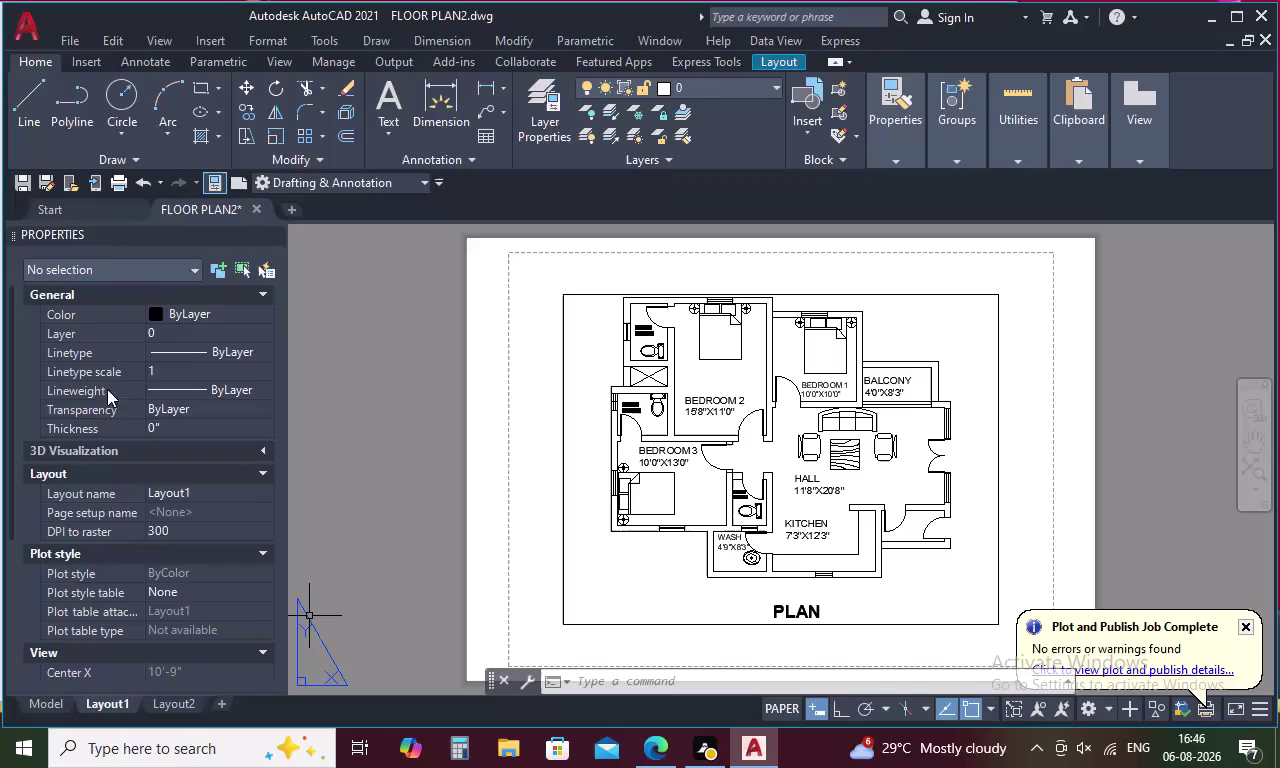
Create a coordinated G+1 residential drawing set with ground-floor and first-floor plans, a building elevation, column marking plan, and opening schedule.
Save and close FLOOR PLAN2, start a new blank drawing, and close the Properties palette.
click(256, 203)
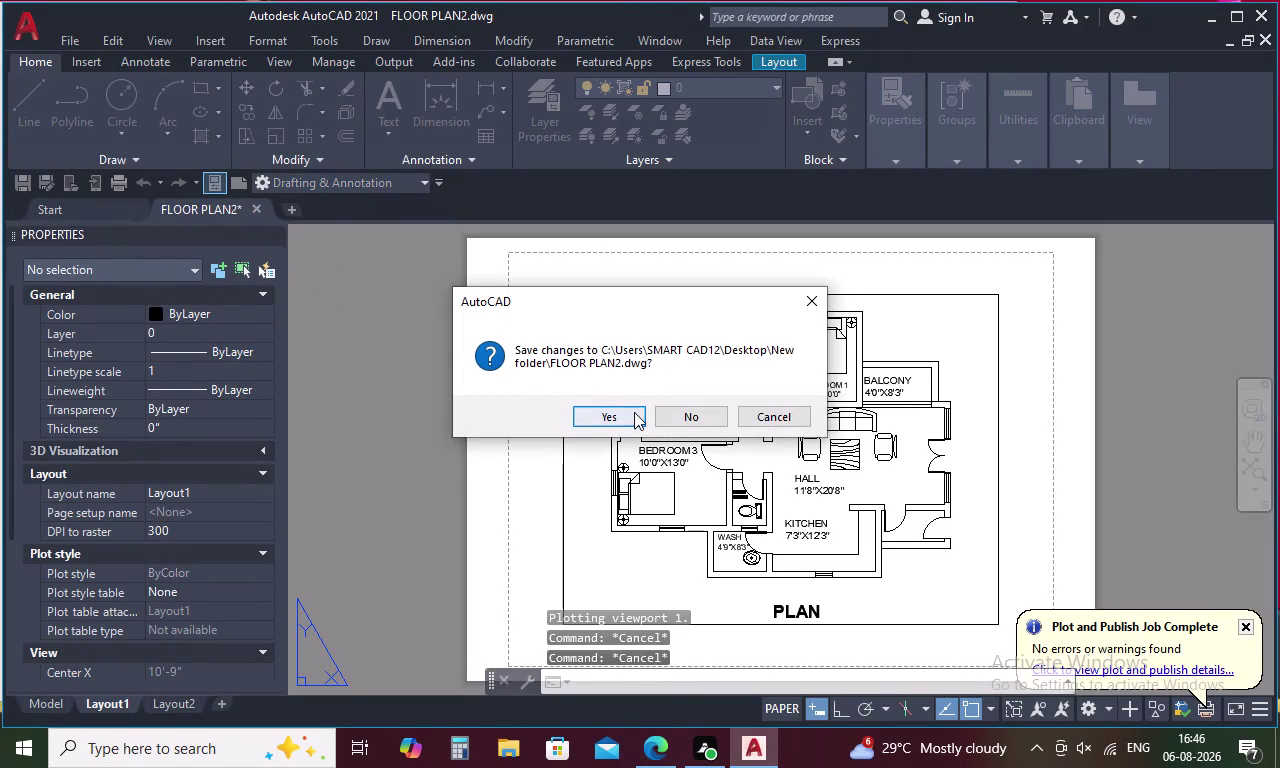
click(631, 414)
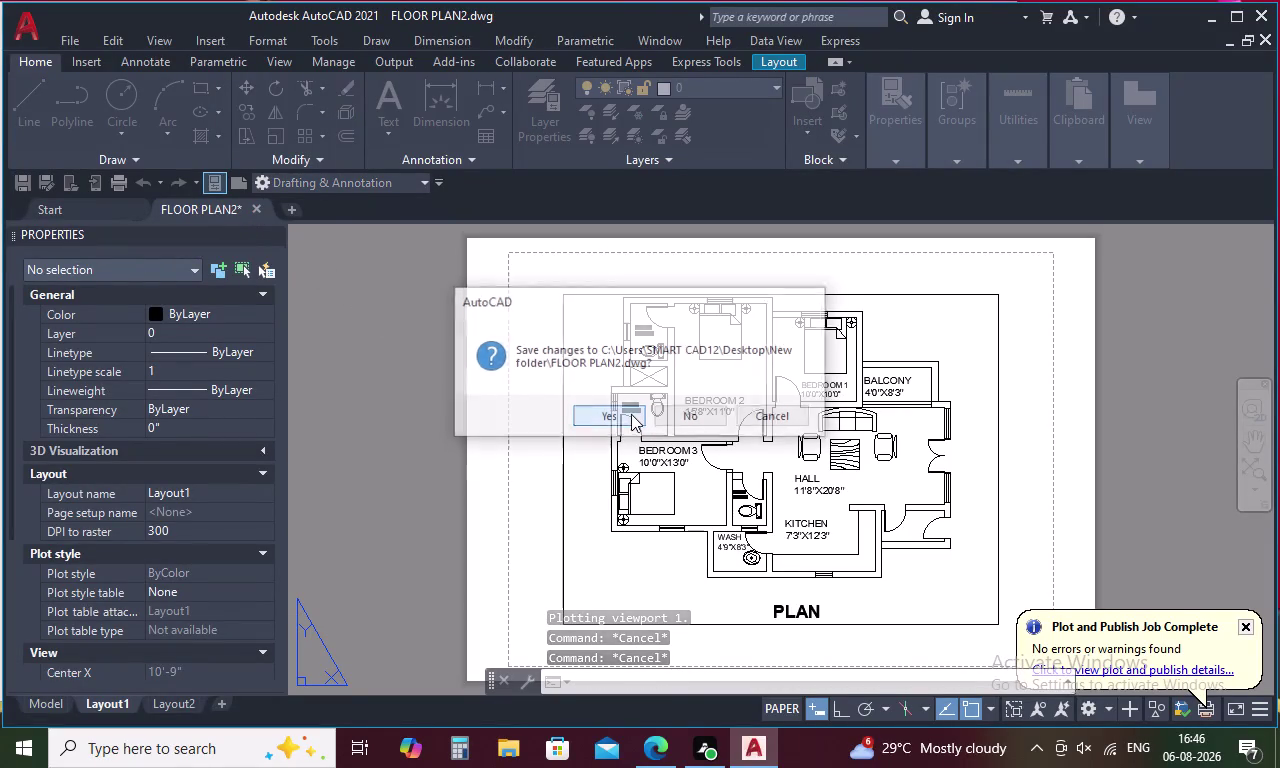
double_click(232, 458)
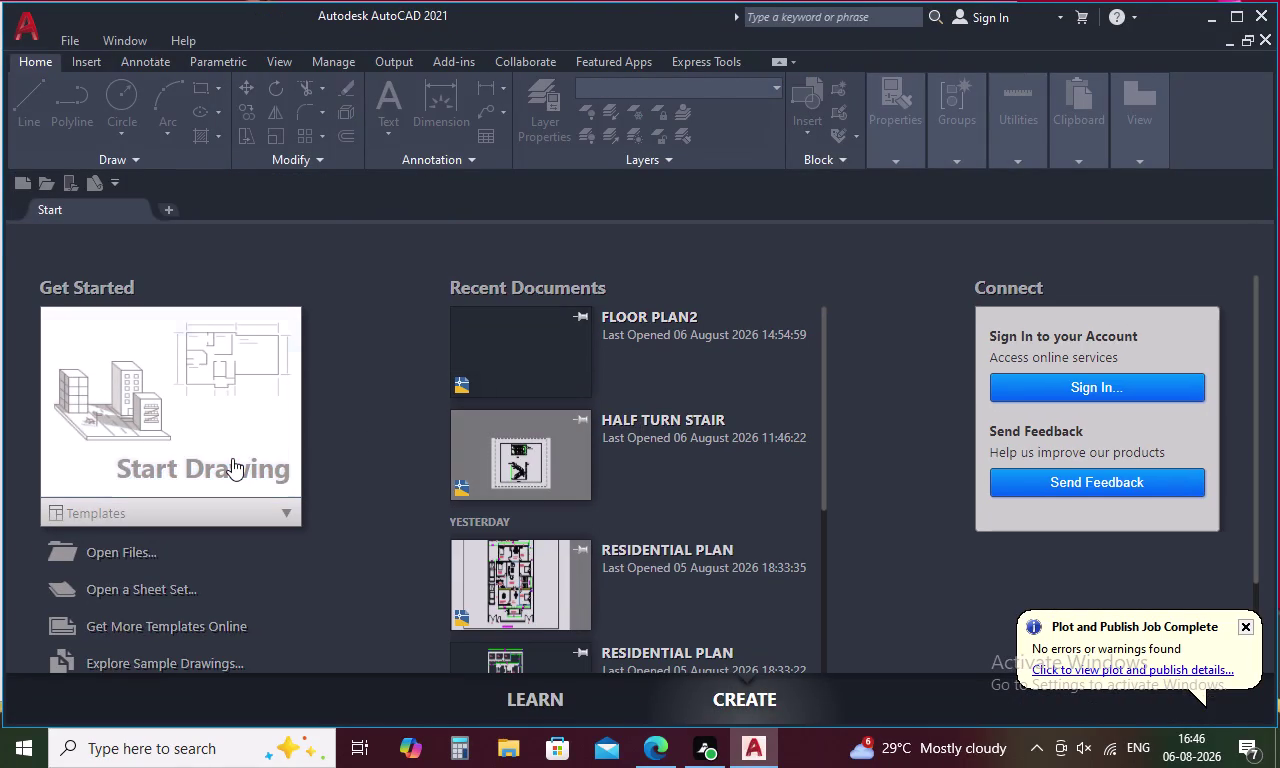
double_click(239, 457)
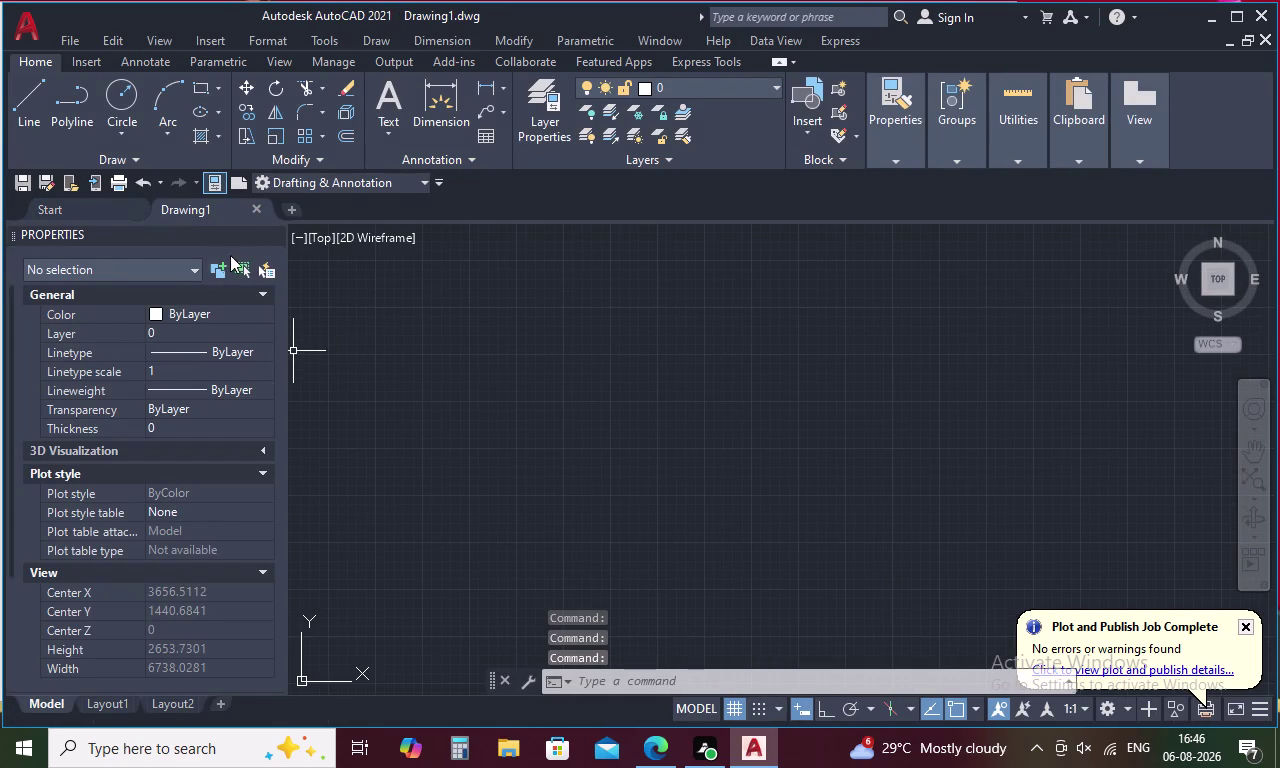
click(276, 231)
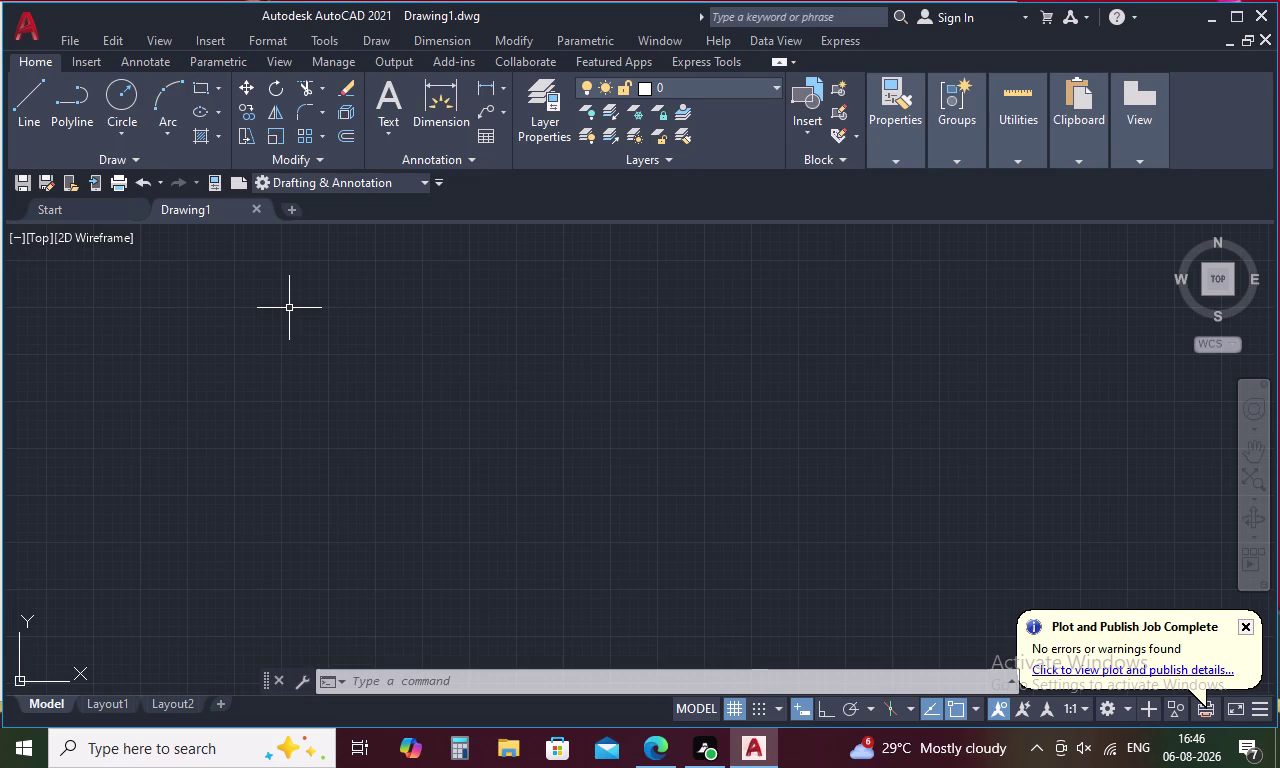
Turn off the background grid in the new drawing, toggling Clean Screen around it.
key(ctrl+0)
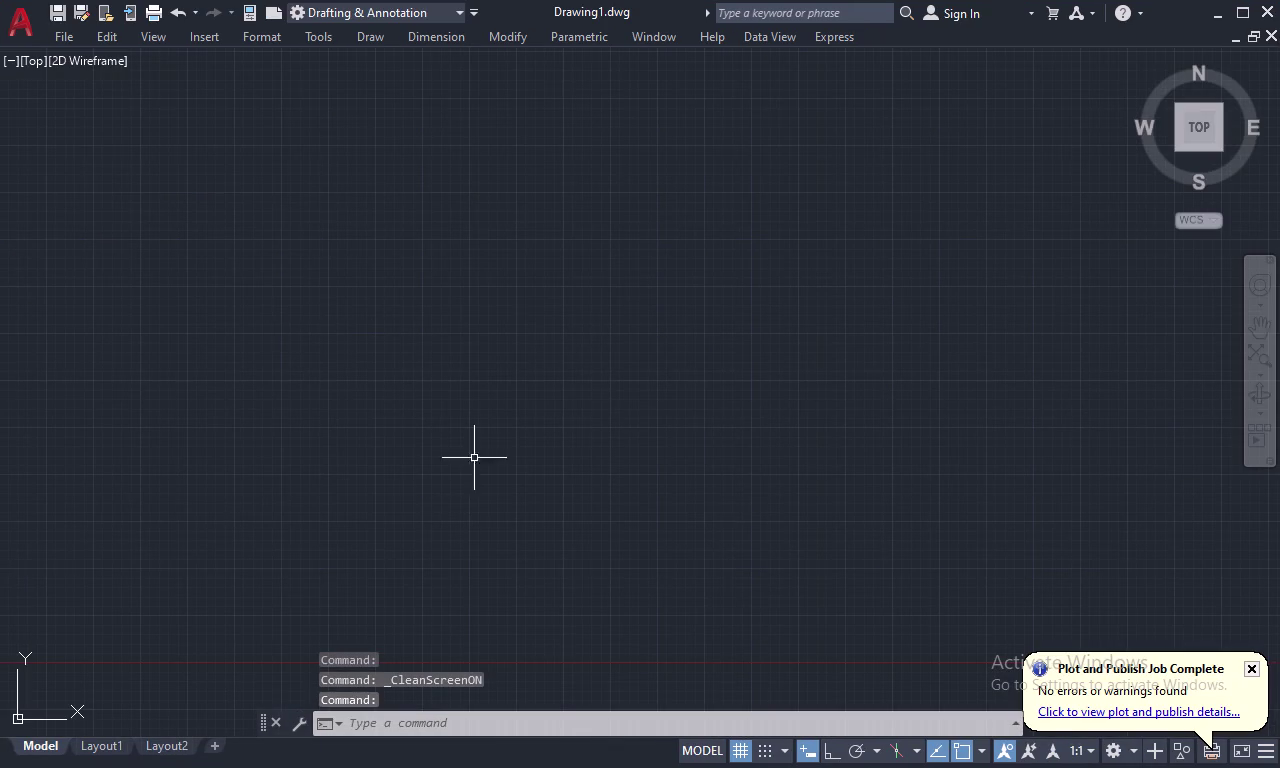
click(738, 751)
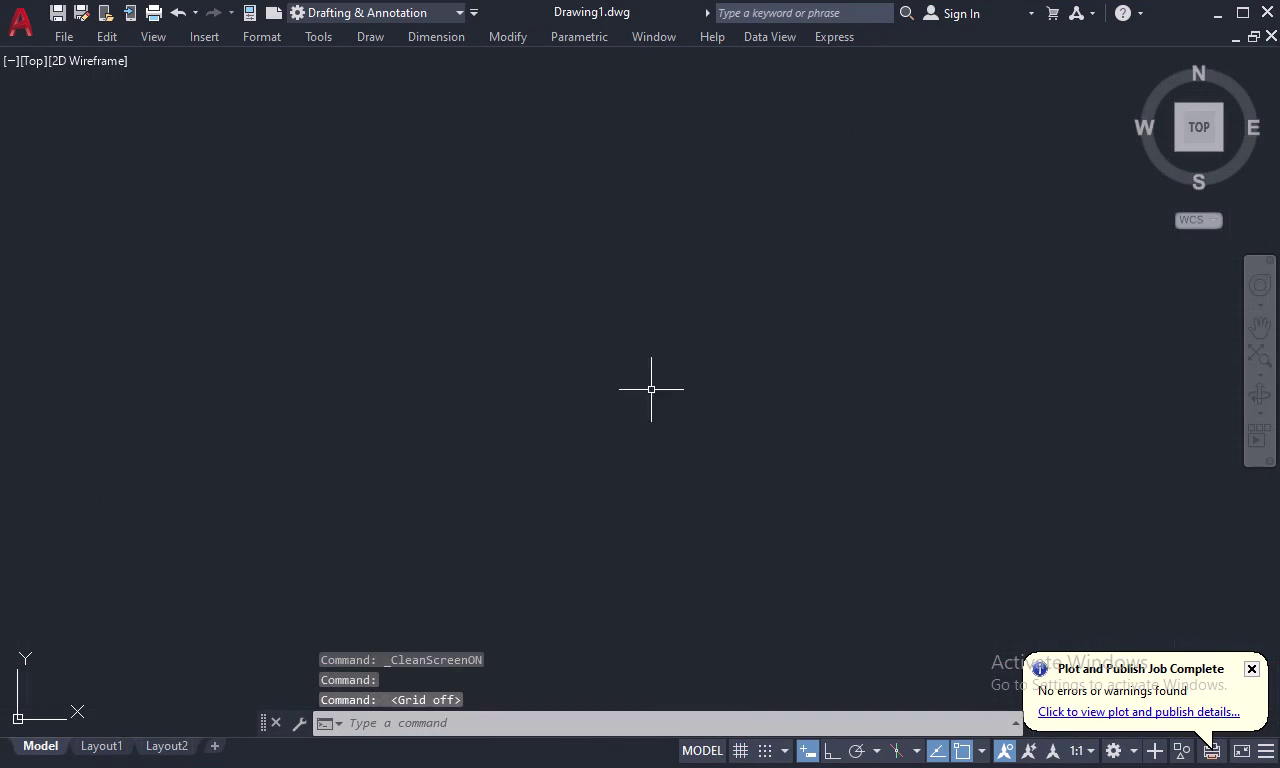
scroll(down, 3)
scroll(down, 3)
scroll(up, 3)
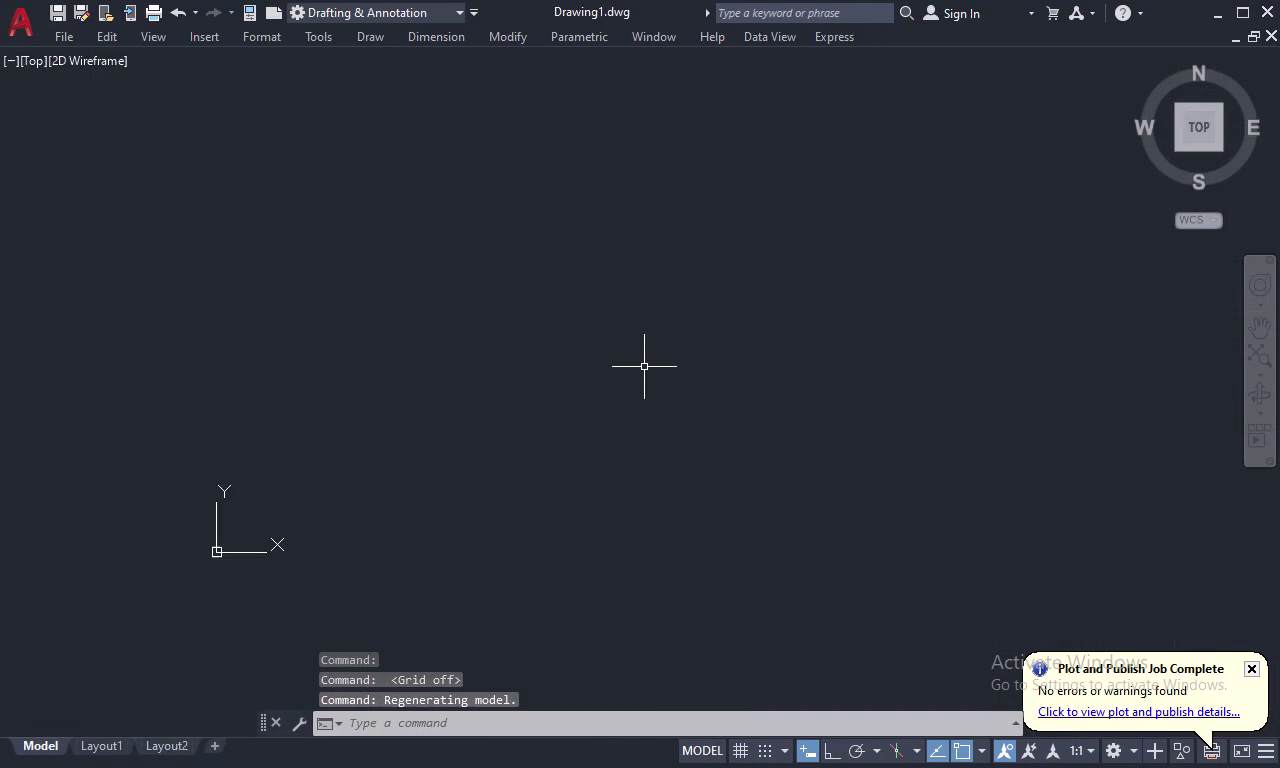
scroll(down, 3)
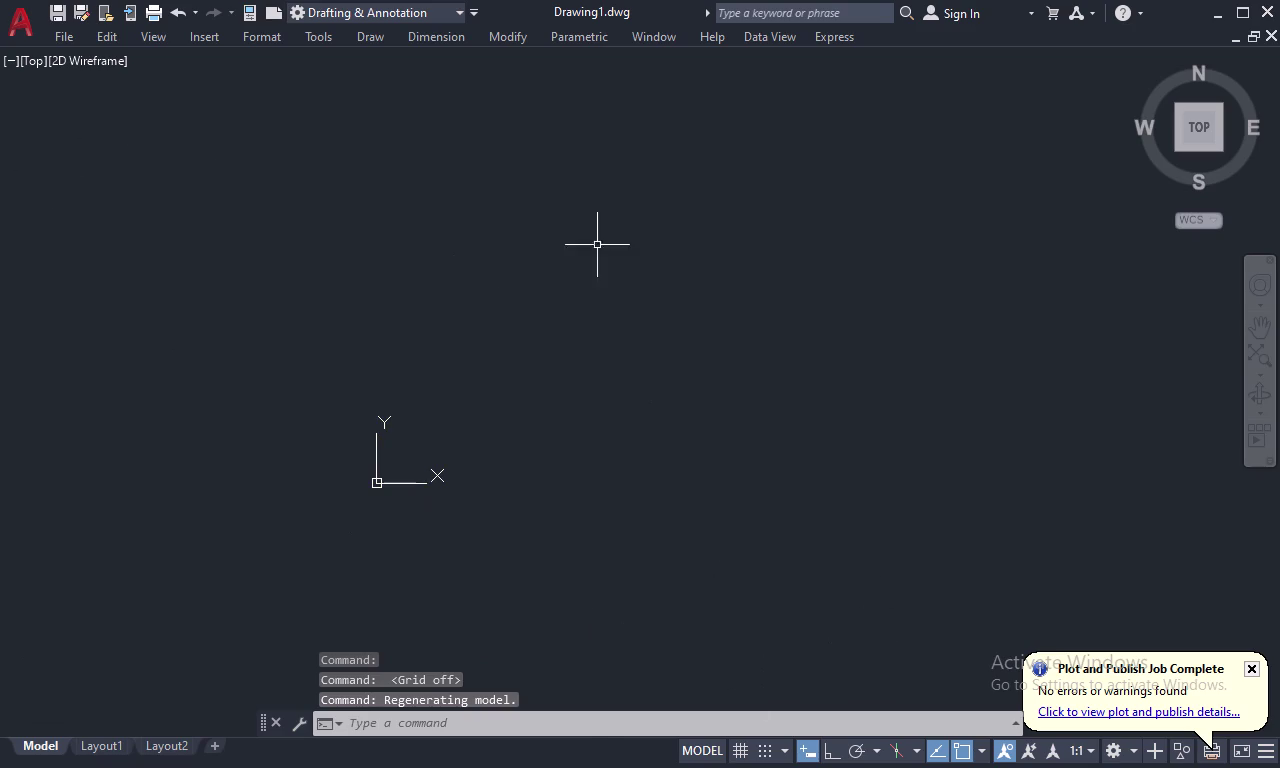
key(l)
key(Return)
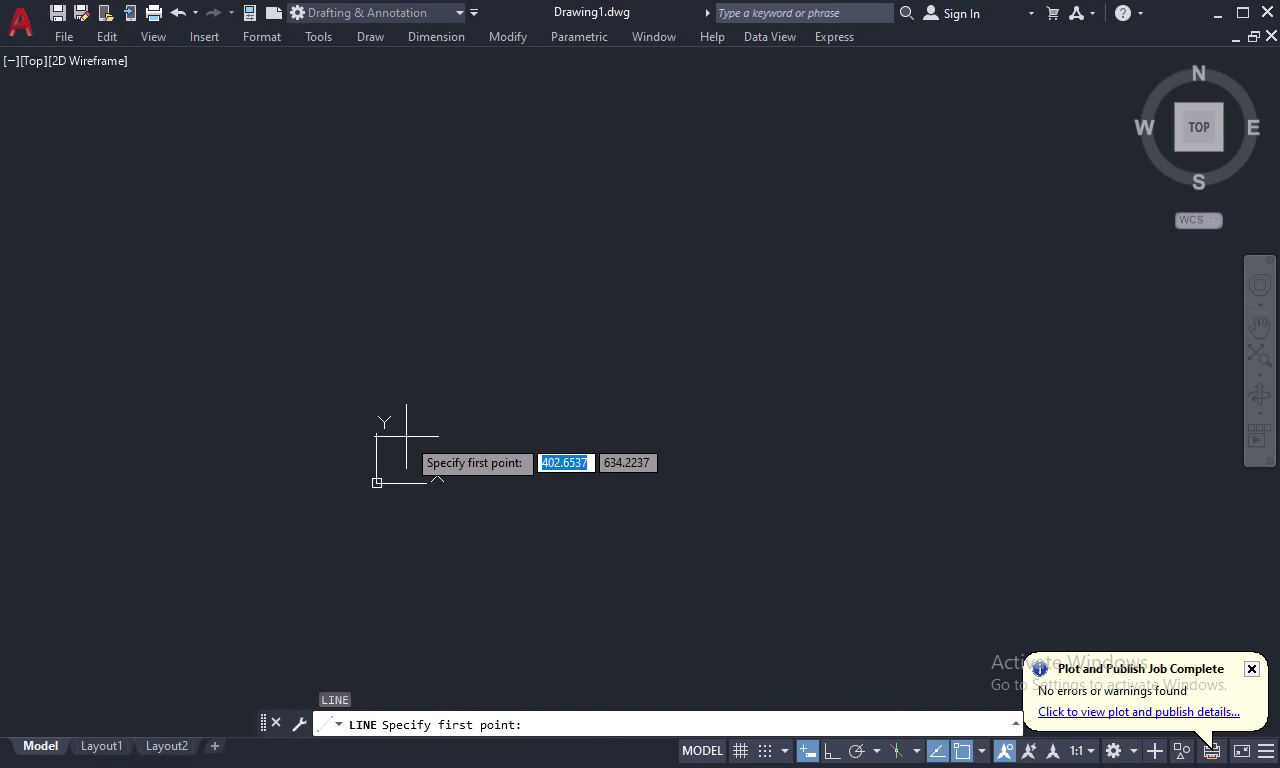
key(Escape)
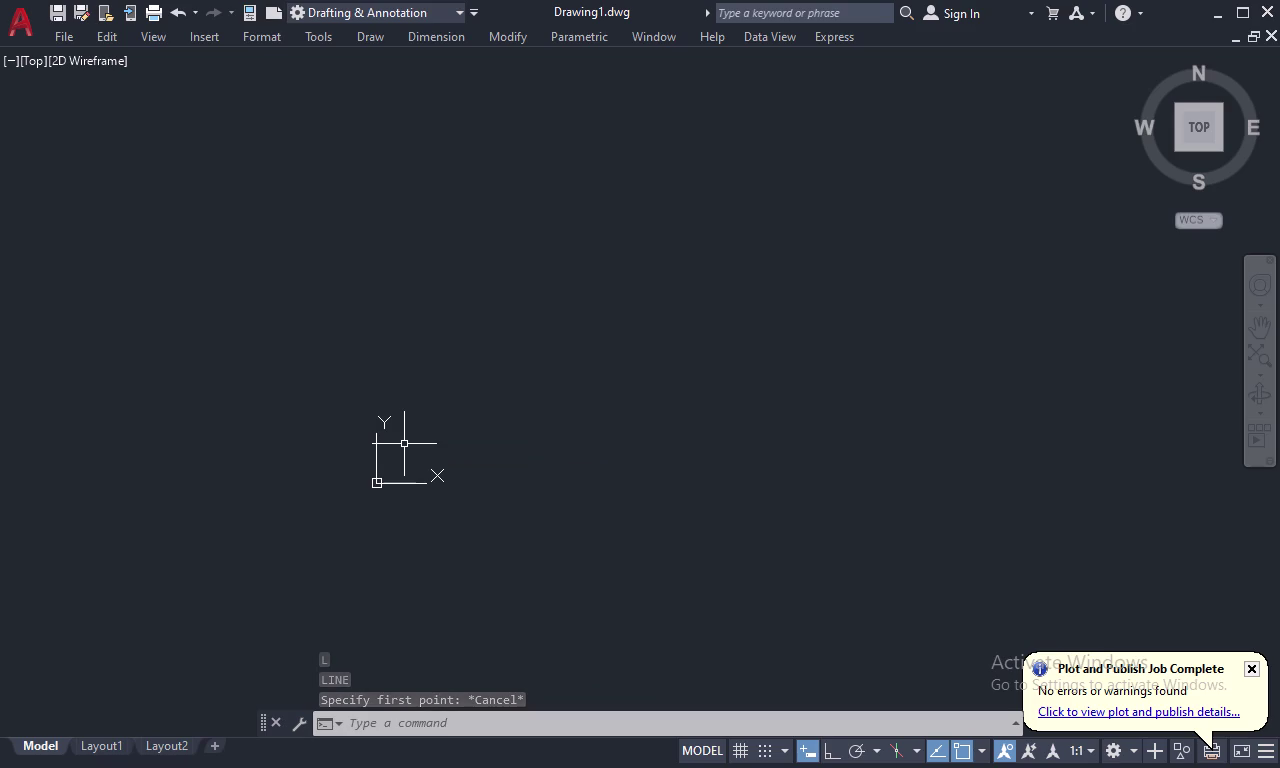
key(ctrl+0)
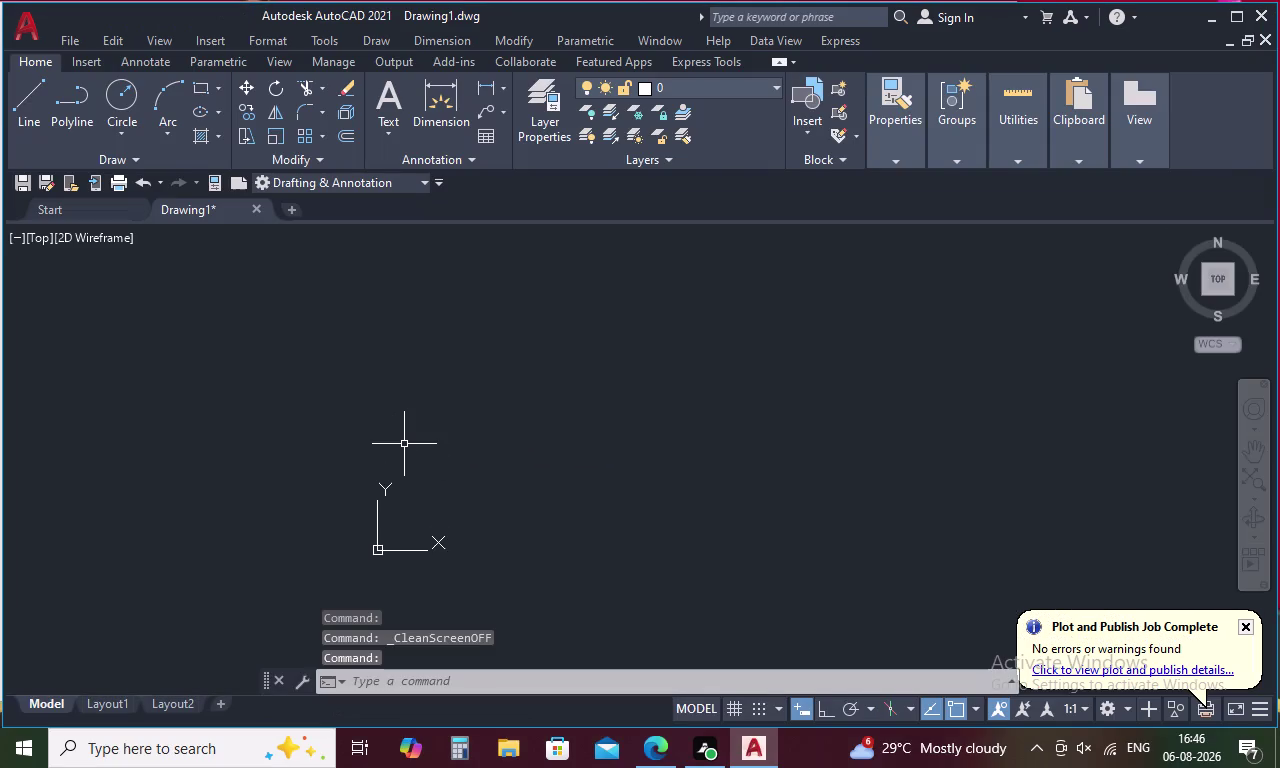
key(ctrl+0)
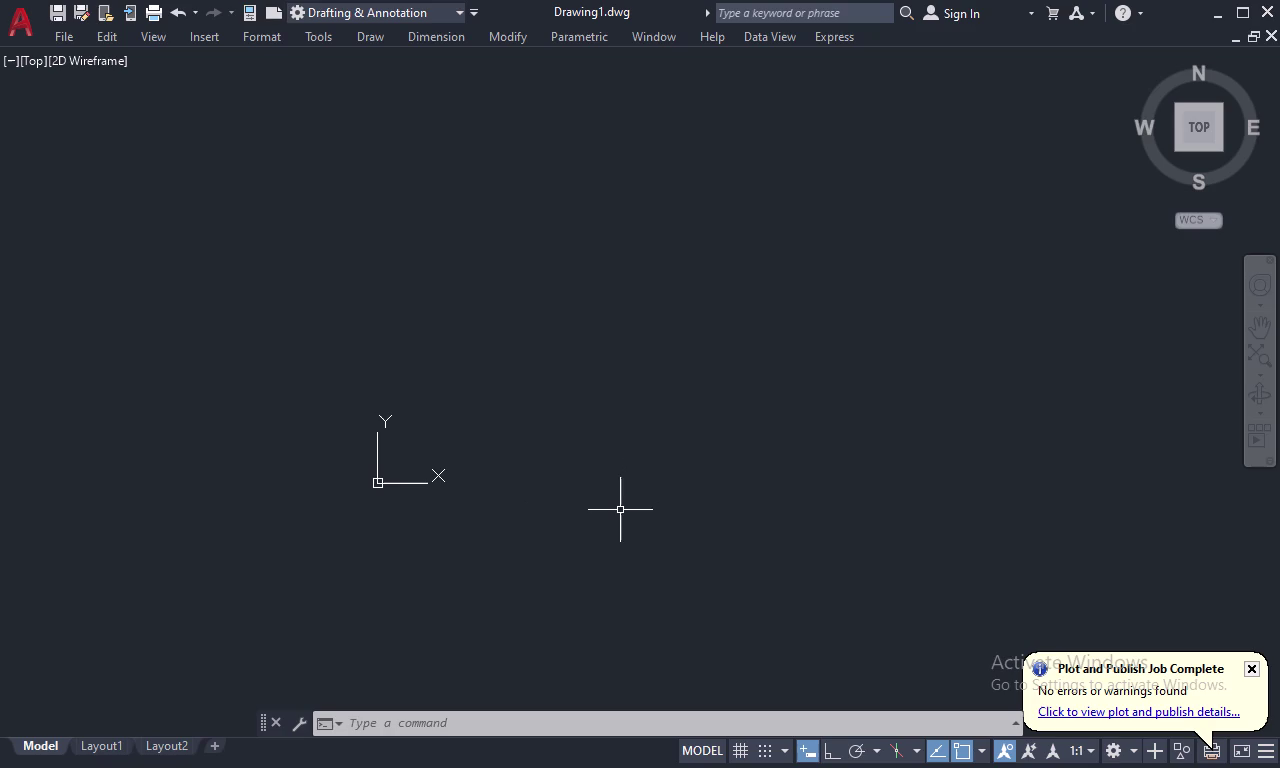
Set the UCS icon to Noorigin so it stays in the corner.
text(L)
key(space)
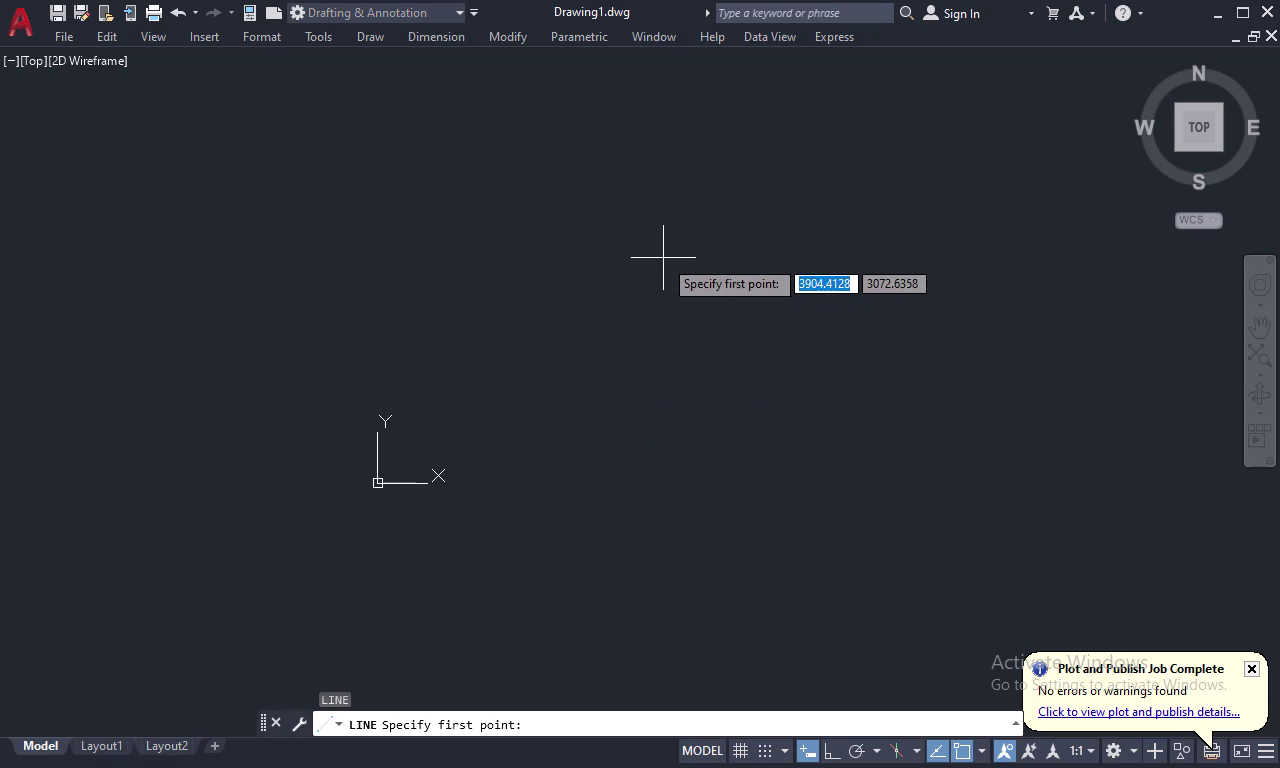
key(Escape)
key(u)
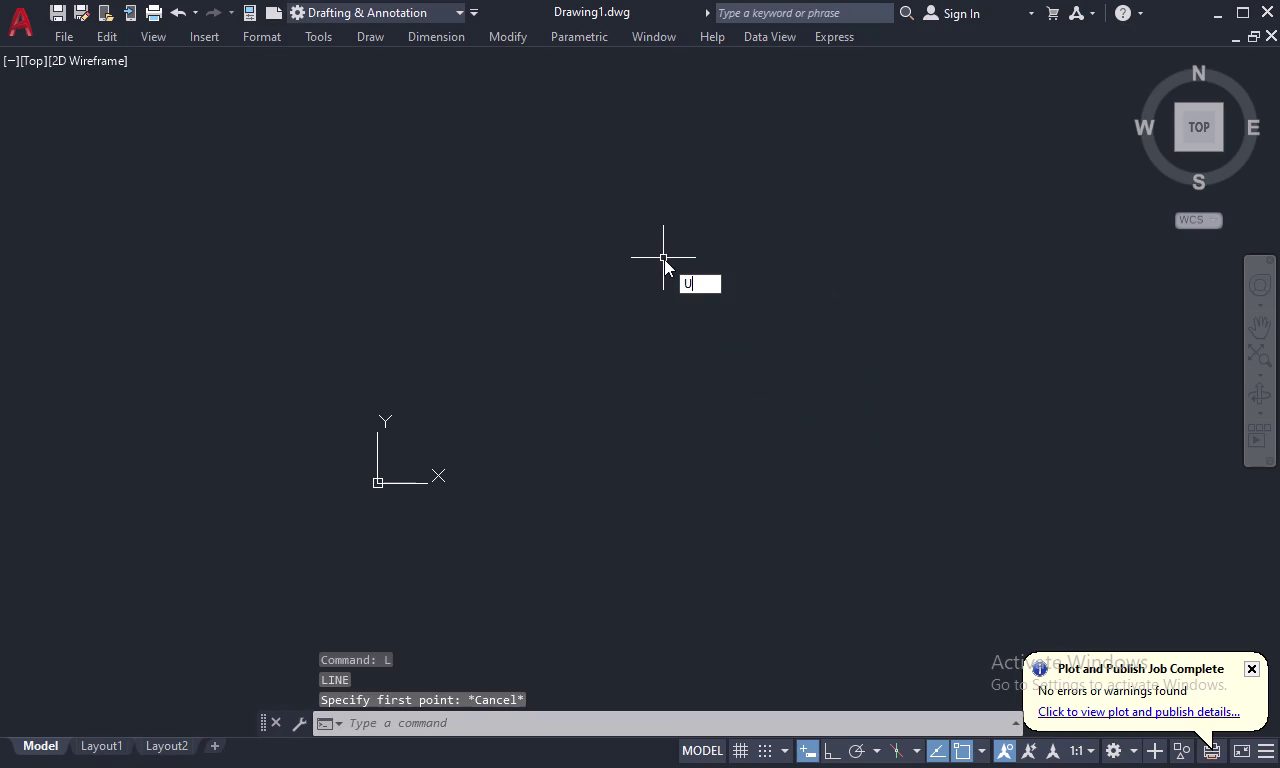
text(CSI)
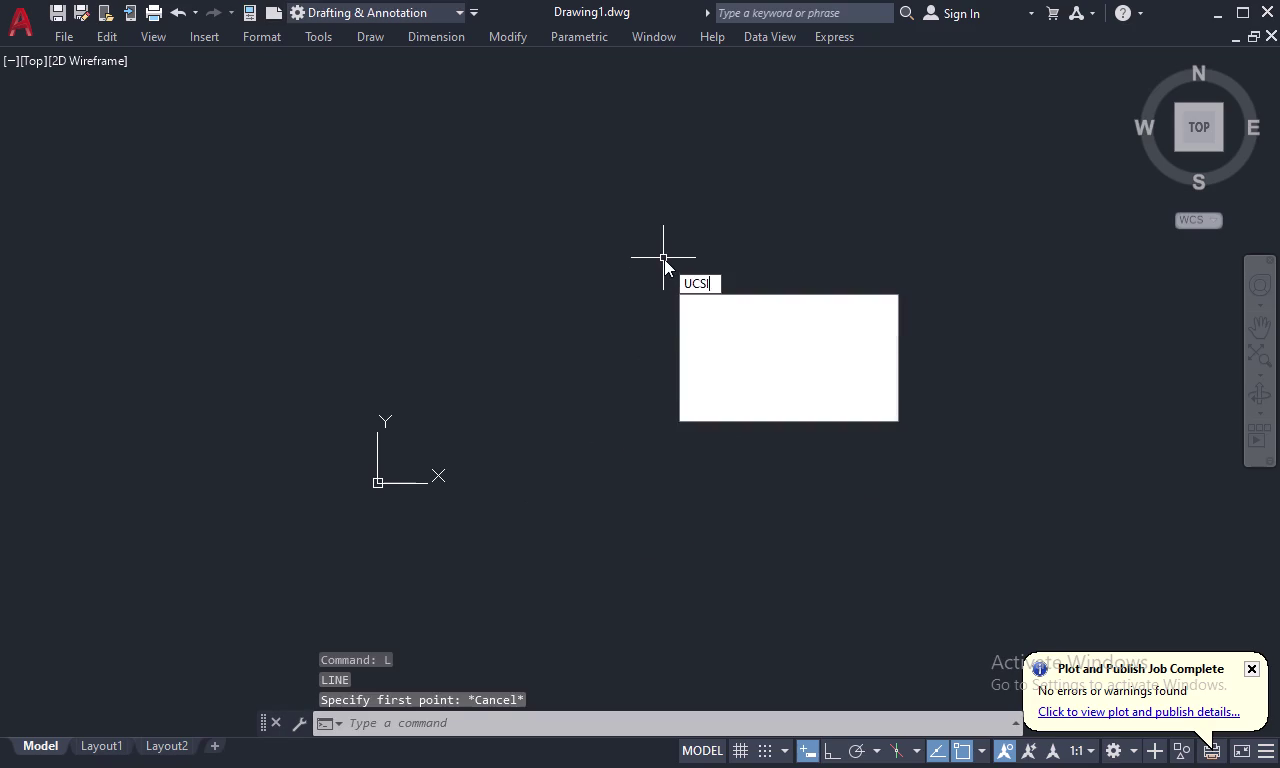
text(C)
key(o)
text(N)
key(space)
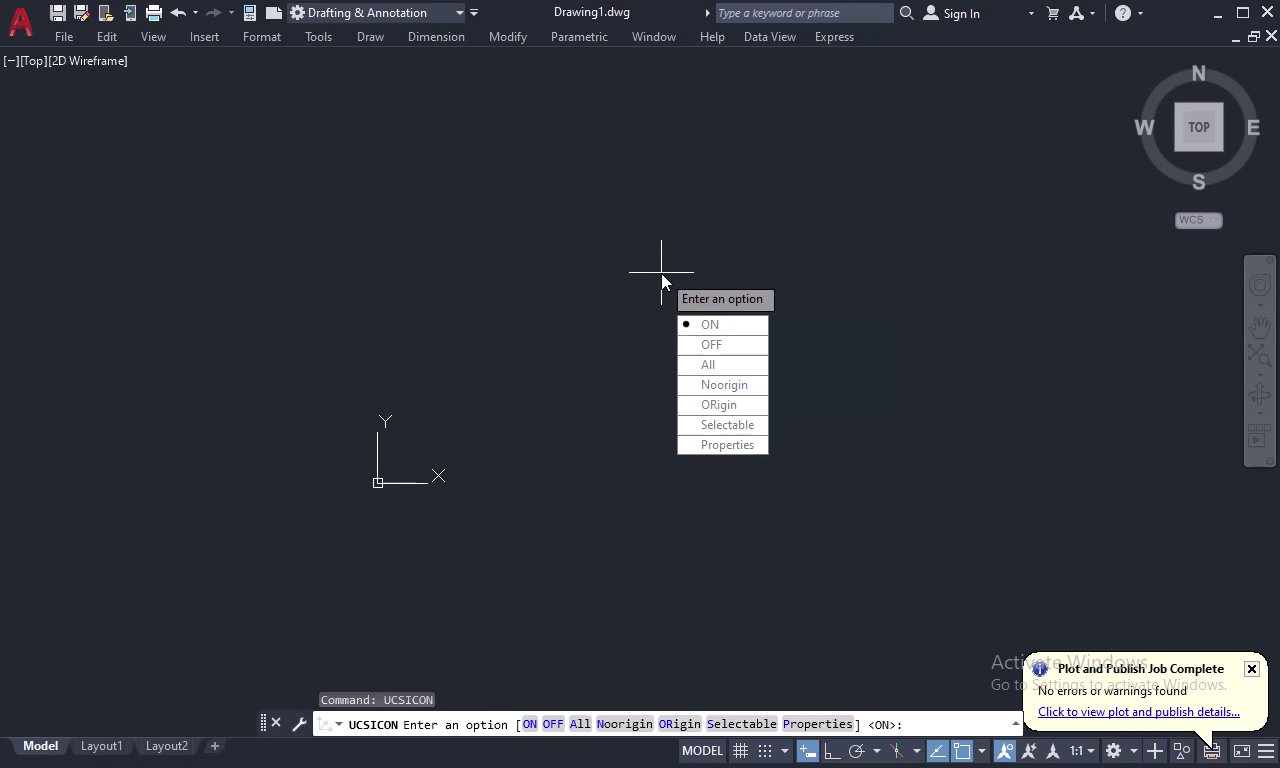
text(NO)
key(space)
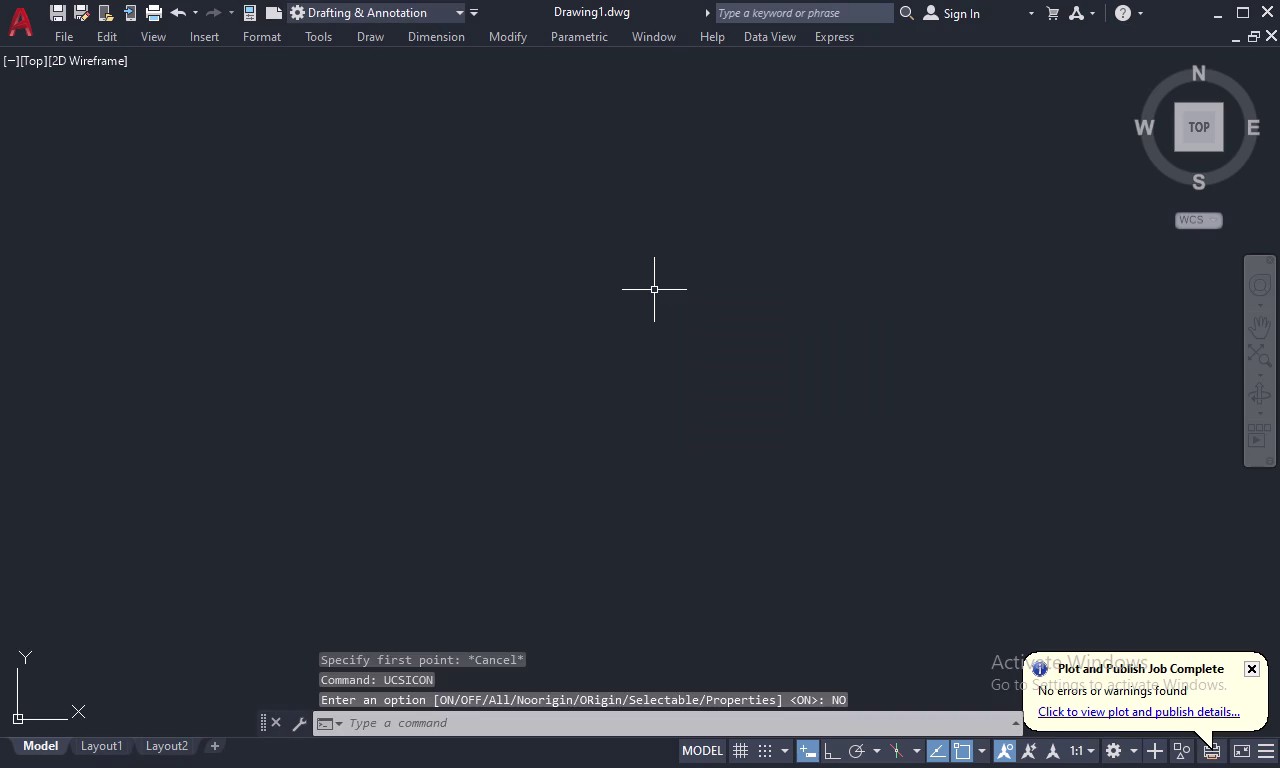
Set drawing units to Engineering length type with Inches insertion scale.
key(l)
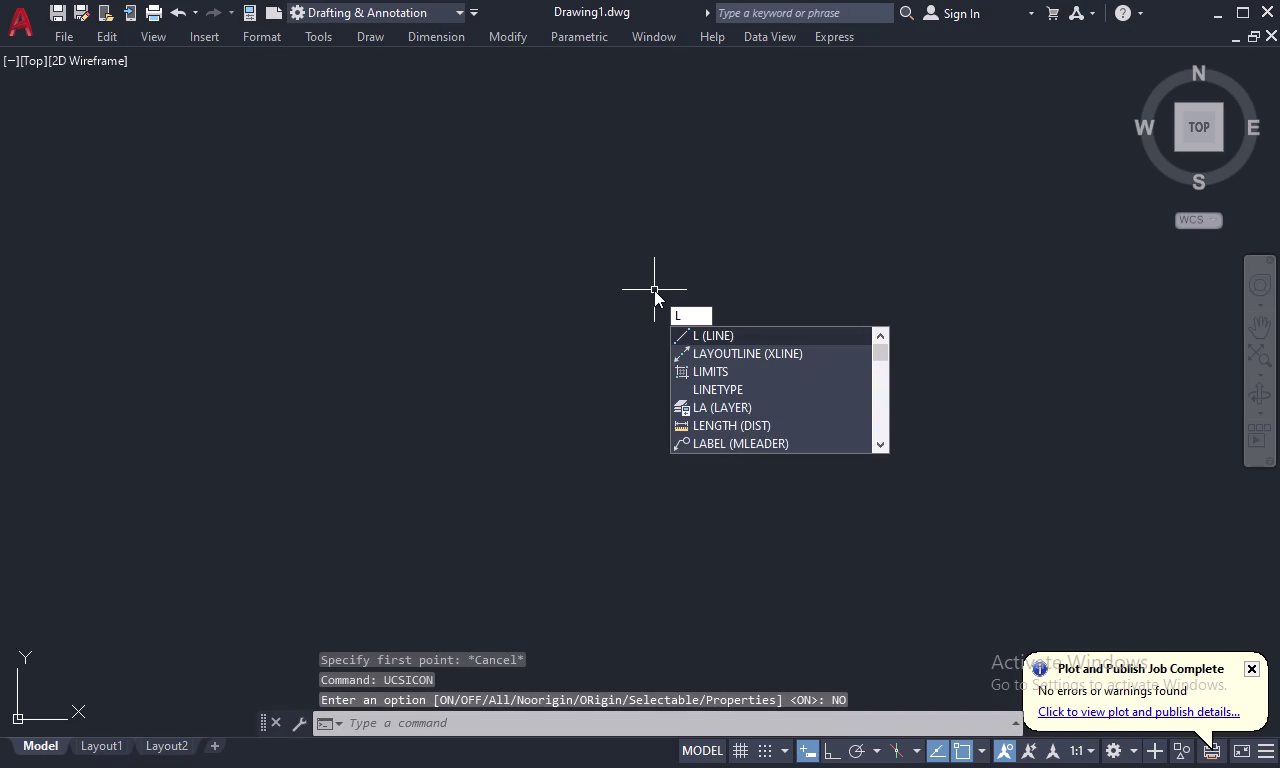
key(Escape)
text(UN)
key(space)
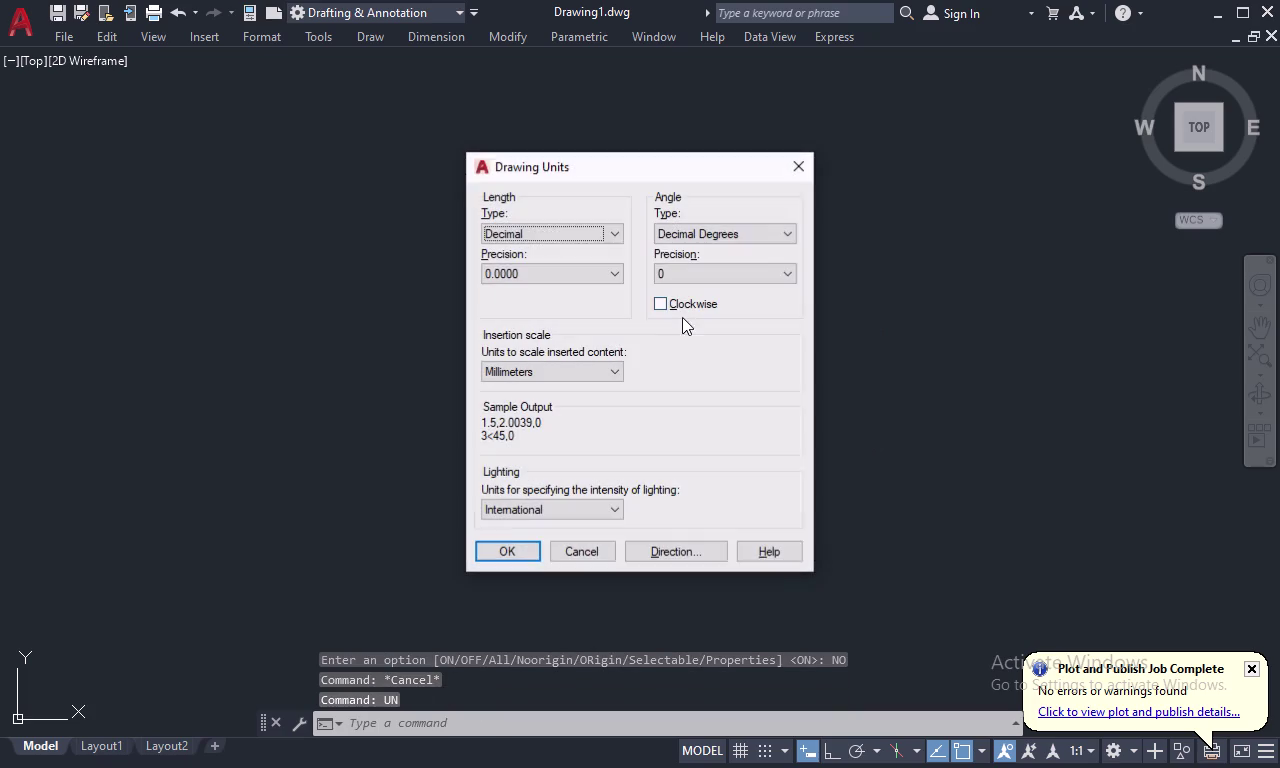
click(611, 234)
click(601, 277)
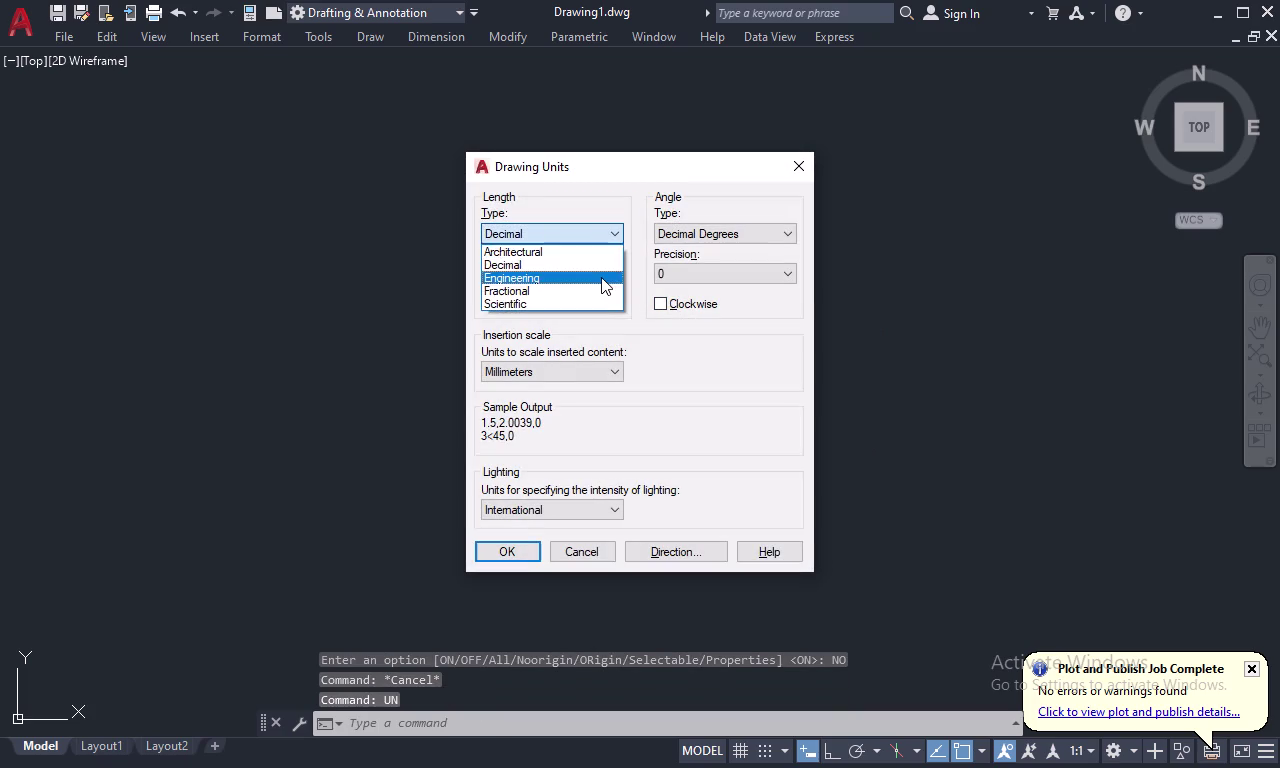
click(615, 270)
click(578, 305)
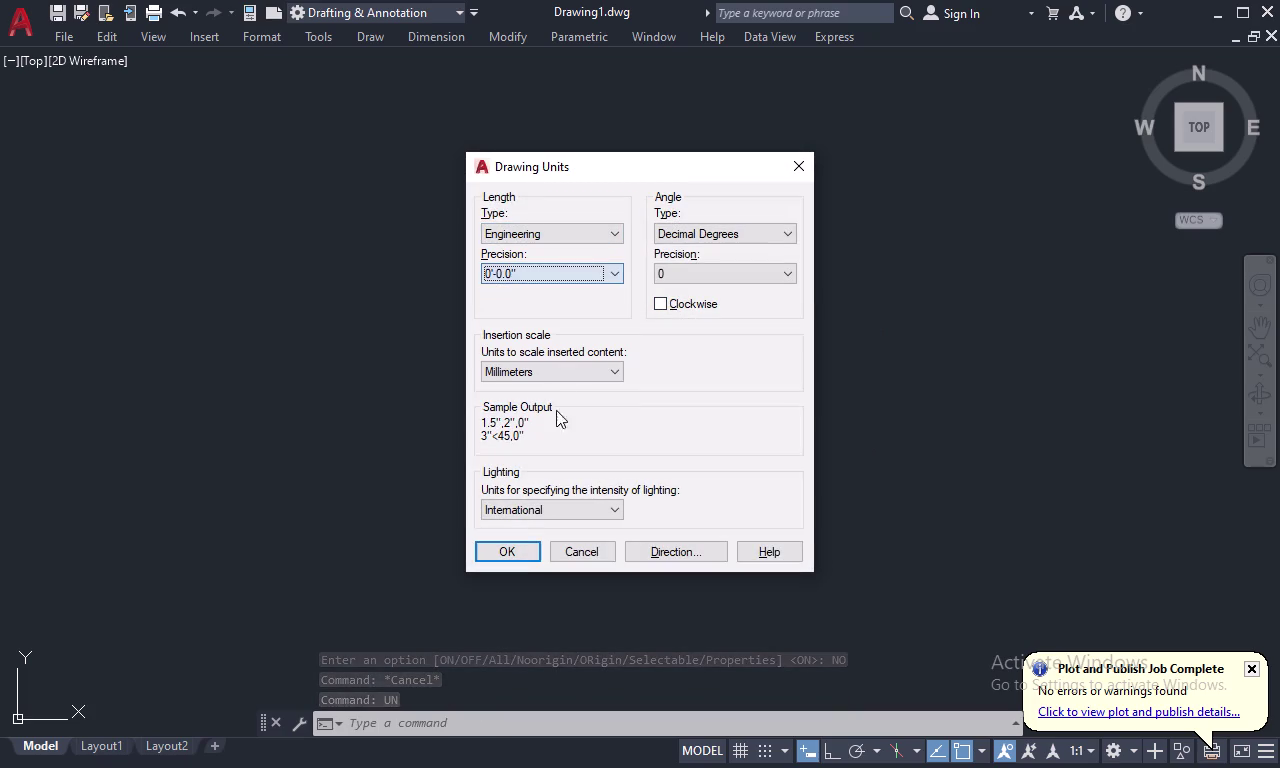
click(577, 368)
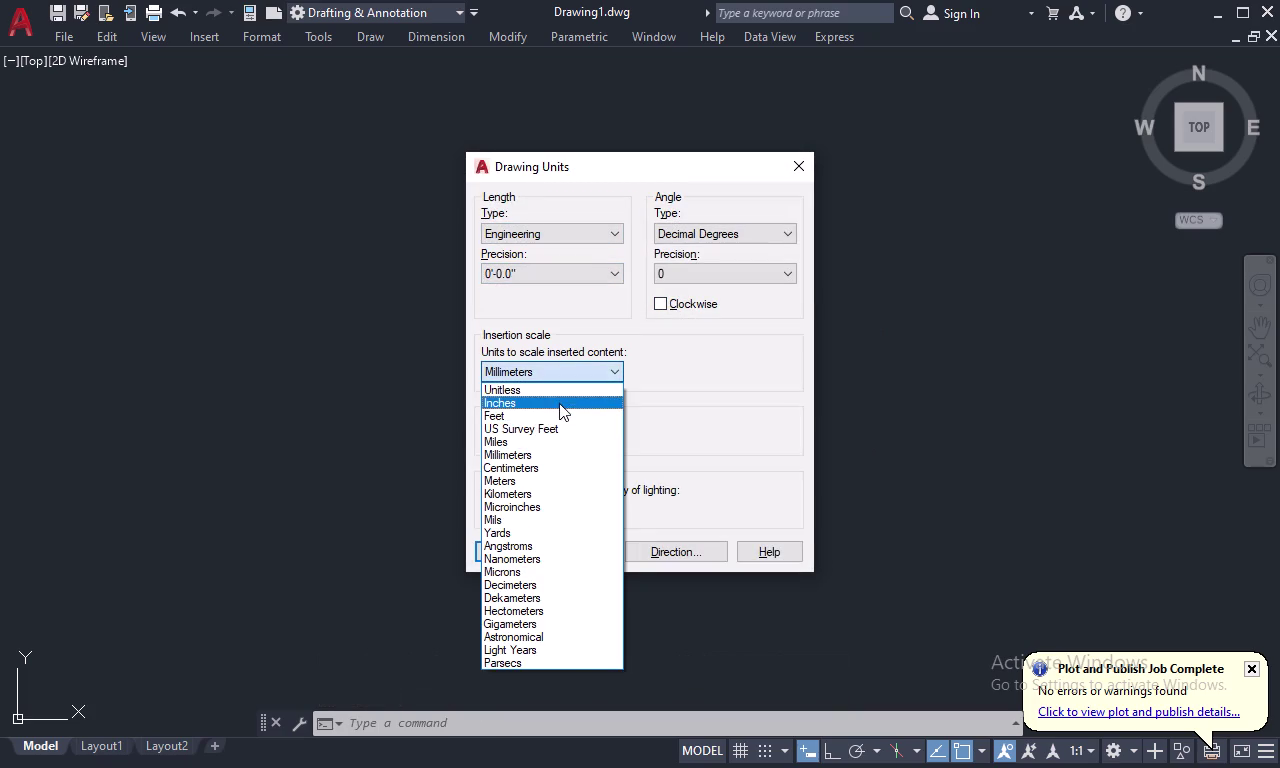
click(559, 403)
click(515, 549)
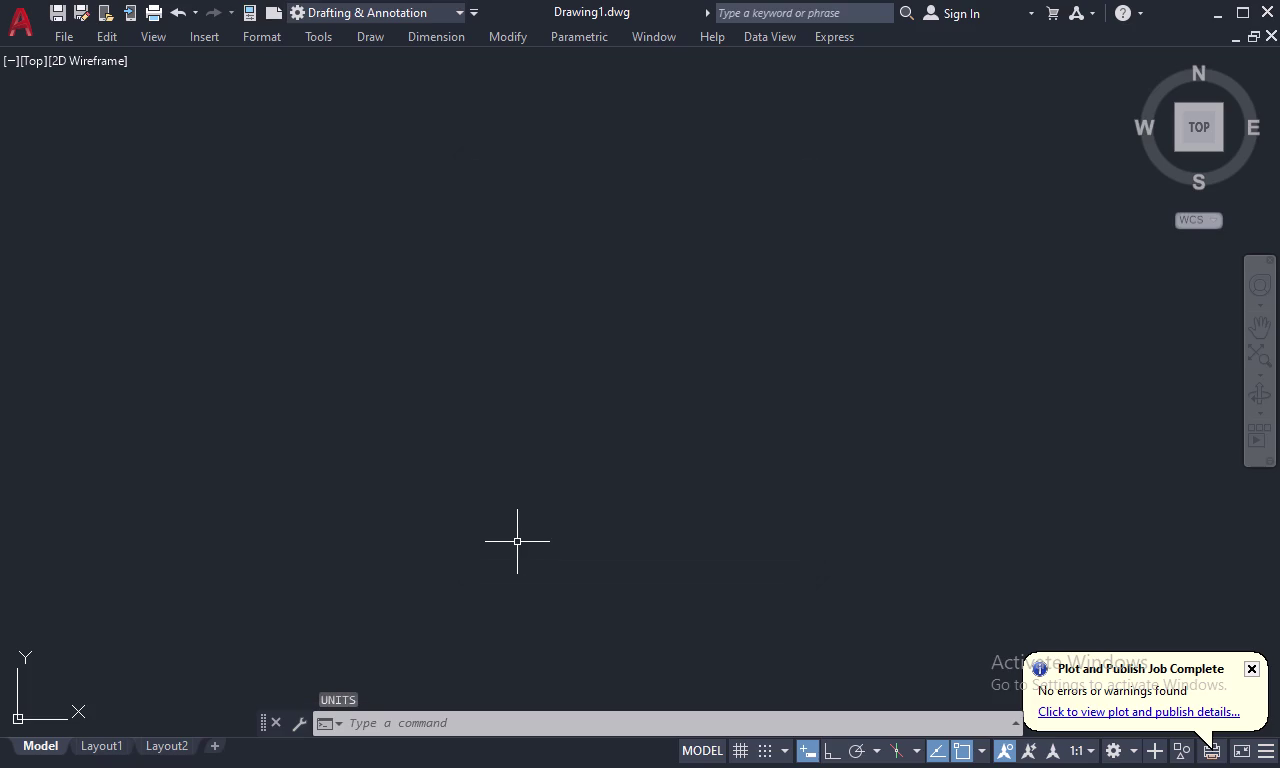
key(l)
key(Return)
Turn on Ortho mode after a false start and restart the Line command.
click(526, 291)
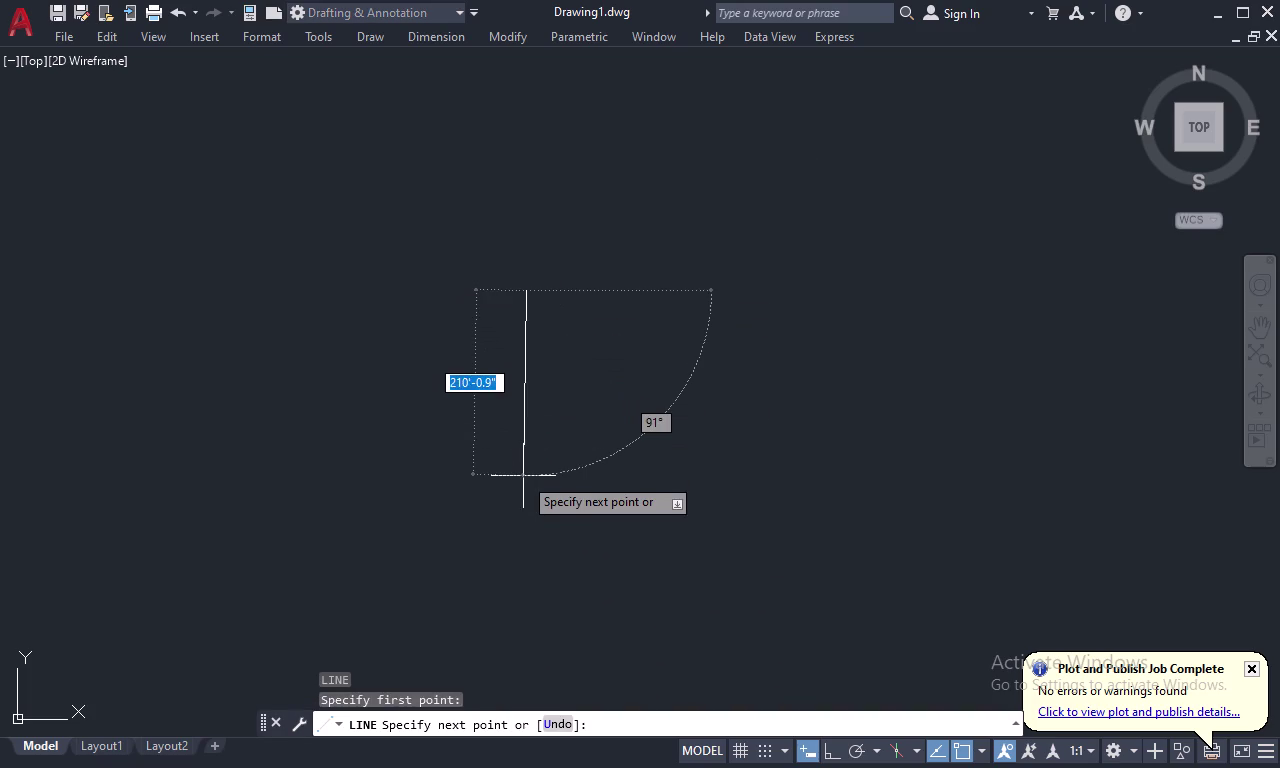
key(F8)
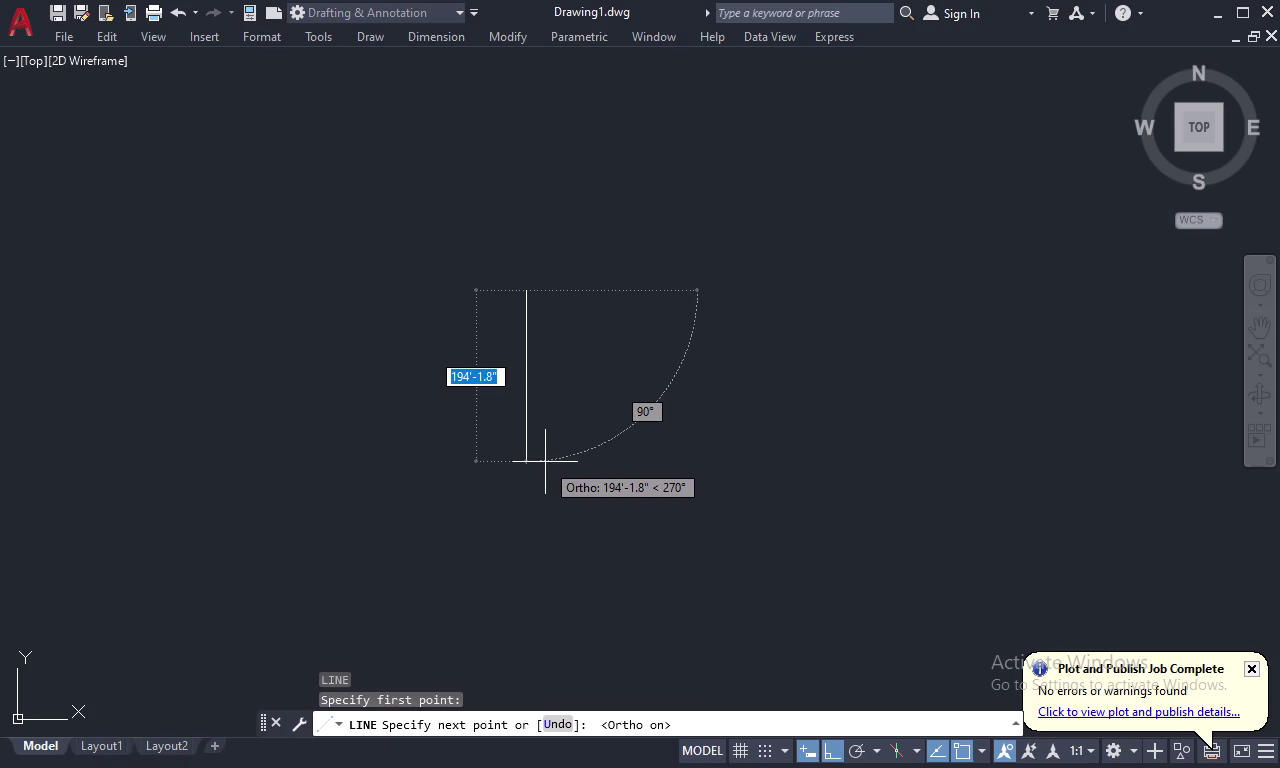
key(Escape)
text(L)
key(space)
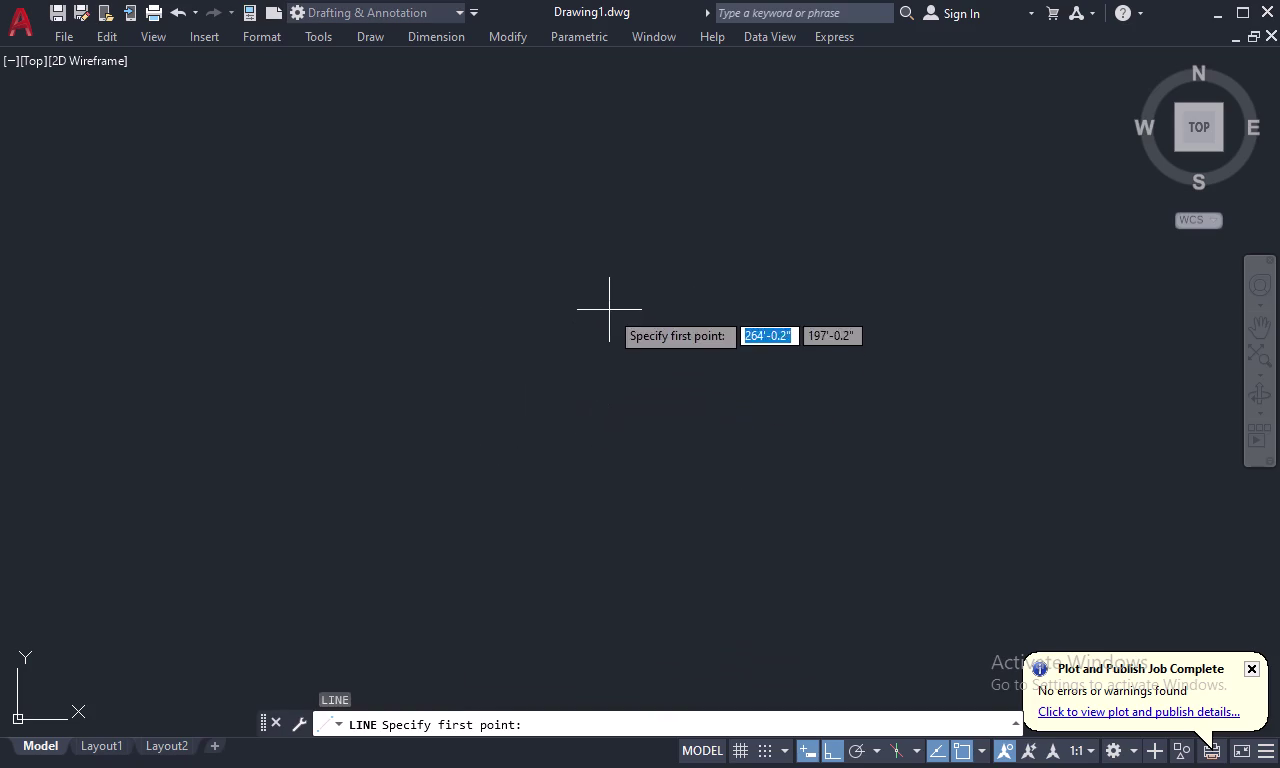
Draw a vertical wall line 10'8" long.
click(609, 310)
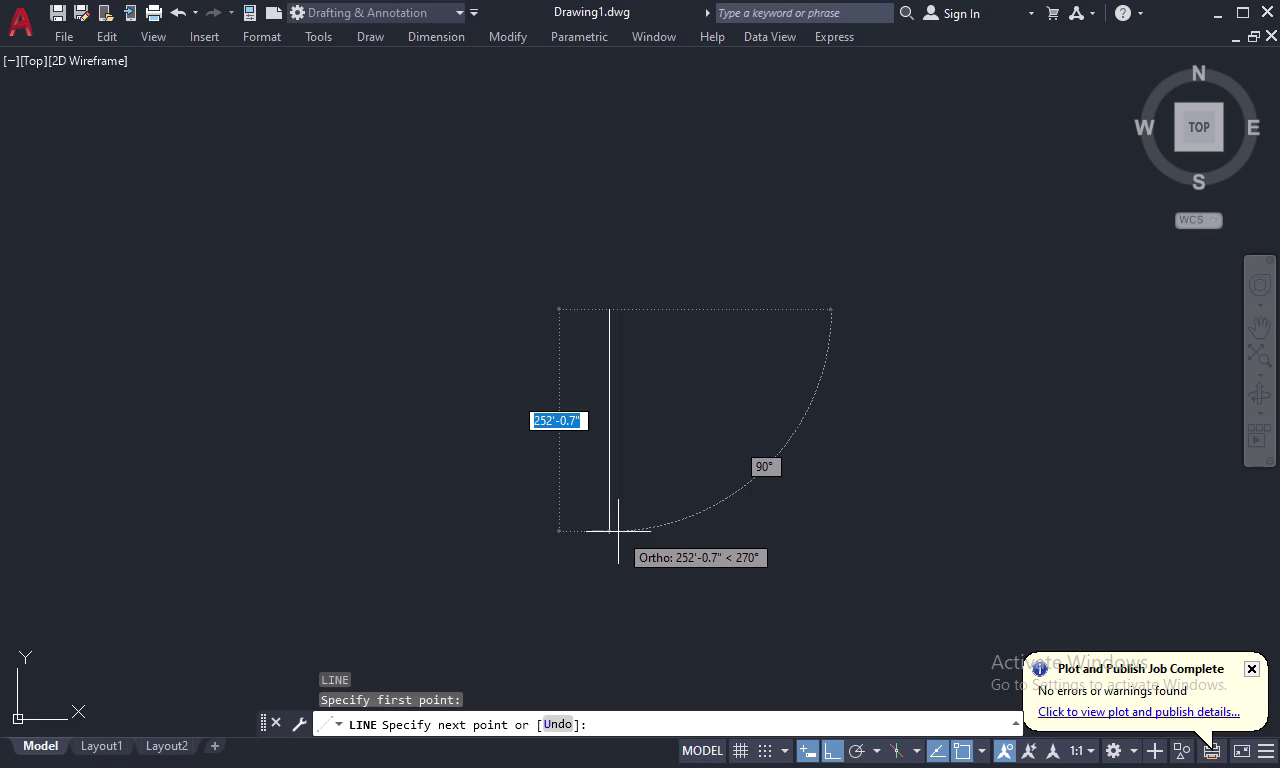
text(10')
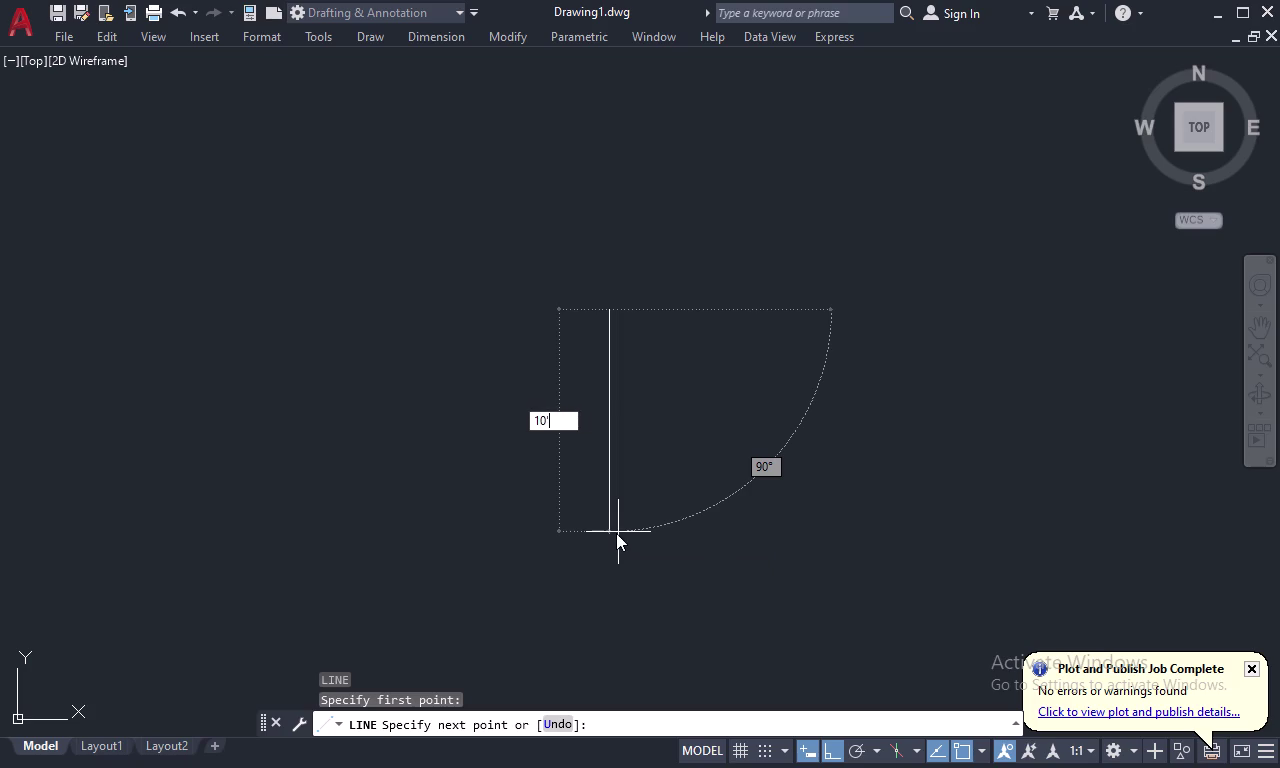
text(8")
key(Return)
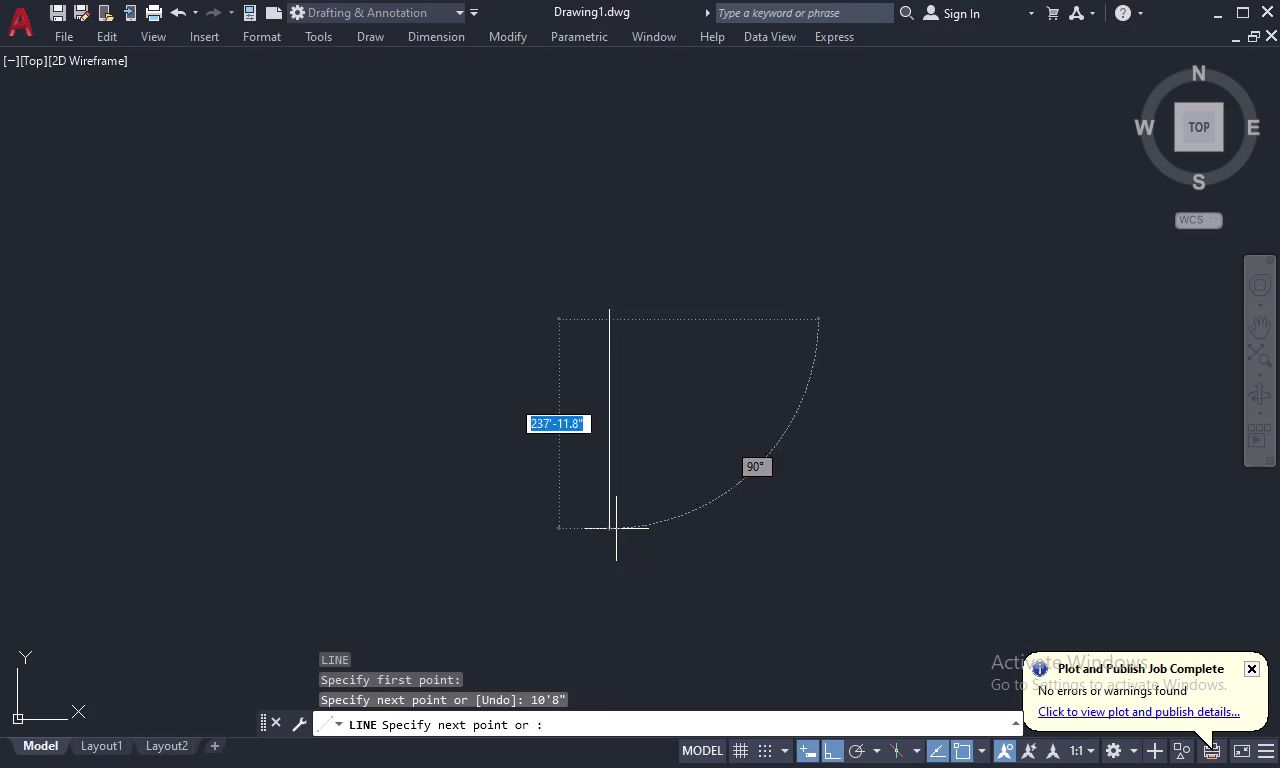
key(Escape)
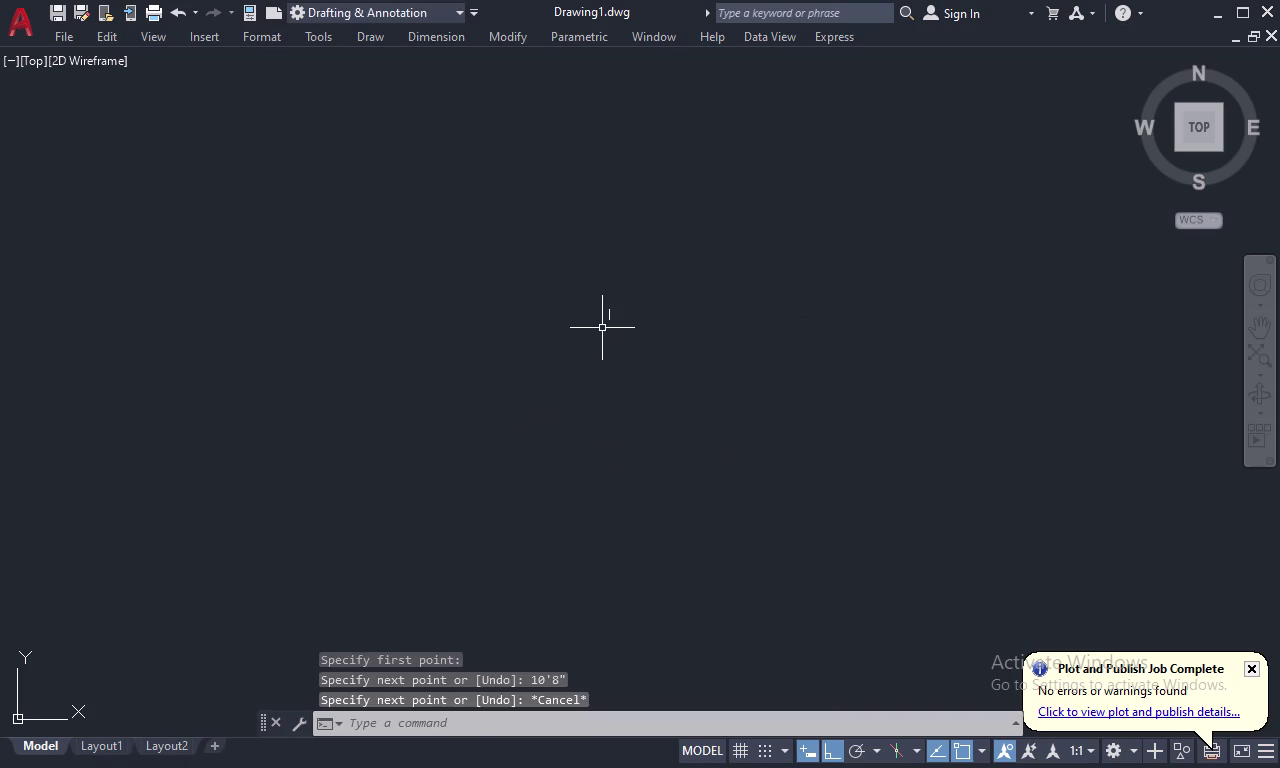
scroll(up, 3)
scroll(up, 3)
key(Escape)
key(0)
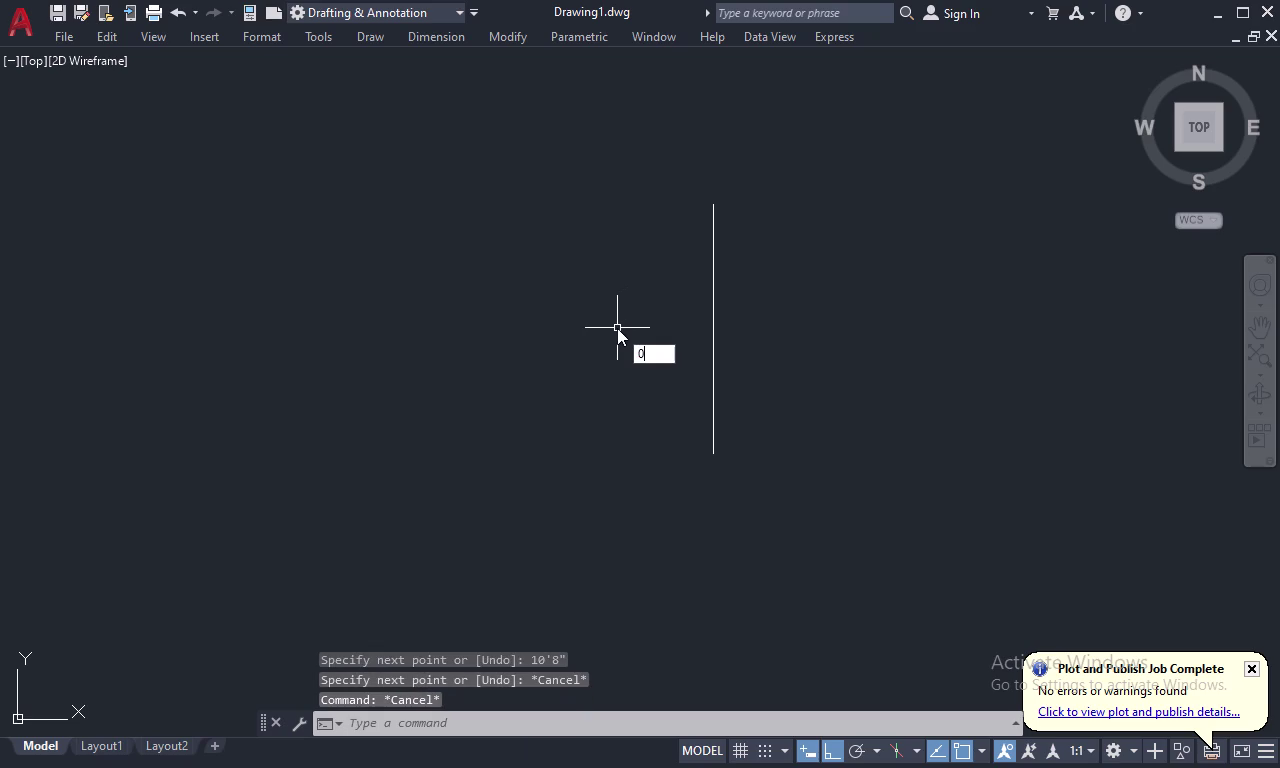
Offset the vertical wall line 12' to the left.
key(BackSpace)
text(O)
key(space)
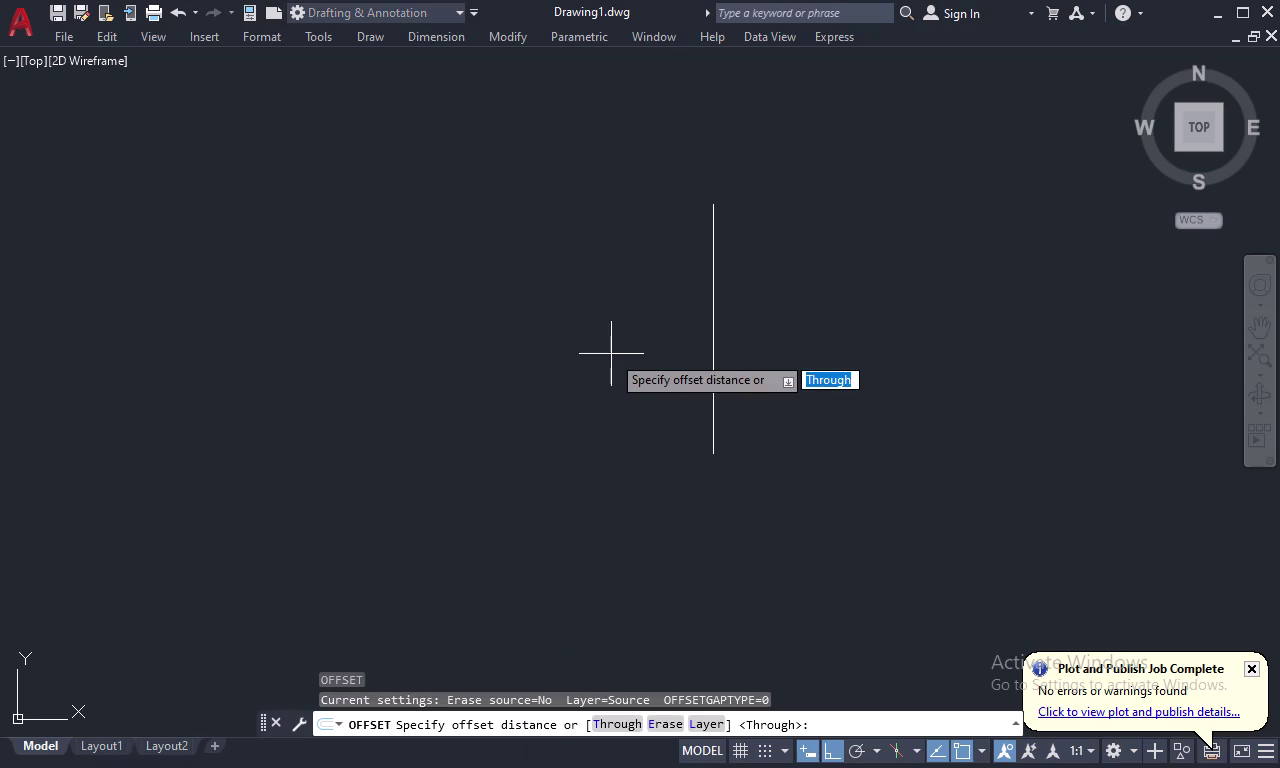
text(12)
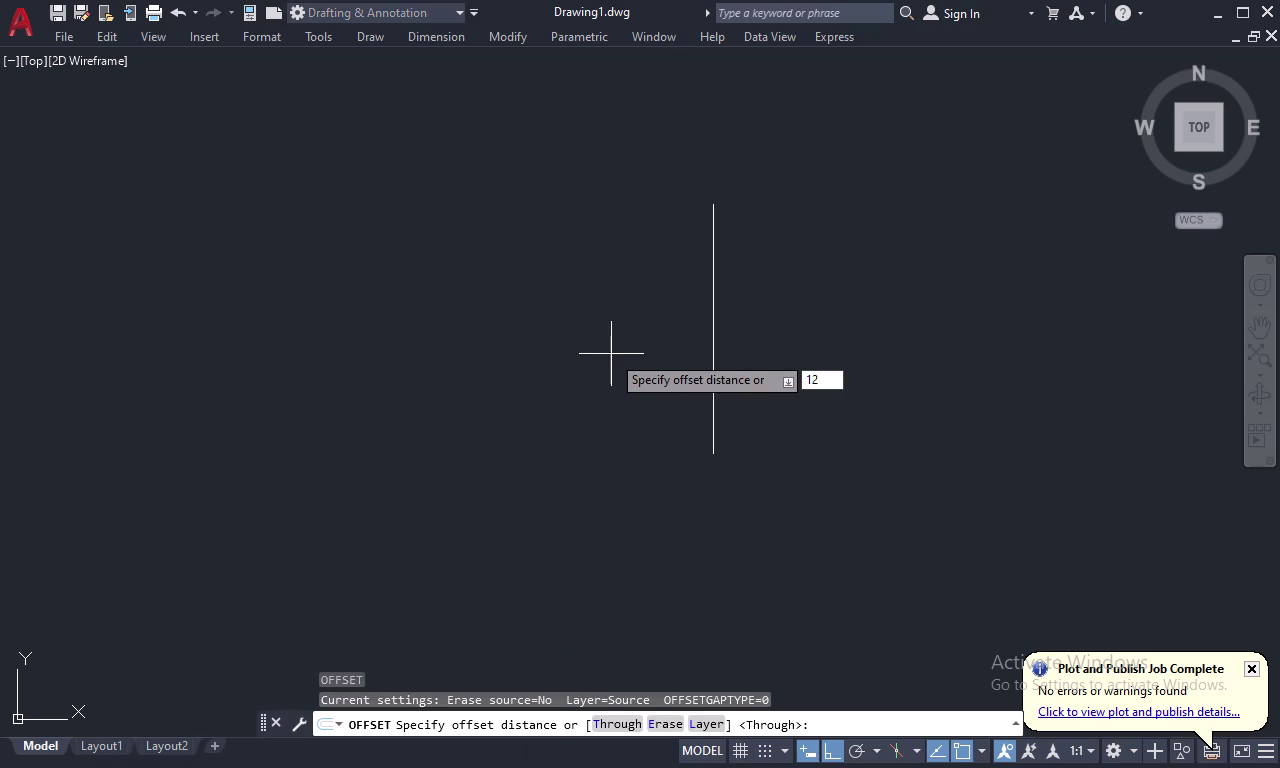
text(')
key(space)
click(712, 315)
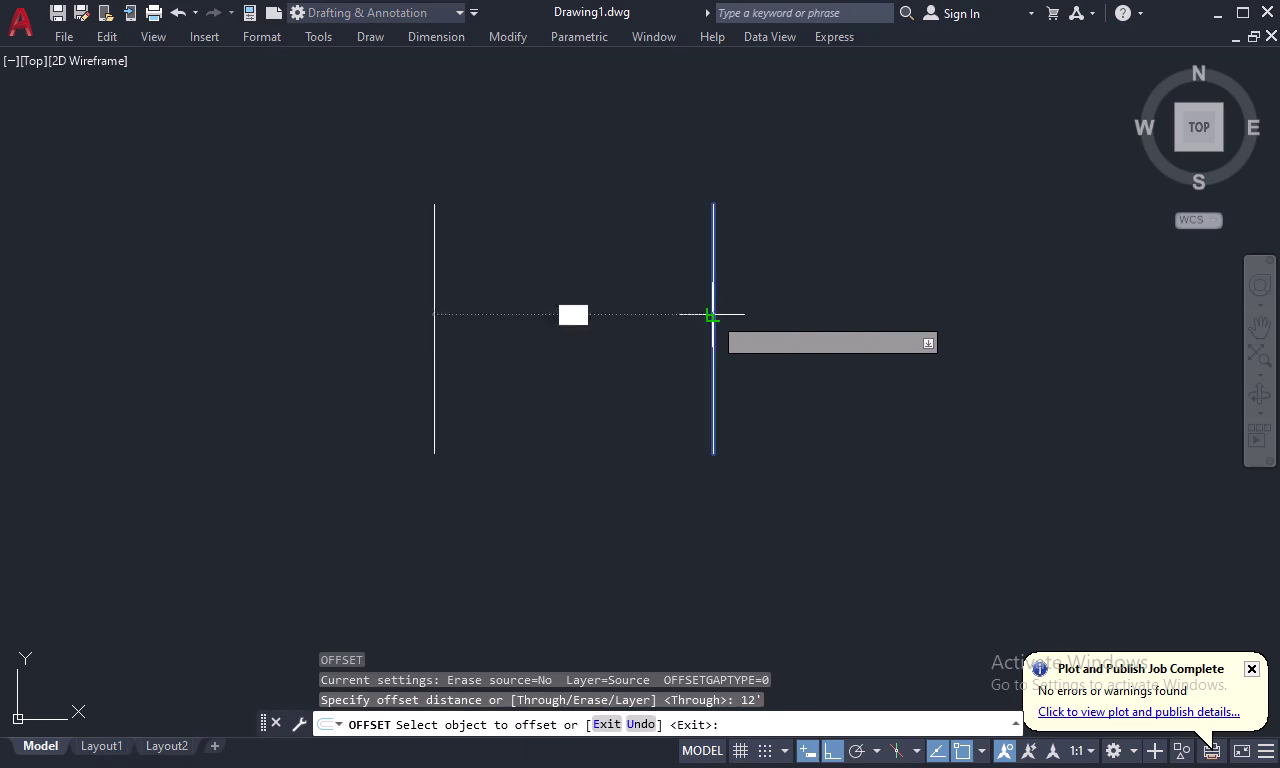
click(639, 327)
key(Escape)
Draw top and bottom lines joining the ends of the two vertical lines.
text(L)
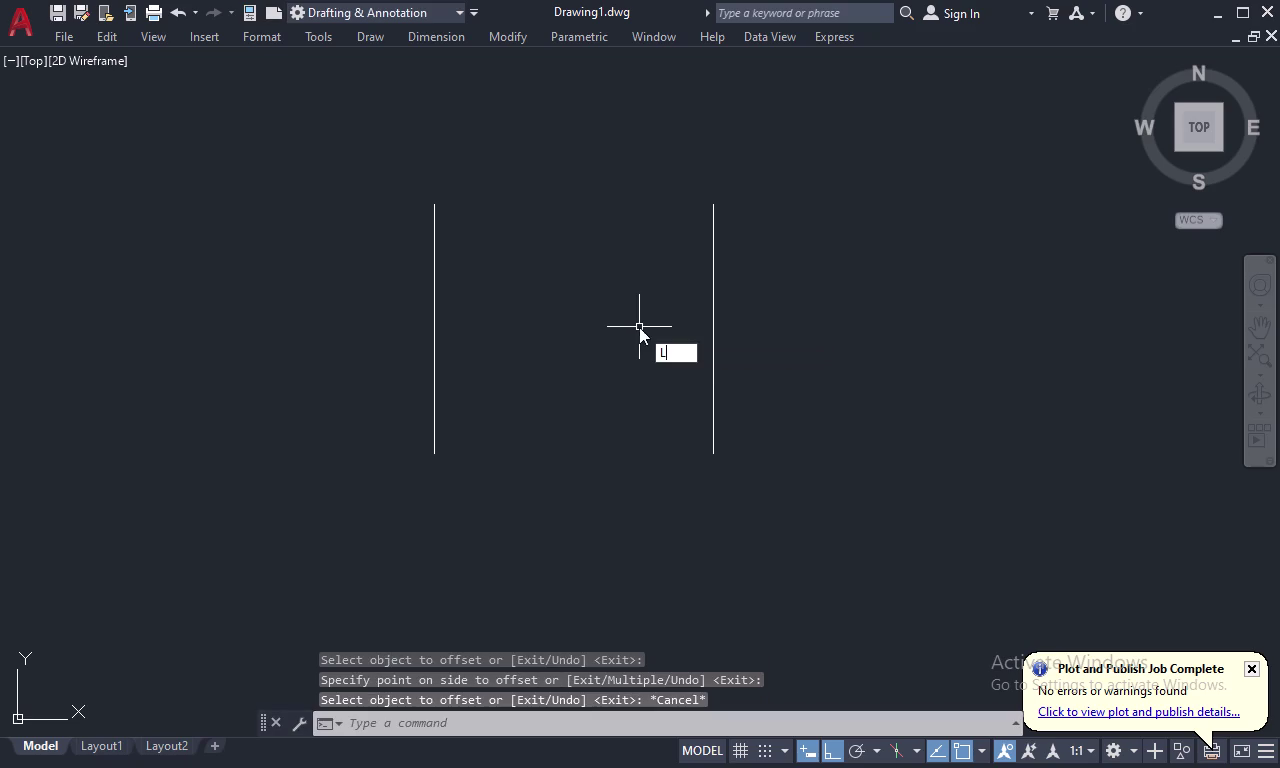
key(space)
click(435, 201)
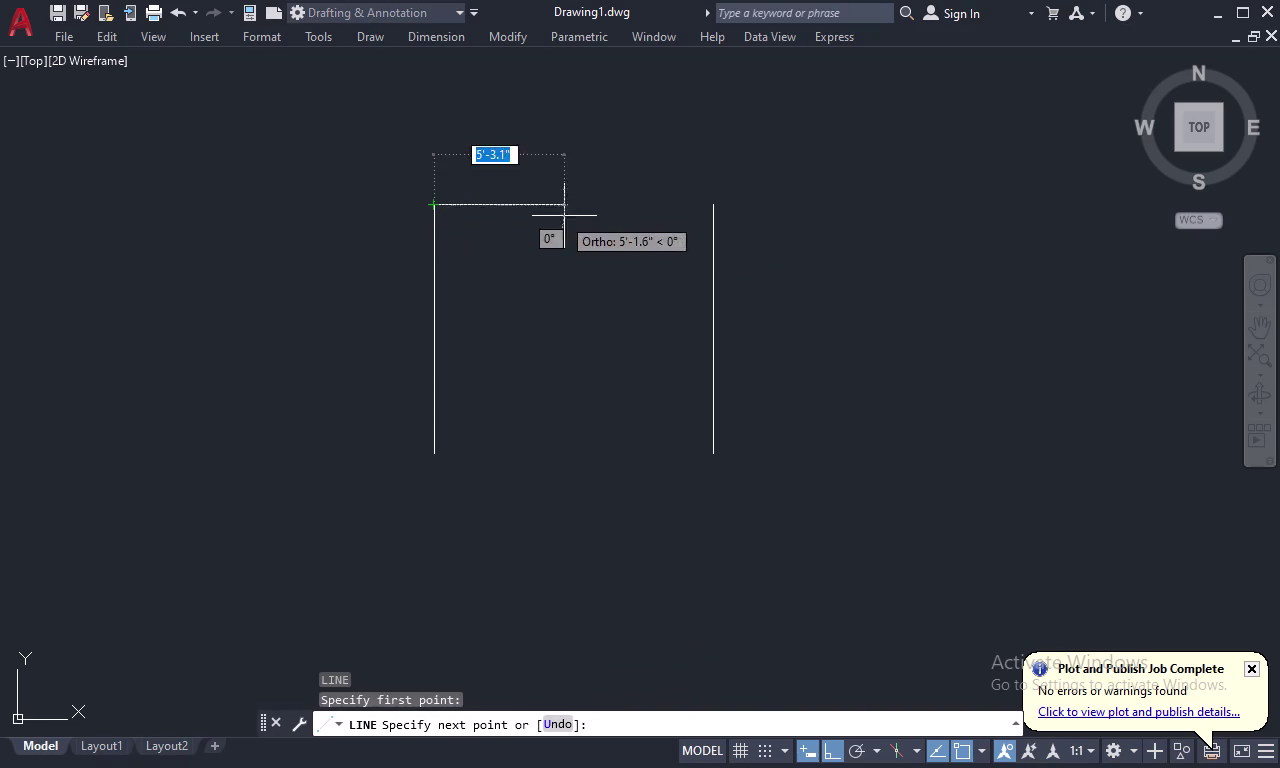
click(709, 207)
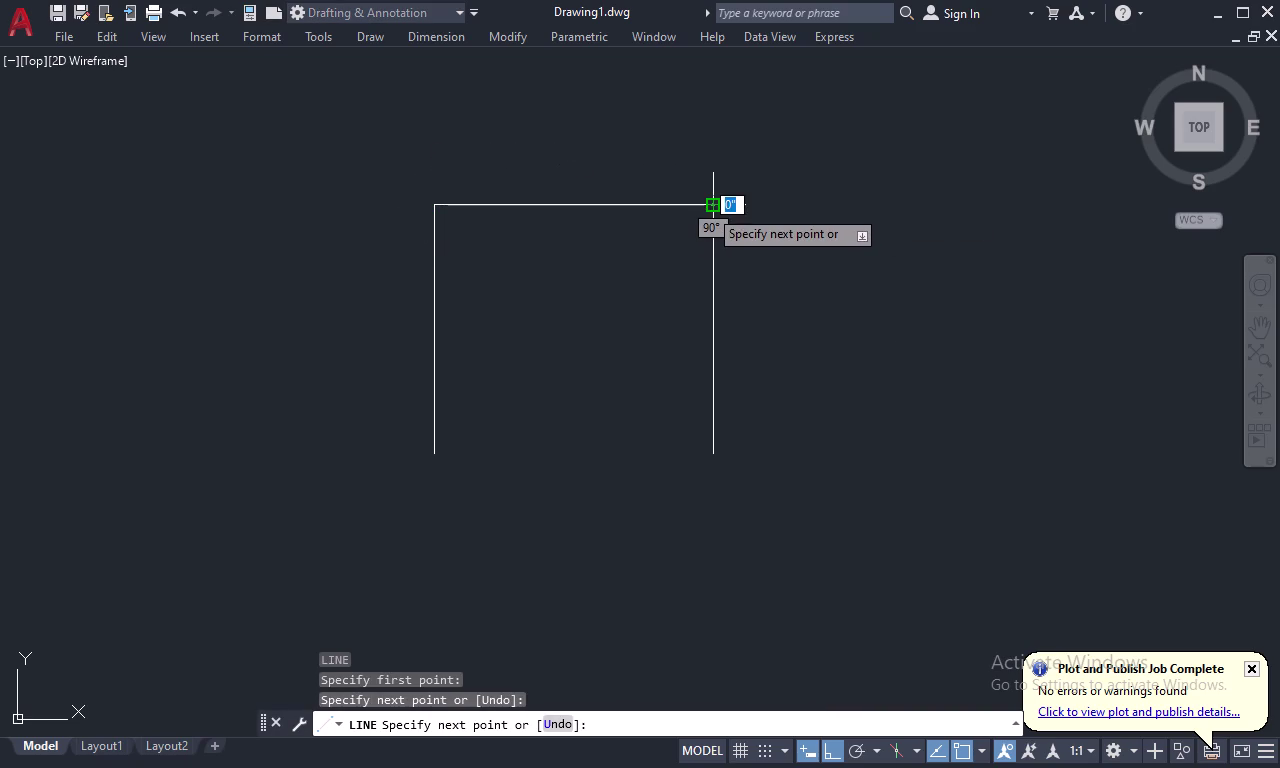
key(space)
key(space)
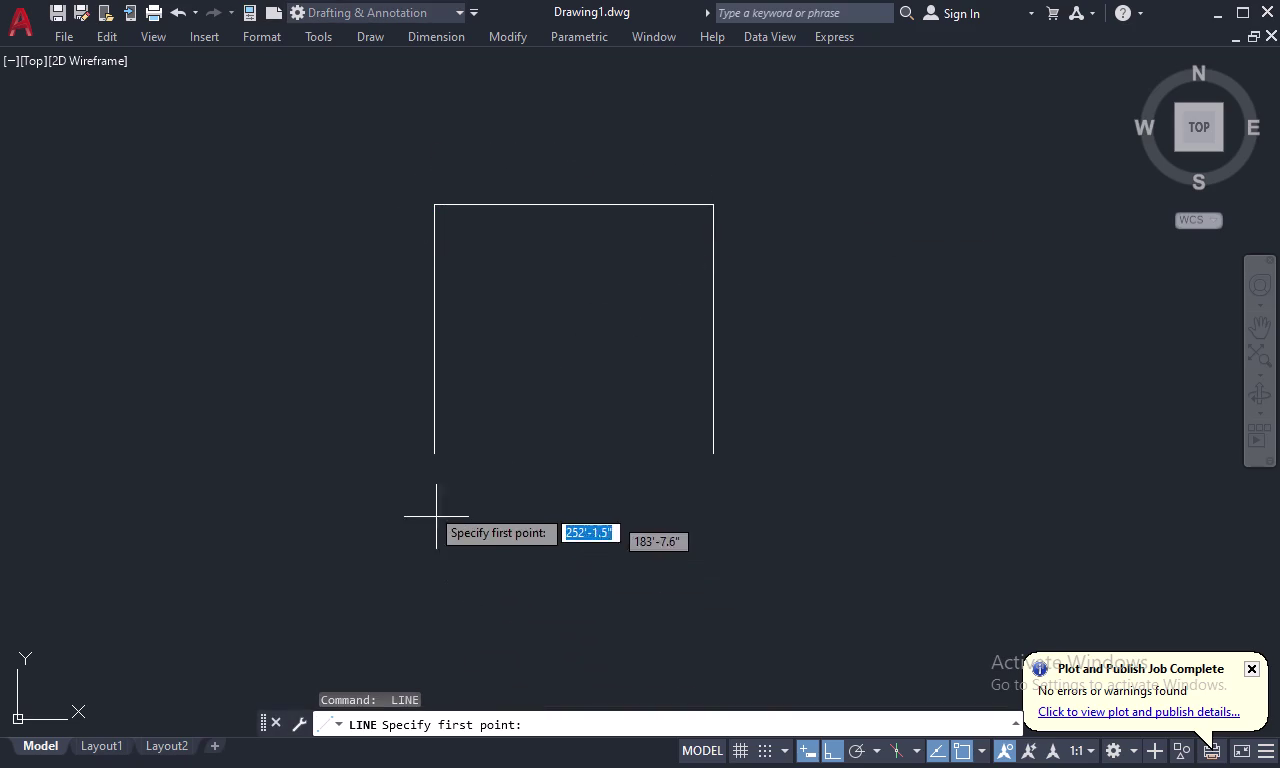
click(432, 450)
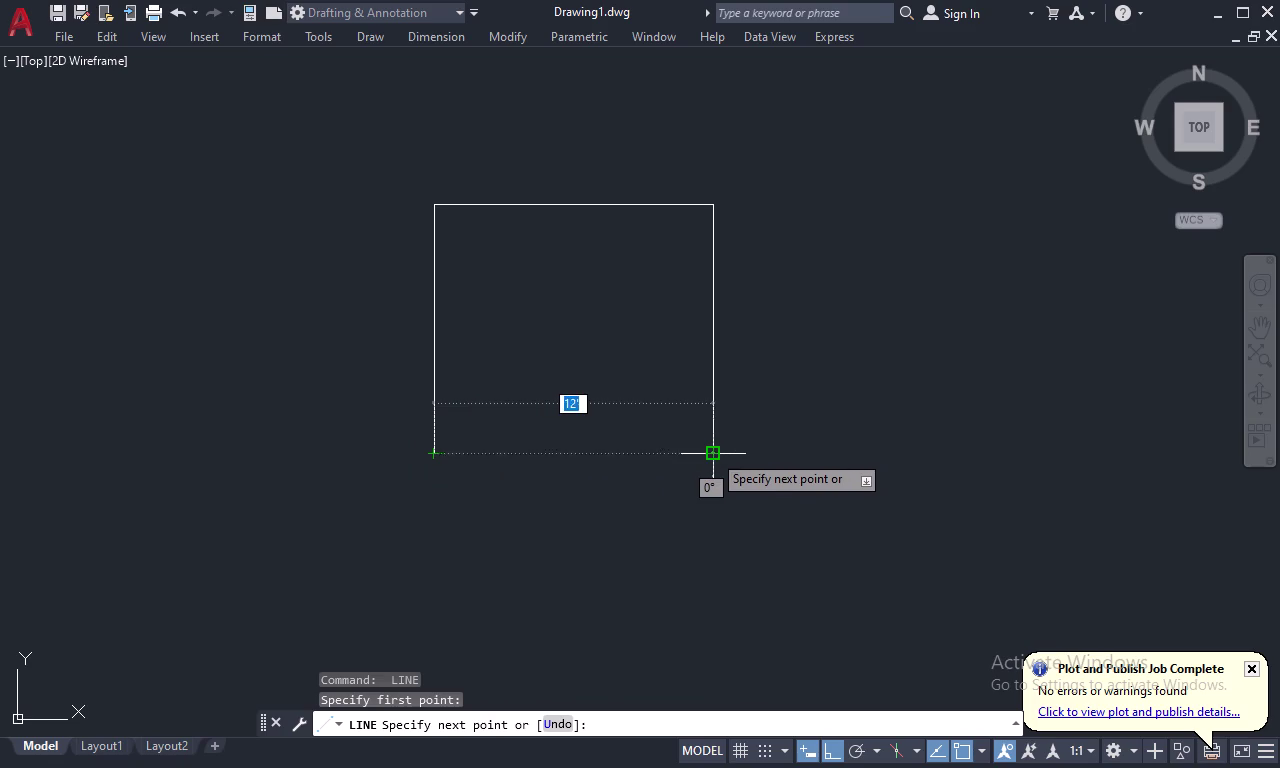
click(712, 453)
key(Escape)
Offset the right and top sides 9" outward.
key(o)
key(space)
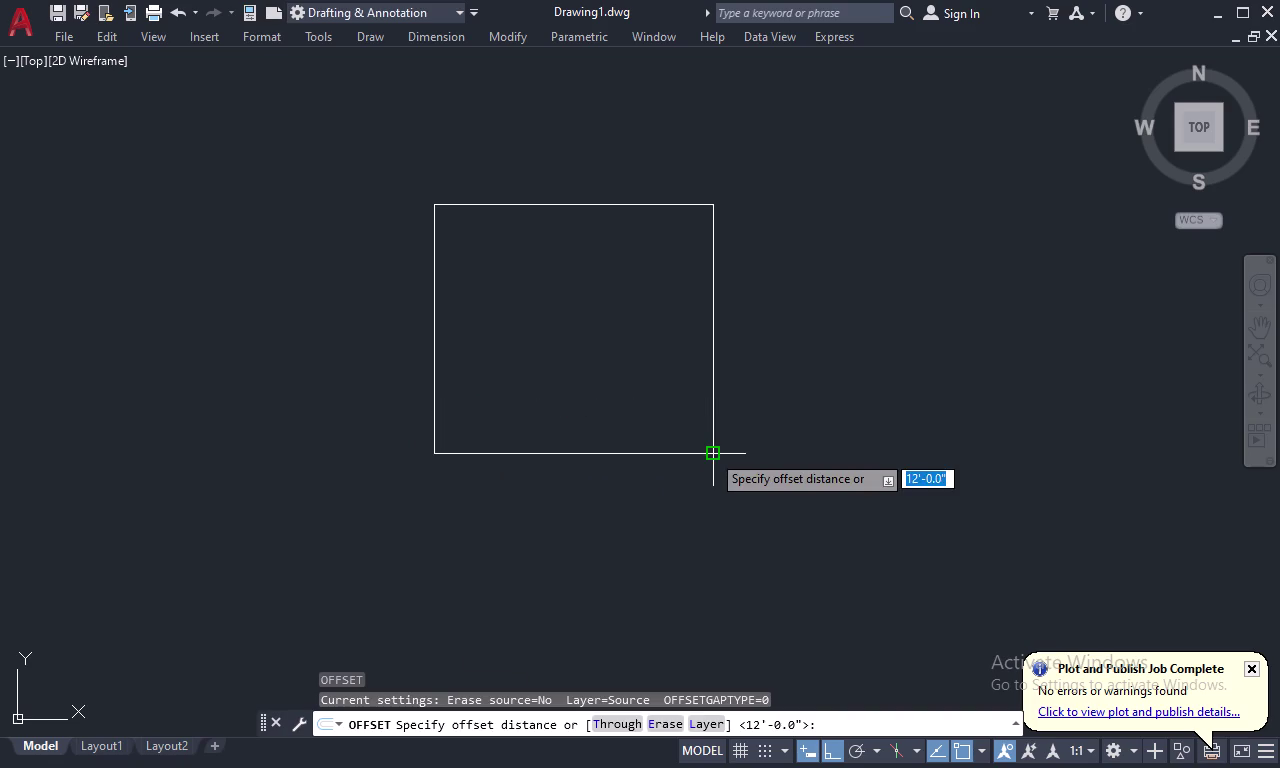
text(9)
key(space)
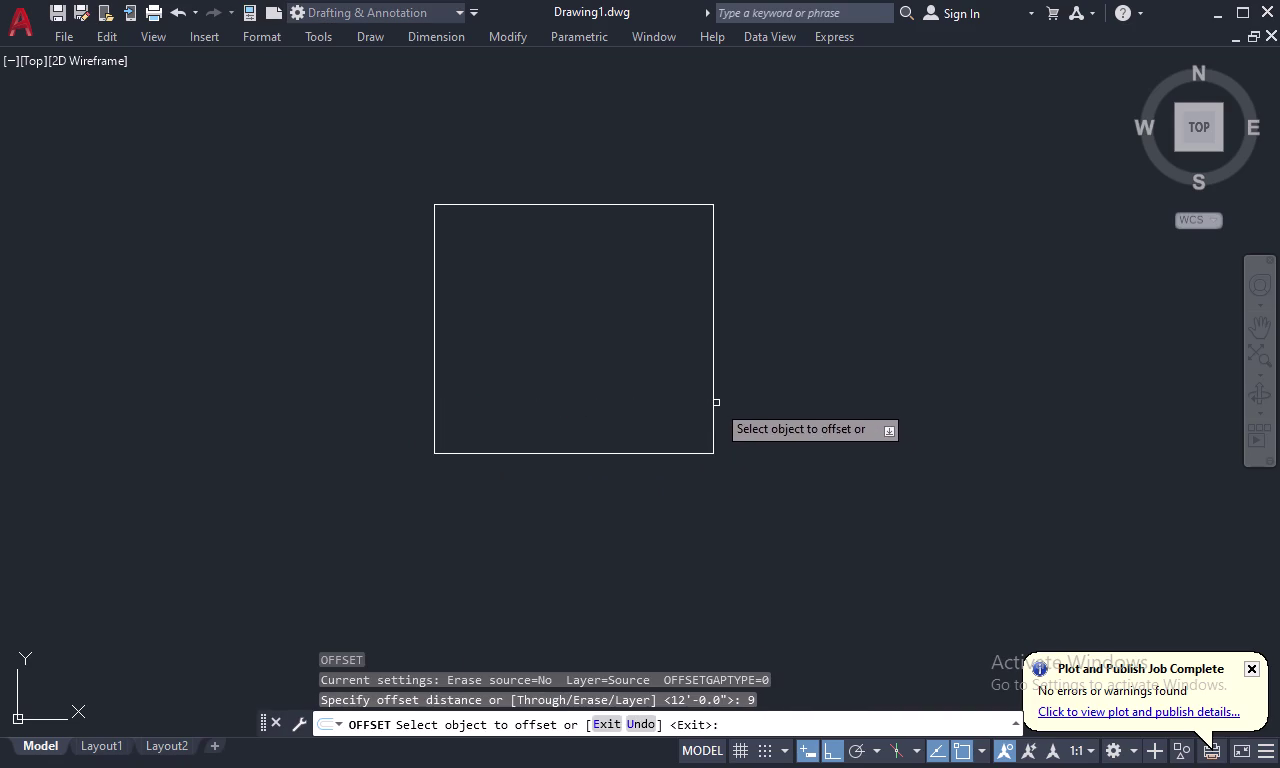
click(711, 376)
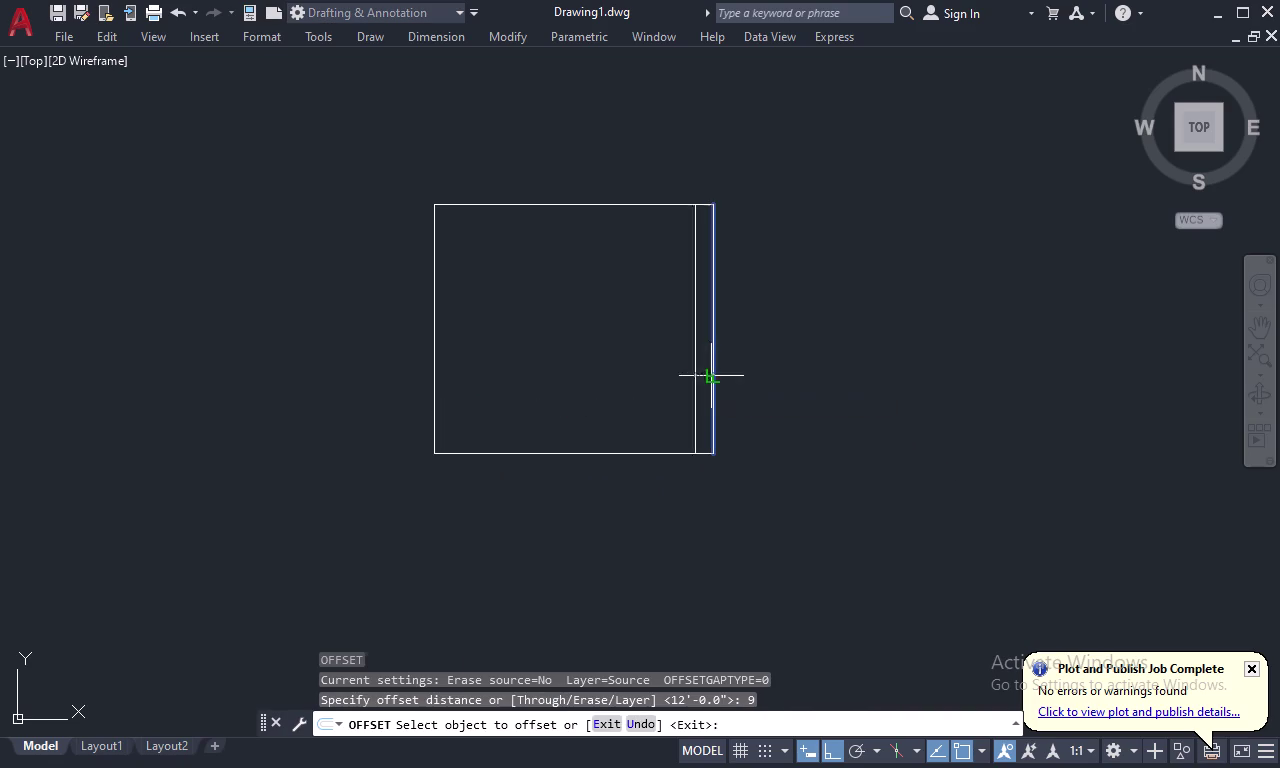
click(763, 374)
click(623, 203)
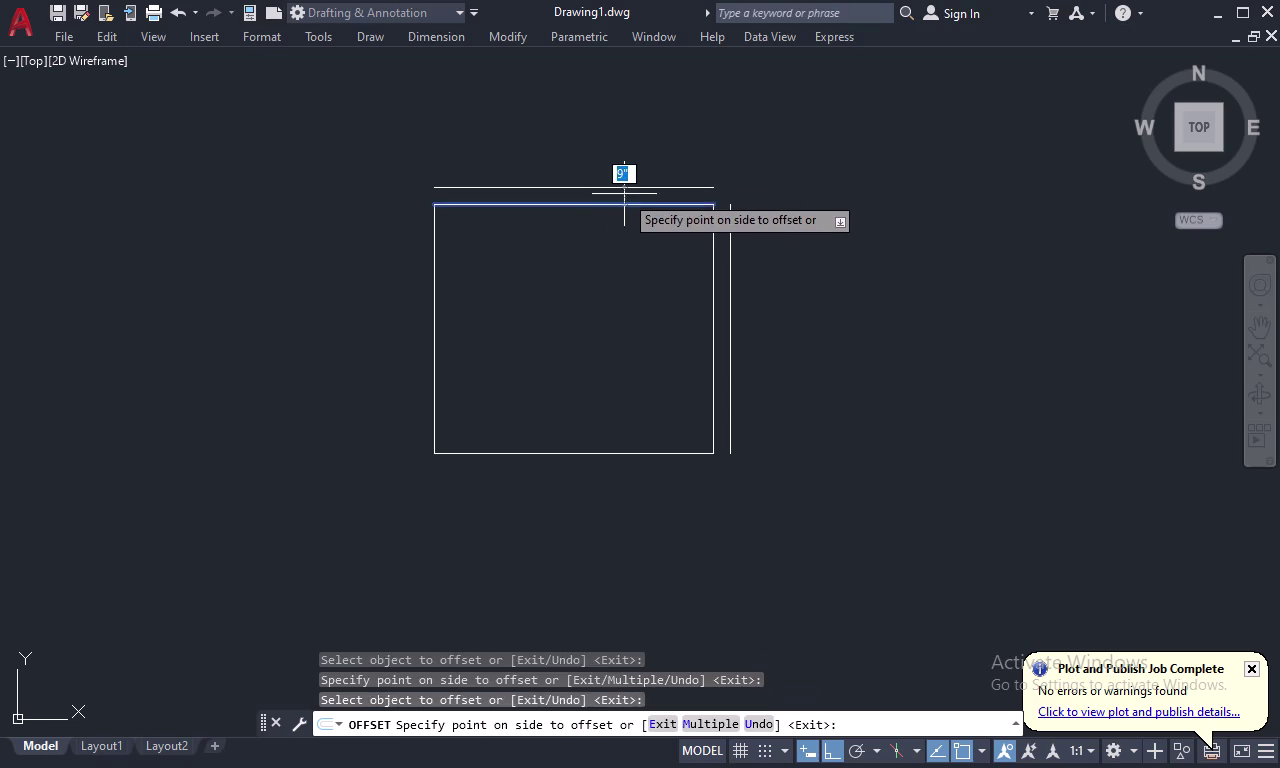
click(626, 188)
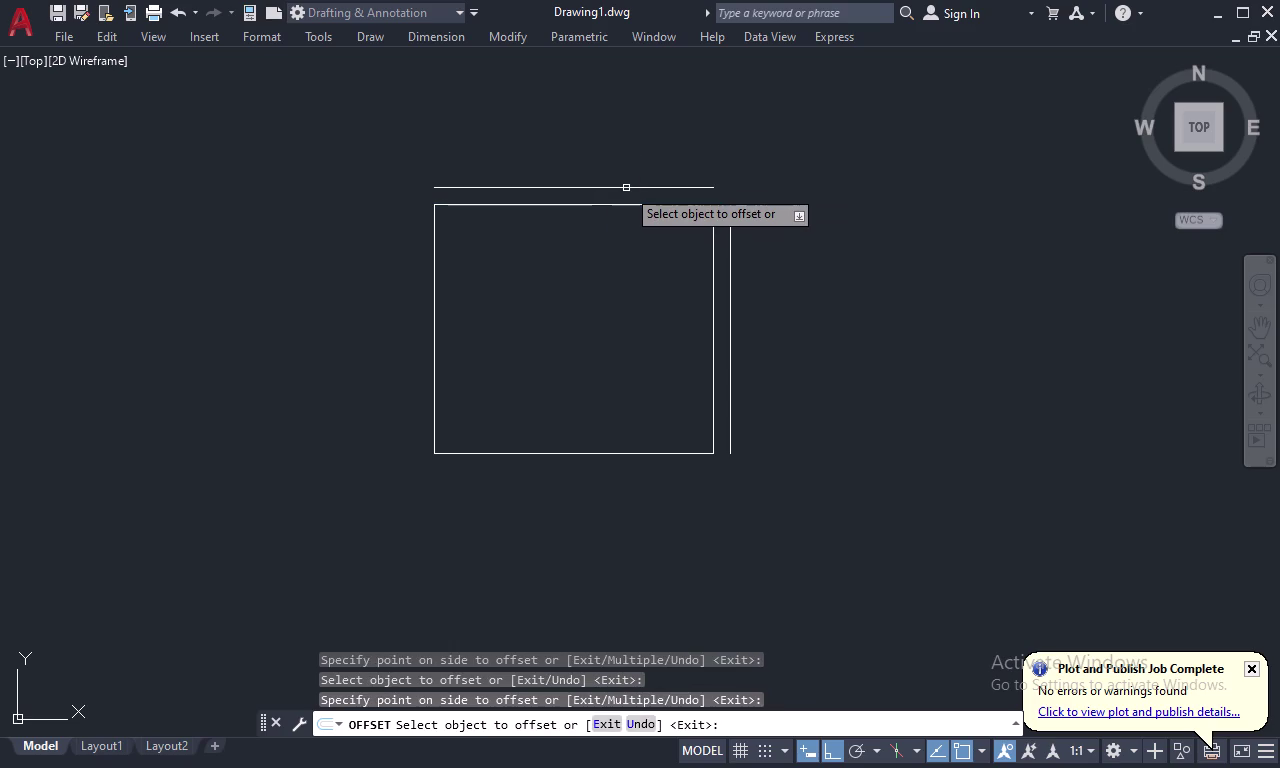
key(space)
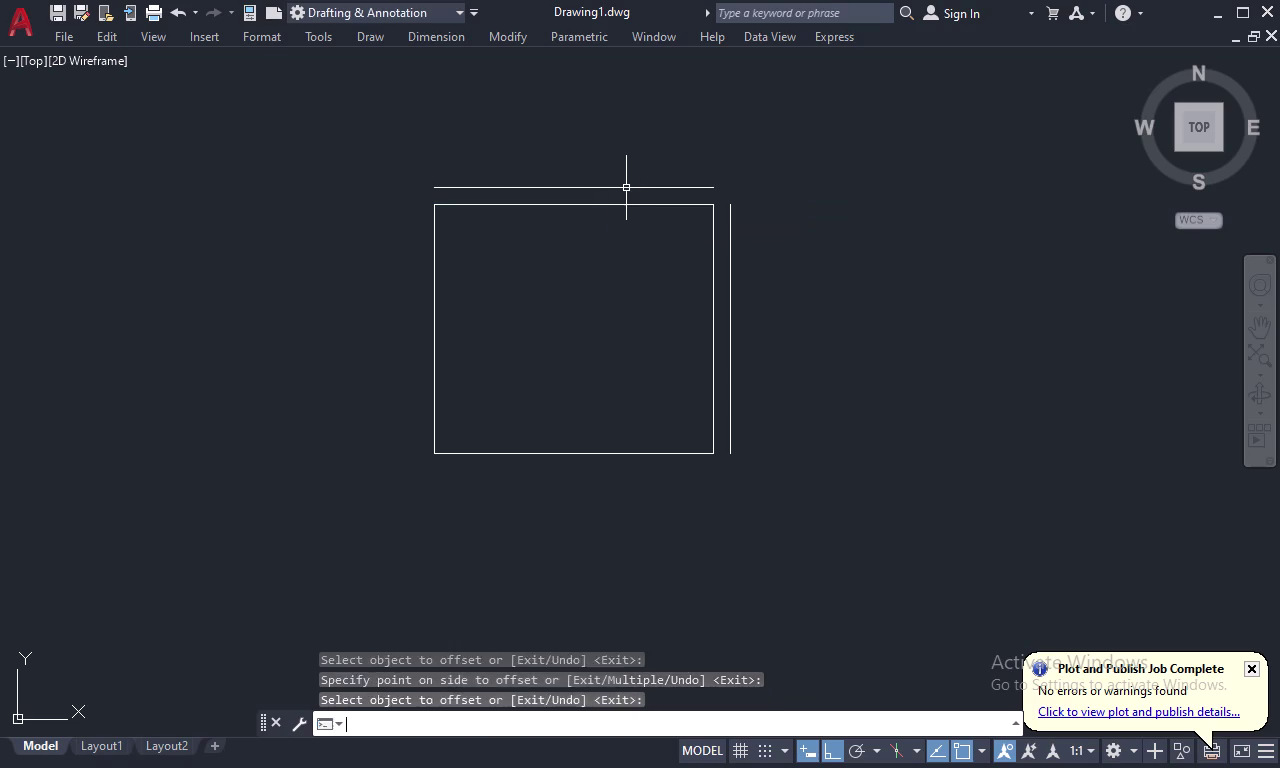
Offset the left and bottom sides 4" outward.
key(space)
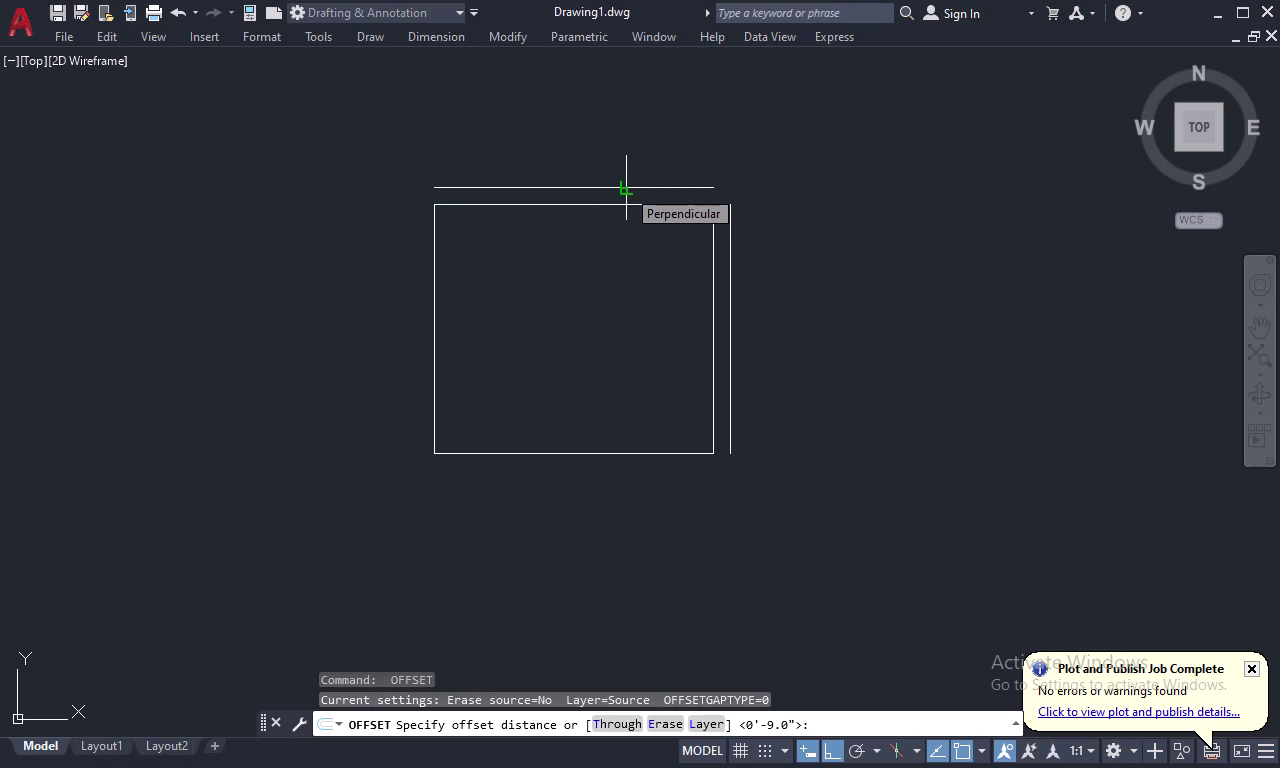
text(4)
key(space)
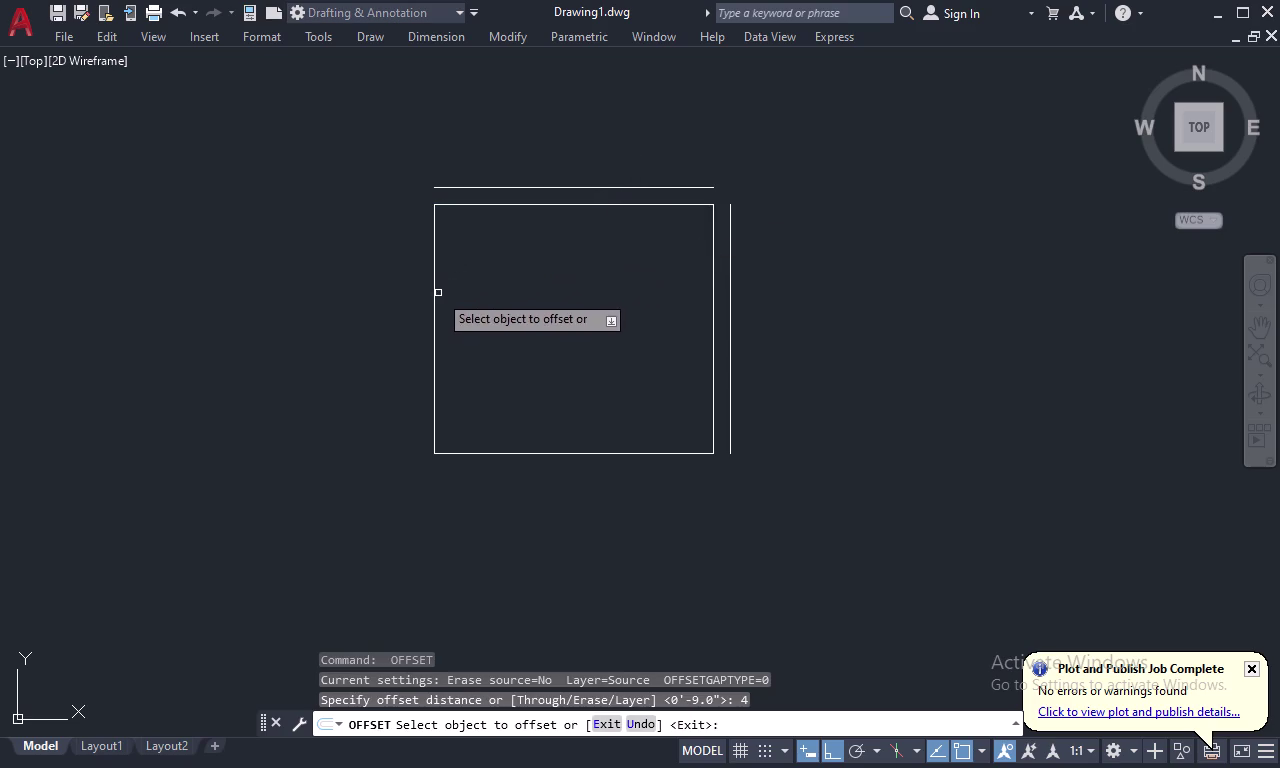
click(432, 296)
click(402, 305)
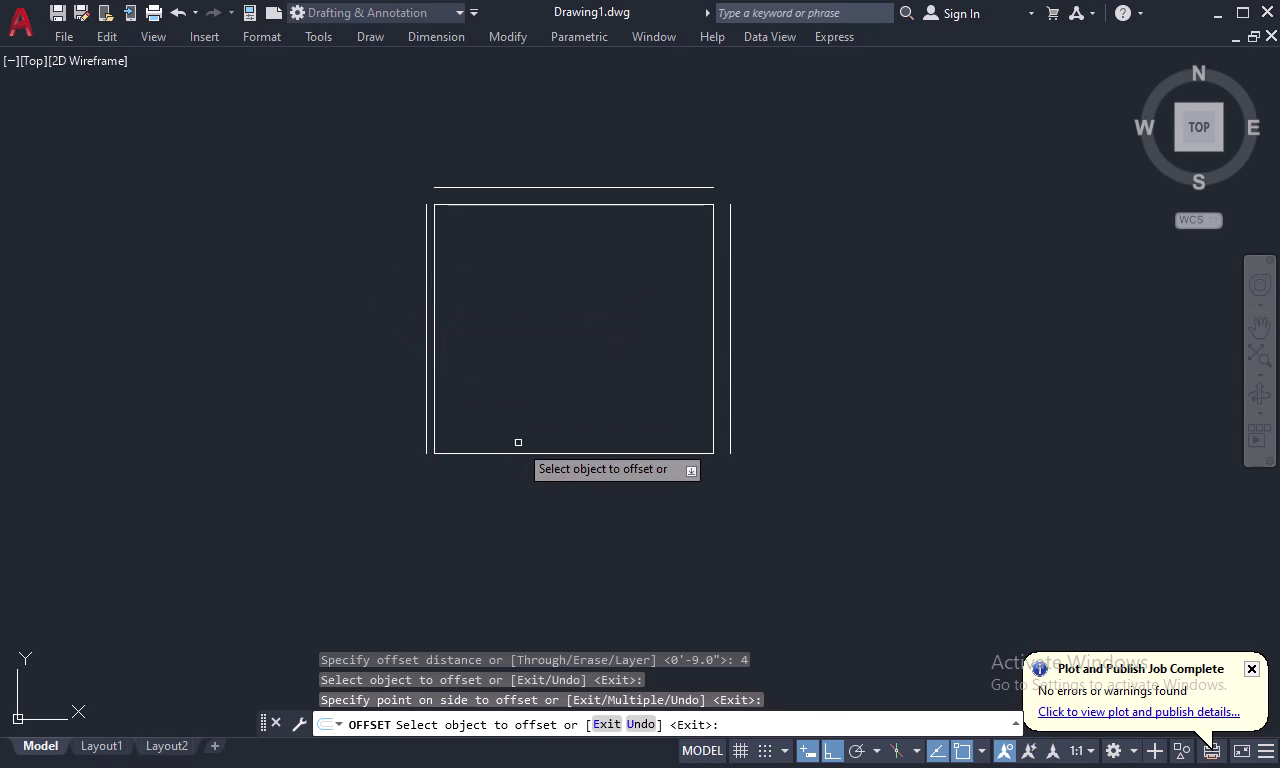
click(534, 452)
click(542, 500)
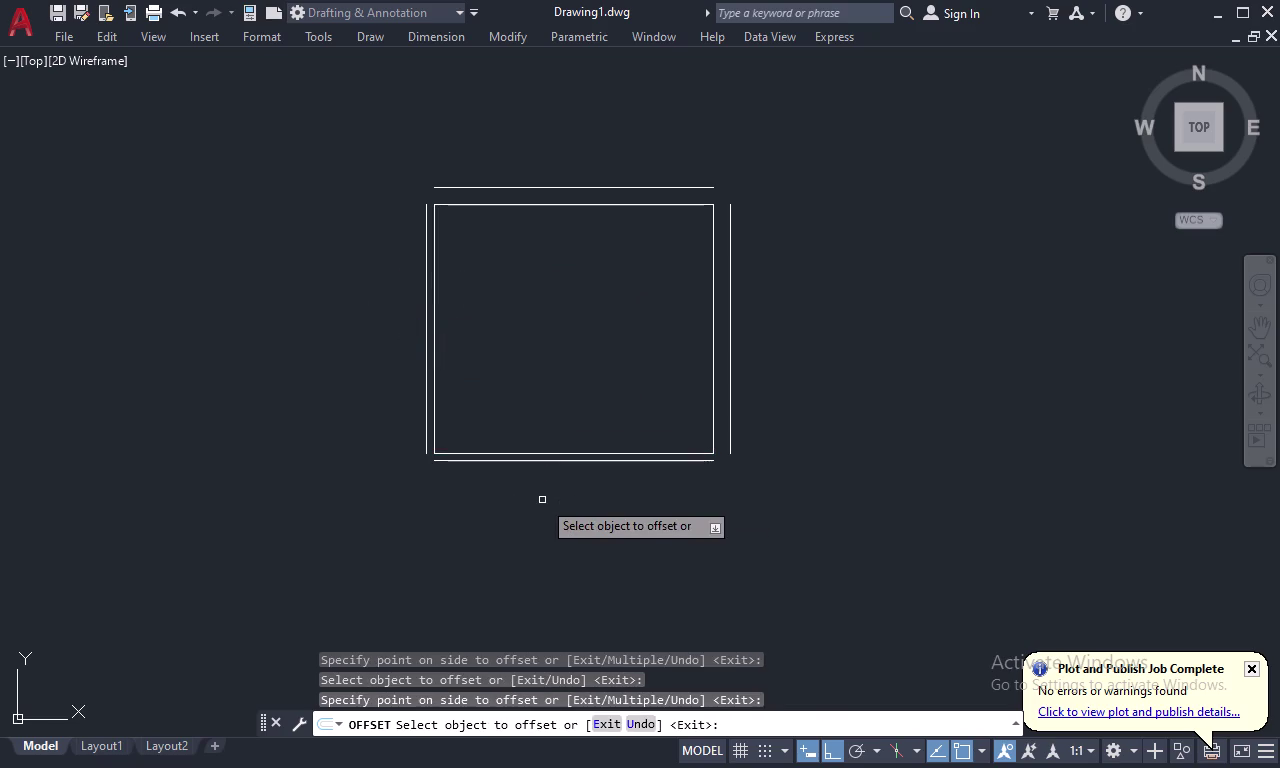
key(Escape)
Fillet the top-left, top-right and bottom-right outer wall corners.
text(F)
key(space)
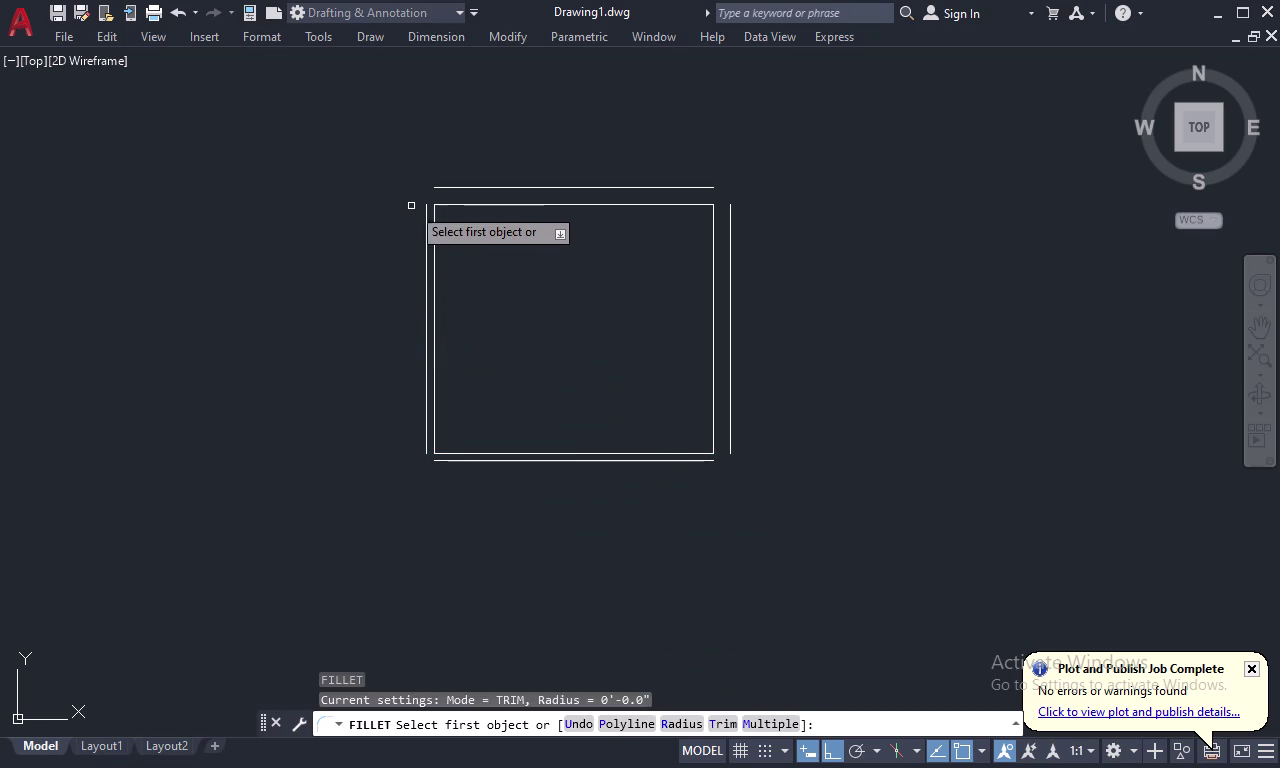
click(426, 204)
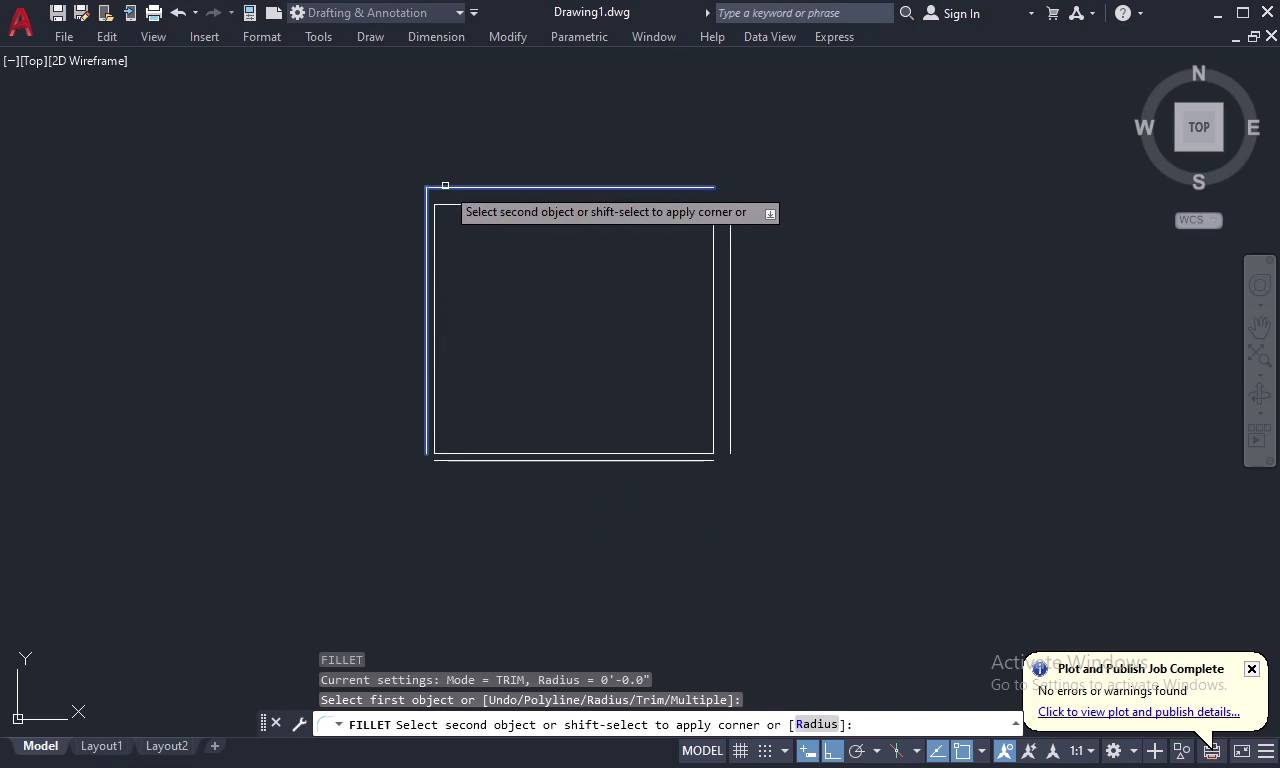
click(445, 186)
key(space)
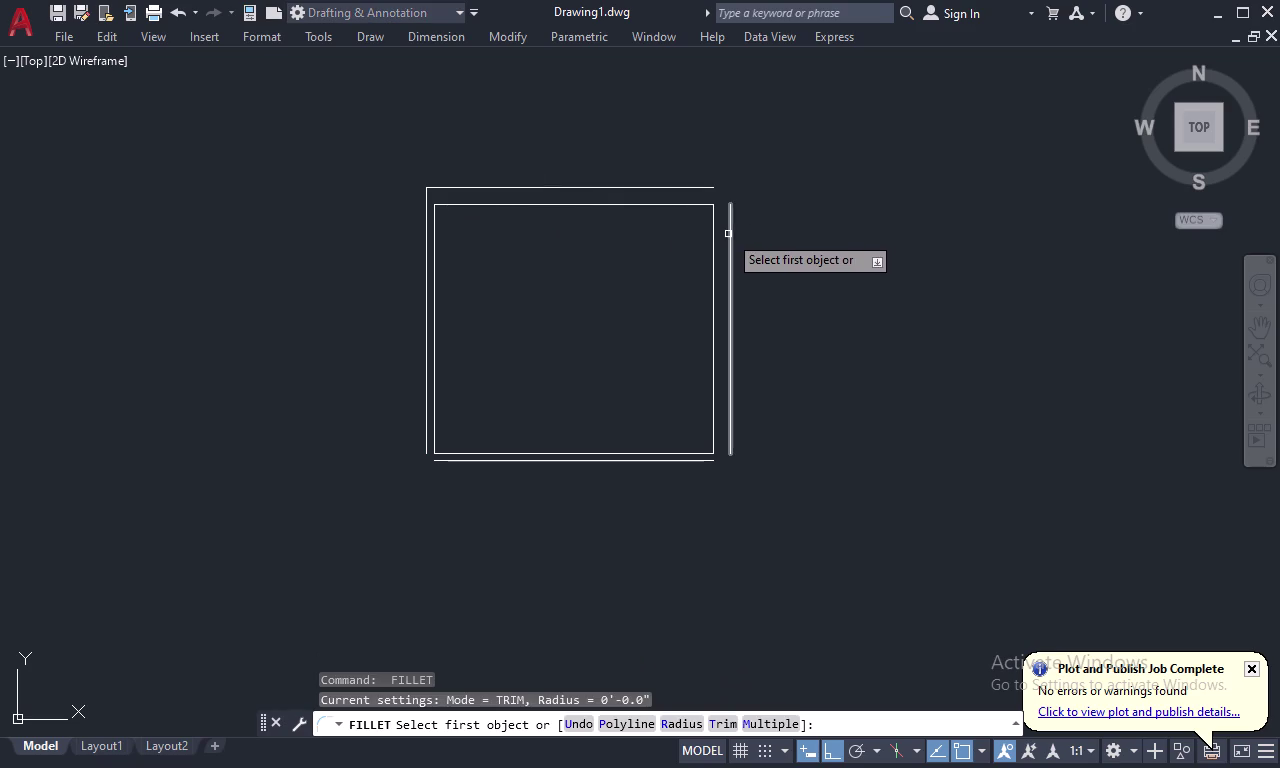
click(728, 234)
click(703, 186)
key(space)
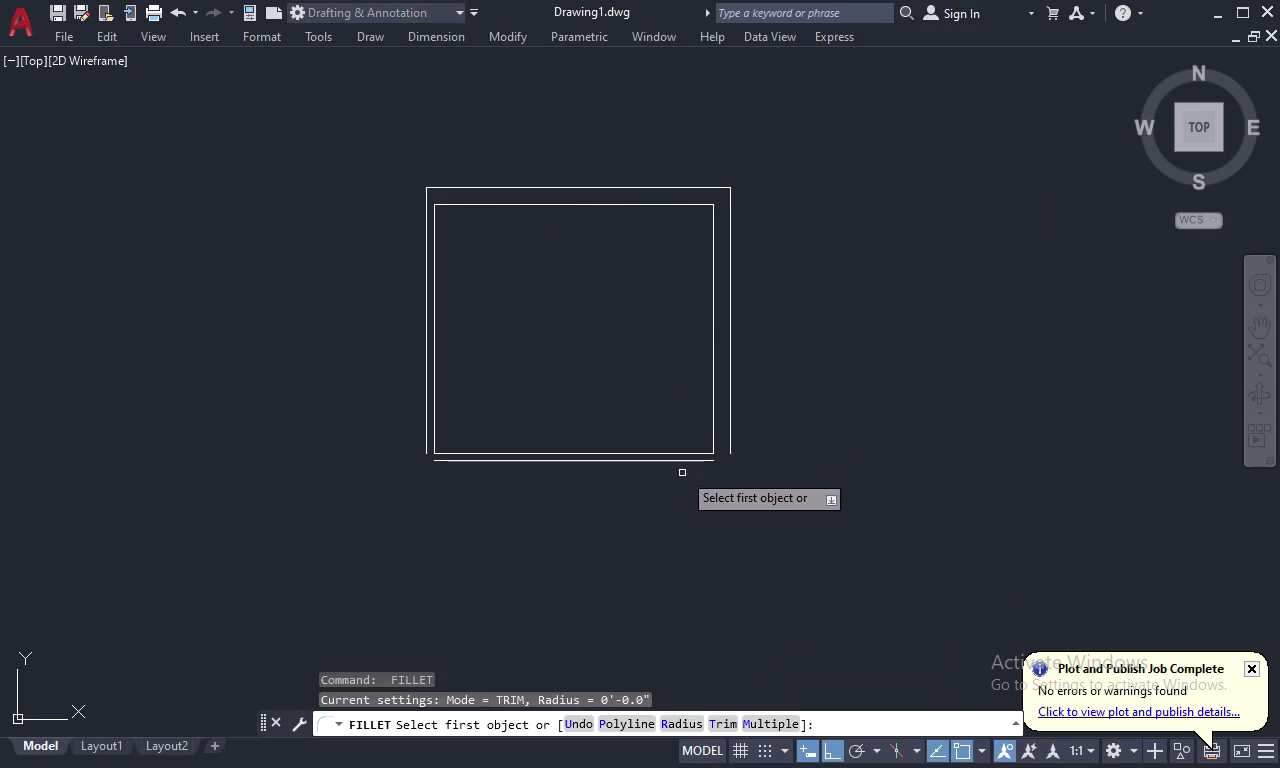
click(686, 460)
click(732, 414)
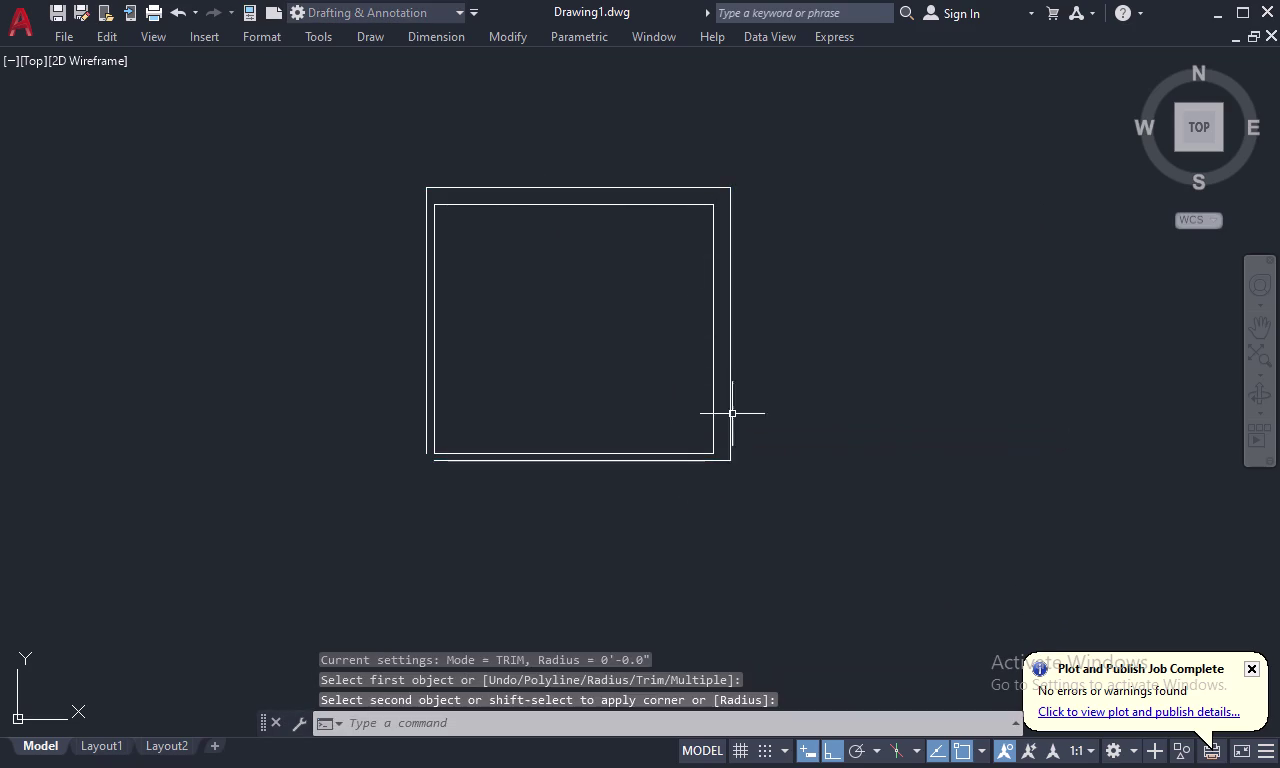
Fillet the bottom-left outer corner to close the wall outline.
key(space)
click(453, 459)
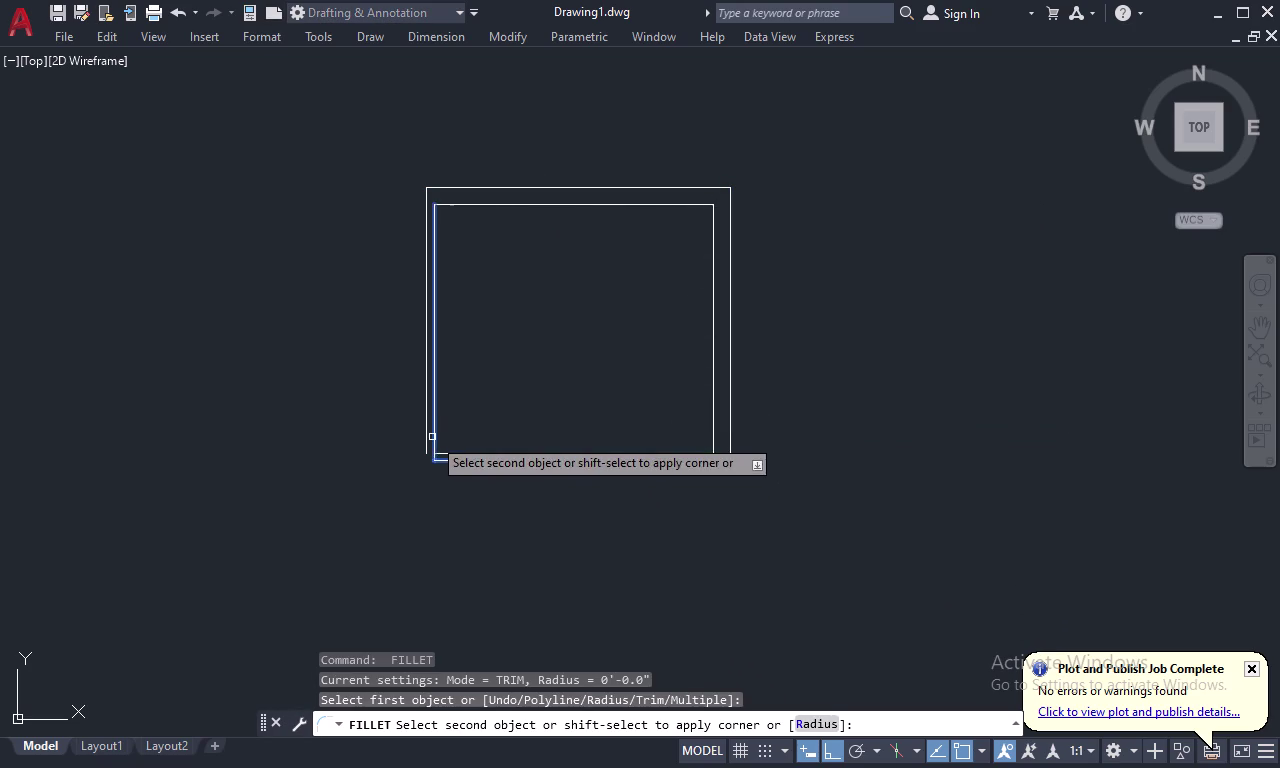
click(422, 417)
click(429, 411)
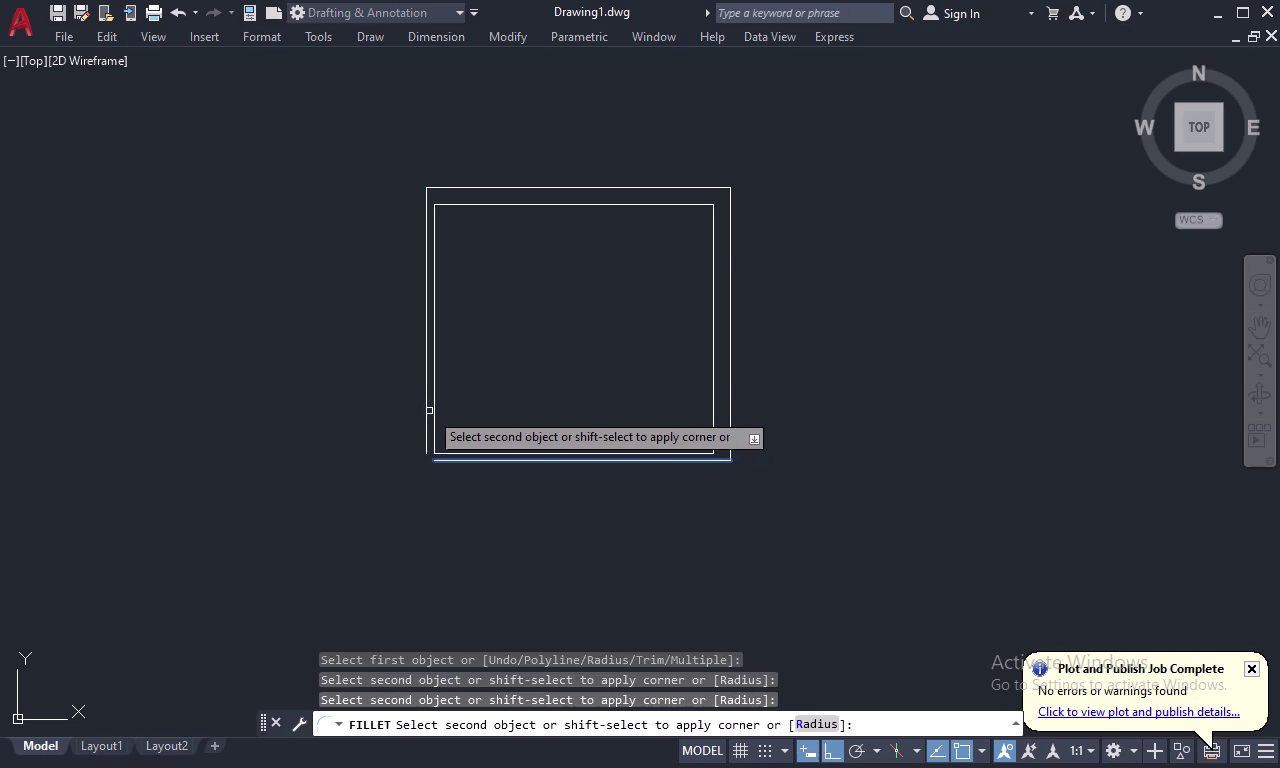
click(428, 417)
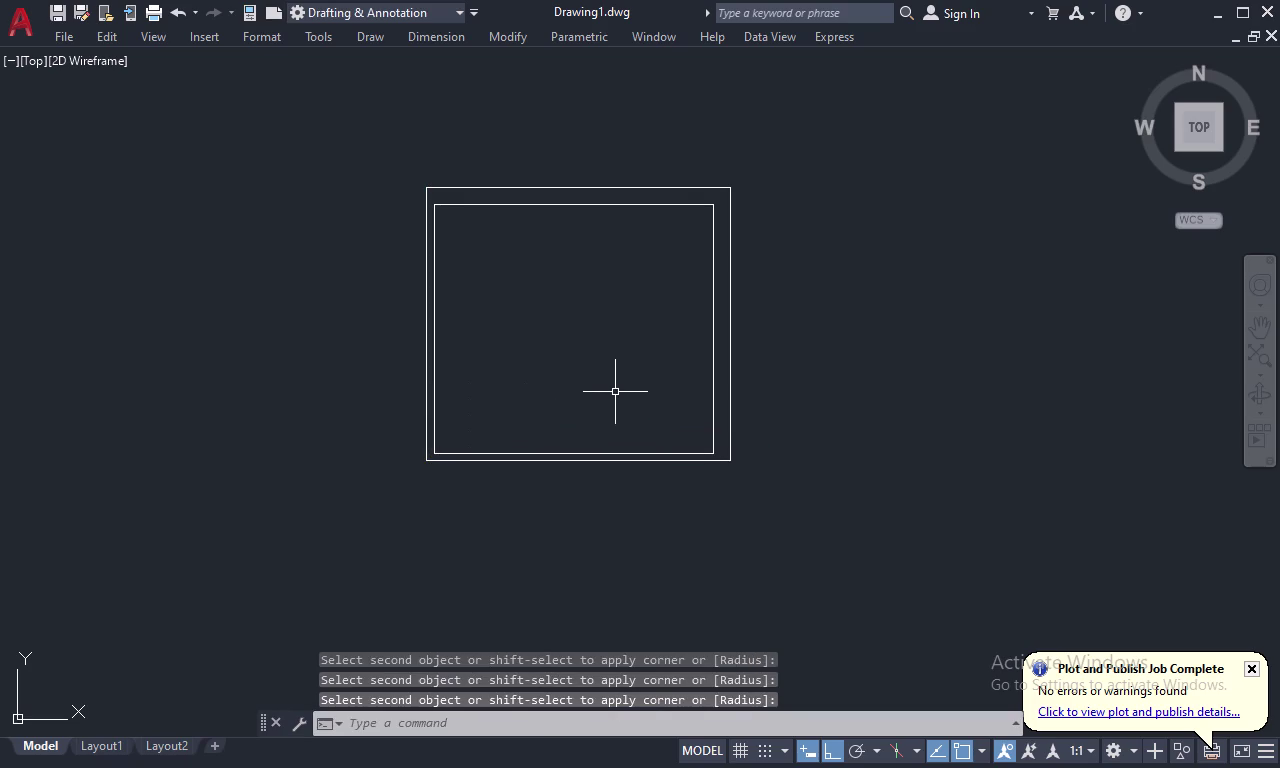
key(Escape)
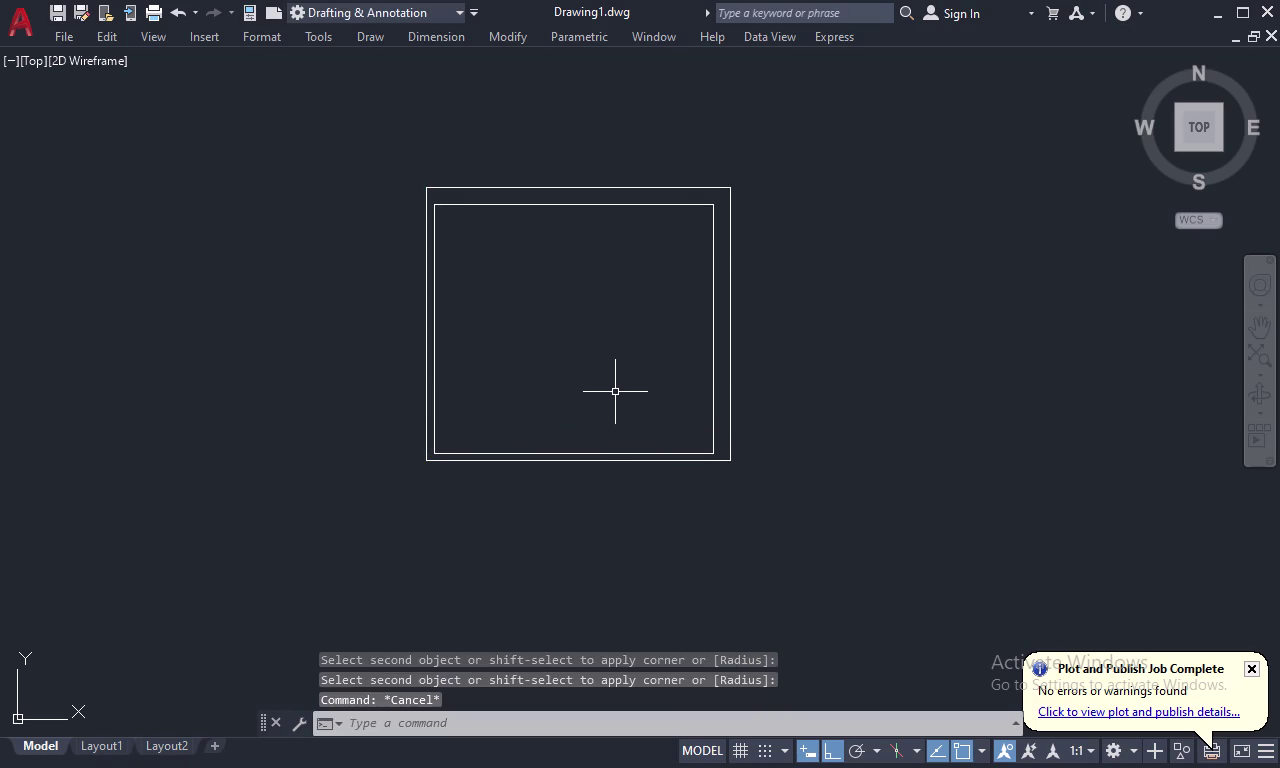
key(o)
key(space)
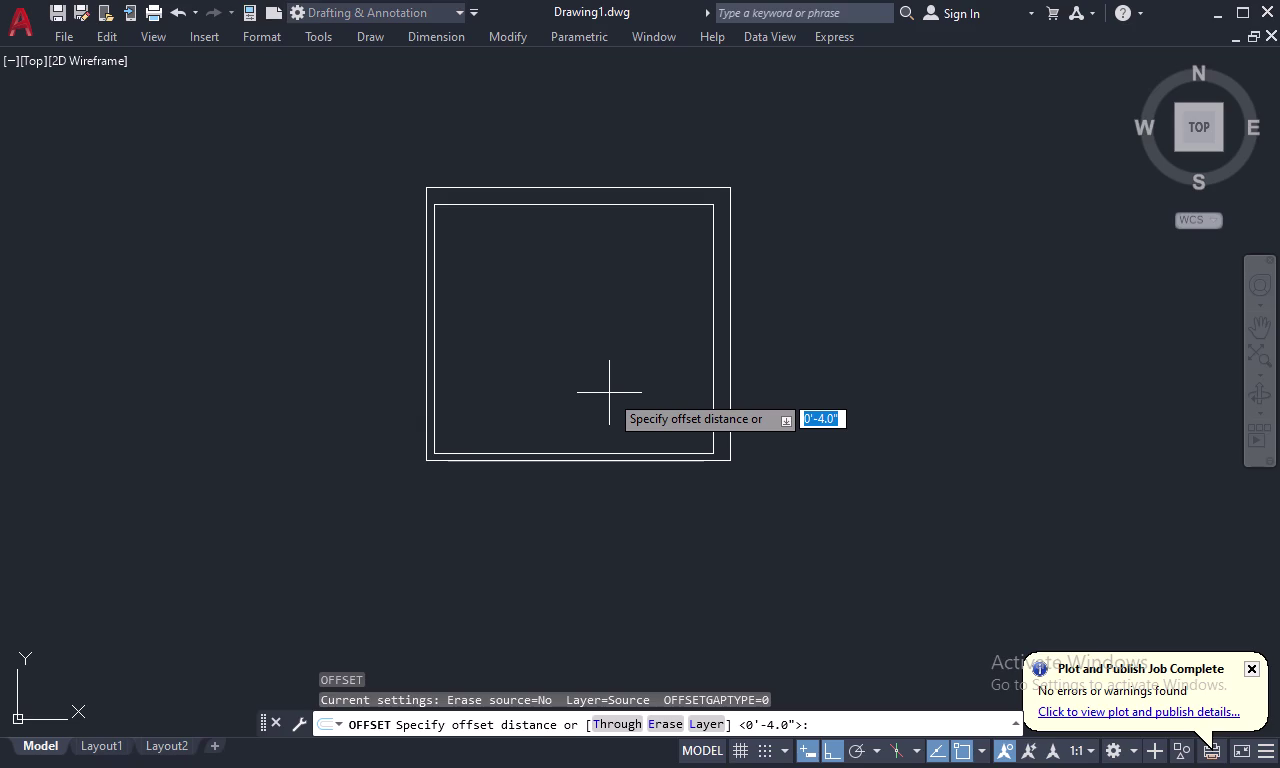
Offset the bottom wall line 14'4" below the room.
key(1)
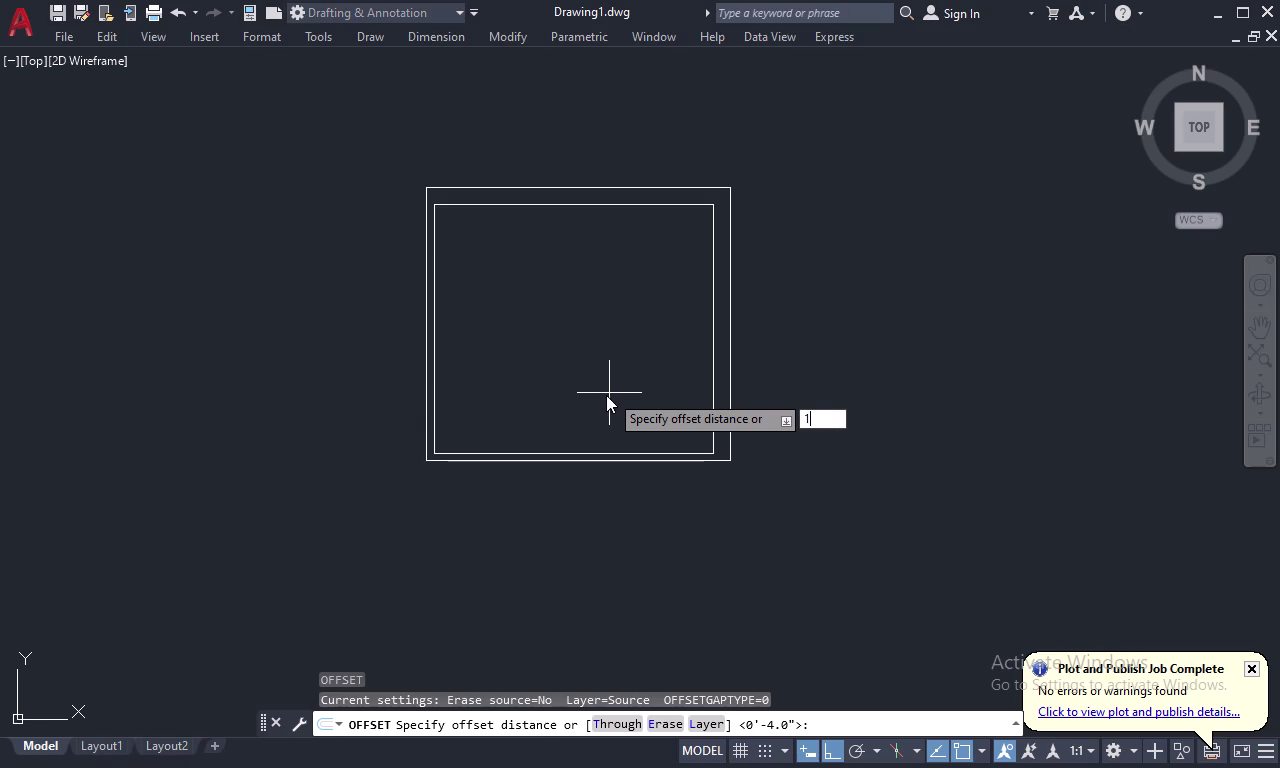
key(4)
text(')
text(4")
key(Return)
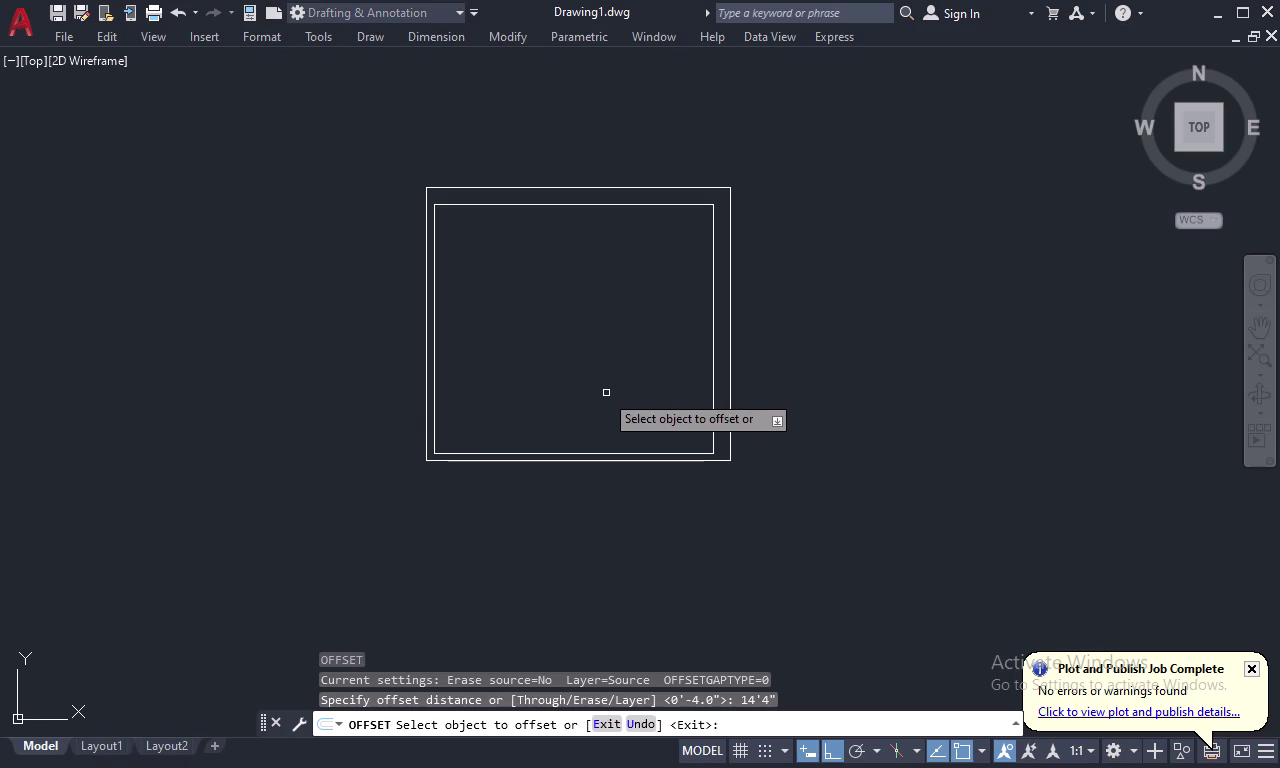
click(603, 462)
click(612, 508)
scroll(down, 3)
middle_drag(612, 508, 636, 355)
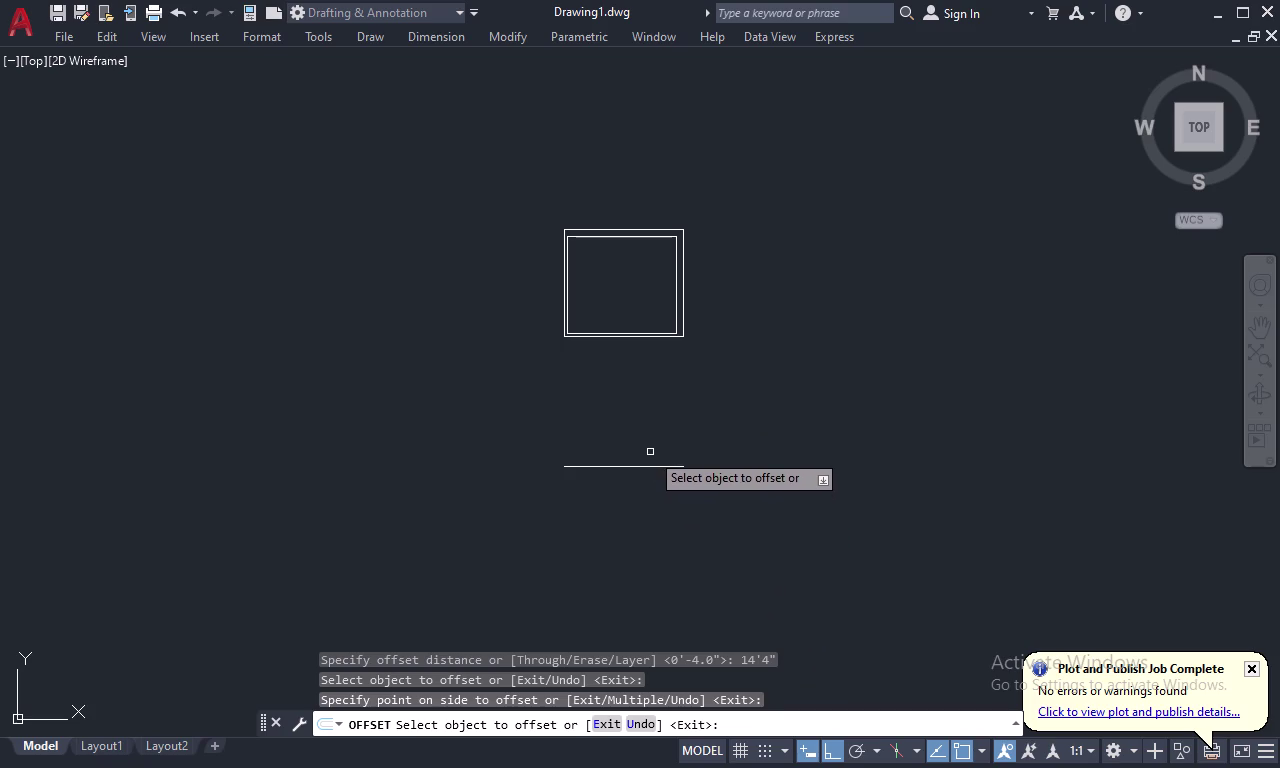
key(space)
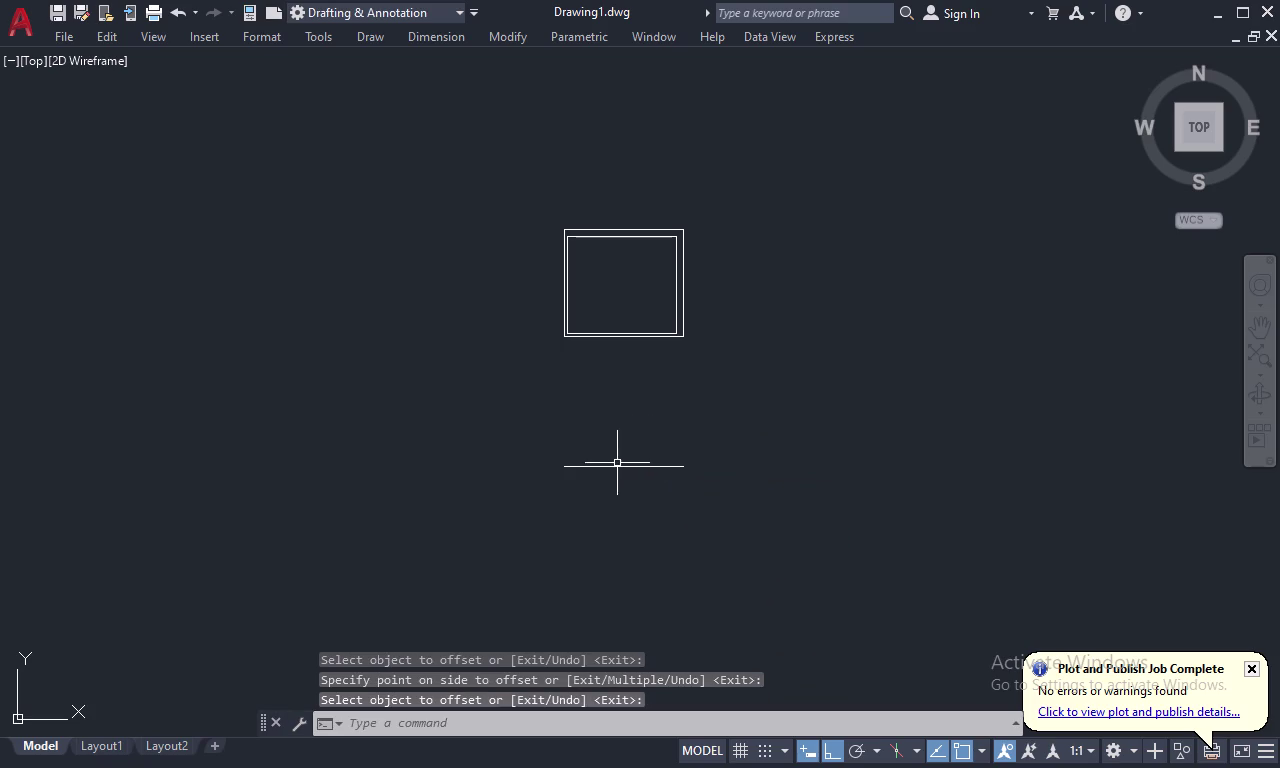
Cancel a repeated Offset and start the Line command with L.
scroll(up, 3)
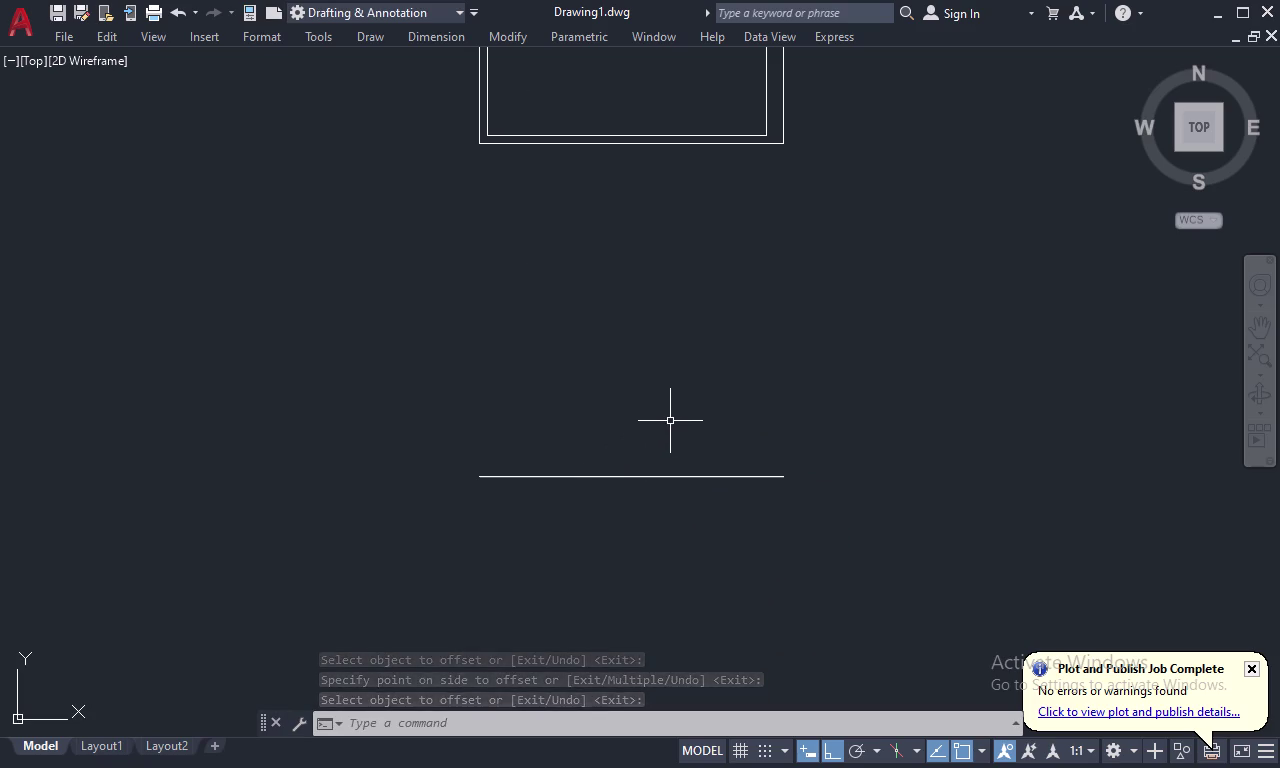
key(space)
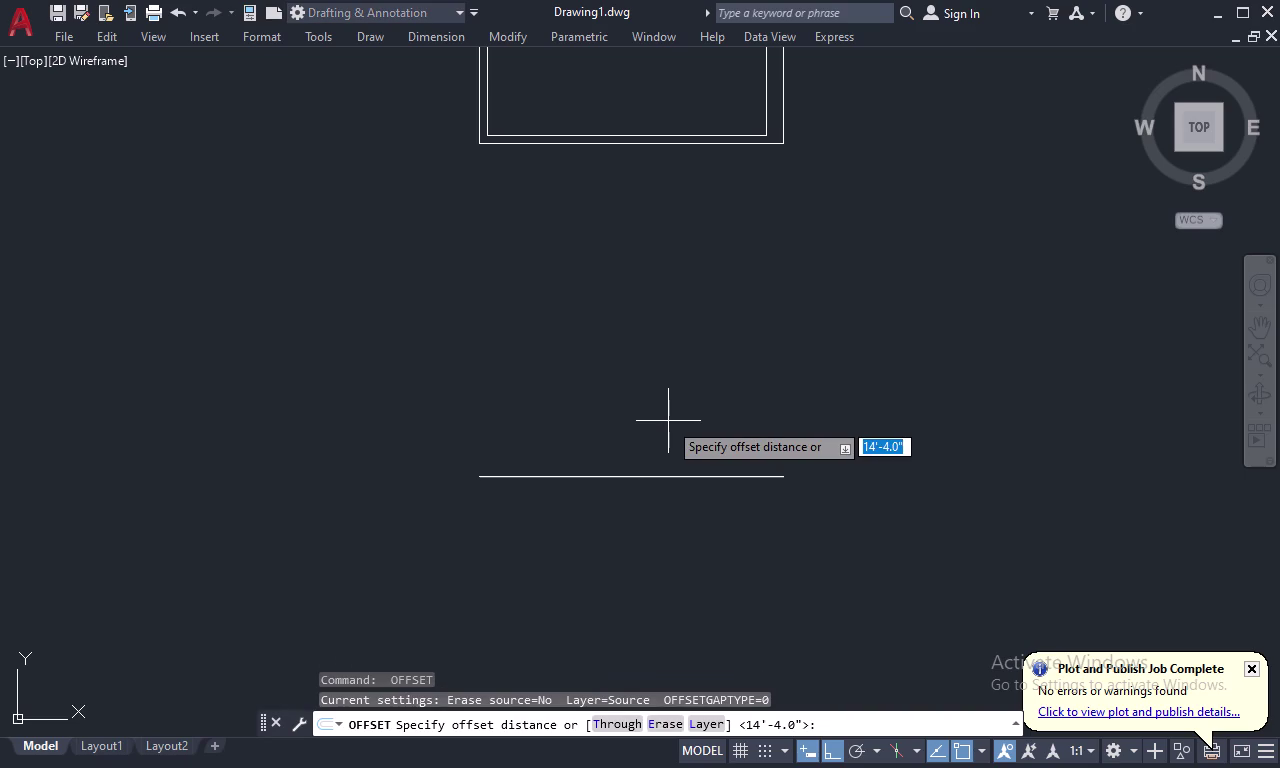
key(Escape)
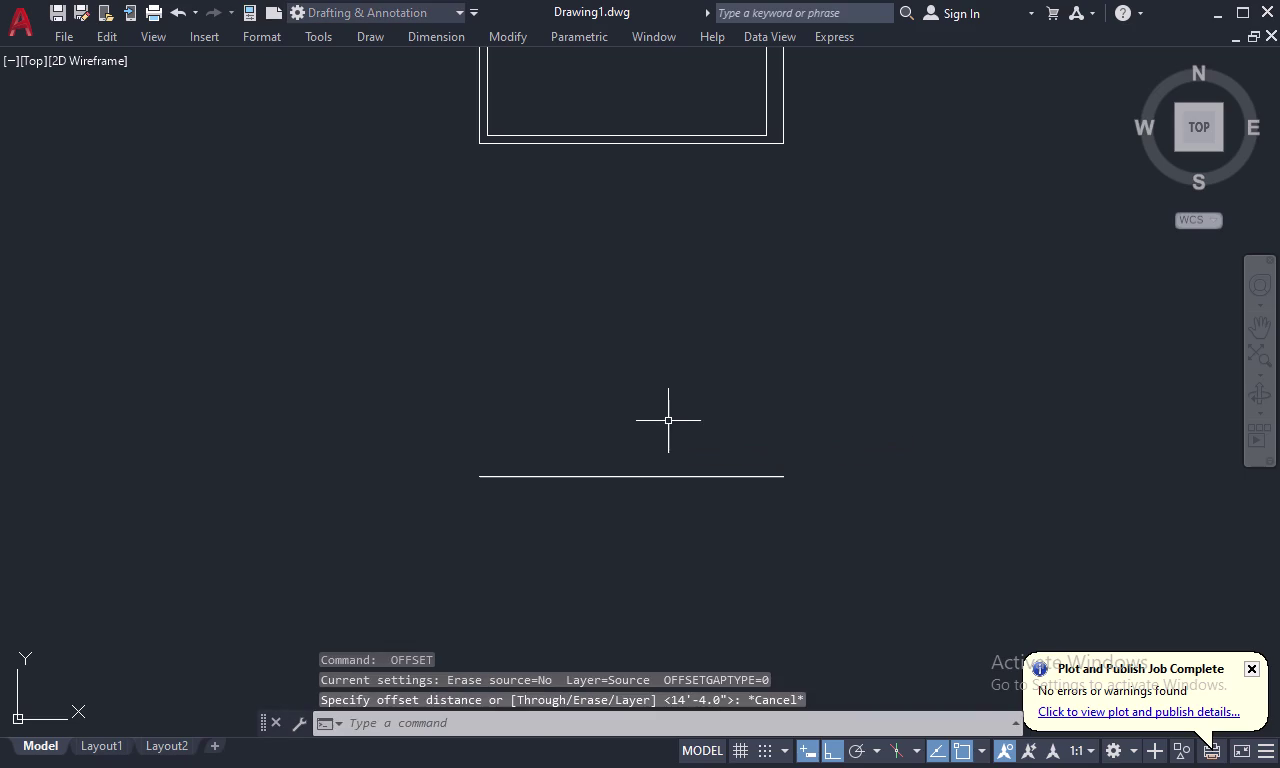
text(L)
key(space)
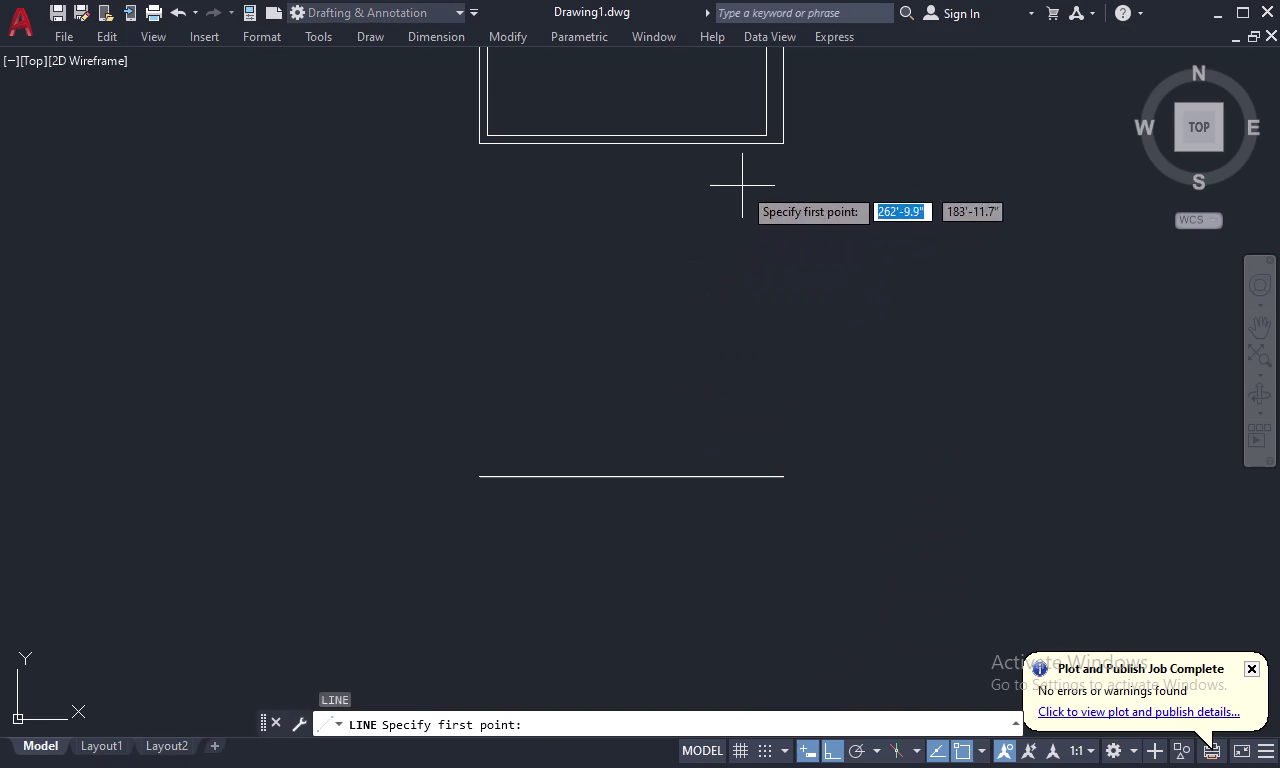
Draw a vertical line from the room's inner lower-right corner down to the lower line.
click(761, 131)
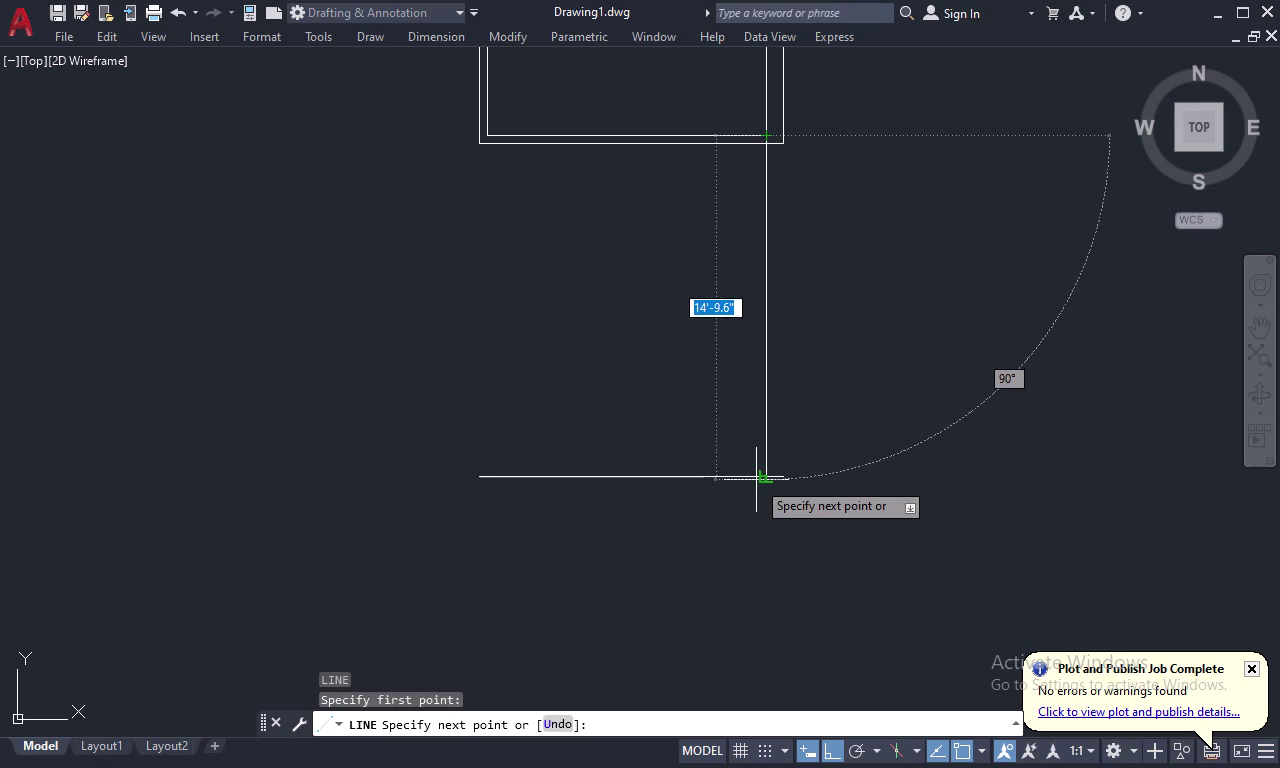
click(764, 481)
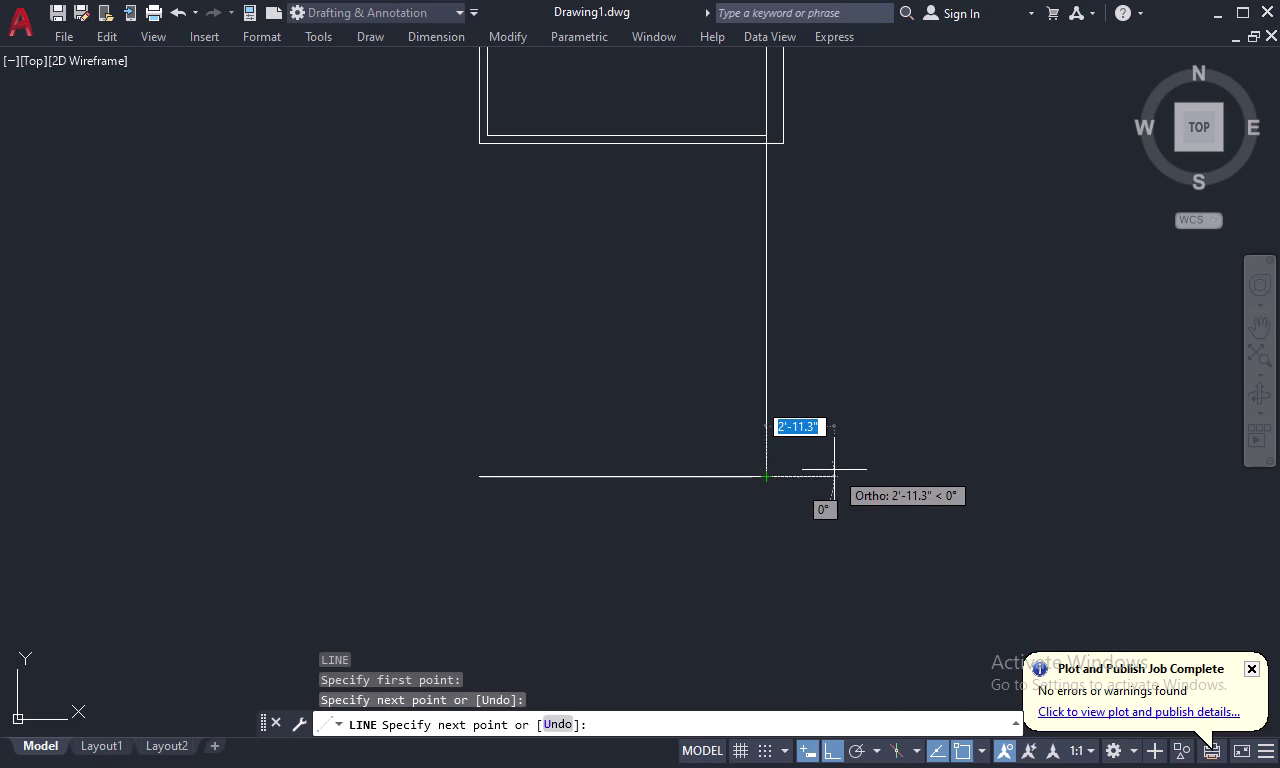
key(space)
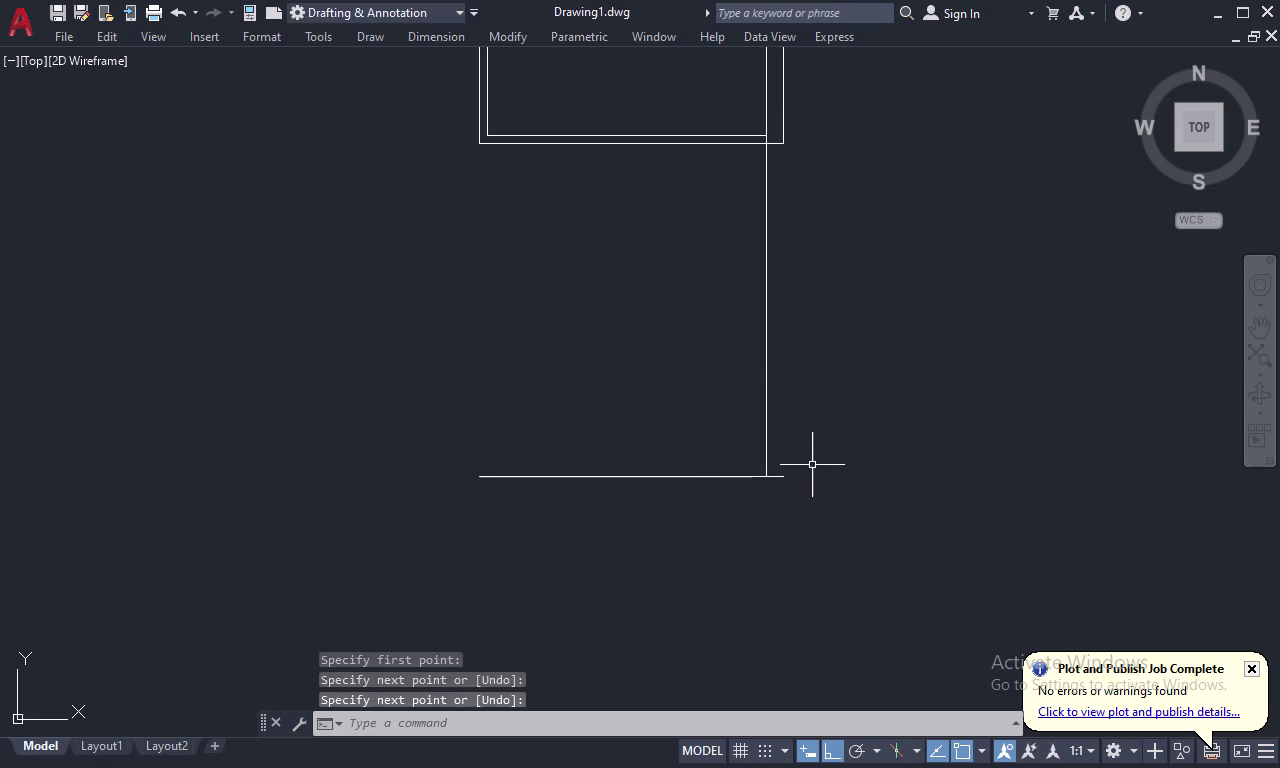
text(O)
key(space)
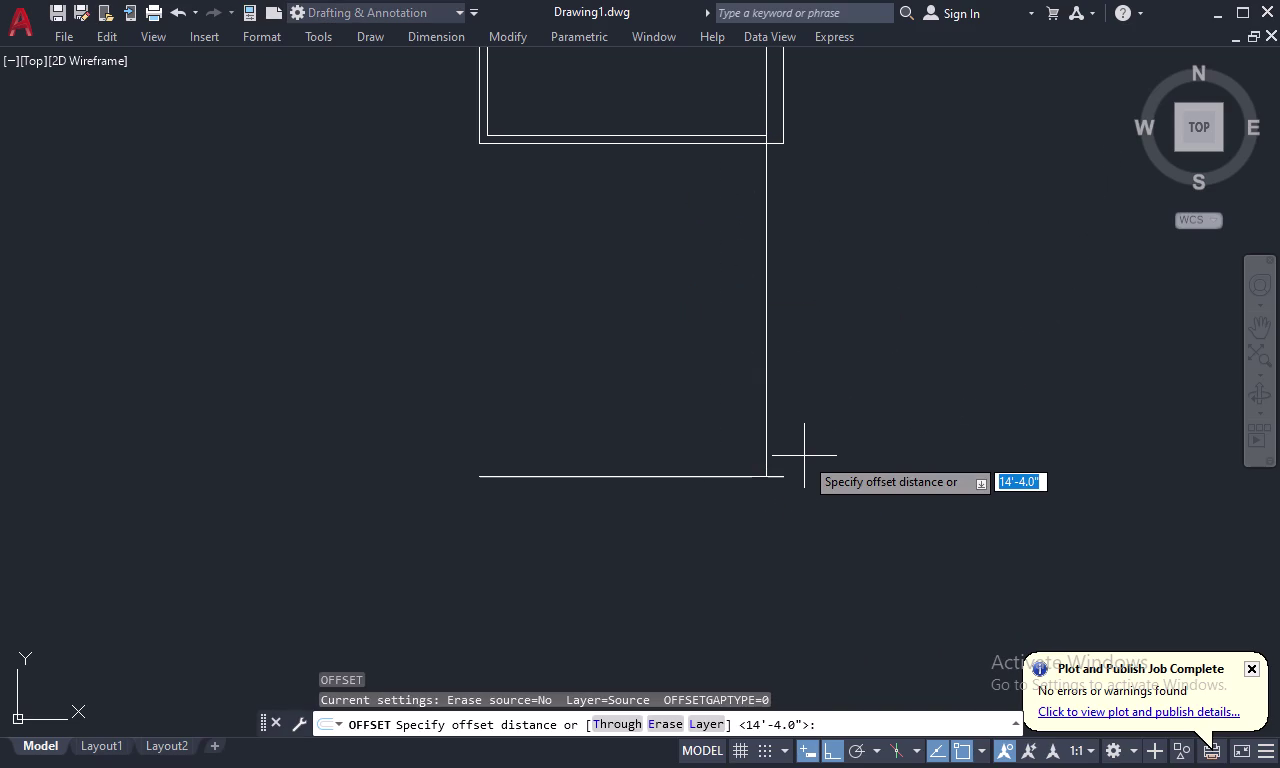
Offset the new vertical line 12' to the left.
text(1)
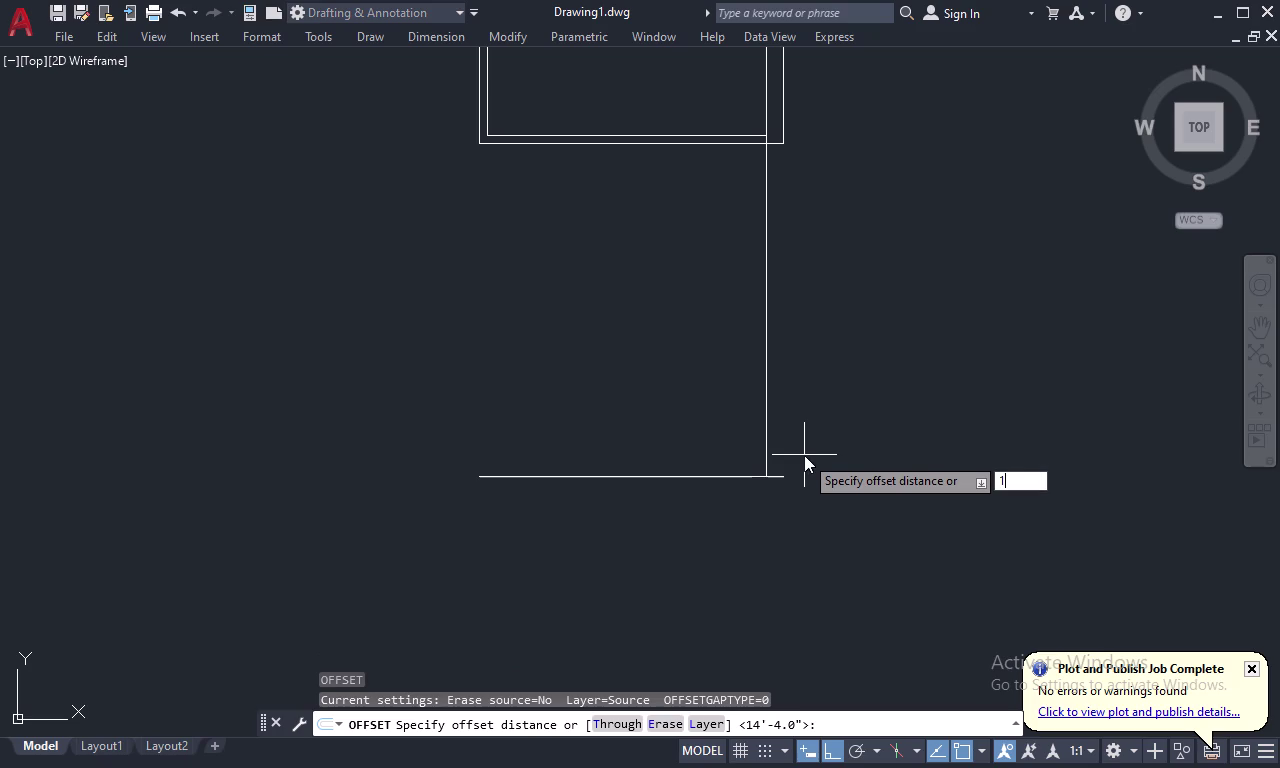
text(2')
key(space)
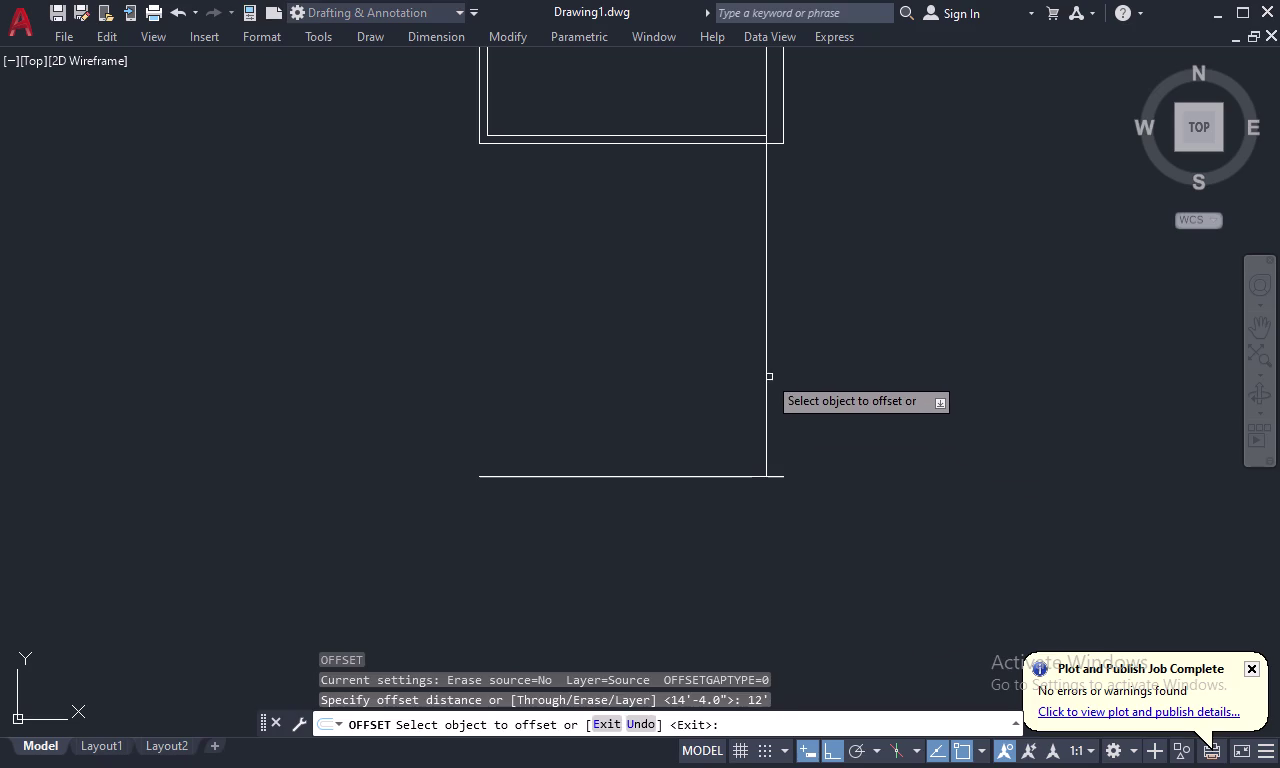
click(764, 352)
click(712, 355)
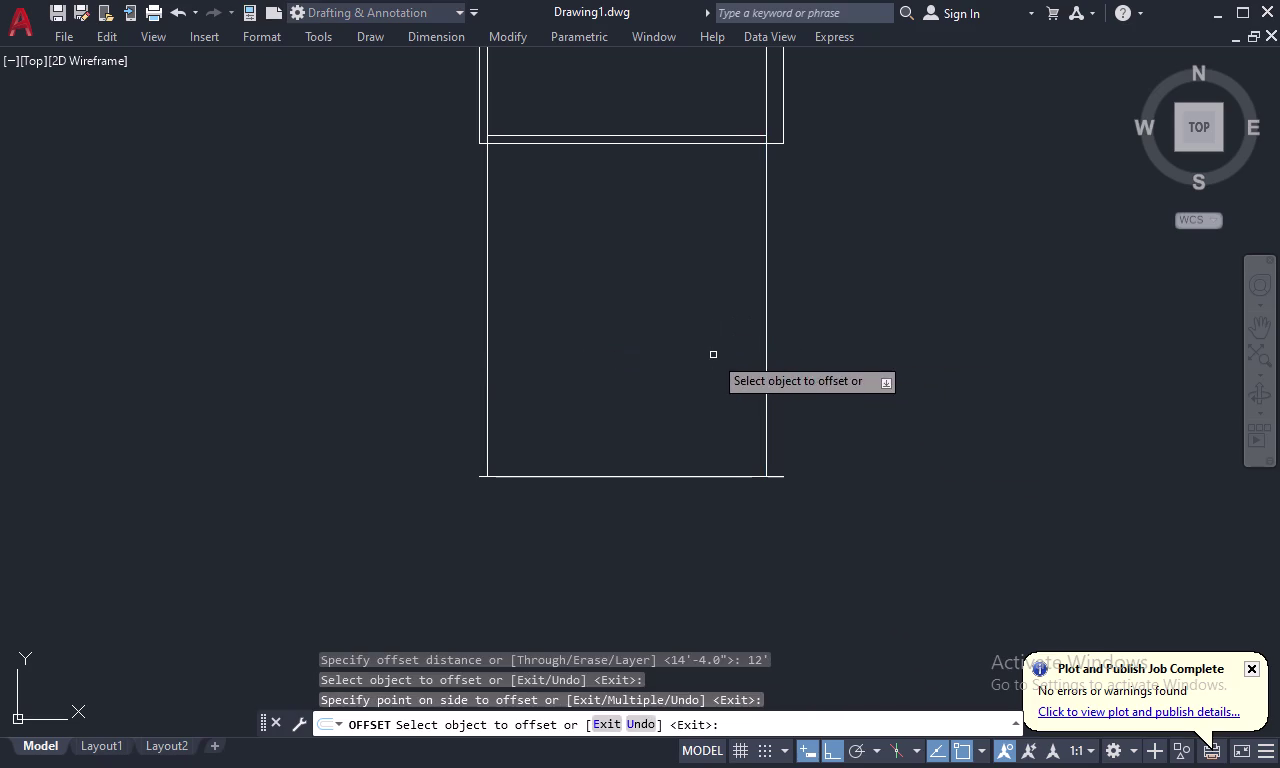
key(Escape)
Offset the right and bottom wall lines 9 inches outward.
key(o)
key(space)
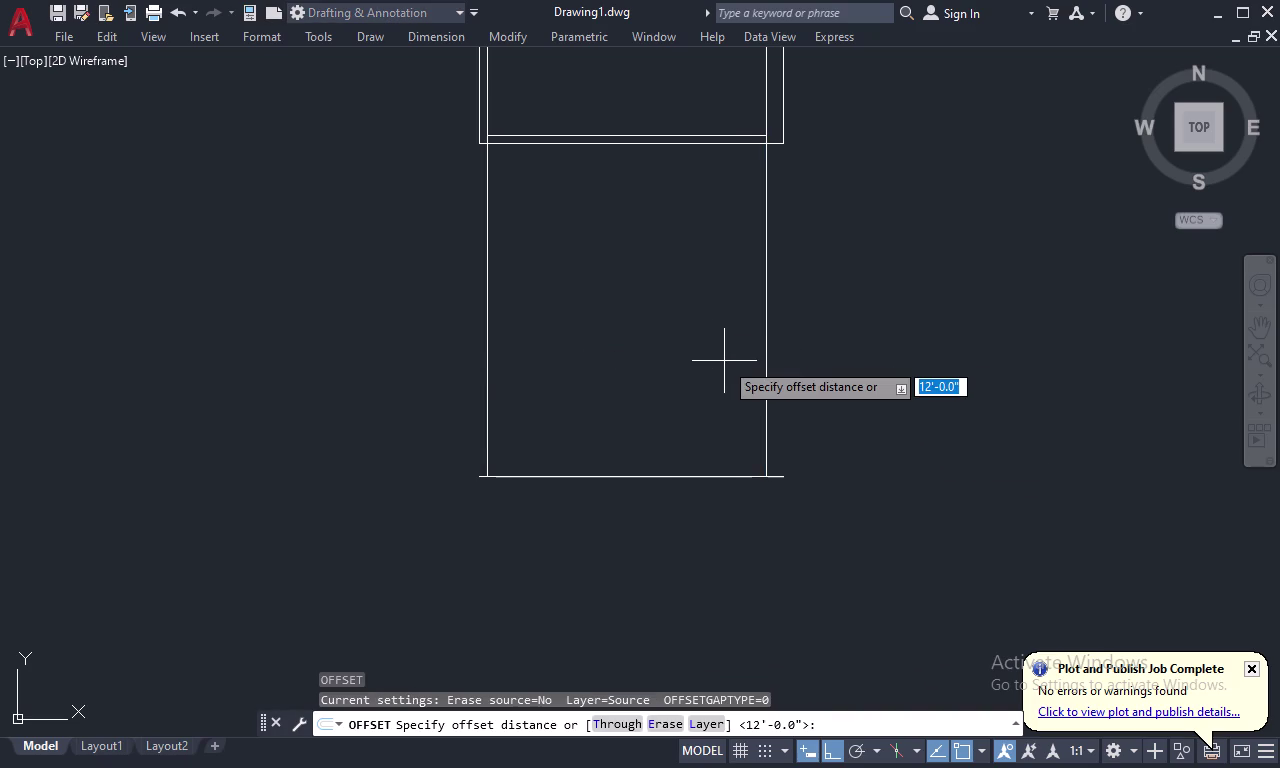
text(9)
key(space)
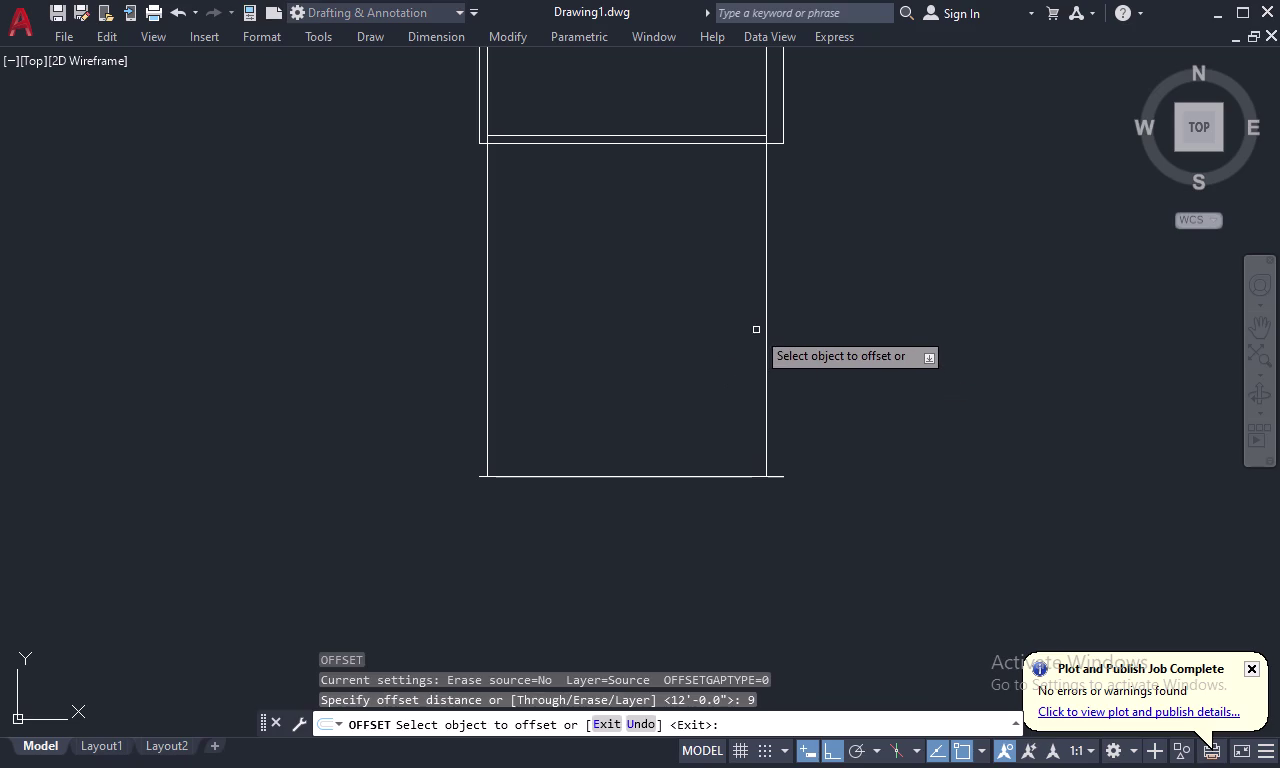
click(765, 318)
click(795, 317)
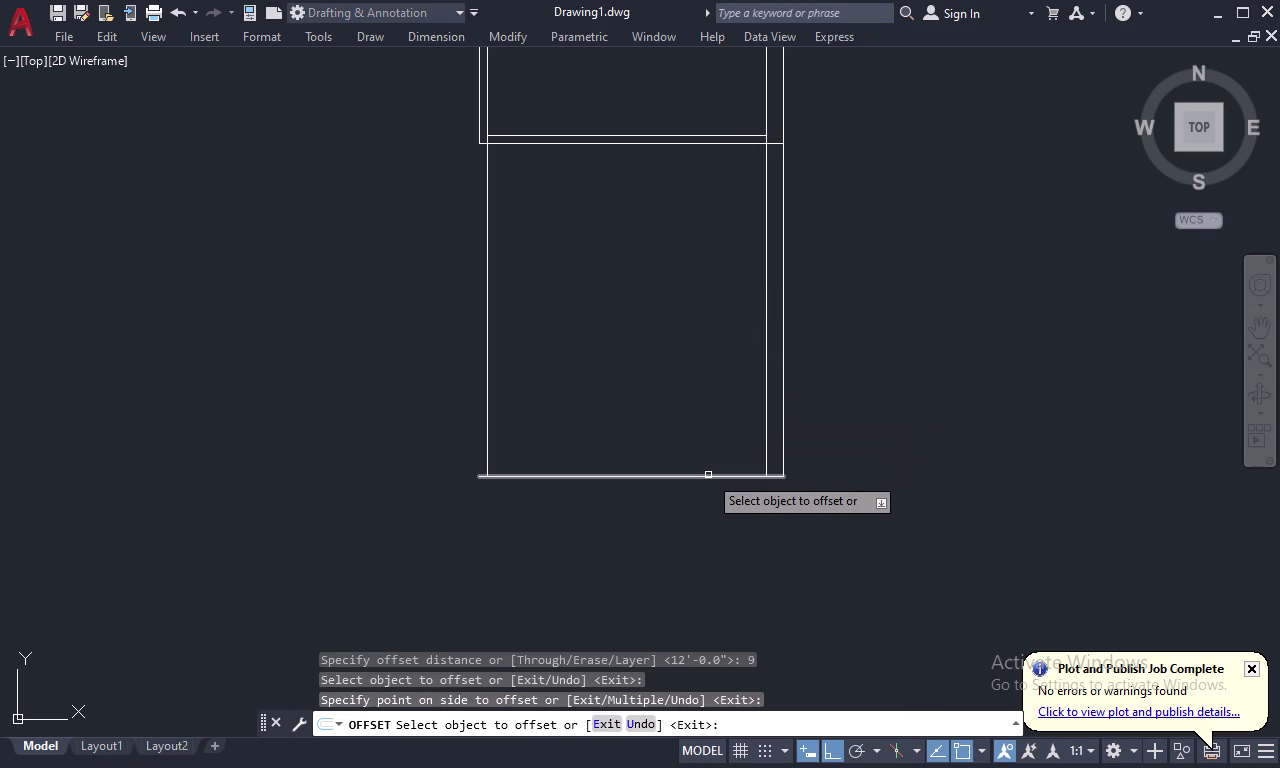
click(708, 475)
click(715, 498)
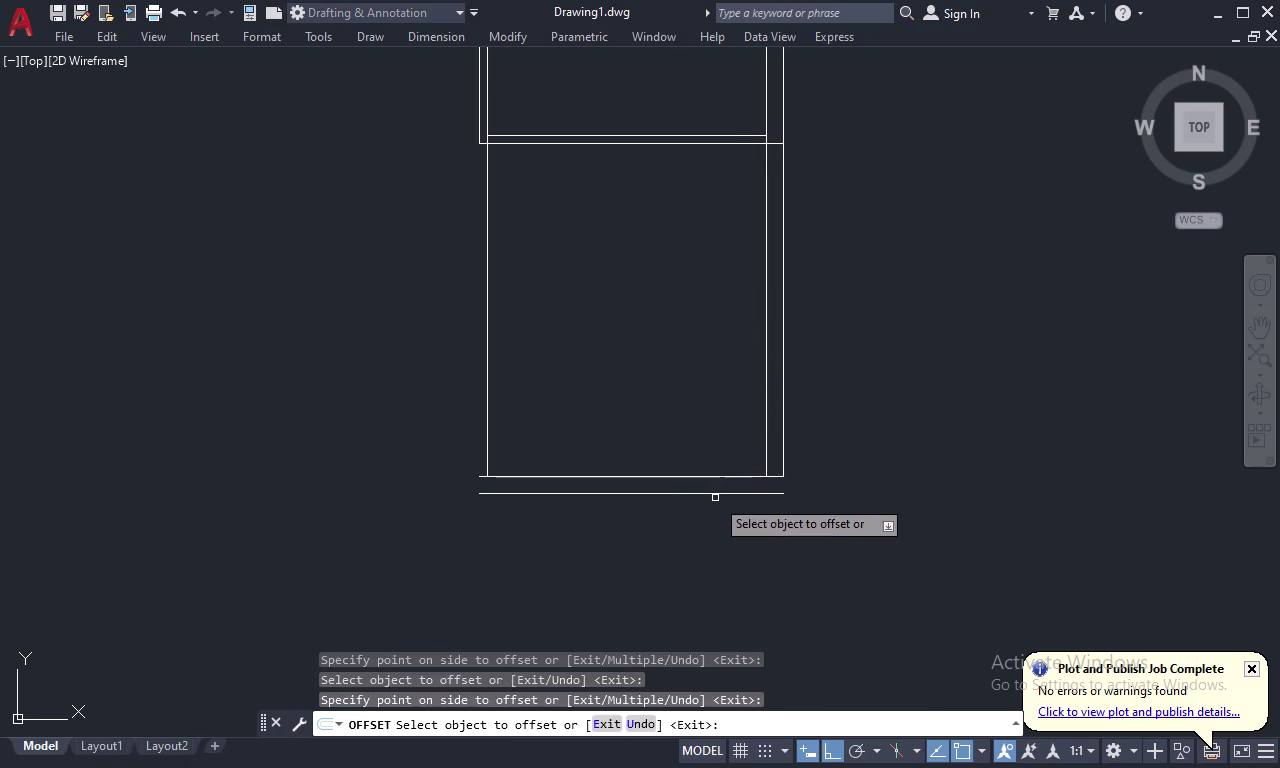
key(space)
Offset the left wall line 4 inches outward.
key(space)
text(4)
key(space)
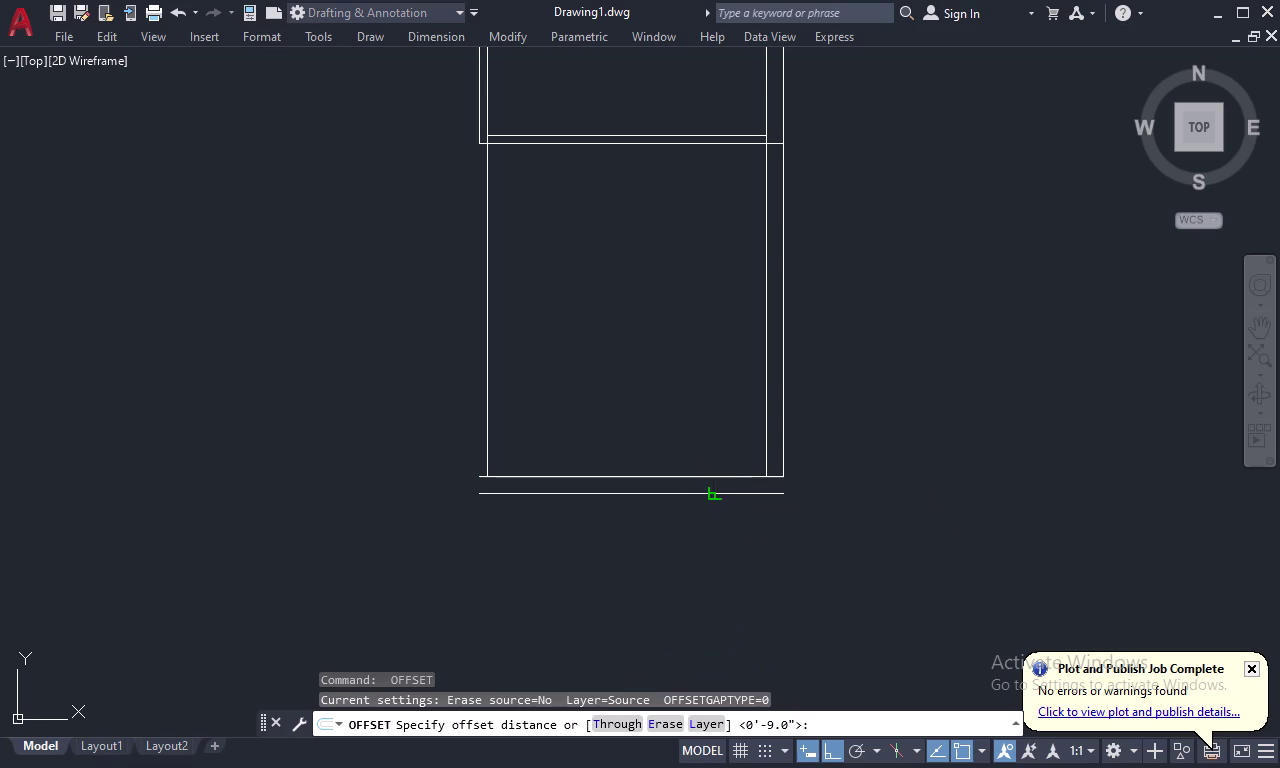
click(489, 347)
click(440, 352)
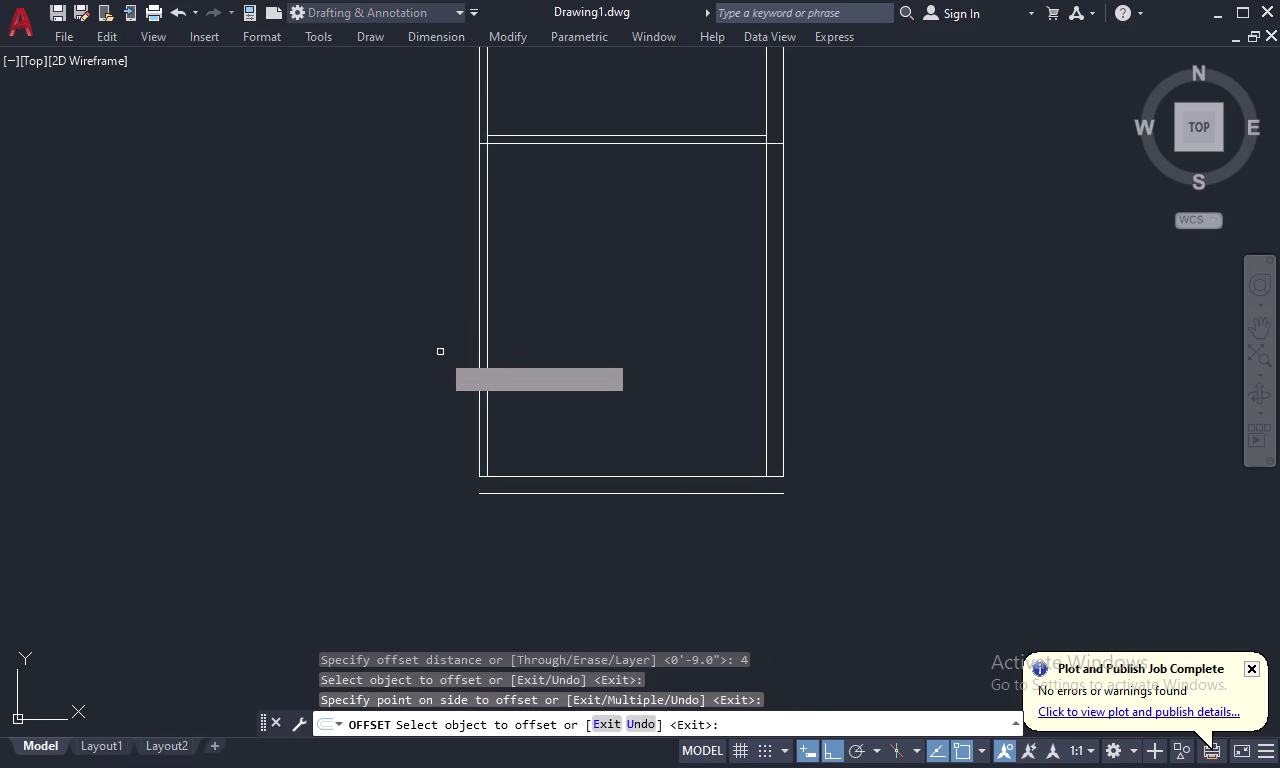
key(Escape)
Fillet the outer bottom wall line to the left and right lines, closing both corners.
text(TR)
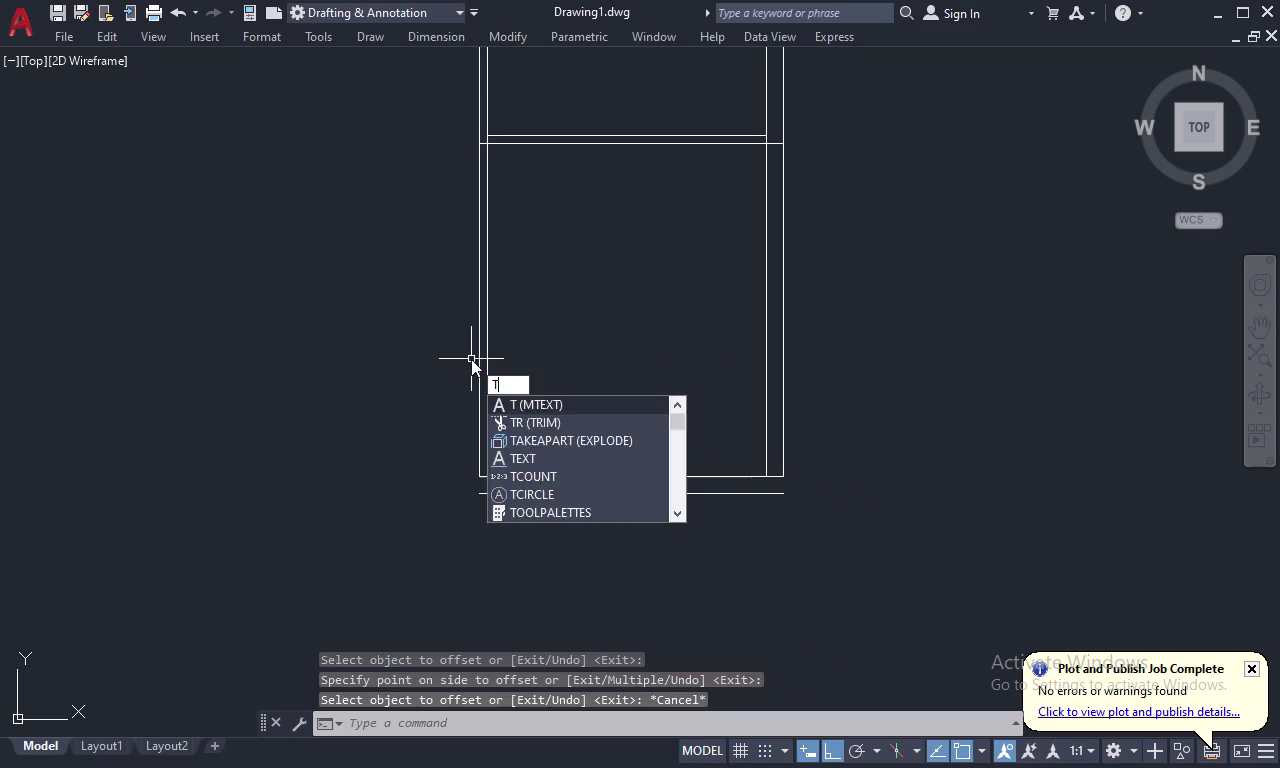
key(Escape)
text(F)
key(space)
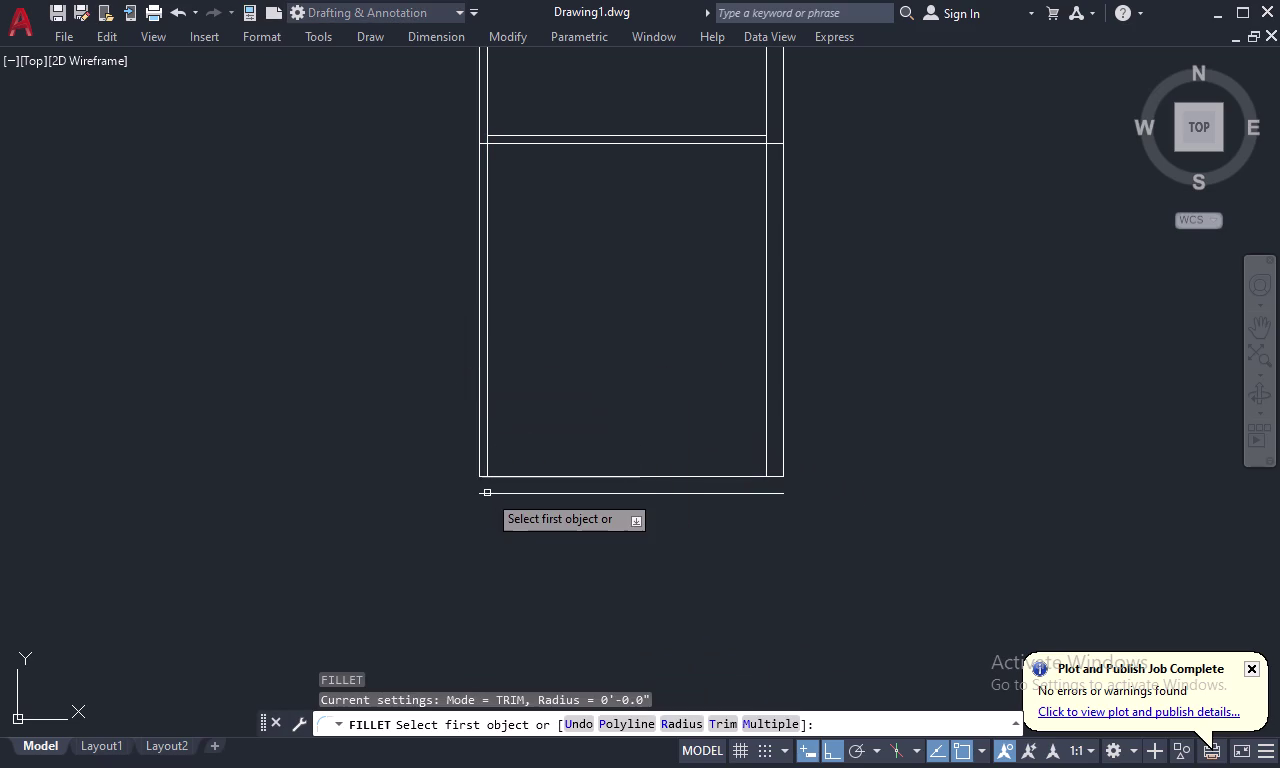
click(499, 497)
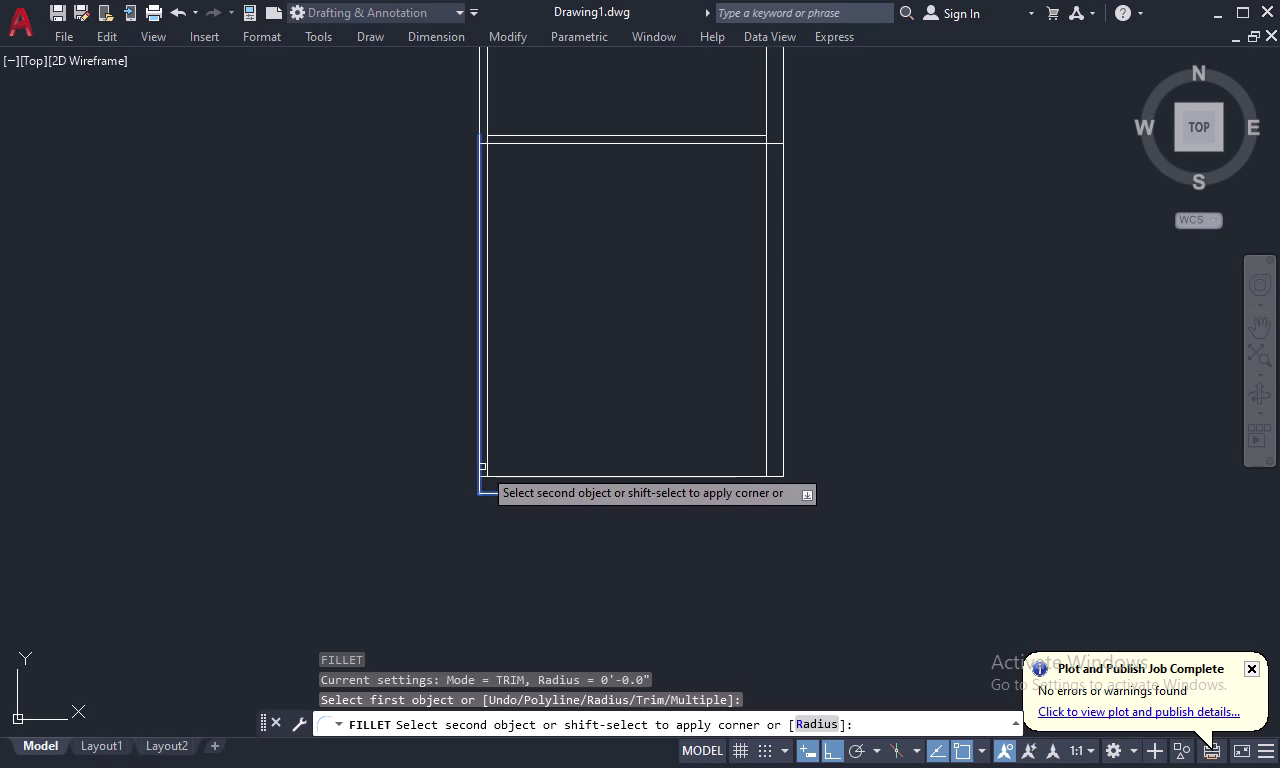
click(481, 461)
key(space)
click(770, 492)
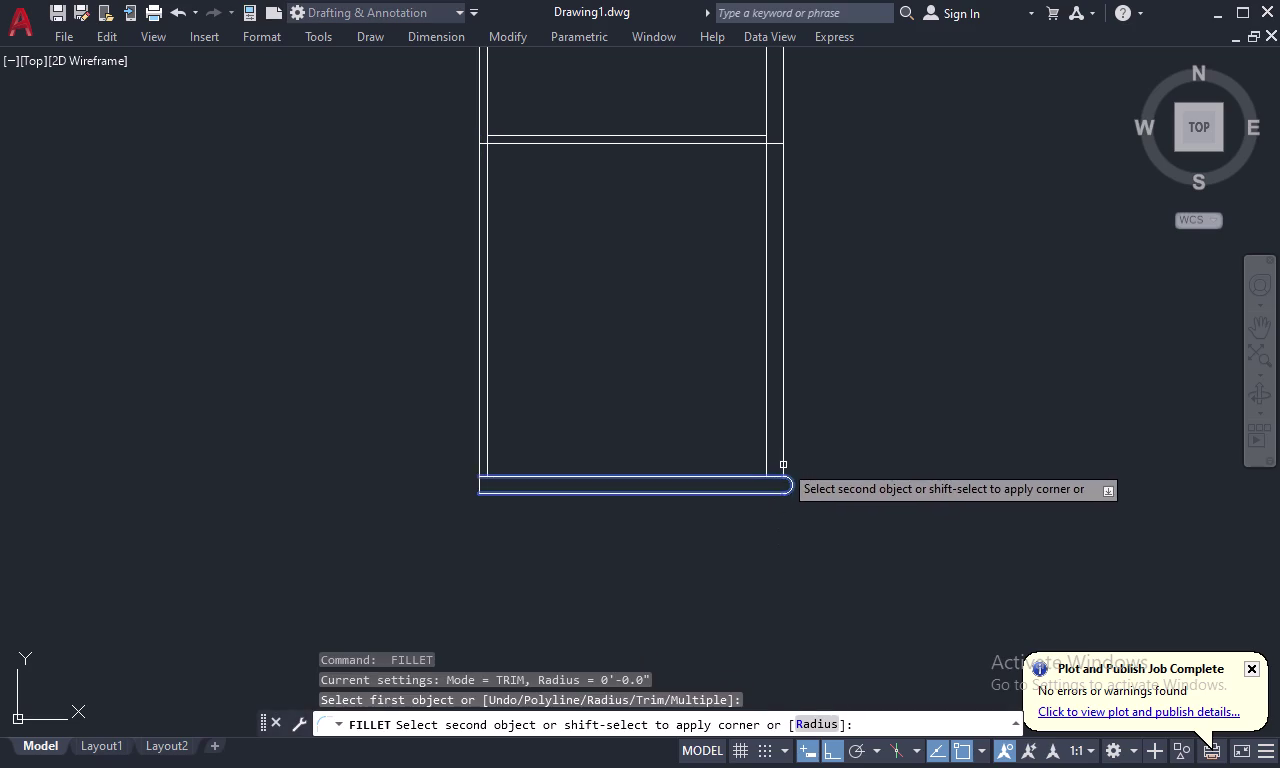
click(784, 454)
key(Escape)
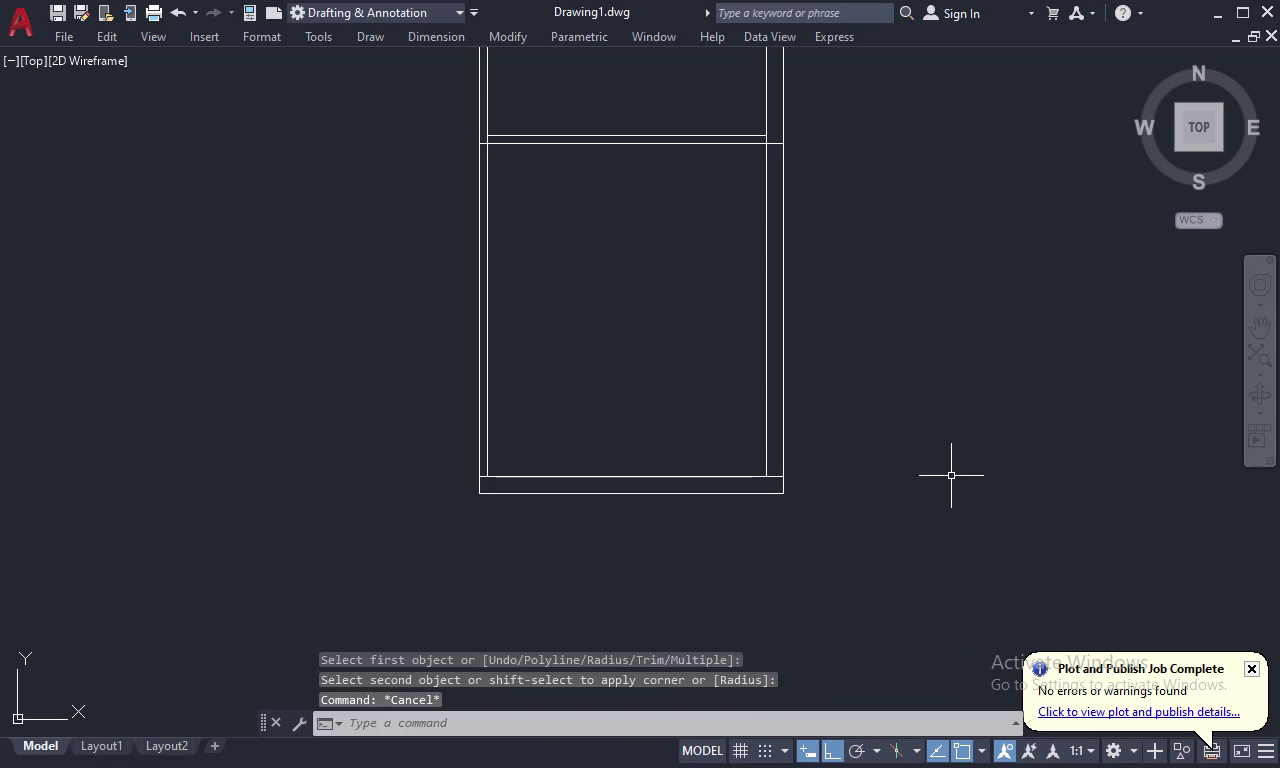
Trim the crossing wall lines at the left and right junctions between the rooms.
text(TR)
key(space)
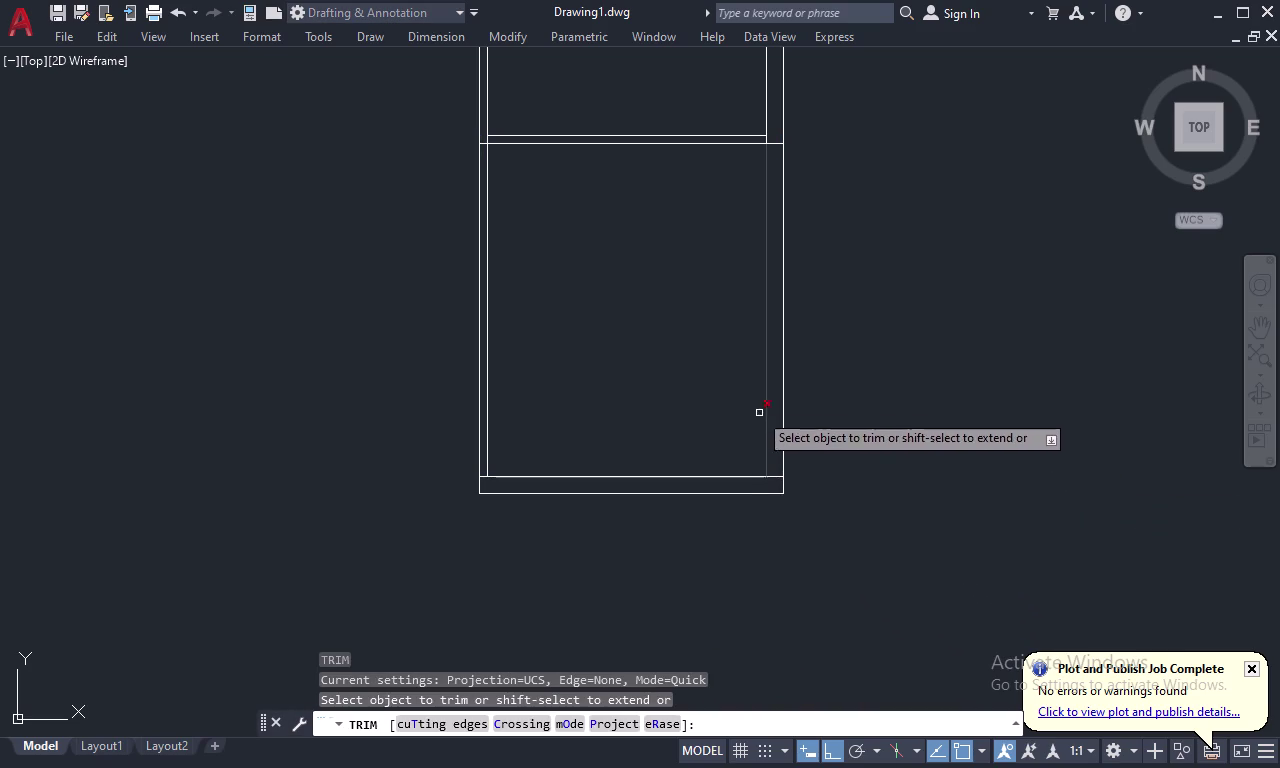
middle_drag(748, 400, 777, 568)
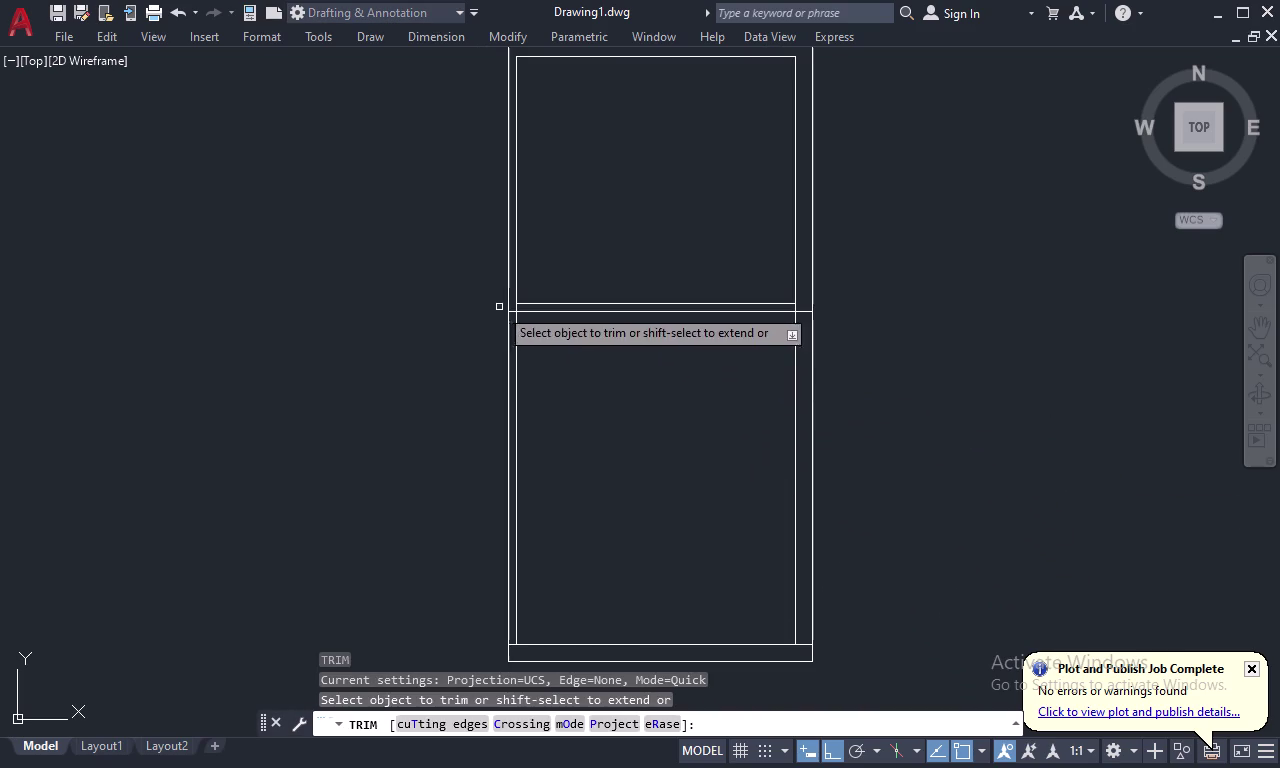
scroll(up, 3)
drag(618, 310, 578, 330)
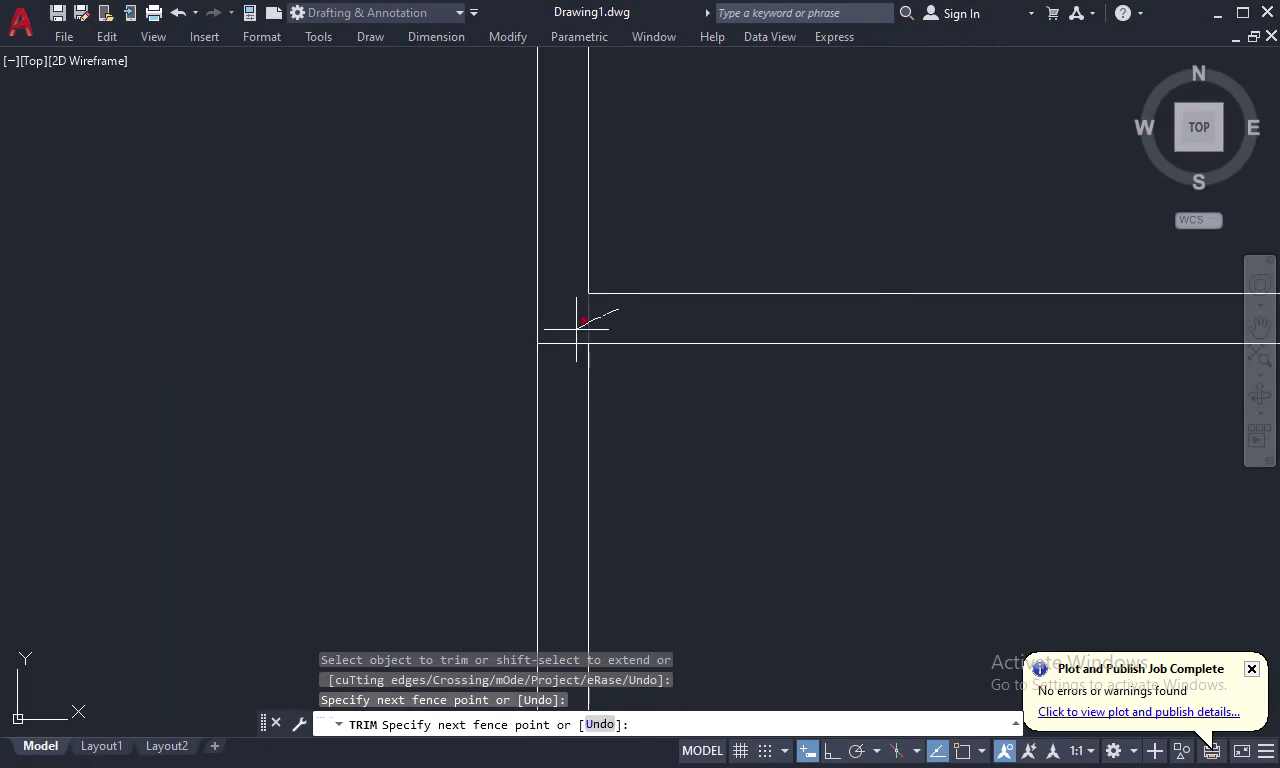
drag(578, 330, 568, 342)
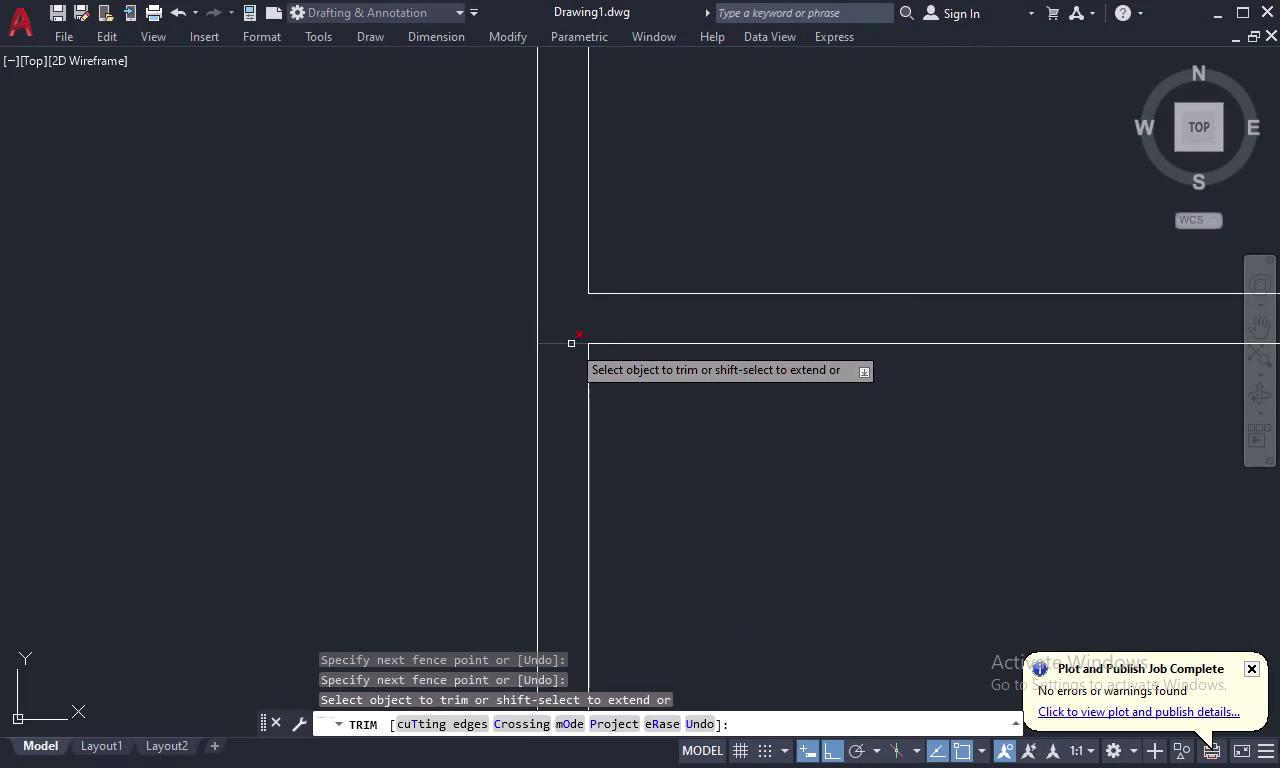
click(571, 344)
scroll(down, 3)
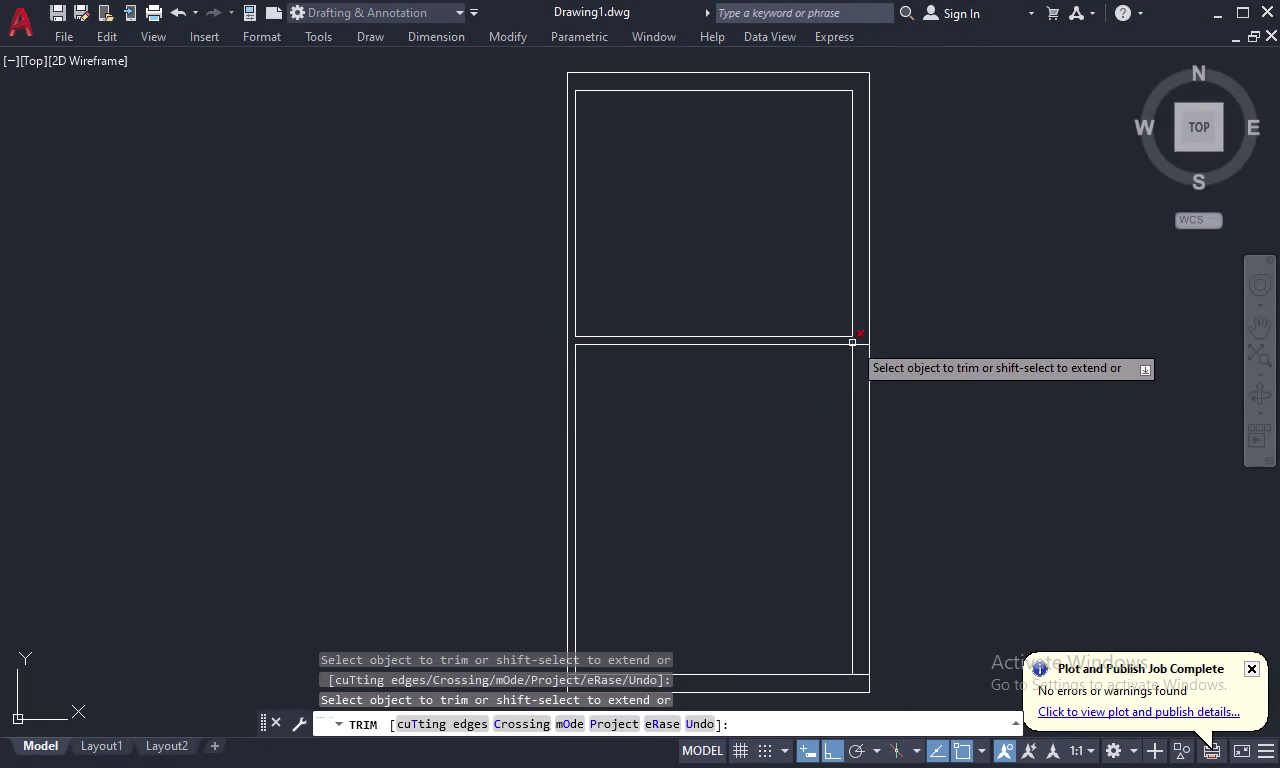
scroll(up, 3)
drag(837, 343, 877, 370)
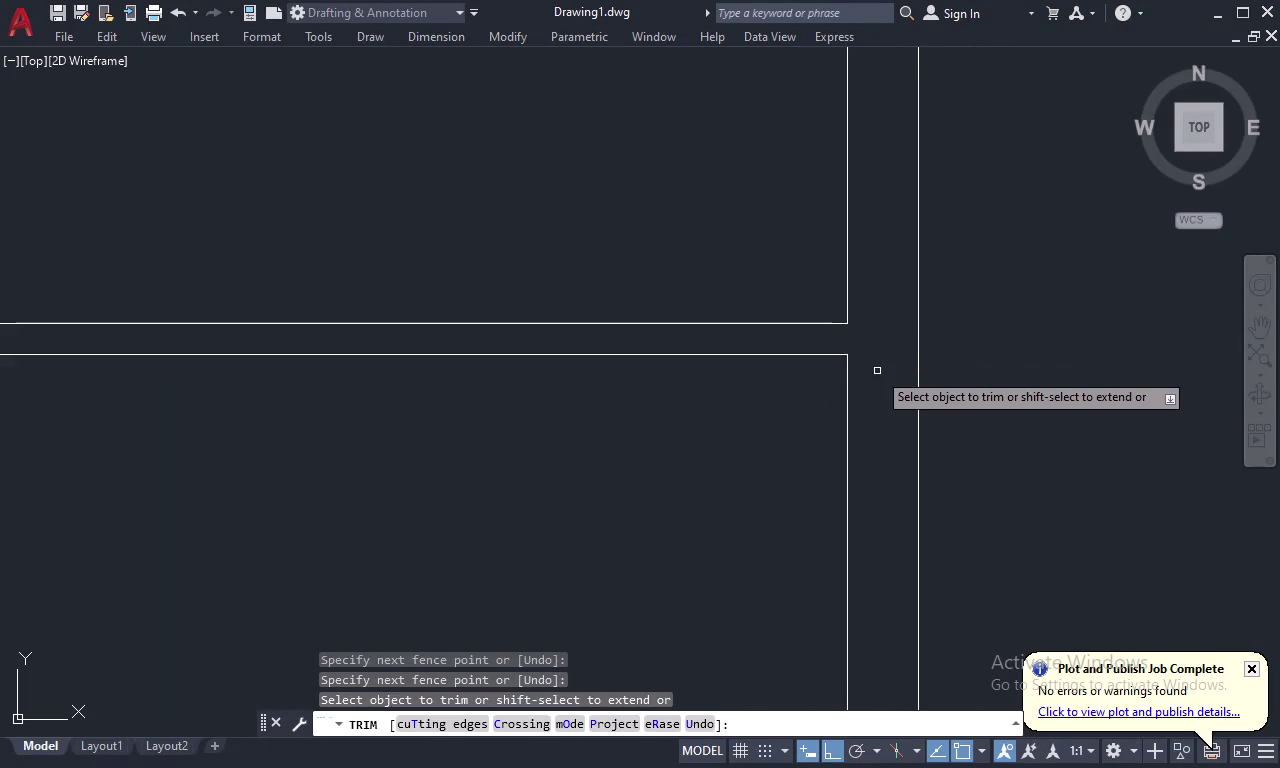
scroll(down, 3)
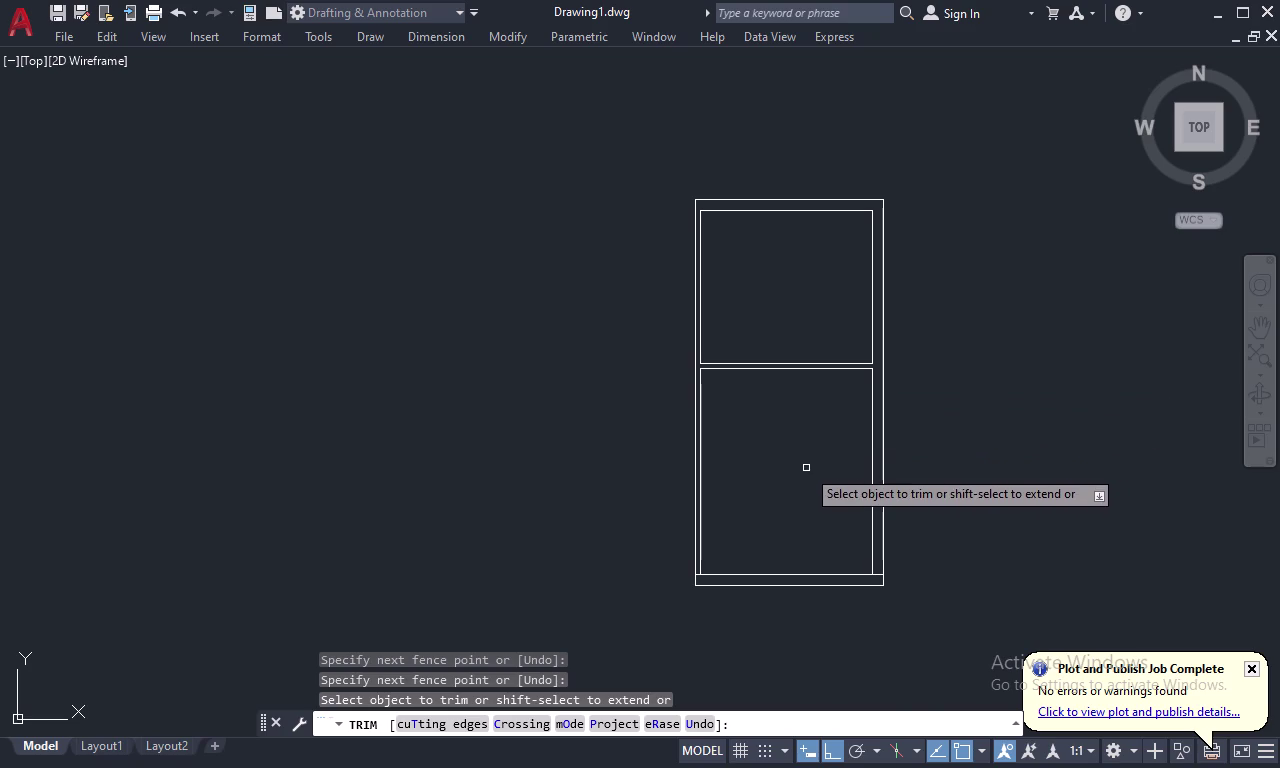
Trim the remaining overhanging wall ends near the bottom corner and view the full plan.
middle_drag(806, 468, 778, 375)
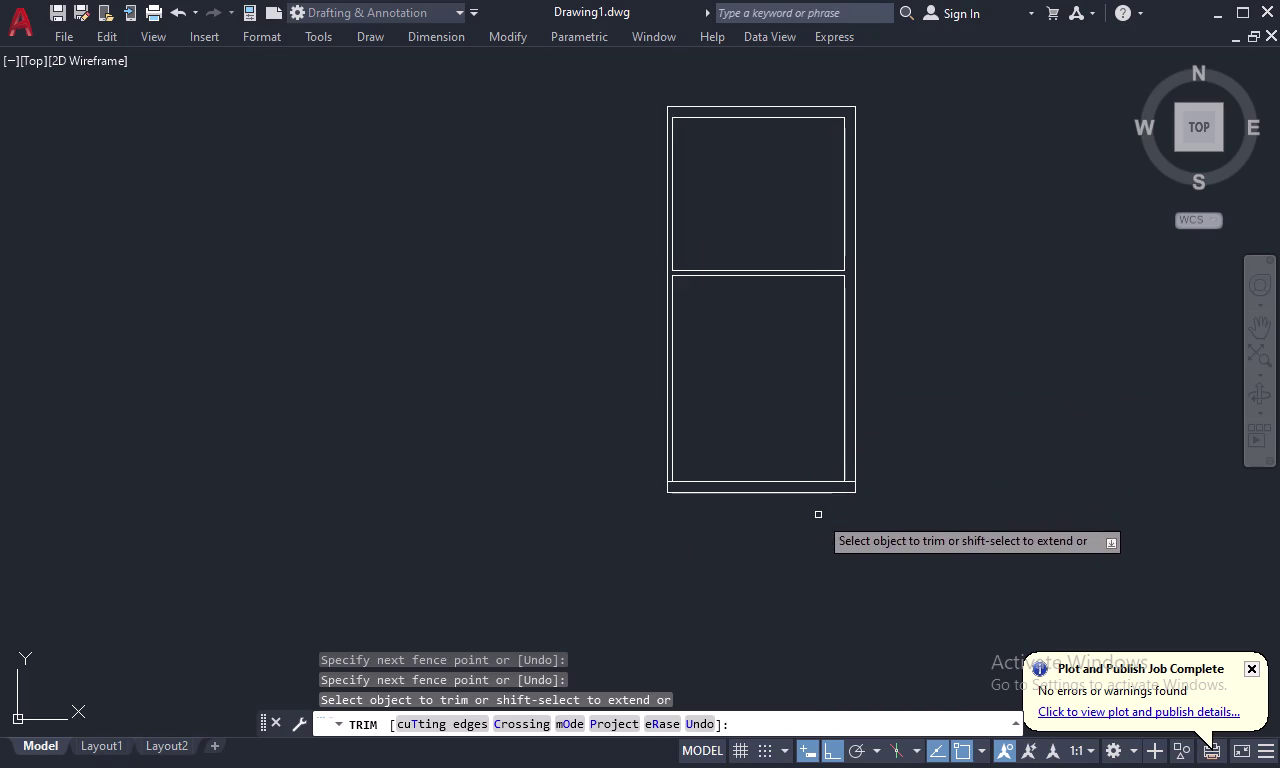
scroll(up, 3)
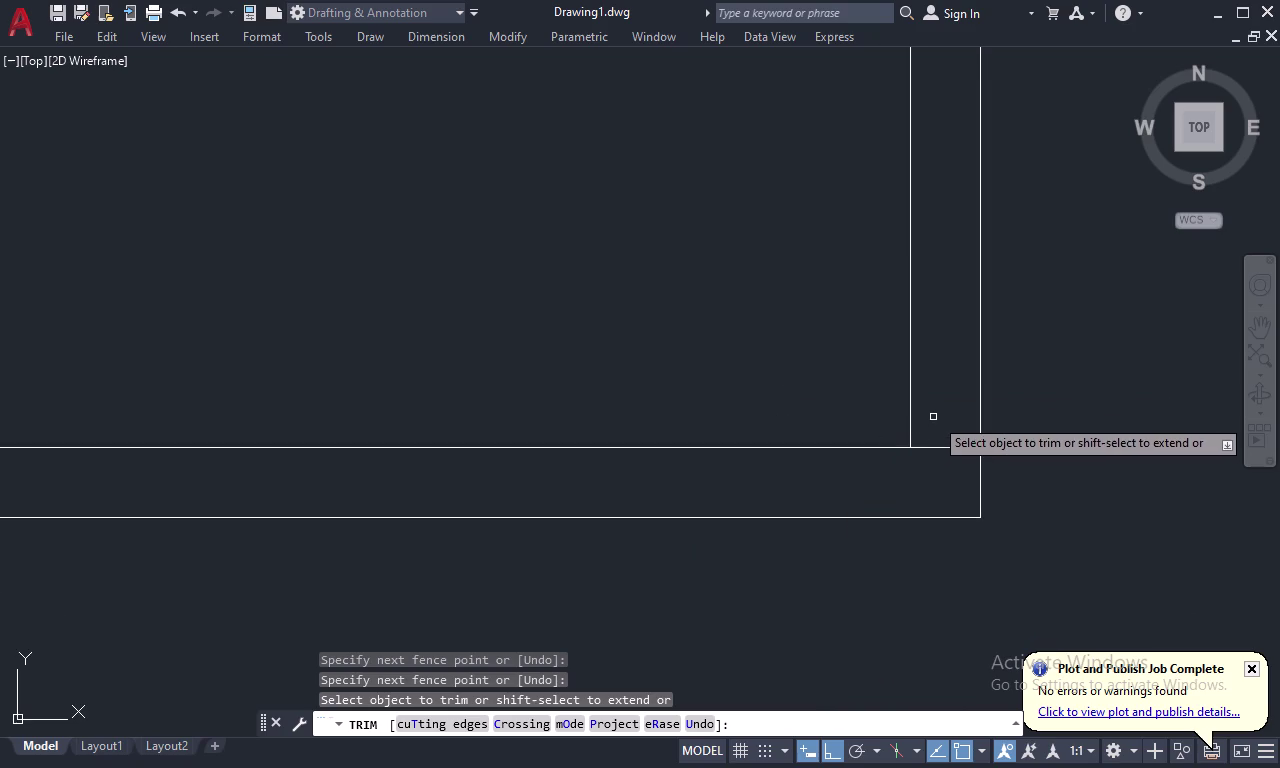
drag(937, 417, 942, 459)
scroll(down, 3)
scroll(up, 3)
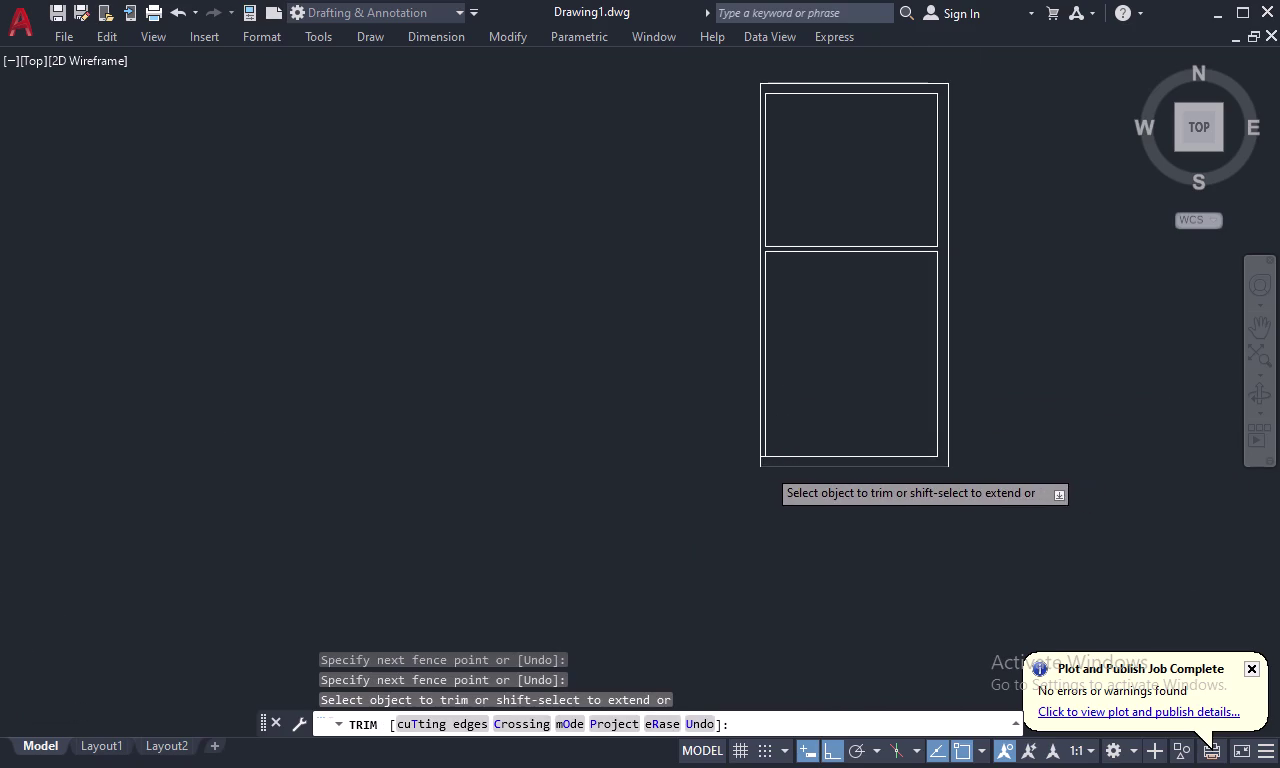
scroll(up, 3)
click(745, 415)
scroll(down, 3)
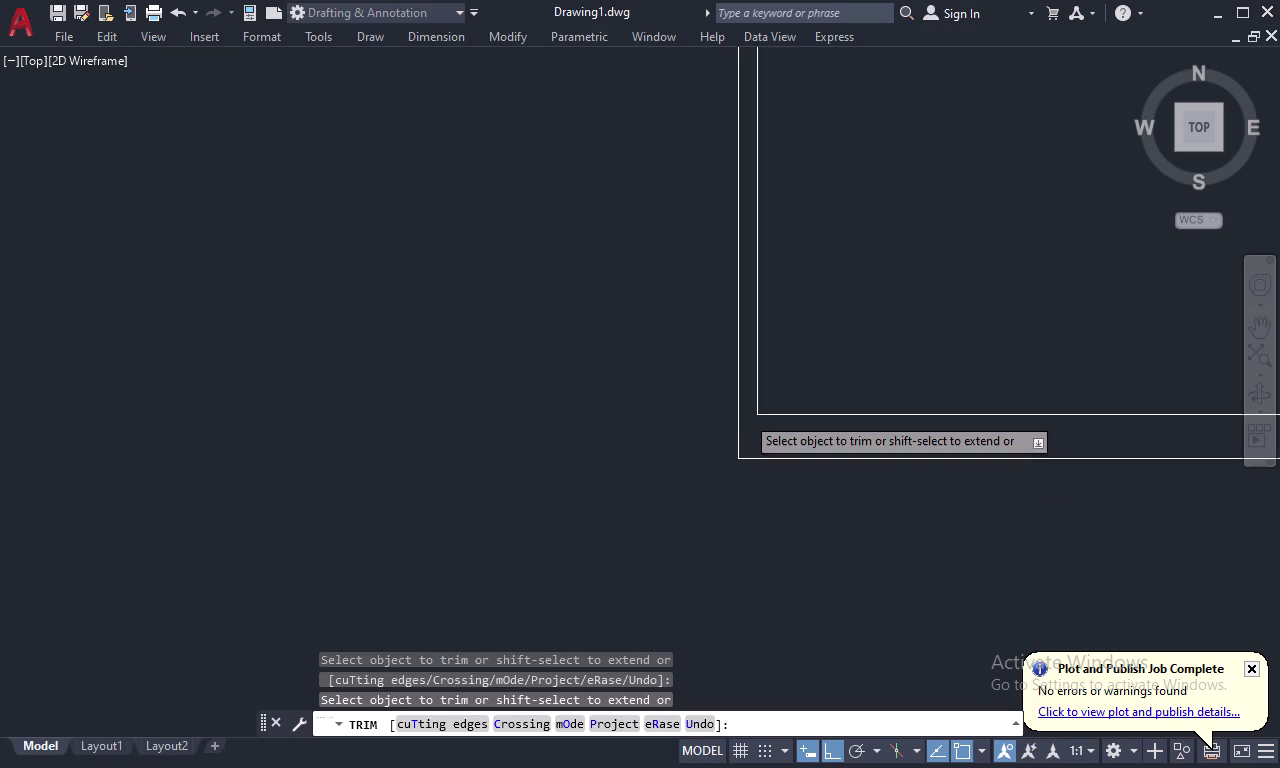
scroll(down, 3)
middle_drag(783, 350, 813, 502)
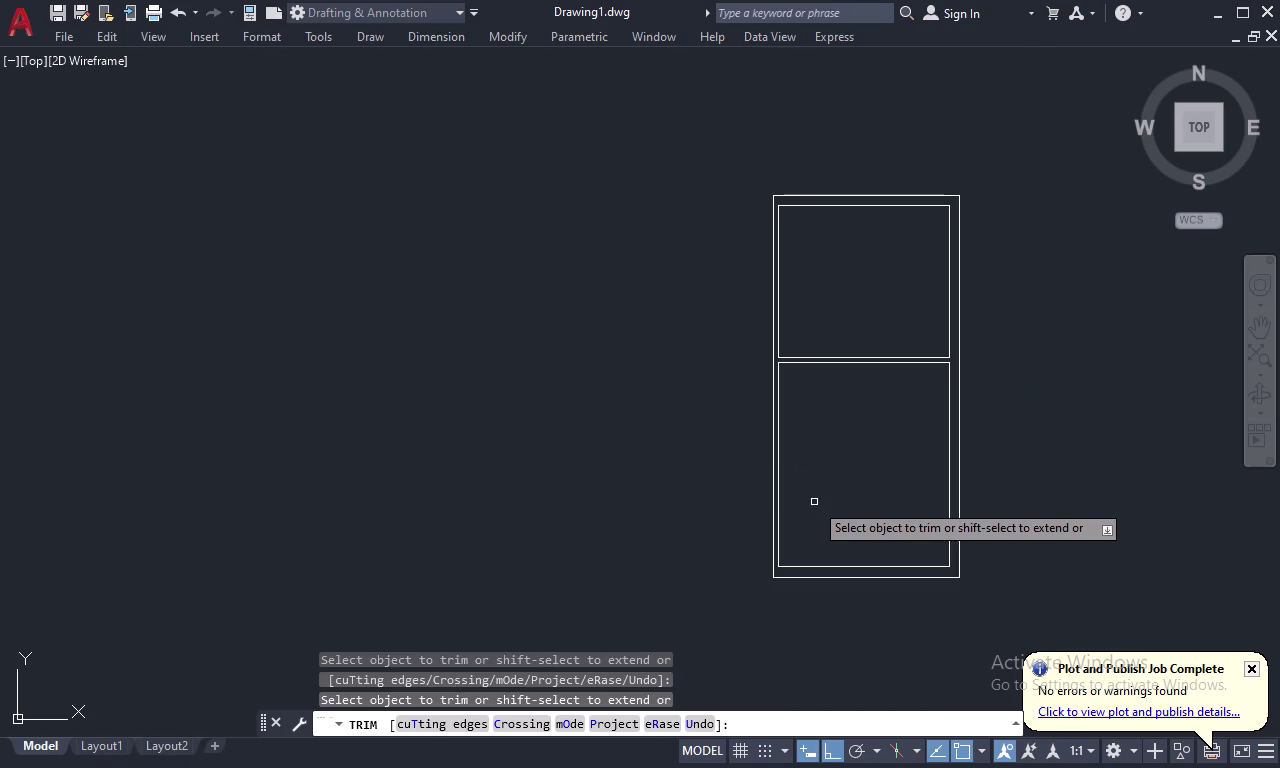
key(Escape)
text(O)
key(space)
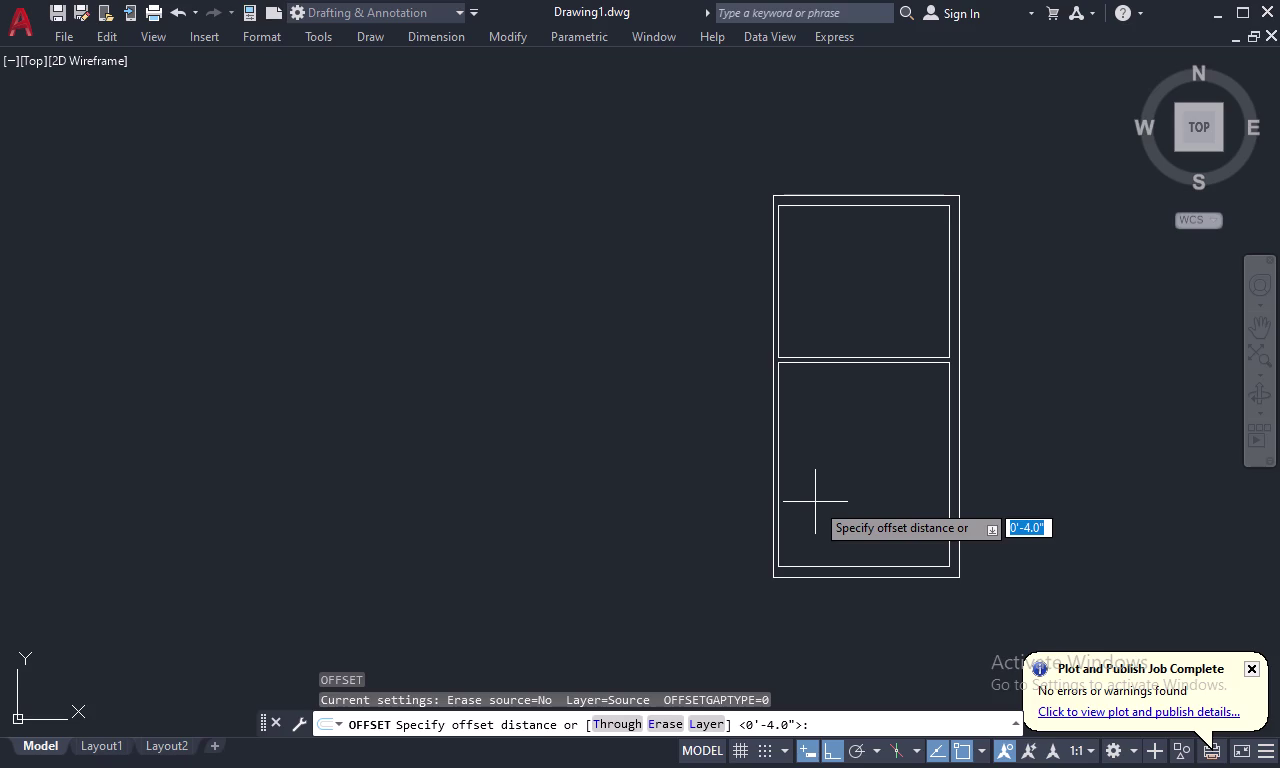
Draw a 9'4" line left from the building's top-left corner.
key(Escape)
text(L)
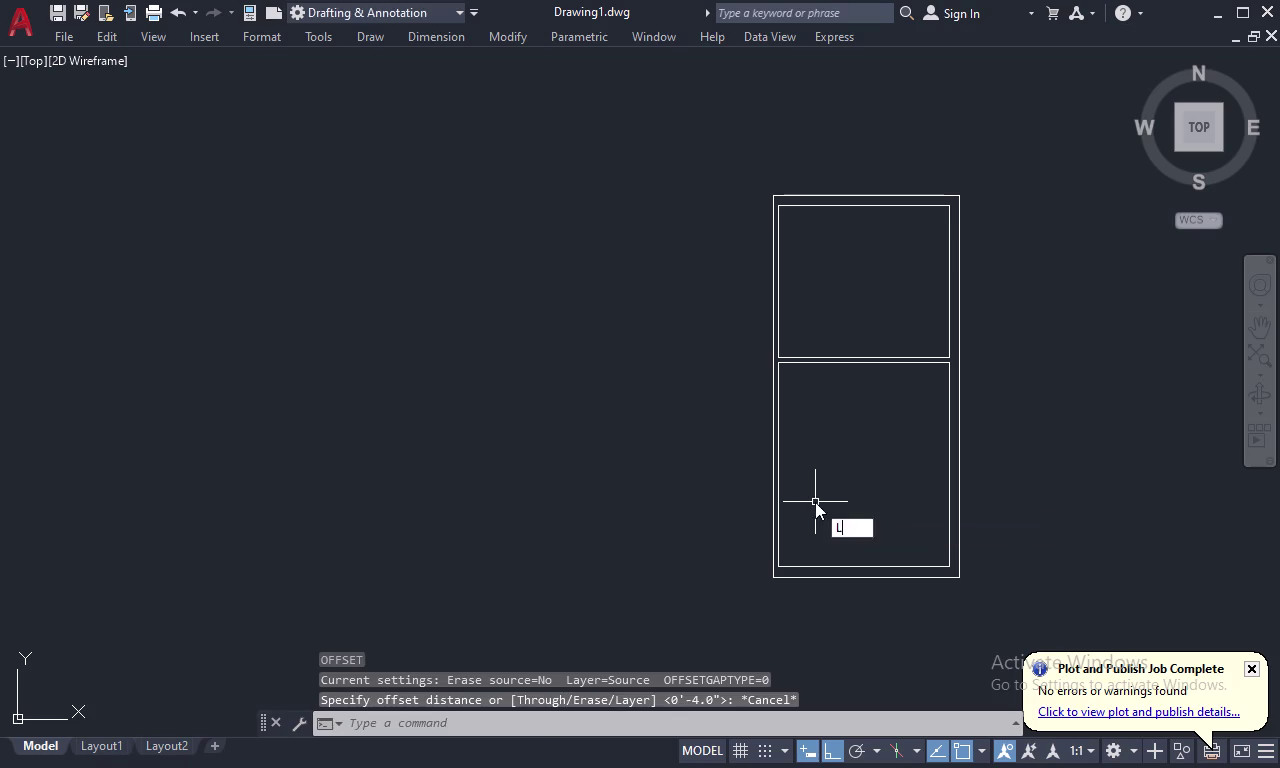
key(space)
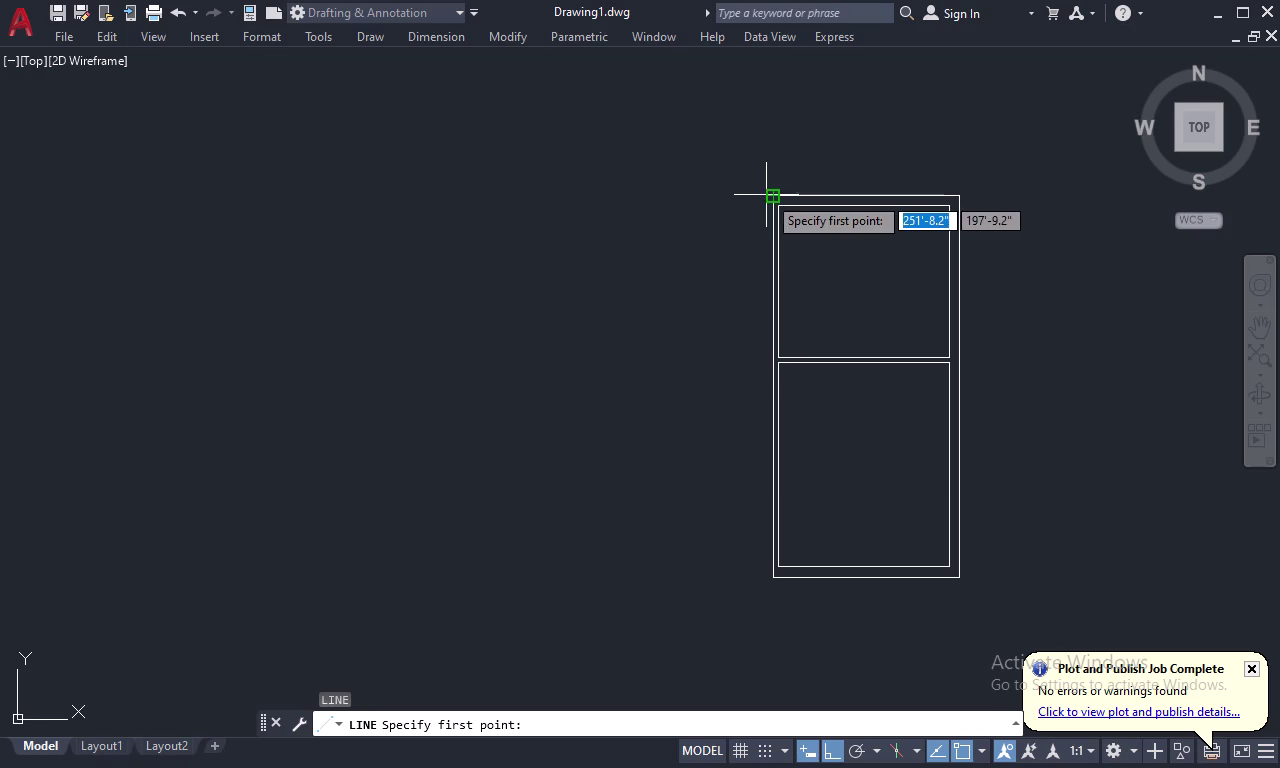
click(772, 194)
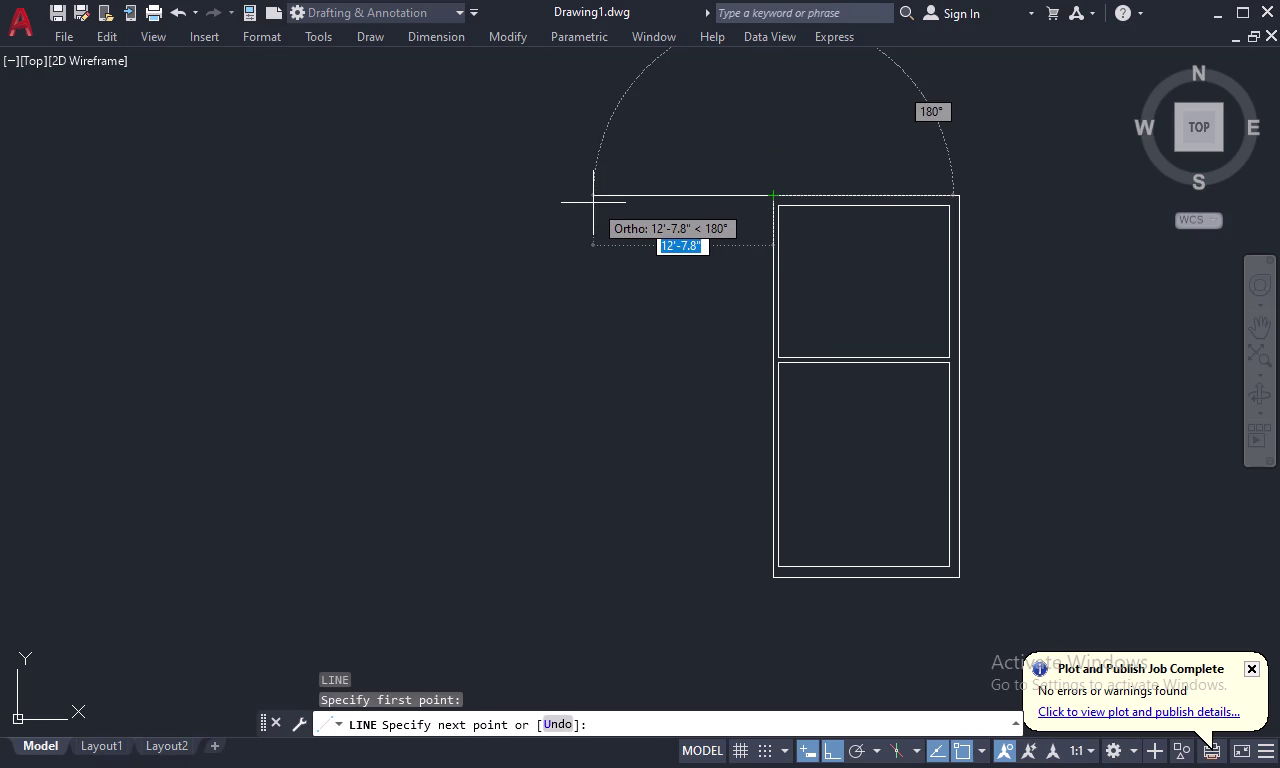
text(9'4)
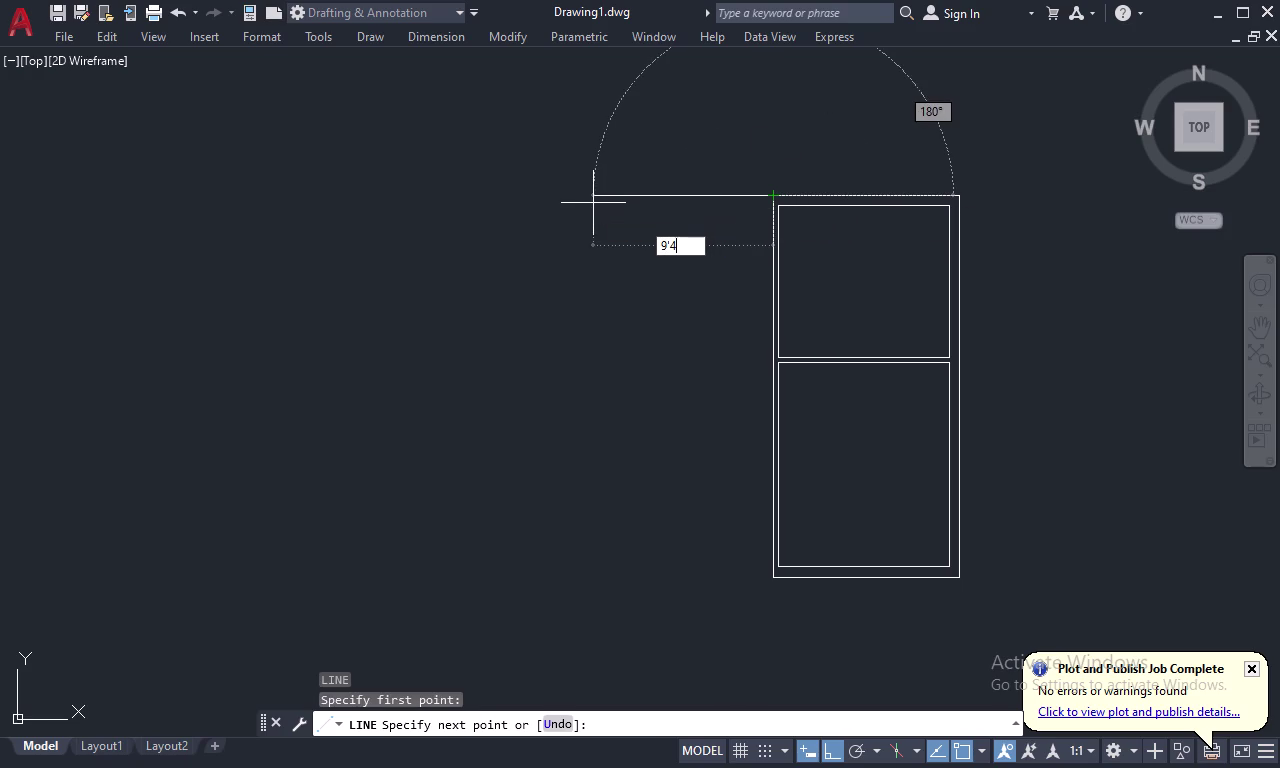
key(shift+quotedbl)
key(Return)
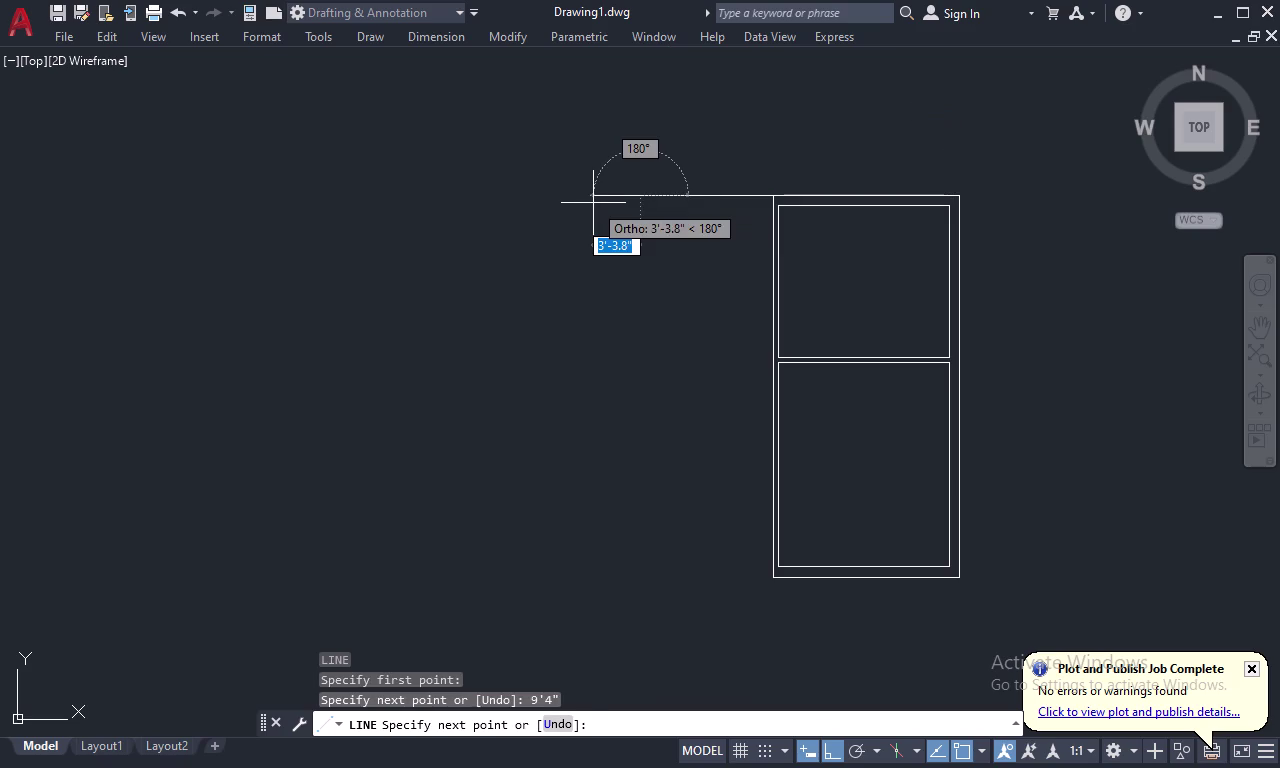
key(Escape)
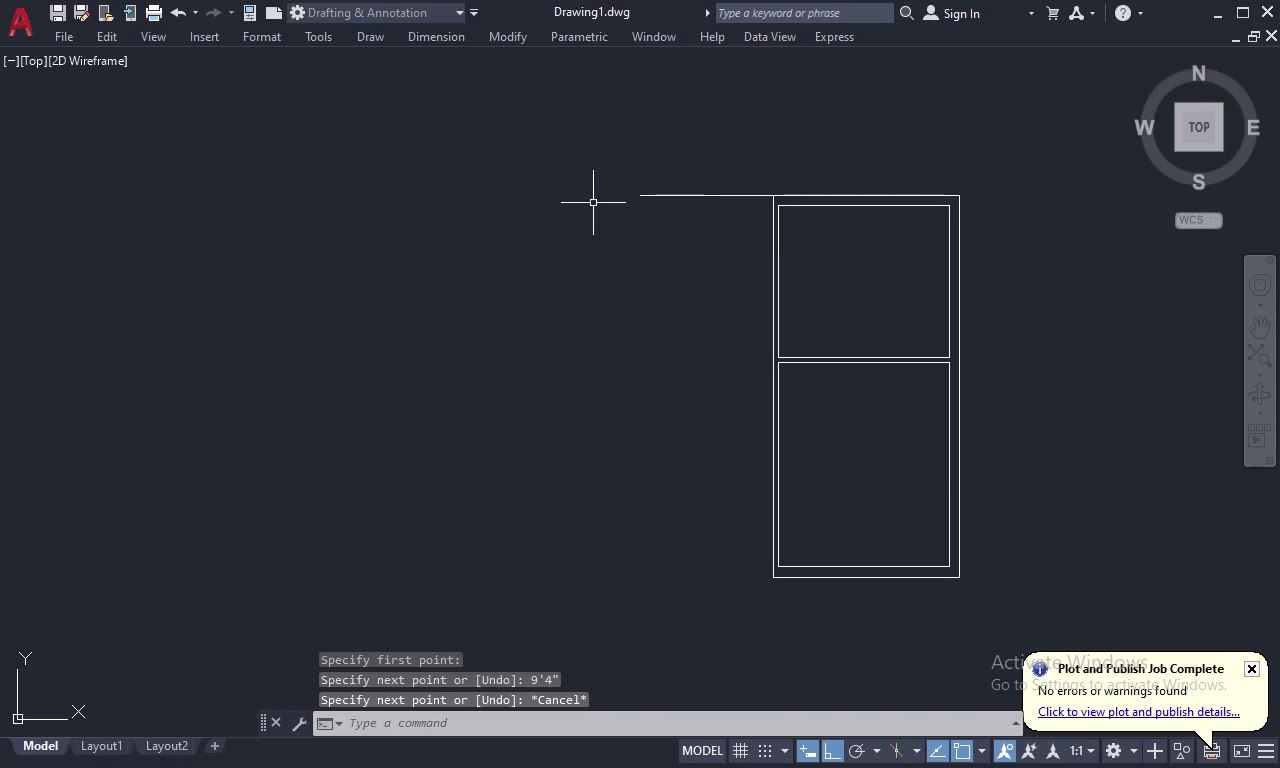
Offset the 9'4" line 9 inches downward to form the double-line wall.
text(O 9)
key(space)
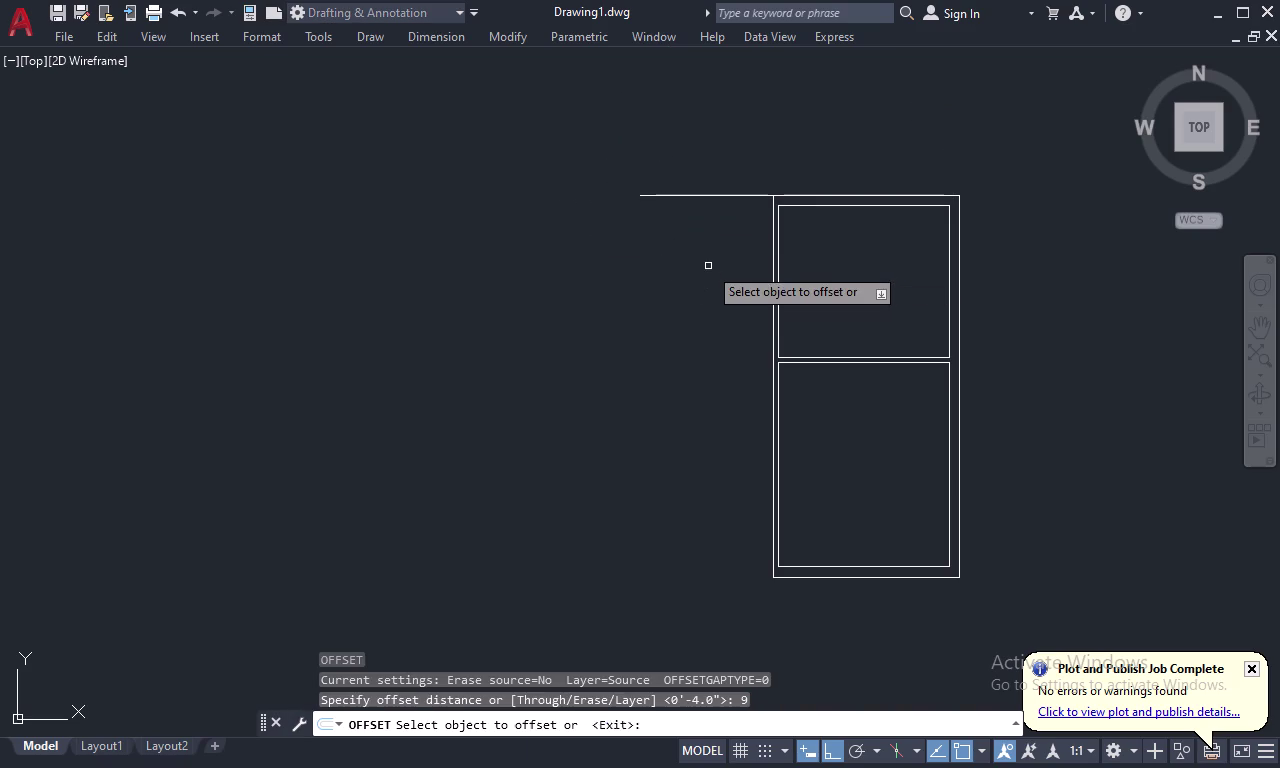
click(721, 194)
click(719, 249)
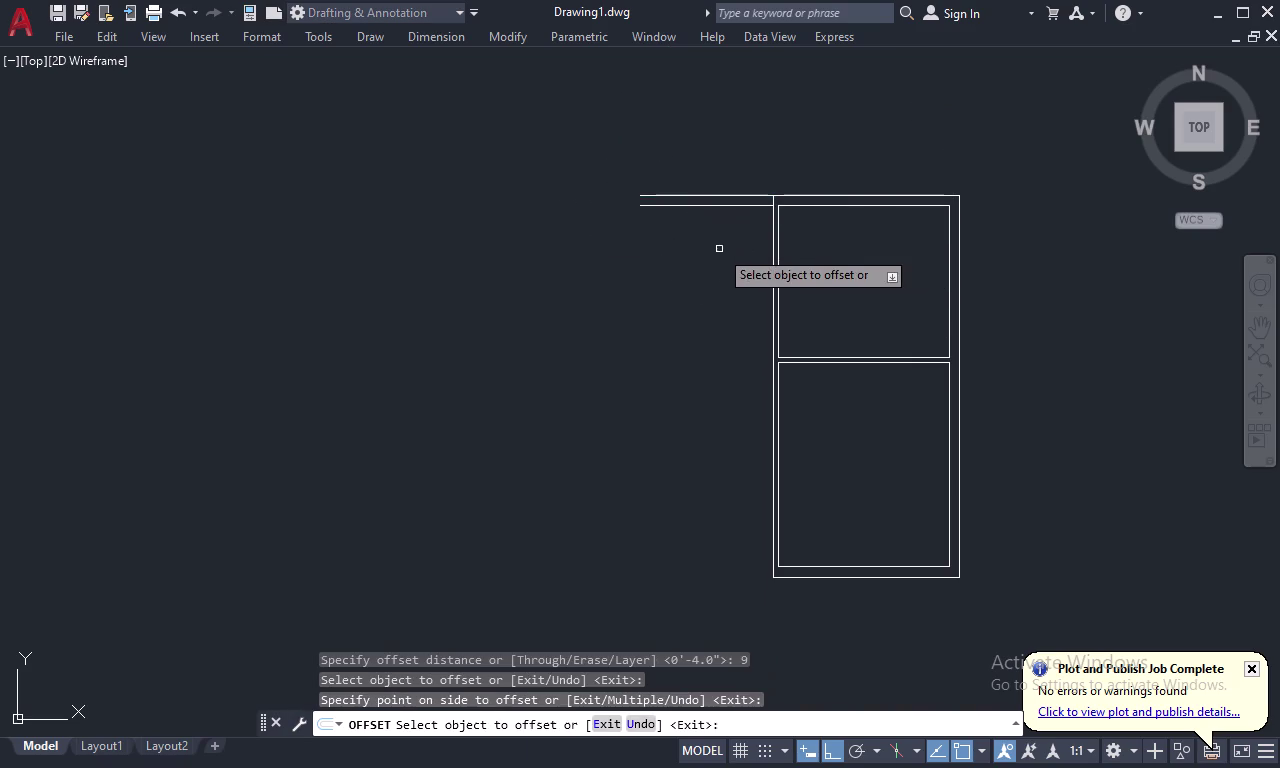
key(Escape)
key(l)
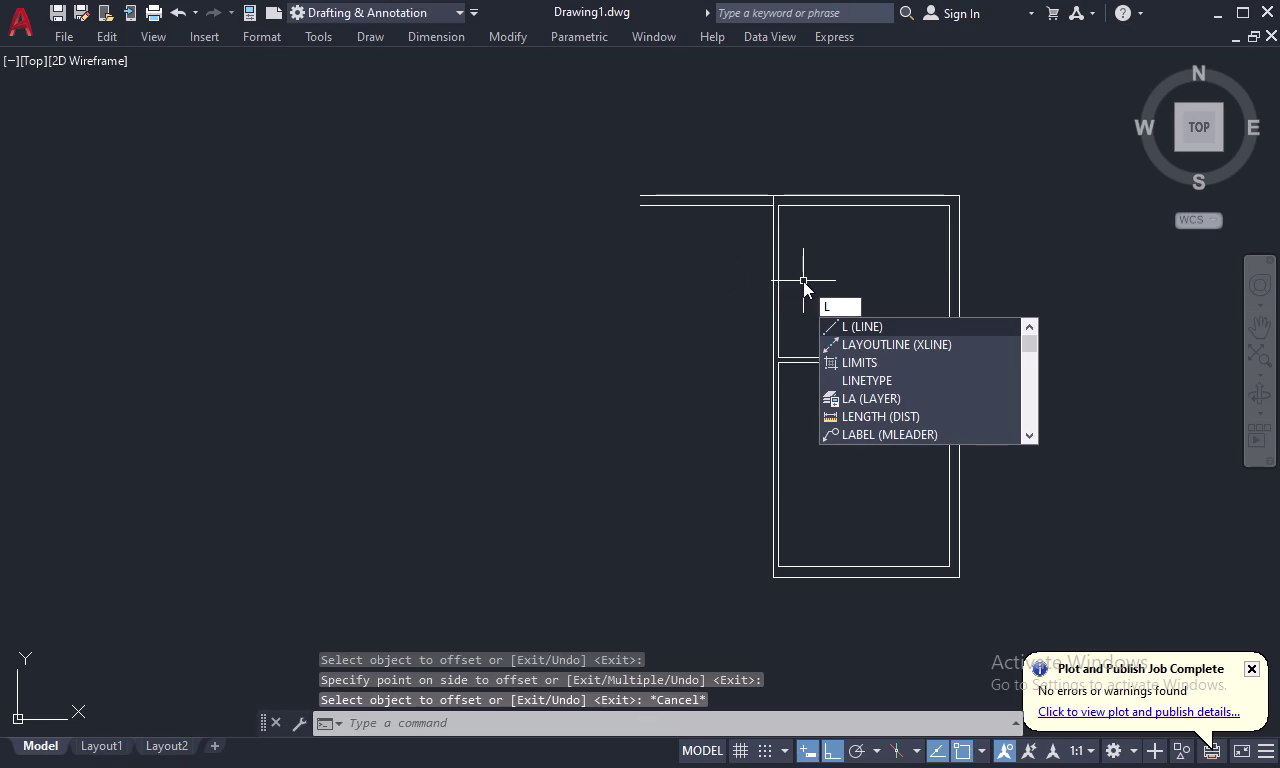
key(space)
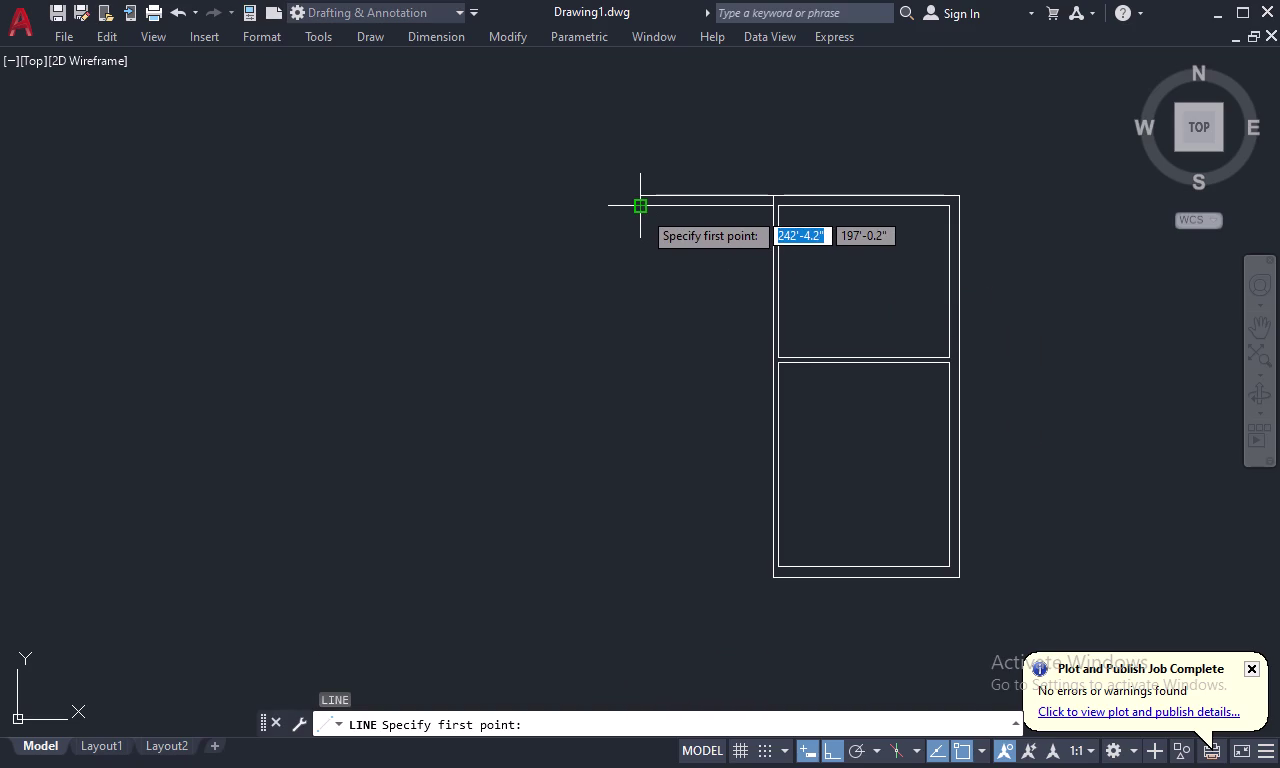
key(Escape)
key(o)
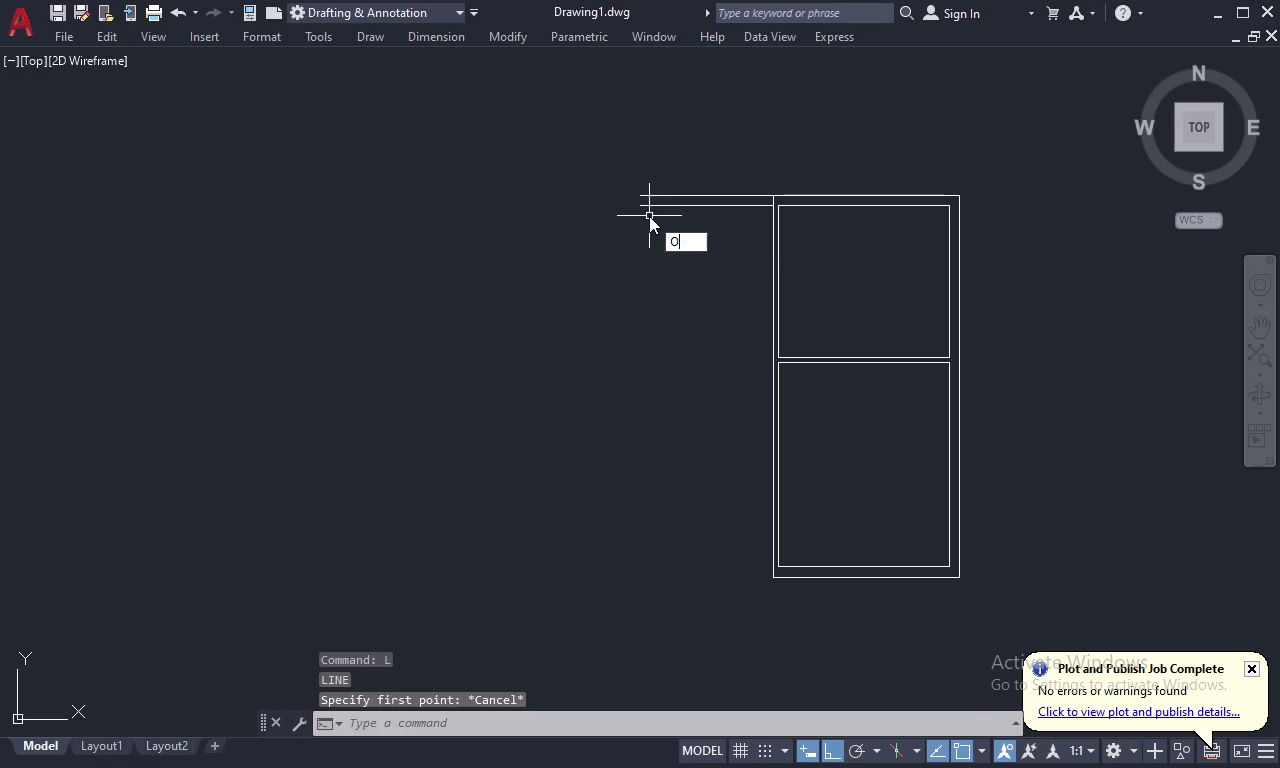
key(space)
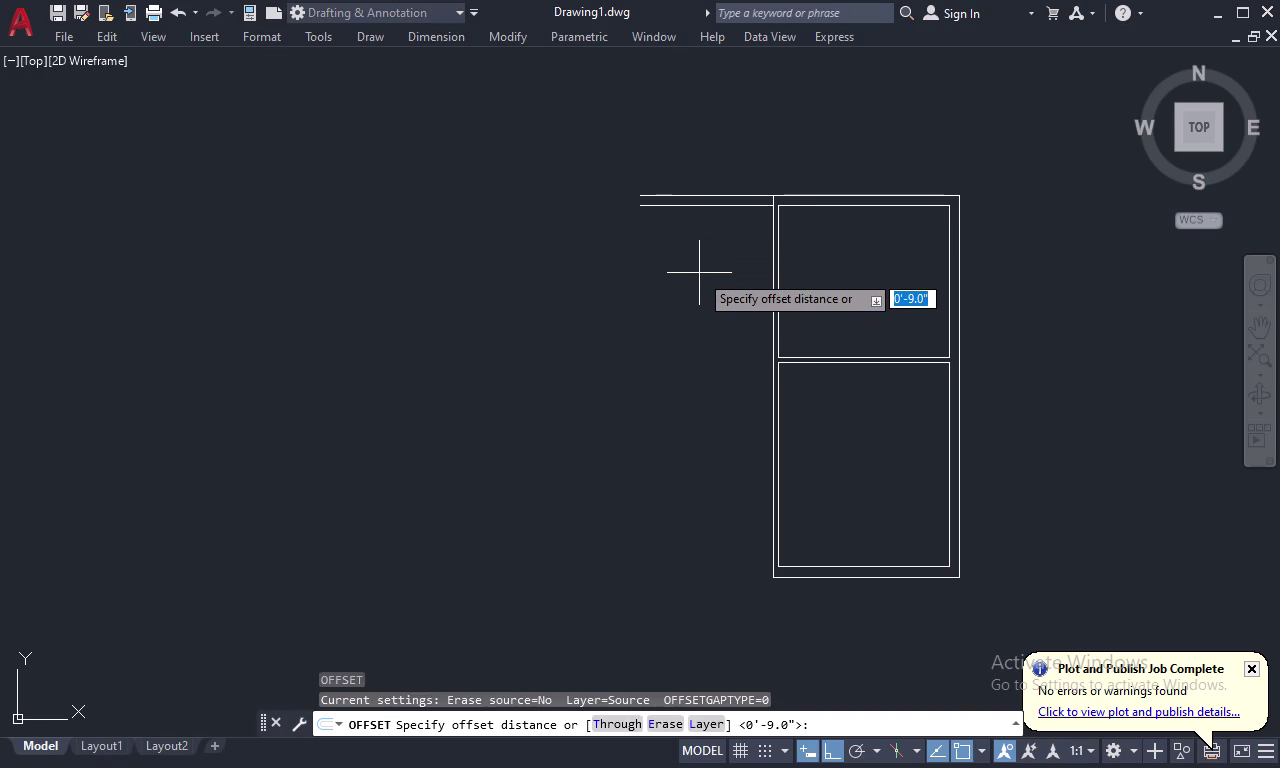
text(15)
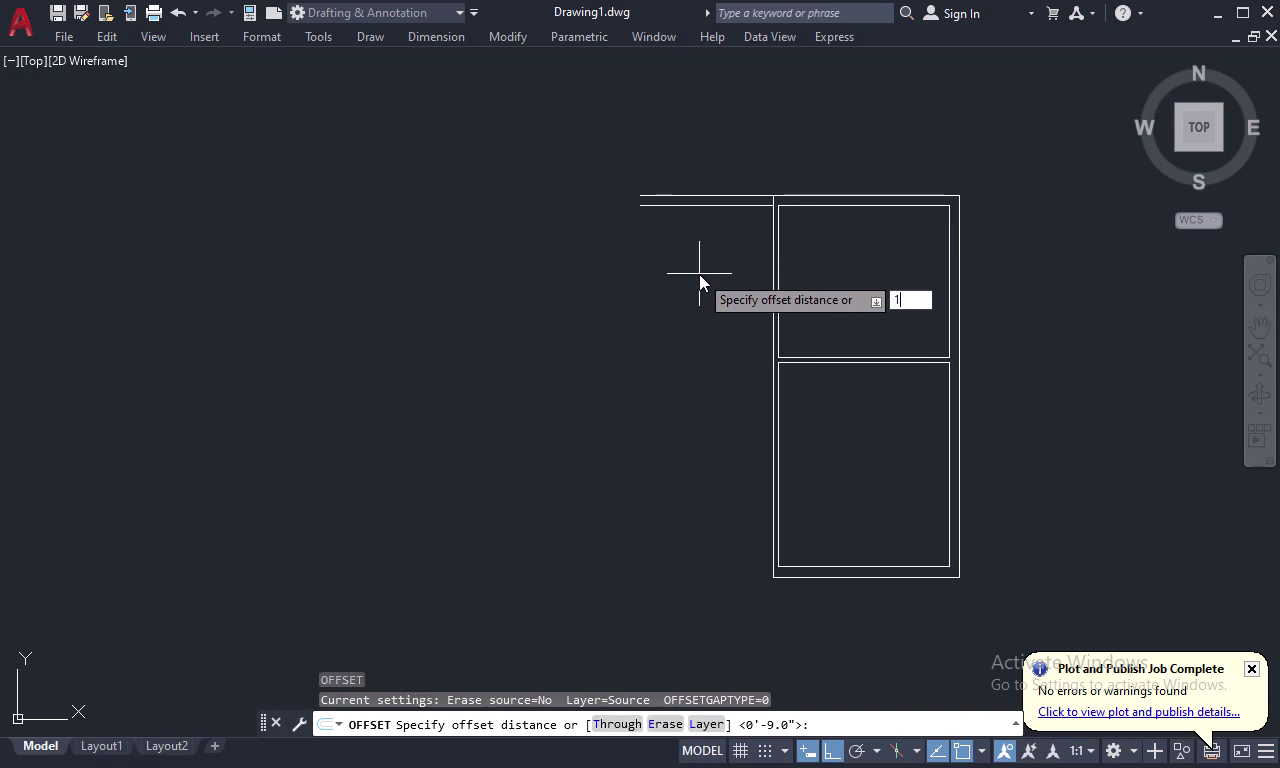
text(')
key(1)
key(shift+quotedbl)
key(Return)
click(718, 208)
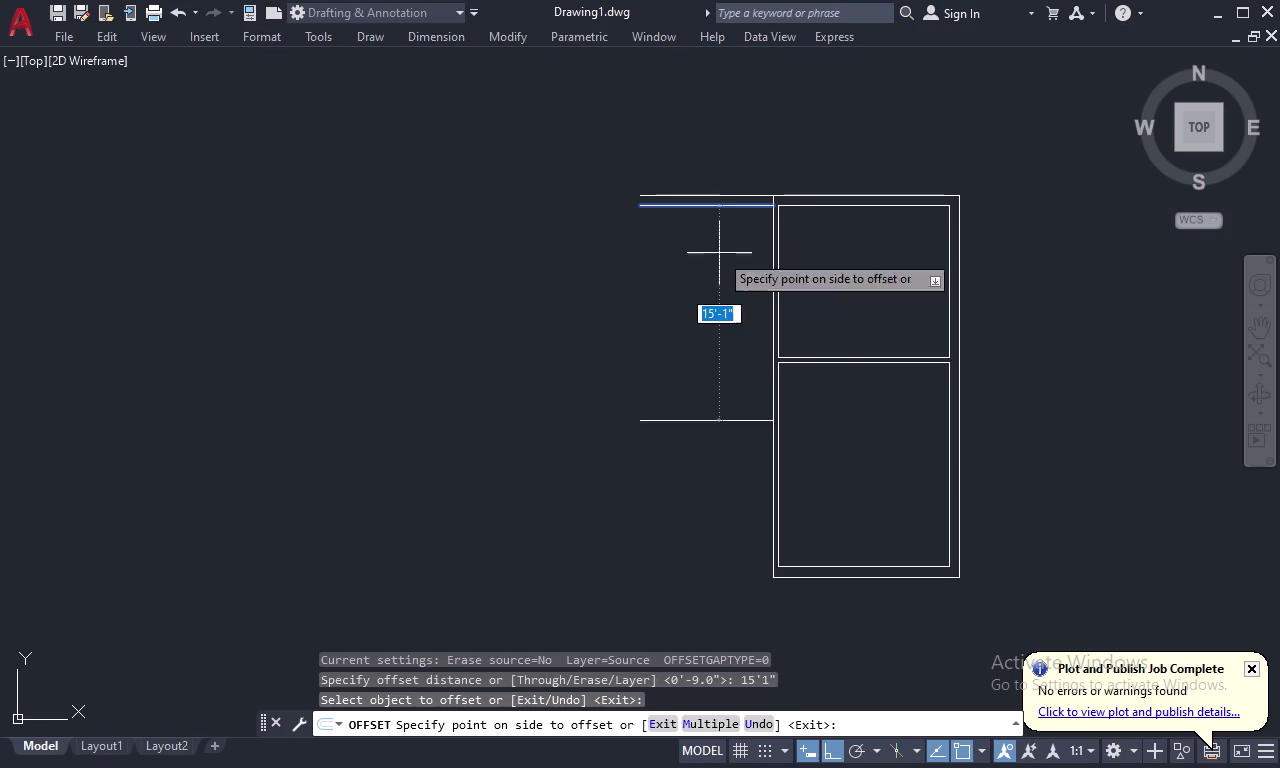
click(719, 294)
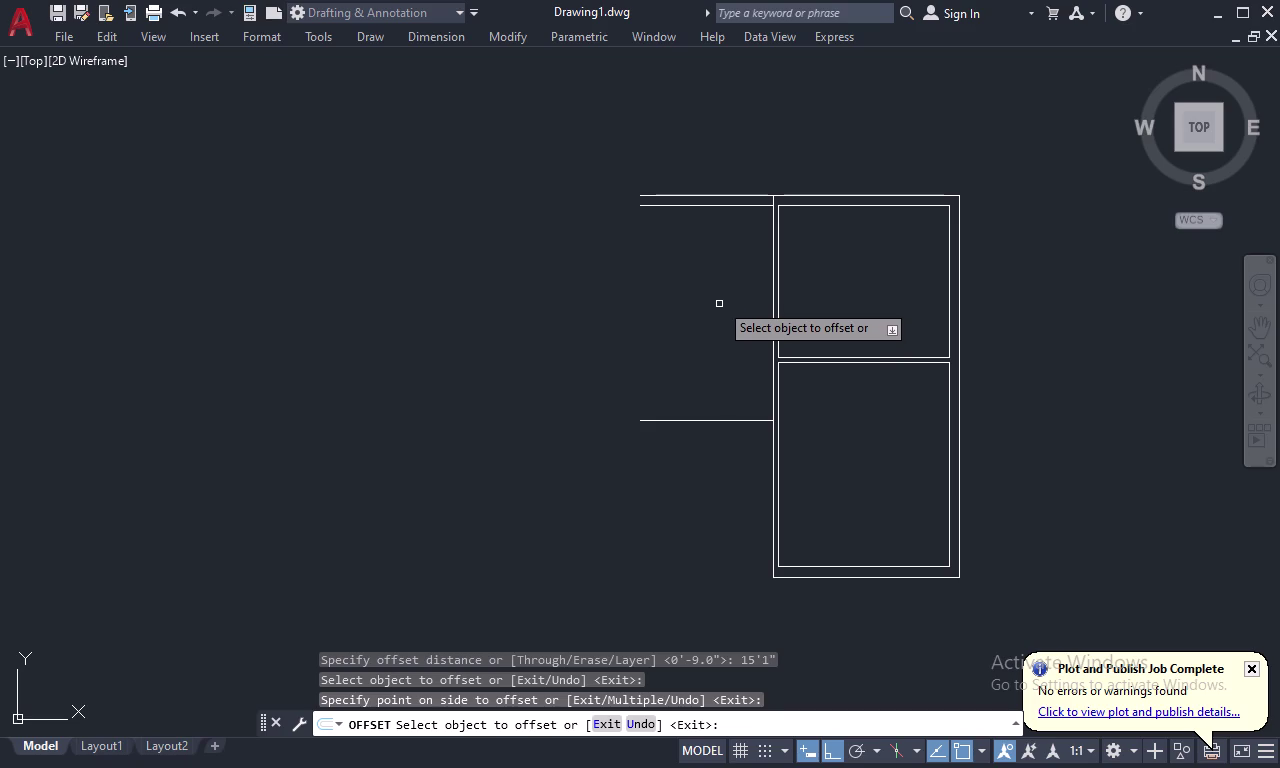
key(Escape)
drag(700, 406, 705, 467)
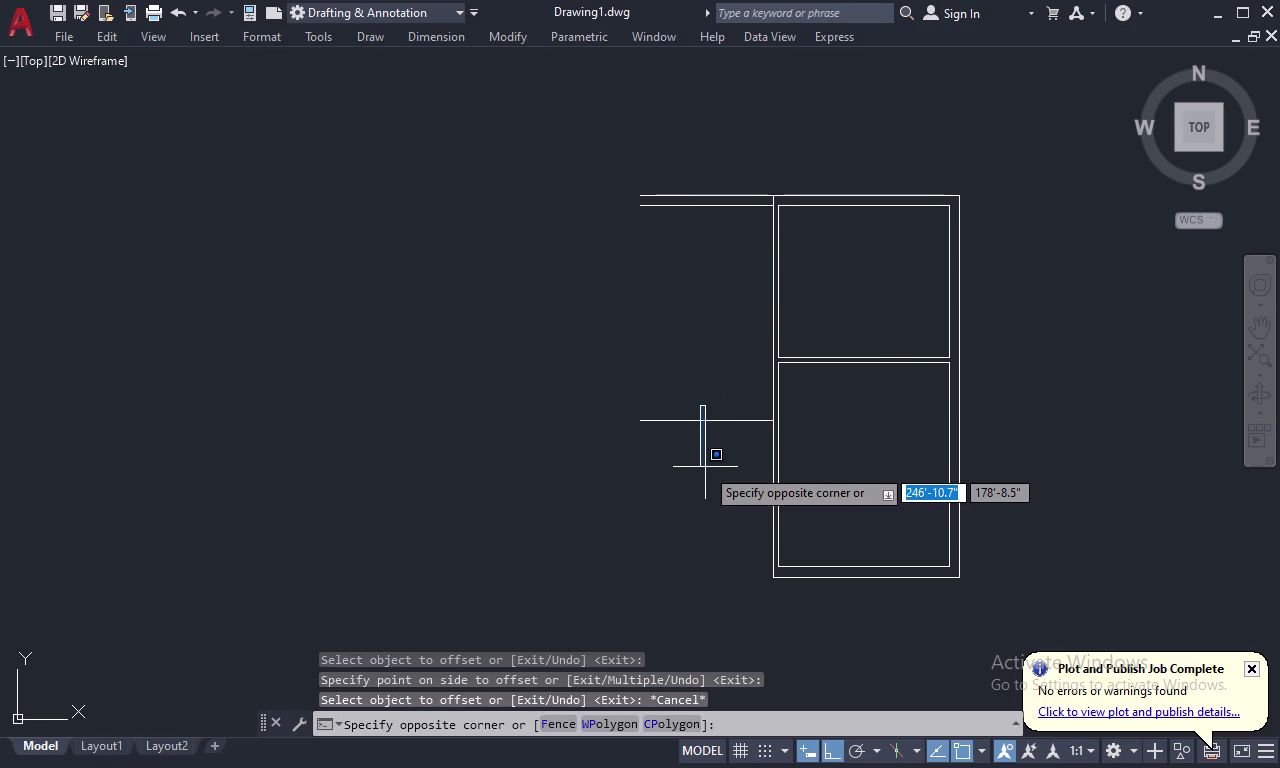
click(698, 425)
key(Delete)
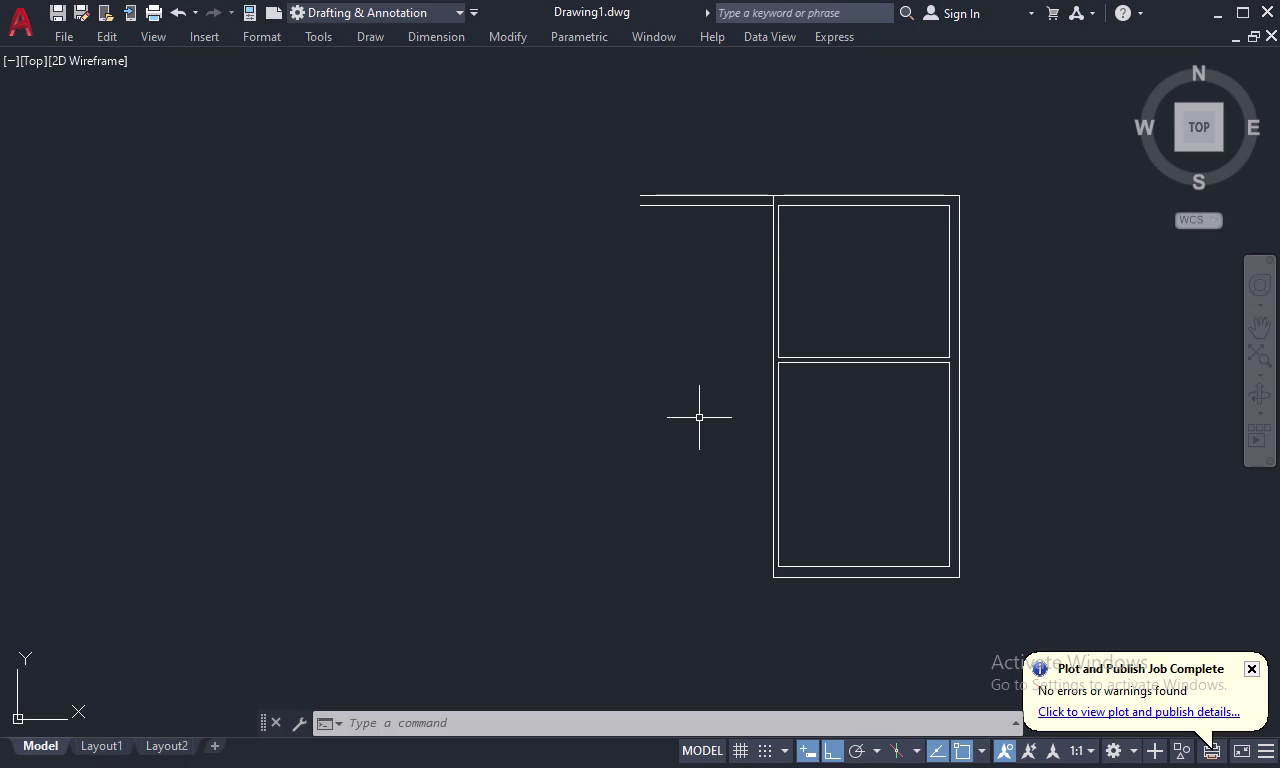
Offset the lower wall line 15'1" downward.
key(space)
key(space)
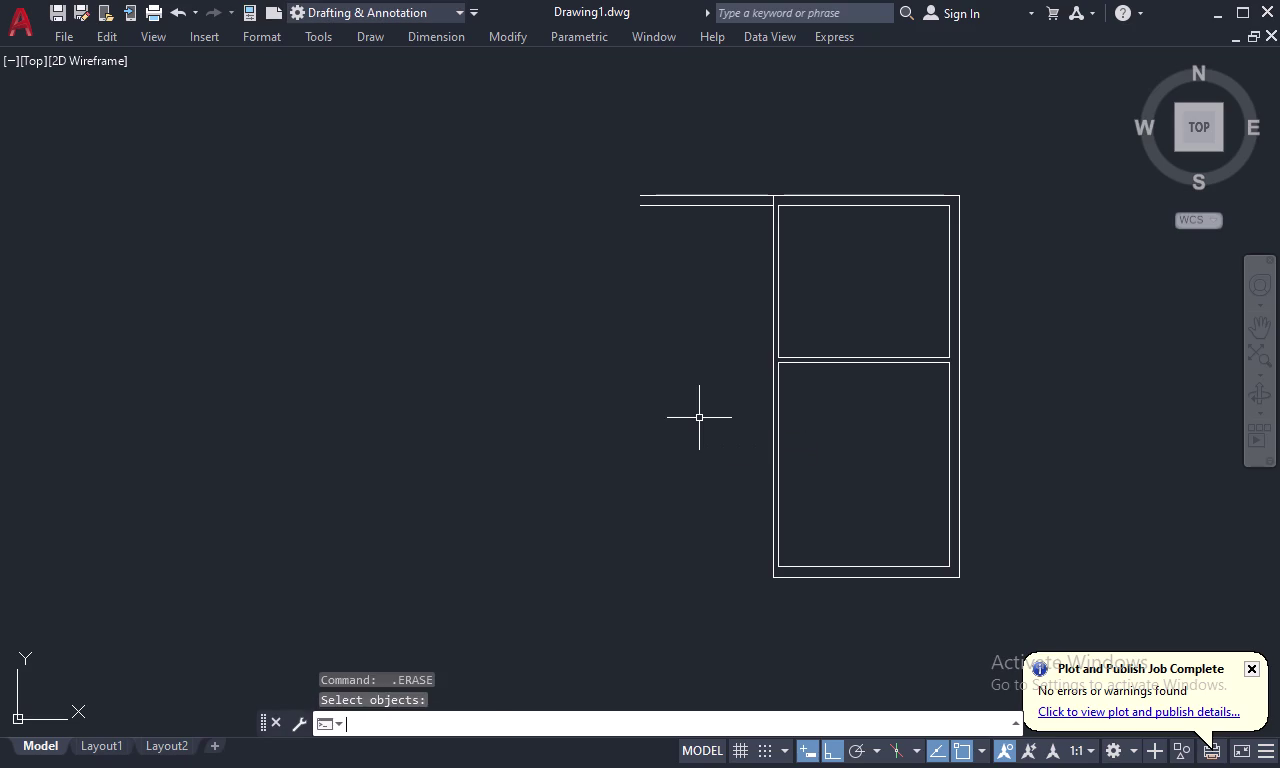
key(space)
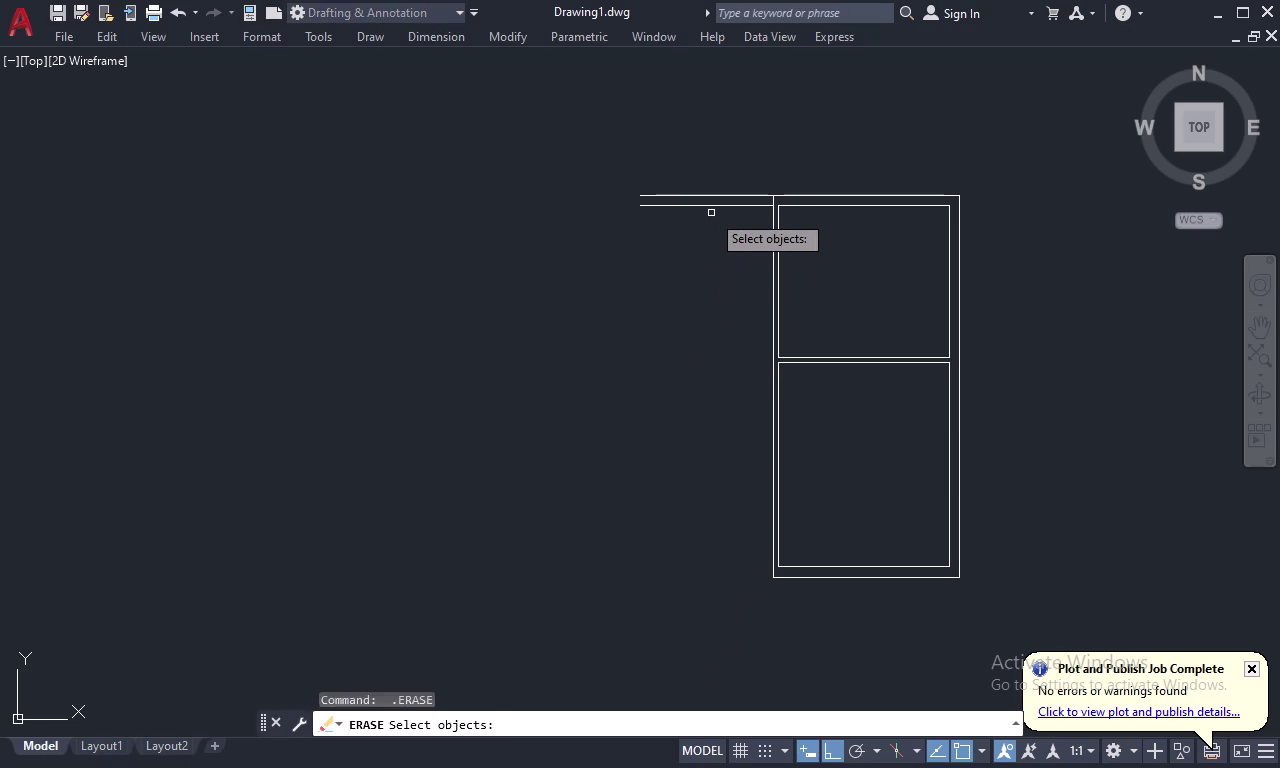
key(Escape)
key(o)
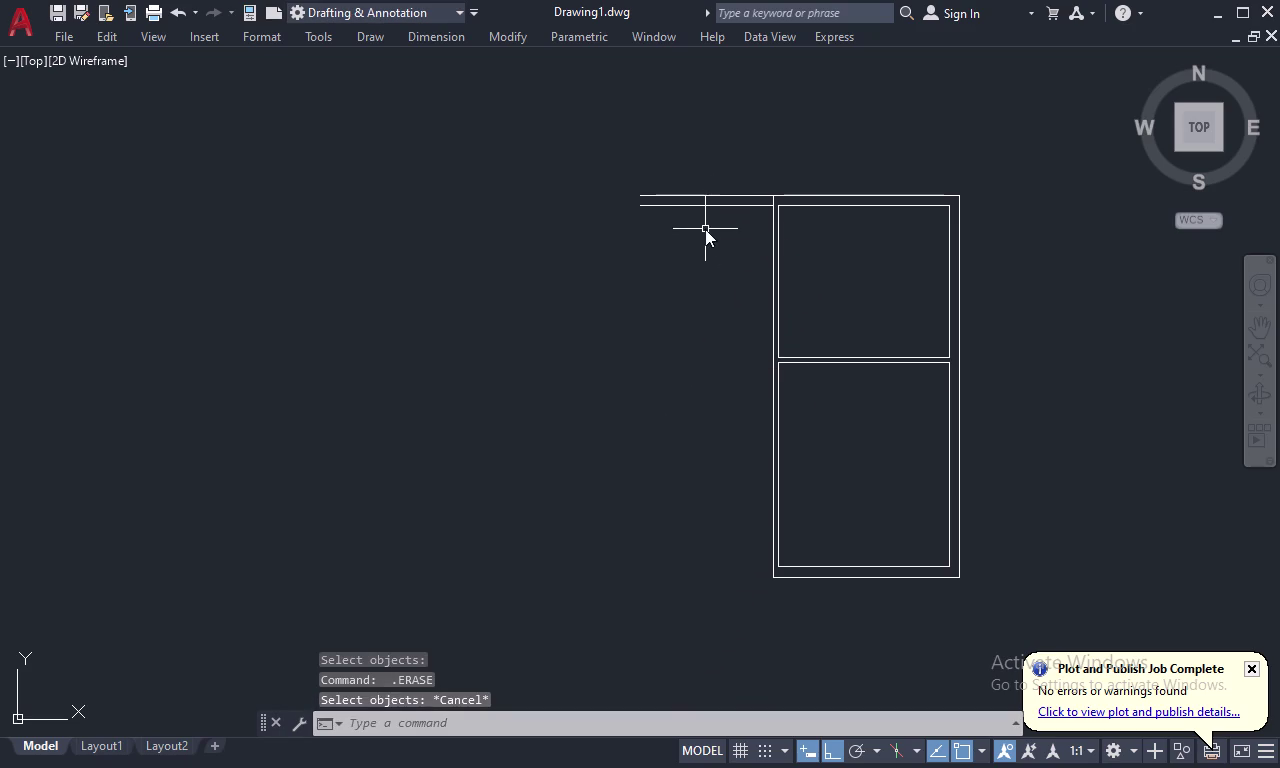
key(space)
text(15)
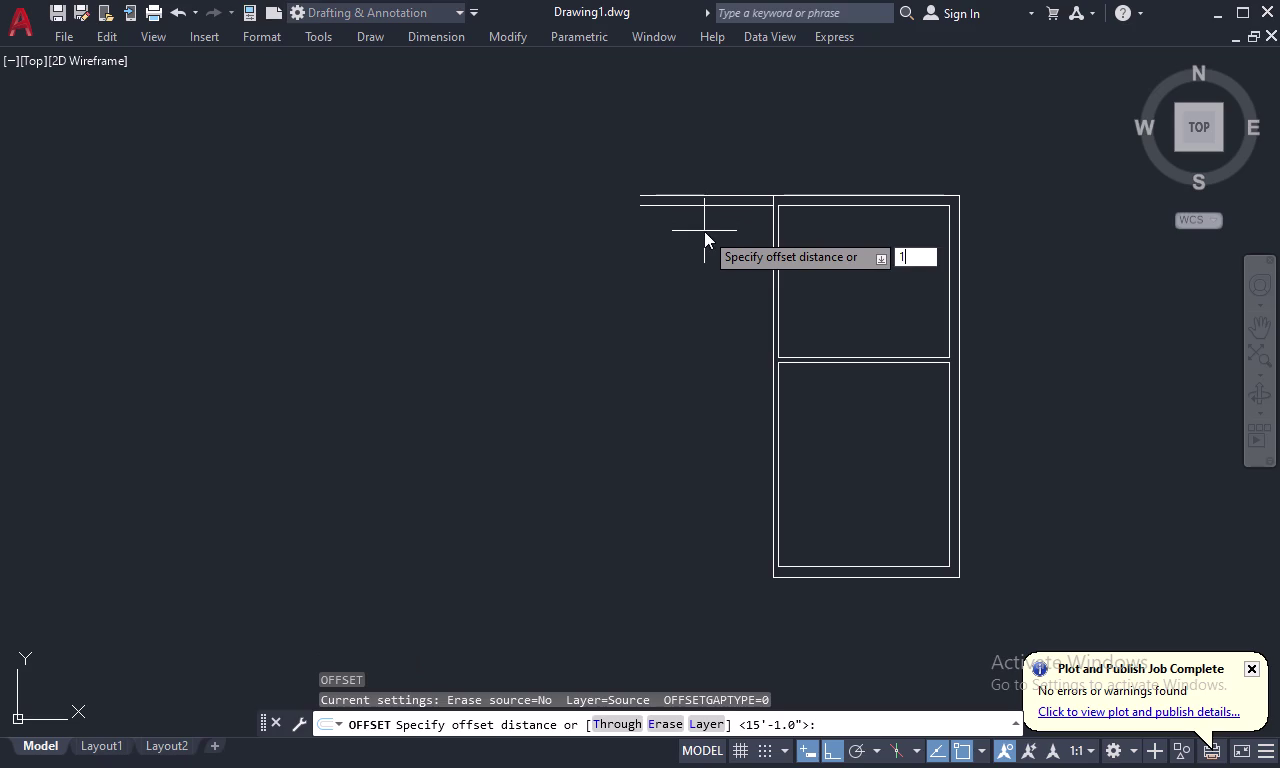
key(apostrophe)
key(1)
key(shift+quotedbl)
key(Return)
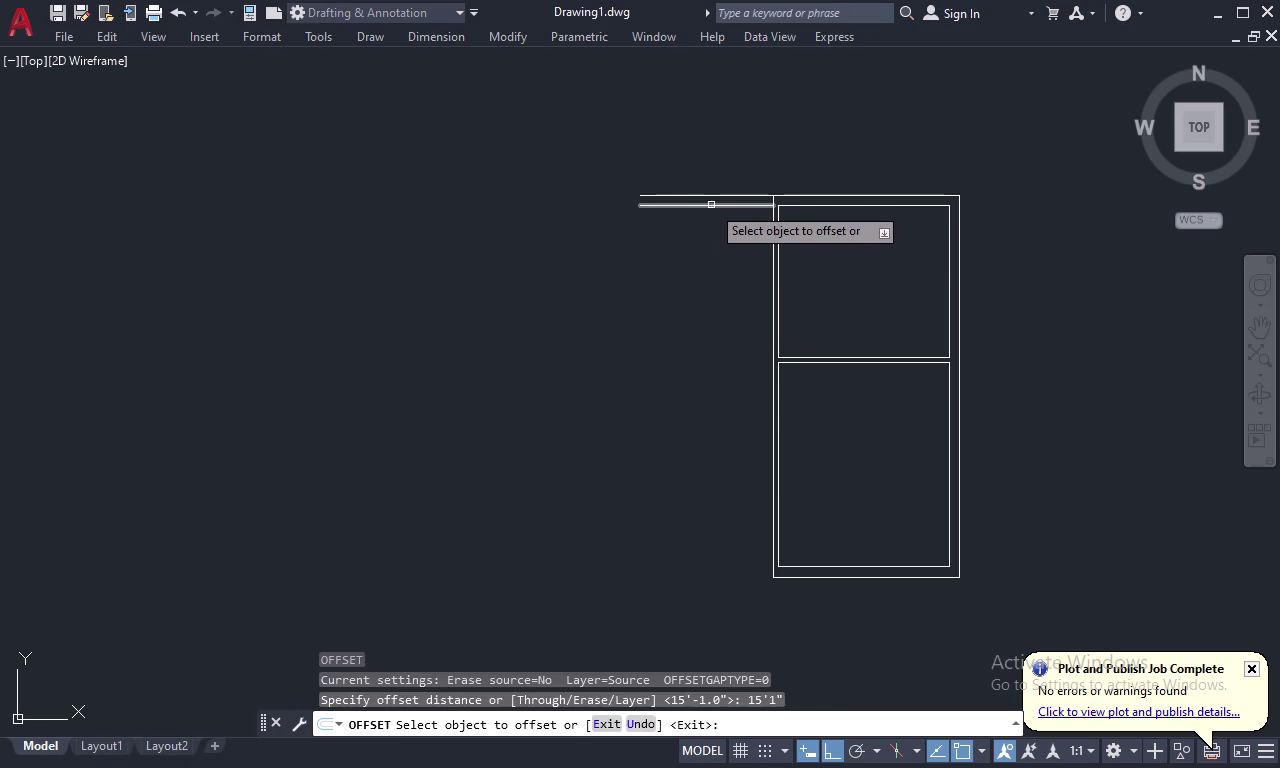
click(711, 205)
click(711, 317)
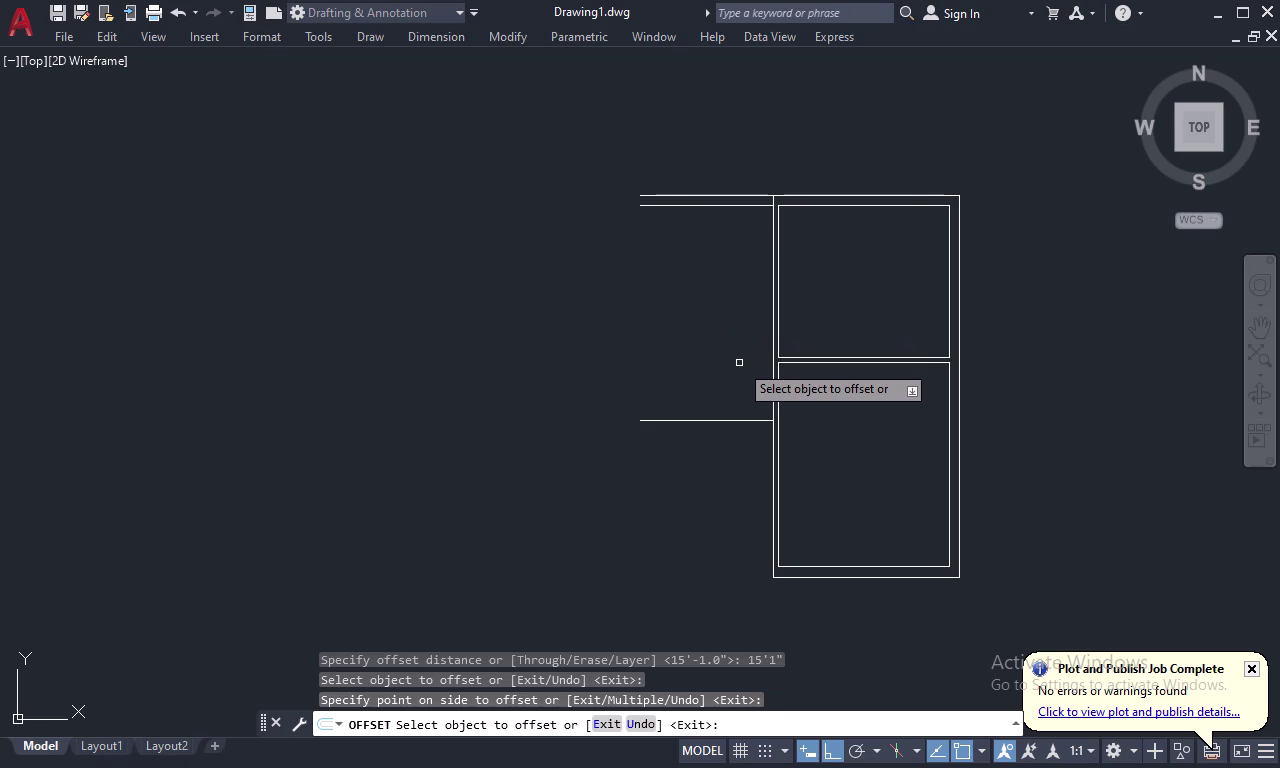
key(space)
Offset that new line 4 inches down to form the second wall.
key(space)
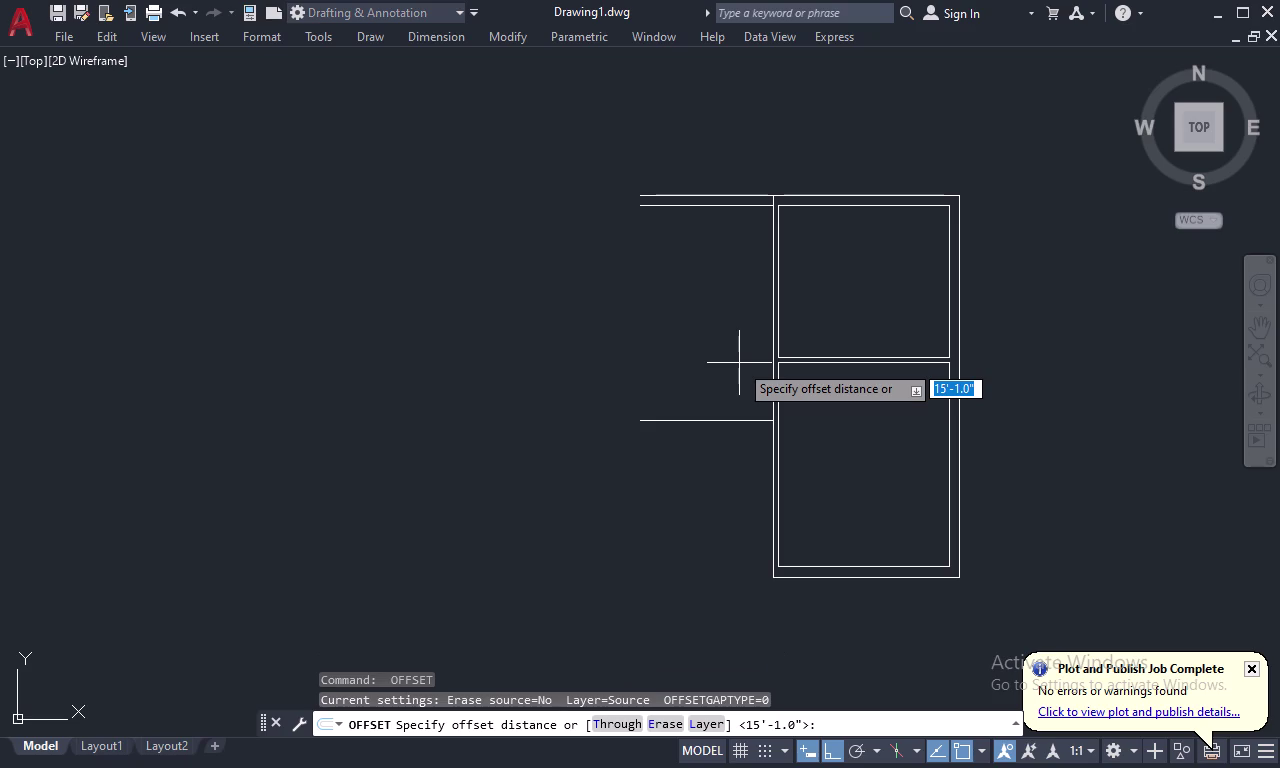
text(4)
key(space)
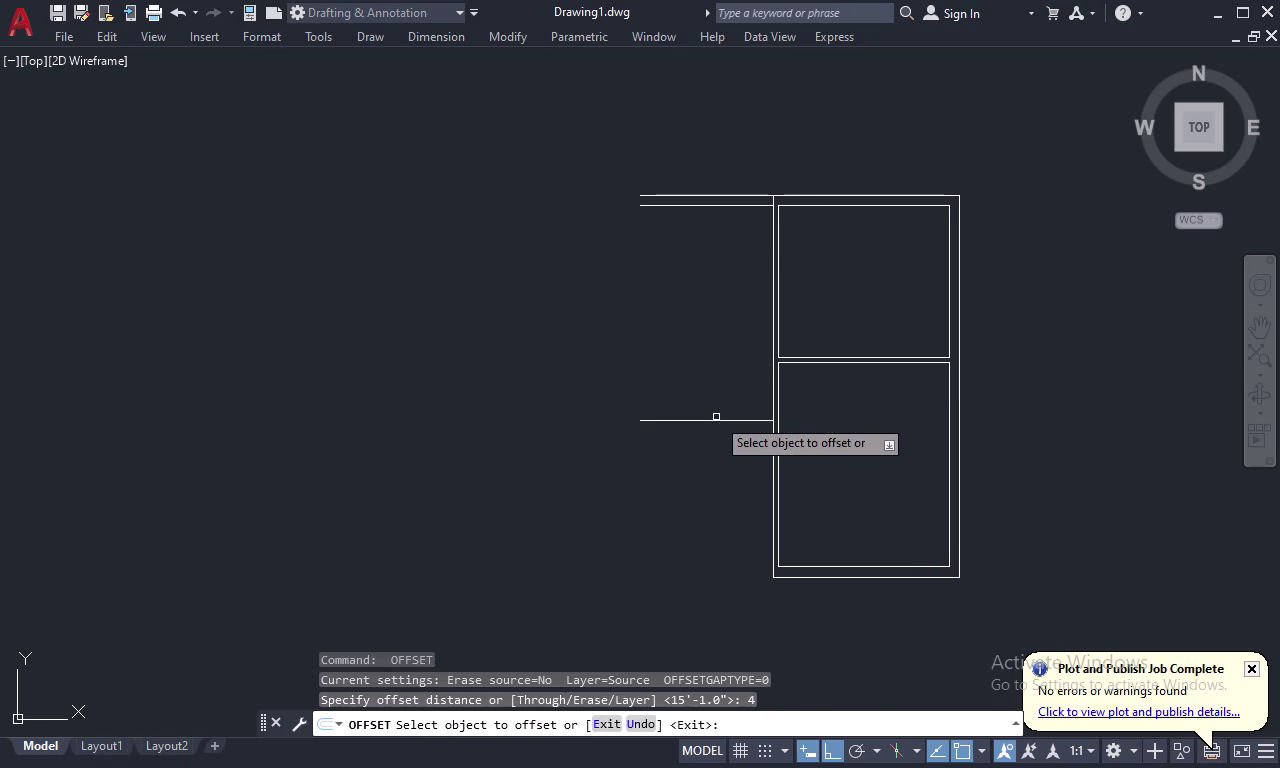
click(723, 419)
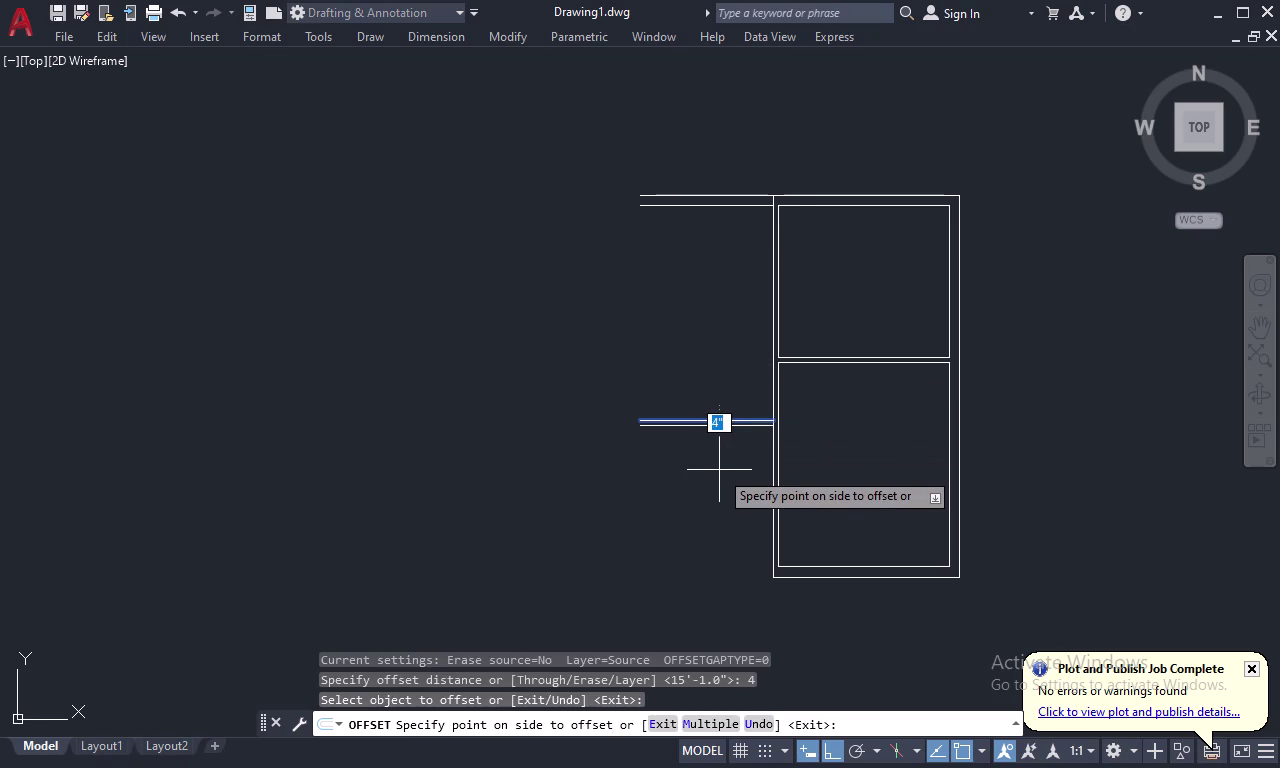
click(719, 470)
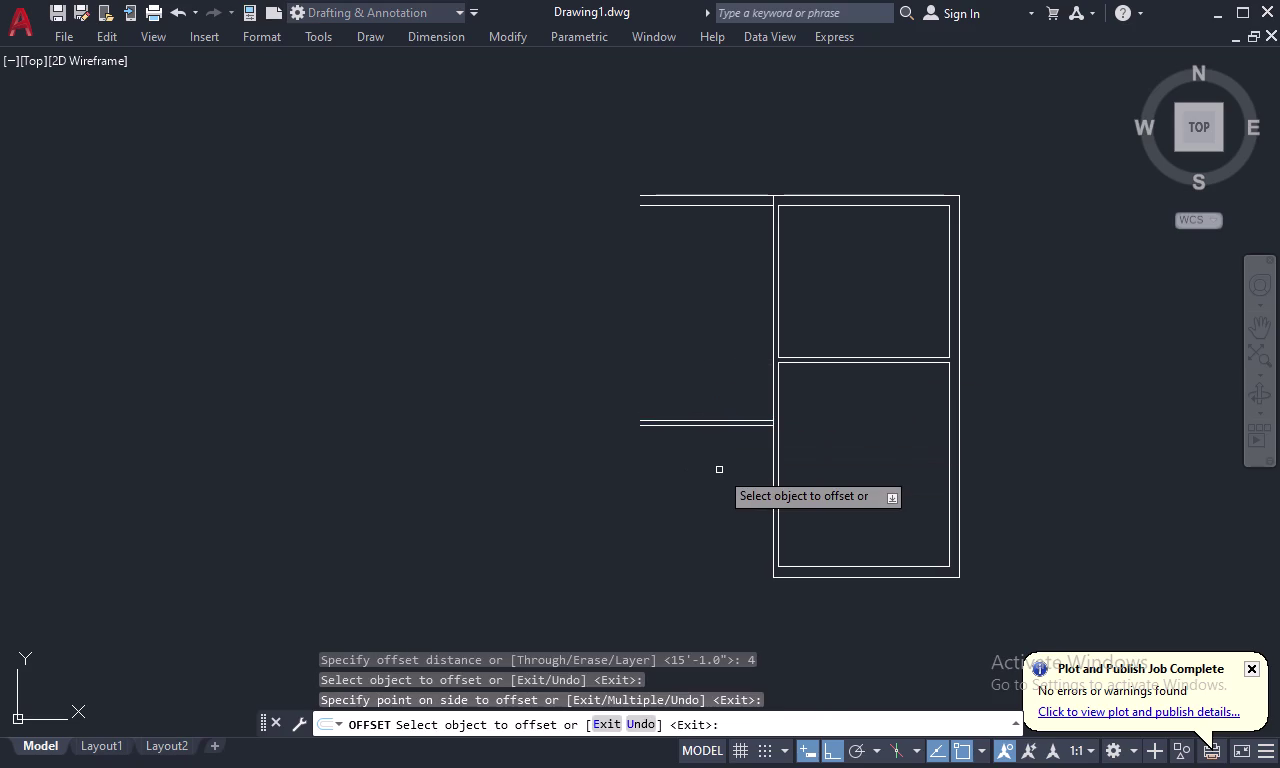
key(Escape)
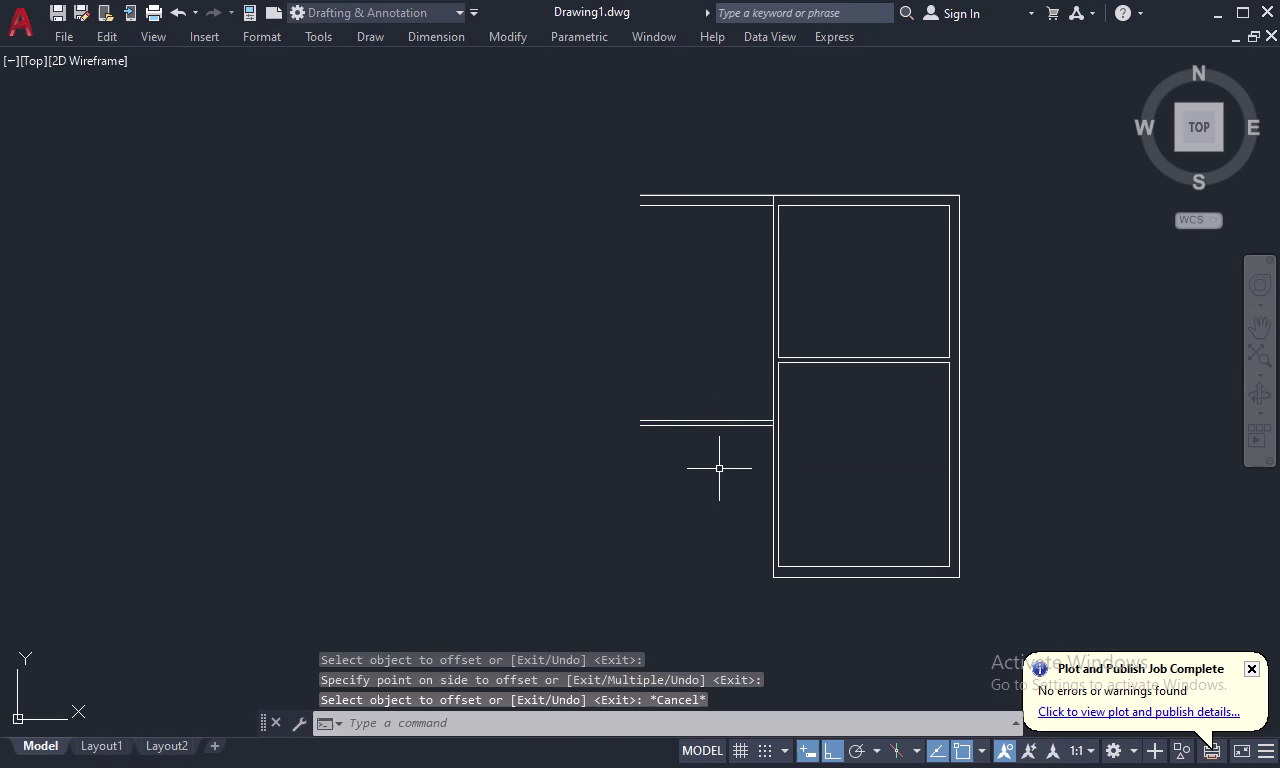
Draw a 7'4" bottom wall line left from the bottom wall corner.
text(L)
key(space)
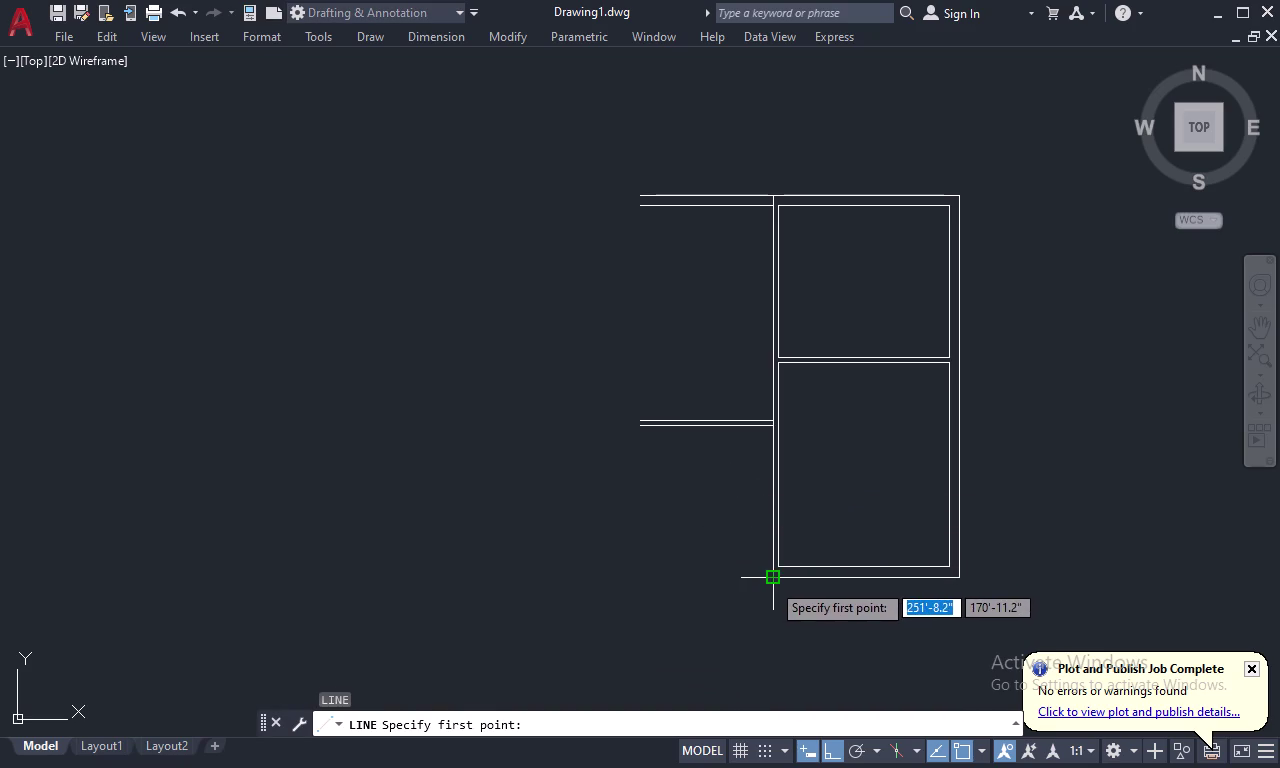
click(771, 582)
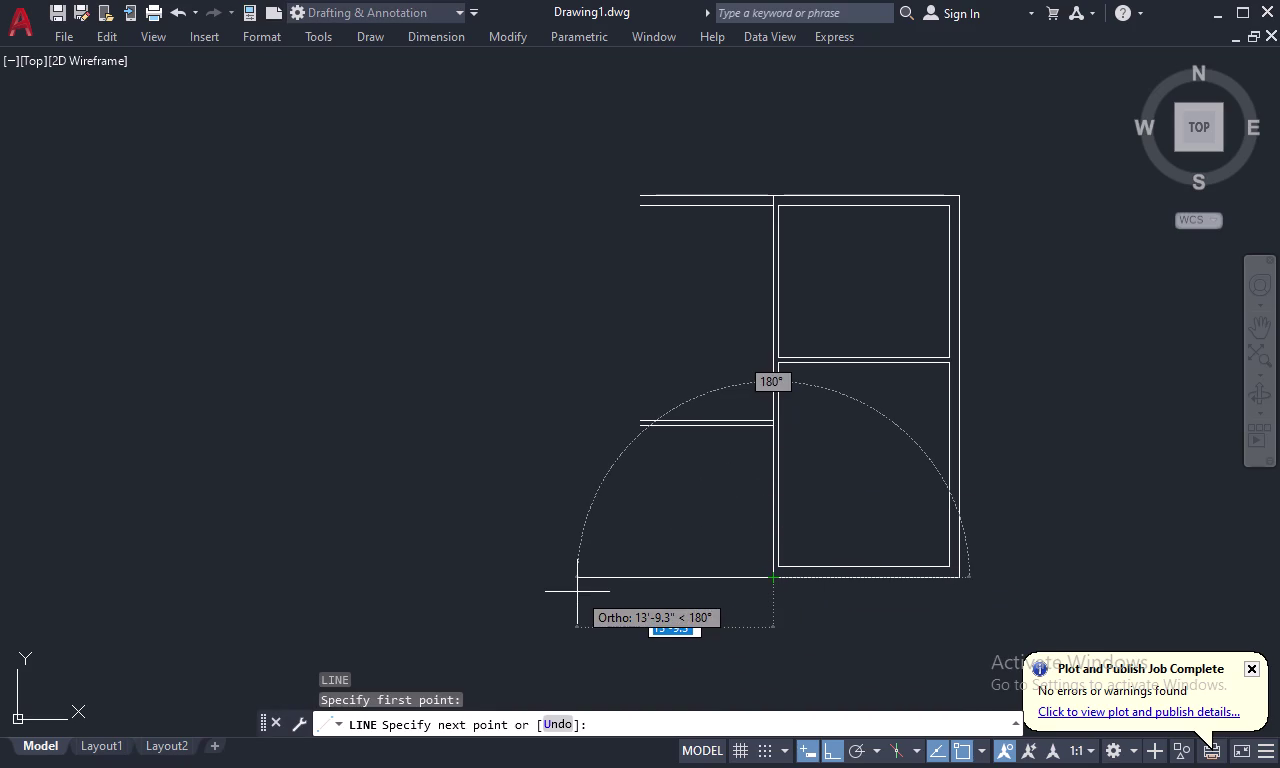
key(7)
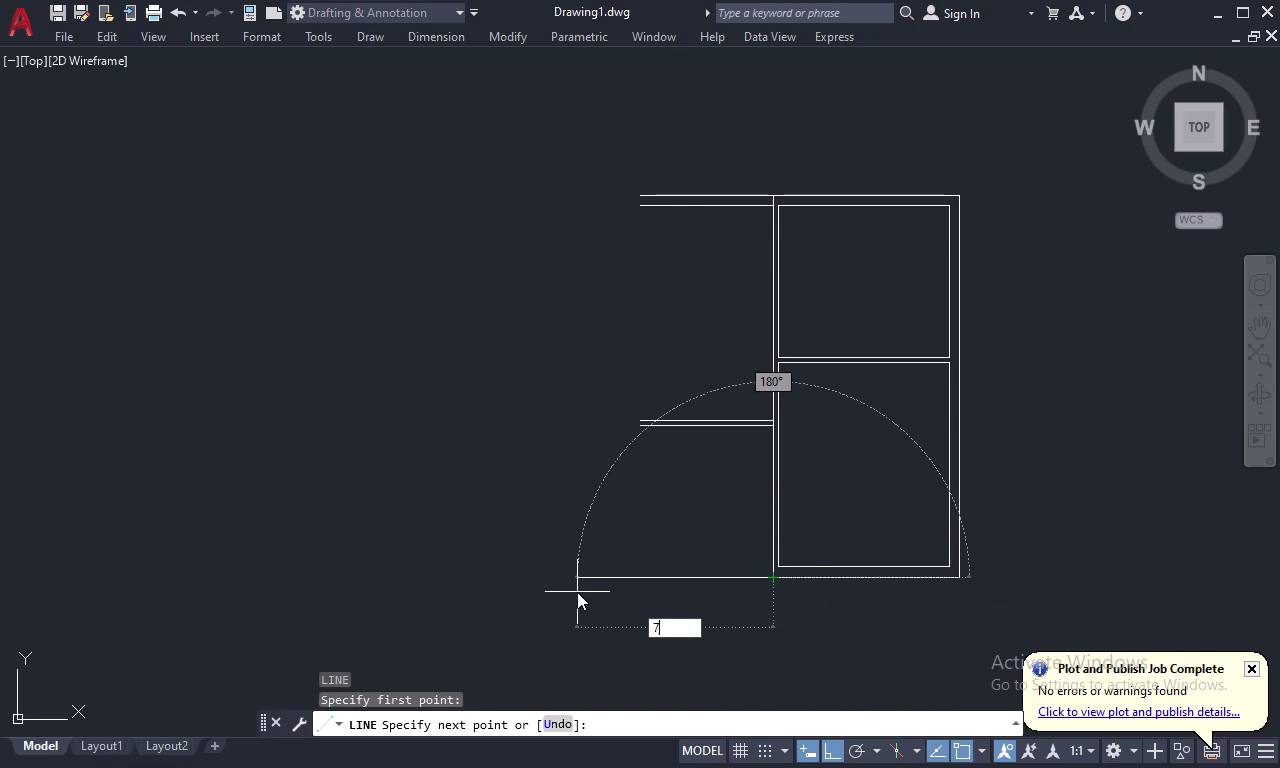
key(apostrophe)
key(4)
key(shift+quotedbl)
key(Return)
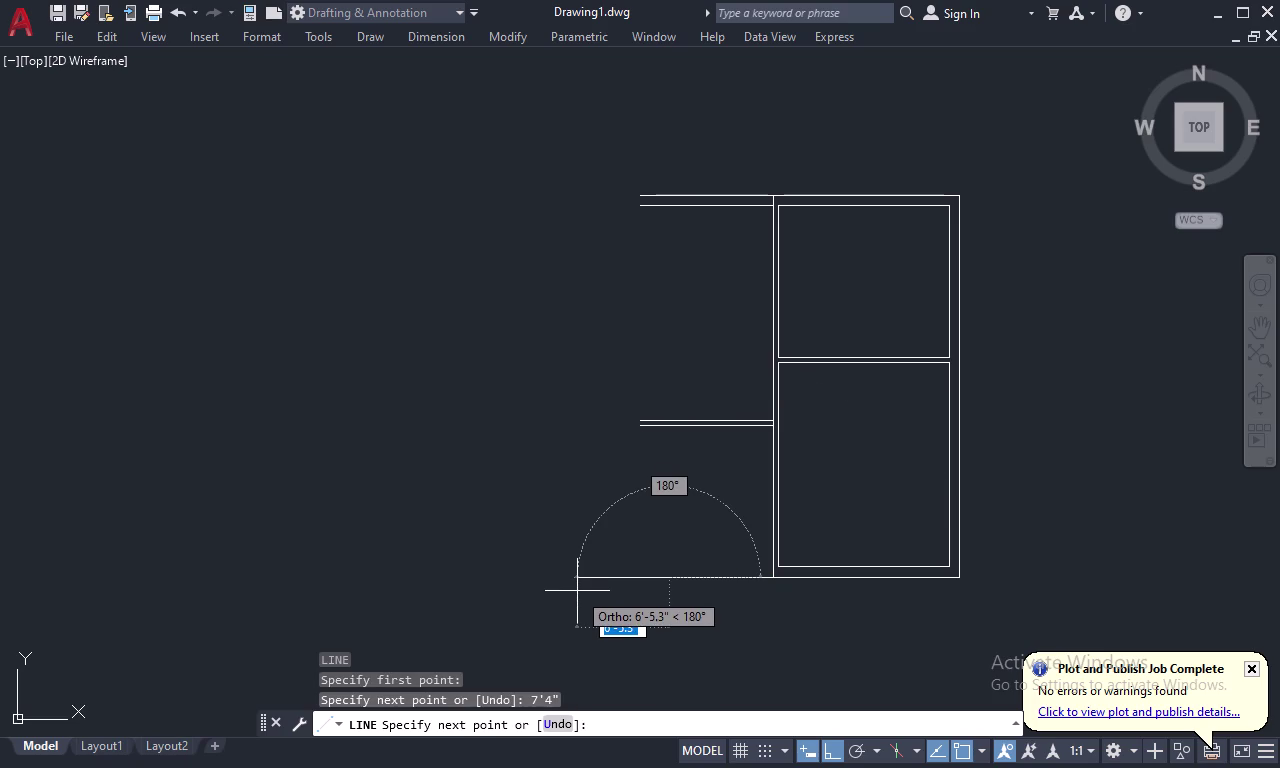
key(Escape)
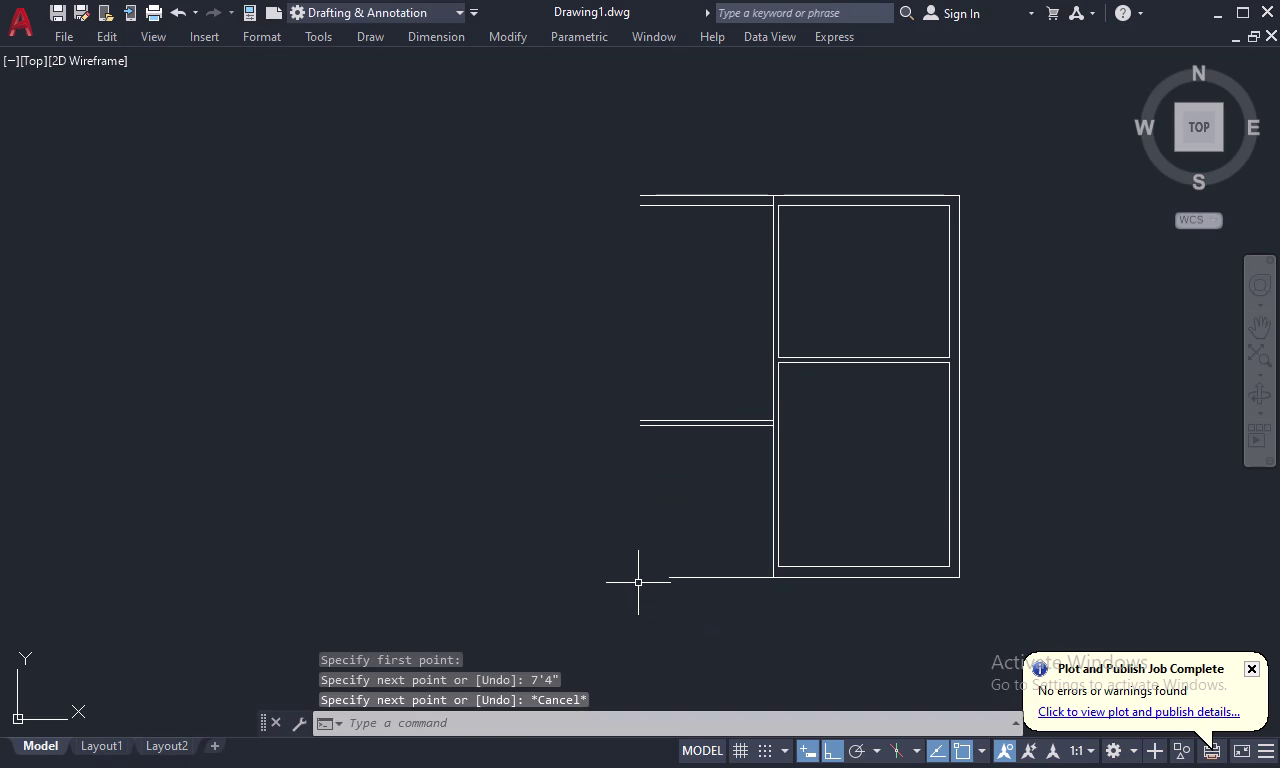
Offset the 7'4" line 9 inches upward as the inner wall line.
text(O)
key(space)
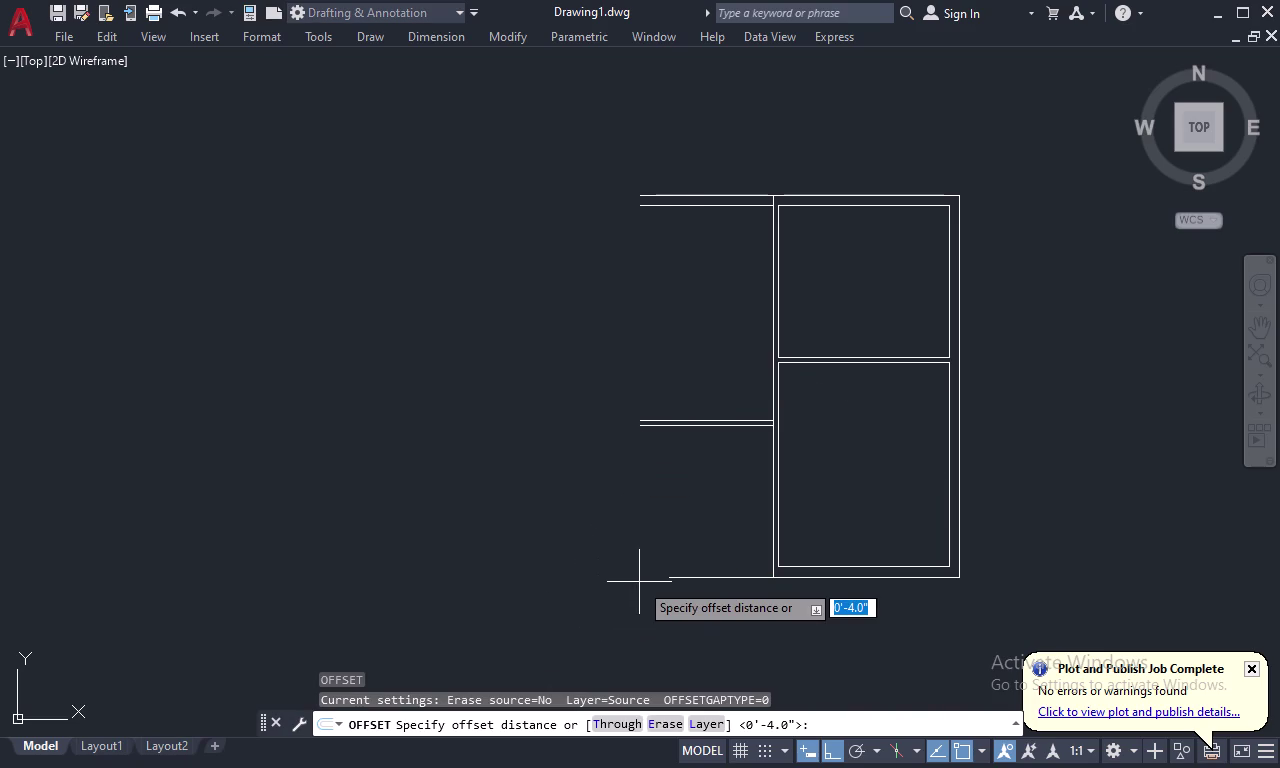
text(9)
key(space)
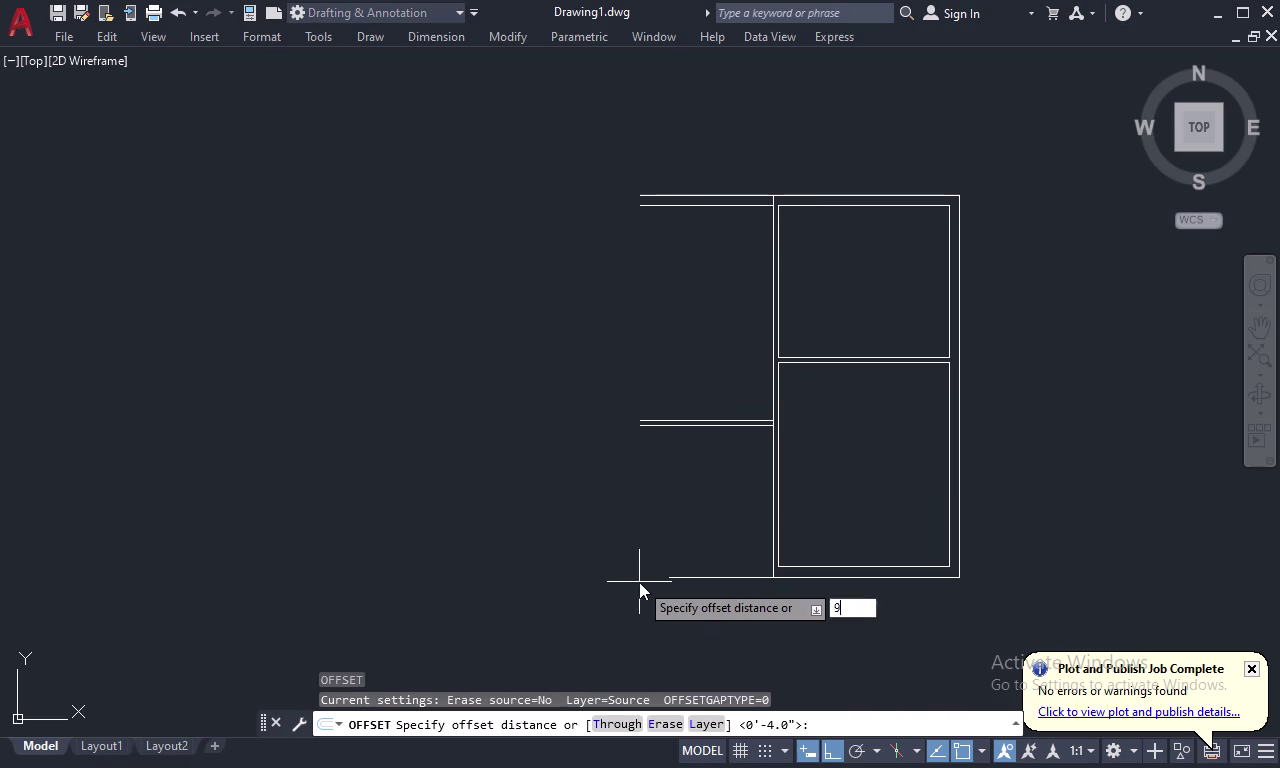
click(714, 578)
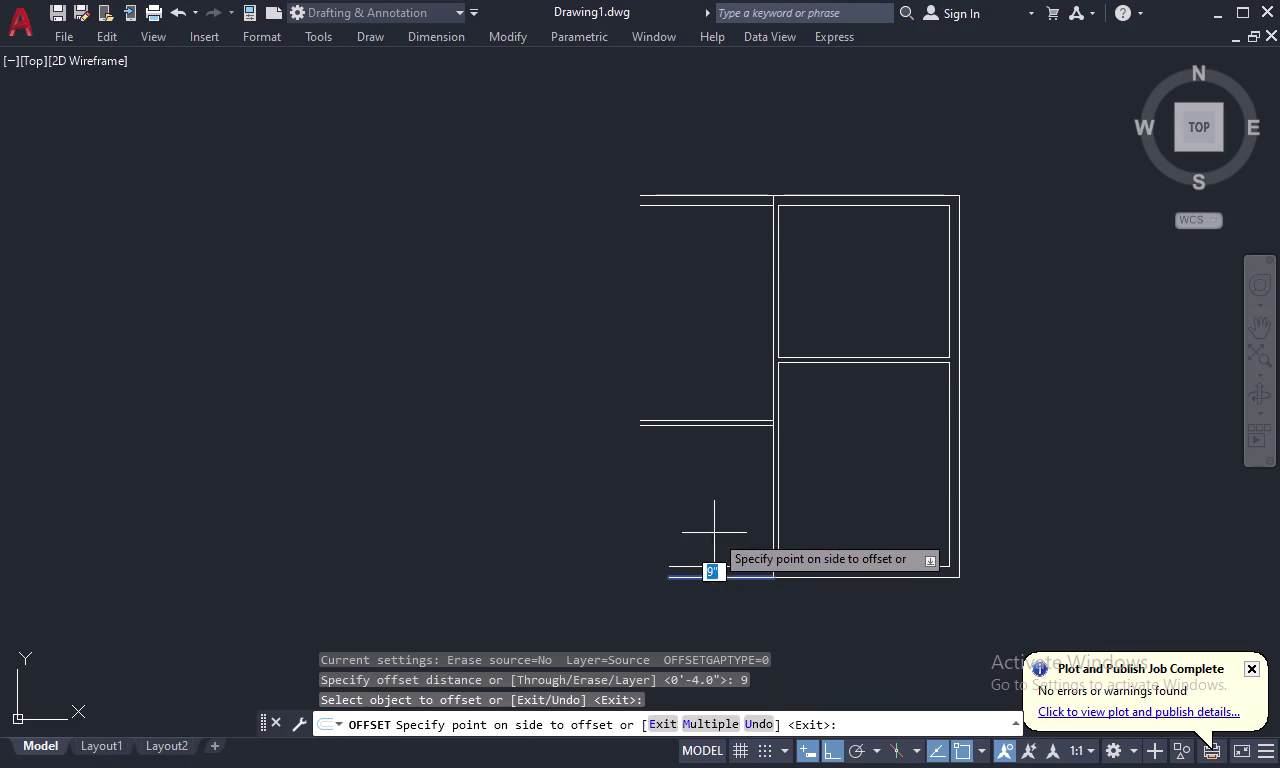
click(714, 533)
key(Escape)
Draw the room's left side line between the upper and bottom walls.
key(l)
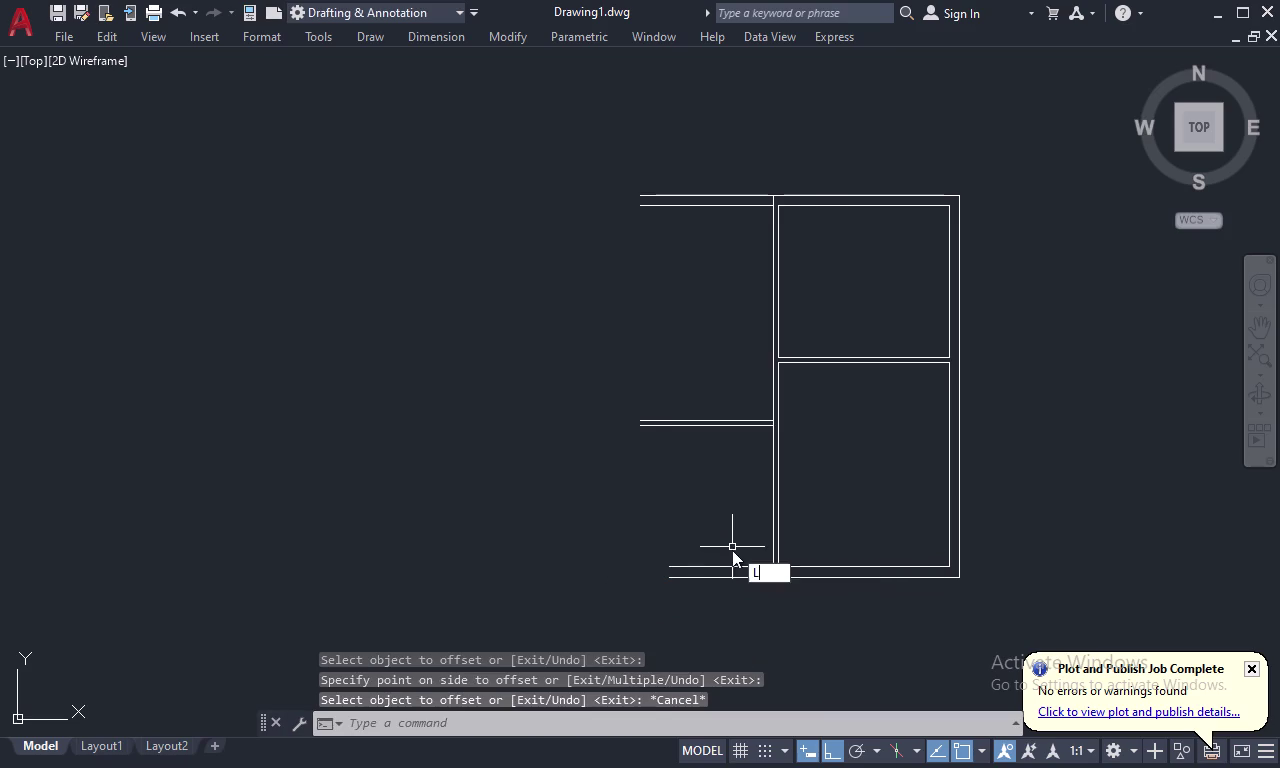
key(space)
click(673, 570)
click(667, 427)
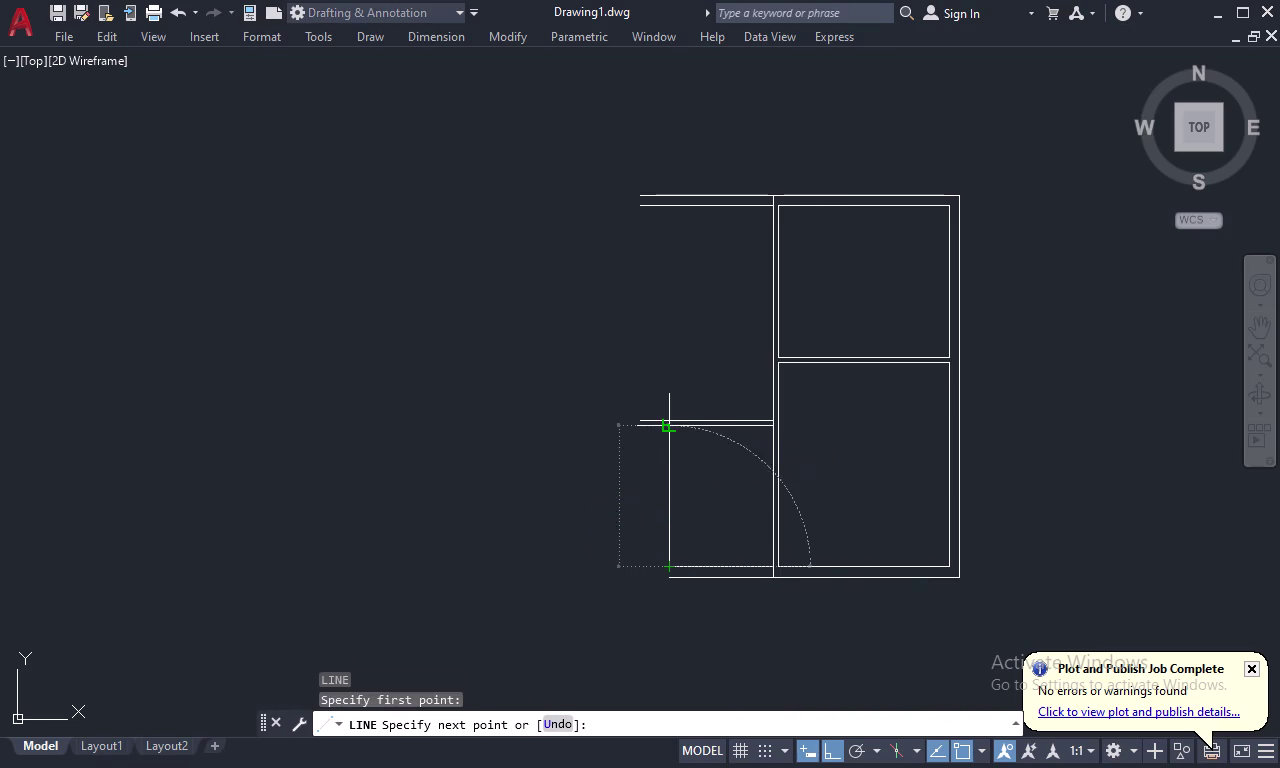
key(Escape)
Offset the left side line 9 inches outward as the outer wall.
key(o)
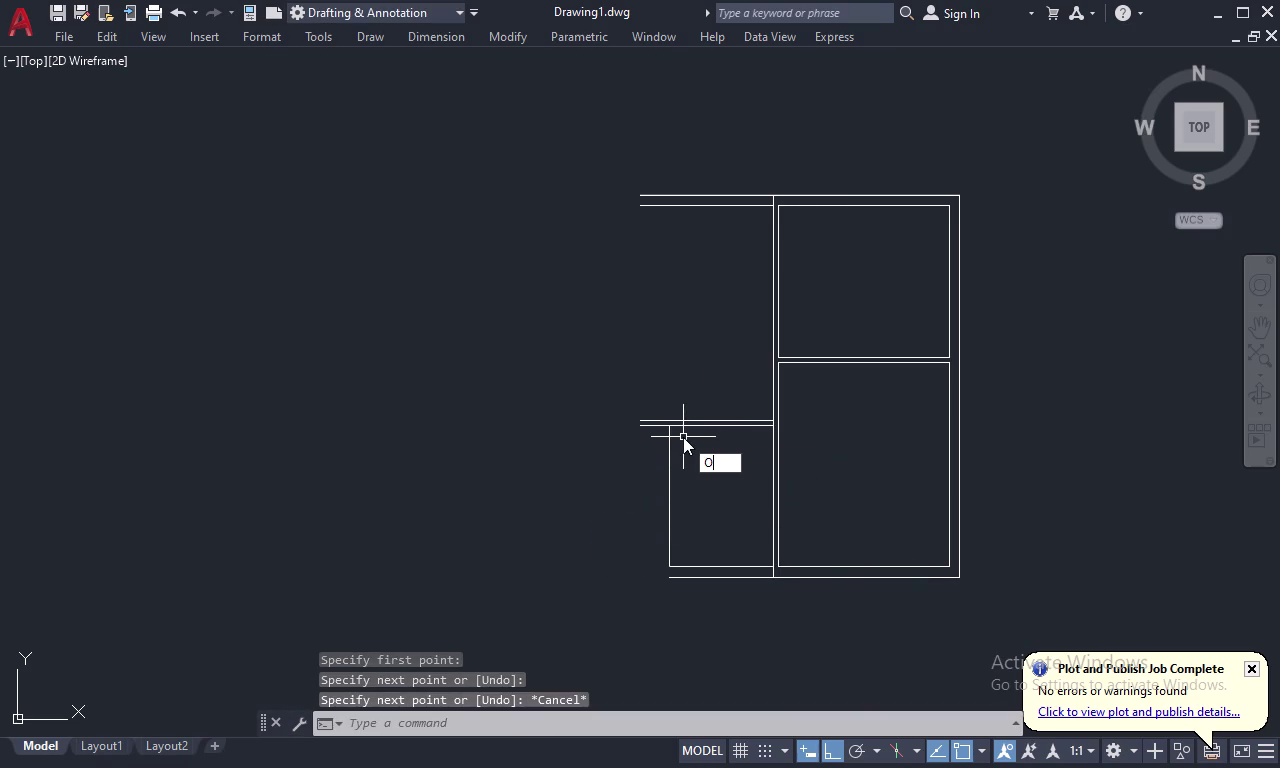
key(space)
text(9)
key(space)
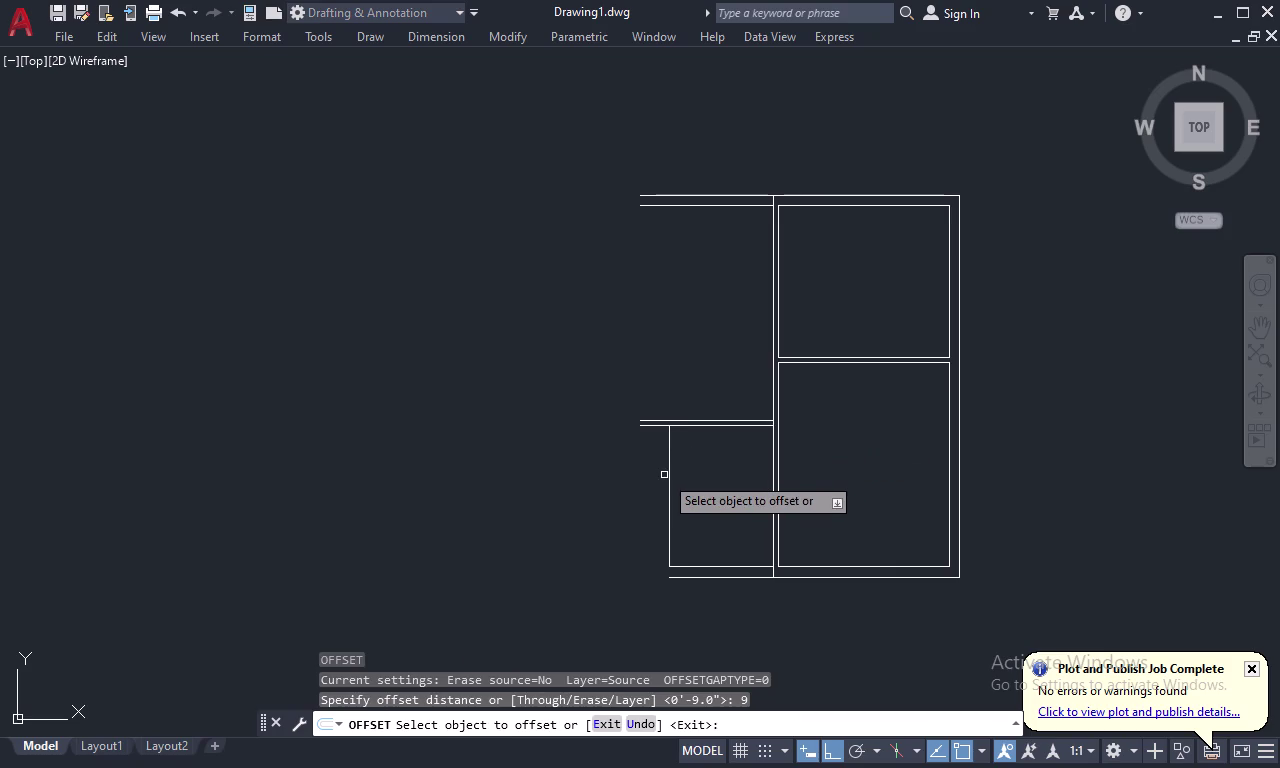
click(668, 471)
click(658, 472)
key(Escape)
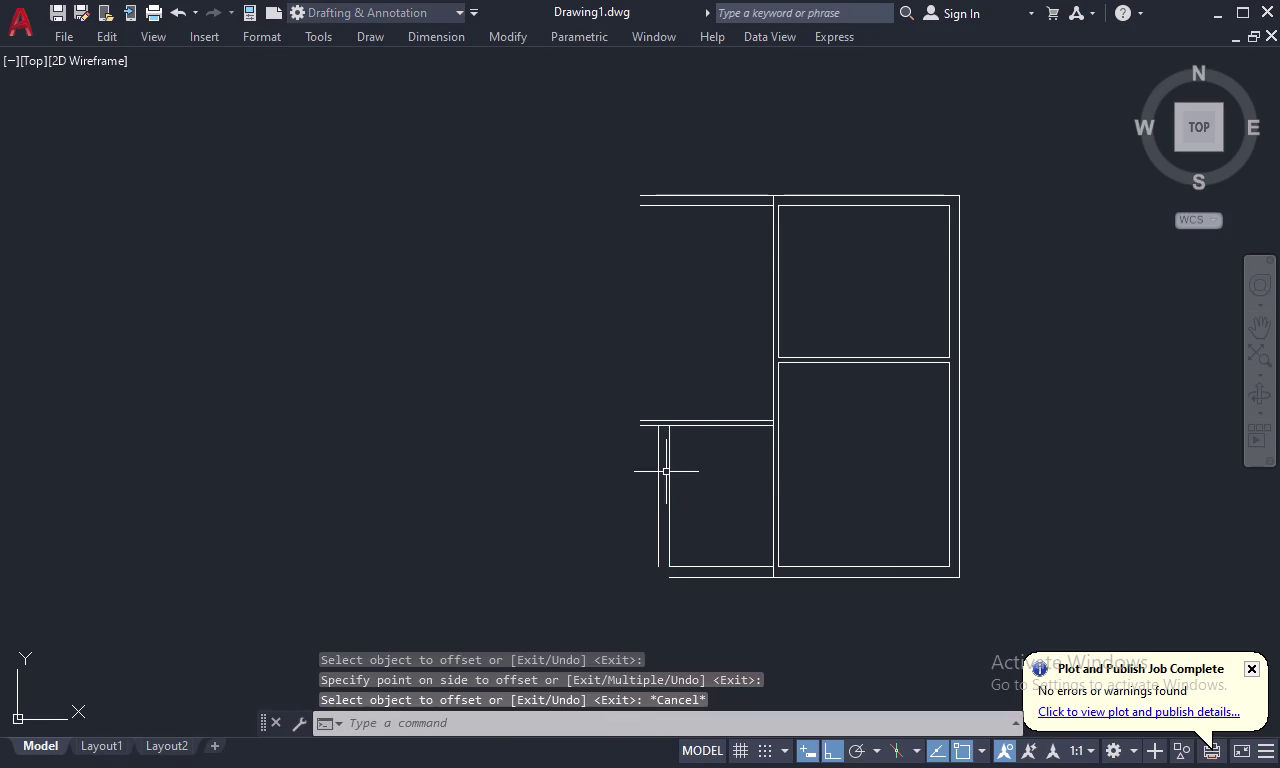
text(F)
key(space)
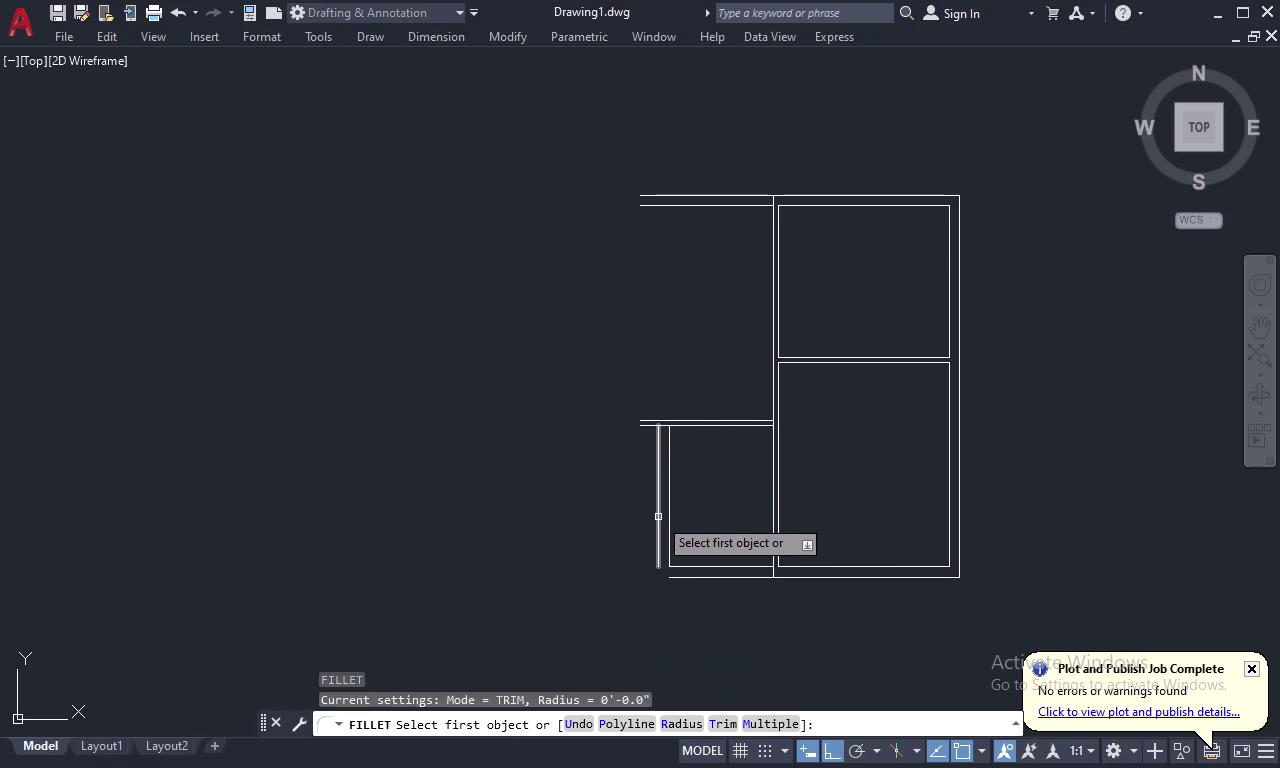
Fillet the lower-left room's outer left and bottom wall lines into a closed corner.
click(659, 514)
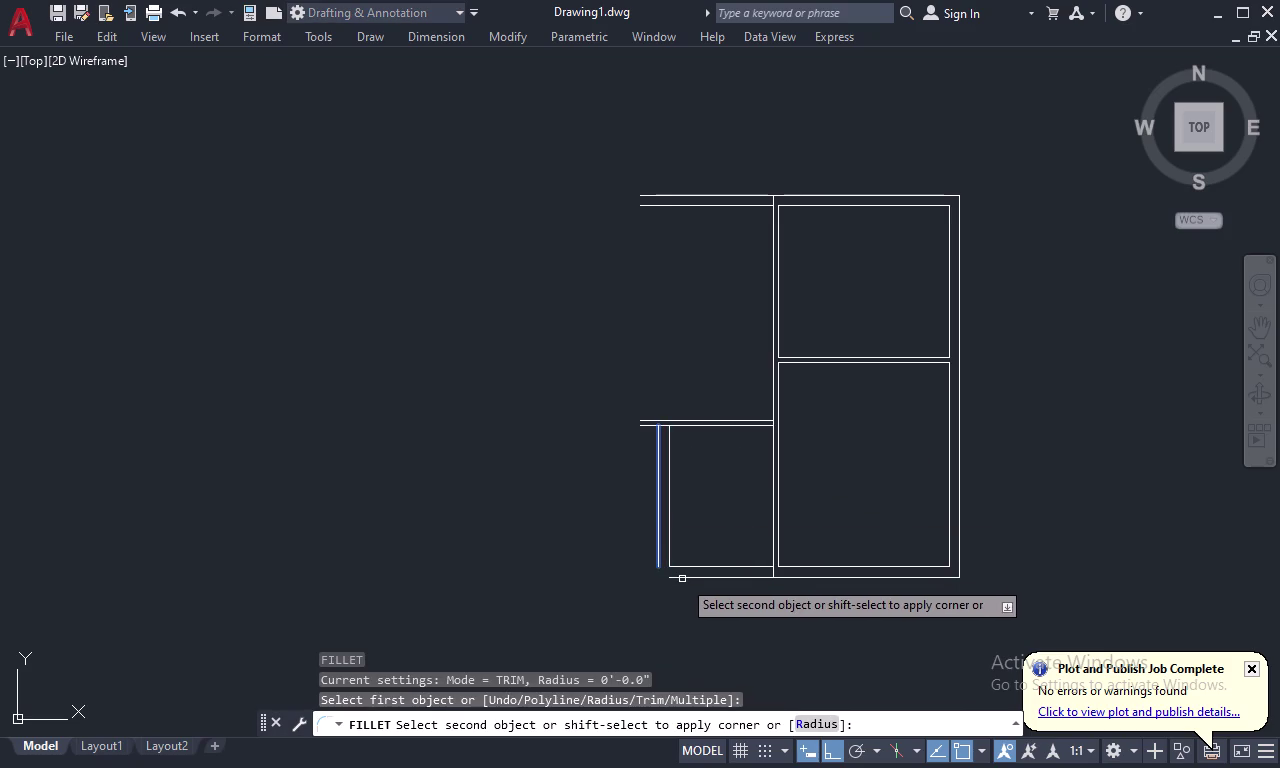
click(682, 579)
key(Escape)
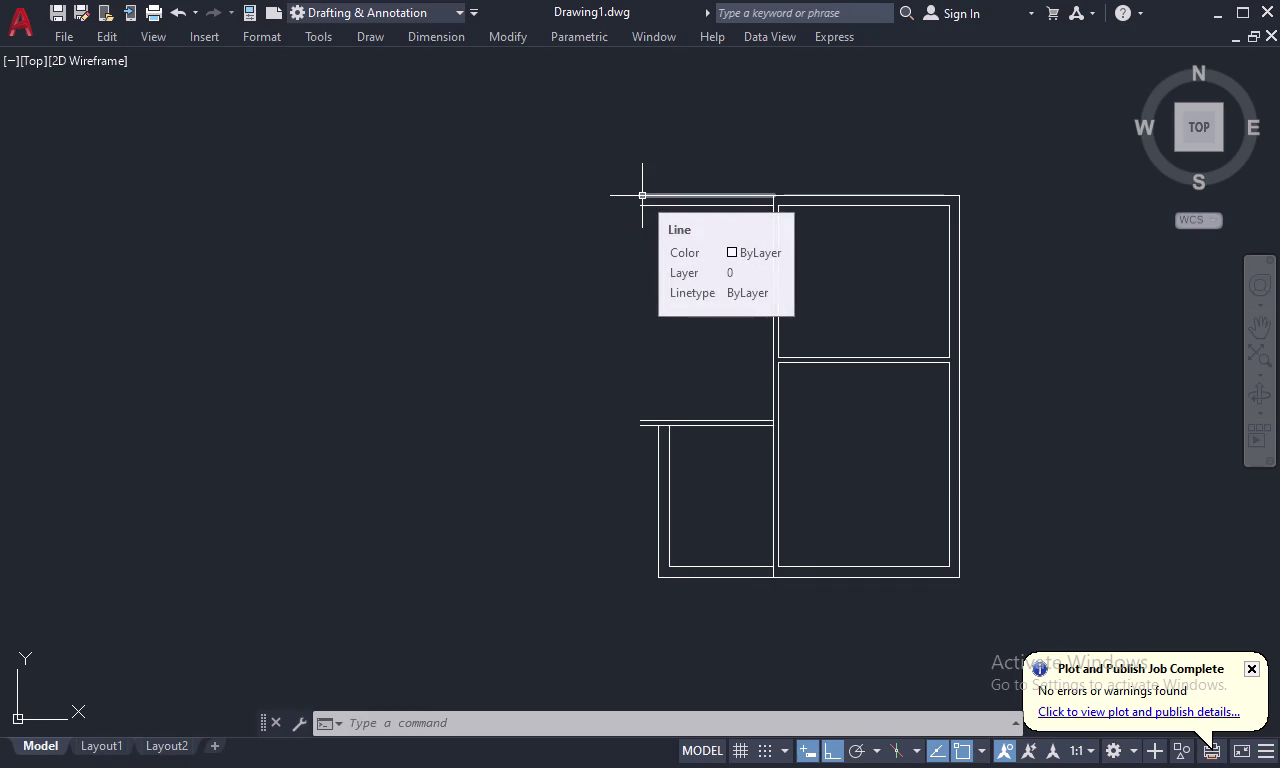
key(l)
key(space)
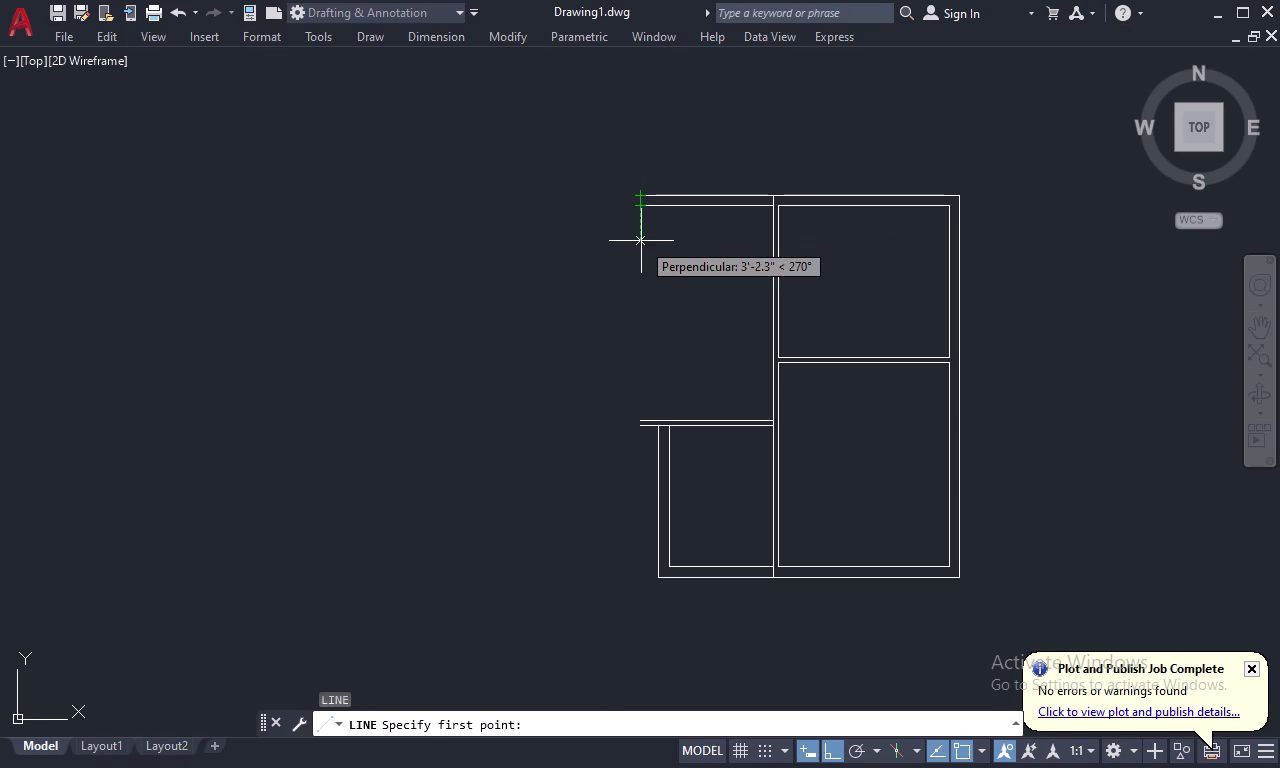
key(Escape)
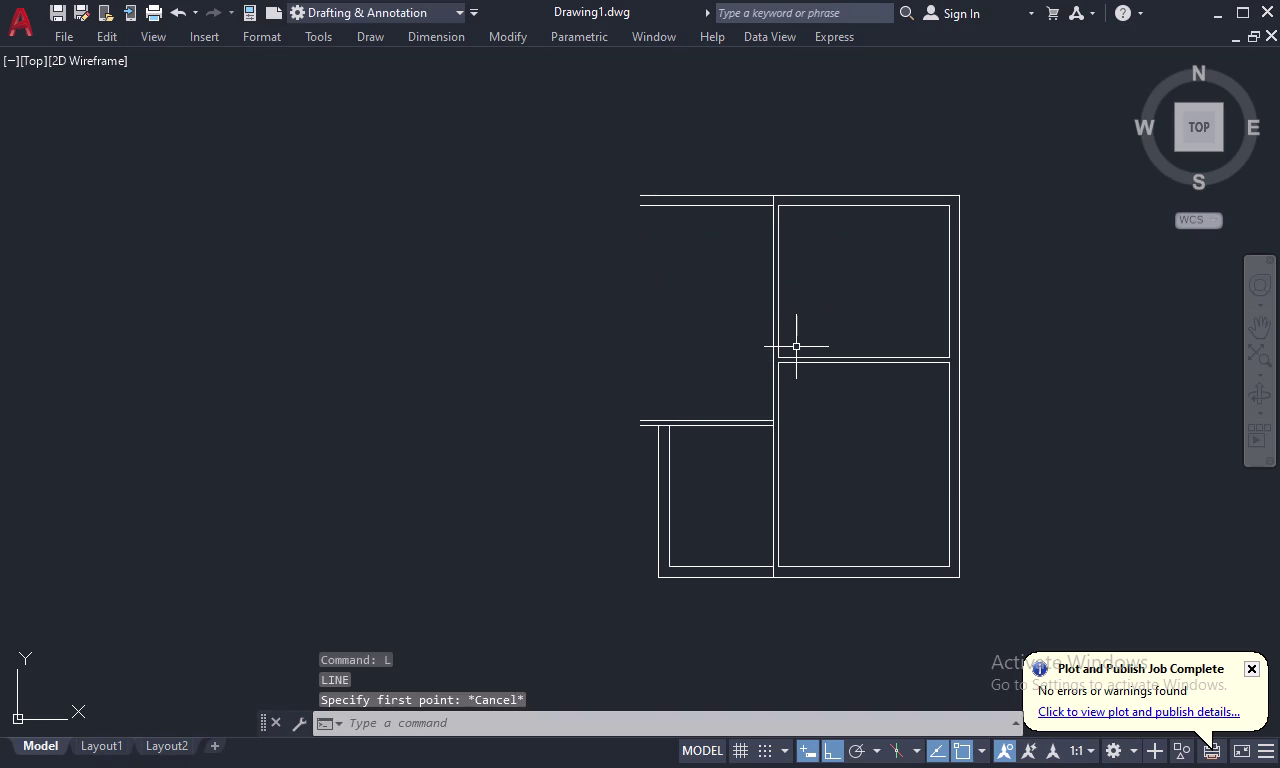
text(O)
key(space)
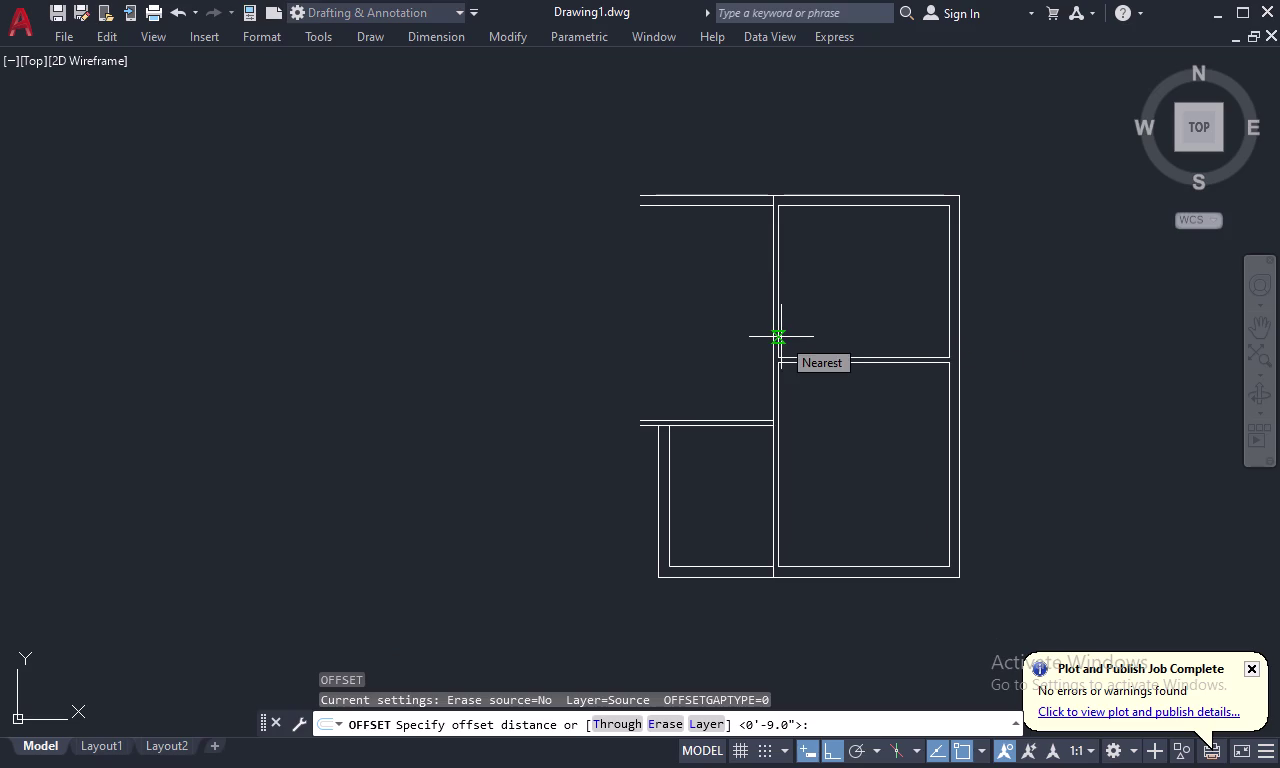
key(Escape)
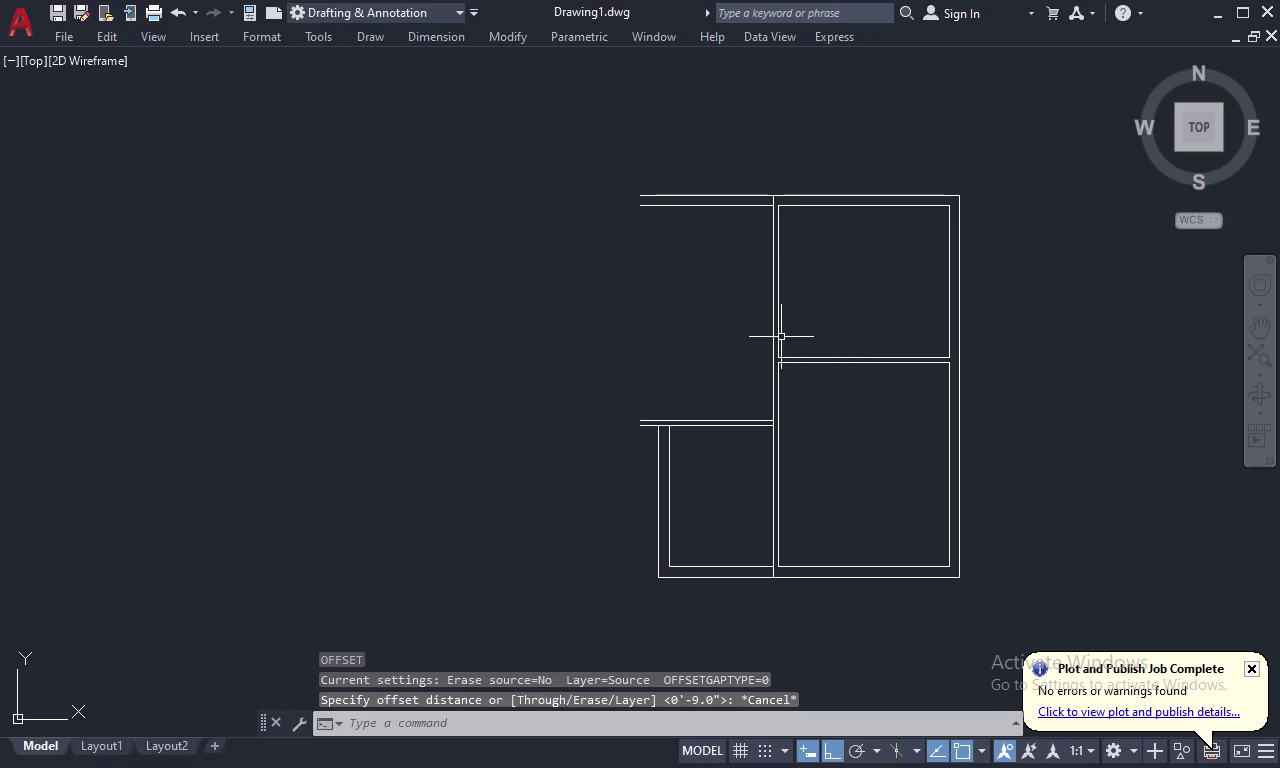
key(l)
key(space)
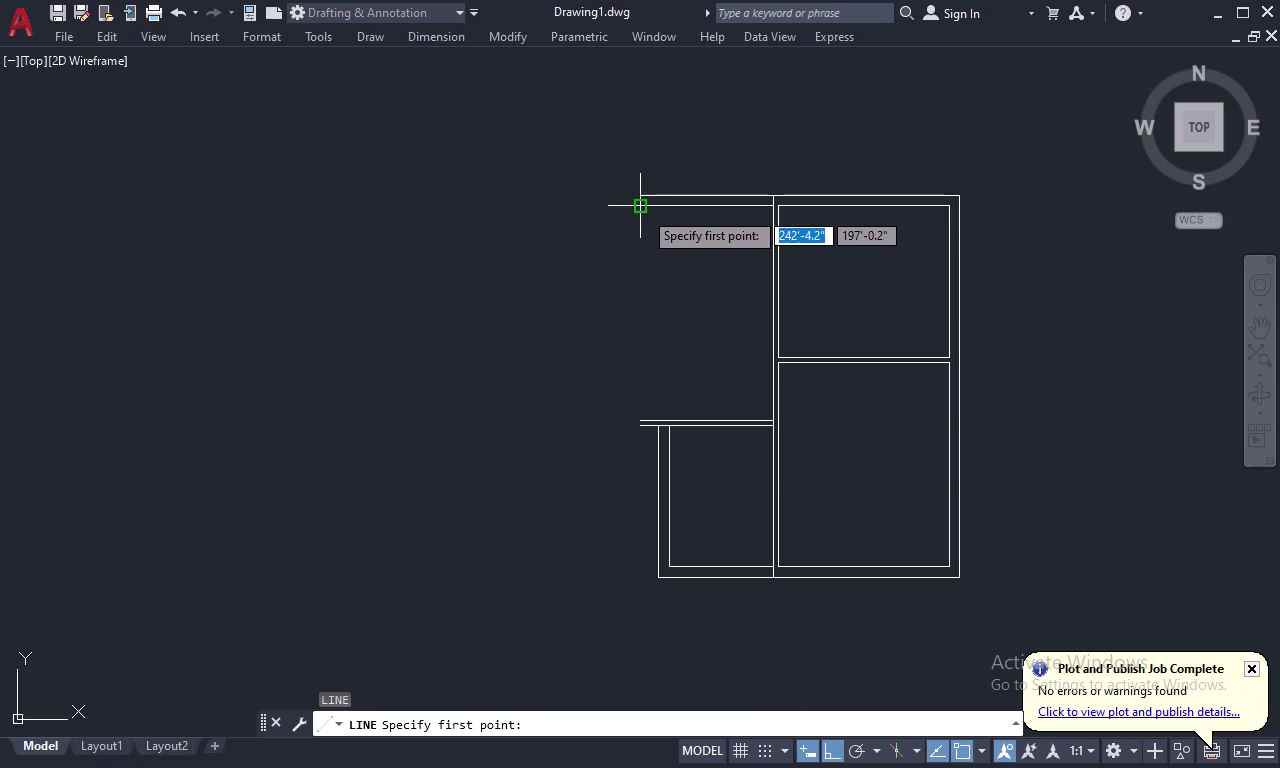
Draw a short vertical wall line down from the top wall's left end.
click(643, 210)
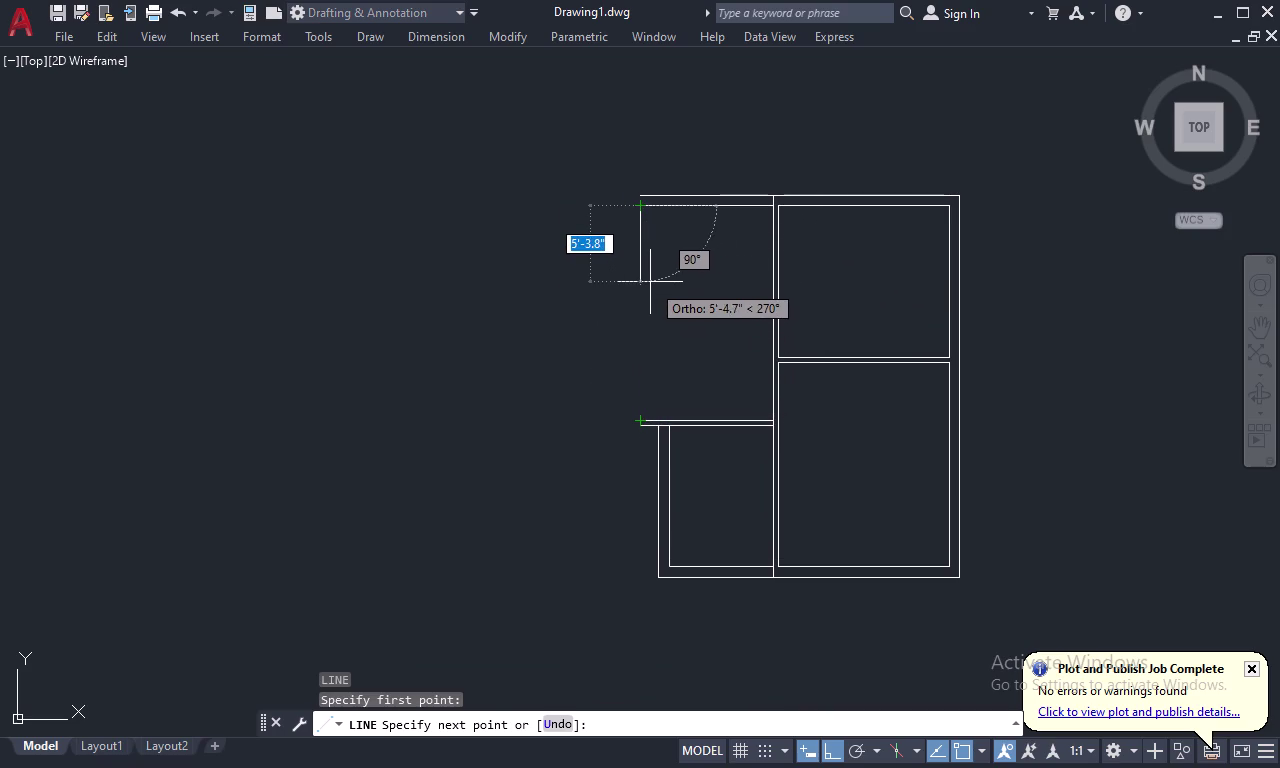
click(649, 246)
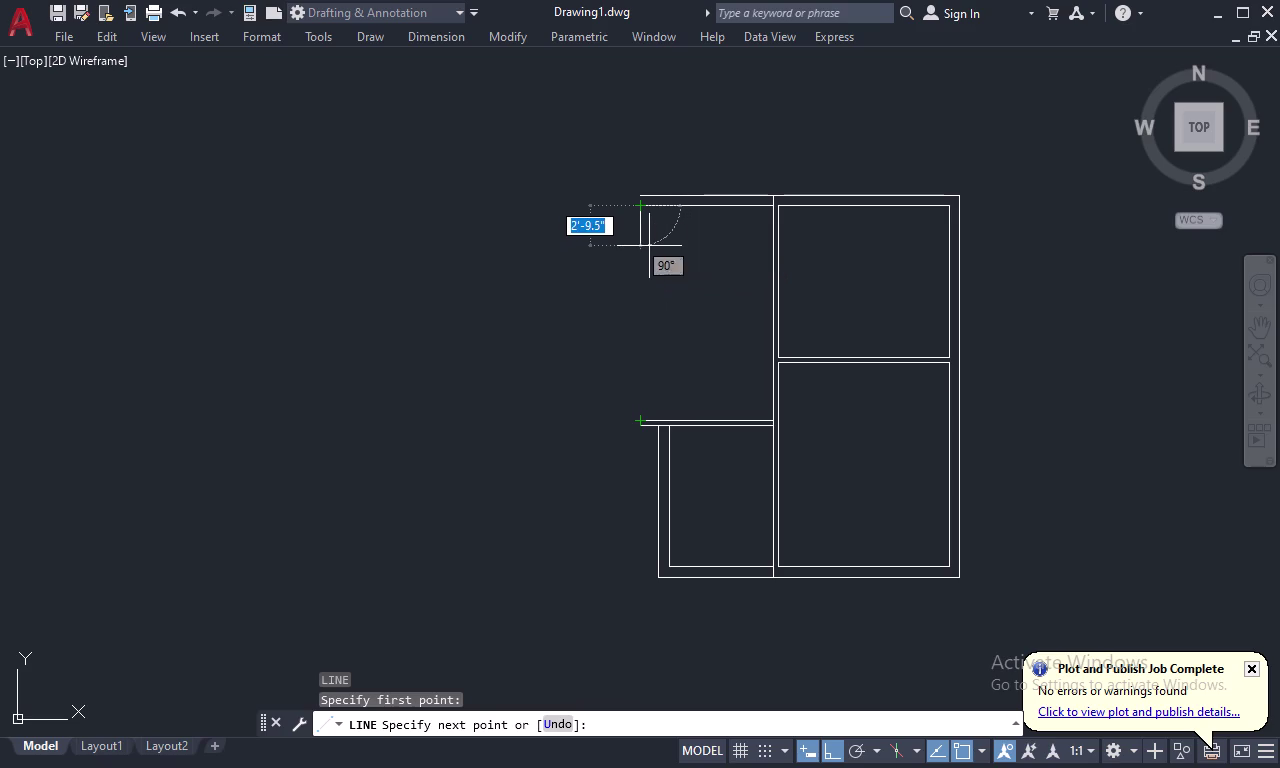
key(Escape)
Offset the short line 9 inches to the left, then erase that misplaced copy.
text(O)
key(space)
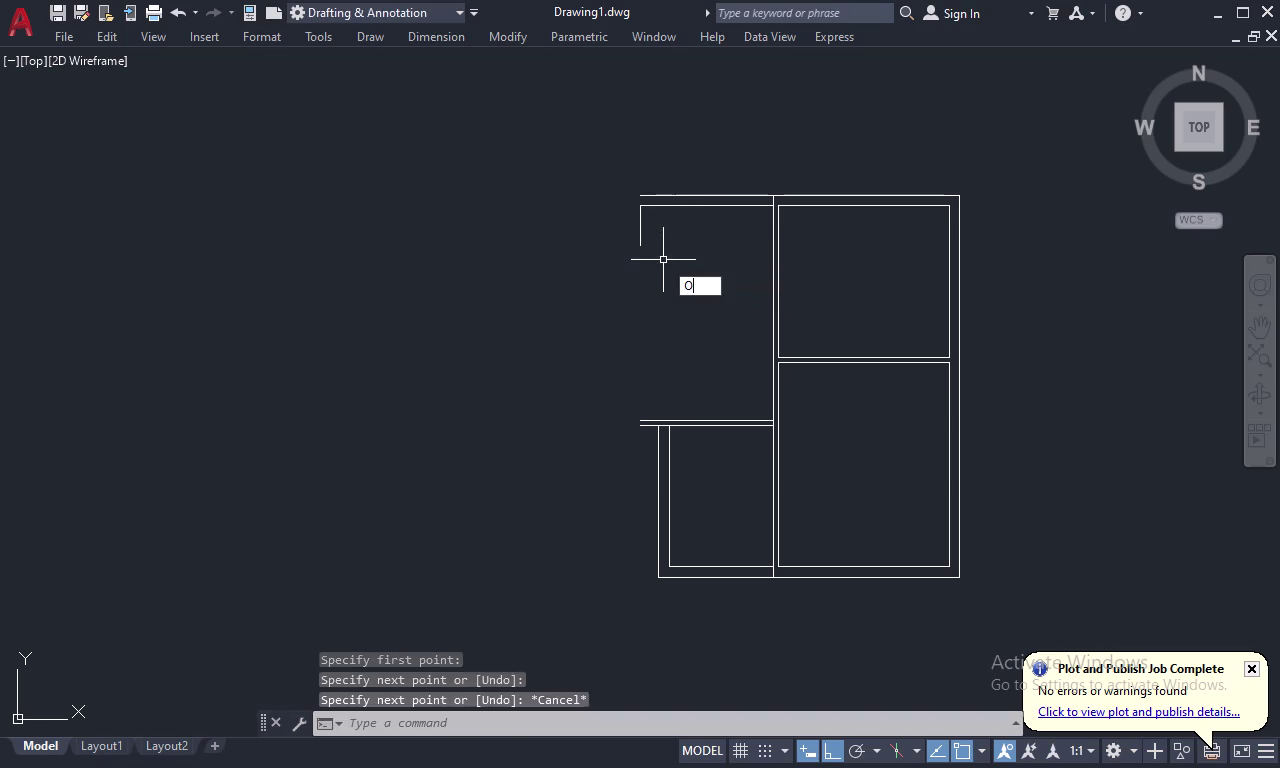
text(9)
key(space)
click(640, 233)
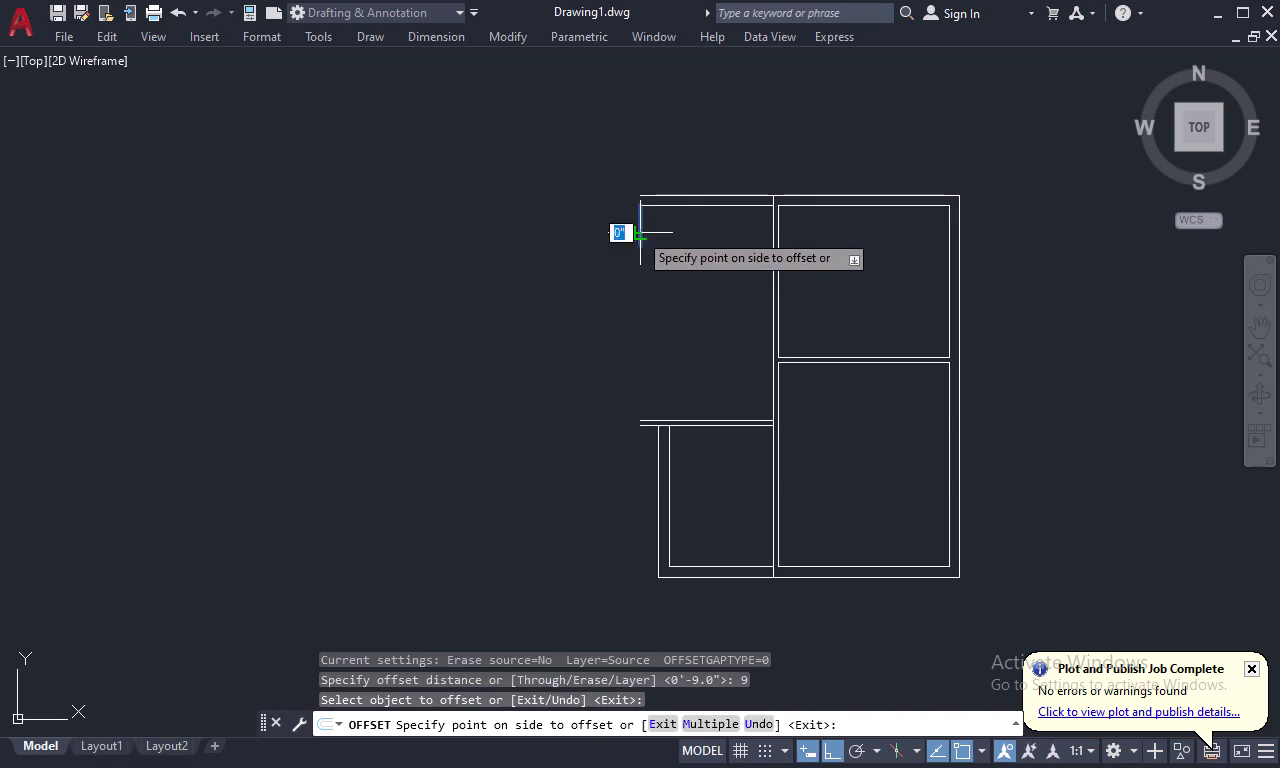
click(620, 229)
key(Escape)
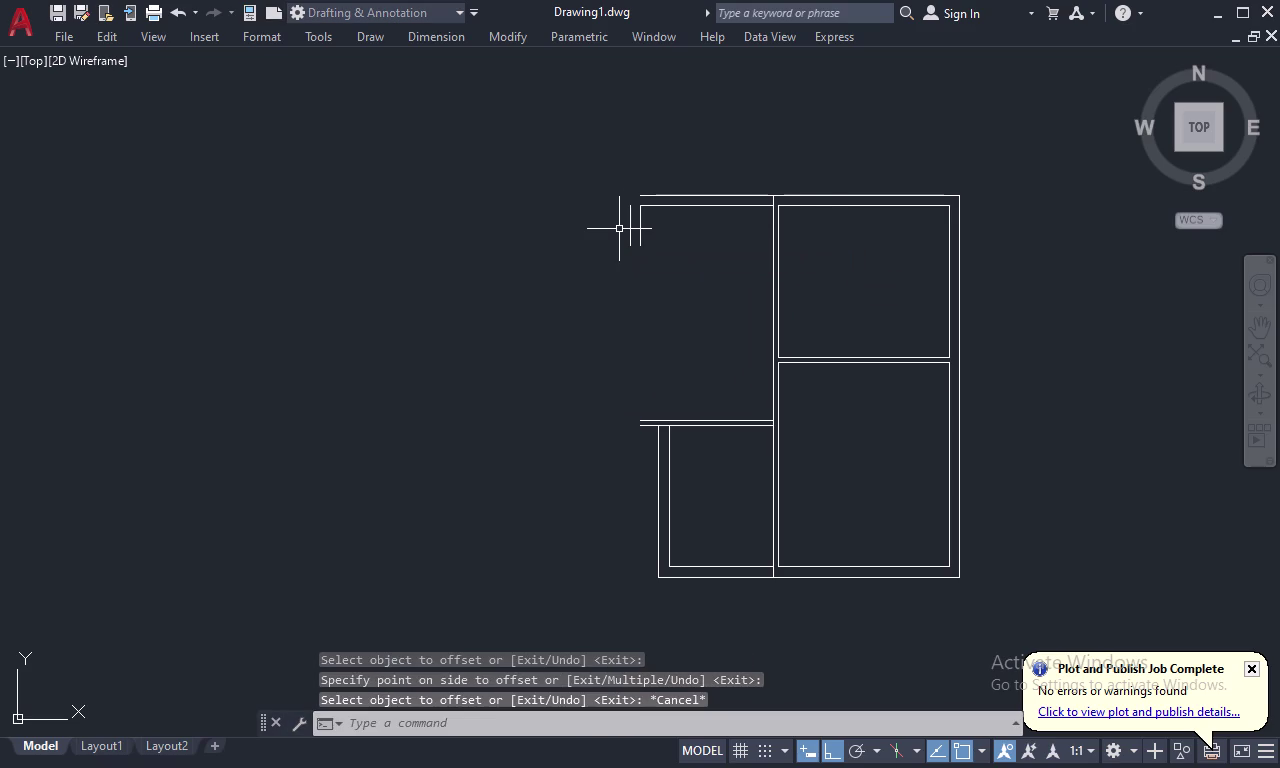
click(631, 232)
key(BackSpace)
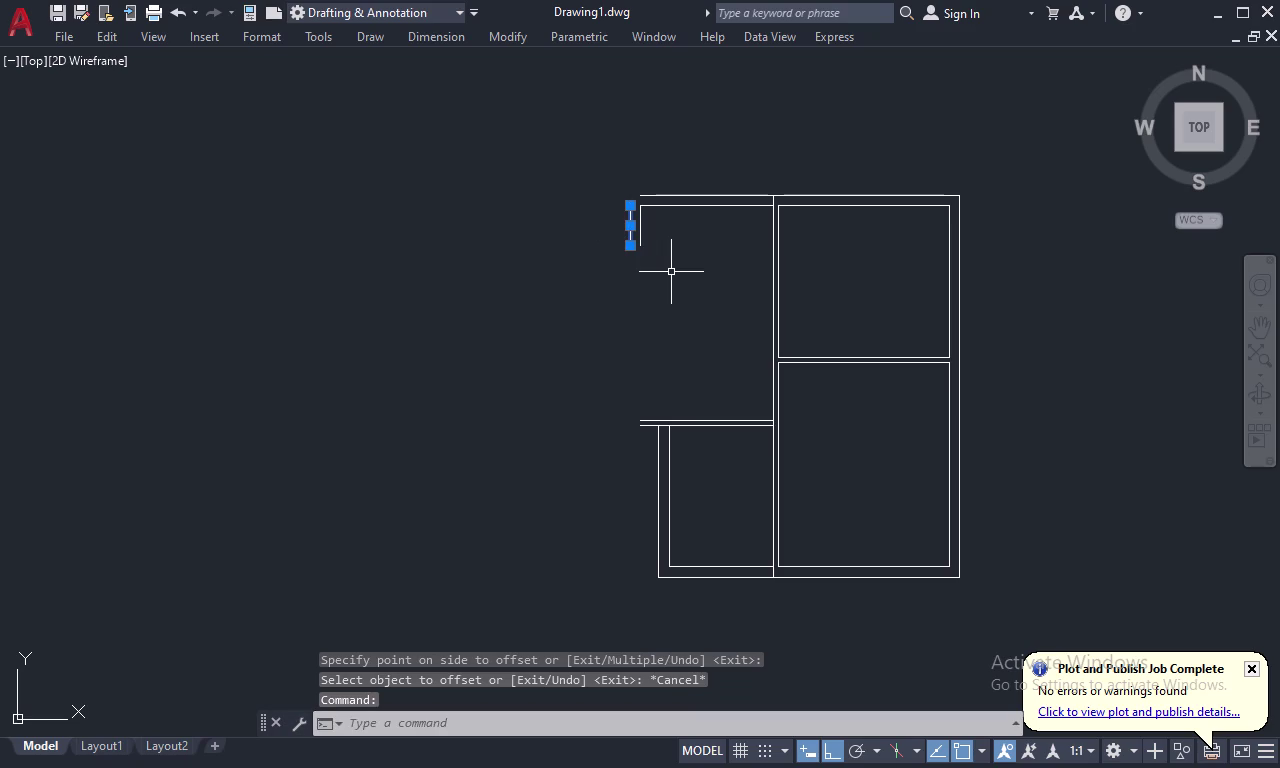
key(Delete)
Offset the short wall line 4 inches left to form a double-line stub.
text(O)
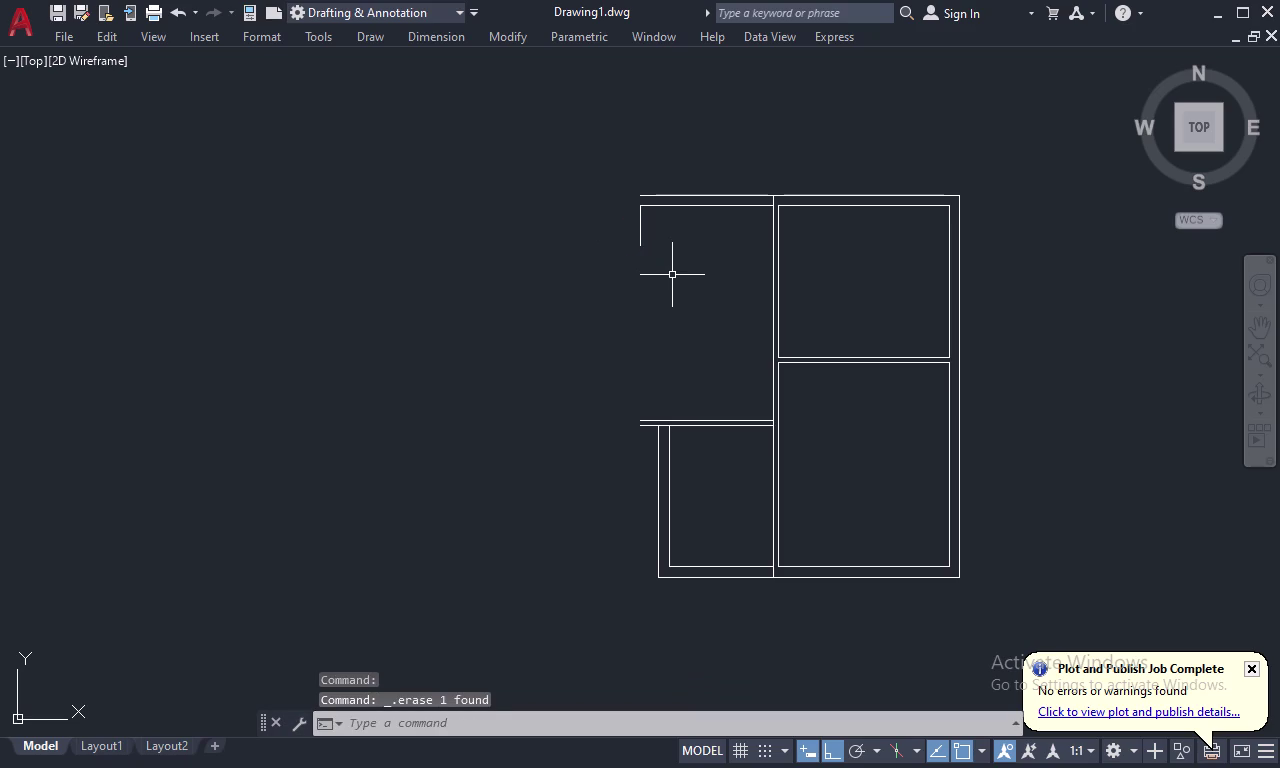
key(space)
text(4)
key(space)
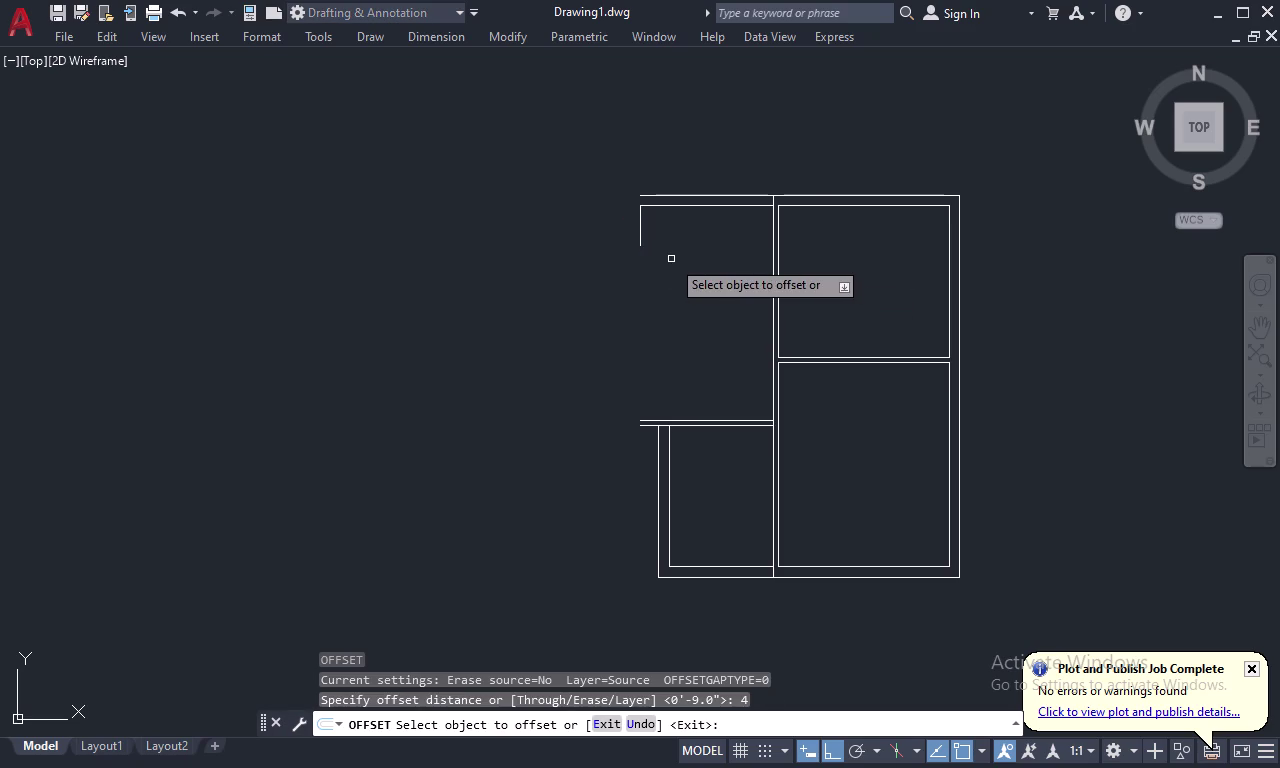
click(642, 233)
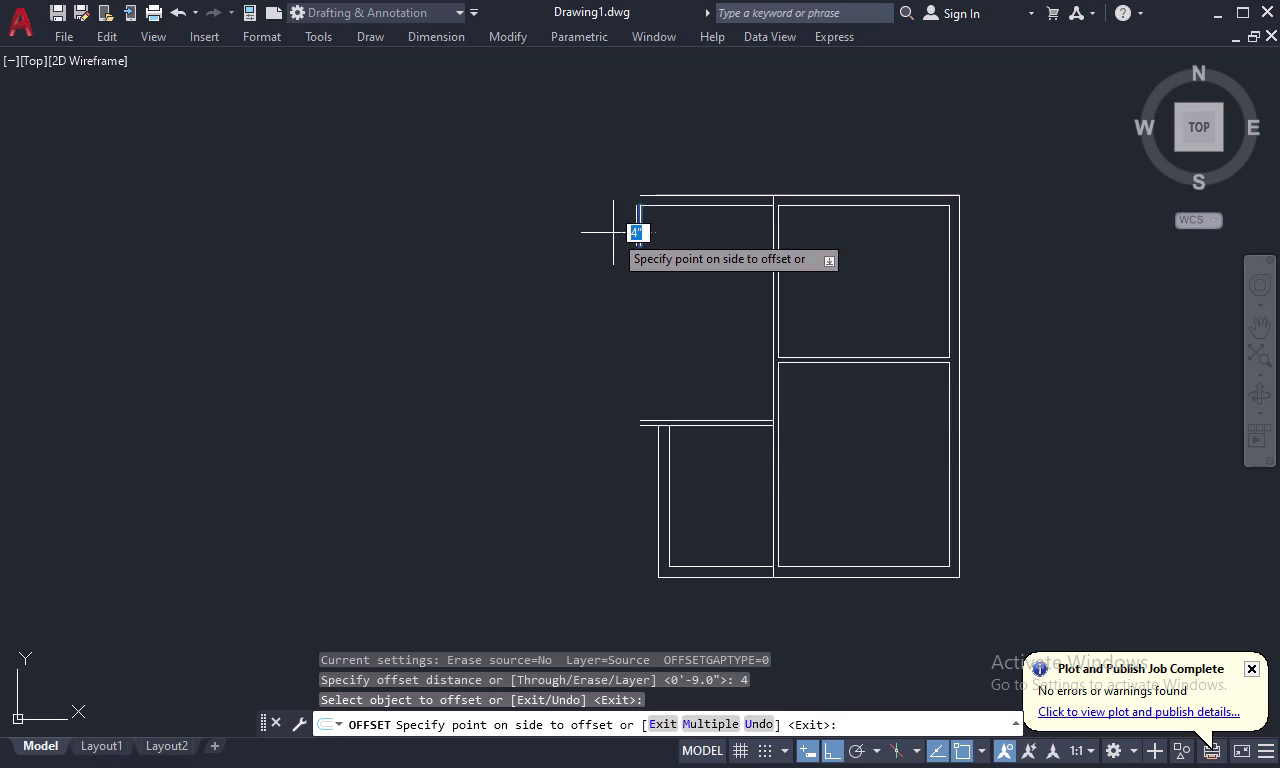
click(613, 233)
key(Escape)
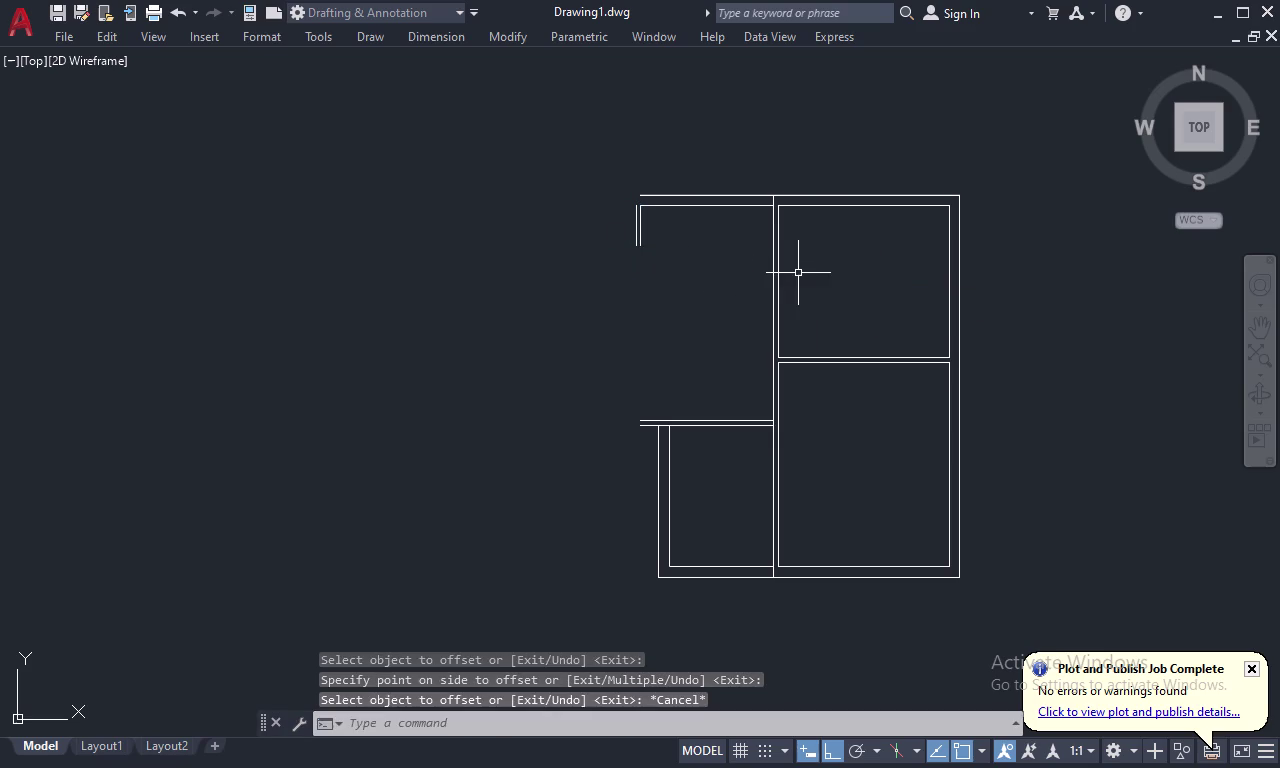
Fillet the stub's outer line with the top wall line to join the corner.
text(F M)
key(space)
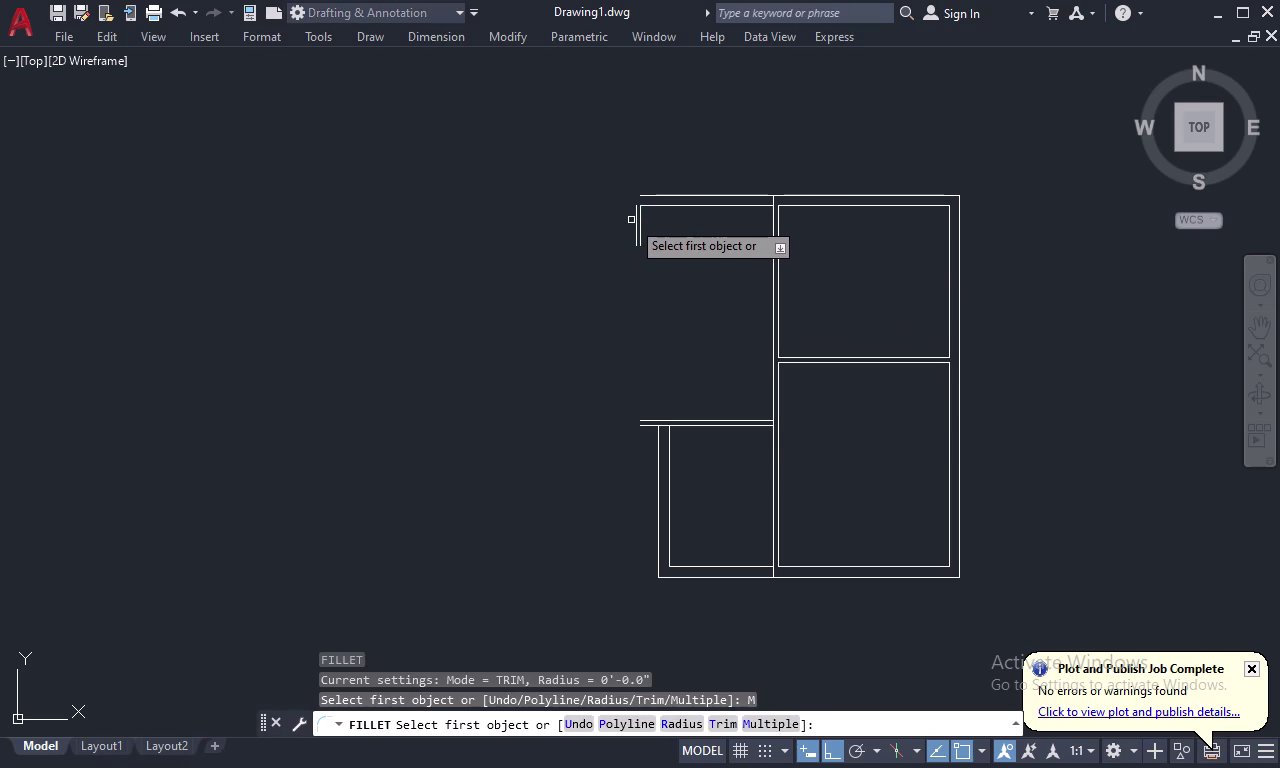
click(635, 215)
click(647, 195)
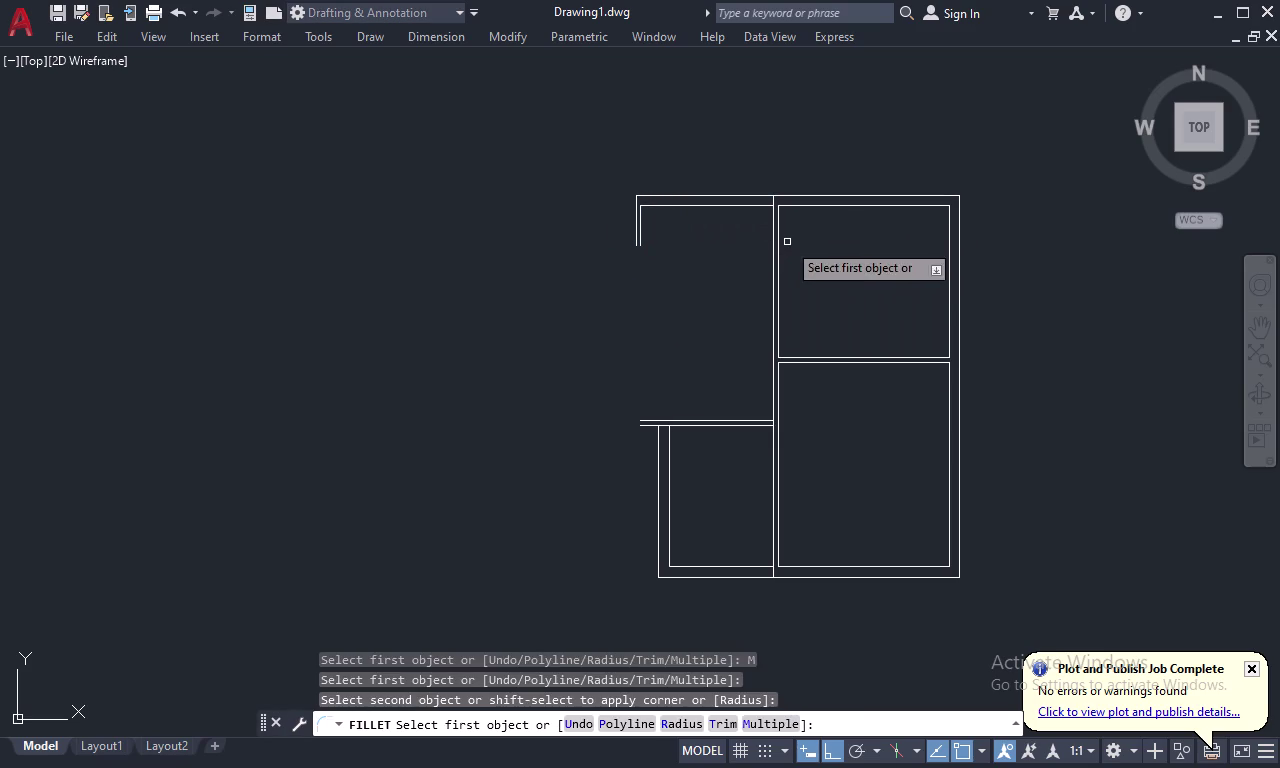
key(Escape)
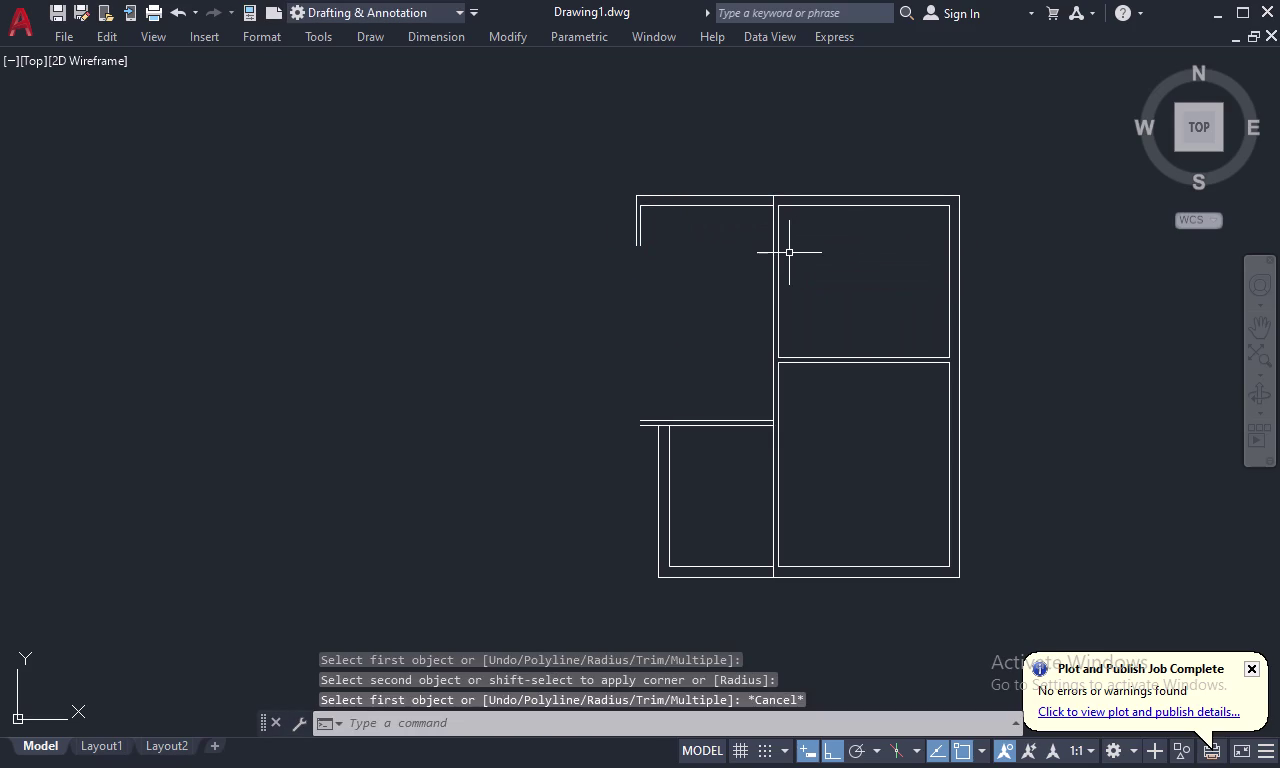
key(l)
key(space)
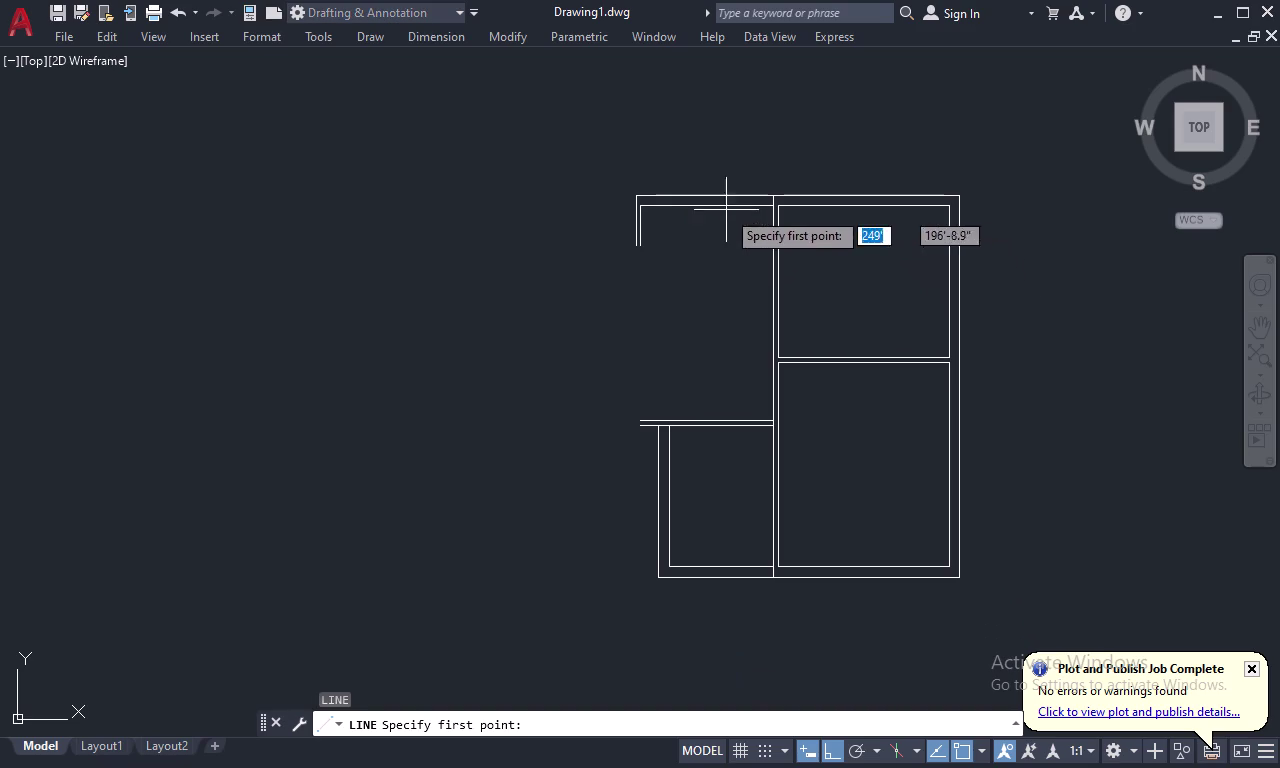
Draw a 7-foot line extending left from the top wall's end.
click(635, 198)
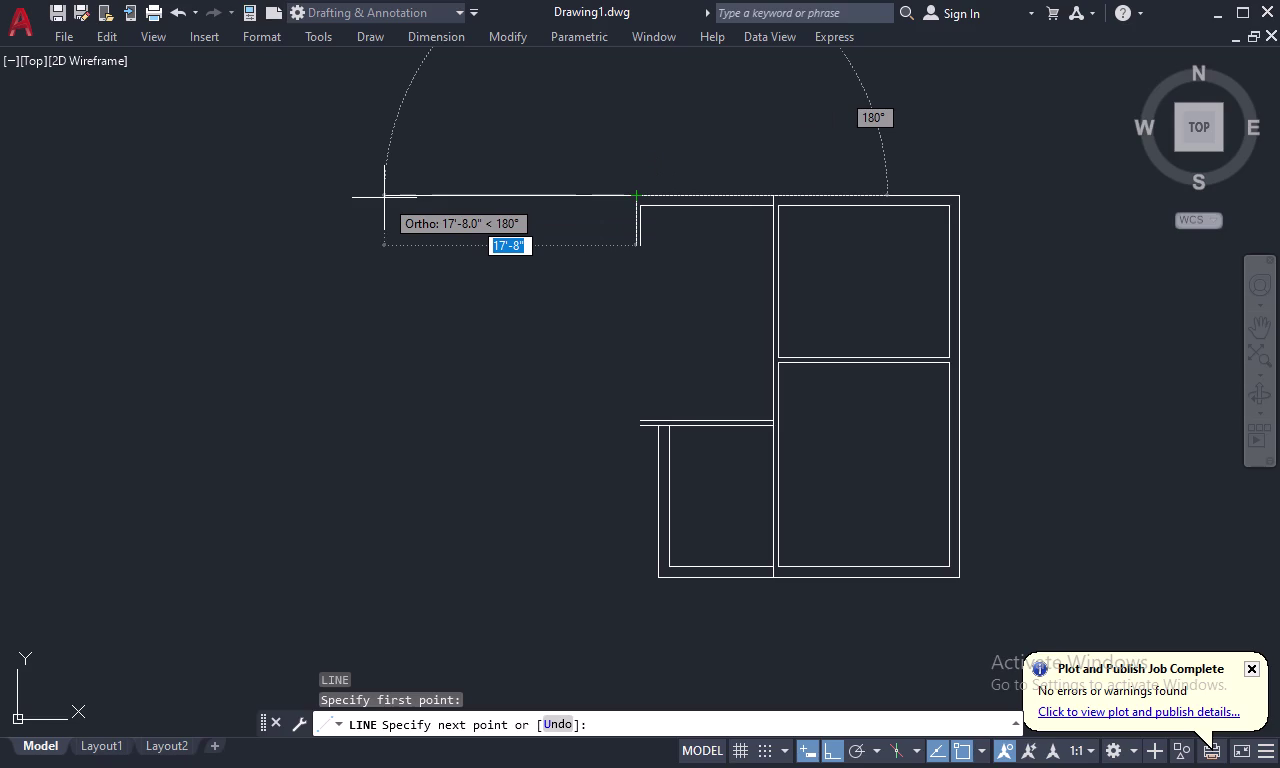
key(7)
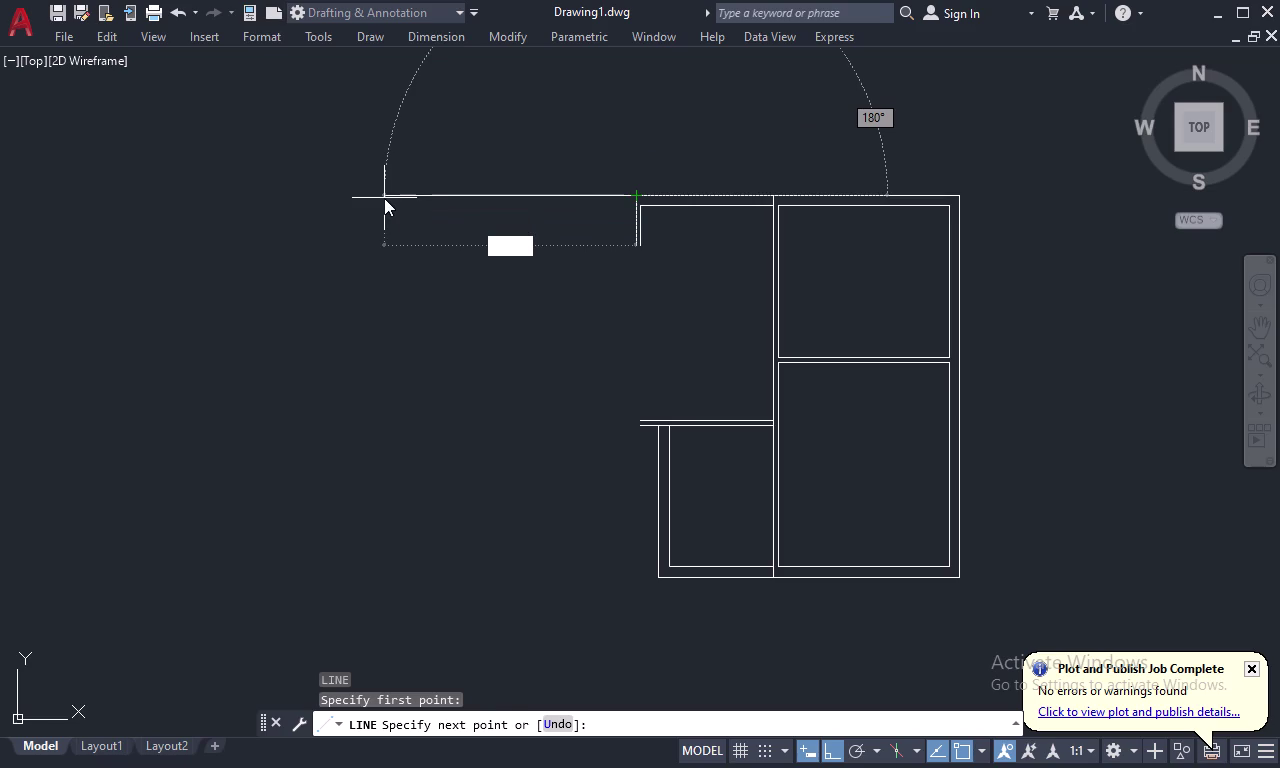
key(apostrophe)
key(space)
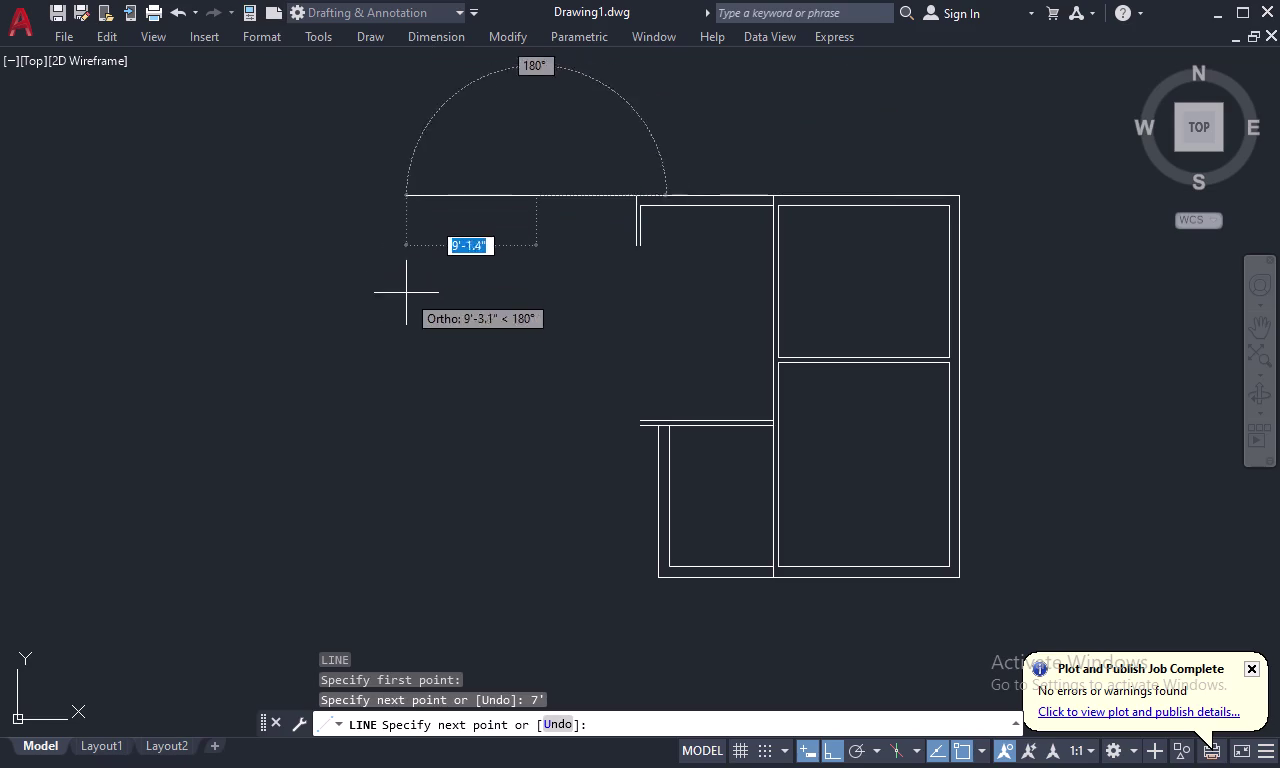
key(Escape)
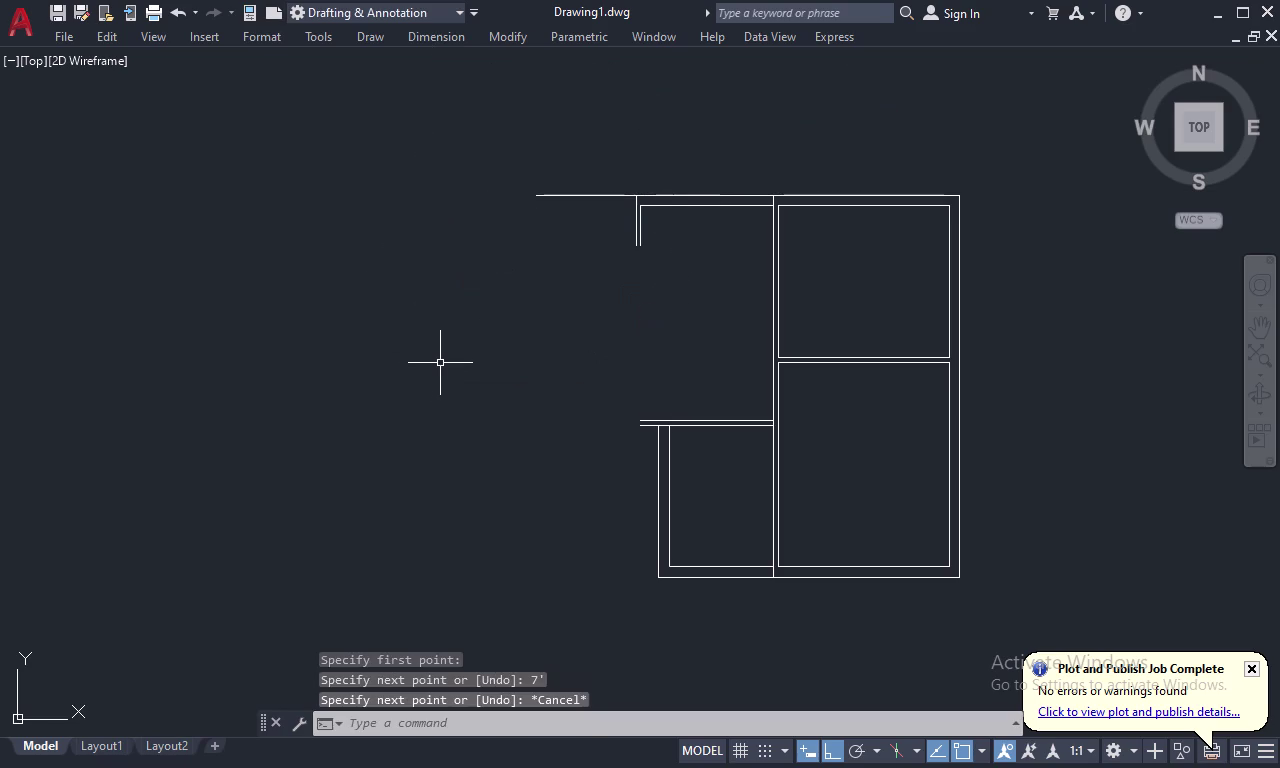
Offset the new 7-foot line 9 inches downward to make it a double wall.
text(O 9)
key(space)
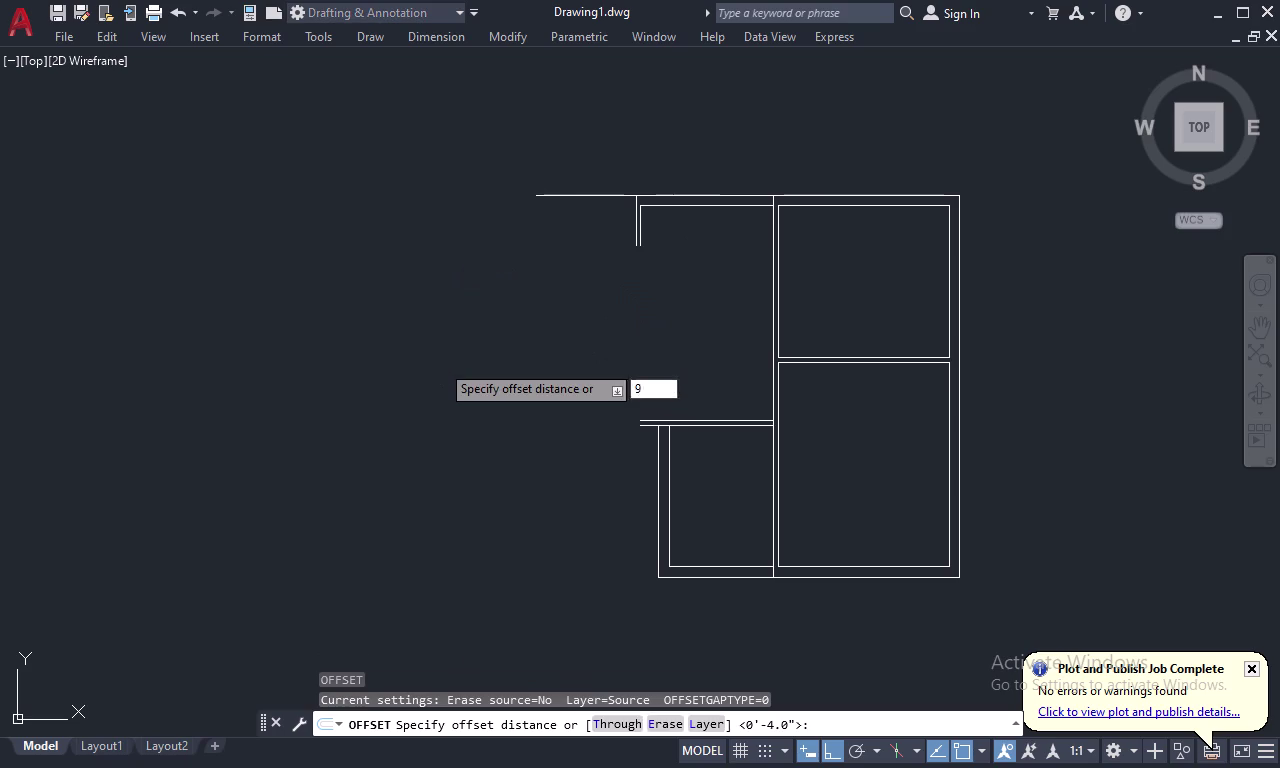
click(591, 197)
click(594, 229)
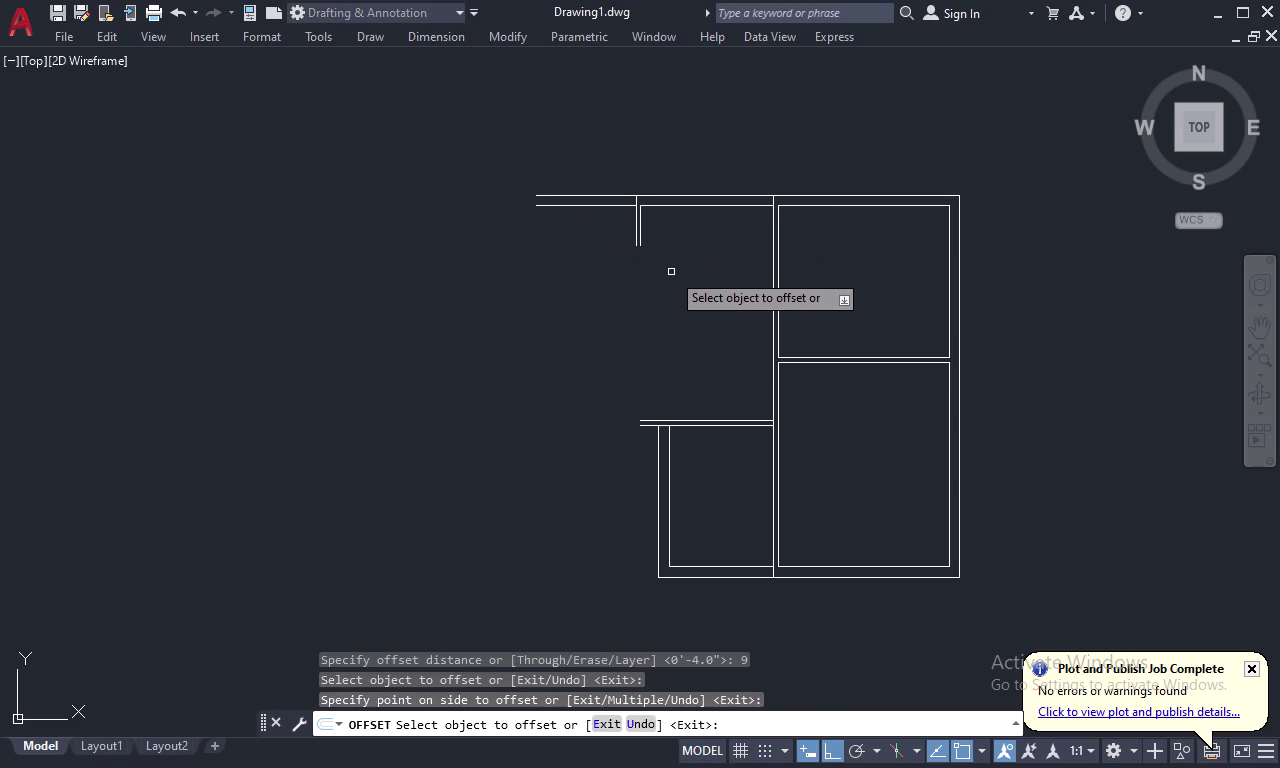
key(Escape)
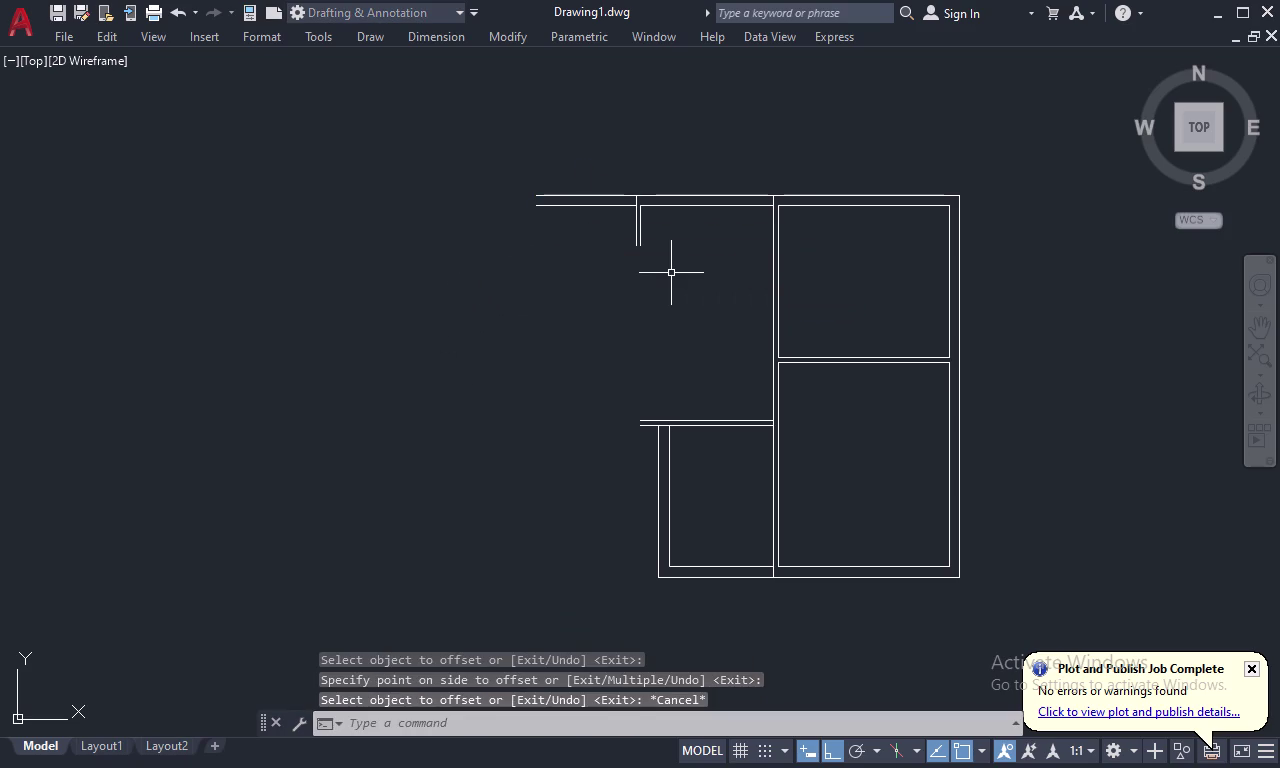
text(L)
key(space)
click(535, 213)
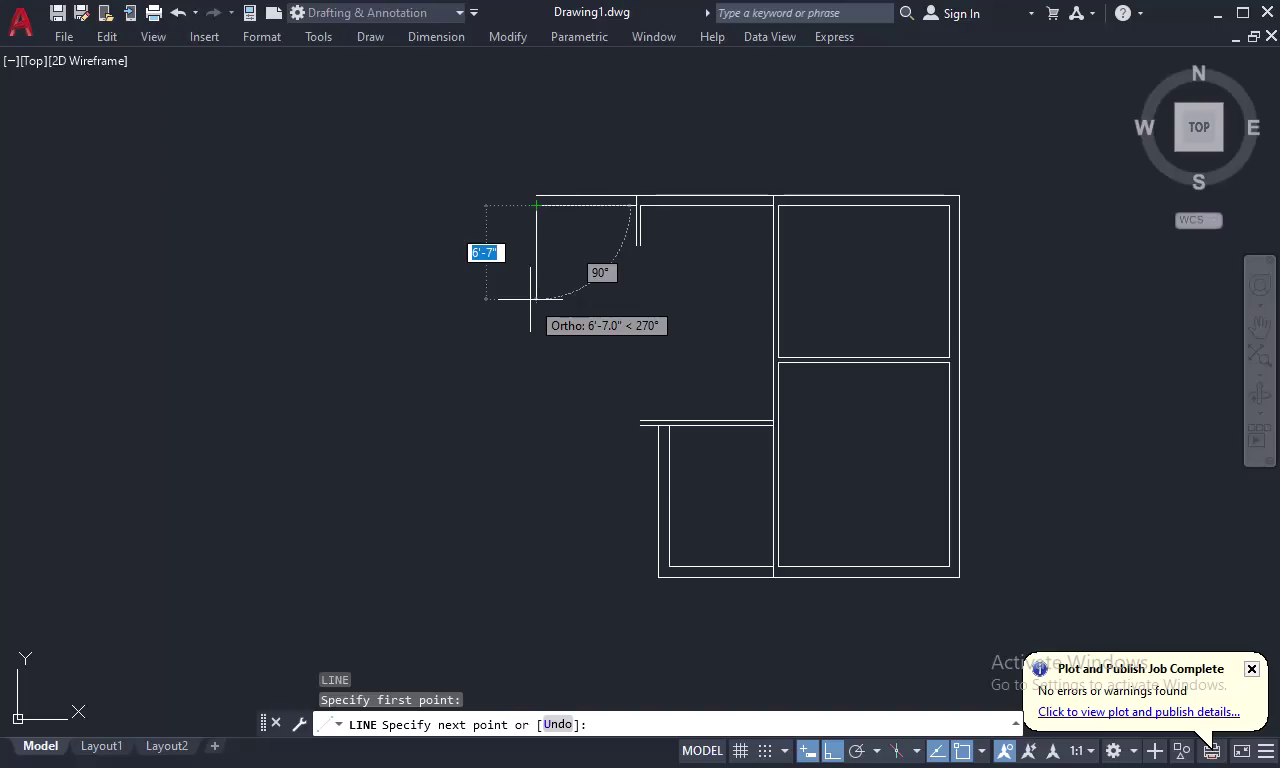
Draw a 6'3" wall line straight down from the top extension's left end.
text(6')
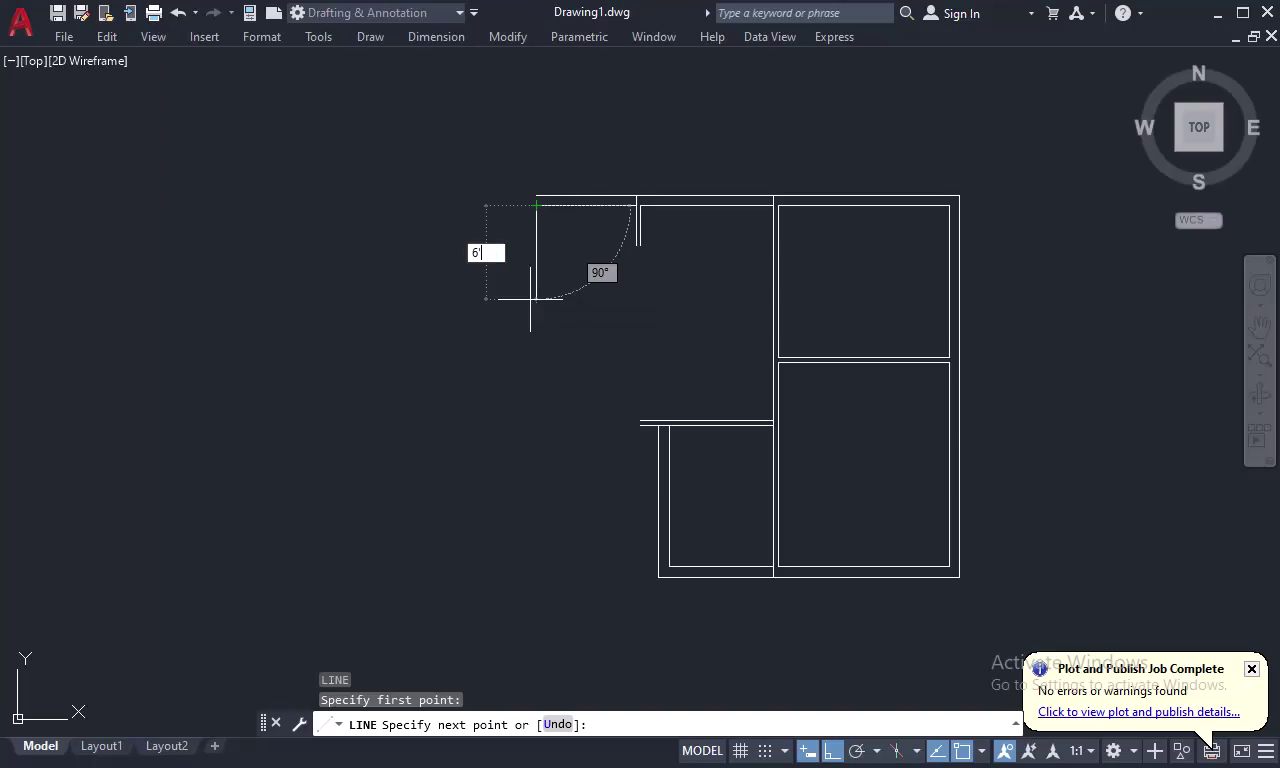
key(3)
key(shift+quotedbl)
key(Return)
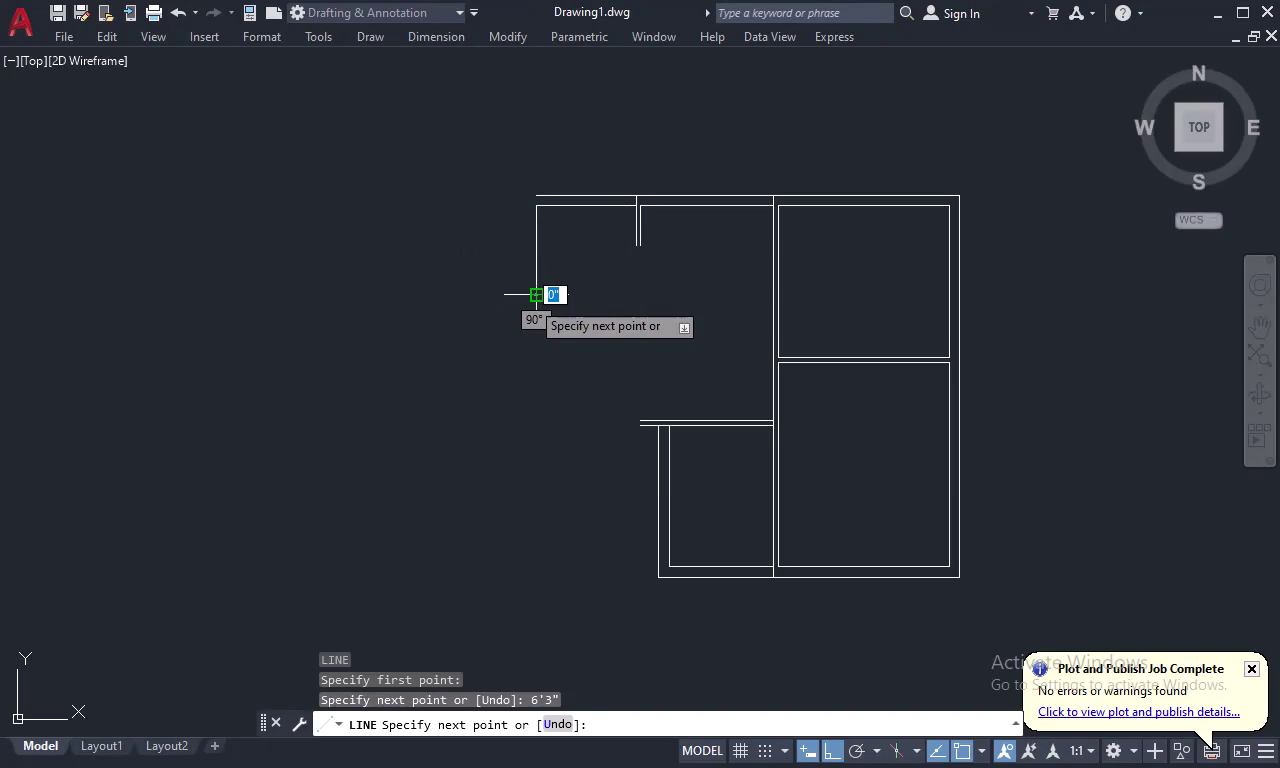
key(Escape)
Offset the 6'3" line 9 inches to the left for the outer wall face.
text(O)
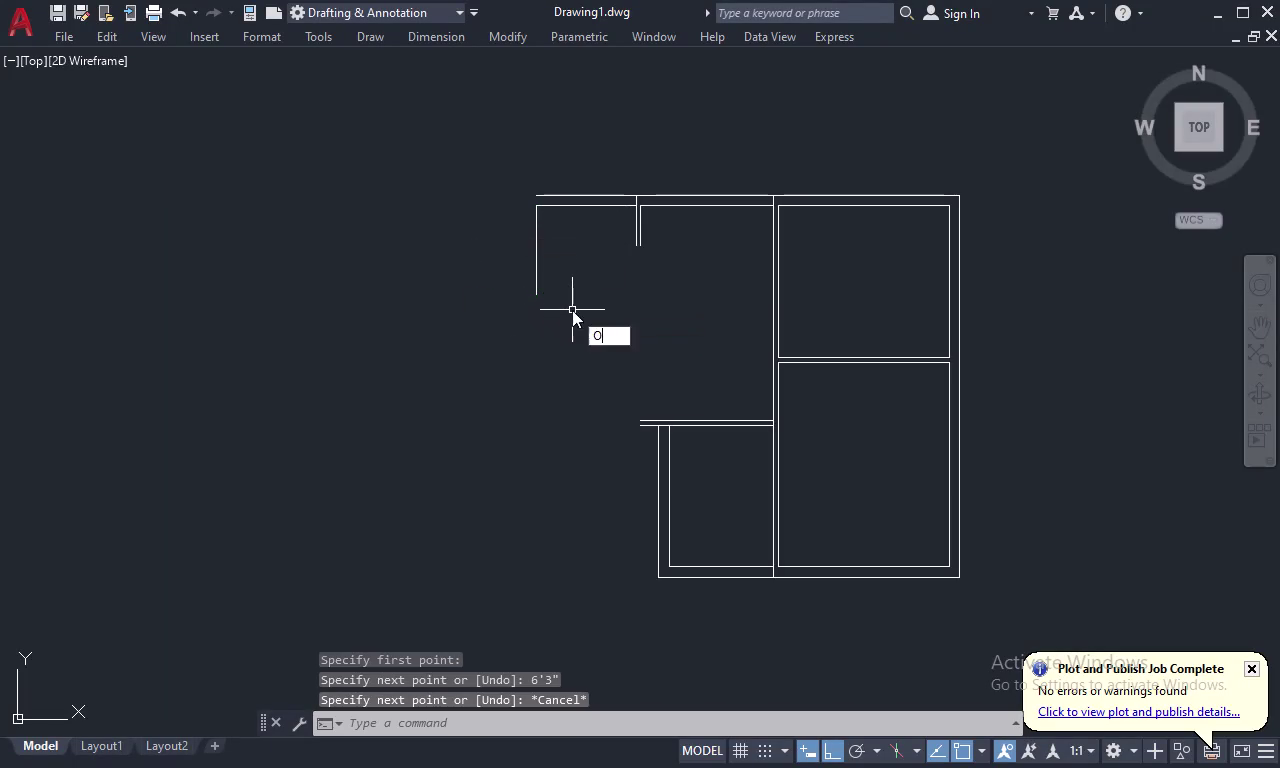
key(space)
text(9)
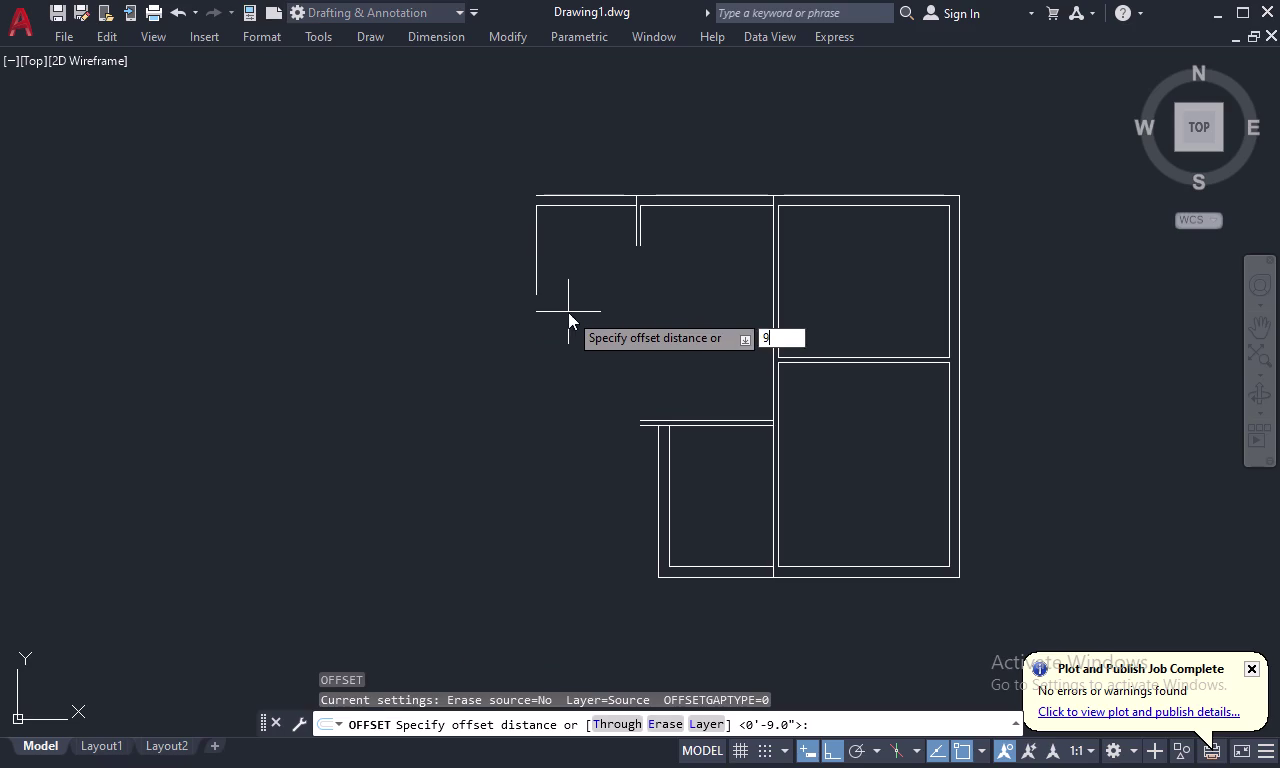
key(space)
click(535, 259)
click(515, 260)
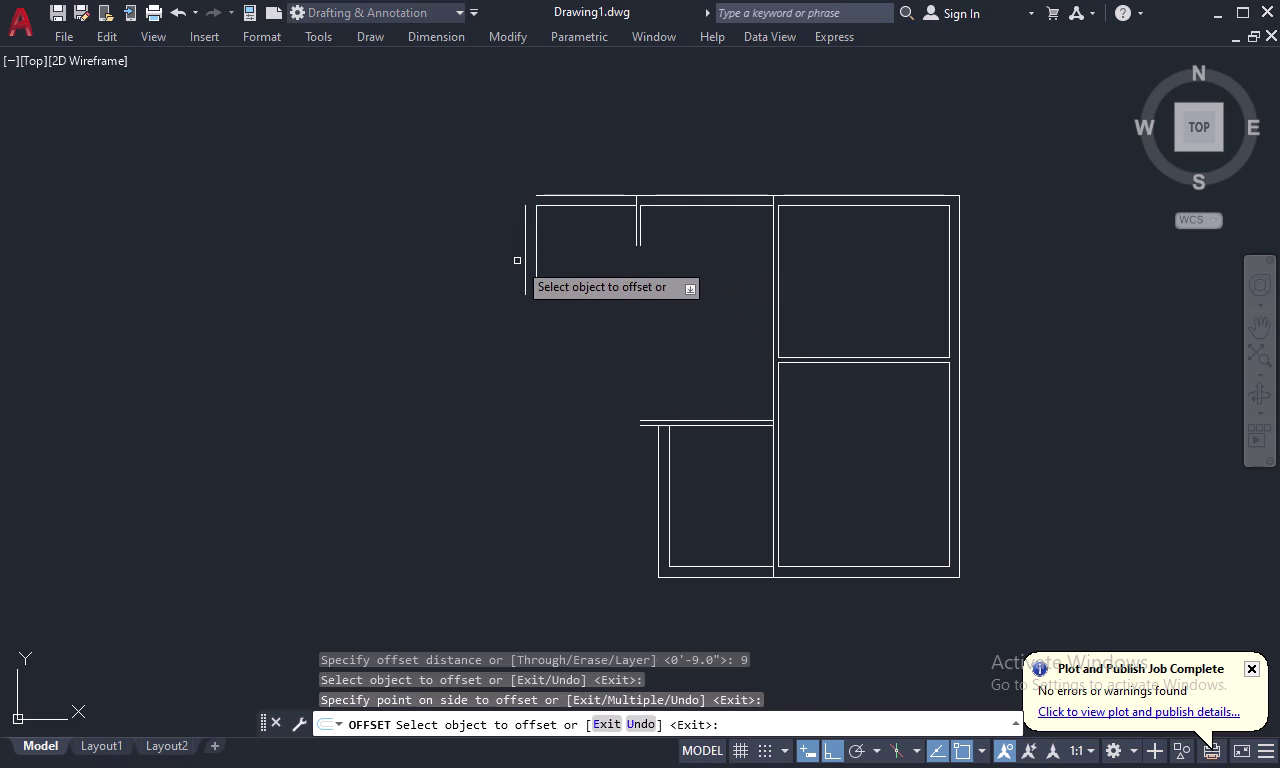
key(Escape)
Fillet the outer left and outer top wall lines into a joined corner.
text(F M)
key(space)
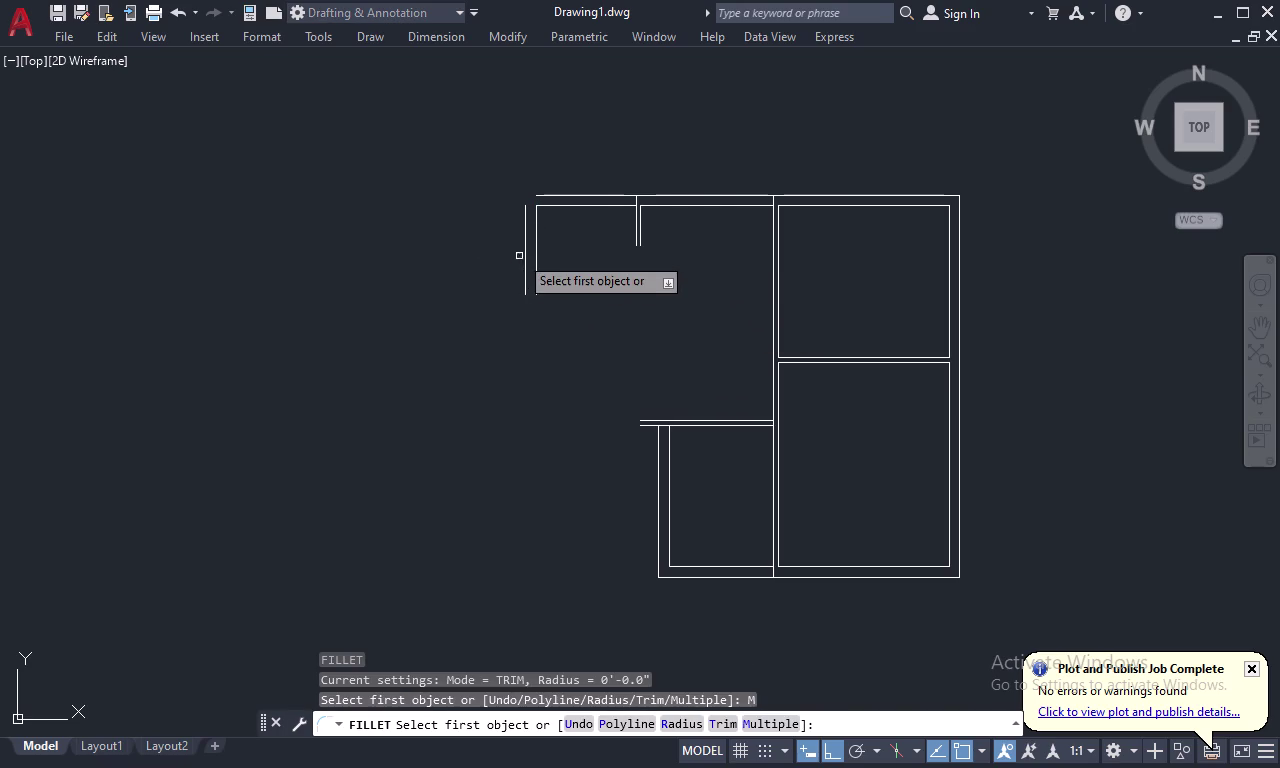
click(525, 247)
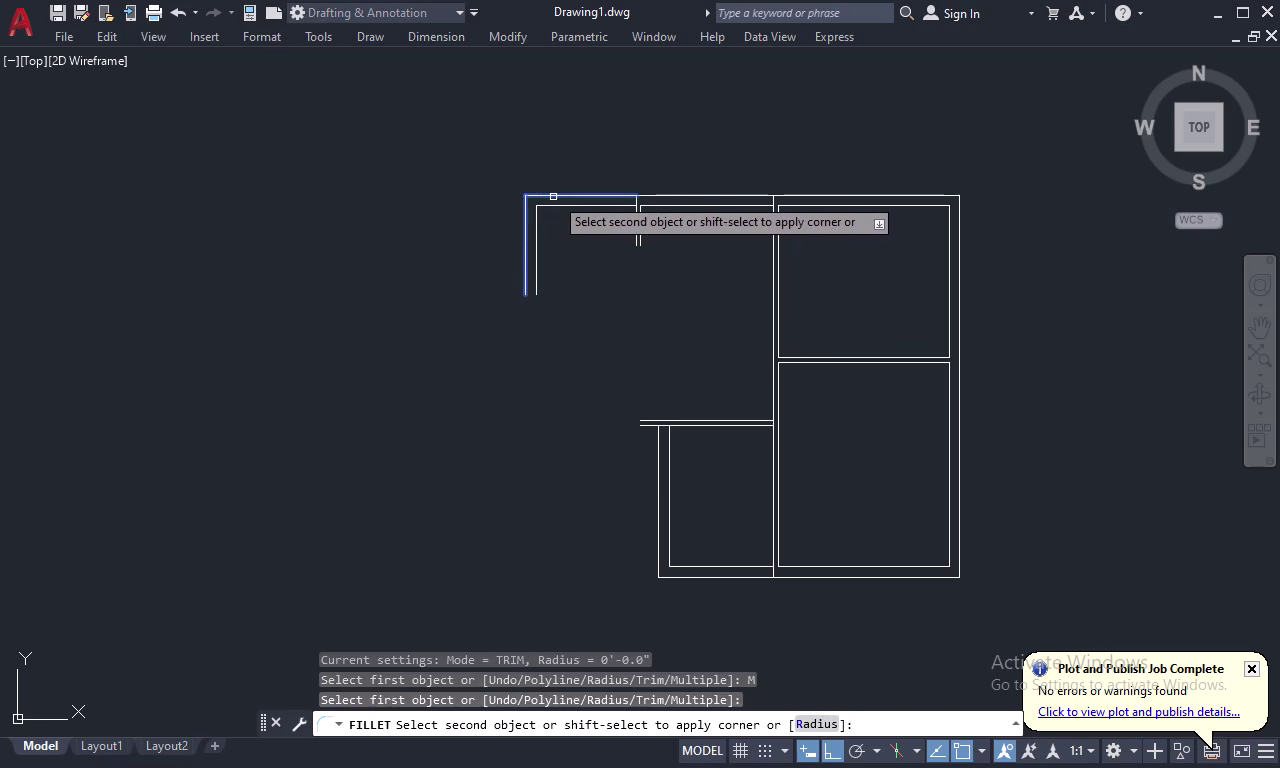
click(554, 196)
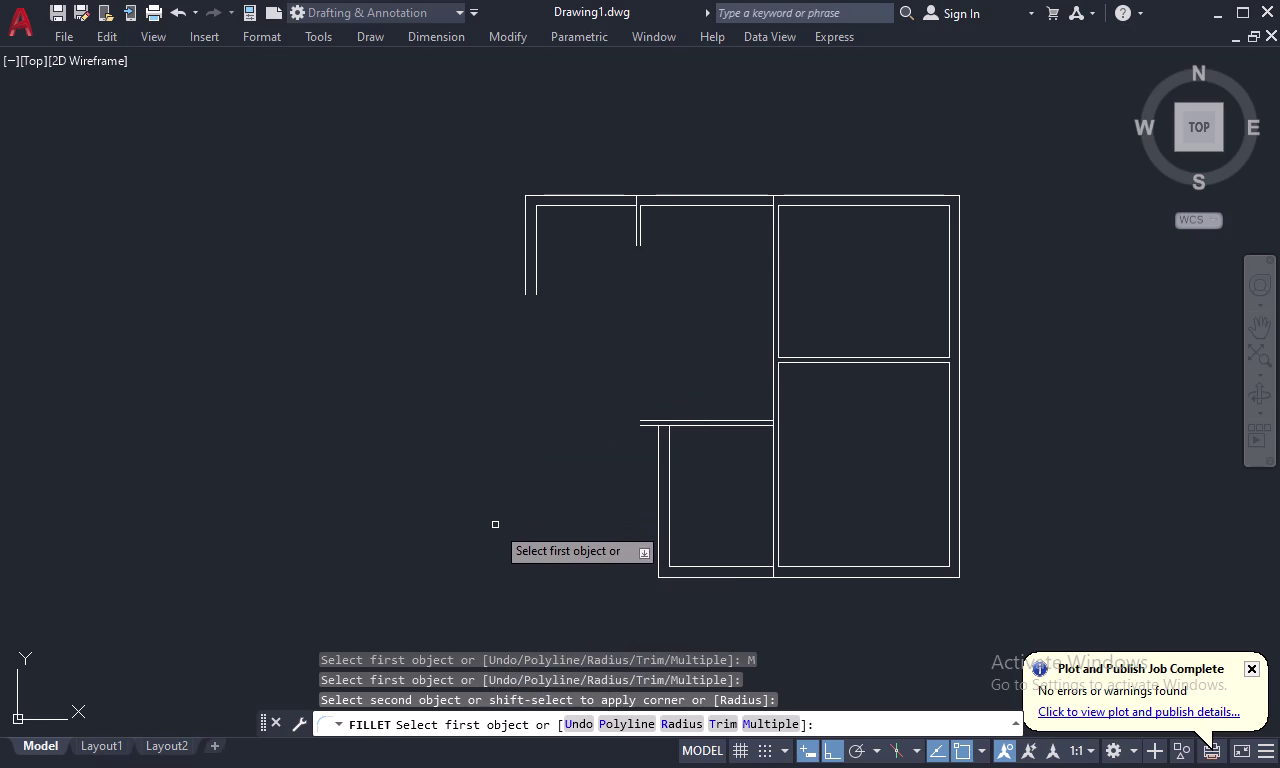
key(Escape)
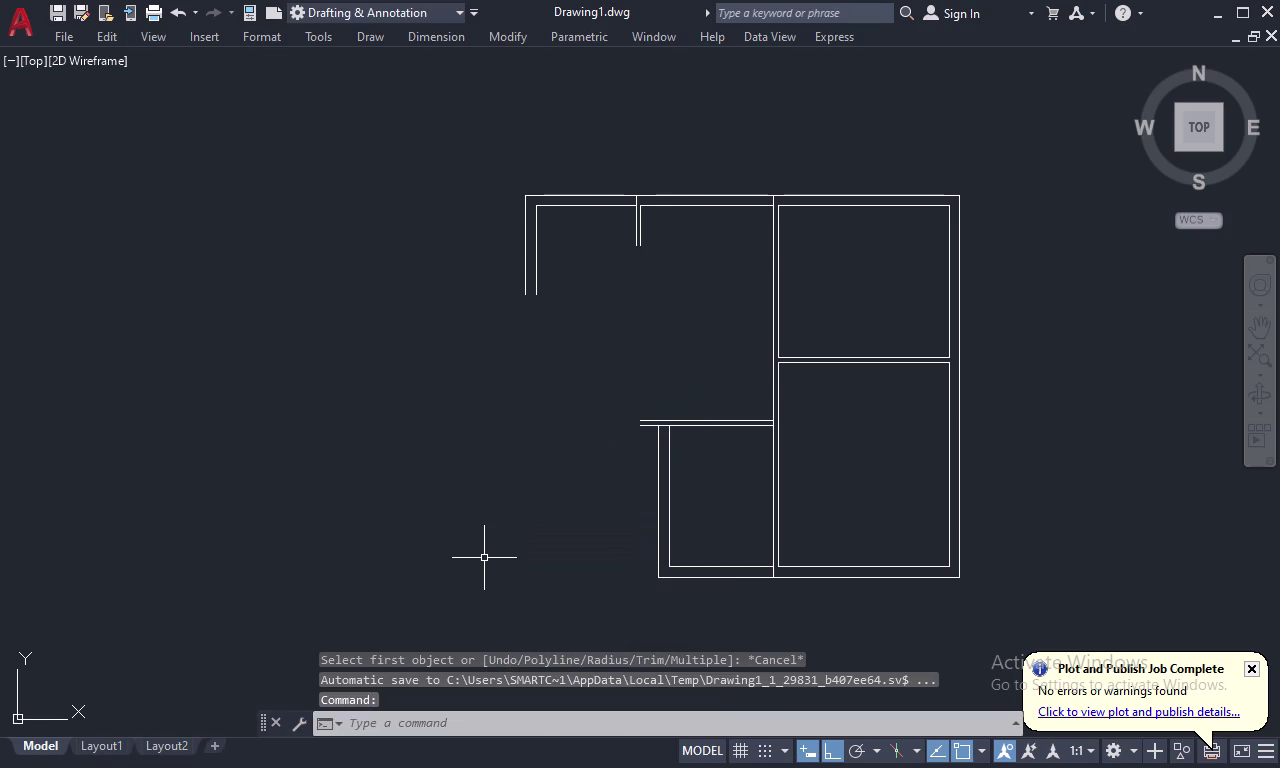
Draw a bottom wall line from the lower room's corner out to the far left.
key(l)
key(space)
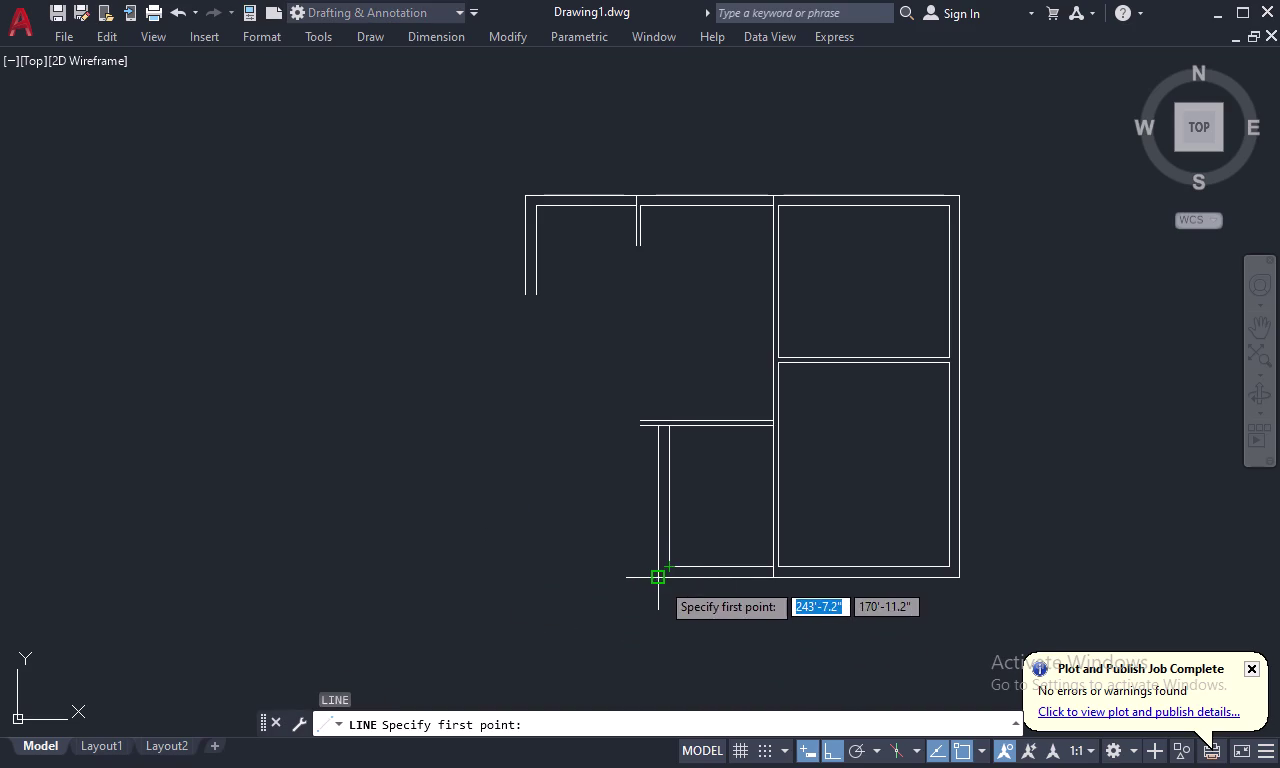
click(660, 581)
click(351, 578)
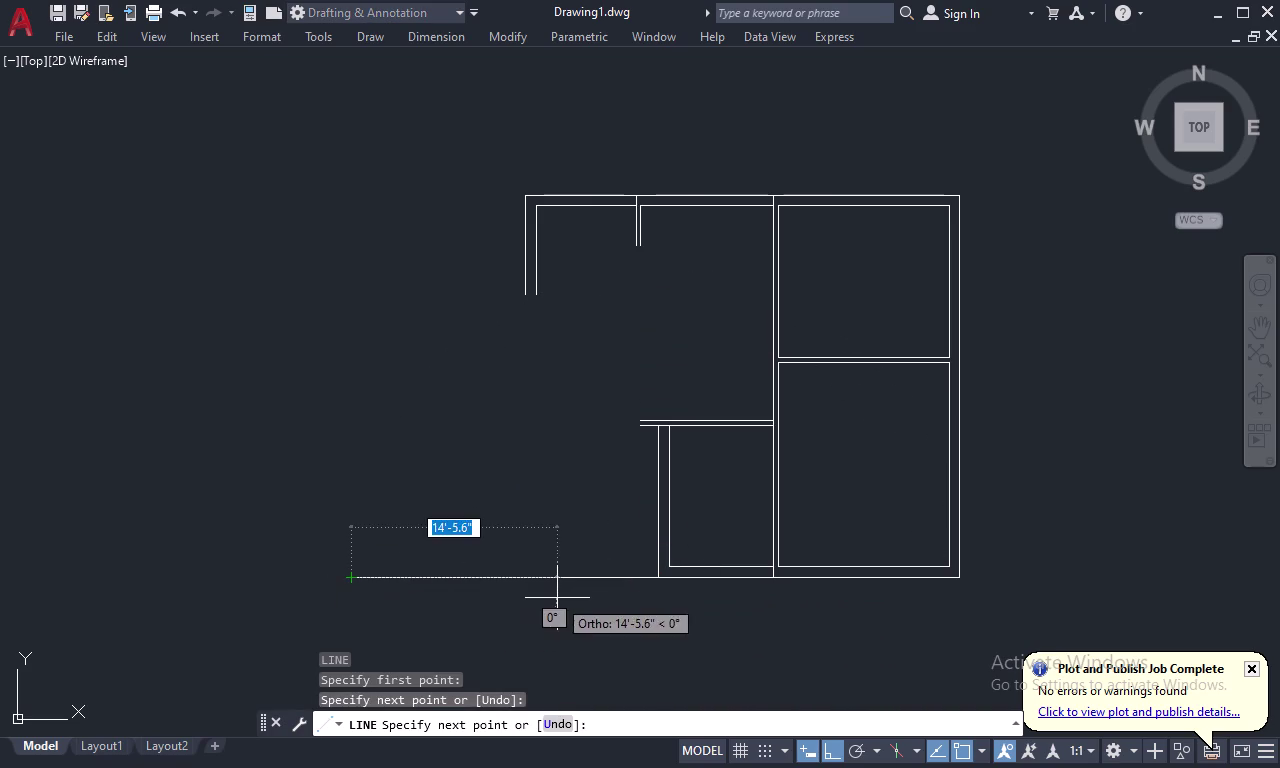
key(Escape)
Extend both left wall lines down to the new bottom line.
key(e)
text(X)
key(space)
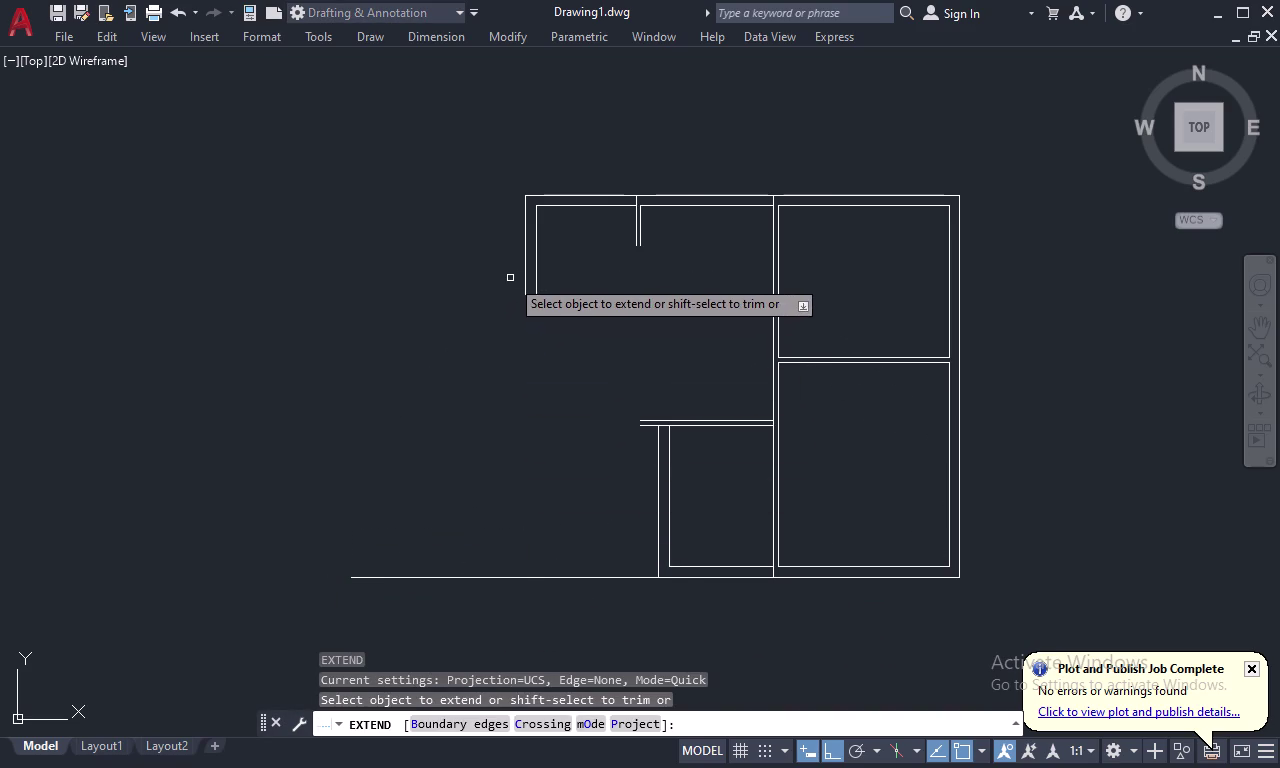
click(525, 267)
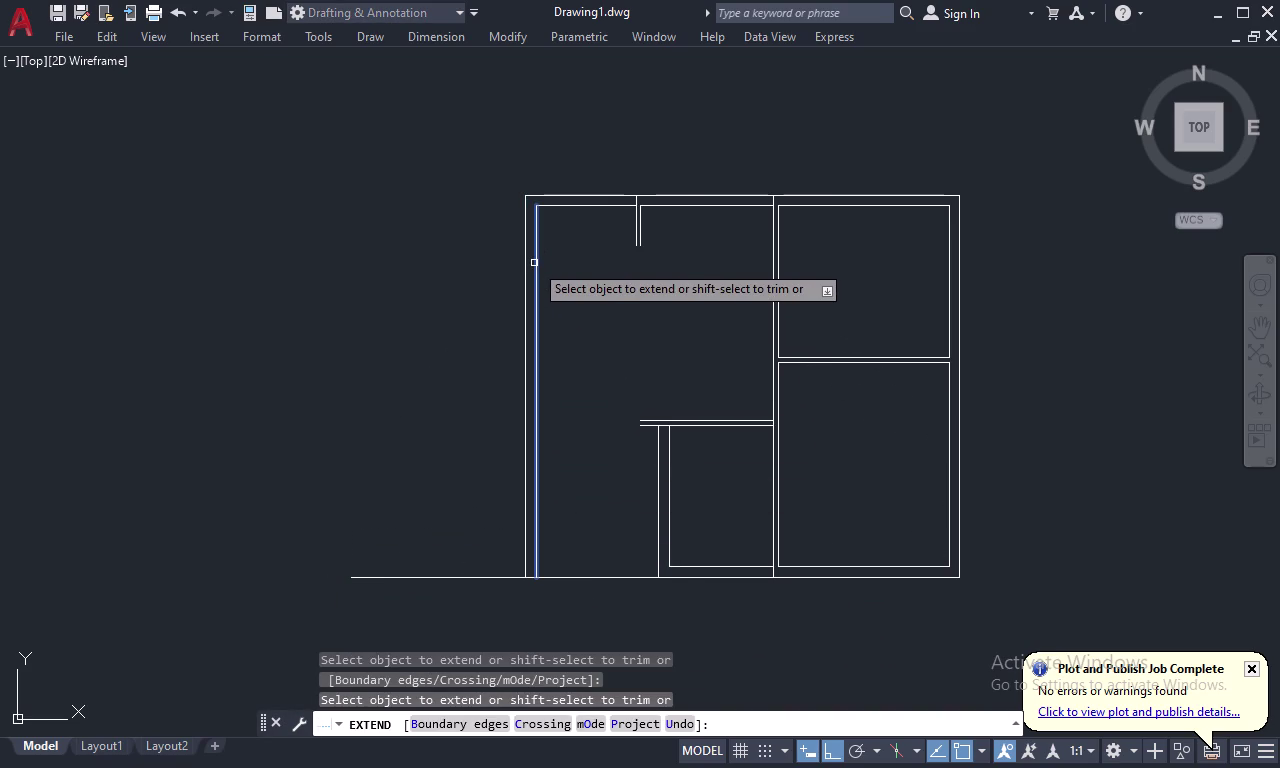
click(534, 263)
key(Escape)
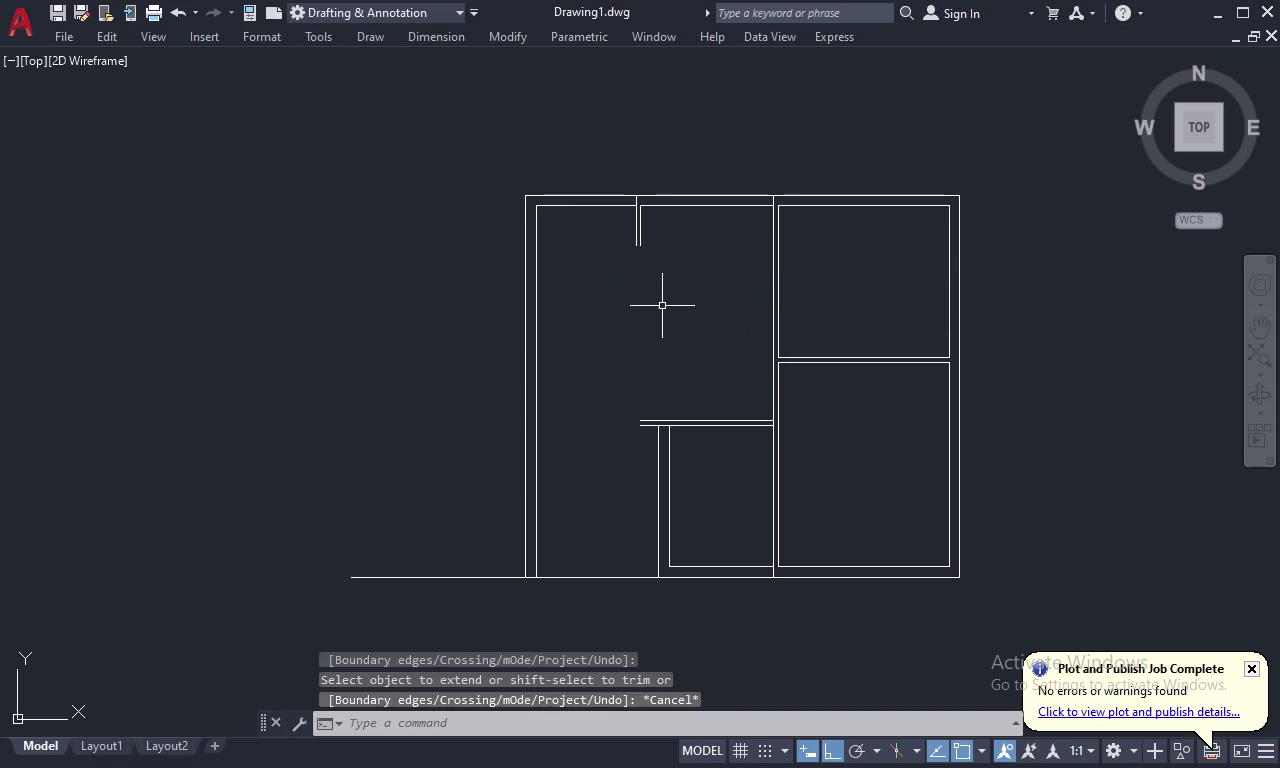
Offset the bottom wall line 4 inches upward.
key(o)
key(space)
key(9)
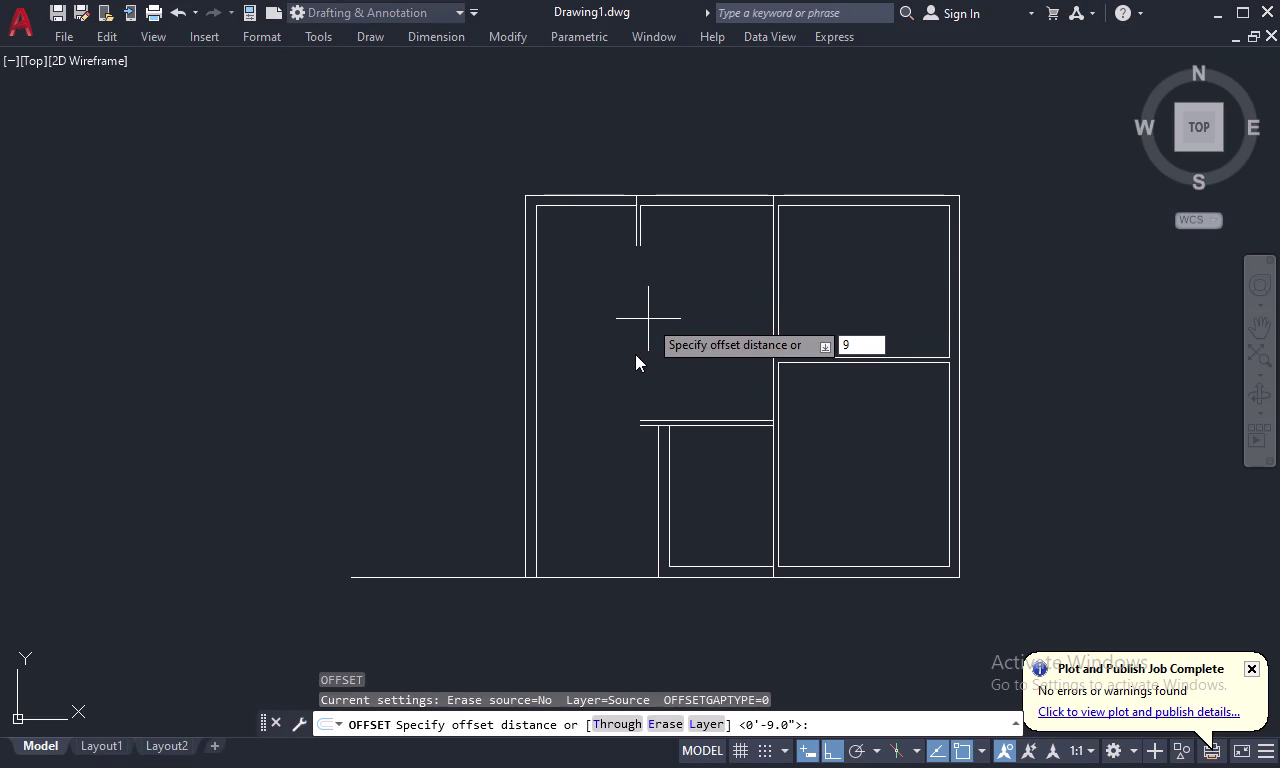
key(BackSpace)
text(4)
key(space)
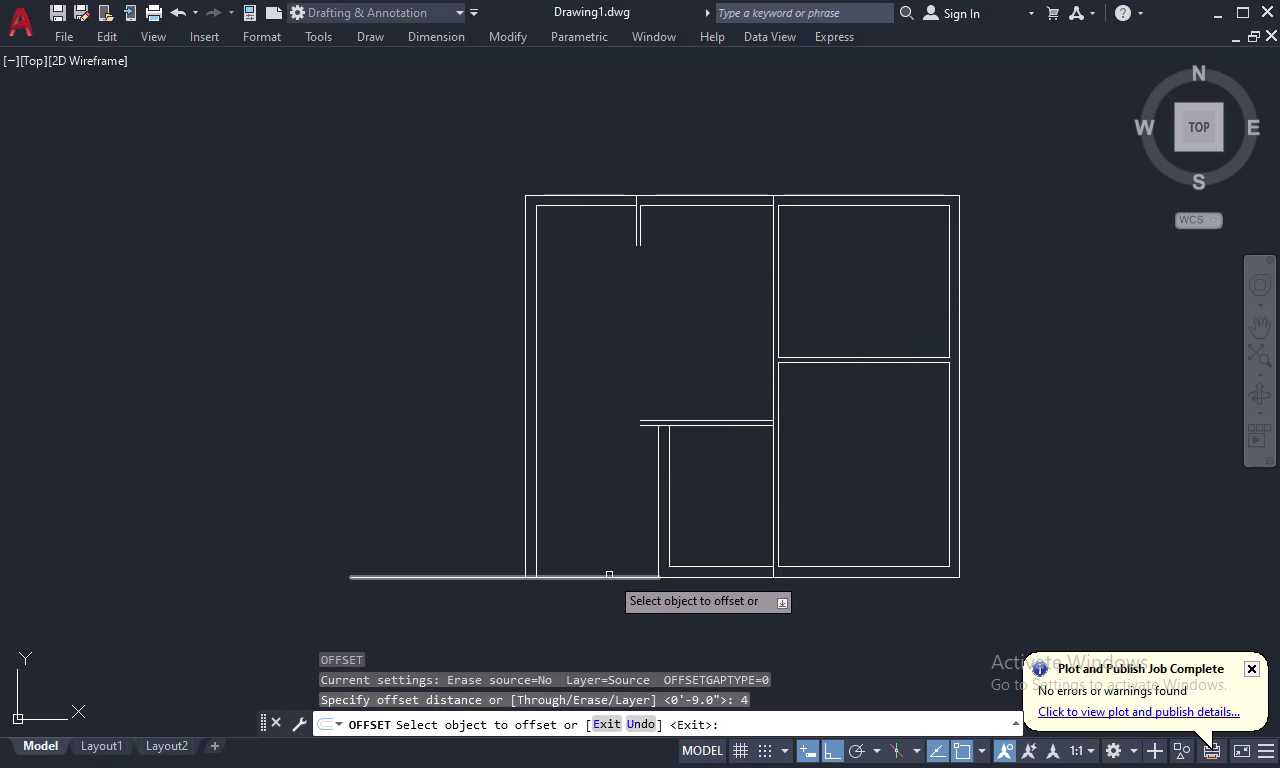
click(609, 575)
click(608, 550)
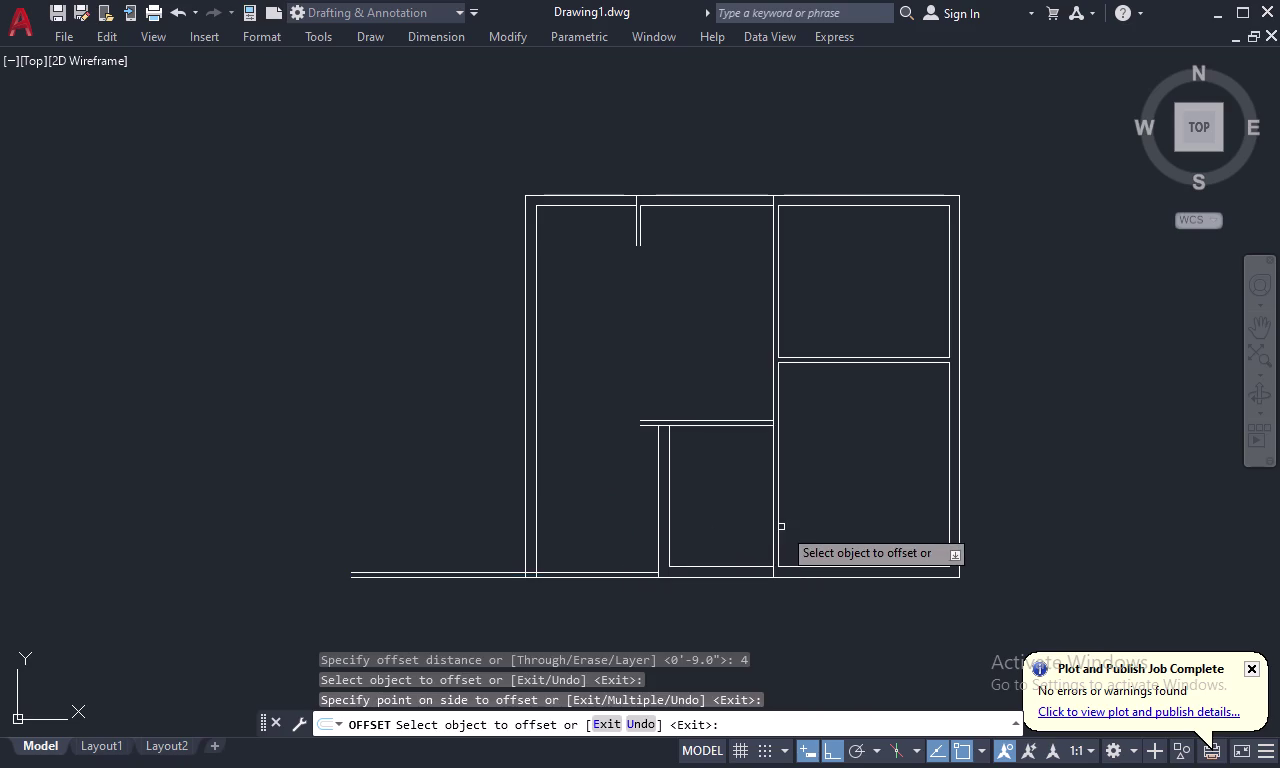
key(Escape)
Trim the bottom lines overhanging past the left wall and the corner leftovers.
text(TR)
key(space)
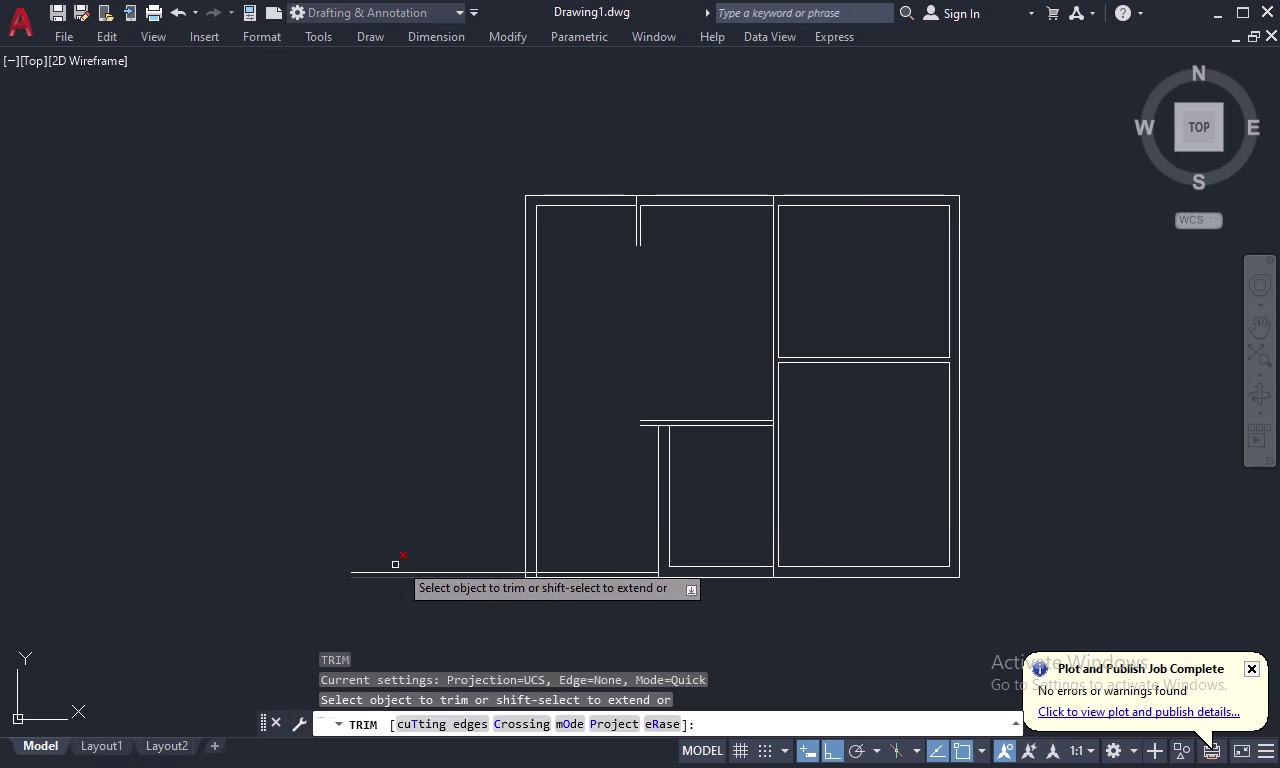
drag(427, 518, 429, 653)
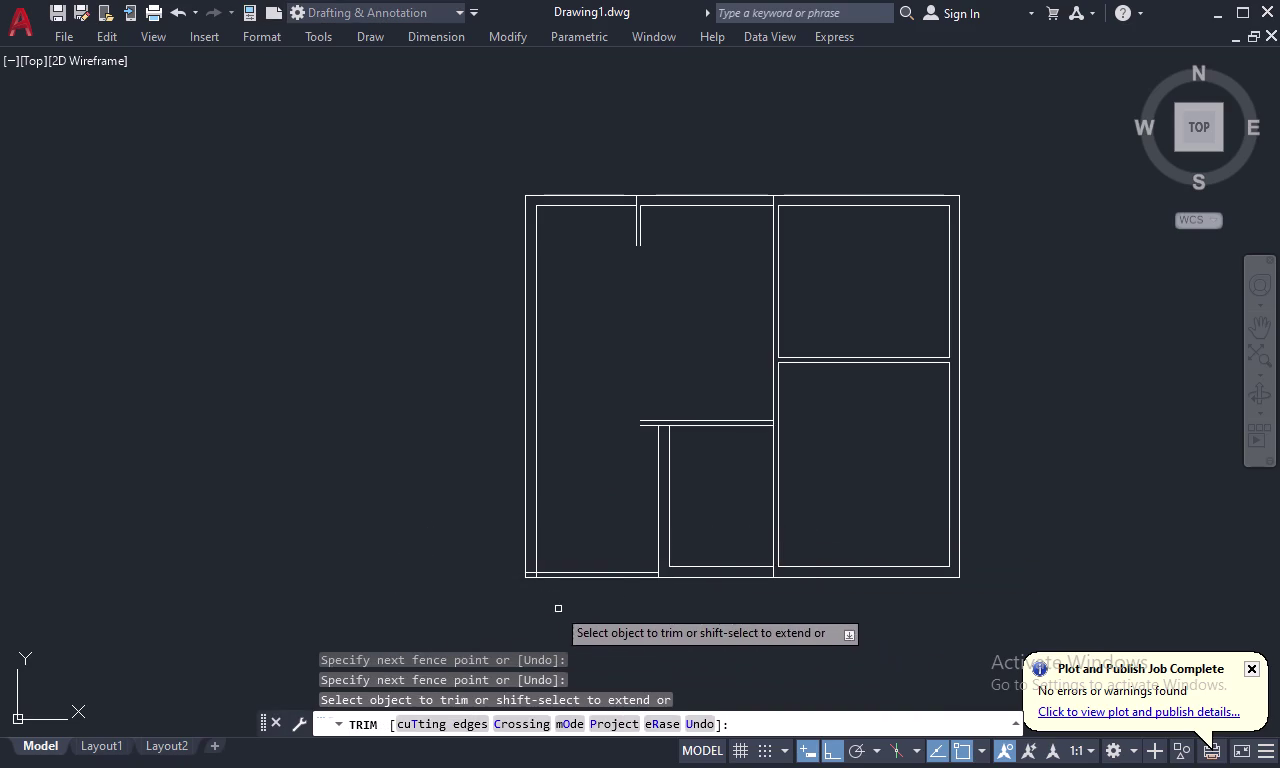
scroll(up, 3)
click(580, 601)
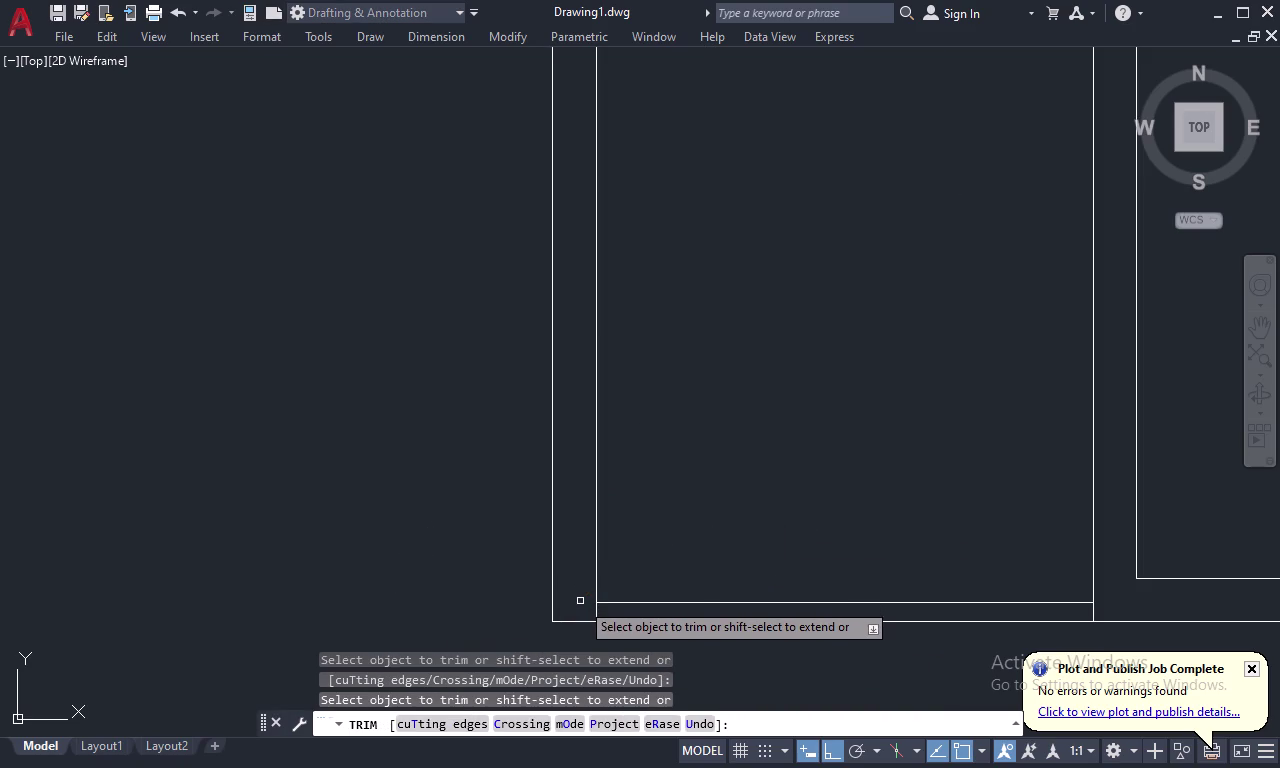
click(596, 613)
scroll(down, 3)
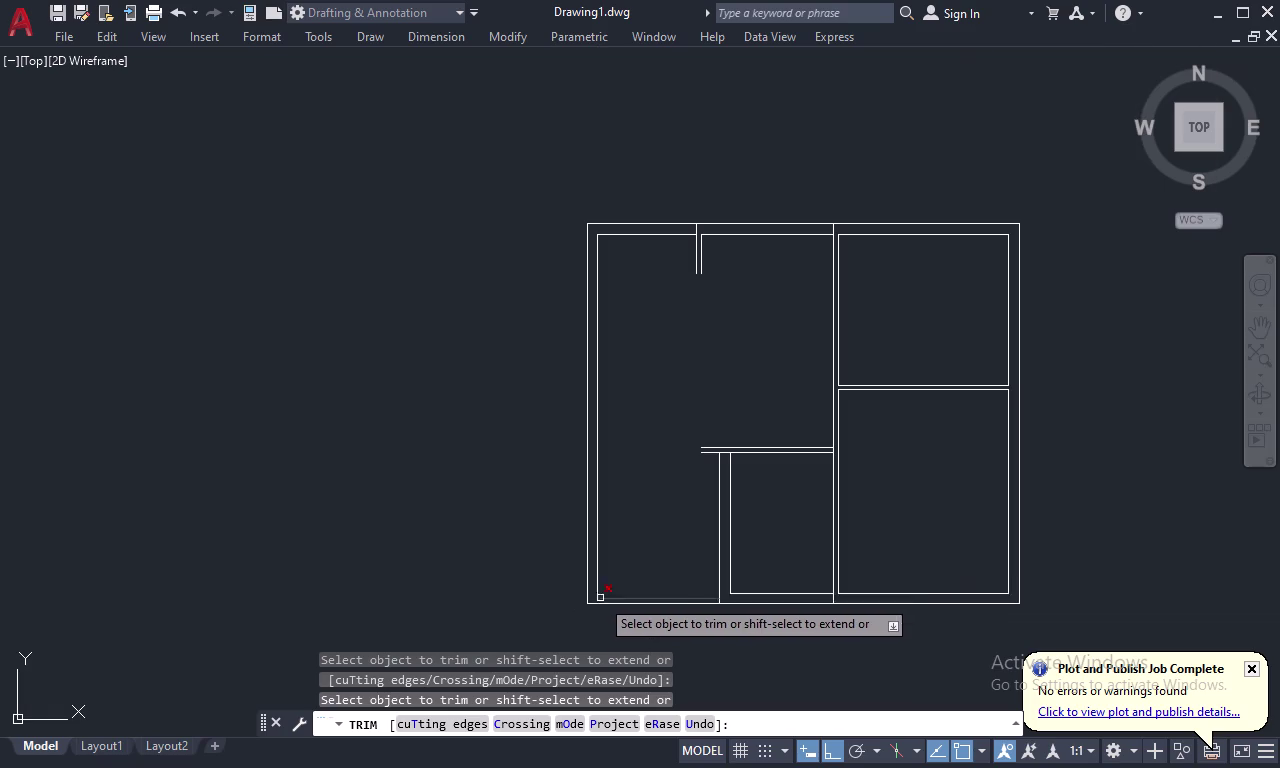
key(Escape)
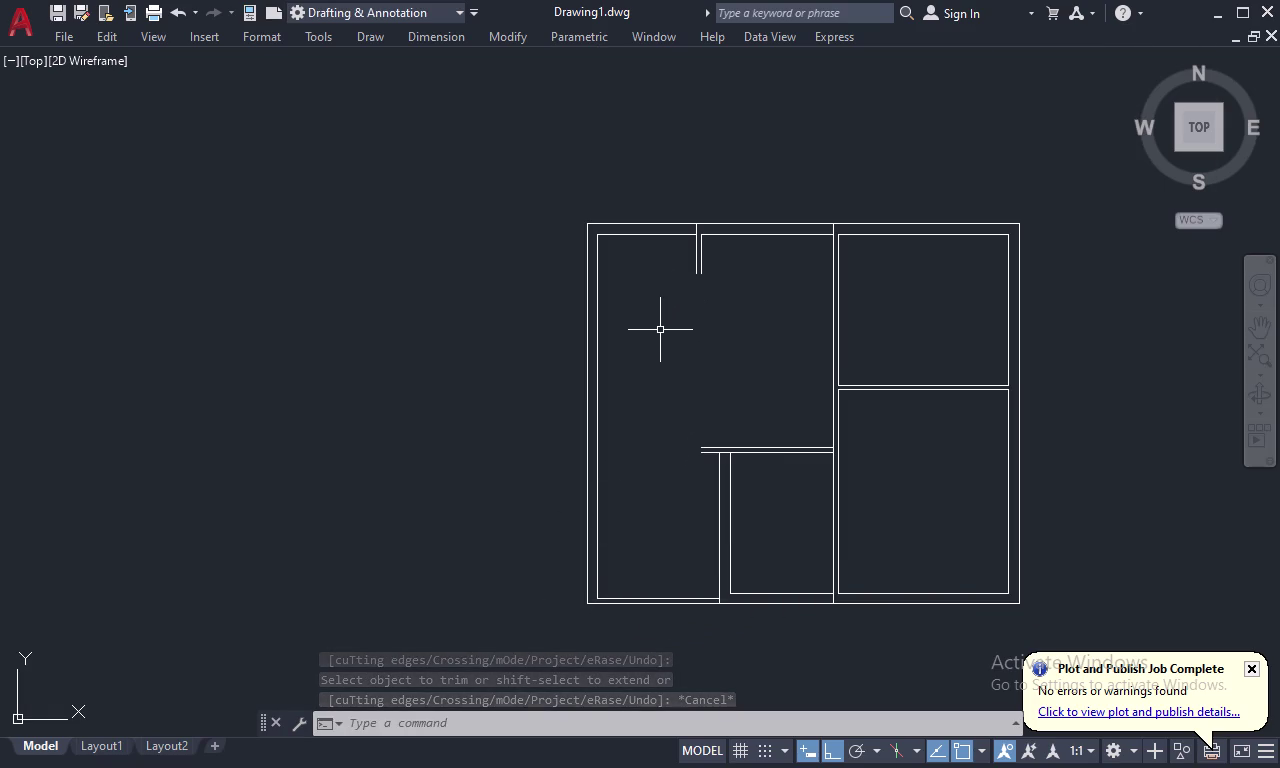
Offset the top inner wall line 6'3" down, then 4 inches, forming the first partition.
key(o)
key(Return)
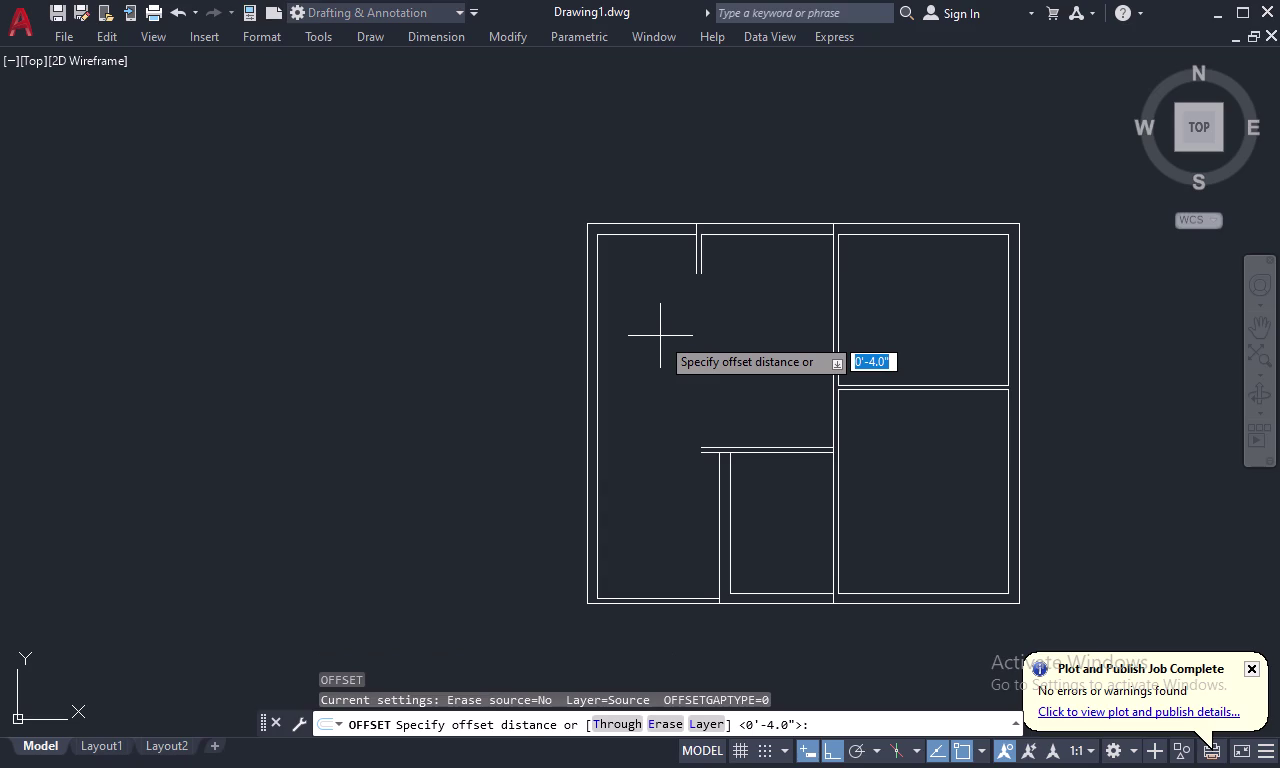
key(6)
key(apostrophe)
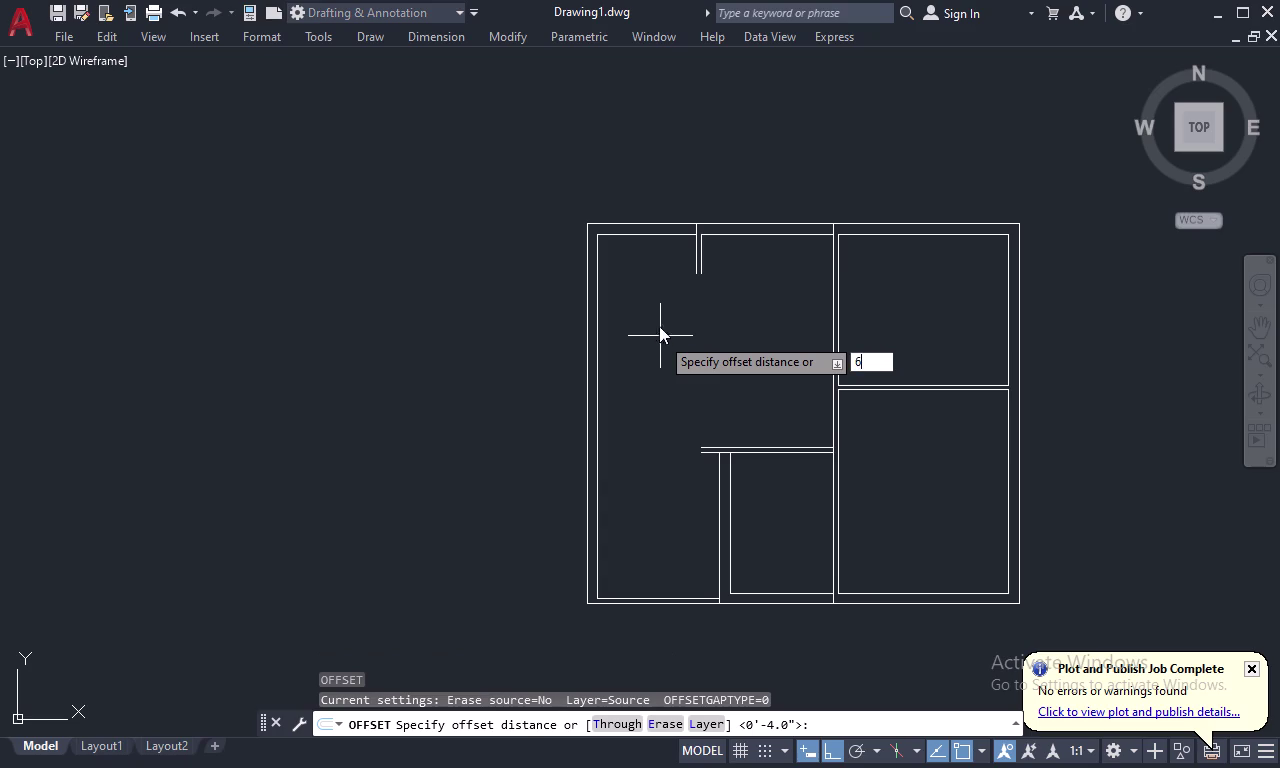
text(3")
key(Return)
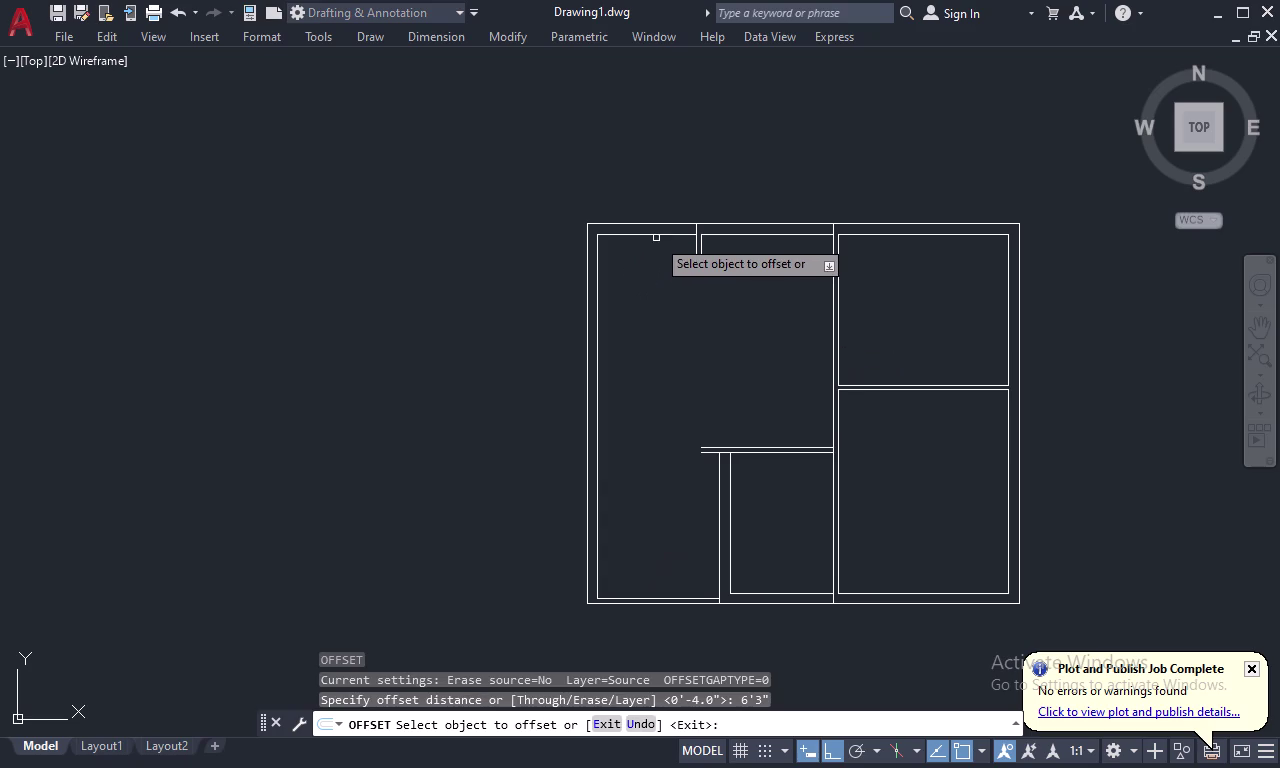
click(660, 236)
click(661, 267)
key(space)
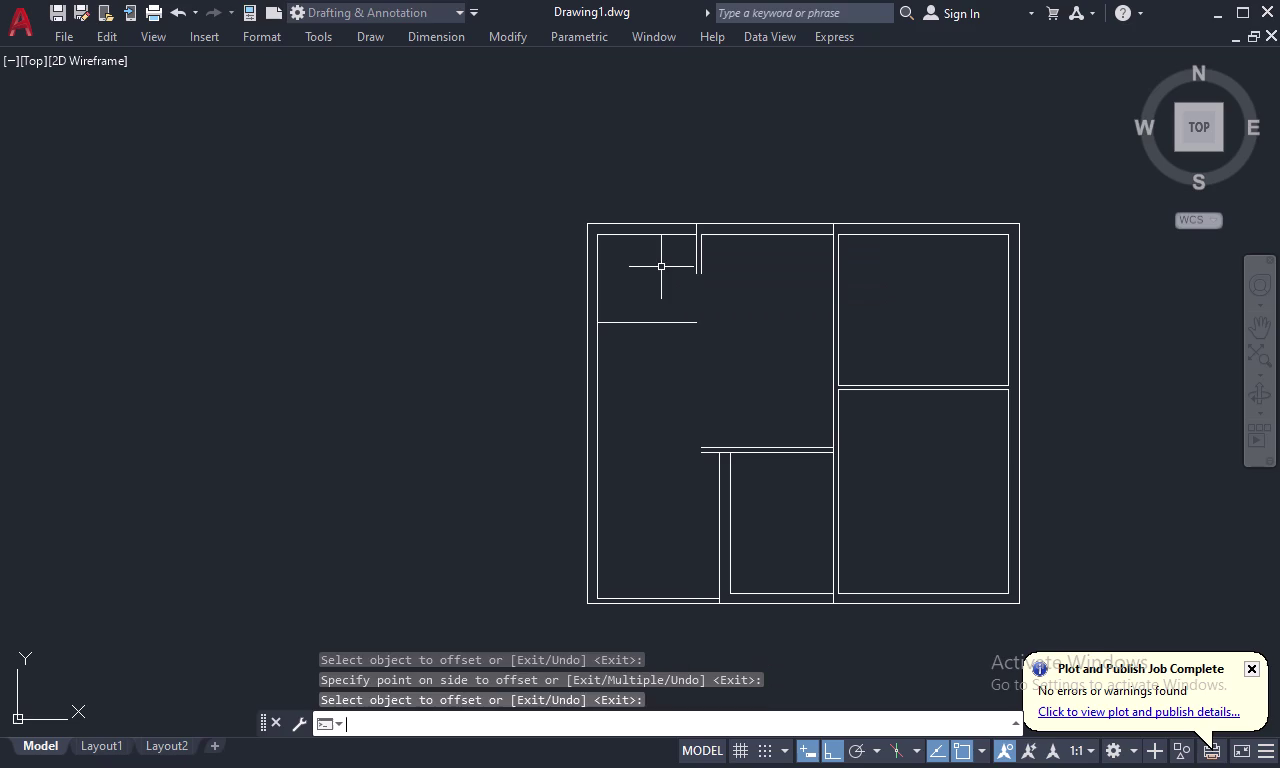
key(space)
text(4)
key(space)
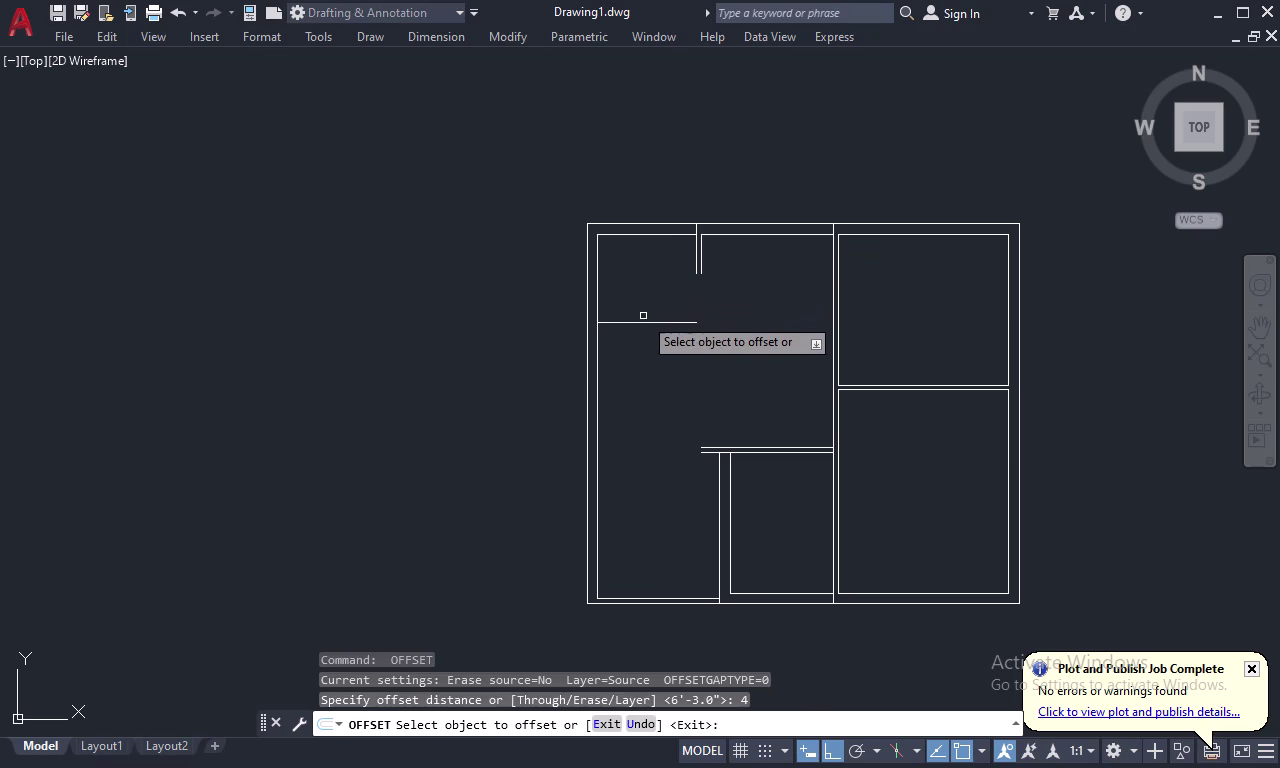
click(652, 321)
click(652, 353)
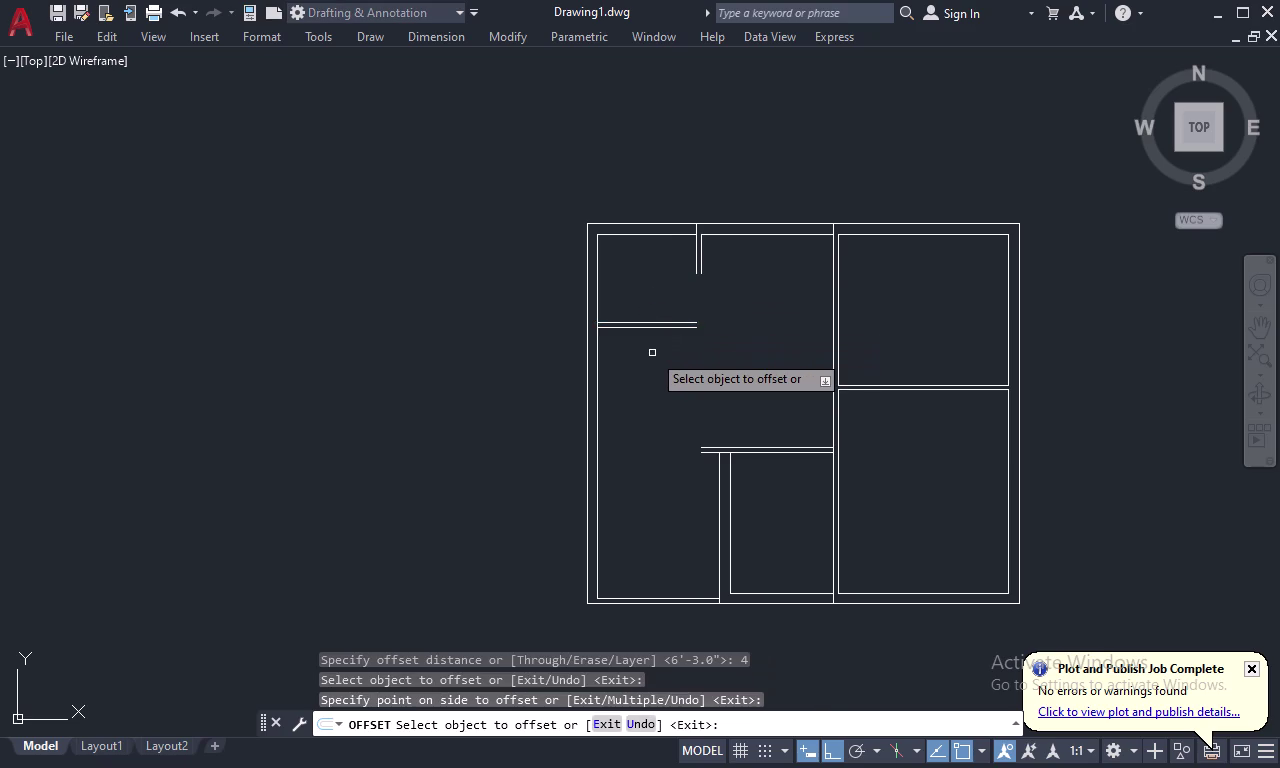
key(space)
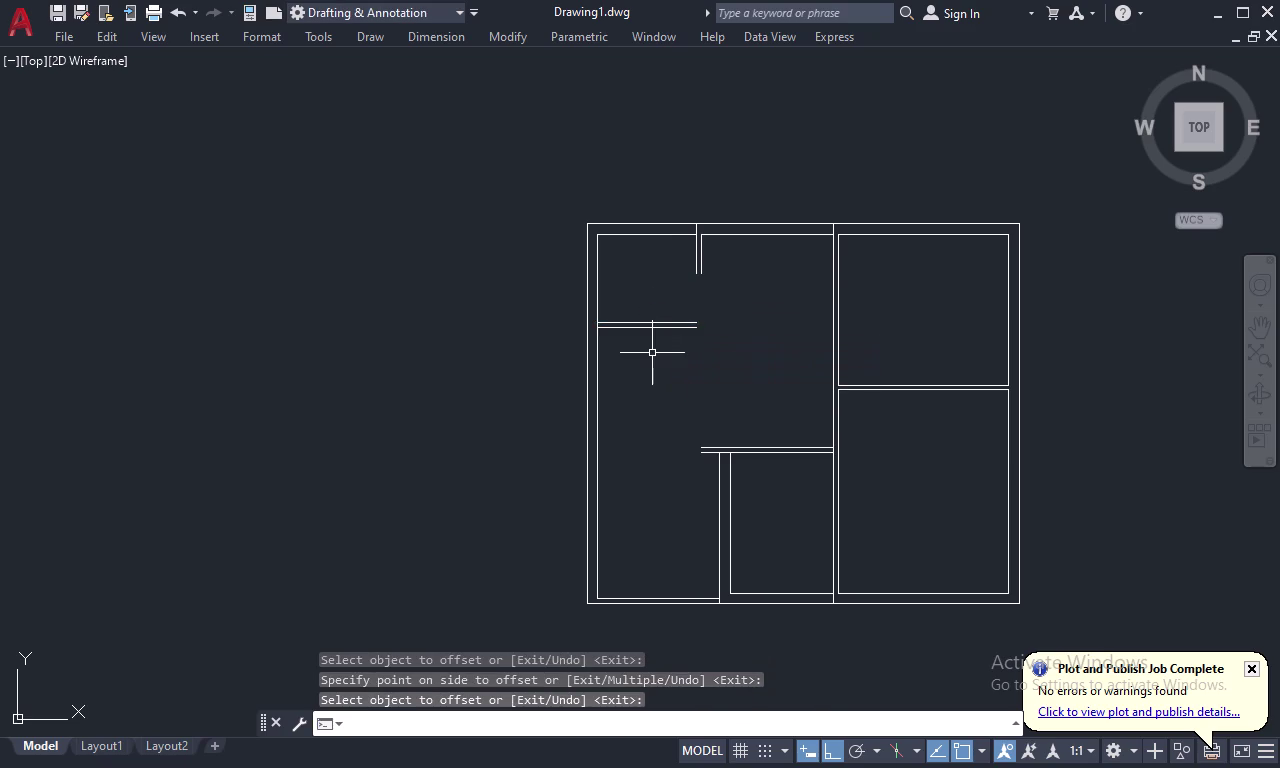
Offset the partition's lower line 4 feet down, then 4 inches, forming the second partition.
key(space)
key(4)
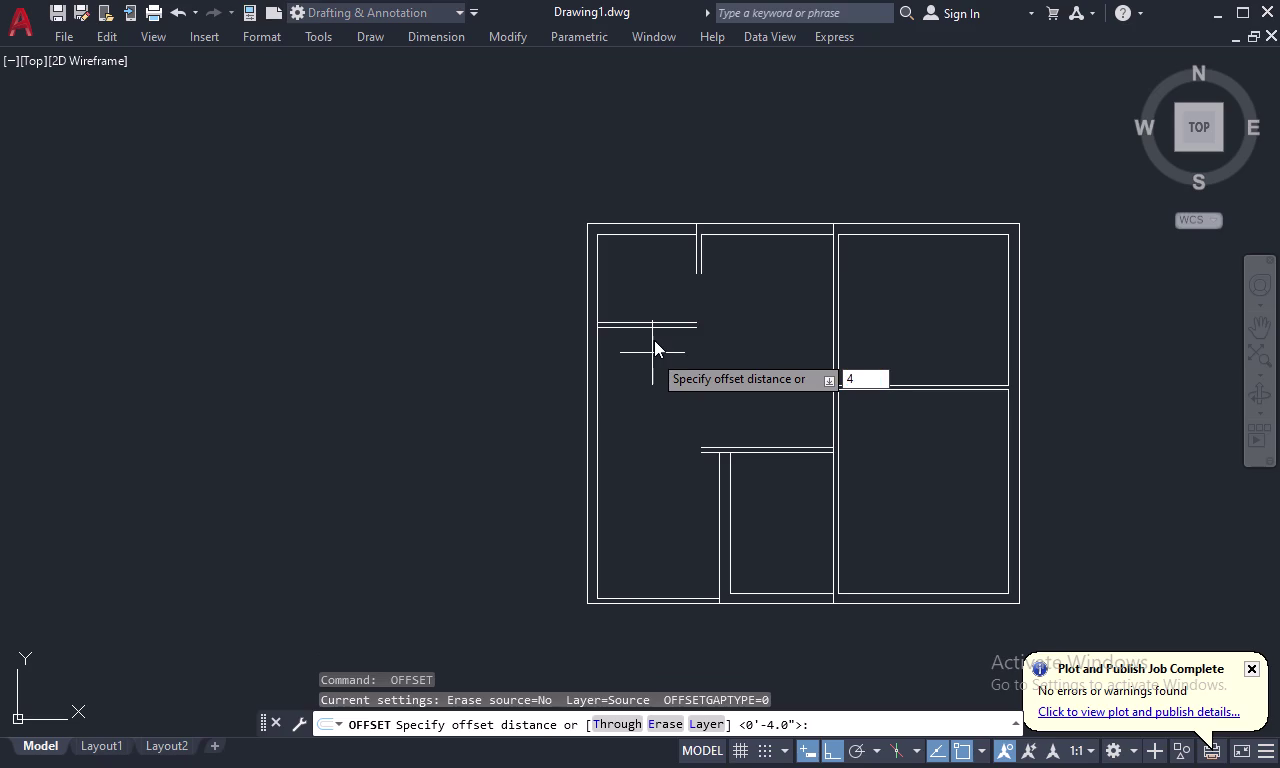
text(')
key(space)
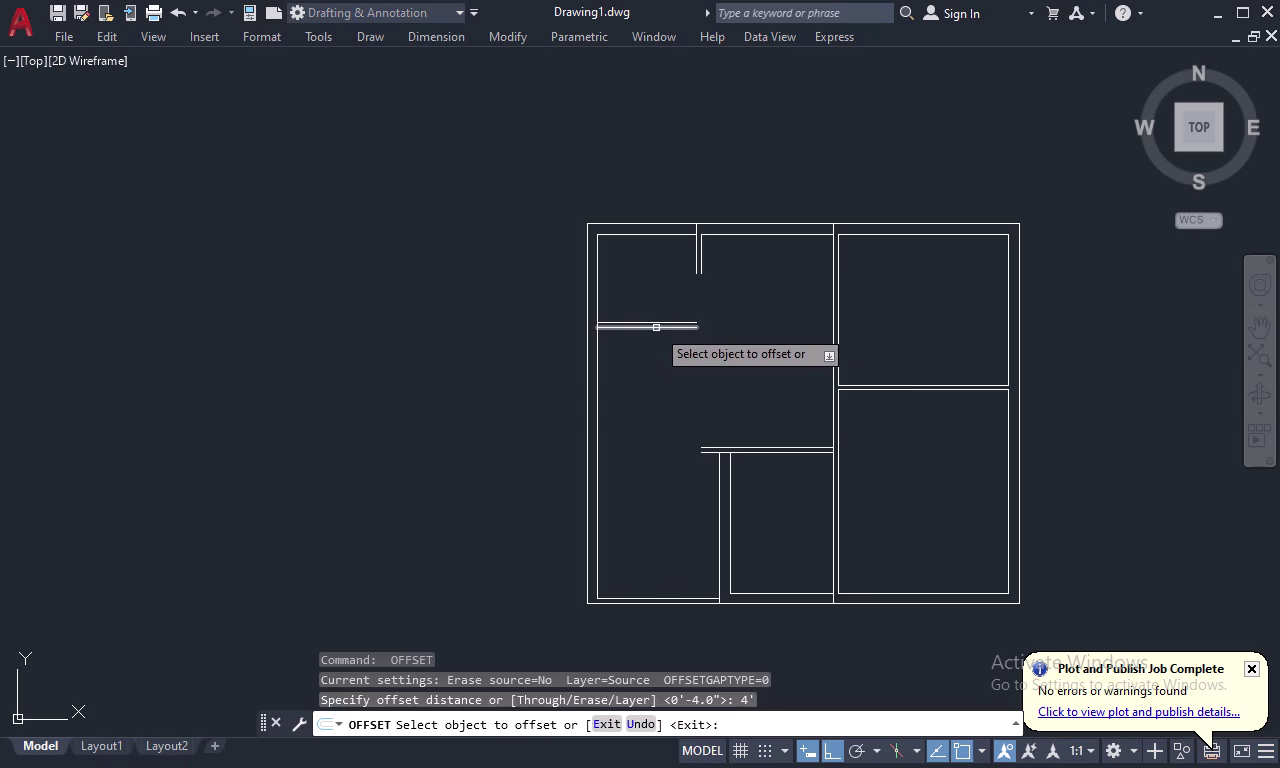
click(657, 327)
click(653, 371)
key(space)
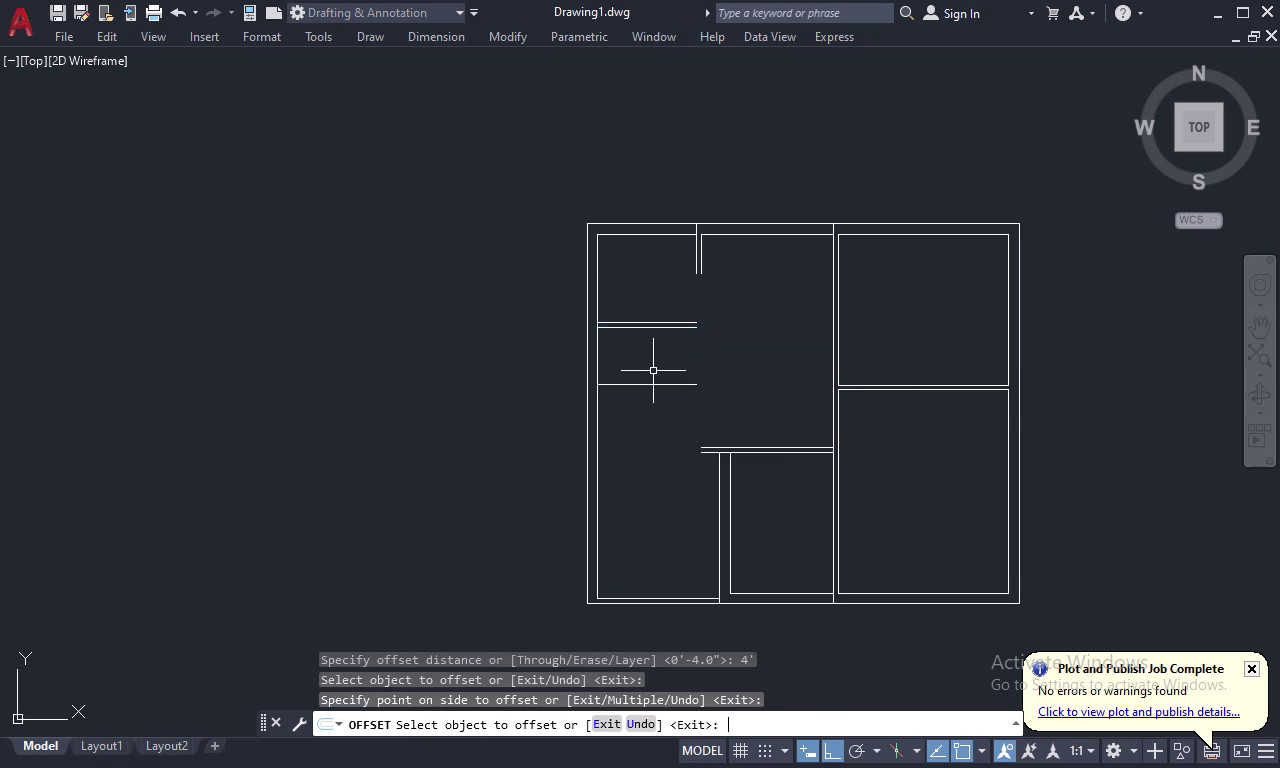
key(space)
text(4)
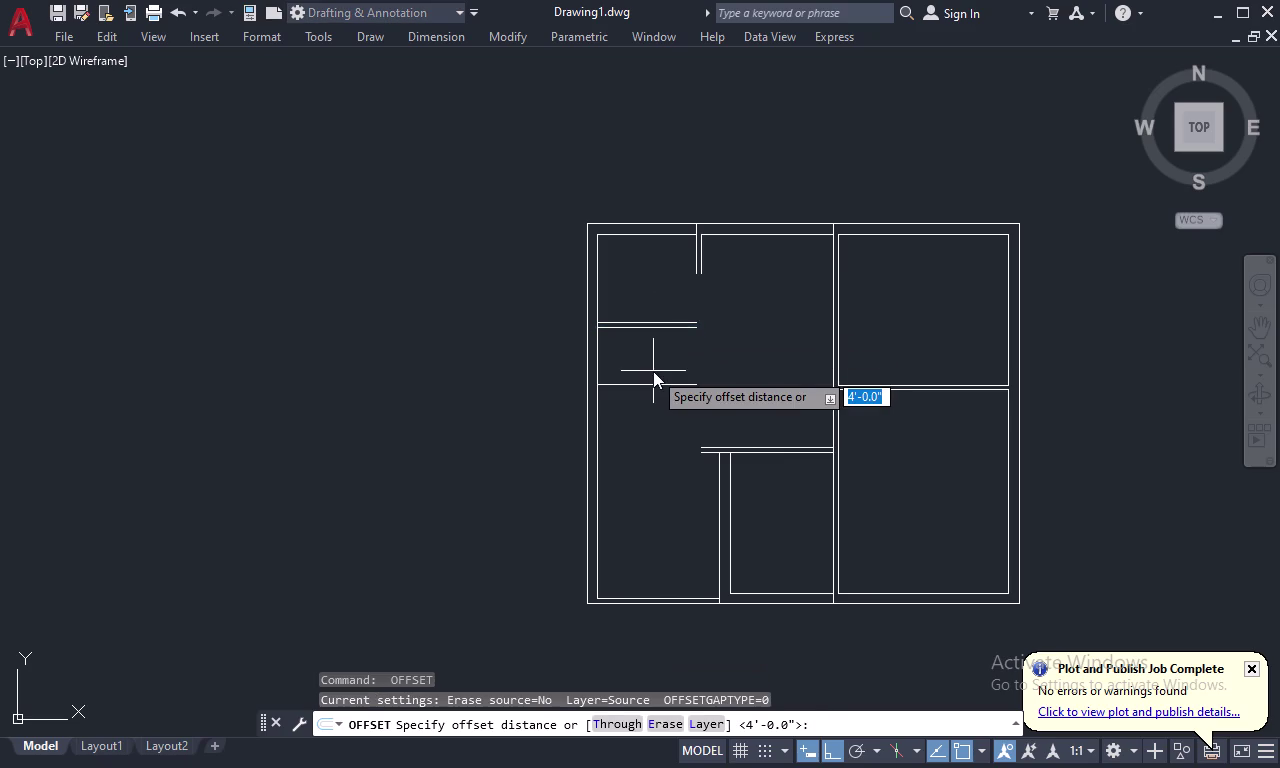
key(space)
click(647, 382)
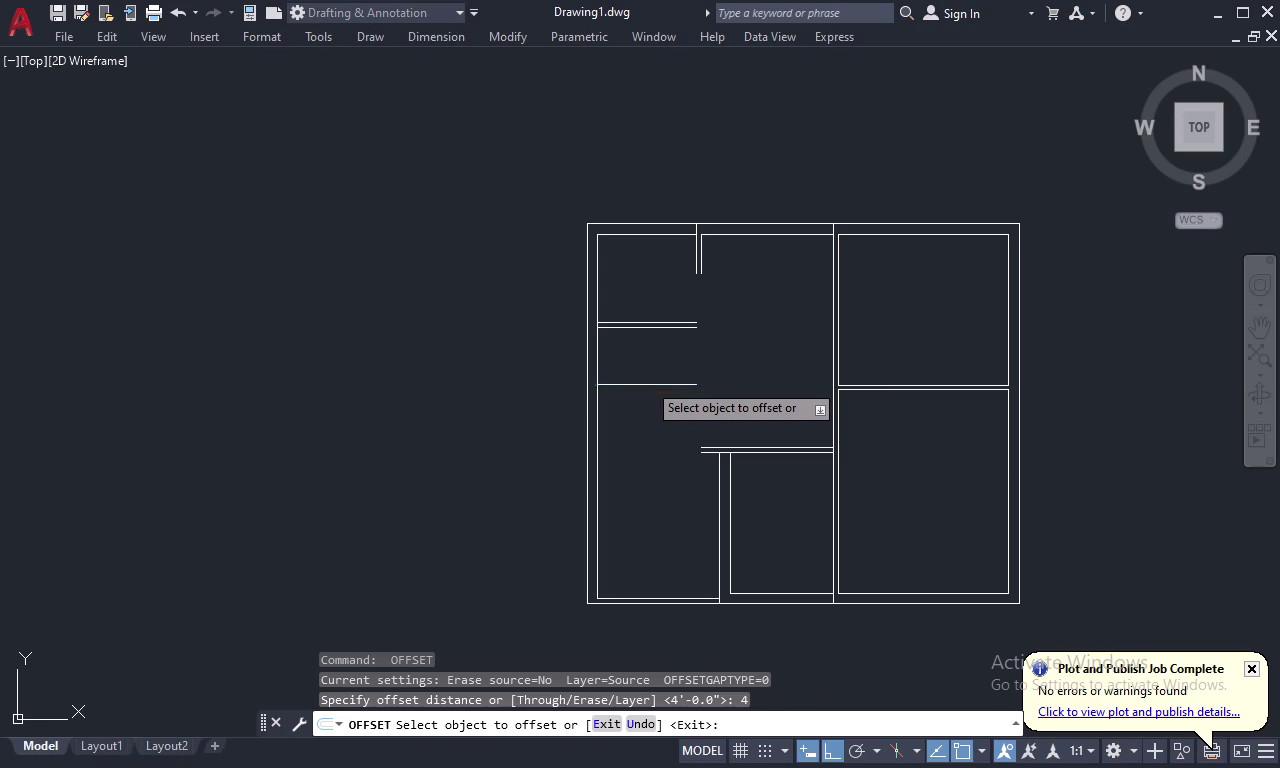
click(647, 433)
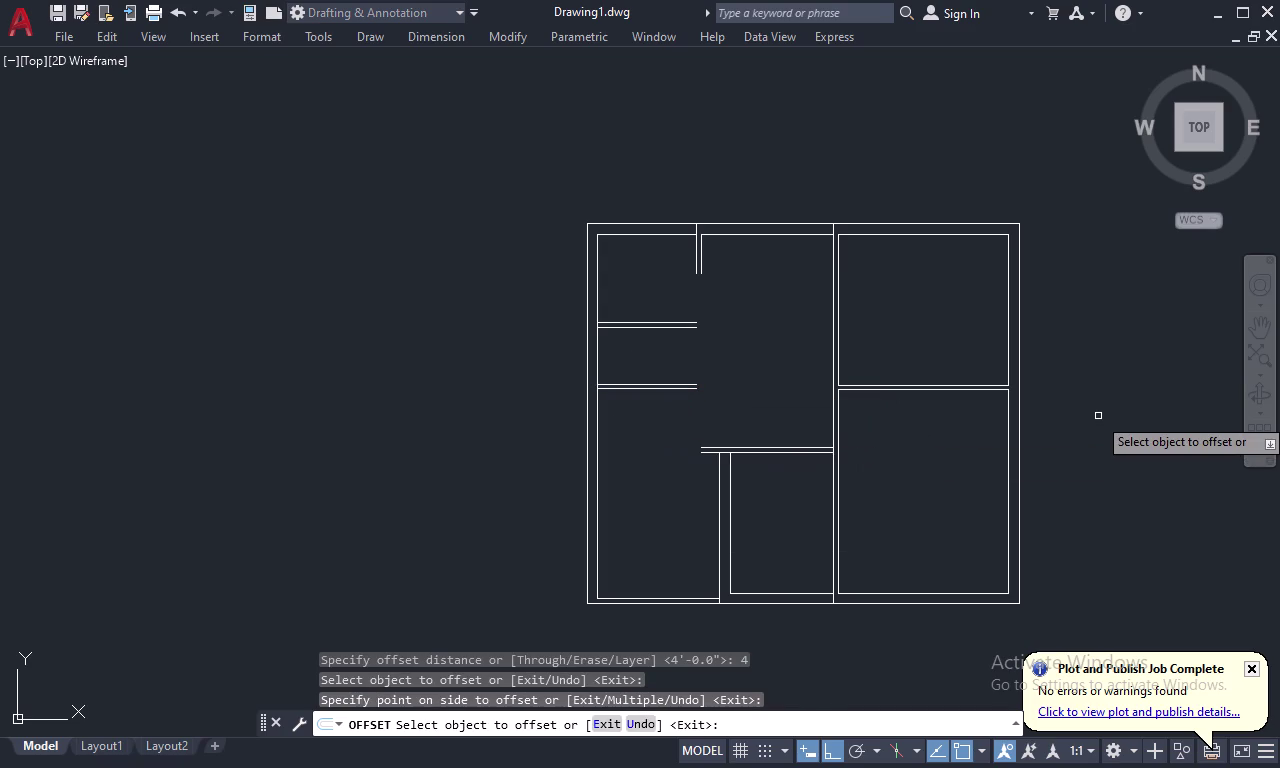
key(Escape)
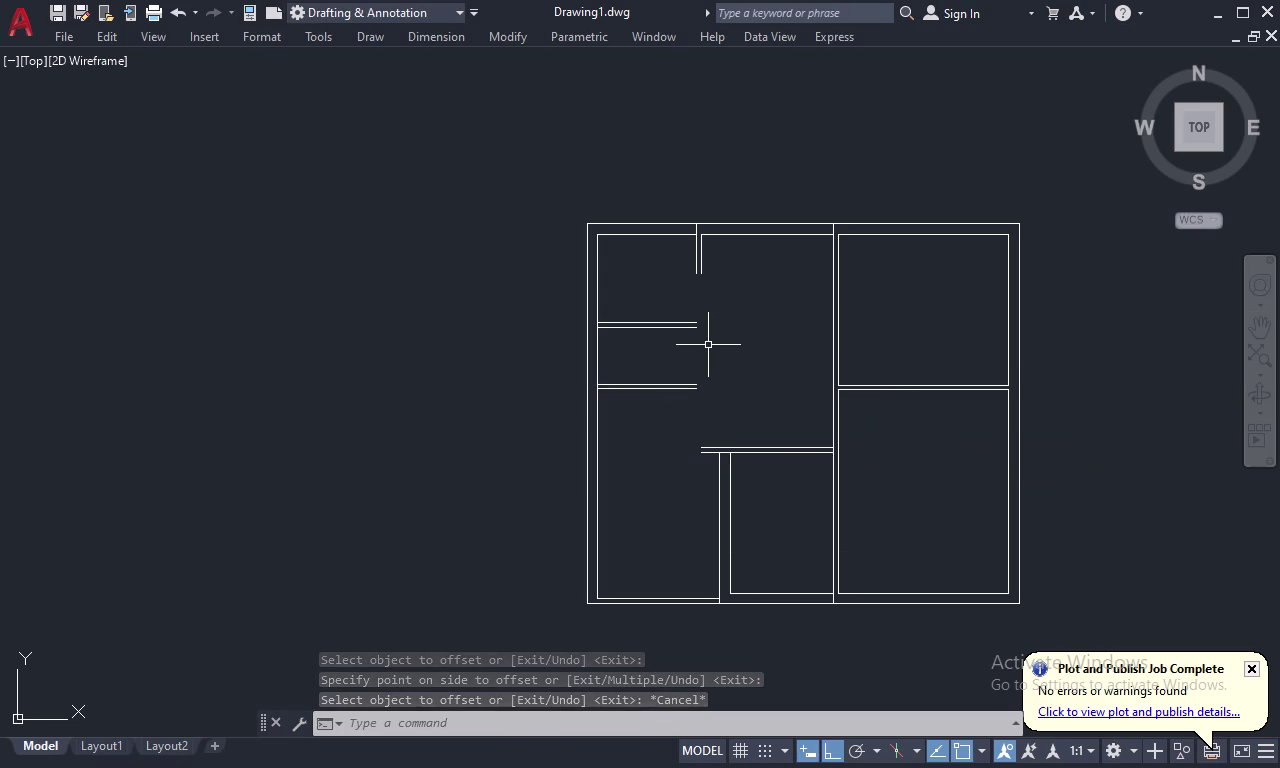
Draw a vertical line connecting the ends of the two partition walls.
text(L)
key(space)
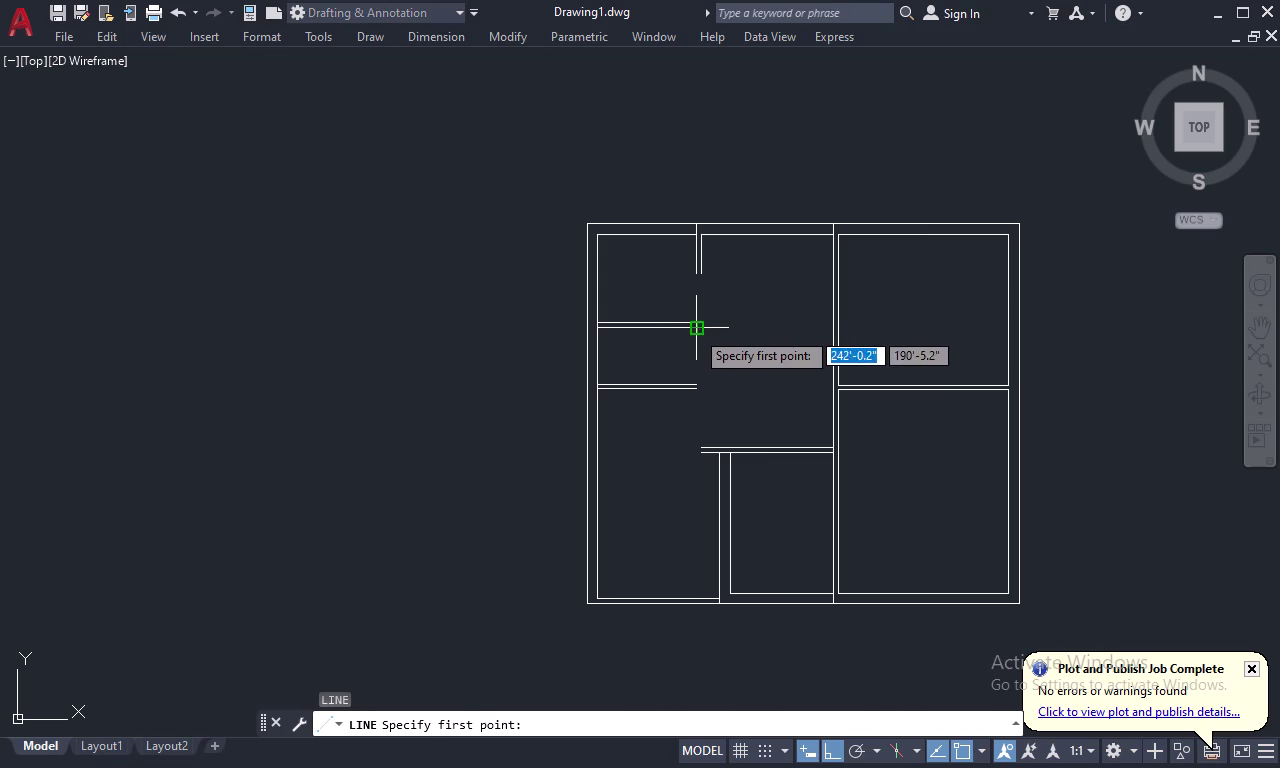
click(695, 330)
click(701, 387)
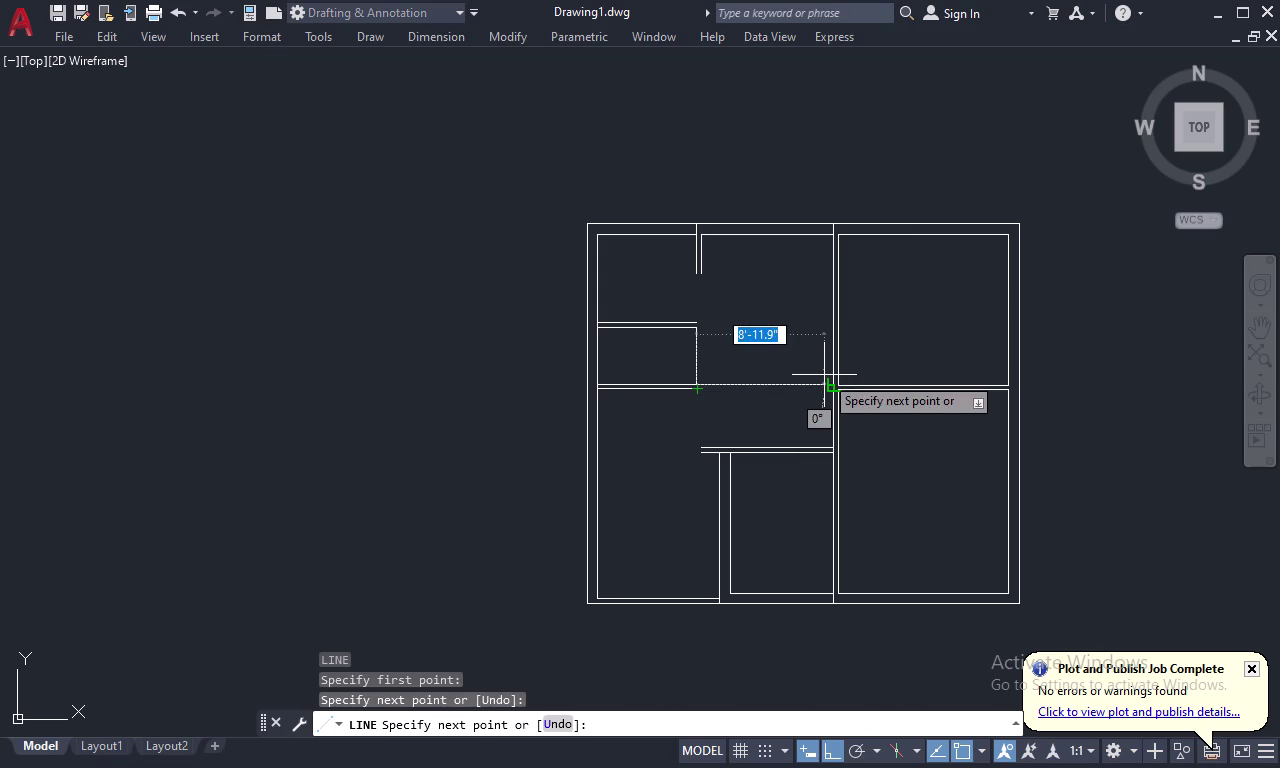
key(Escape)
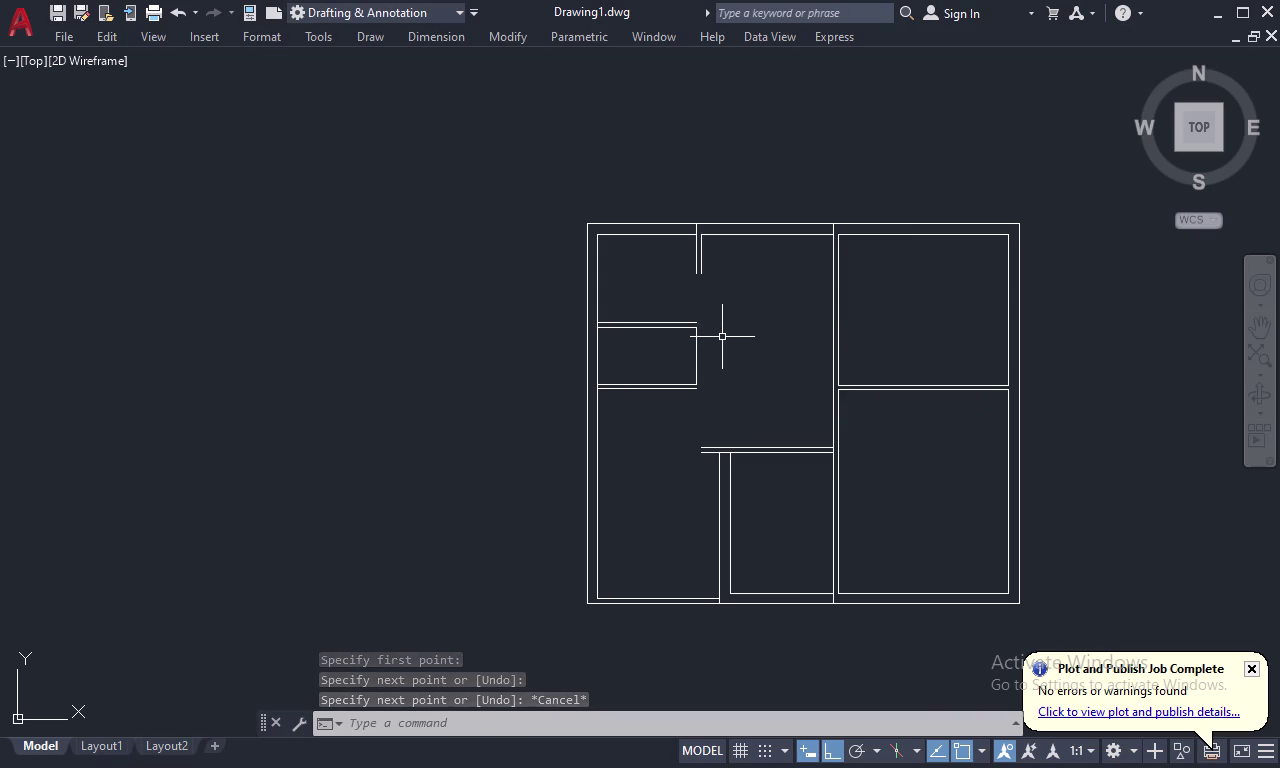
Offset the vertical line 4 inches to the right to form a double-line wall.
text(O)
key(space)
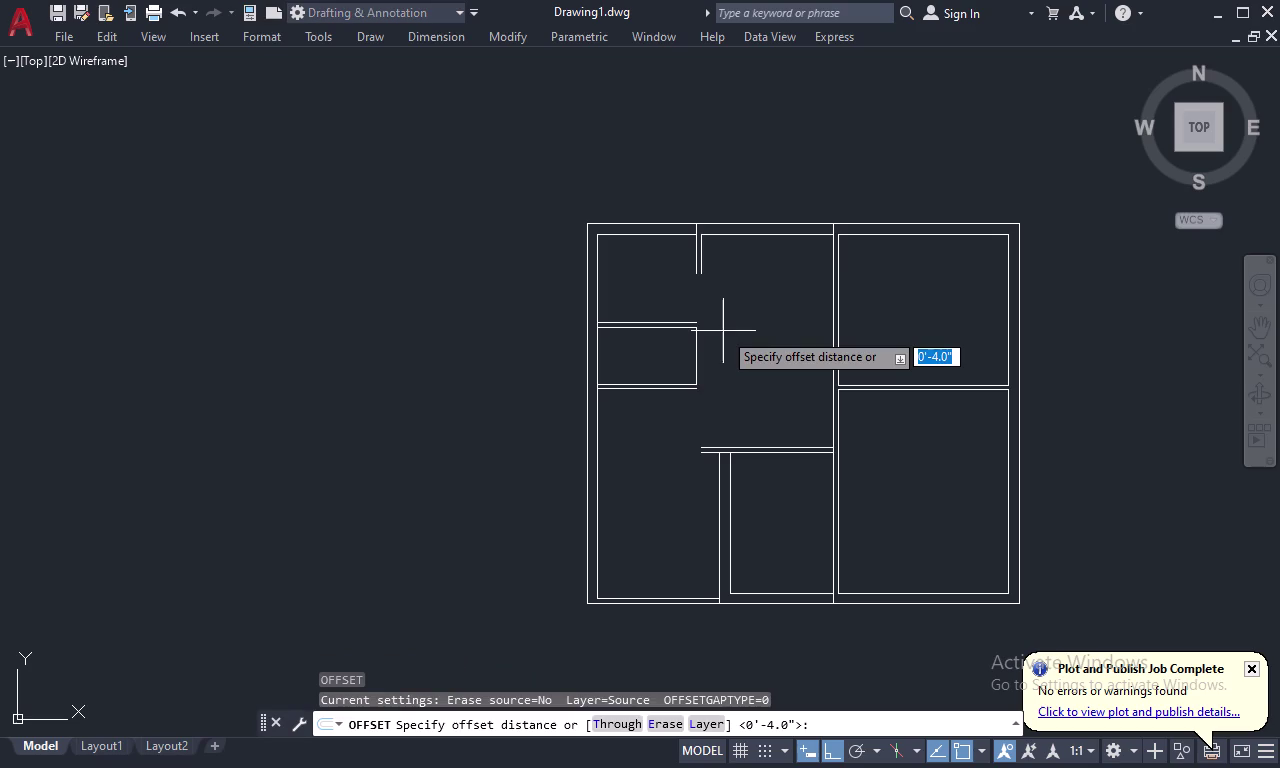
text(4)
key(space)
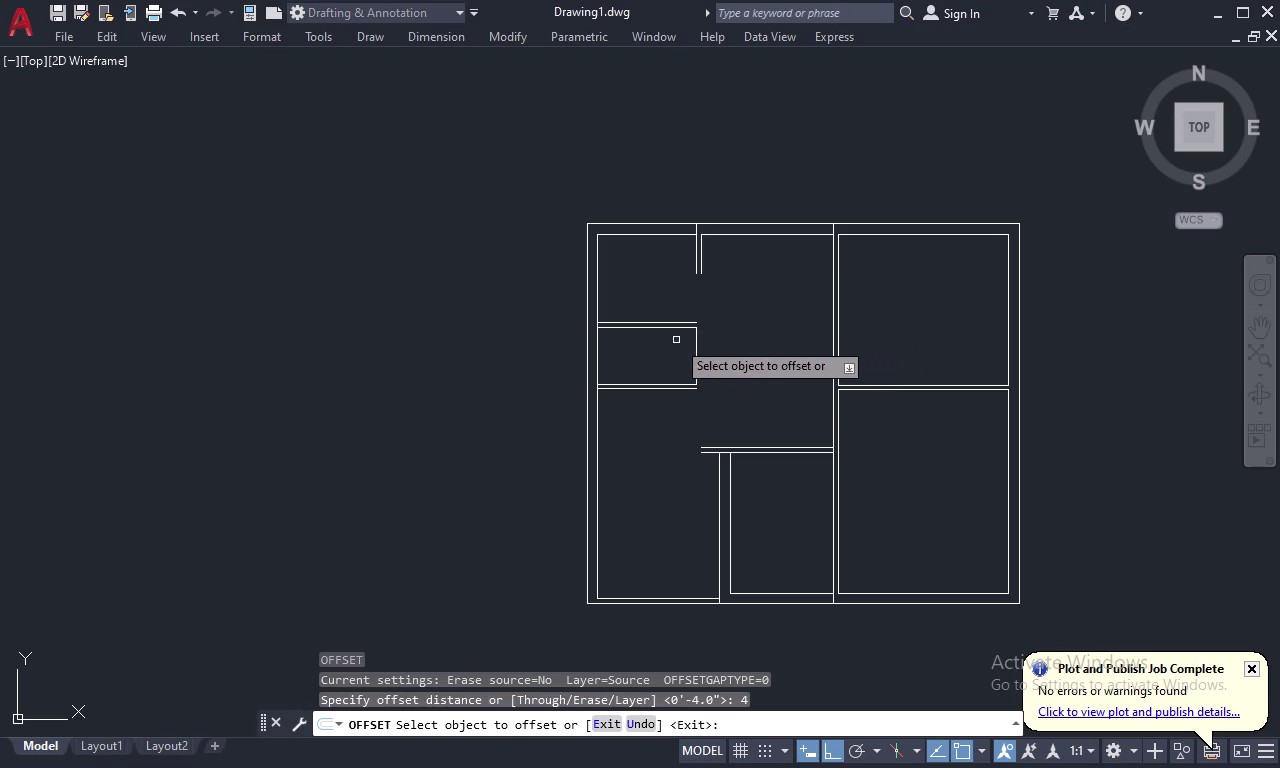
click(697, 355)
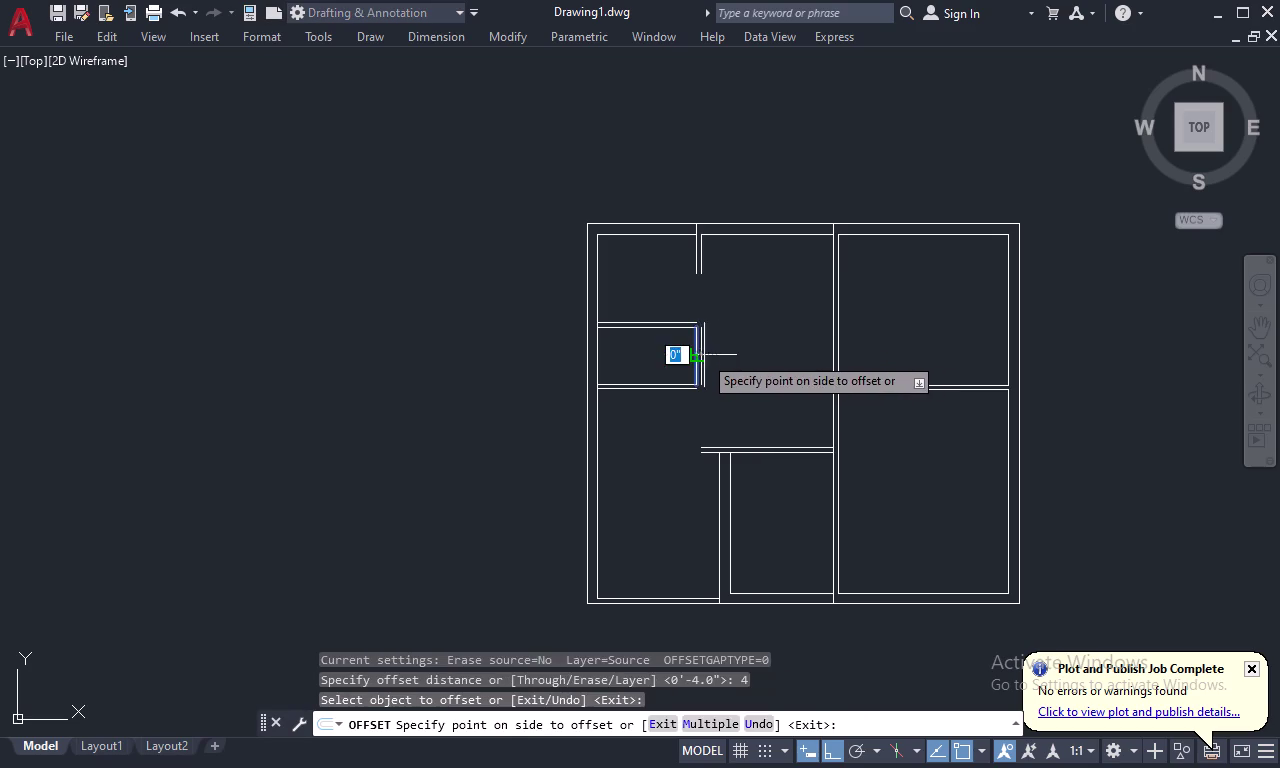
click(720, 355)
key(Escape)
text(F)
key(space)
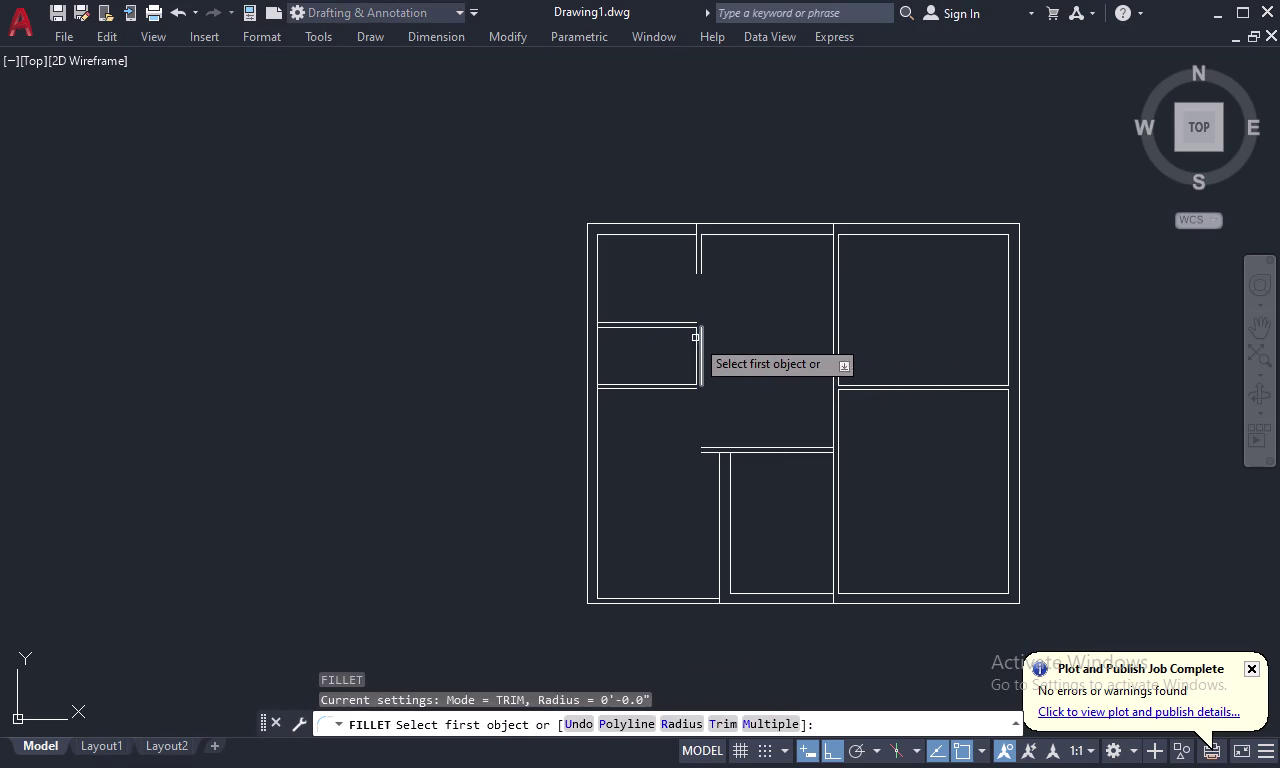
Fillet the upper and lower horizontal wall lines into the outer vertical wall line.
scroll(up, 3)
click(702, 300)
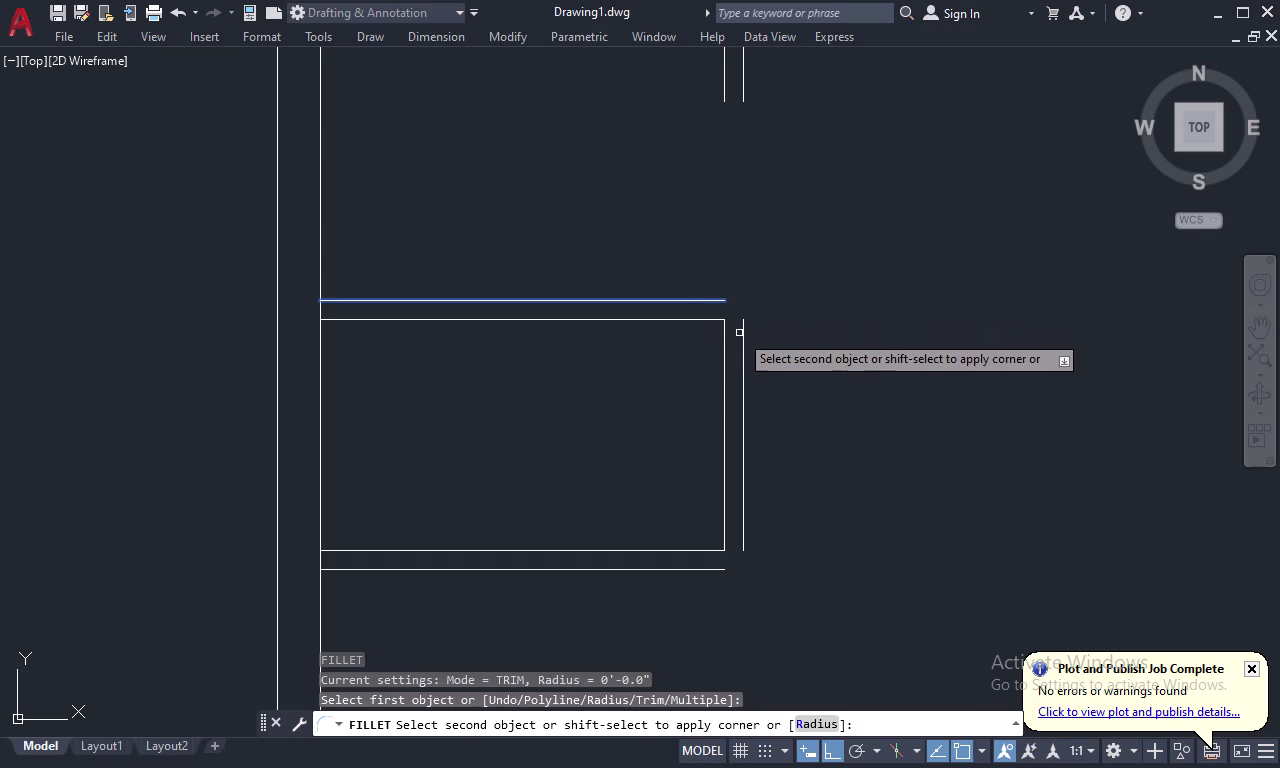
click(741, 333)
key(space)
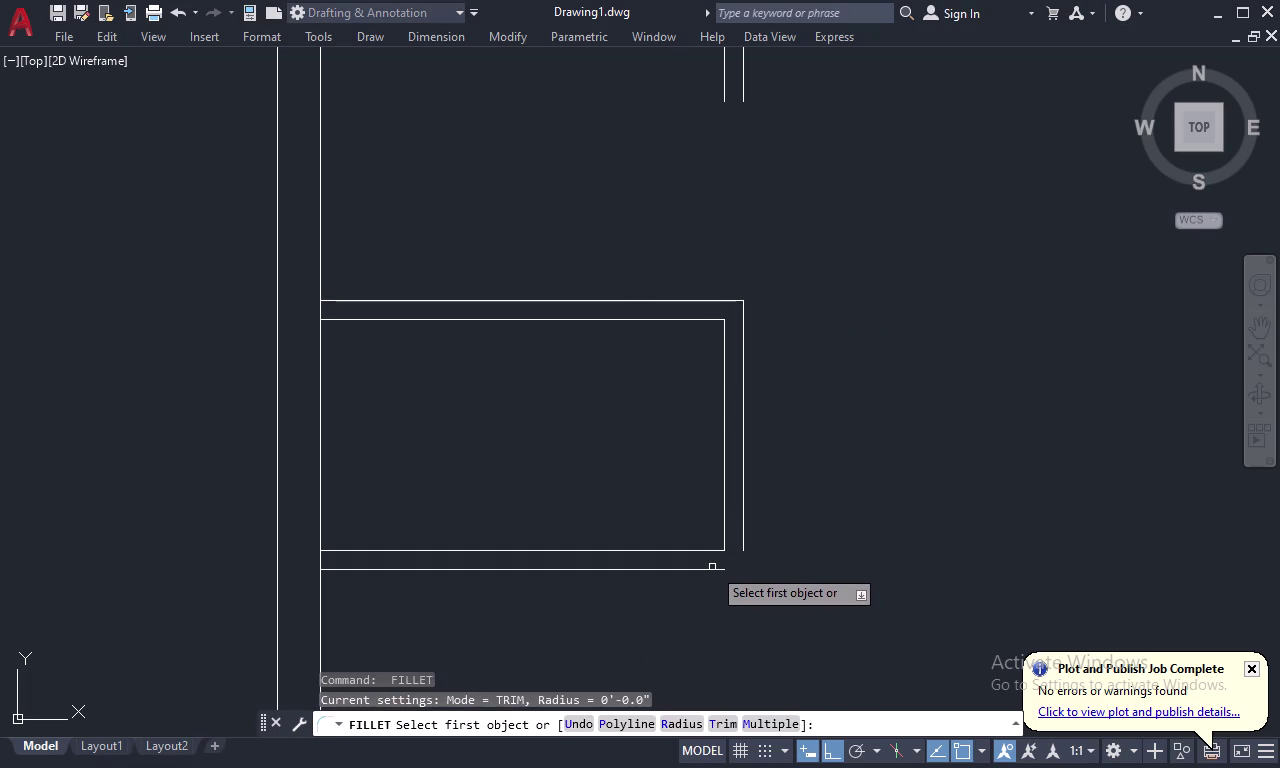
click(712, 571)
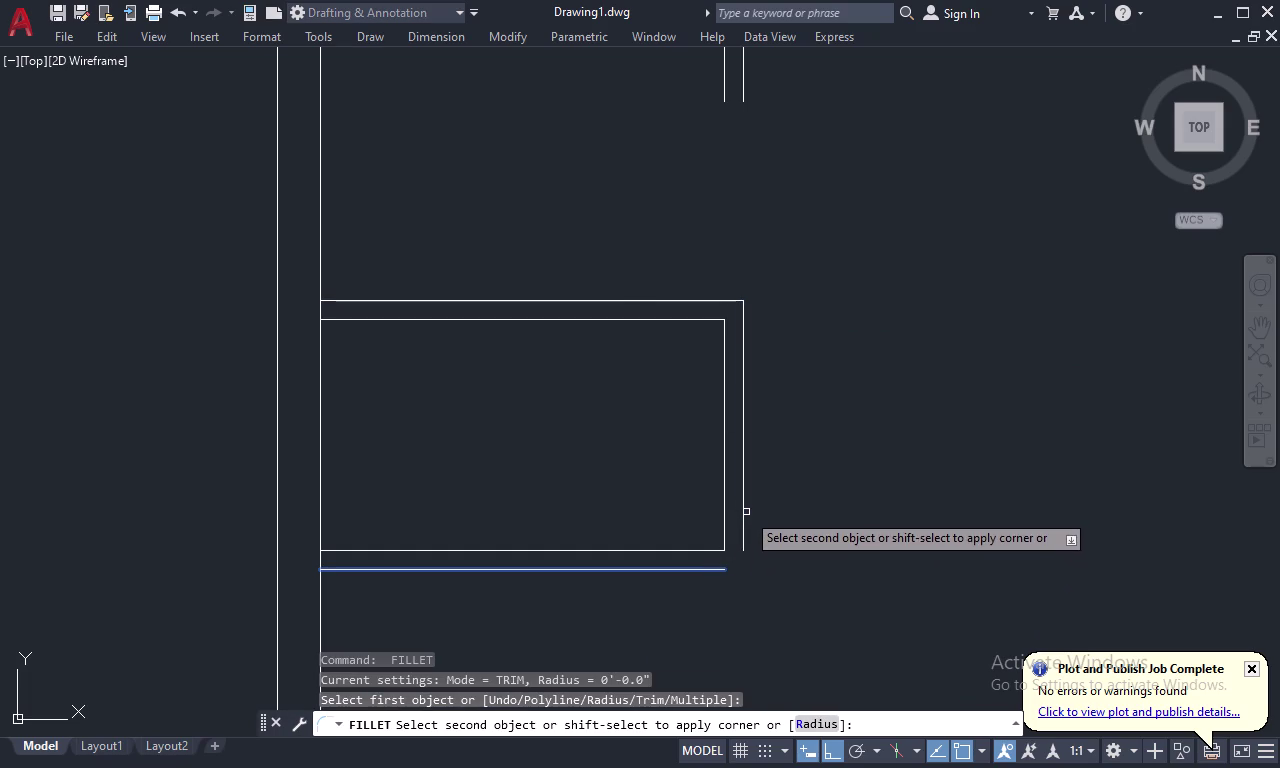
click(744, 520)
scroll(down, 3)
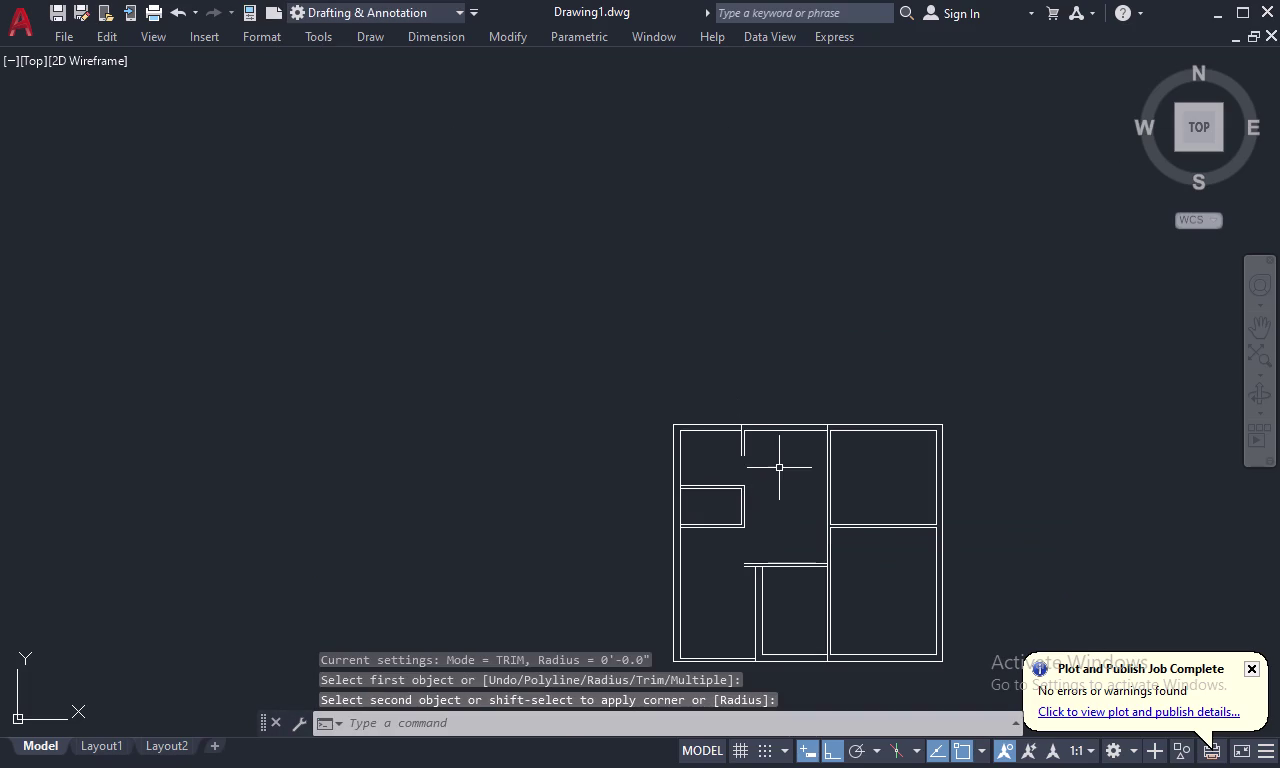
Fillet the top wall stub and inner vertical wall lines so they meet the walls.
key(Escape)
text(F)
key(space)
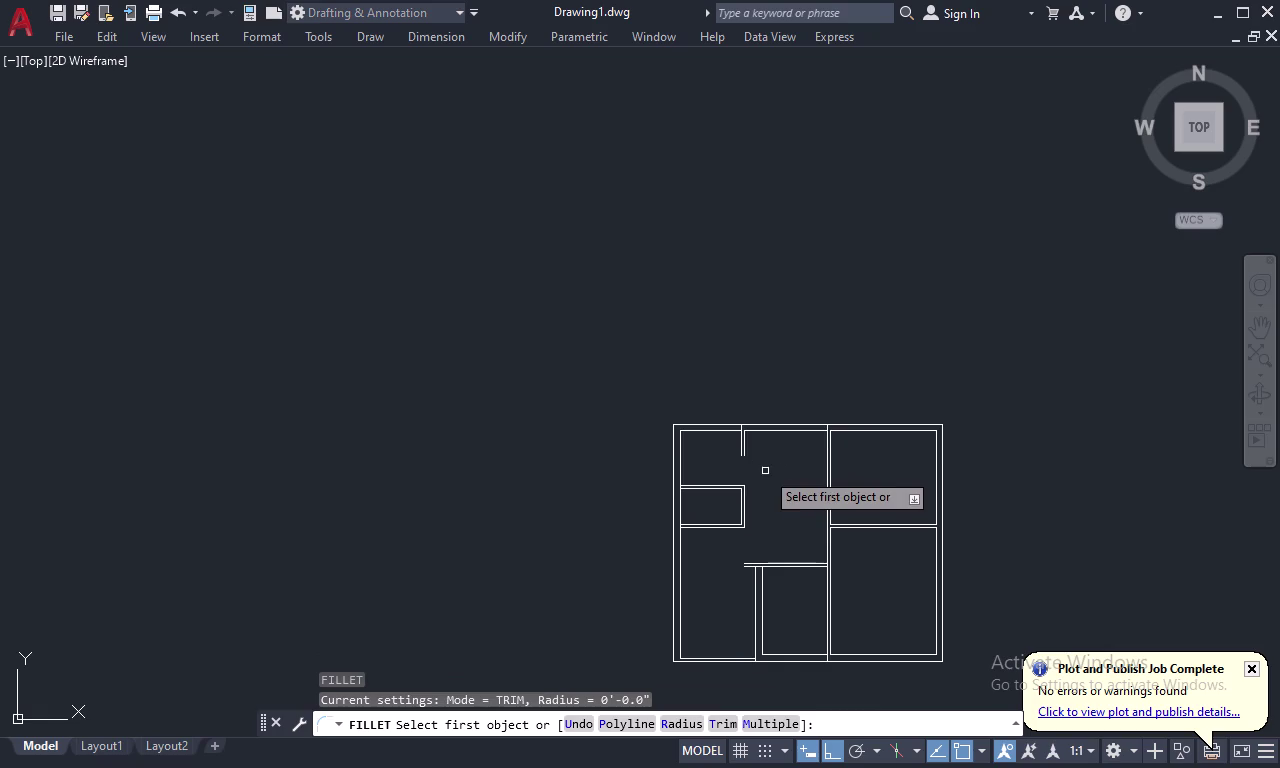
scroll(up, 3)
click(719, 446)
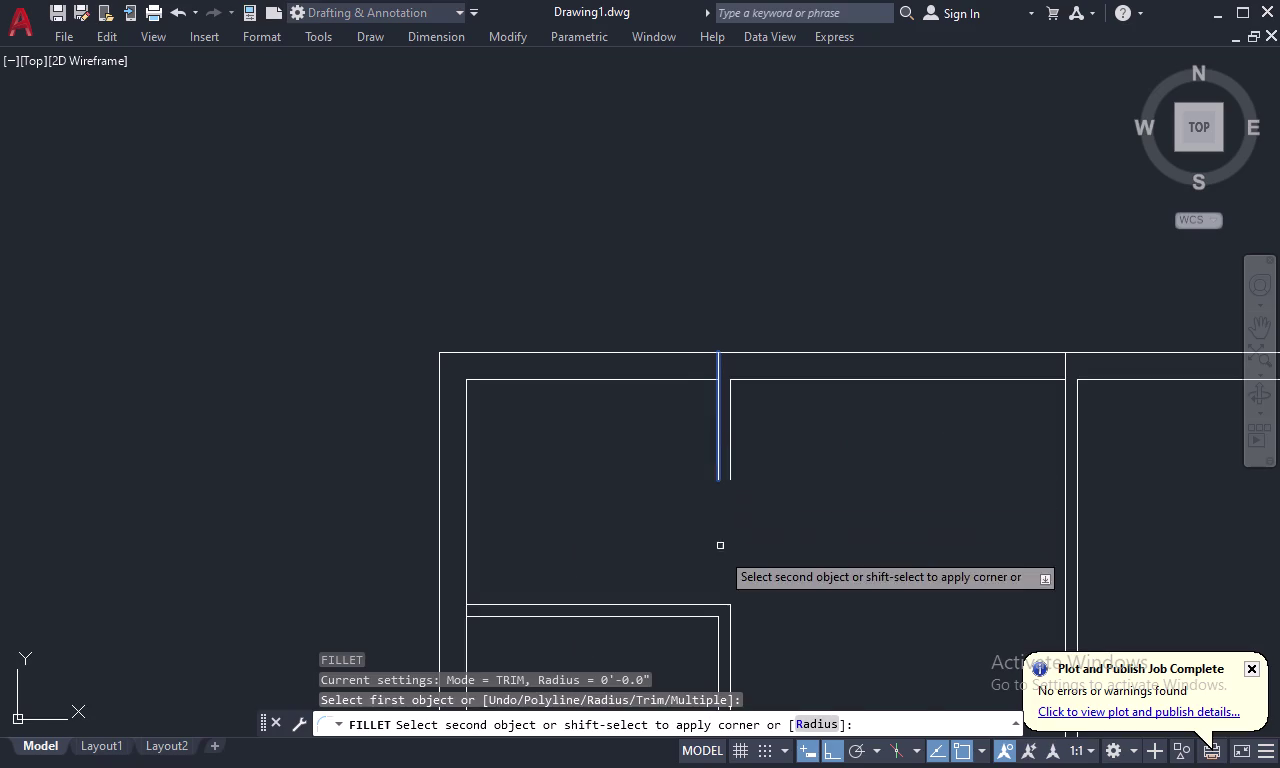
click(714, 616)
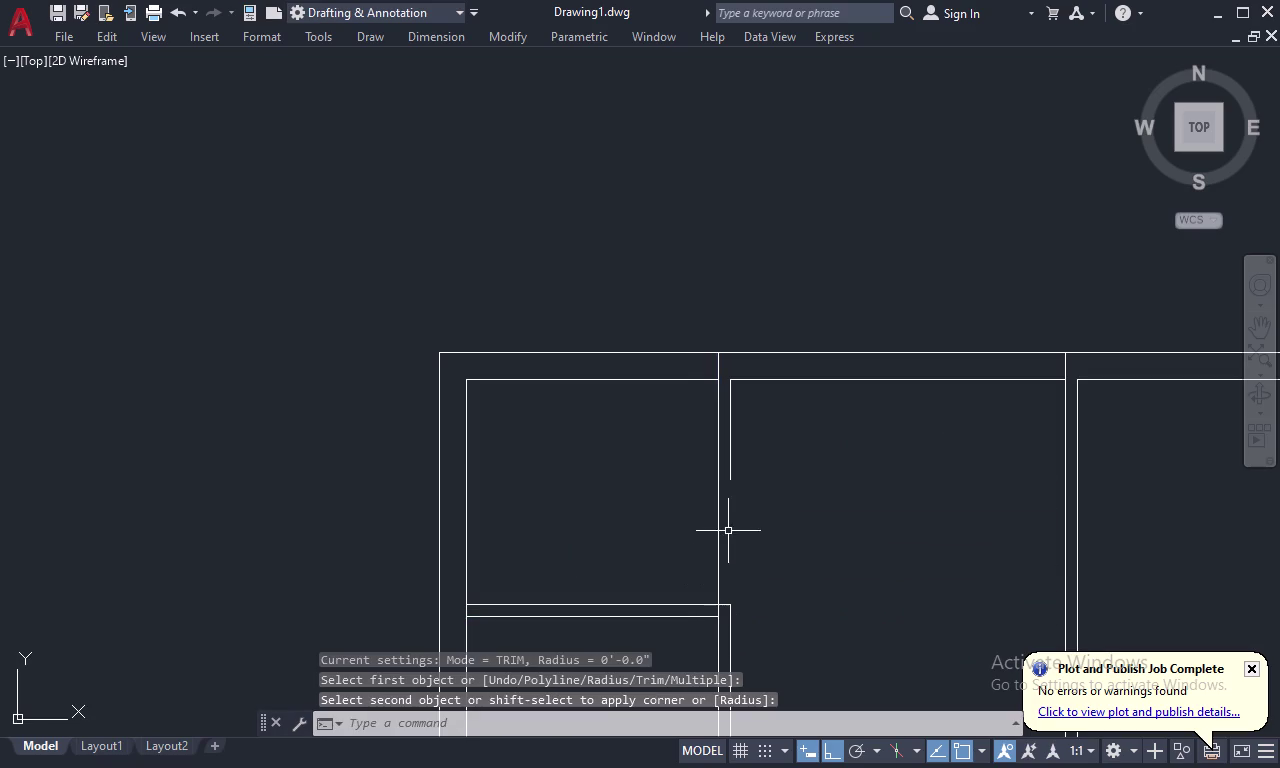
key(space)
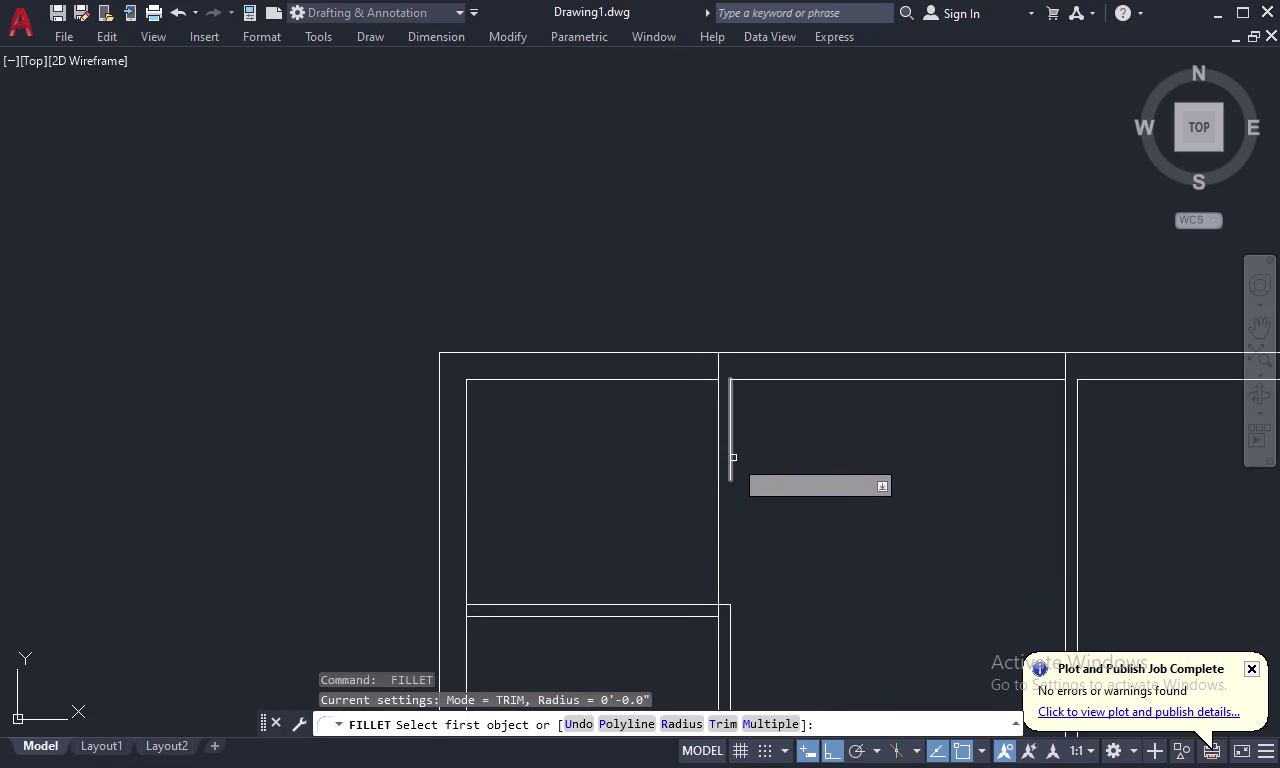
click(733, 458)
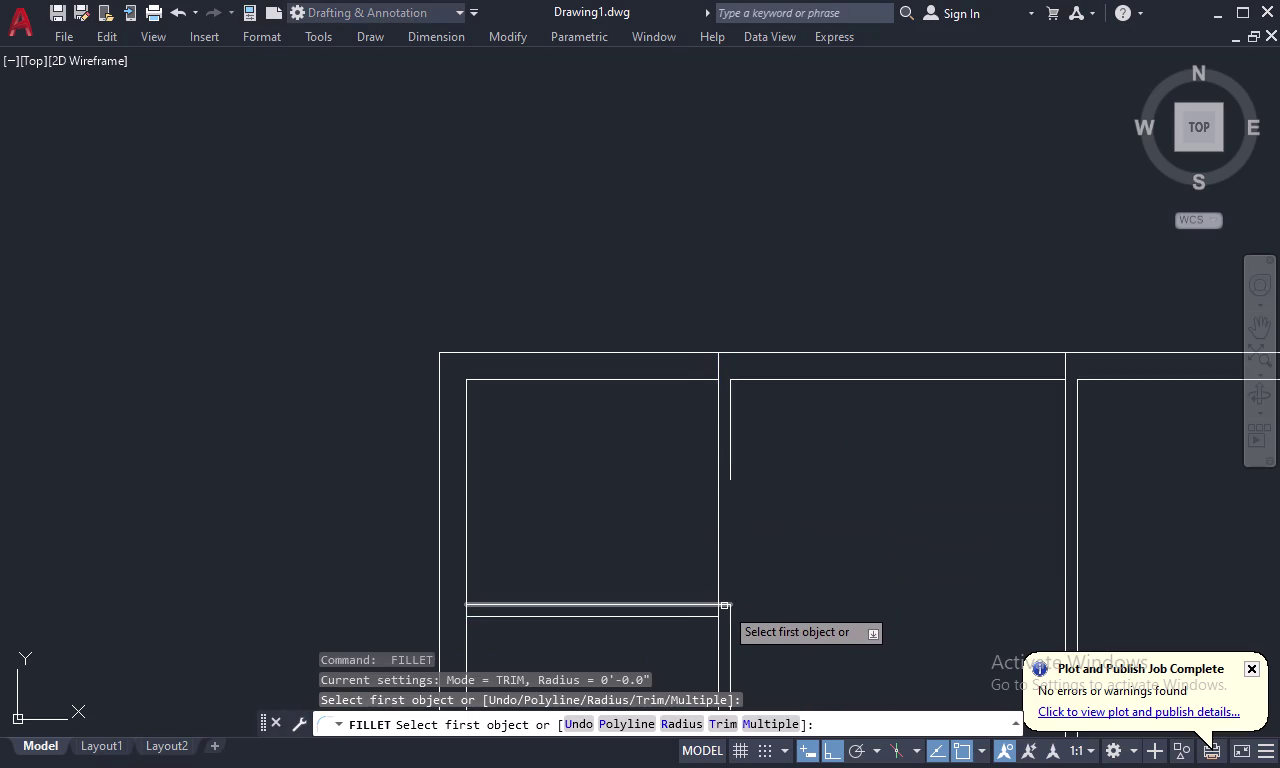
click(724, 606)
click(732, 469)
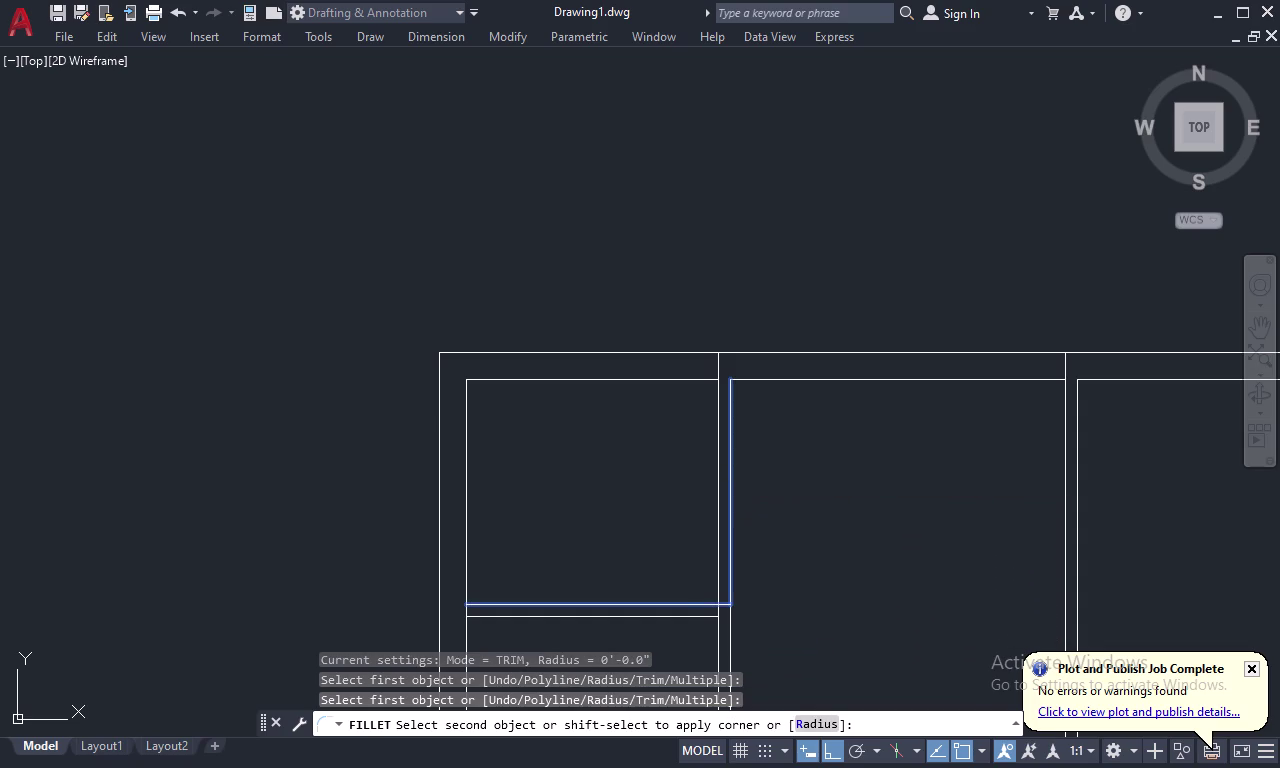
key(Escape)
Start the TRIM command with TR.
key(t)
key(r)
key(space)
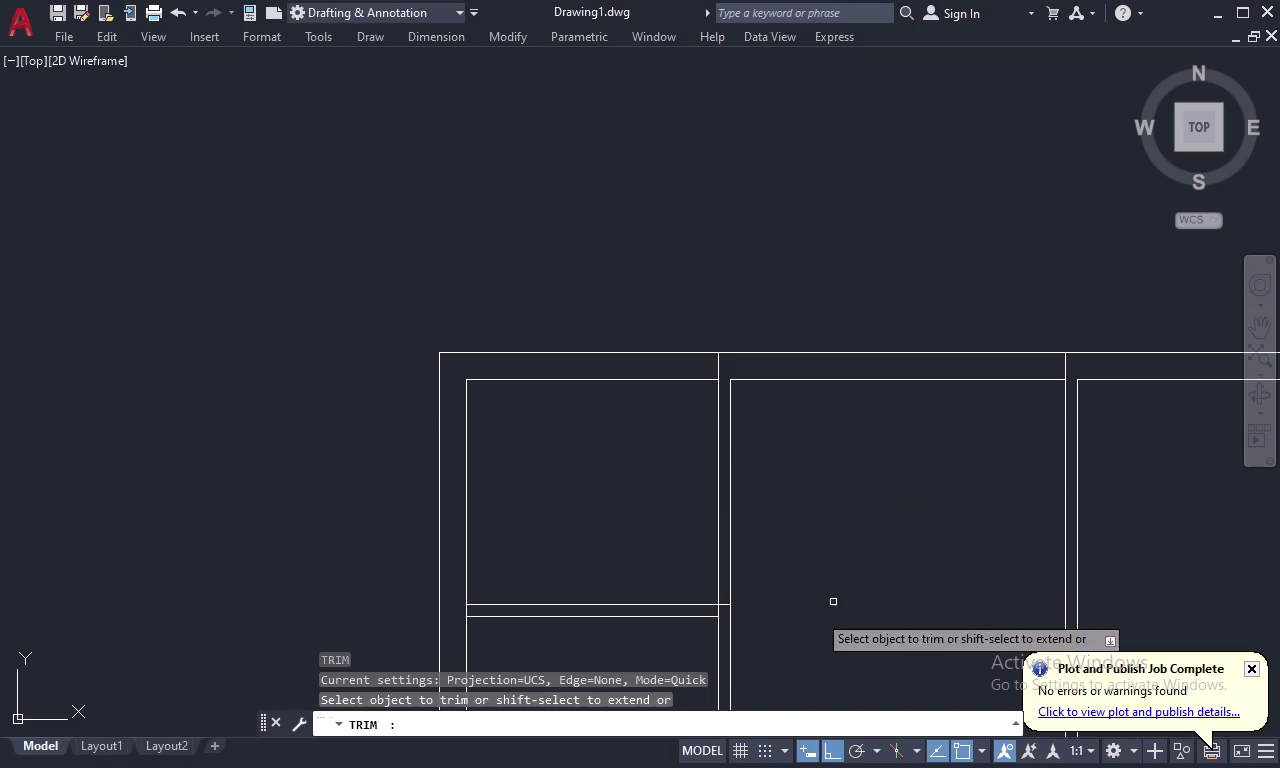
Fence-trim the overlapping wall line ends at the nearby junctions.
scroll(up, 3)
drag(732, 526, 719, 575)
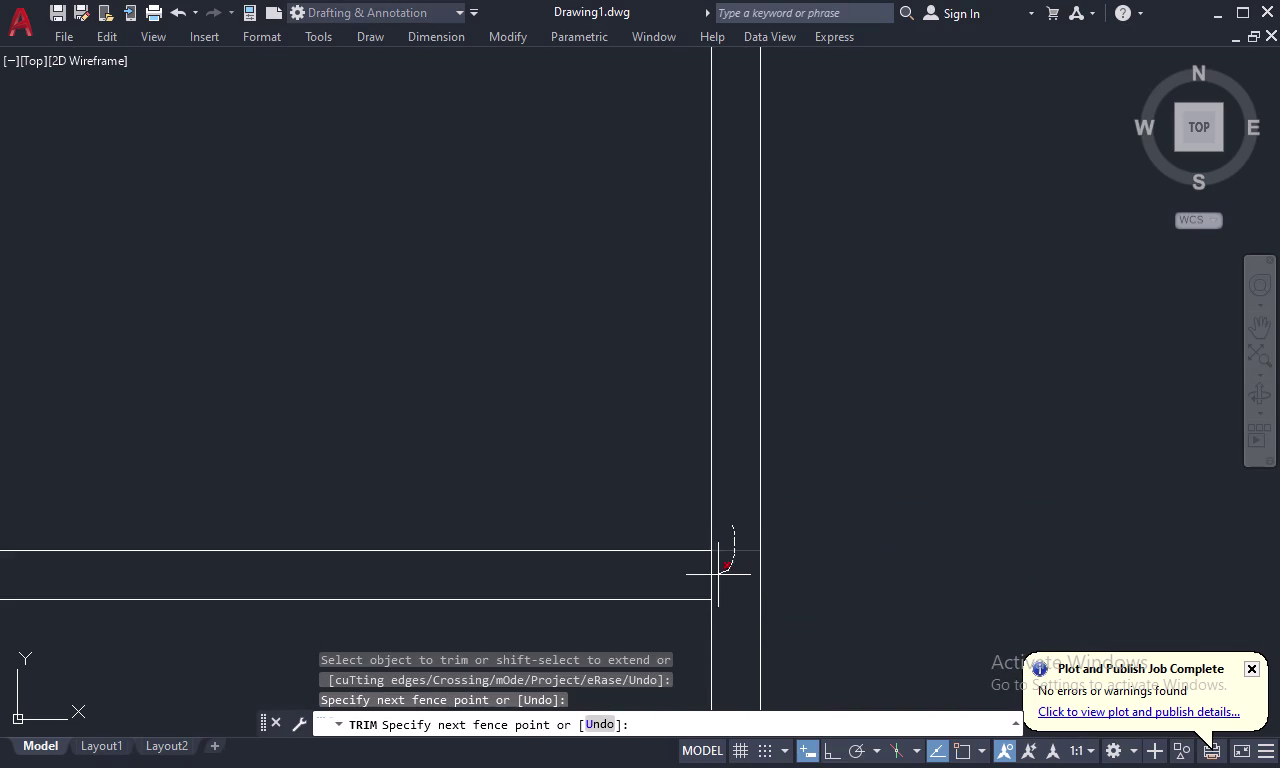
drag(719, 575, 706, 575)
scroll(down, 3)
scroll(up, 3)
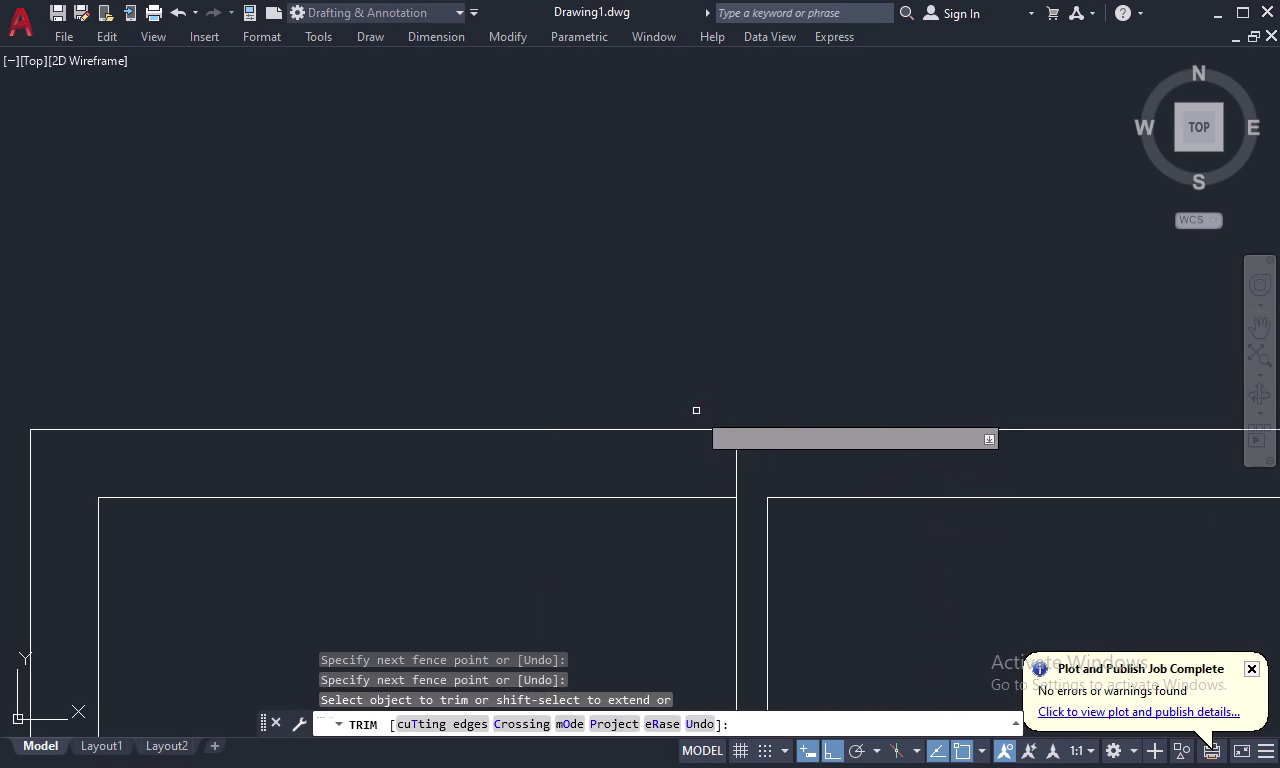
drag(705, 468, 769, 460)
scroll(down, 3)
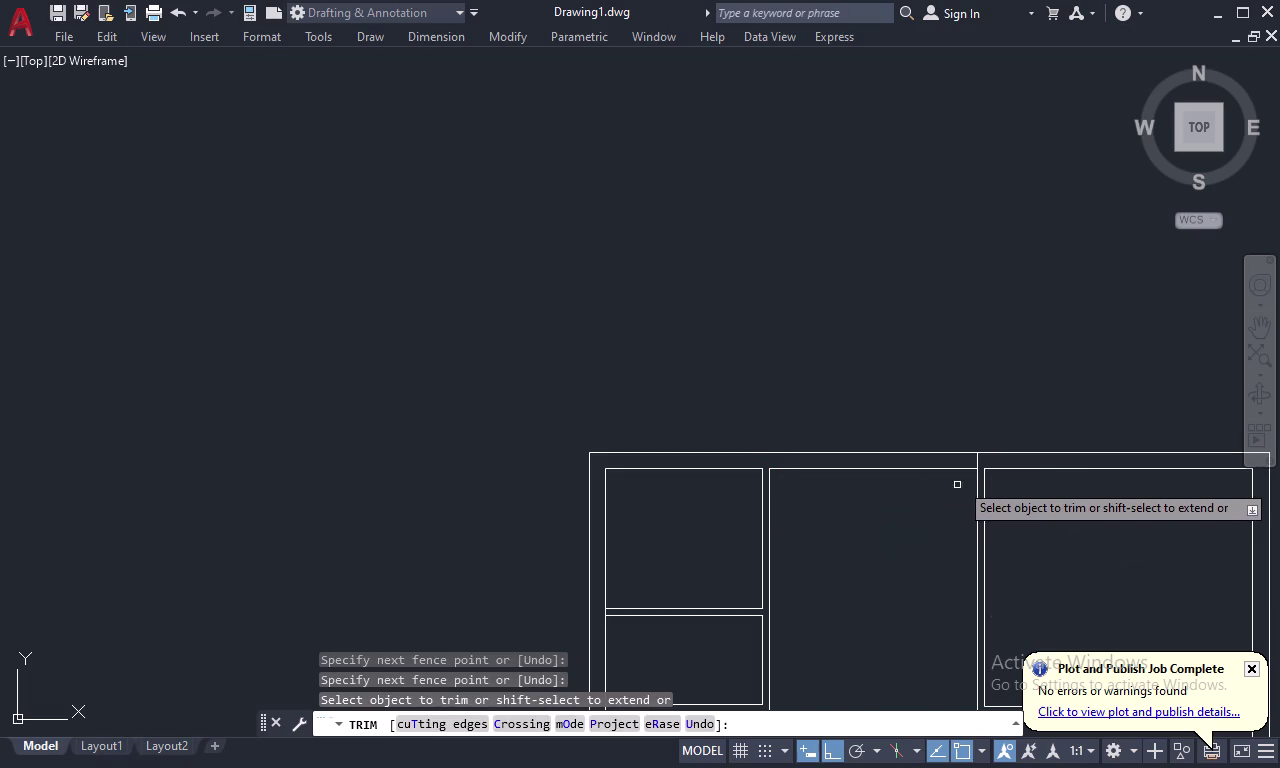
scroll(up, 3)
drag(984, 465, 965, 477)
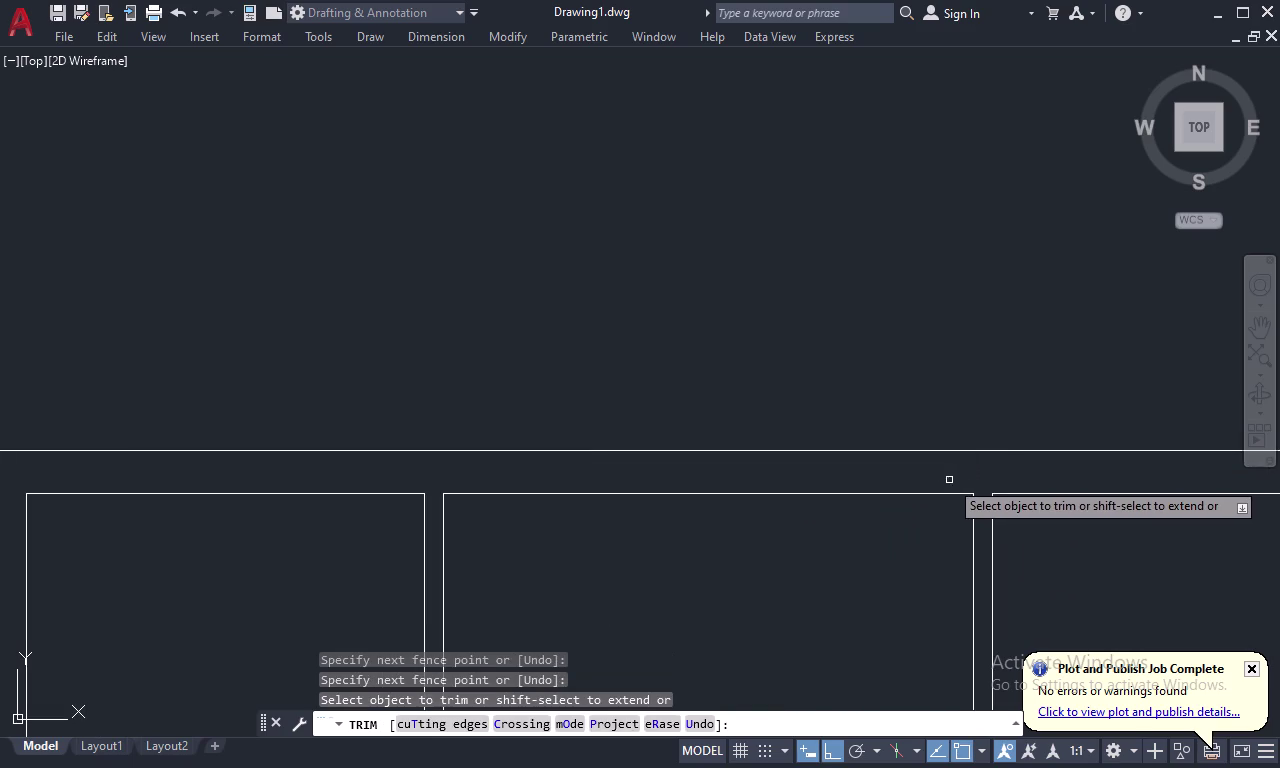
scroll(down, 3)
Pan across the plan and trim the stray wall segment at the bottom corner.
middle_drag(921, 520, 834, 386)
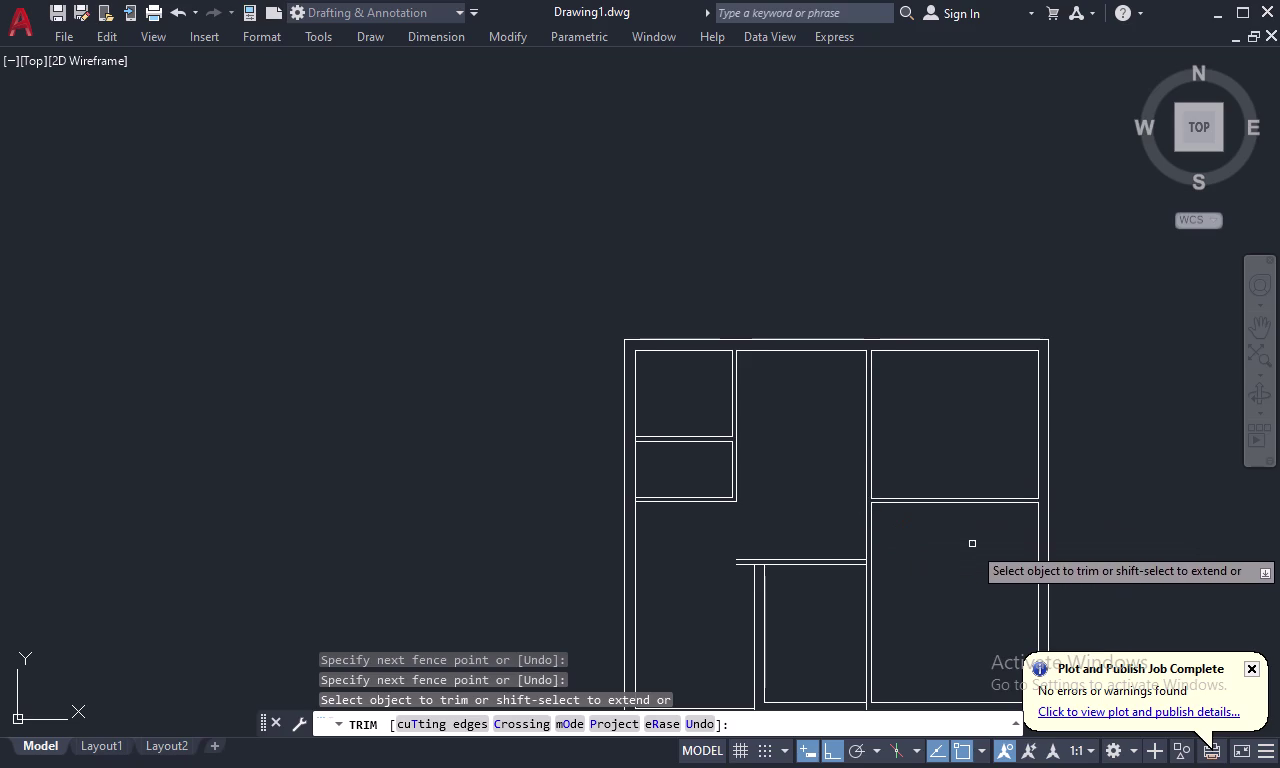
middle_drag(957, 574, 914, 448)
scroll(up, 3)
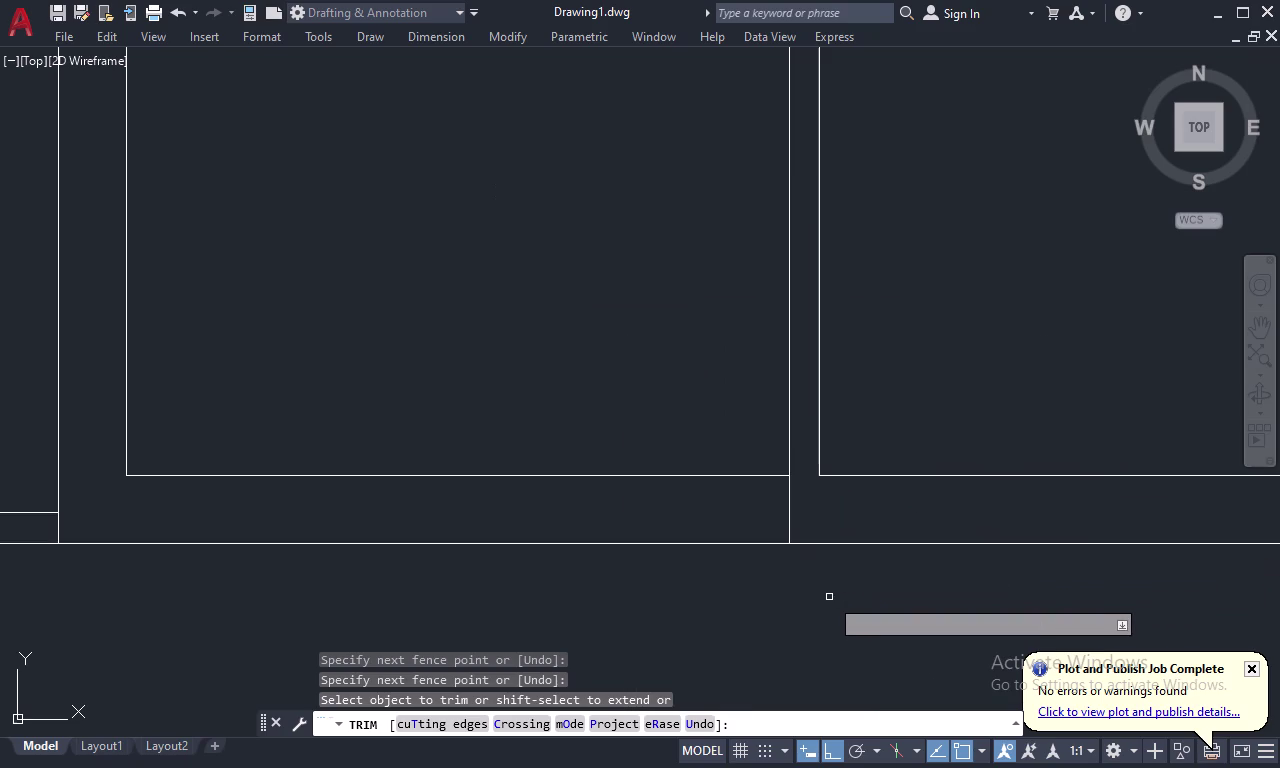
drag(826, 507, 777, 506)
scroll(down, 3)
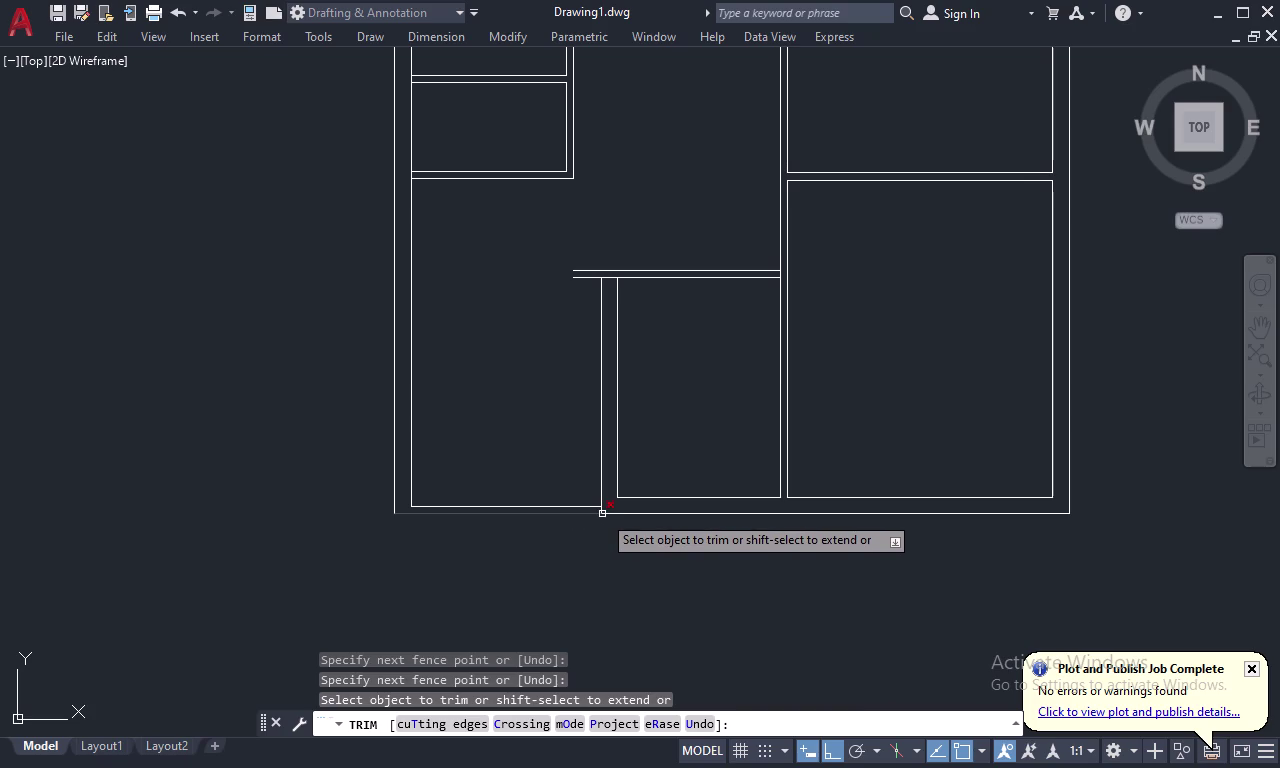
scroll(up, 3)
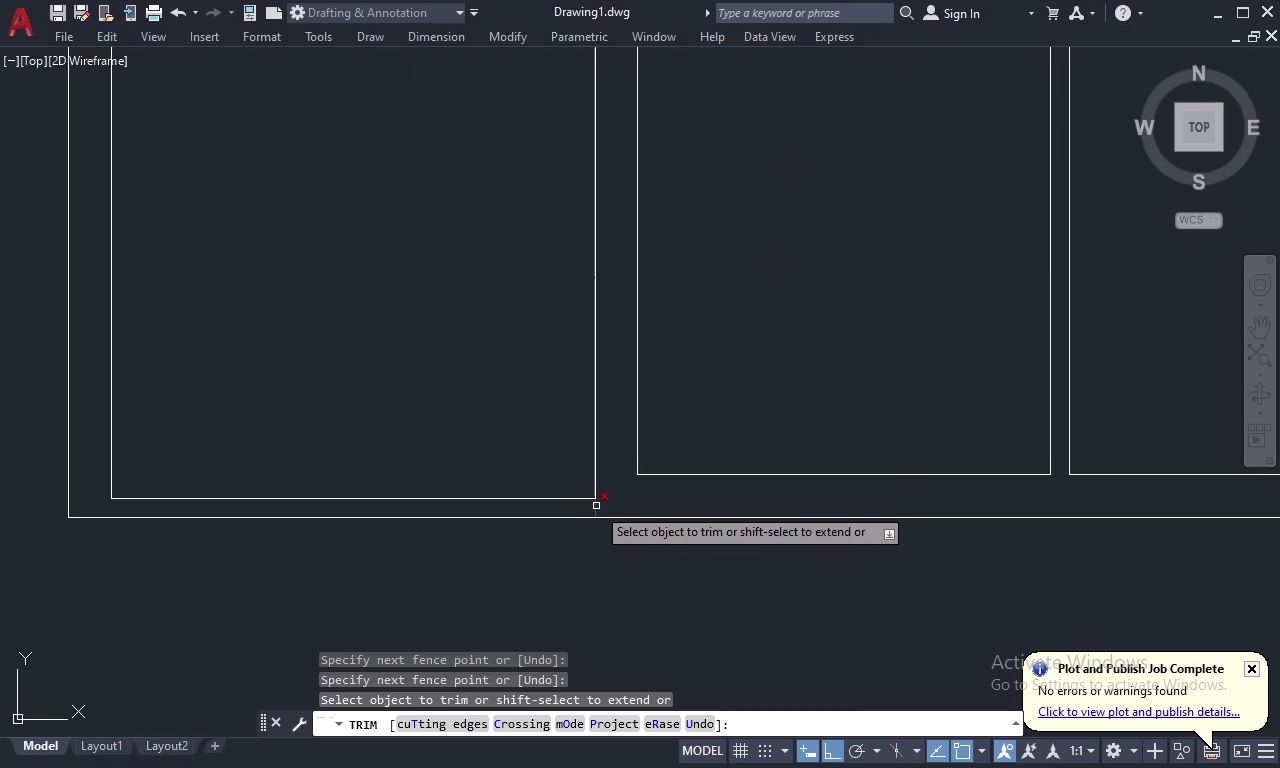
click(596, 506)
scroll(down, 3)
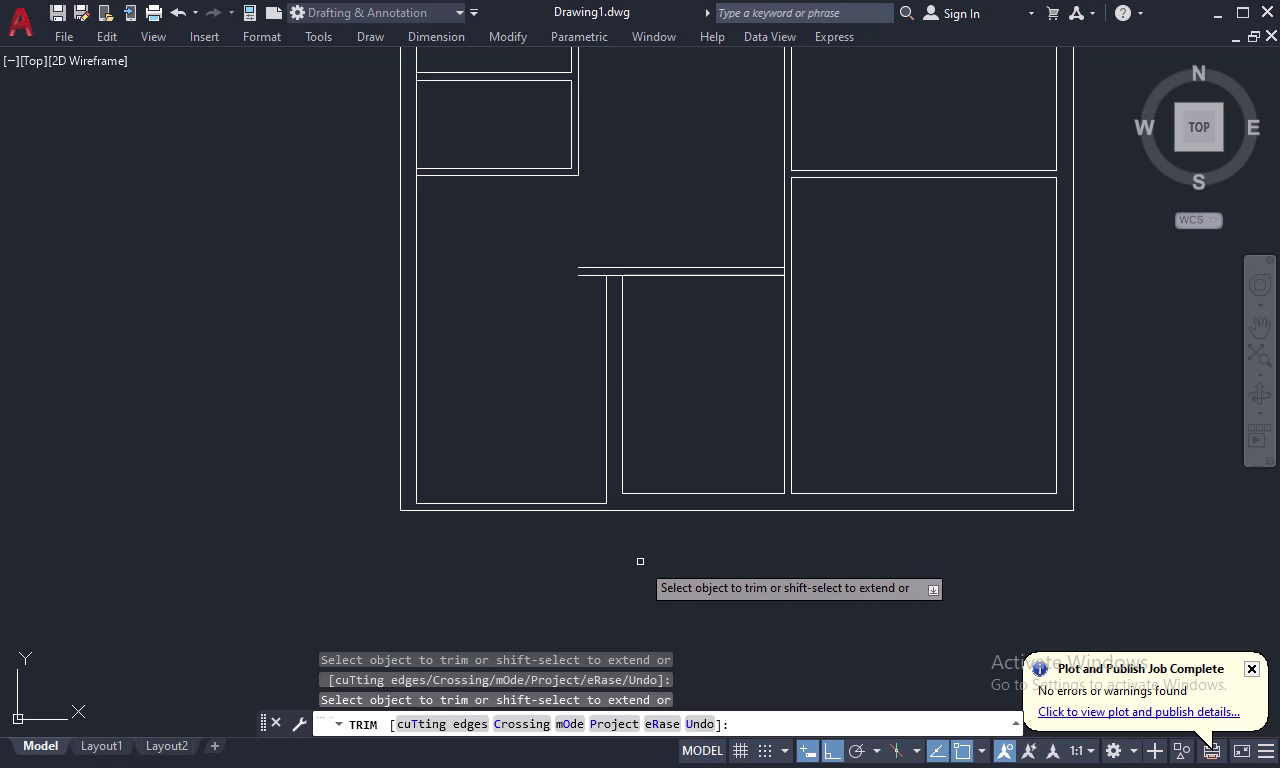
key(Escape)
text(L)
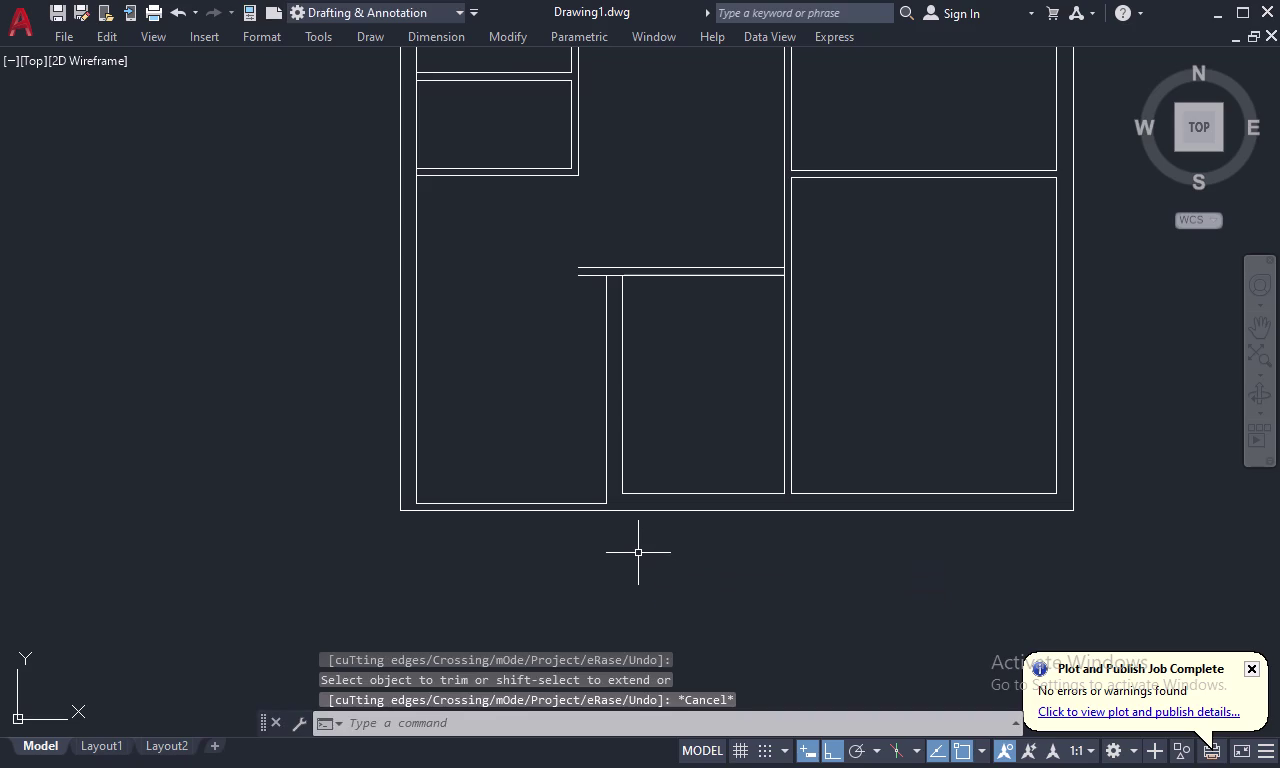
key(space)
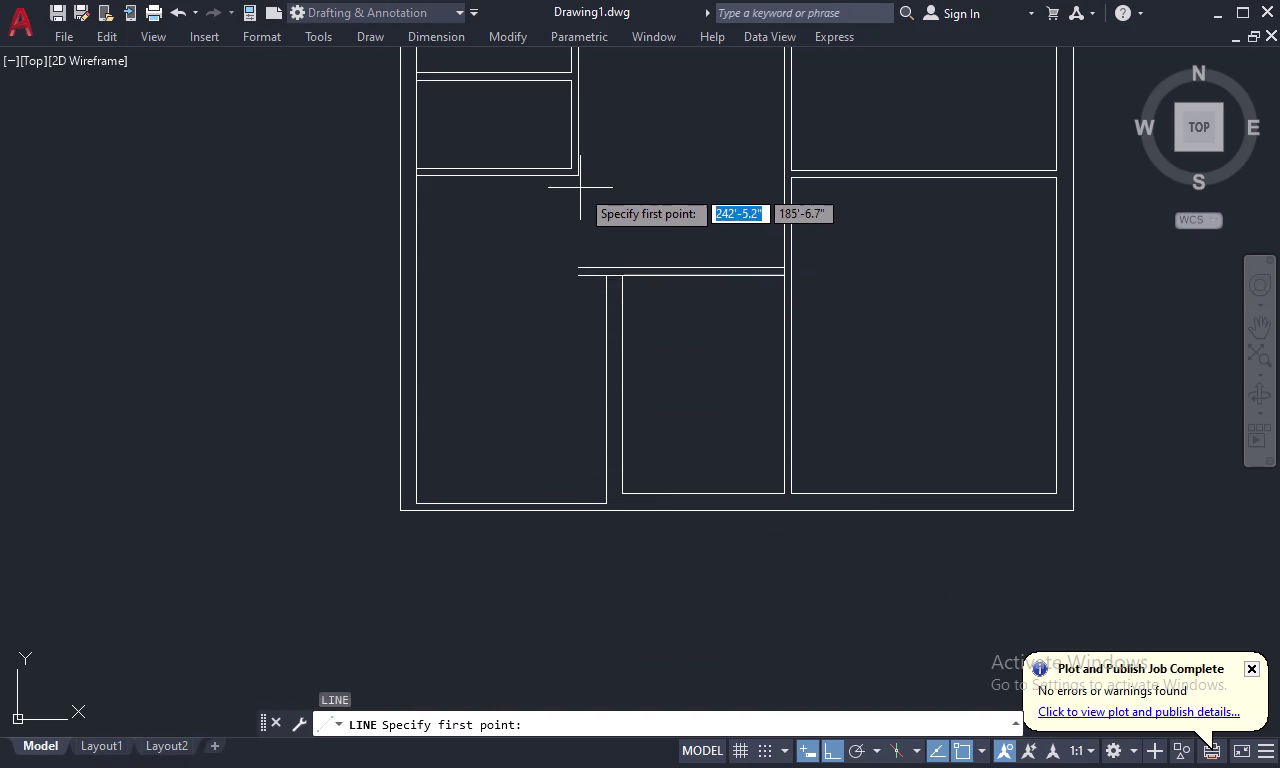
key(Escape)
text(D)
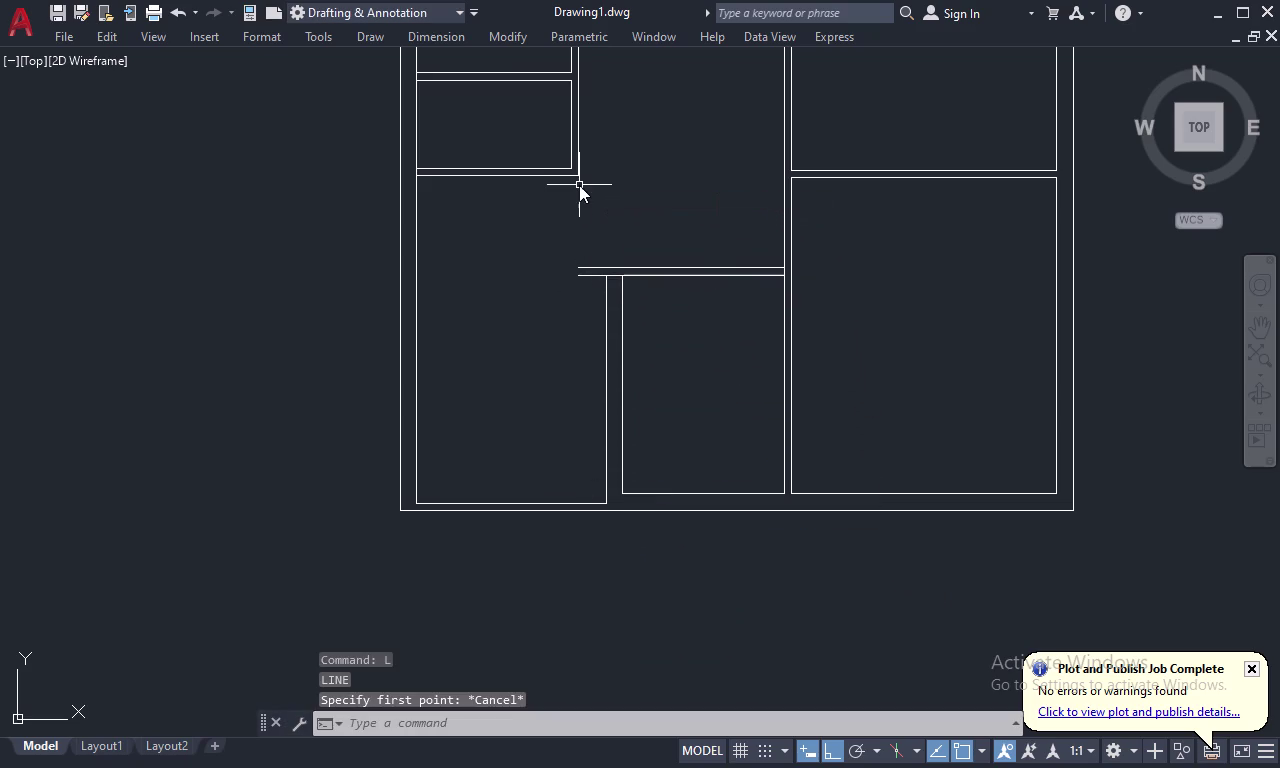
text(I)
key(space)
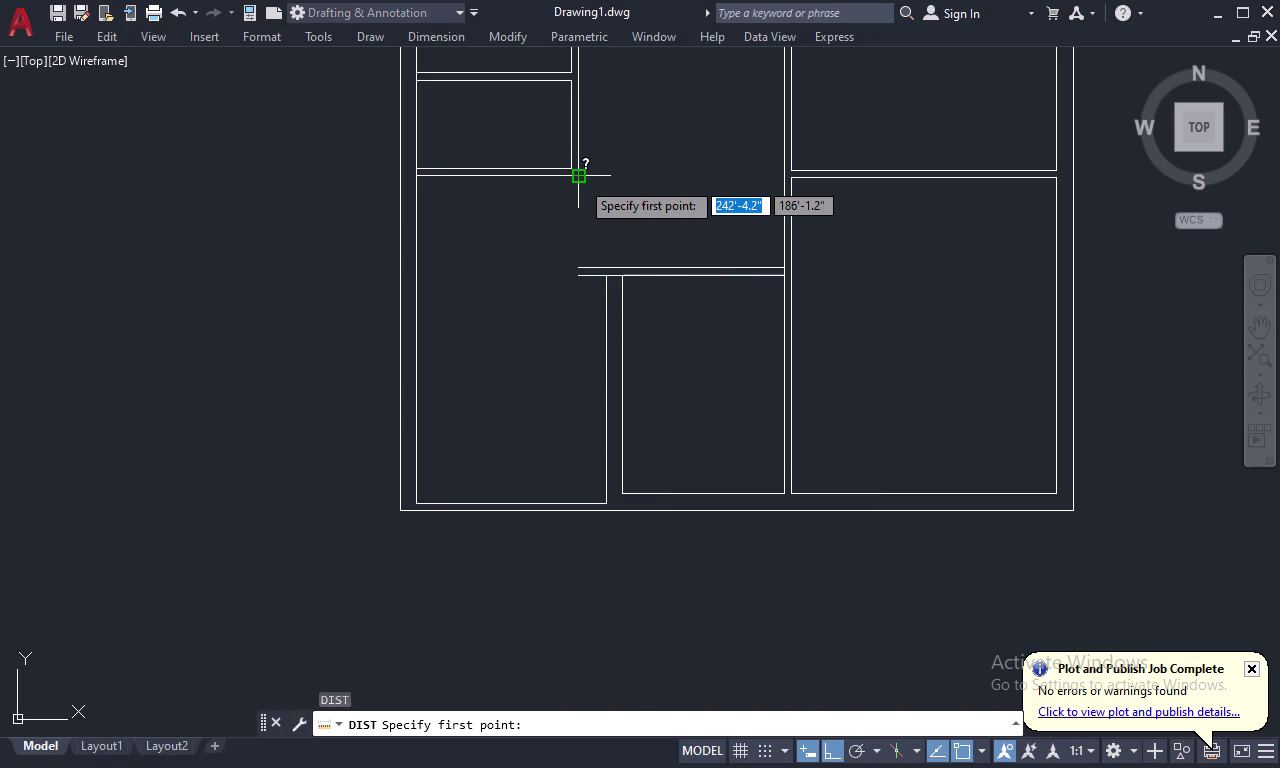
click(580, 180)
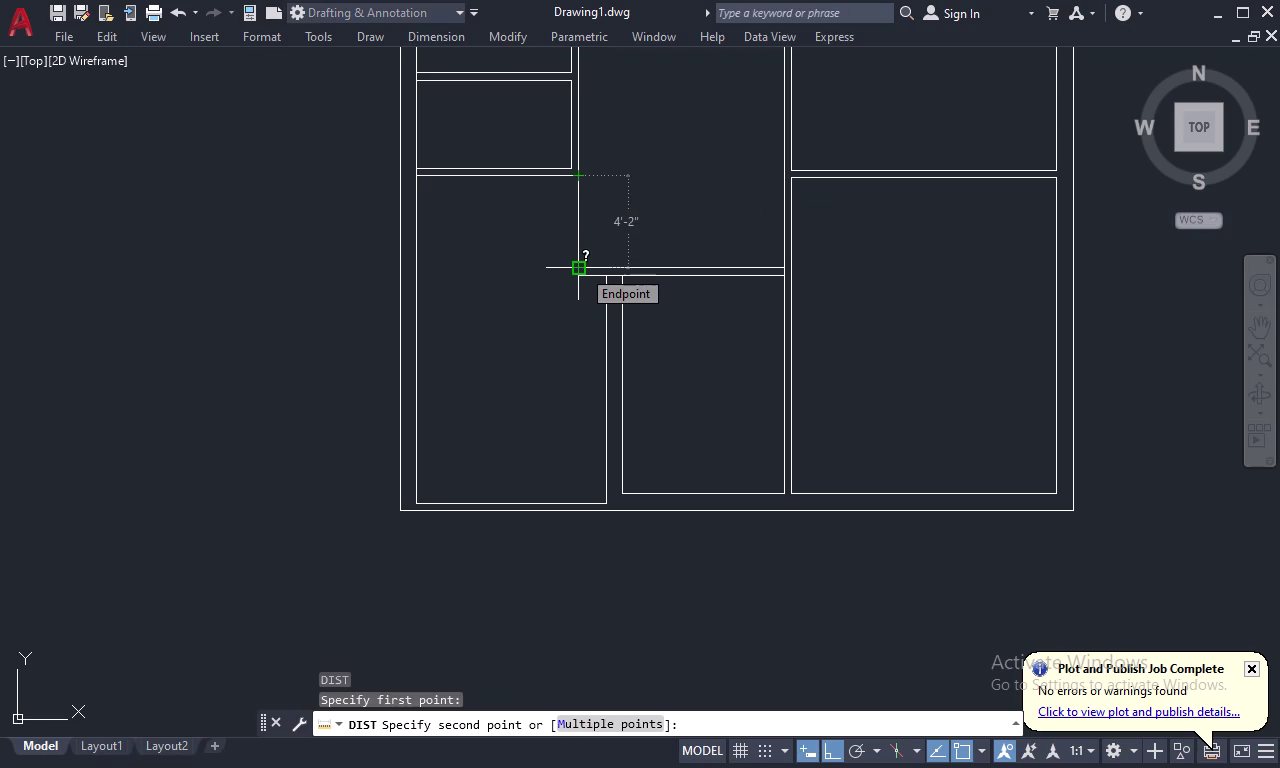
key(Escape)
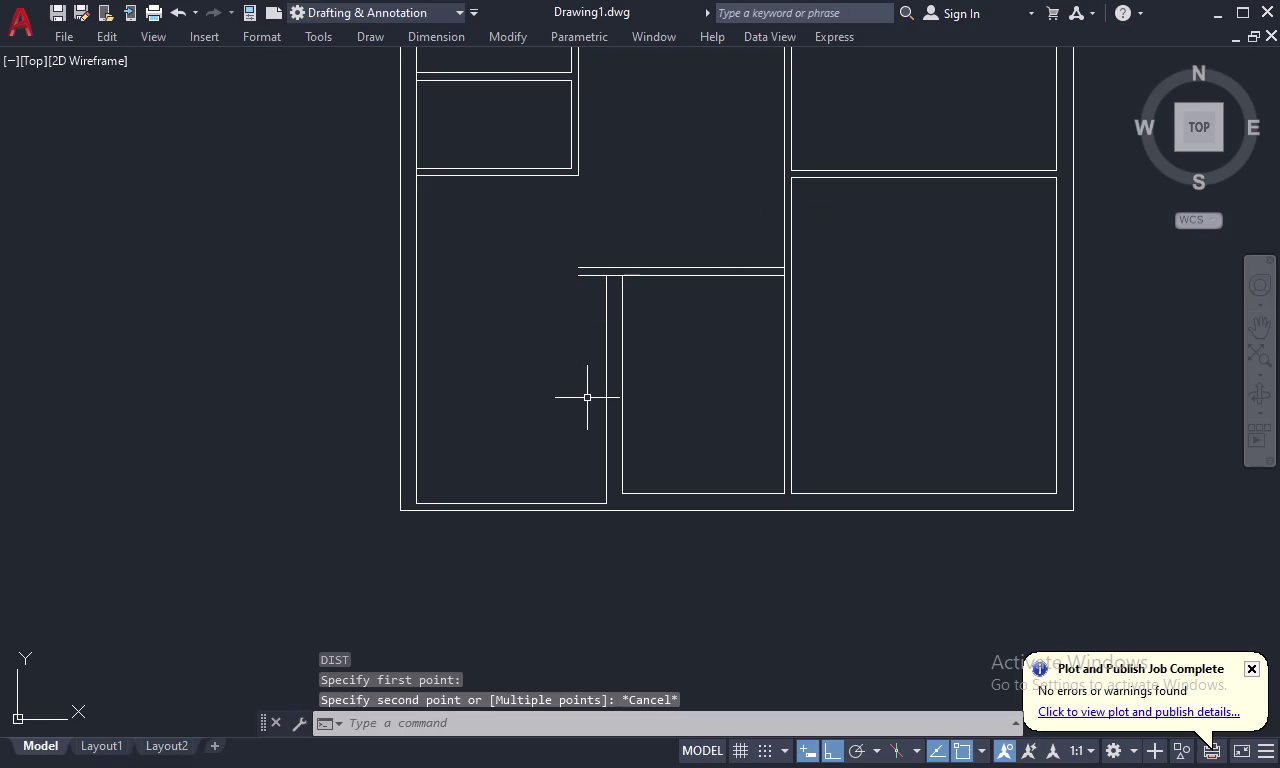
text(O)
Enter a mistaken offset distance of 4,4" and cancel it.
key(space)
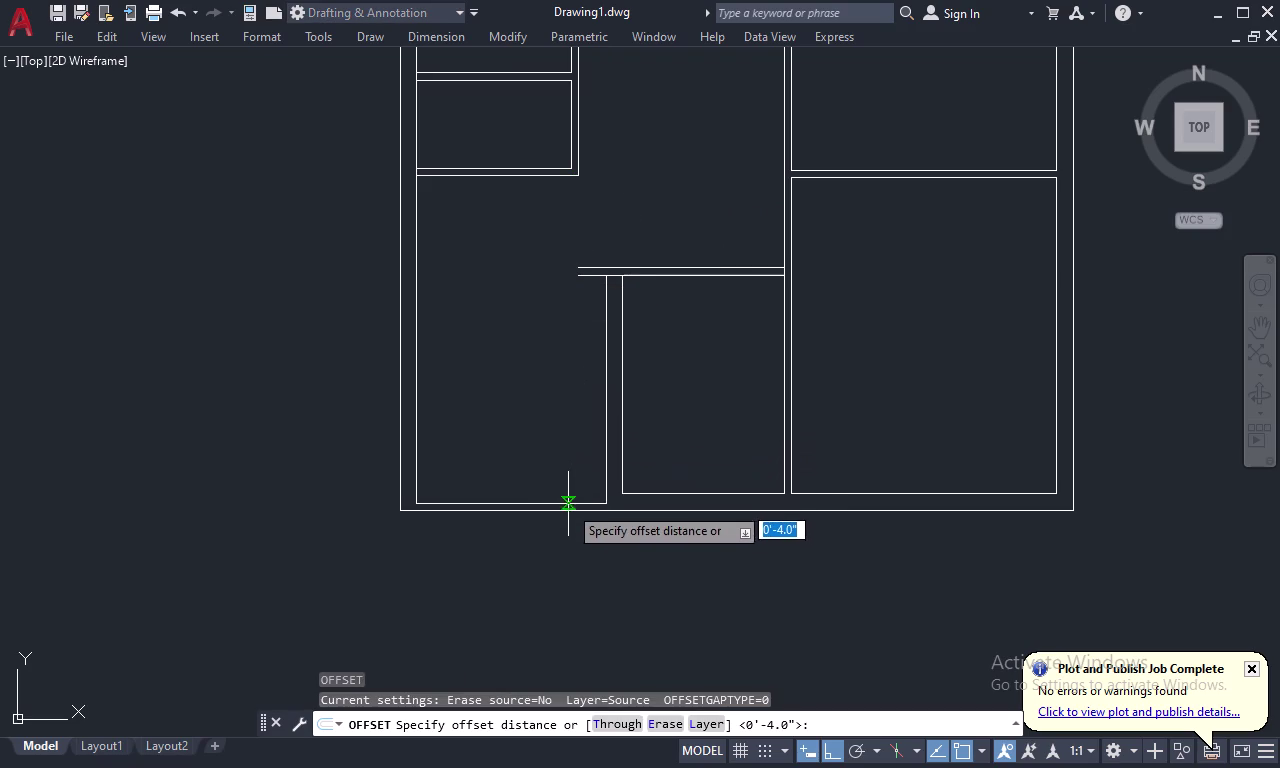
key(4)
text(,)
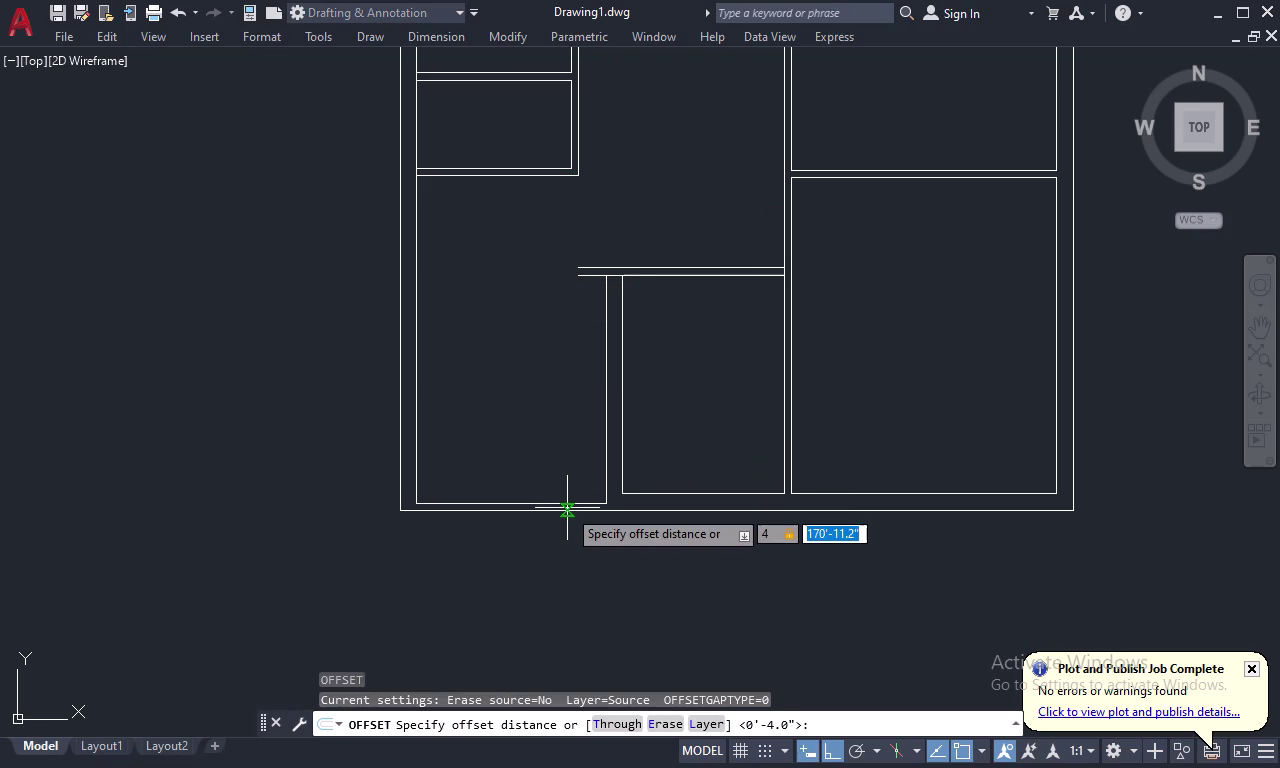
text(4)
key(shift+quotedbl)
key(Return)
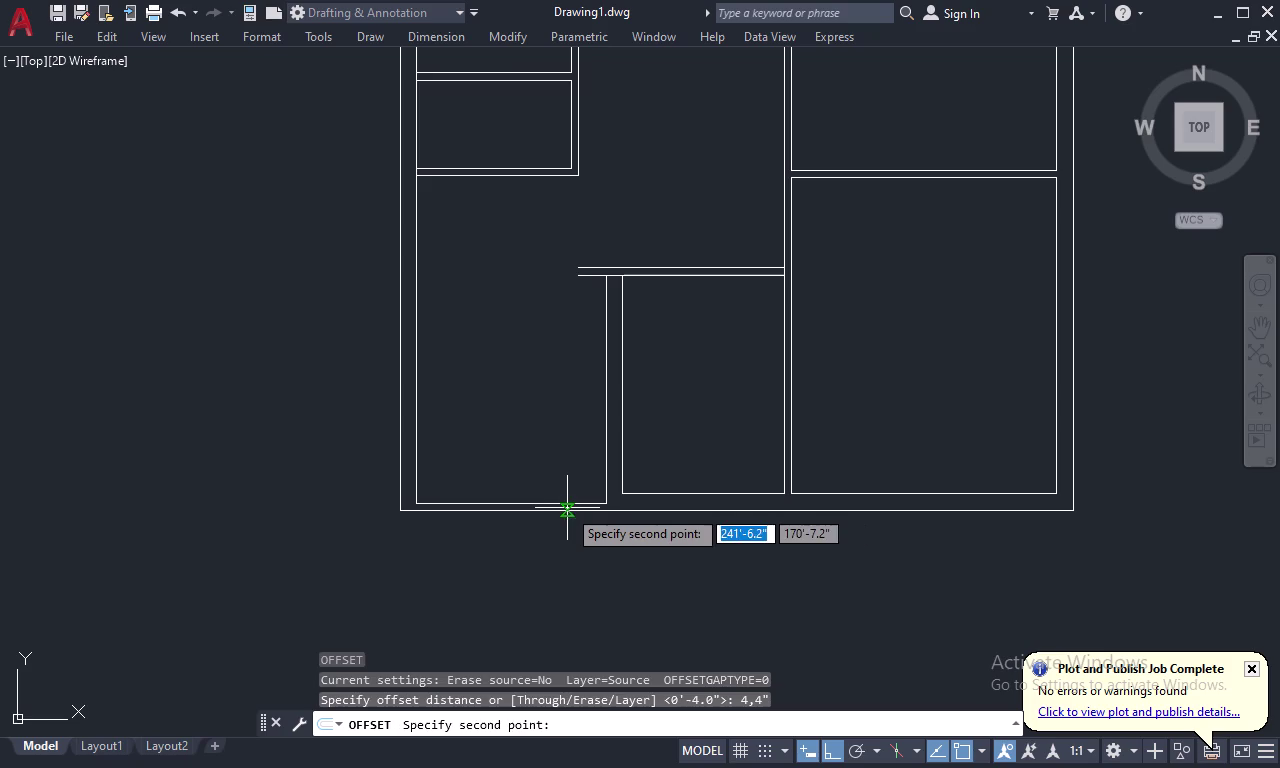
key(Escape)
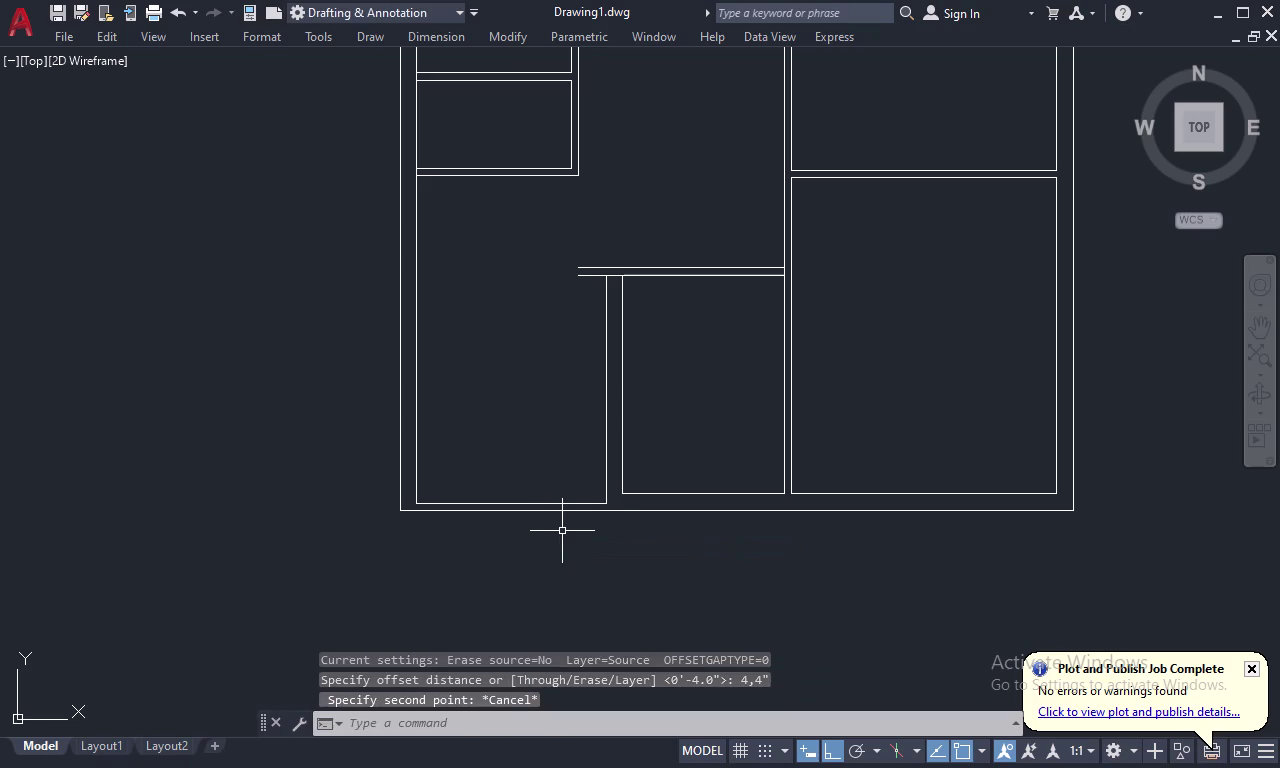
key(Escape)
Offset the left room's bottom wall line 4'-4" down, below the floor plan.
text(O)
key(space)
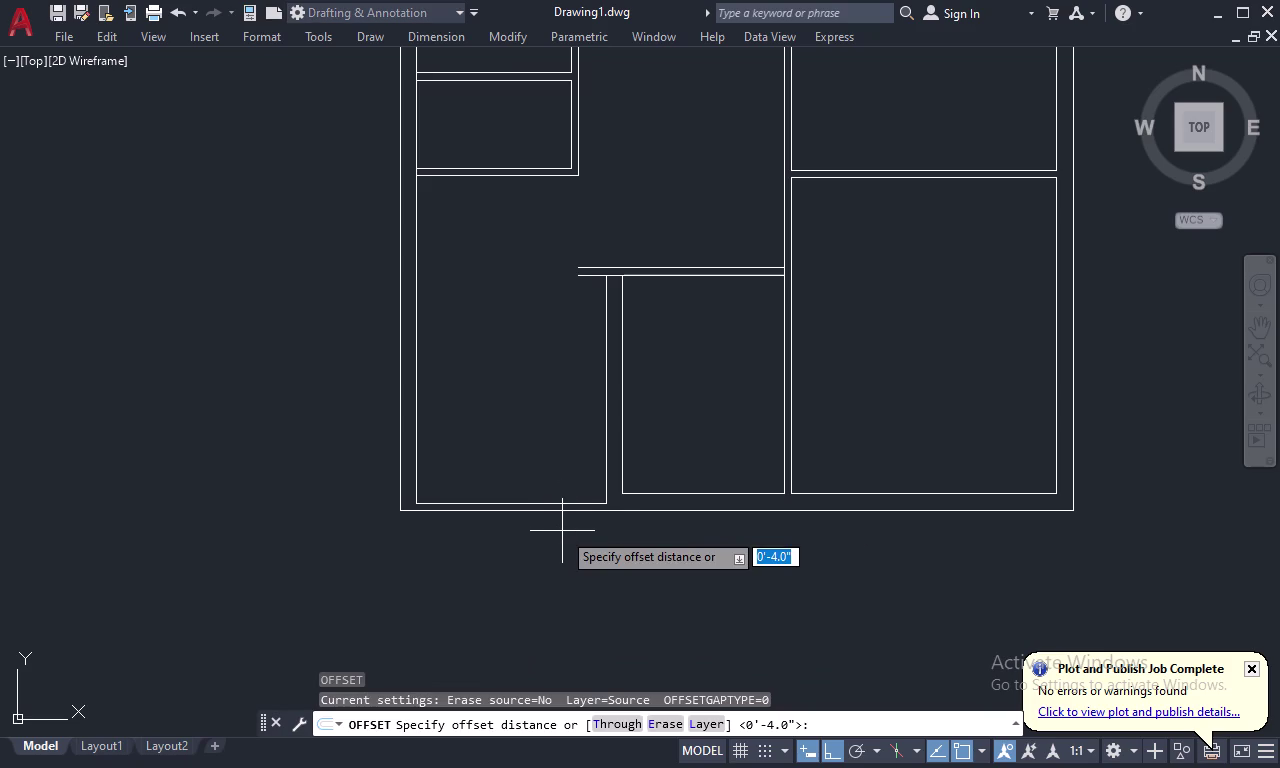
key(4)
key(apostrophe)
text(4)
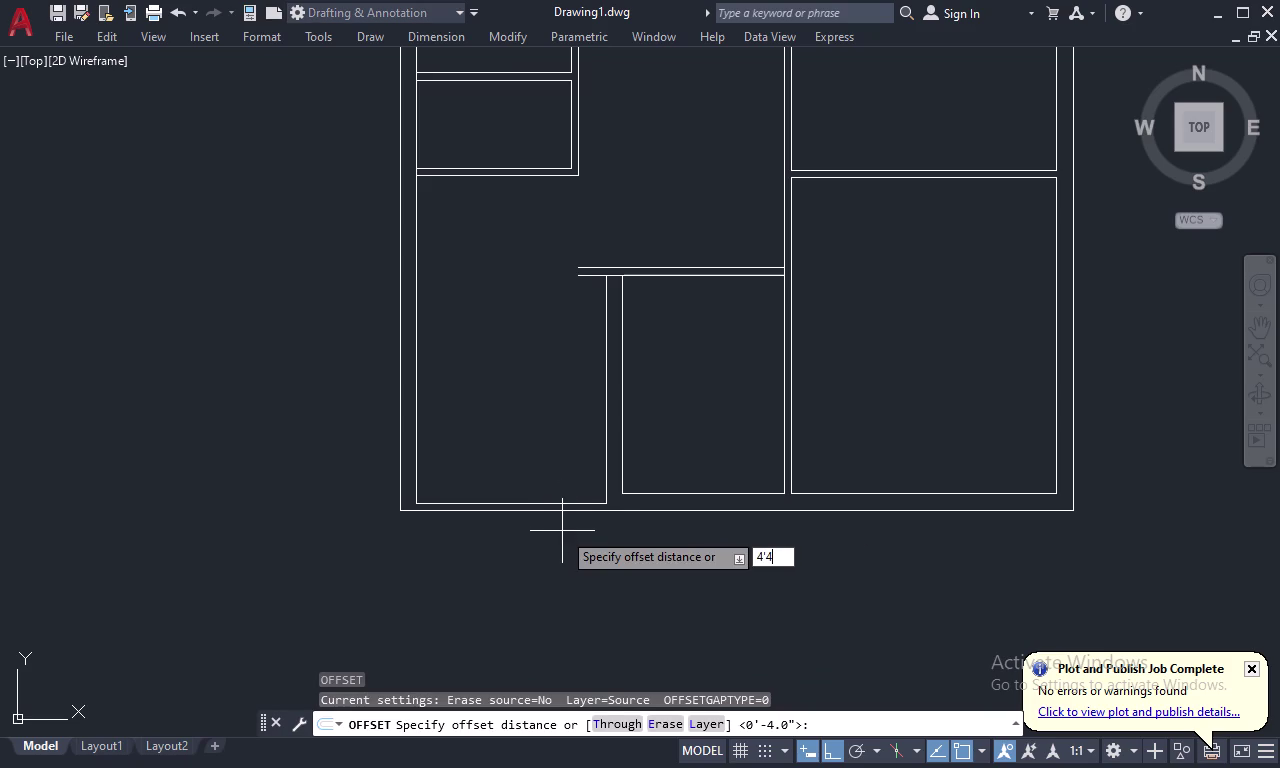
text(")
key(Return)
click(555, 503)
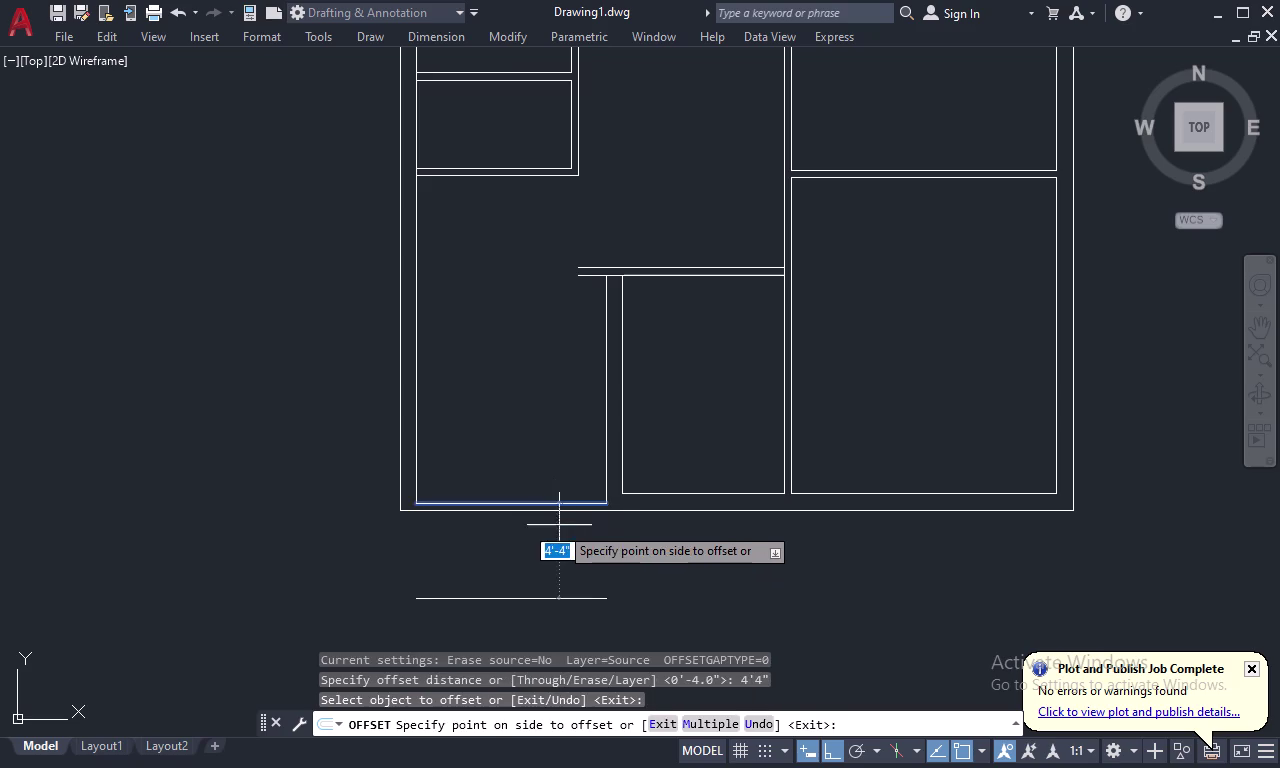
click(559, 532)
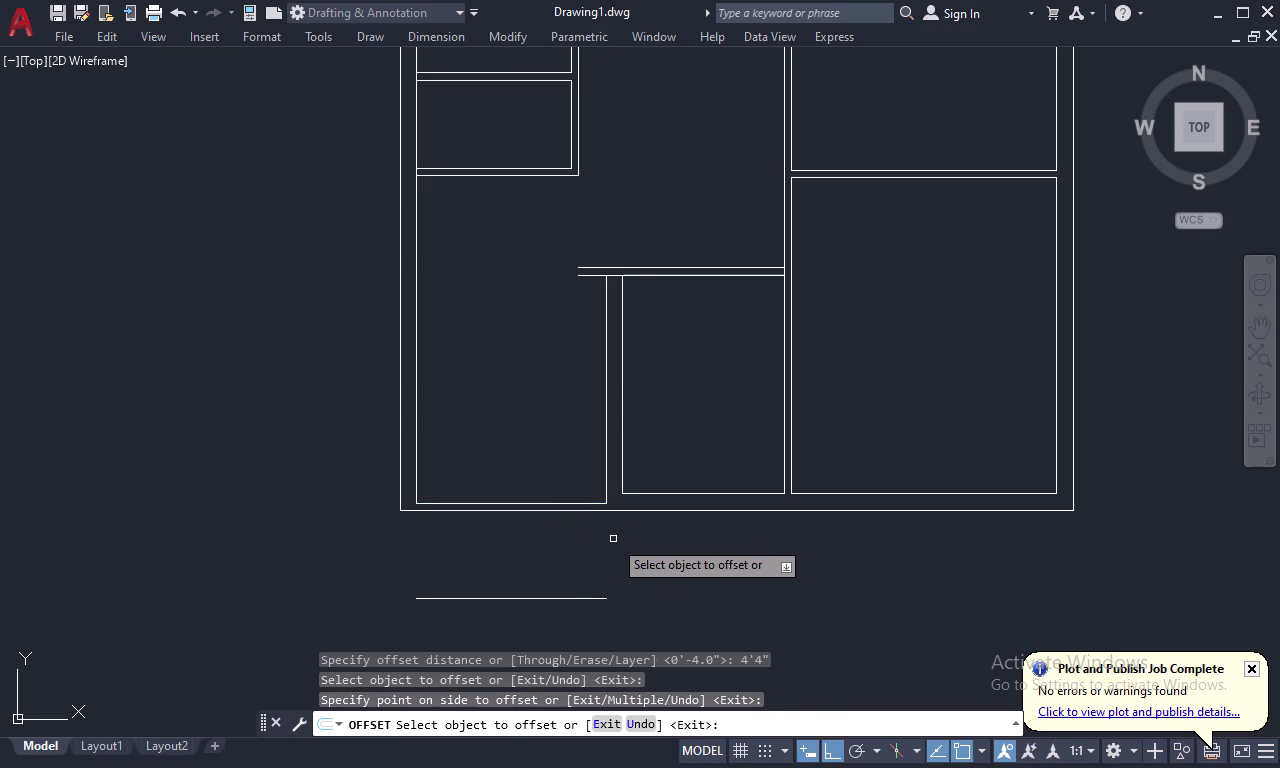
key(Escape)
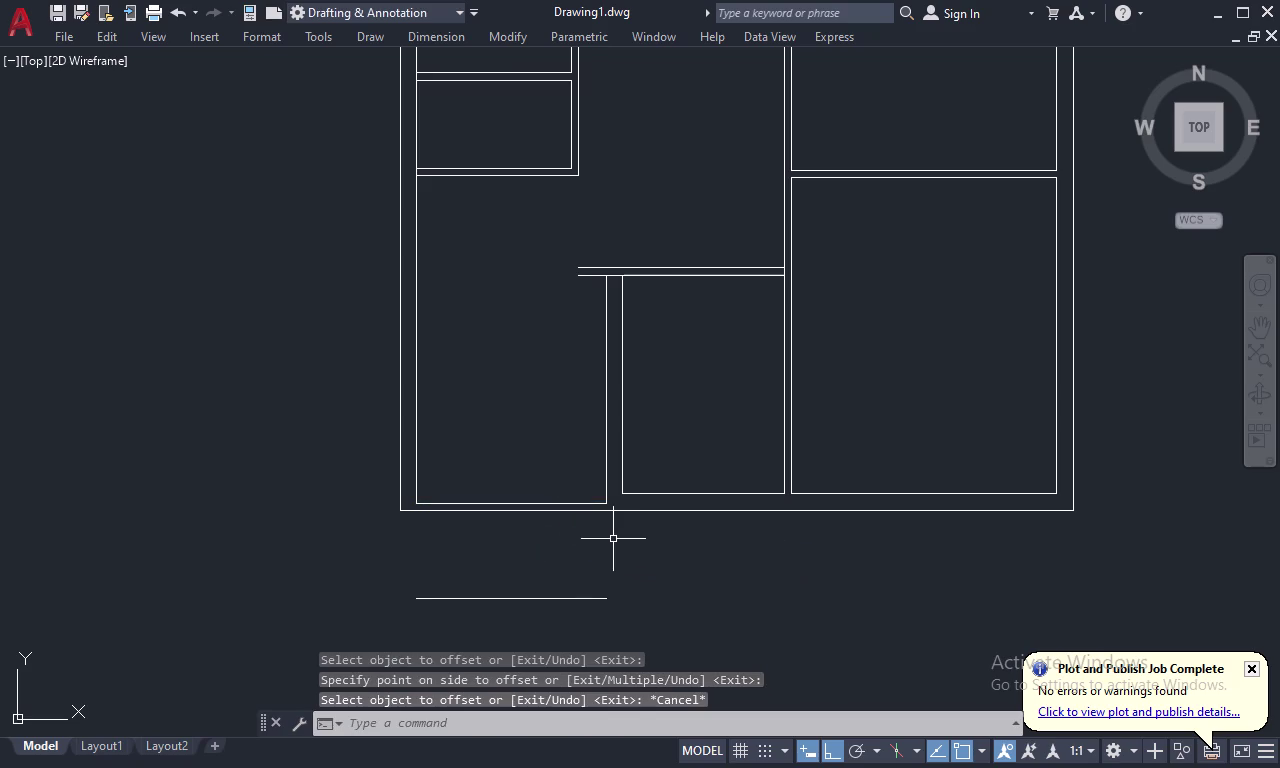
middle_drag(613, 539, 673, 524)
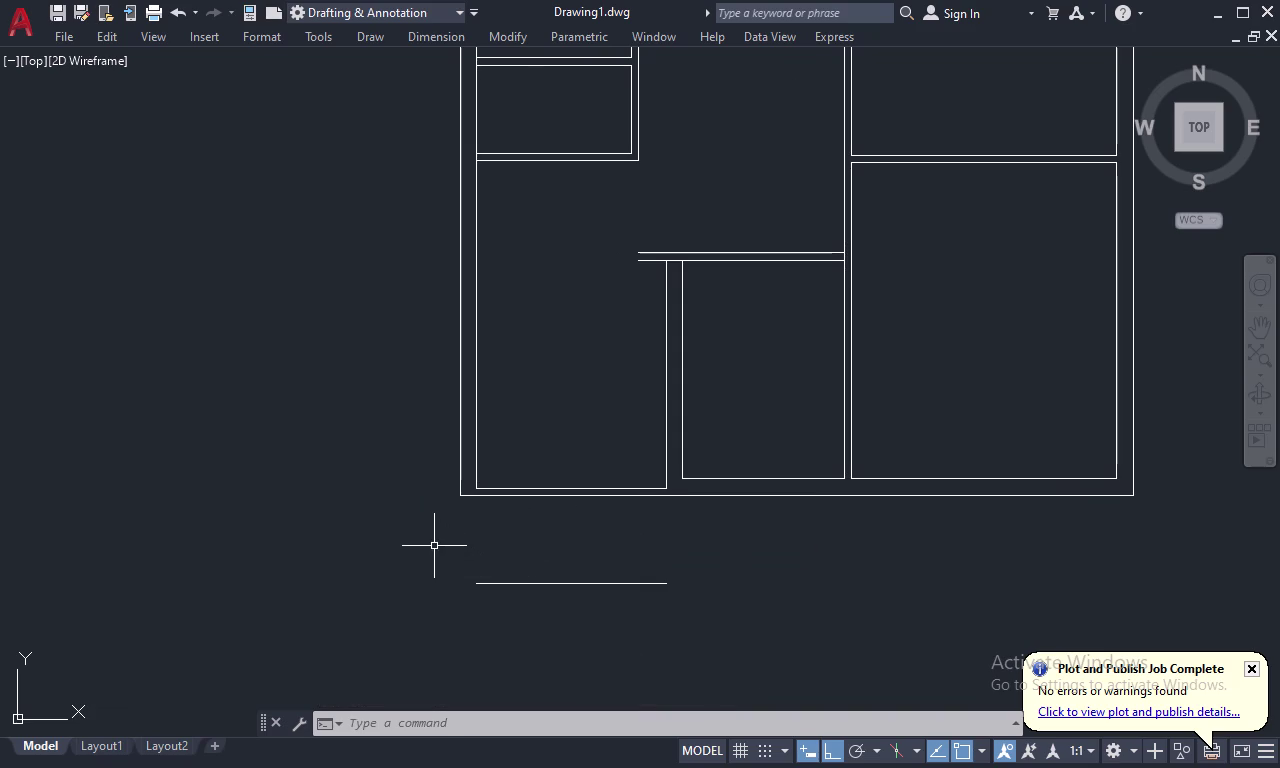
Offset the copied line below the plan by 4 inches.
key(o)
key(space)
key(4)
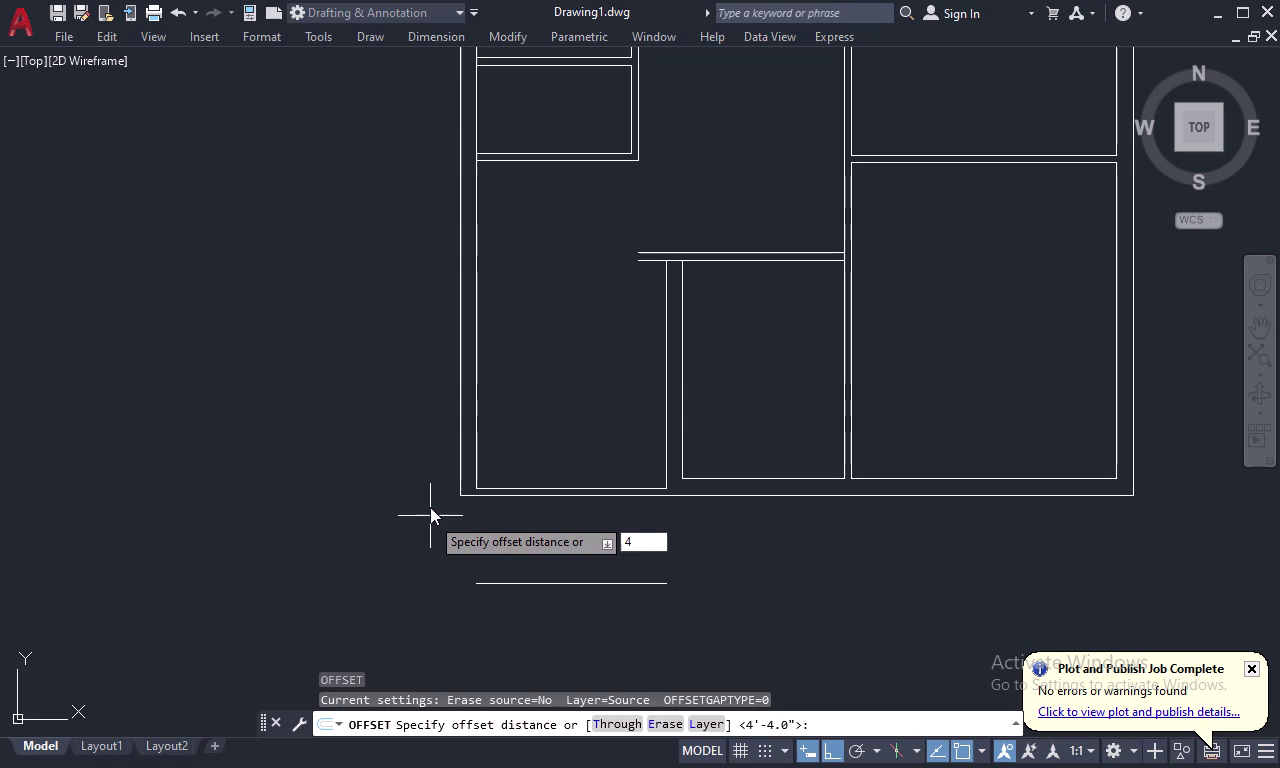
key(space)
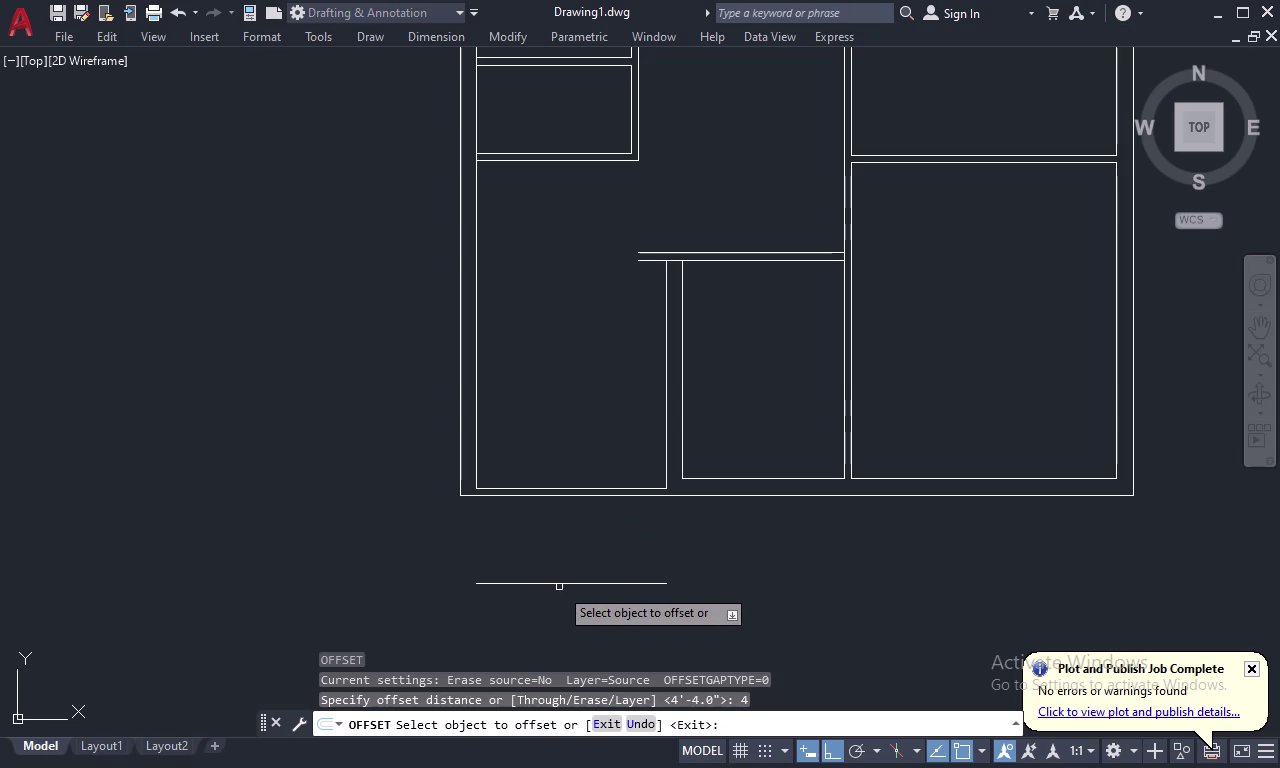
click(565, 581)
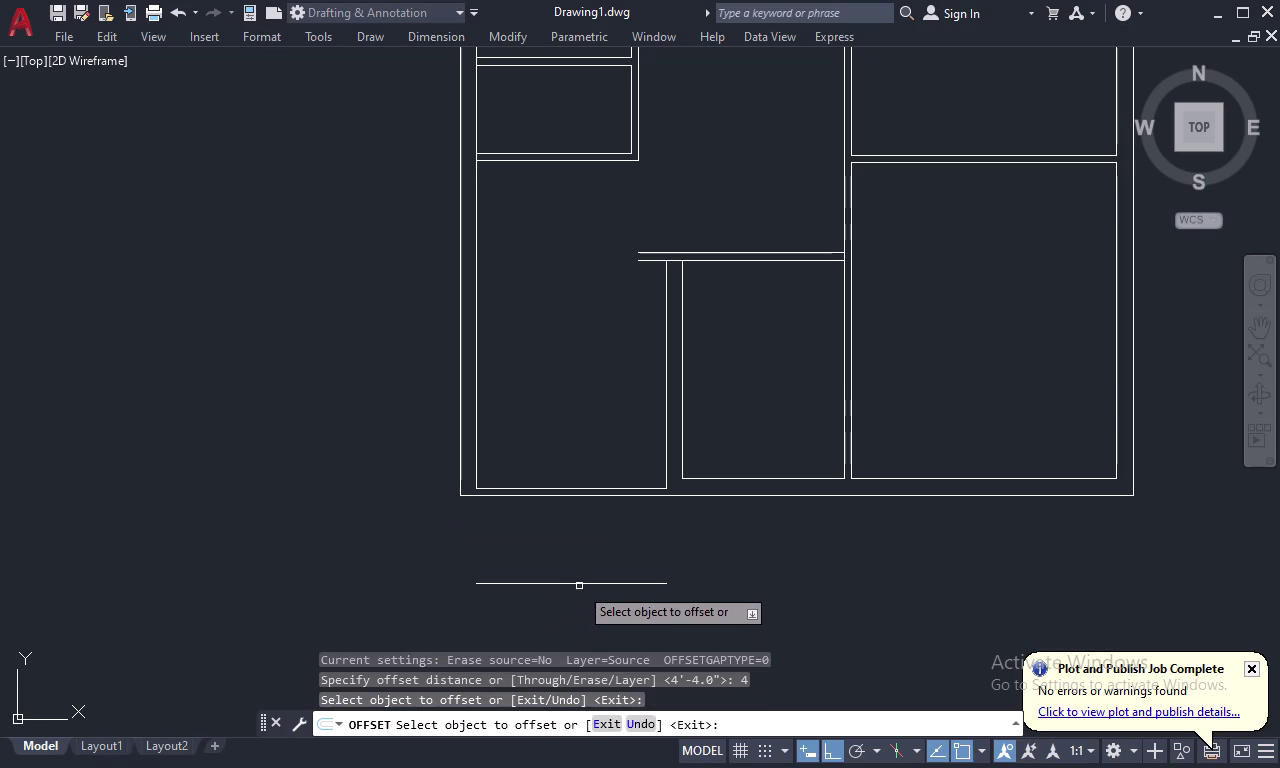
click(580, 584)
click(582, 602)
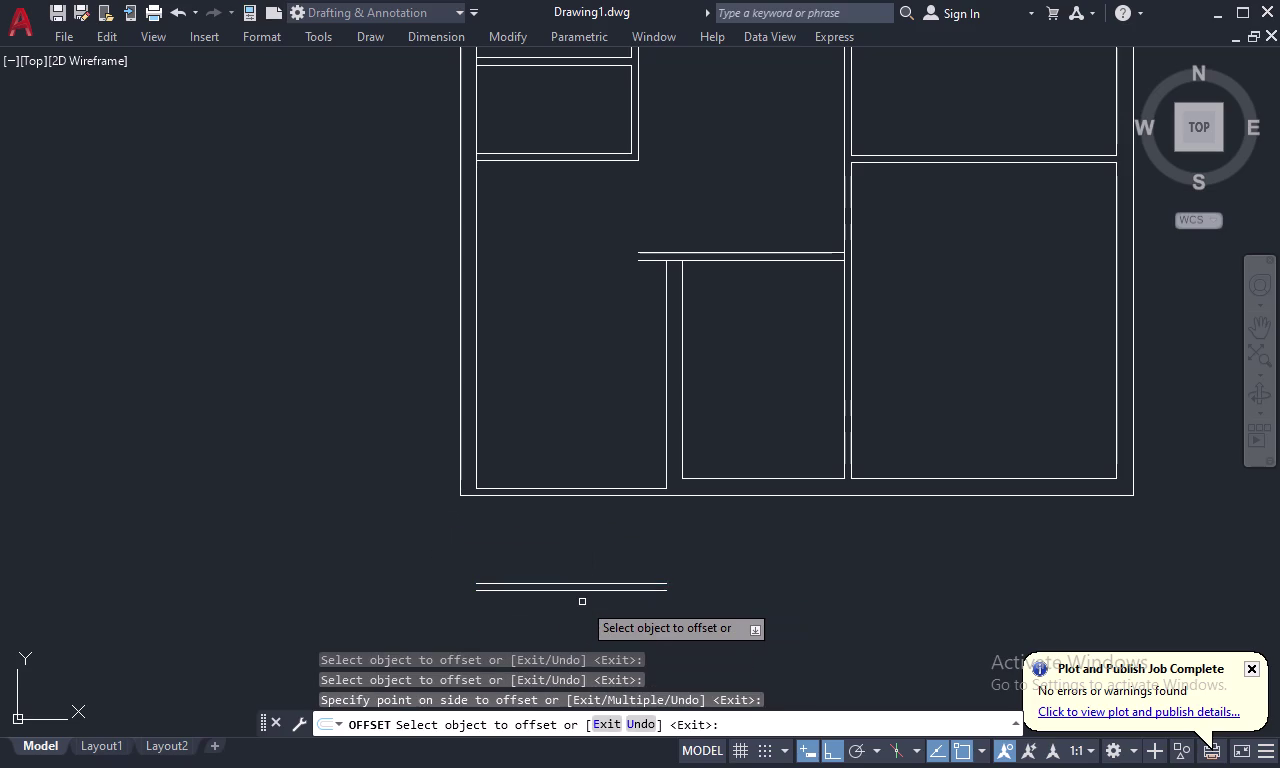
key(Escape)
Draw the small room's right and left wall lines up to the plan's outer wall.
text(L)
key(space)
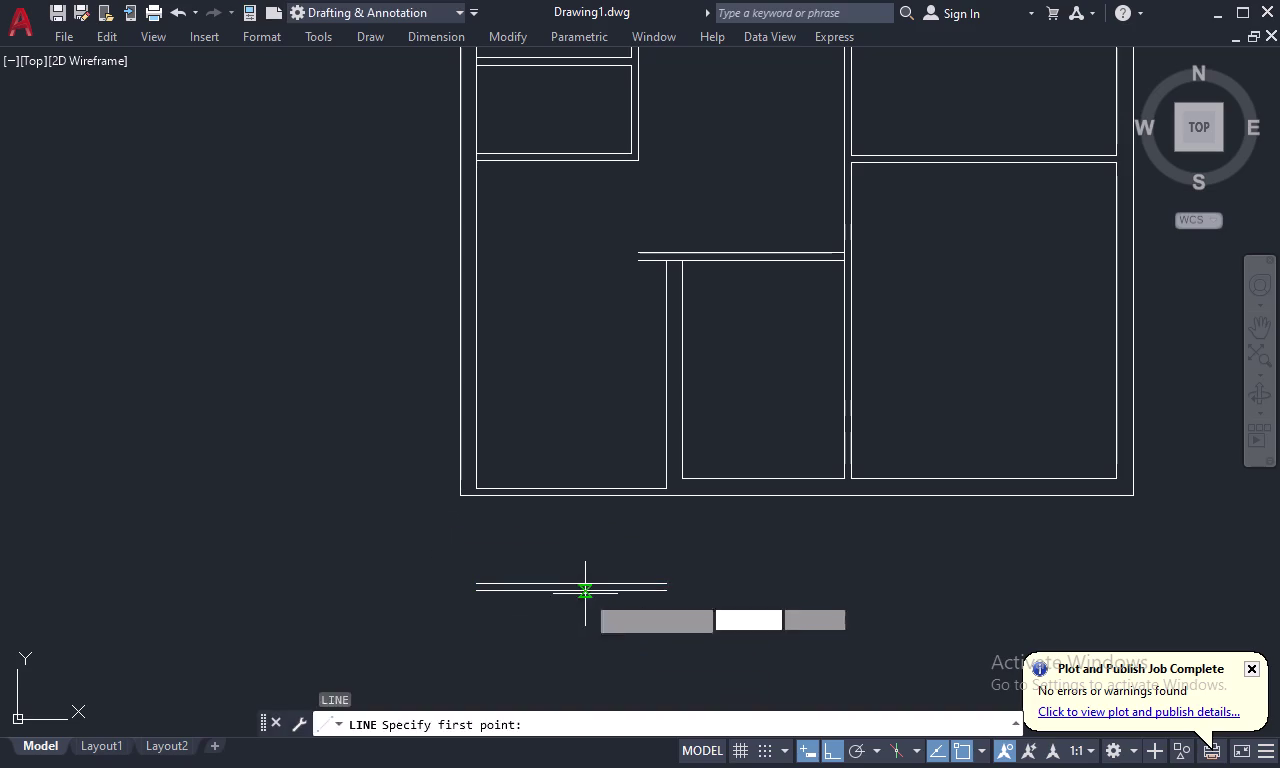
click(669, 584)
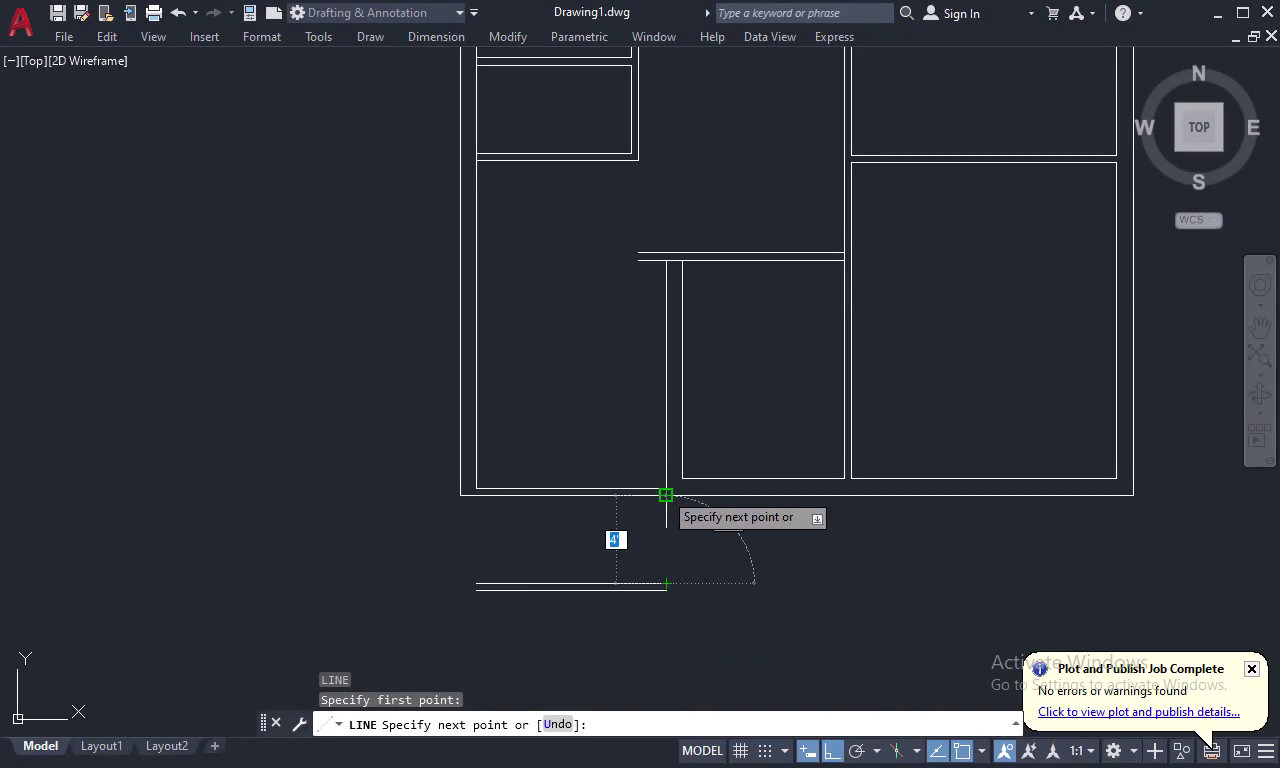
click(663, 491)
key(Escape)
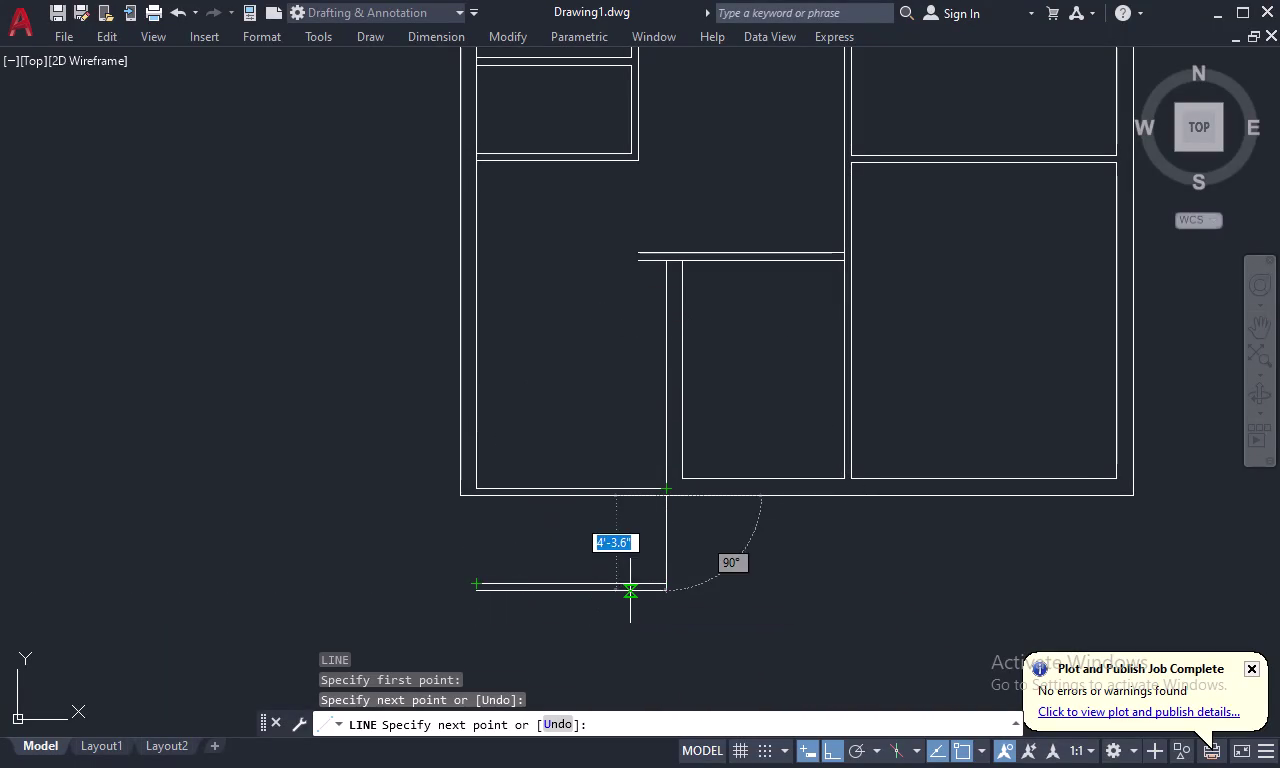
key(space)
click(481, 585)
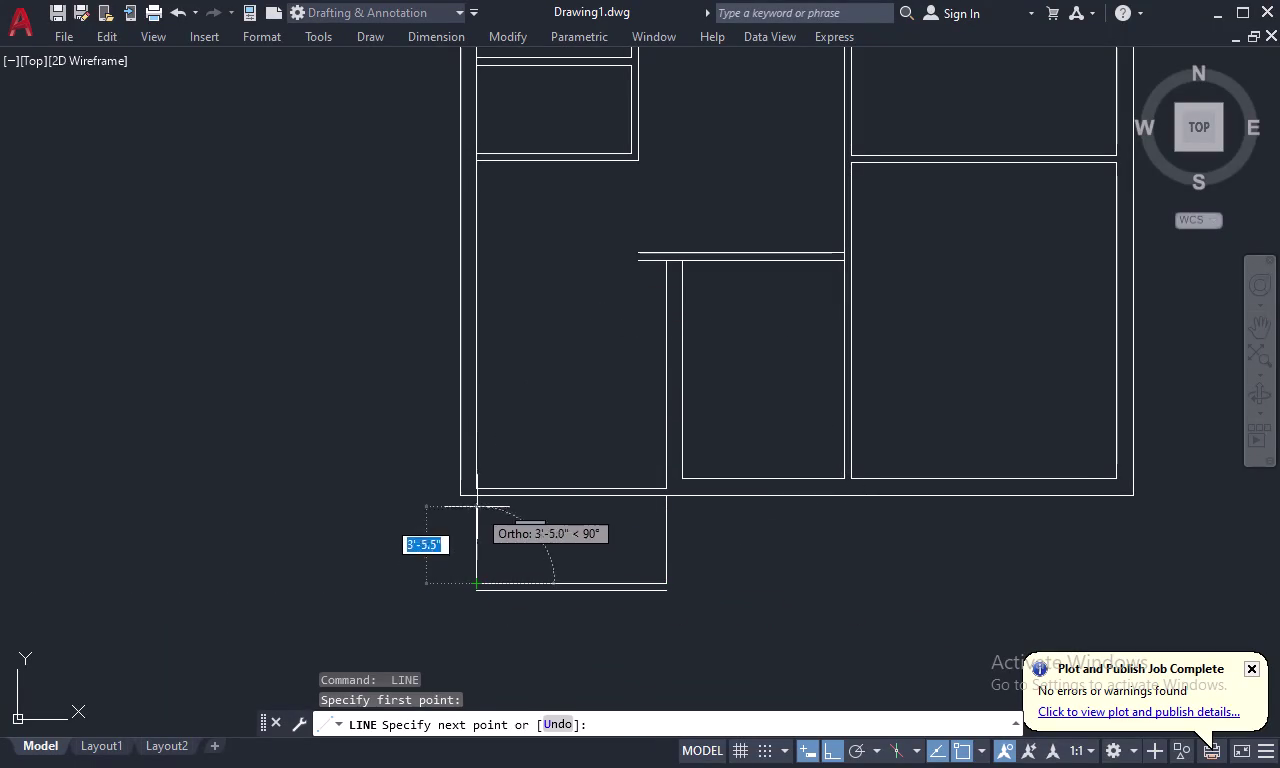
click(477, 492)
text(O)
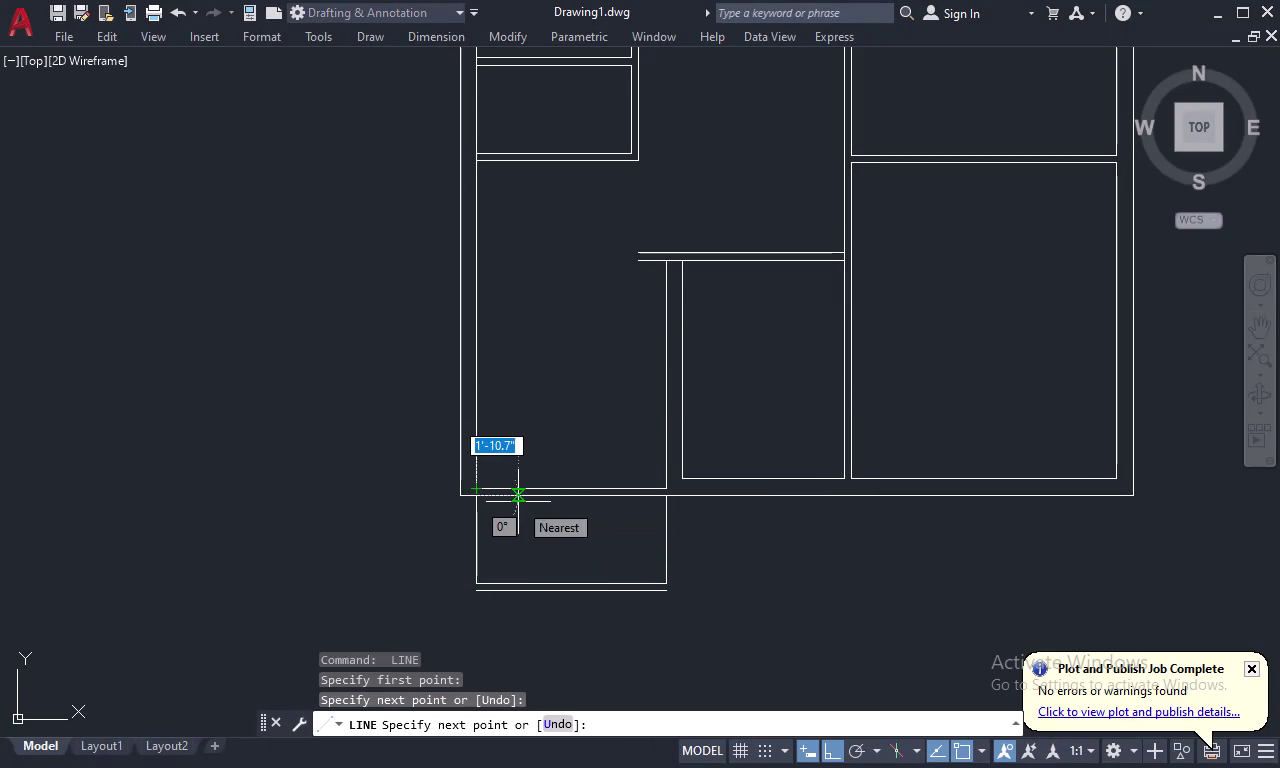
key(space)
text(4)
key(space)
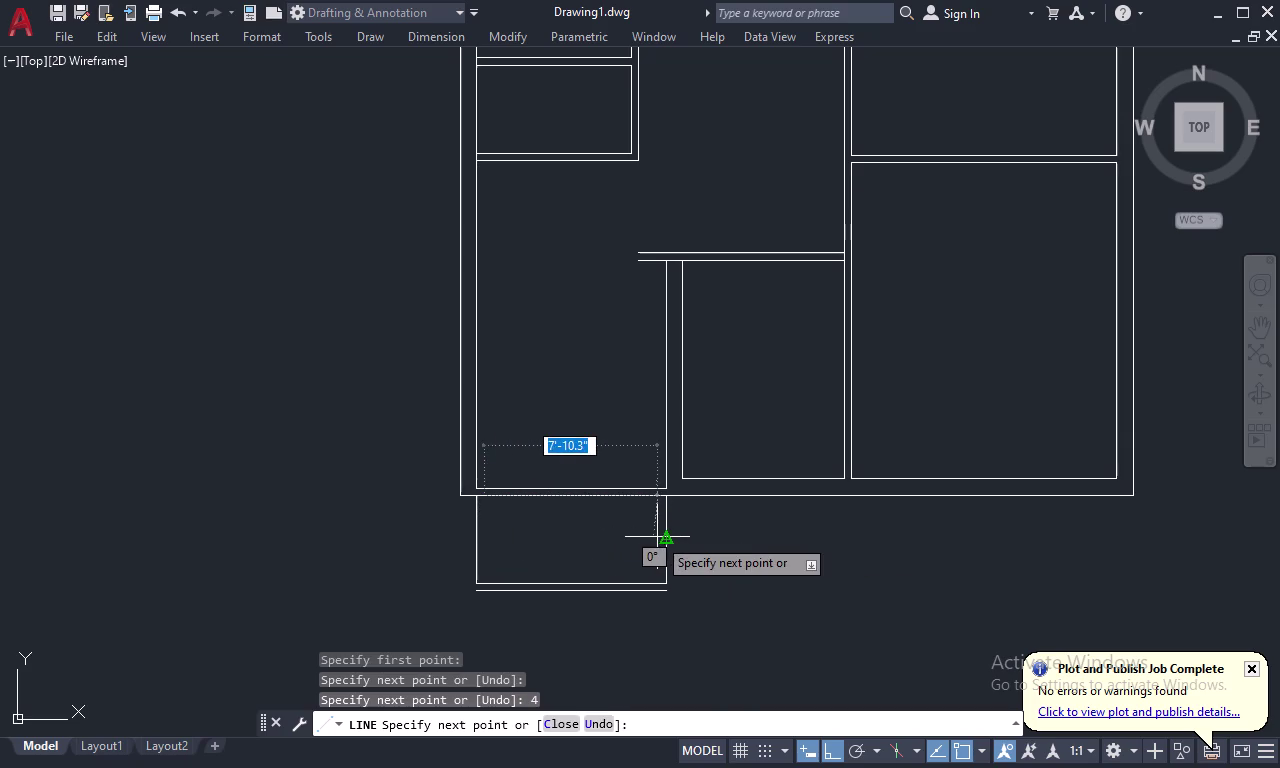
key(Escape)
Offset the room's right and left wall lines 4 inches outward.
key(o)
key(space)
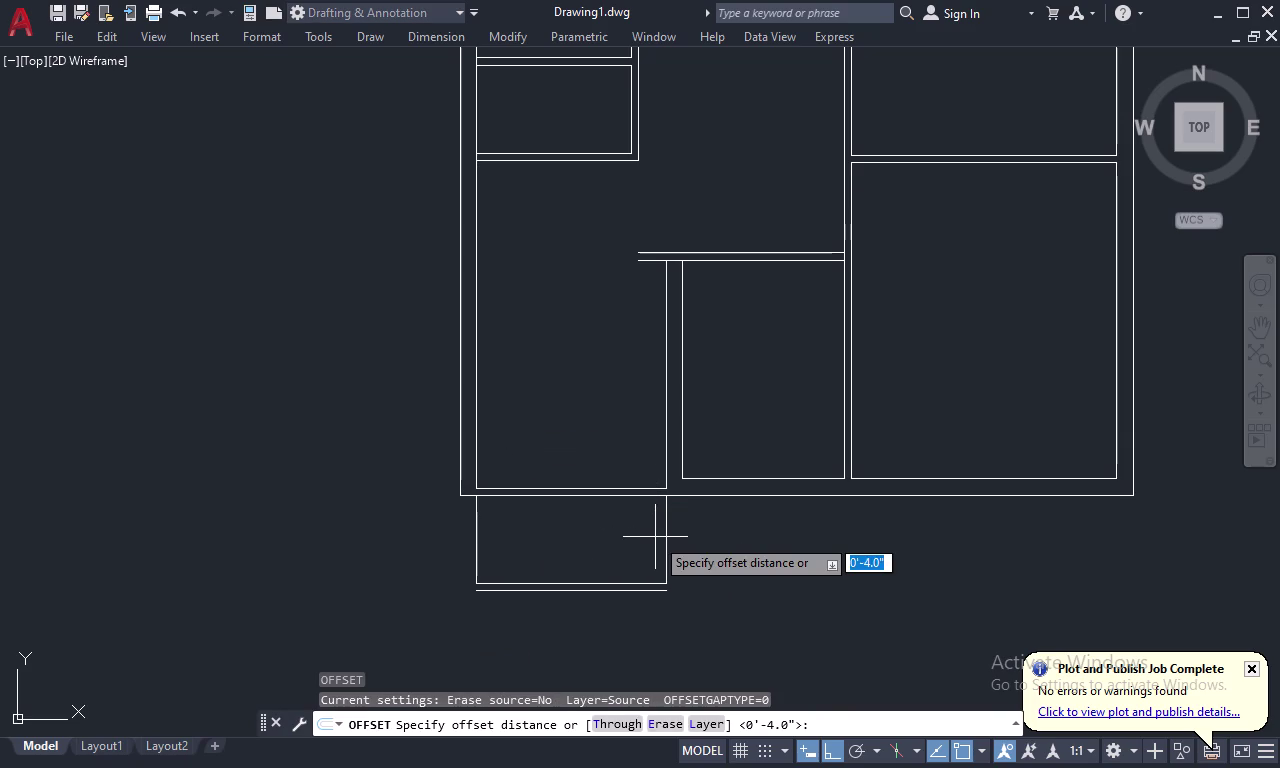
text(4)
key(space)
click(667, 525)
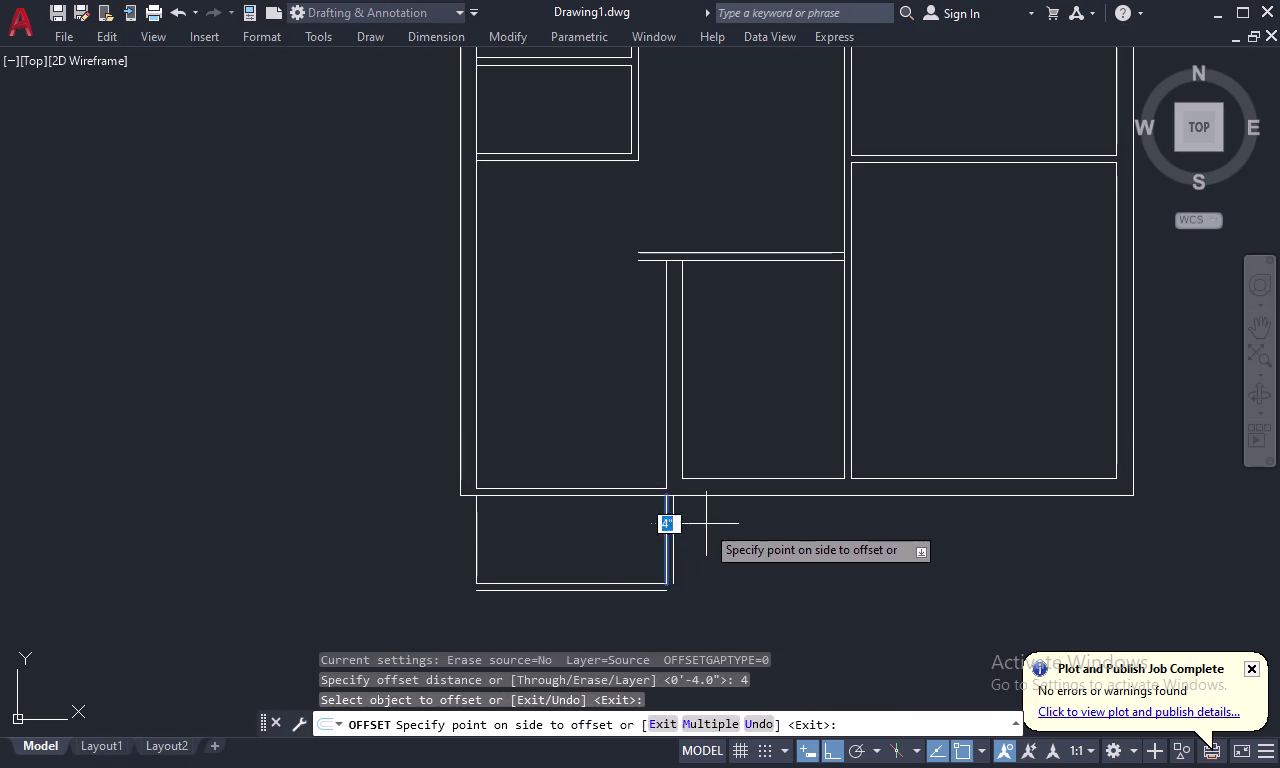
click(706, 524)
click(475, 529)
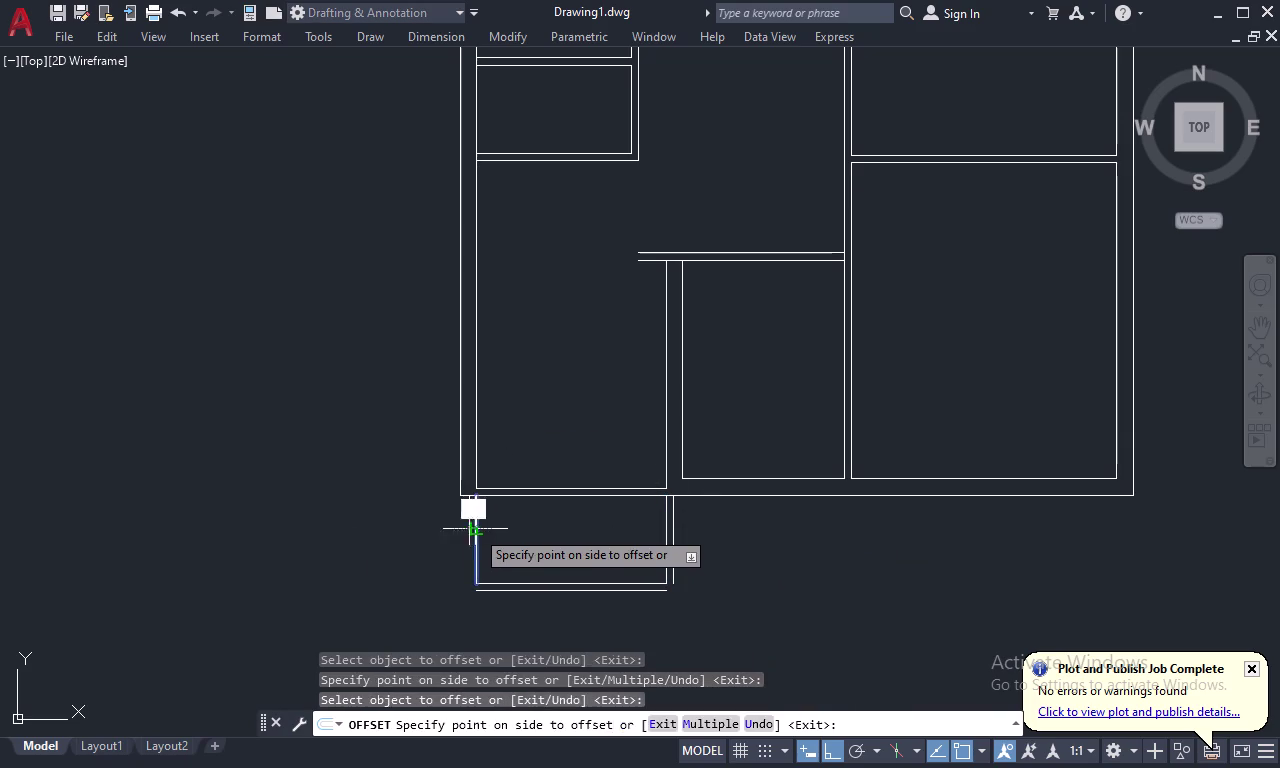
click(467, 531)
key(Escape)
Start FILLET and pick the small room's left outer wall line.
text(F)
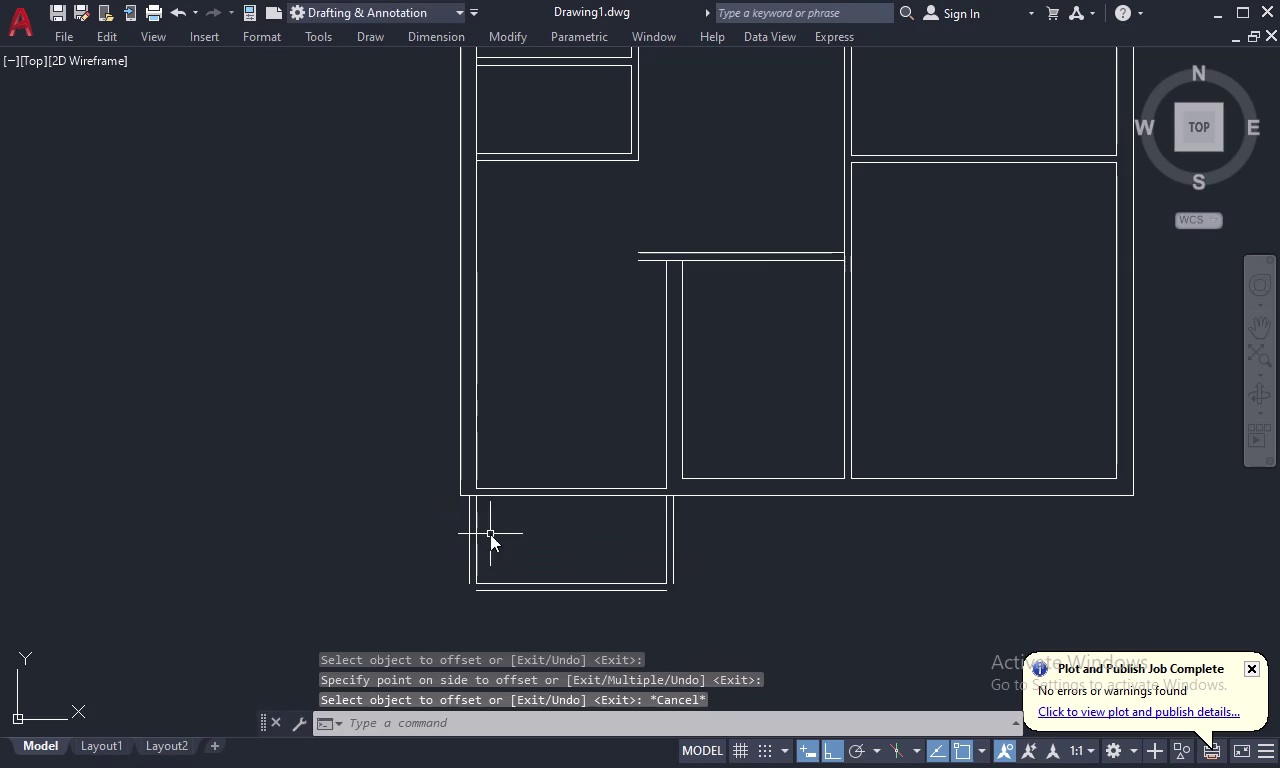
key(space)
click(469, 579)
Fillet the bottom outer line into the left and right outer walls, closing both corners.
click(479, 590)
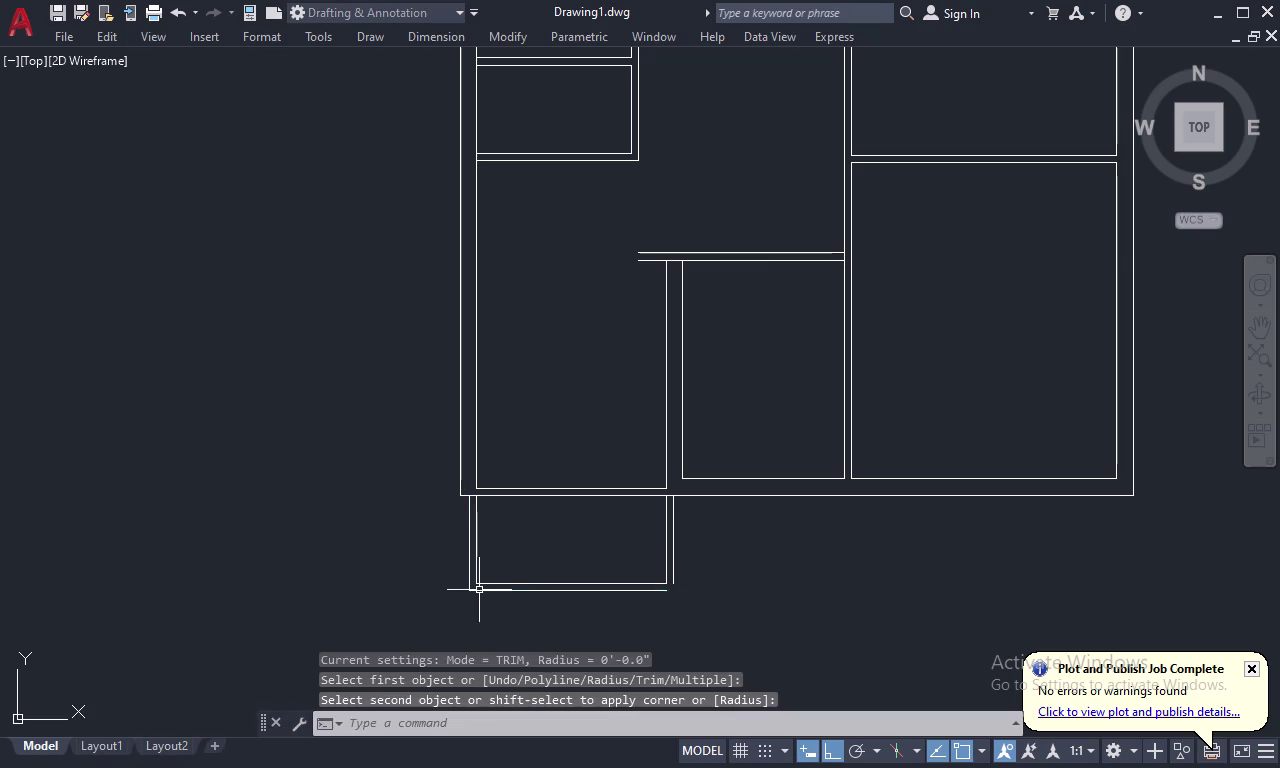
key(space)
click(655, 591)
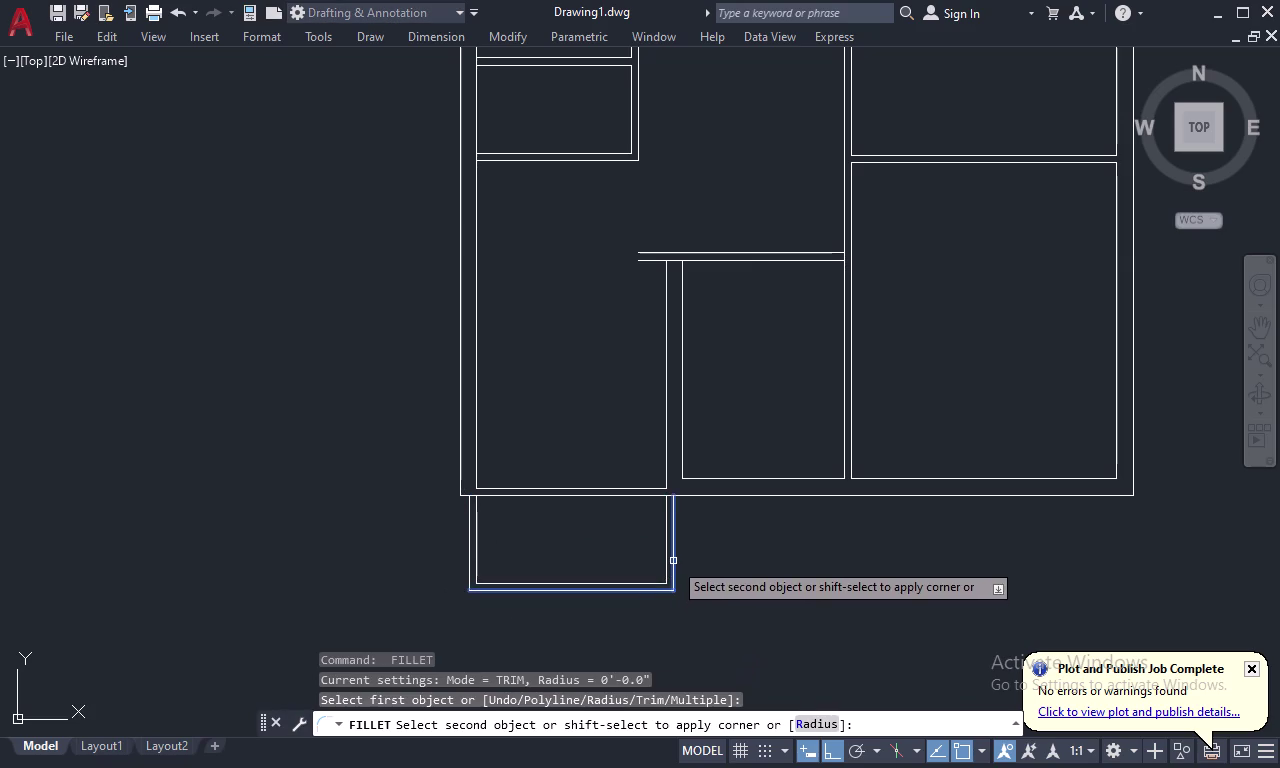
click(673, 561)
key(Escape)
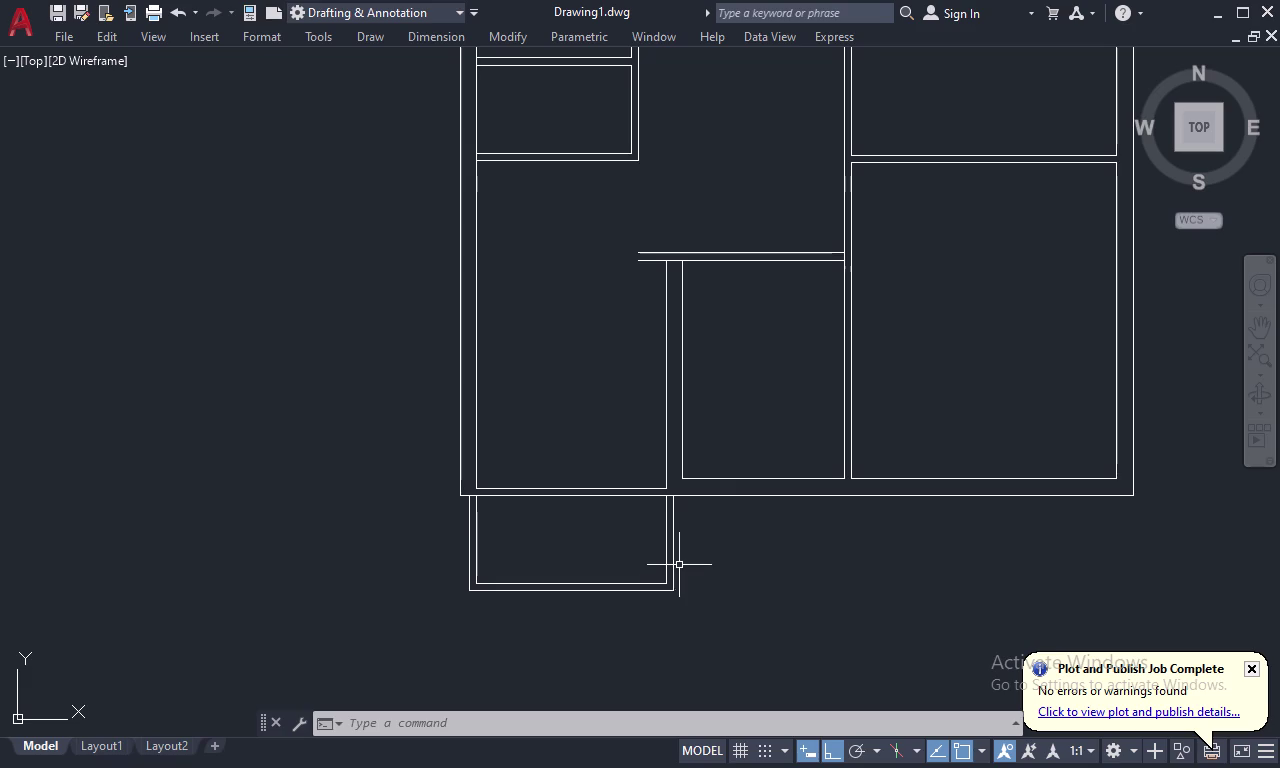
scroll(down, 3)
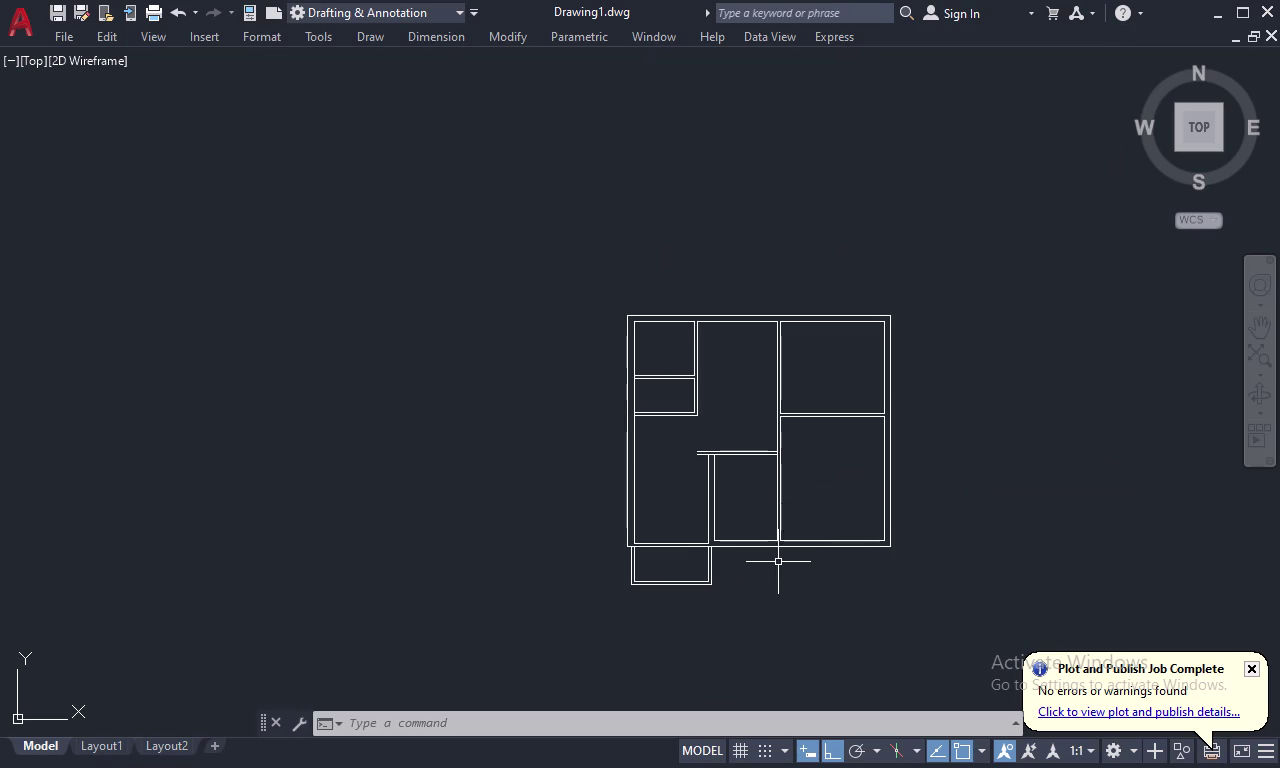
Extend the hallway wall line up to the horizontal wall.
text(T)
text(R)
key(space)
scroll(up, 3)
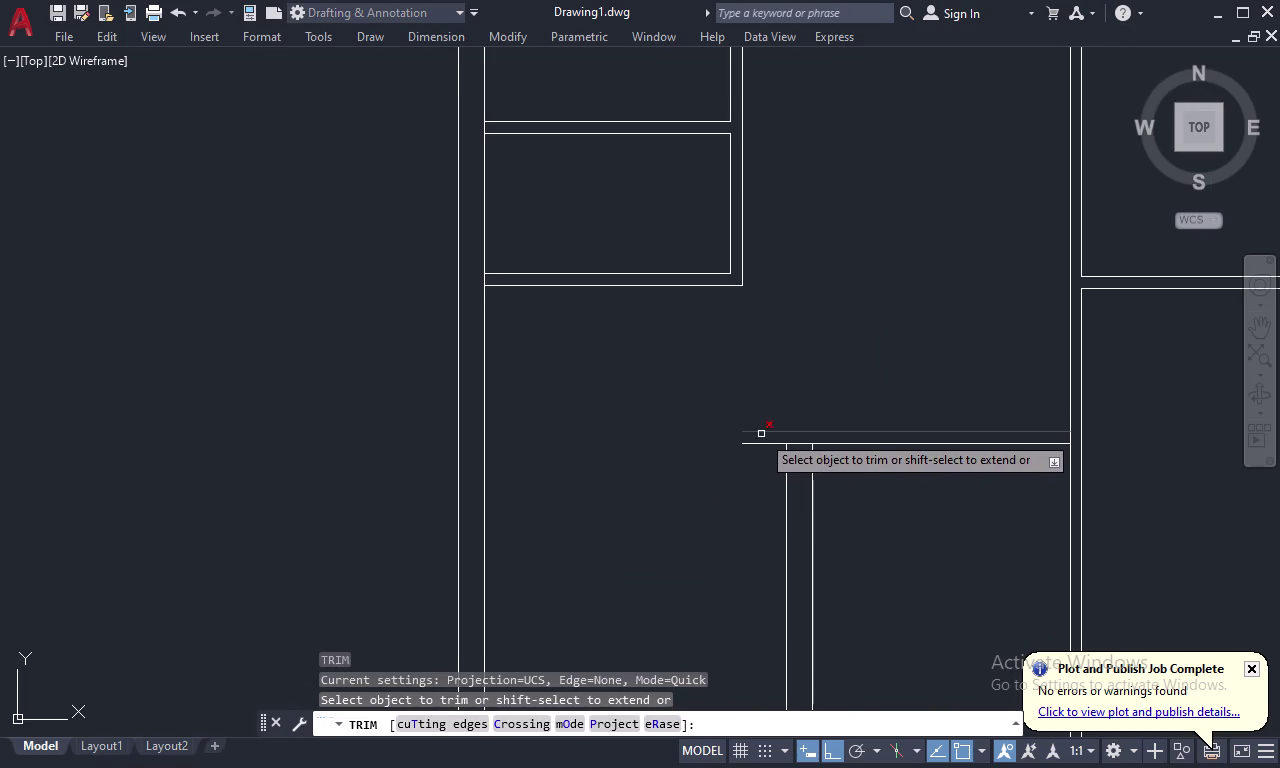
key(Escape)
text(EX)
key(space)
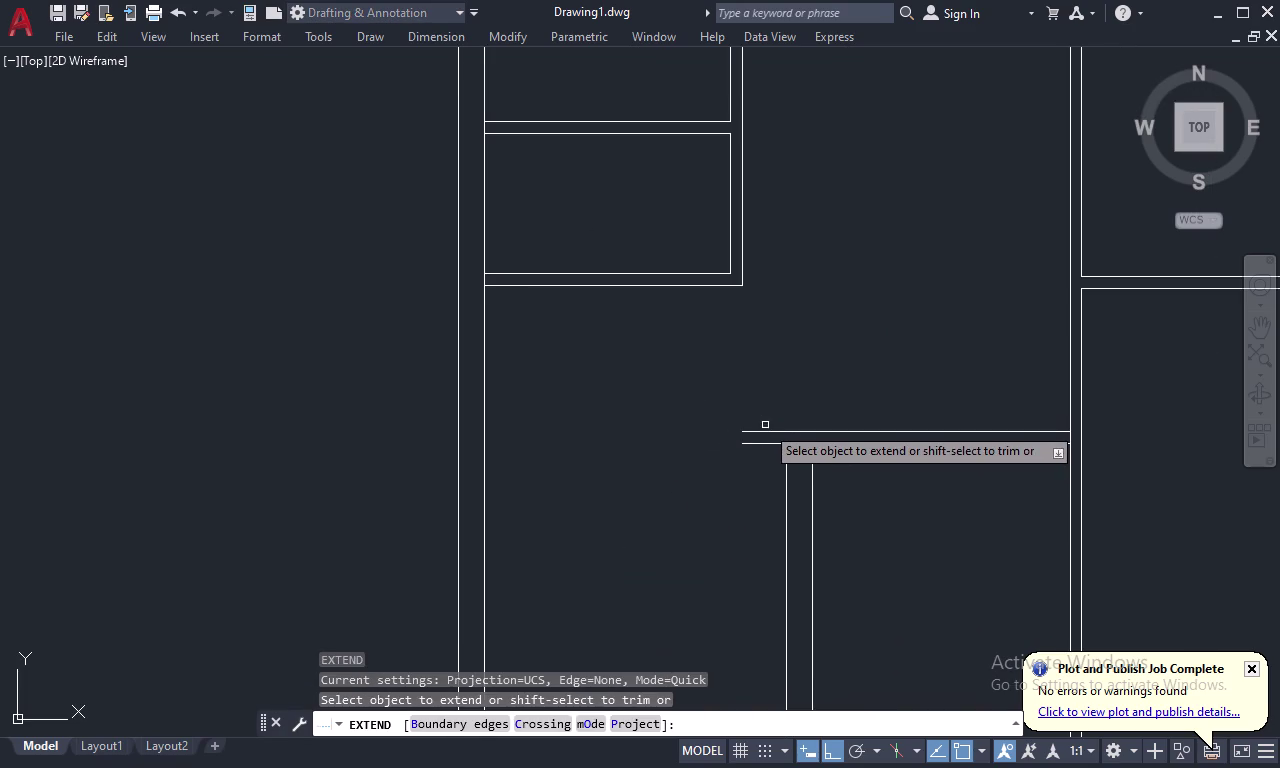
click(787, 456)
key(grave)
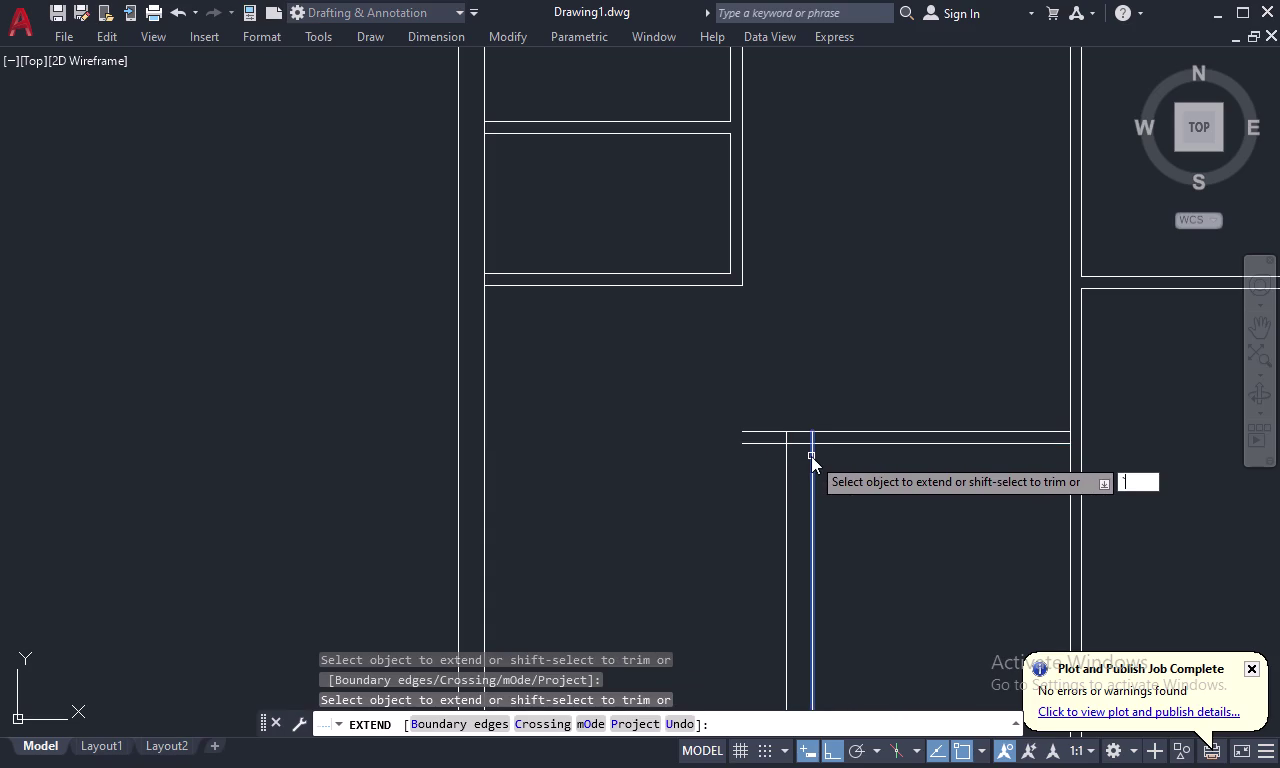
key(Escape)
Fence-trim the overlapping wall ends at the central junction.
text(TR)
key(space)
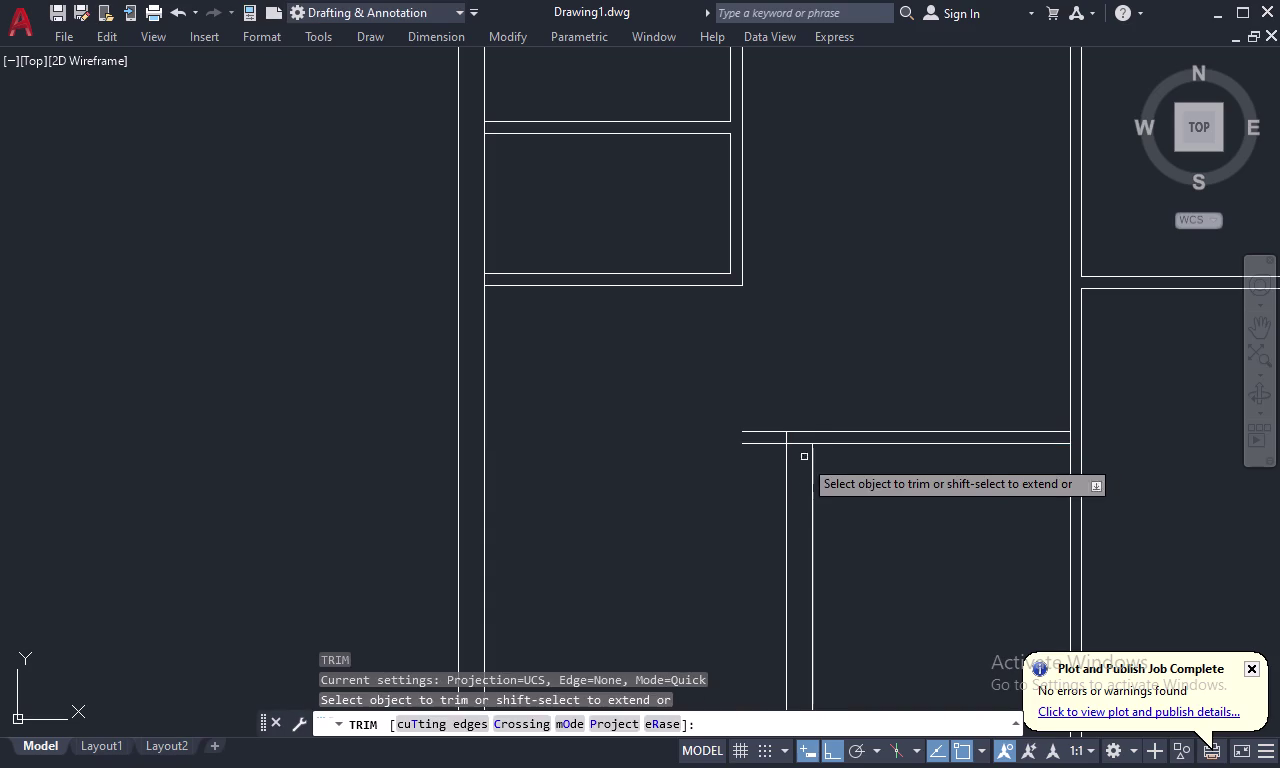
drag(769, 412, 760, 458)
scroll(down, 3)
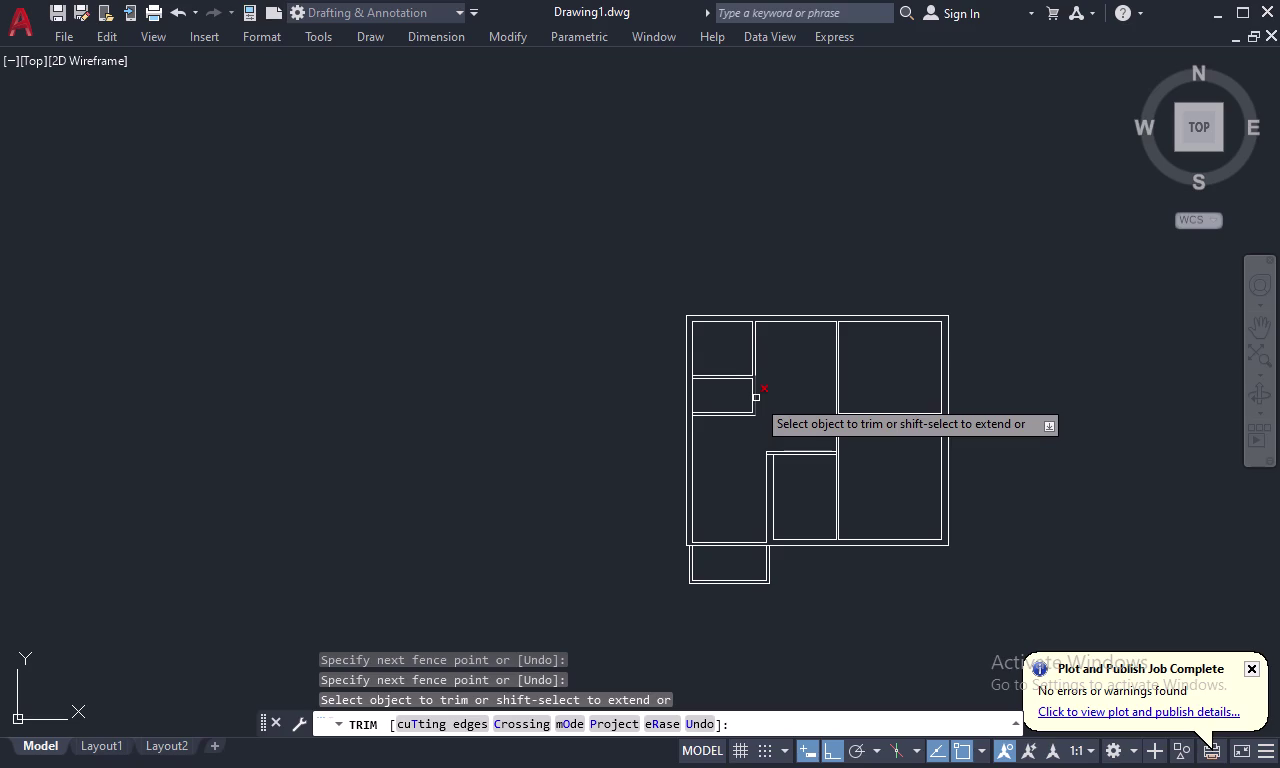
key(Escape)
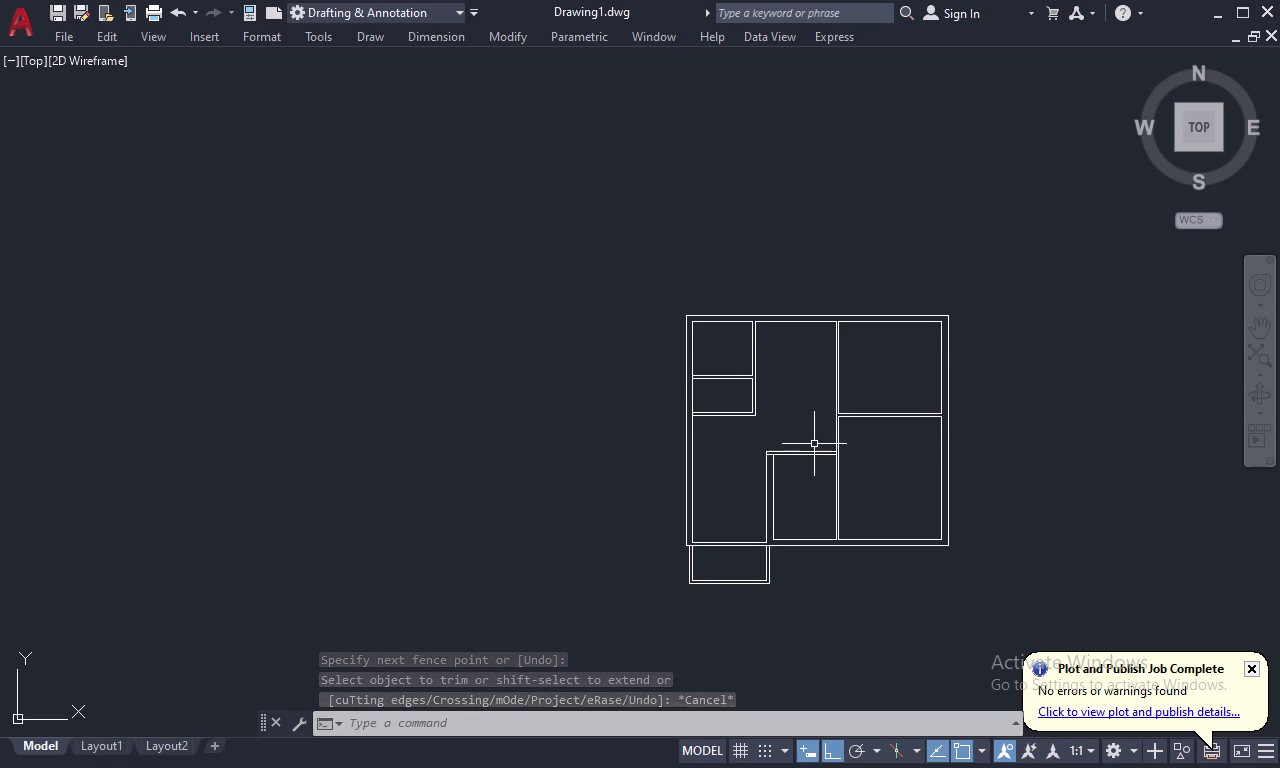
Select and delete the small middle room's left and top double wall lines.
drag(817, 439, 753, 506)
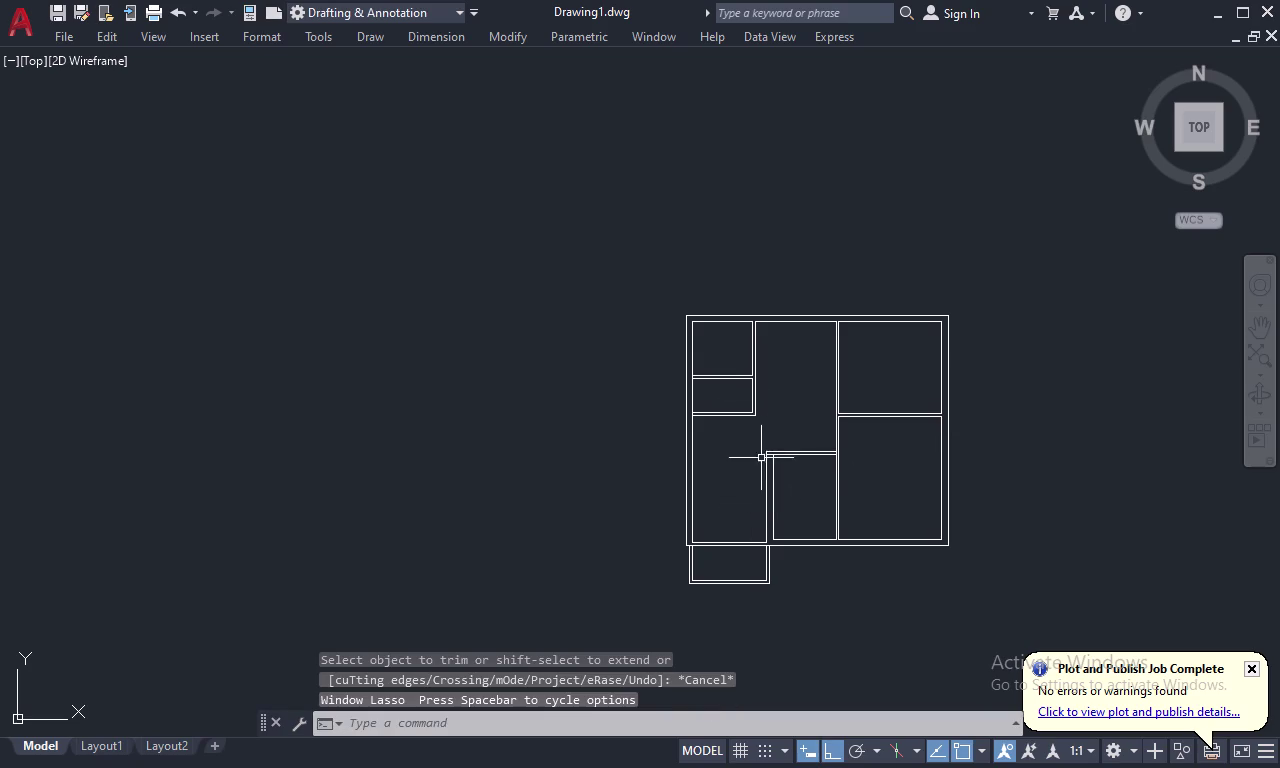
drag(786, 436, 753, 532)
drag(741, 436, 745, 436)
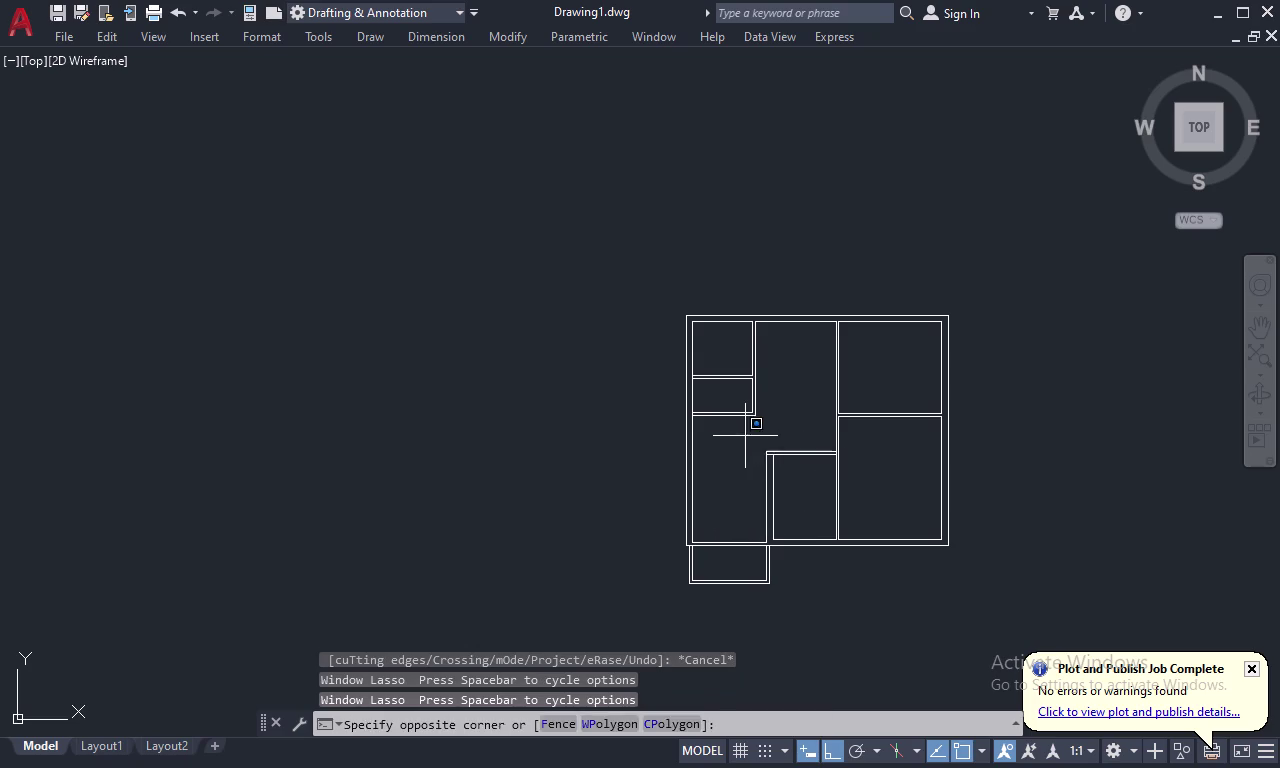
drag(745, 436, 761, 609)
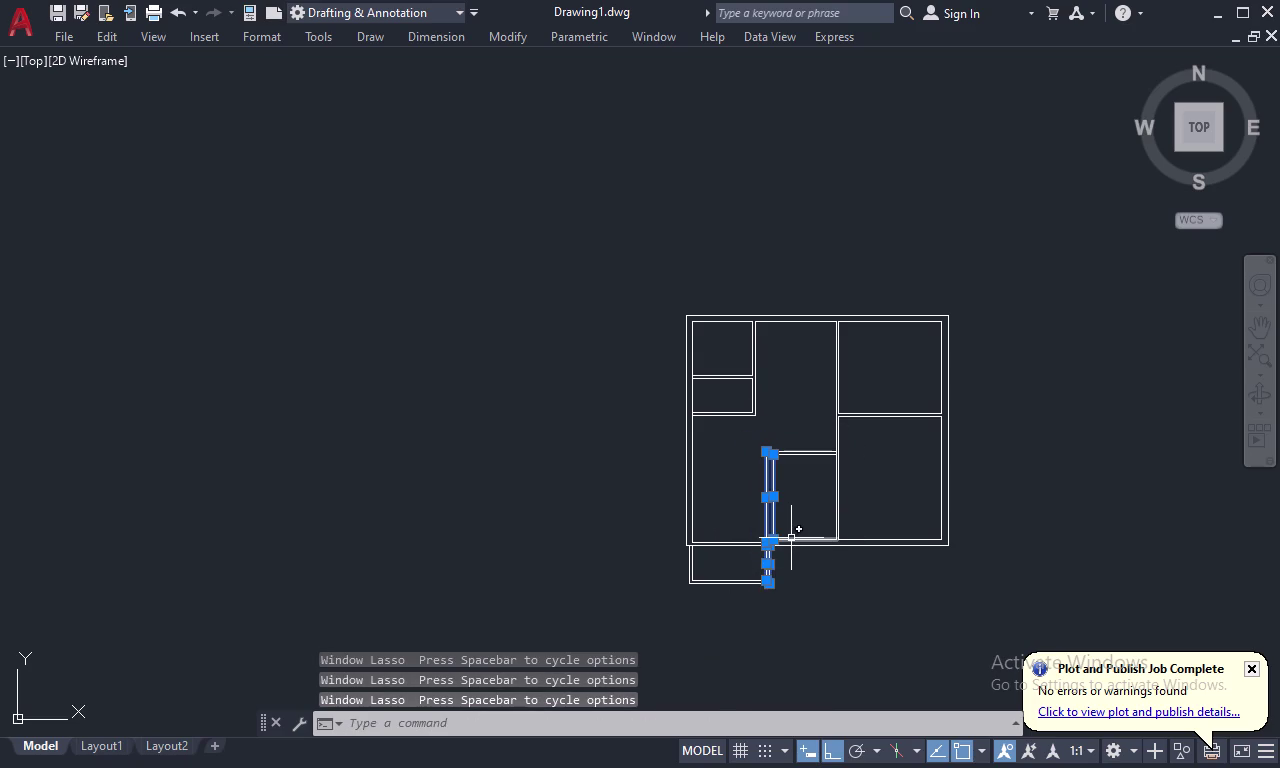
key(Escape)
drag(799, 428, 751, 520)
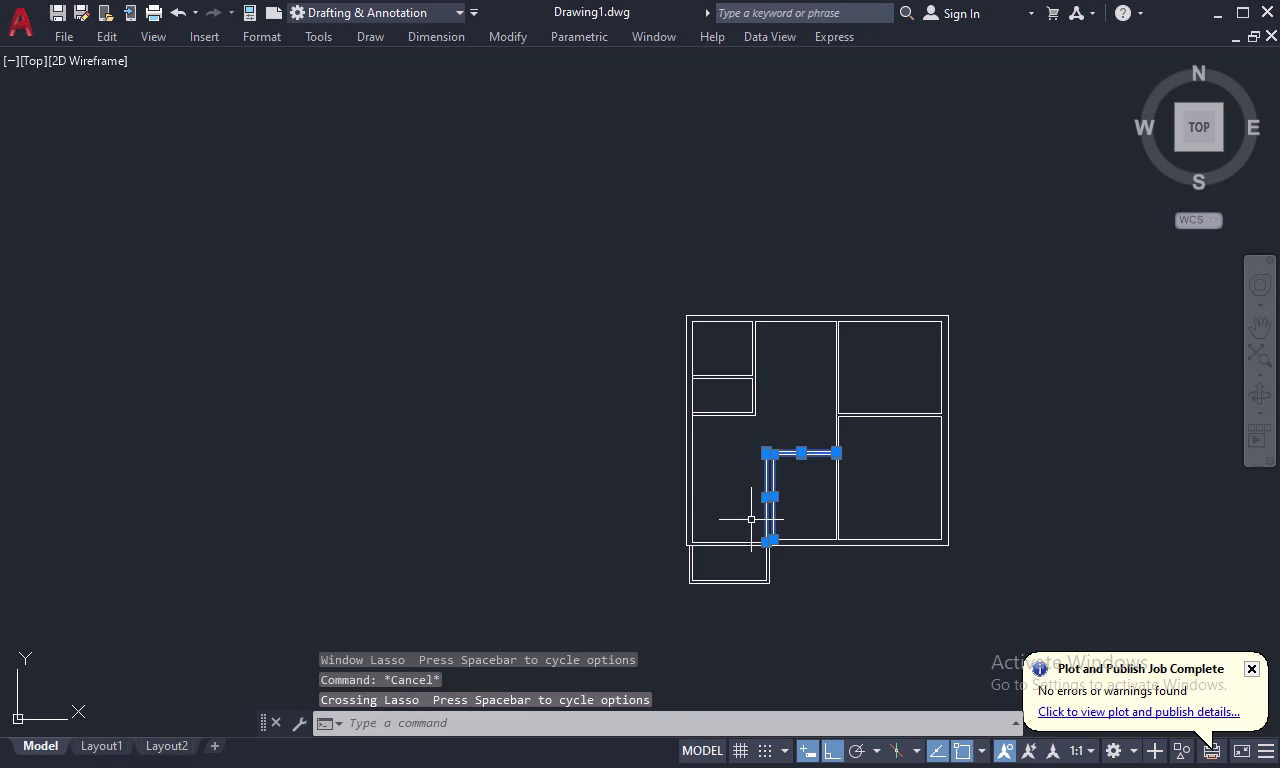
key(Delete)
key(o)
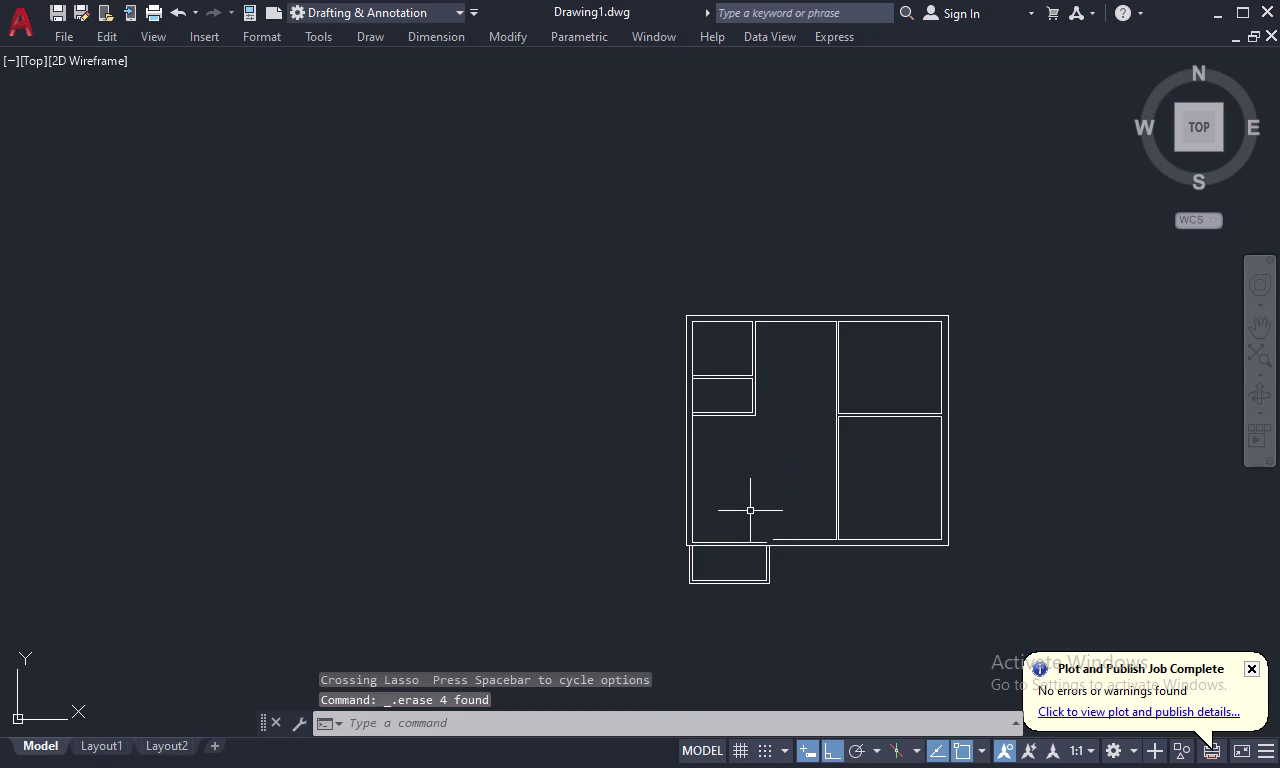
key(Return)
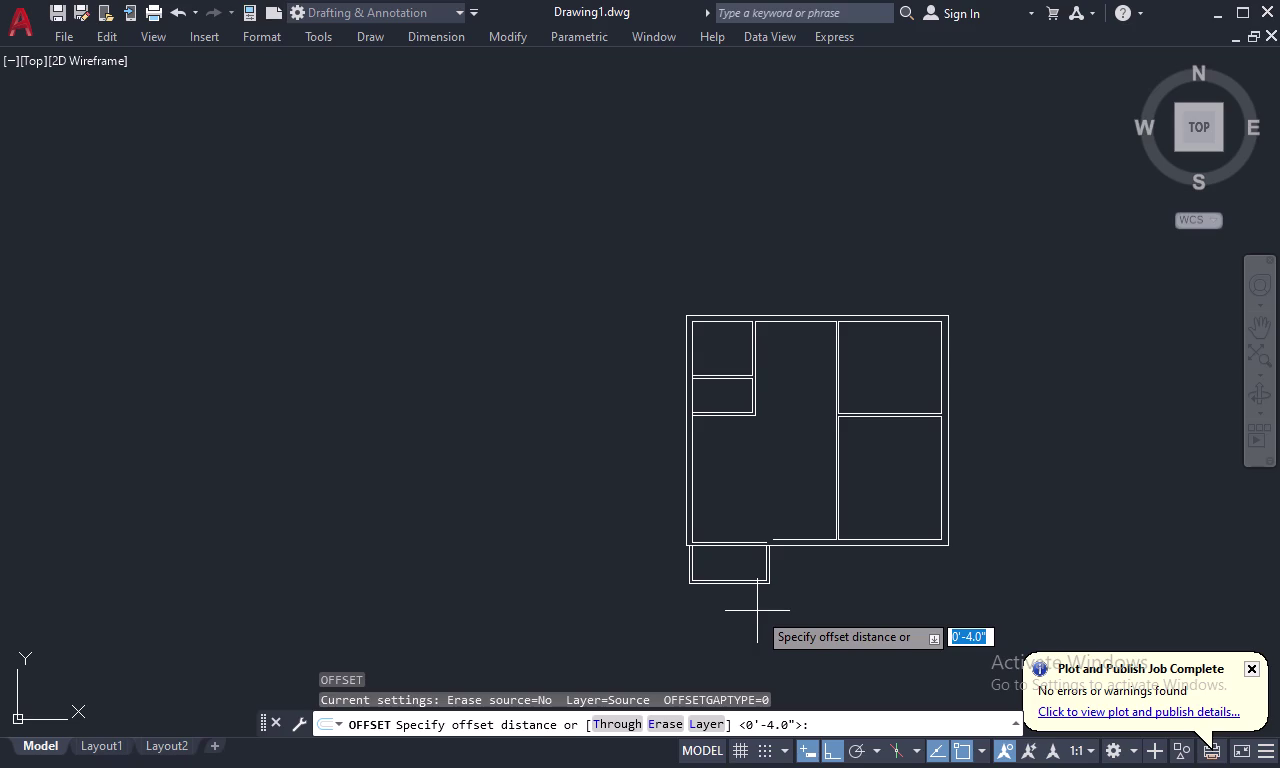
Offset the bottom inner wall line 7'1" upward into the room.
key(7)
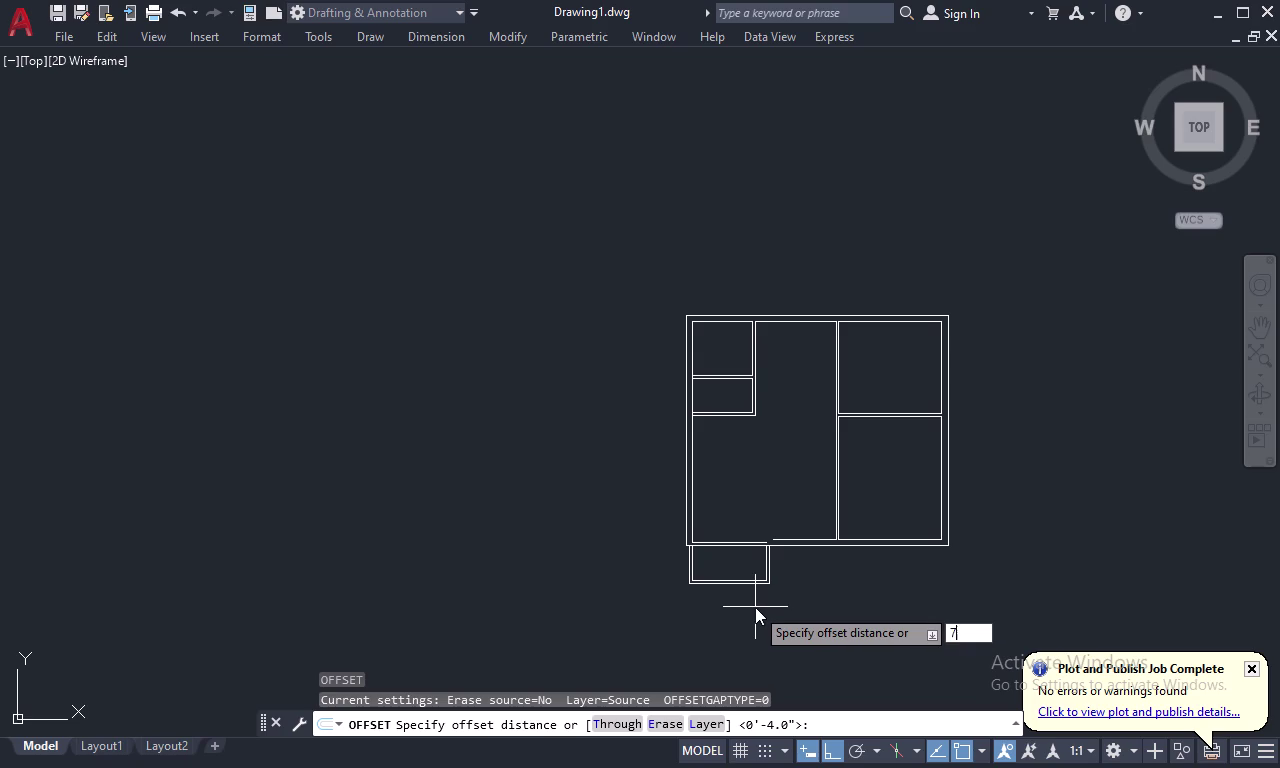
text('1)
key(shift+quotedbl)
key(Return)
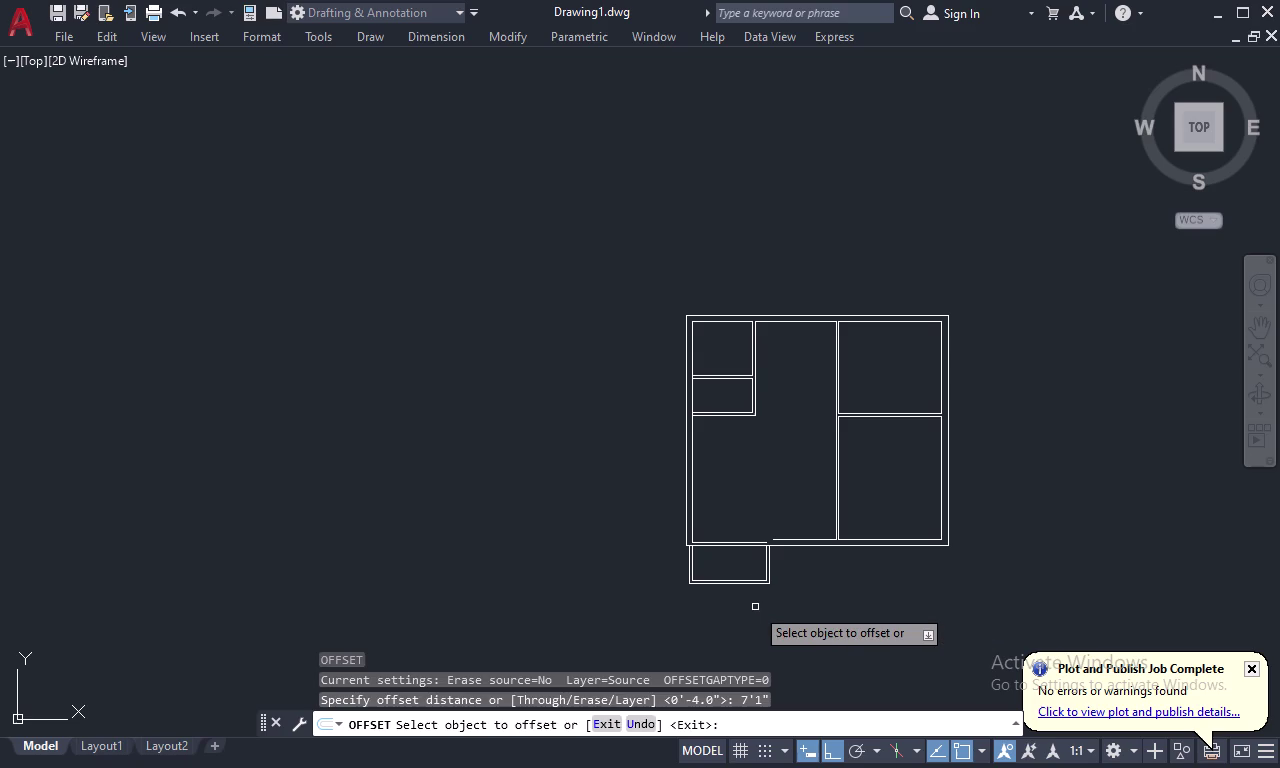
click(792, 538)
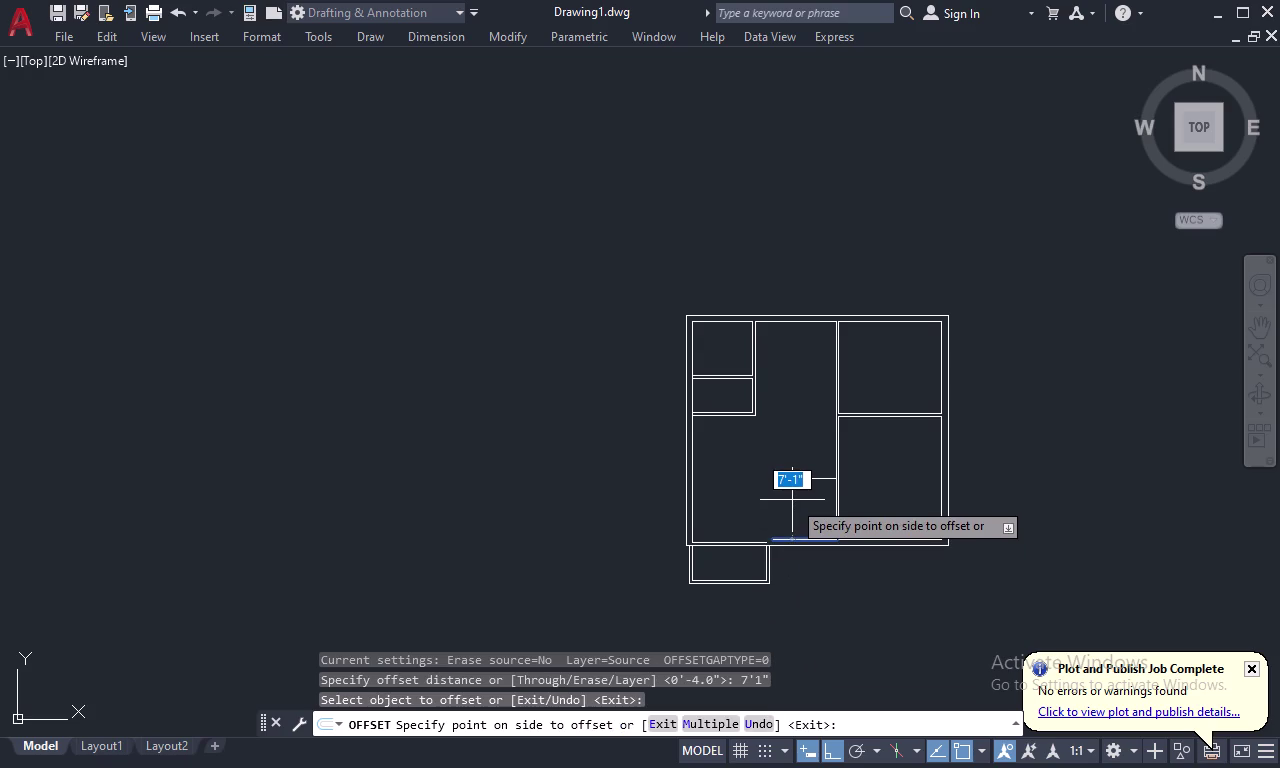
click(792, 500)
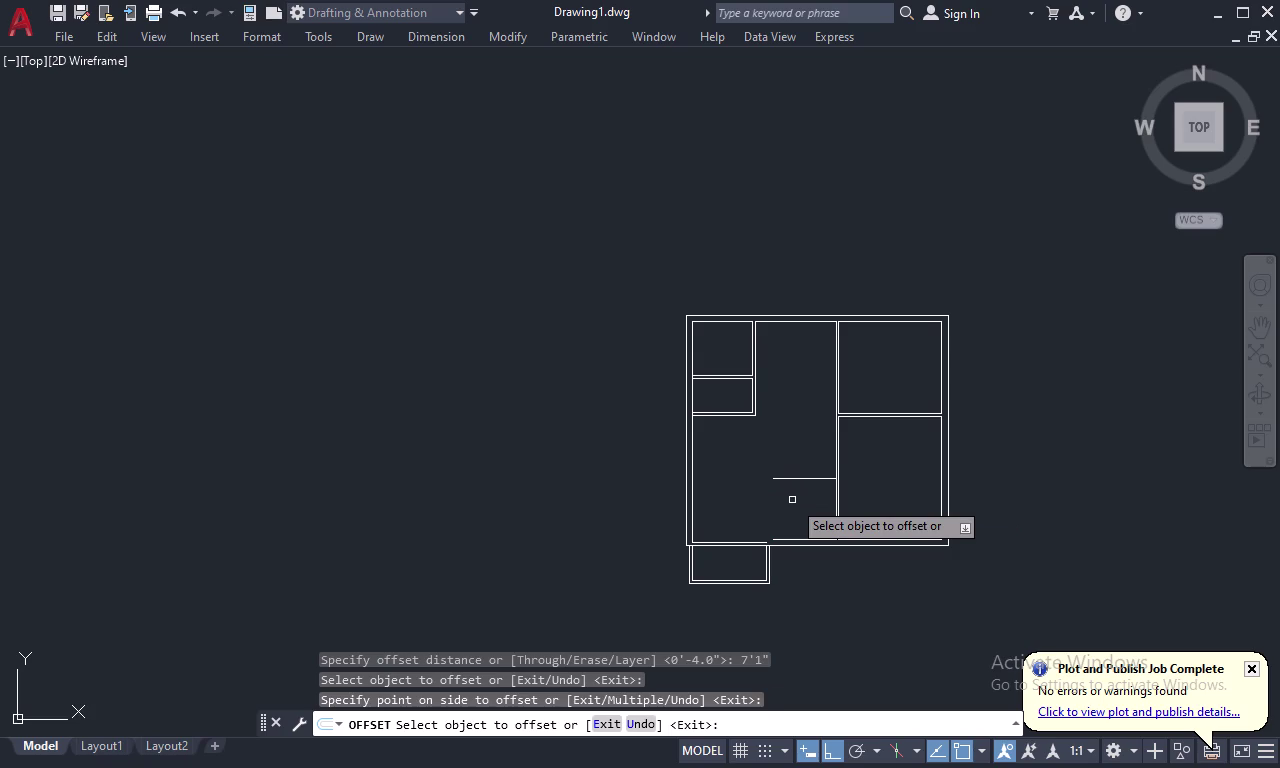
key(space)
Offset the new horizontal line 4" above it to form a double wall.
key(space)
text(4)
key(space)
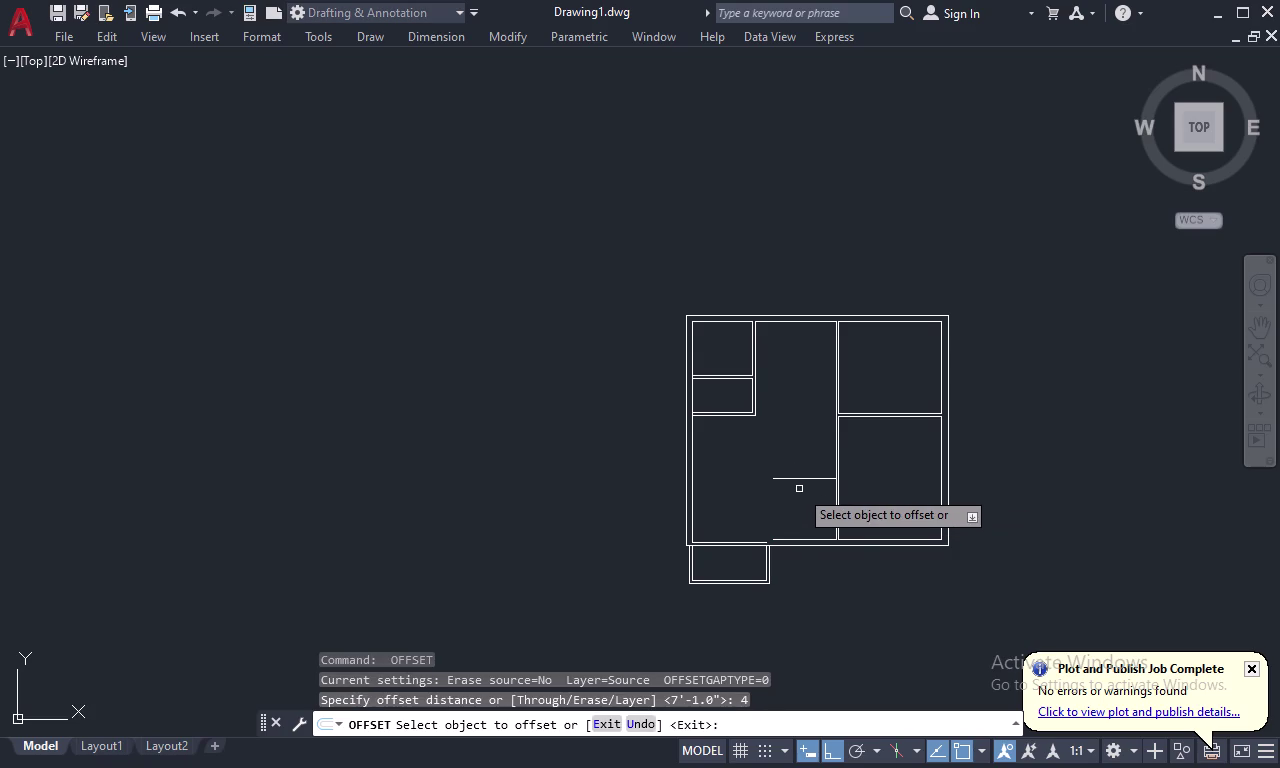
click(804, 479)
click(804, 462)
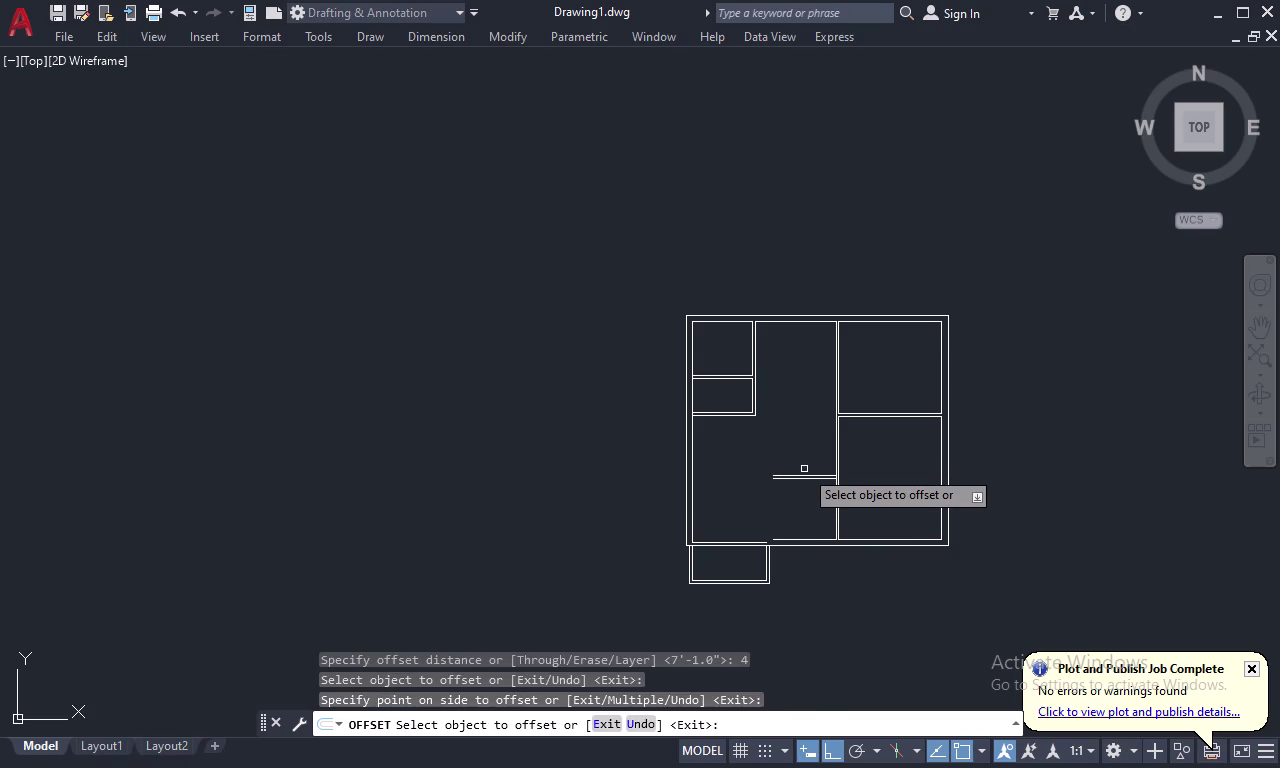
key(Escape)
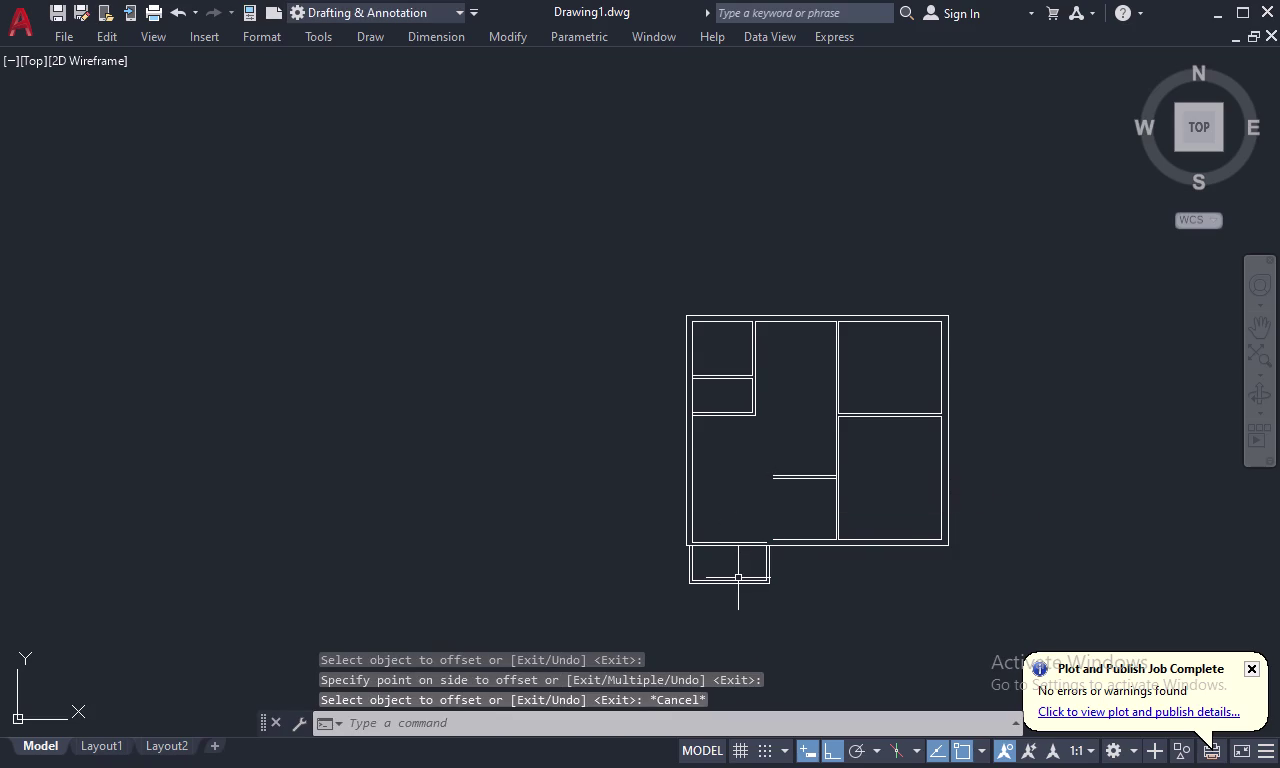
Trim the vertical wall line at the junction between the two horizontal lines.
scroll(up, 3)
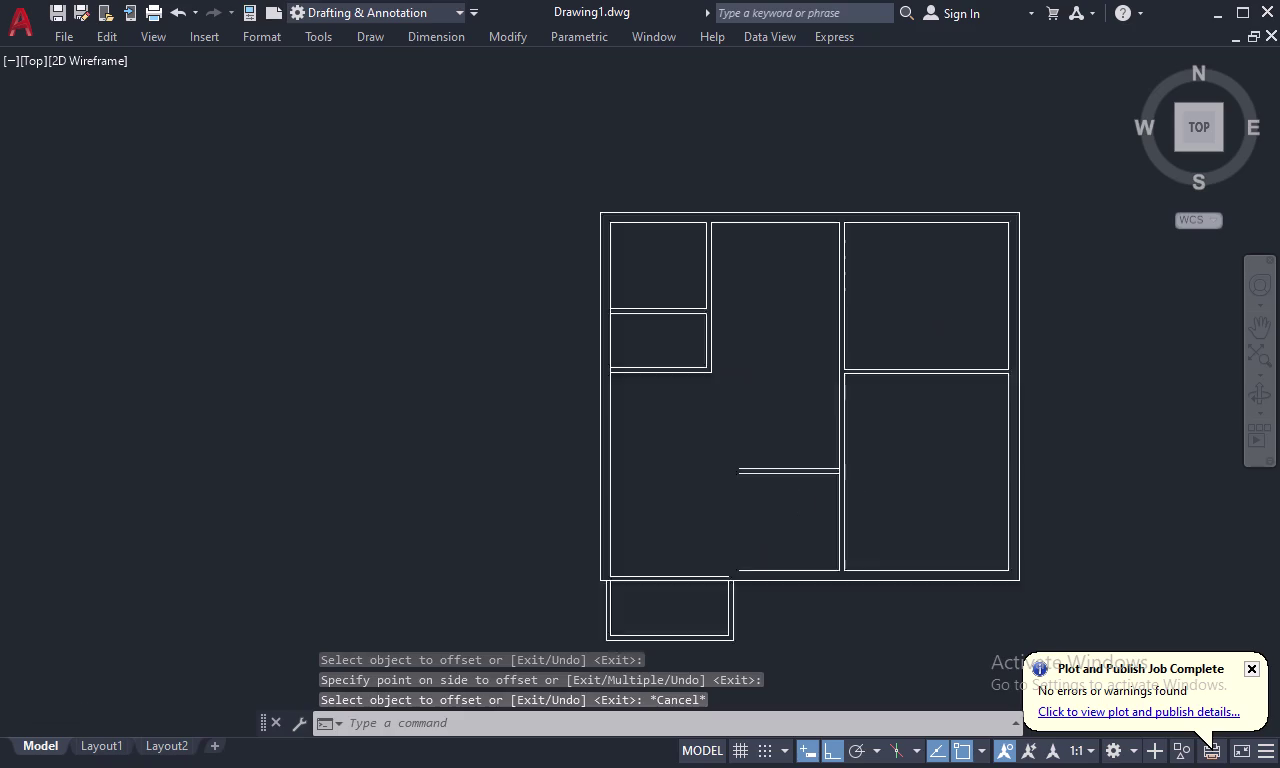
scroll(up, 3)
key(Escape)
text(TR)
key(space)
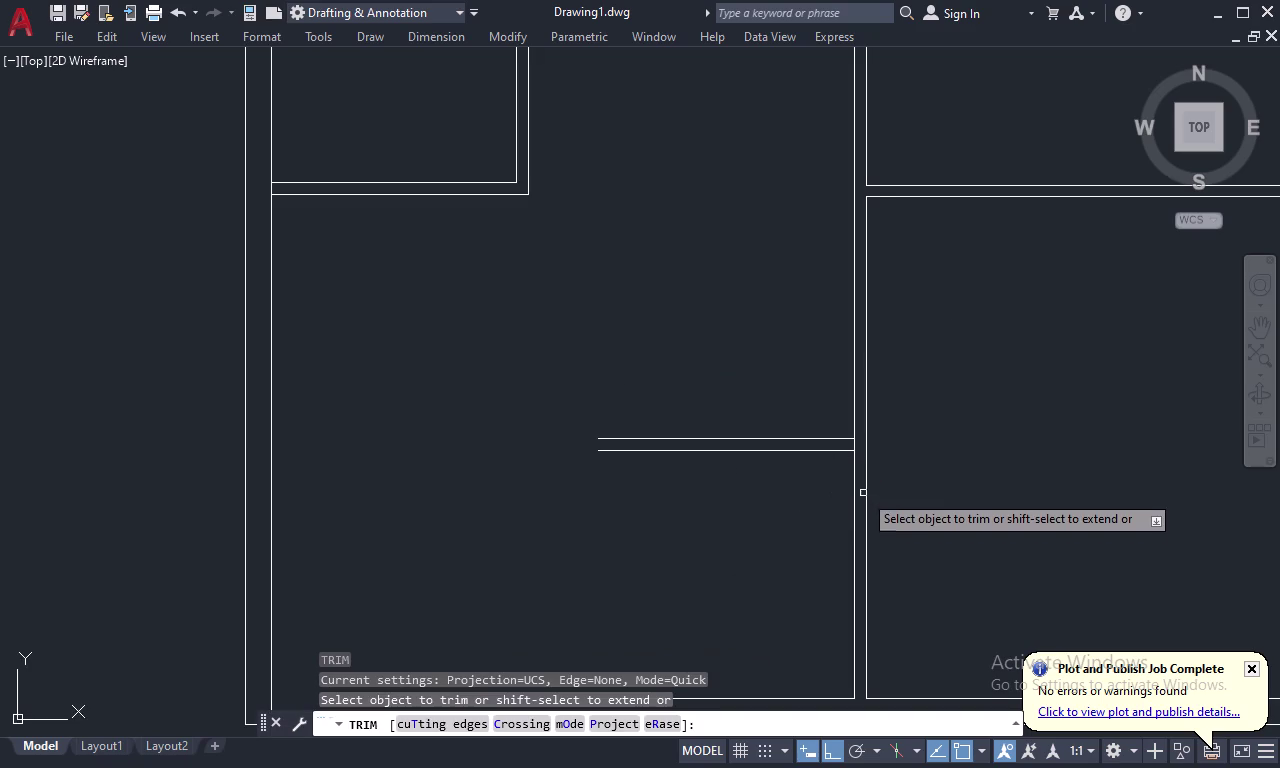
click(853, 444)
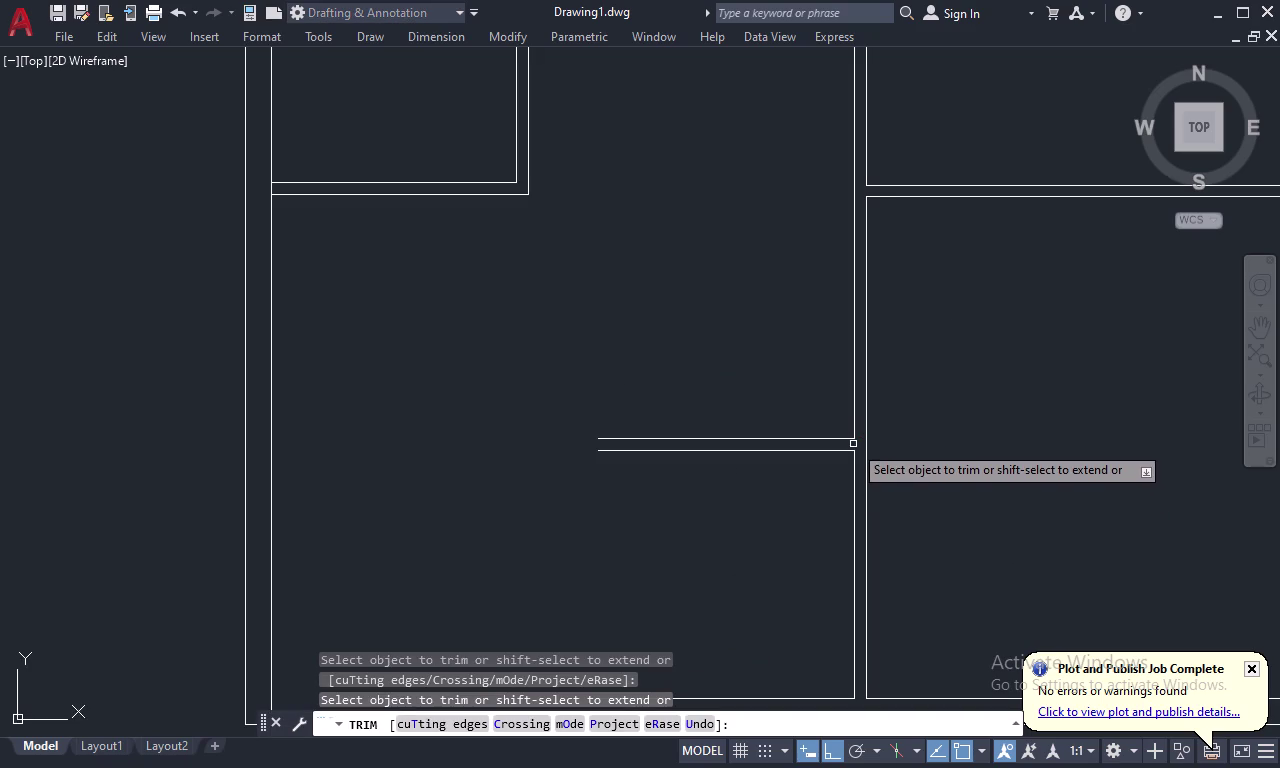
key(Escape)
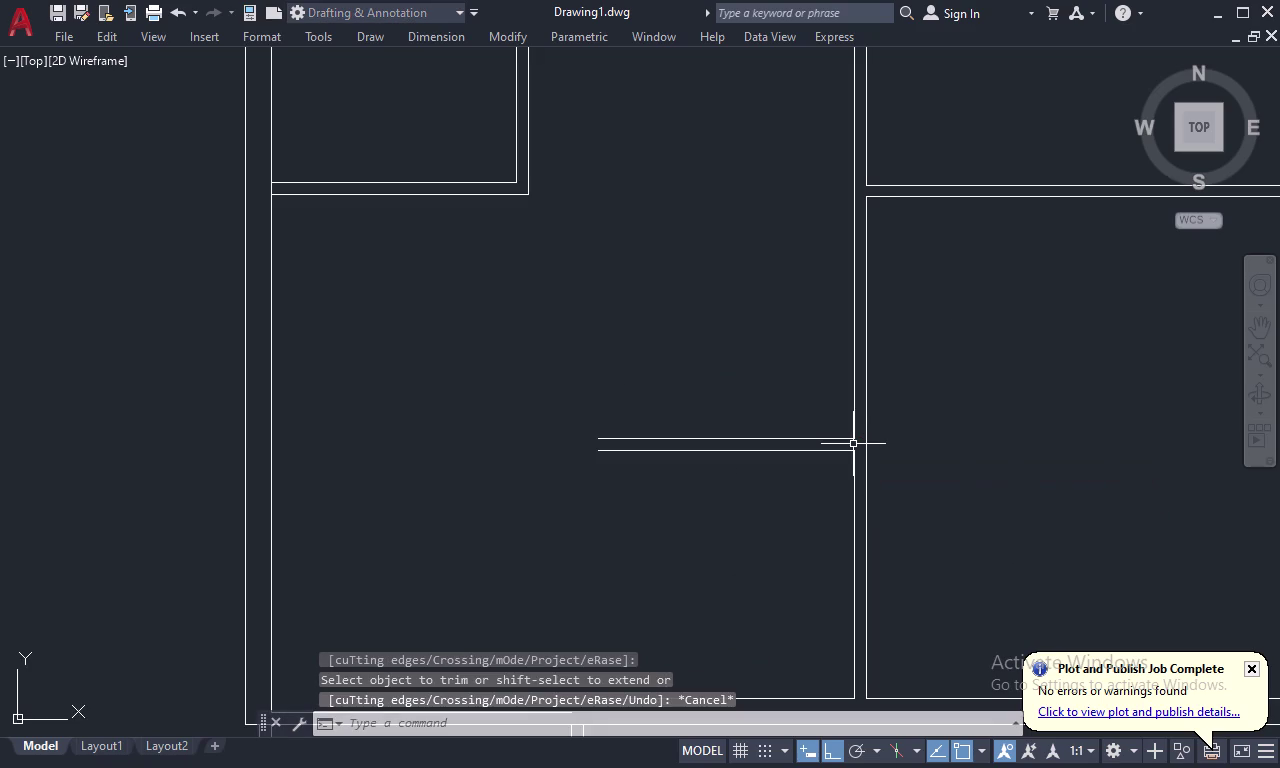
Offset the small room's right wall line 9'4" to the left as a partition line.
key(o)
key(space)
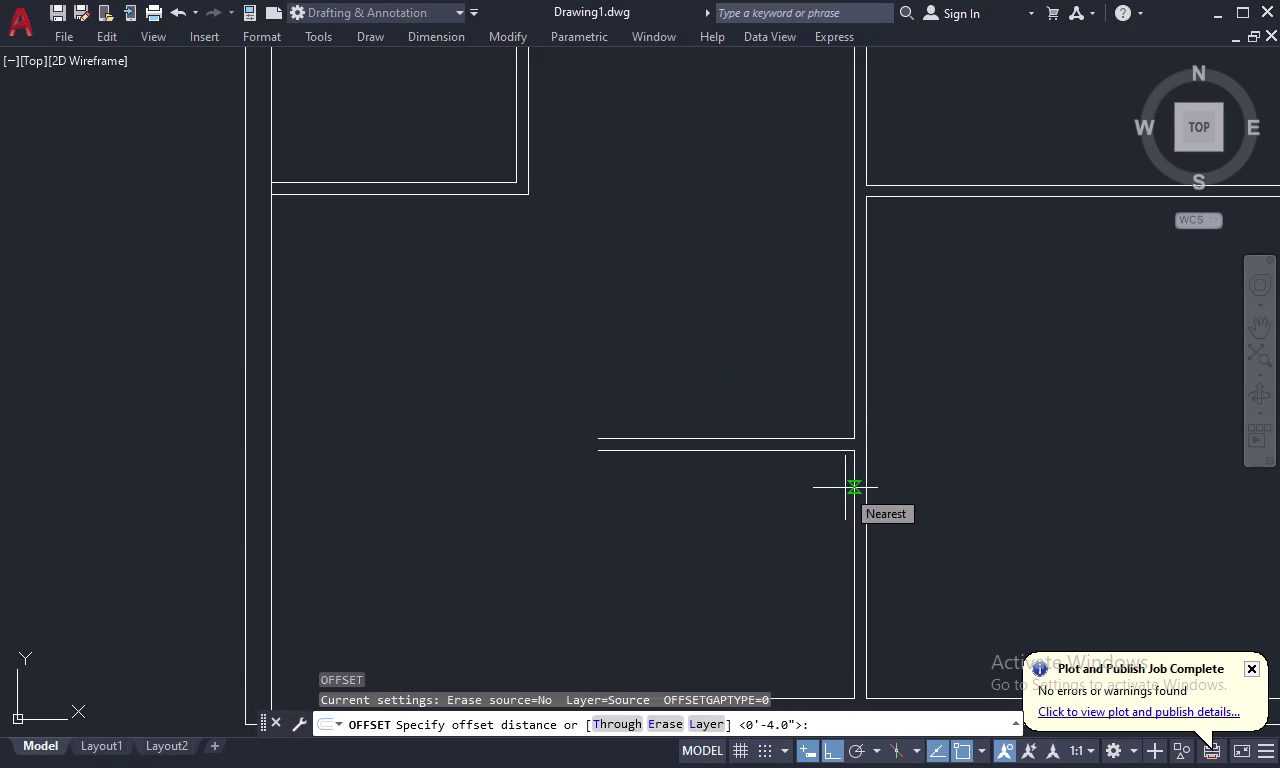
scroll(down, 3)
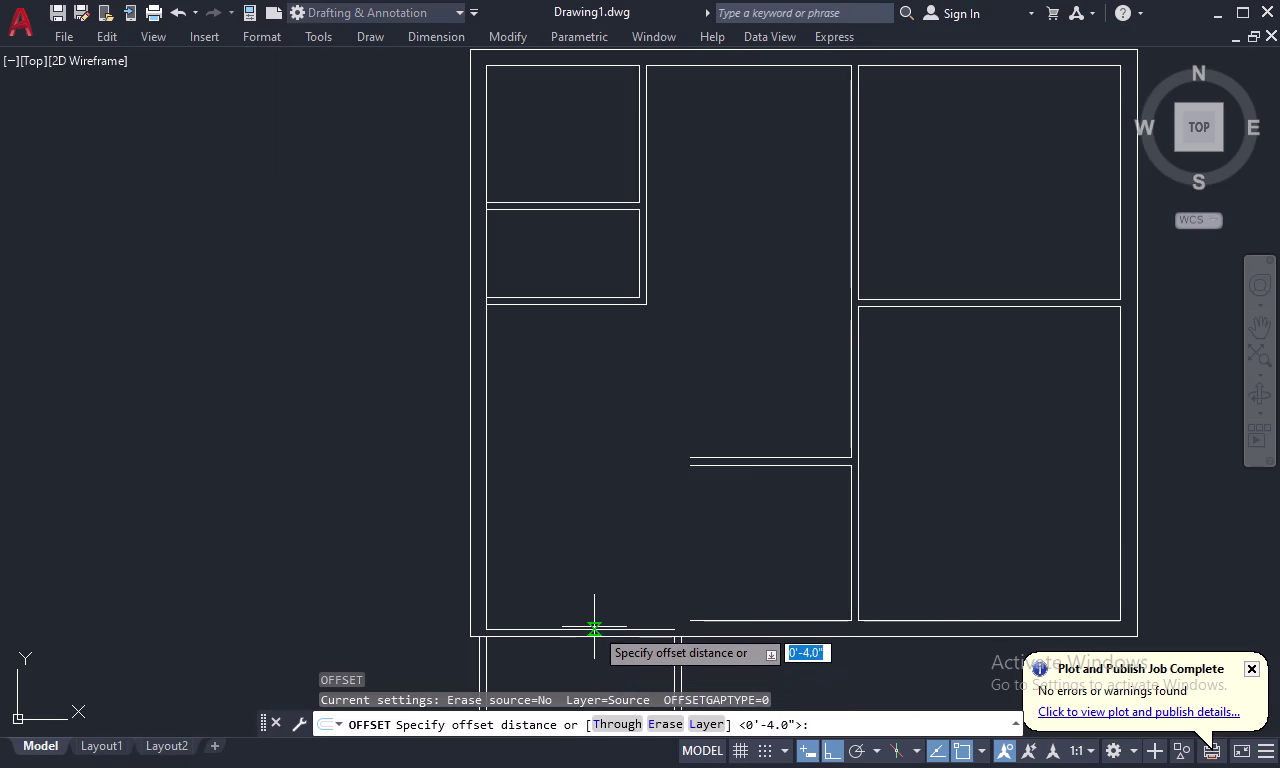
text(9')
key(4)
key(shift+quotedbl)
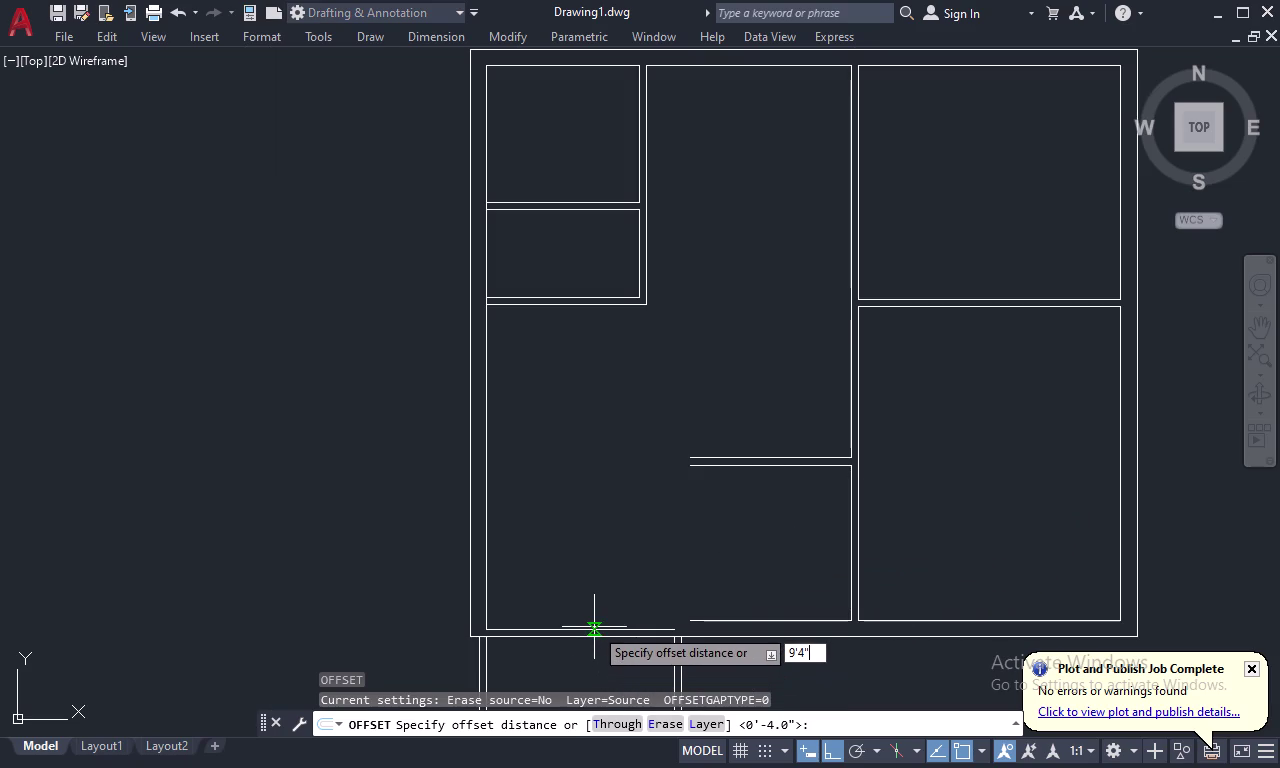
key(Return)
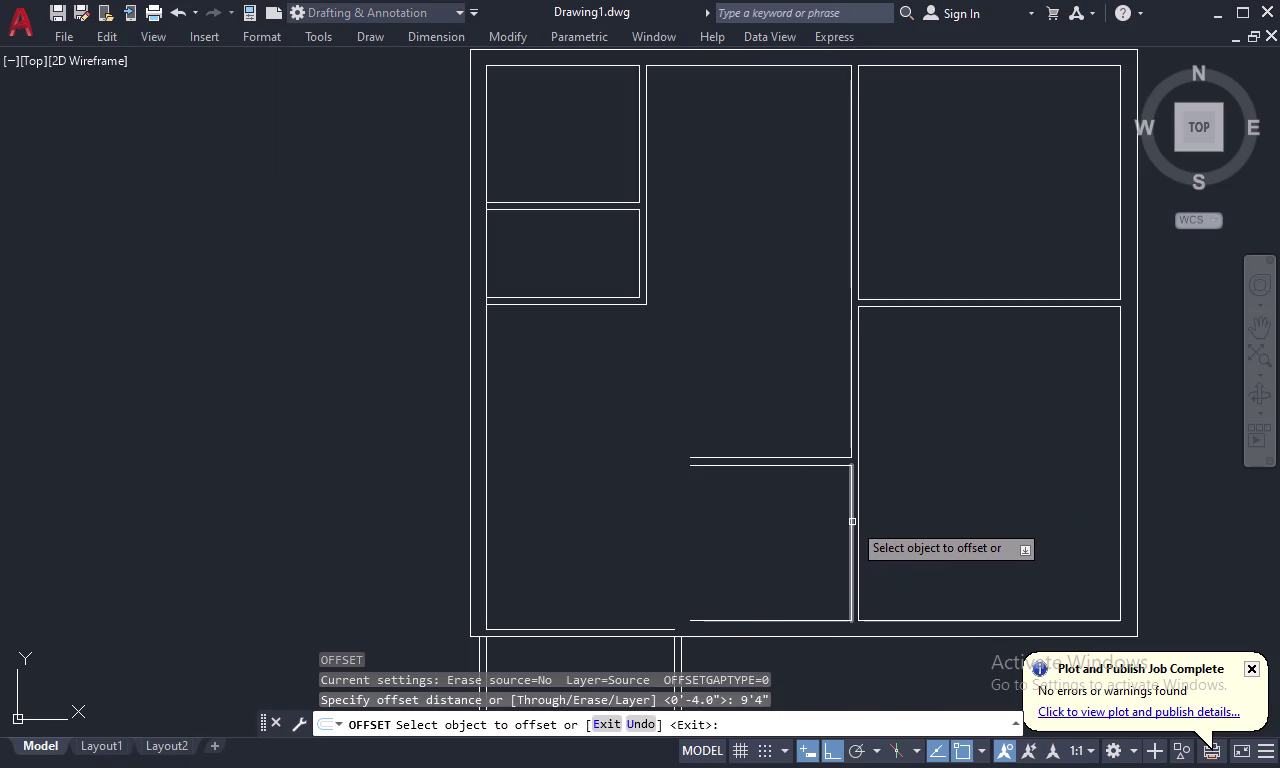
click(849, 525)
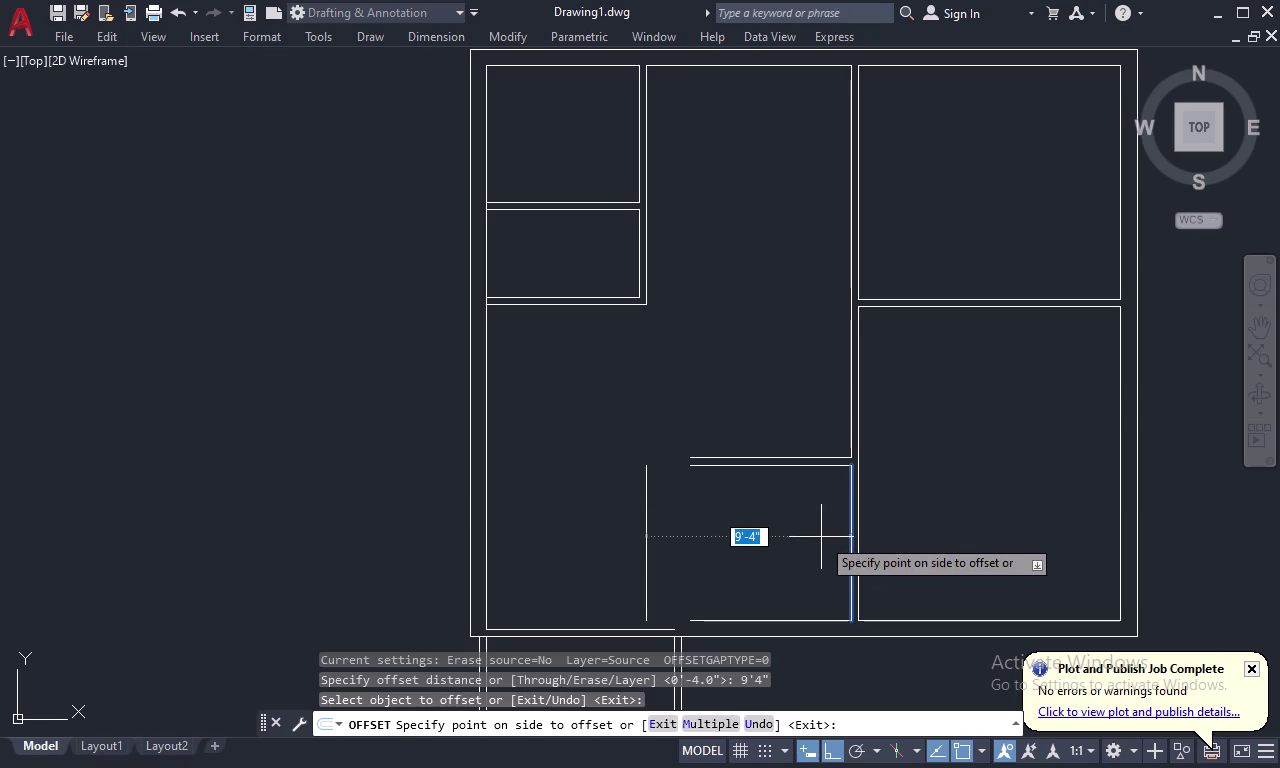
click(821, 537)
scroll(down, 3)
middle_drag(733, 597, 762, 520)
key(Escape)
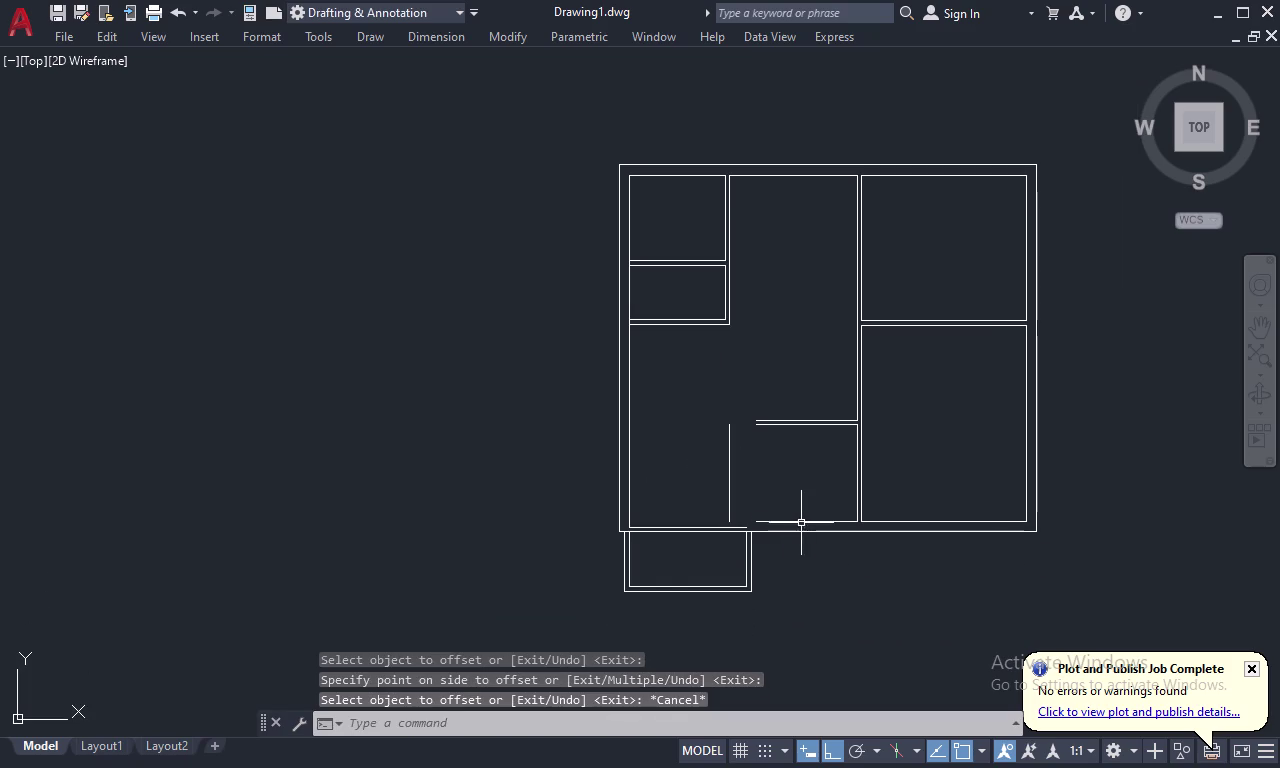
Add the partition's second line 4" away, after cancelling a 9" offset attempt.
text(O)
key(space)
text(9)
key(space)
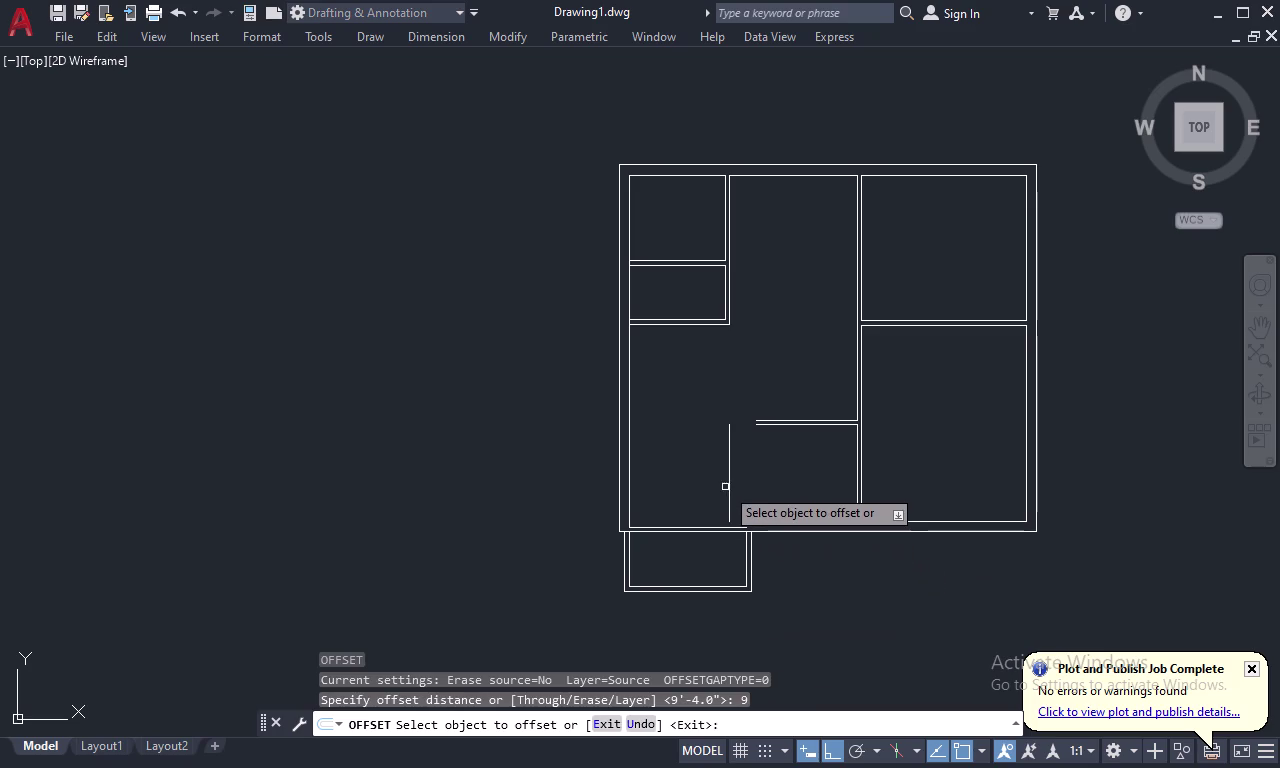
click(730, 482)
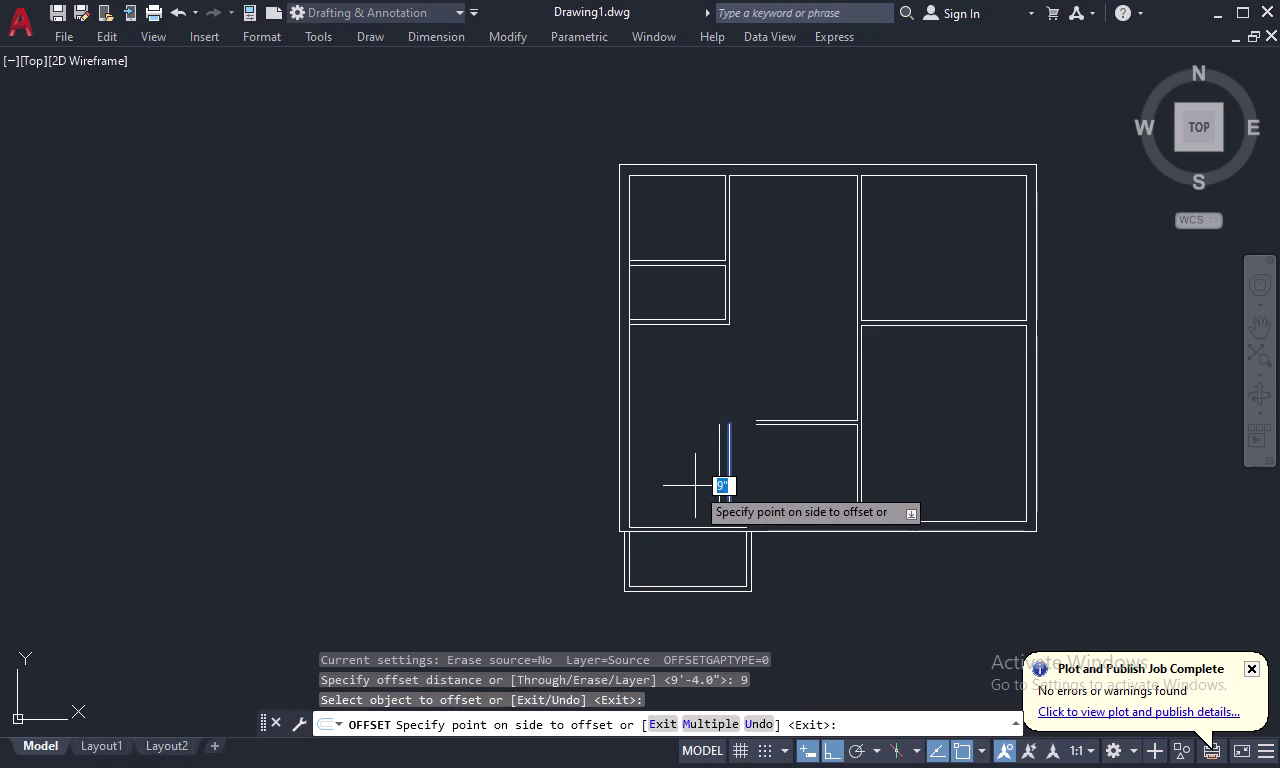
key(Escape)
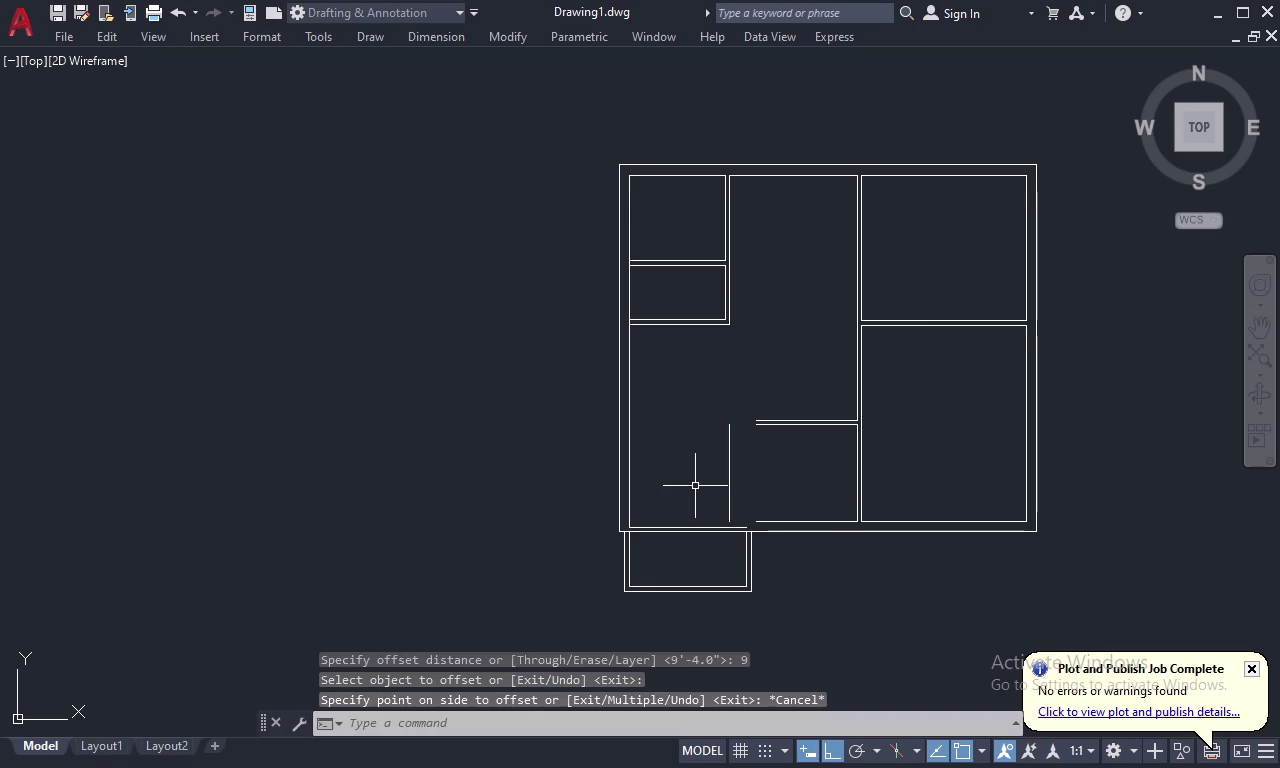
text(O 4)
key(space)
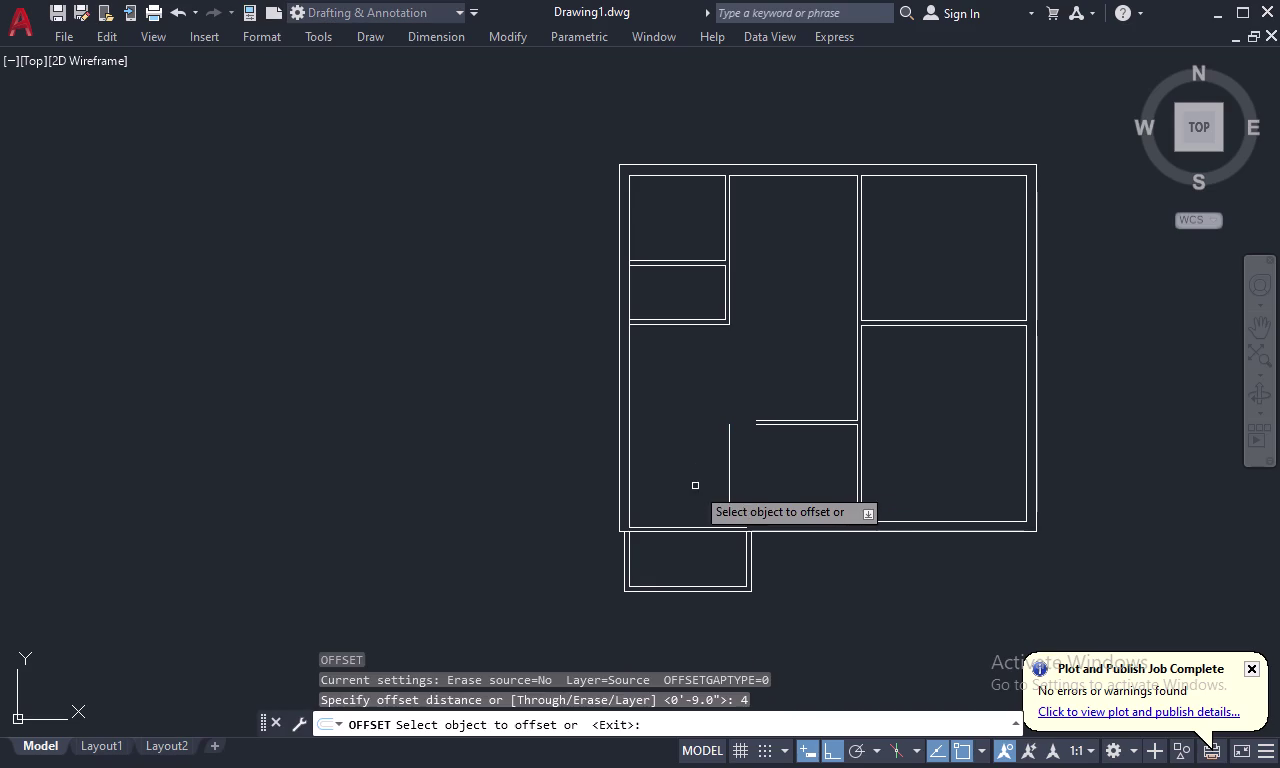
click(731, 464)
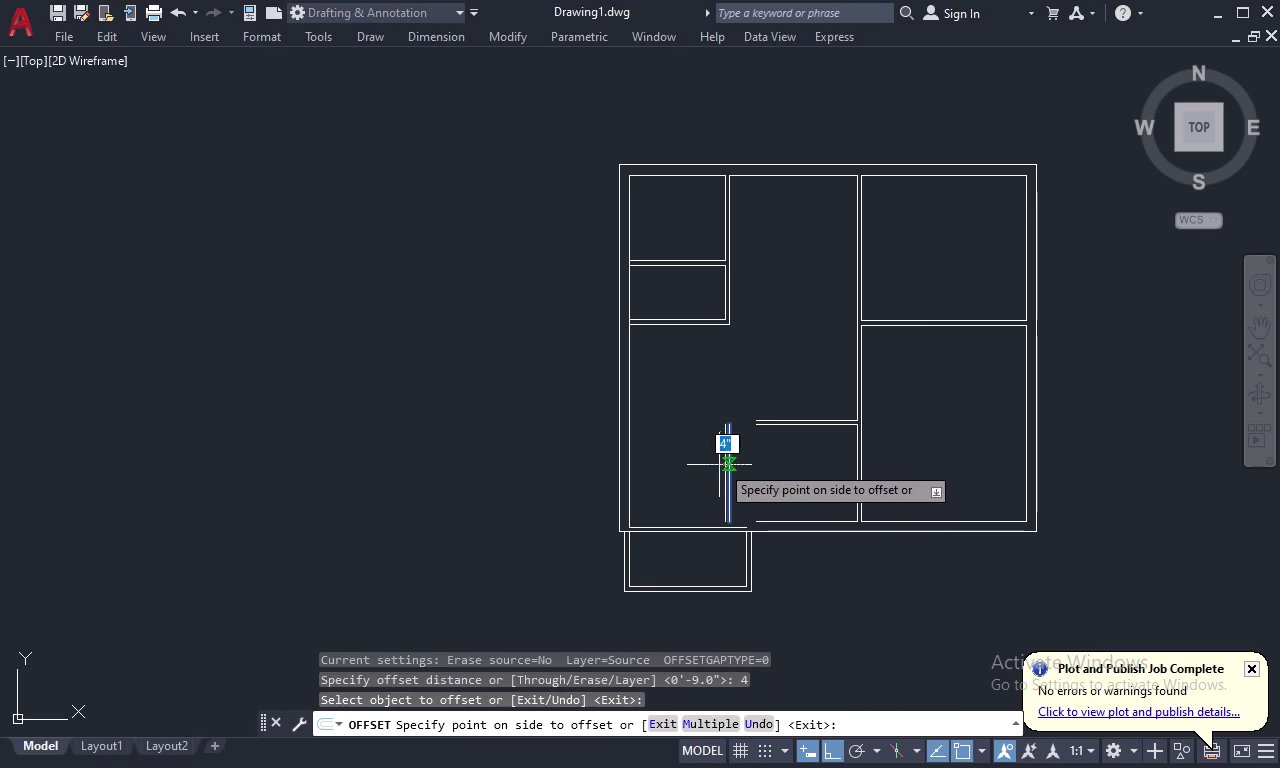
click(718, 465)
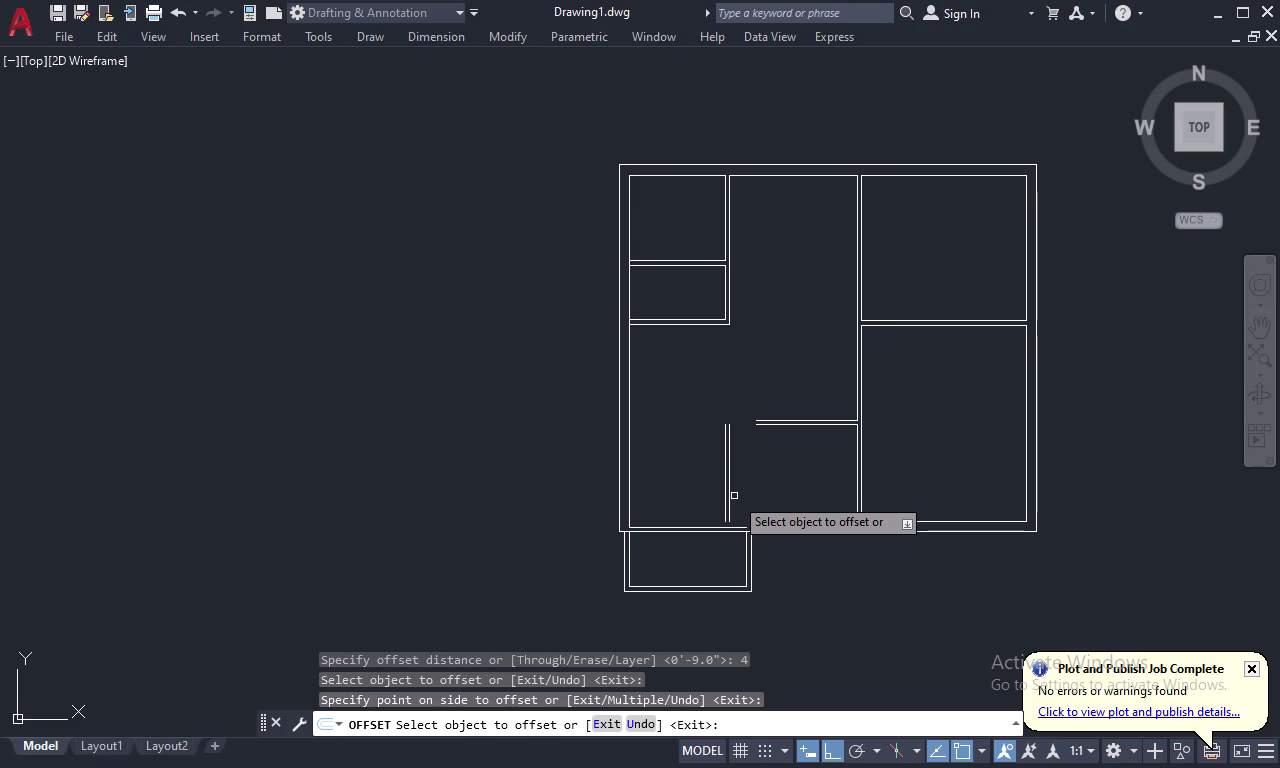
key(Escape)
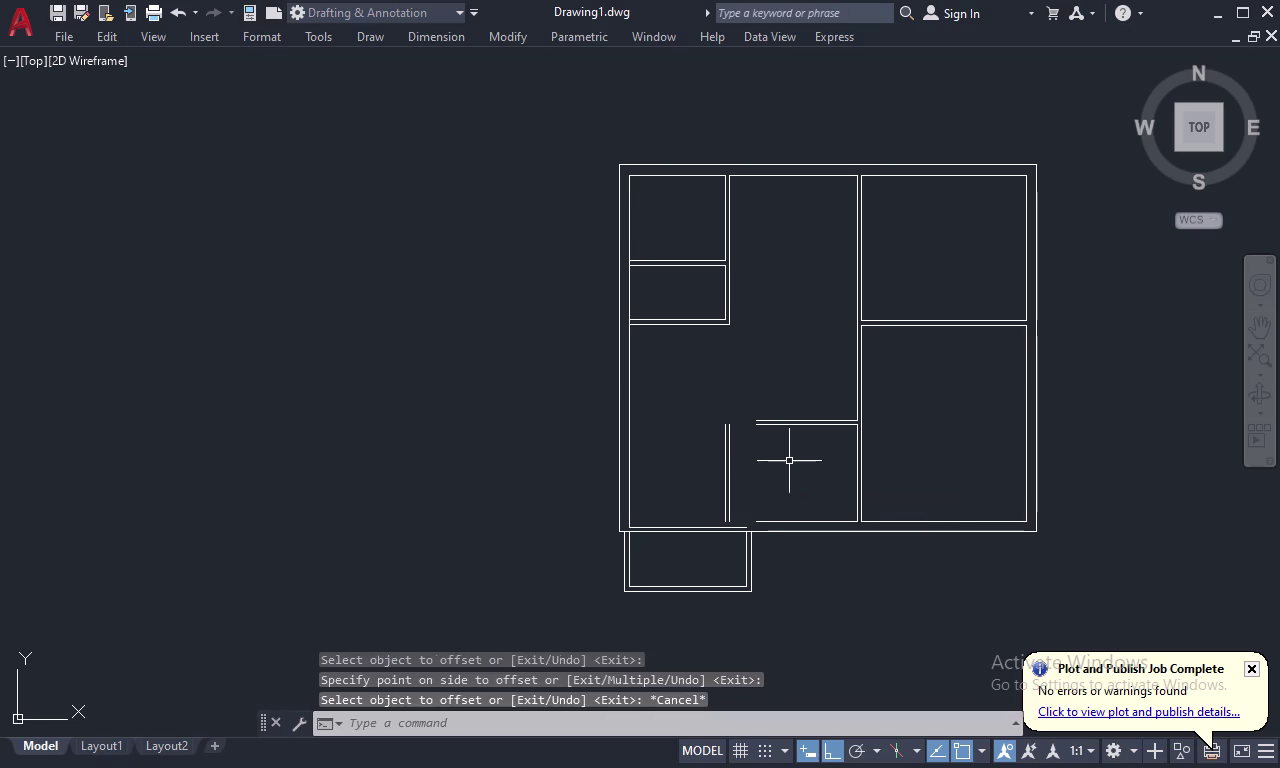
Fillet the outer and inner partition lines to the small room's top wall lines.
key(f)
key(space)
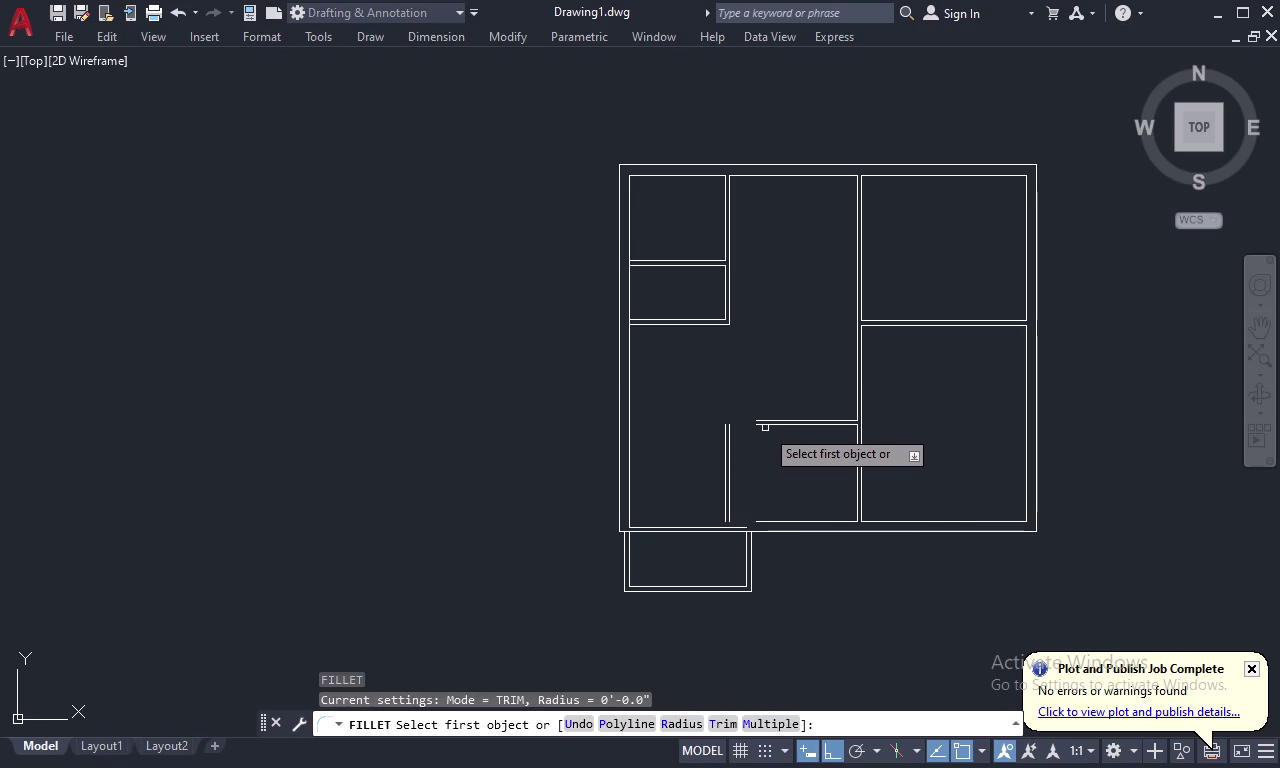
click(768, 425)
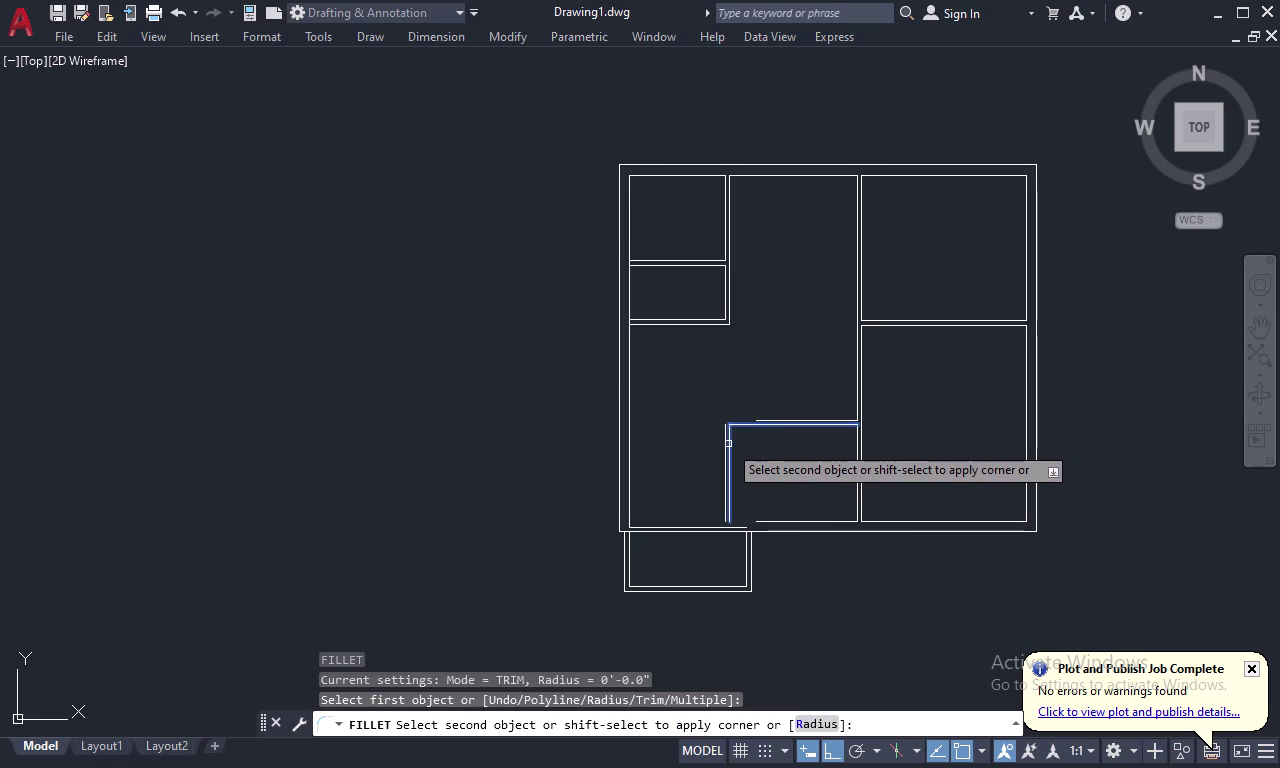
click(728, 444)
key(space)
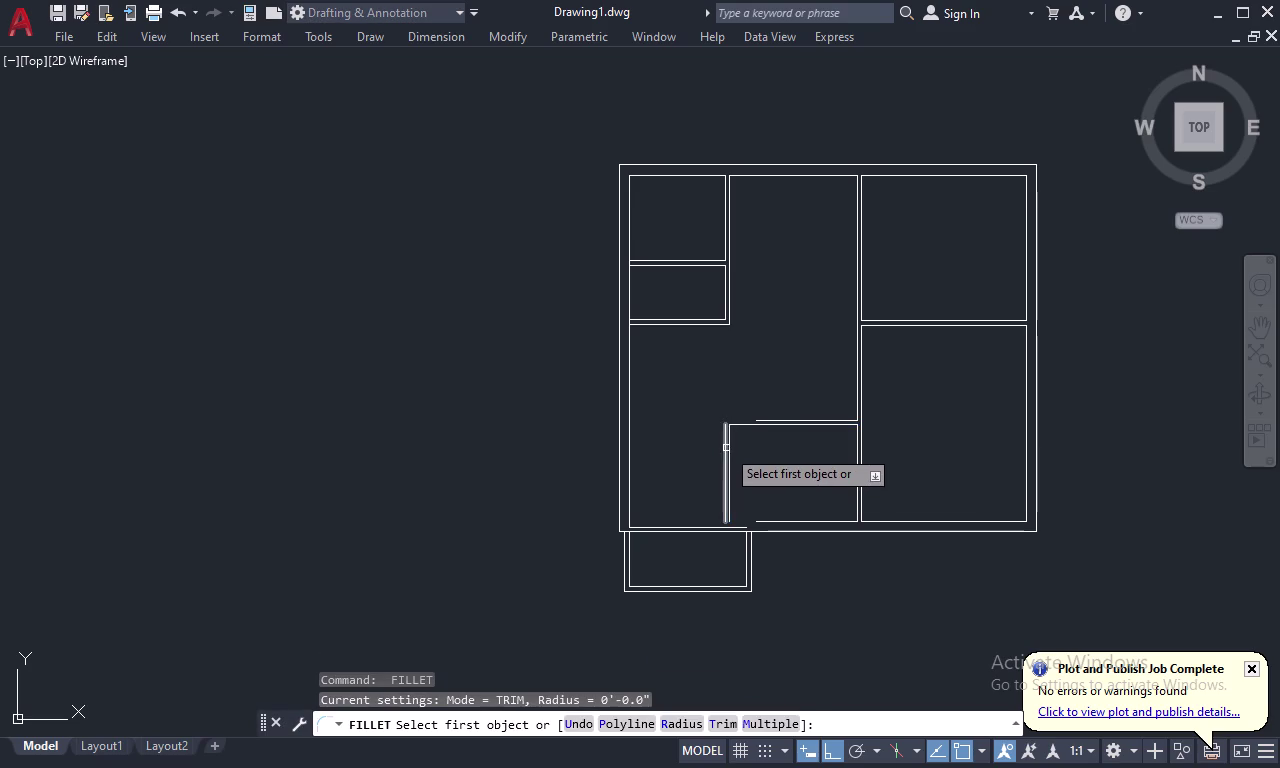
click(726, 448)
click(756, 419)
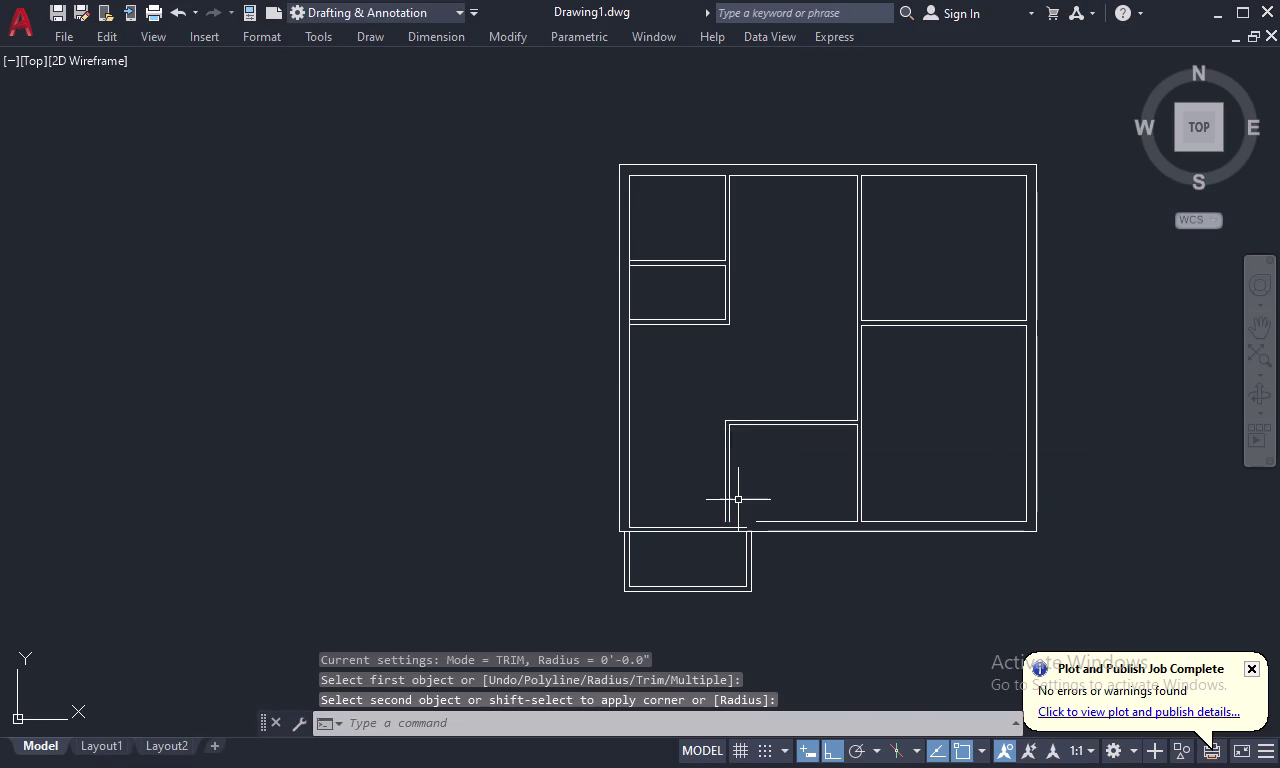
key(Escape)
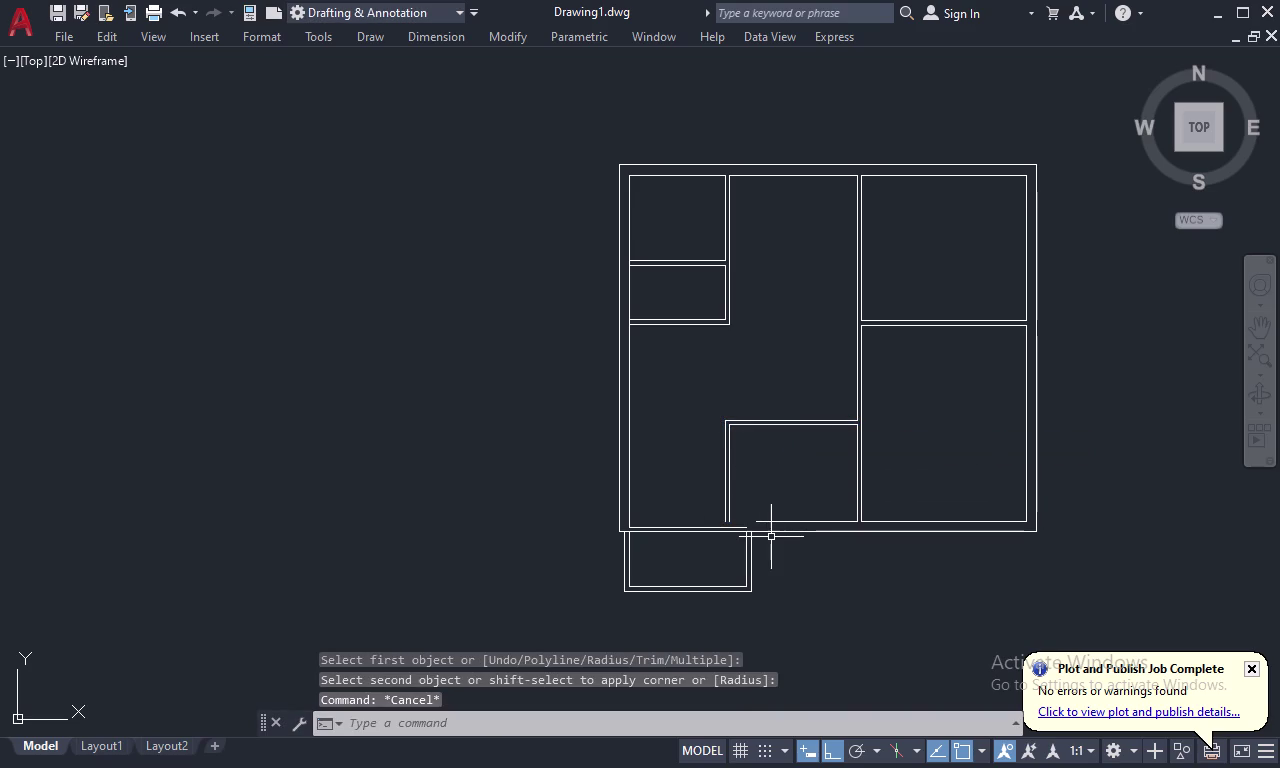
Extend the small room's bottom line and an adjacent wall line to their boundaries.
text(EX)
key(space)
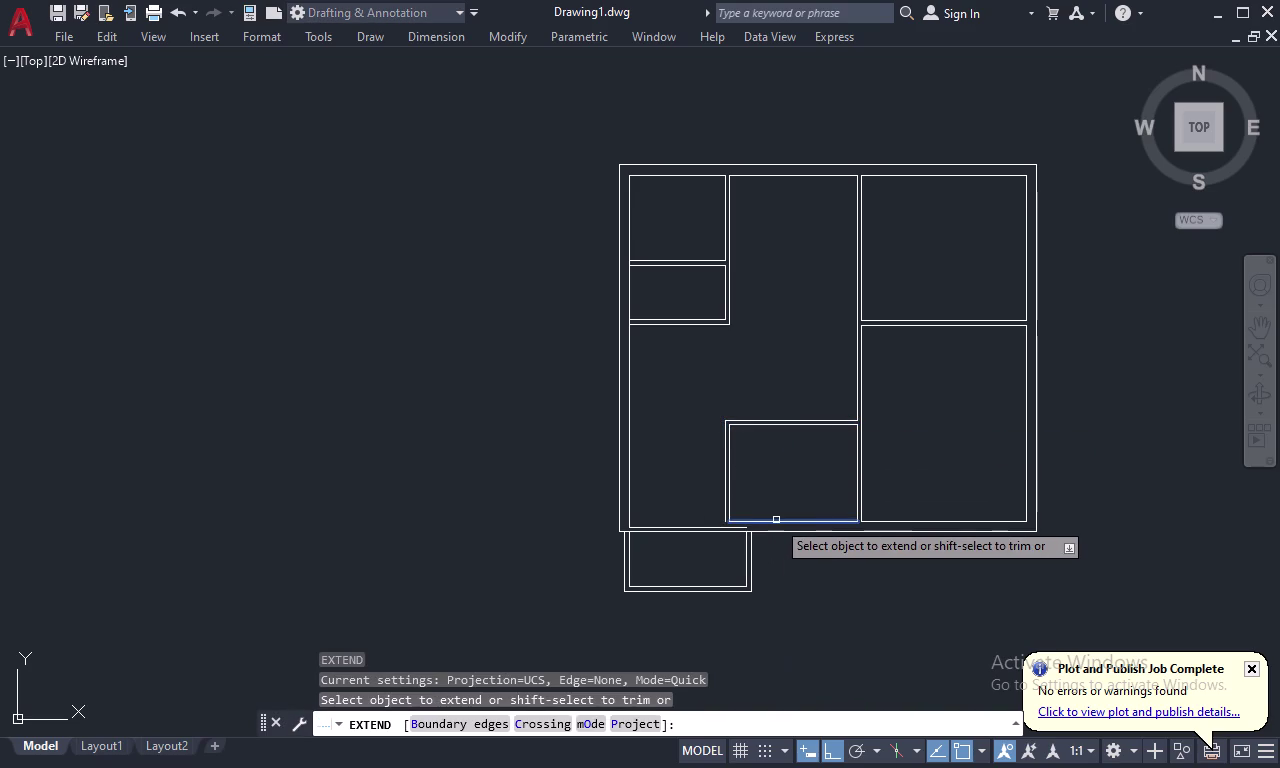
click(776, 520)
click(756, 523)
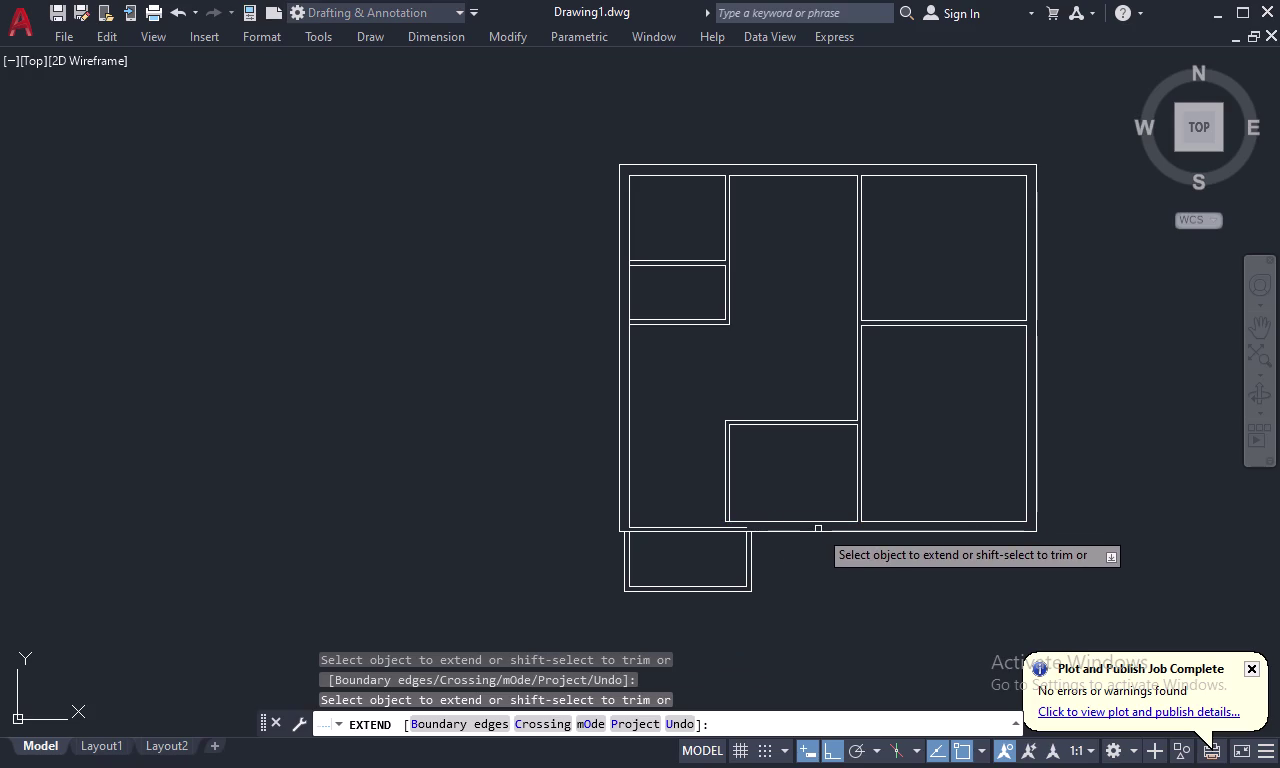
key(Escape)
Extend the partition lines and inner bottom wall line to meet the bottom wall.
text(EX)
key(space)
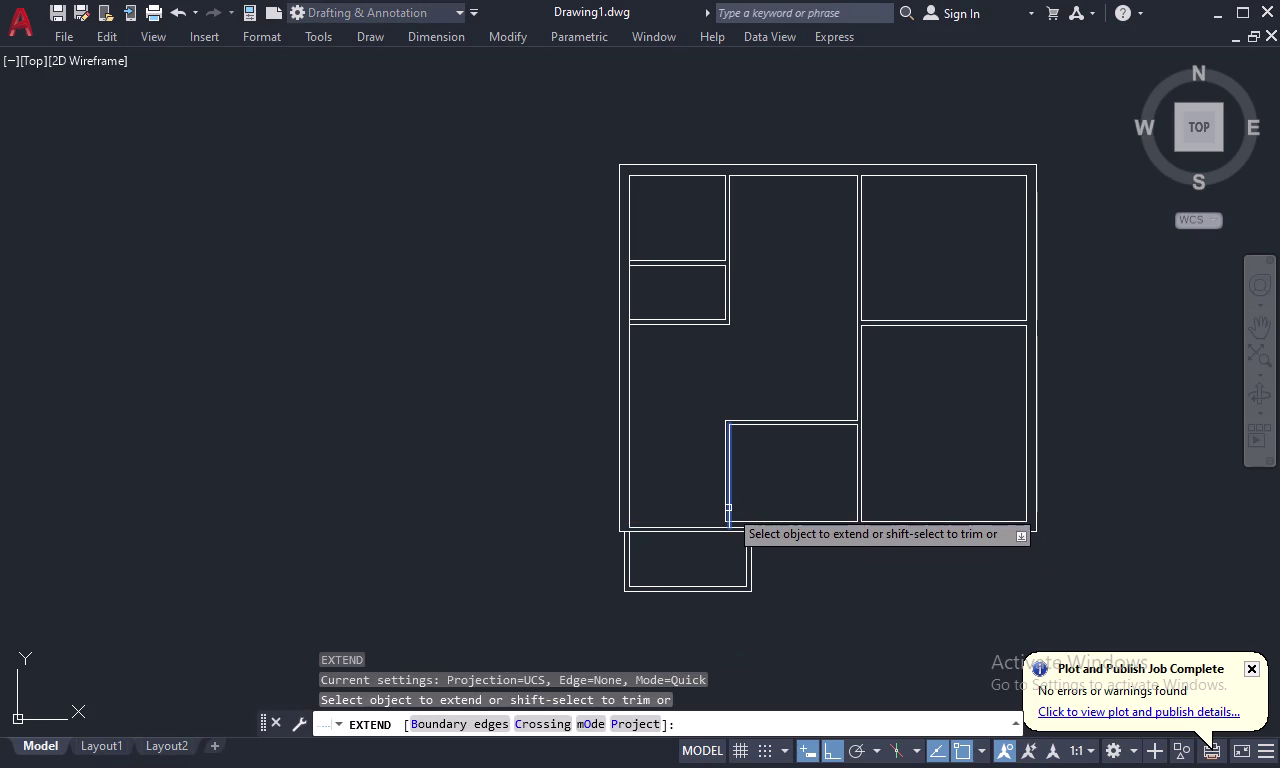
click(728, 508)
click(723, 508)
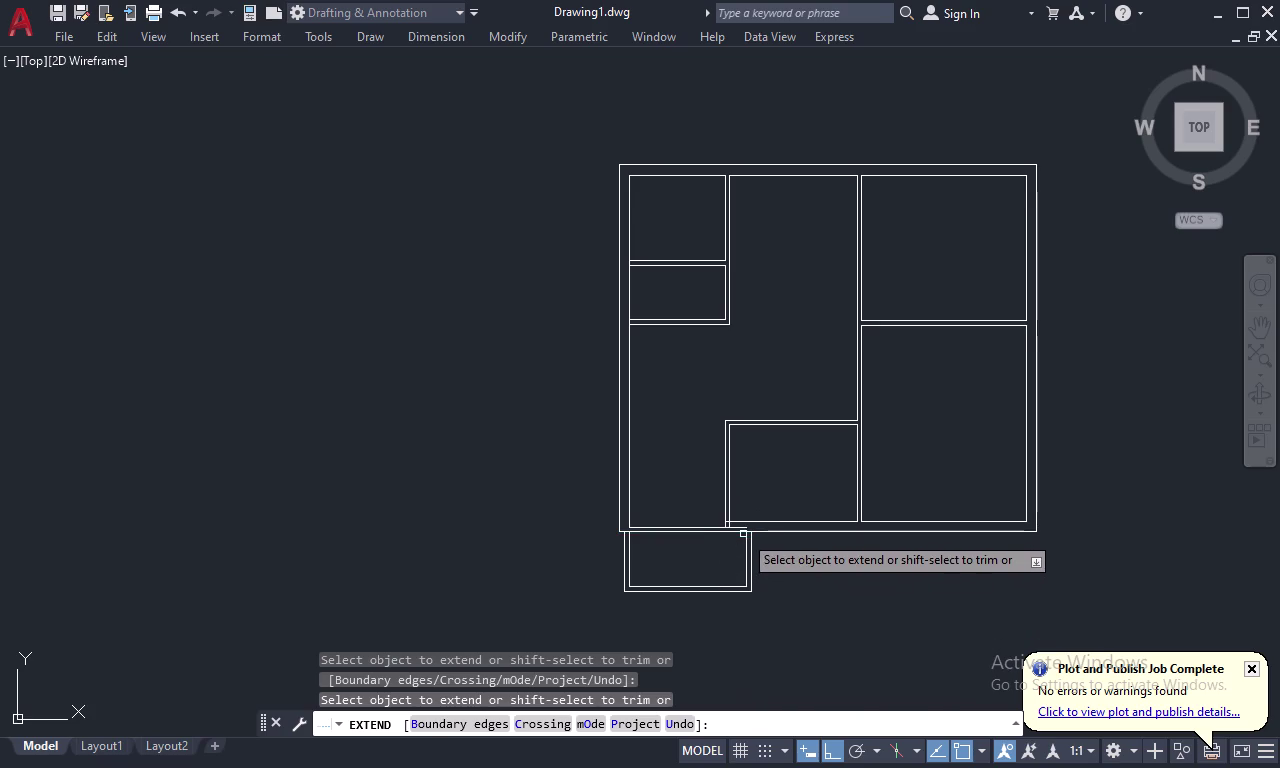
scroll(up, 3)
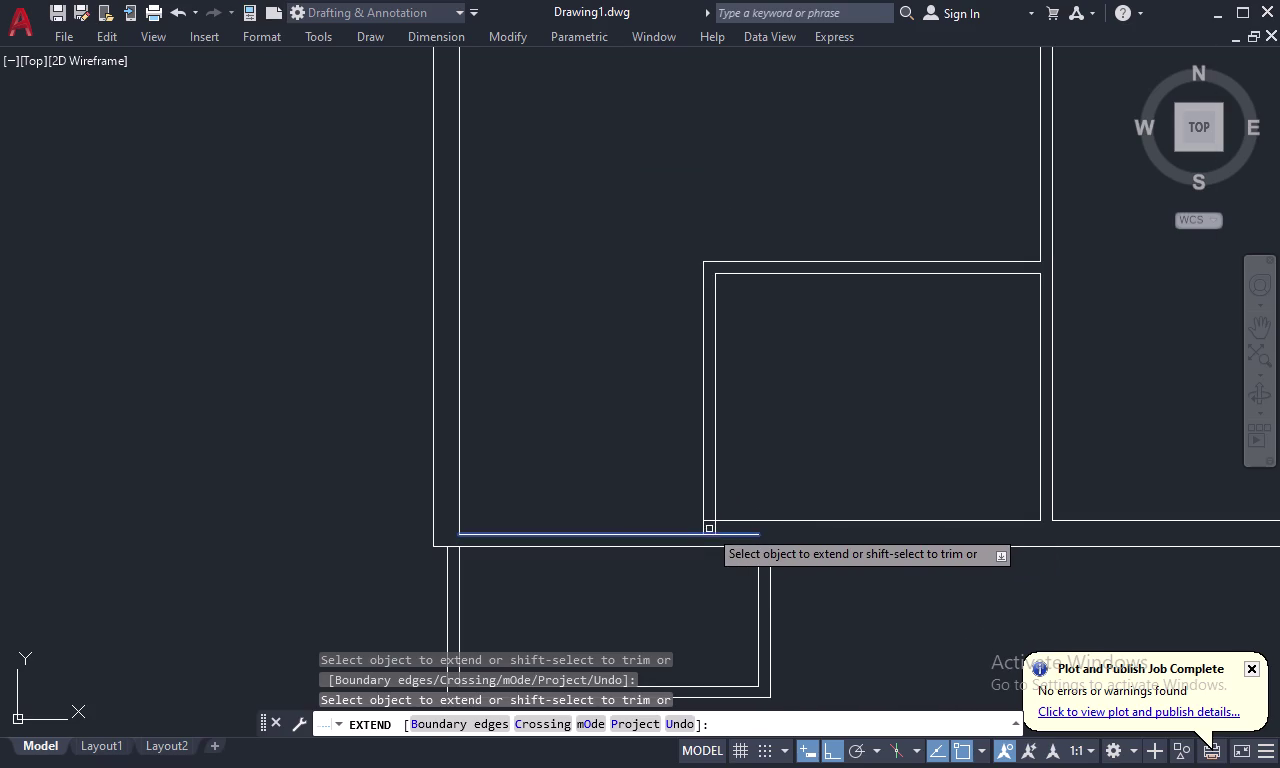
click(706, 499)
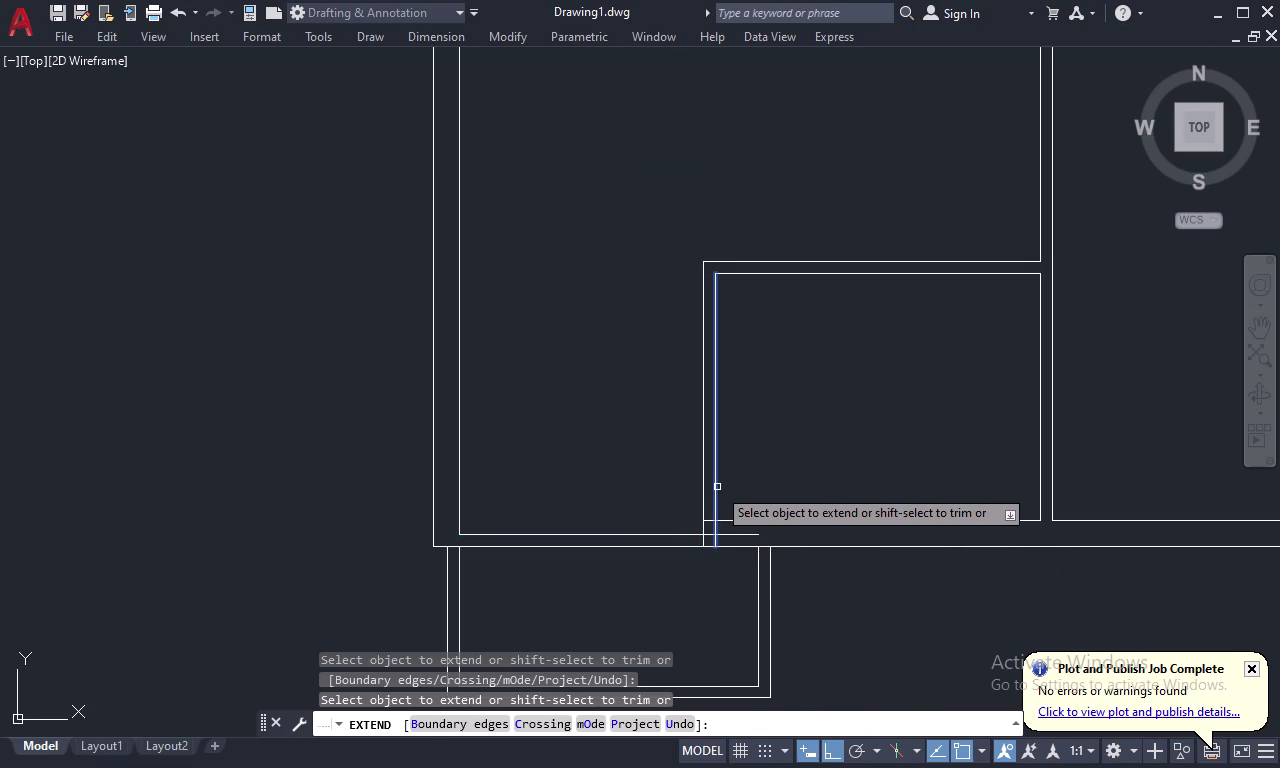
click(717, 487)
key(Escape)
Trim the partition lines and stray segments crossing the bottom wall corner.
text(TR)
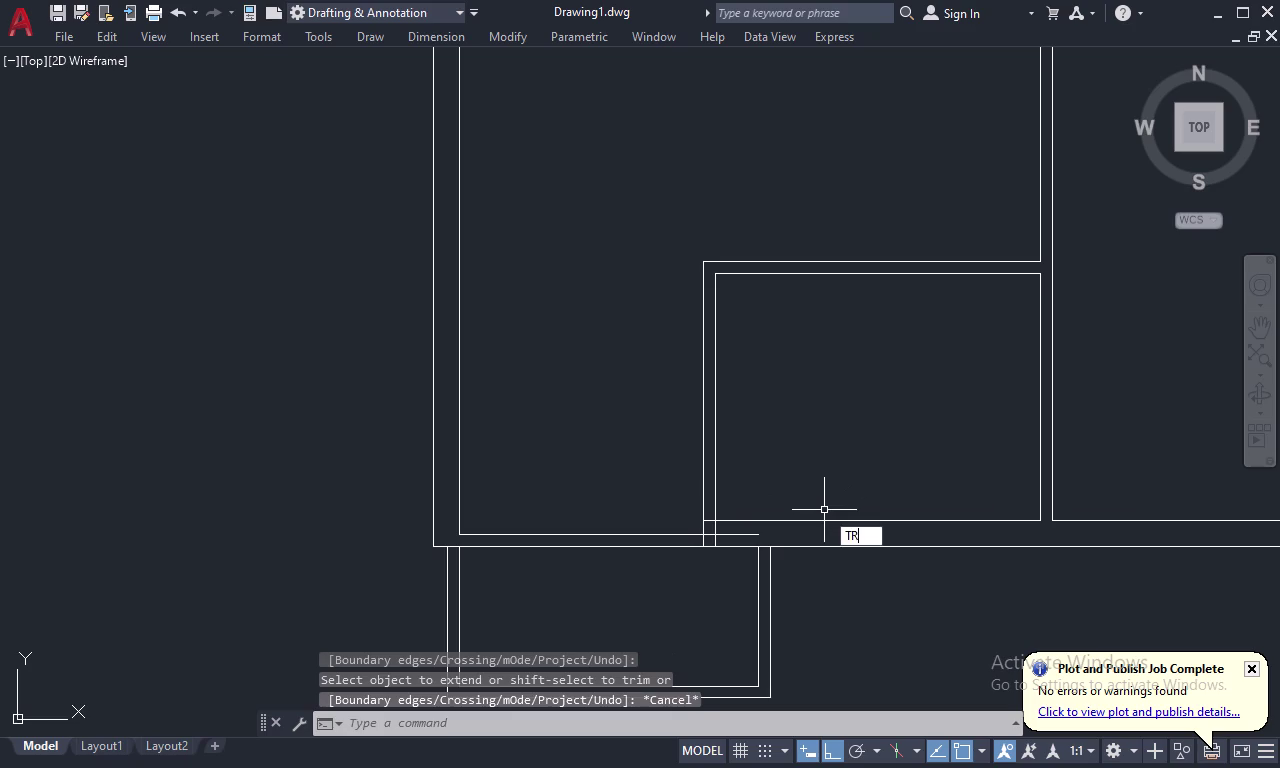
key(space)
click(736, 531)
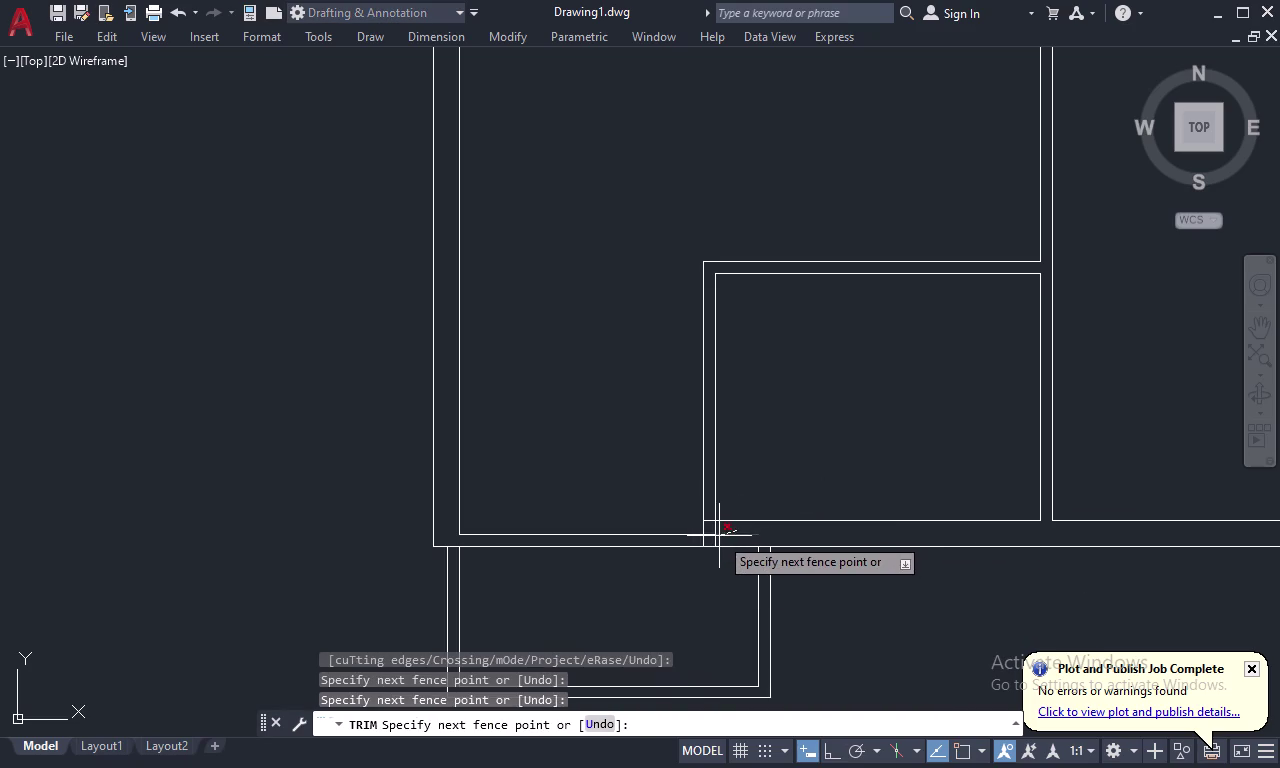
click(718, 536)
click(716, 526)
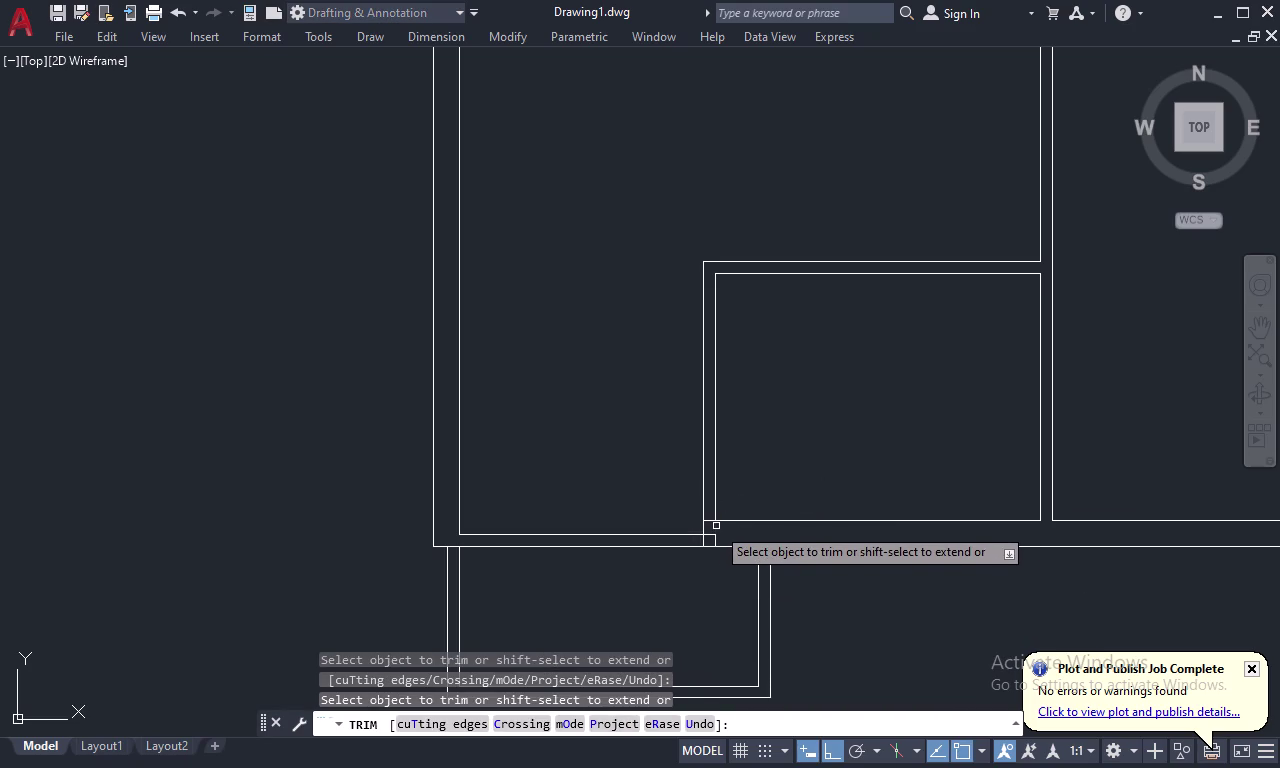
click(714, 536)
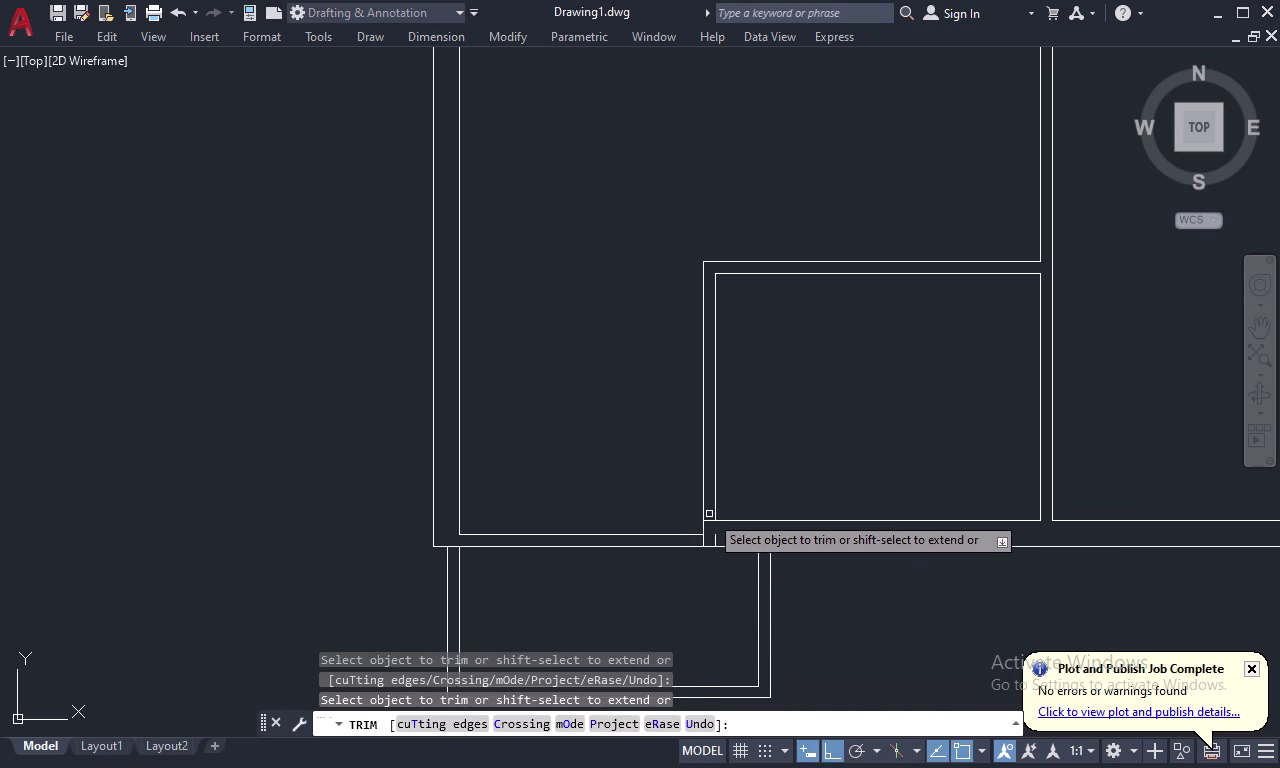
click(709, 520)
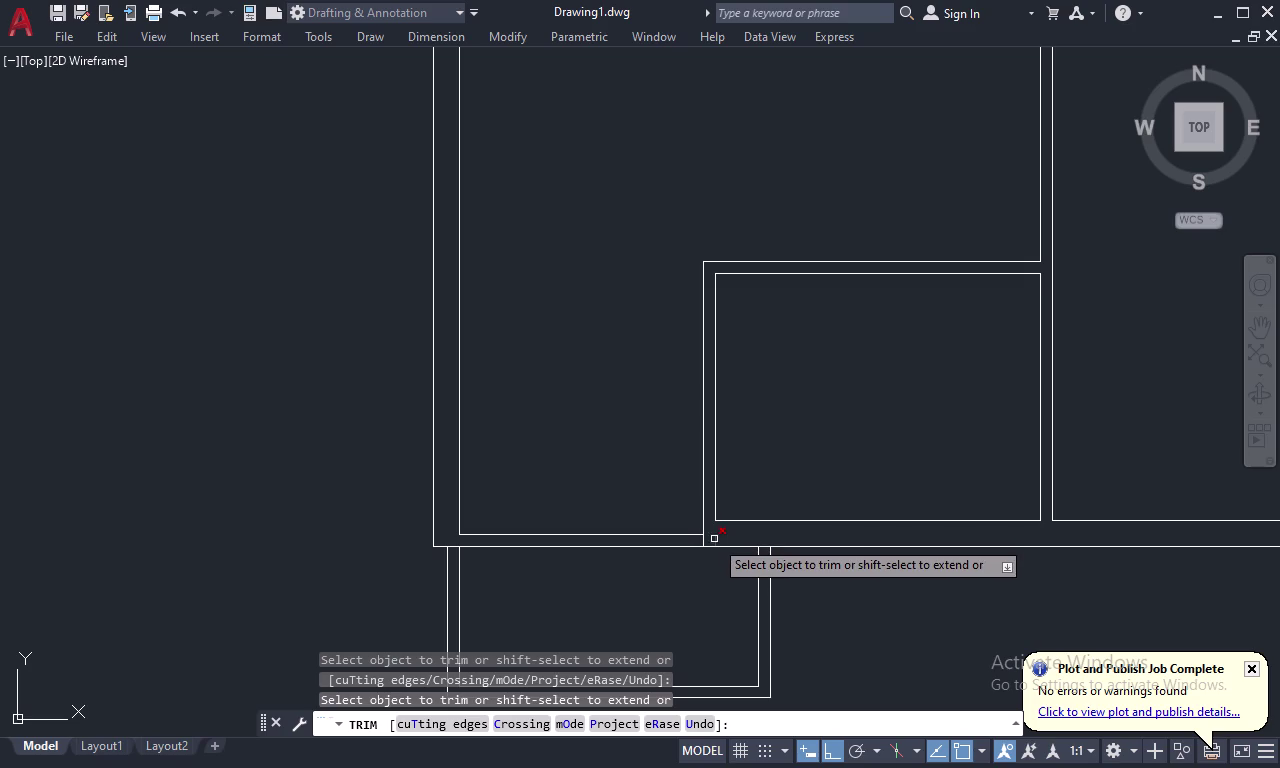
click(715, 540)
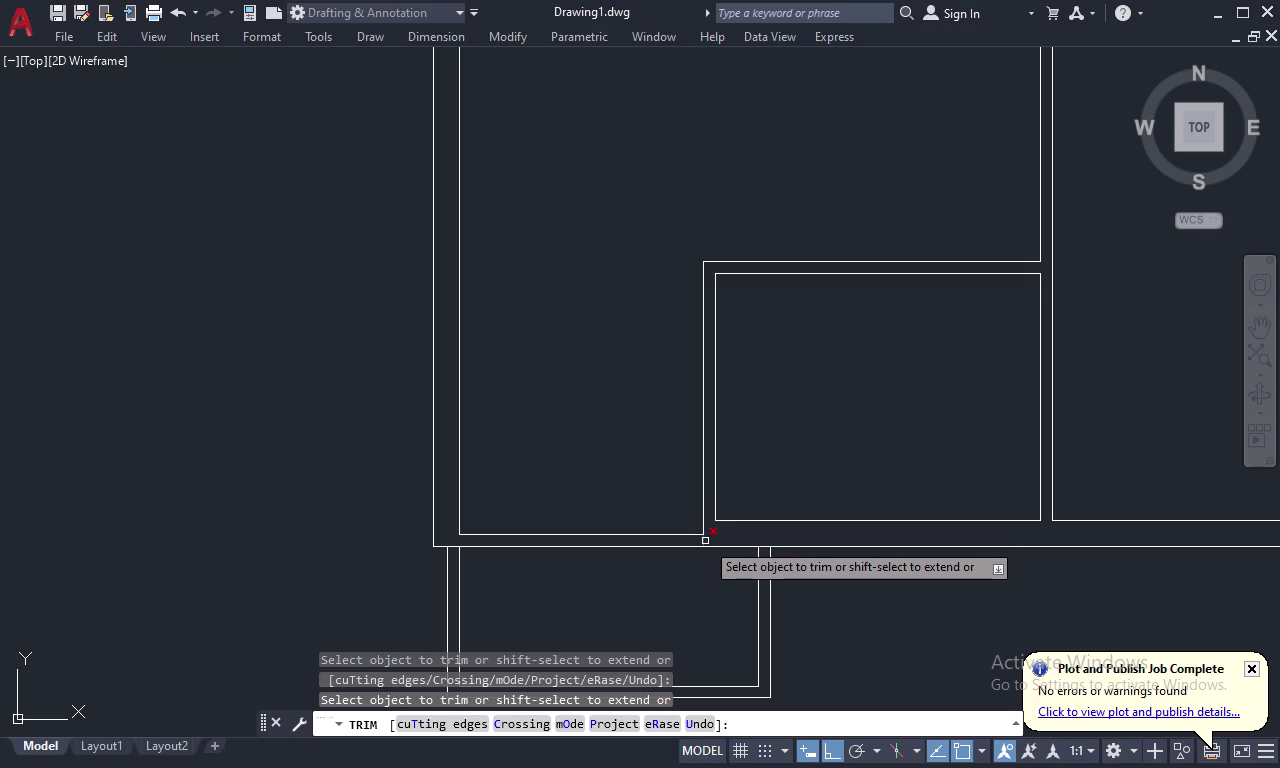
click(705, 541)
key(Escape)
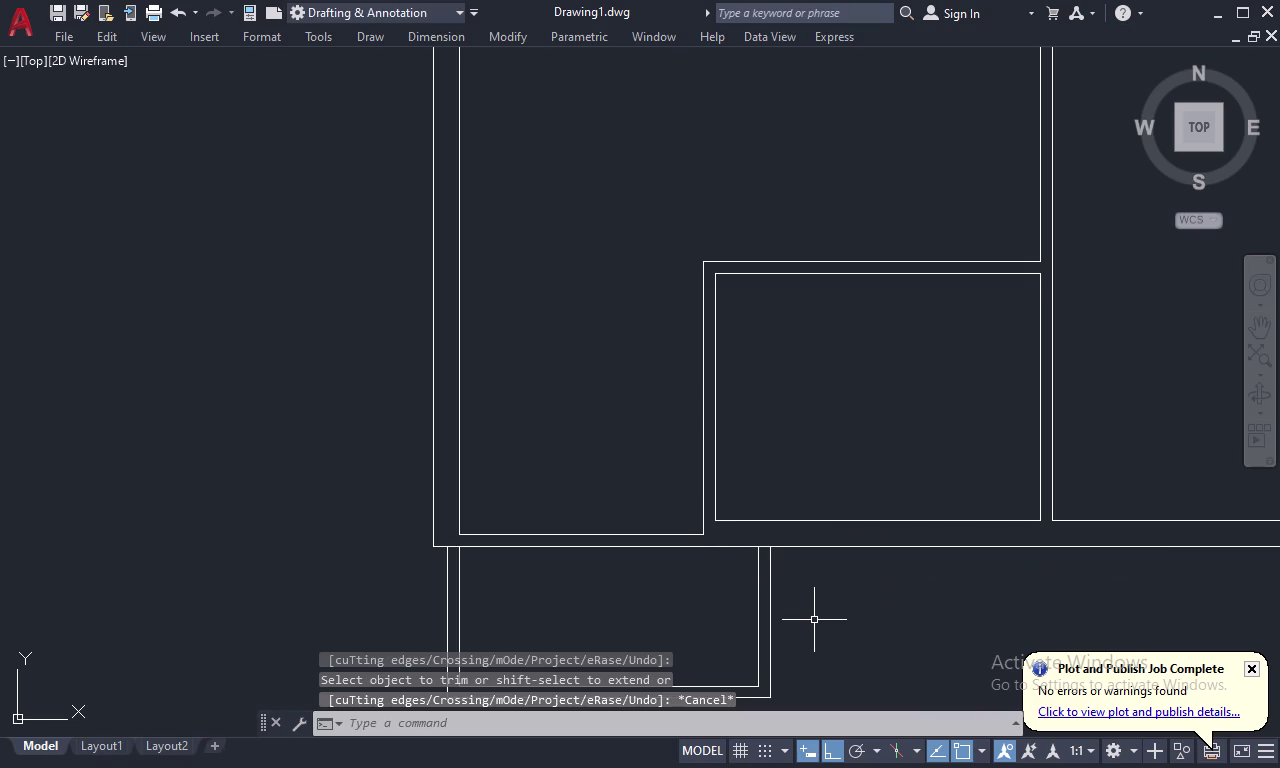
Erase the two vertical lines of the lower room's right wall.
key(Escape)
drag(824, 590, 732, 624)
key(Delete)
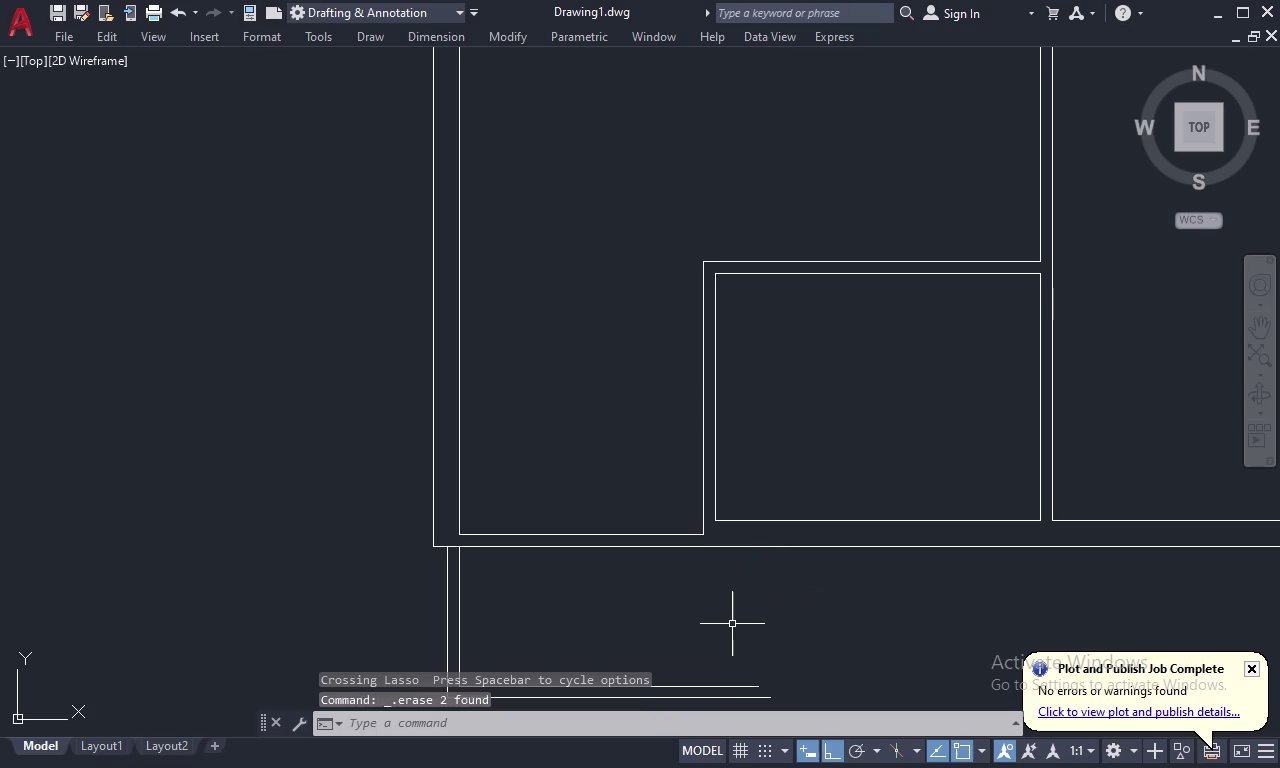
Draw a vertical line from the inner wall corner down to the lower room's bottom wall.
key(l)
key(space)
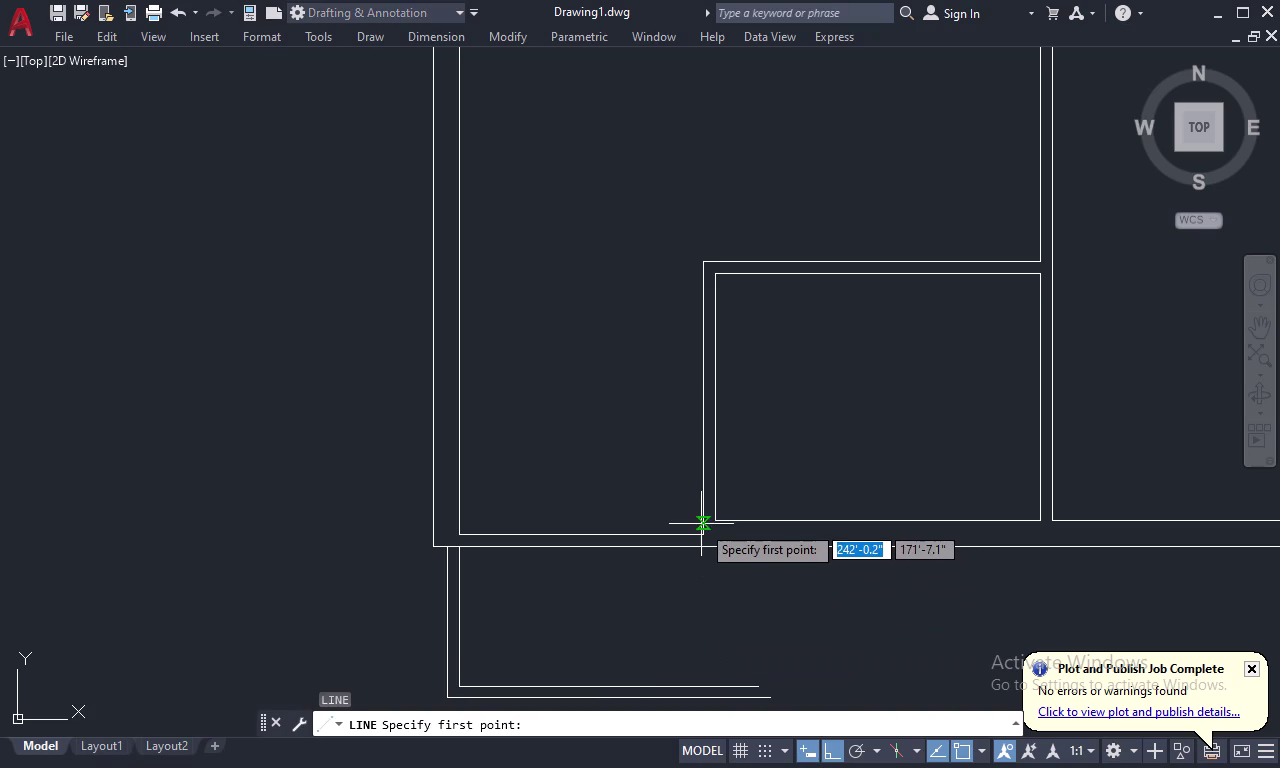
click(712, 516)
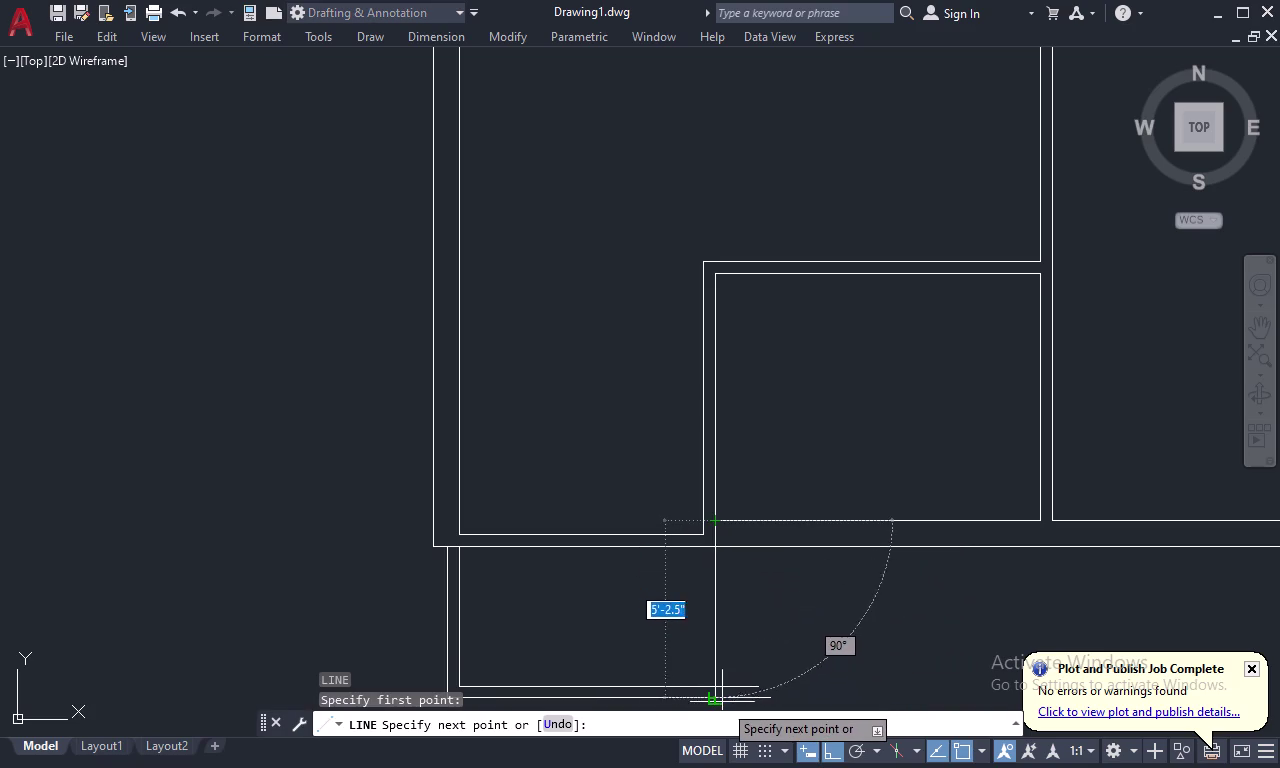
click(713, 700)
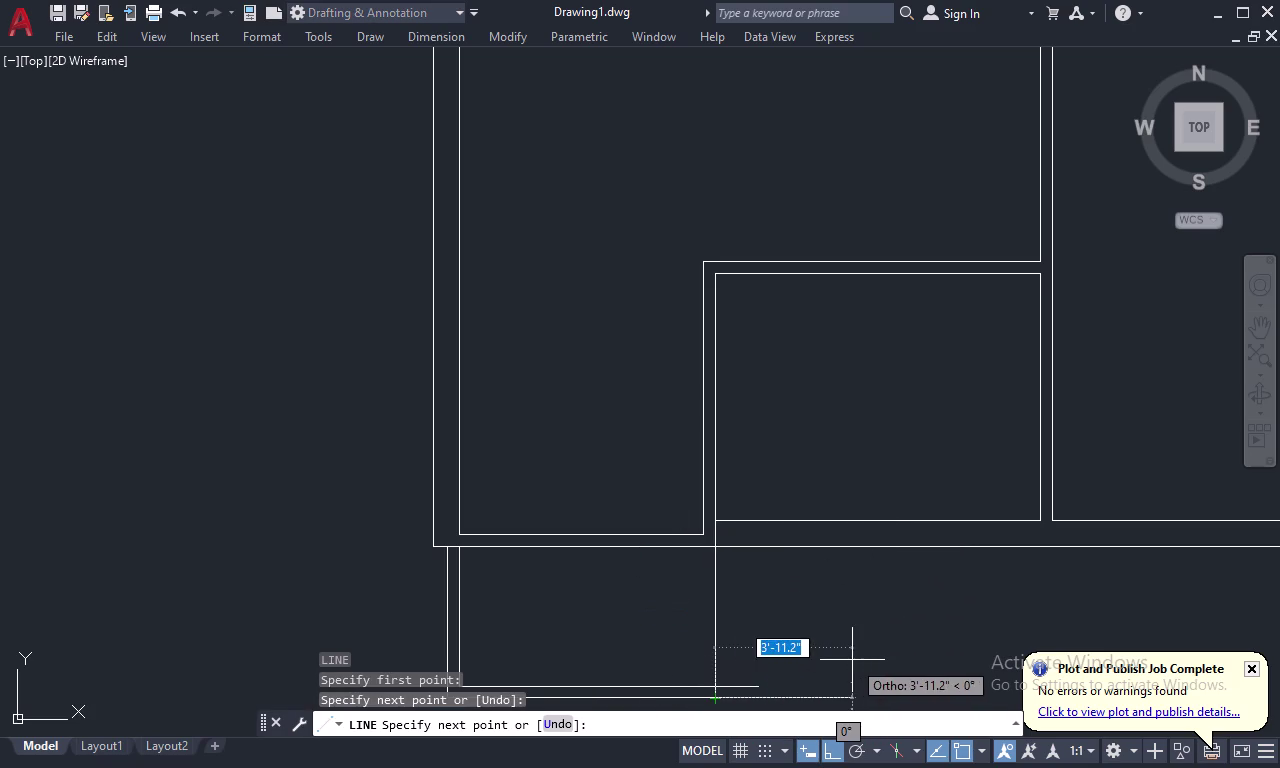
key(Escape)
Draw a second vertical line from the outer wall corner down to the bottom wall.
text(L)
key(space)
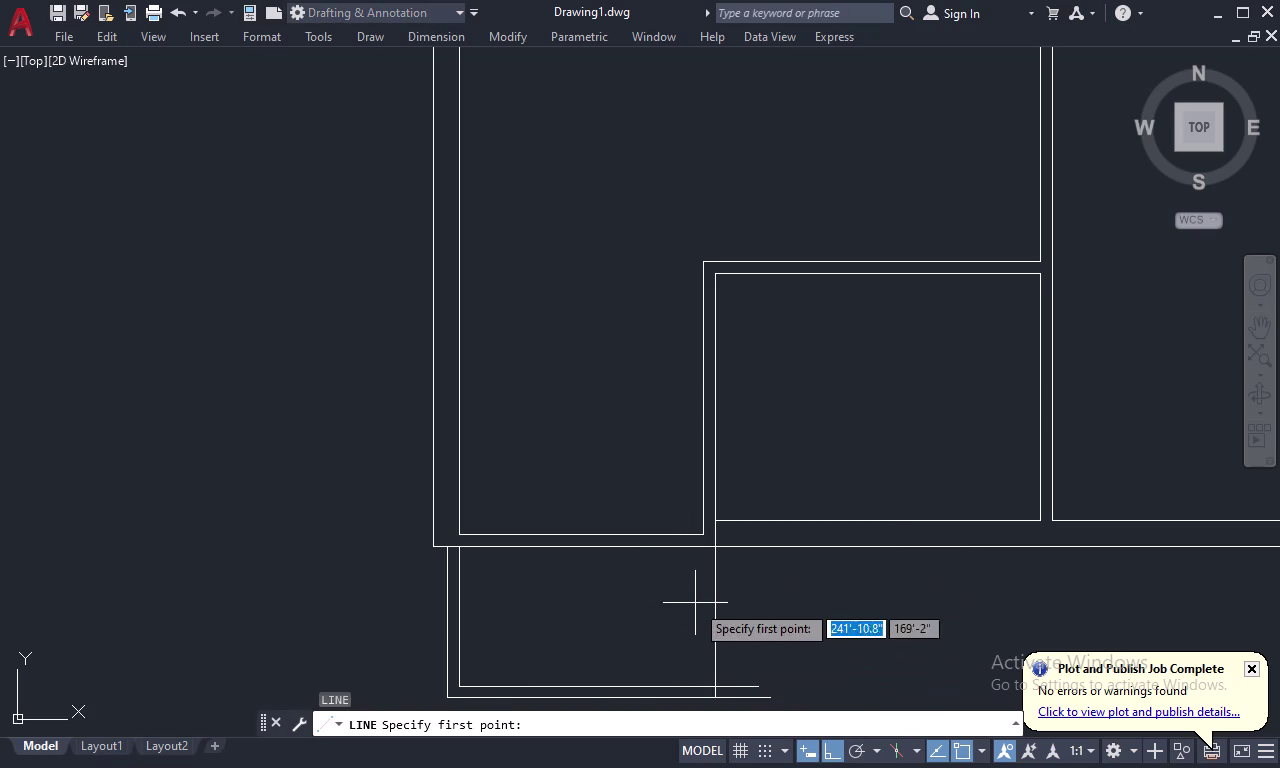
click(697, 530)
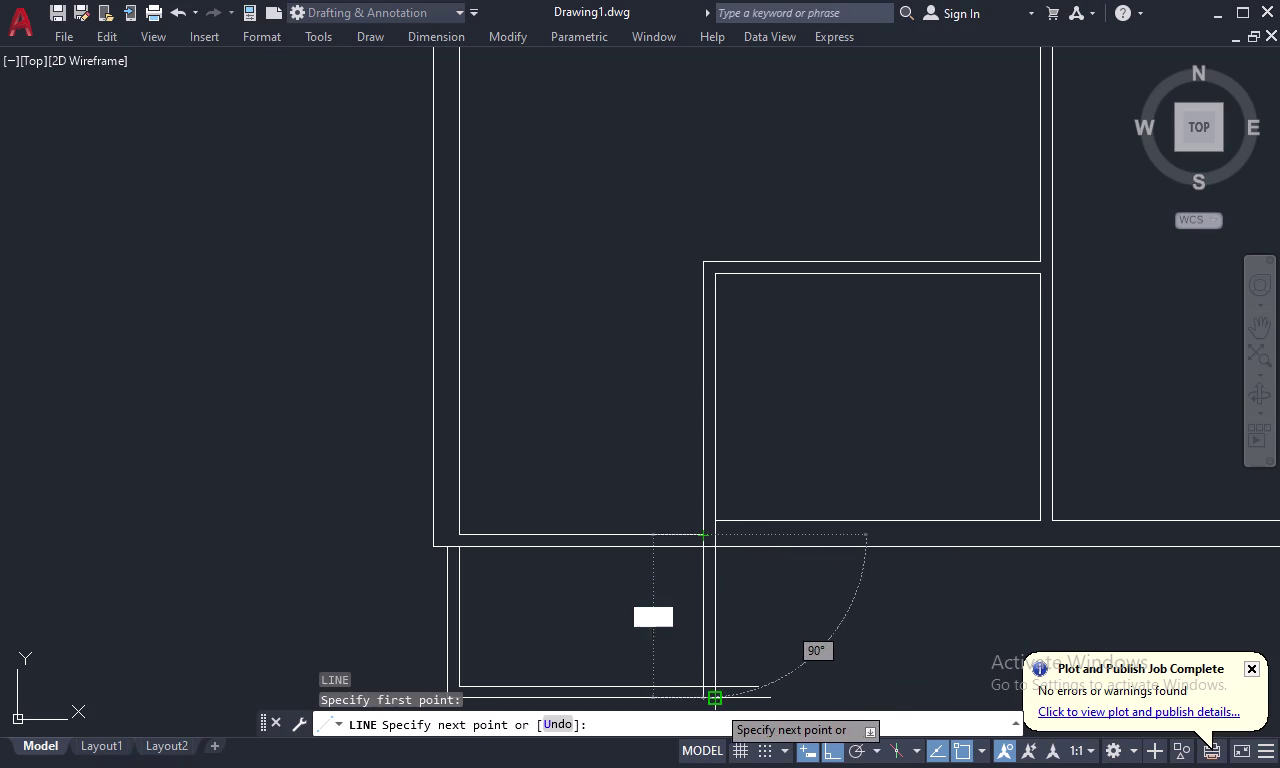
click(704, 697)
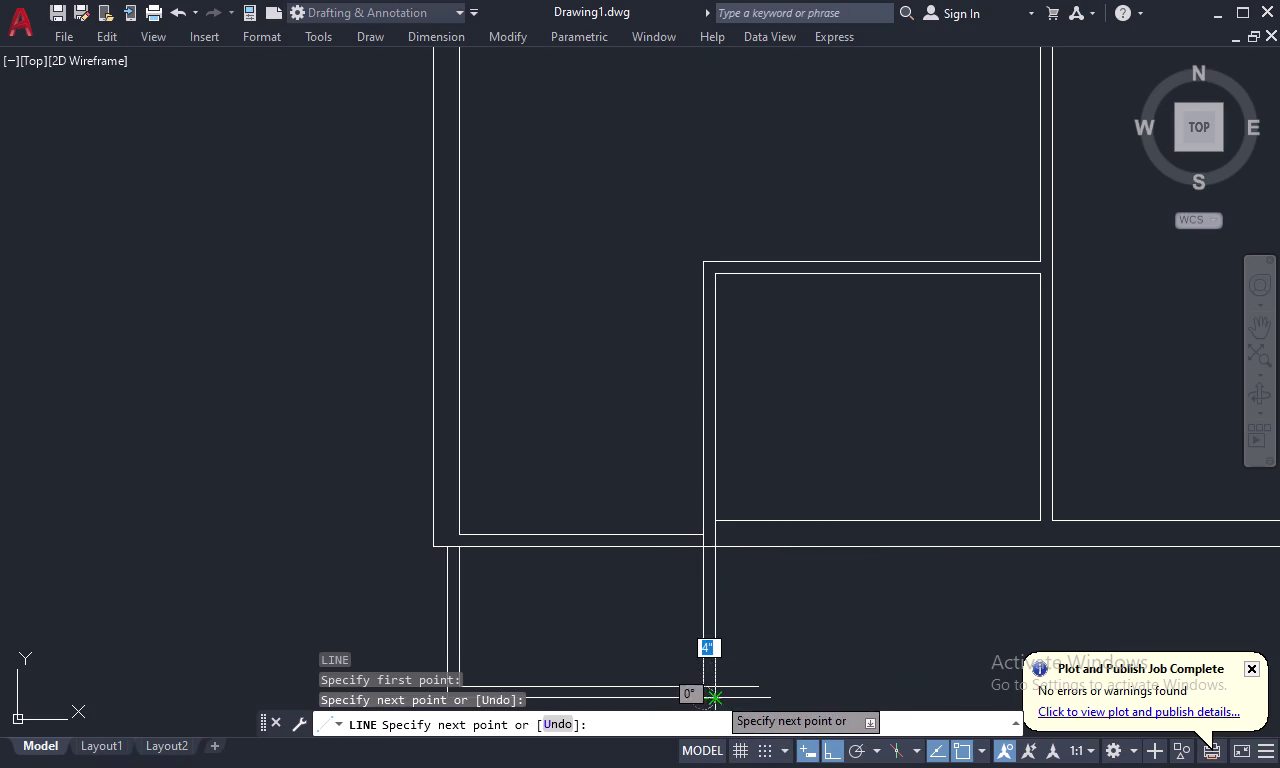
key(Escape)
text(TR)
key(space)
middle_drag(715, 695, 718, 591)
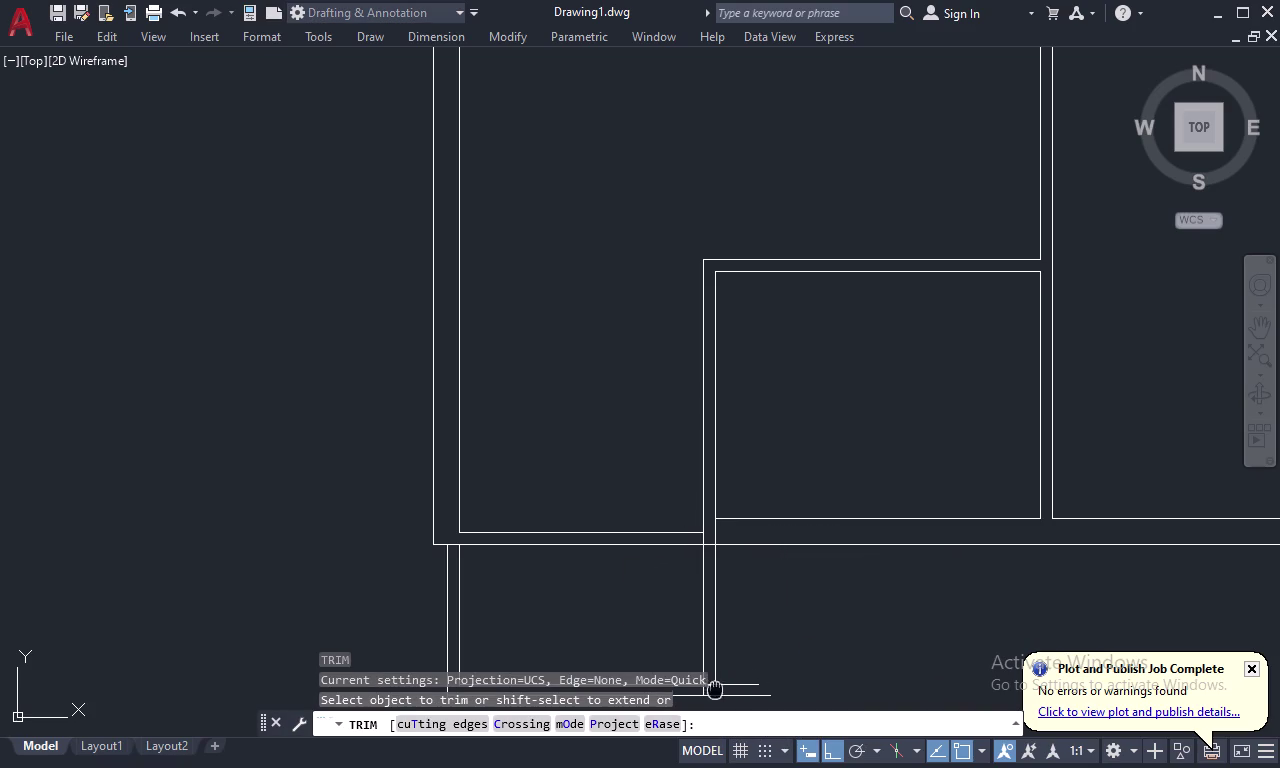
Fence-trim the overshooting lines where the new right wall meets the bottom wall.
middle_drag(718, 591, 724, 555)
scroll(up, 3)
drag(782, 495, 784, 622)
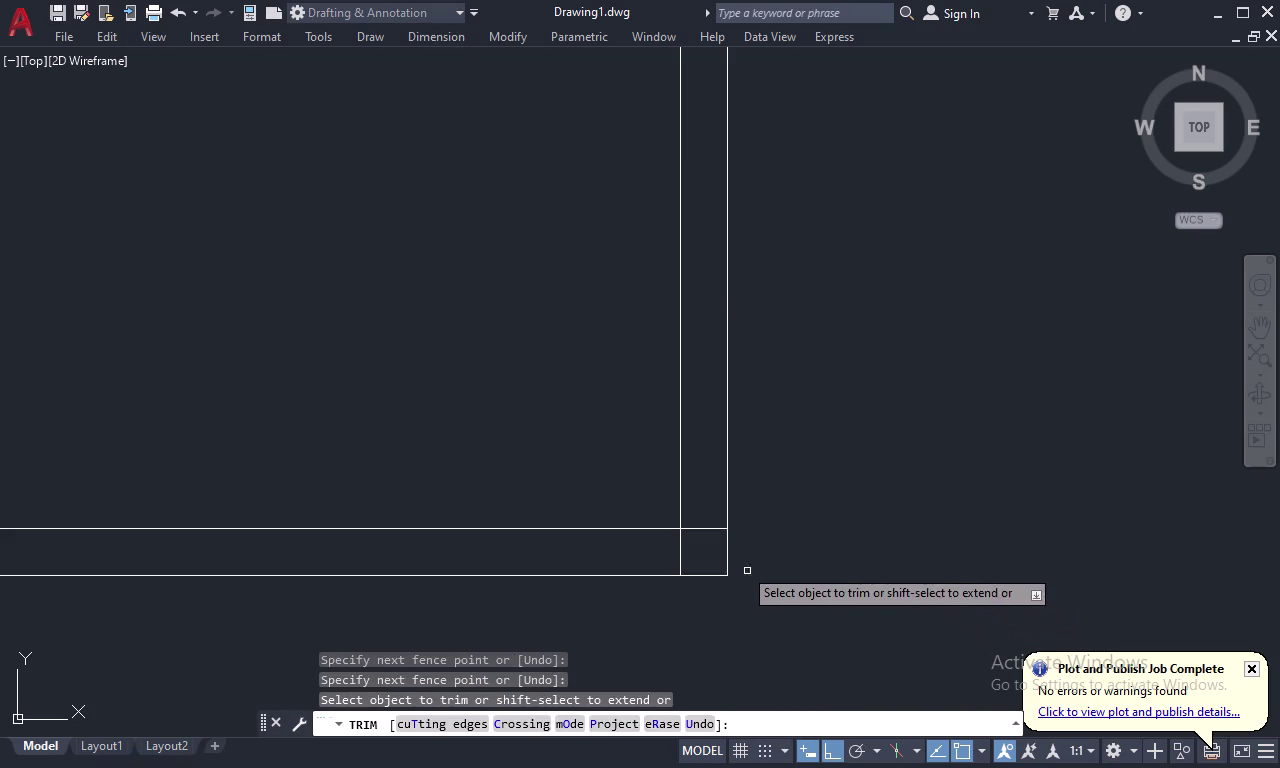
drag(711, 516, 676, 551)
scroll(down, 3)
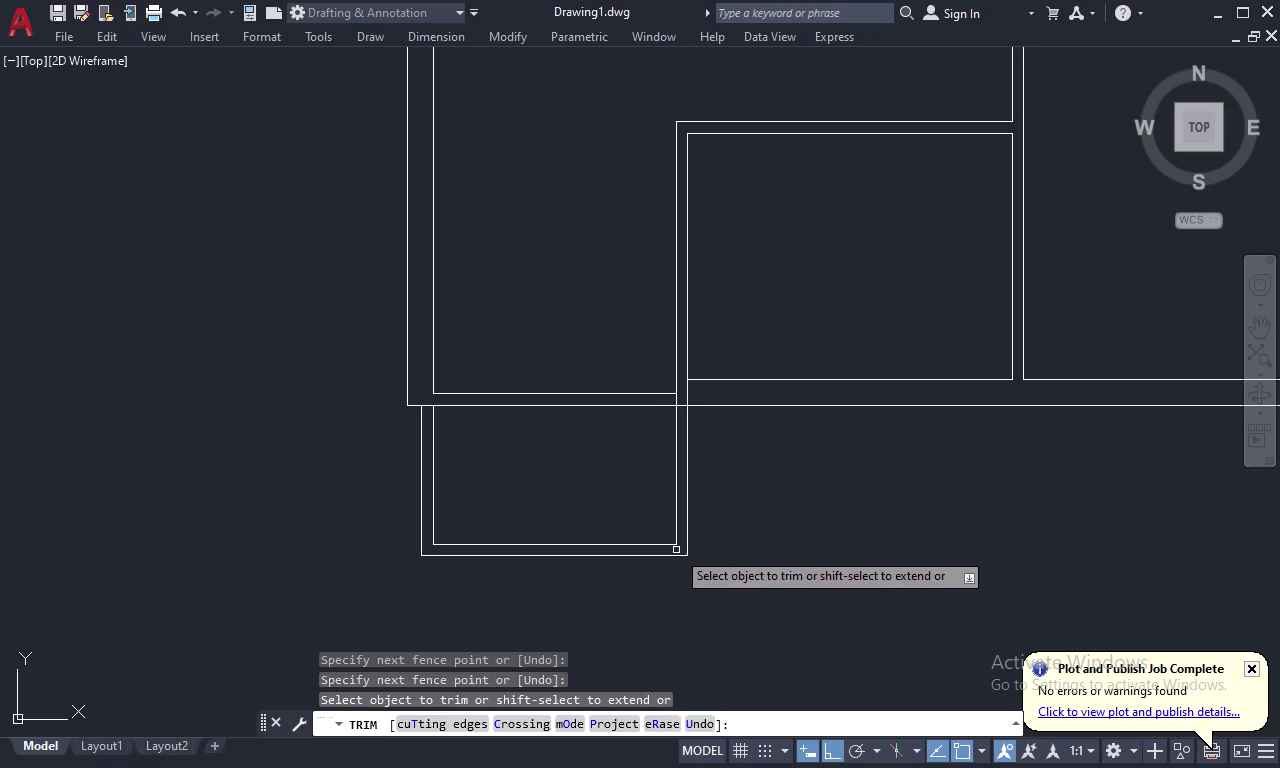
scroll(up, 3)
Trim the wall lines across the room opening and an overhanging bottom segment.
drag(684, 401, 676, 491)
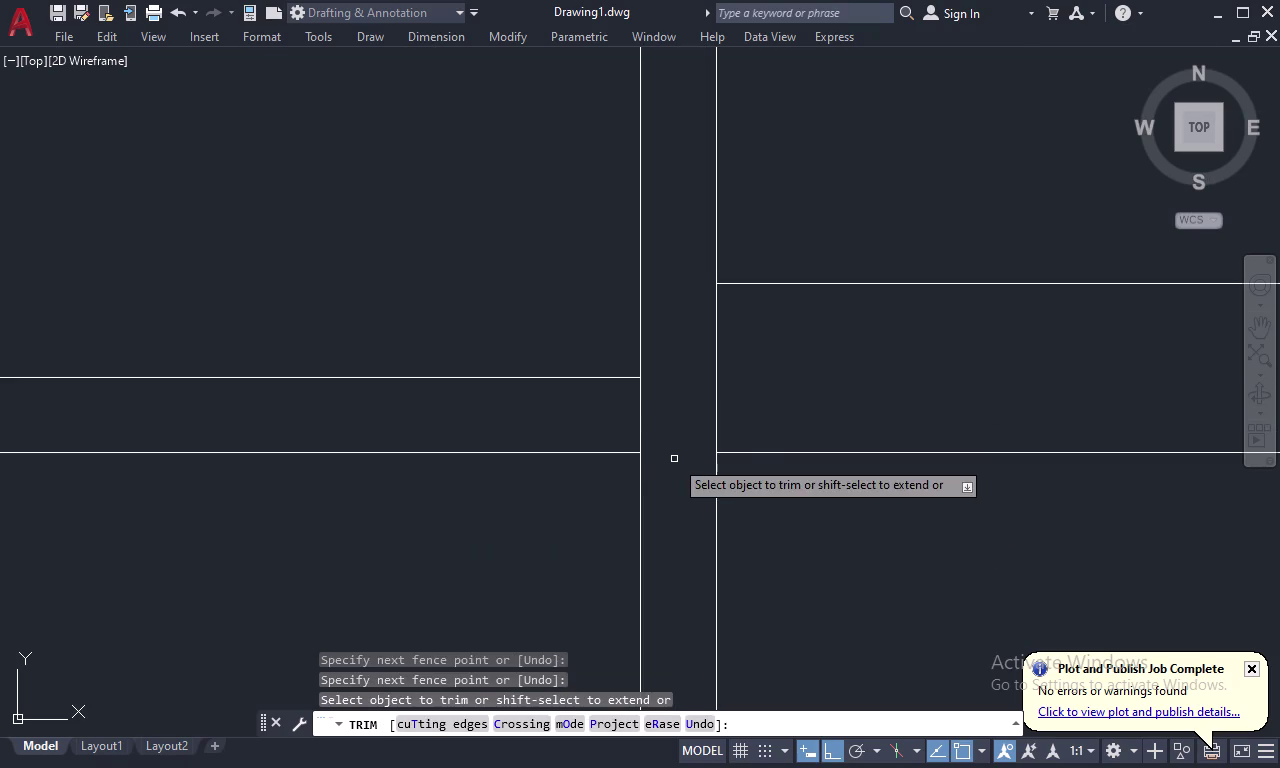
drag(614, 420, 646, 424)
scroll(down, 3)
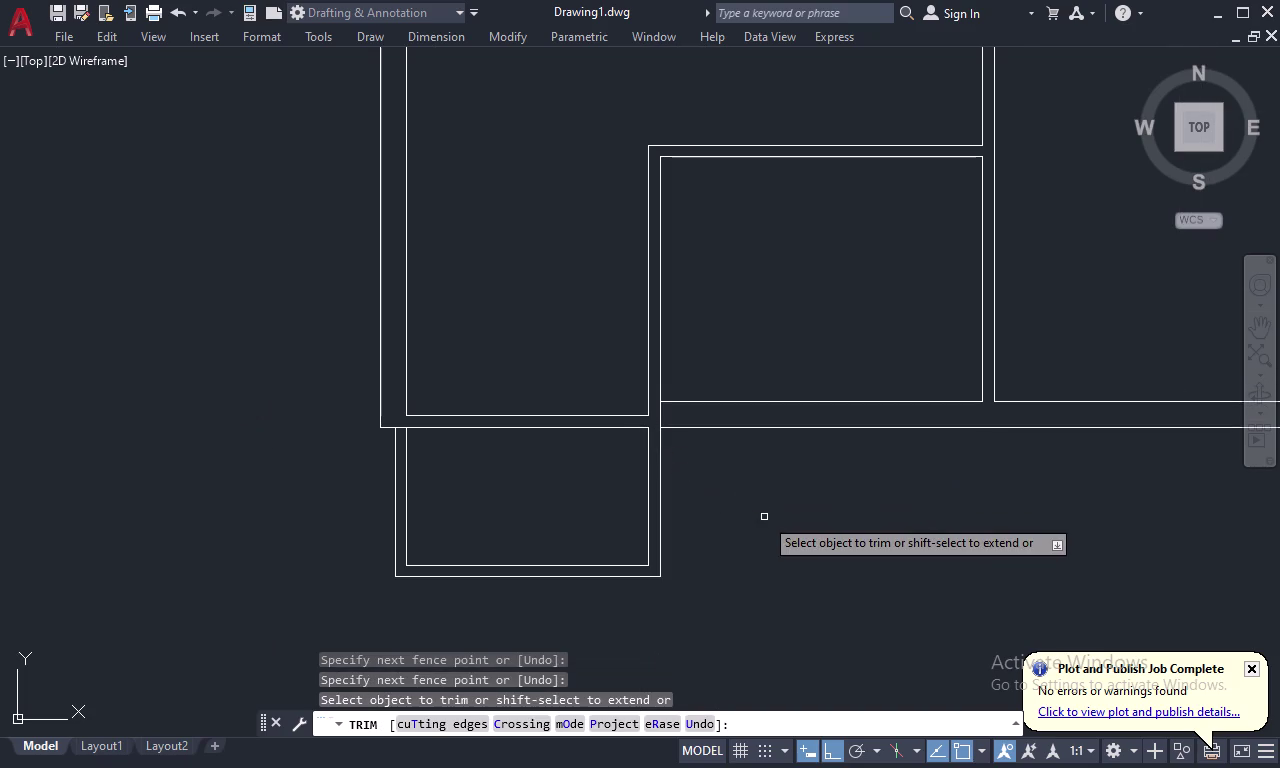
click(659, 417)
scroll(down, 3)
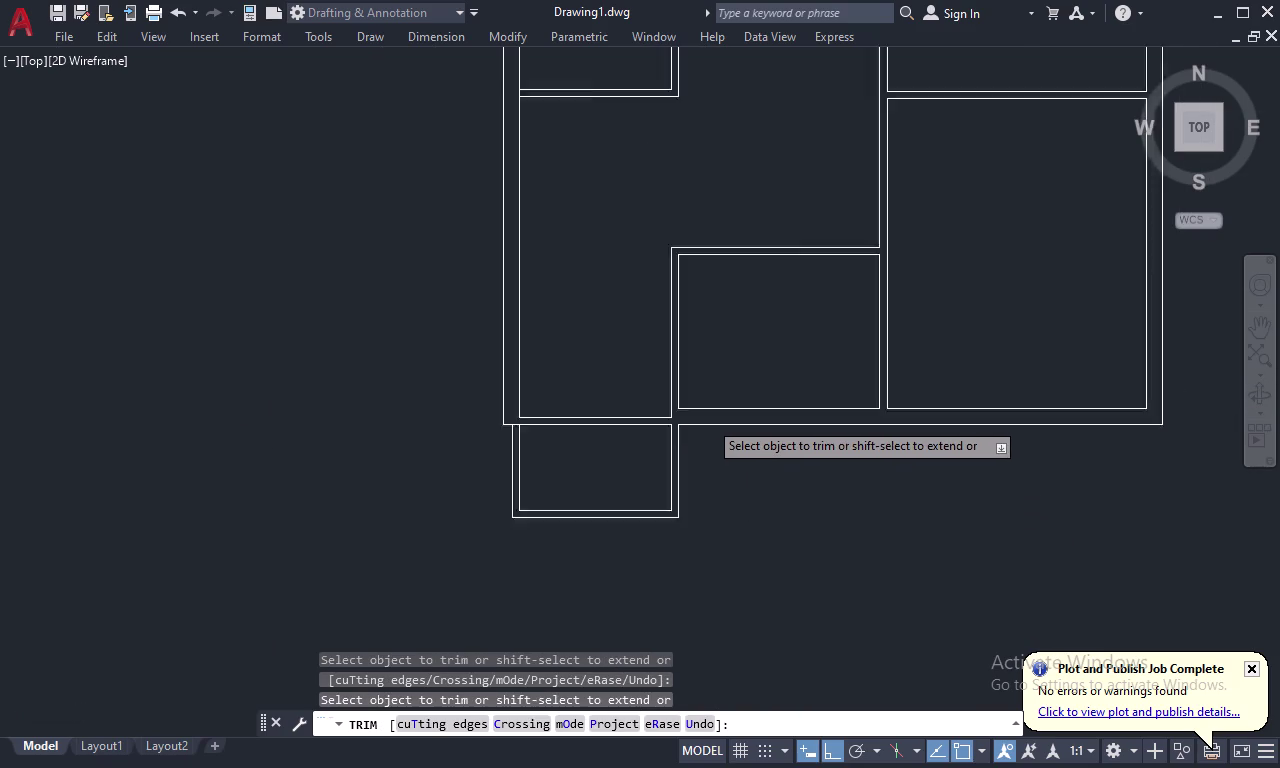
scroll(down, 3)
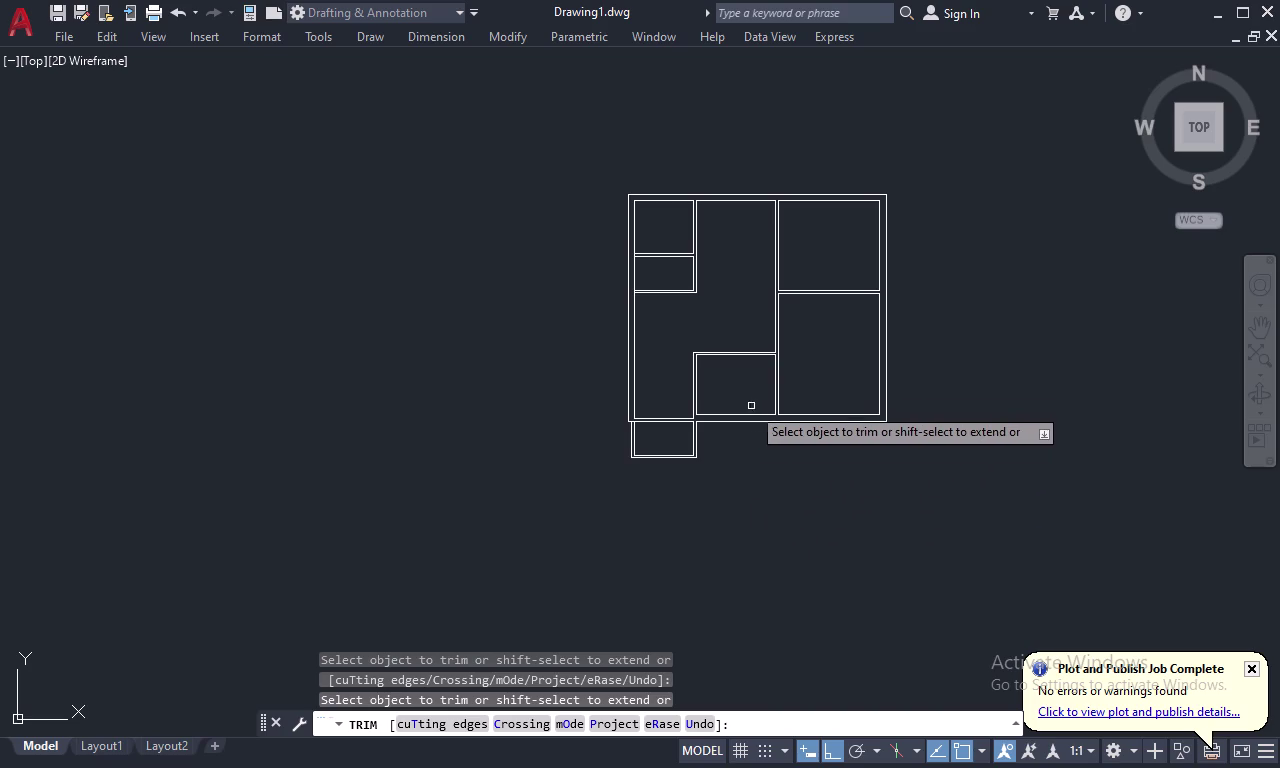
key(Escape)
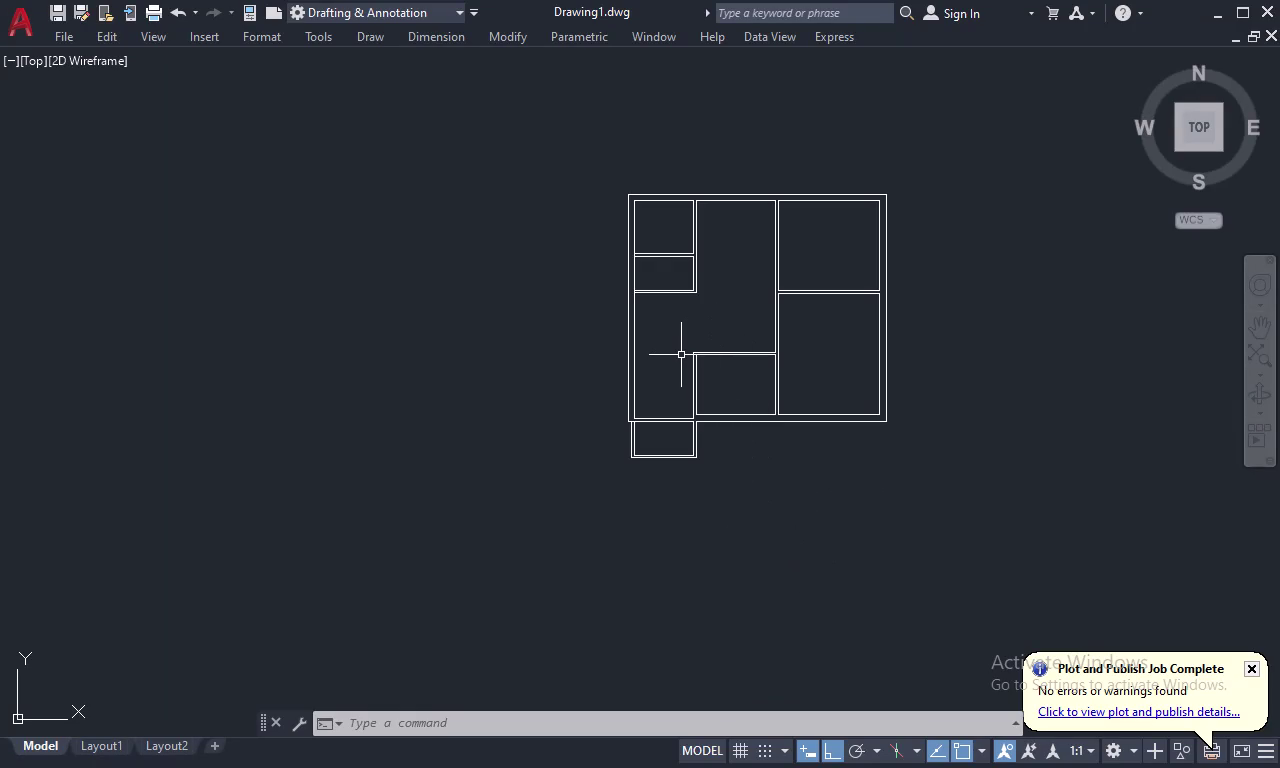
Offset the middle room's left wall line 3' to the left.
key(o)
key(space)
text(3)
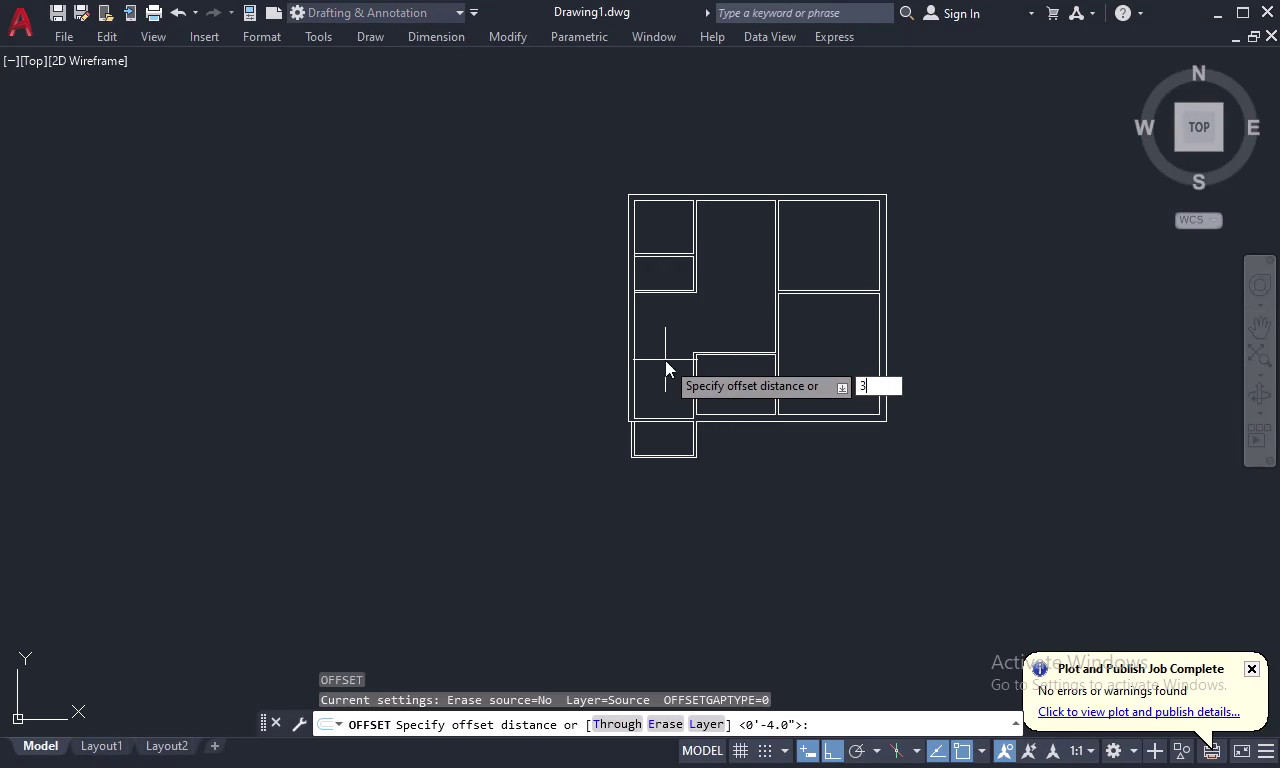
key(apostrophe)
key(space)
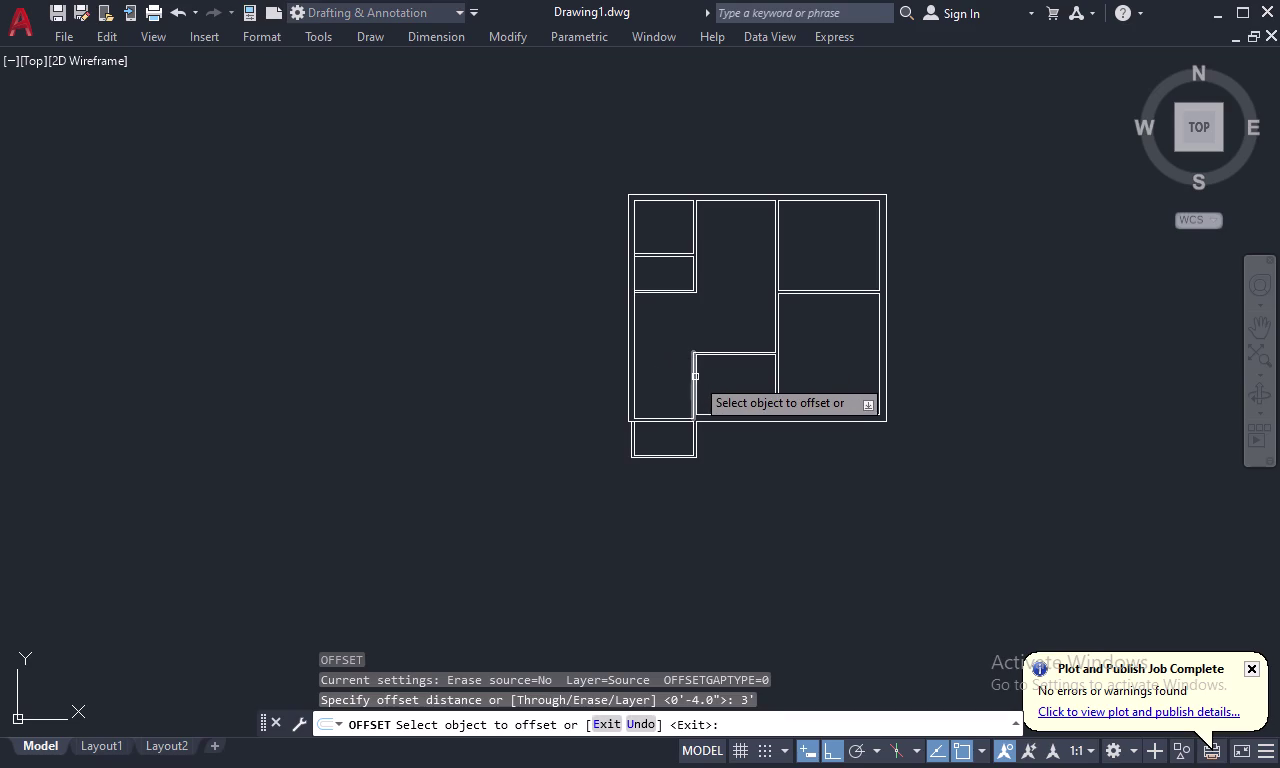
scroll(up, 3)
click(694, 377)
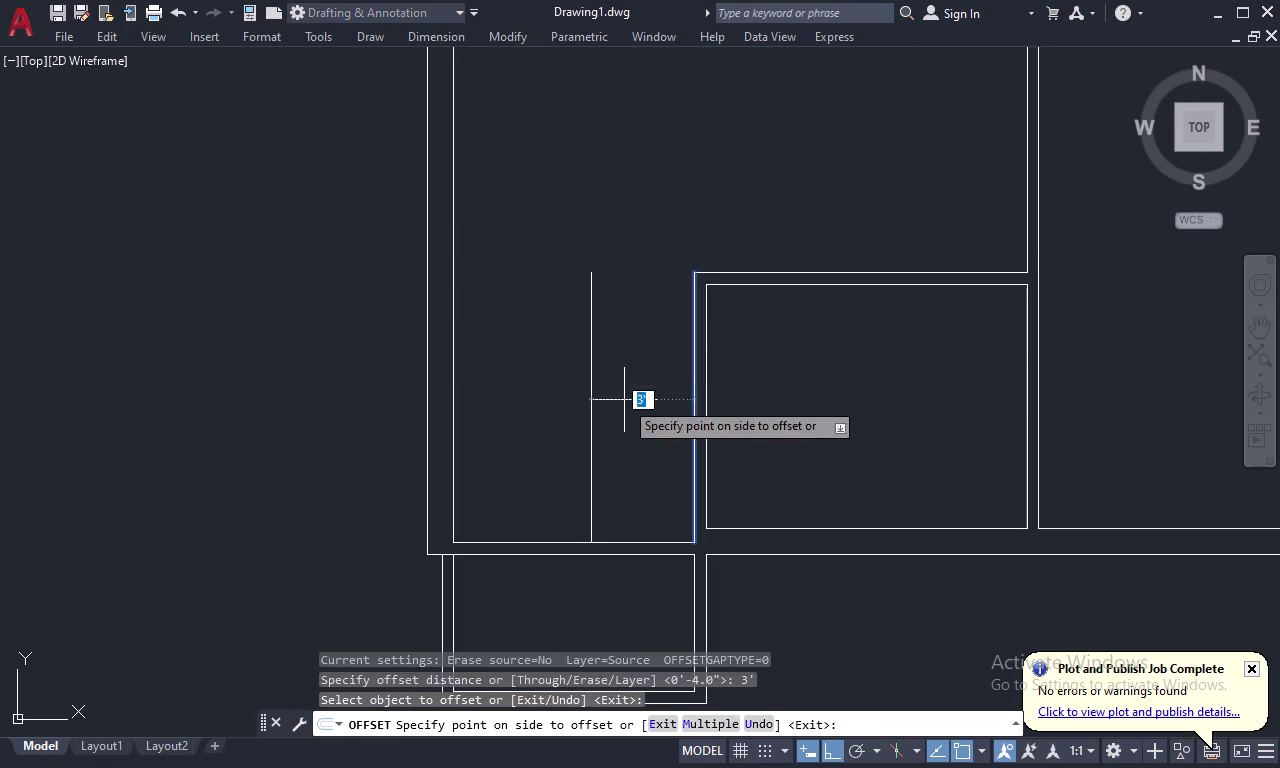
click(624, 400)
key(Escape)
Draw a line closing the top of the 3-foot strip.
text(L)
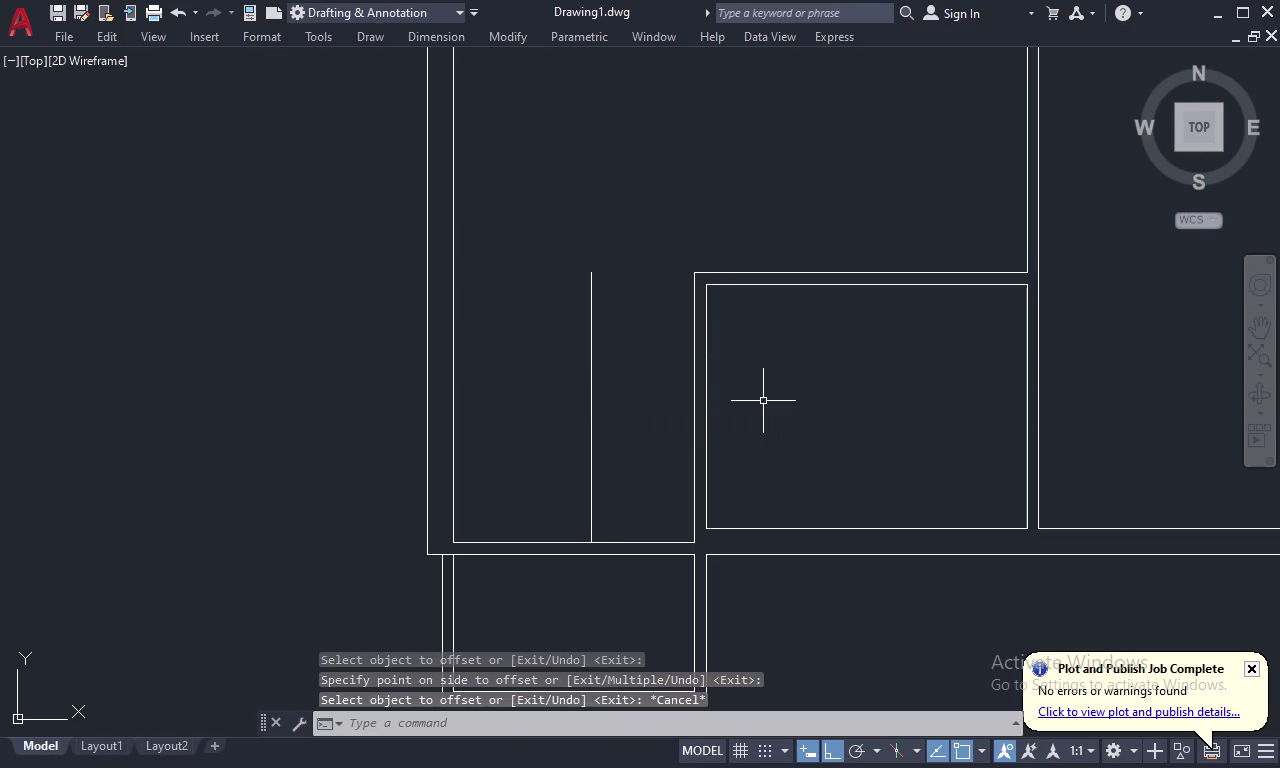
key(space)
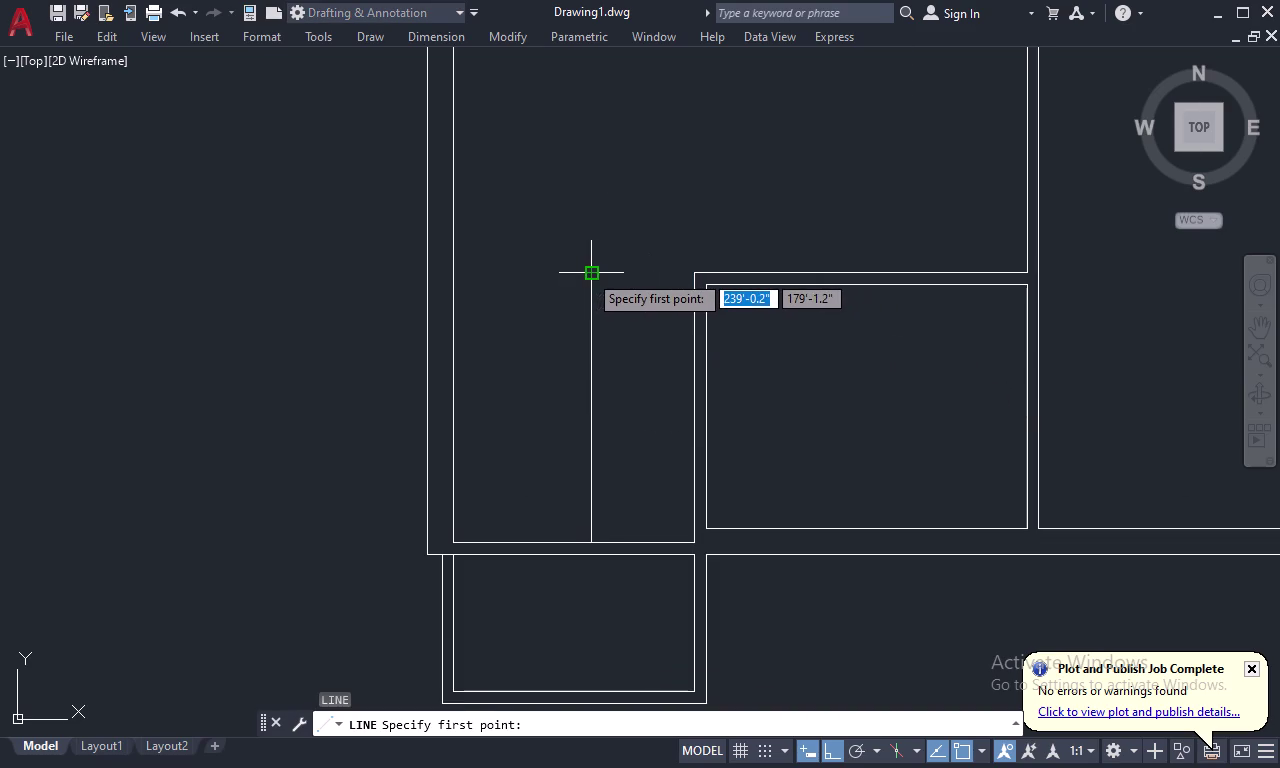
click(588, 273)
click(695, 268)
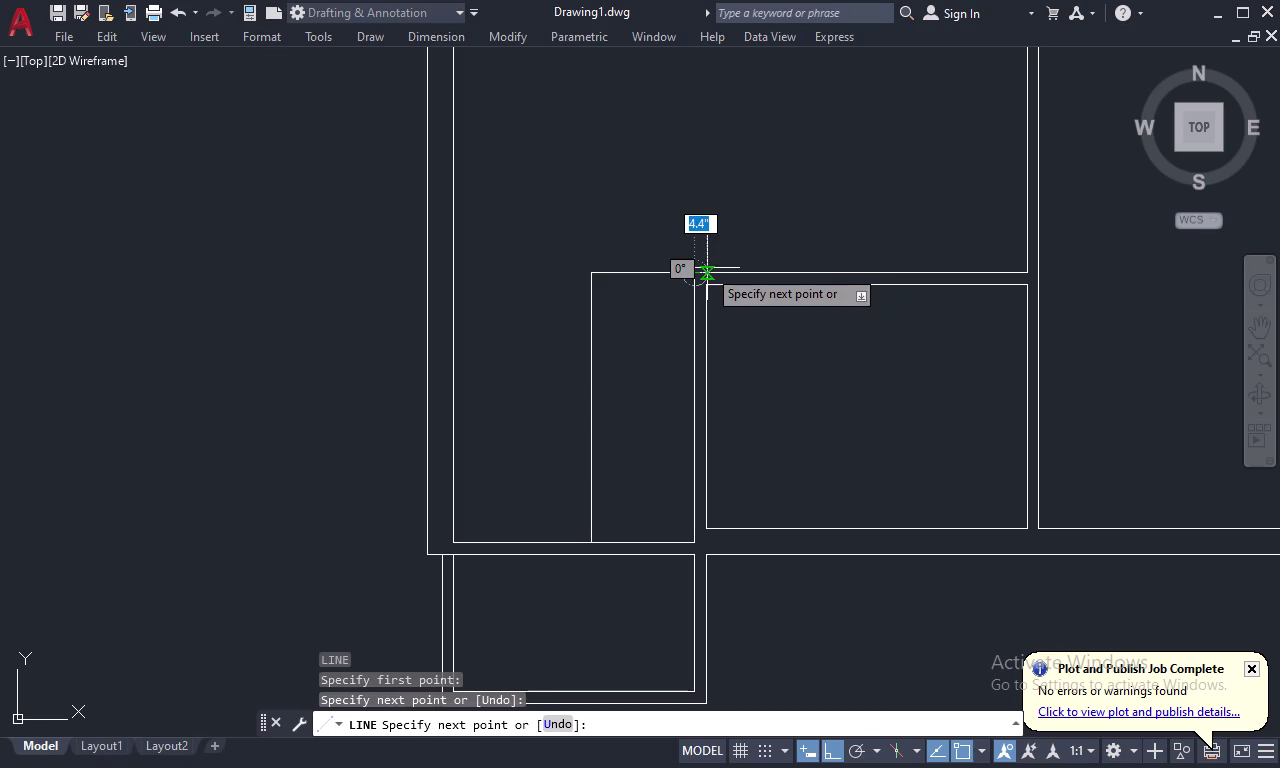
key(Escape)
Measure the narrow strip's length with DIST.
text(DI)
key(space)
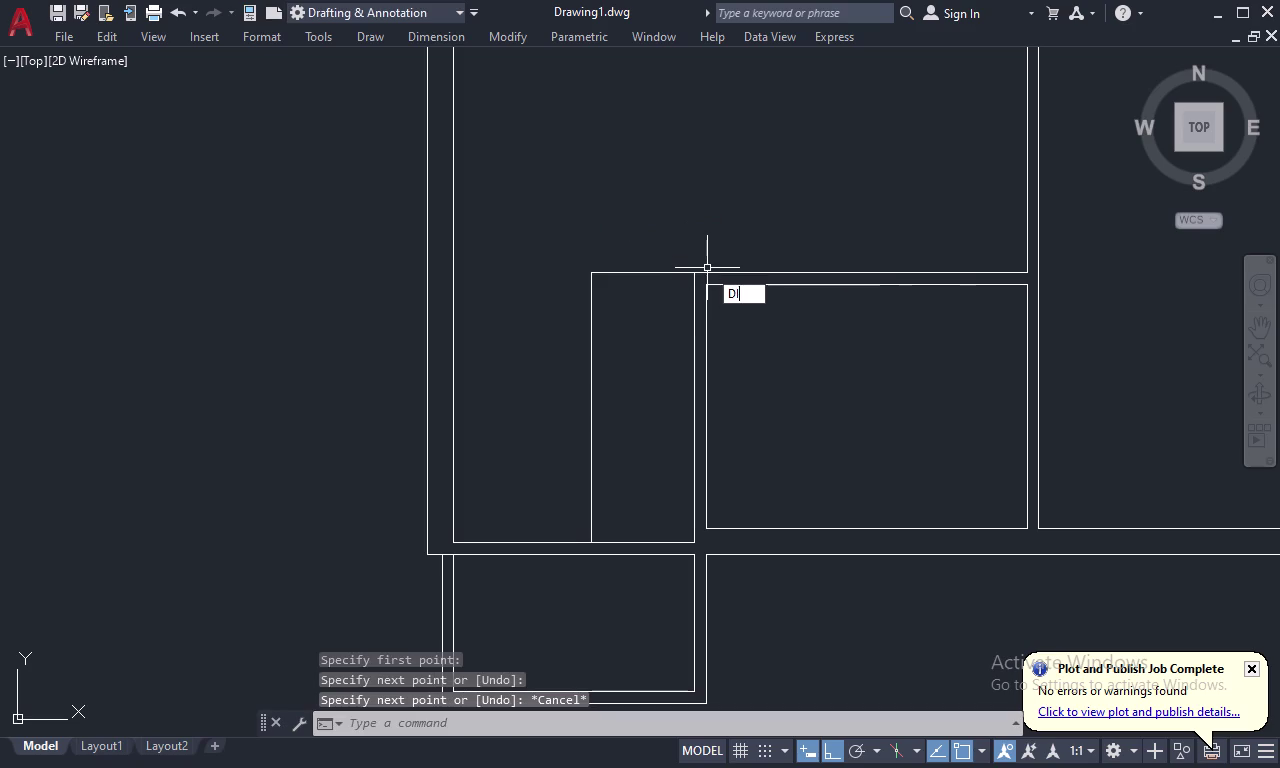
click(594, 268)
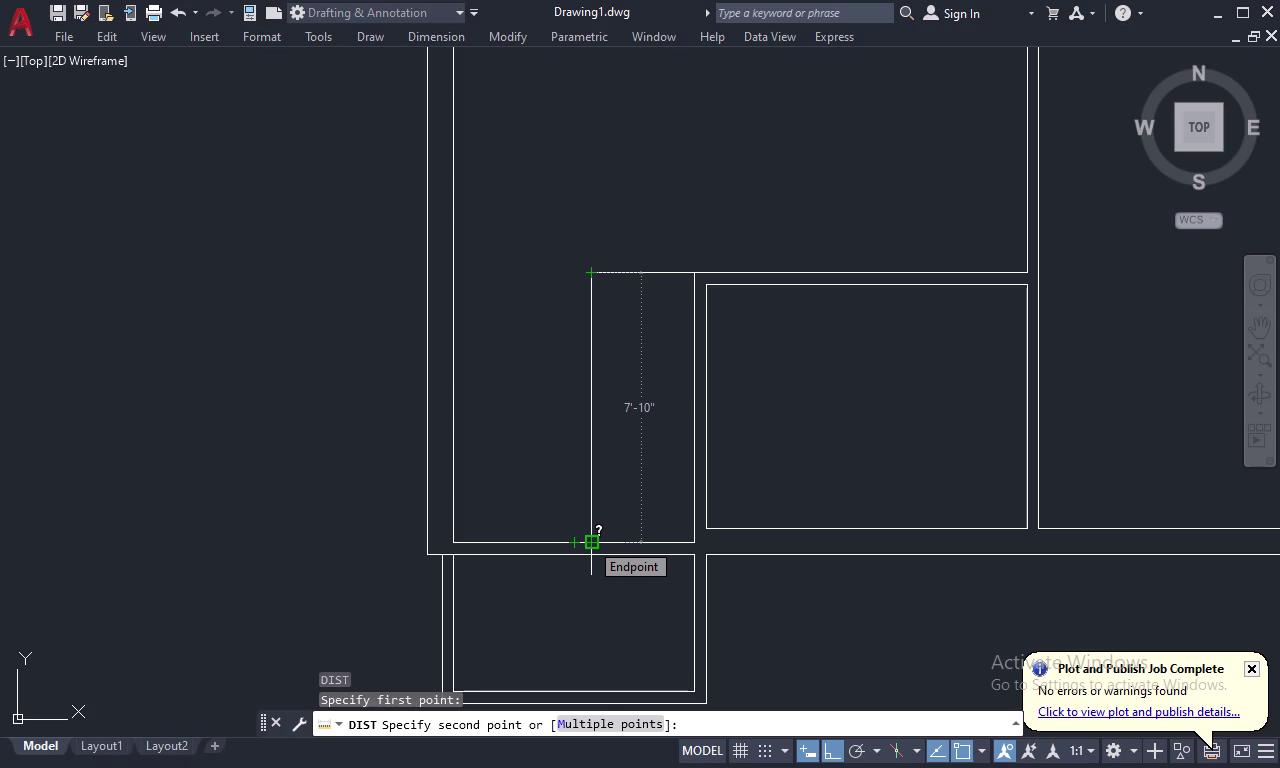
key(Escape)
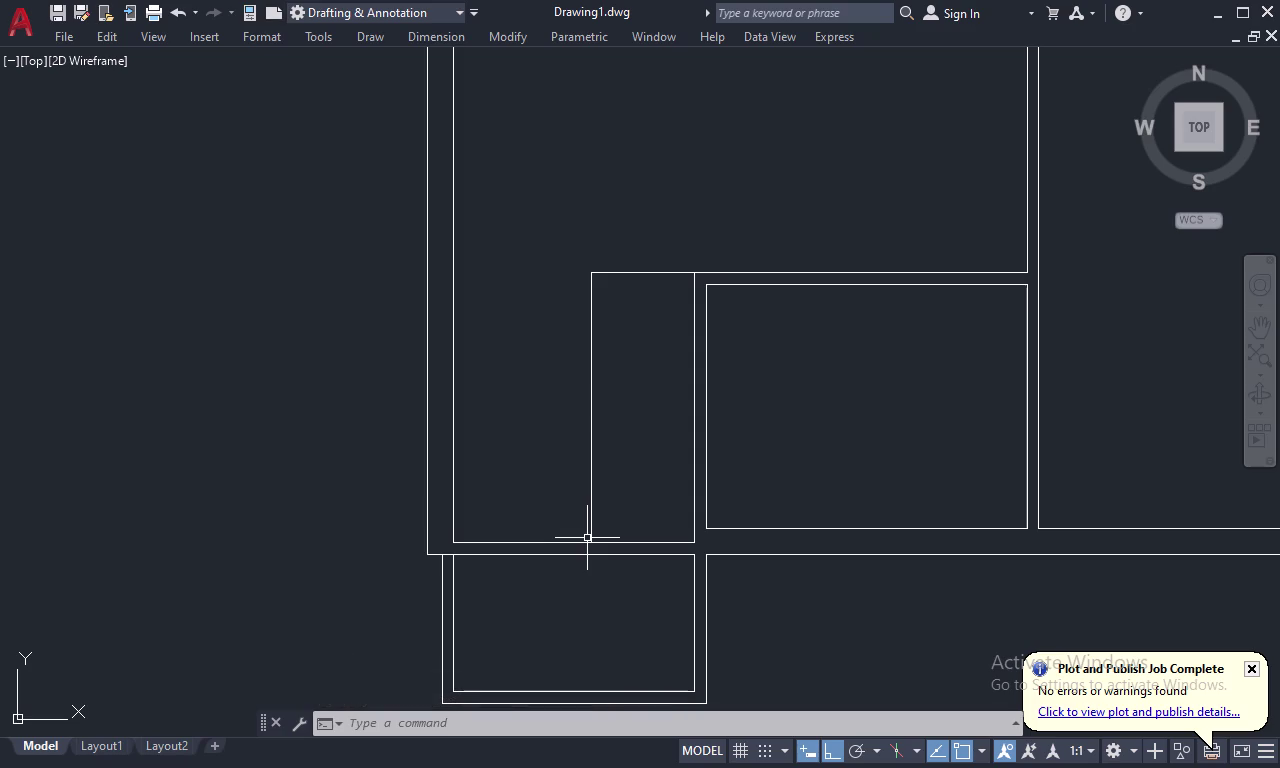
Start an offset with a 10.4 distance for the stair treads.
key(o)
key(space)
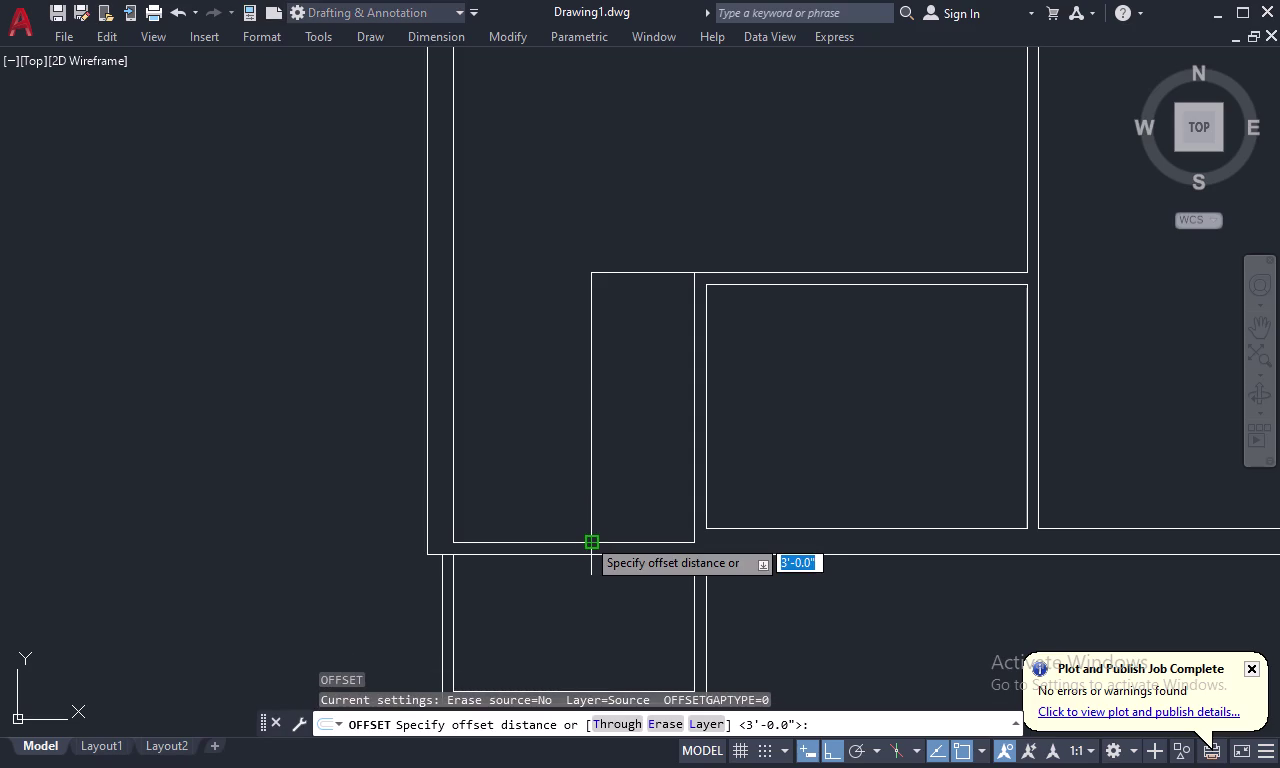
key(1)
key(0)
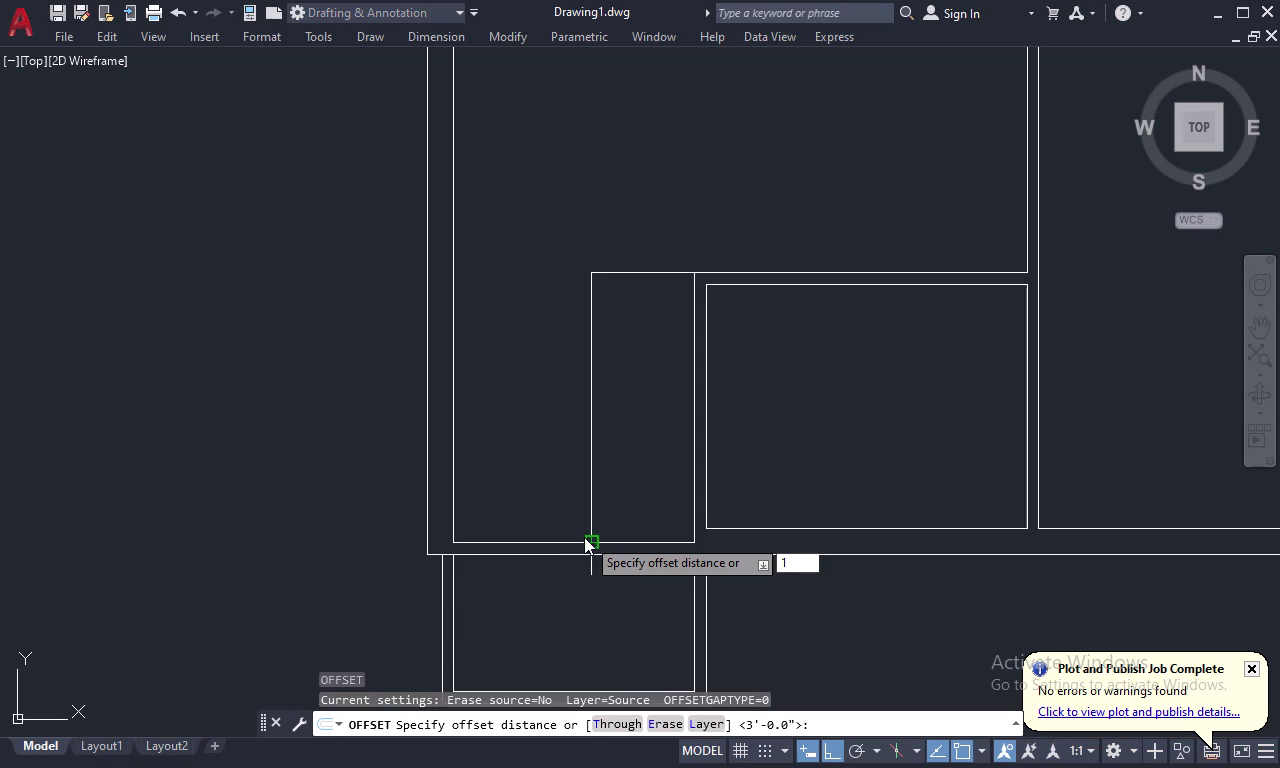
key(period)
key(5)
key(BackSpace)
text(4)
key(space)
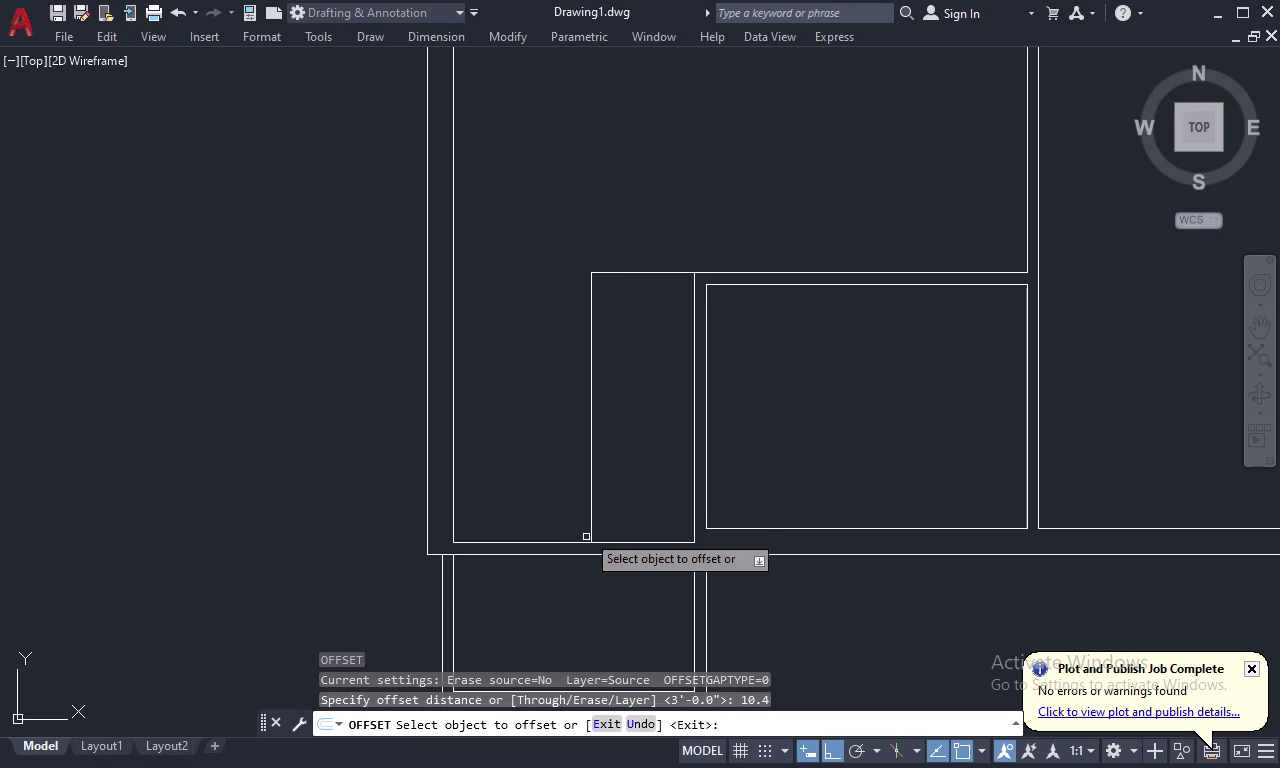
Offset the strip's top line downward repeatedly to create the first four treads.
click(640, 273)
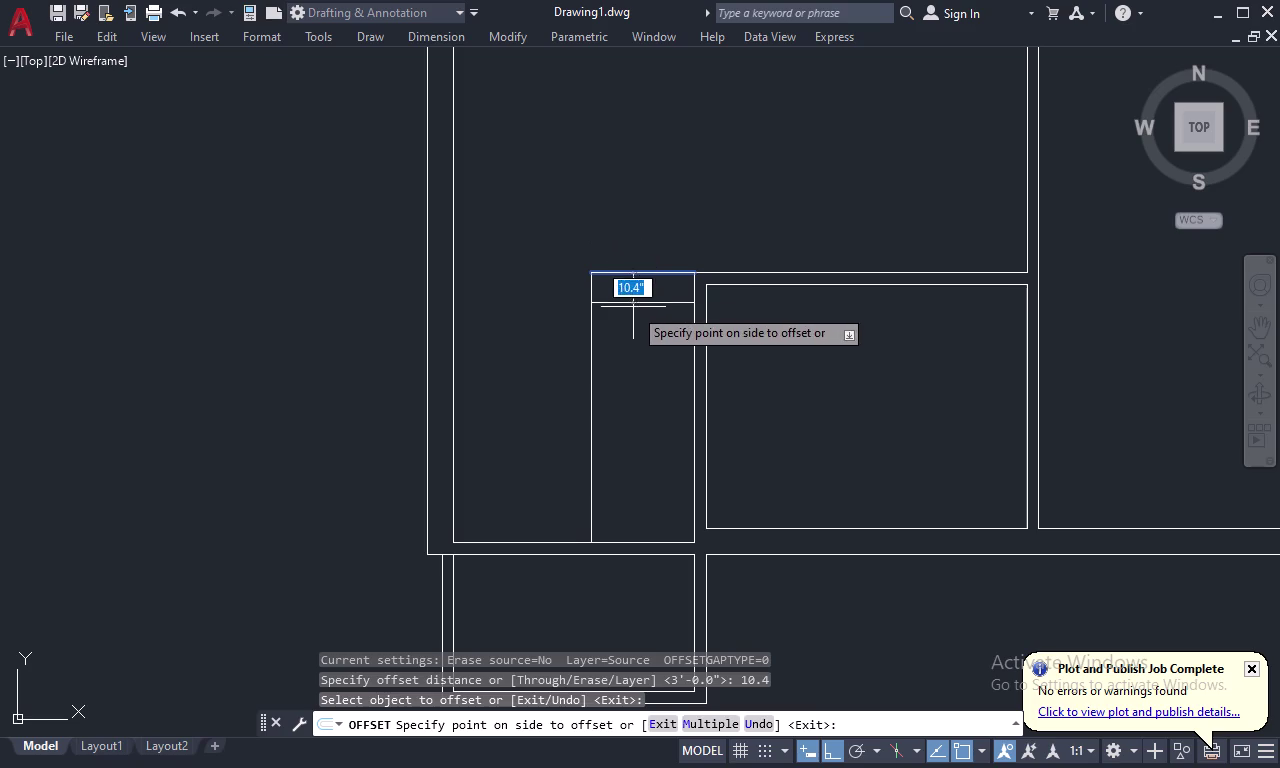
click(633, 310)
click(646, 301)
click(644, 340)
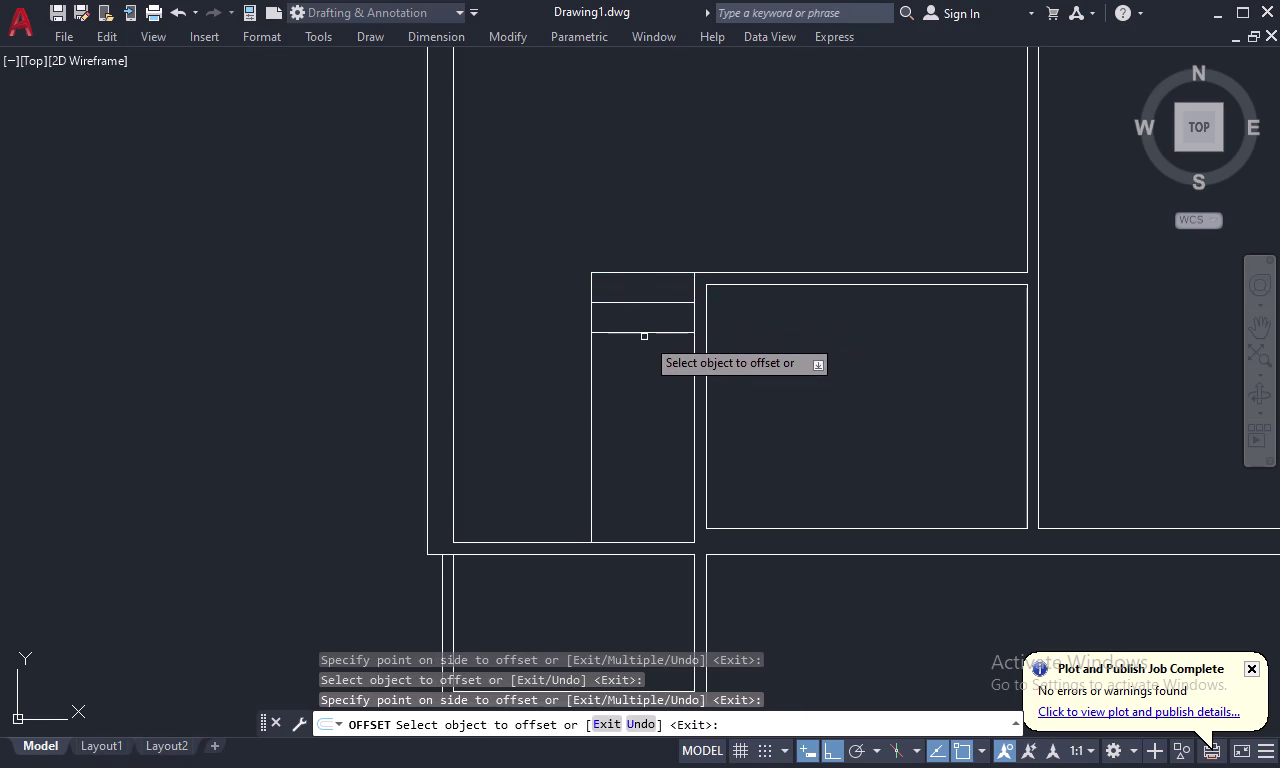
click(649, 333)
click(647, 366)
click(653, 363)
click(652, 414)
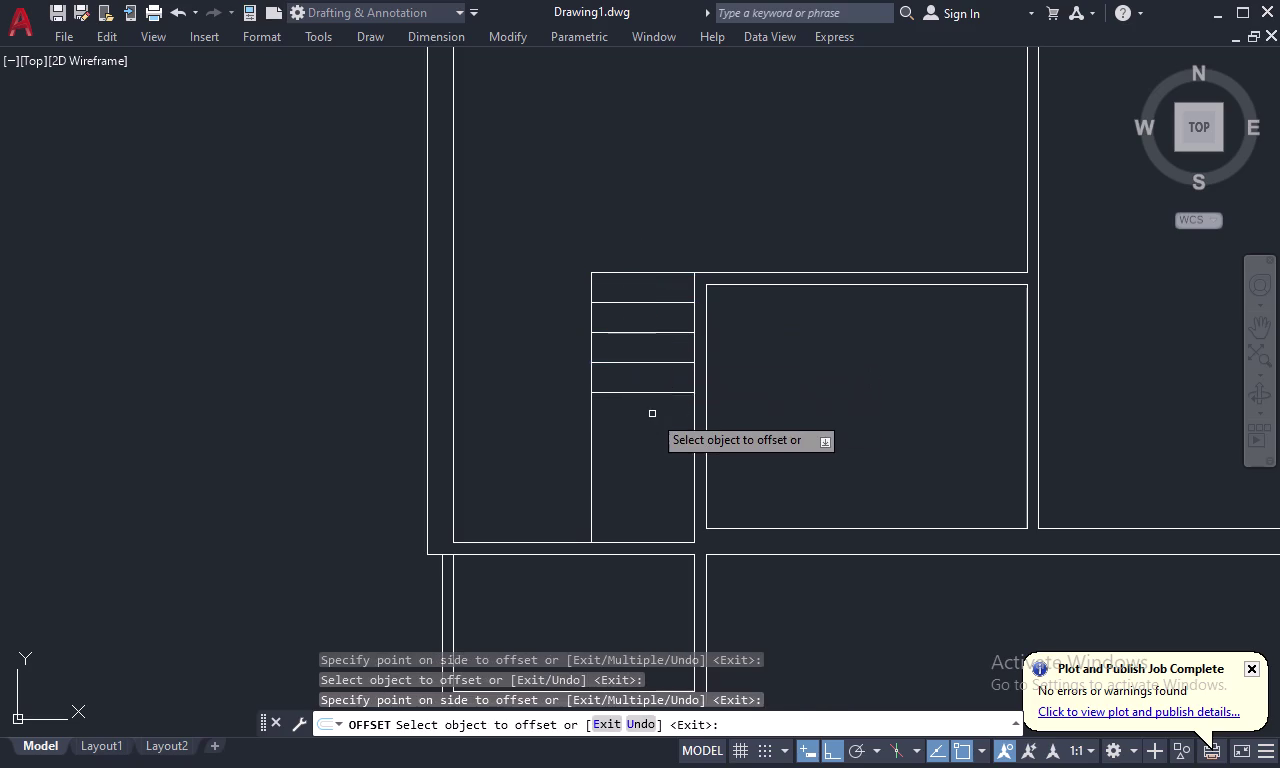
Offset the remaining treads down to the stair bottom and end the offset.
click(662, 392)
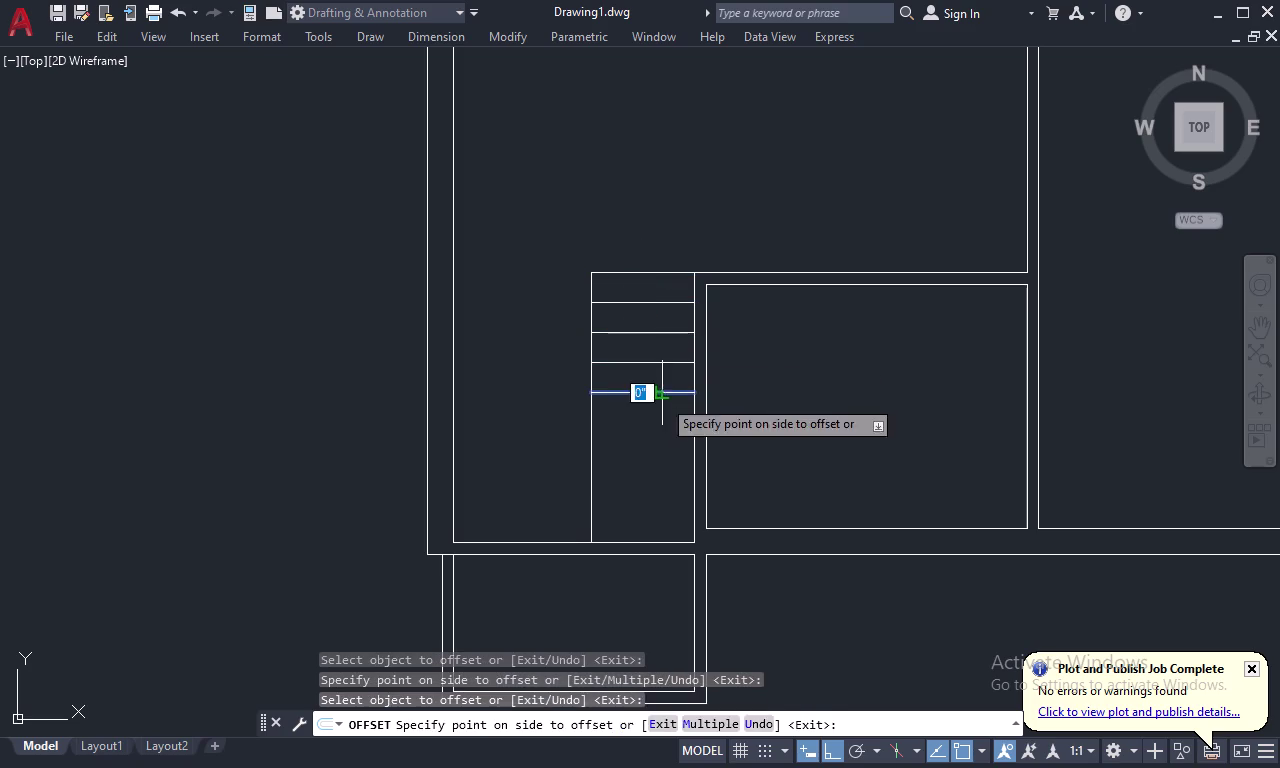
click(658, 443)
click(665, 422)
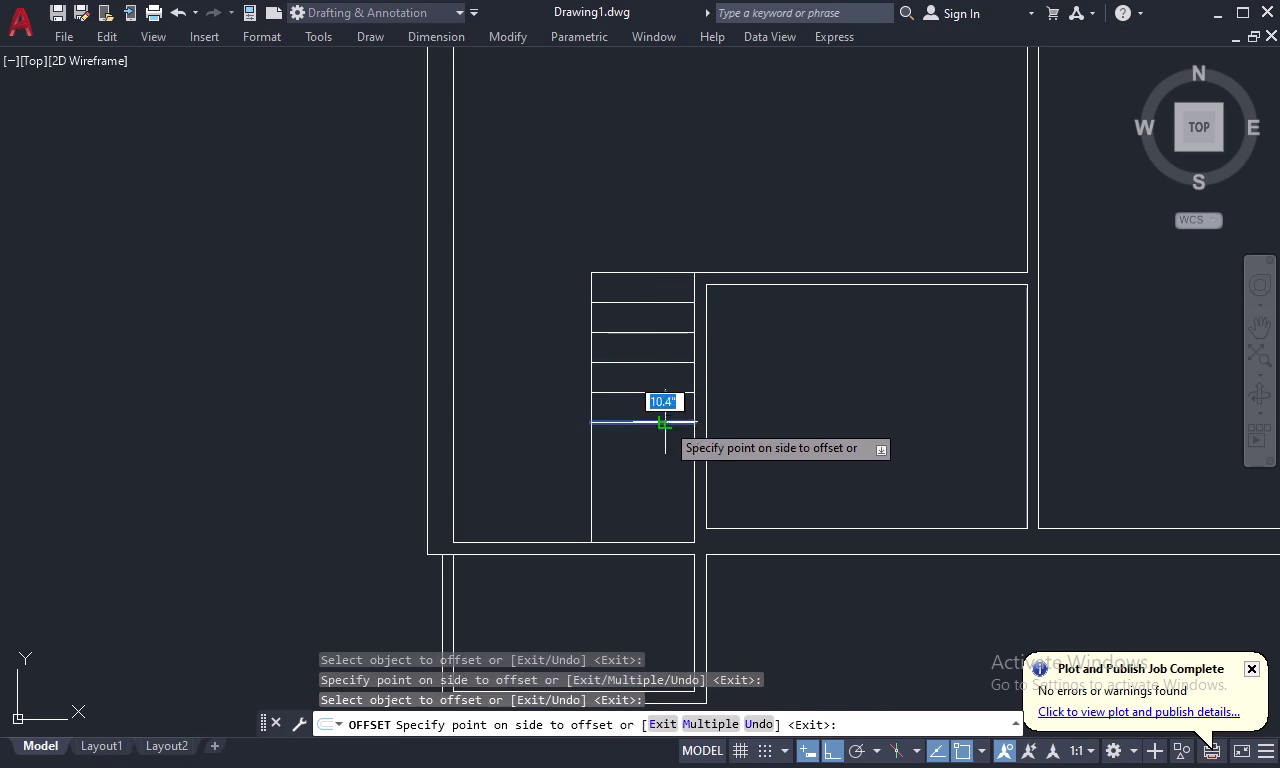
click(652, 499)
click(667, 450)
click(659, 489)
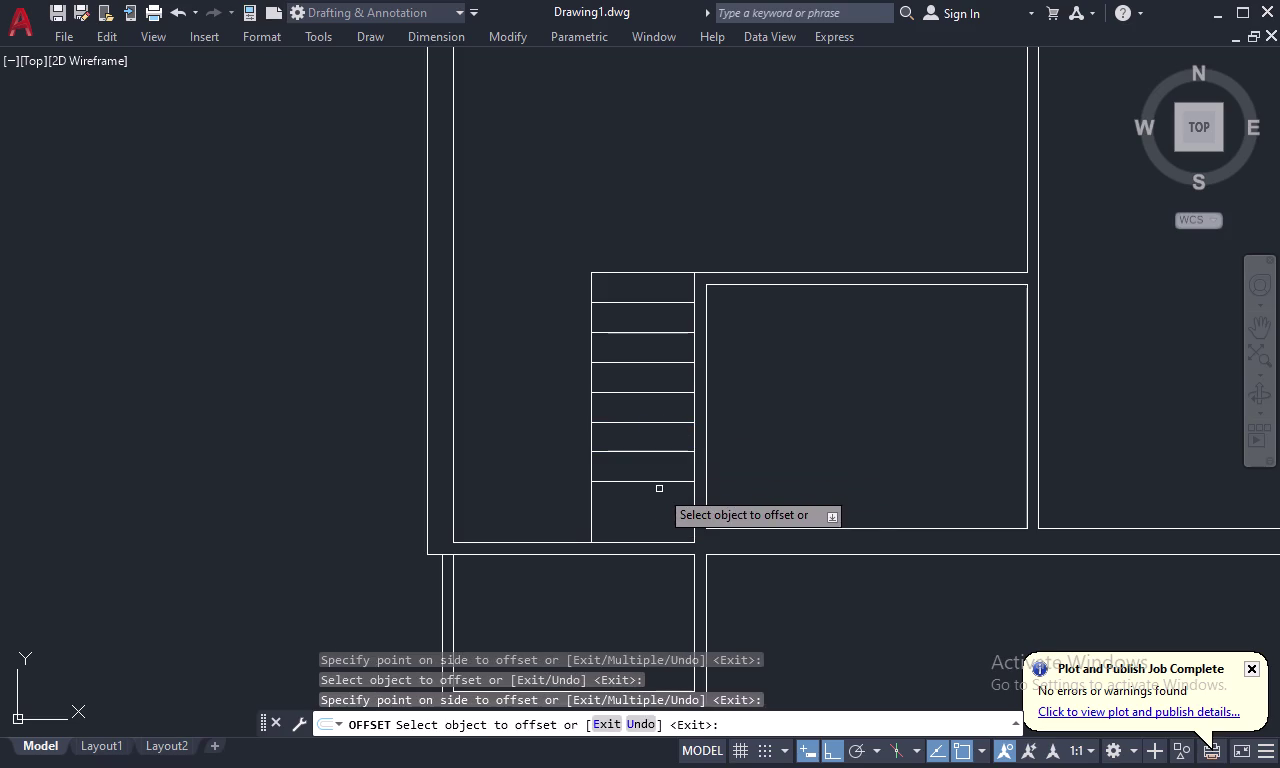
click(660, 483)
click(656, 515)
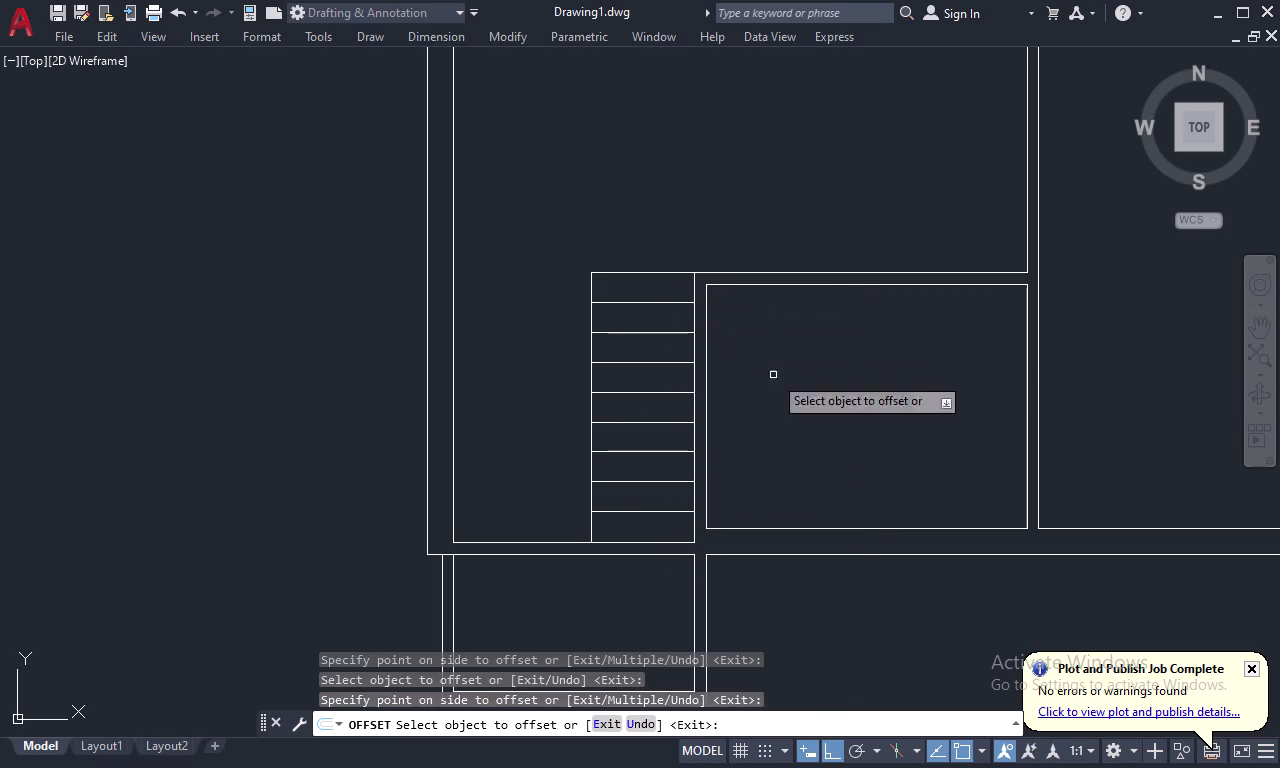
key(Escape)
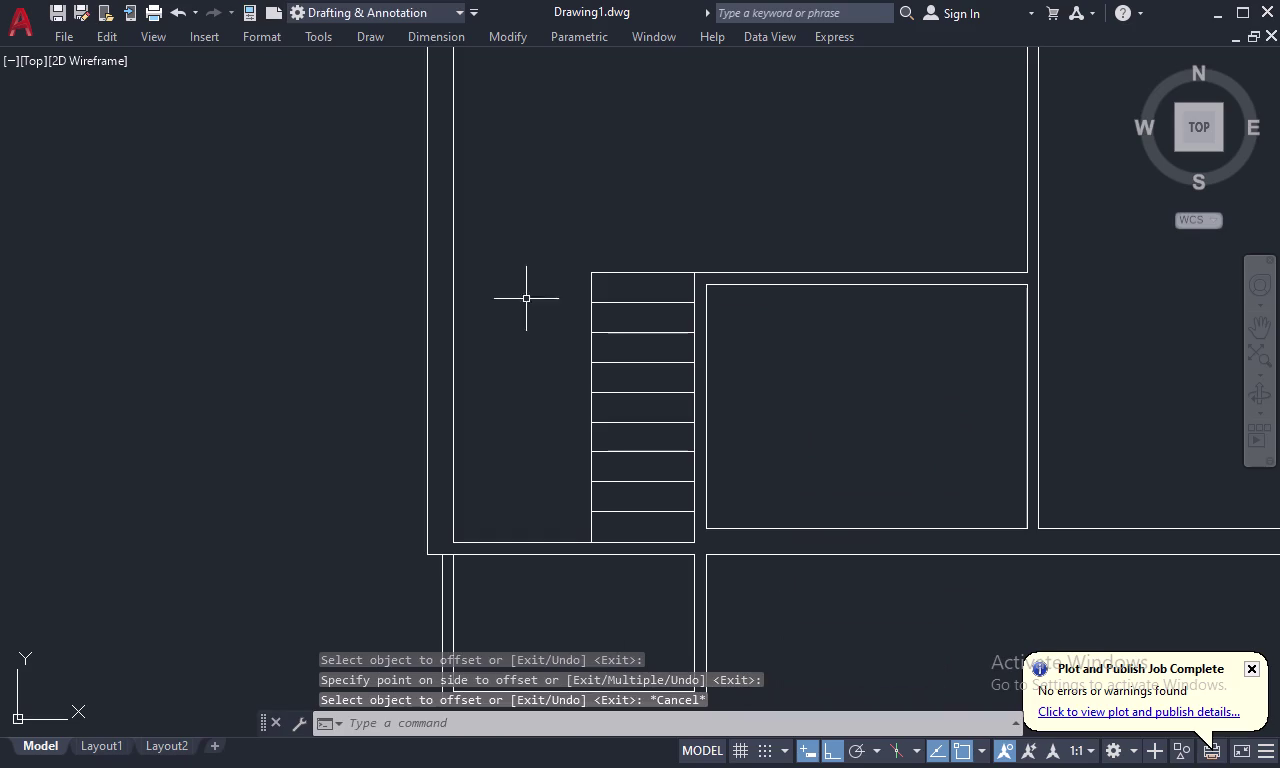
scroll(down, 3)
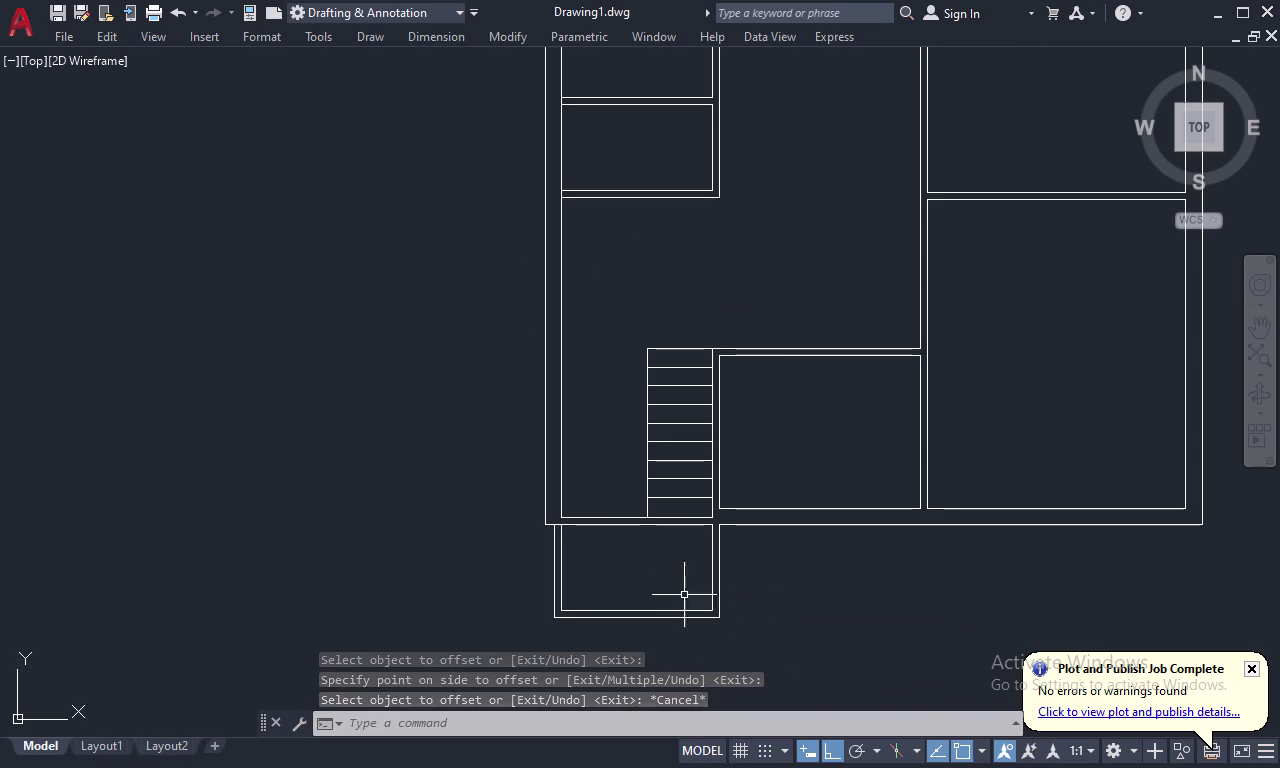
key(Escape)
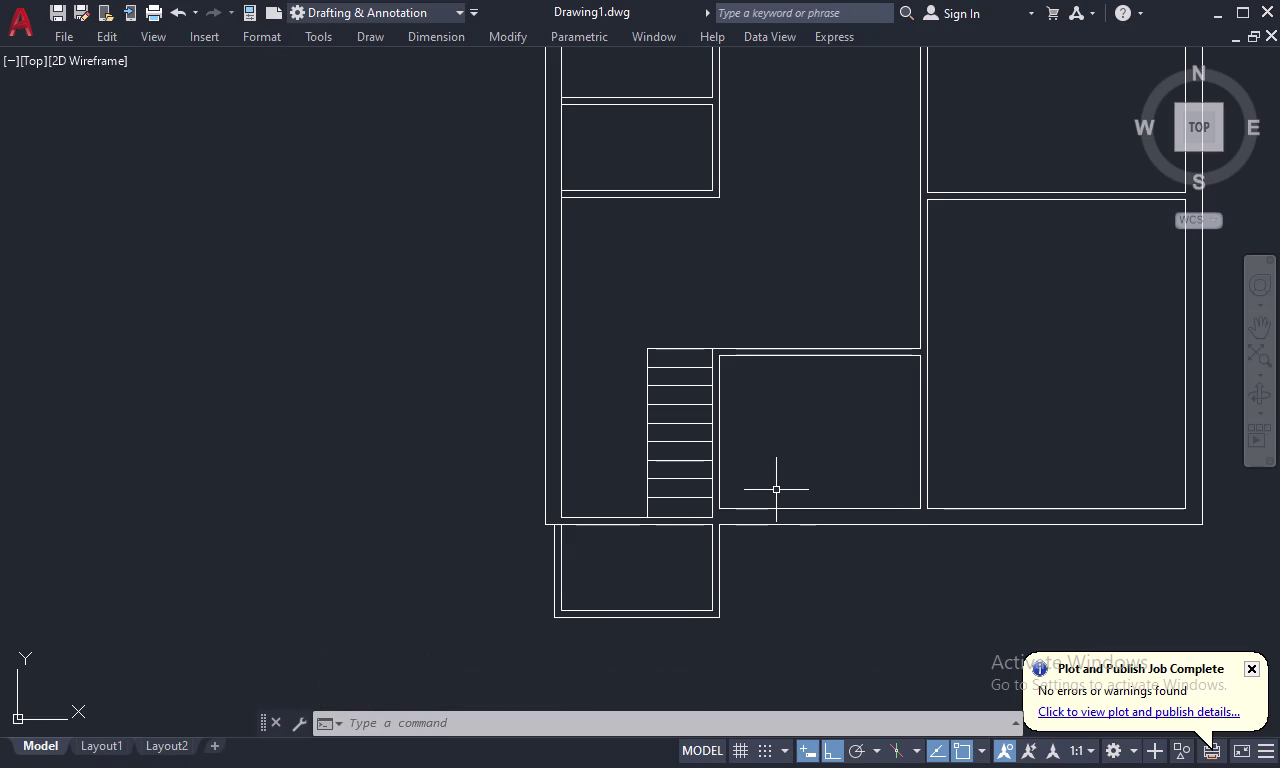
scroll(down, 3)
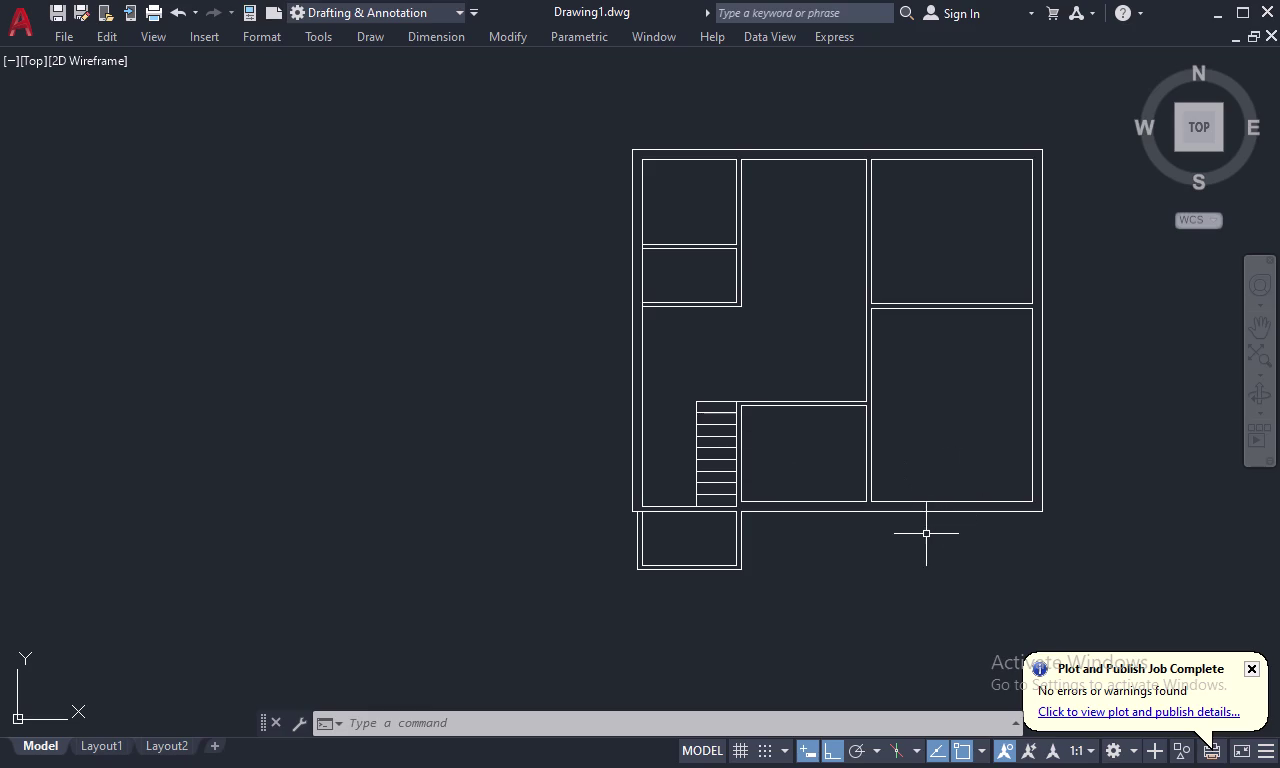
Draw an opening-edge line across the wall, tracked 4.5 from the wall corner.
text(L)
key(space)
key(t)
key(k)
key(space)
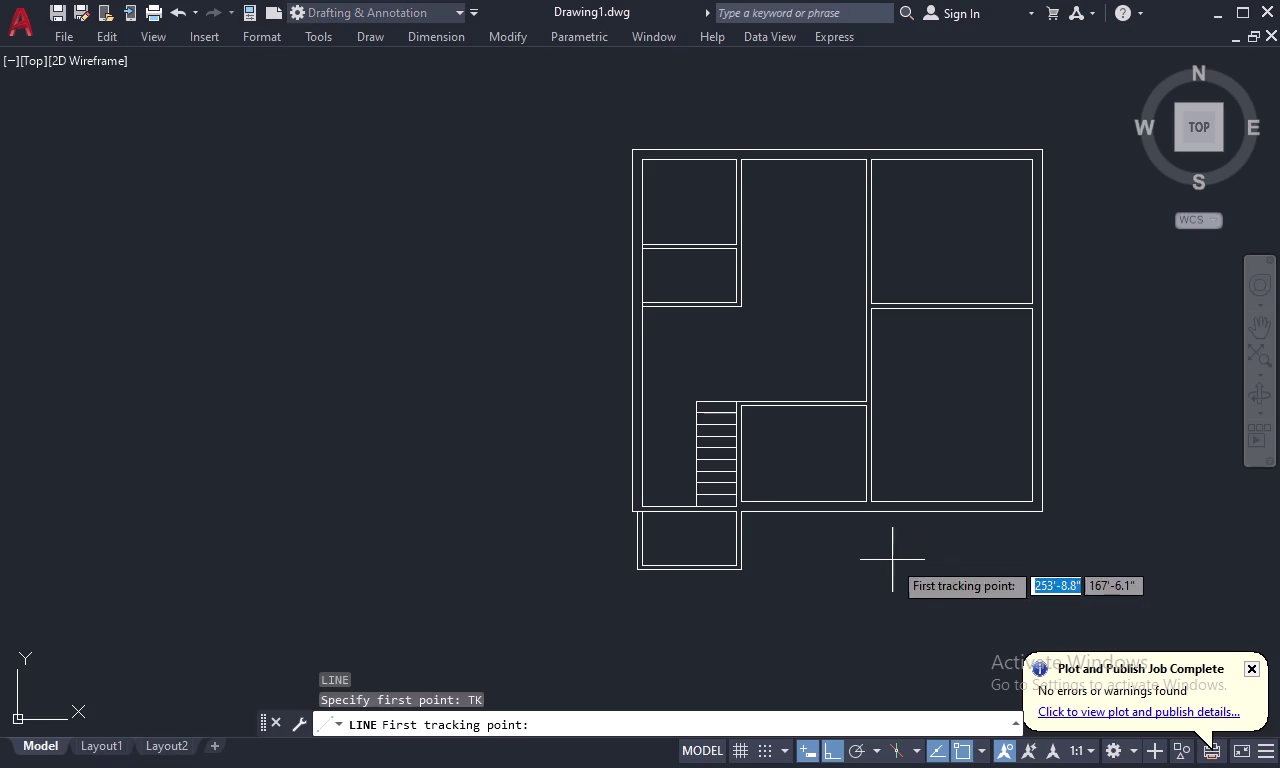
scroll(up, 3)
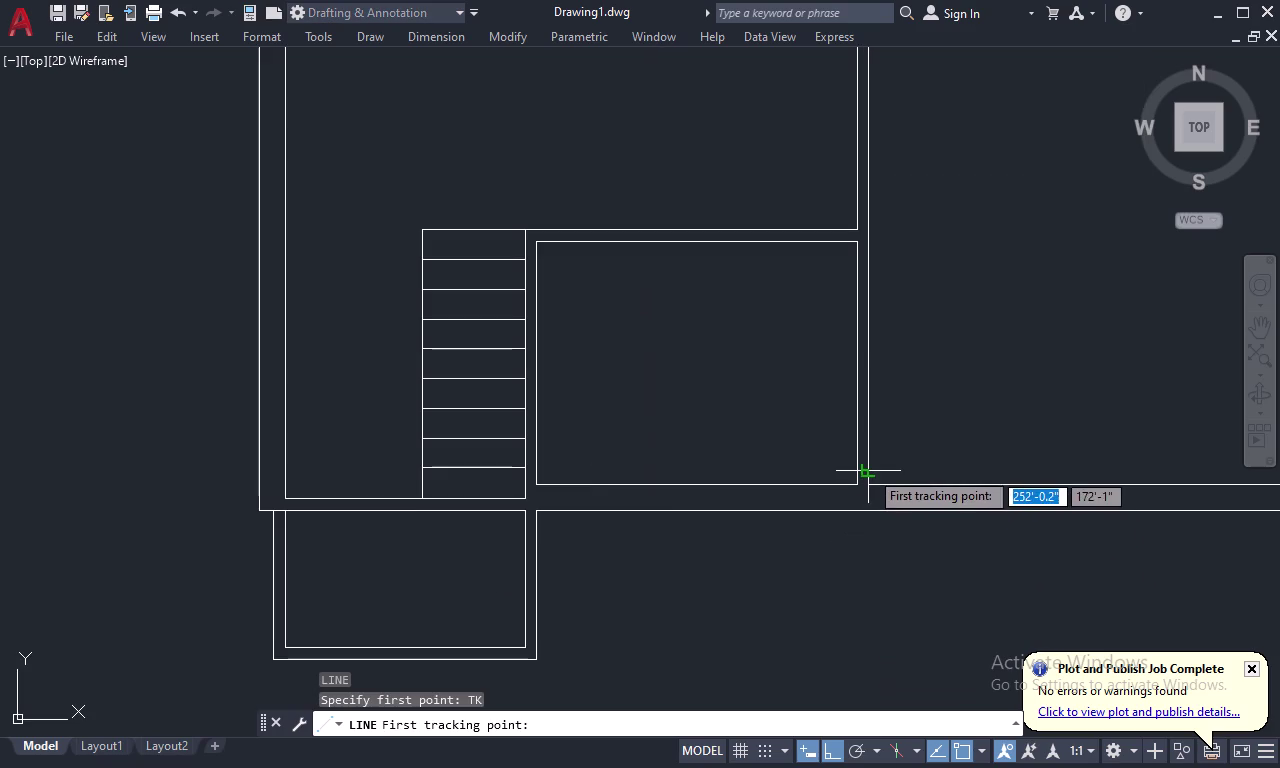
click(869, 479)
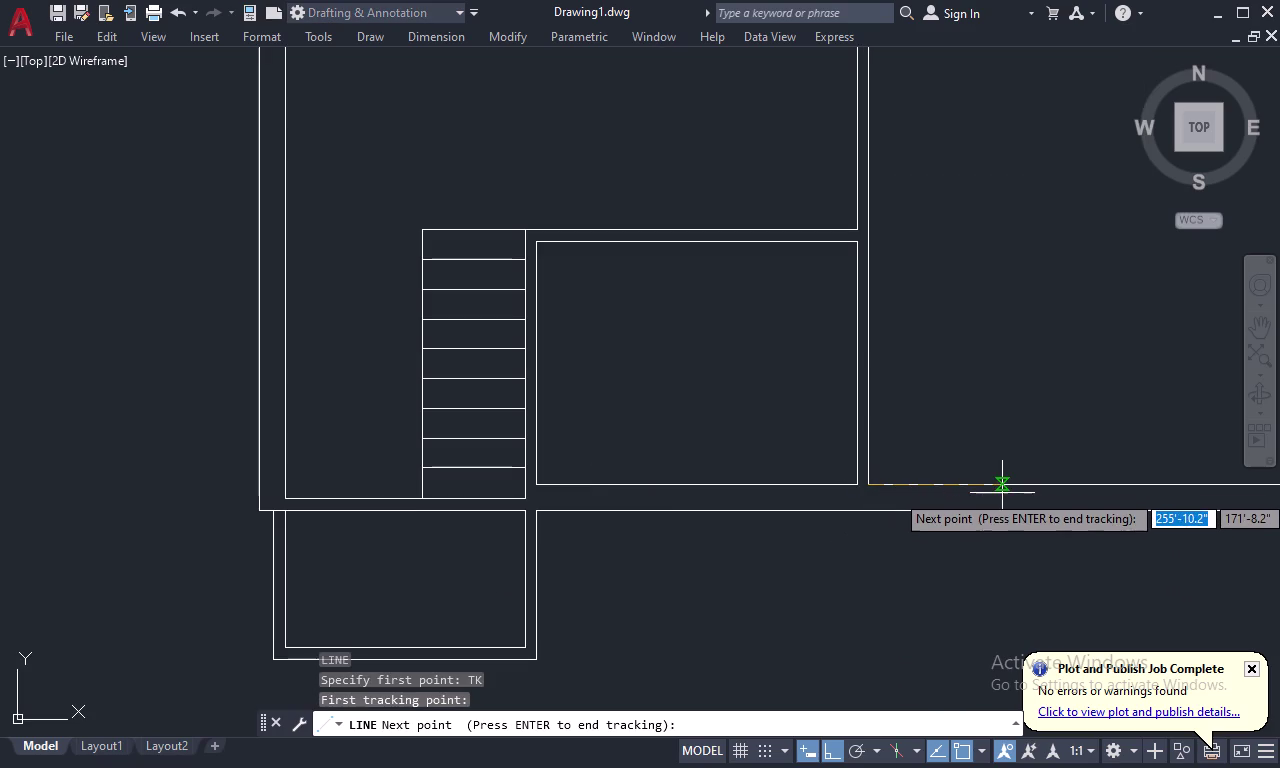
key(4)
key(period)
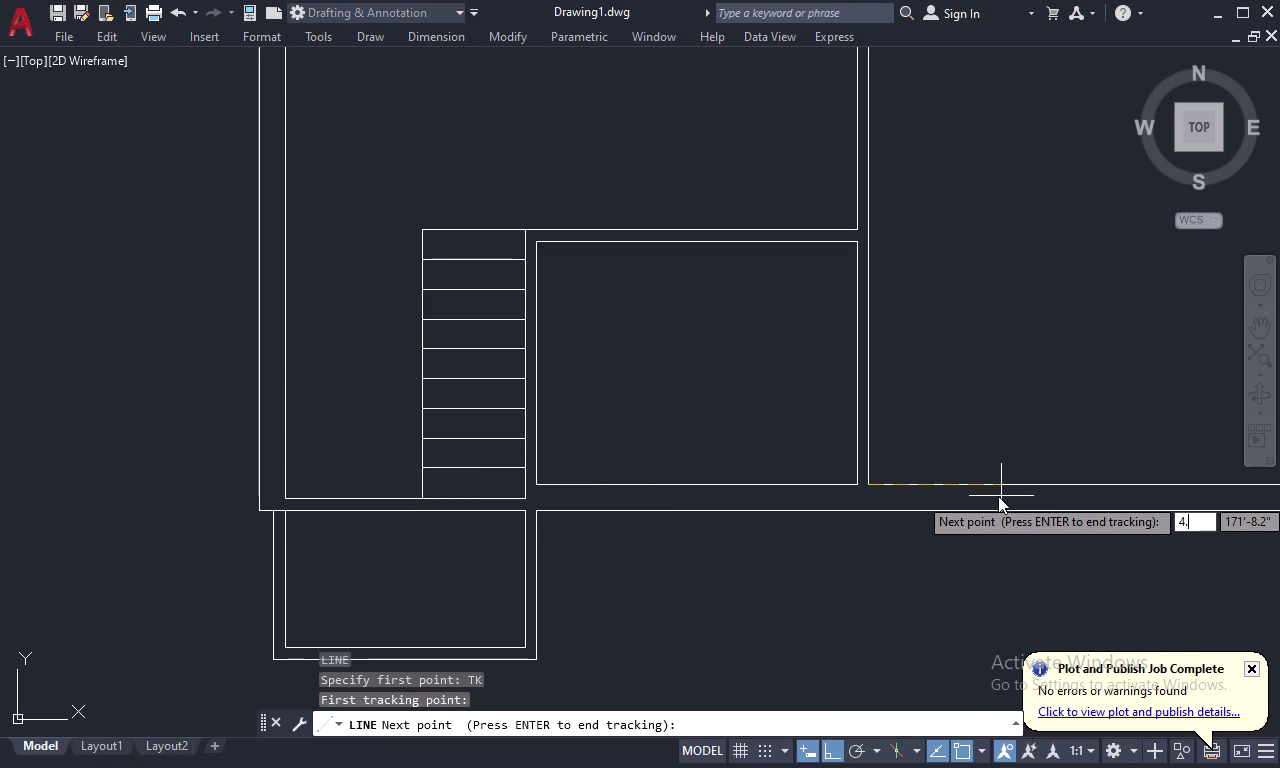
text(5)
key(space)
key(space)
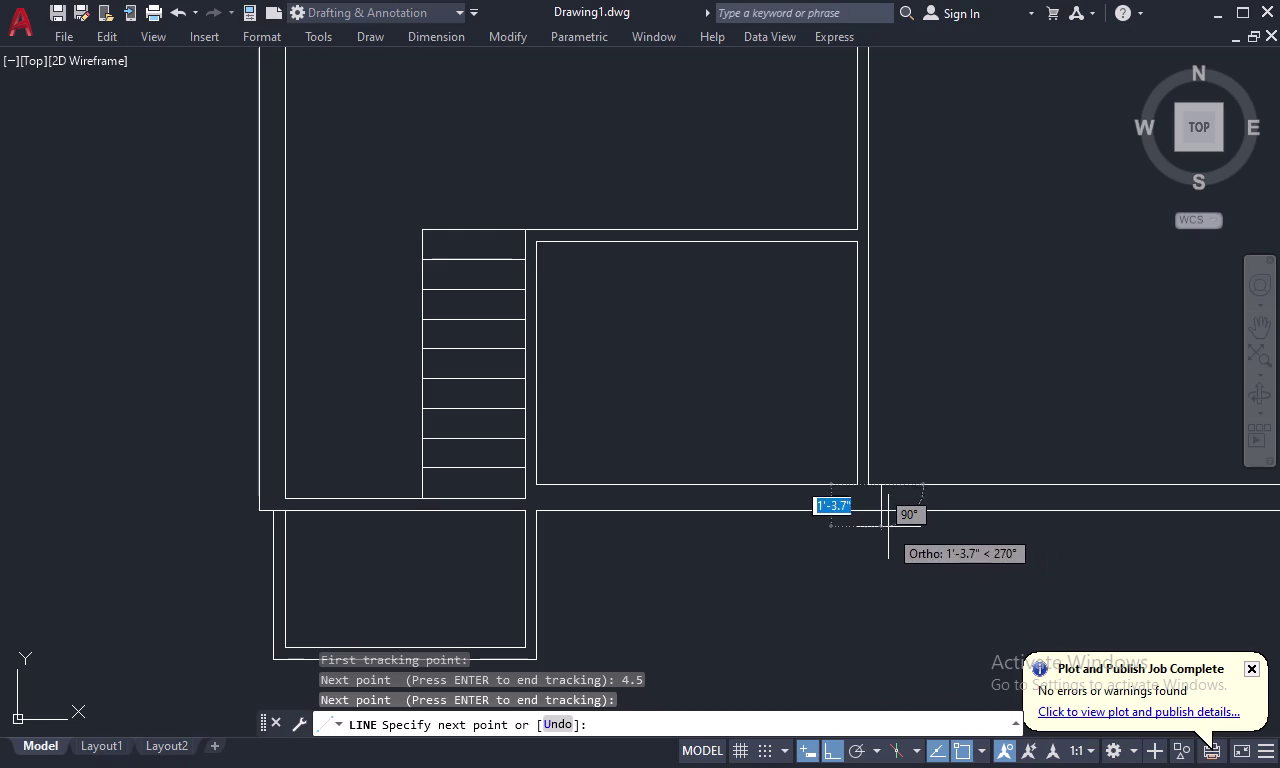
click(878, 510)
key(Escape)
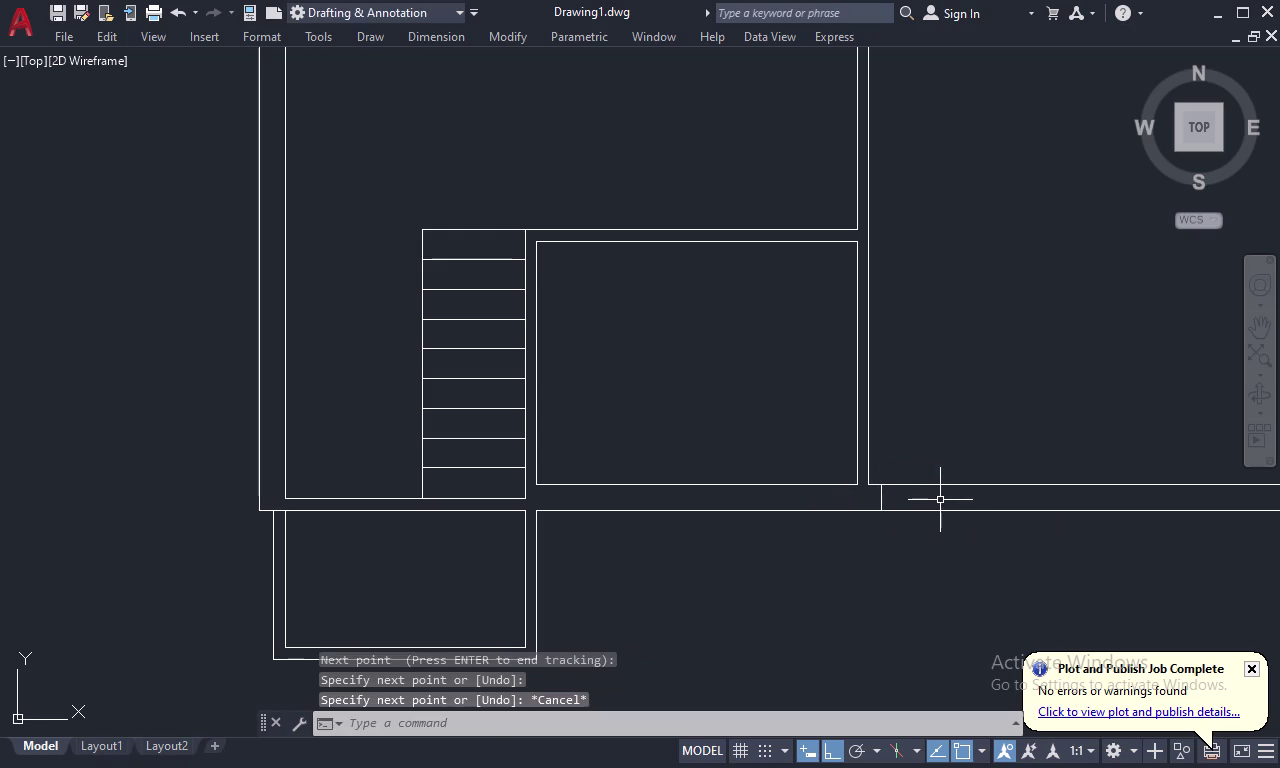
Draw a 4' door leaf line upward and offset it 1 for thickness.
text(L)
key(space)
drag(882, 486, 882, 472)
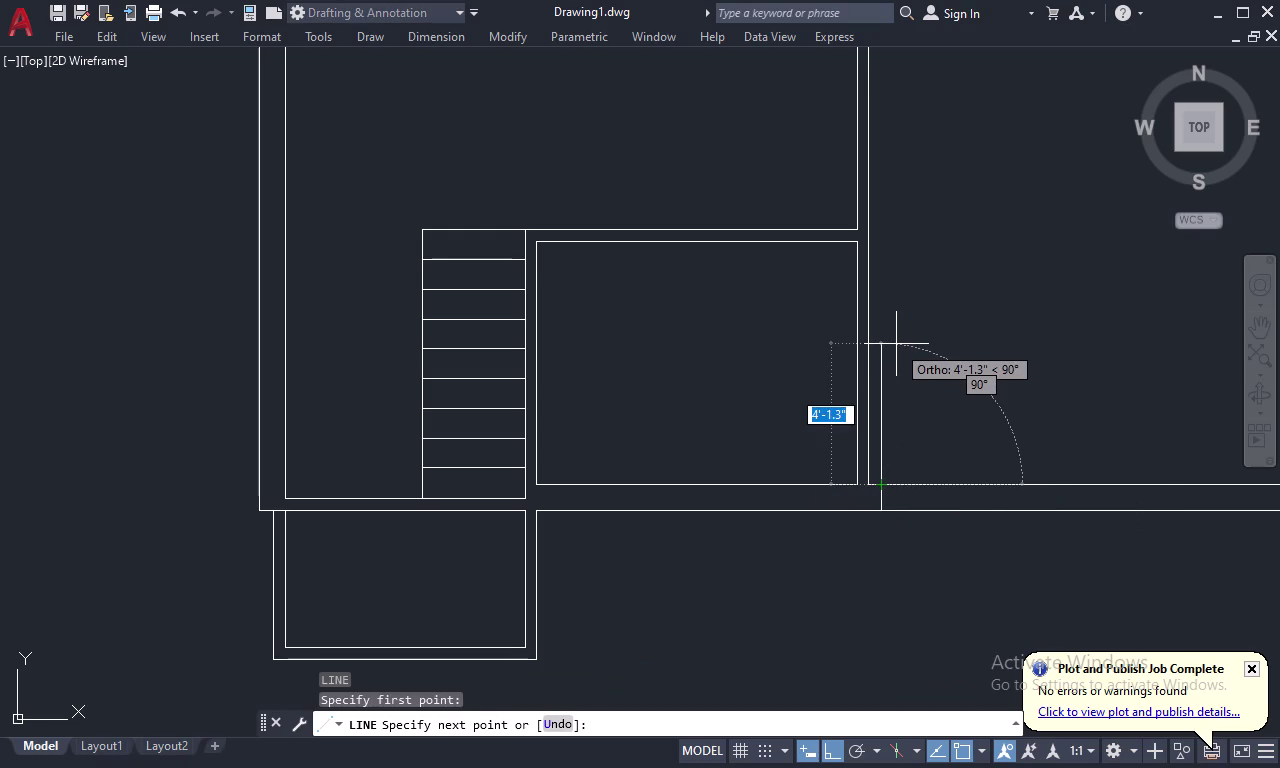
text(4')
key(space)
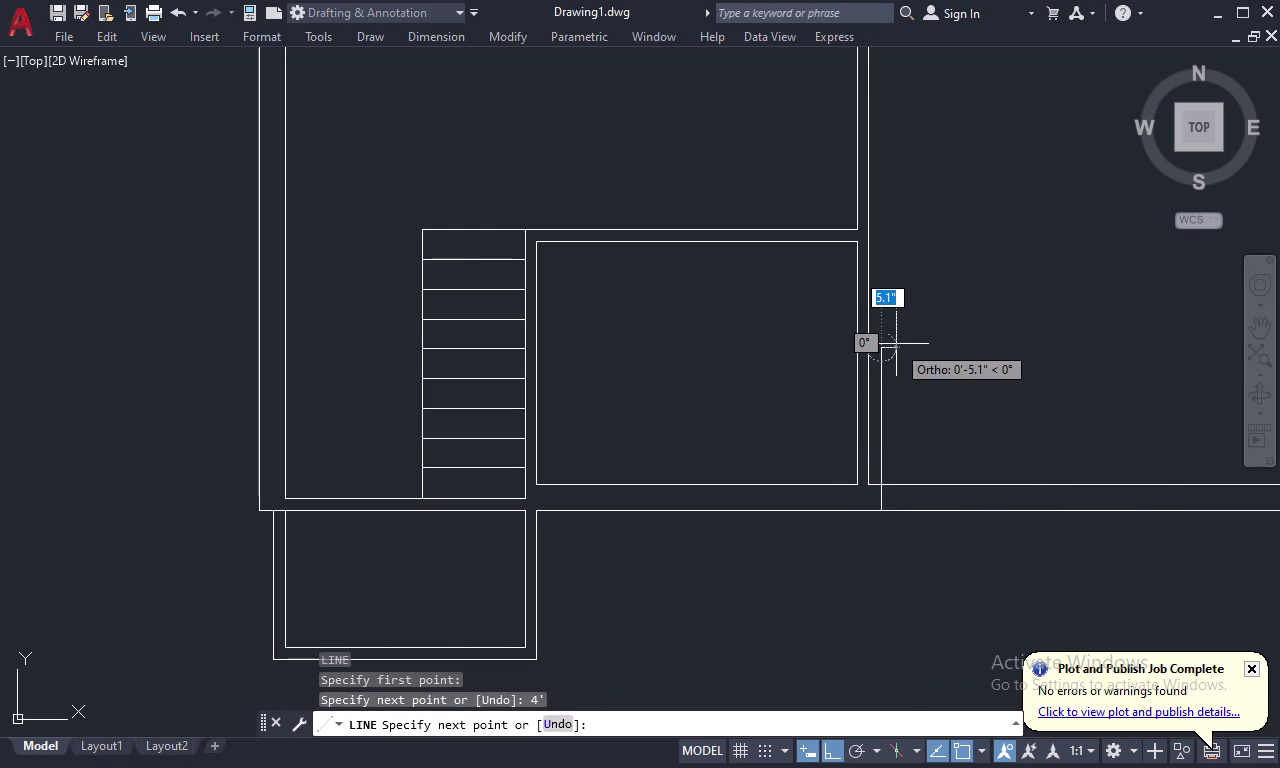
key(Escape)
text(O)
key(space)
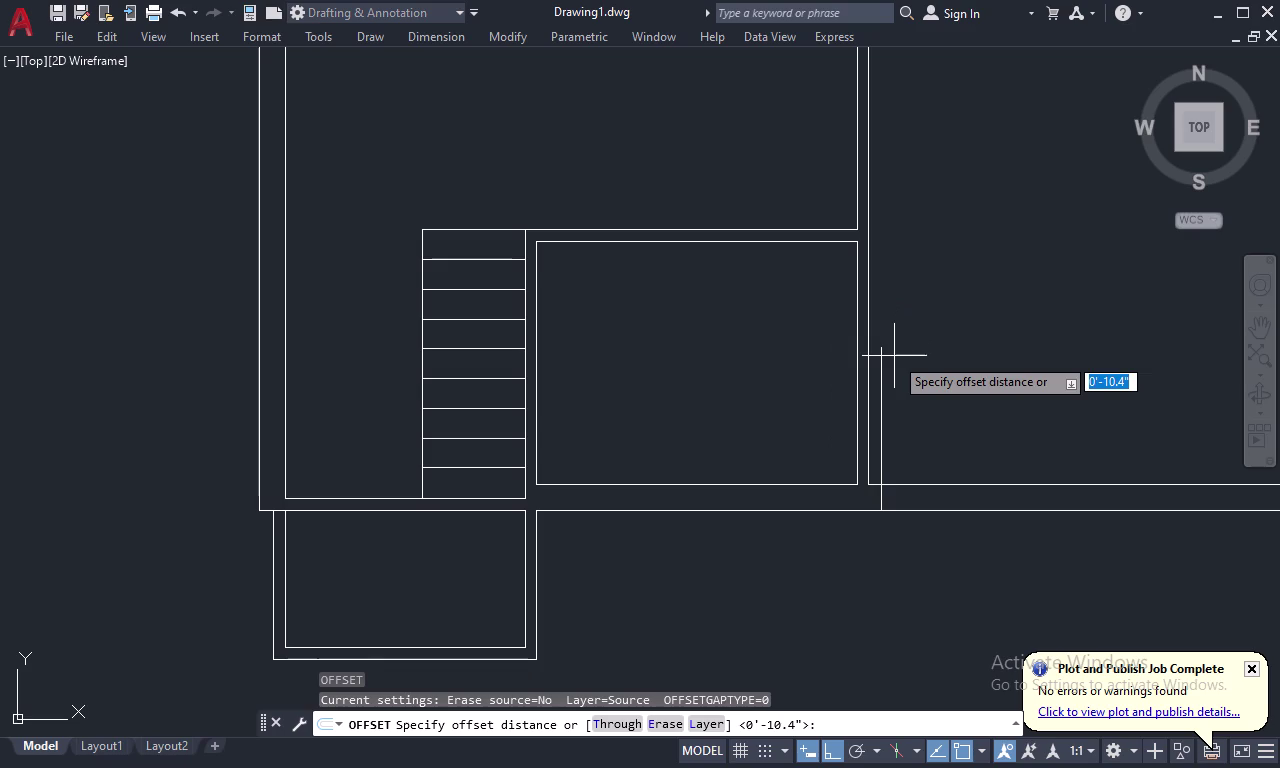
text(1)
key(space)
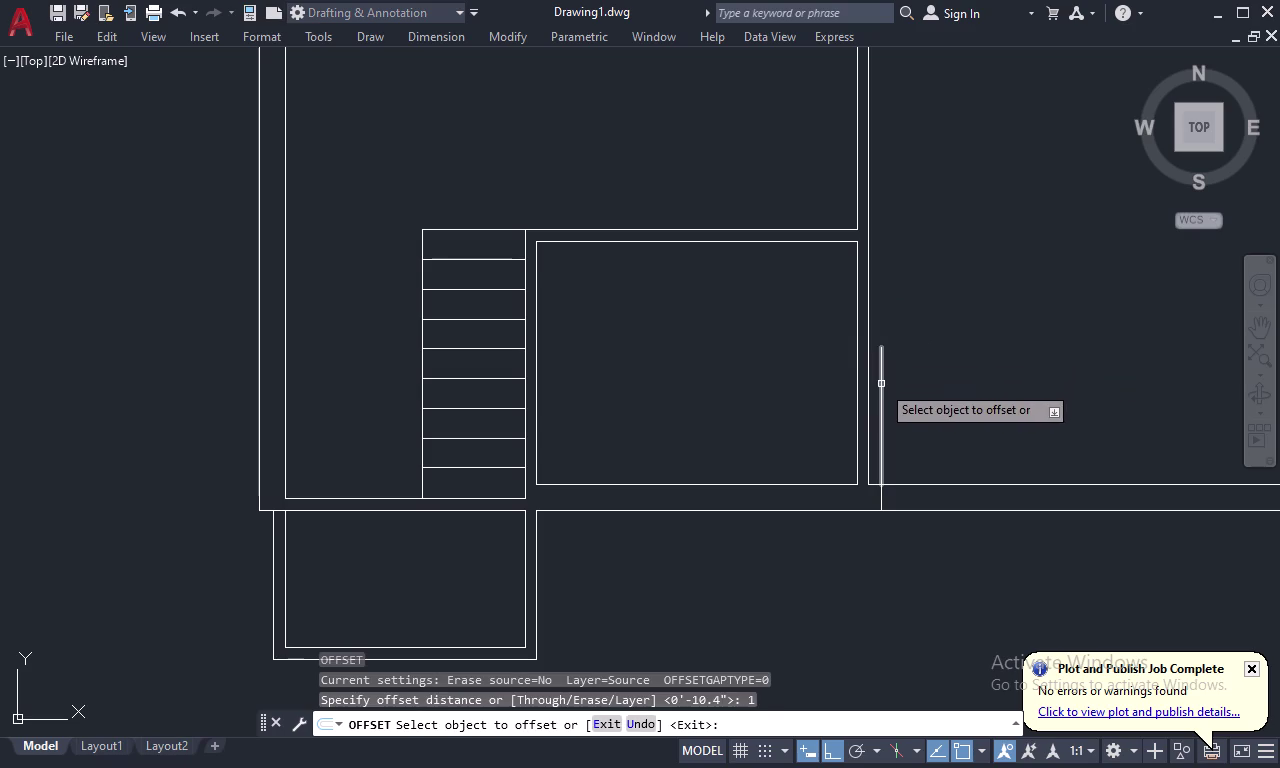
click(881, 384)
click(904, 377)
key(space)
Offset the opening-edge line 4' to form the second opening edge.
key(space)
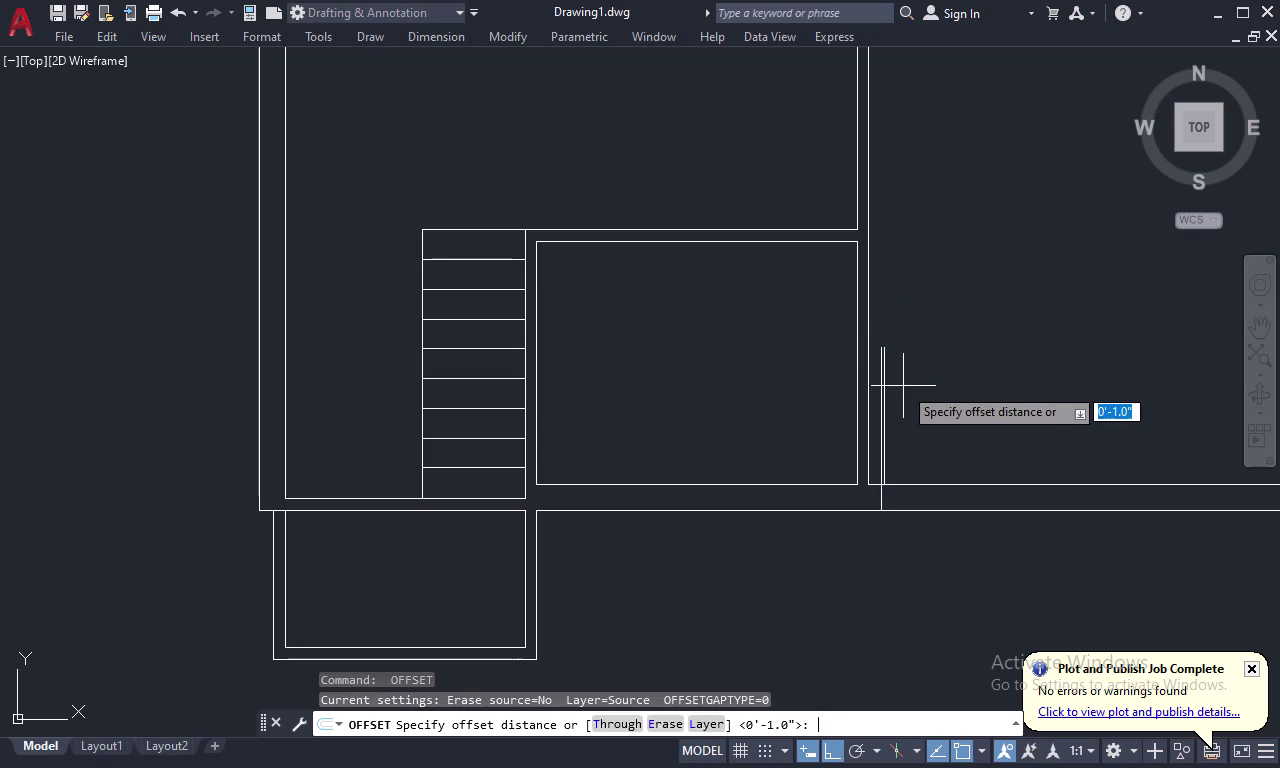
text(4')
key(space)
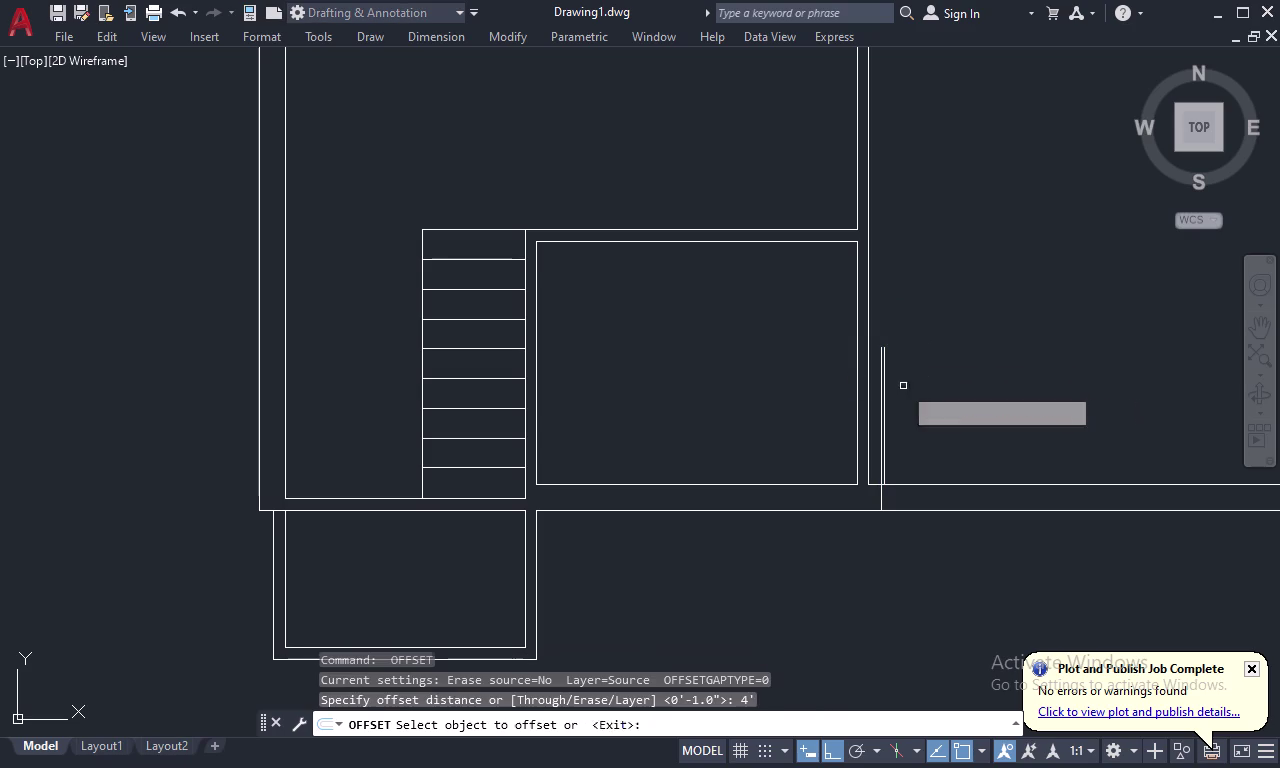
click(882, 493)
click(922, 499)
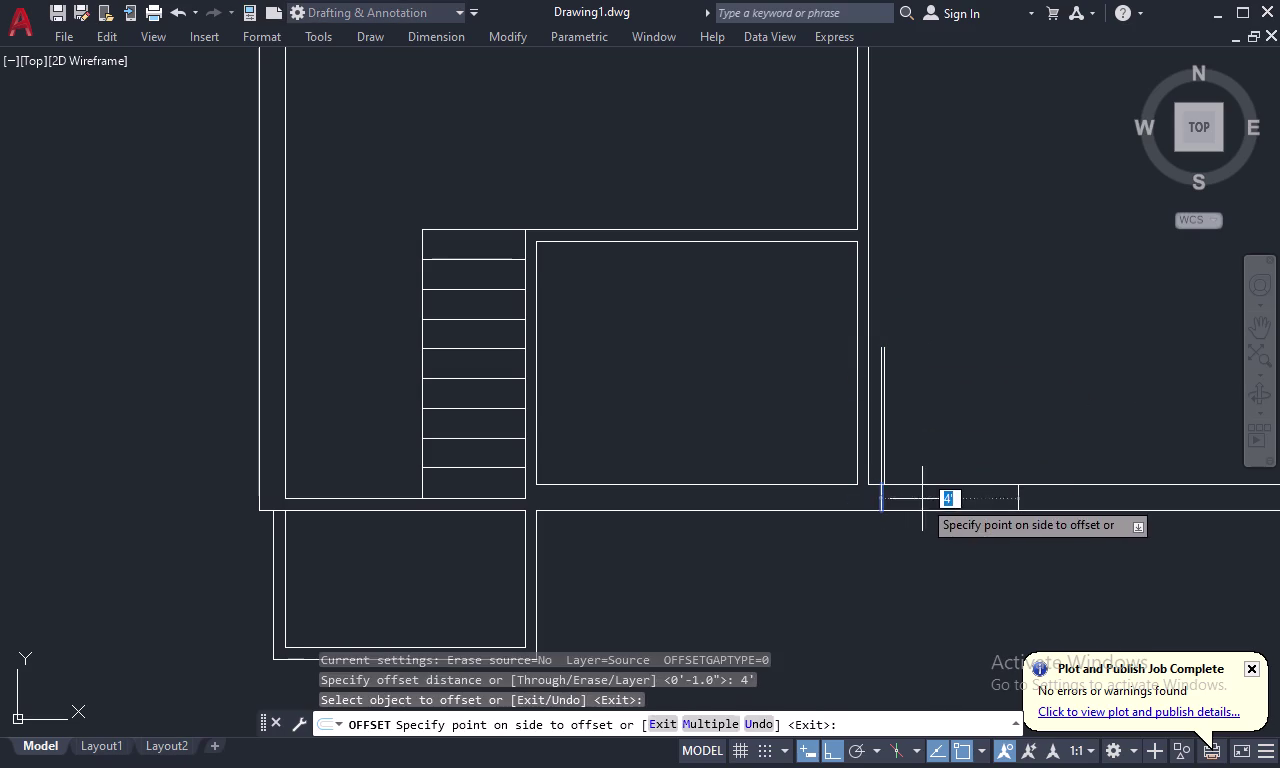
key(Escape)
text(A)
key(space)
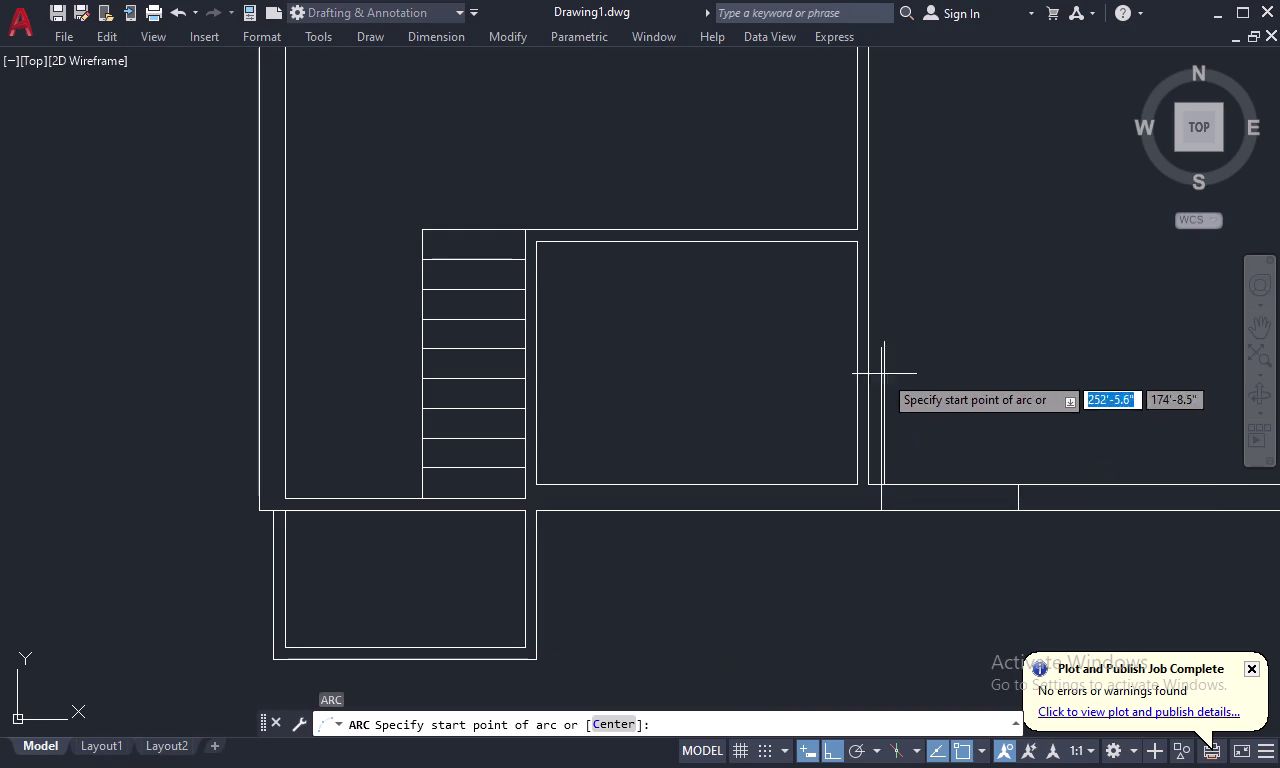
Draw a three-point swing arc from the 4' leaf top to the opening edge.
click(879, 349)
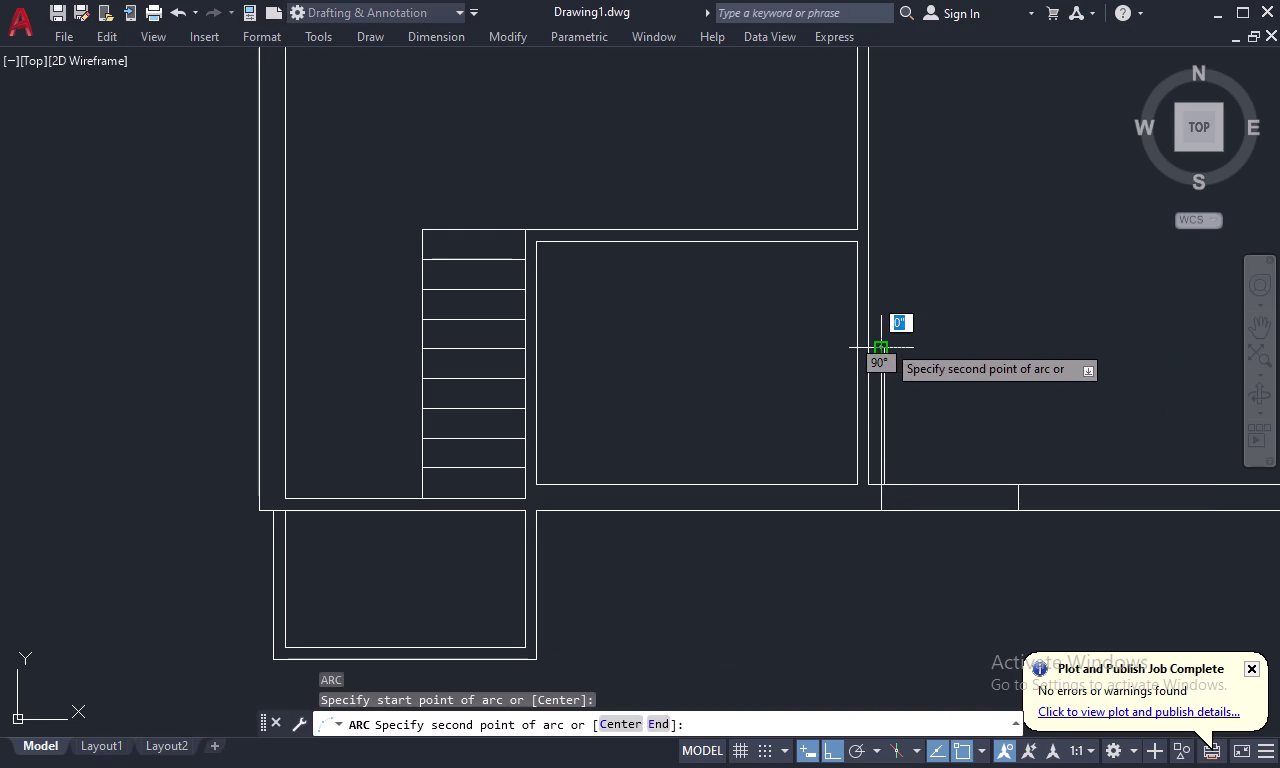
scroll(up, 3)
click(879, 352)
scroll(down, 3)
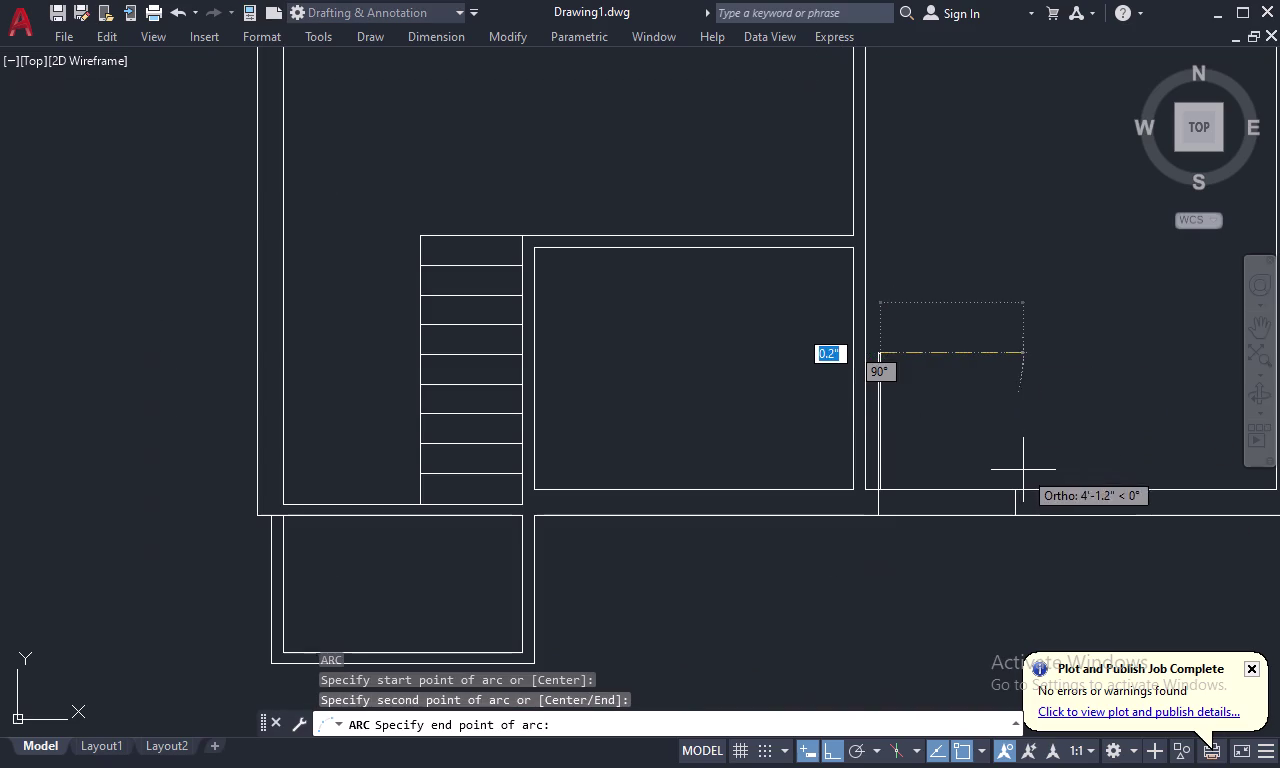
click(1017, 491)
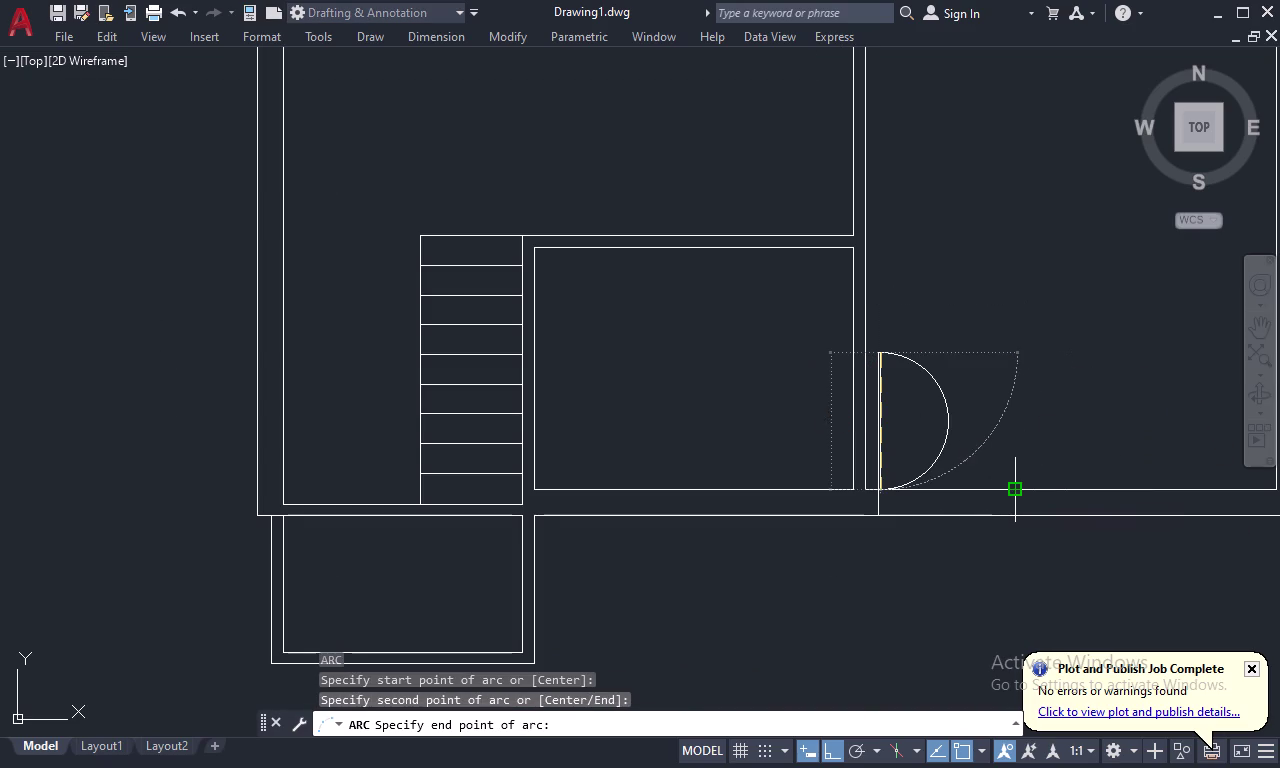
key(Escape)
scroll(down, 3)
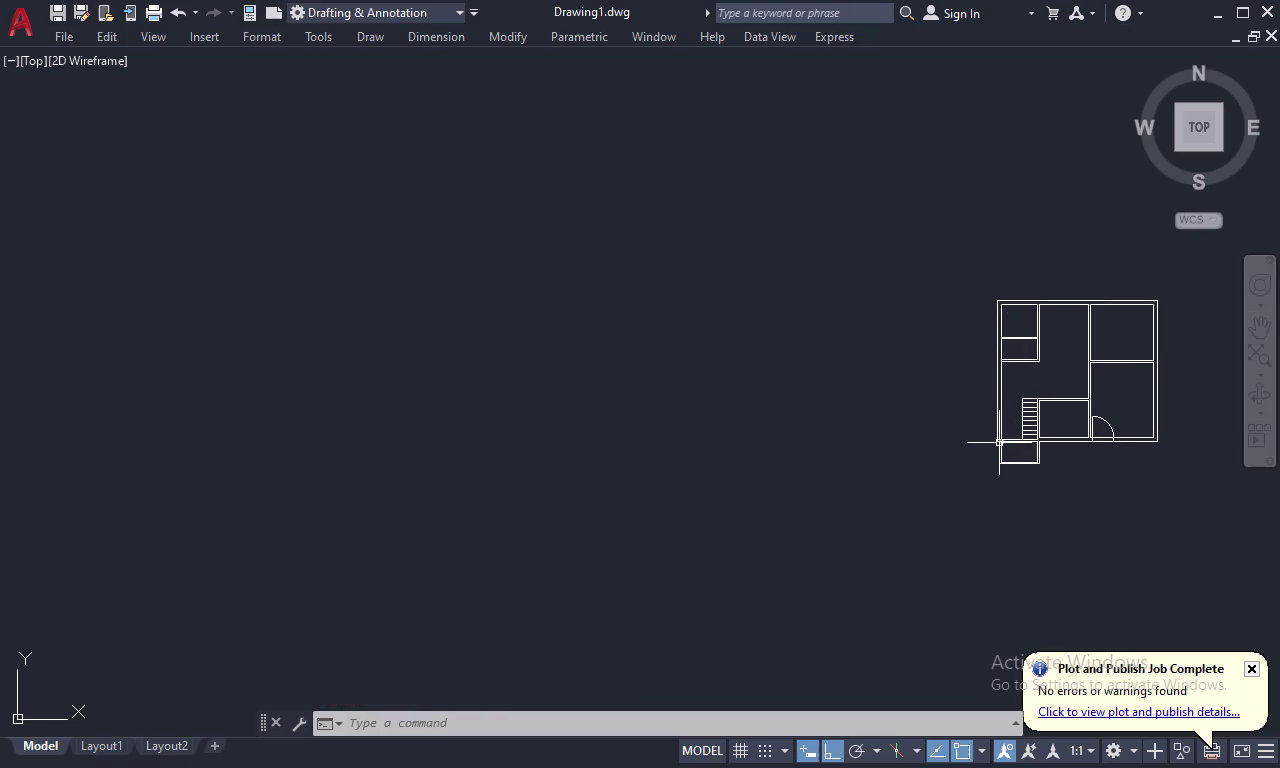
scroll(up, 3)
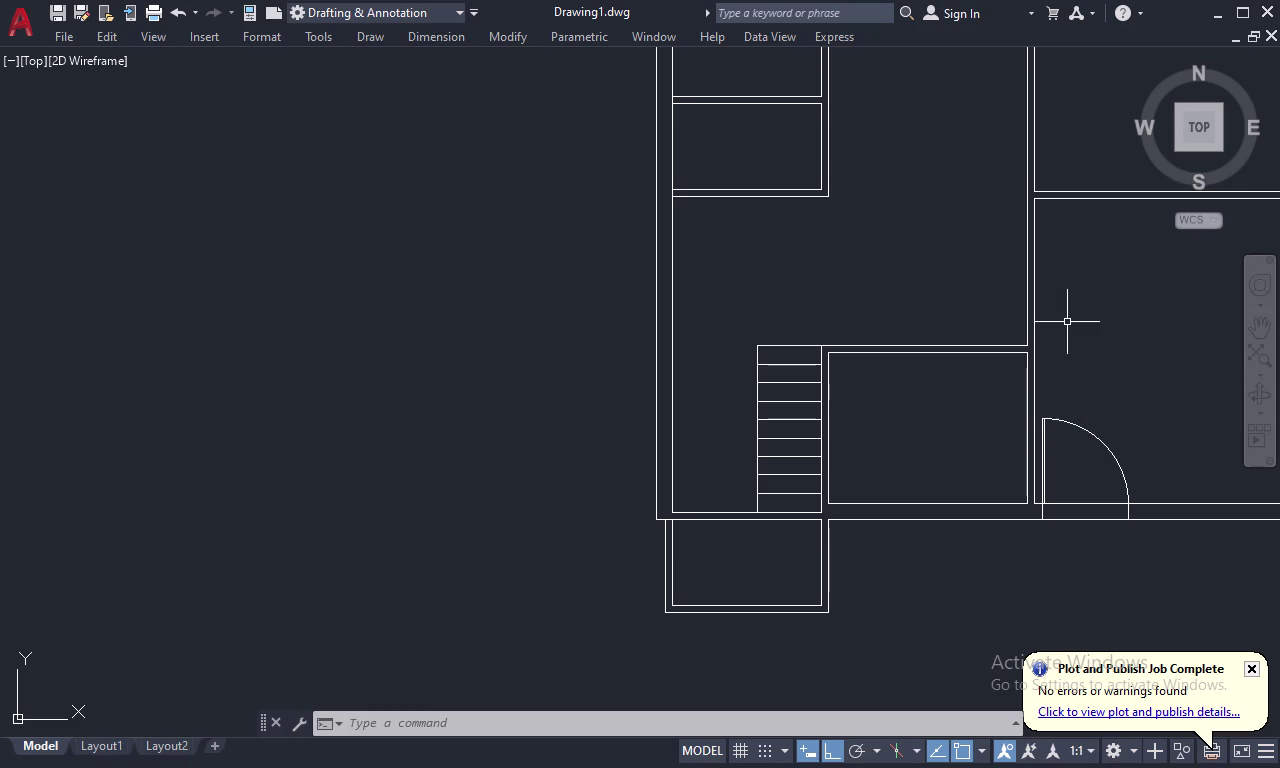
Draw an opening-edge line across the interior wall, tracked 4.5 from the corner.
middle_drag(1044, 195, 974, 248)
key(Escape)
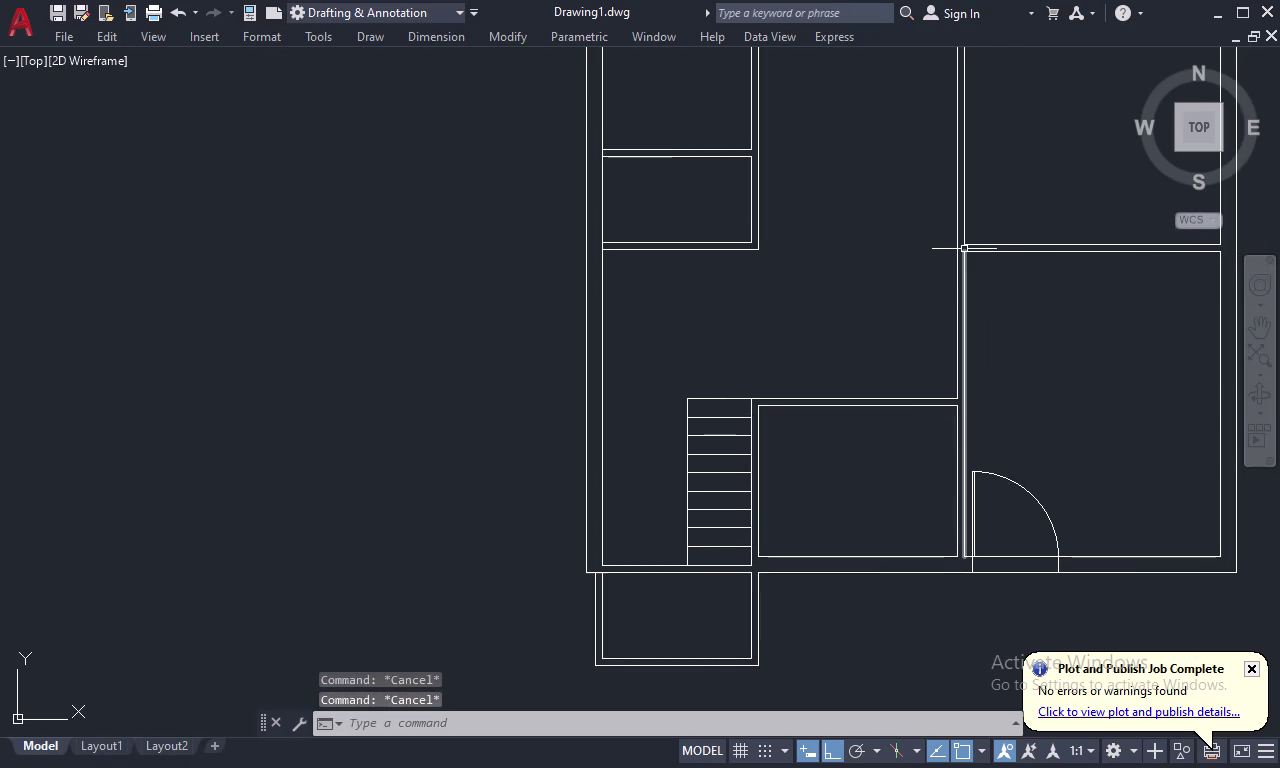
text(L)
key(space)
text(TK)
key(space)
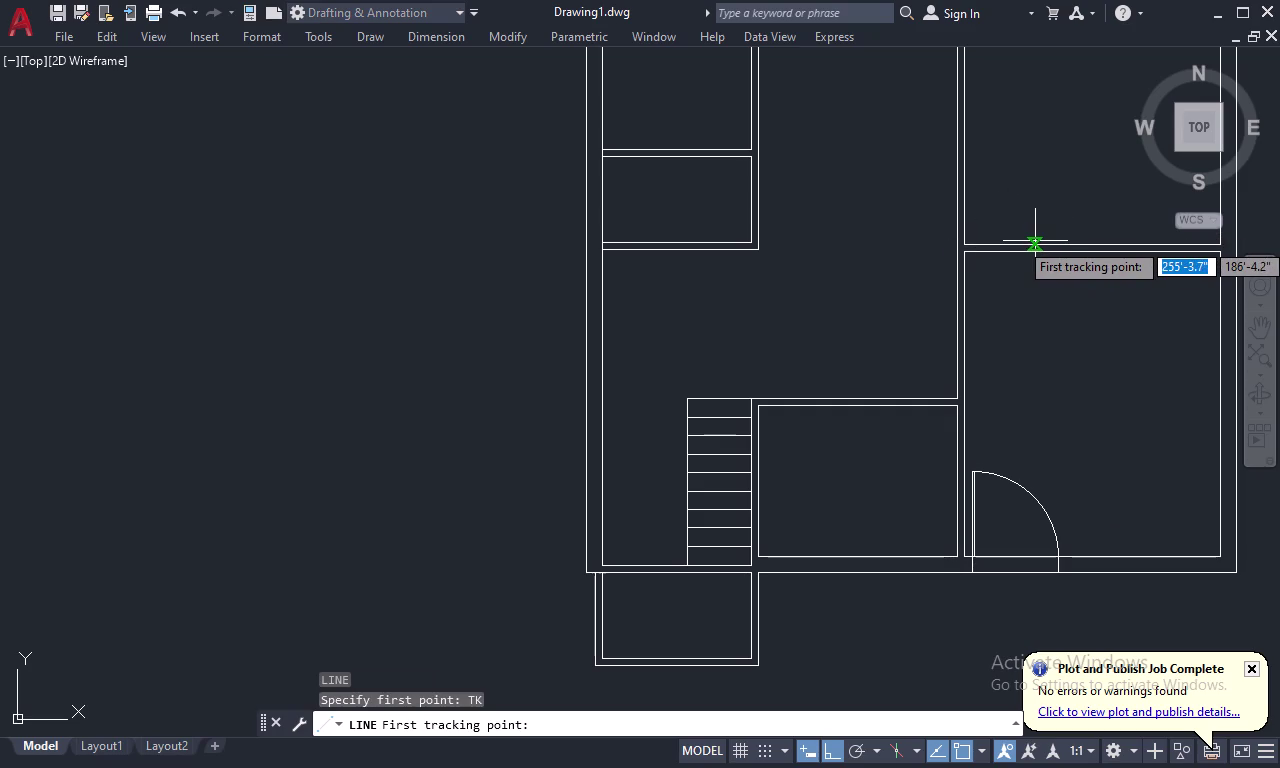
scroll(up, 3)
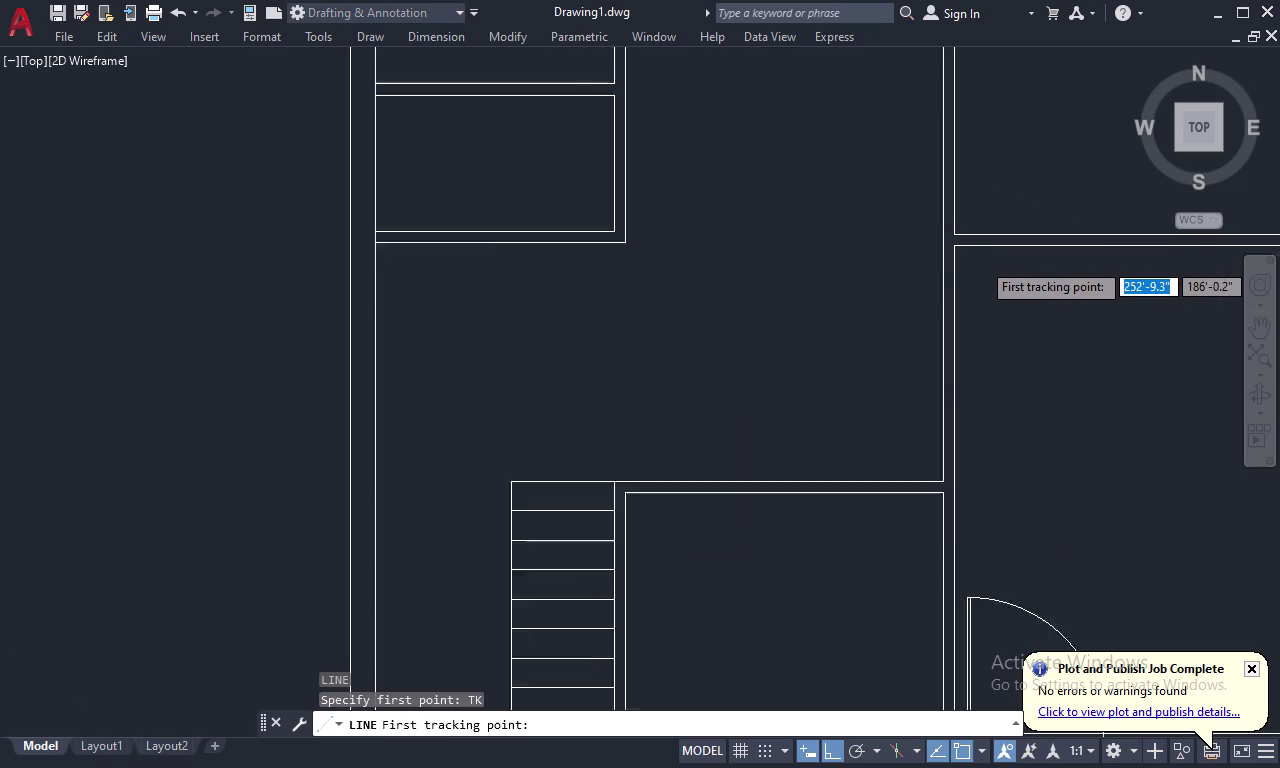
click(944, 243)
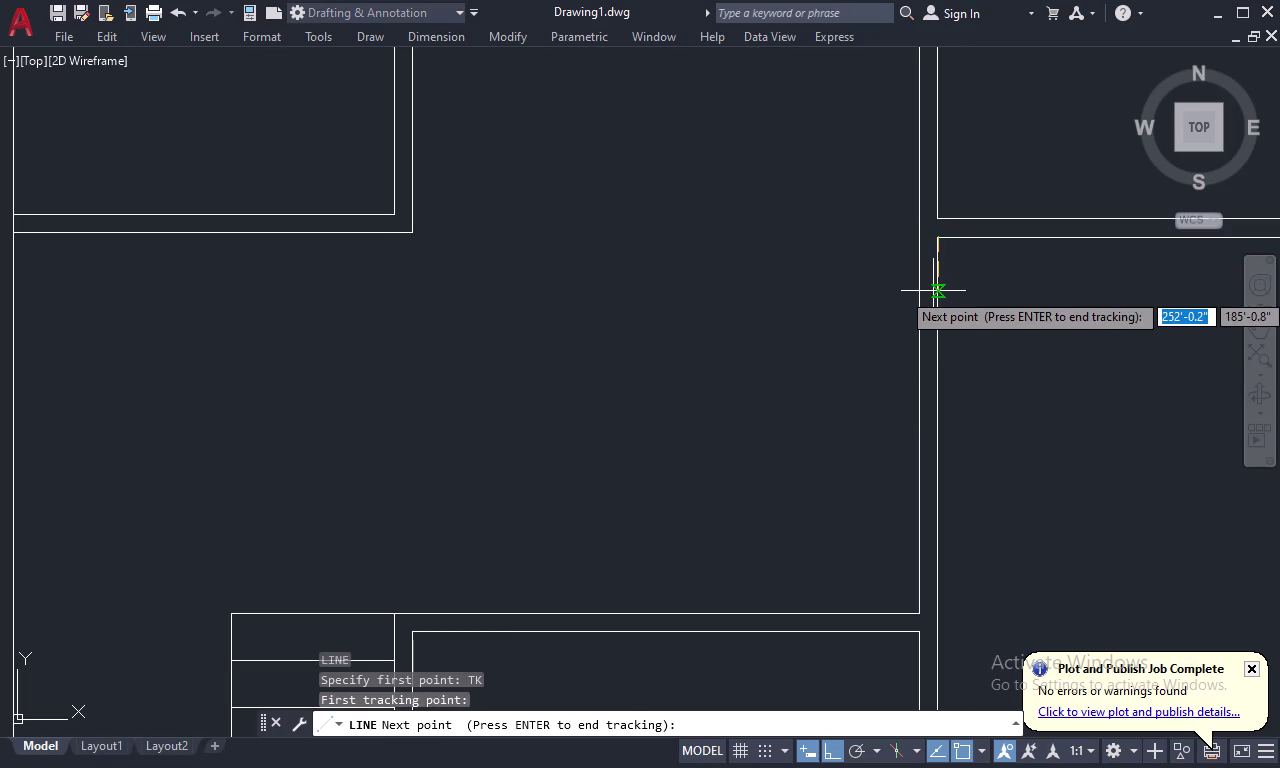
text(4.)
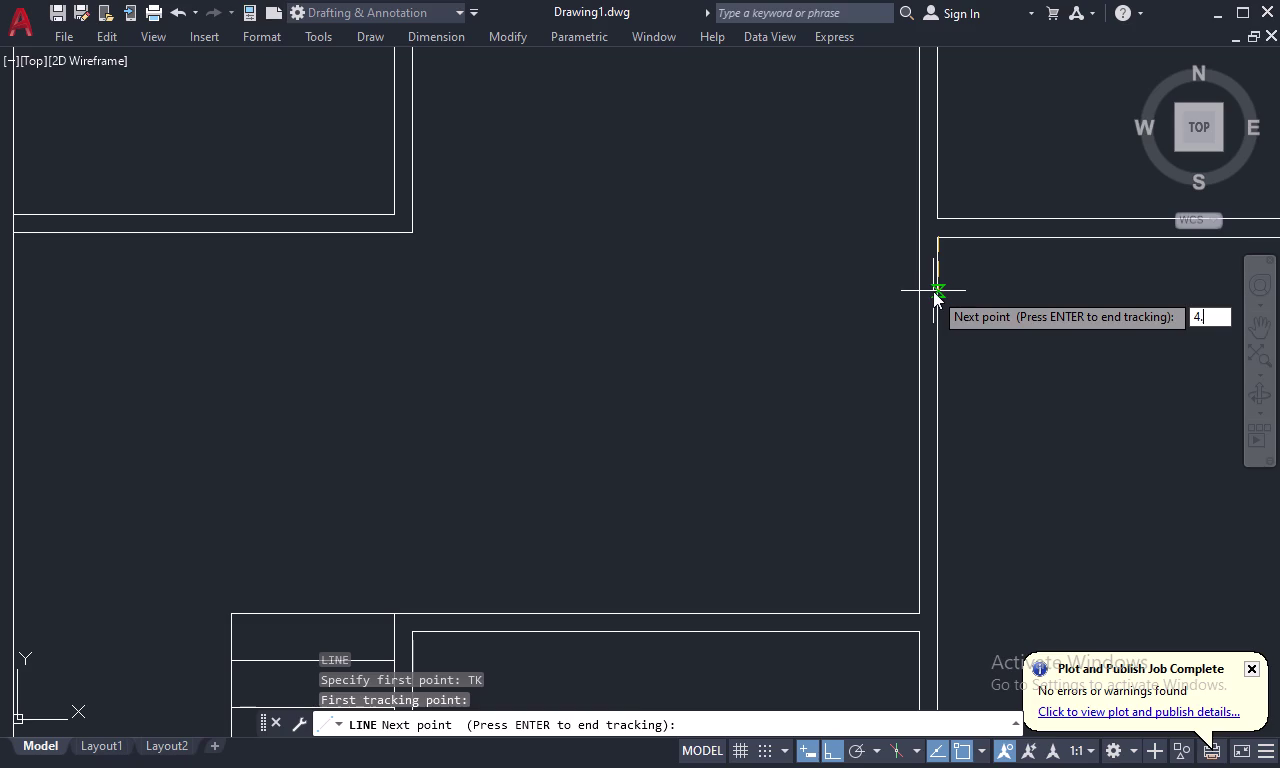
text(5)
key(space)
key(space)
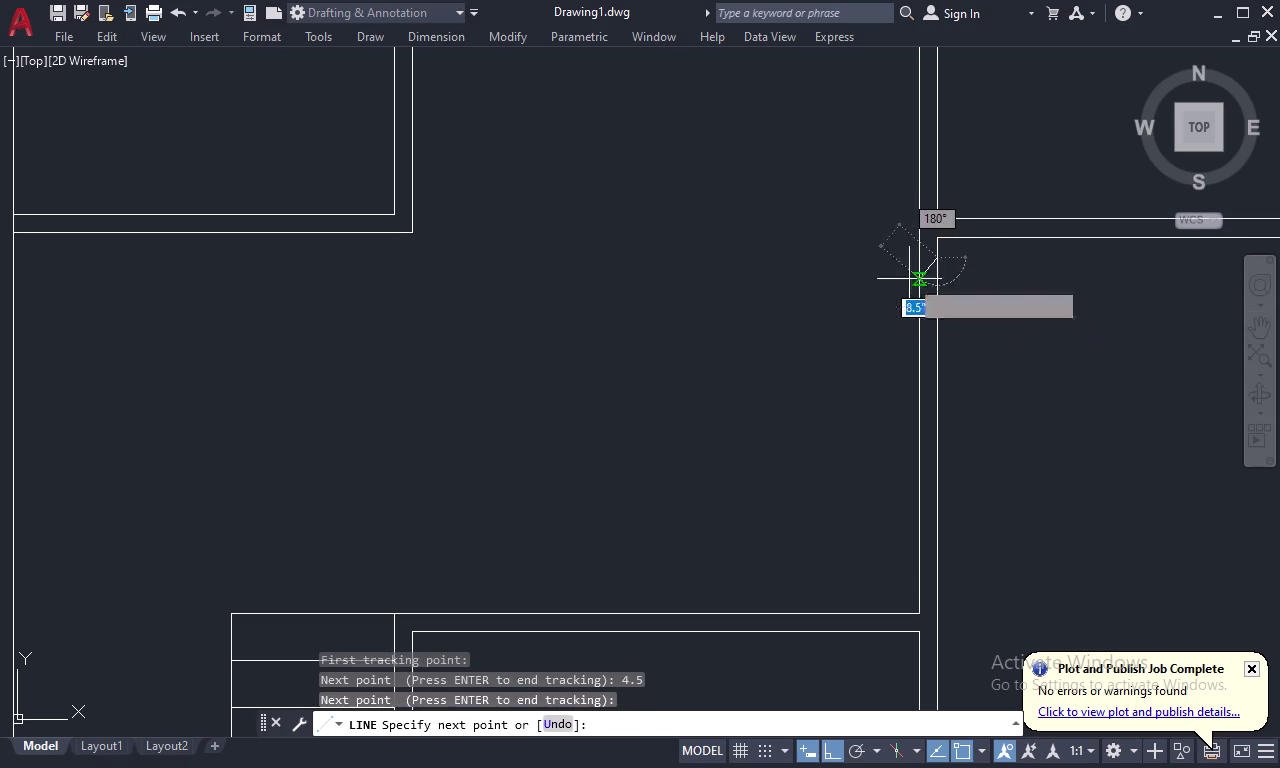
click(916, 259)
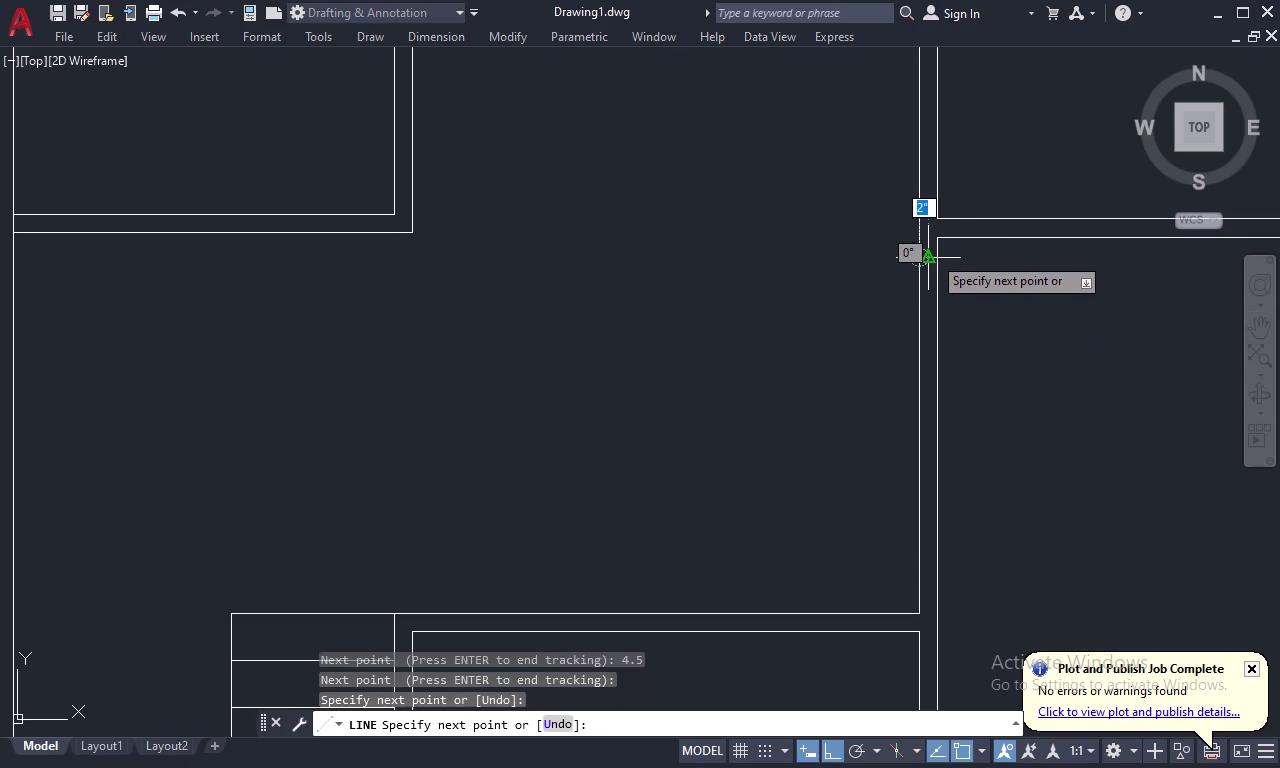
key(Escape)
Draw a 3' door leaf line from the wall corner.
key(o)
key(space)
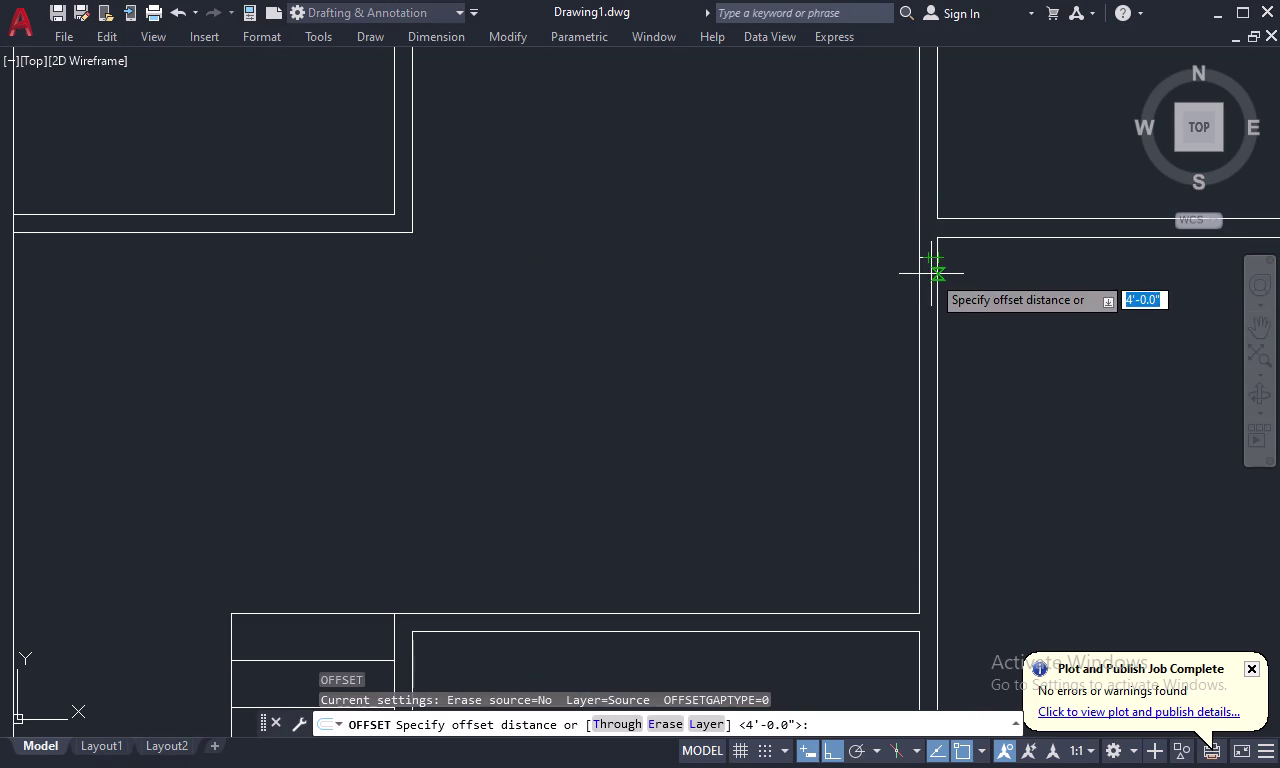
key(Escape)
text(L)
key(space)
click(939, 260)
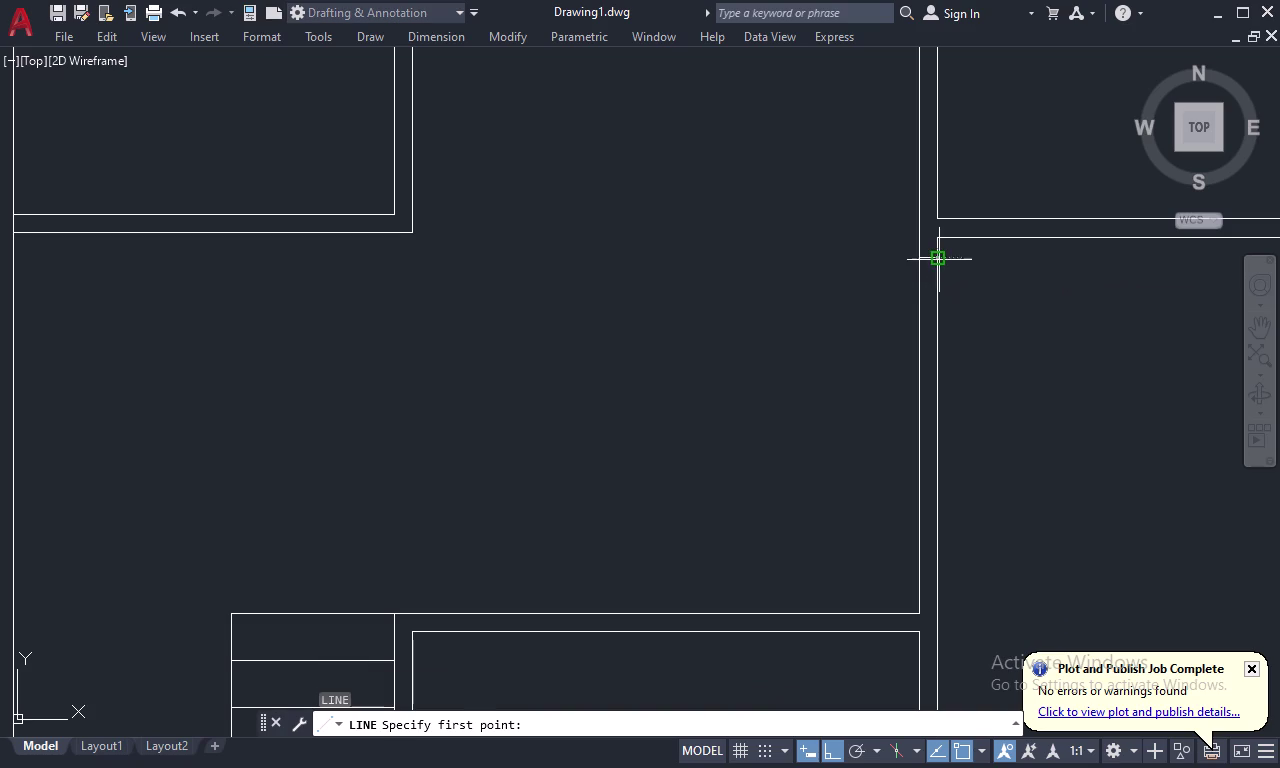
key(3)
text(')
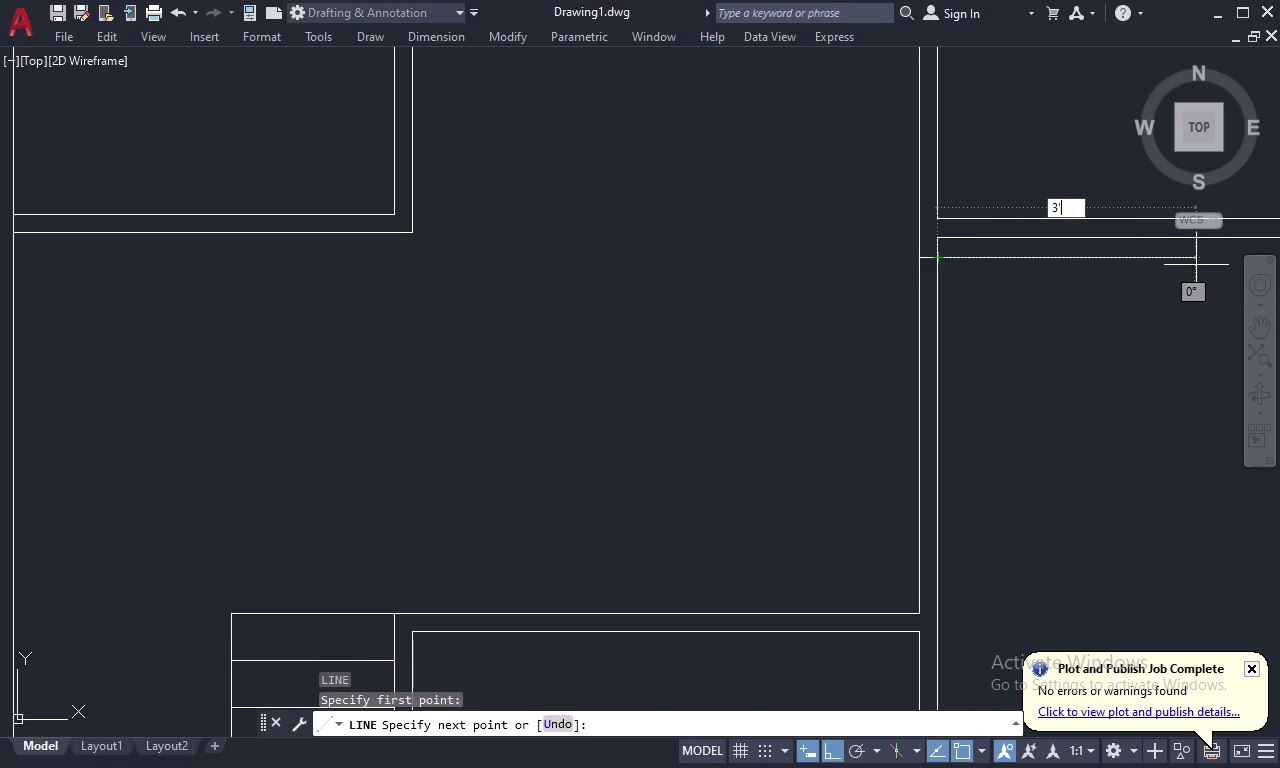
key(space)
key(Escape)
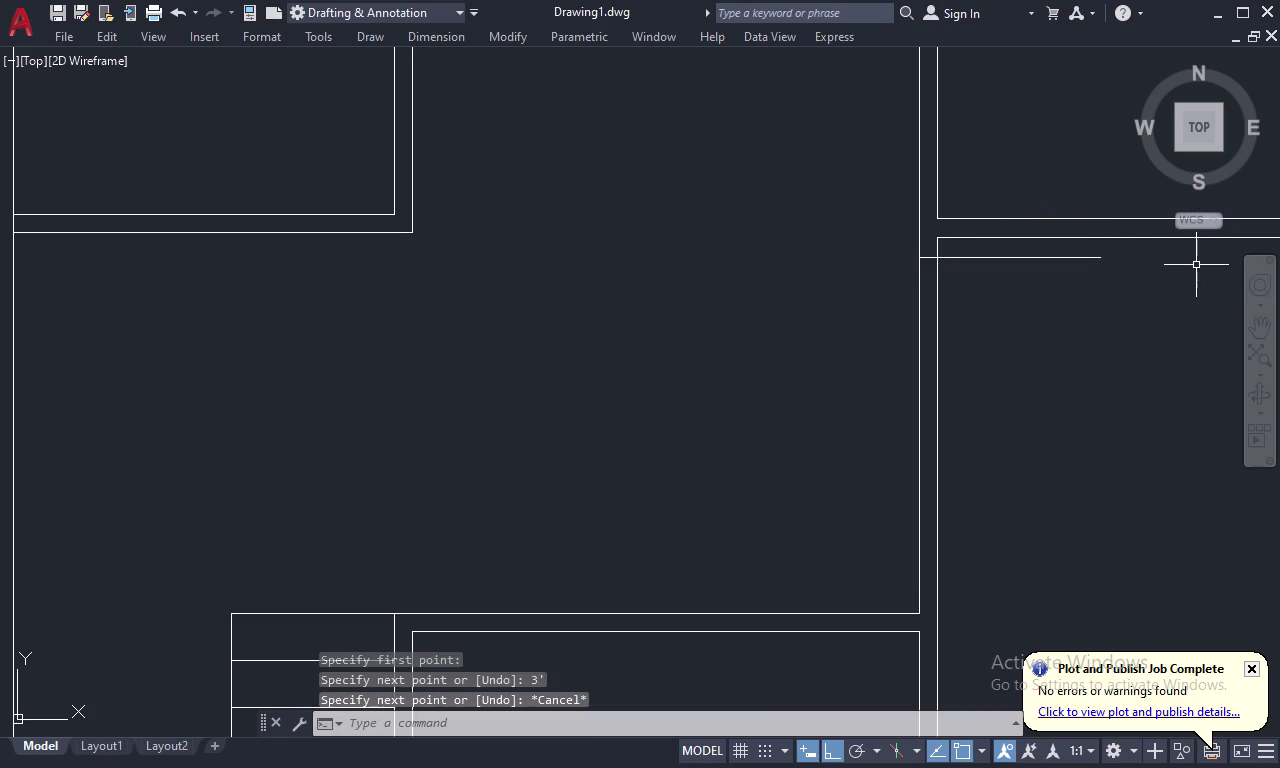
Offset the door leaf 1" to give it thickness.
key(o)
key(space)
text(1)
key(space)
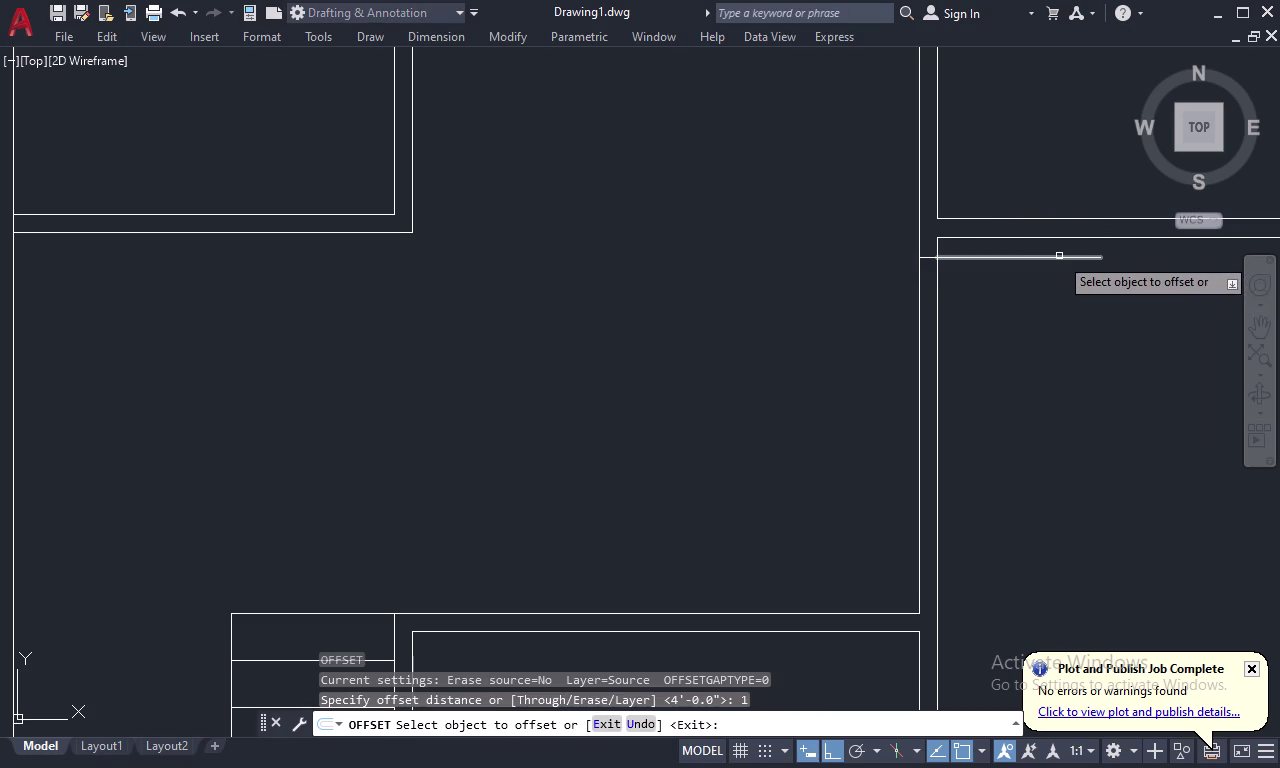
click(1059, 256)
click(1052, 285)
key(Escape)
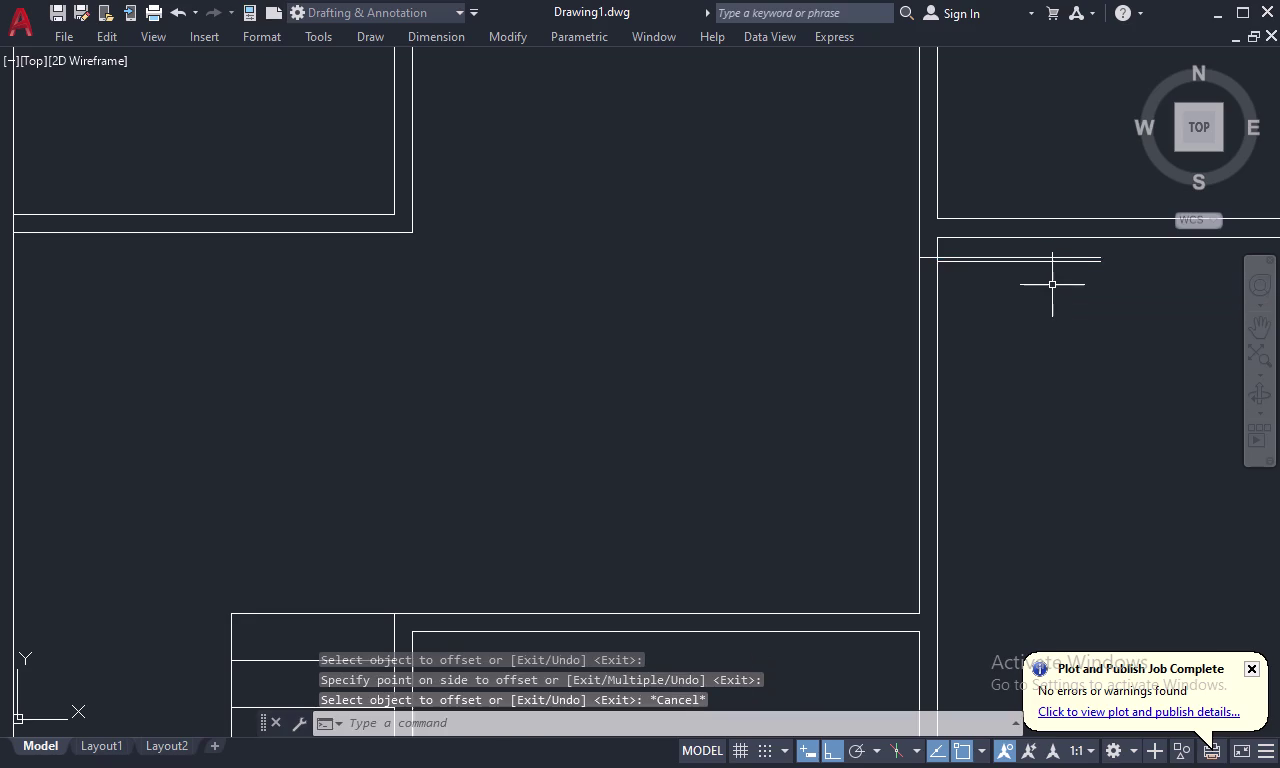
Offset the wall-end line 3' to bound the door opening.
text(O)
key(space)
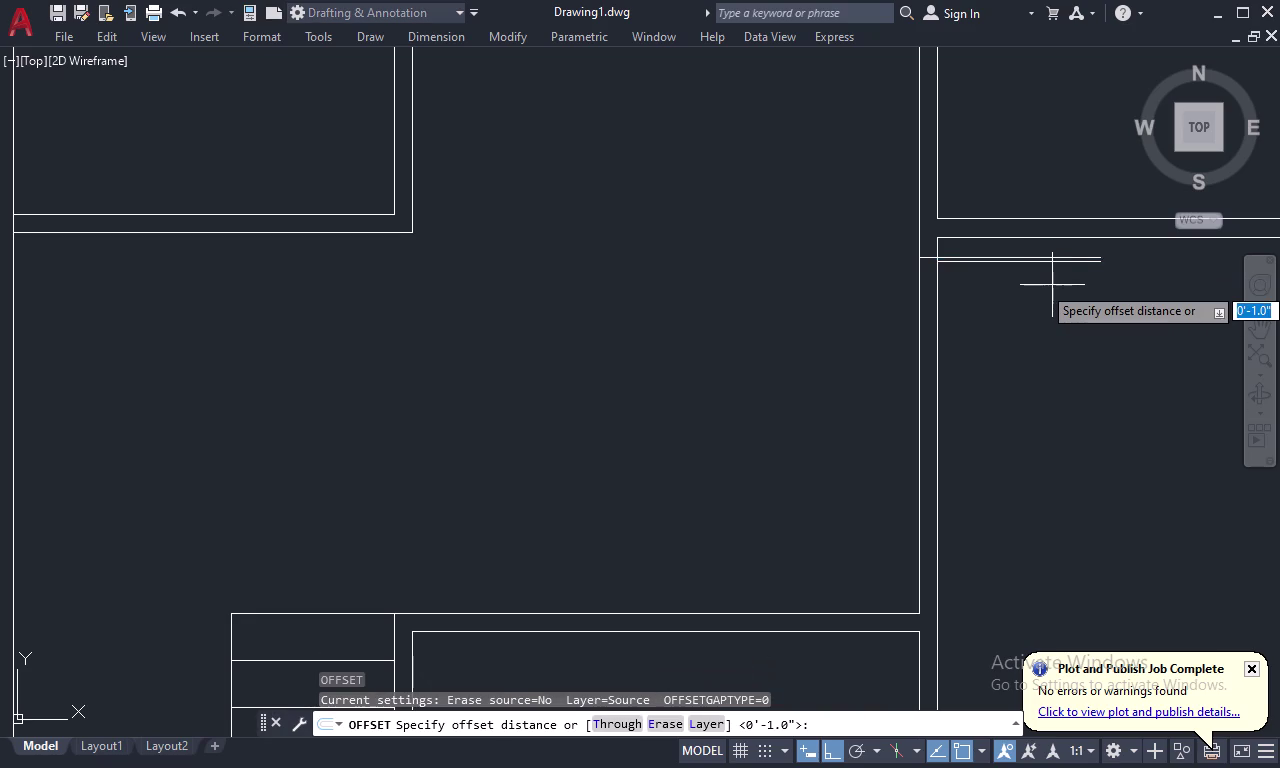
key(3)
text(')
key(space)
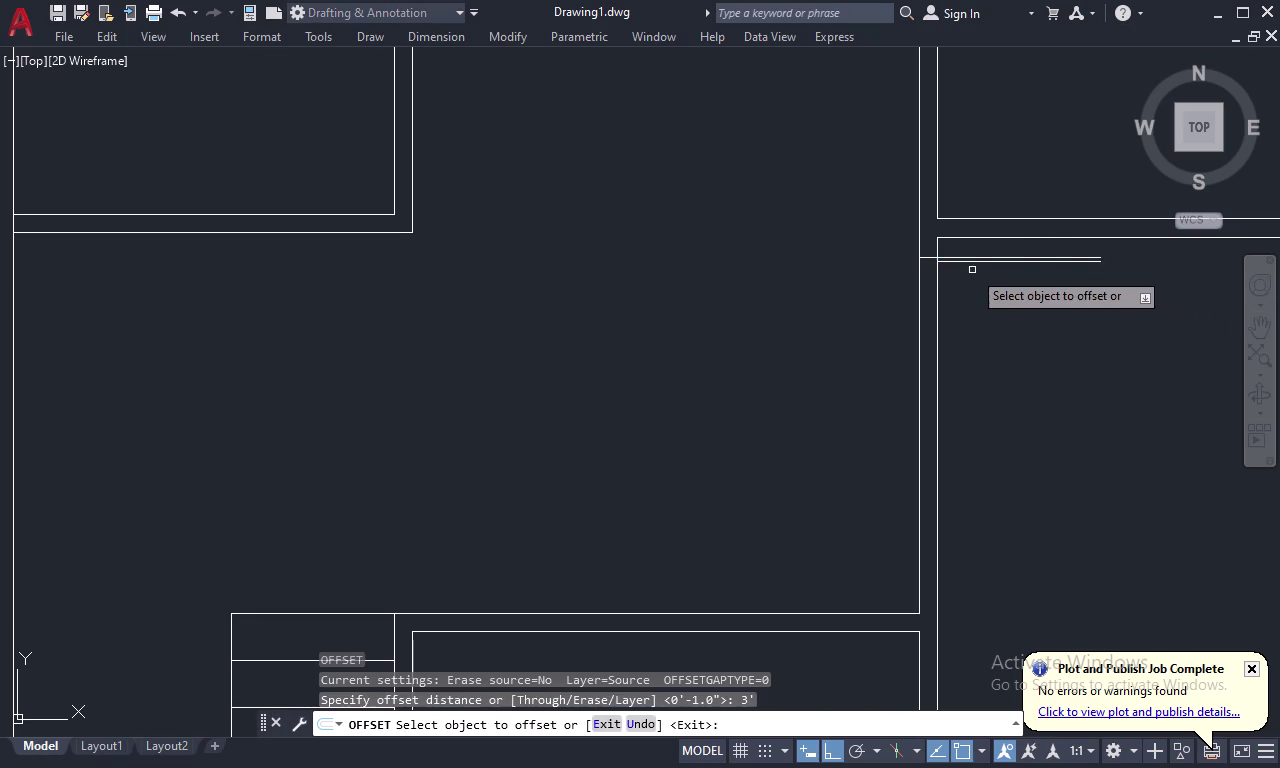
click(933, 254)
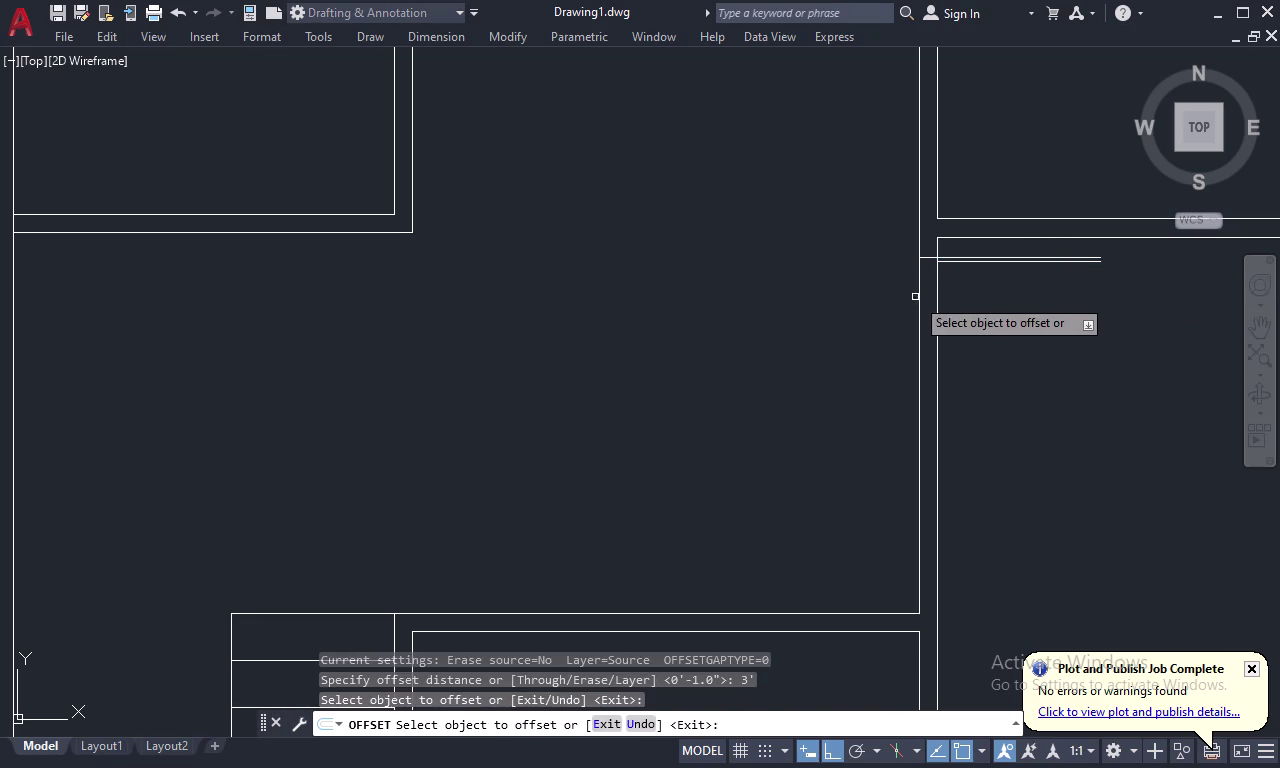
click(928, 259)
click(929, 288)
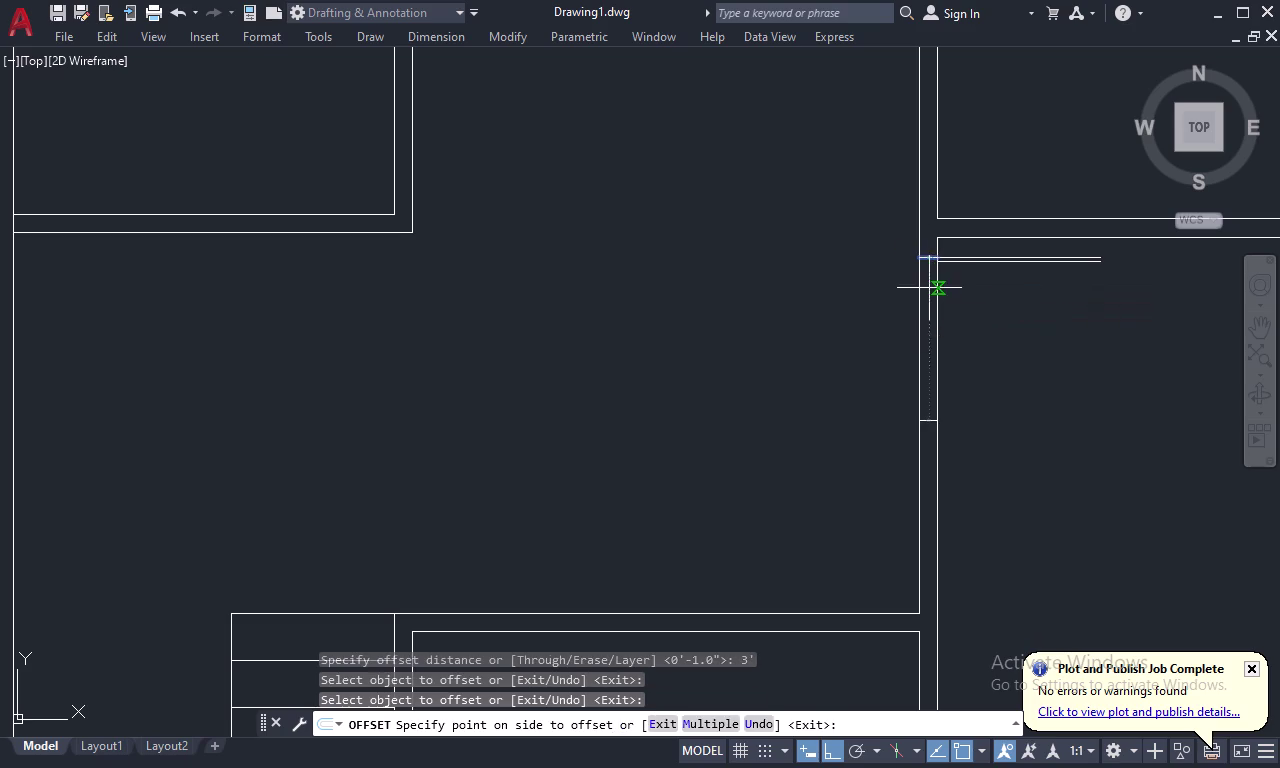
key(Escape)
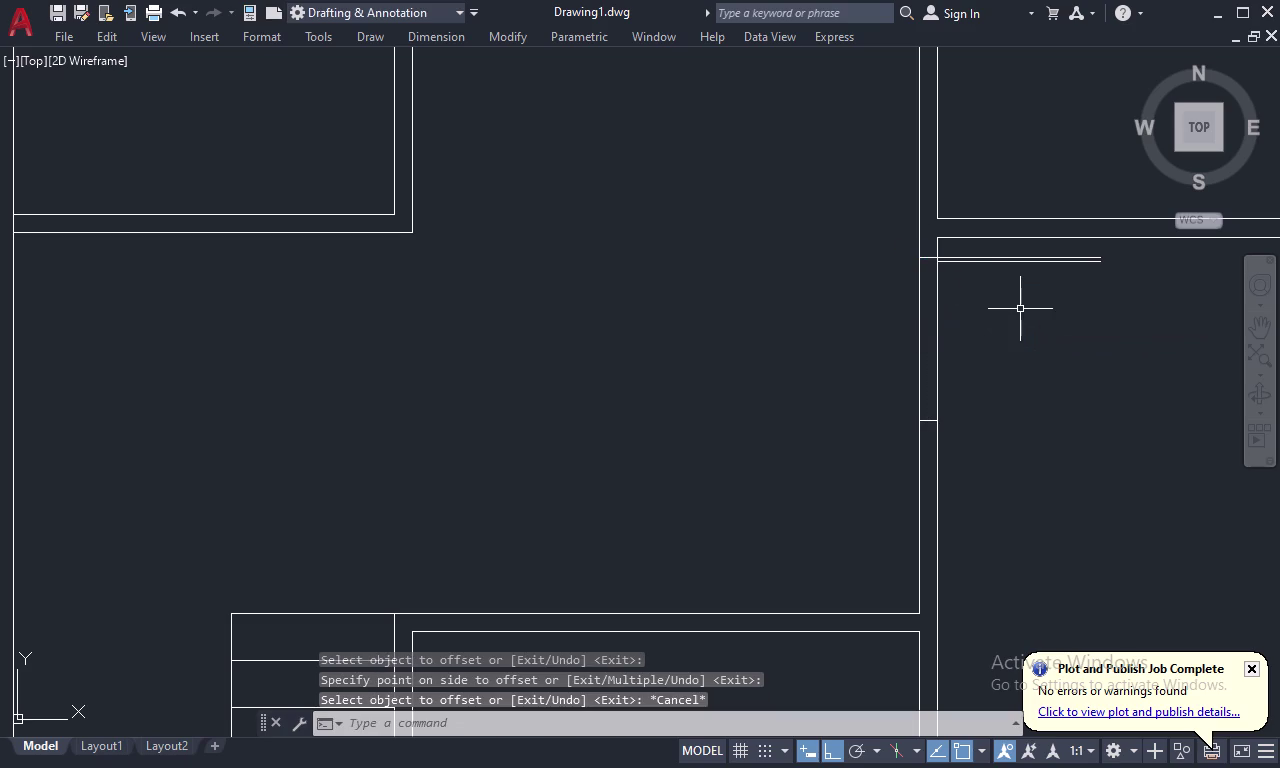
Draw a three-point swing arc from the leaf's outer end to the opening bottom.
text(A)
key(space)
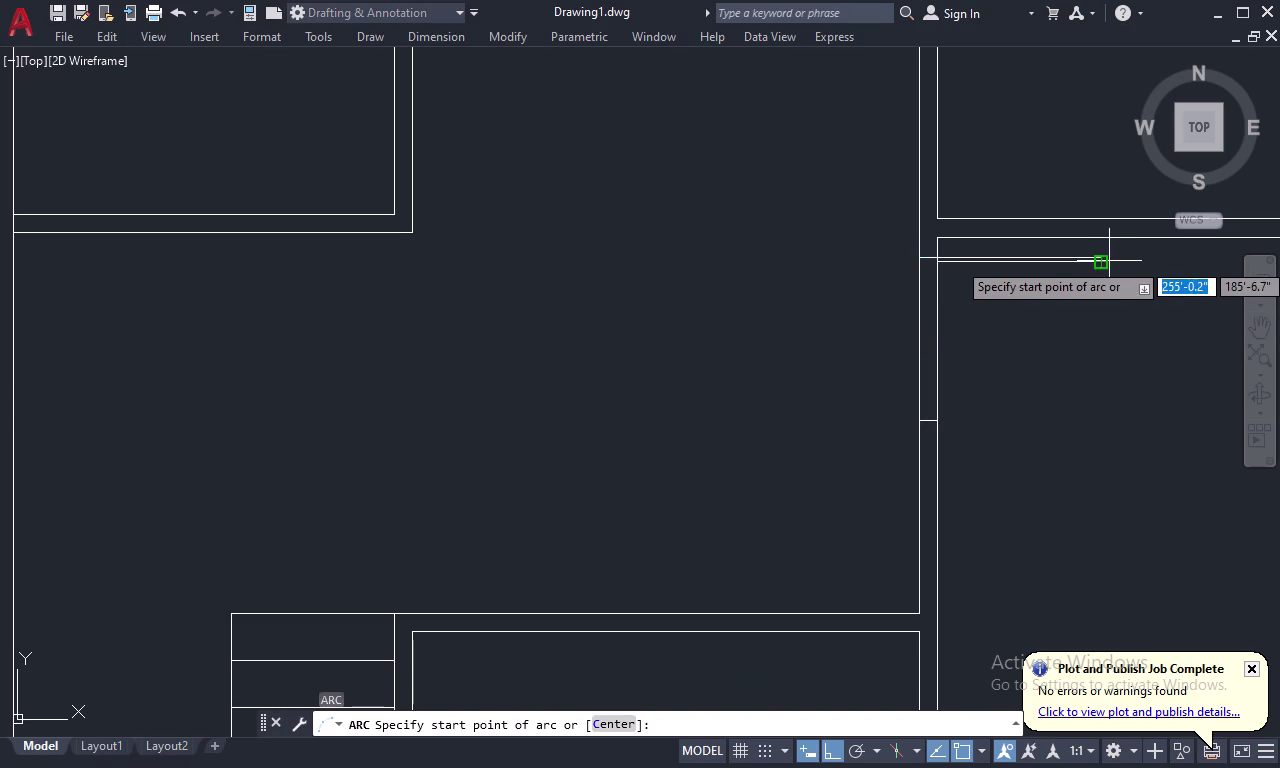
scroll(up, 3)
click(1074, 249)
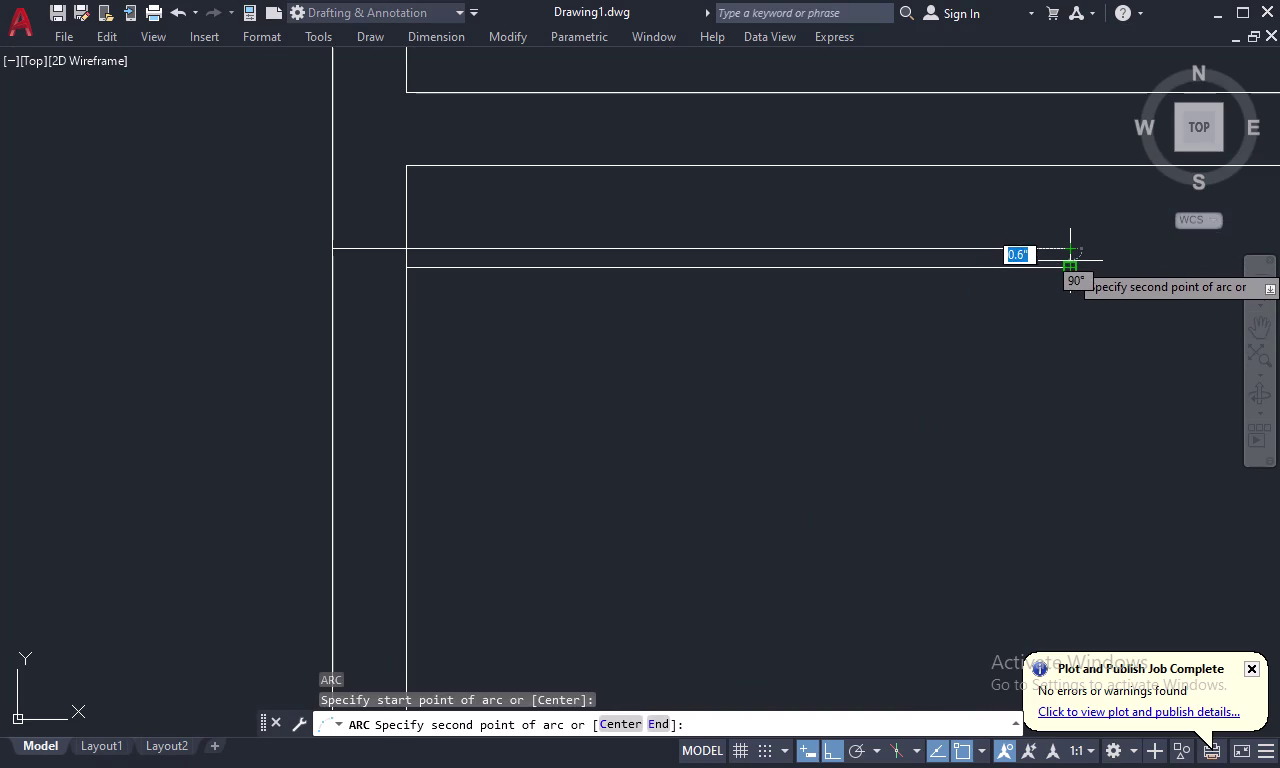
click(1070, 273)
scroll(down, 3)
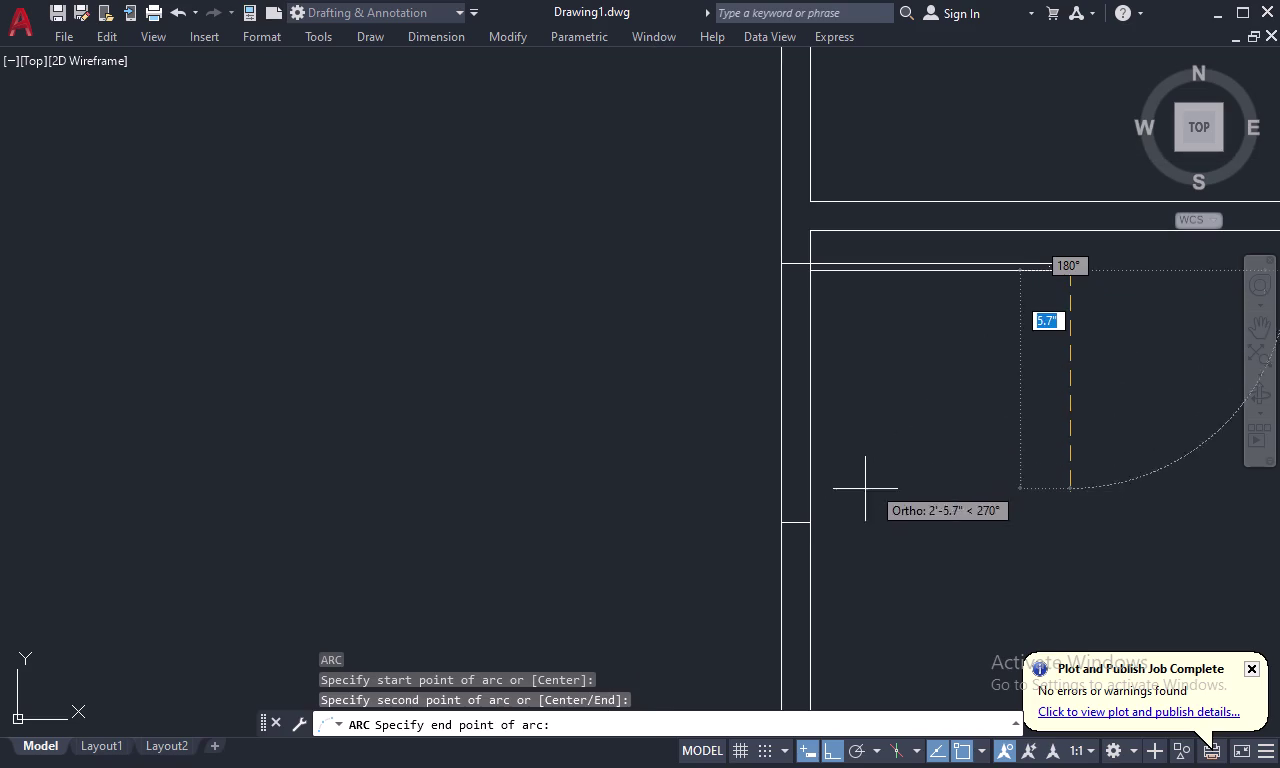
click(814, 529)
key(Escape)
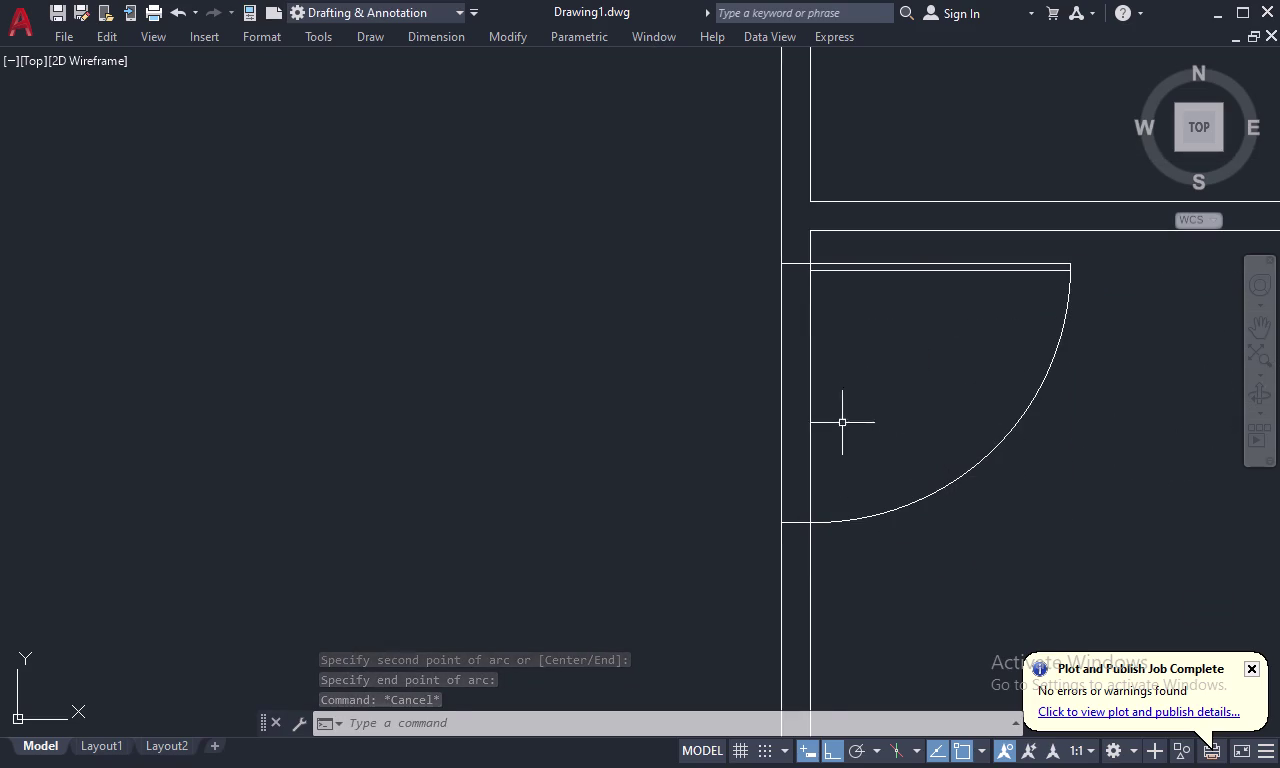
scroll(down, 3)
key(l)
key(space)
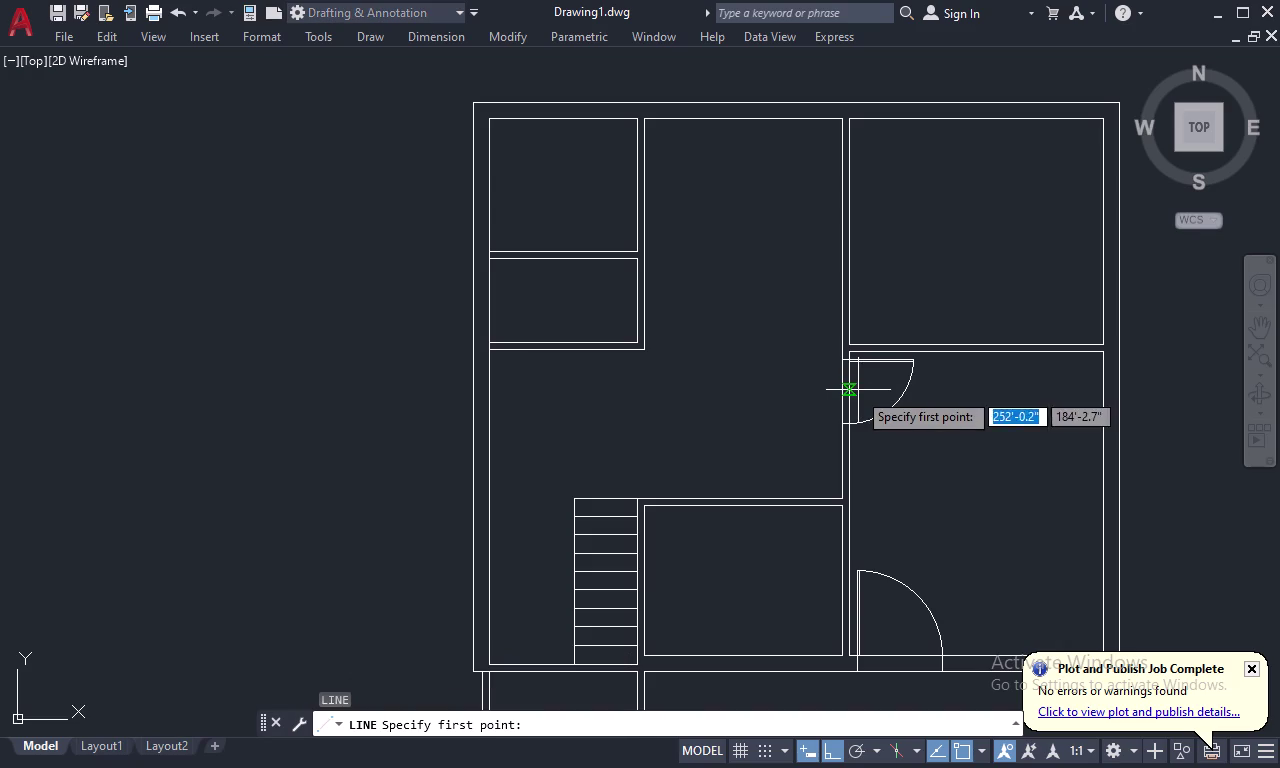
Draw a line across the wall thickness, tracked 4.5 from the wall corner.
text(TK)
key(space)
scroll(up, 3)
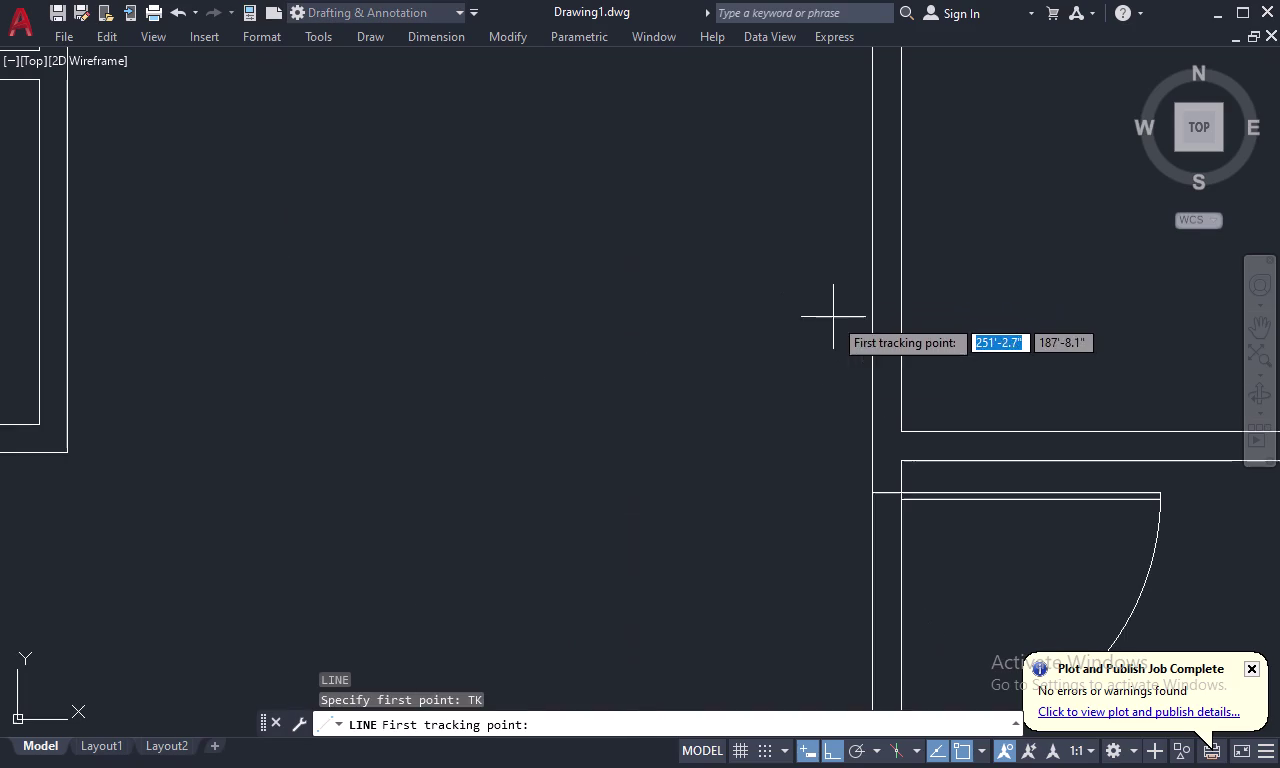
click(904, 430)
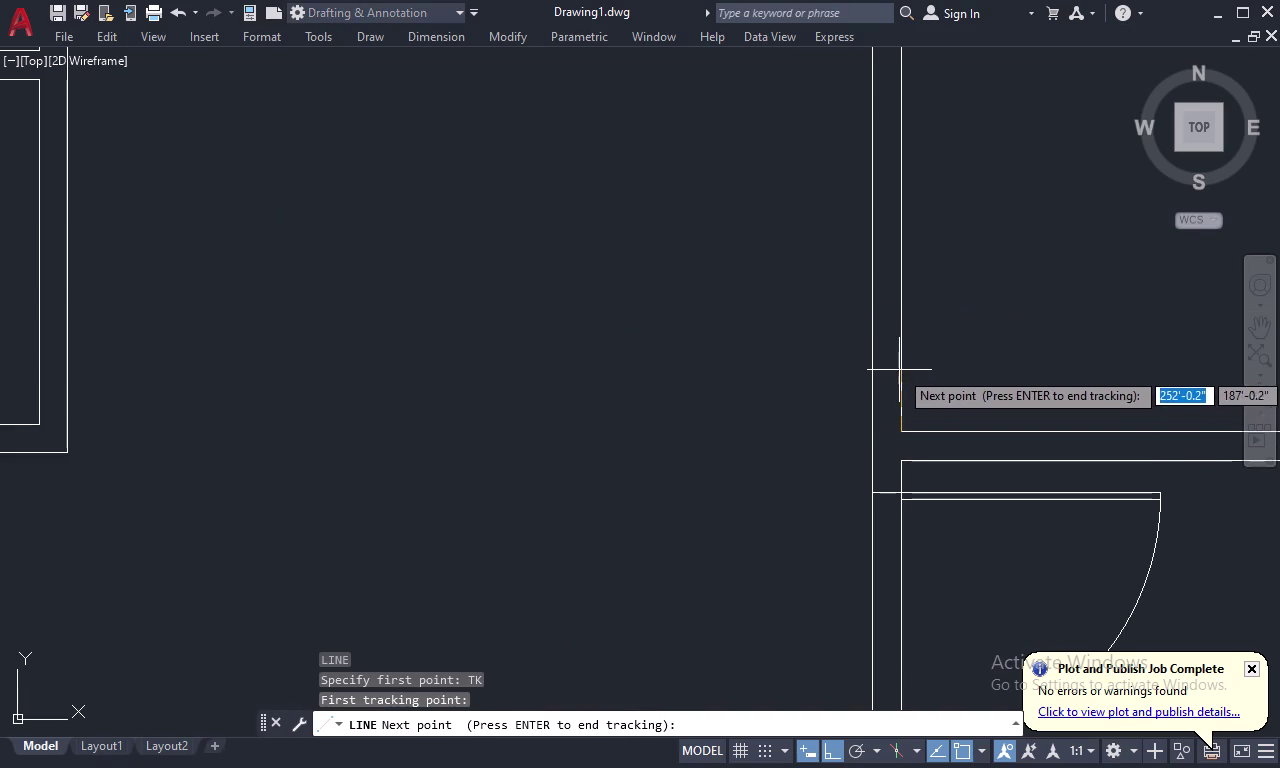
text(4.)
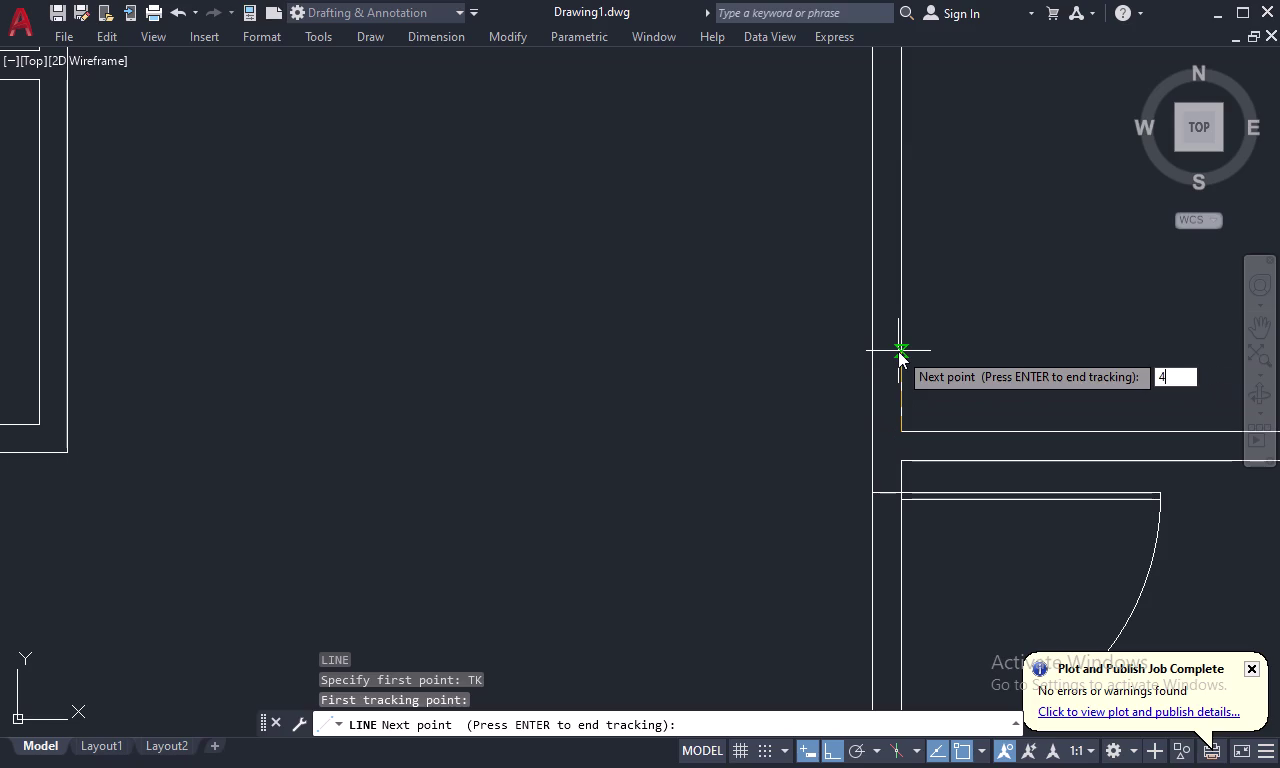
text(5)
key(space)
key(space)
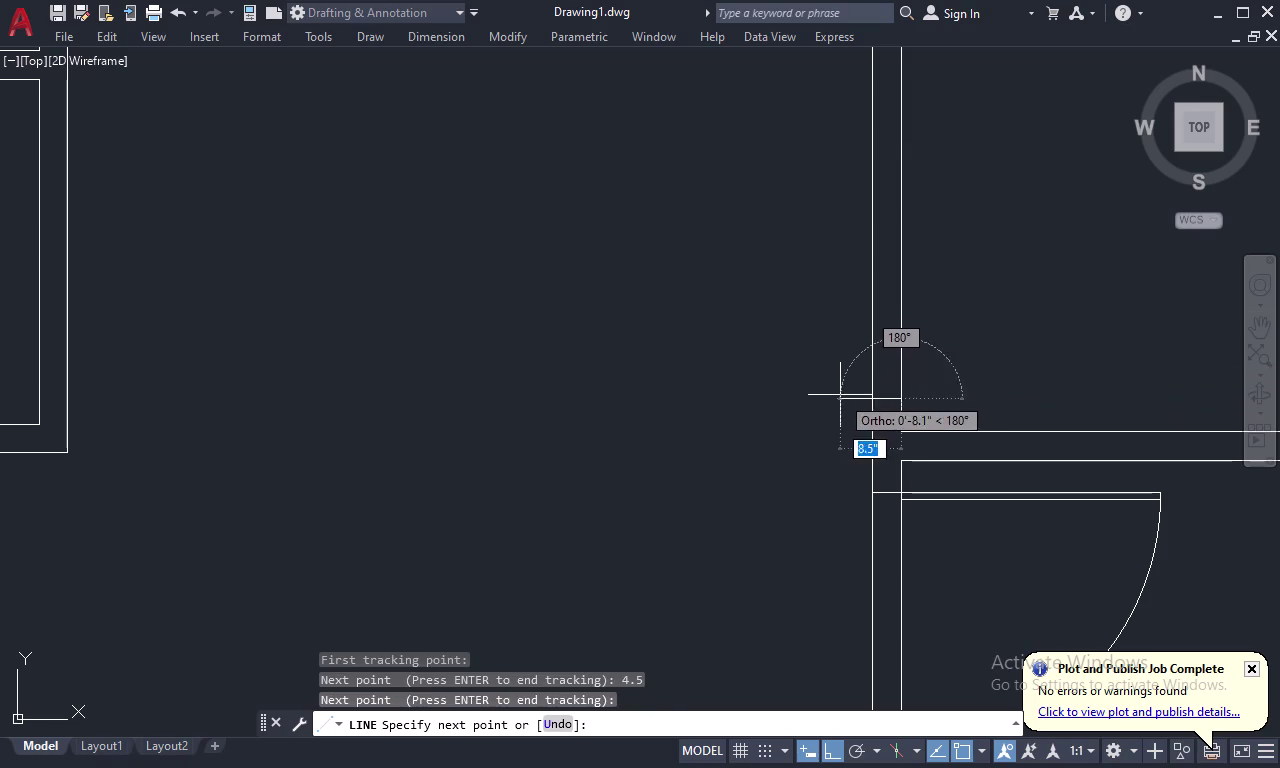
click(876, 395)
scroll(down, 3)
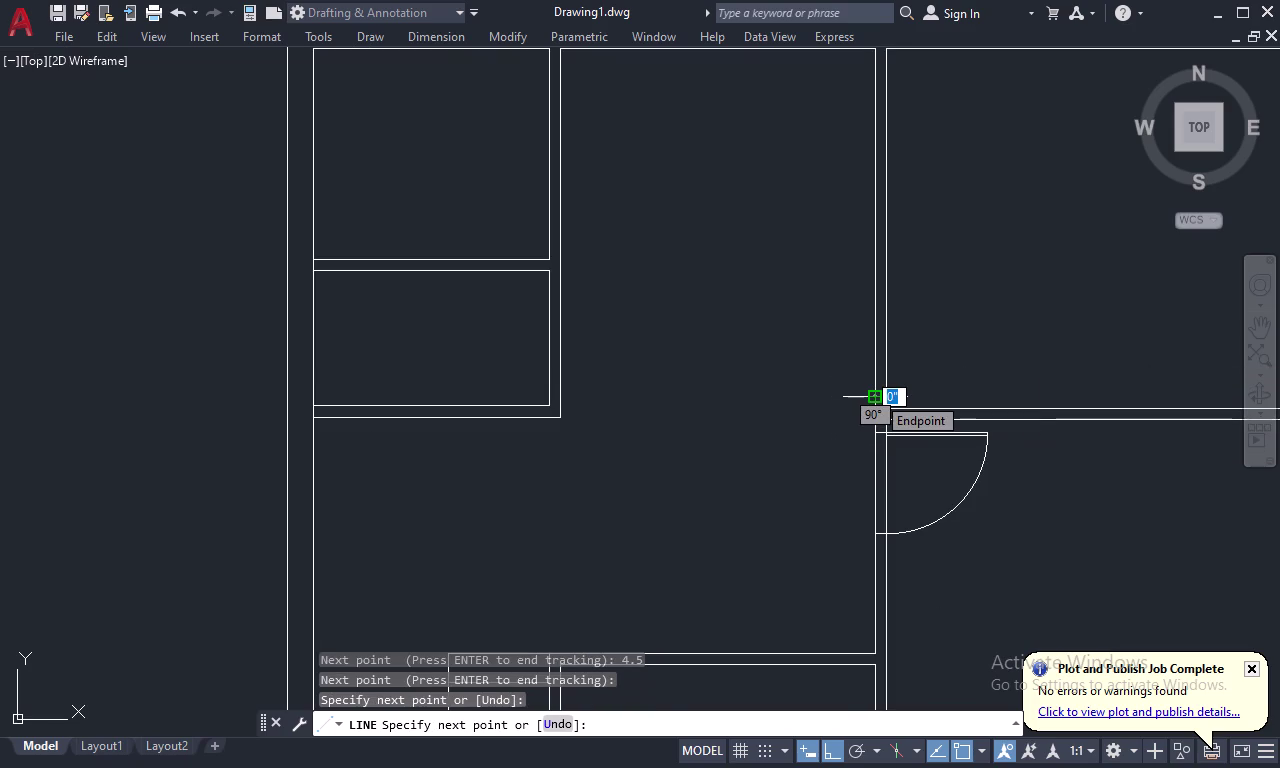
key(Escape)
scroll(up, 3)
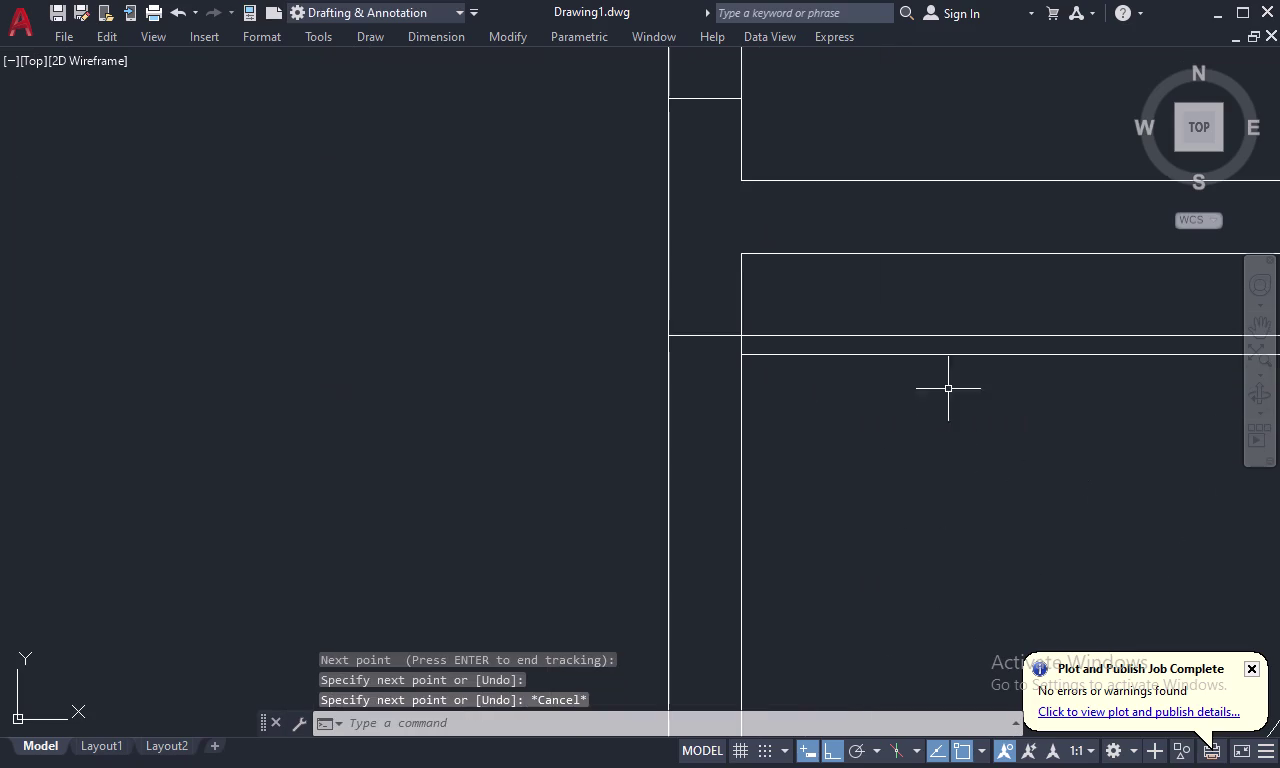
Copy the door leaf lines and swing arc to the corner above.
drag(981, 320, 959, 417)
scroll(down, 3)
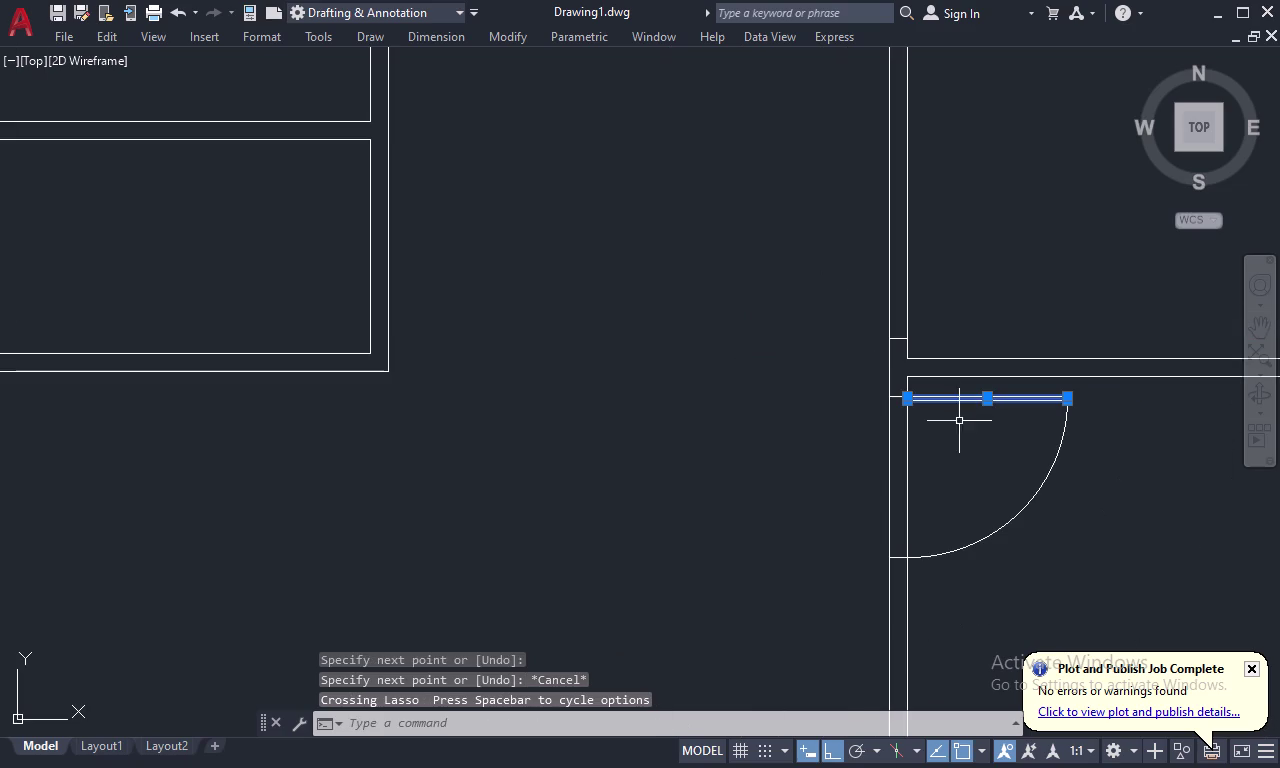
drag(1076, 473, 980, 462)
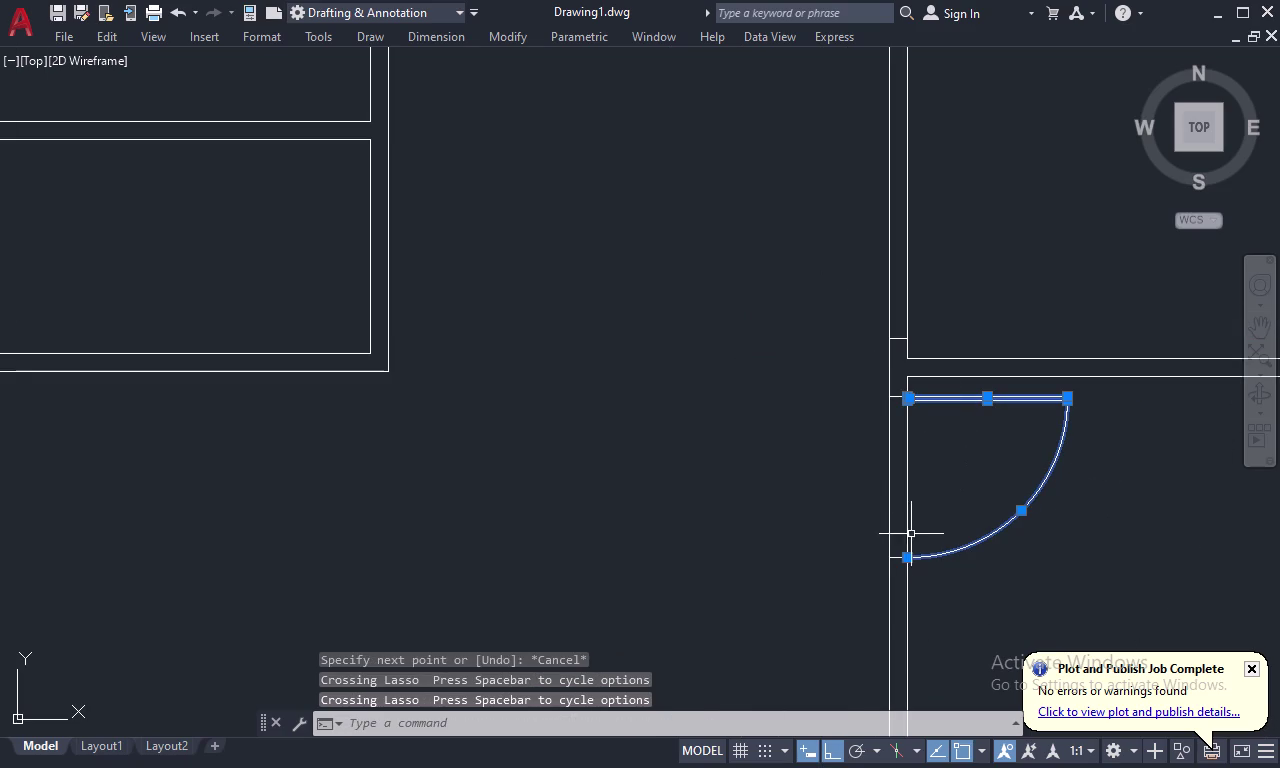
scroll(up, 3)
click(896, 559)
scroll(down, 3)
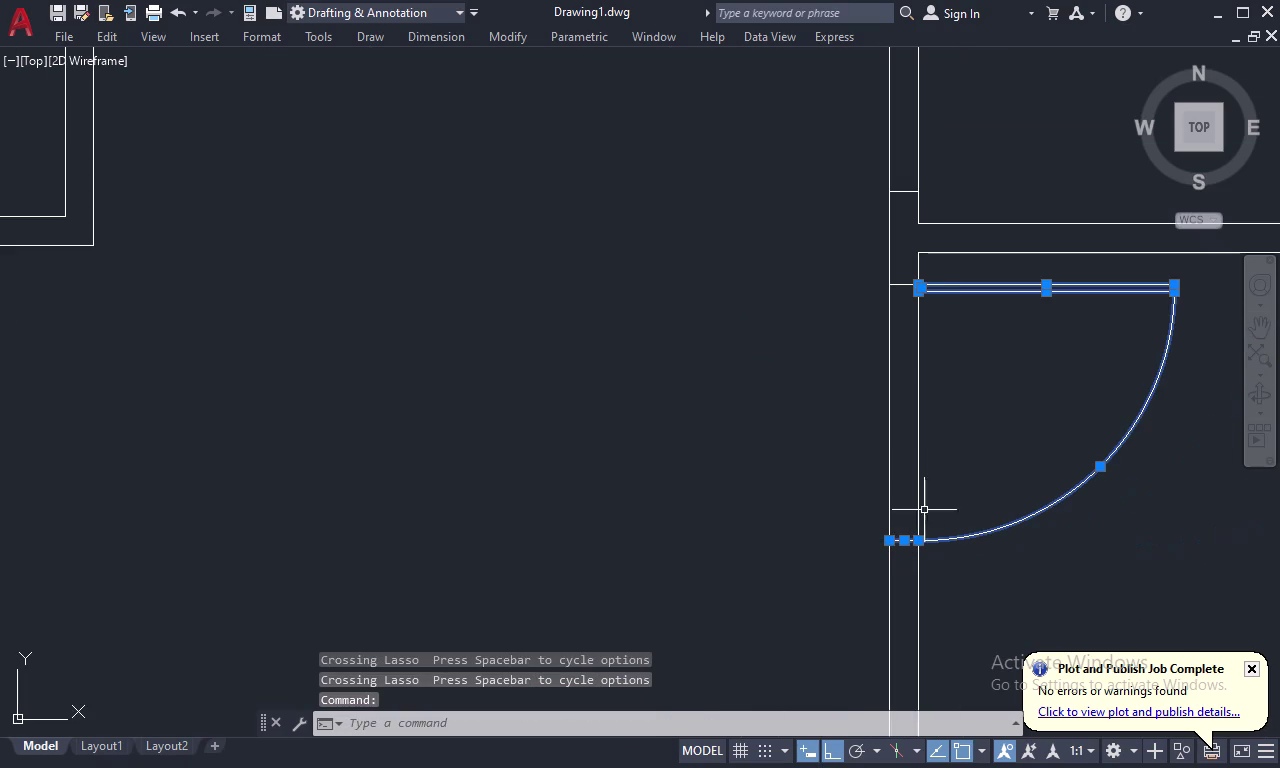
right_click(970, 463)
click(1025, 171)
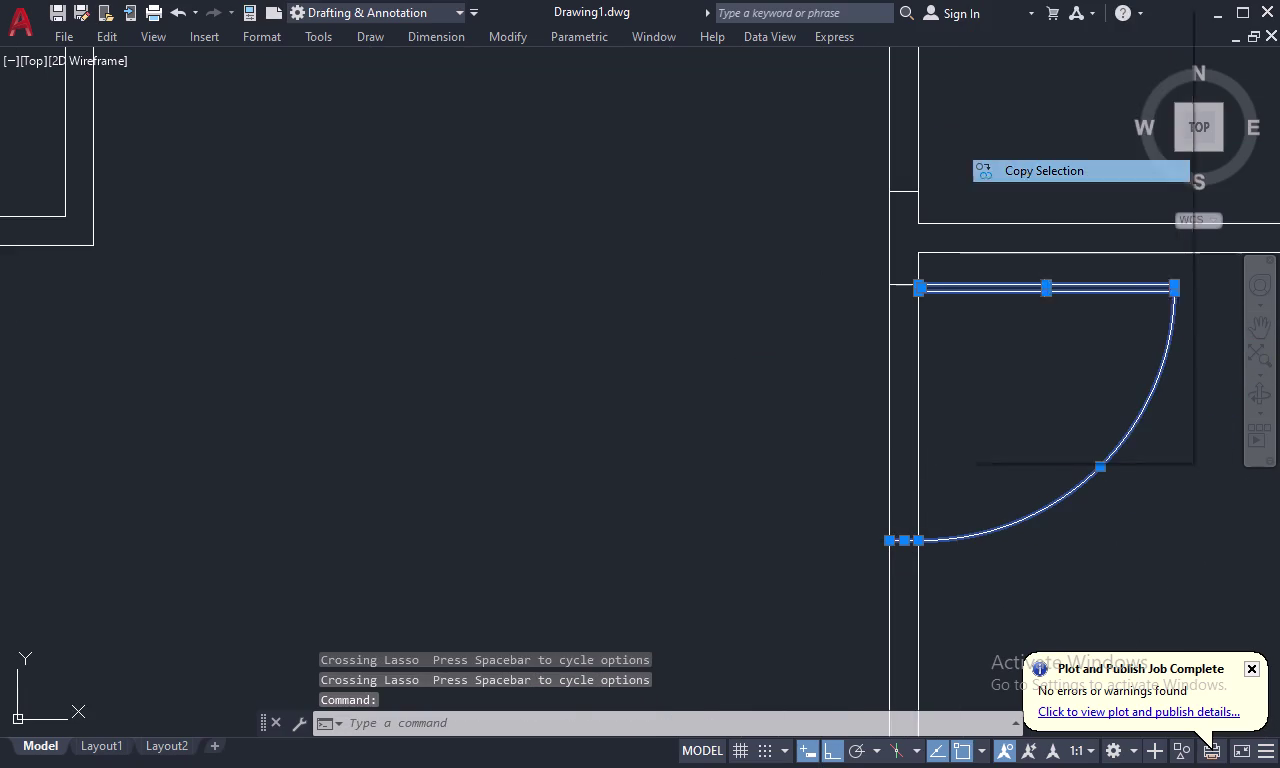
scroll(up, 3)
click(873, 255)
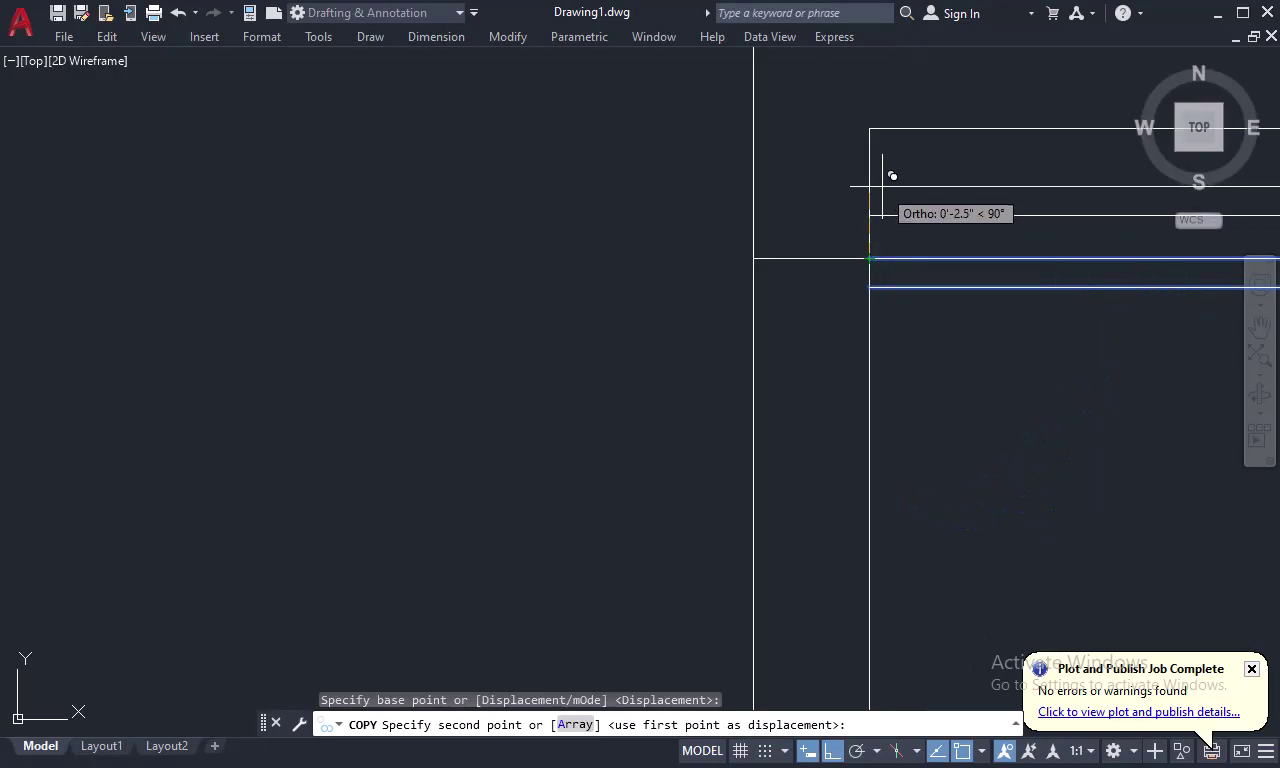
scroll(down, 3)
scroll(up, 3)
scroll(up, 3)
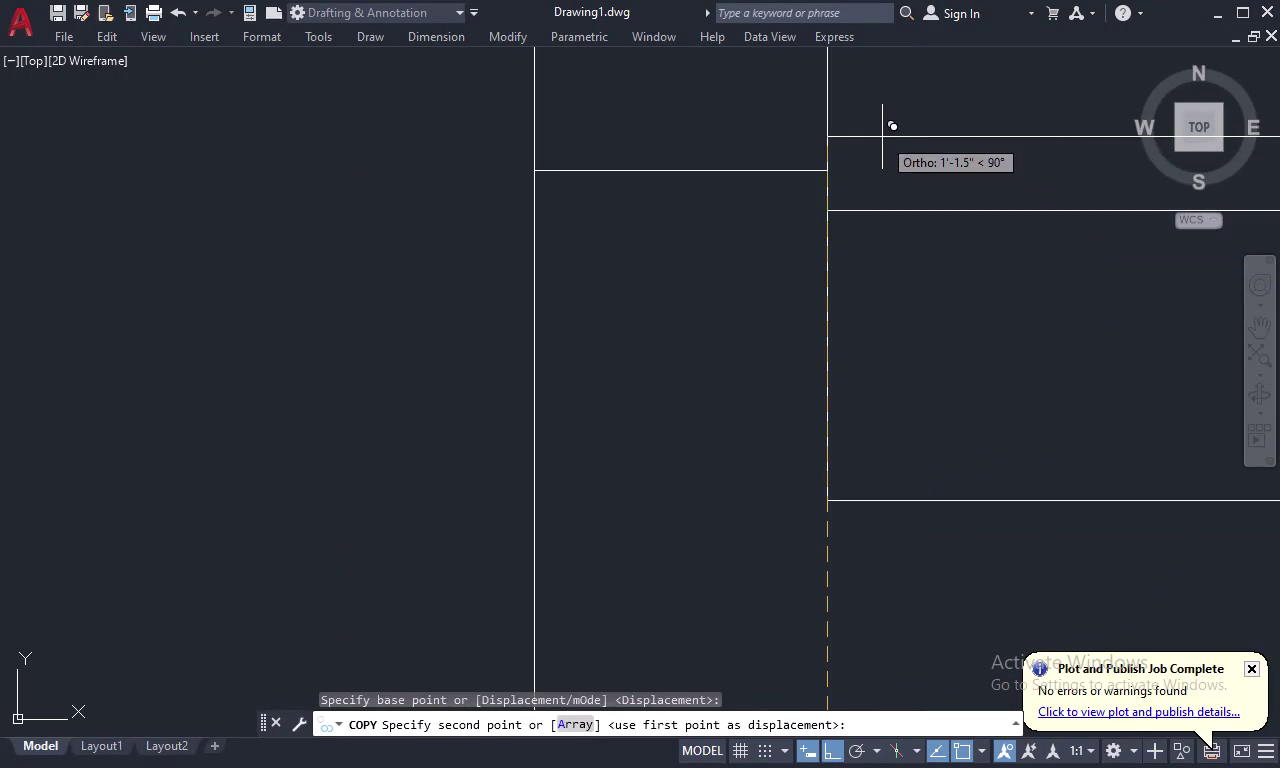
click(827, 174)
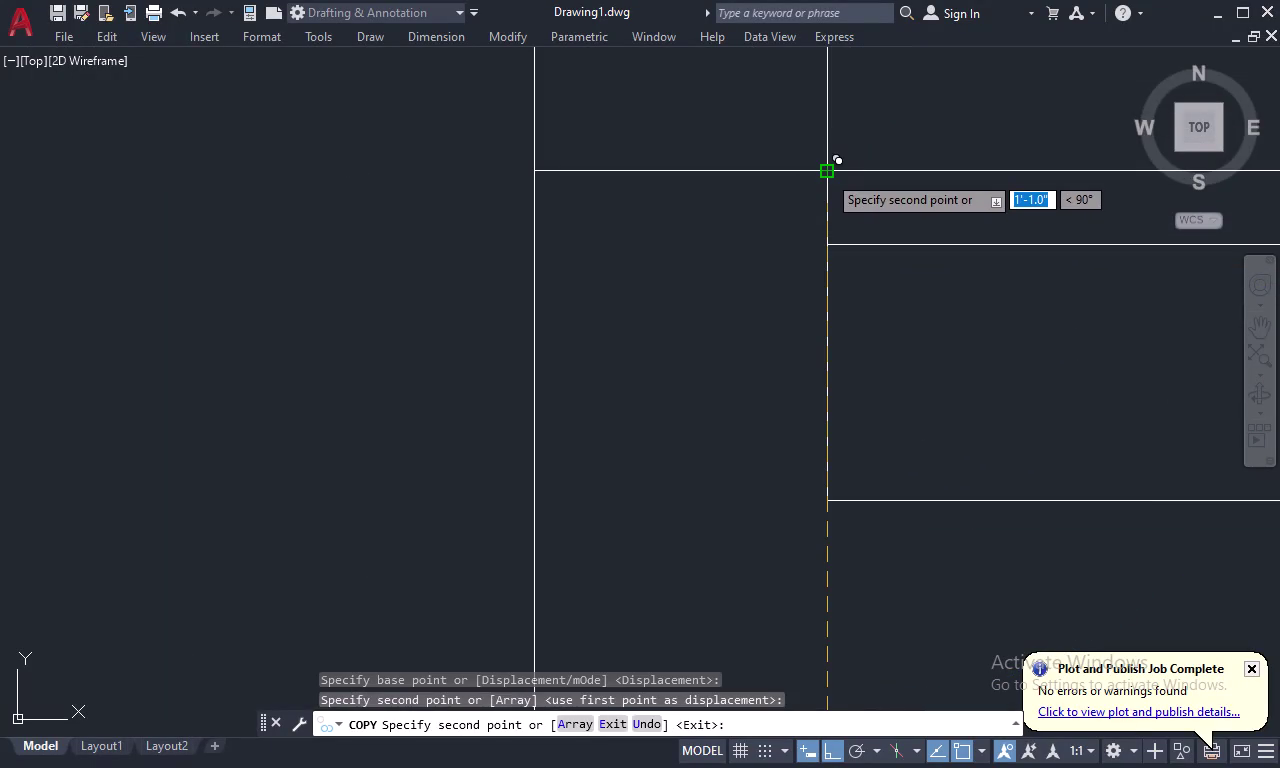
key(Escape)
Select the copied door's leaf, swing arc and end line, and start MIRROR.
scroll(down, 3)
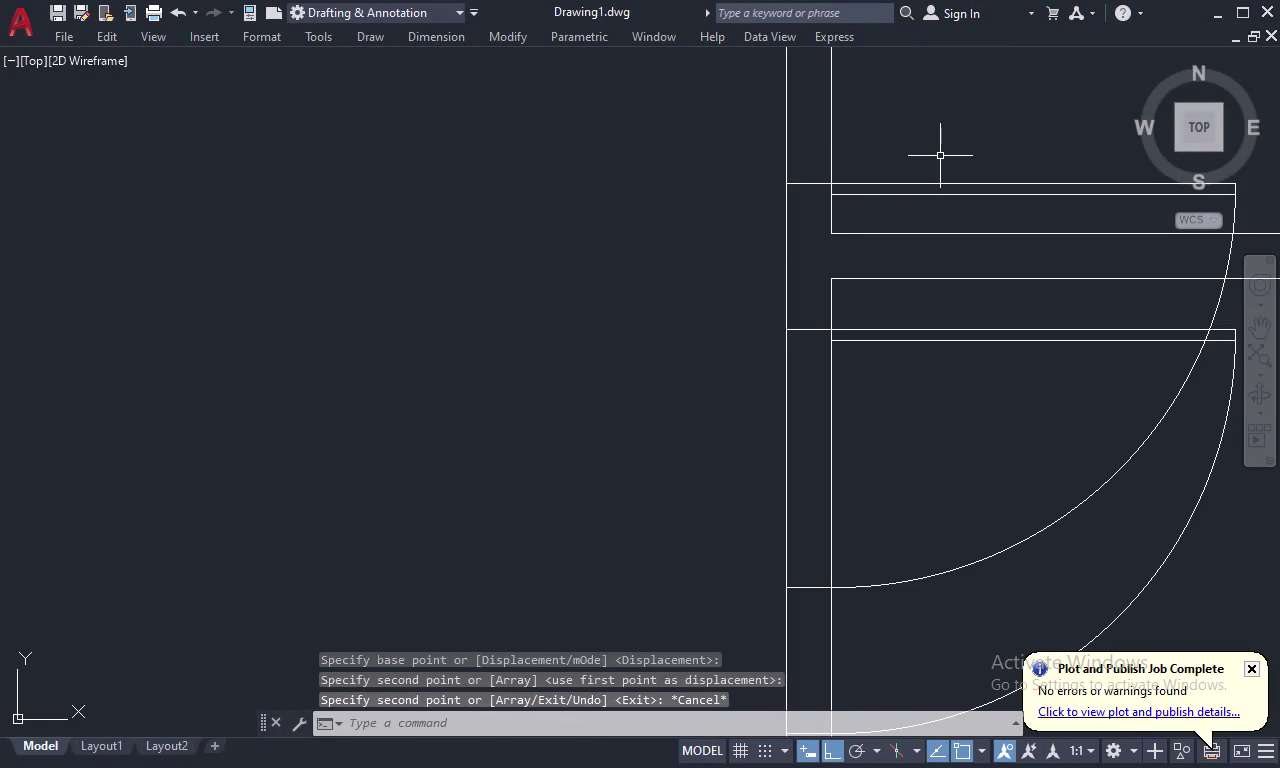
drag(961, 151, 948, 206)
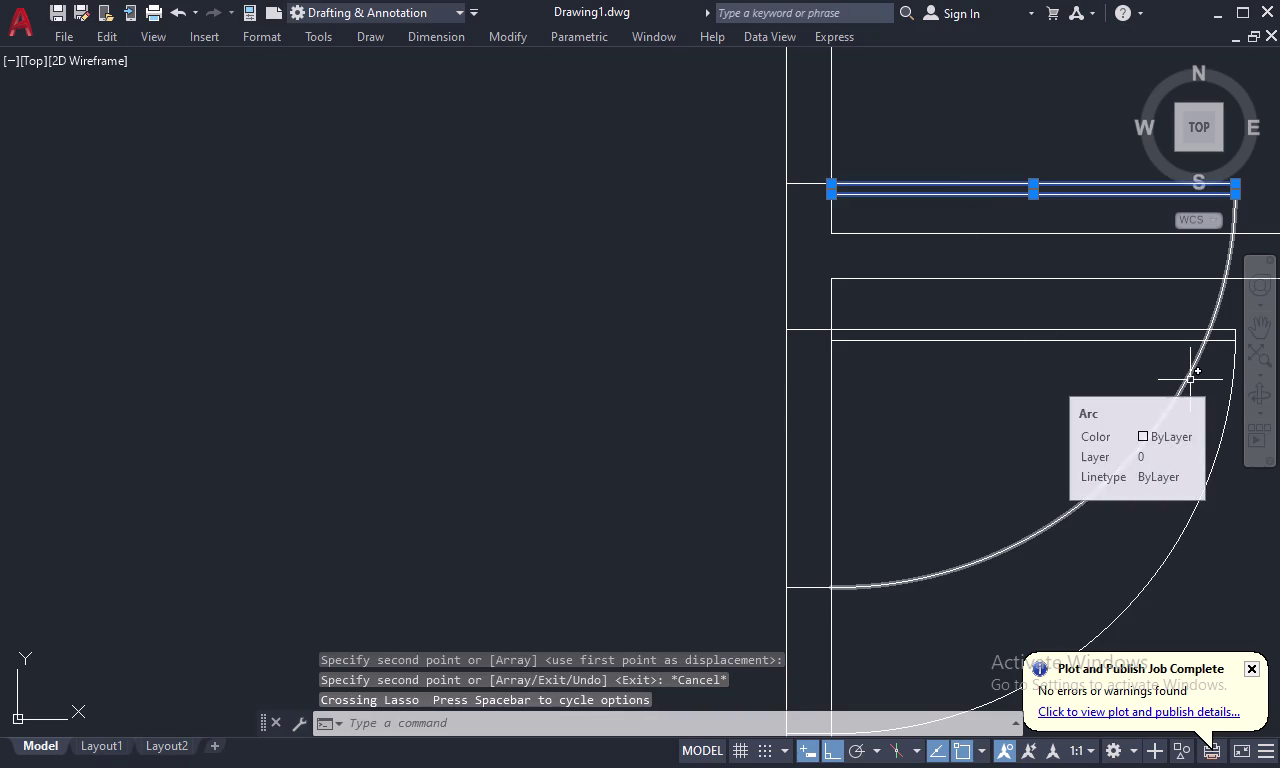
click(1190, 377)
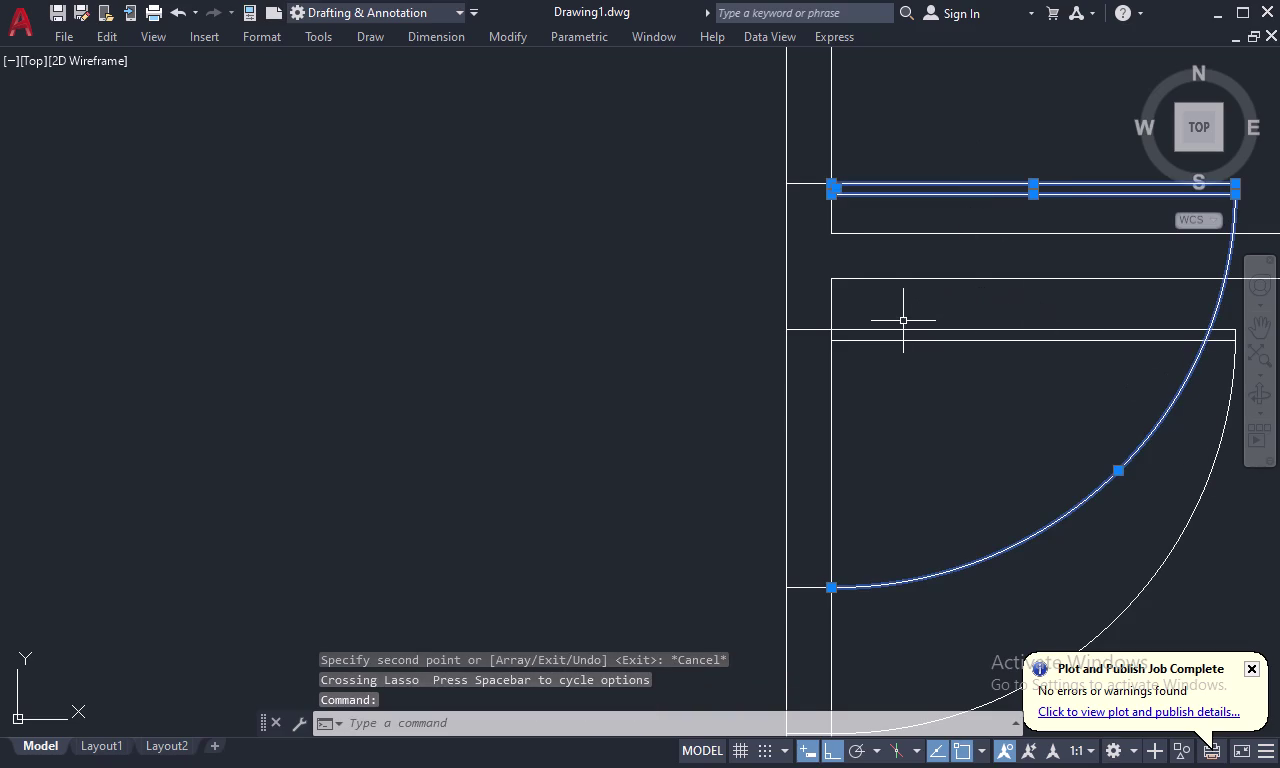
click(801, 589)
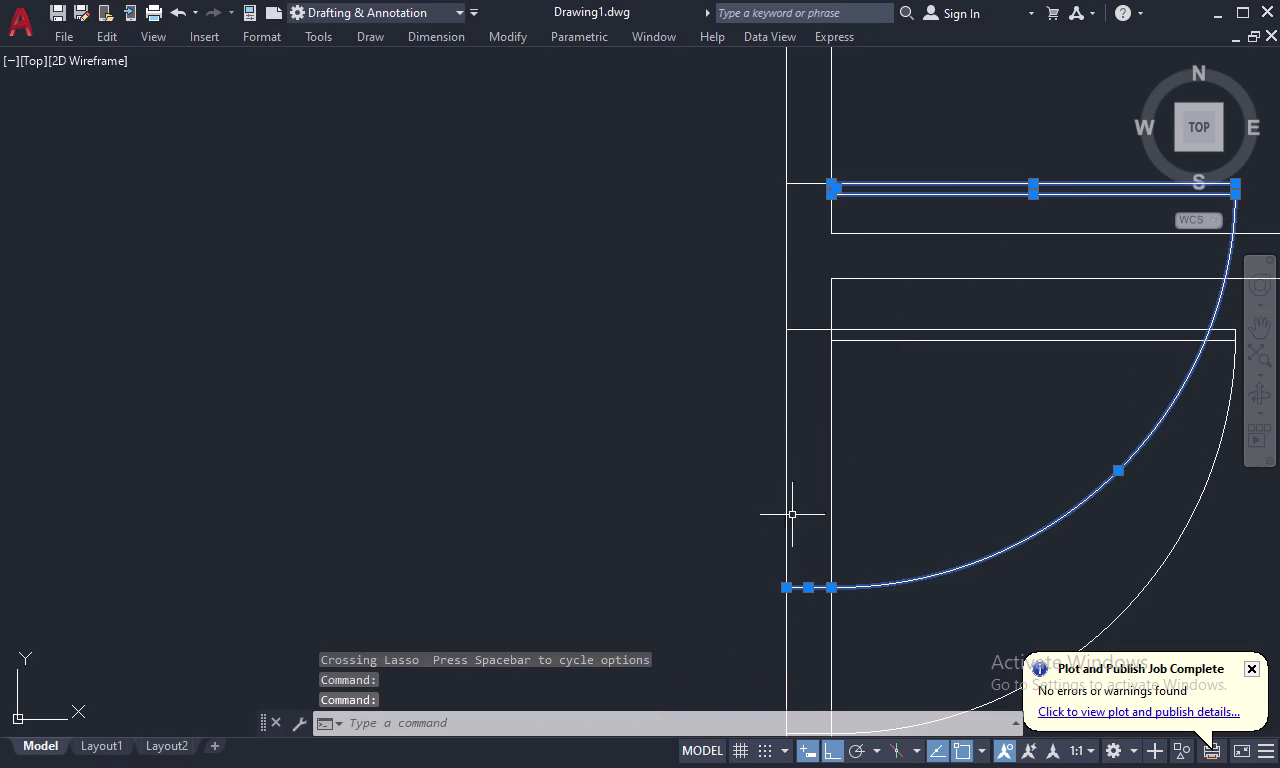
text(MI)
key(space)
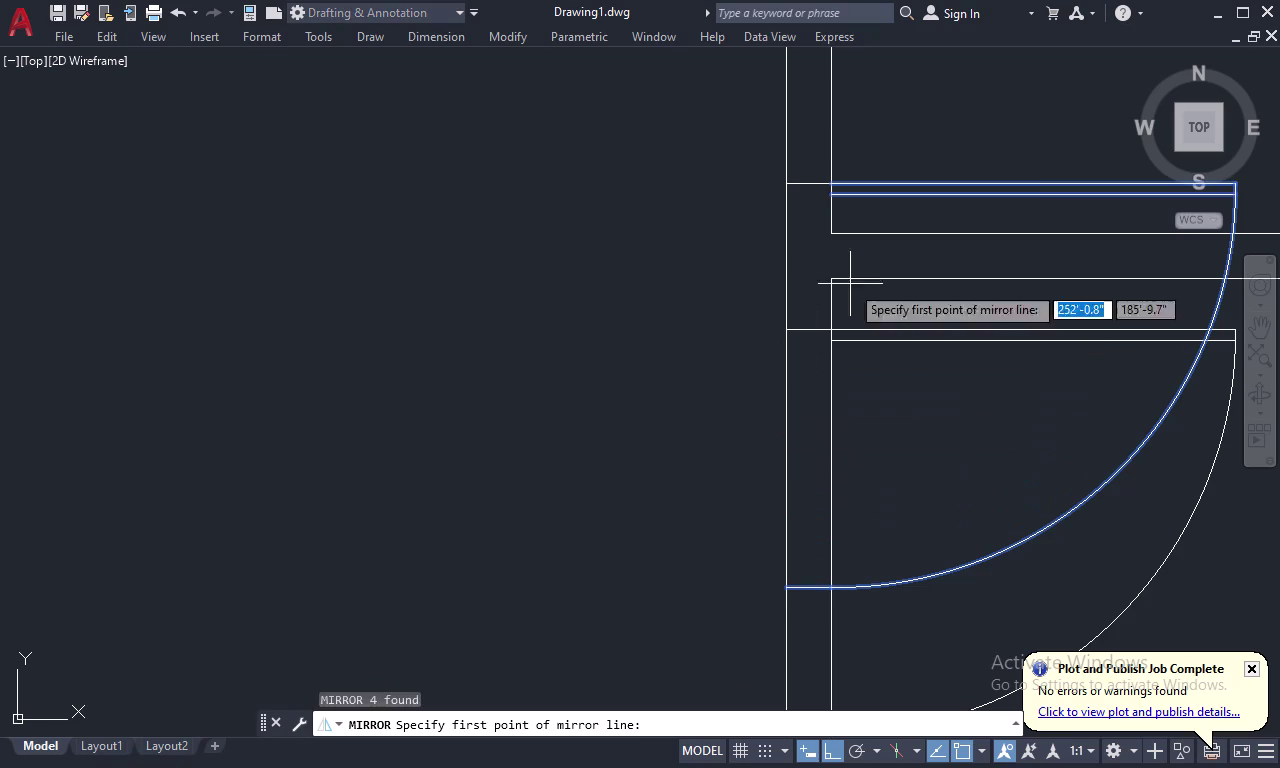
Mirror the door leaf and swing arc across the wall line, erasing the source objects.
middle_drag(866, 237, 712, 429)
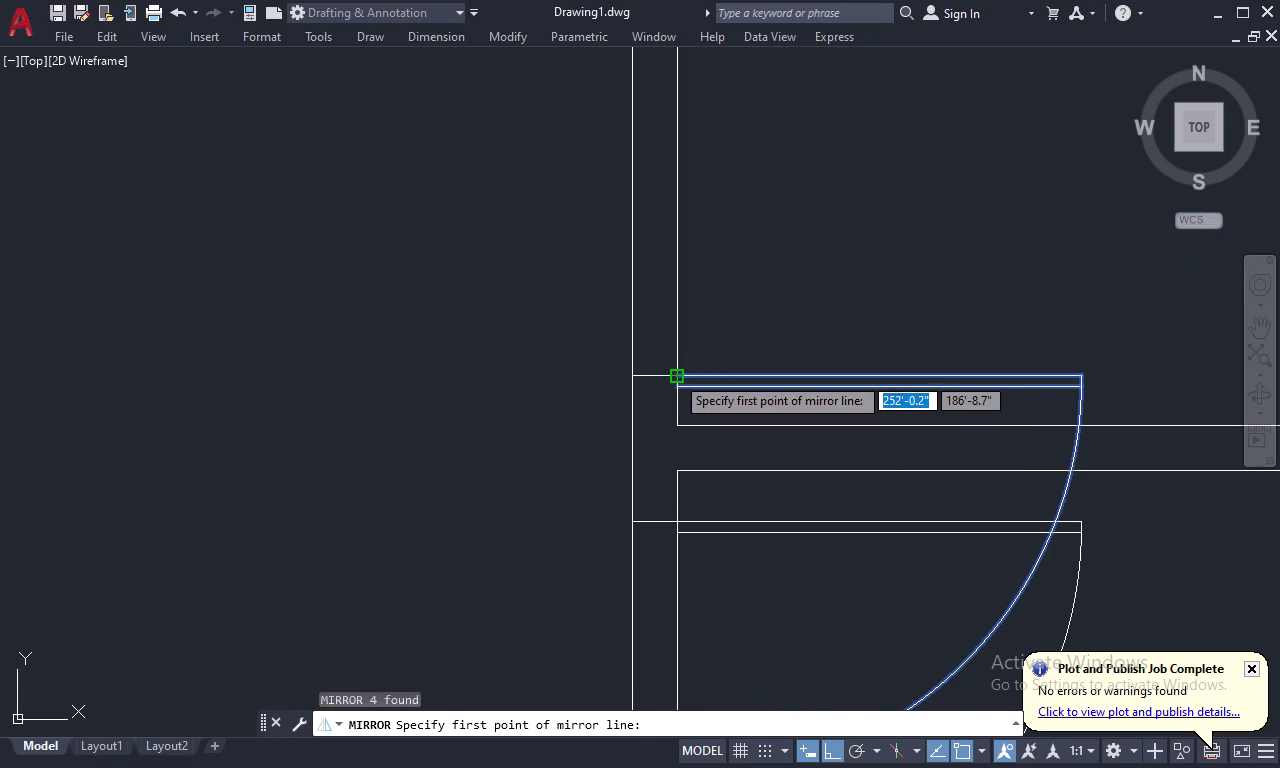
click(675, 375)
click(1075, 372)
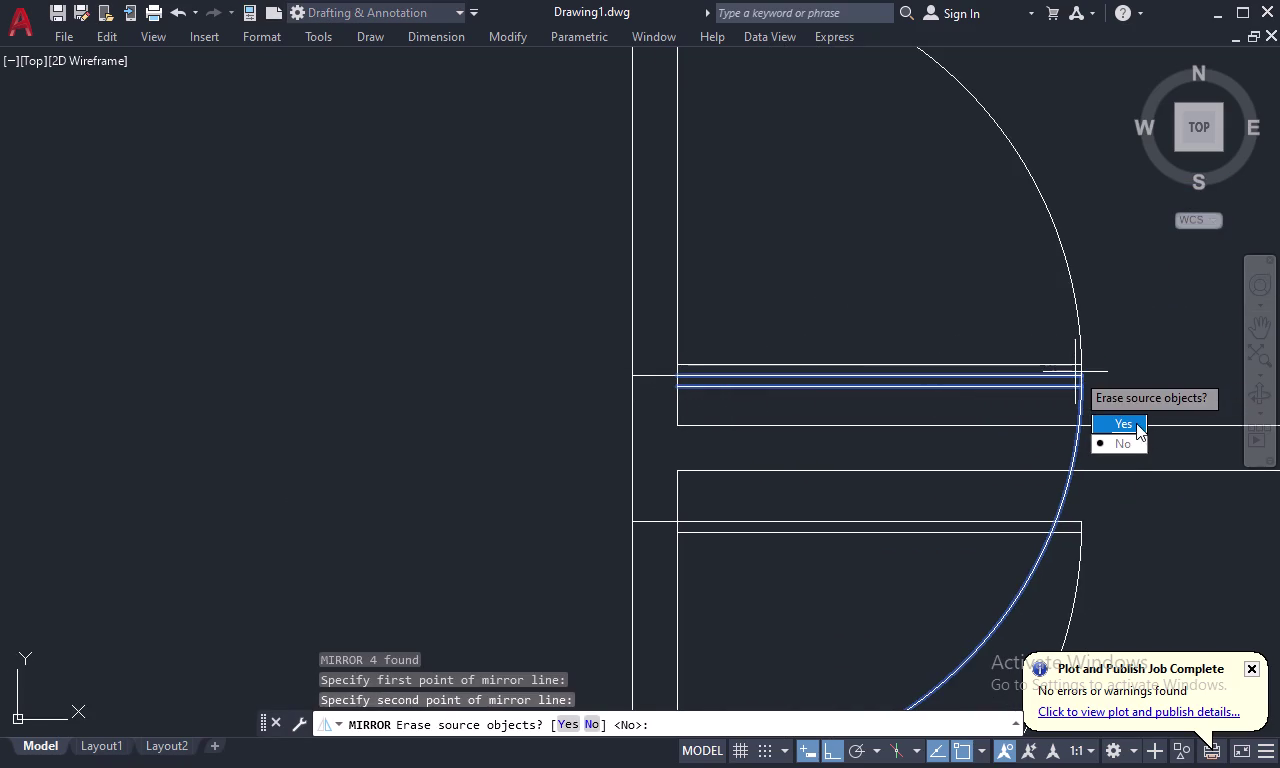
drag(1136, 423, 1075, 372)
scroll(down, 3)
middle_drag(1098, 332, 891, 433)
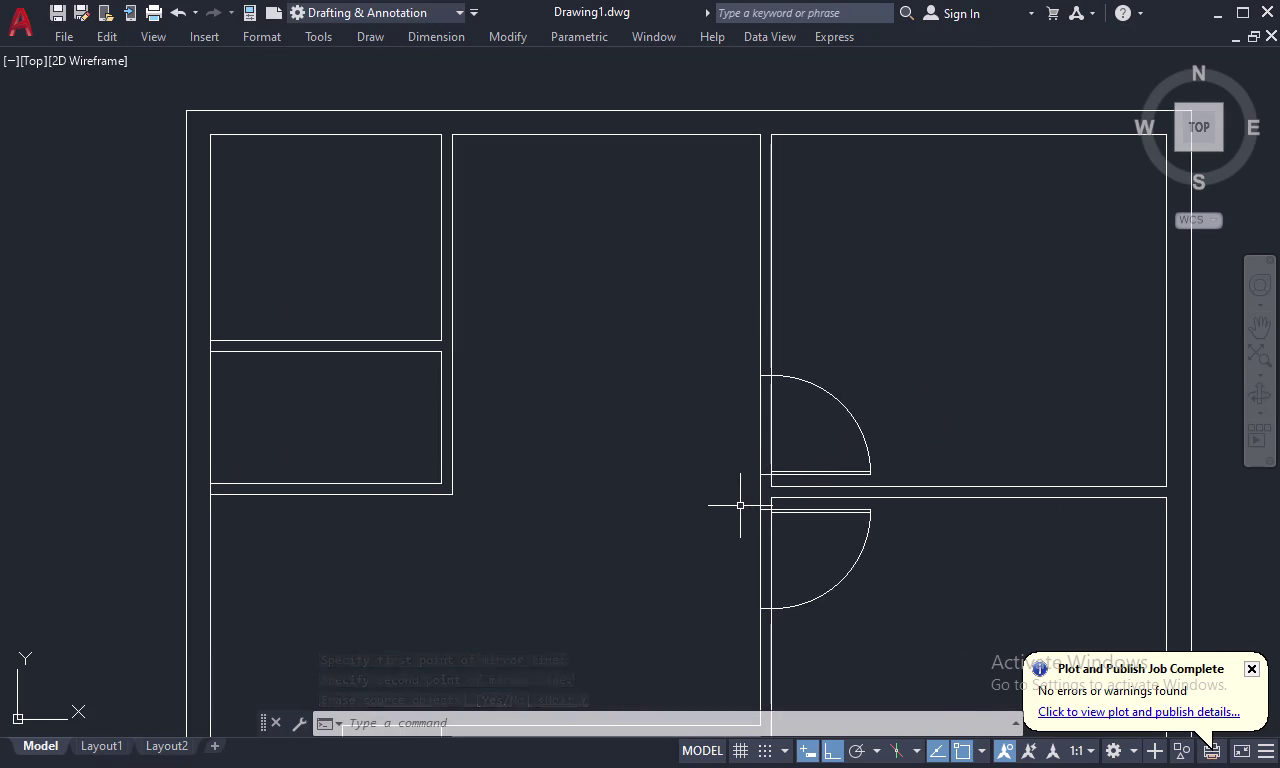
middle_drag(740, 506, 863, 226)
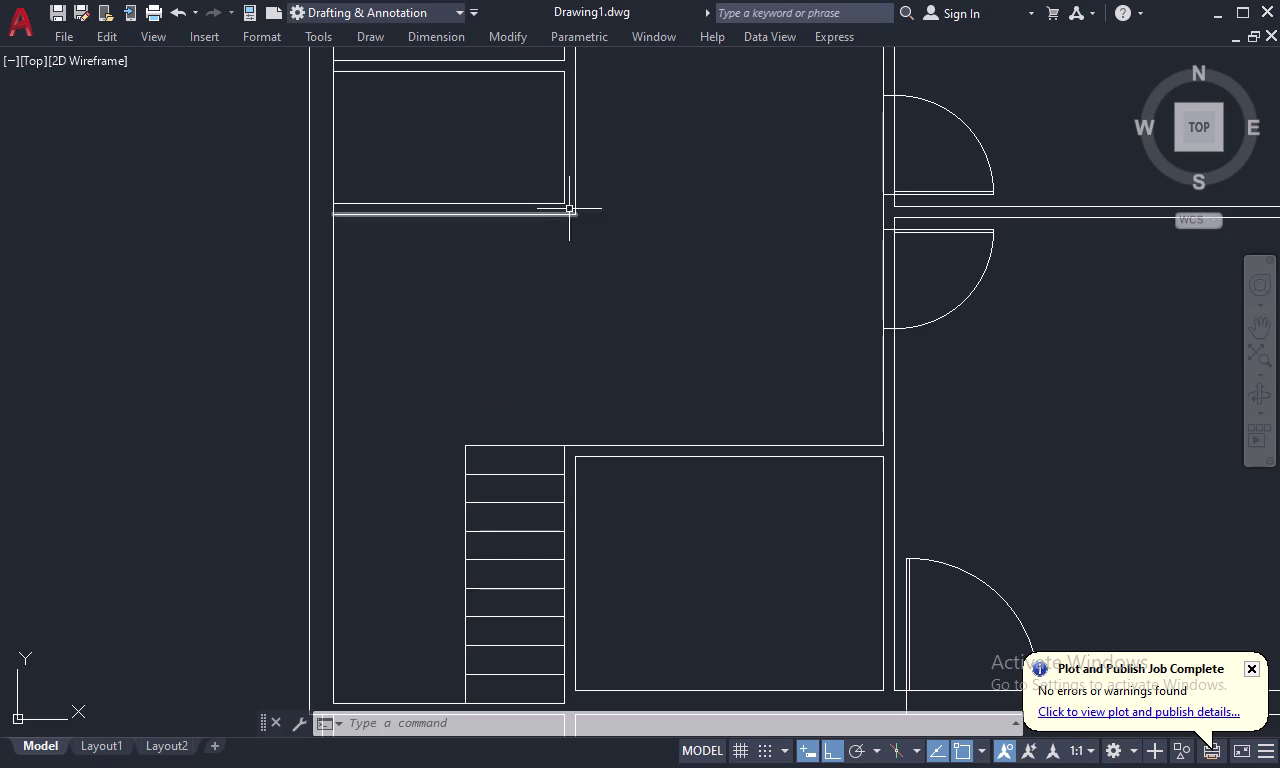
scroll(down, 3)
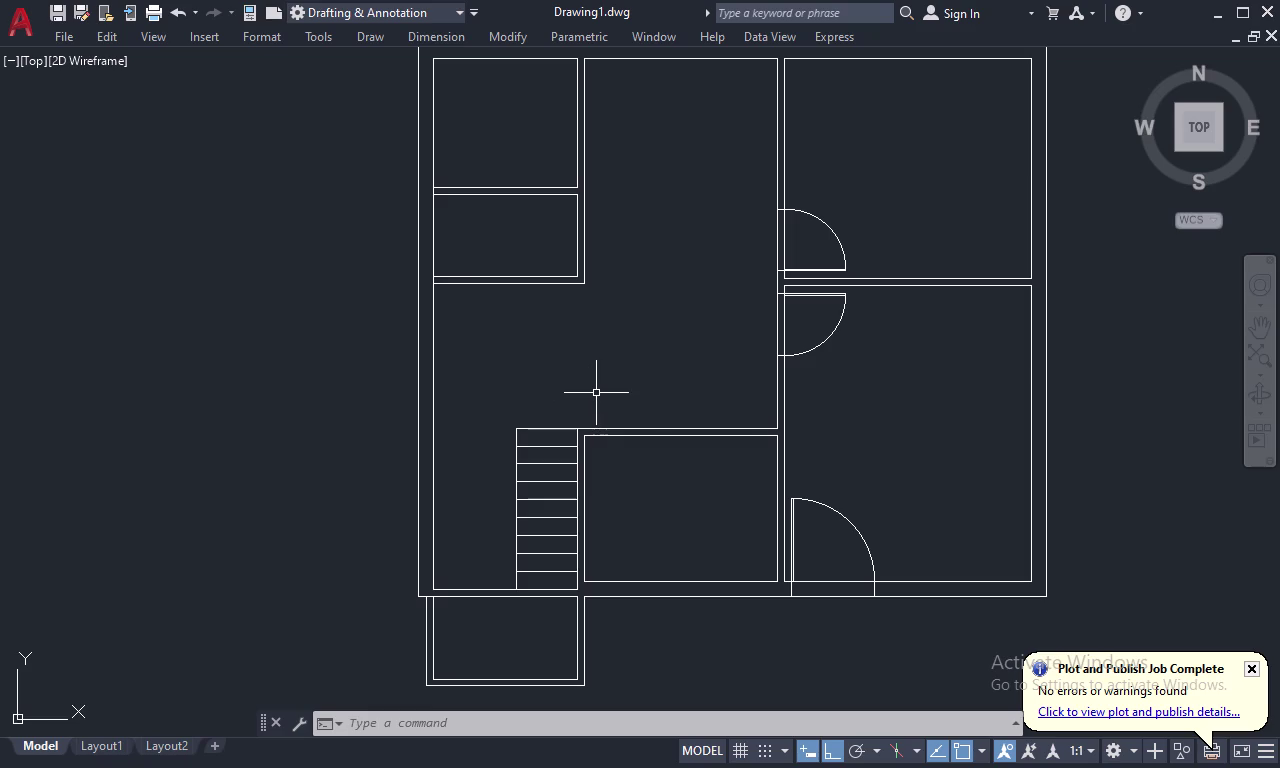
Offset the hall's top line 15'1" downward.
text(O)
key(space)
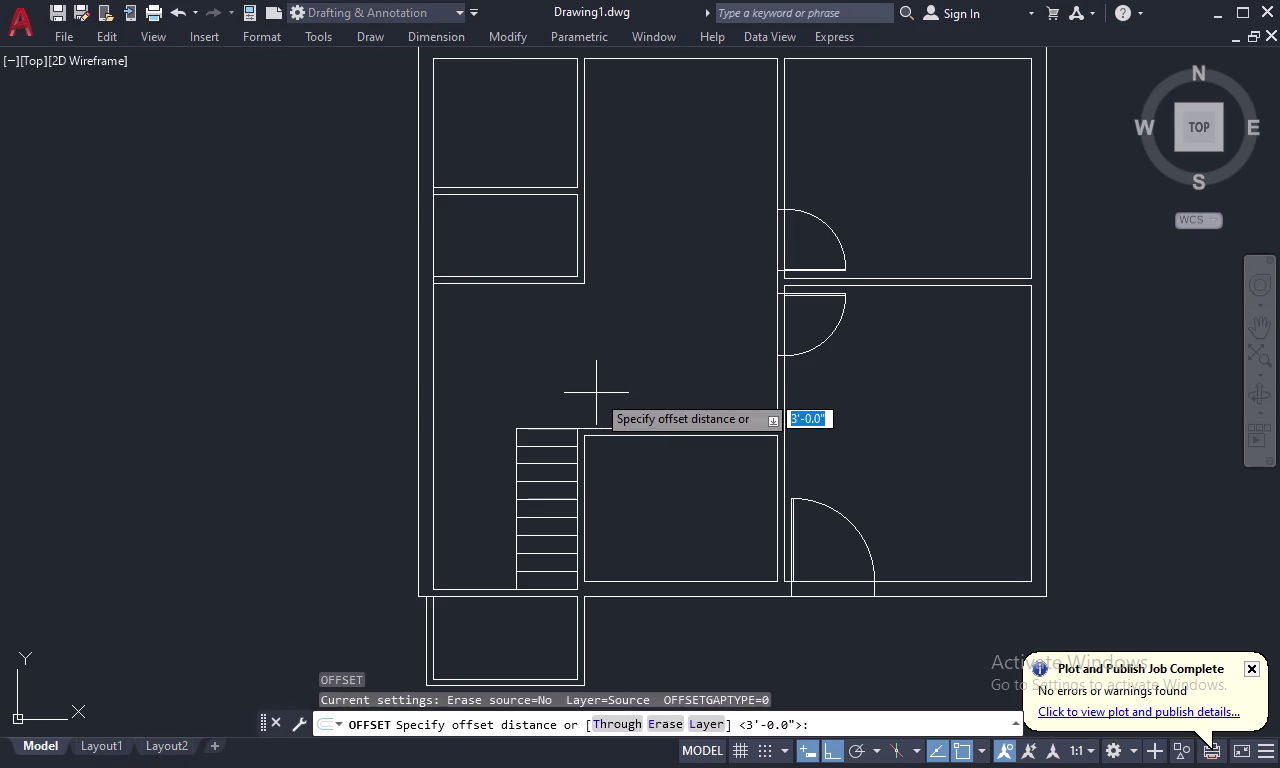
text(15)
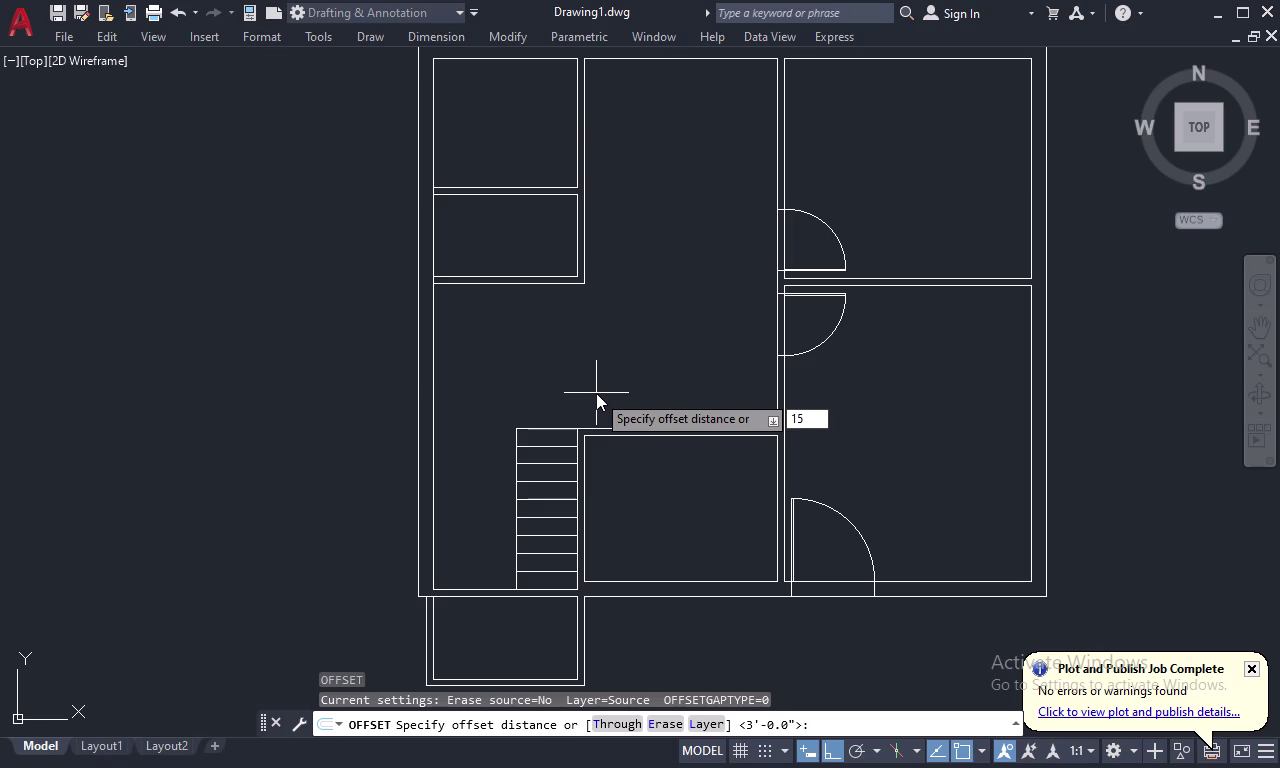
key(apostrophe)
text(1")
key(Return)
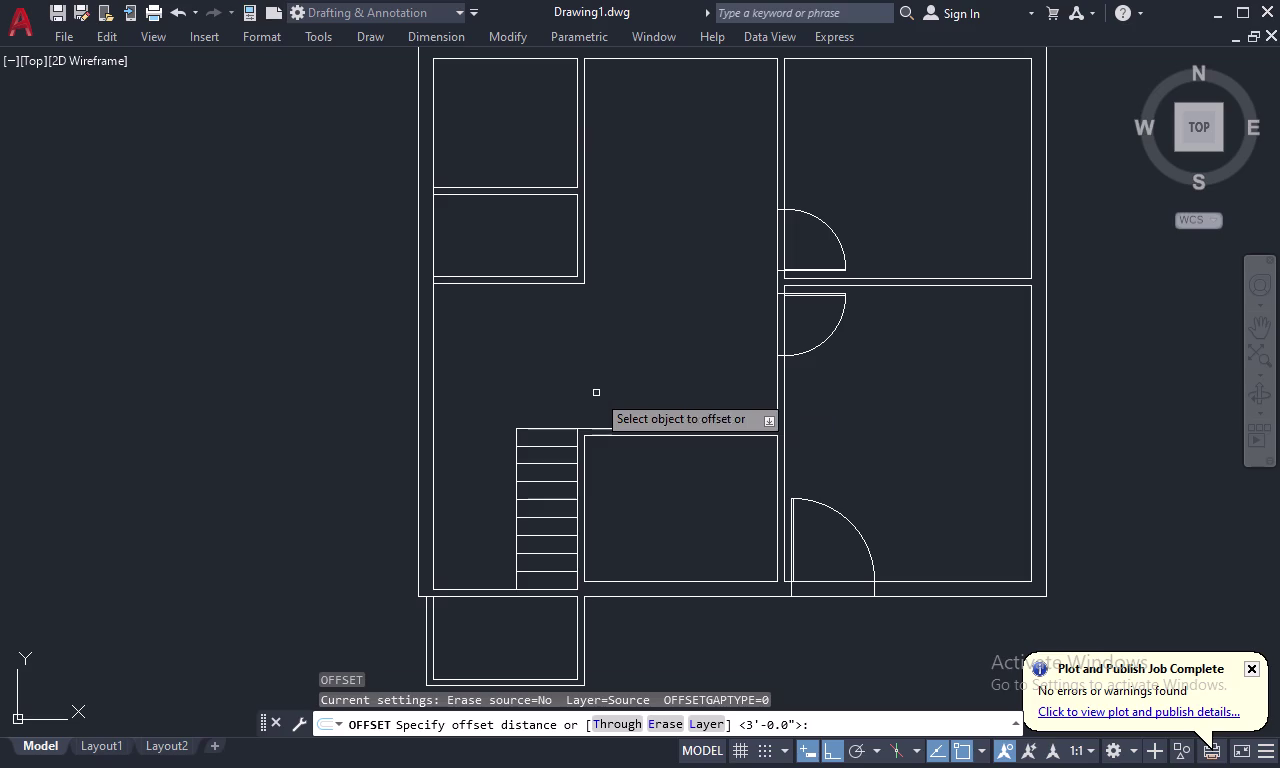
click(700, 57)
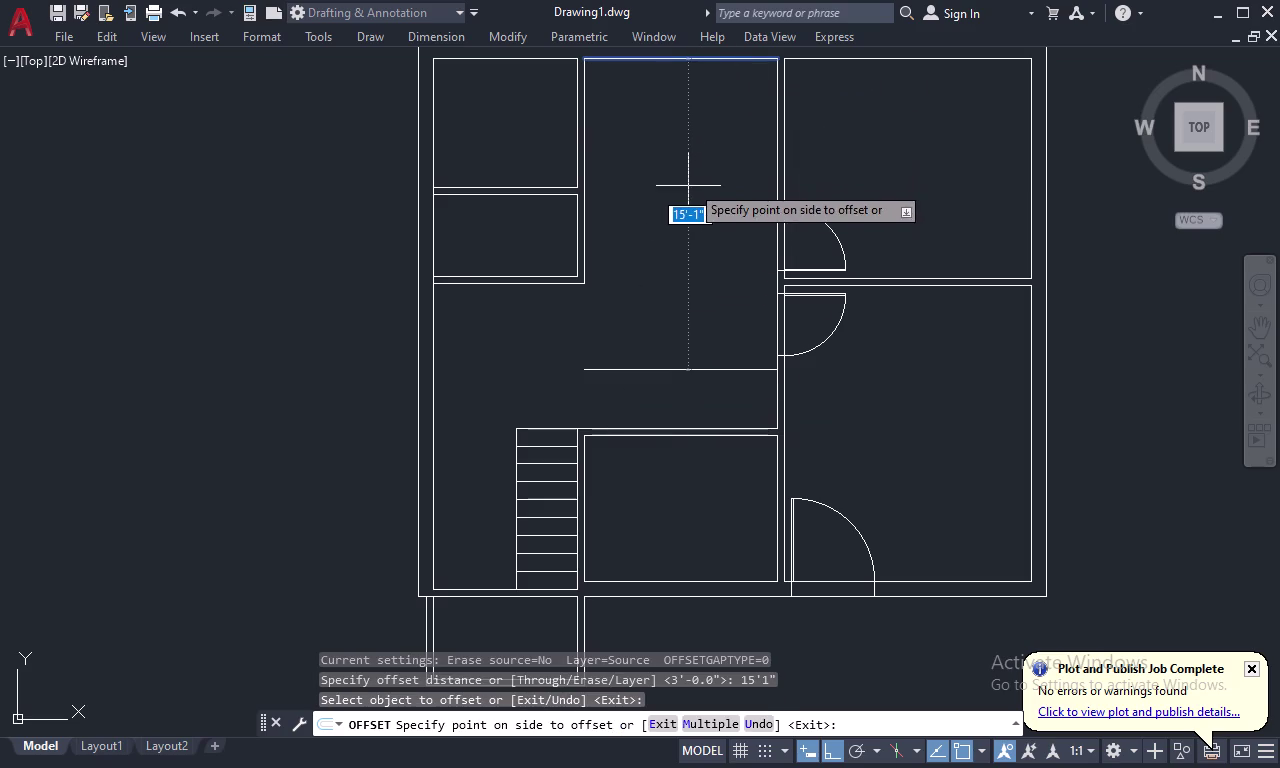
click(664, 309)
key(Escape)
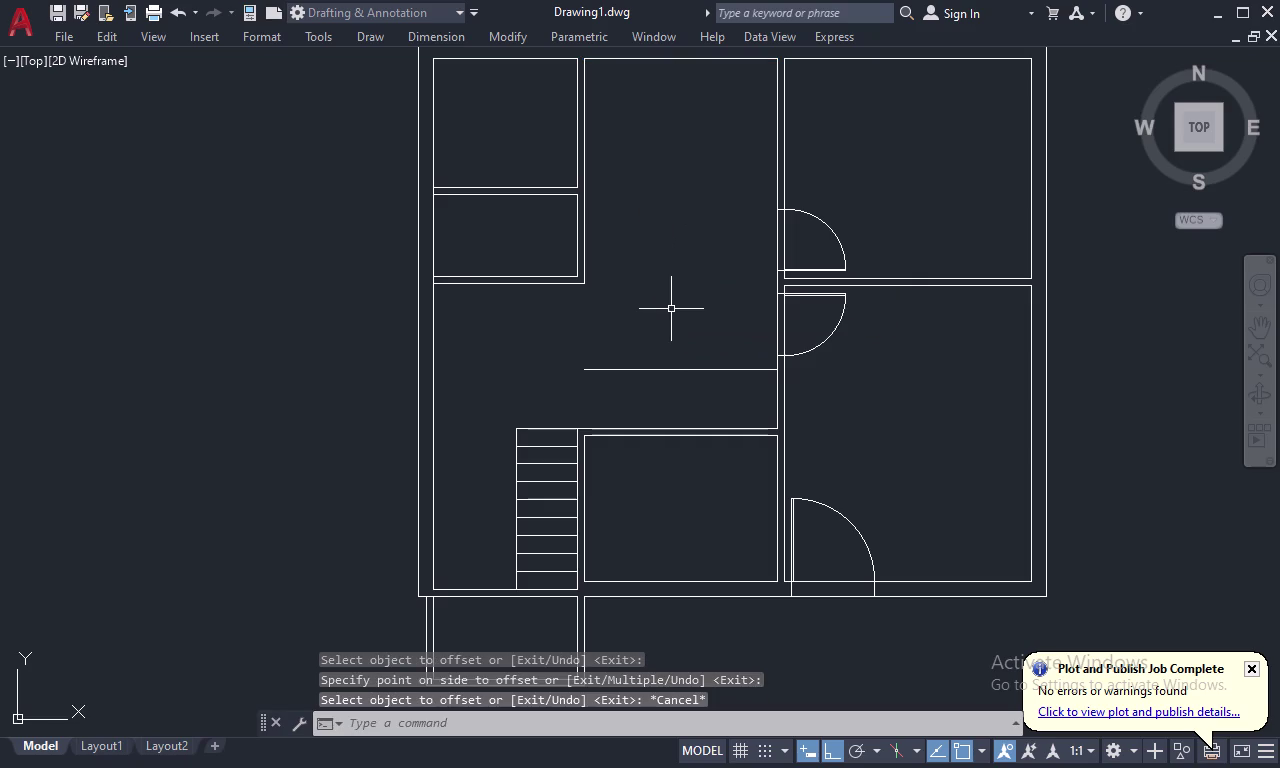
Clear pending commands and start the DIST distance measurement.
key(l)
key(Escape)
text(D)
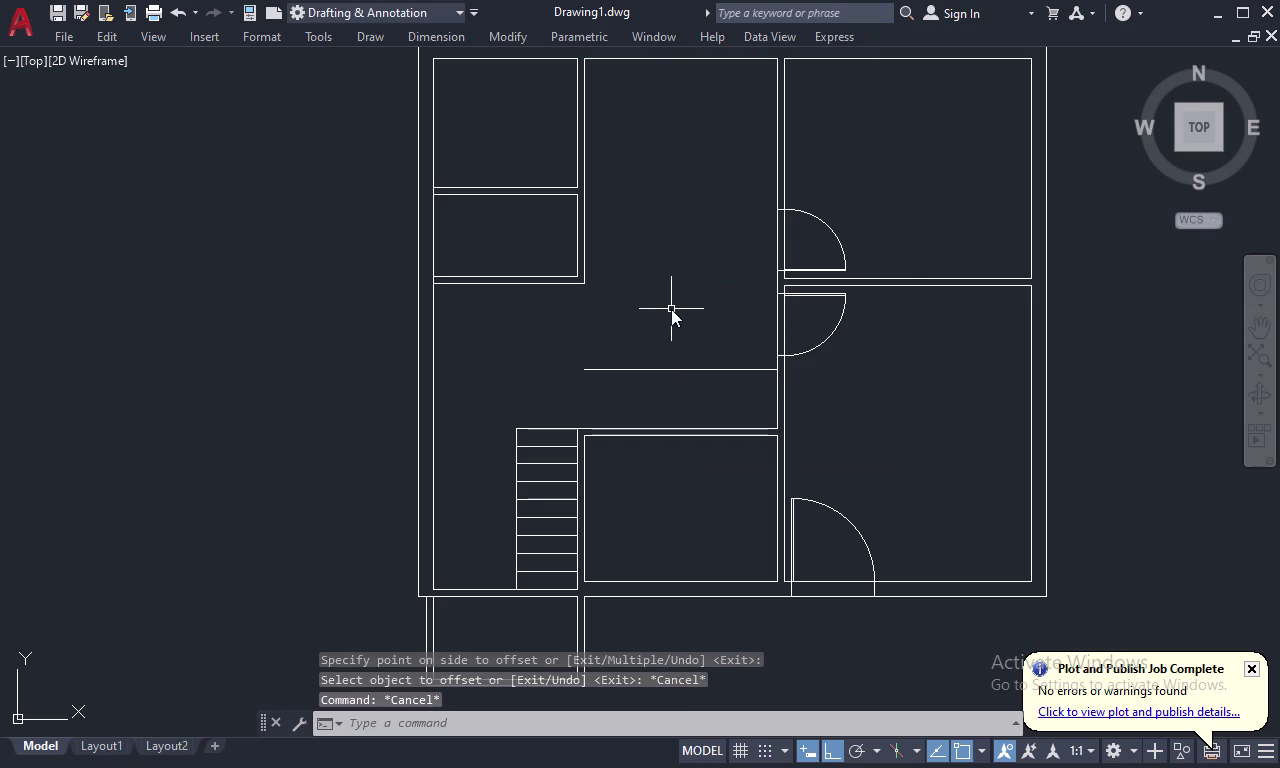
text(I)
key(space)
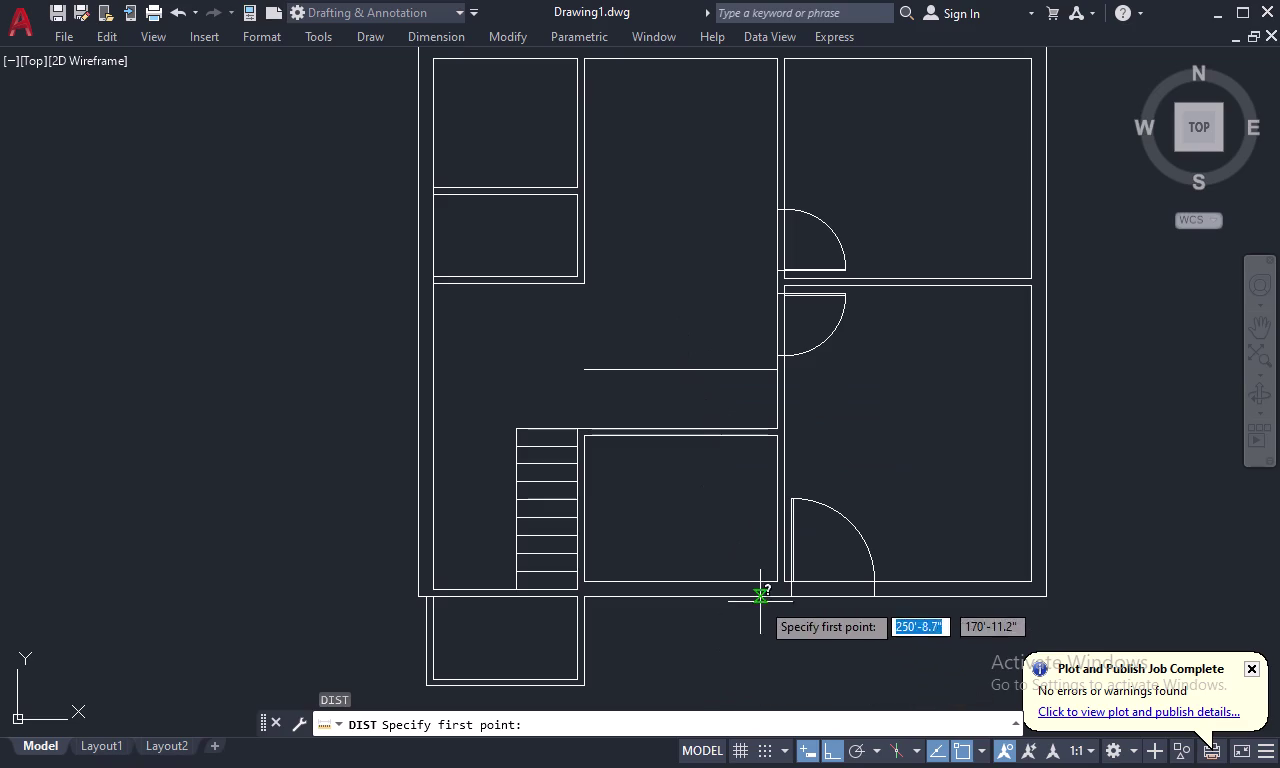
click(772, 583)
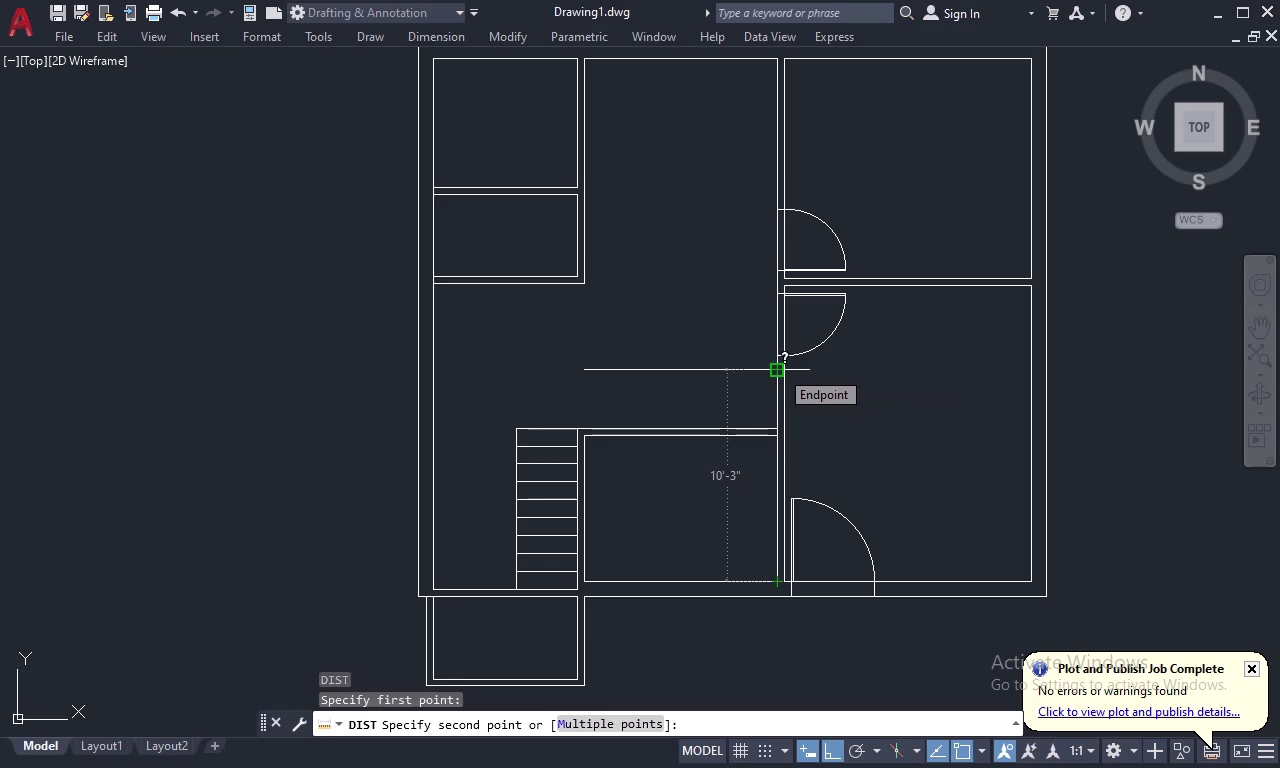
key(Escape)
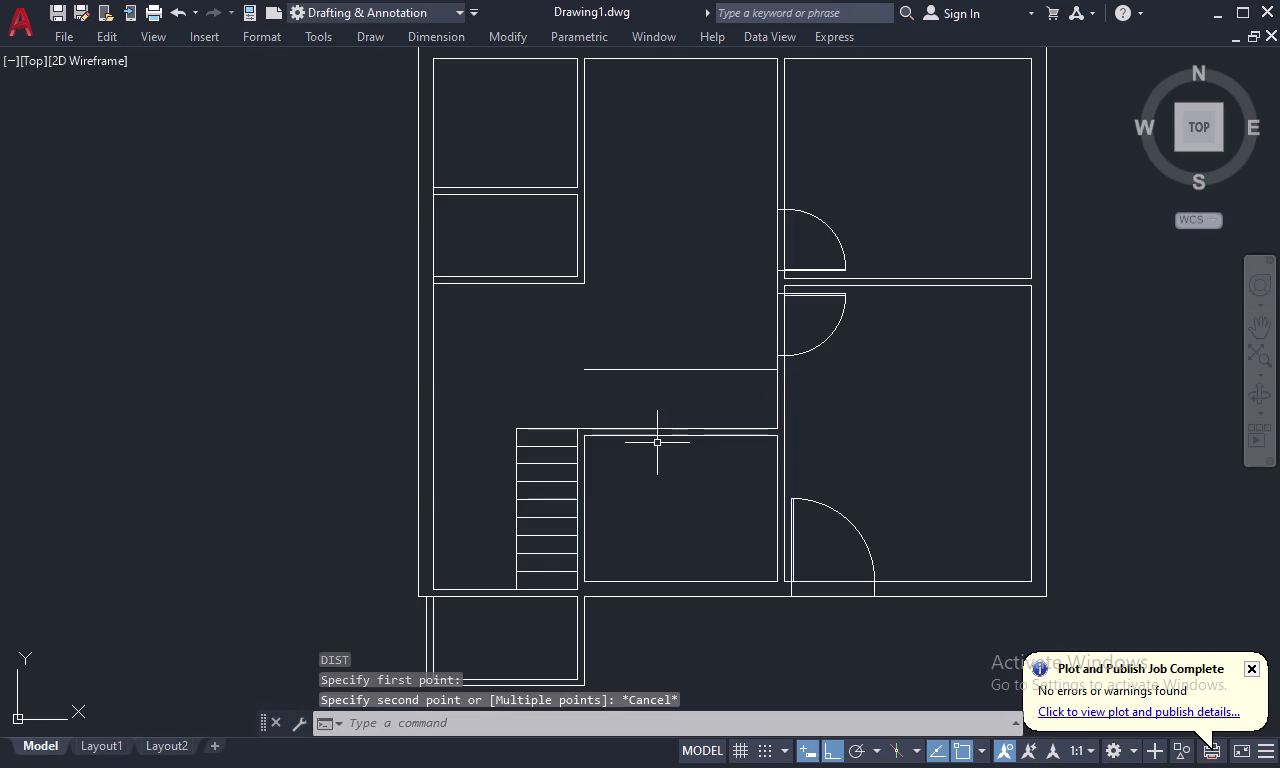
key(space)
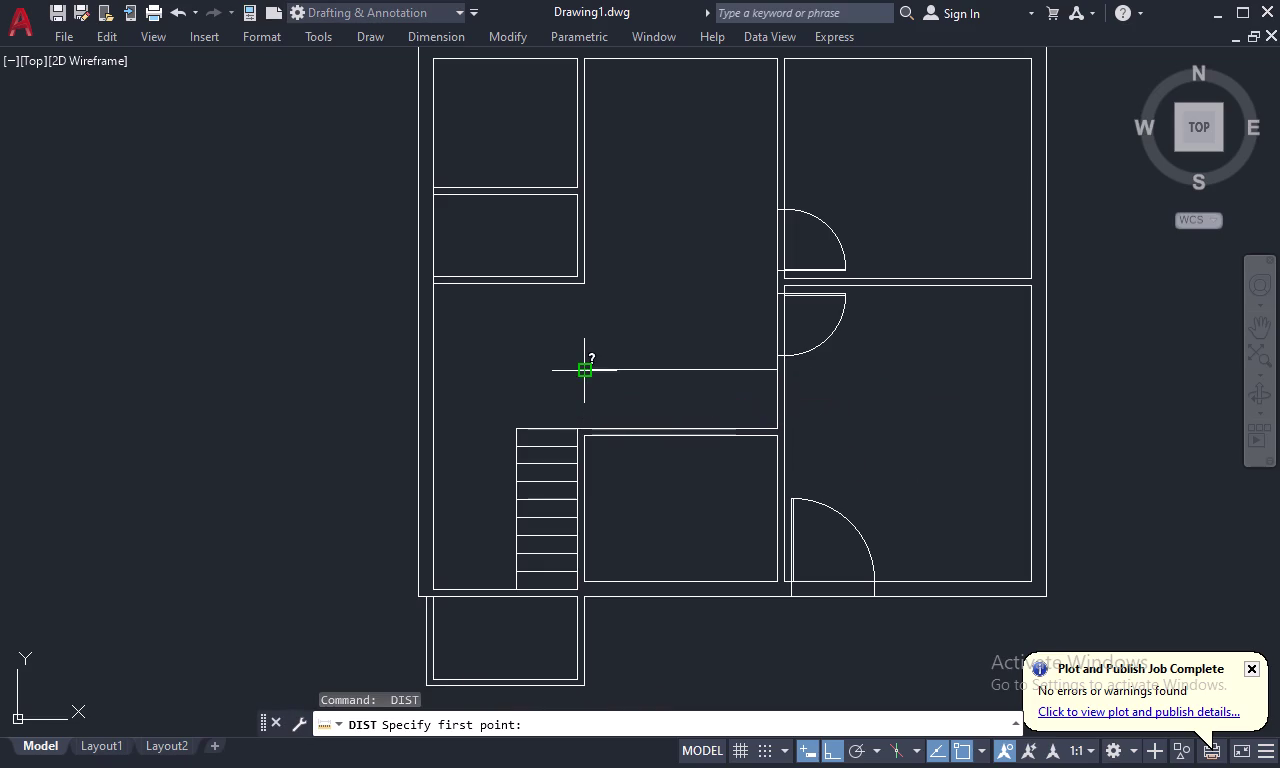
click(584, 371)
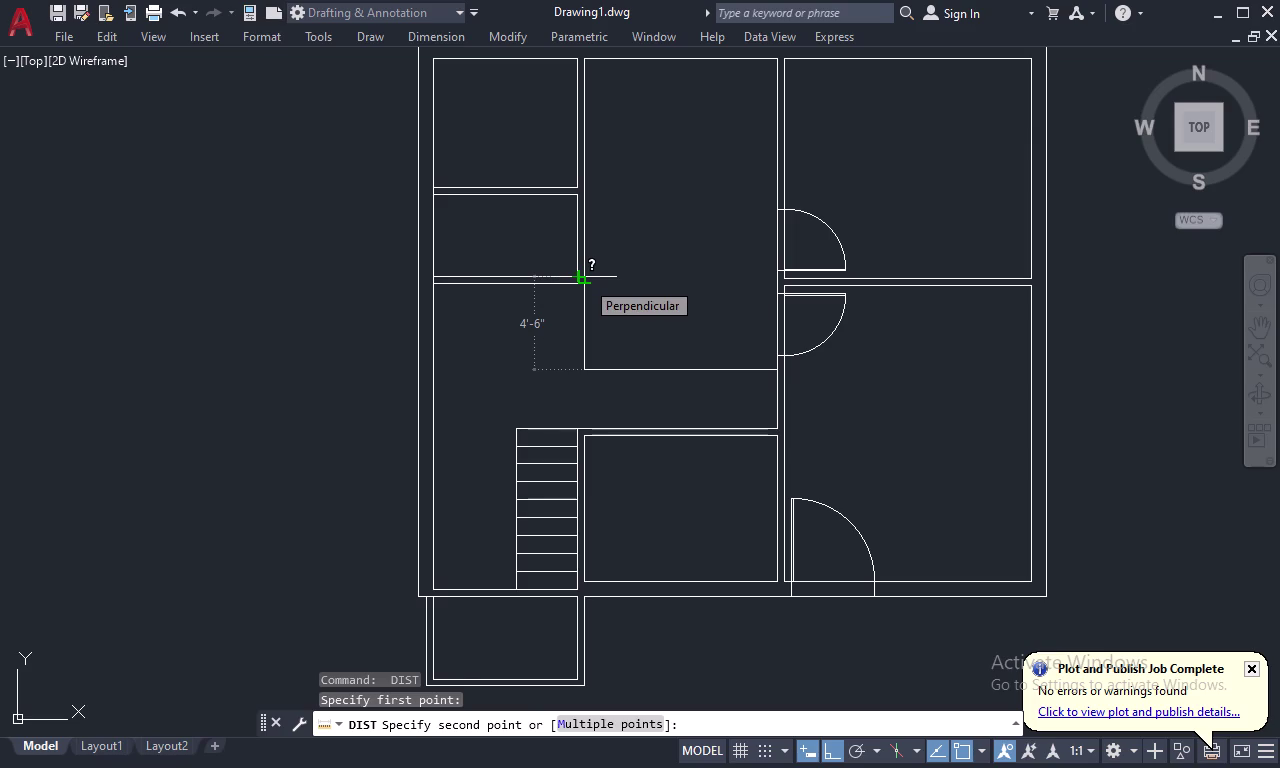
key(Escape)
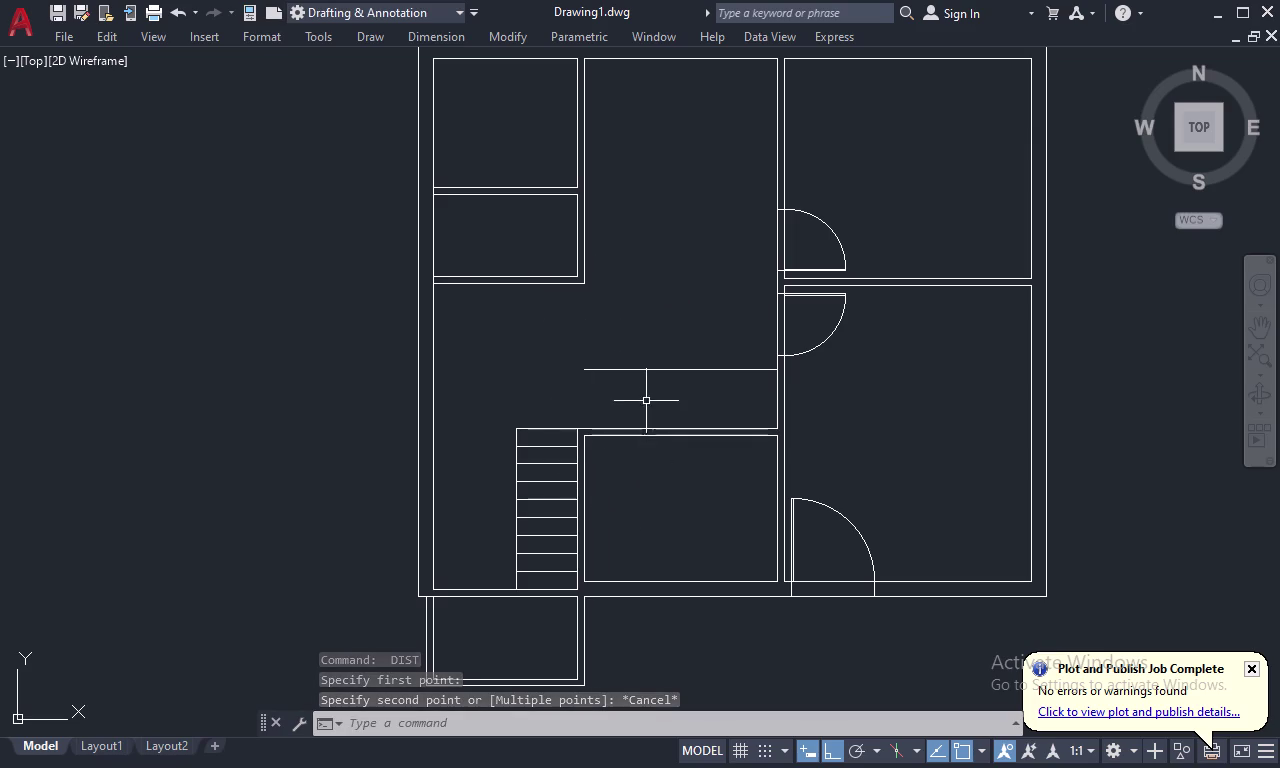
click(655, 365)
click(659, 369)
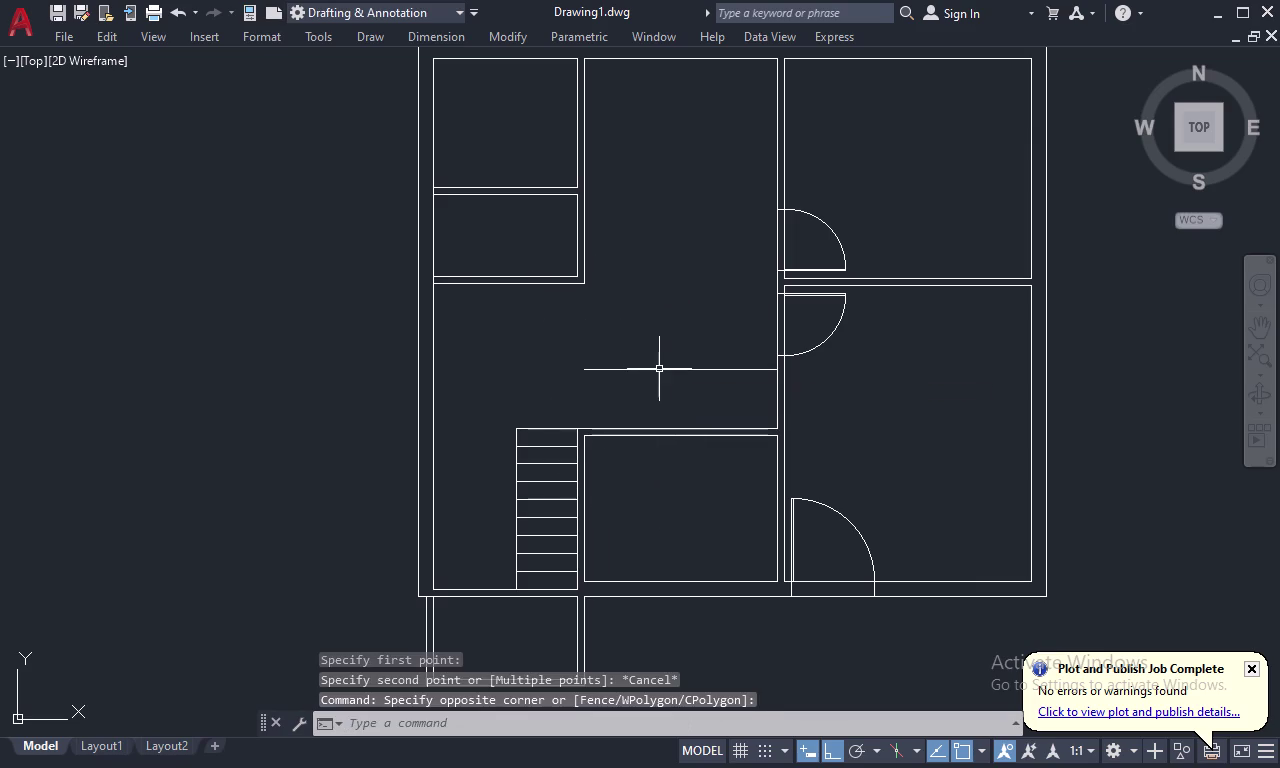
Delete the new hall line and extend the vertical lines beside the stairs.
drag(677, 336, 665, 388)
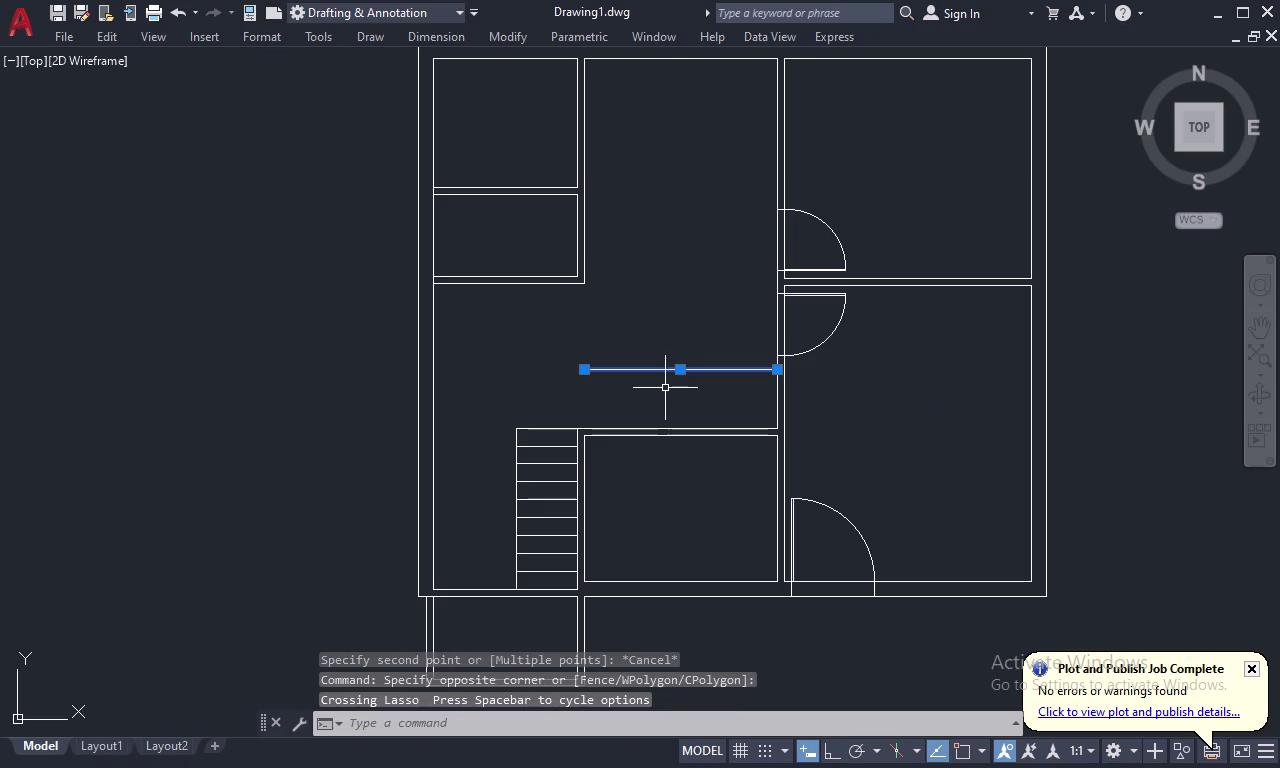
key(Delete)
text(EX)
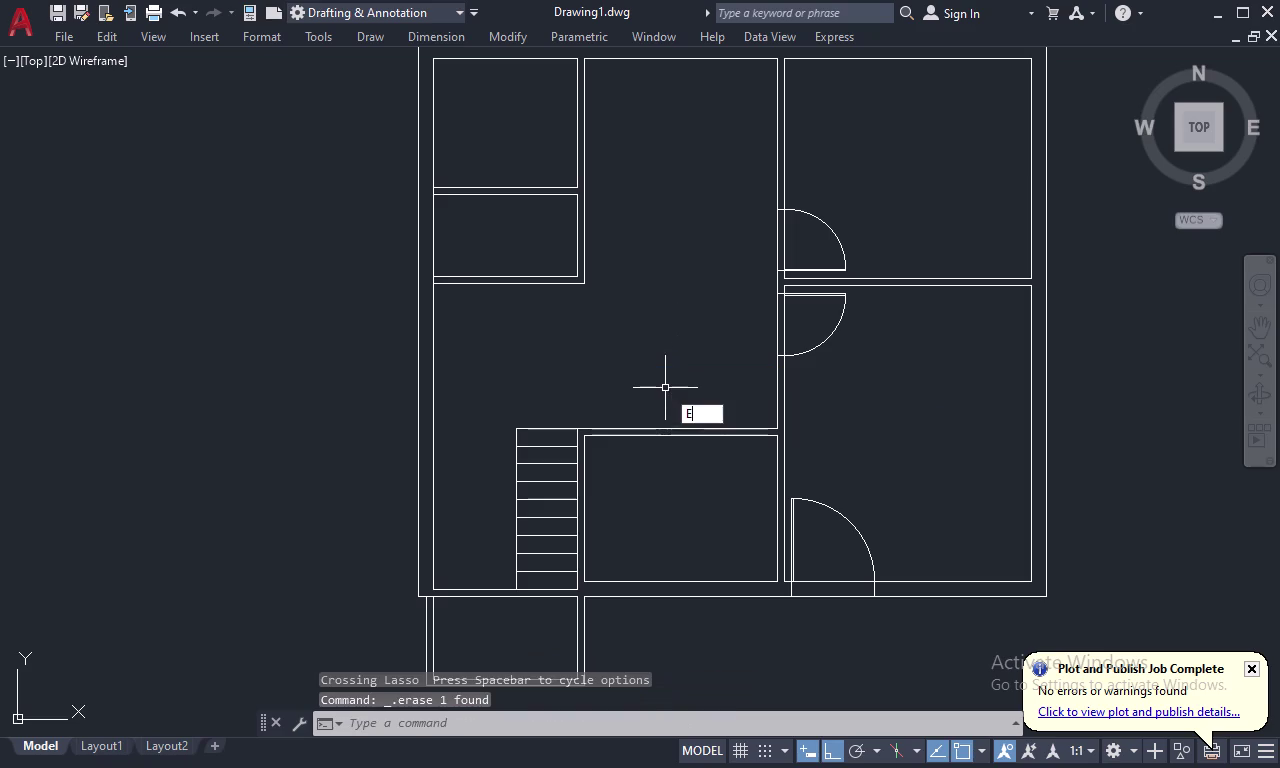
key(space)
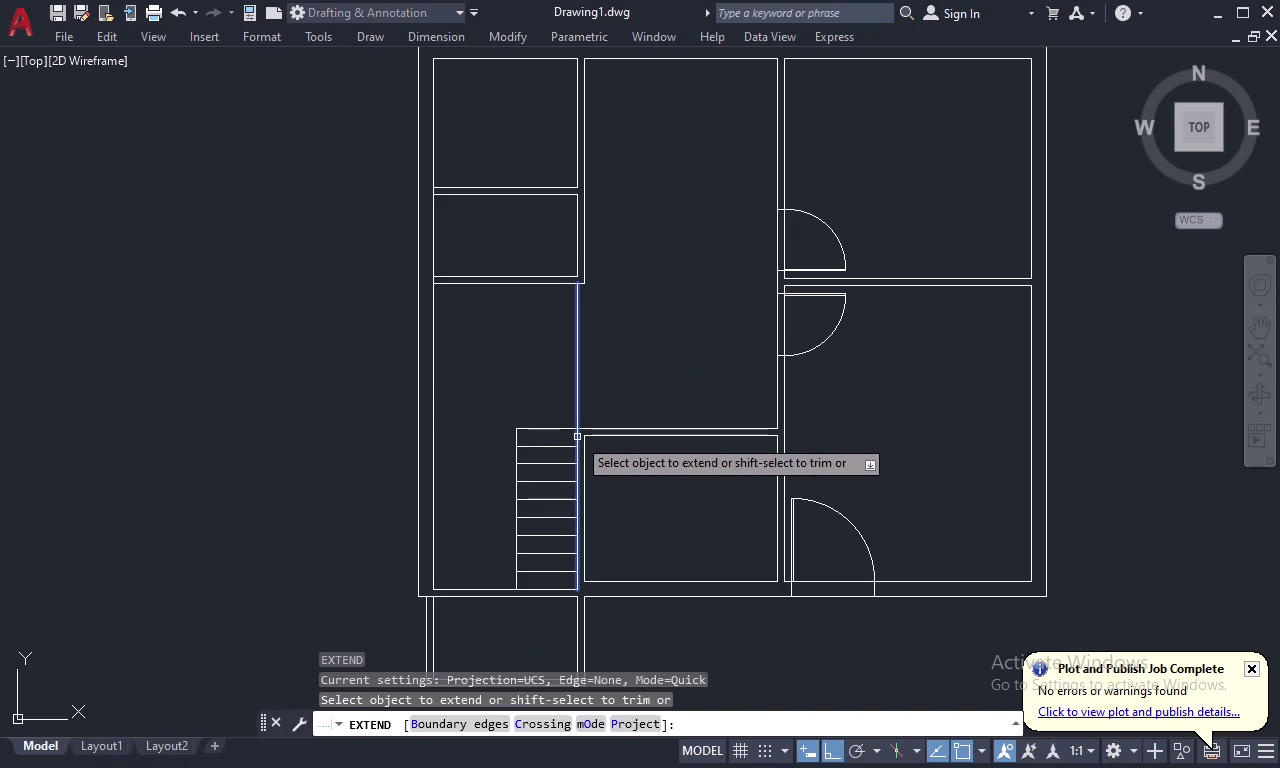
click(577, 437)
click(584, 439)
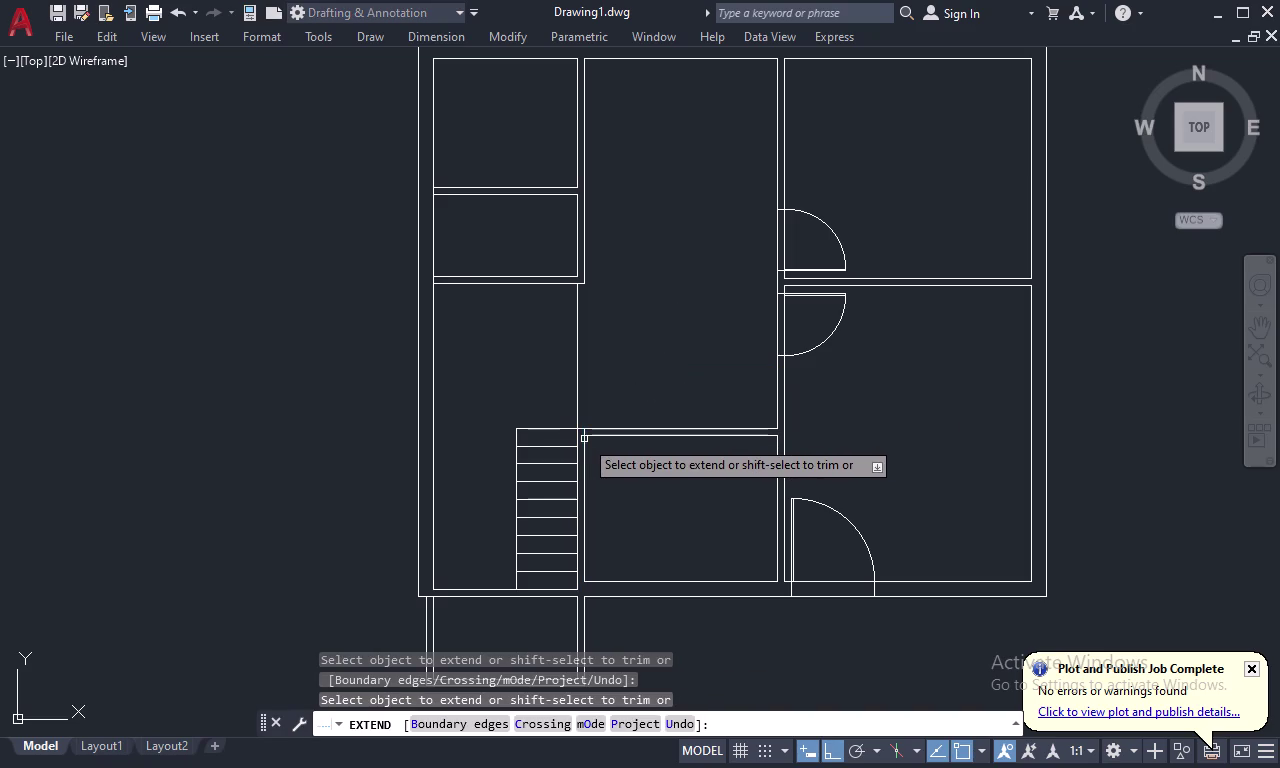
scroll(up, 3)
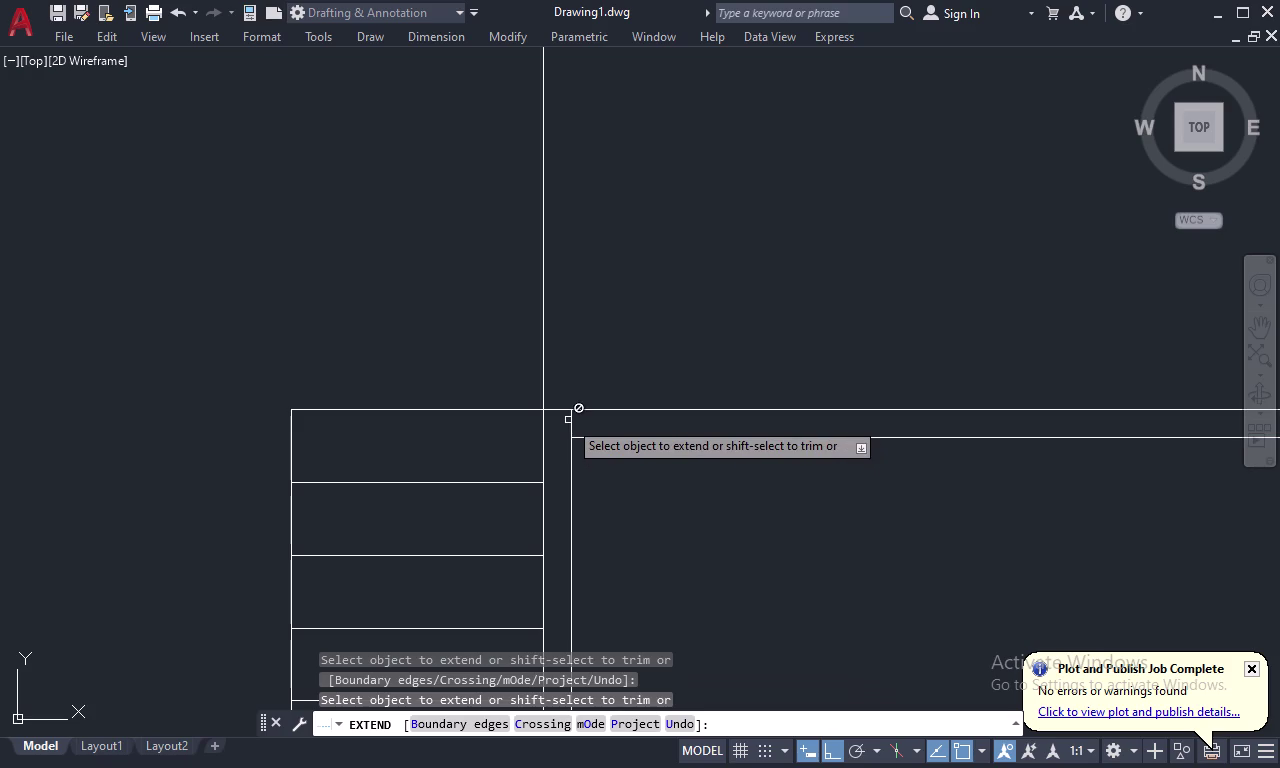
scroll(down, 3)
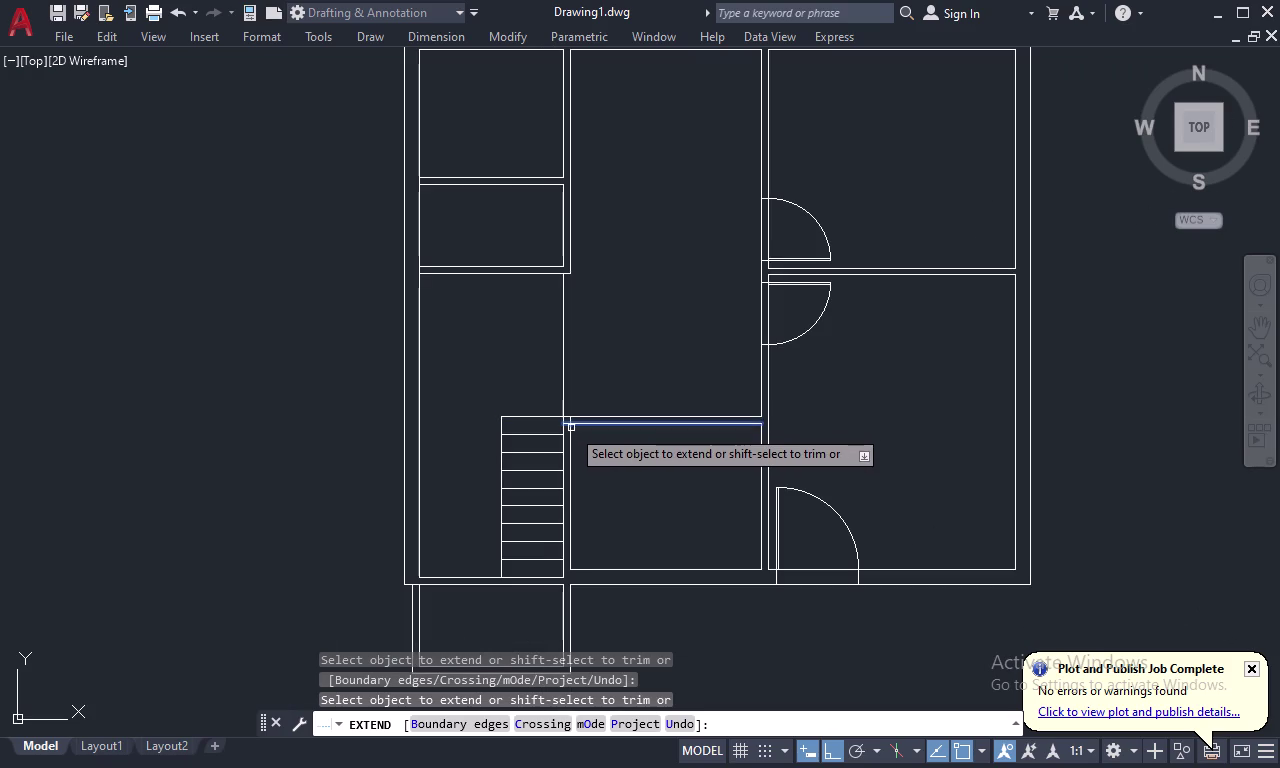
click(571, 434)
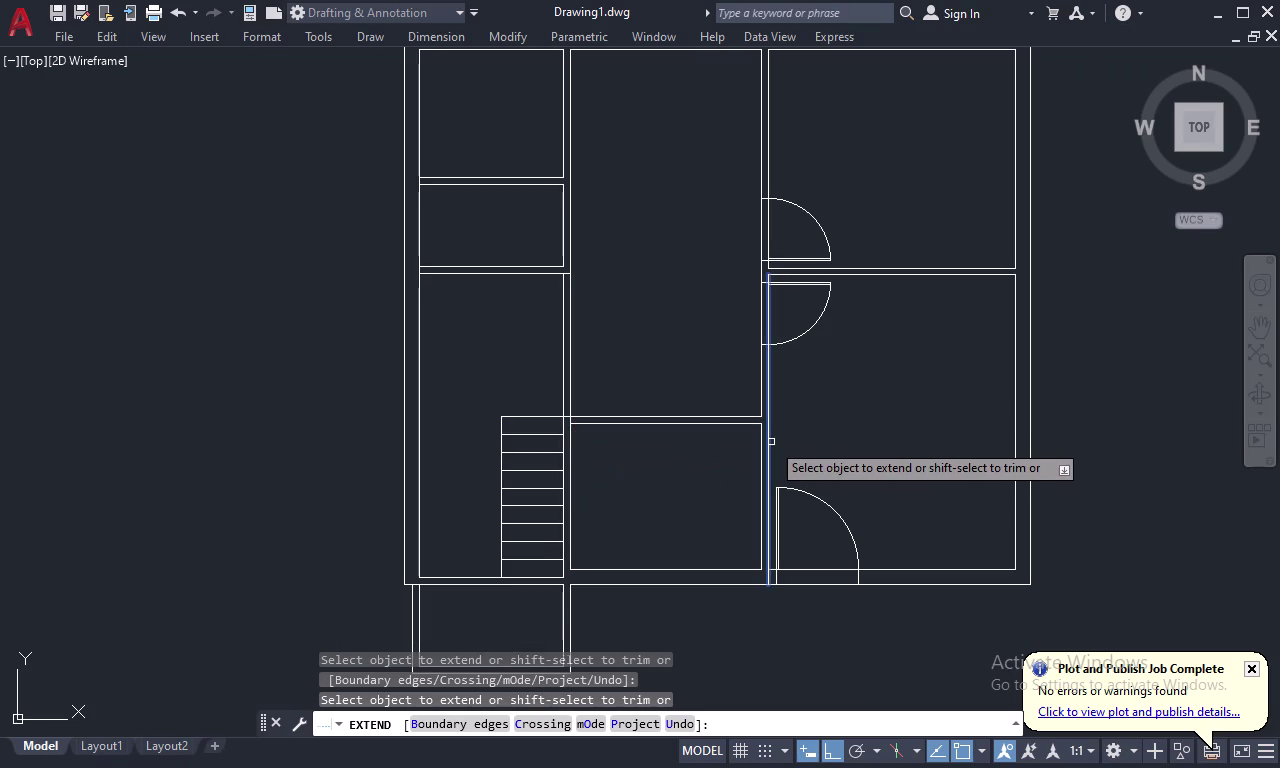
key(Escape)
Trim the overshooting wall line ends at the vertical double-wall junction.
key(t)
text(R)
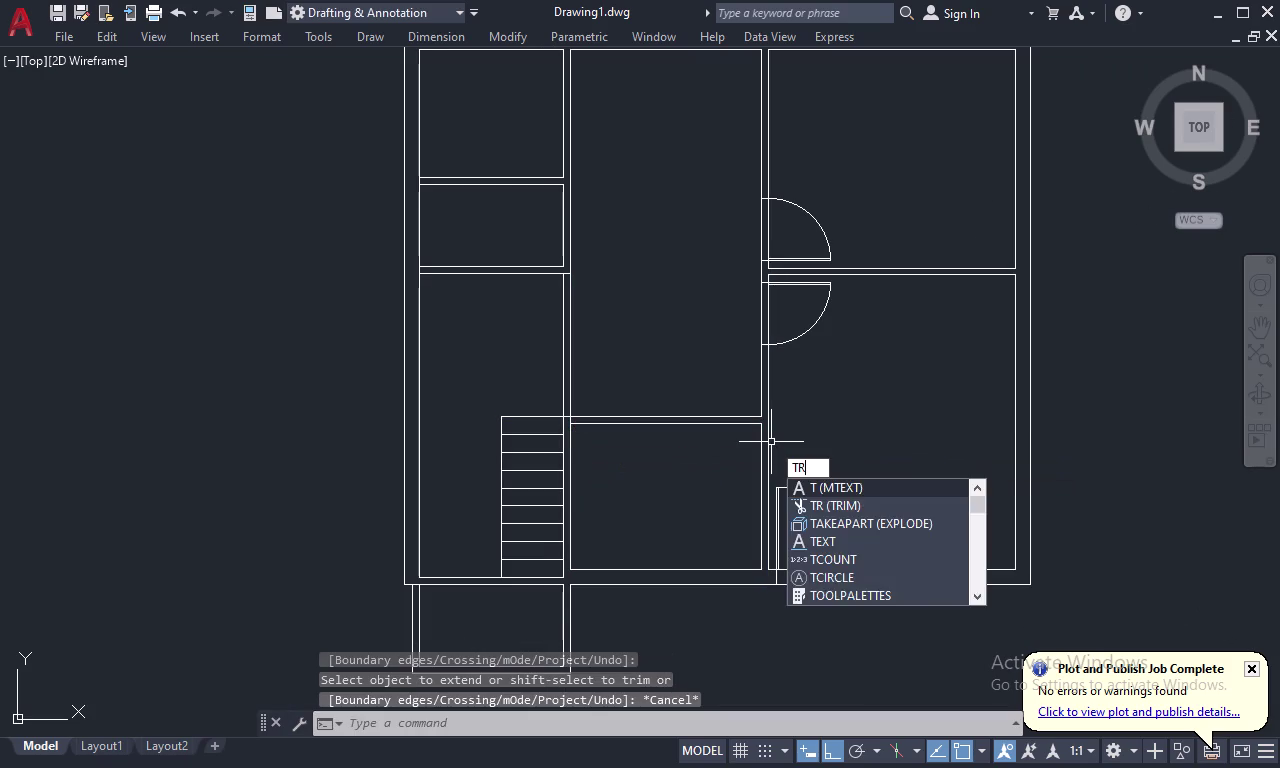
key(space)
scroll(up, 3)
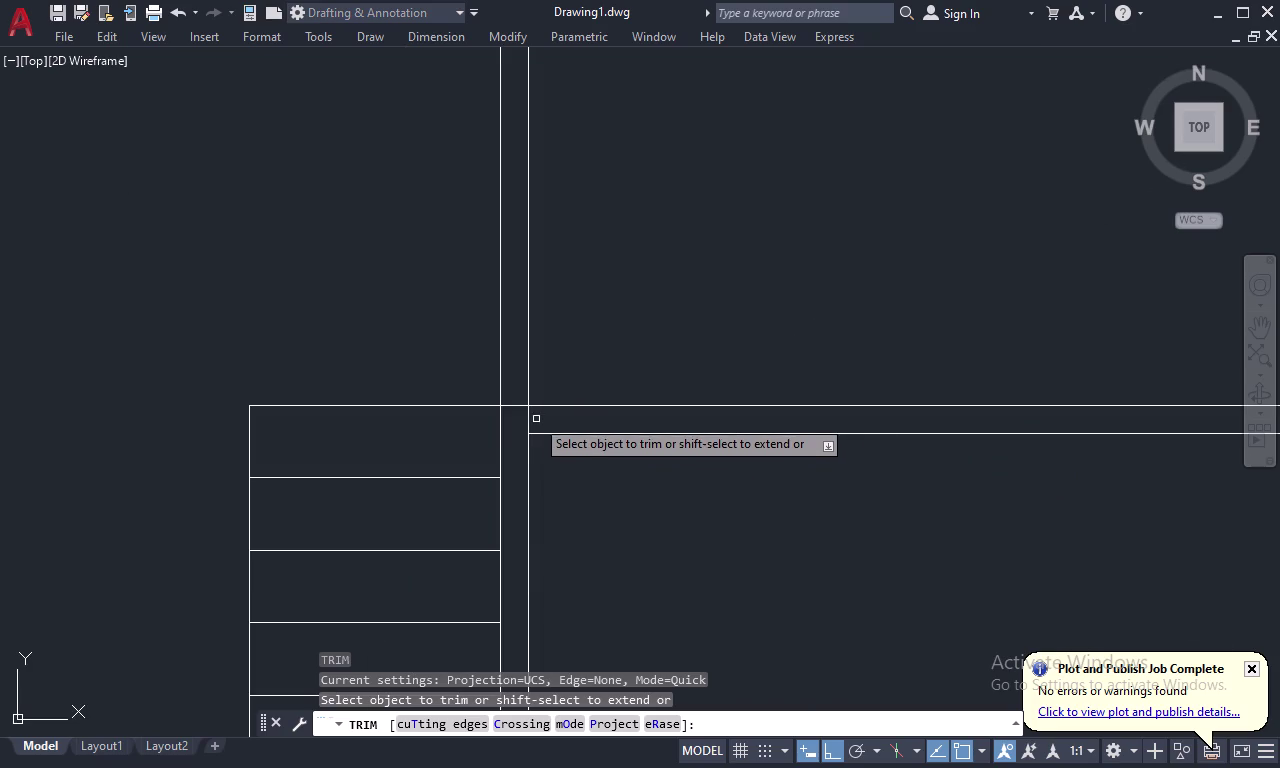
click(516, 406)
click(528, 413)
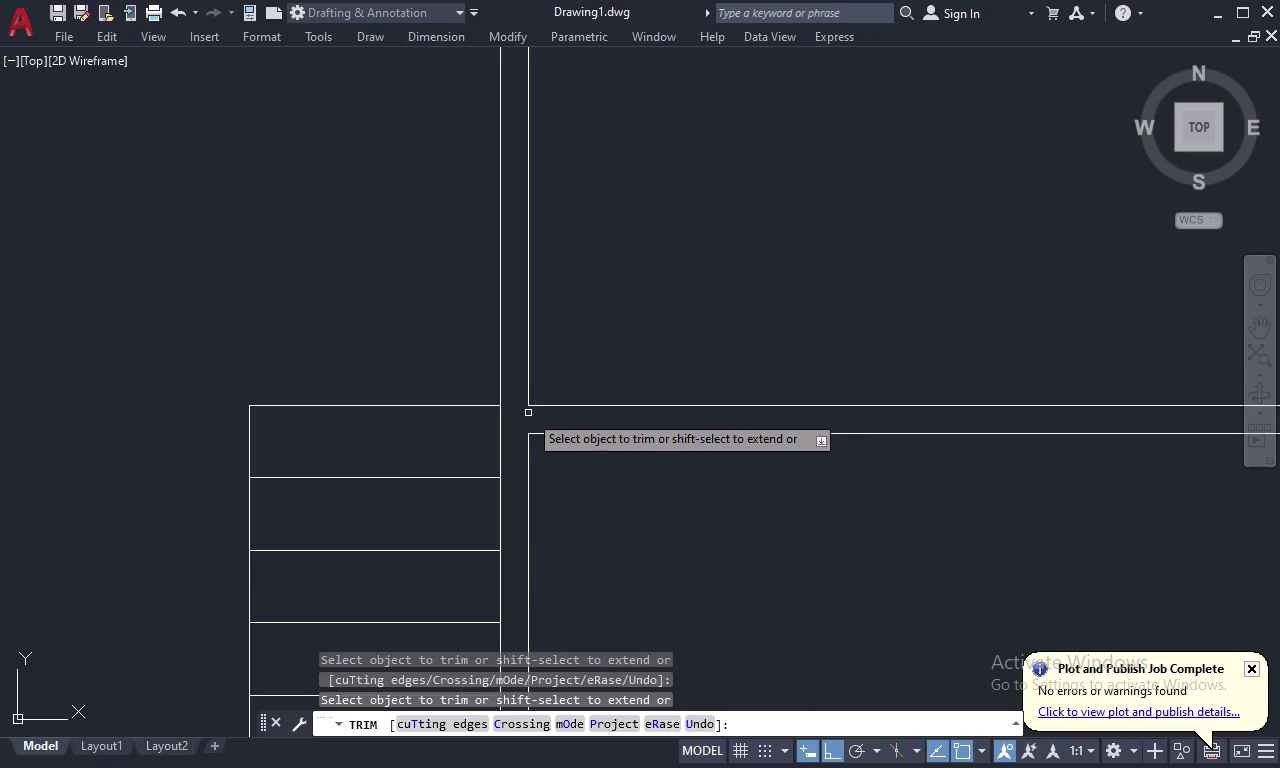
scroll(down, 3)
middle_drag(540, 378, 584, 490)
scroll(up, 3)
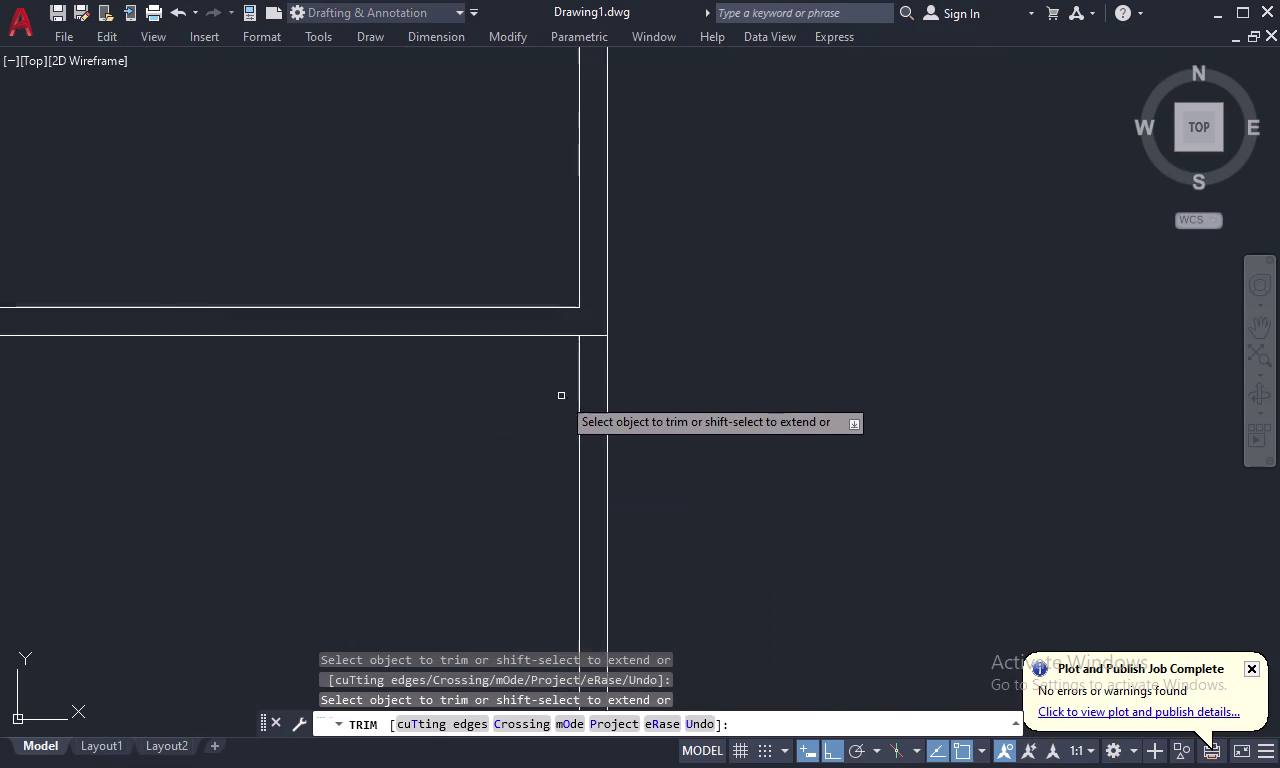
scroll(up, 3)
click(607, 303)
key(Escape)
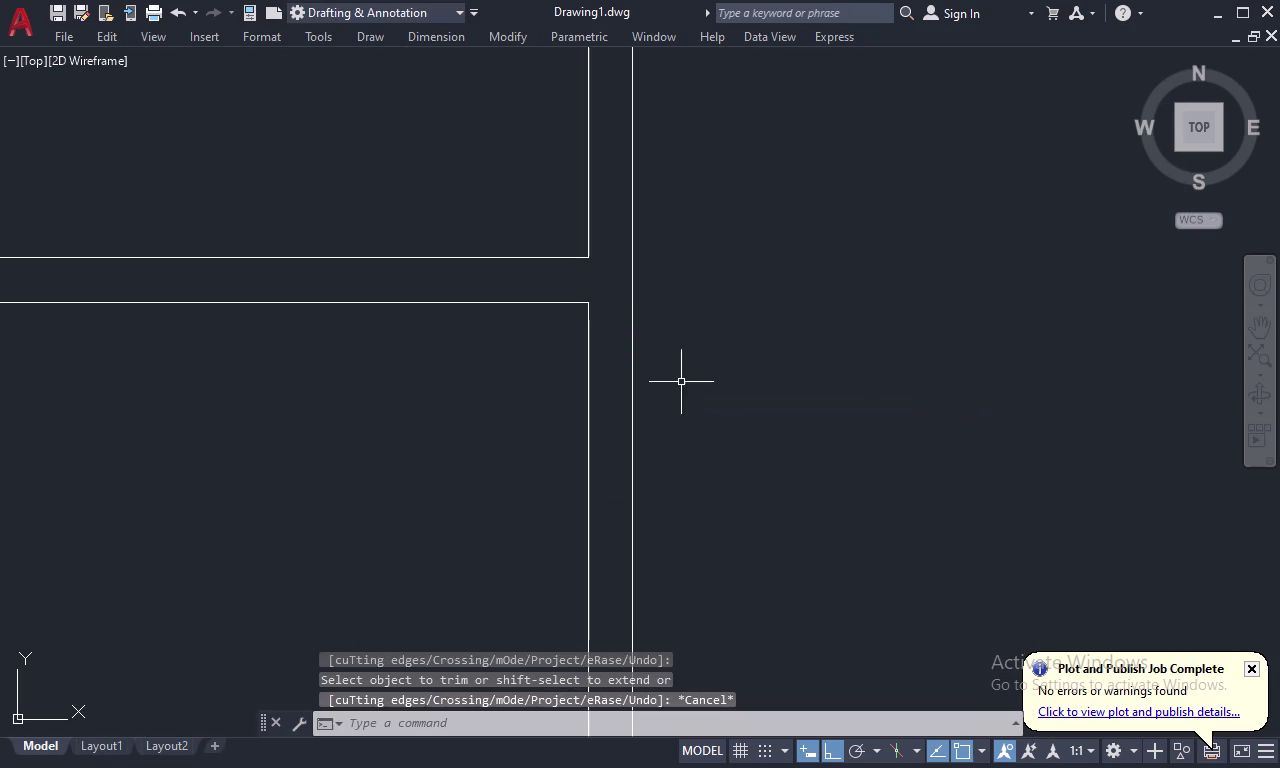
scroll(down, 3)
middle_drag(711, 480, 711, 423)
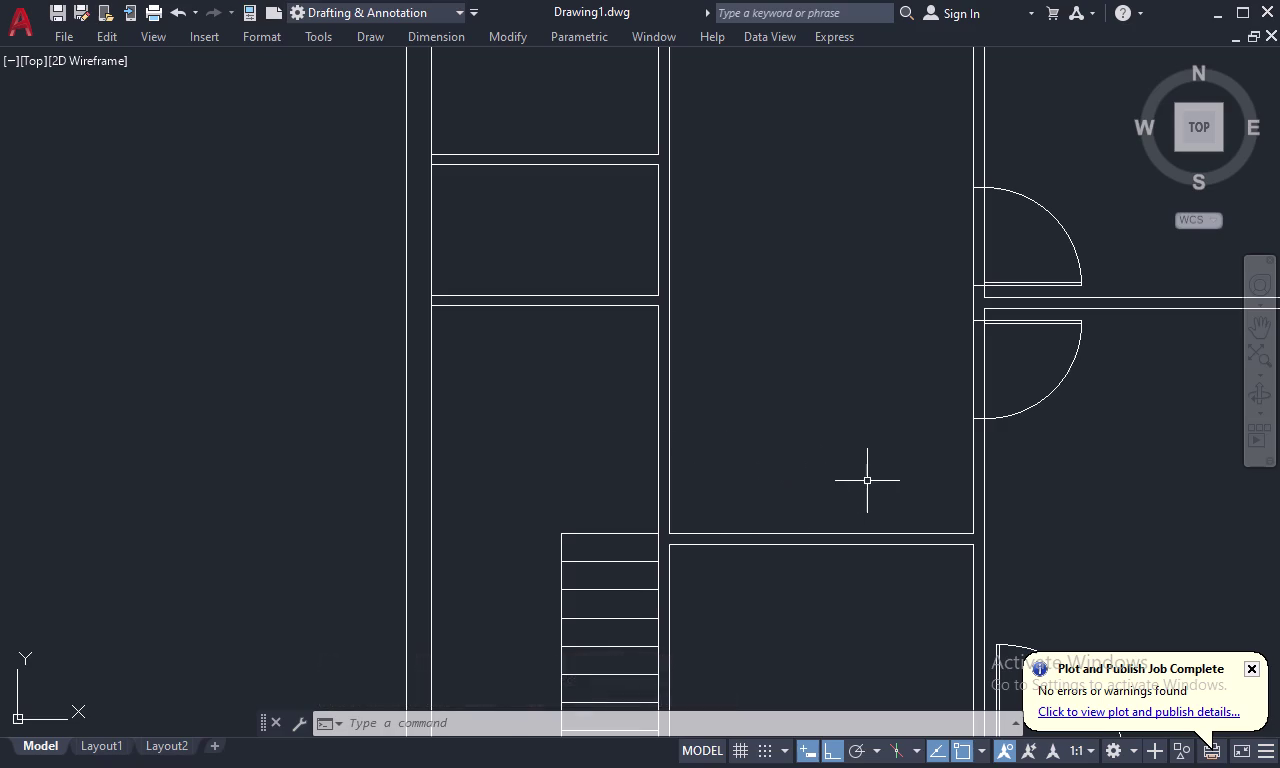
scroll(down, 3)
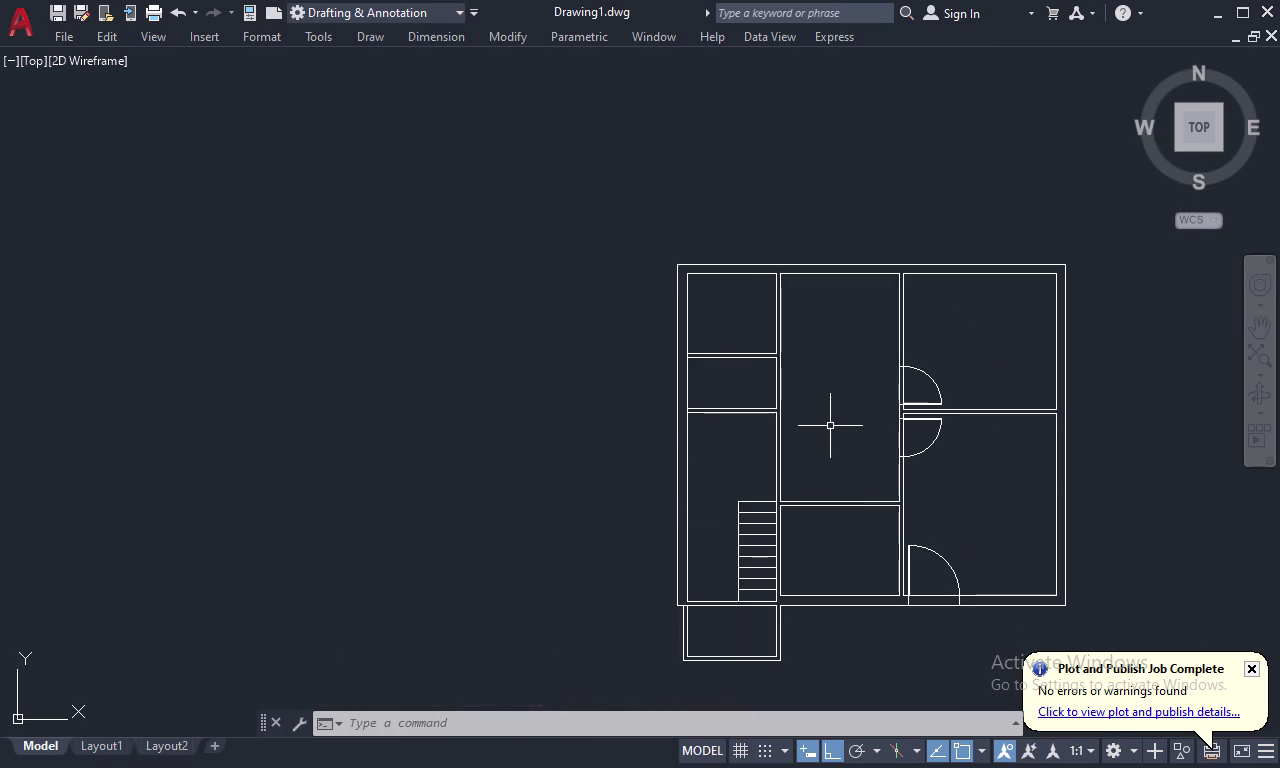
Start a line tracked 15'1" down from the interior wall's top corner.
key(o)
key(space)
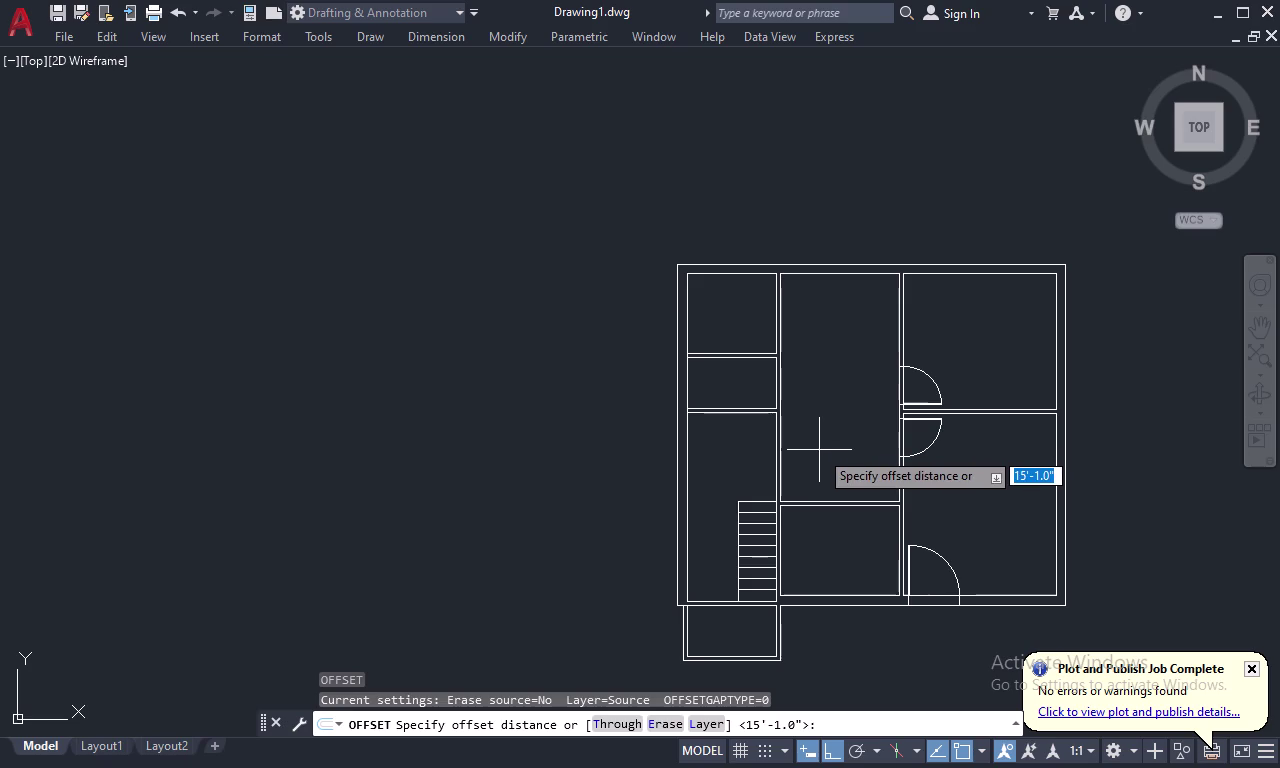
key(Escape)
text(L T)
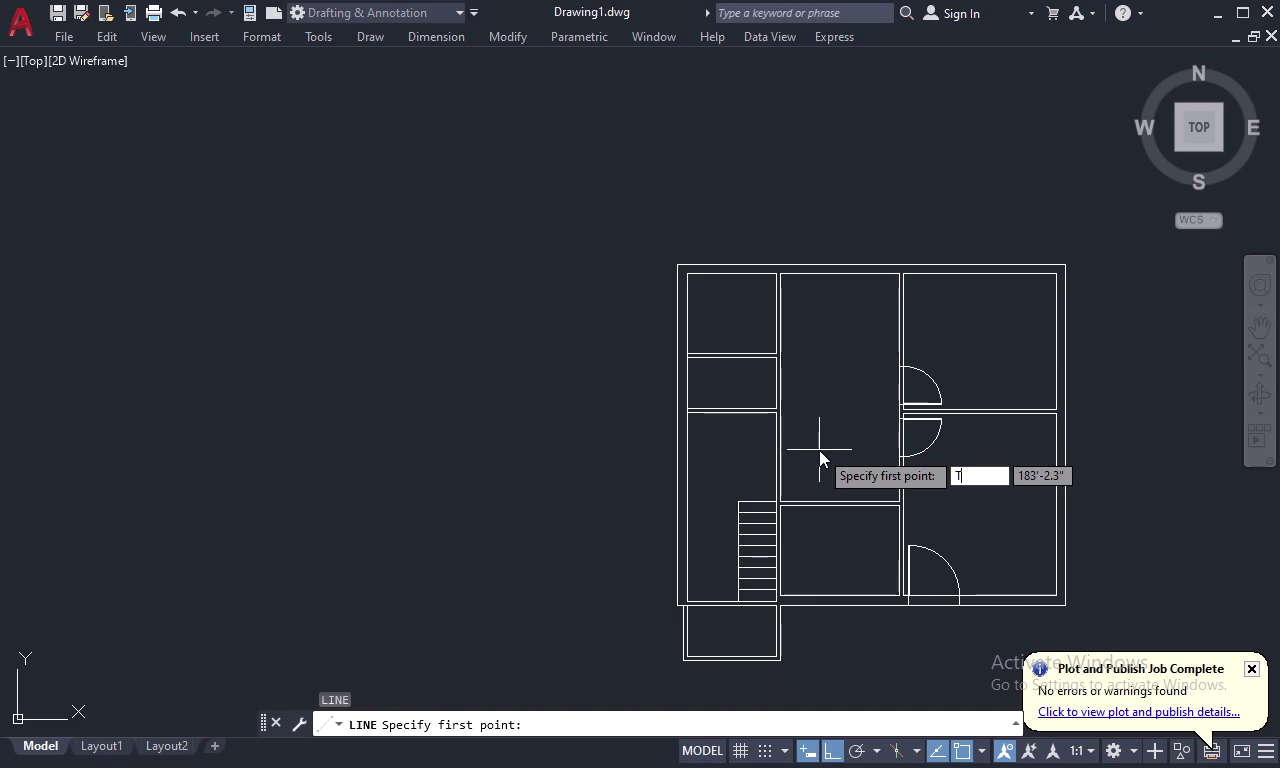
text(K)
key(space)
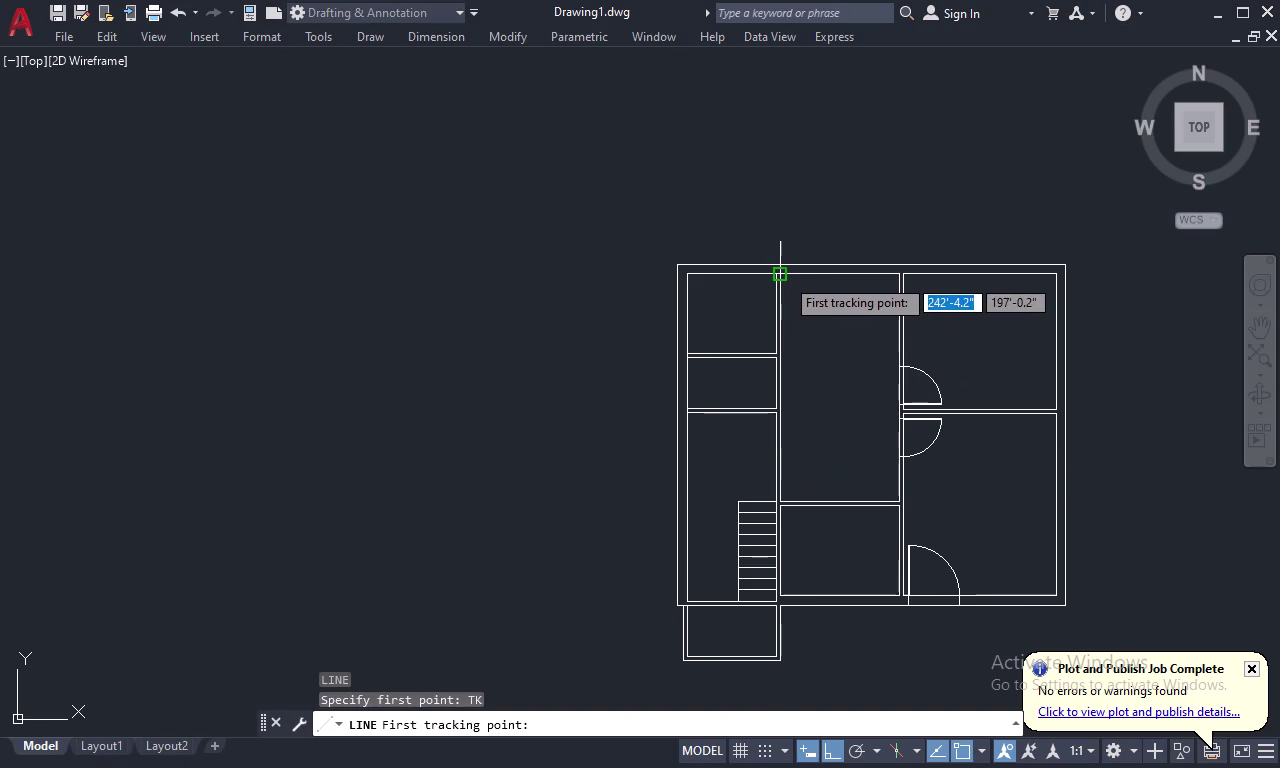
scroll(up, 3)
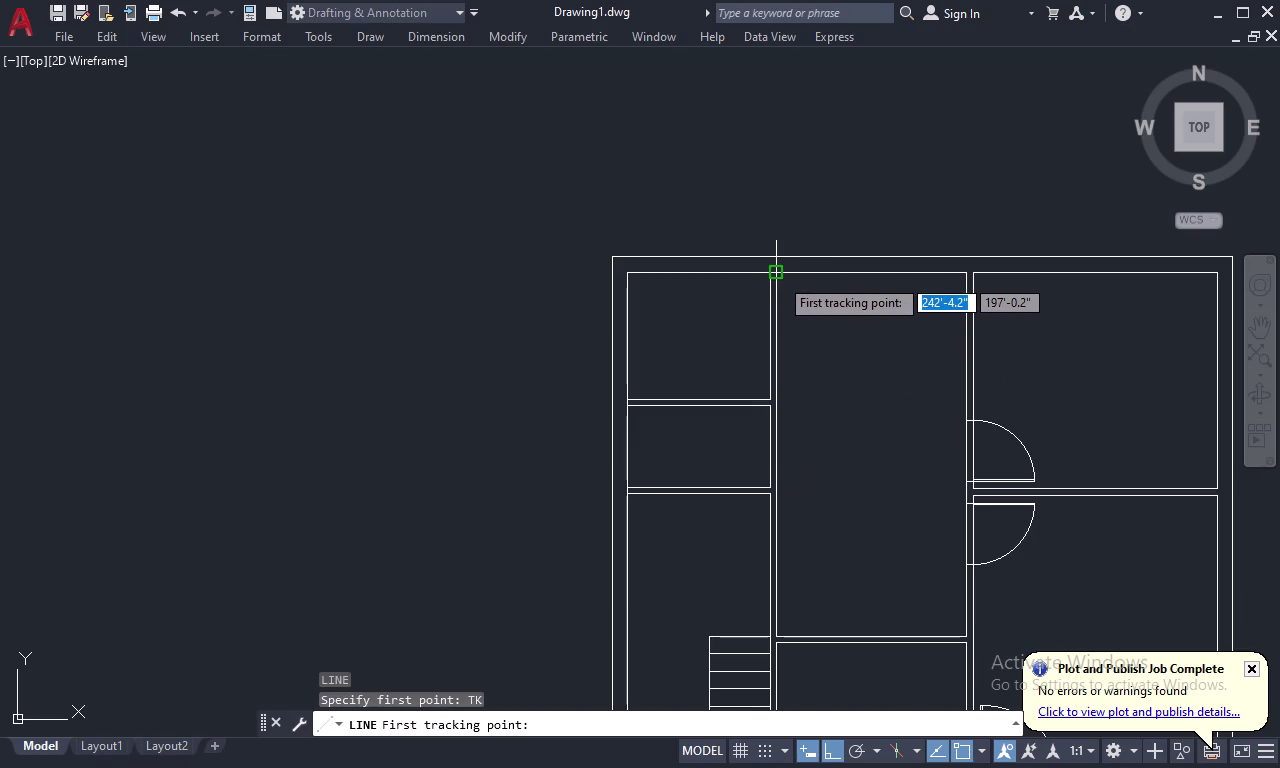
click(779, 277)
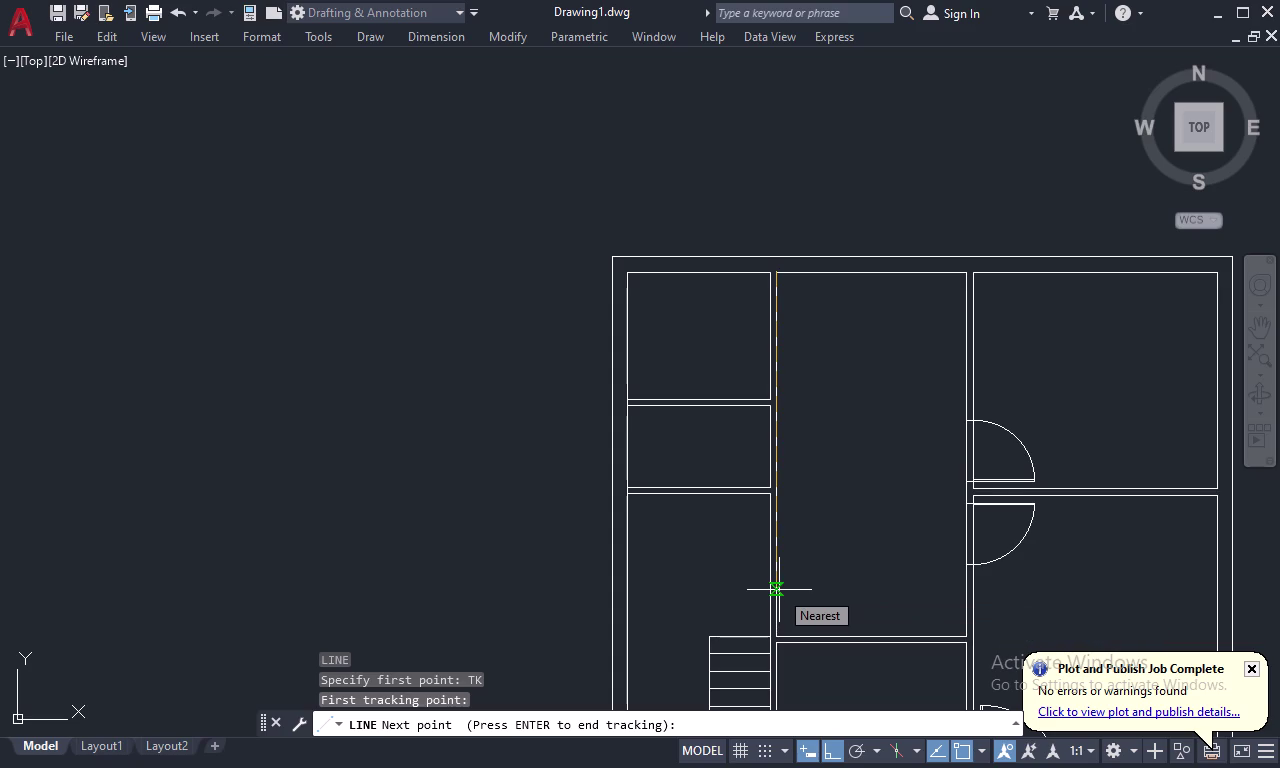
text(15)
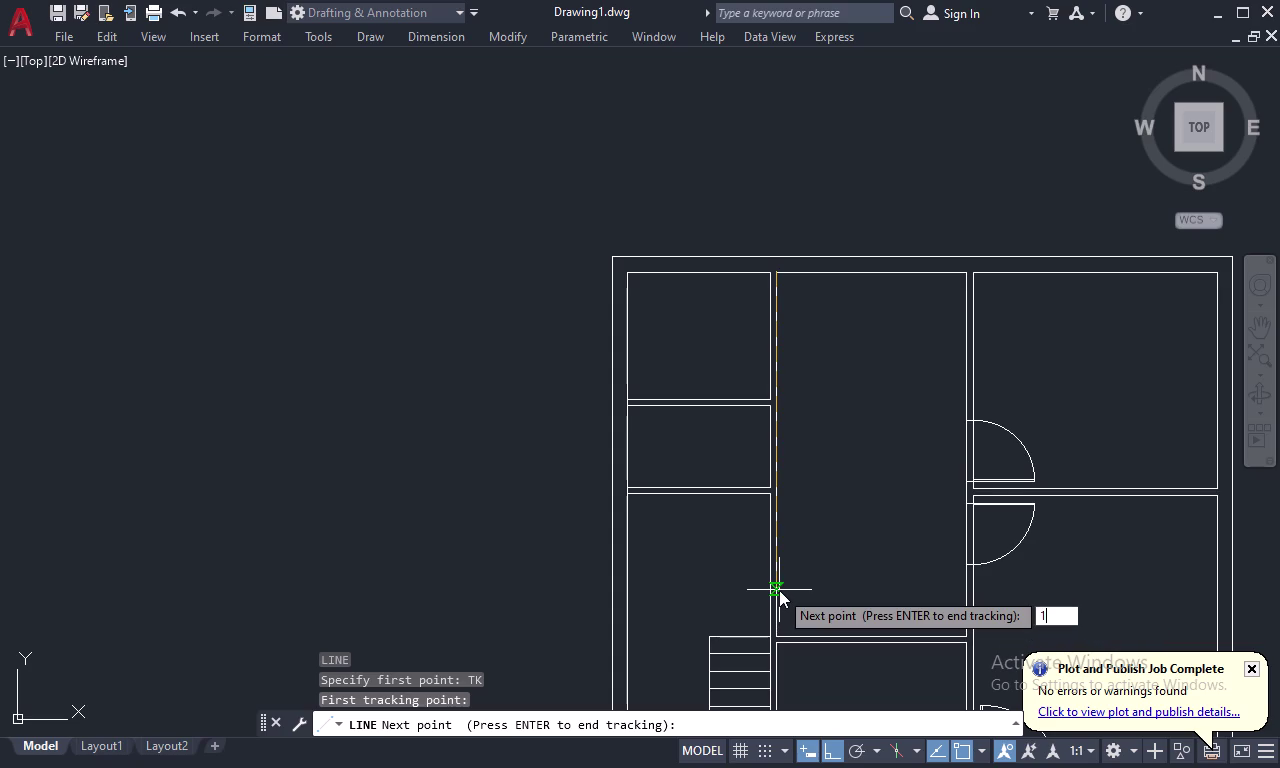
text(')
text(1")
key(Return)
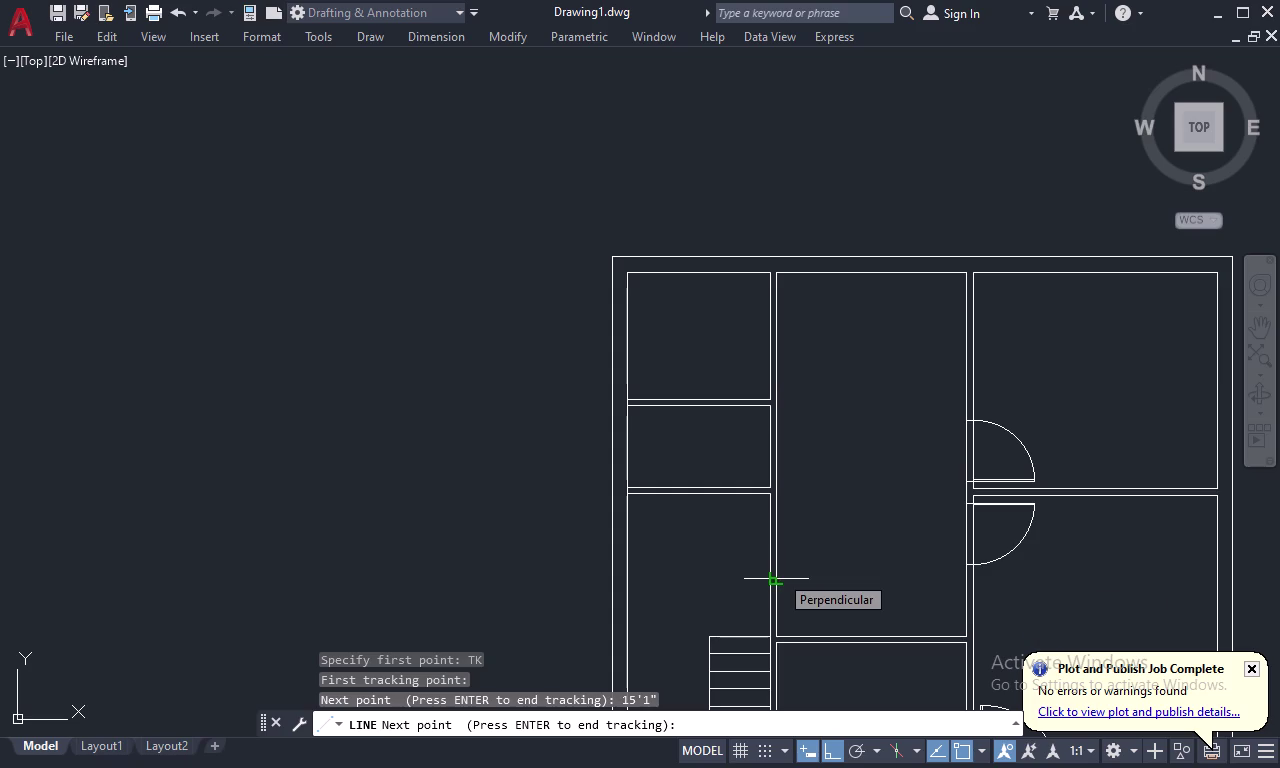
Draw the short line across the interior wall and end the command.
key(space)
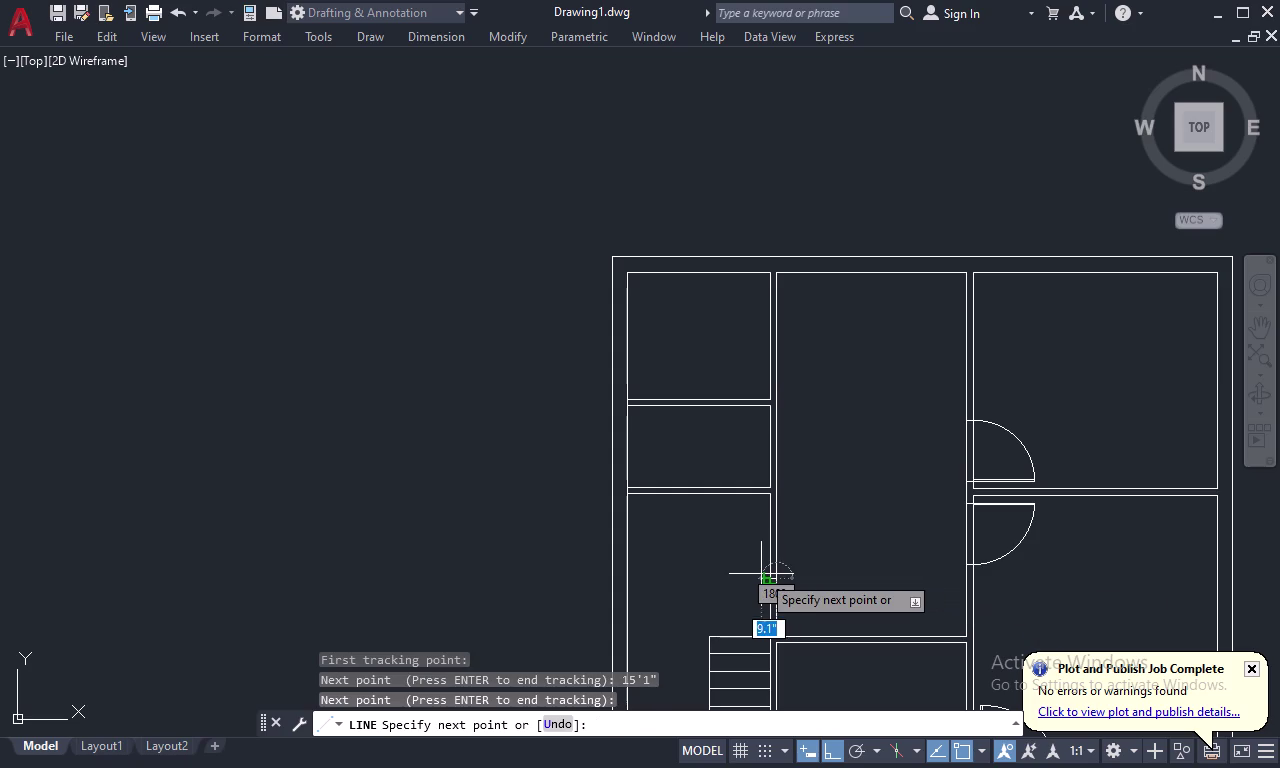
scroll(up, 3)
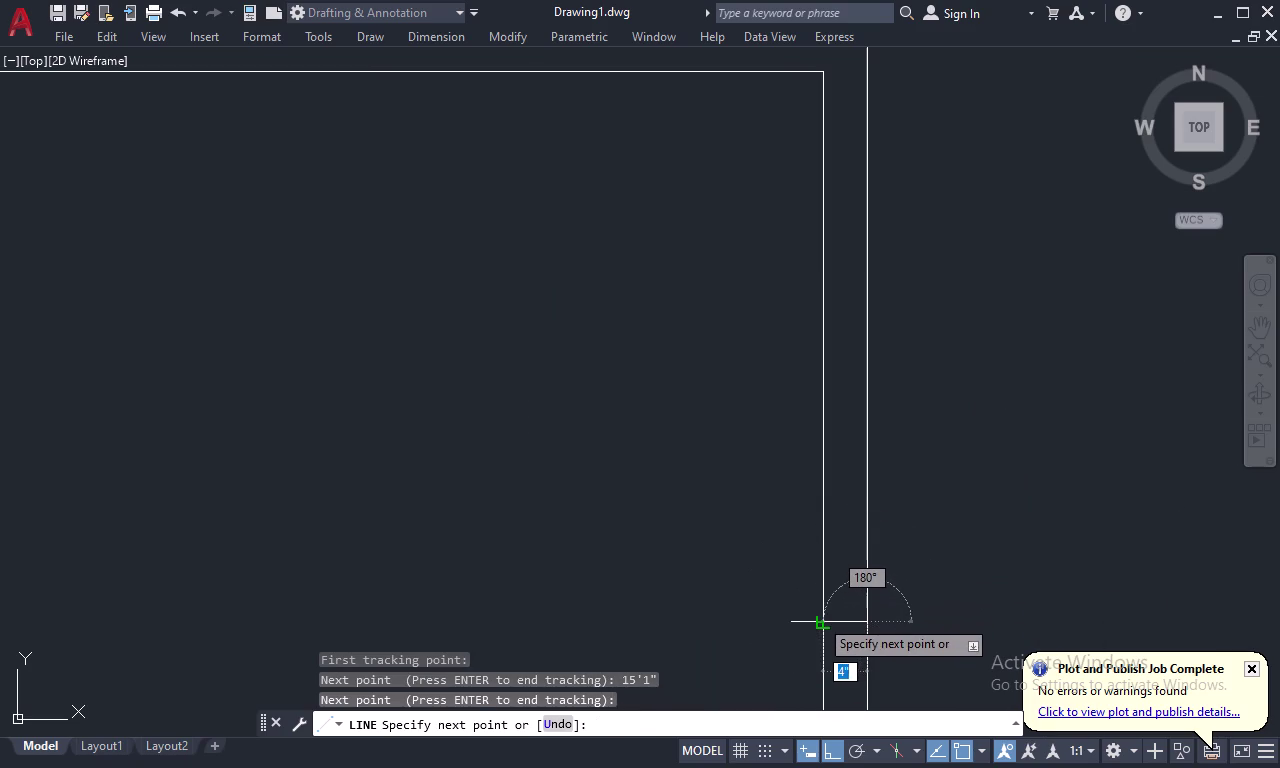
click(819, 618)
key(Escape)
scroll(down, 3)
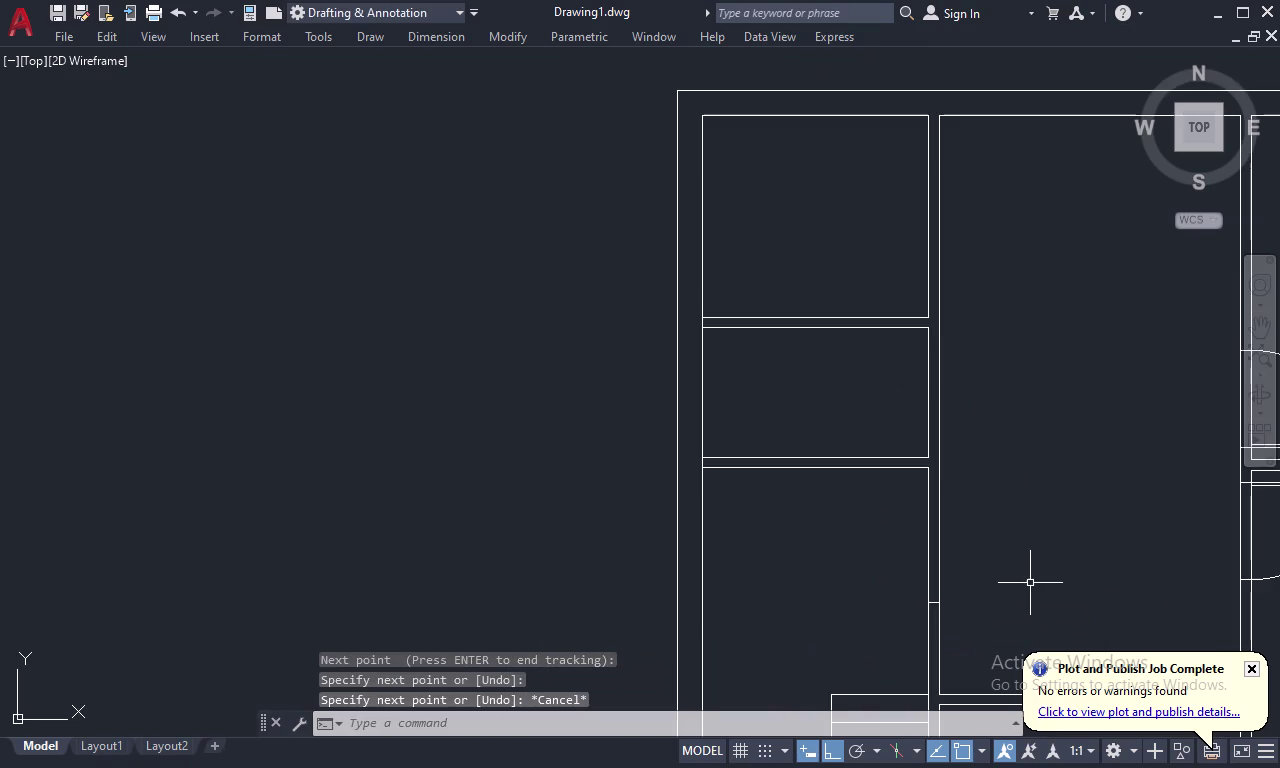
middle_drag(1031, 583, 850, 458)
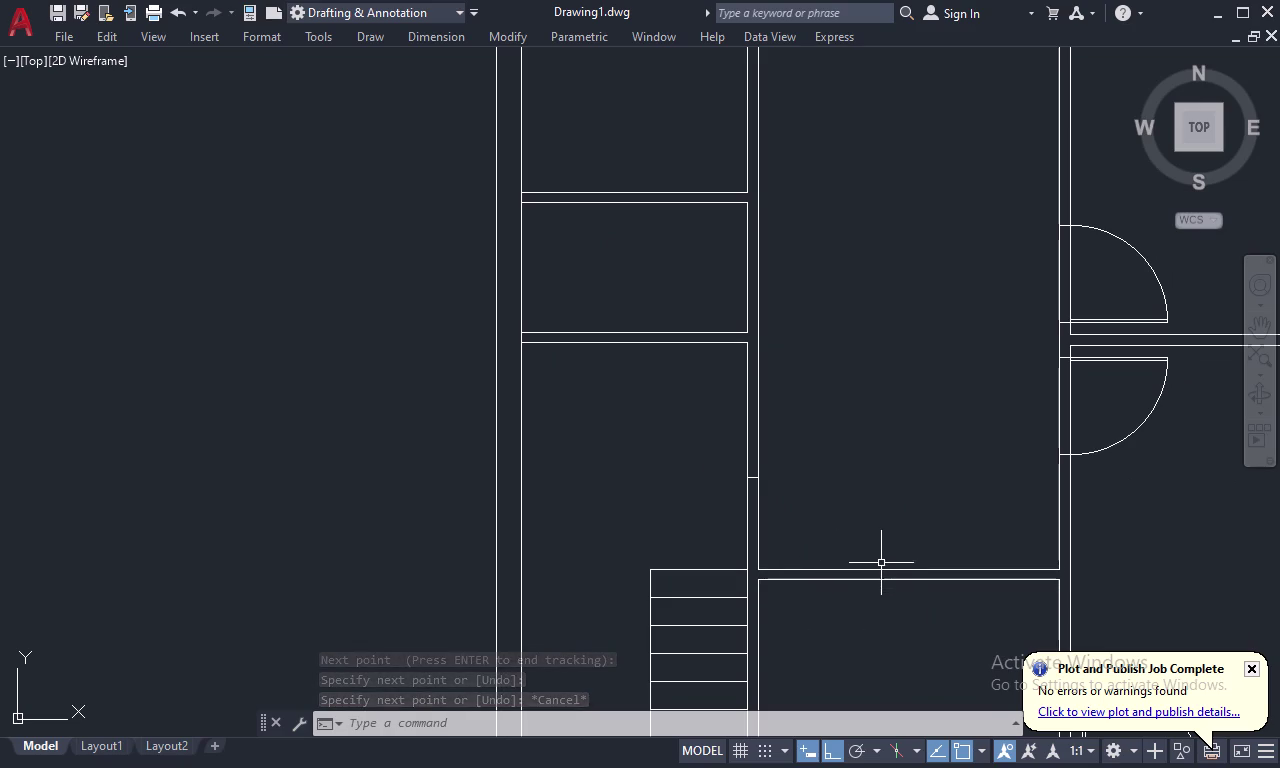
Extend the room's top wall line to the vertical interior wall.
text(TR)
key(space)
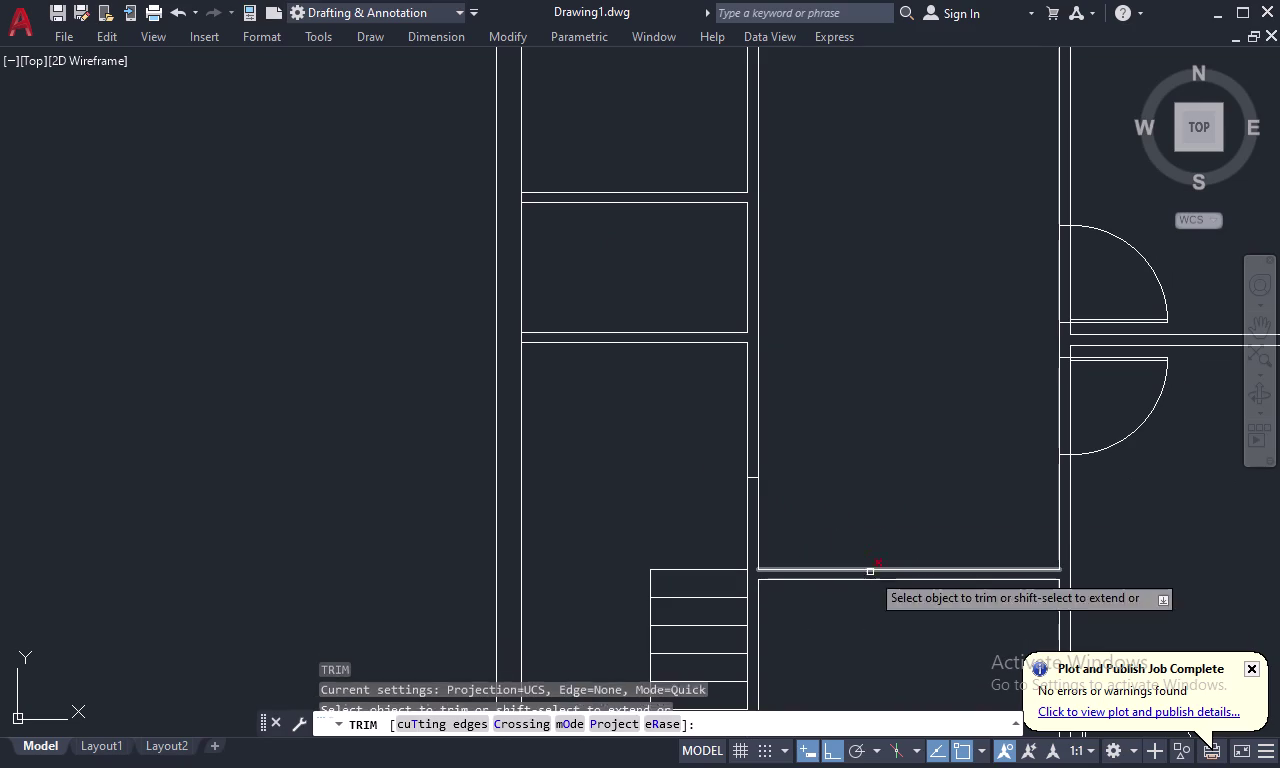
key(Escape)
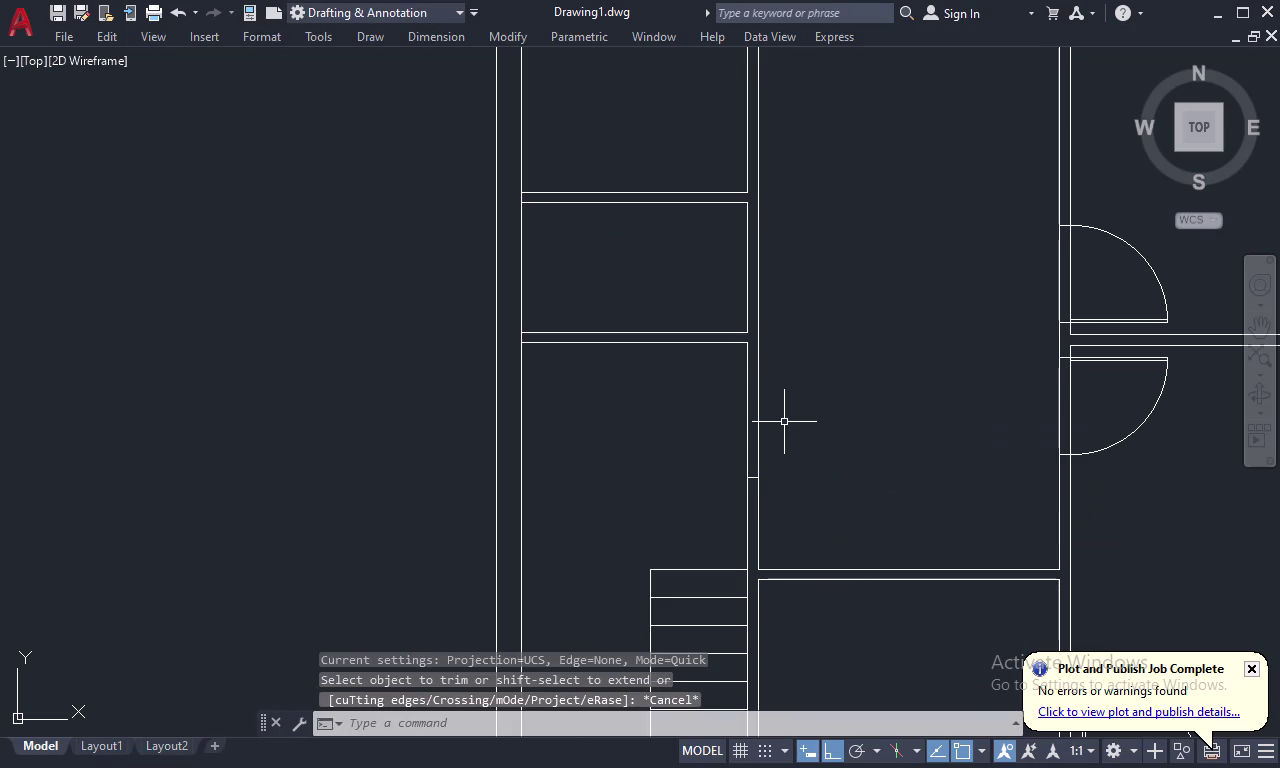
key(Escape)
text(EX)
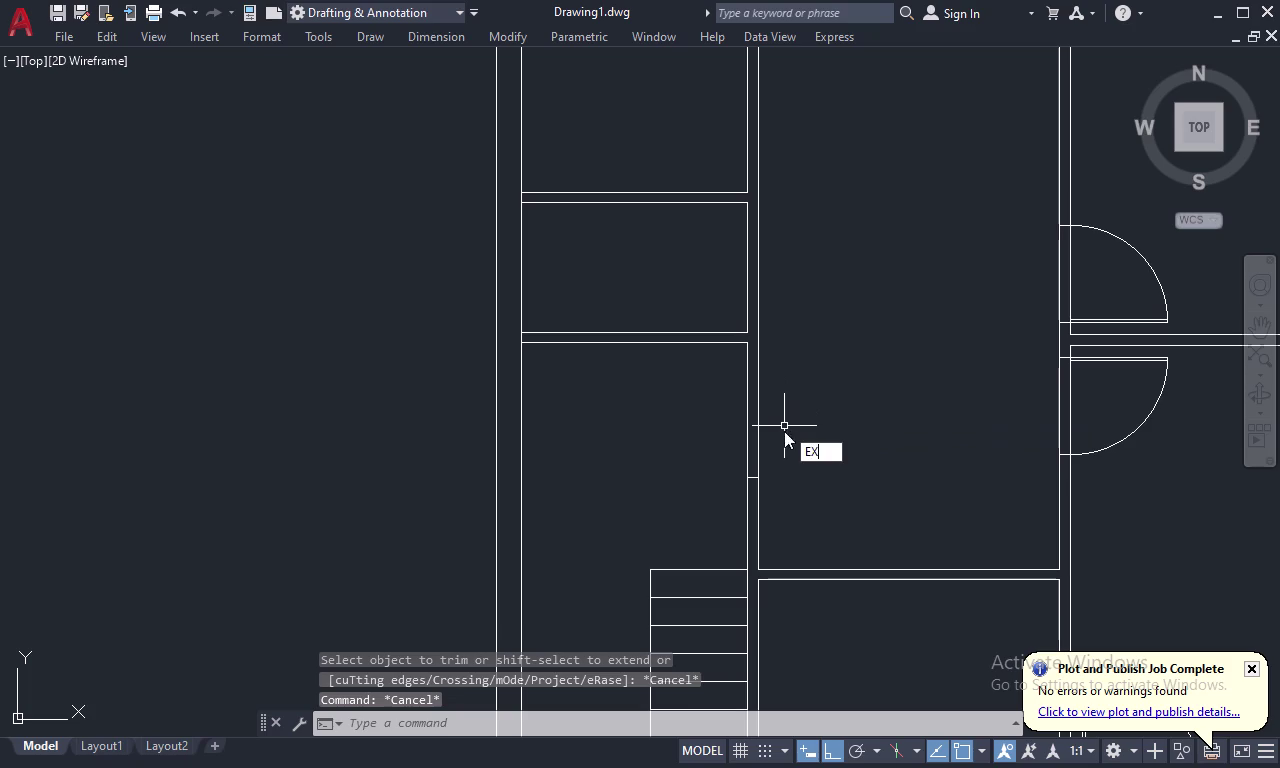
key(space)
click(719, 343)
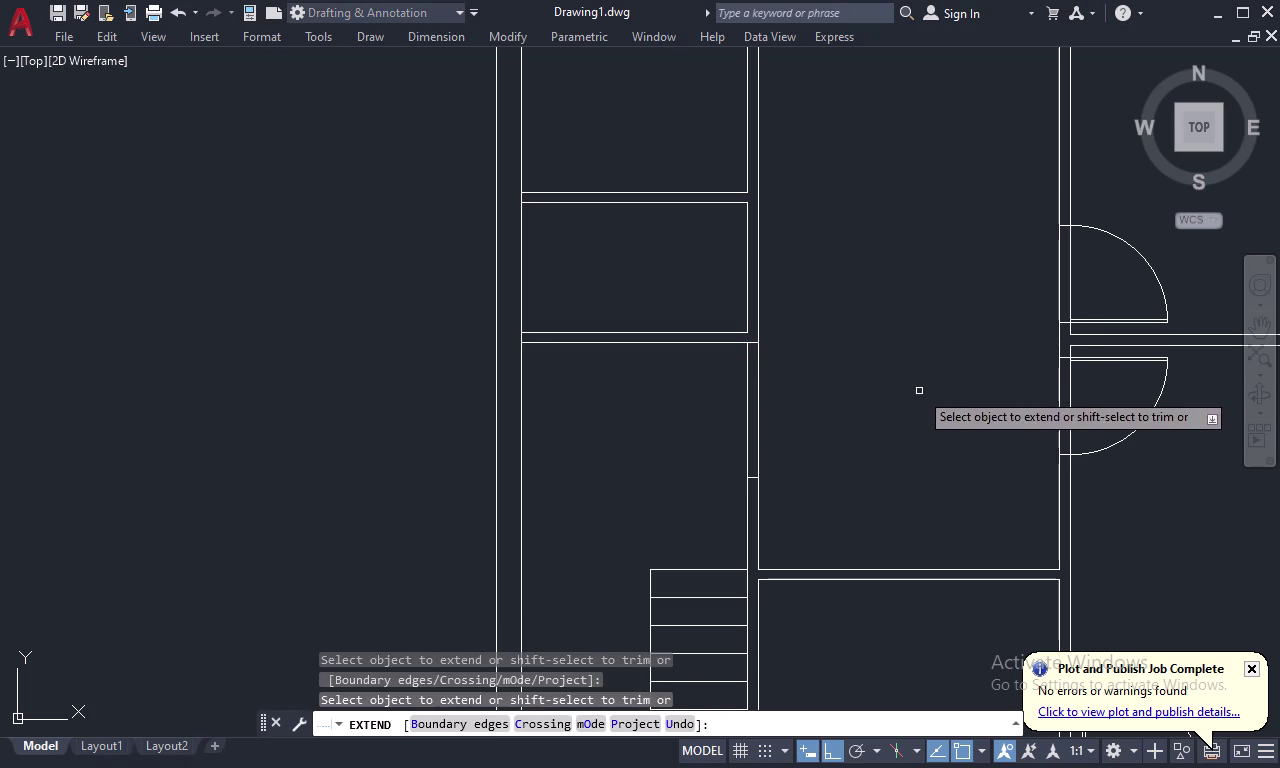
key(Escape)
Fence-trim an opening through the interior wall, then undo the trim.
key(t)
key(r)
key(space)
drag(877, 390, 676, 419)
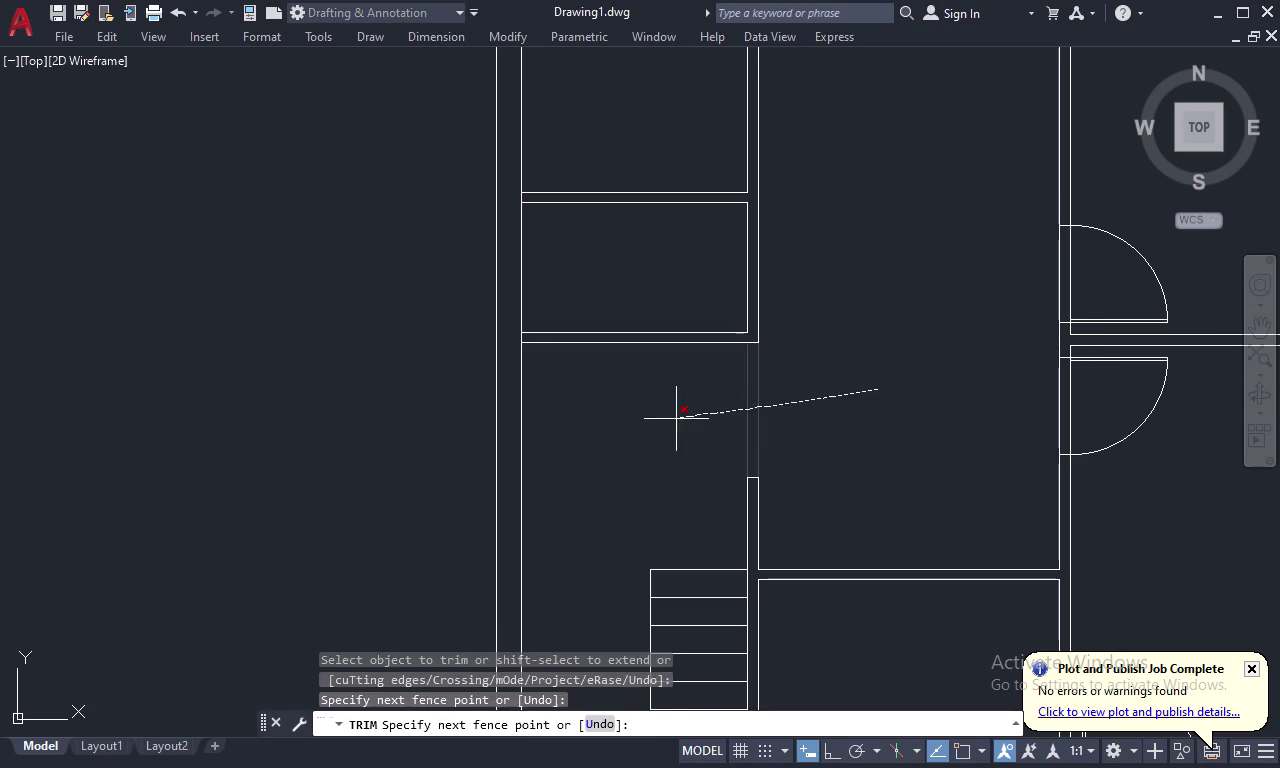
drag(676, 419, 674, 420)
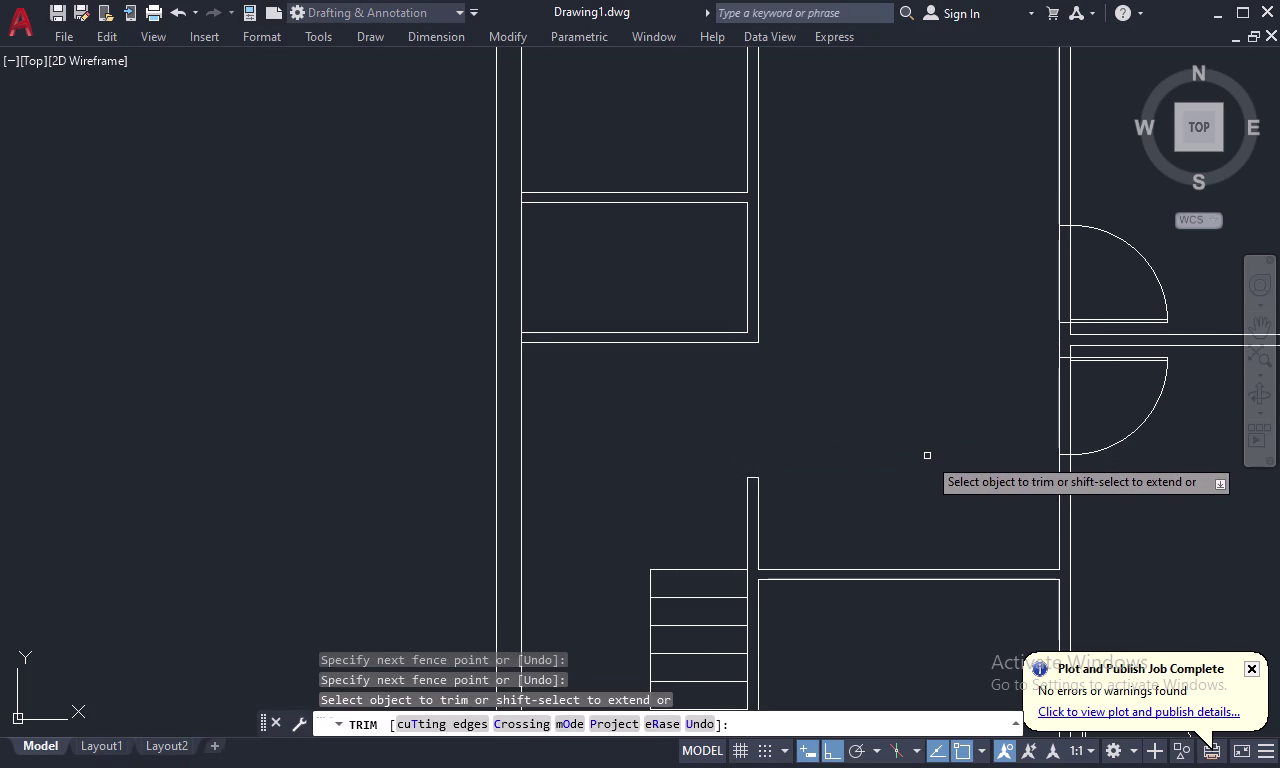
key(ctrl+z)
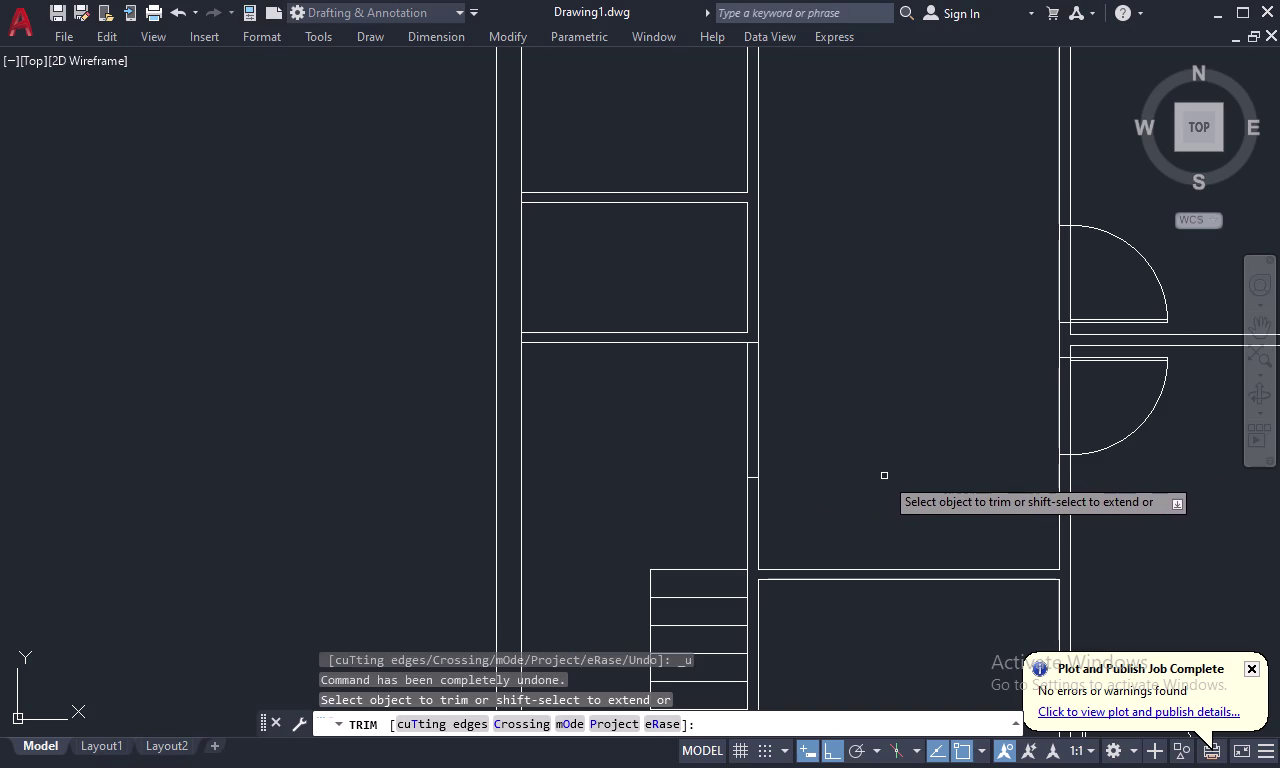
key(Escape)
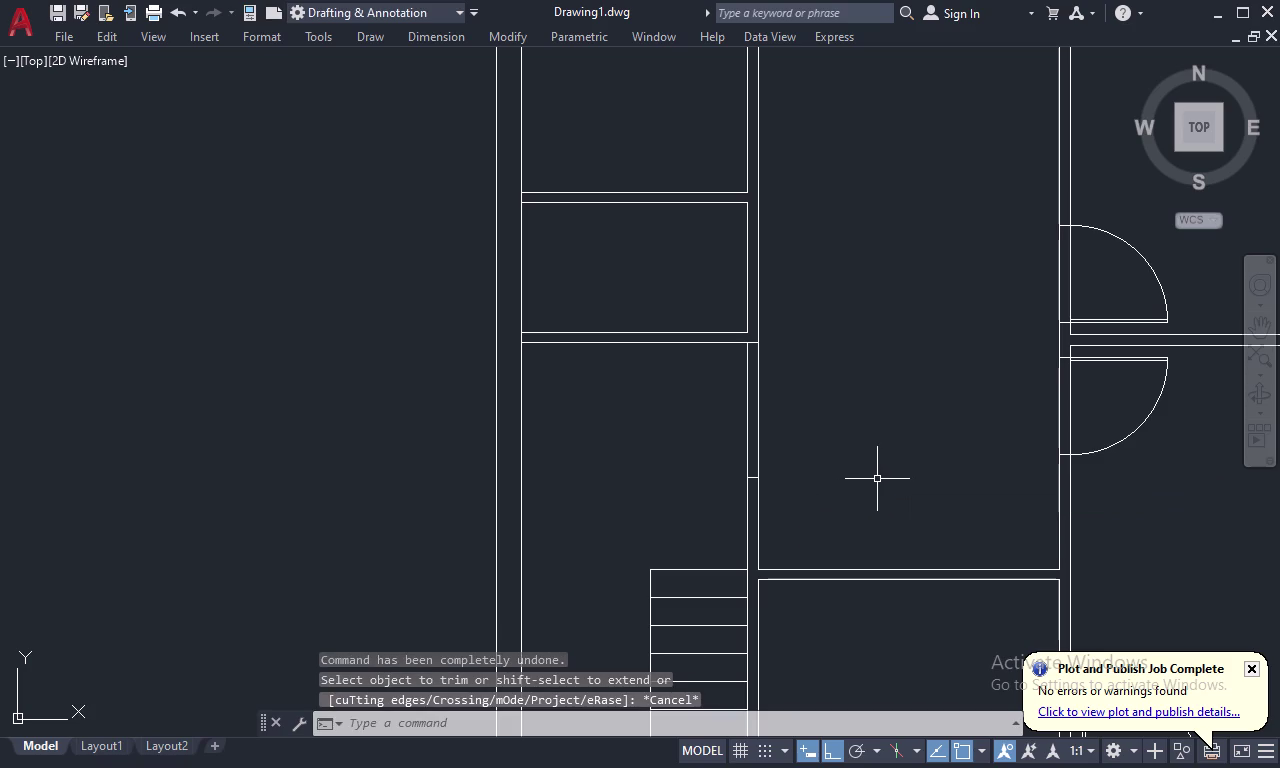
key(Escape)
Draw a short line across the interior wall, tracked 4.5 from the junction corner.
text(L)
key(space)
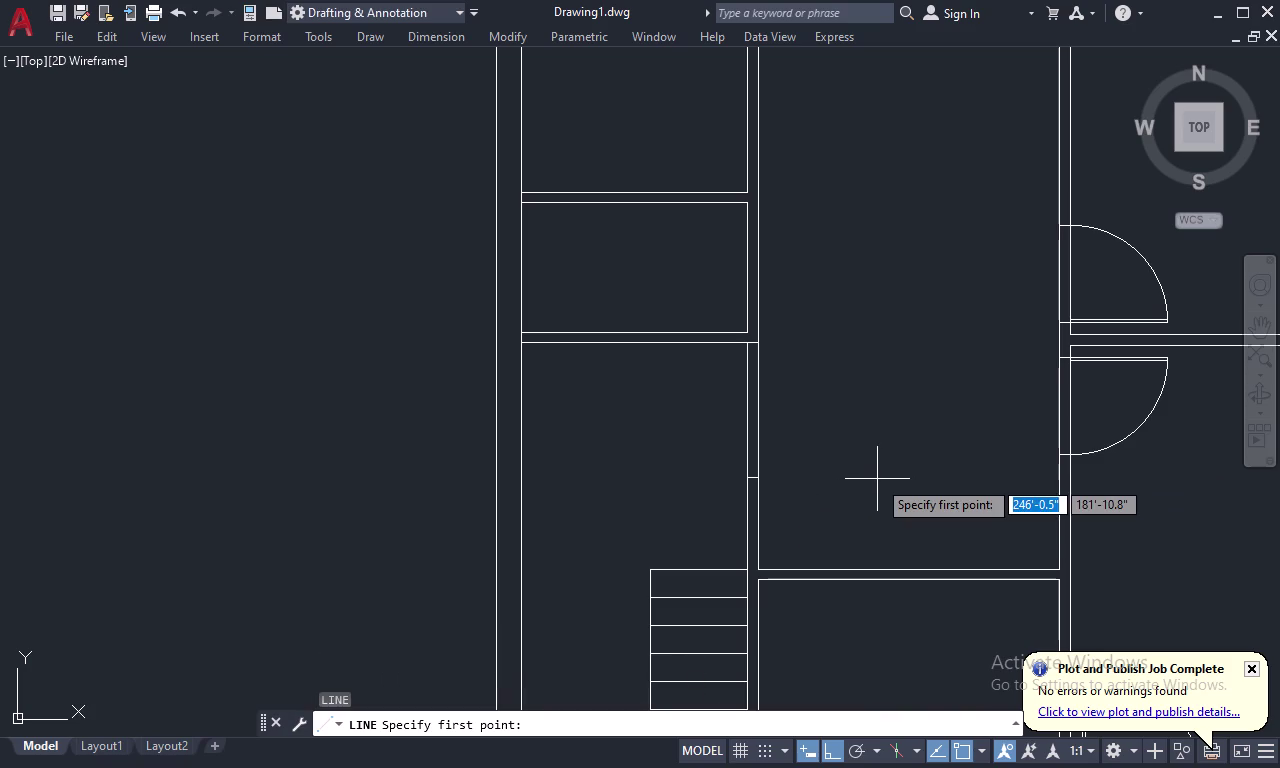
text(TK)
key(space)
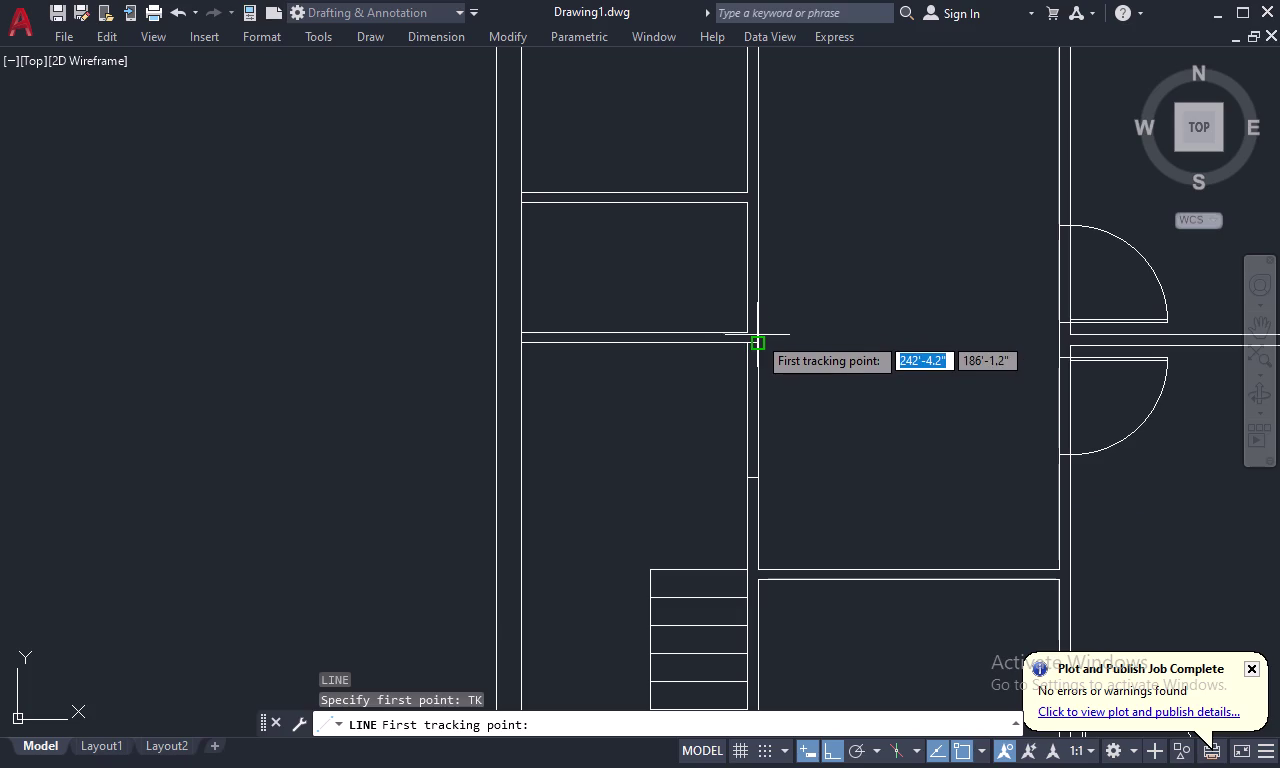
click(757, 343)
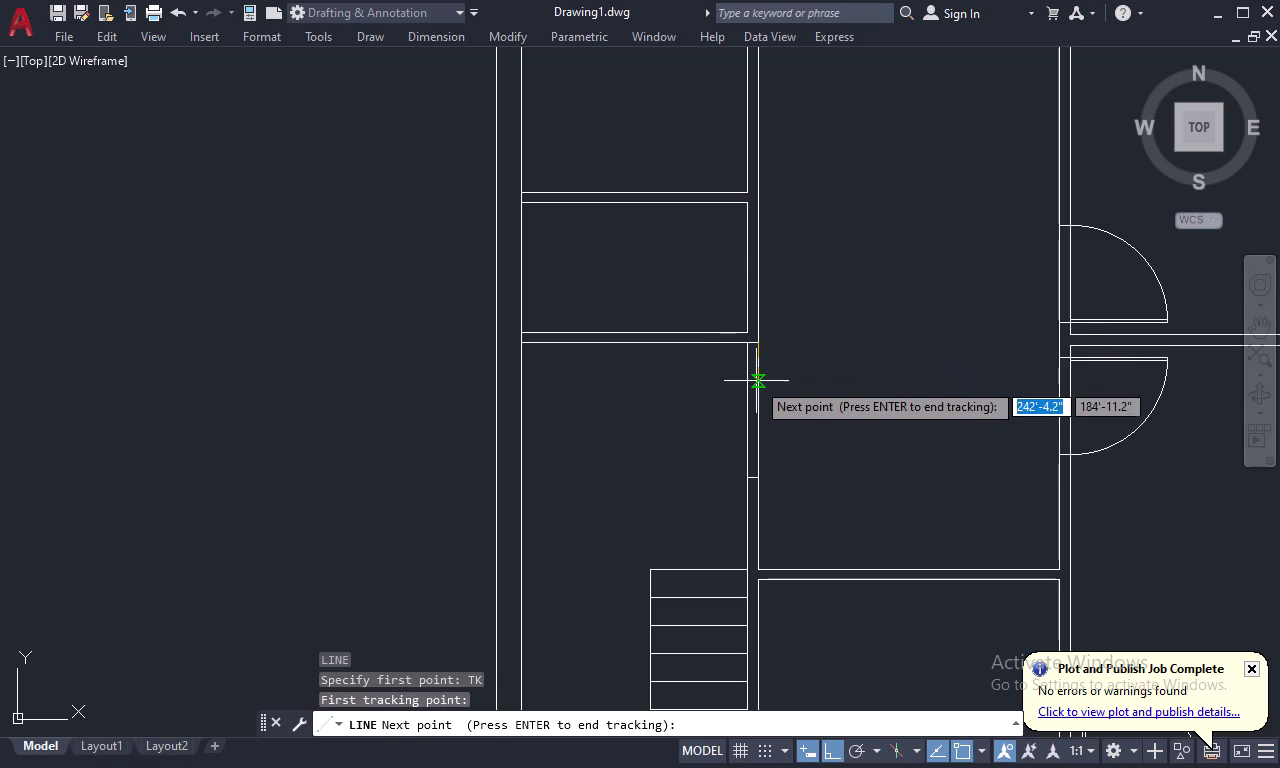
text(4.5)
key(space)
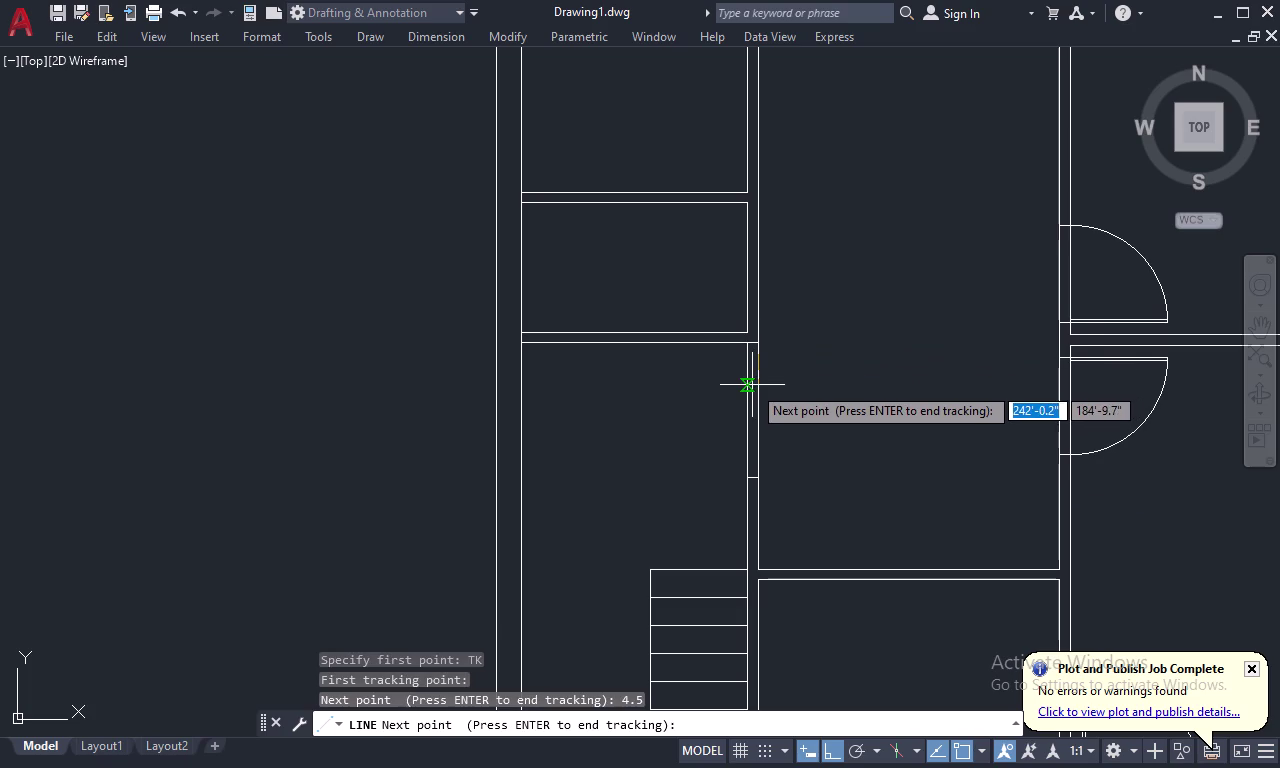
key(space)
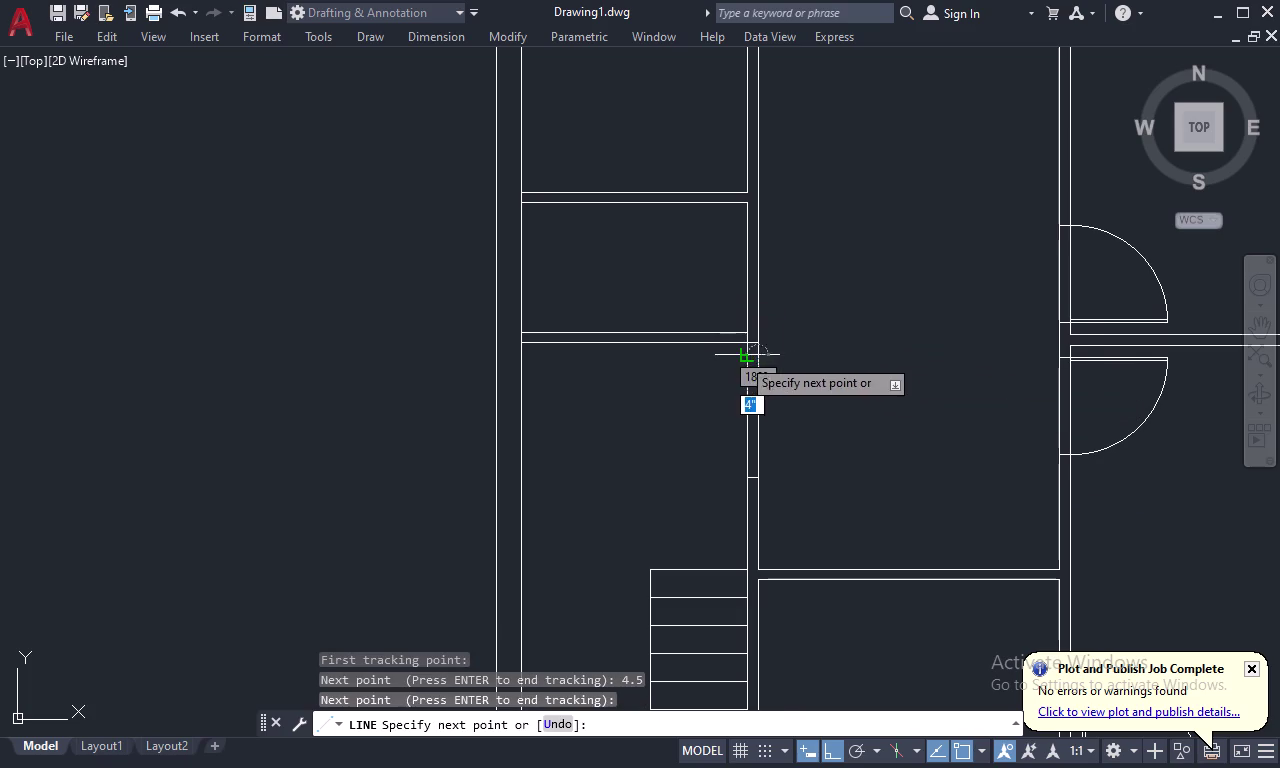
scroll(up, 3)
click(767, 349)
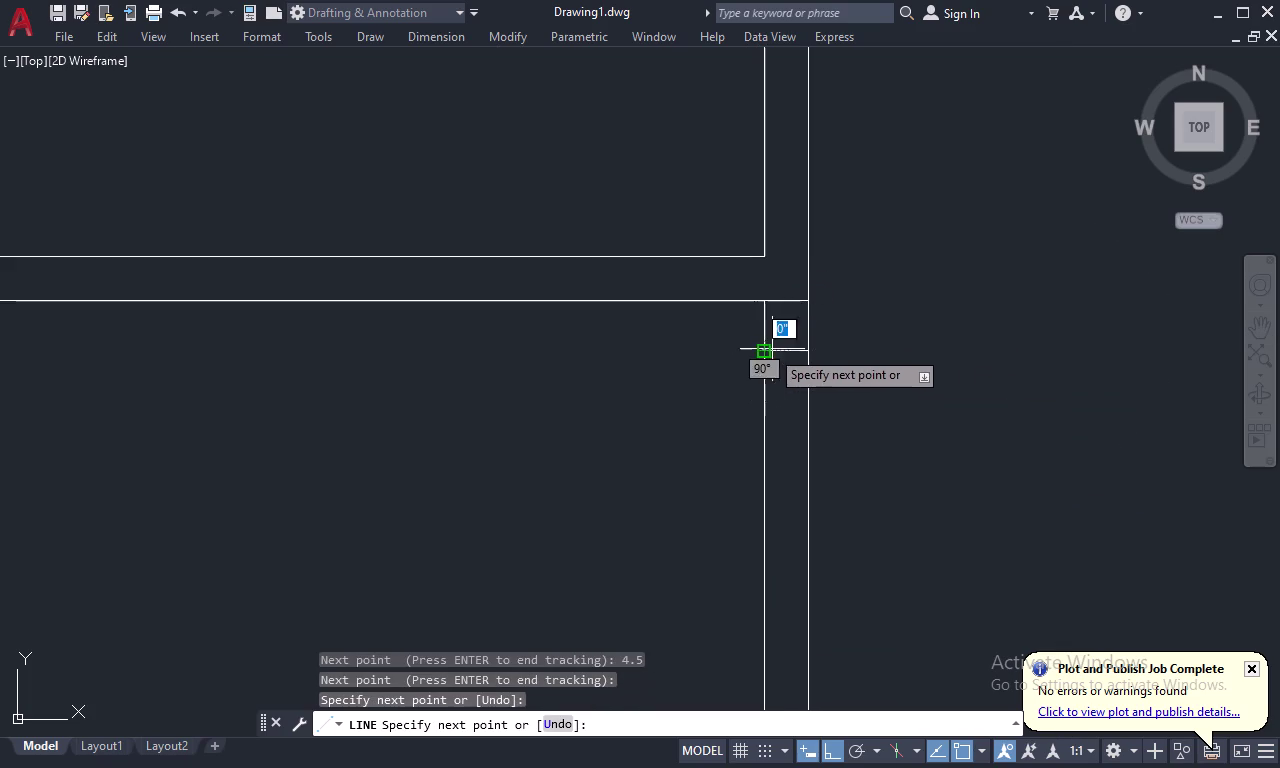
key(Escape)
scroll(down, 3)
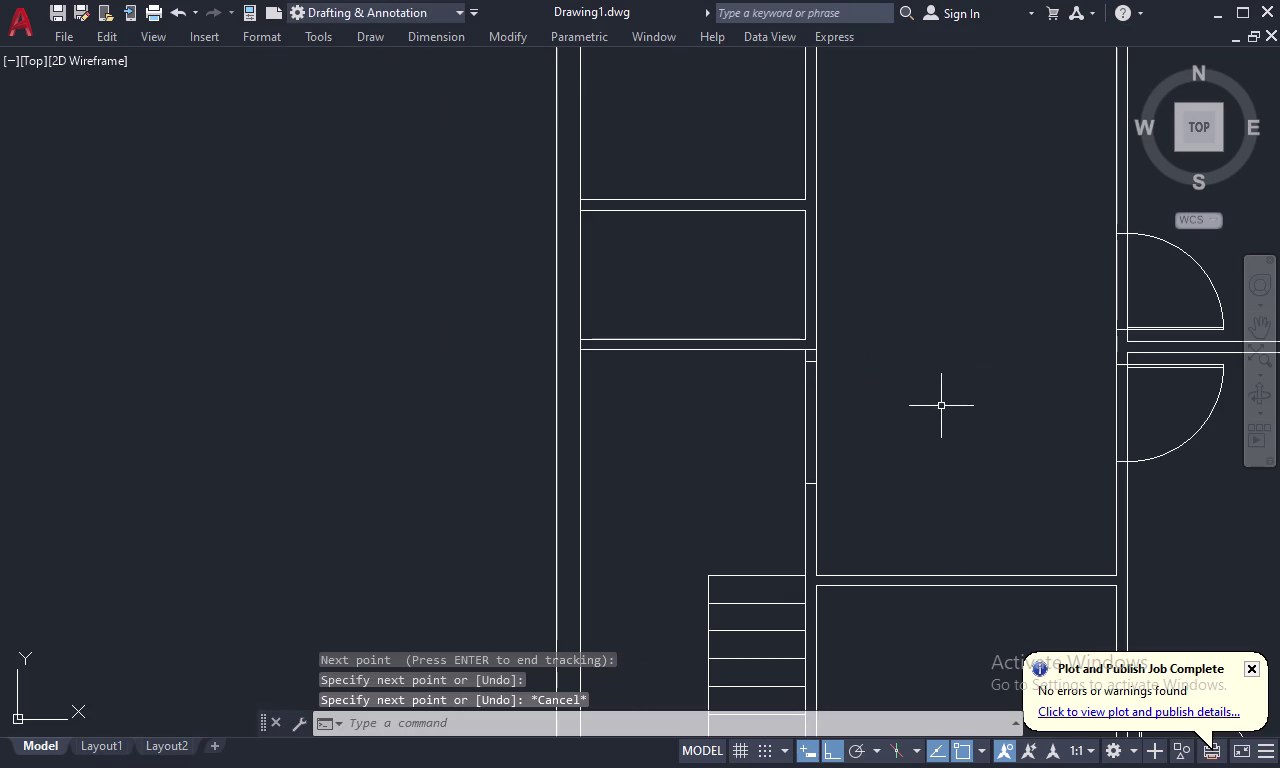
Select the door panel and swing arc near the door swings.
middle_drag(1160, 403, 1017, 421)
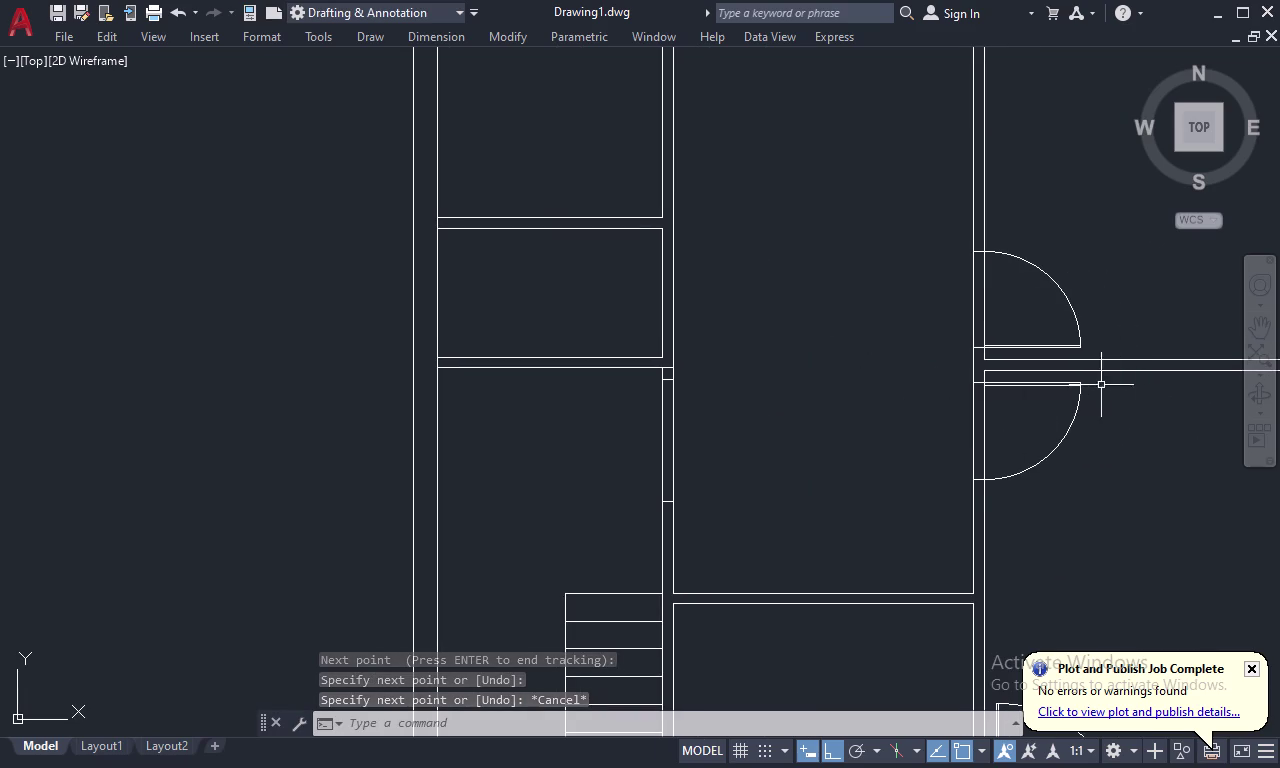
scroll(up, 3)
drag(1066, 377, 1038, 476)
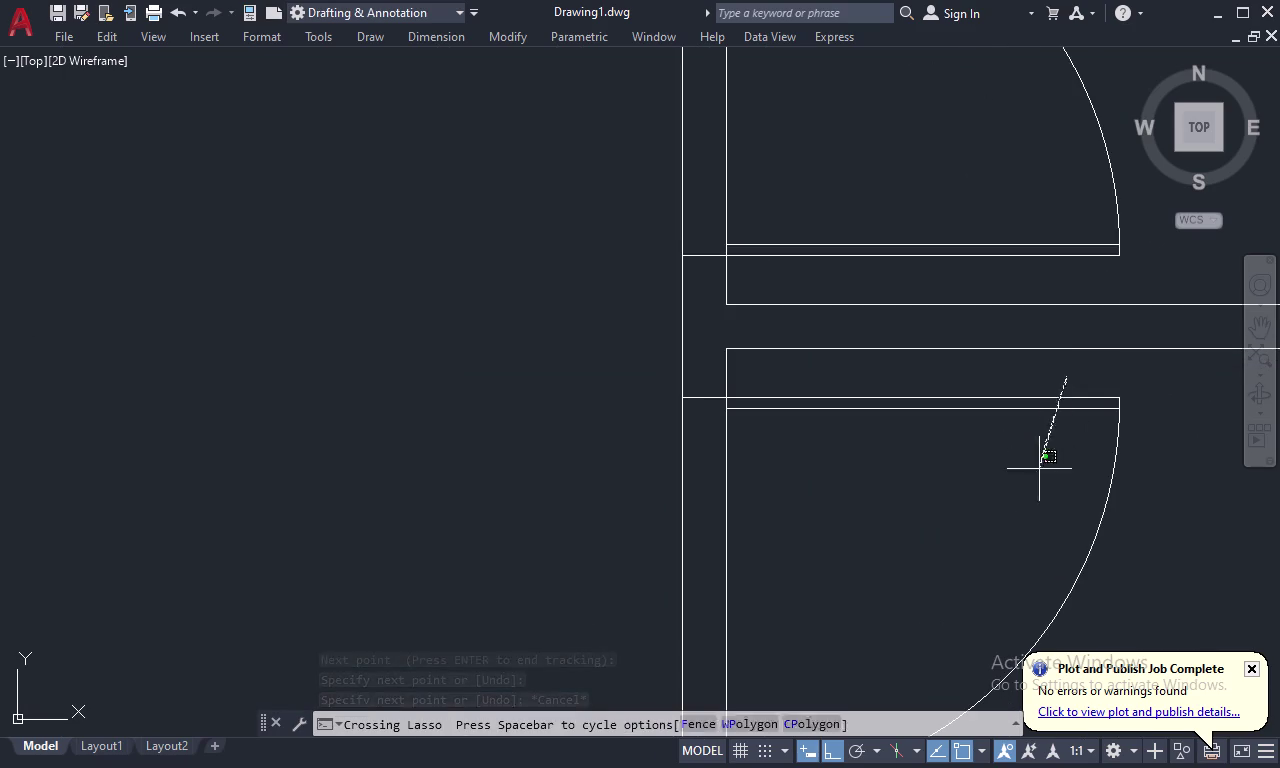
drag(1038, 476, 1131, 627)
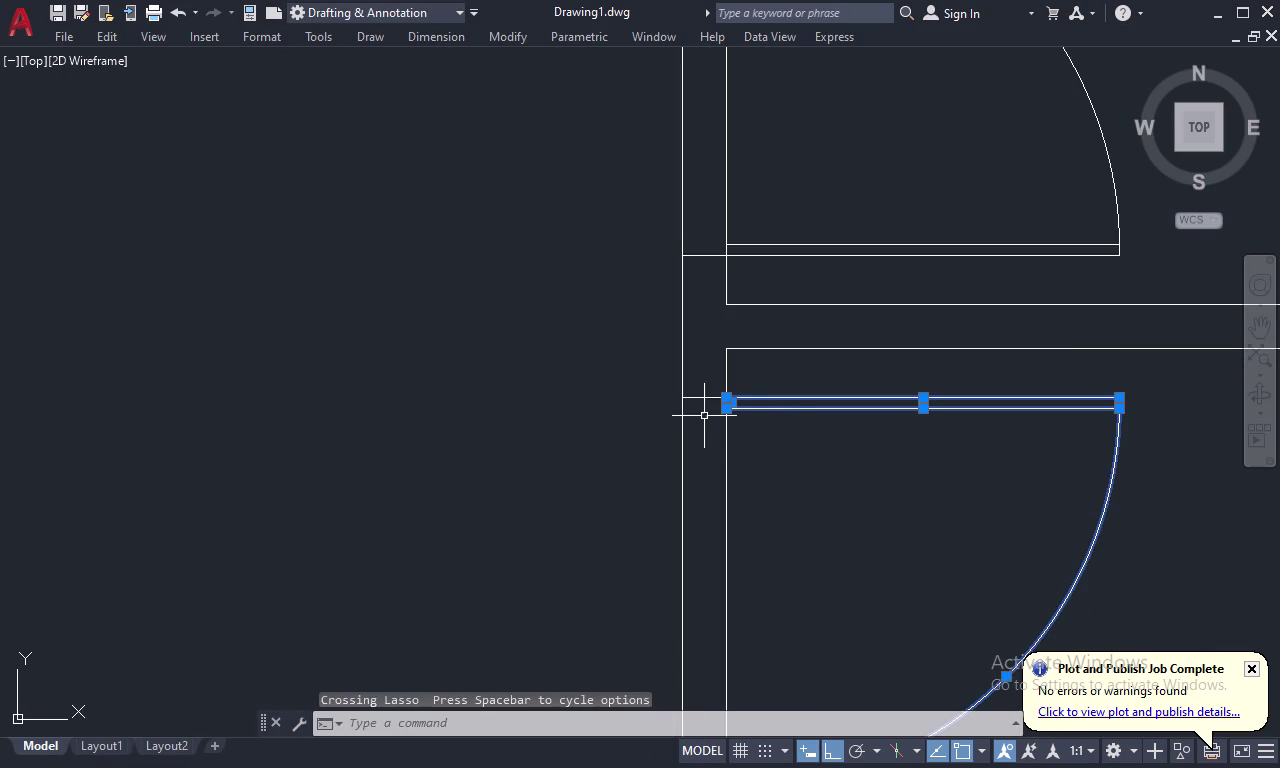
Copy the door panel, swing arc and end line from the hinge corner into the other opening.
middle_drag(790, 435, 823, 303)
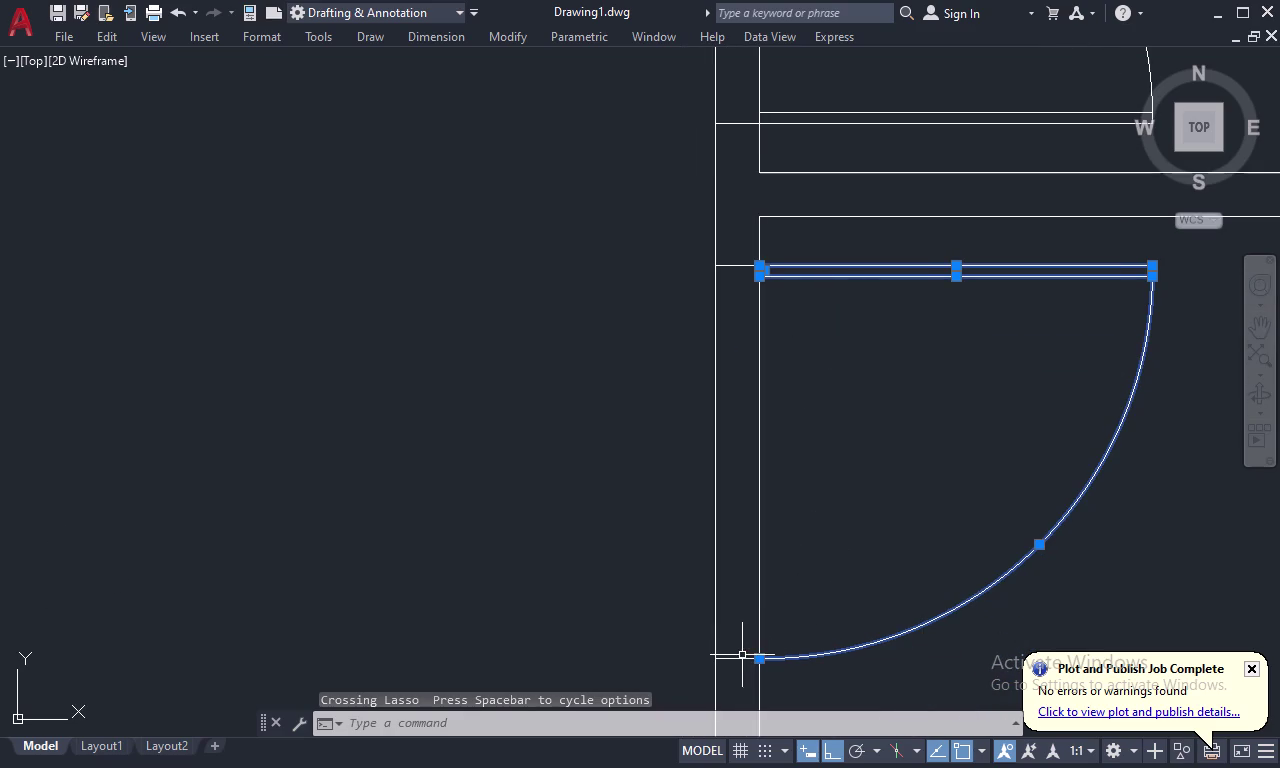
click(736, 660)
right_click(911, 502)
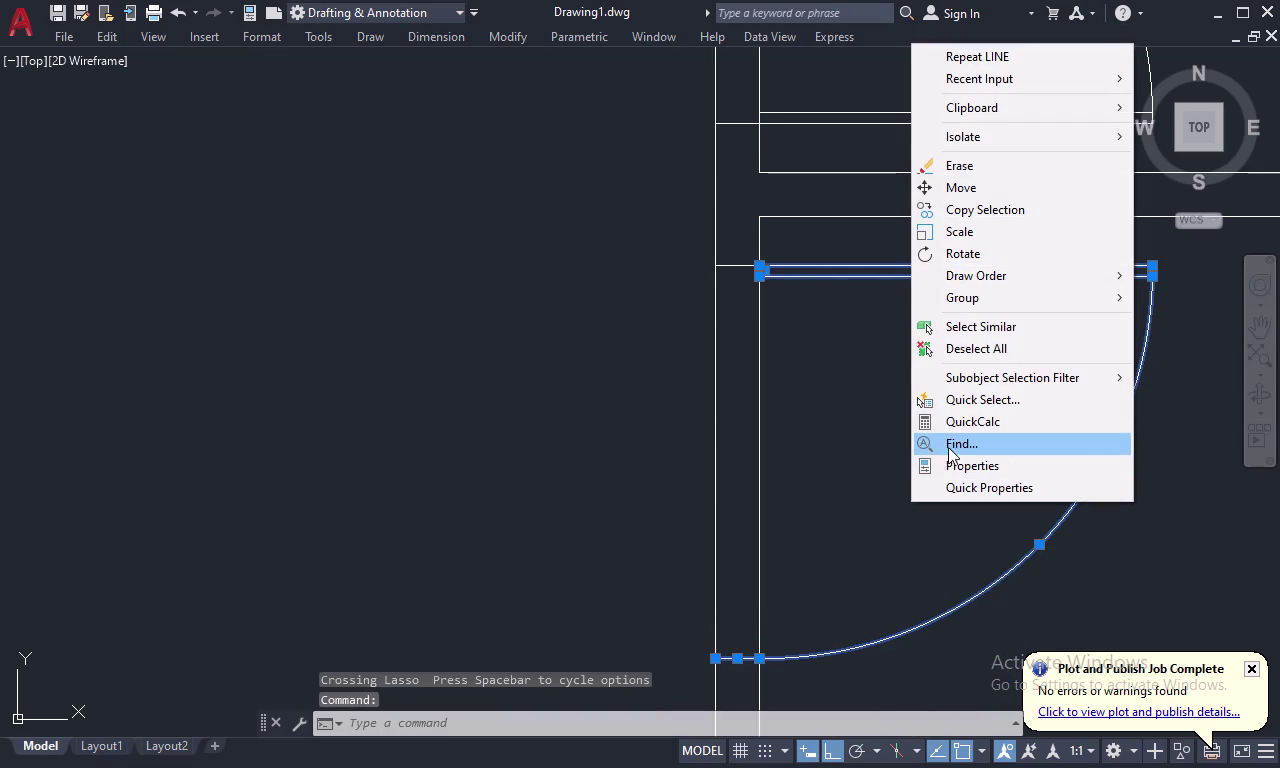
click(987, 211)
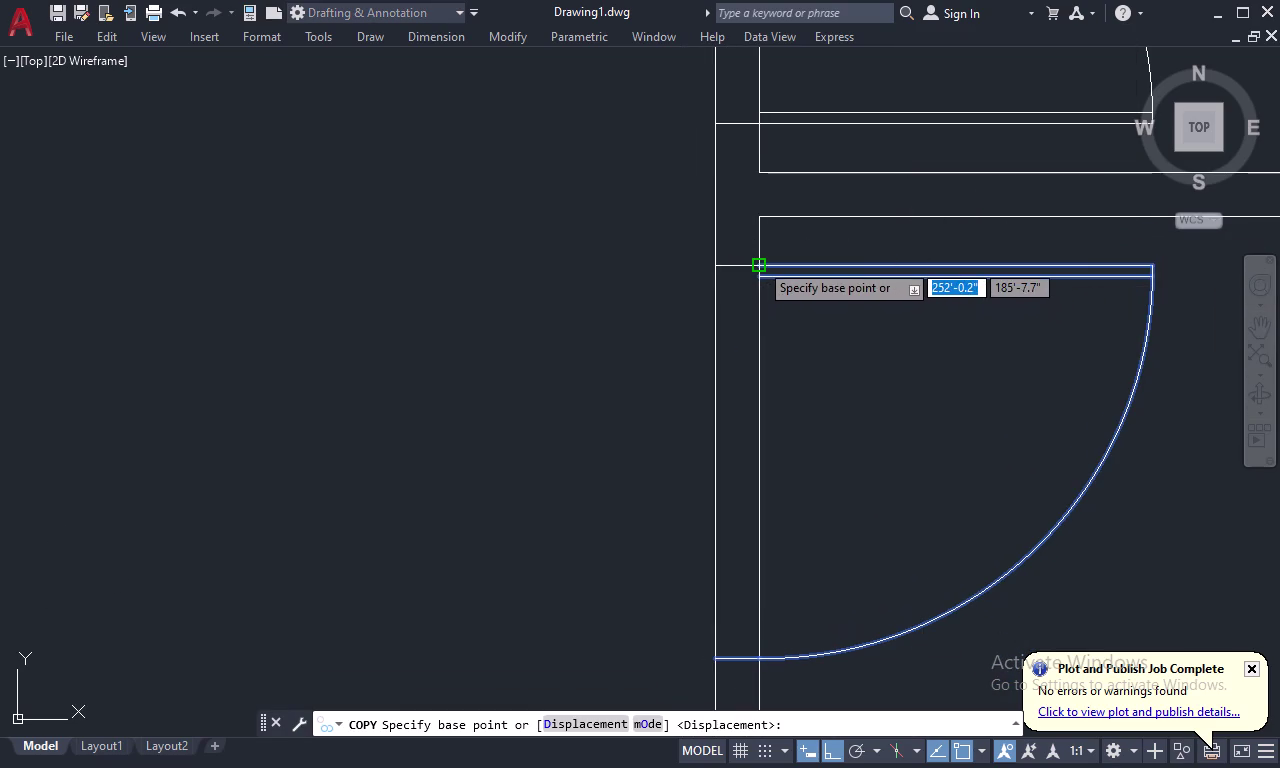
scroll(up, 3)
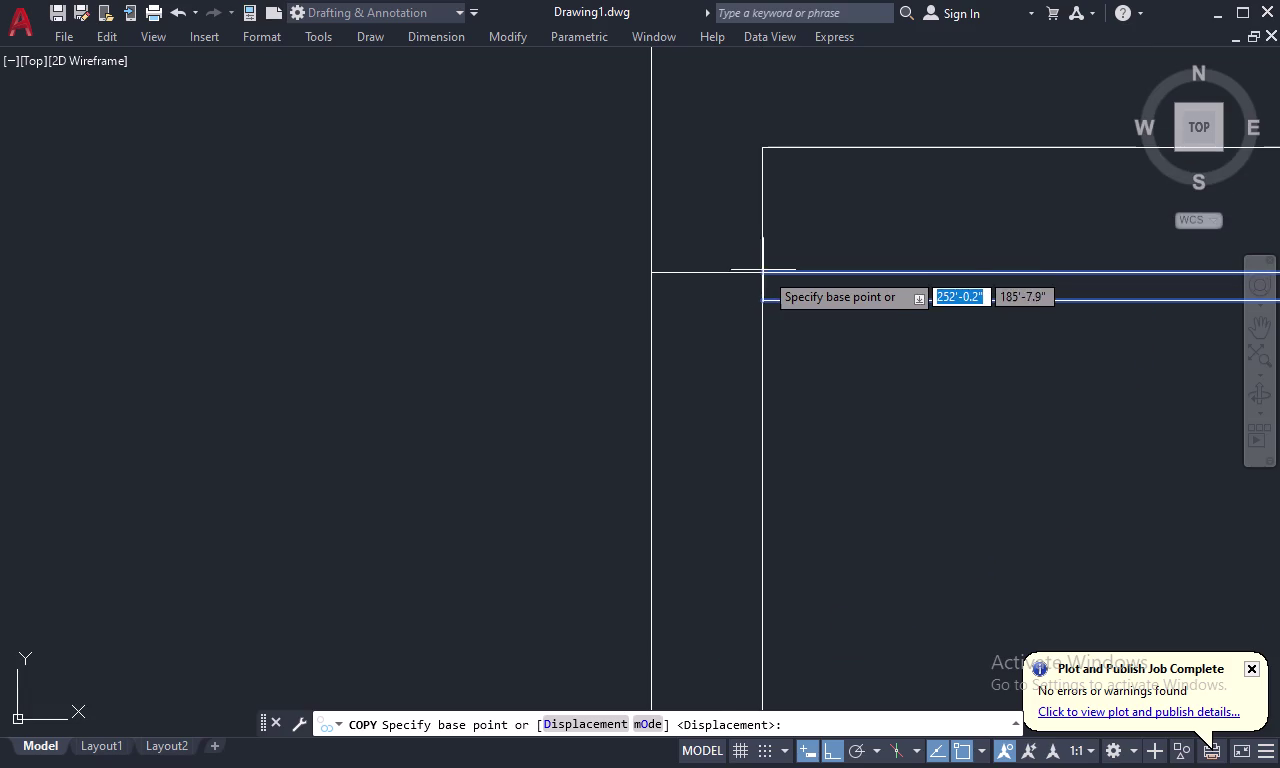
click(764, 271)
scroll(down, 3)
scroll(down, 3)
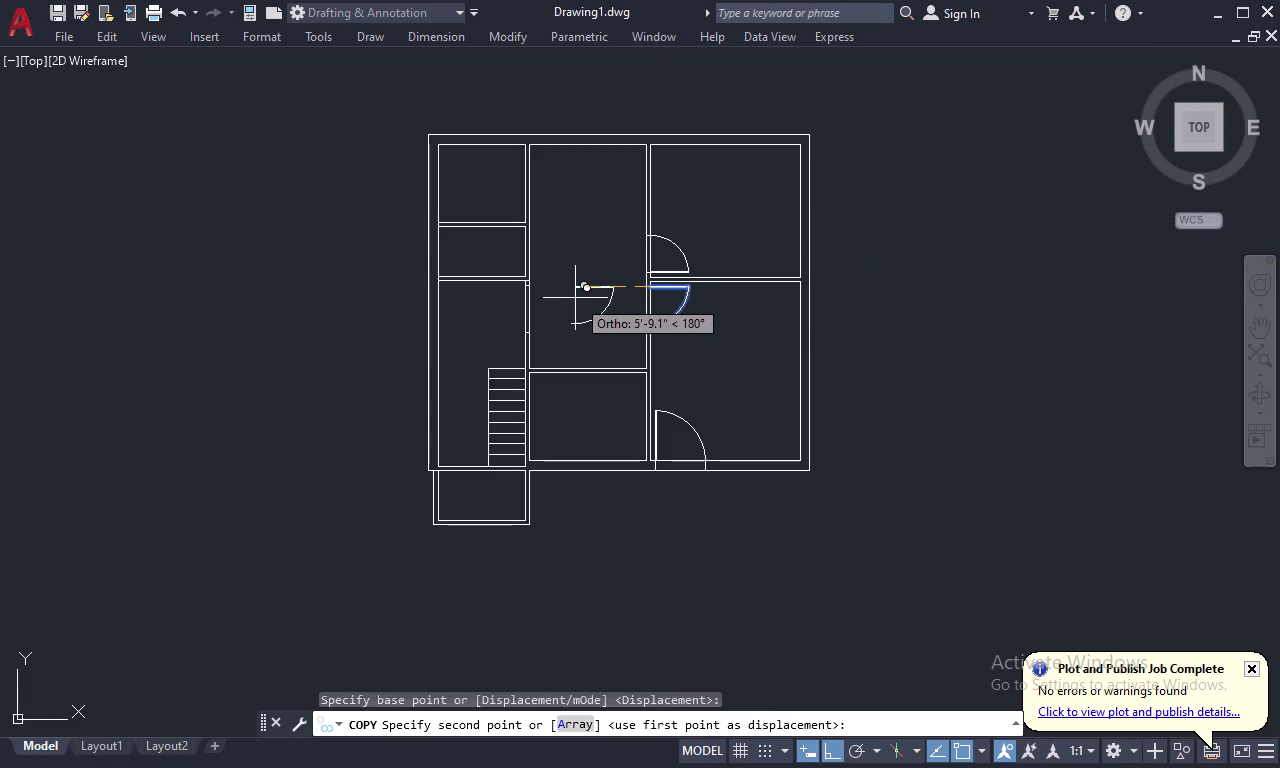
scroll(up, 3)
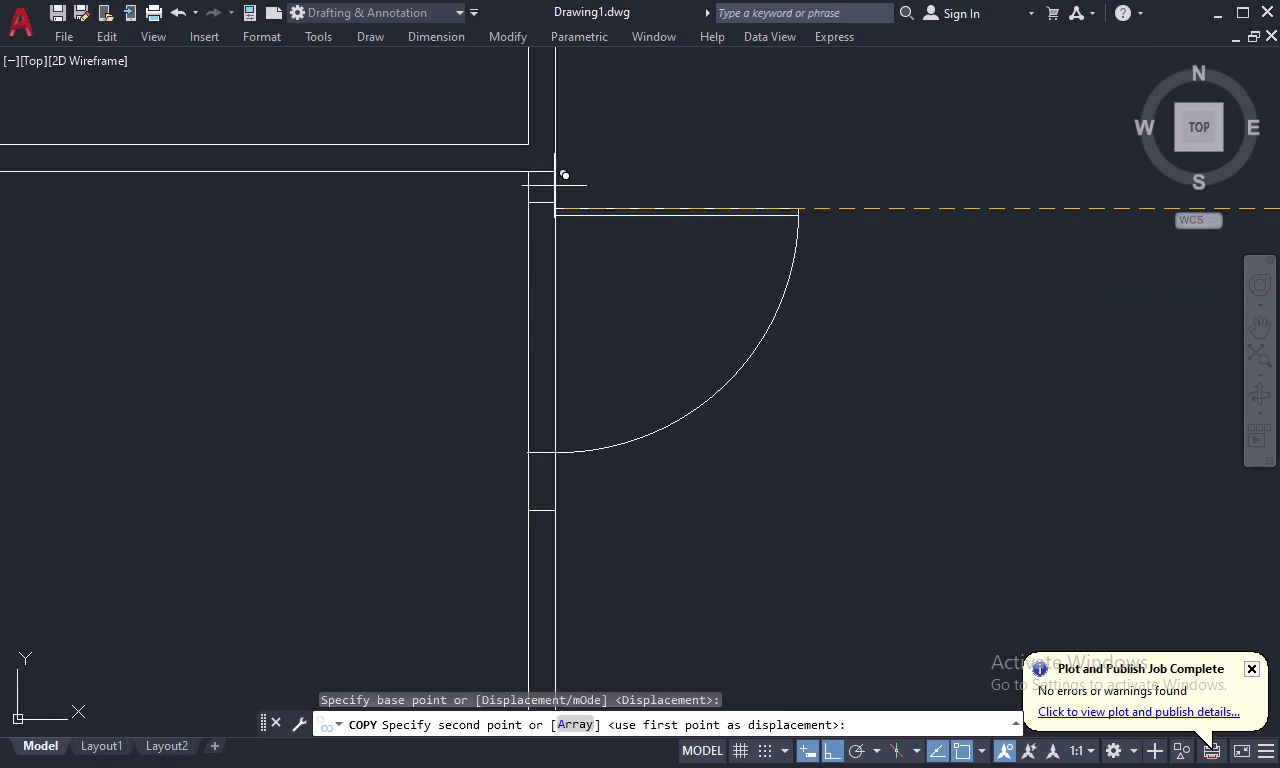
click(554, 199)
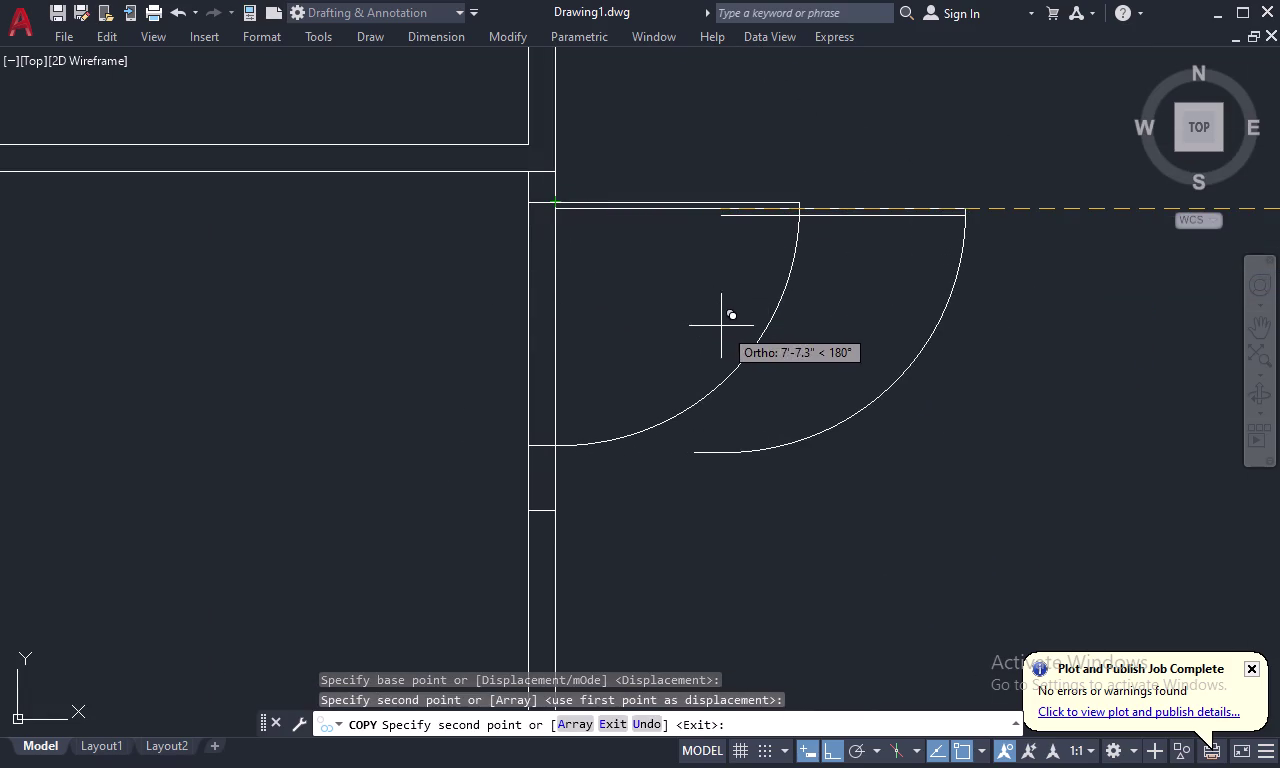
key(Escape)
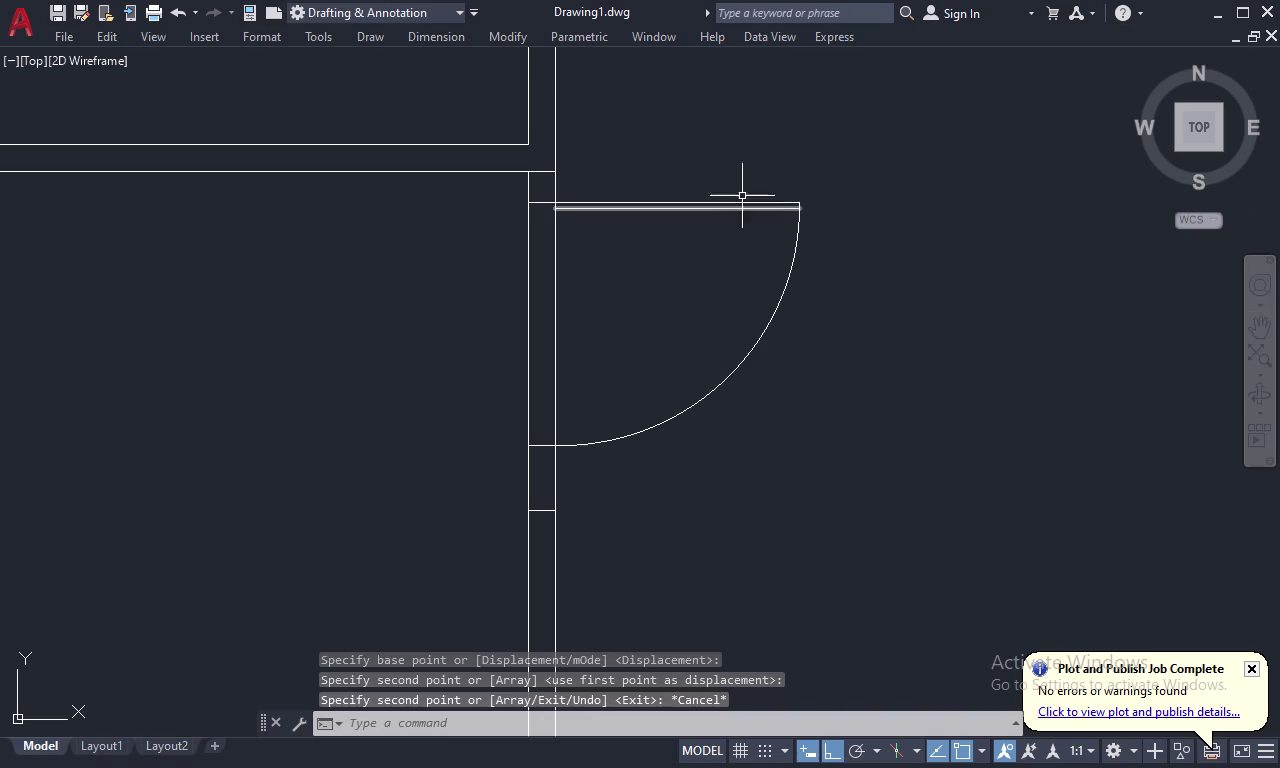
drag(744, 157, 731, 231)
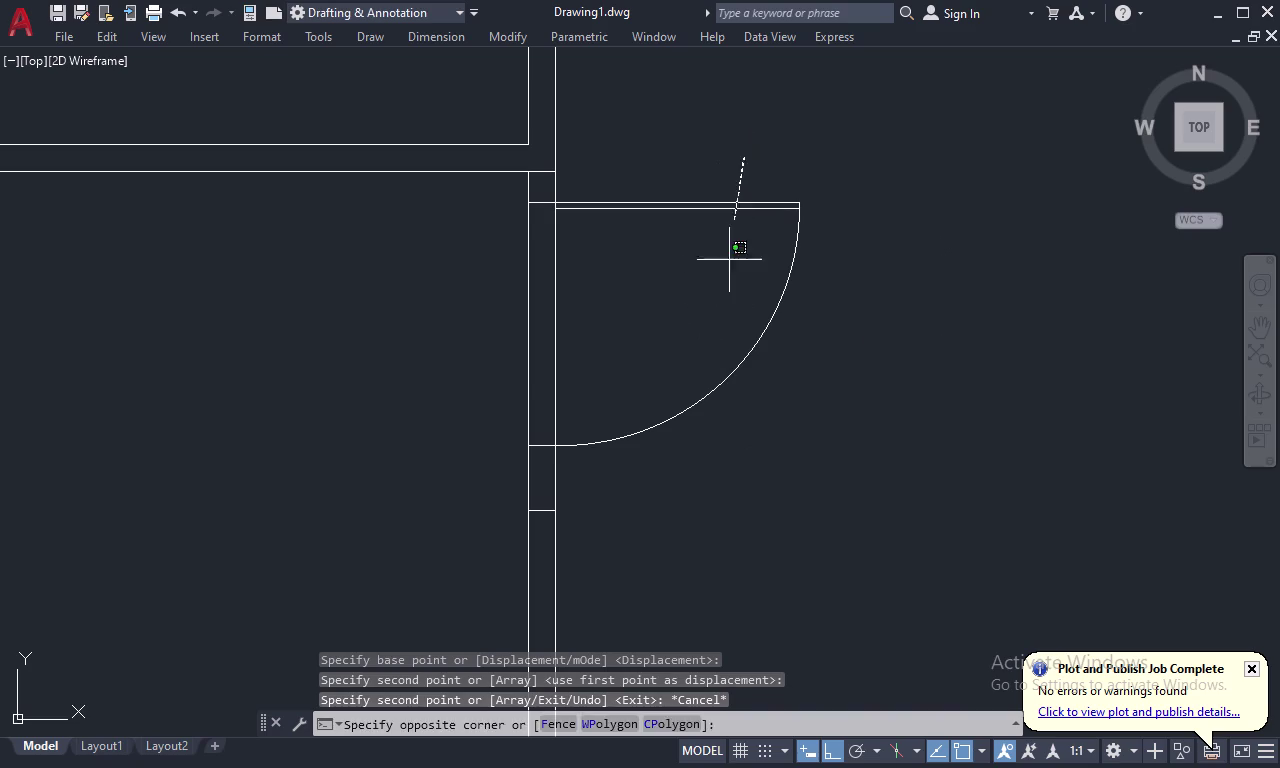
drag(731, 231, 708, 438)
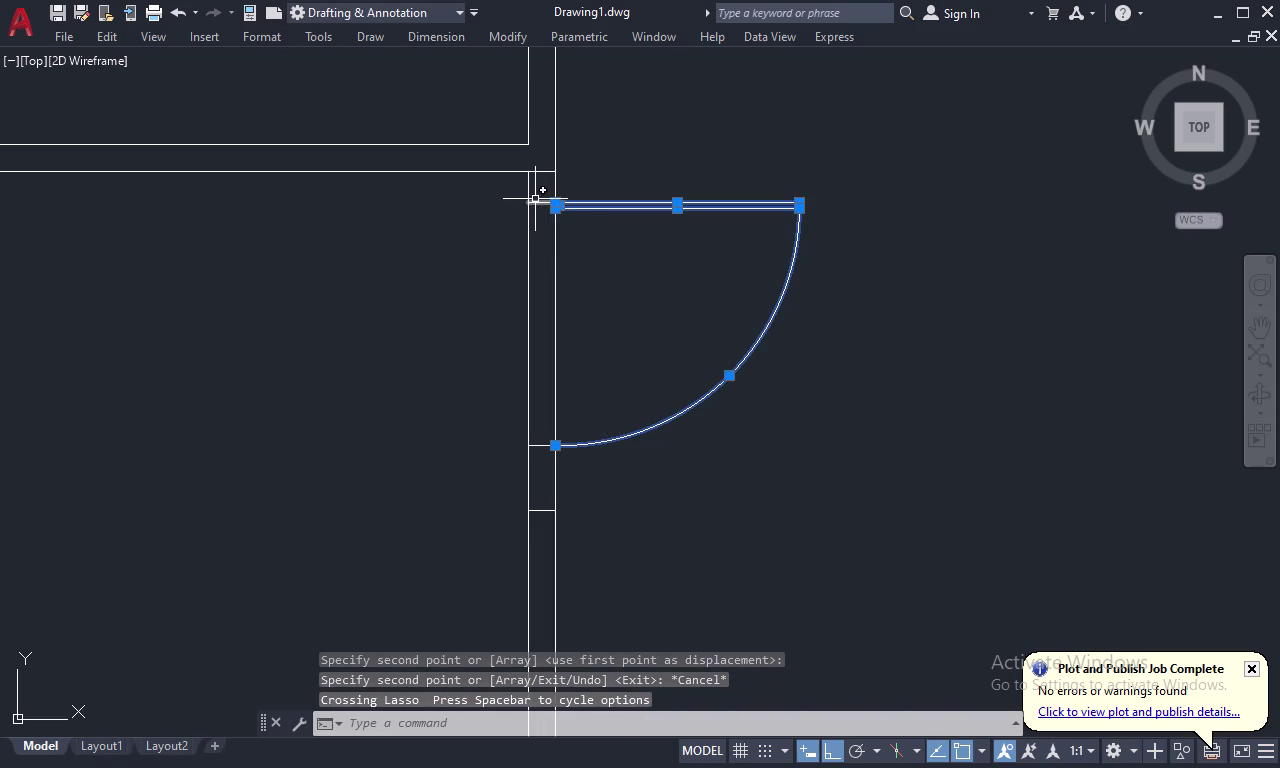
click(535, 199)
click(543, 201)
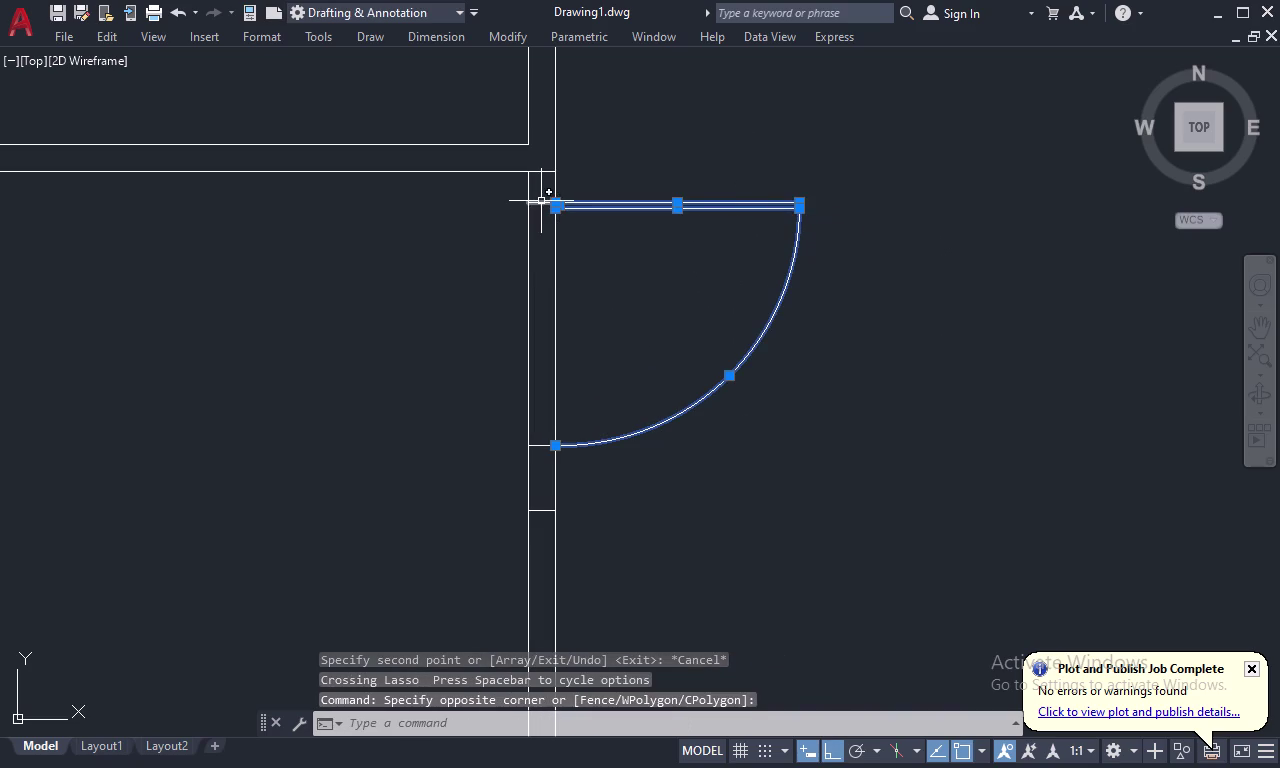
click(541, 201)
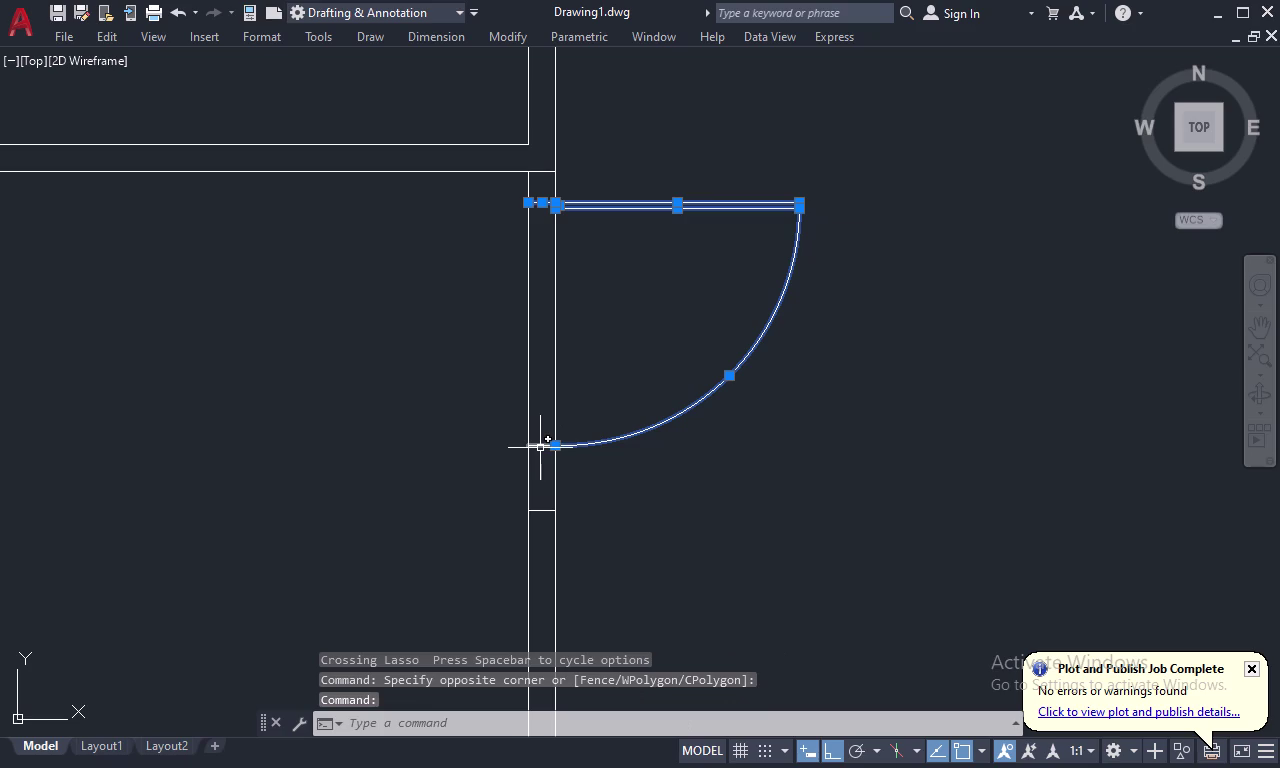
key(Escape)
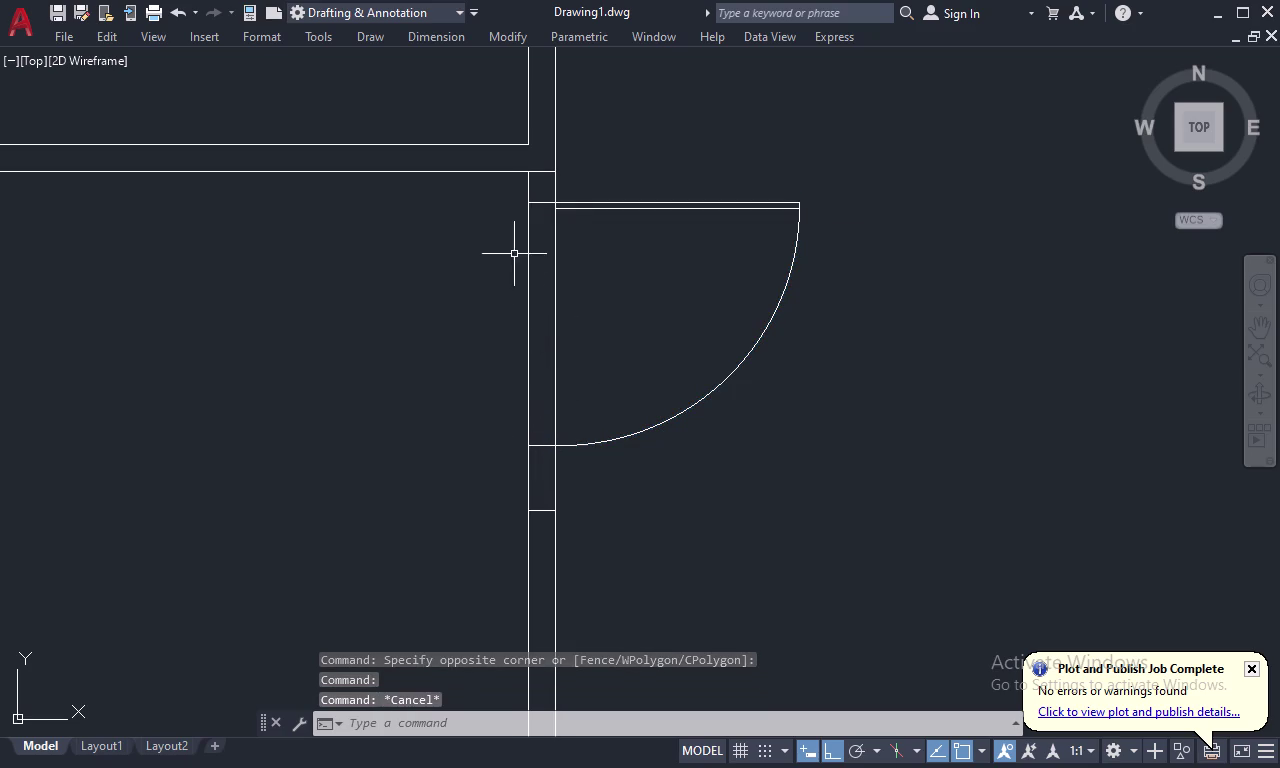
drag(650, 164, 710, 528)
drag(827, 174, 765, 298)
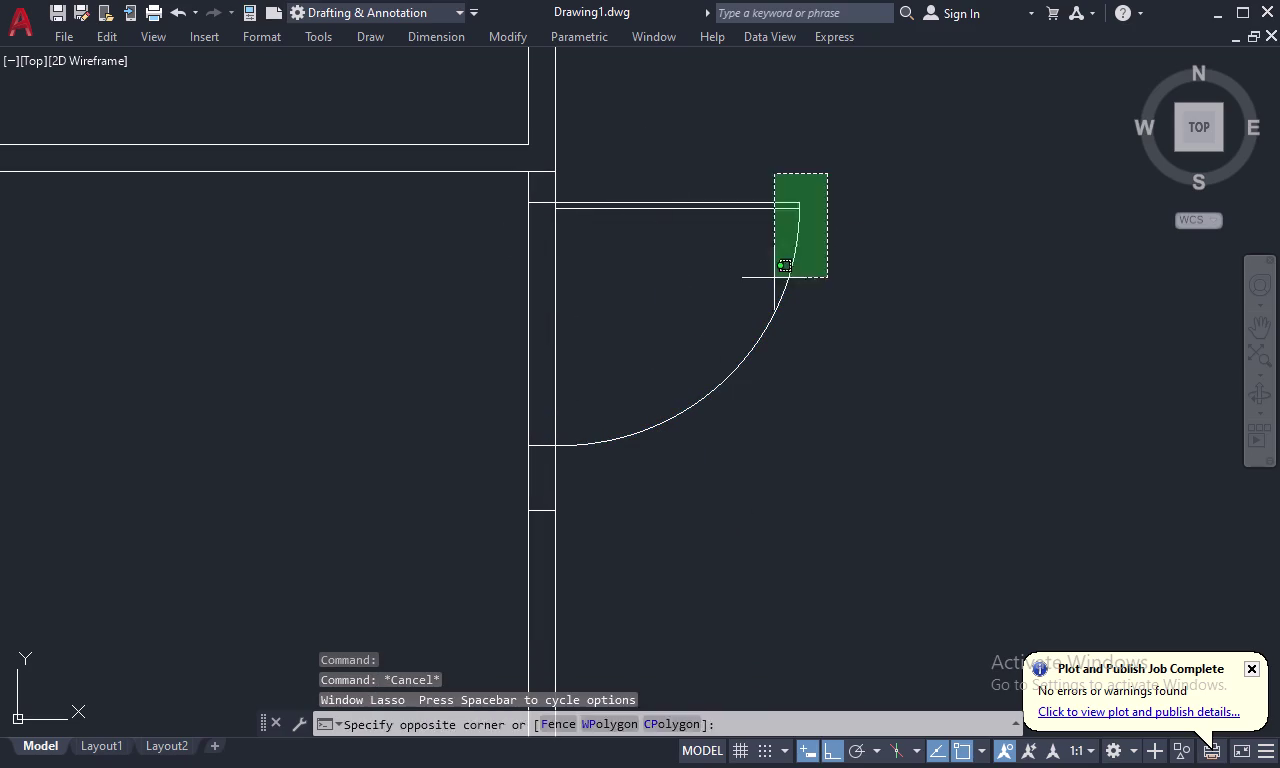
drag(765, 298, 664, 514)
drag(739, 167, 690, 306)
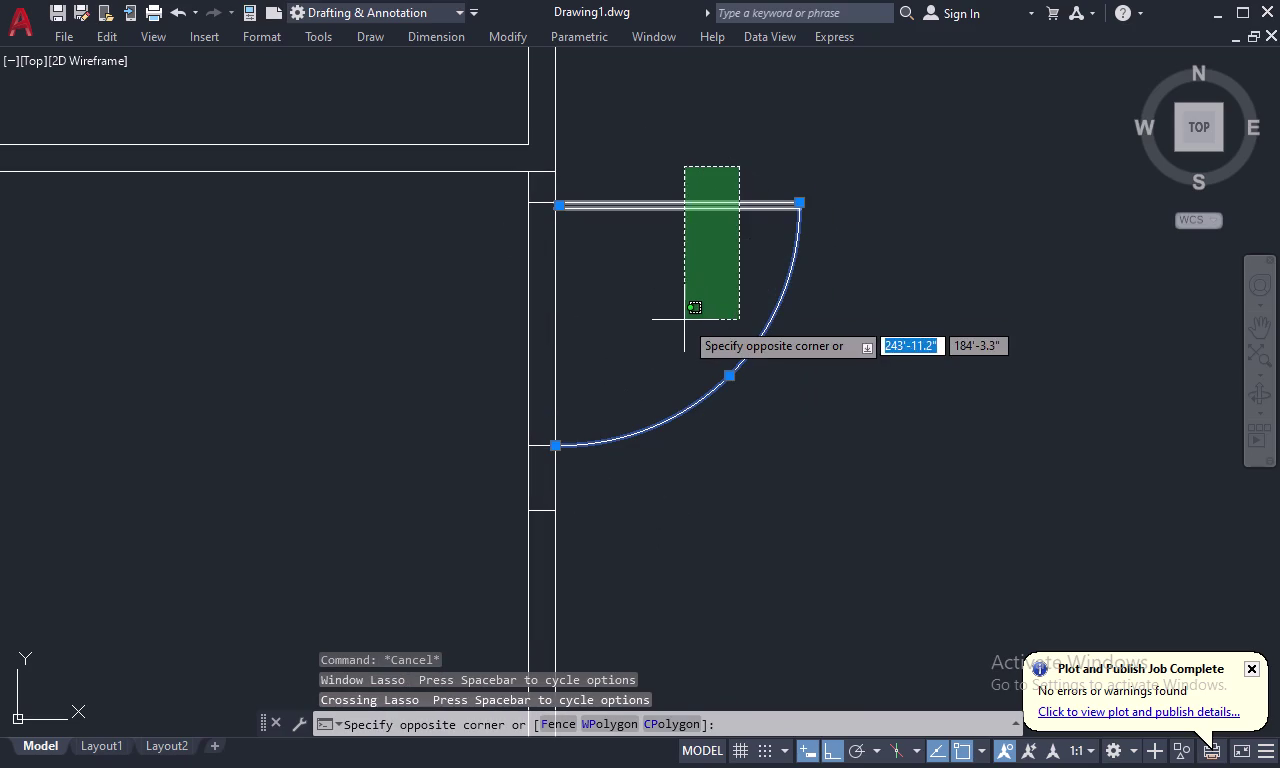
click(684, 320)
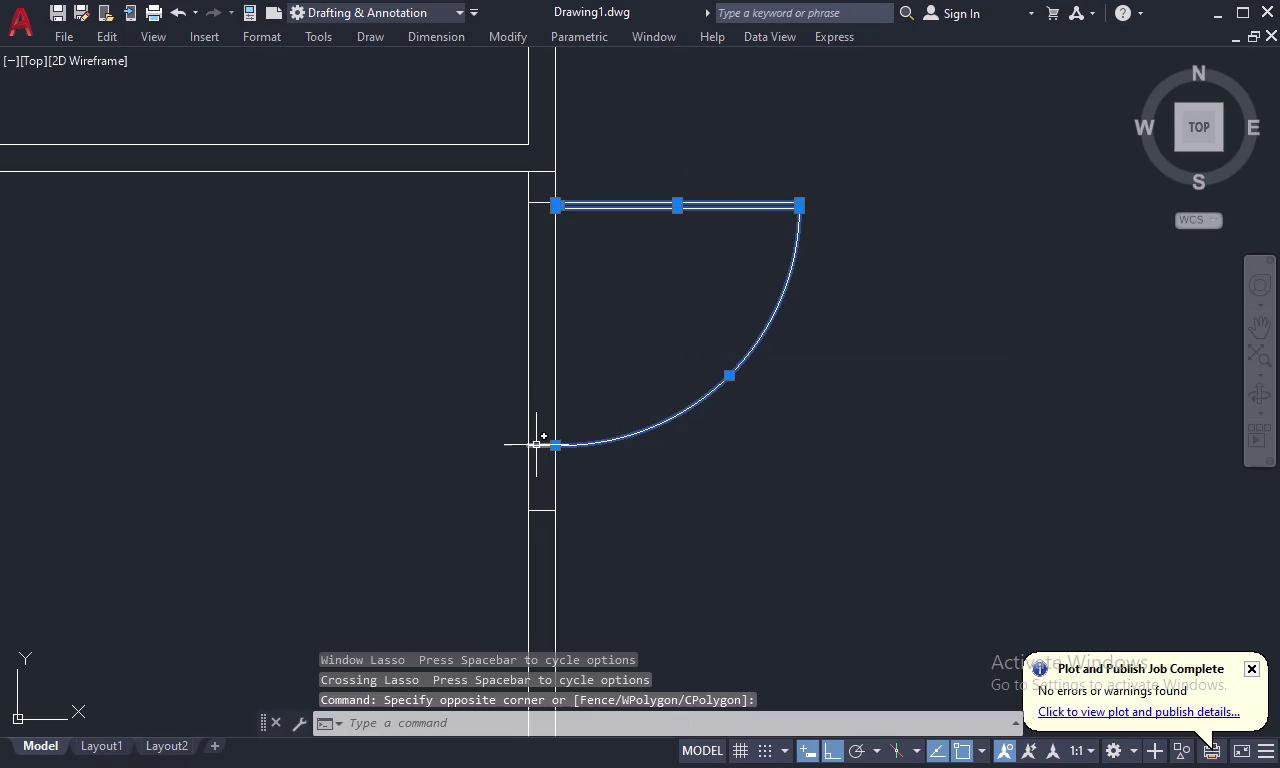
click(536, 444)
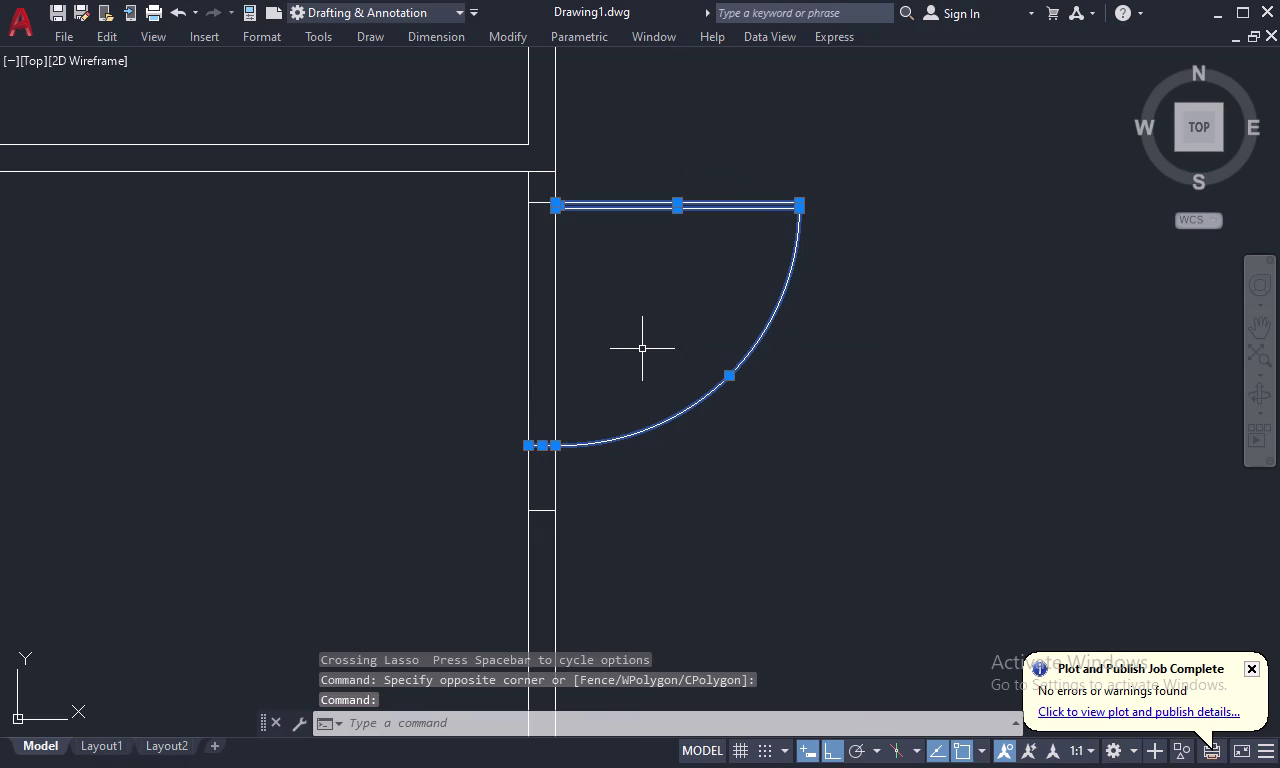
right_click(642, 349)
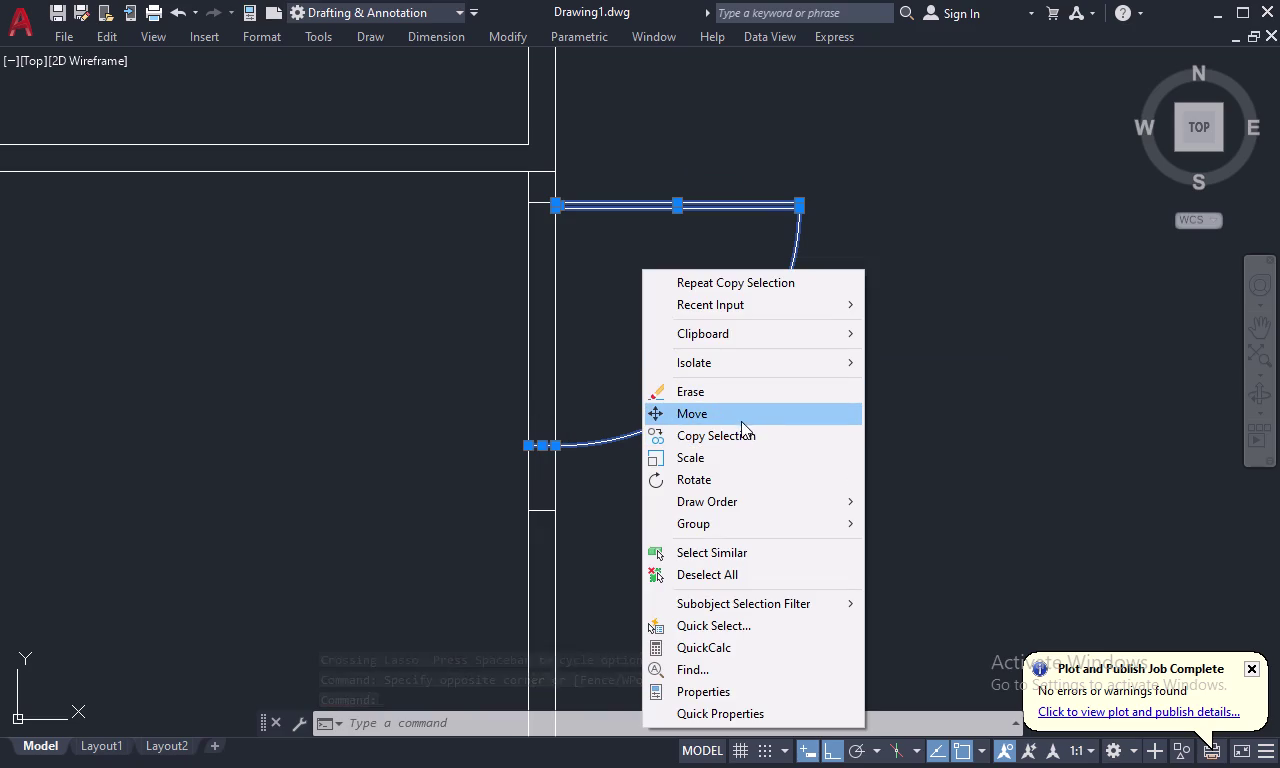
Mirror the copied door about the wall line, erasing the original.
key(Escape)
text(MI)
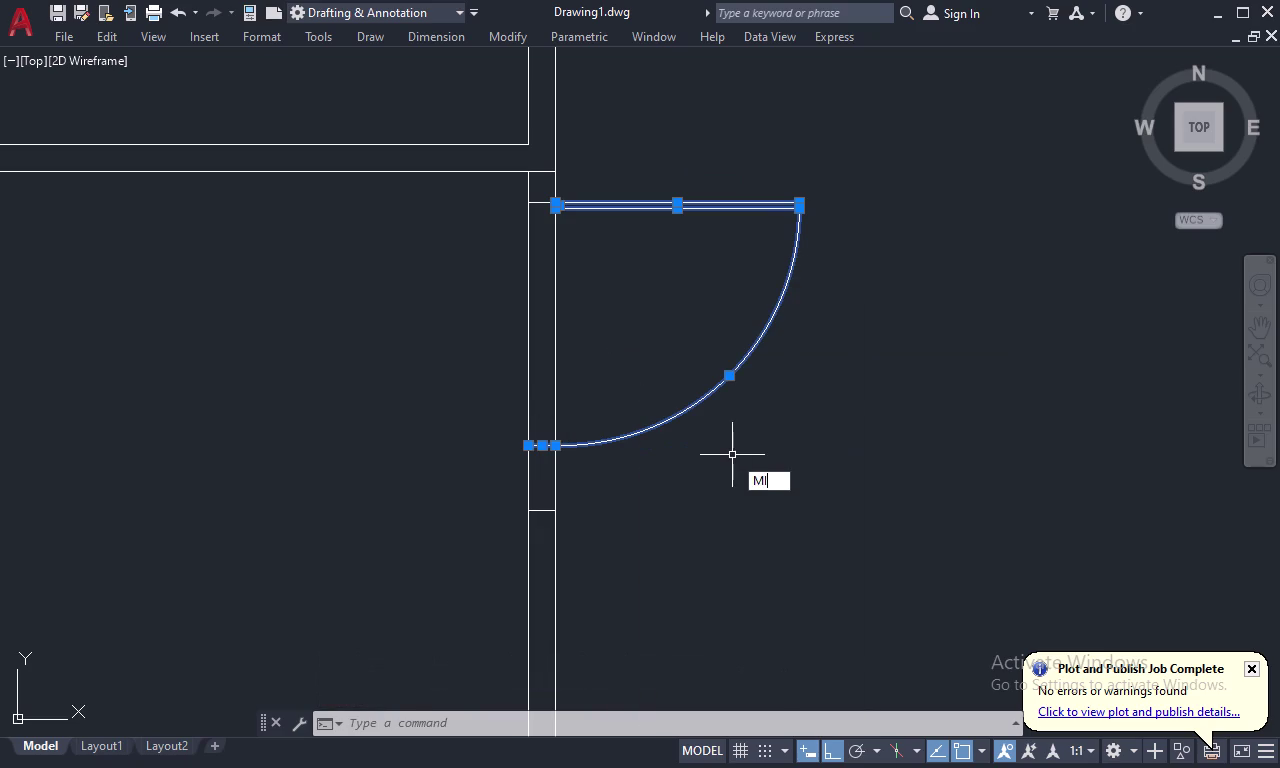
key(space)
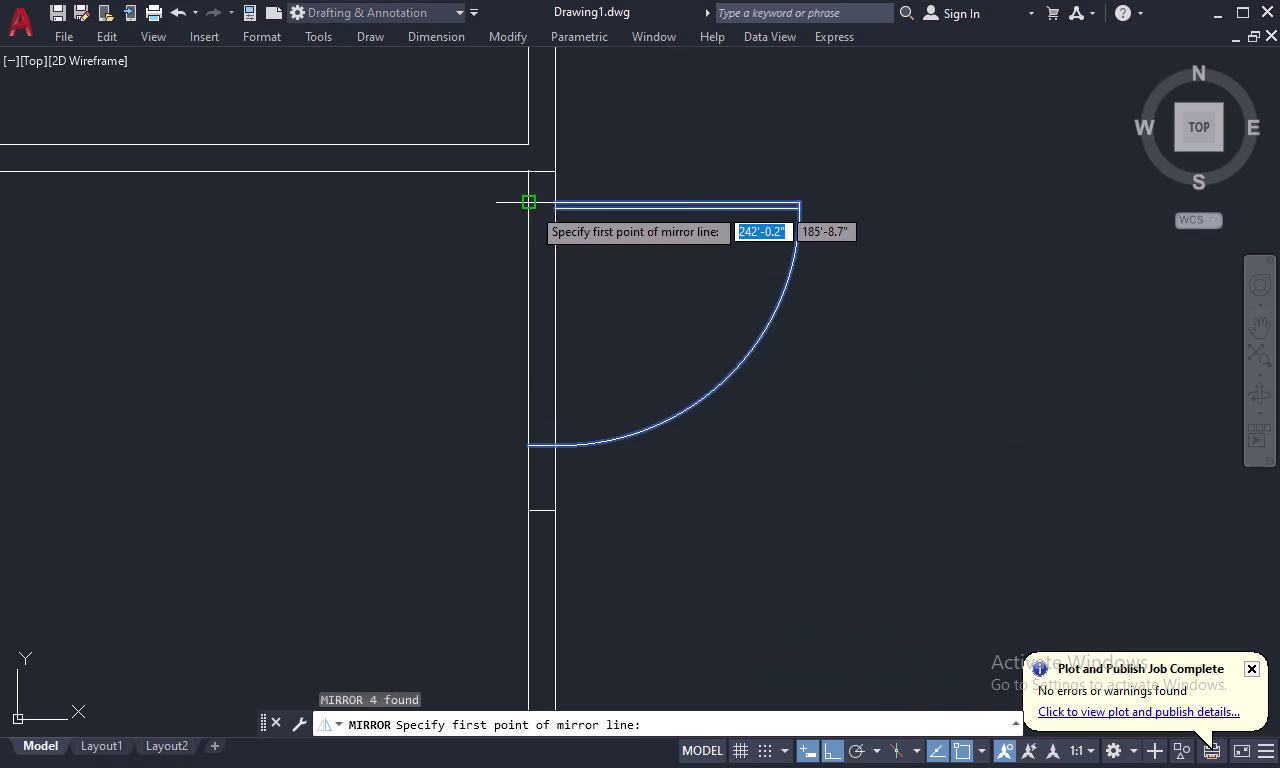
click(531, 206)
click(535, 471)
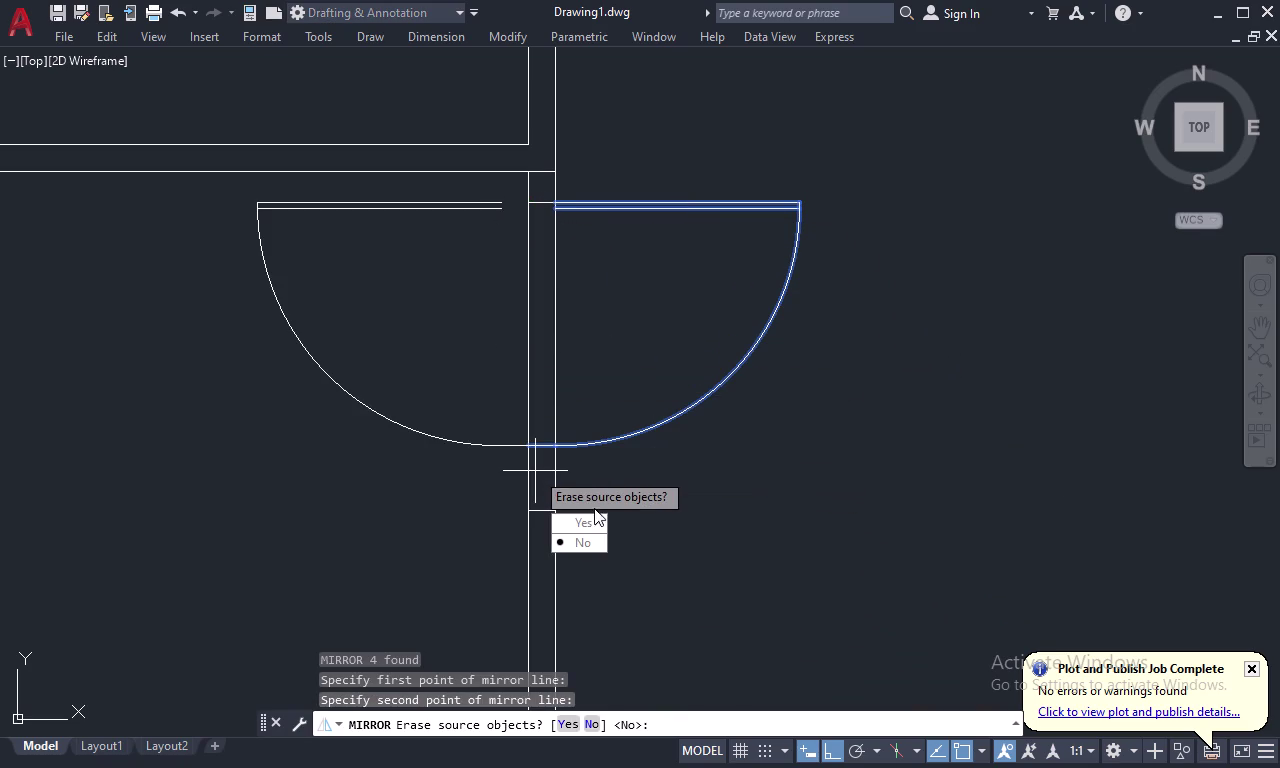
drag(598, 526, 535, 471)
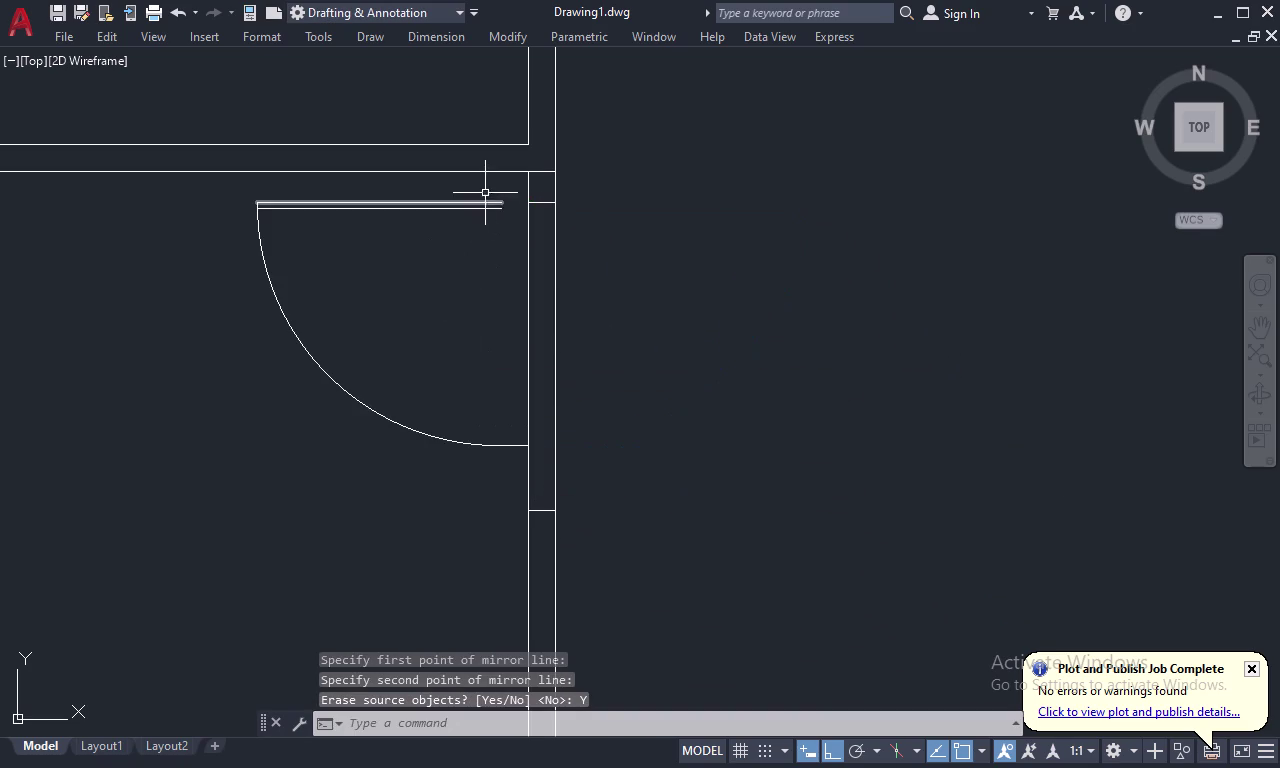
Move the mirrored door so its panel sits flush against the wall face.
drag(485, 192, 365, 477)
right_click(440, 306)
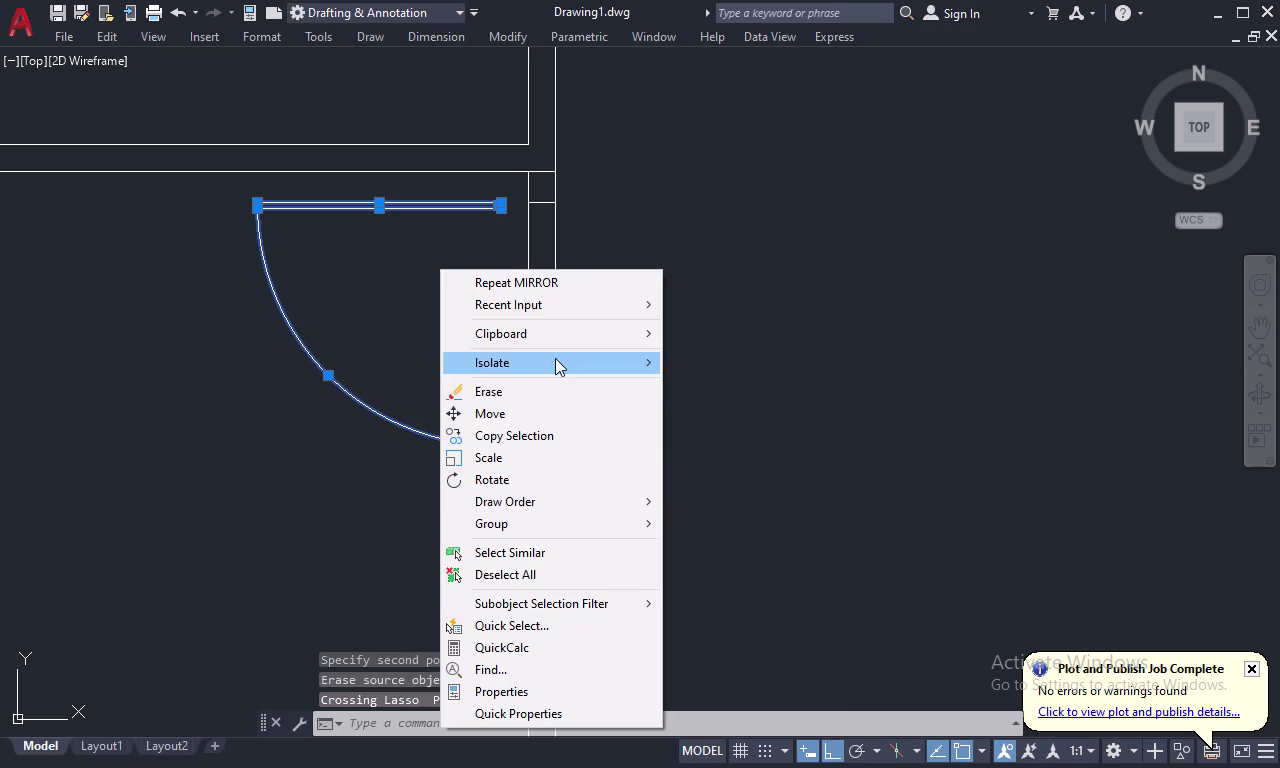
click(543, 410)
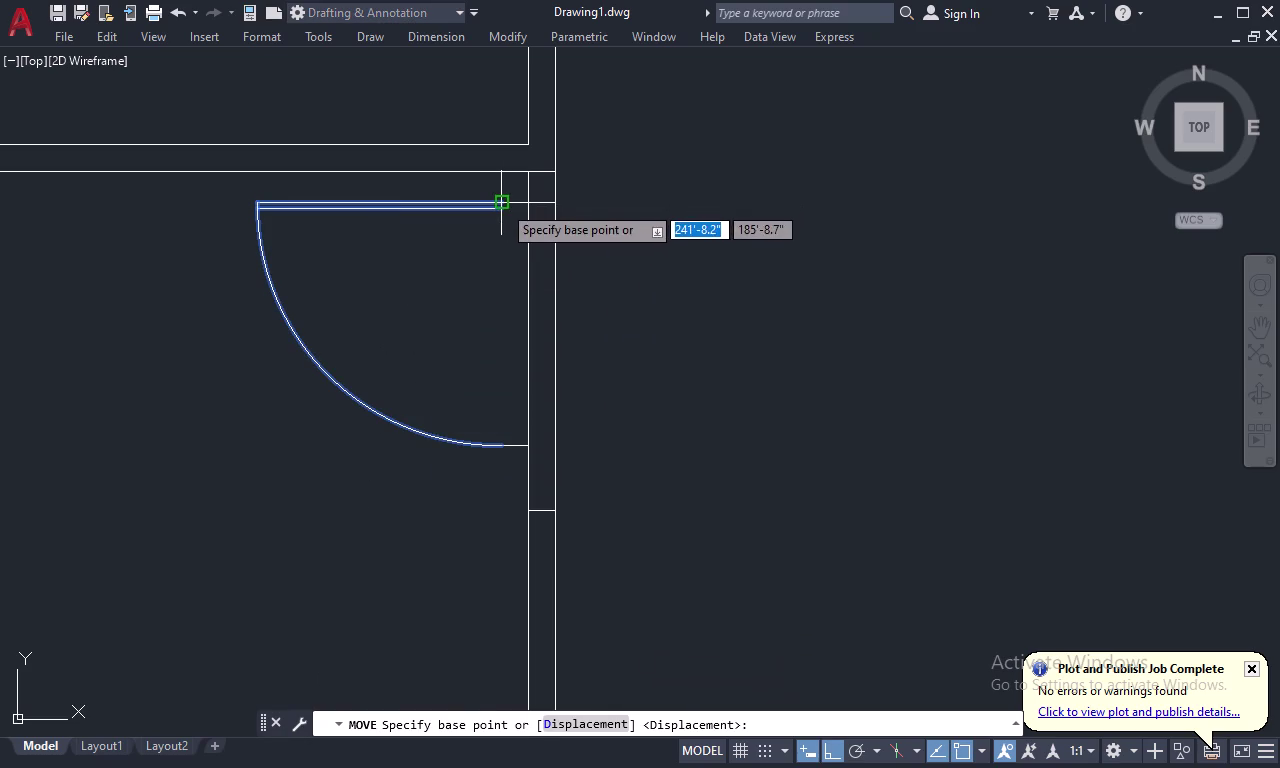
click(502, 204)
click(525, 204)
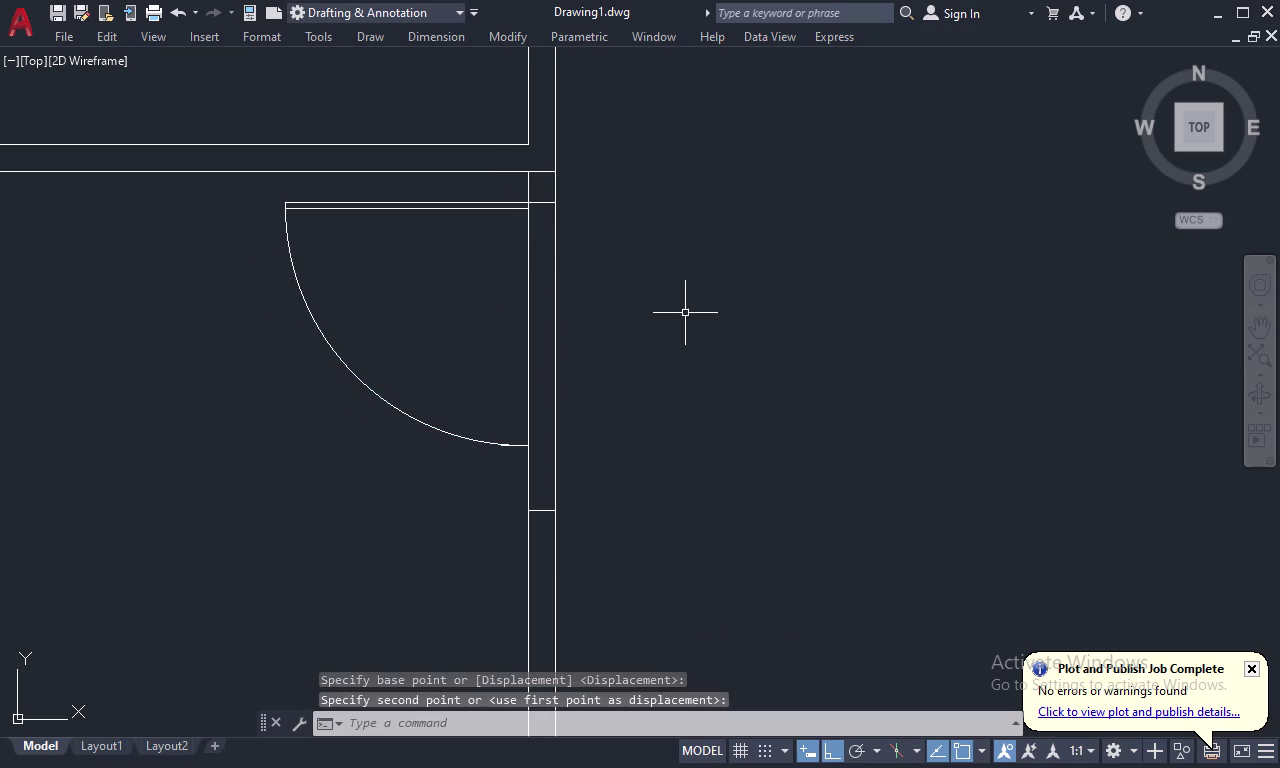
key(Escape)
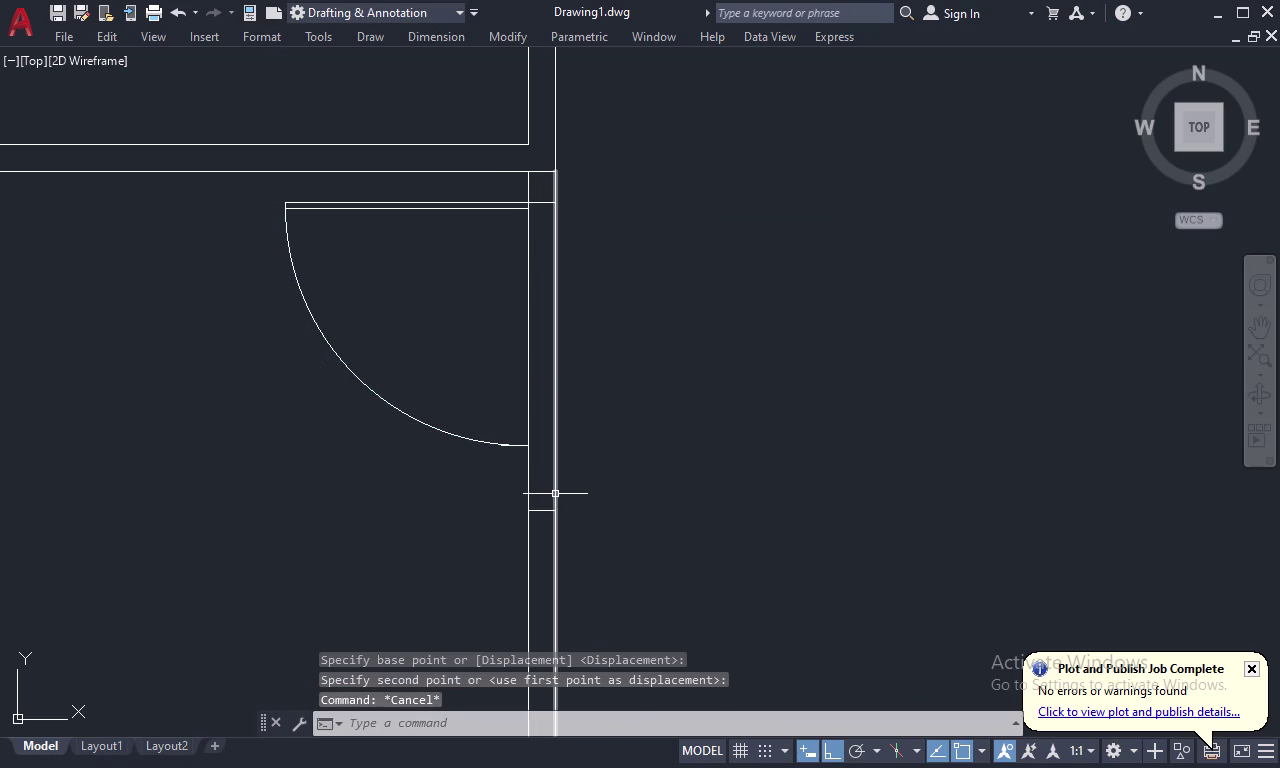
key(l)
key(space)
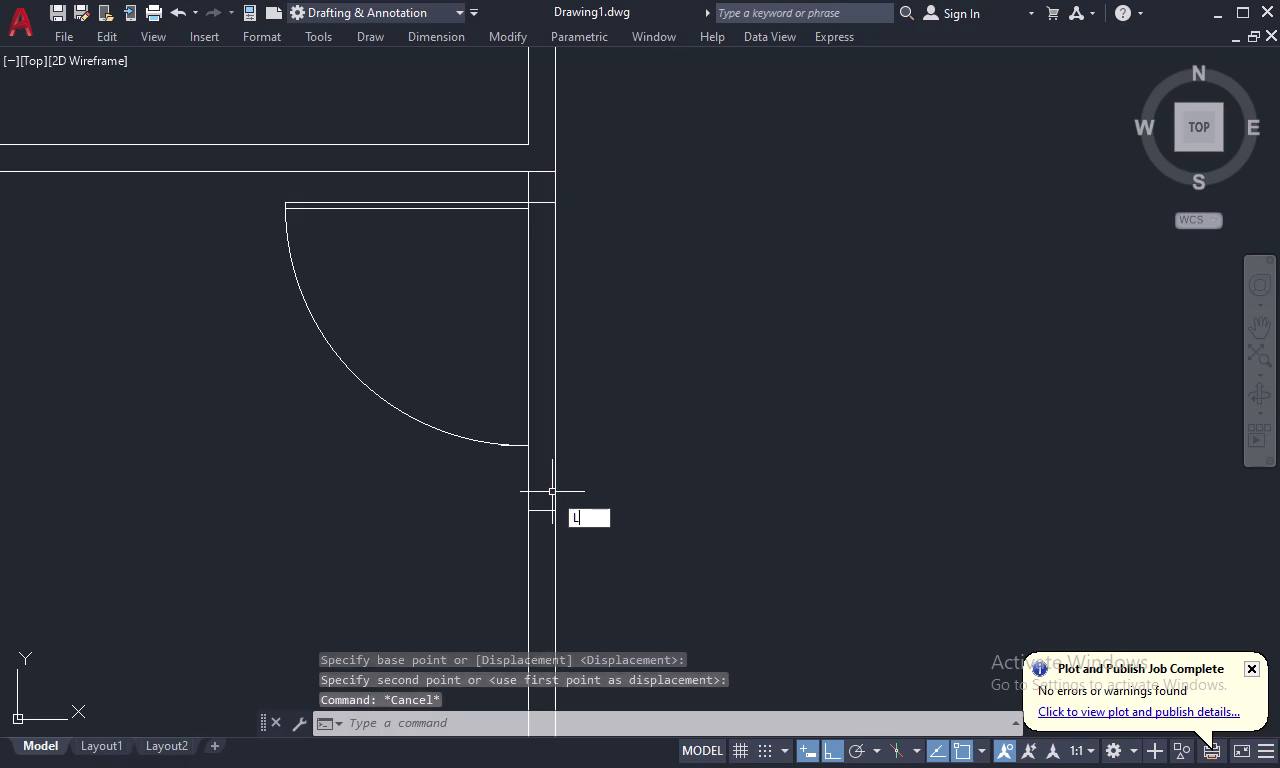
Draw a short line from the door arc's end to the wall.
click(525, 447)
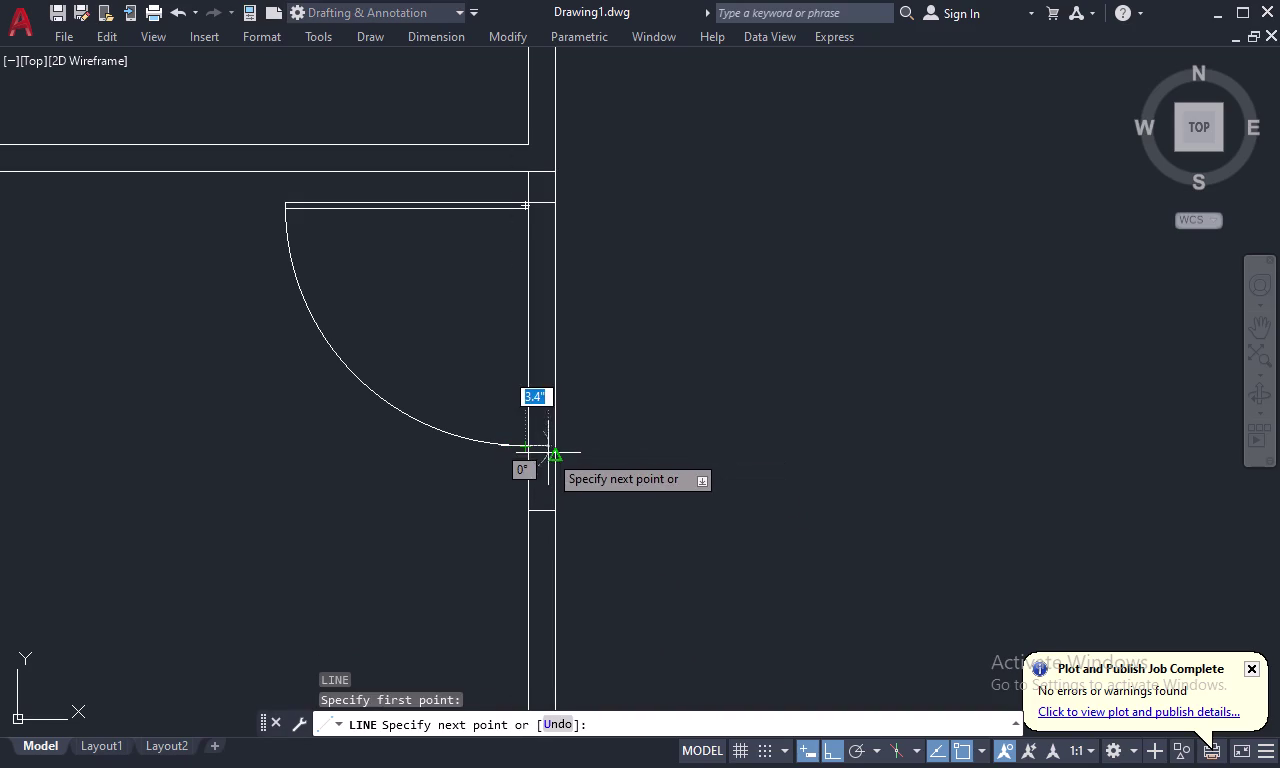
click(553, 446)
key(Escape)
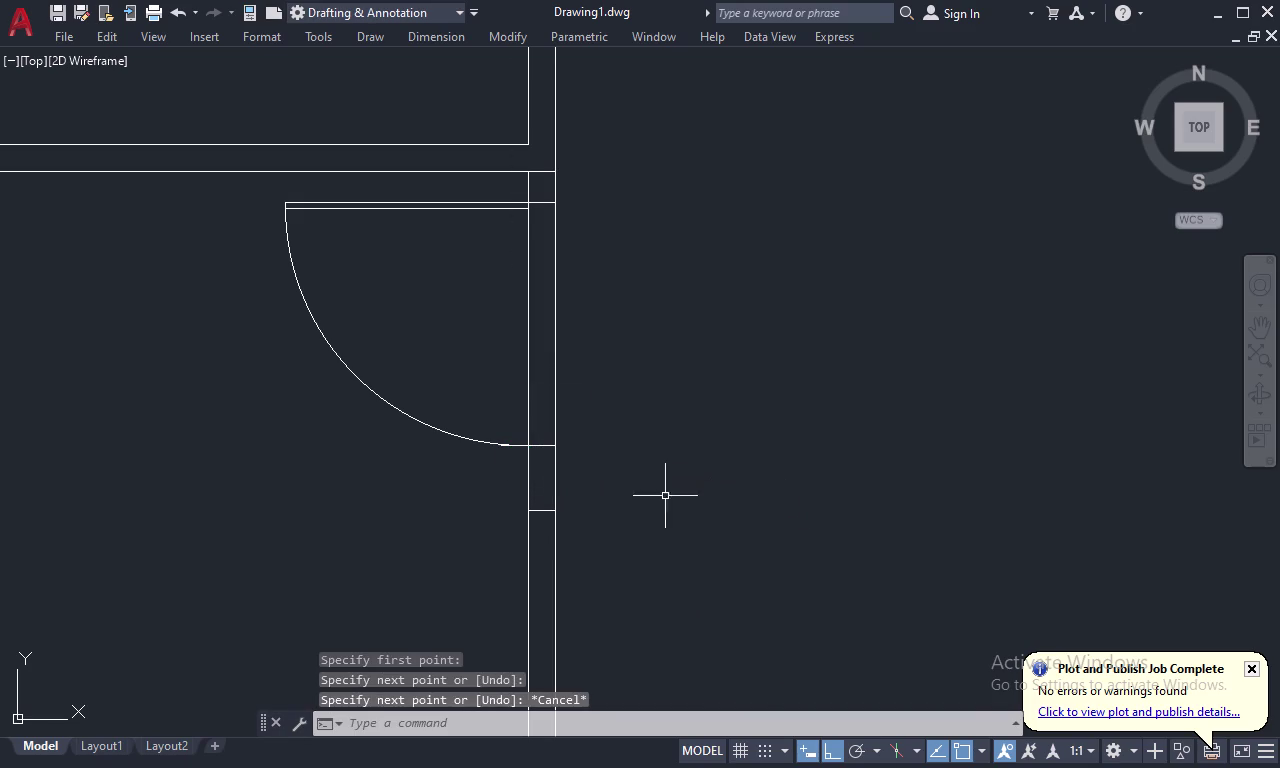
Trim the wall lines across the upper door opening.
text(TR)
key(space)
drag(655, 299, 496, 320)
drag(540, 166, 541, 180)
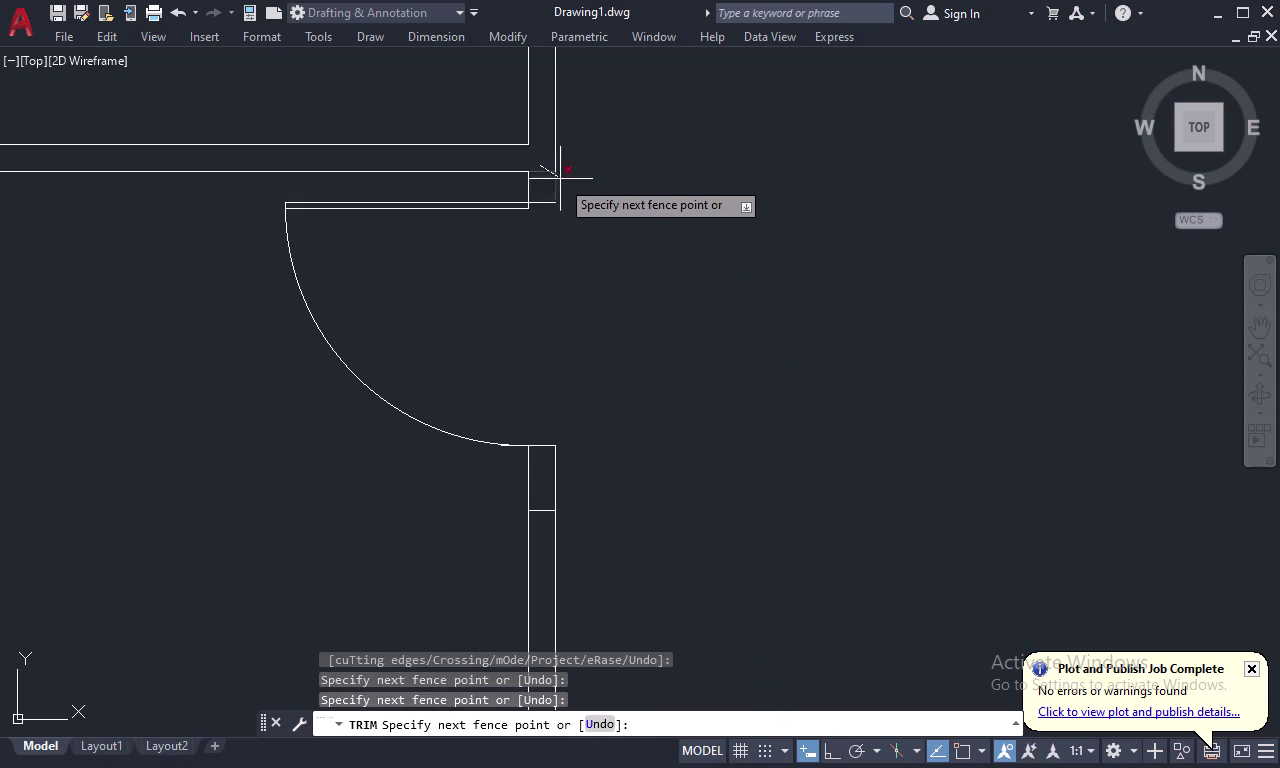
click(548, 179)
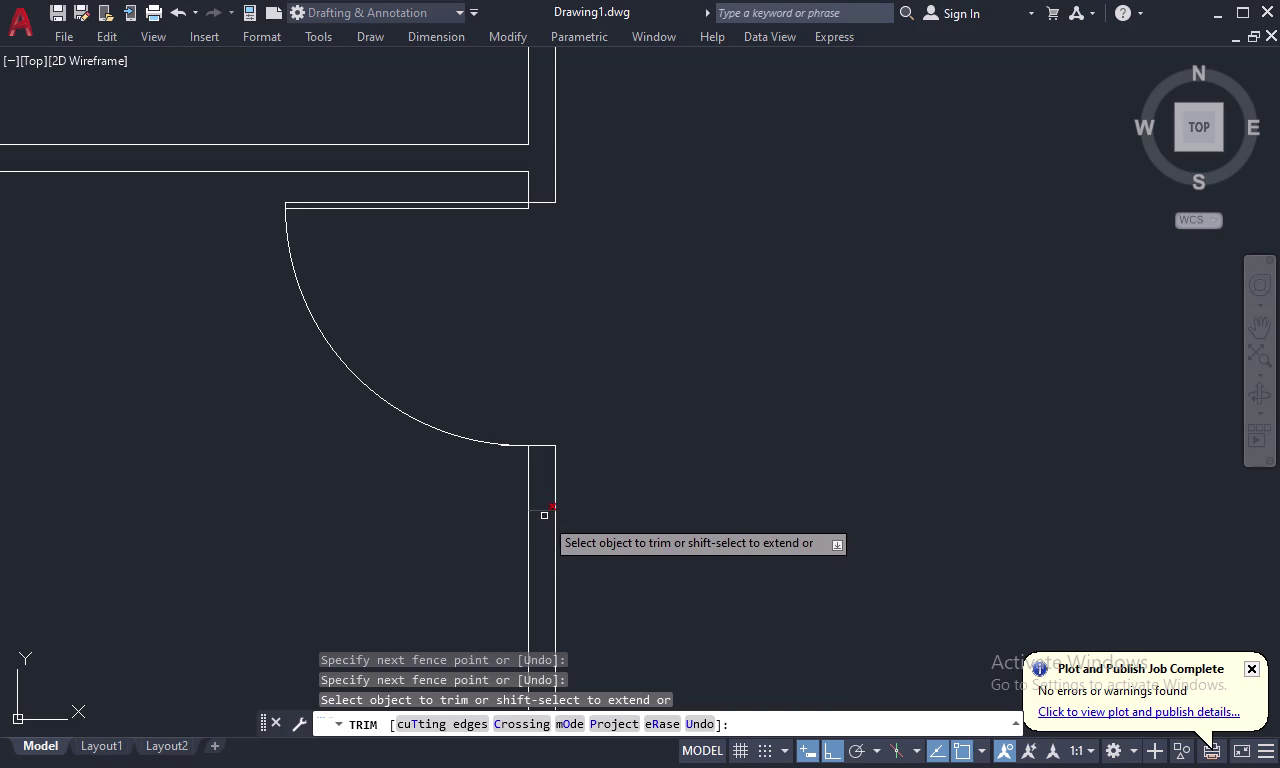
Trim away the wall piece inside the lower doorway and end Trim.
scroll(down, 3)
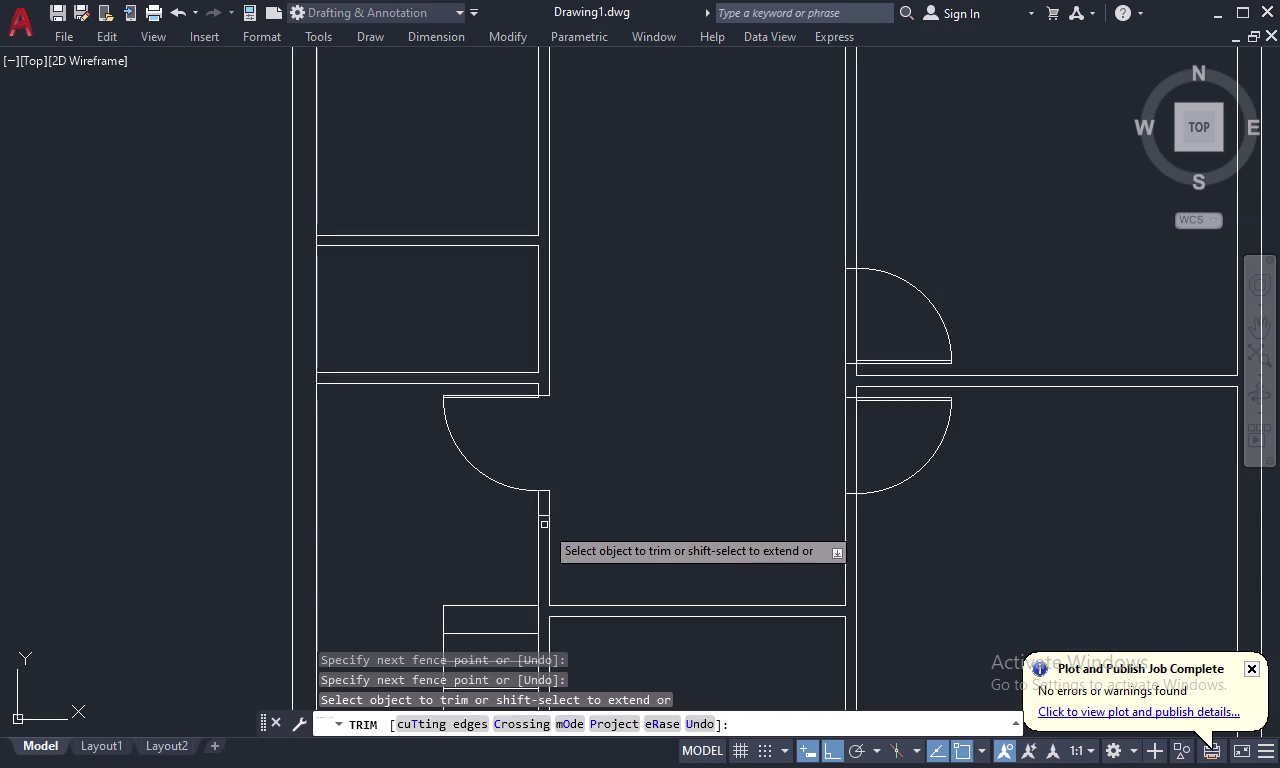
middle_drag(544, 521, 550, 484)
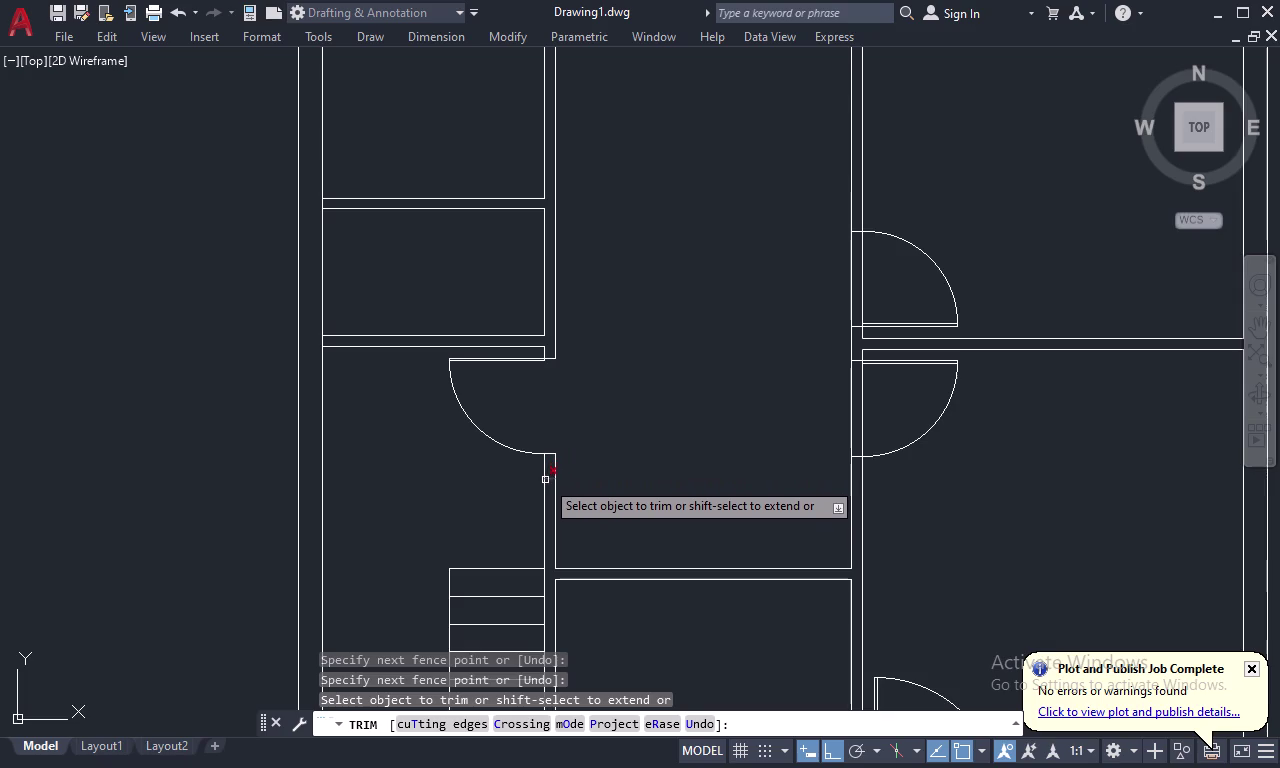
scroll(up, 3)
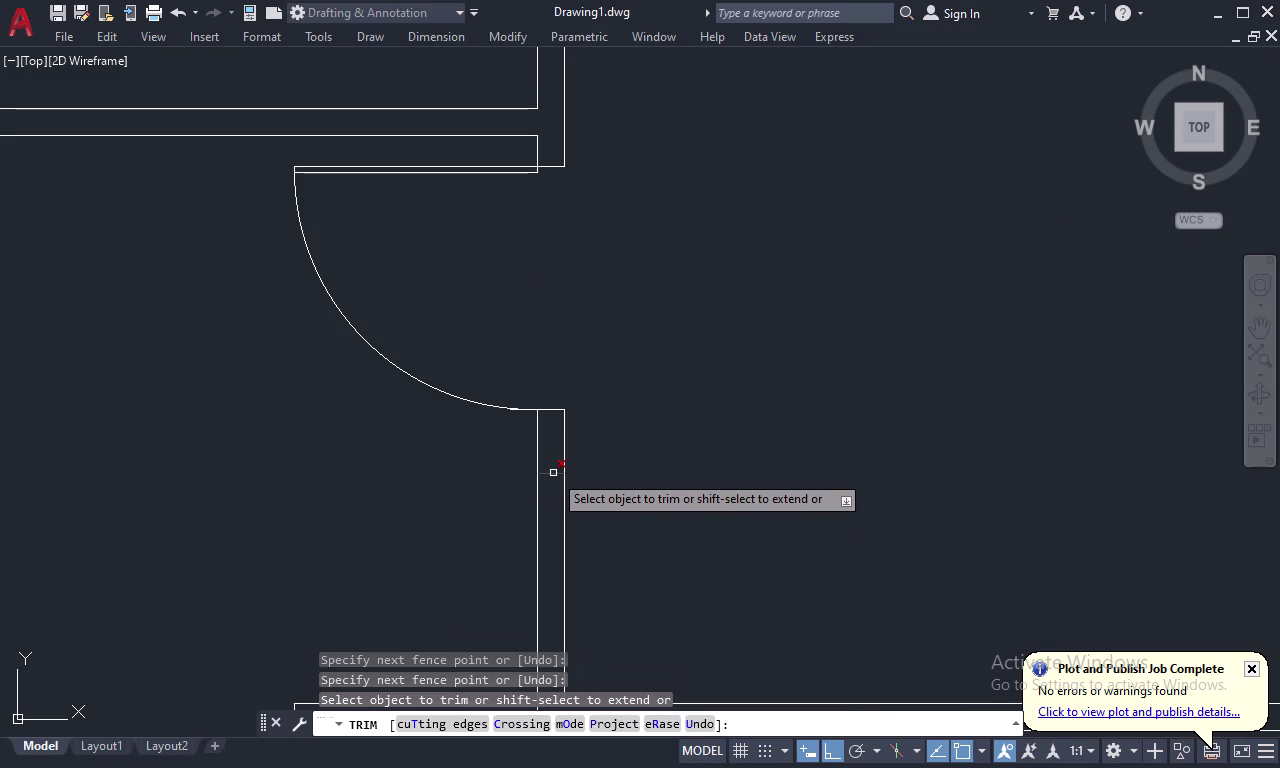
click(553, 473)
scroll(down, 3)
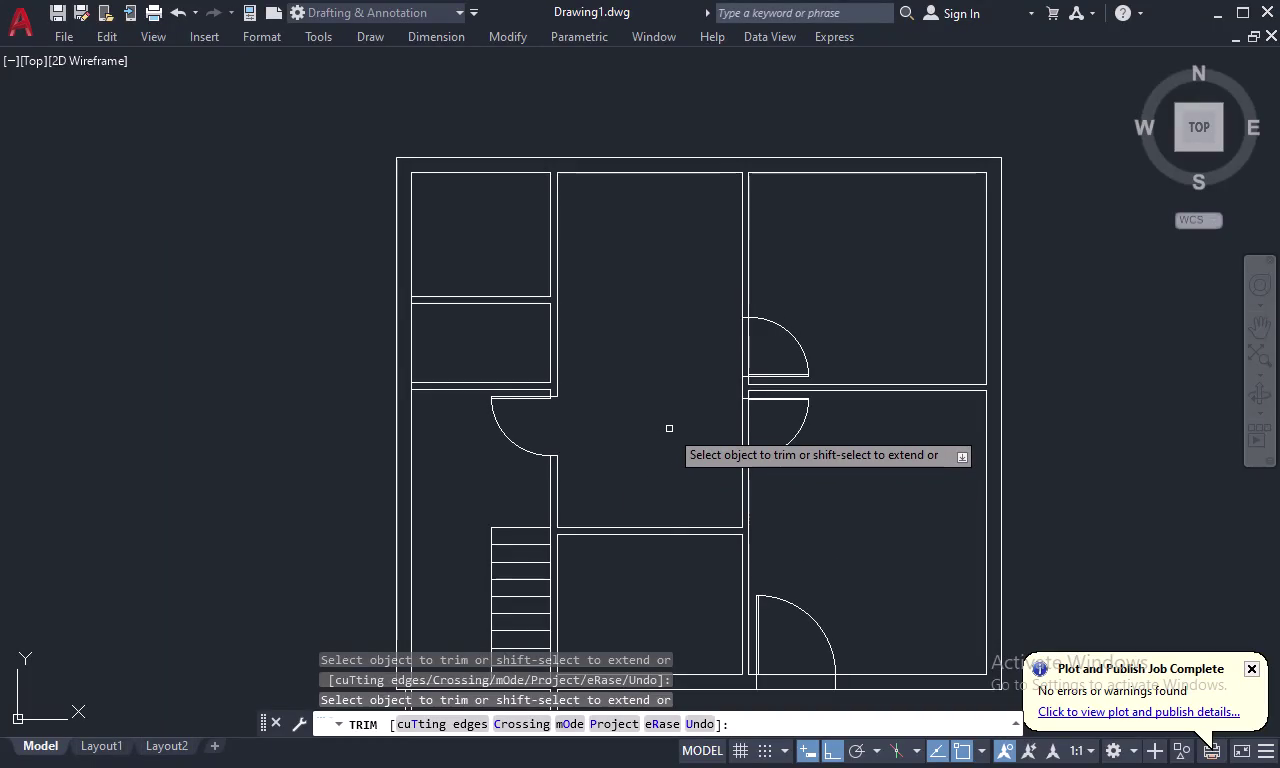
scroll(down, 3)
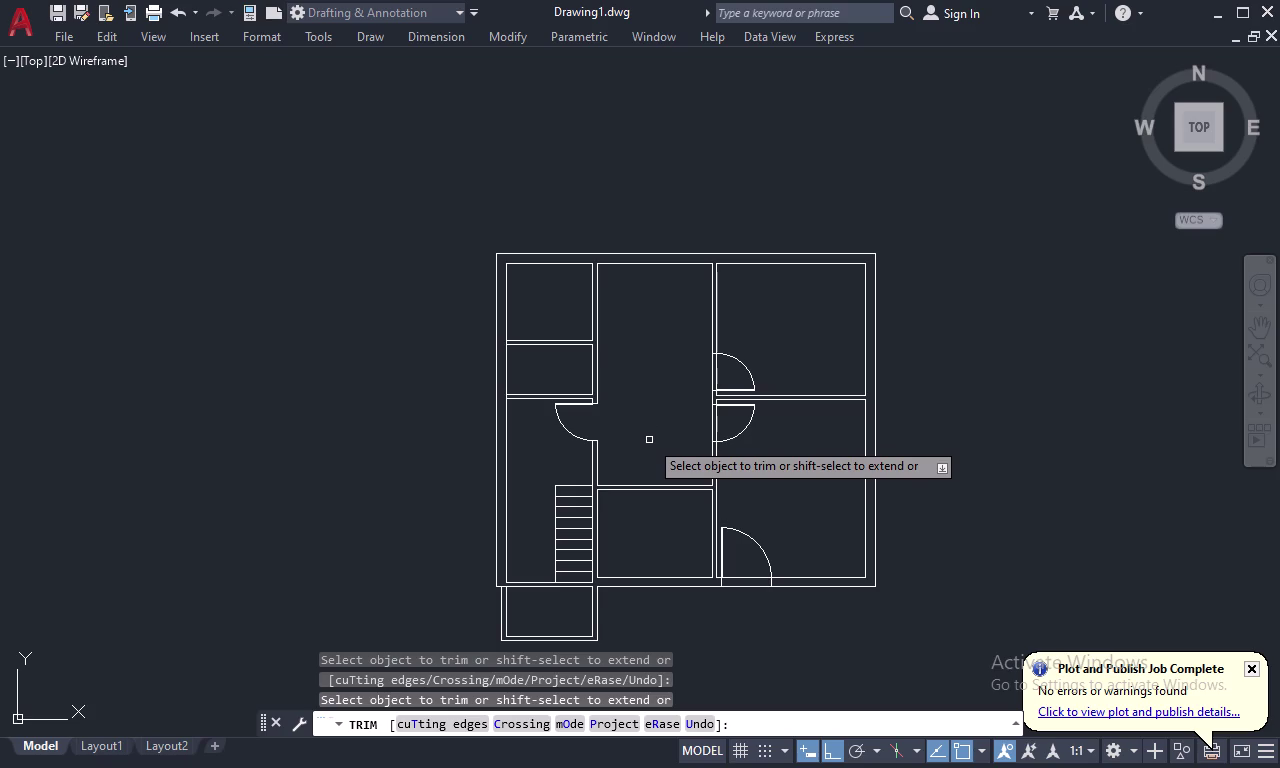
middle_drag(649, 440, 920, 464)
key(Escape)
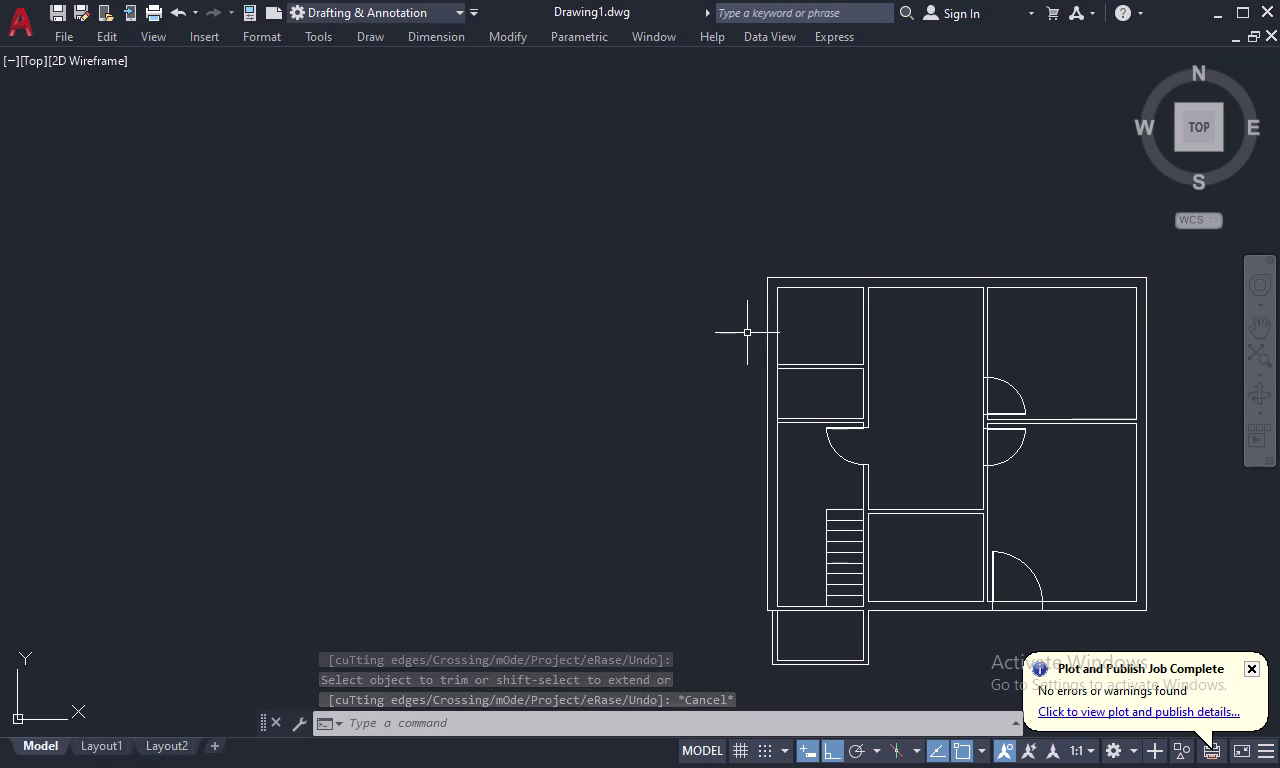
Draw a jamb line across the wall, tracked 4.5 up from the wall corner.
text(L)
key(space)
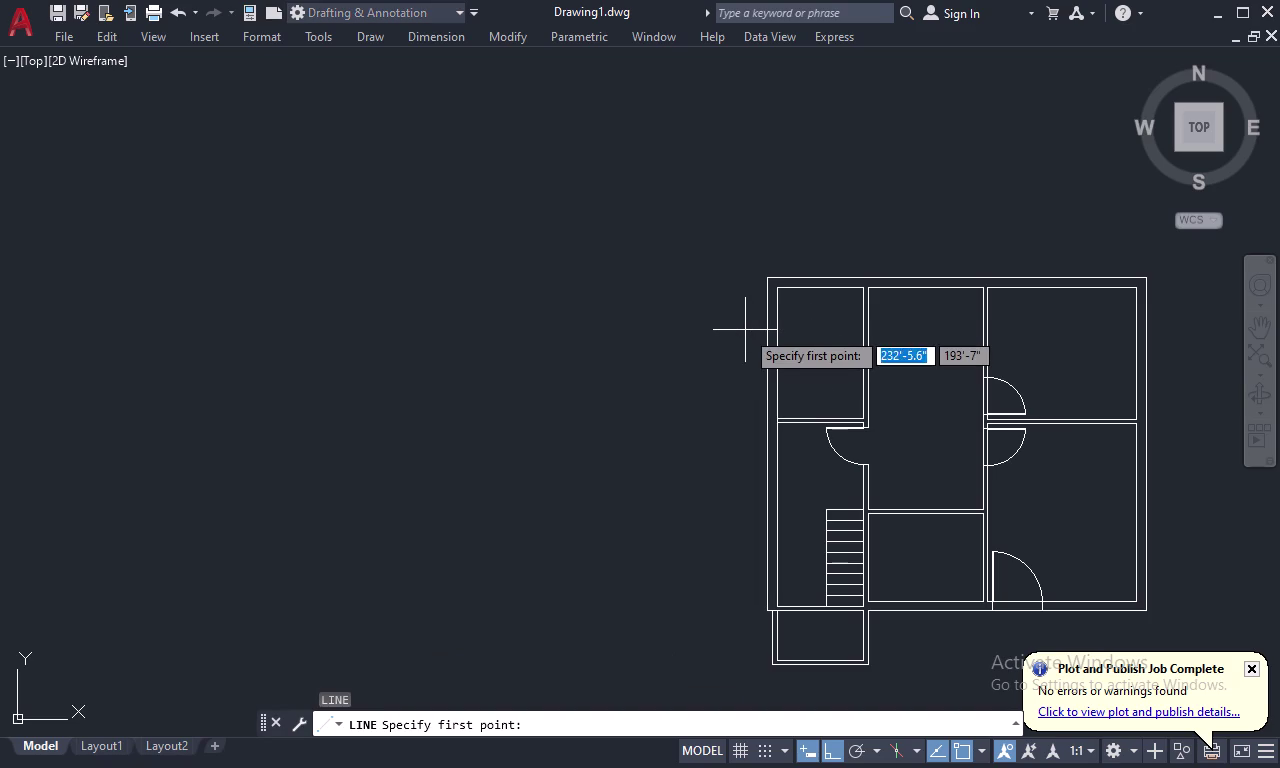
text(TK)
key(space)
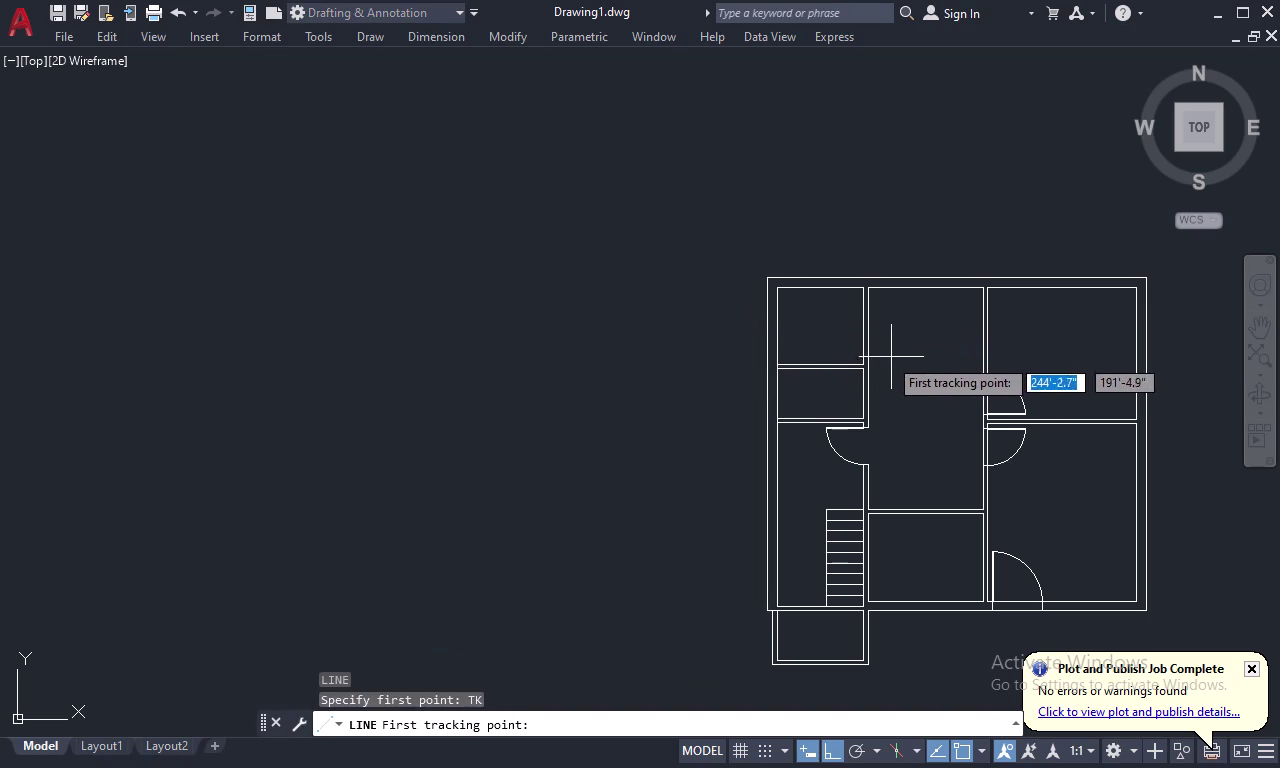
scroll(up, 3)
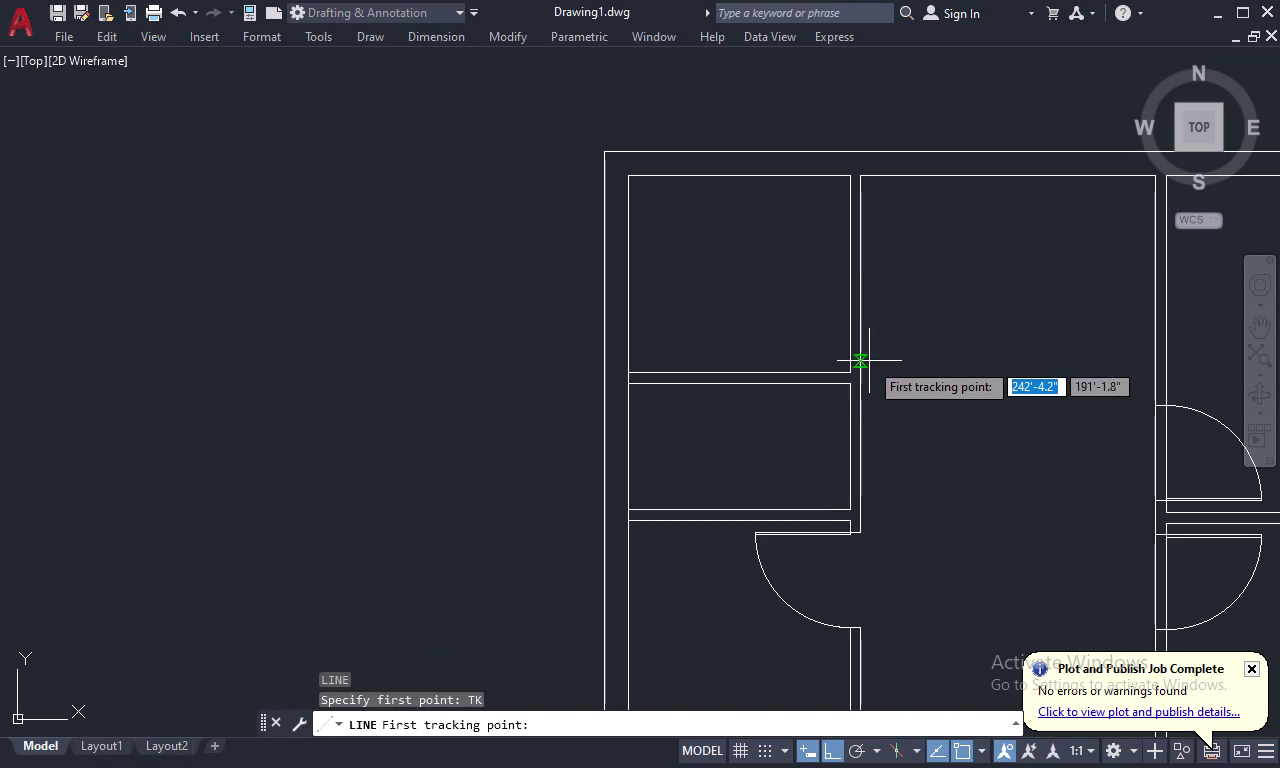
scroll(up, 3)
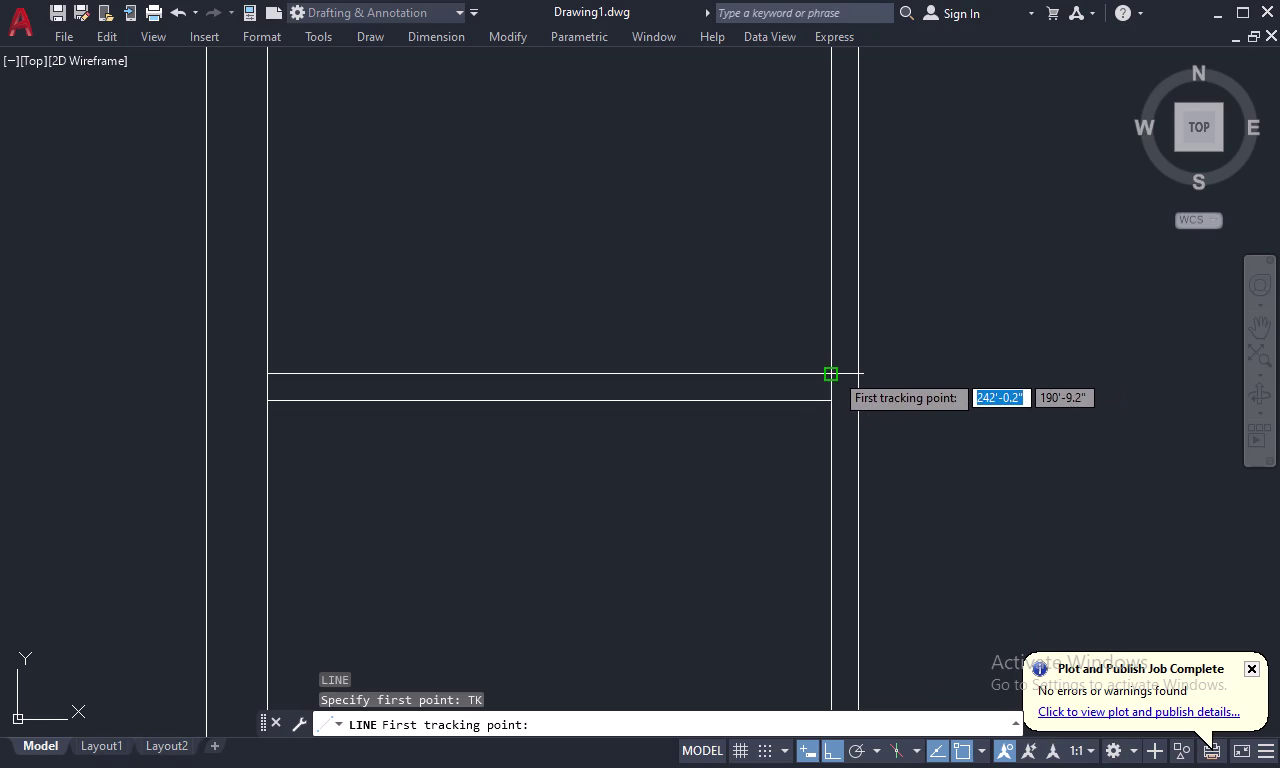
click(834, 372)
text(4)
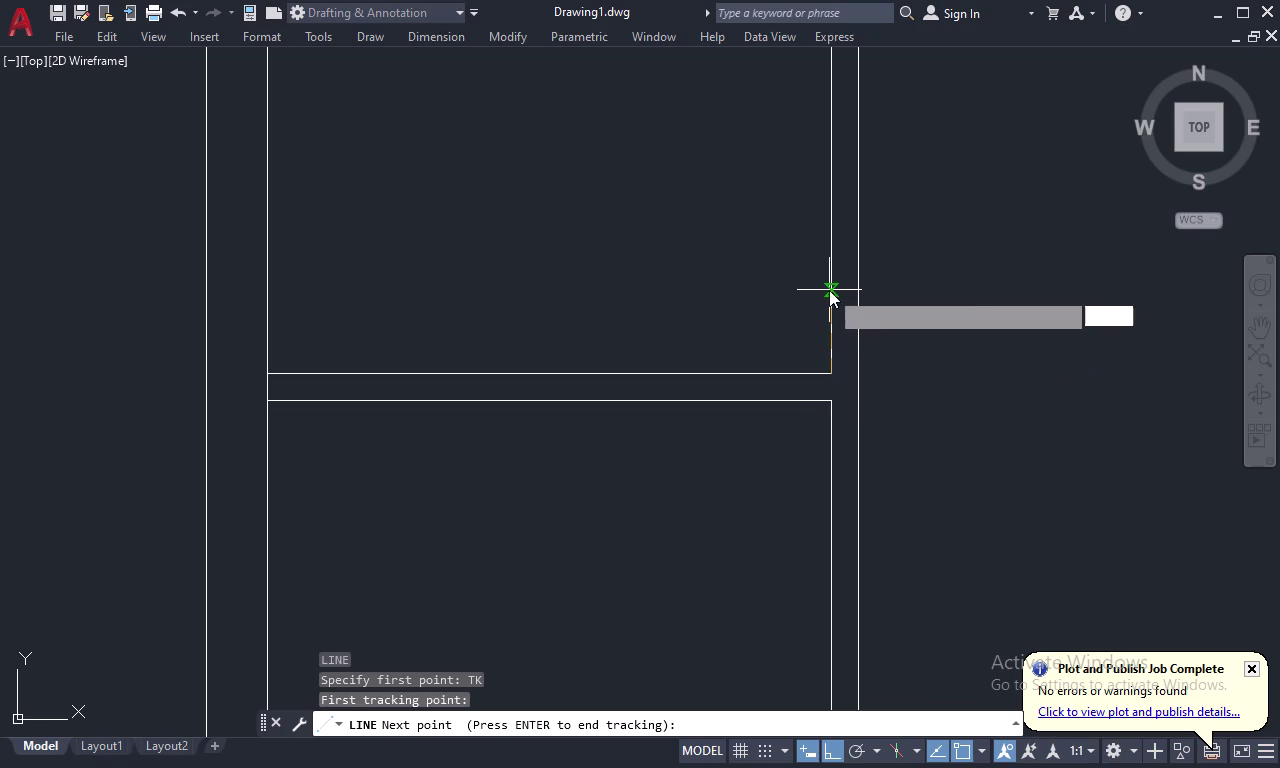
text(.5)
key(space)
key(space)
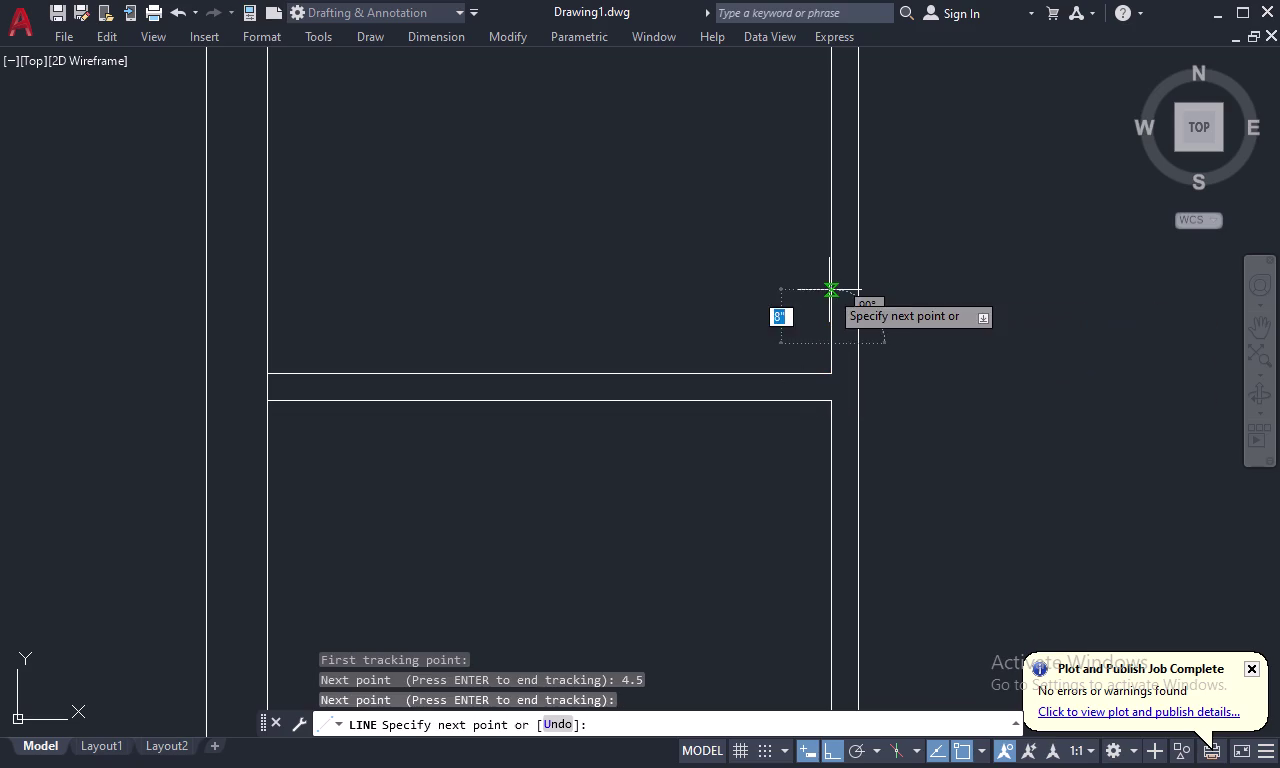
click(861, 340)
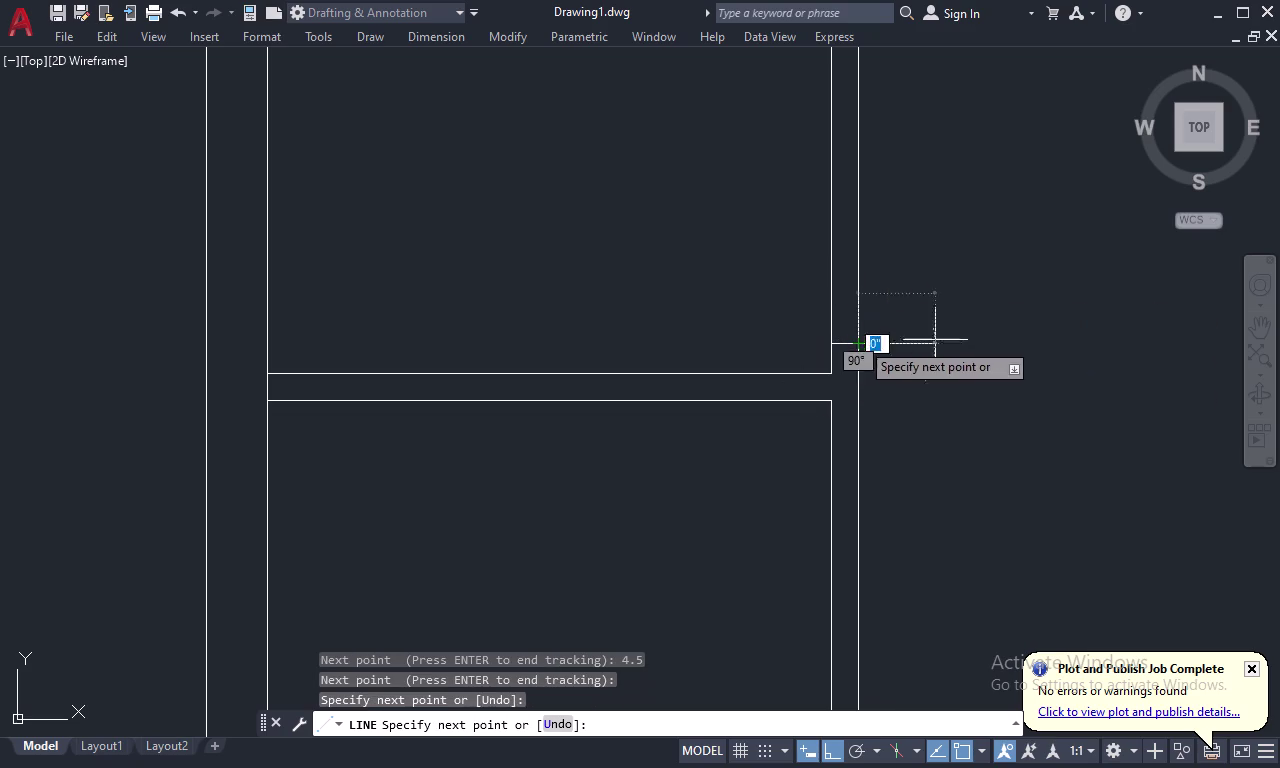
key(Escape)
key(o)
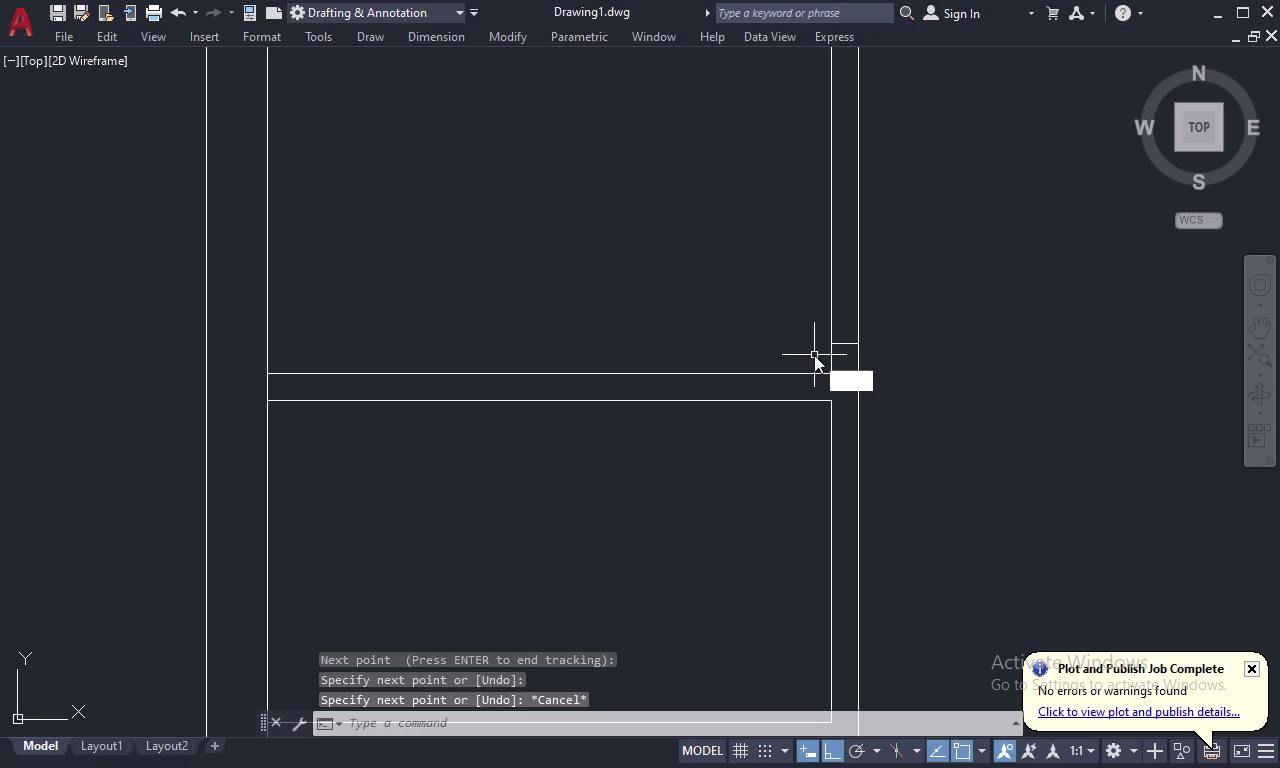
key(space)
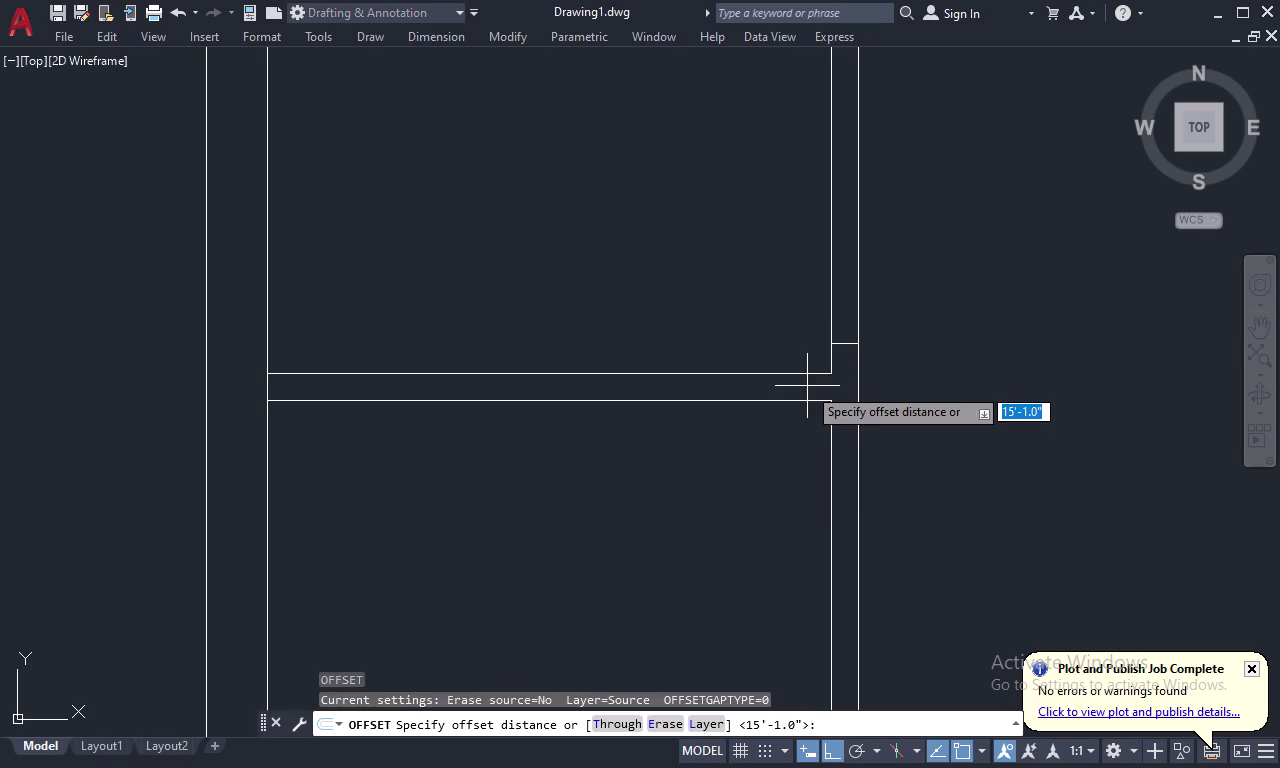
key(Escape)
Draw a 2'6" door leaf line starting at the wall.
text(L)
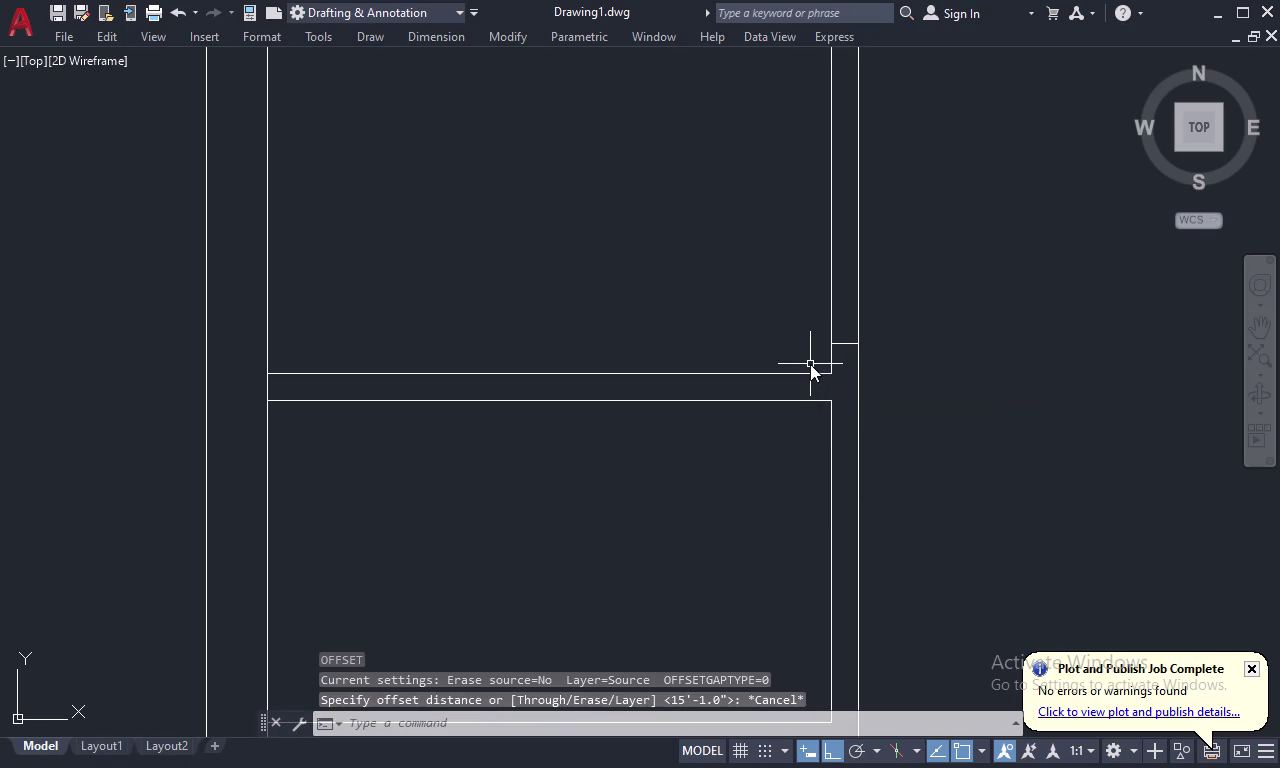
key(space)
click(832, 344)
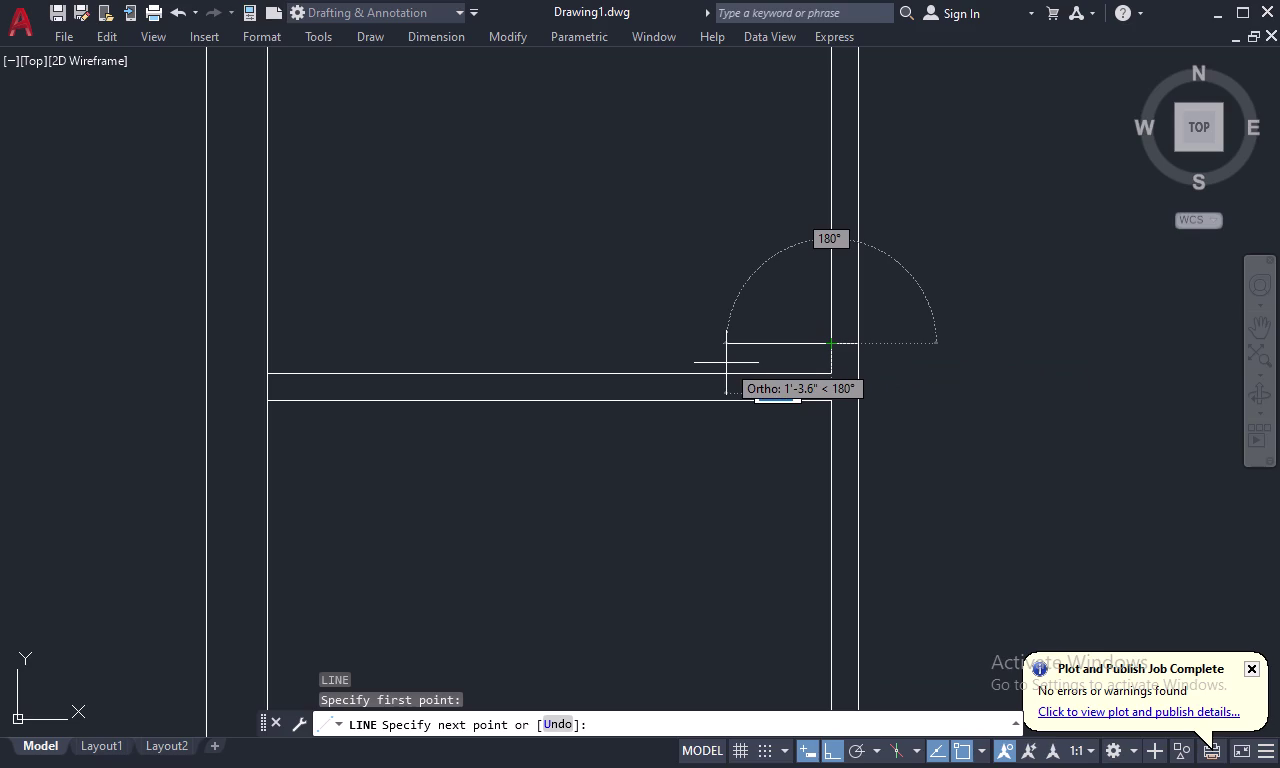
text(2')
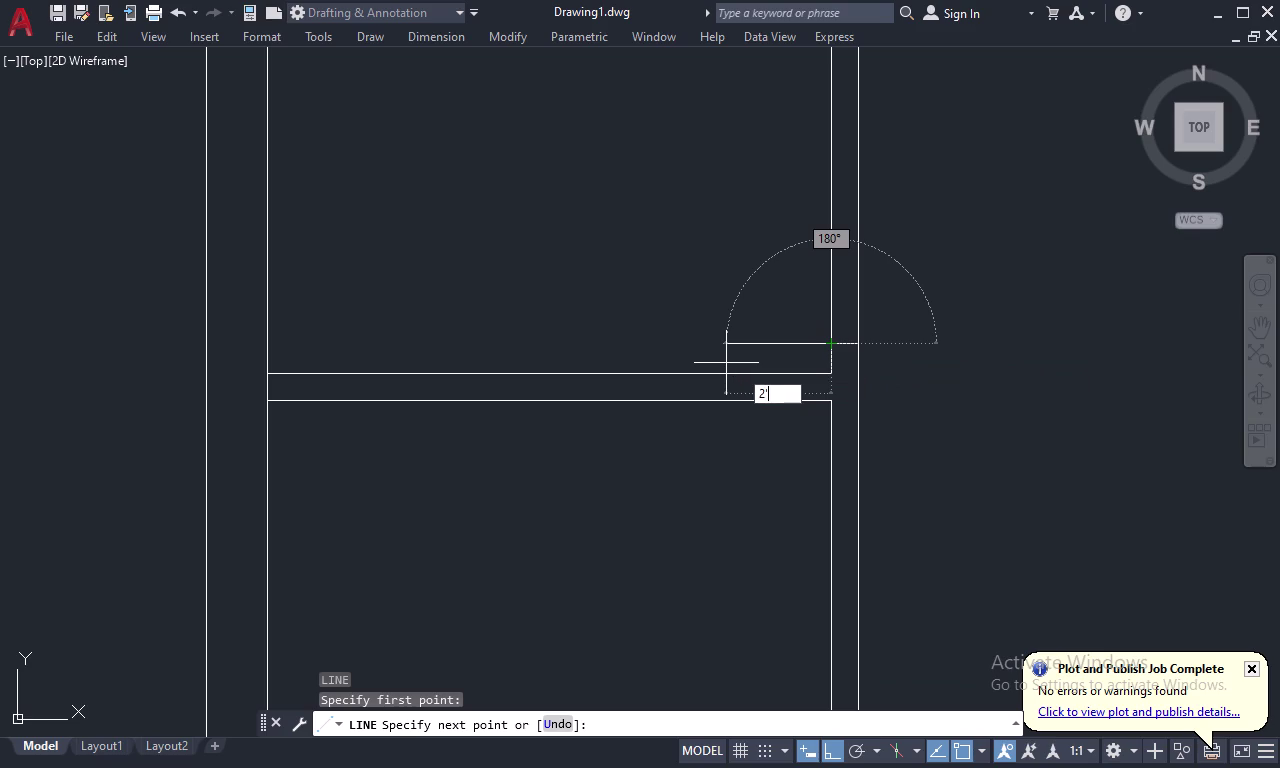
text(6")
key(Return)
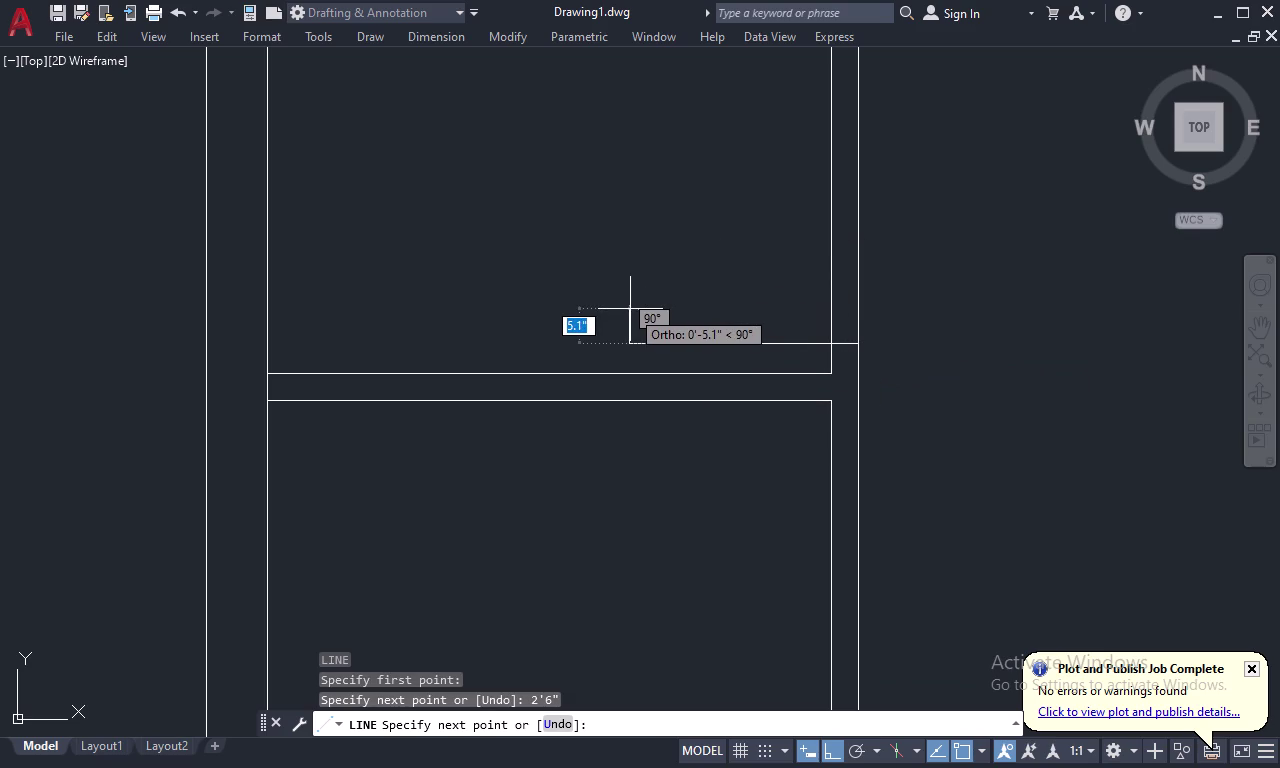
key(Escape)
Offset the door leaf by 1 to form a thin double line.
text(O)
key(space)
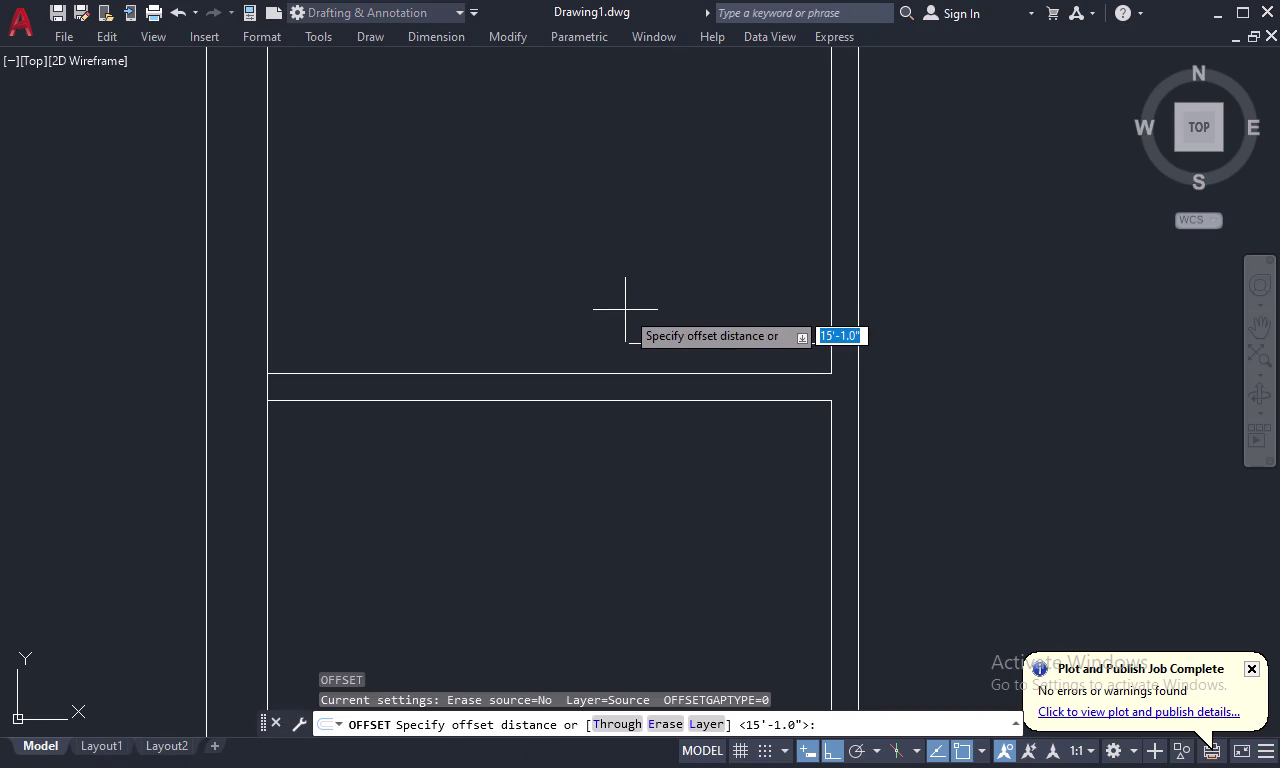
key(1)
key(space)
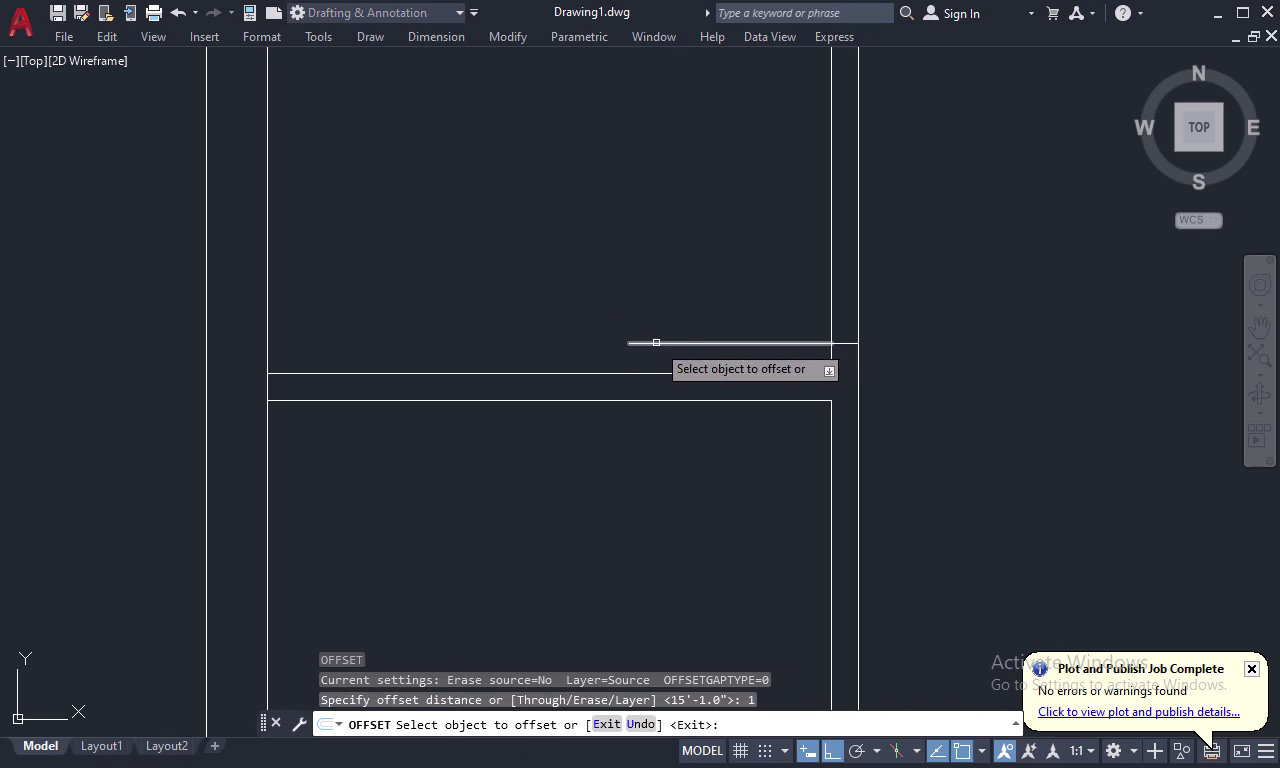
click(656, 343)
click(669, 302)
key(space)
Offset the jamb line 2'6" to mark the opposite opening edge.
key(space)
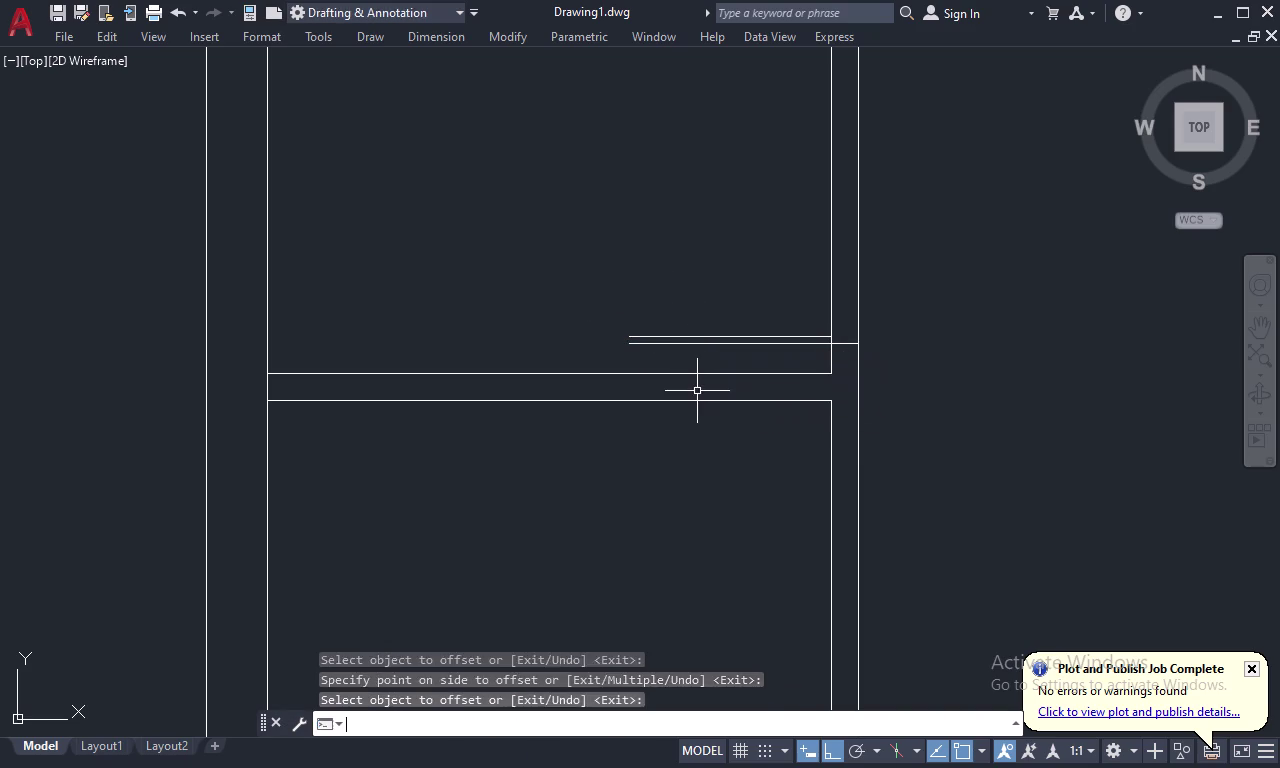
text(2')
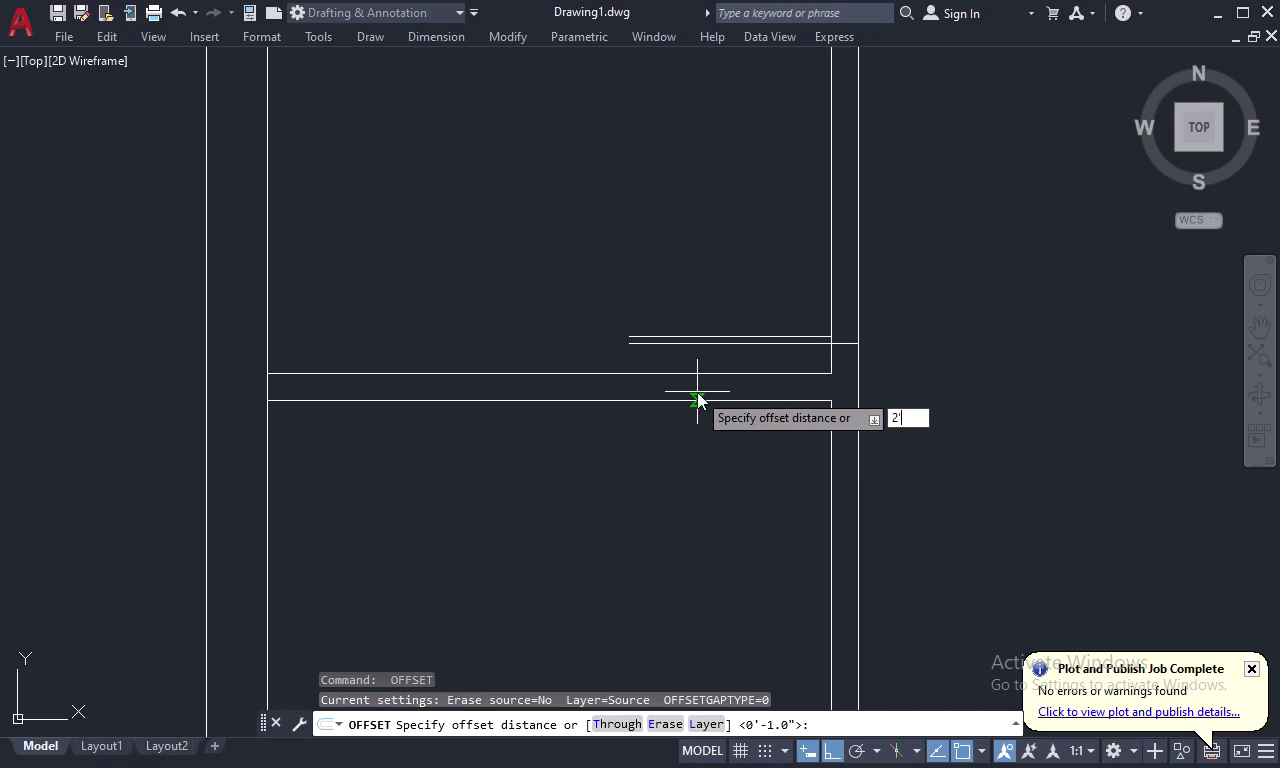
key(6)
key(shift+quotedbl)
key(Return)
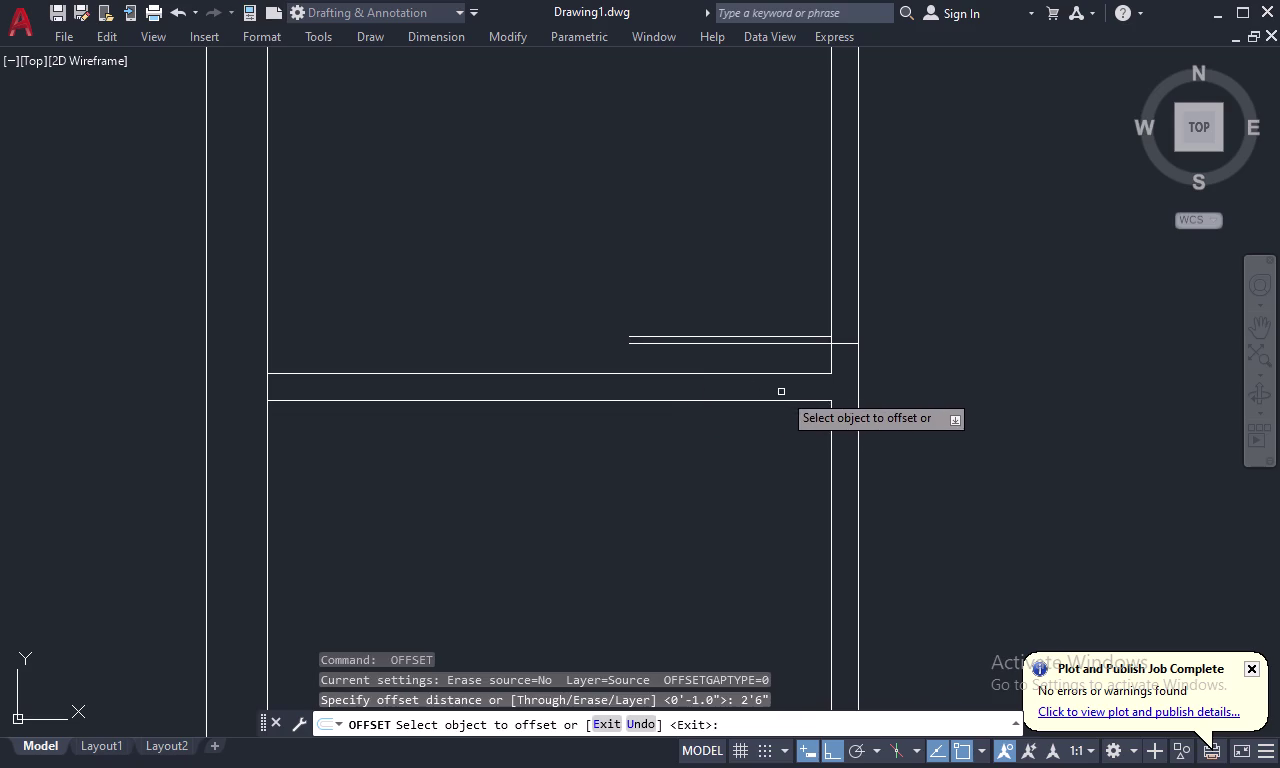
click(851, 345)
click(852, 295)
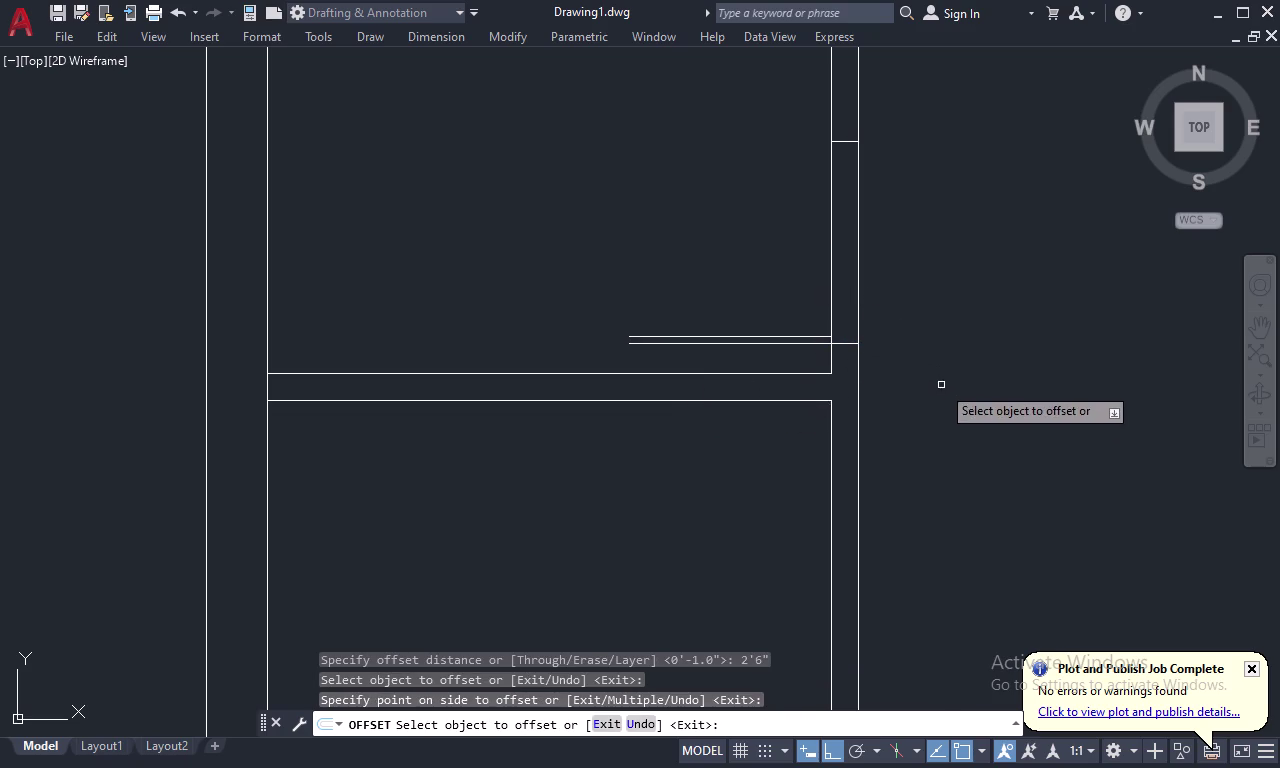
key(Escape)
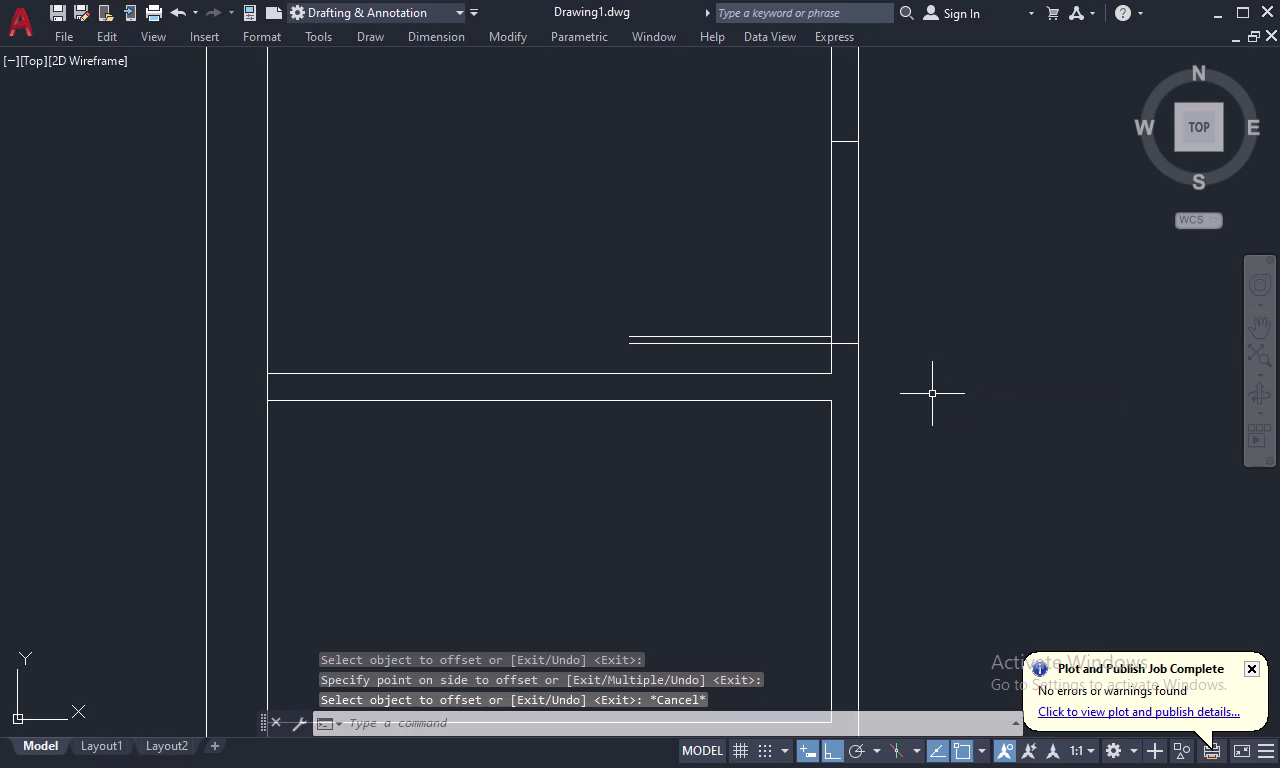
text(A)
key(space)
Draw a three-point swing arc from the leaf's free end to the upper jamb.
click(622, 343)
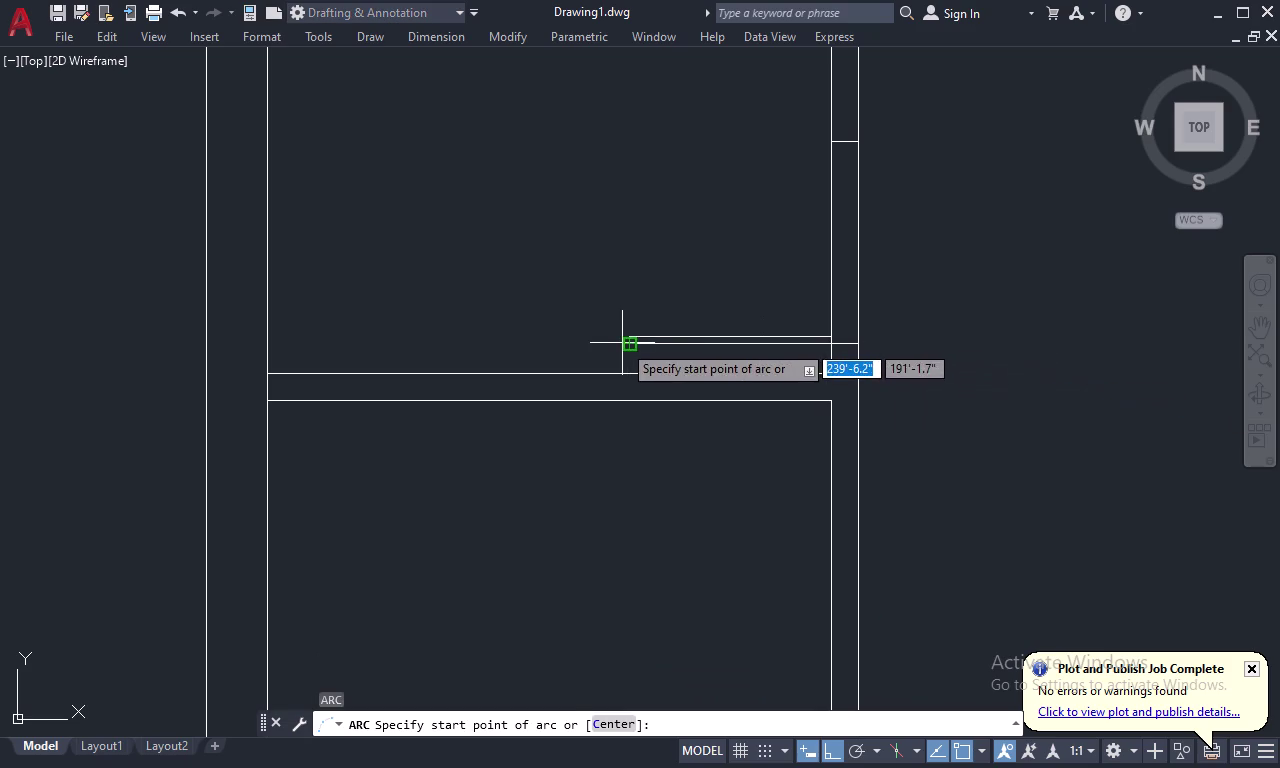
scroll(up, 3)
click(637, 360)
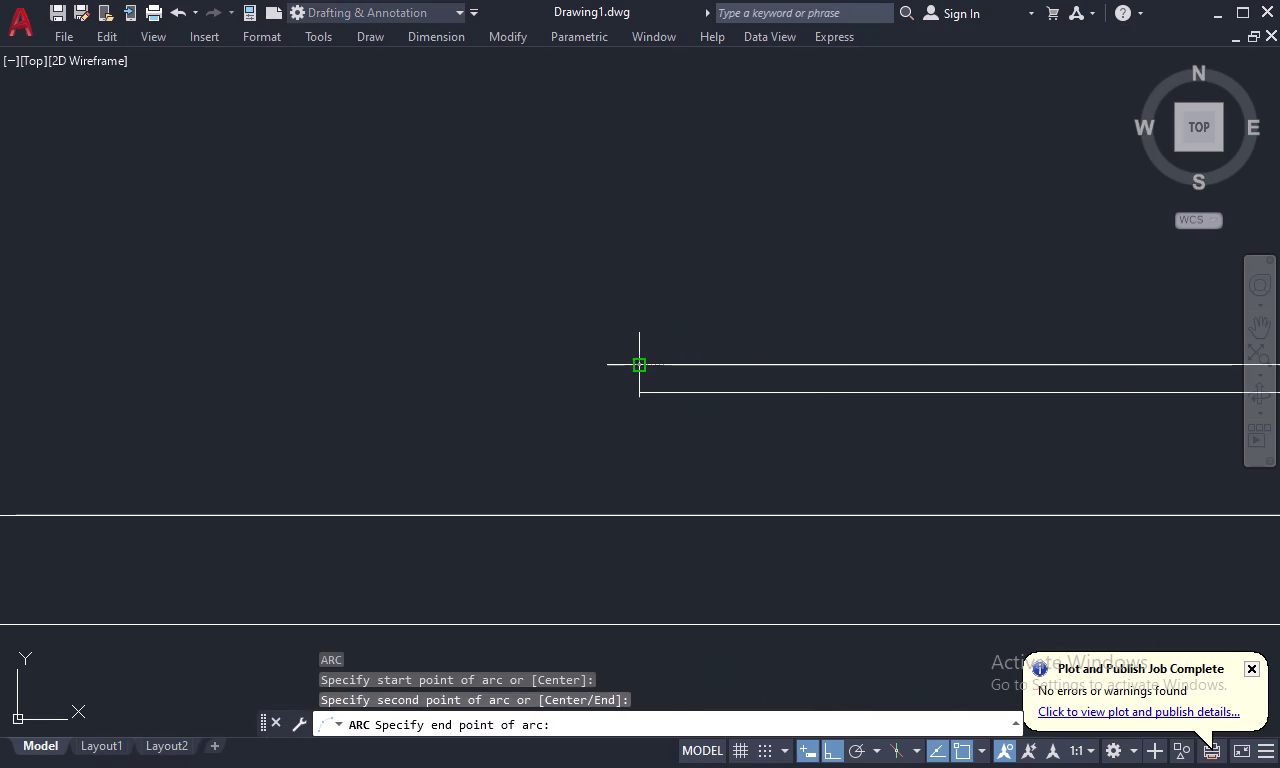
scroll(down, 3)
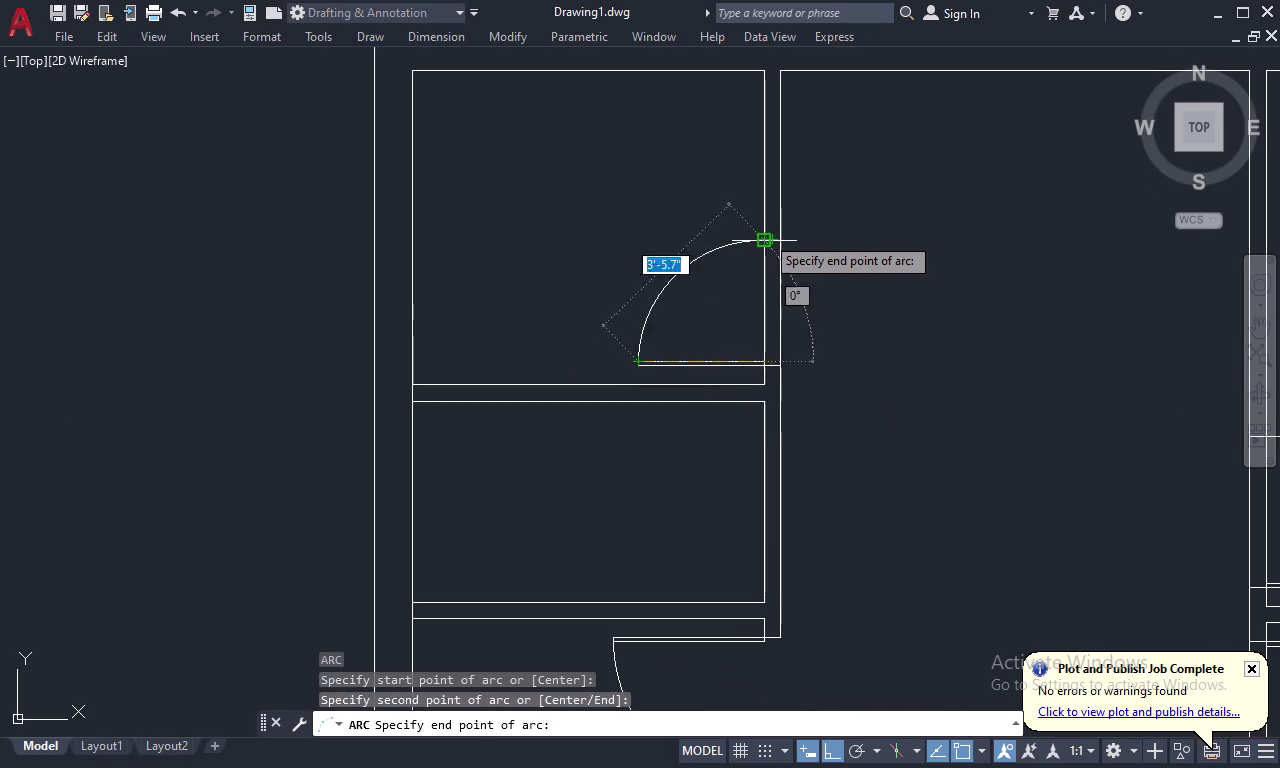
scroll(up, 3)
click(753, 260)
scroll(down, 3)
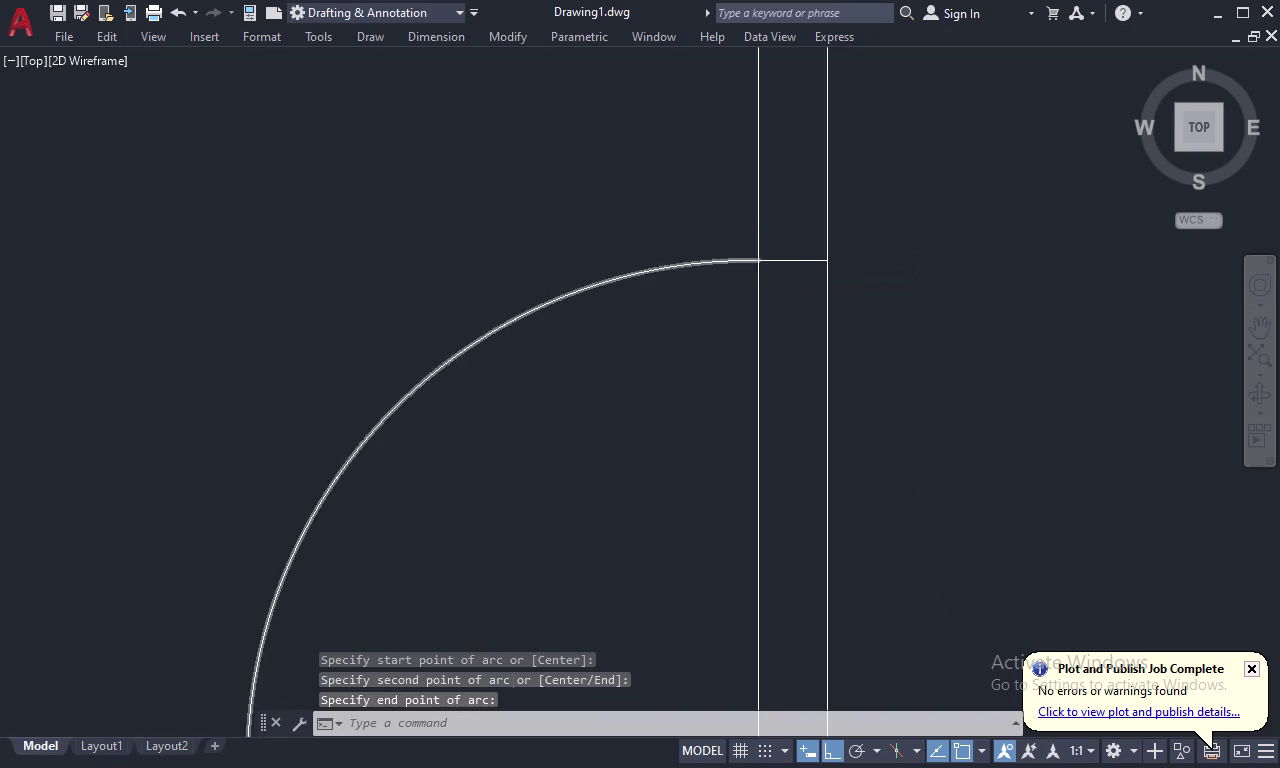
key(Escape)
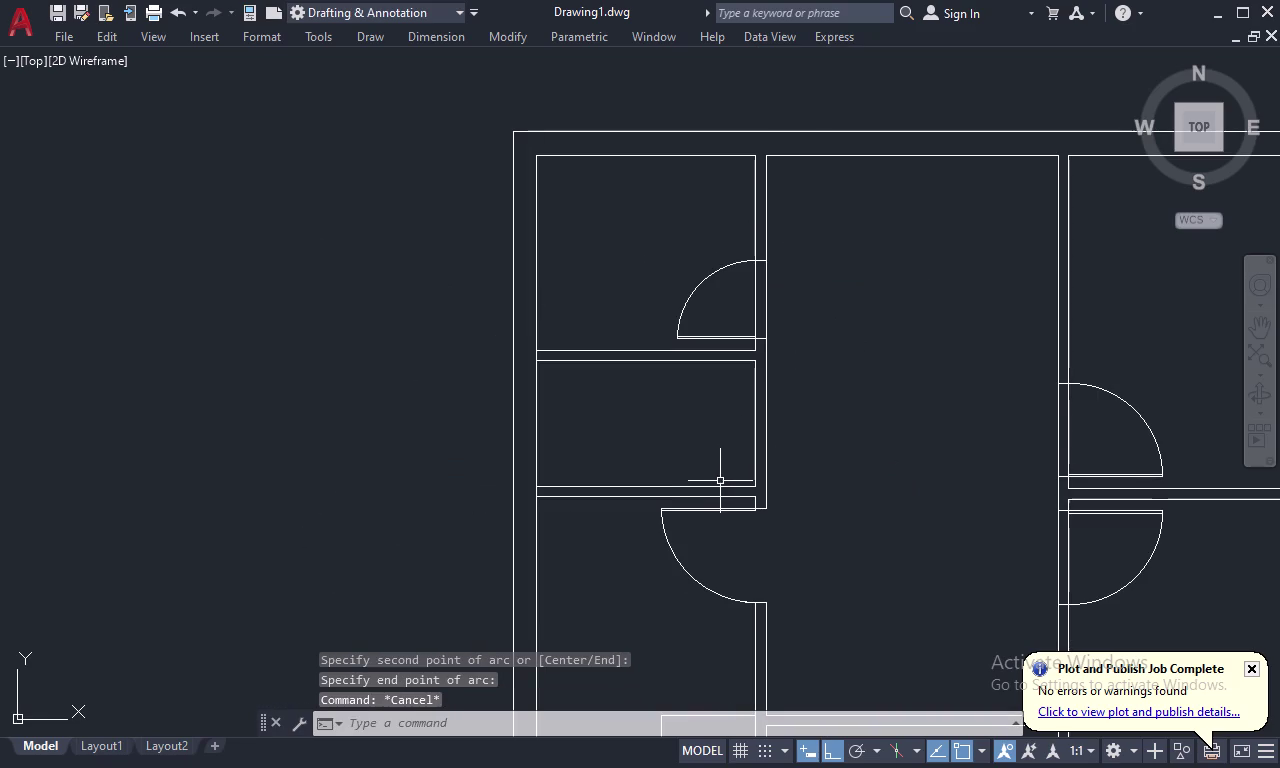
Draw an opening-edge line across the wall, tracked 4.5 below the inner wall corner.
text(L TK)
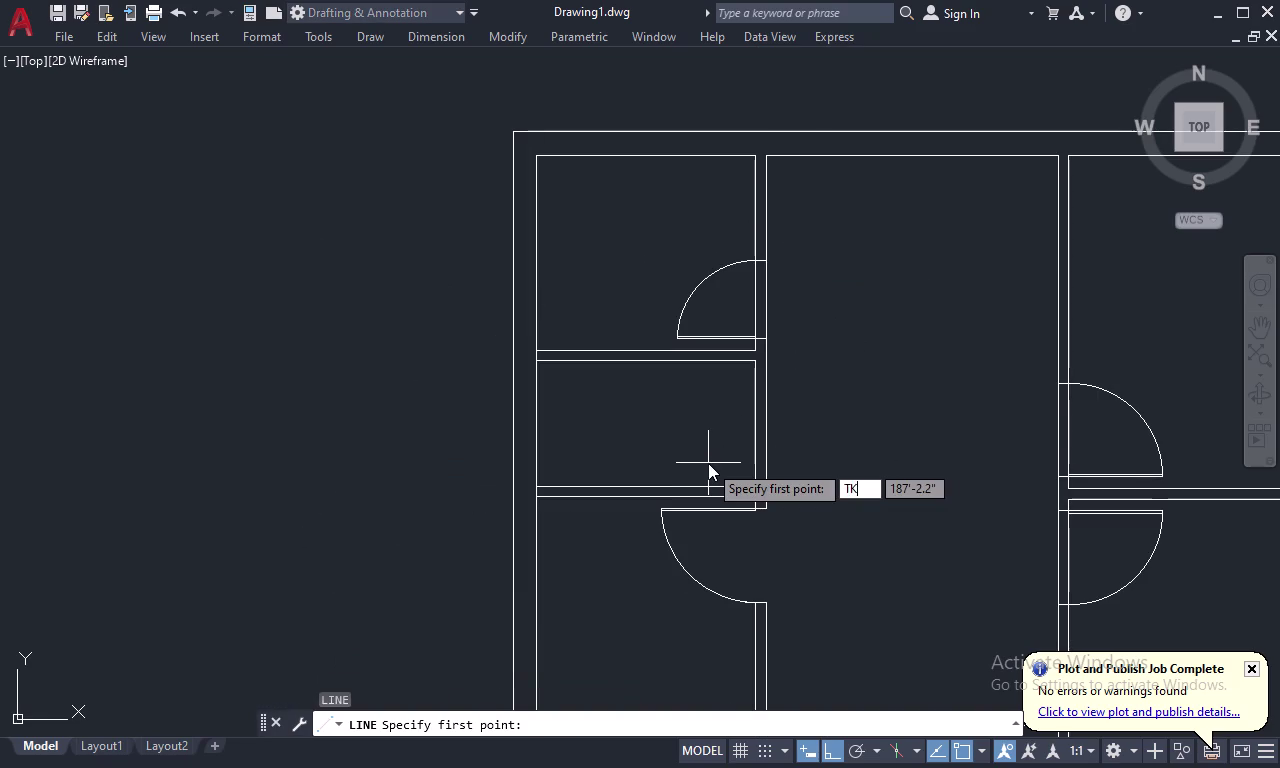
key(space)
scroll(up, 3)
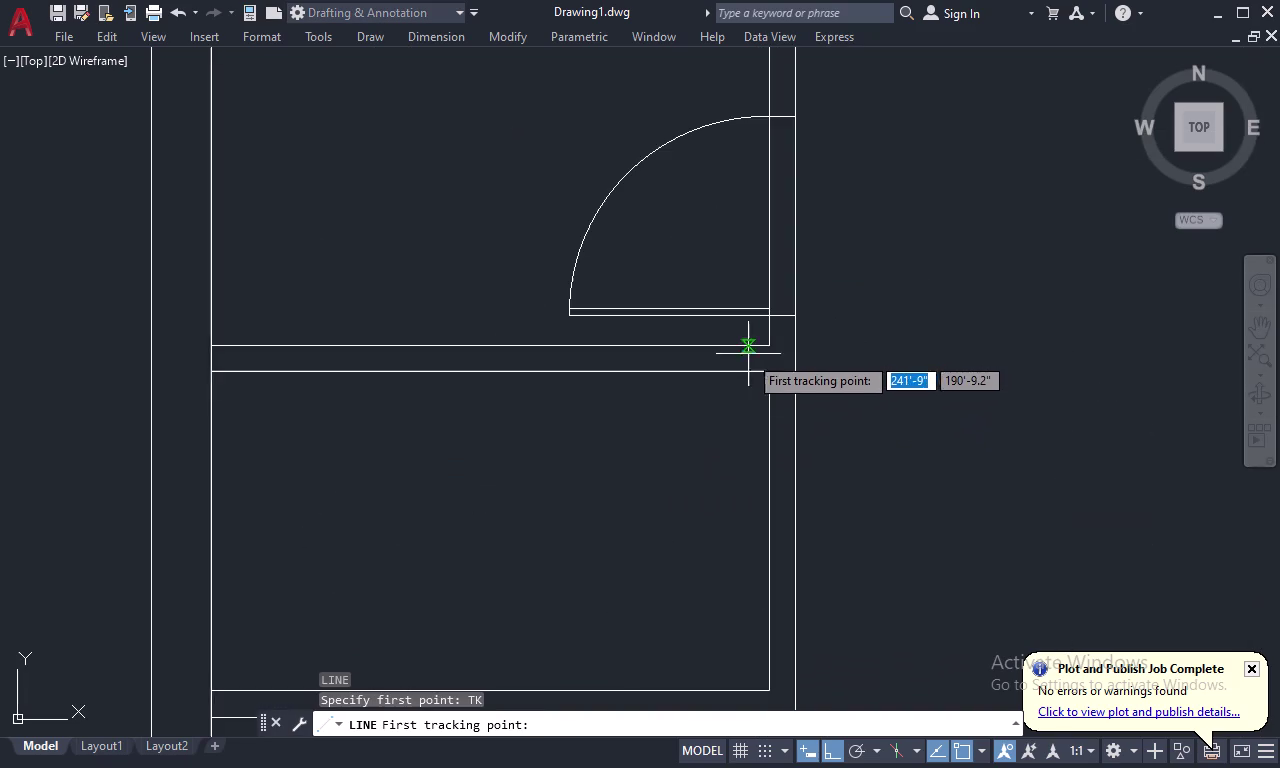
click(765, 376)
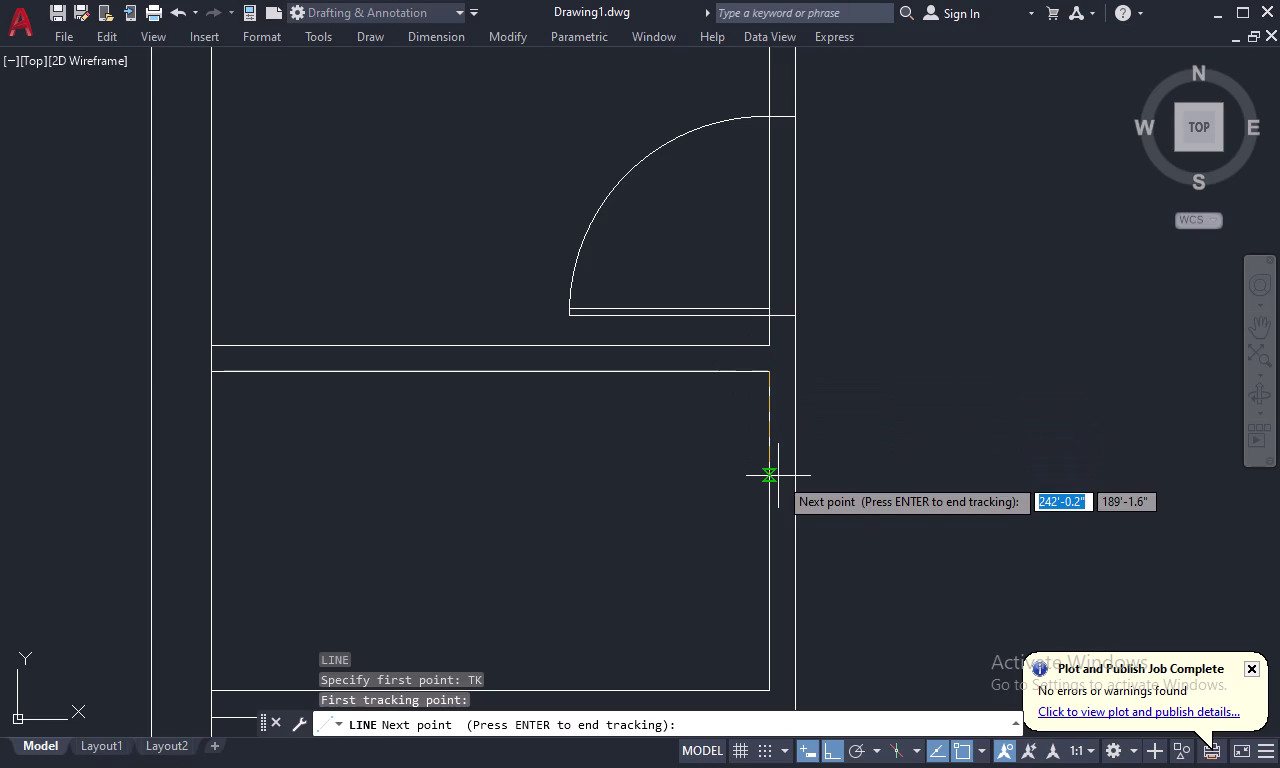
key(4)
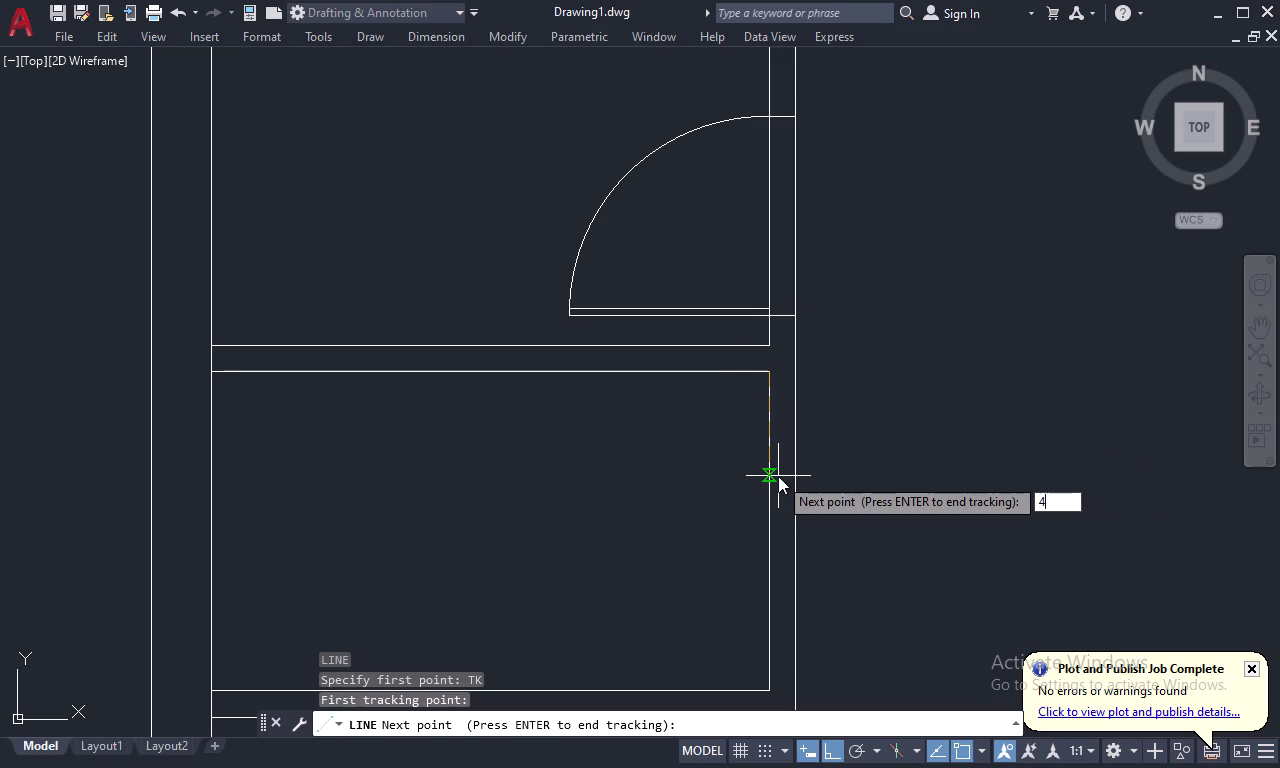
text(.5)
key(space)
key(space)
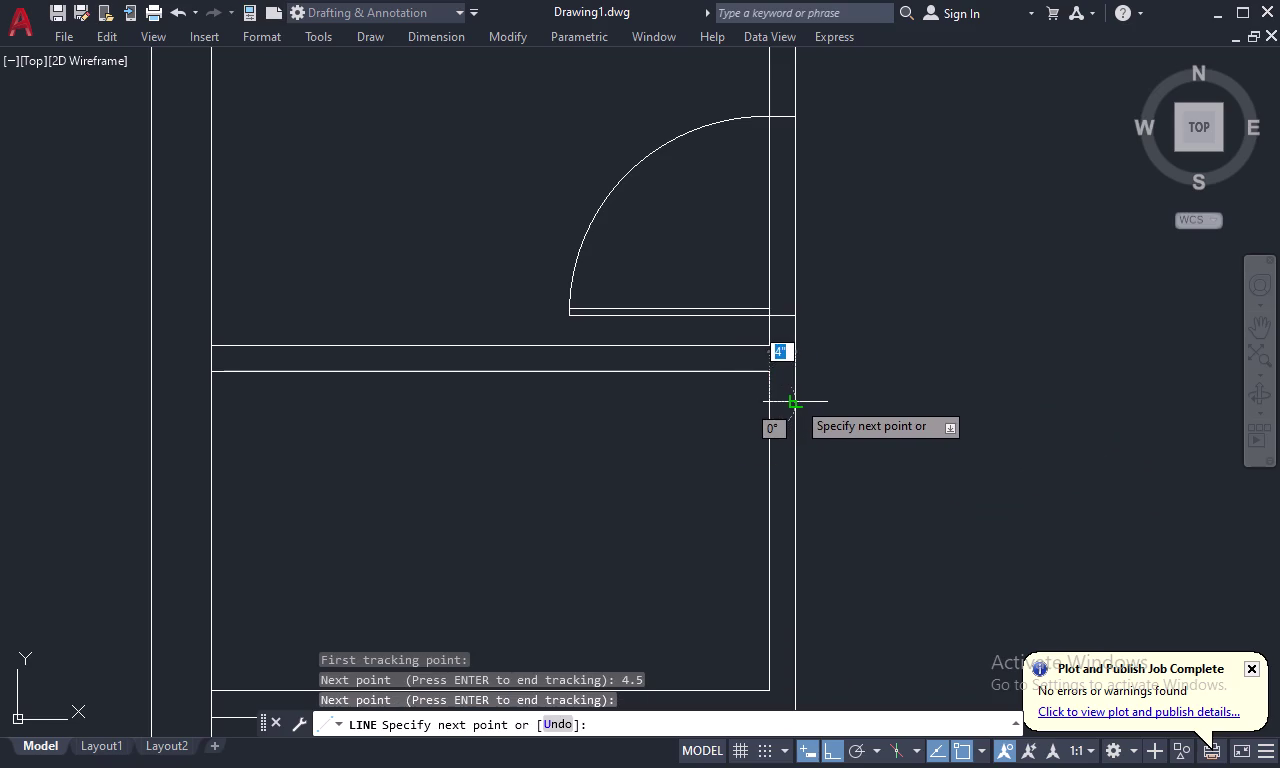
click(796, 400)
key(Escape)
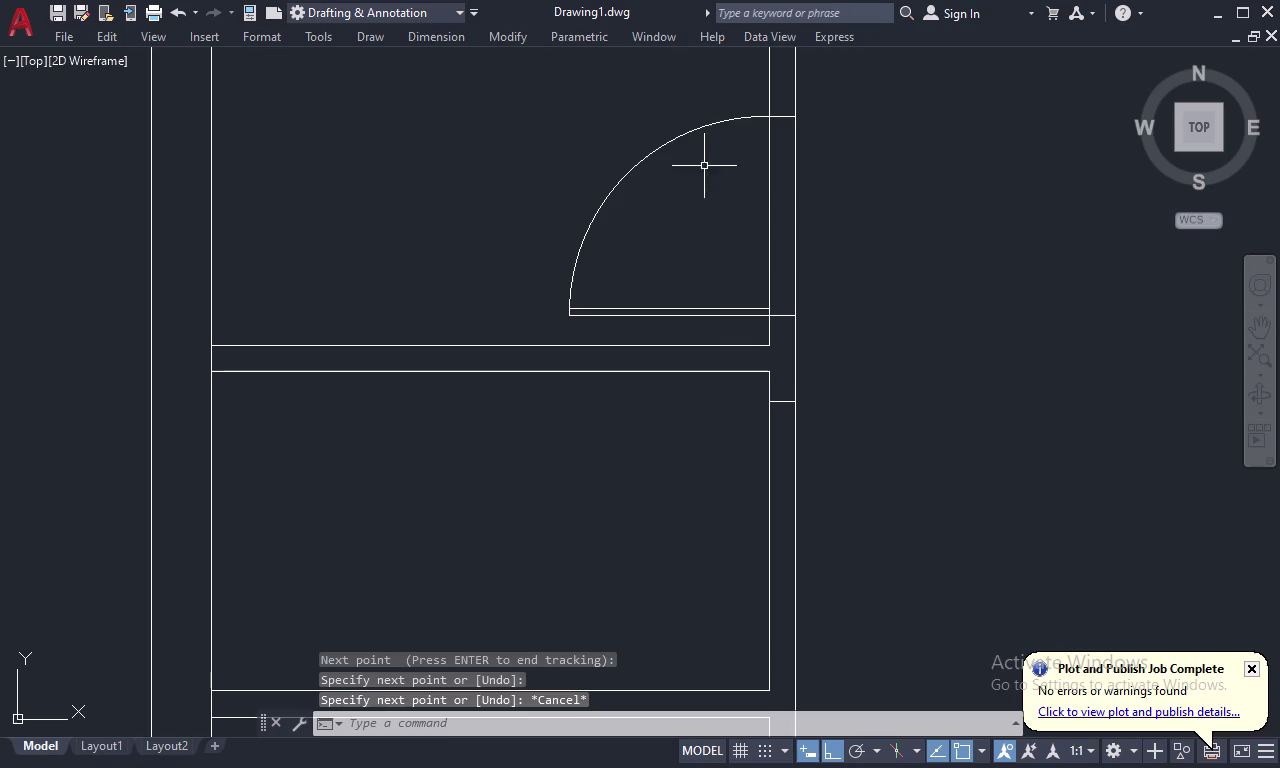
drag(704, 100, 694, 328)
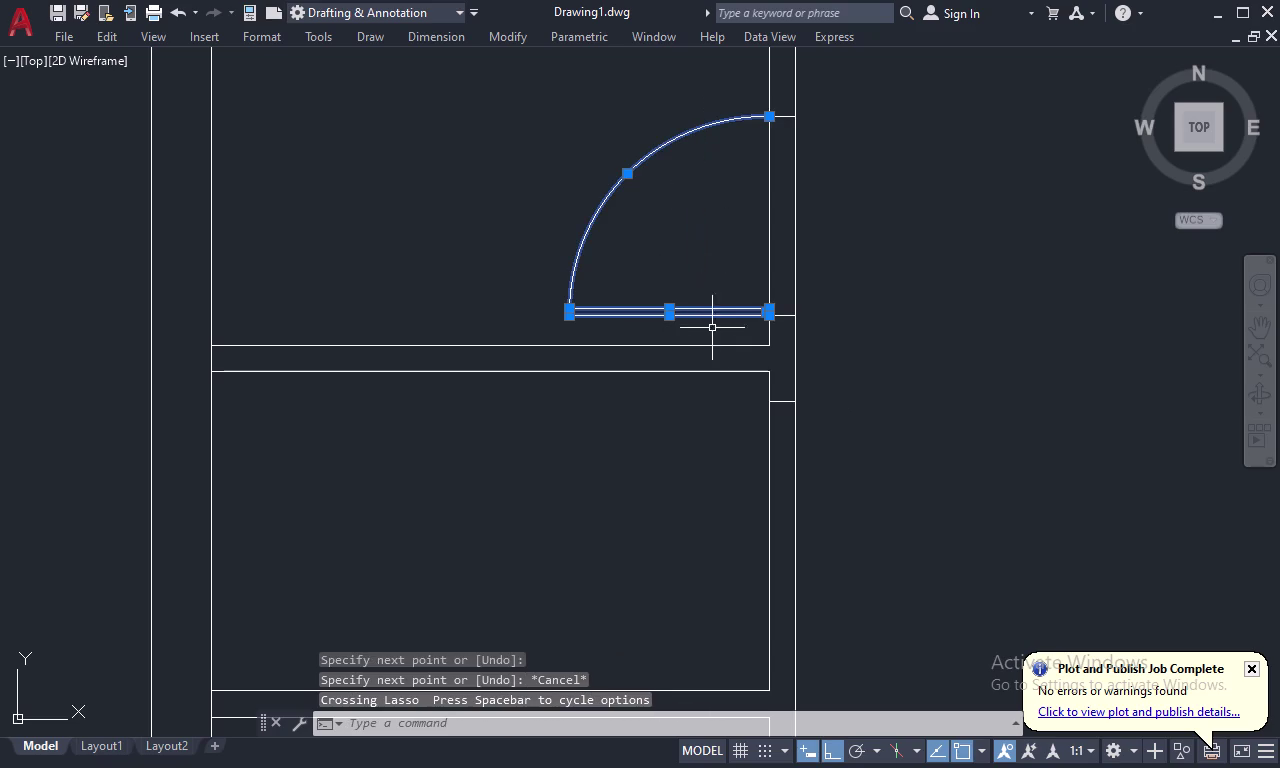
Copy the door leaf and swing arc into the lower opening.
click(782, 115)
right_click(733, 225)
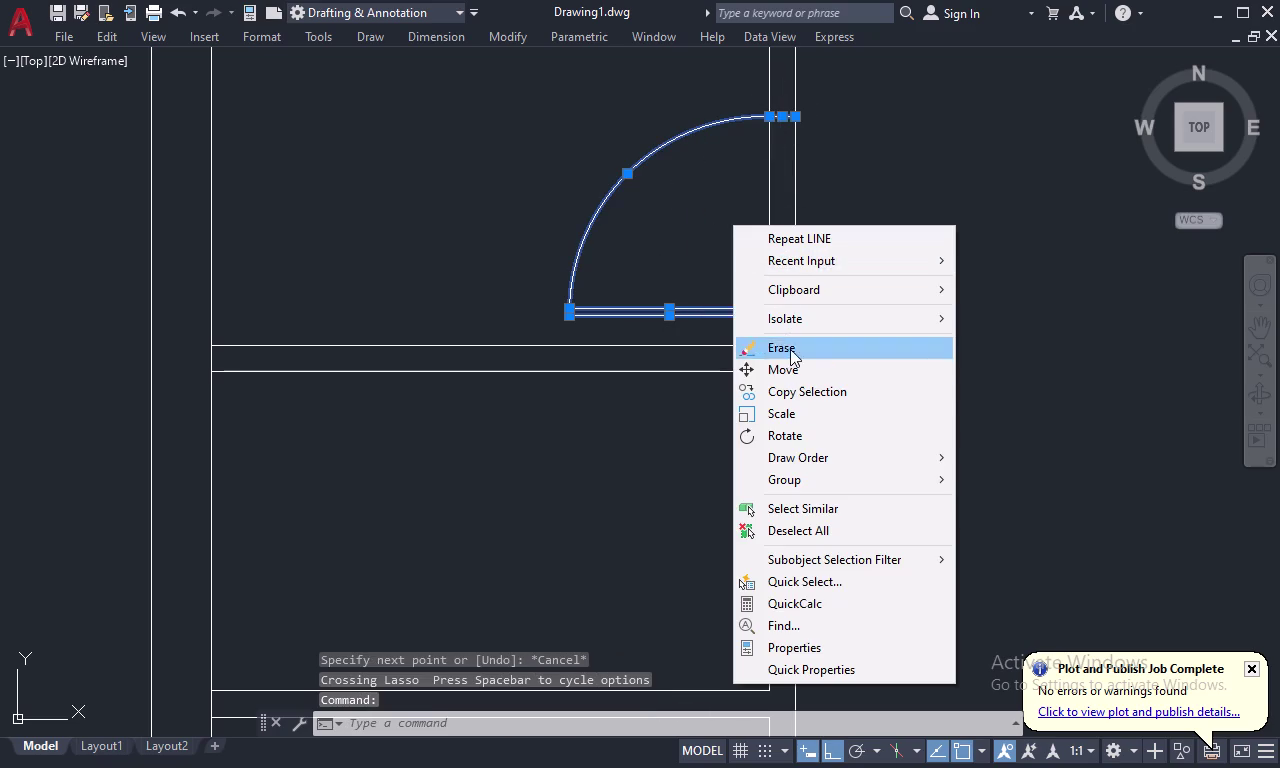
click(792, 392)
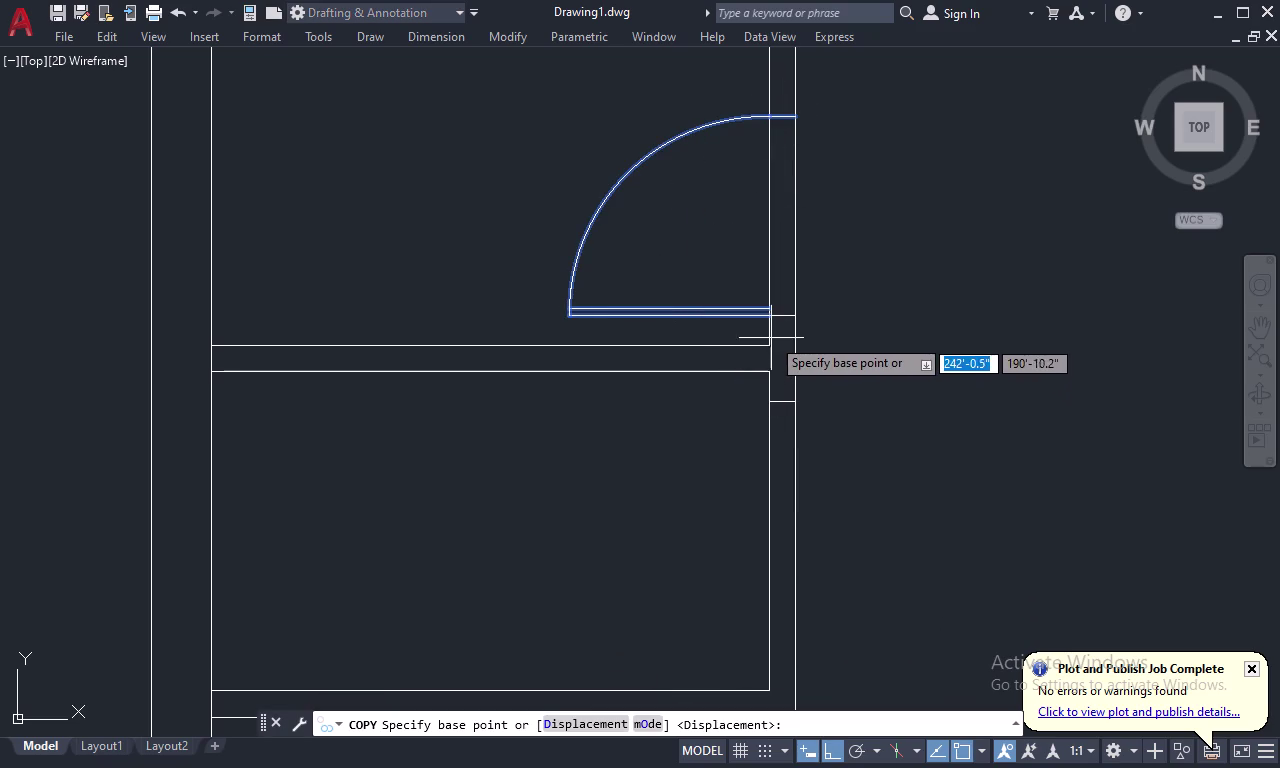
click(770, 317)
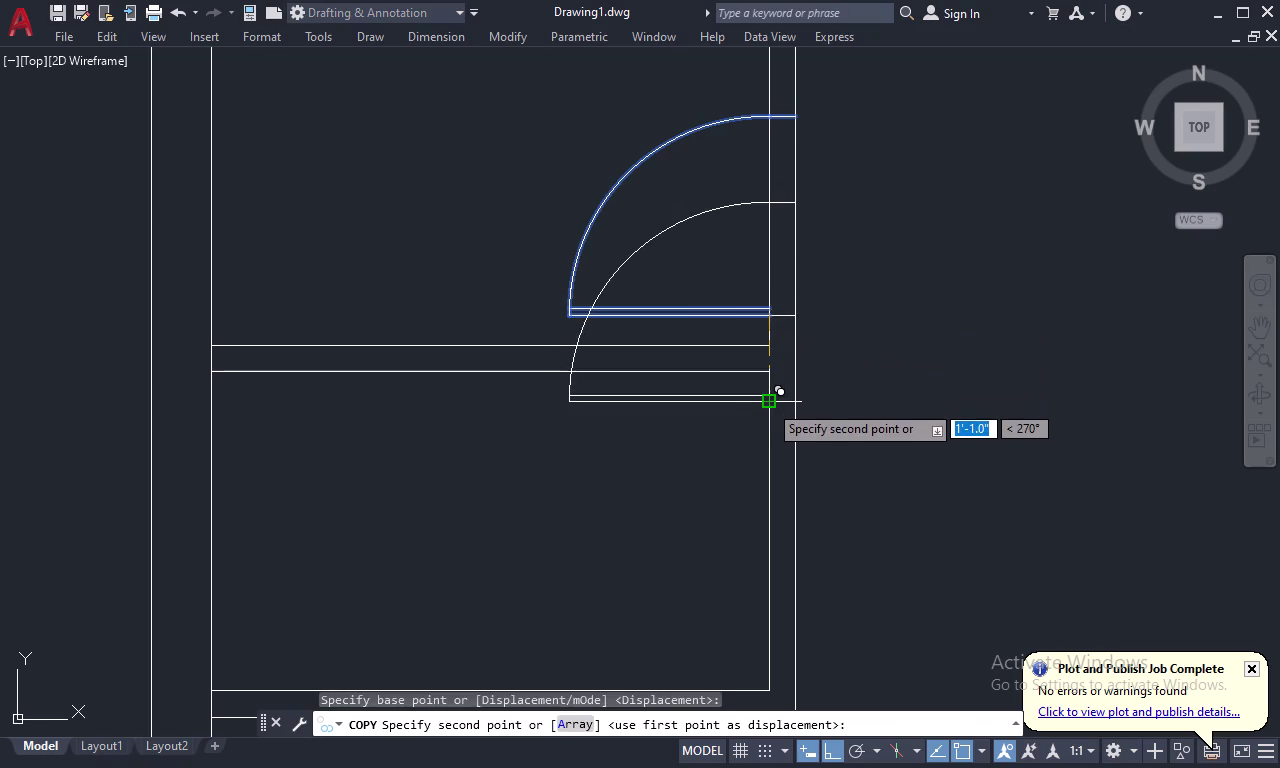
scroll(up, 3)
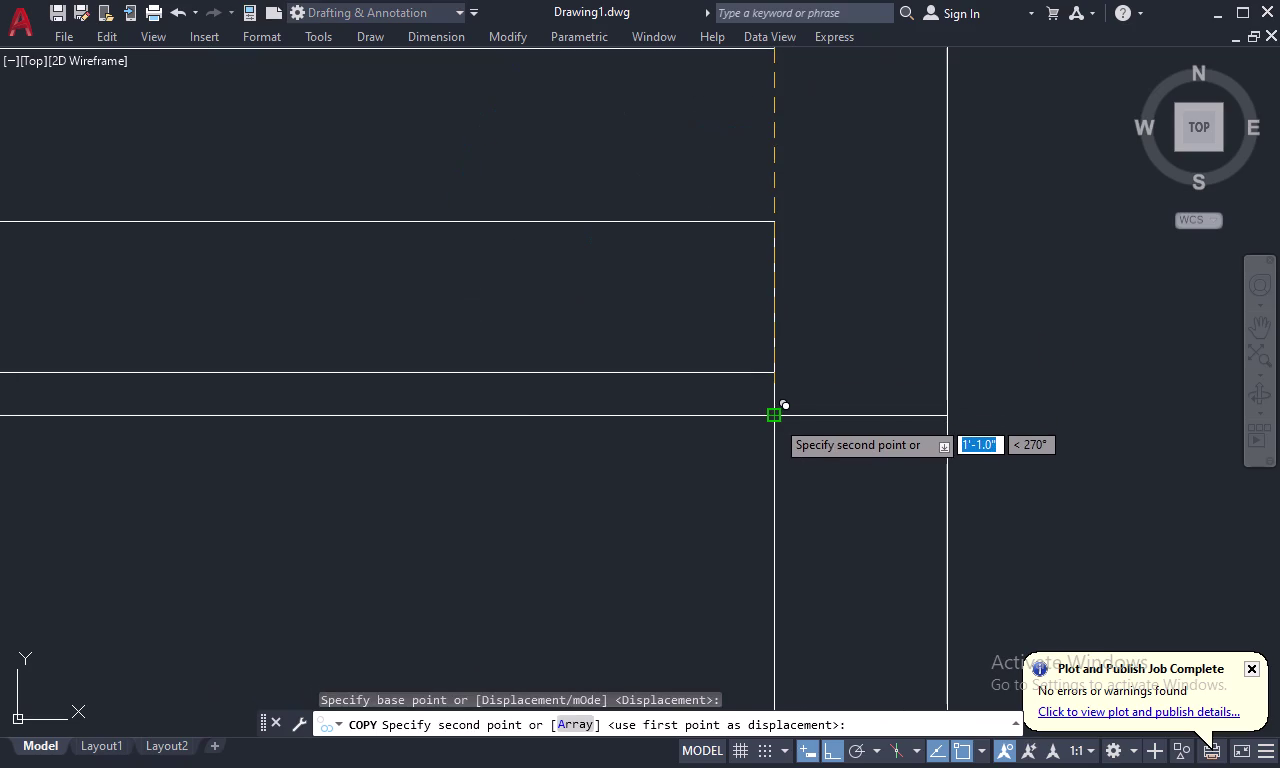
click(775, 419)
key(Escape)
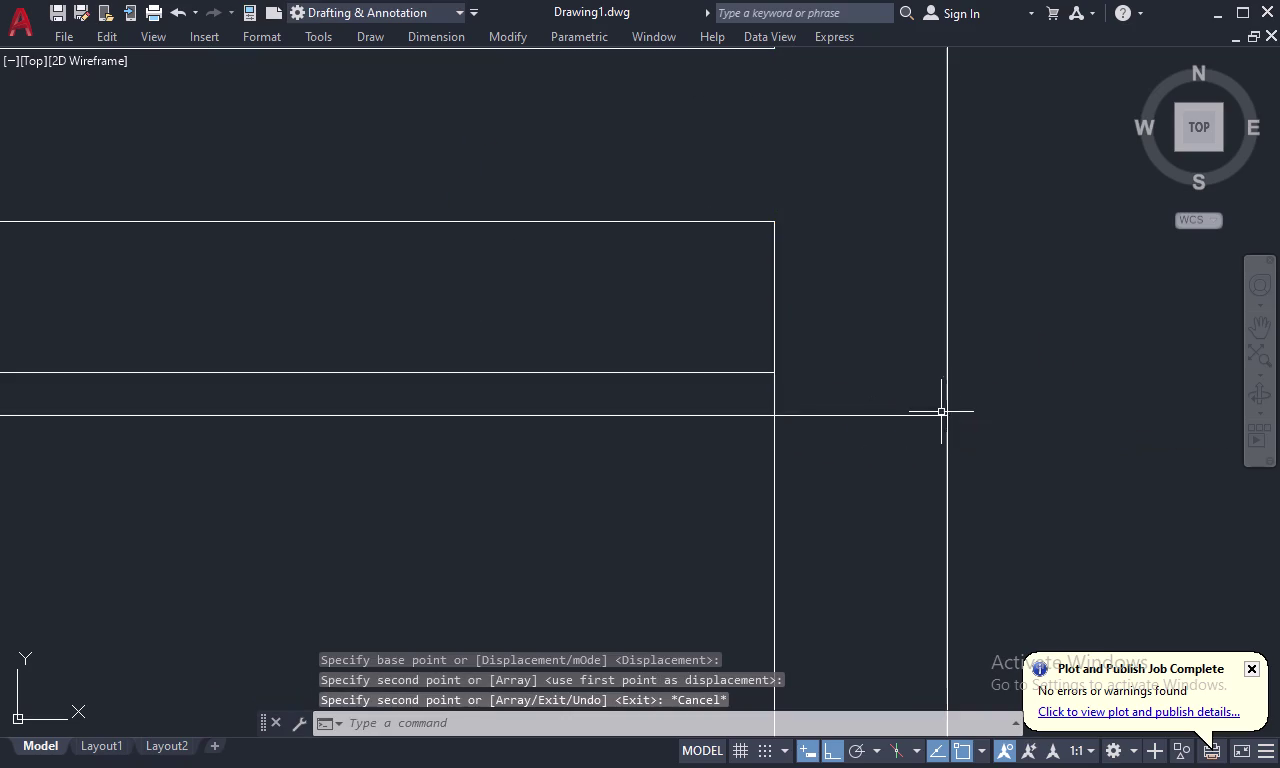
scroll(down, 3)
Select the copied door leaf and its swing arc.
drag(725, 369, 698, 415)
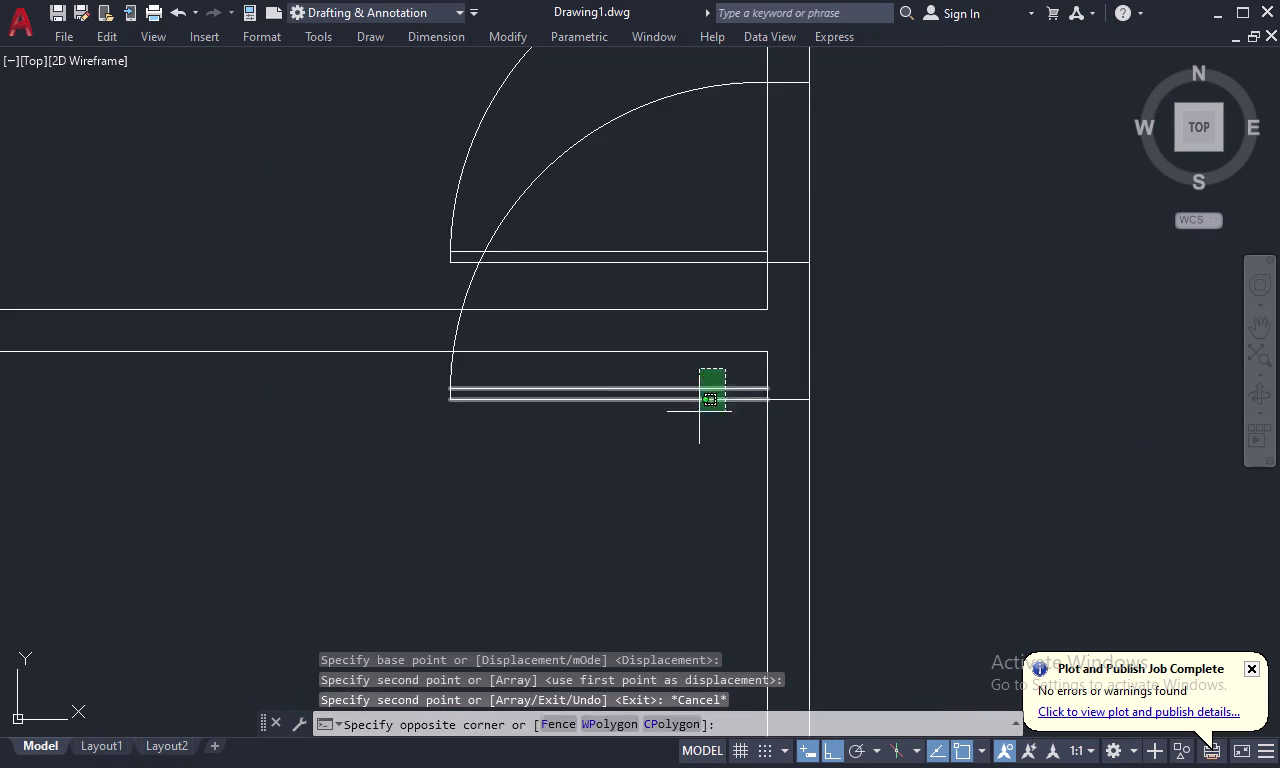
drag(698, 415, 685, 436)
drag(571, 122, 571, 182)
click(576, 179)
click(605, 124)
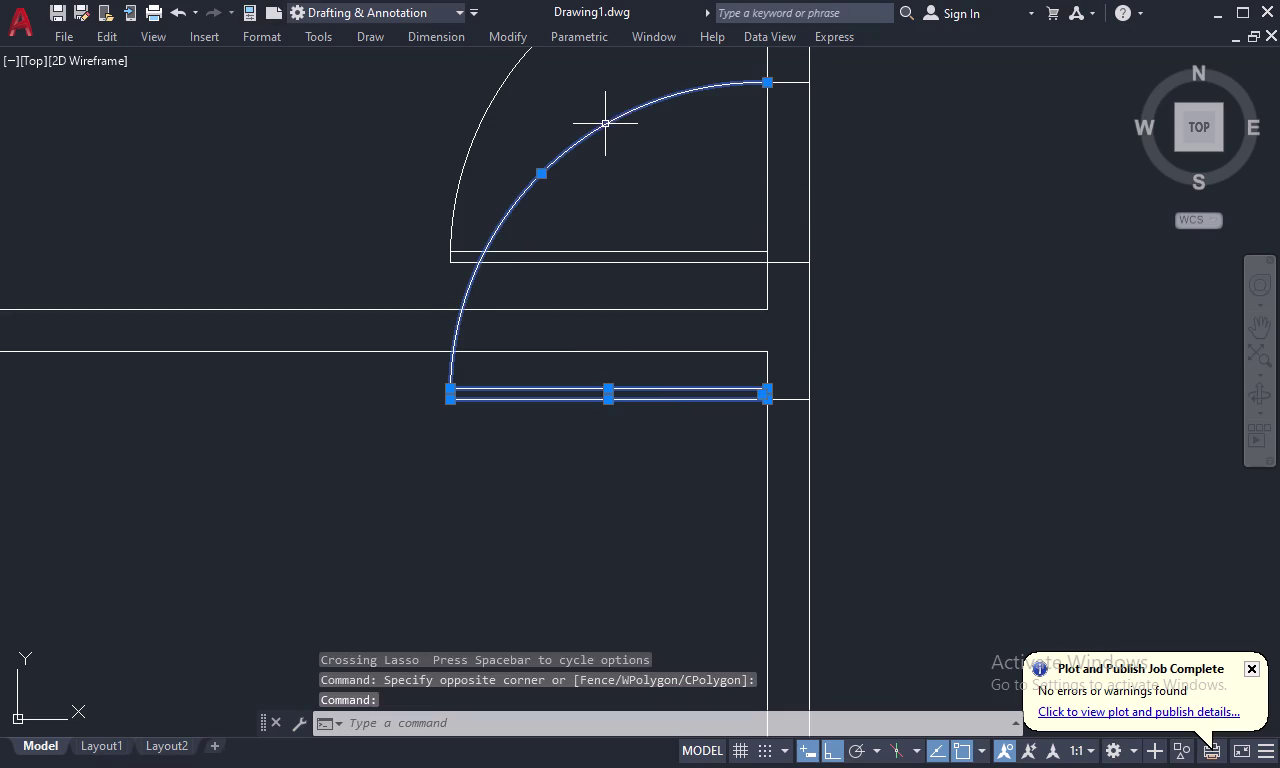
click(785, 81)
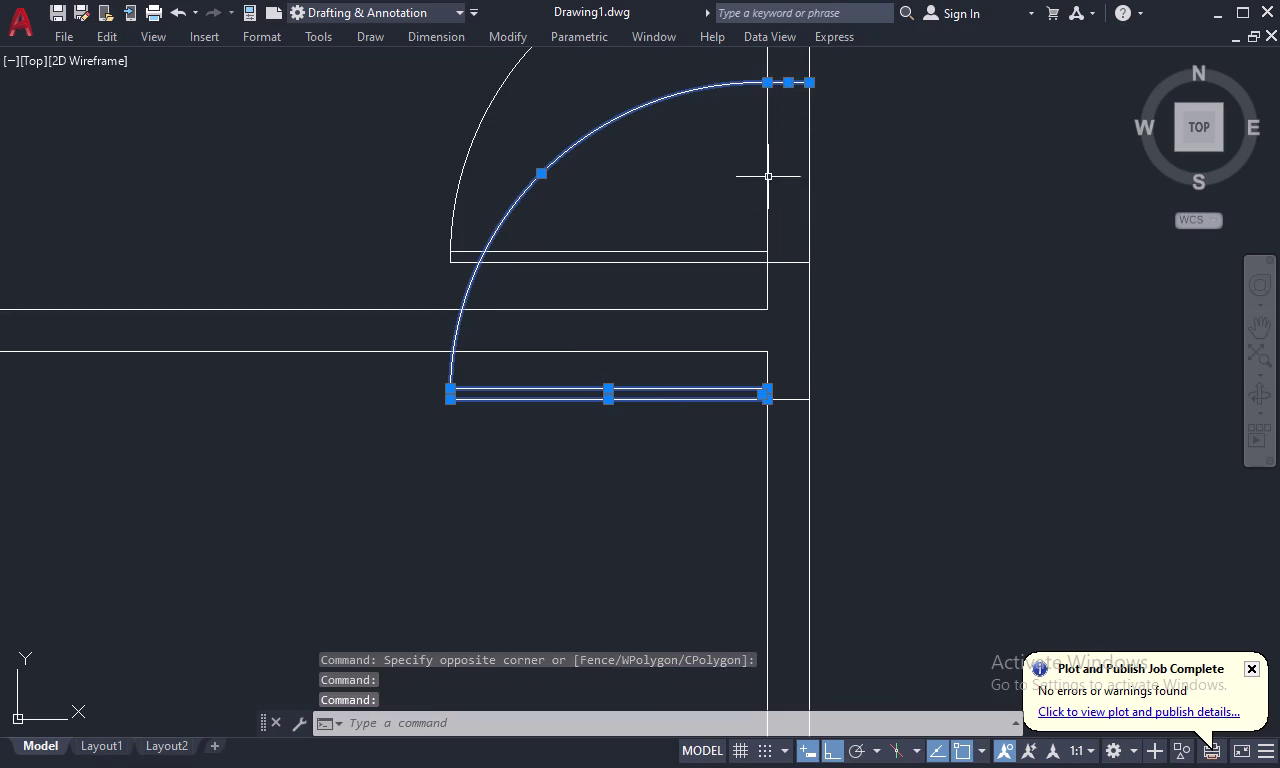
right_click(680, 451)
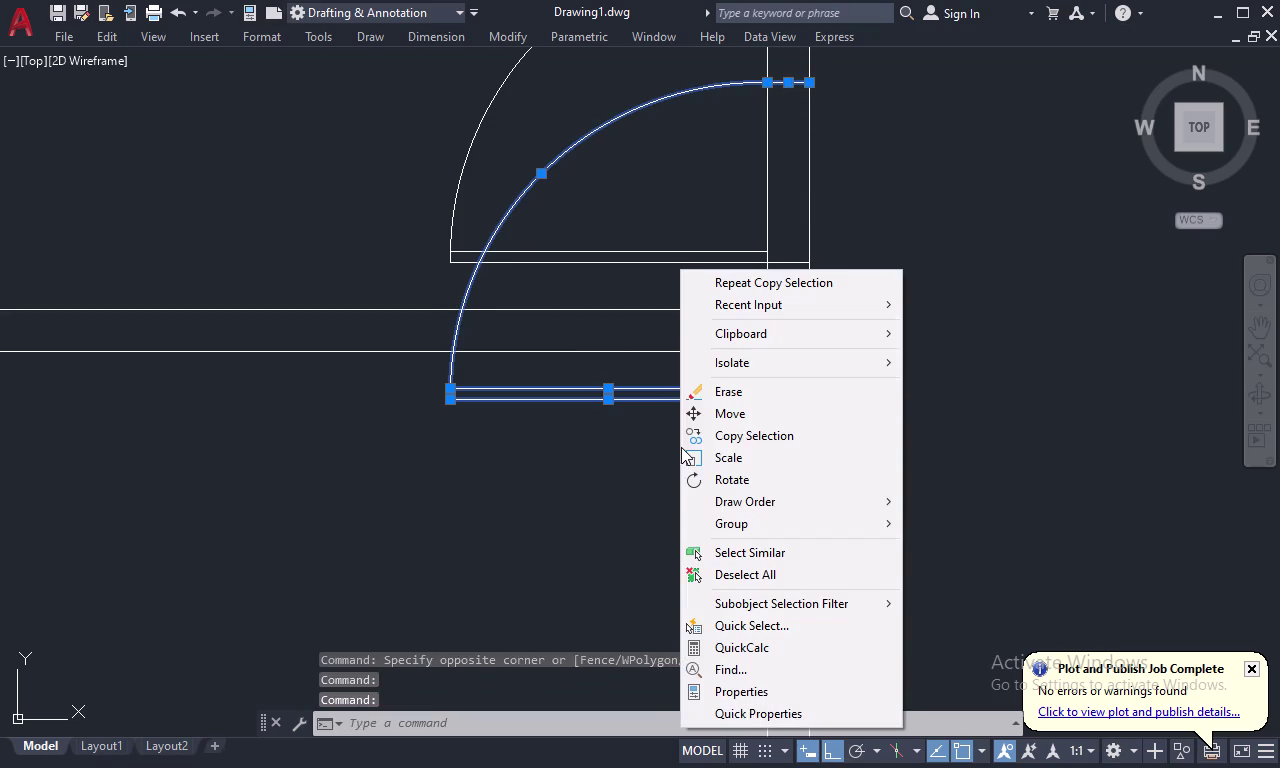
Mirror the lower door copy across its leaf line, erasing the unflipped original.
key(Escape)
key(m)
text(I)
key(space)
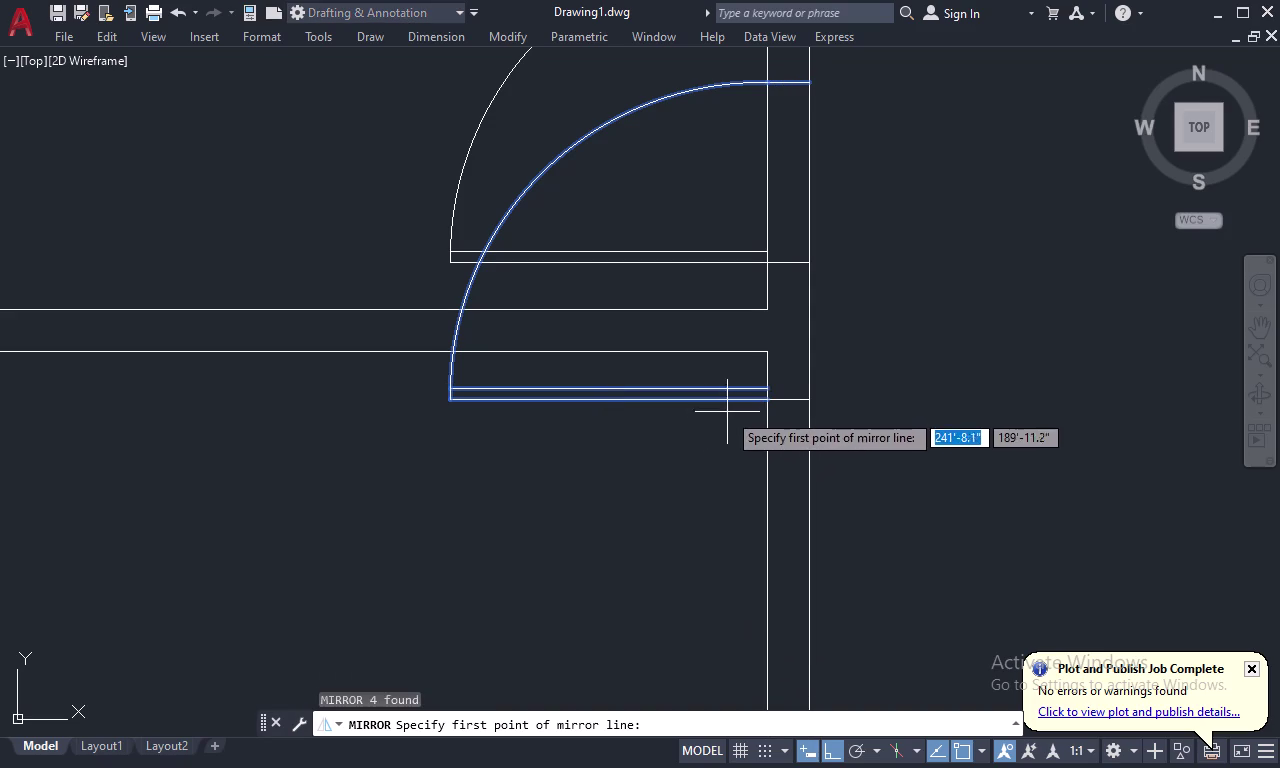
click(765, 399)
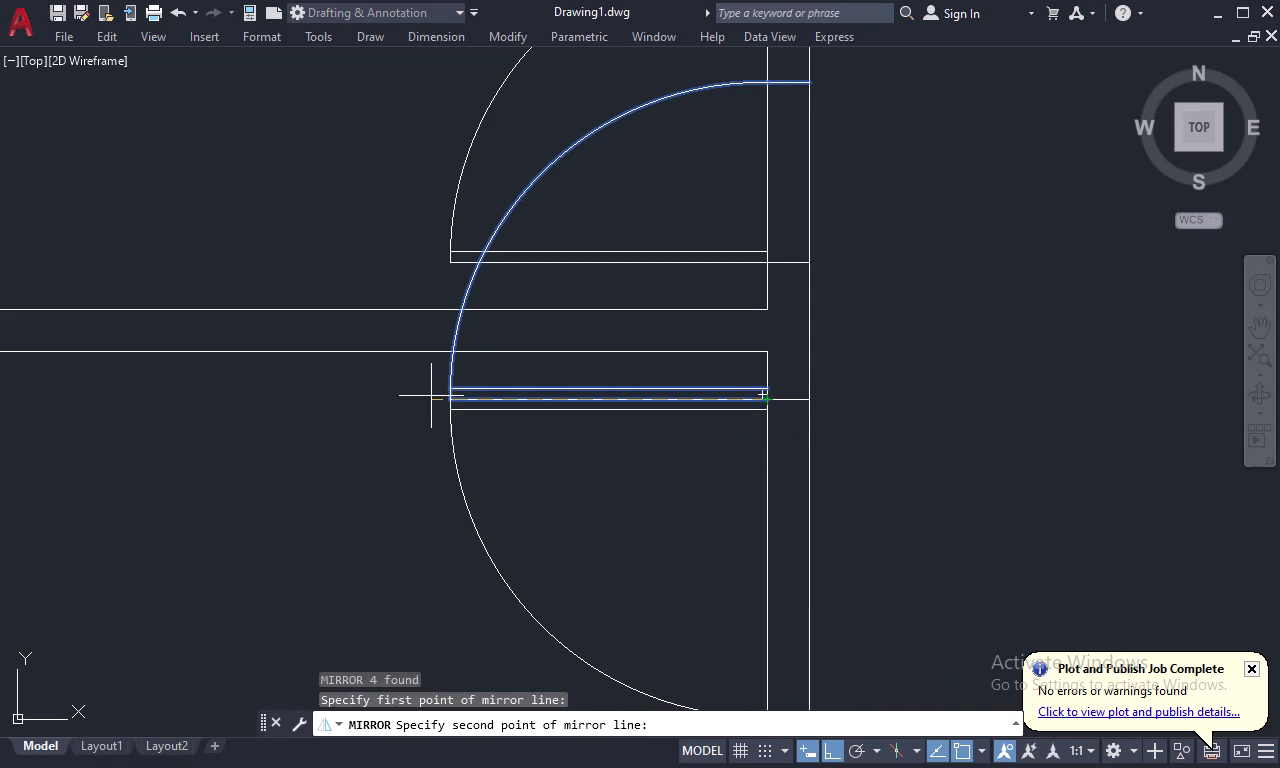
click(372, 396)
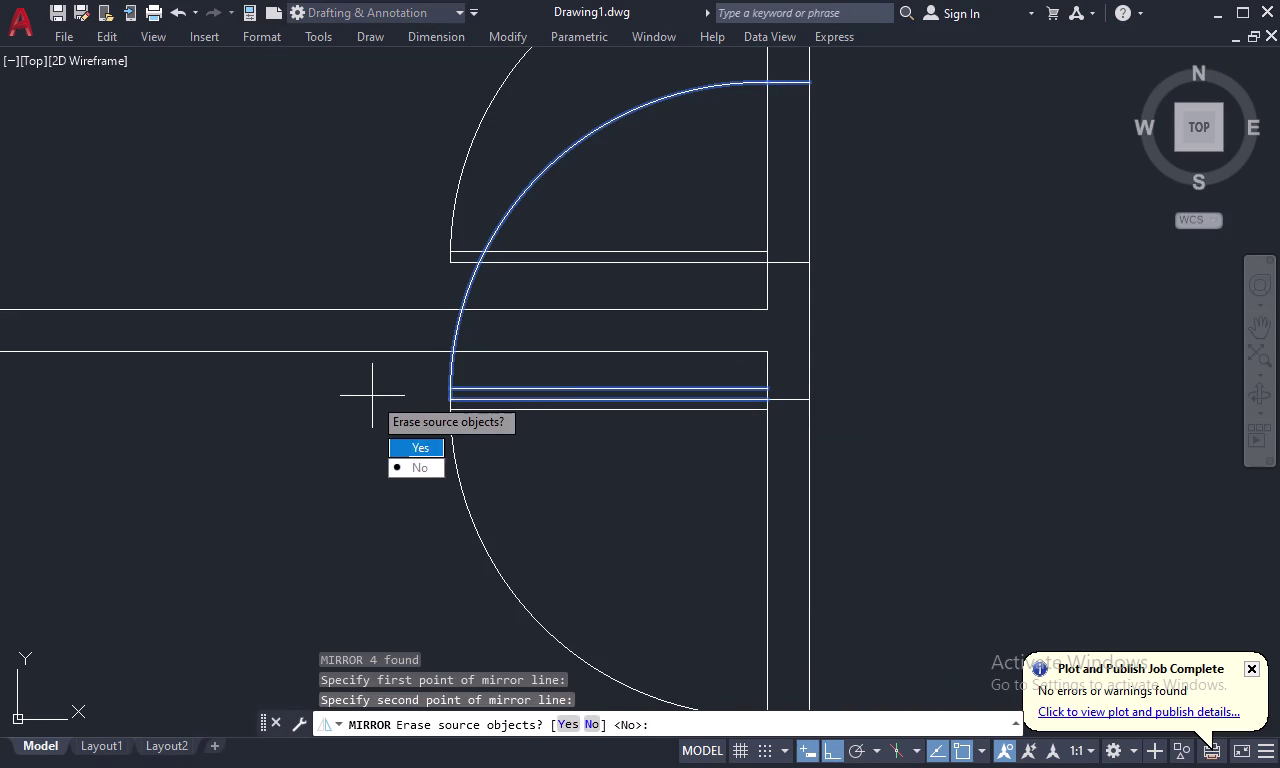
drag(410, 446, 372, 396)
scroll(down, 3)
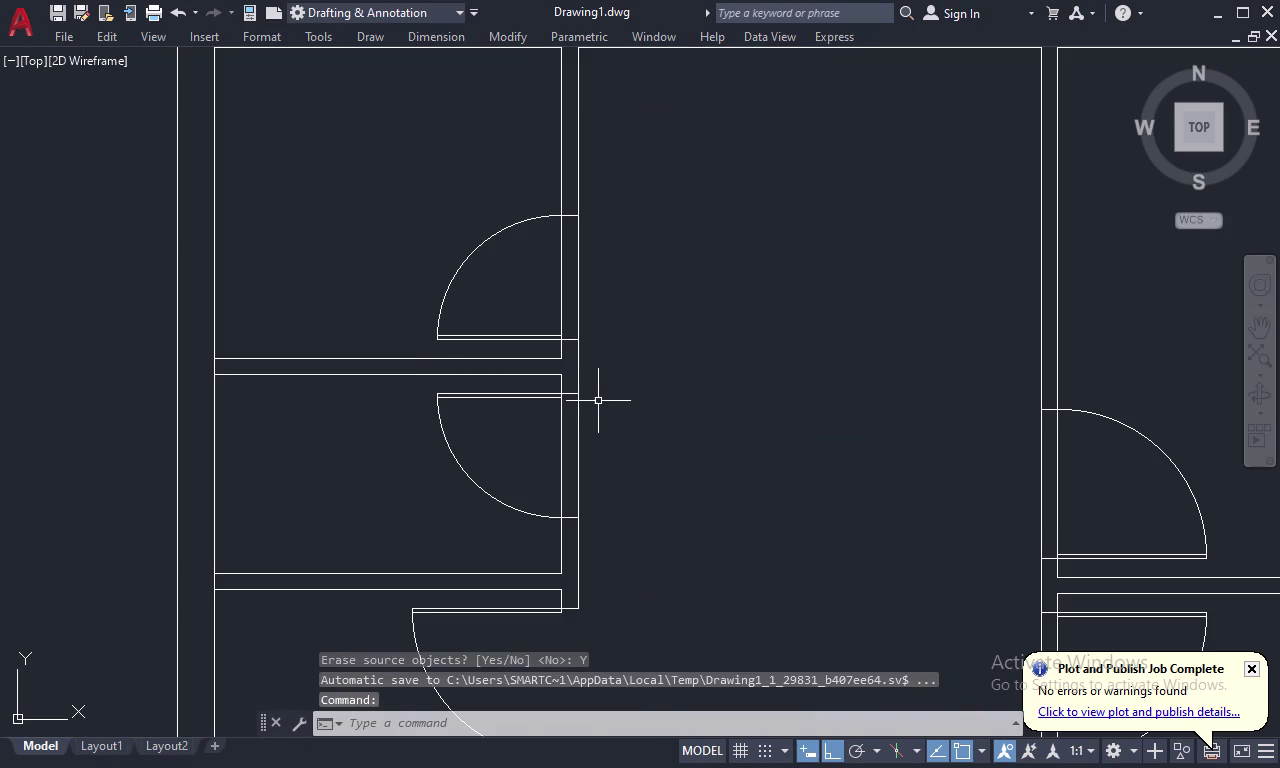
key(Escape)
Trim the wall lines inside the left doorway.
text(TR)
key(space)
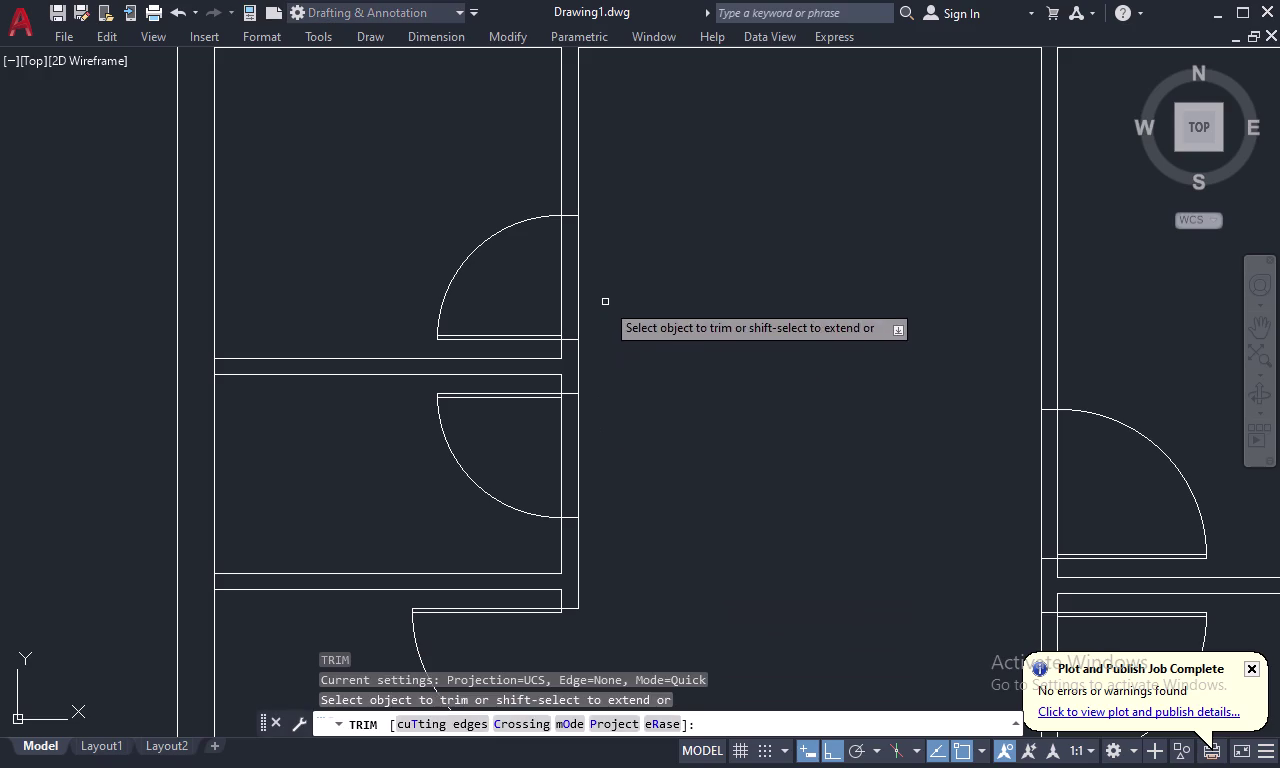
drag(605, 289, 552, 266)
drag(625, 446, 567, 446)
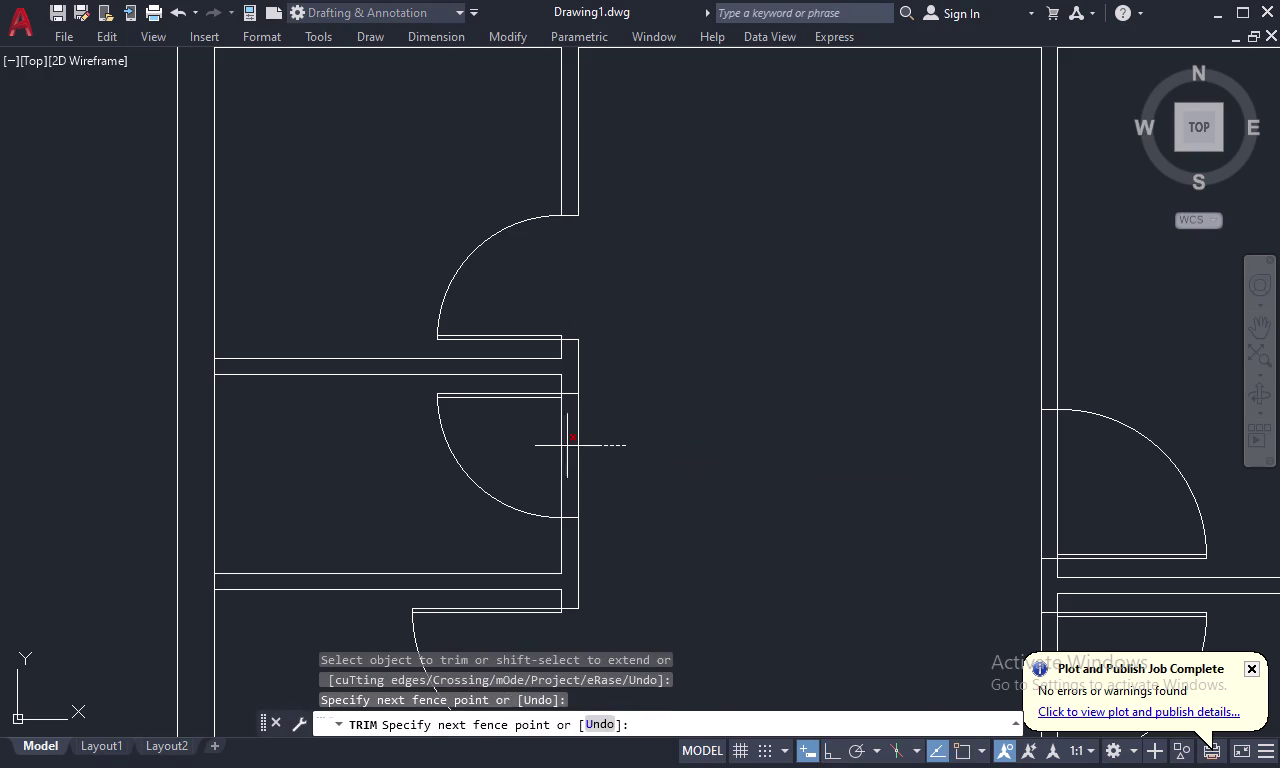
drag(567, 446, 551, 446)
Trim the wall lines in the right-side doorways and exit Trim.
middle_drag(710, 449, 664, 282)
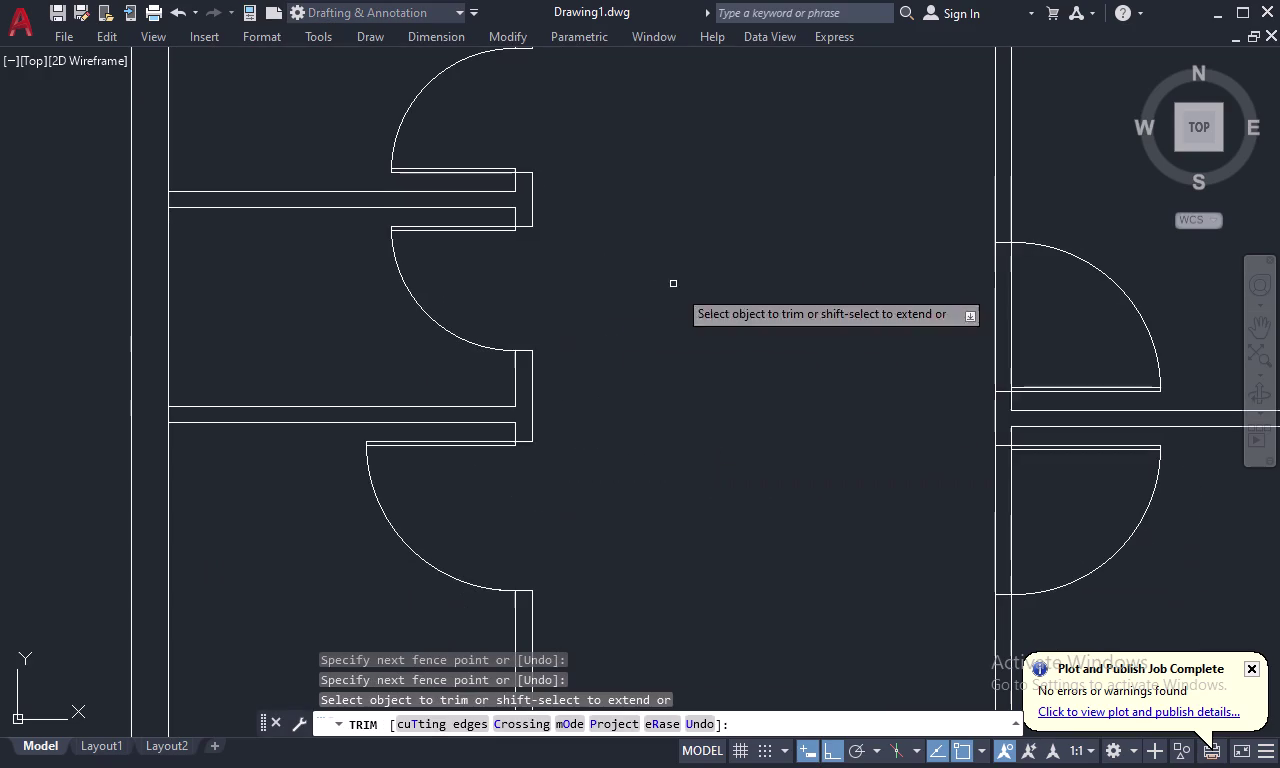
drag(1060, 315, 954, 319)
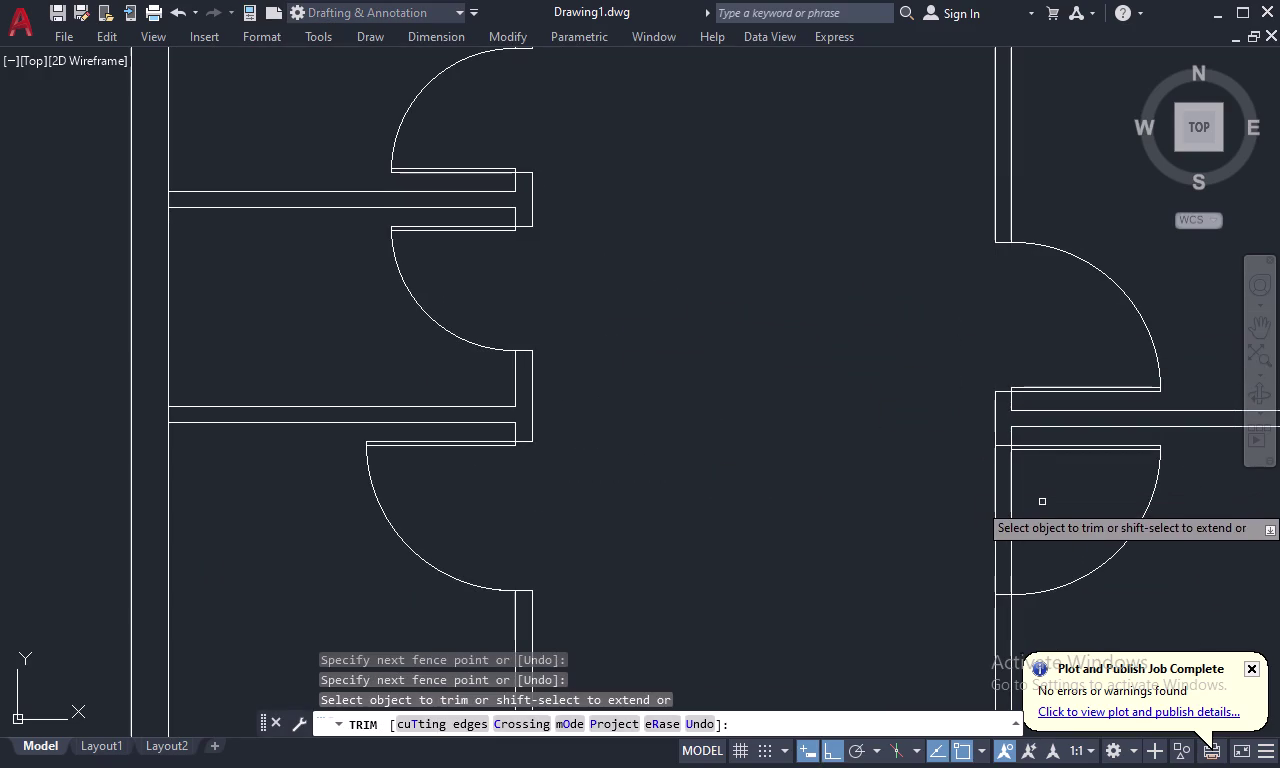
drag(1049, 500, 1001, 514)
drag(1006, 508, 959, 521)
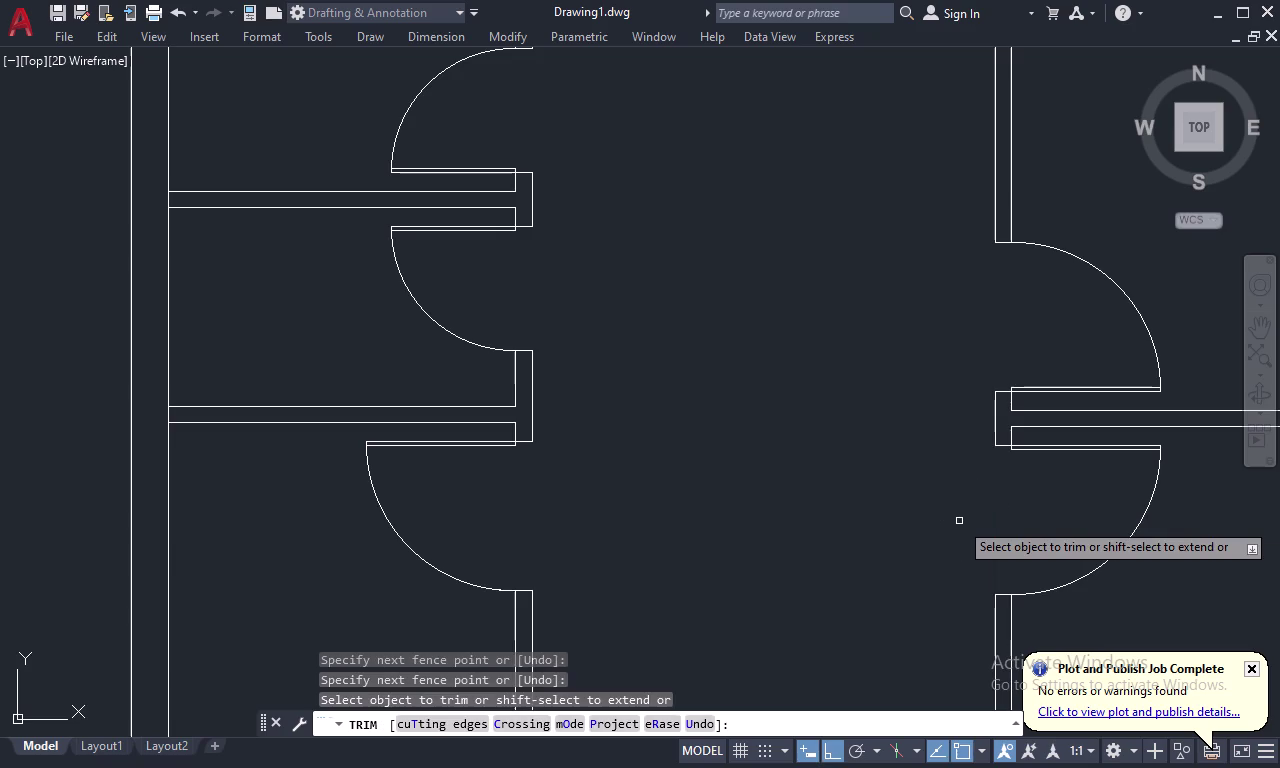
scroll(down, 3)
middle_drag(784, 543, 714, 293)
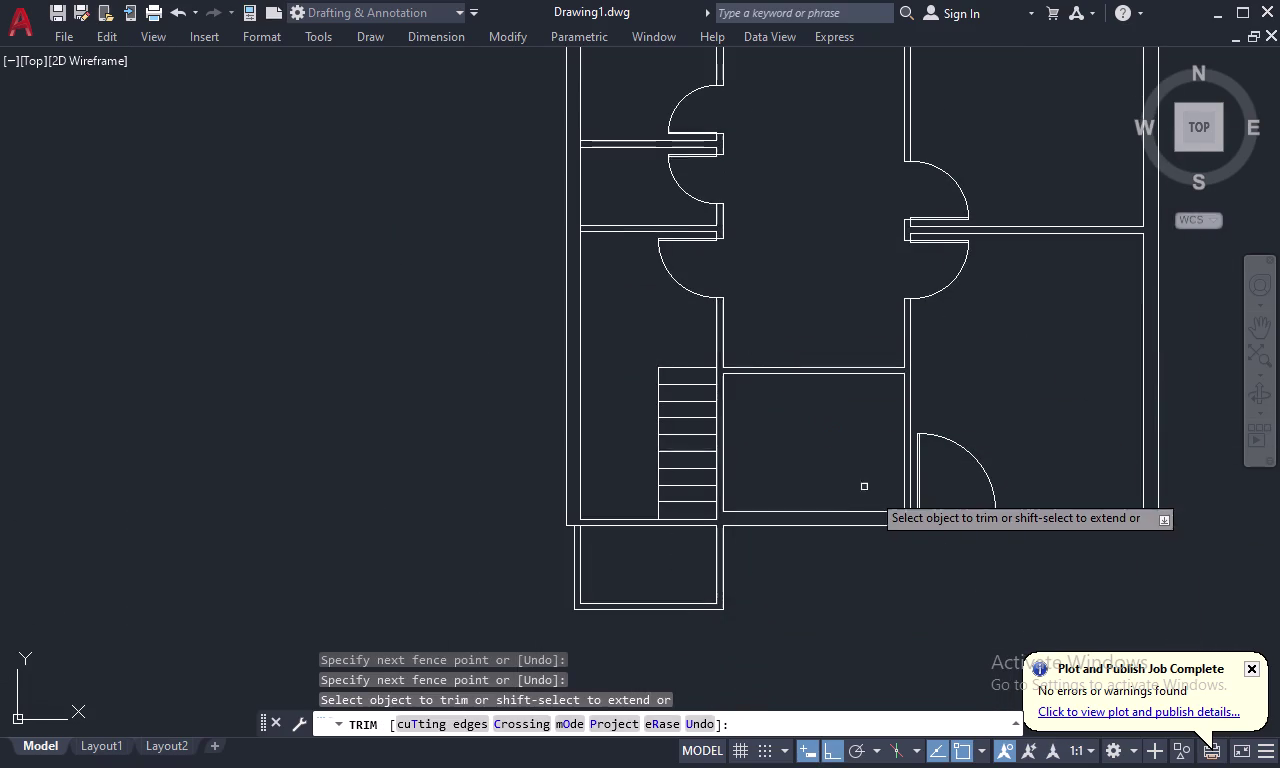
drag(954, 487, 954, 545)
scroll(down, 3)
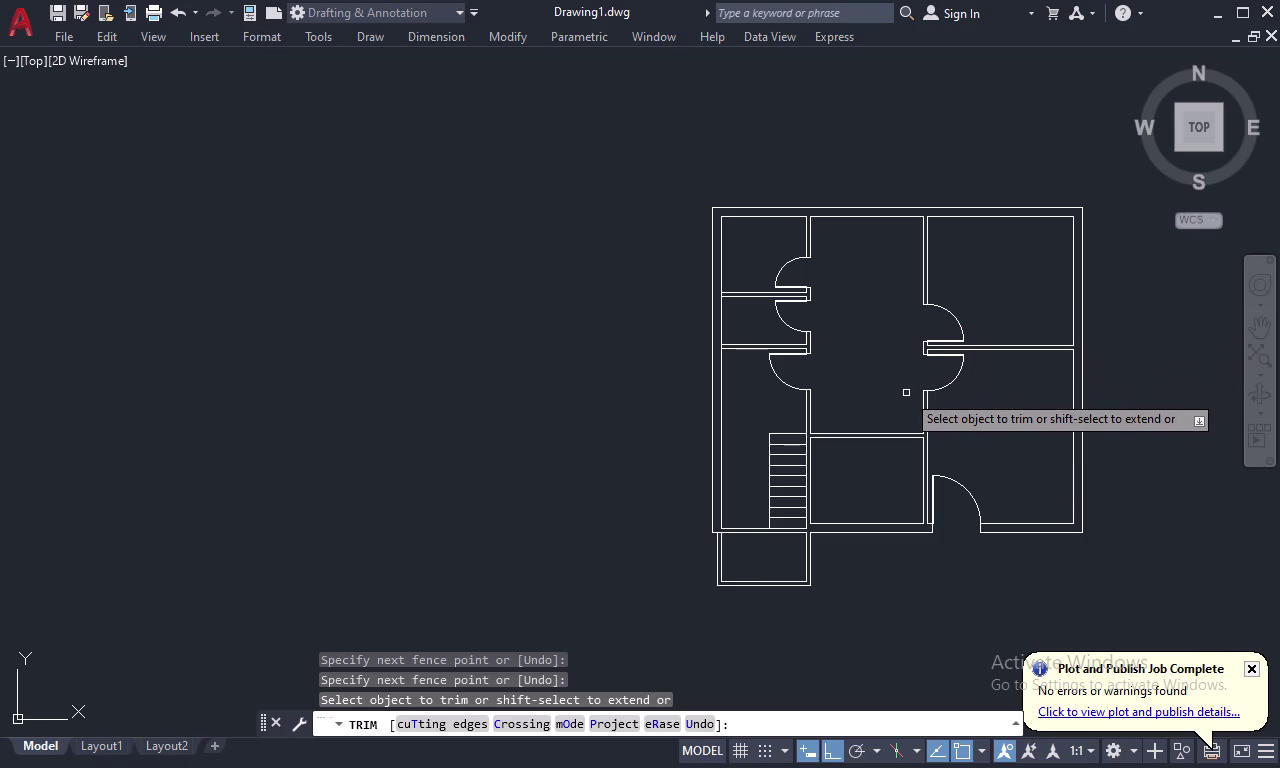
key(Escape)
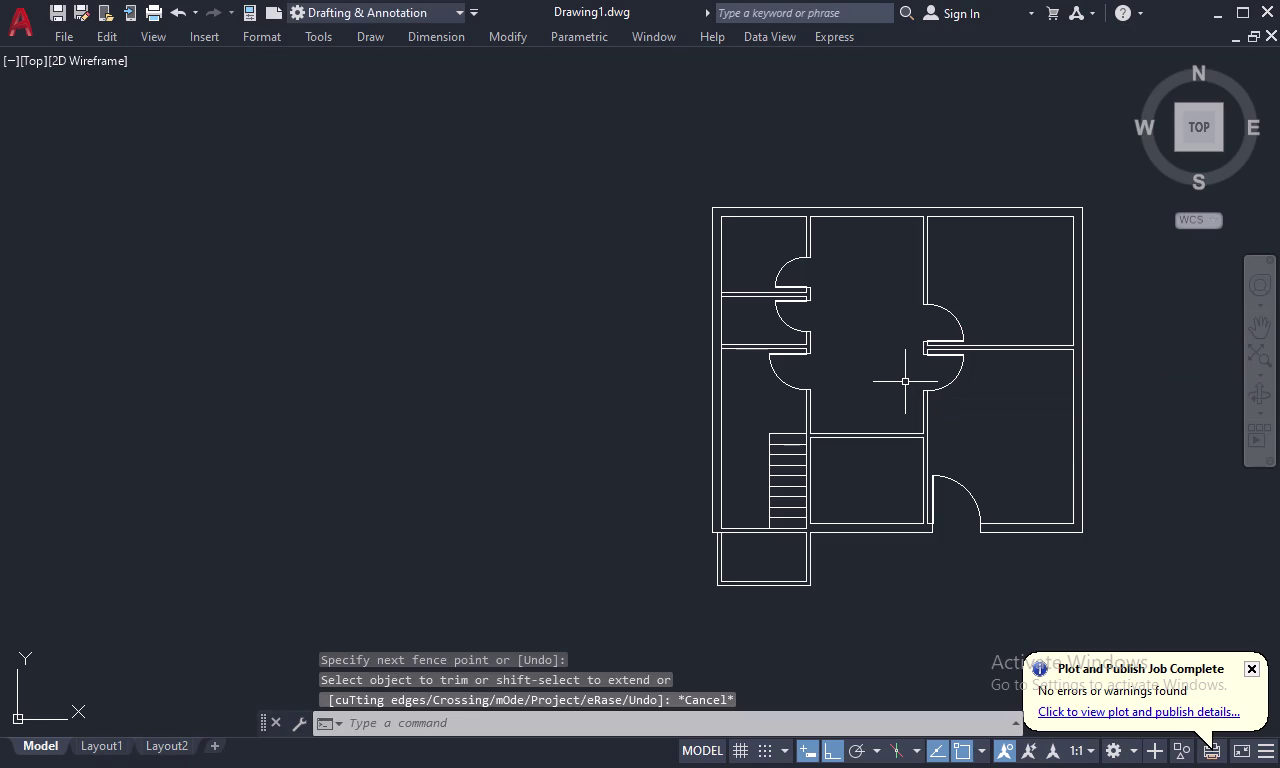
scroll(up, 3)
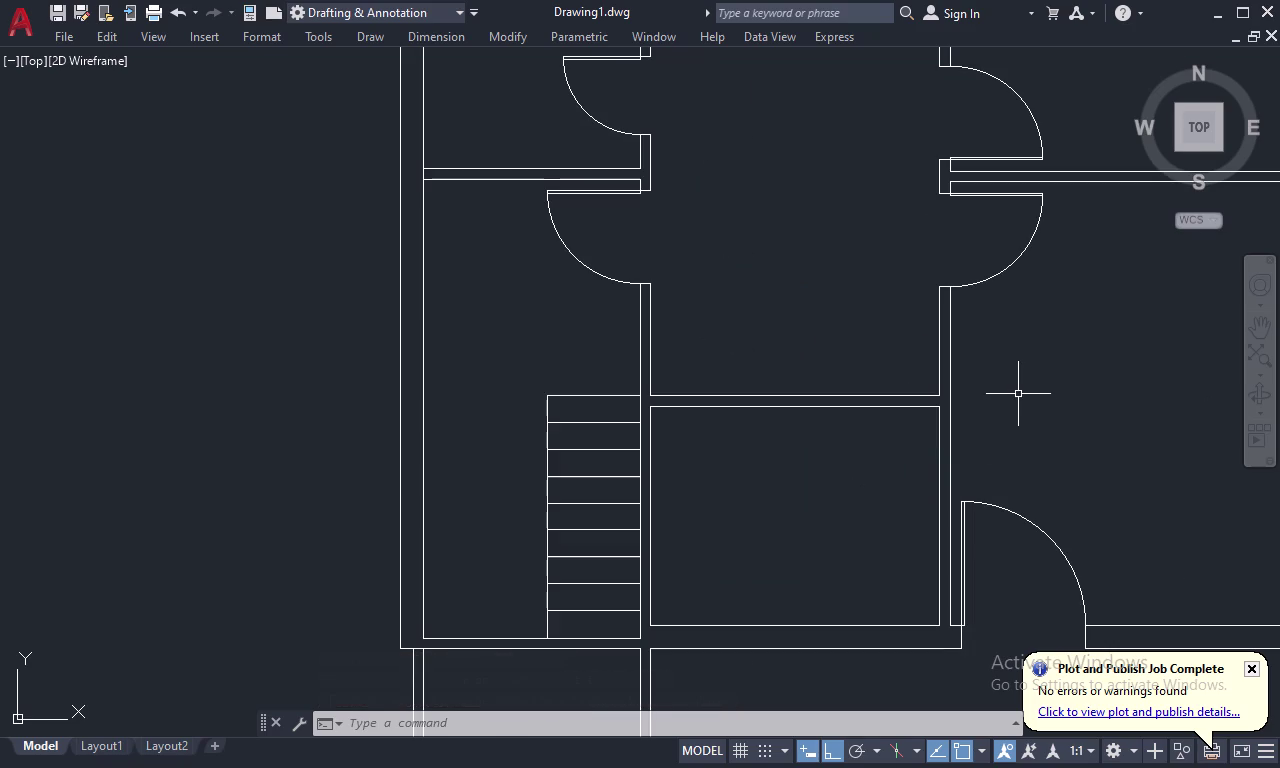
Start a closing line tracked 4.5 from the interior wall corner, then cancel it.
text(L)
key(space)
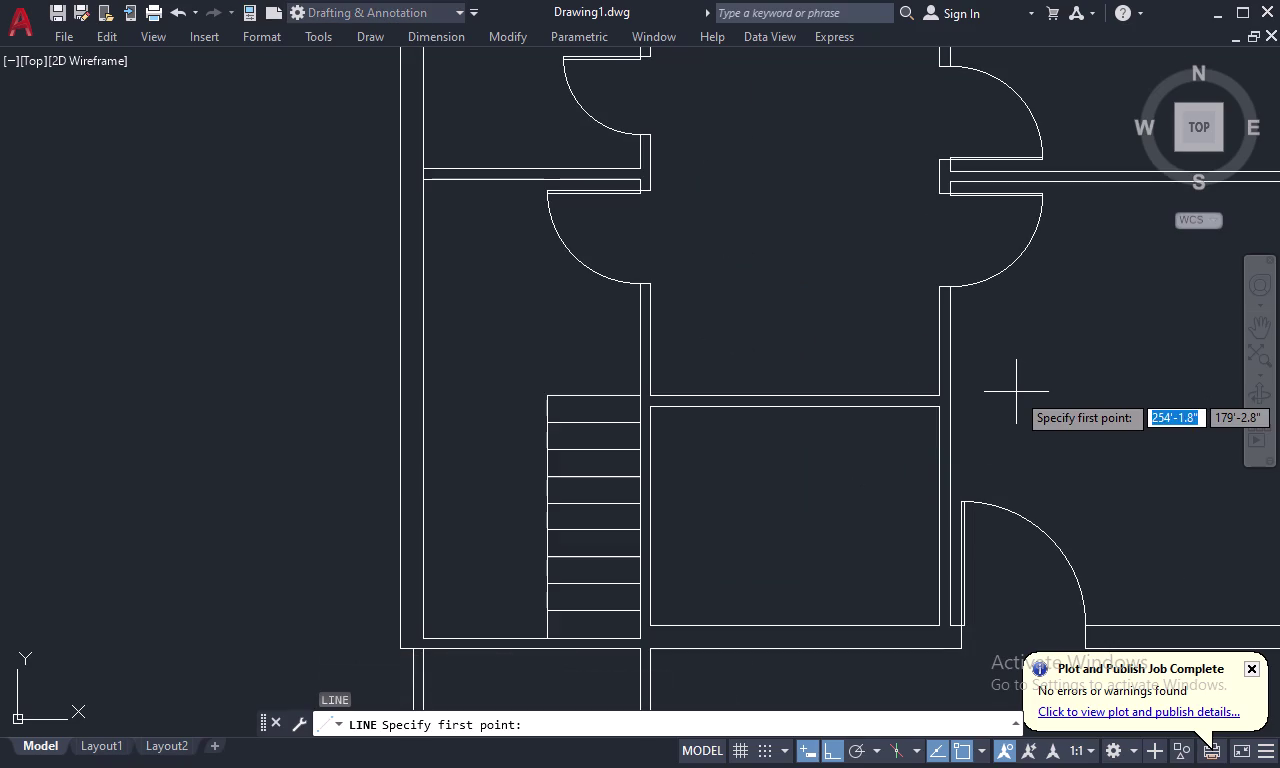
text(TK)
key(space)
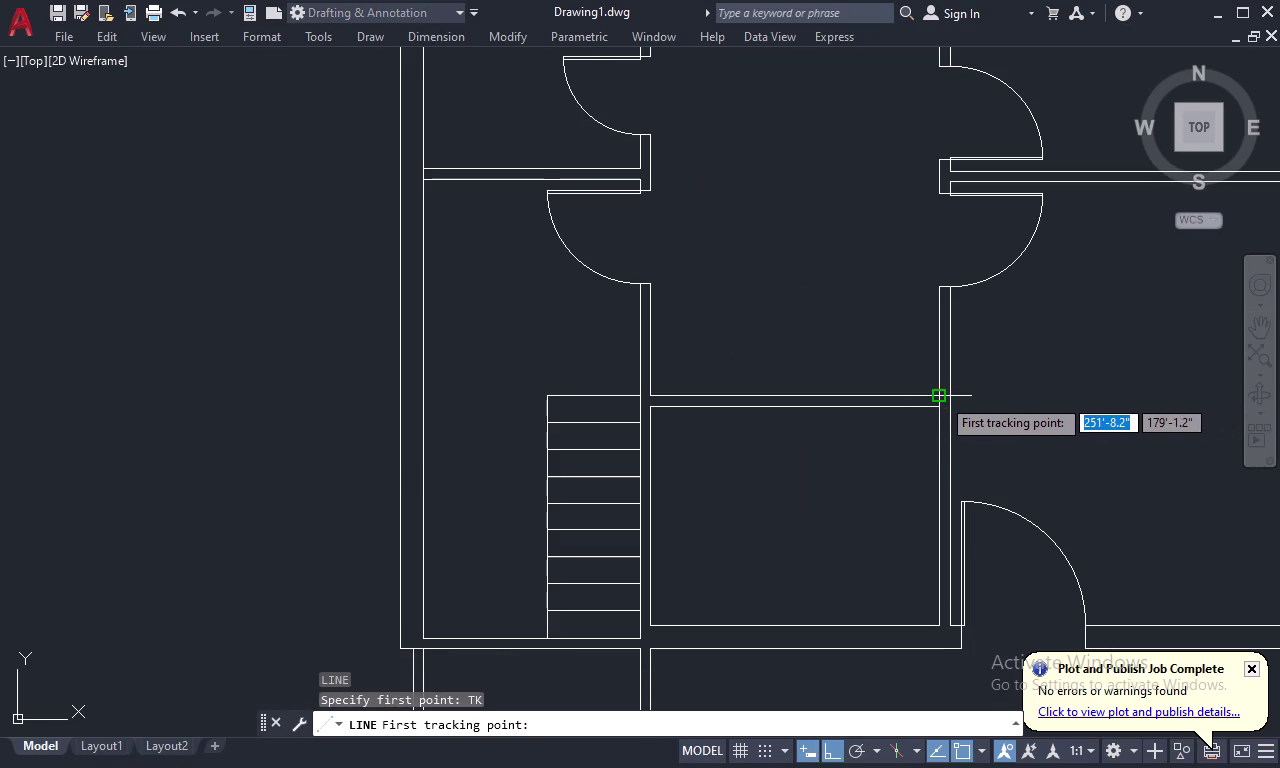
click(941, 397)
key(4)
text(.)
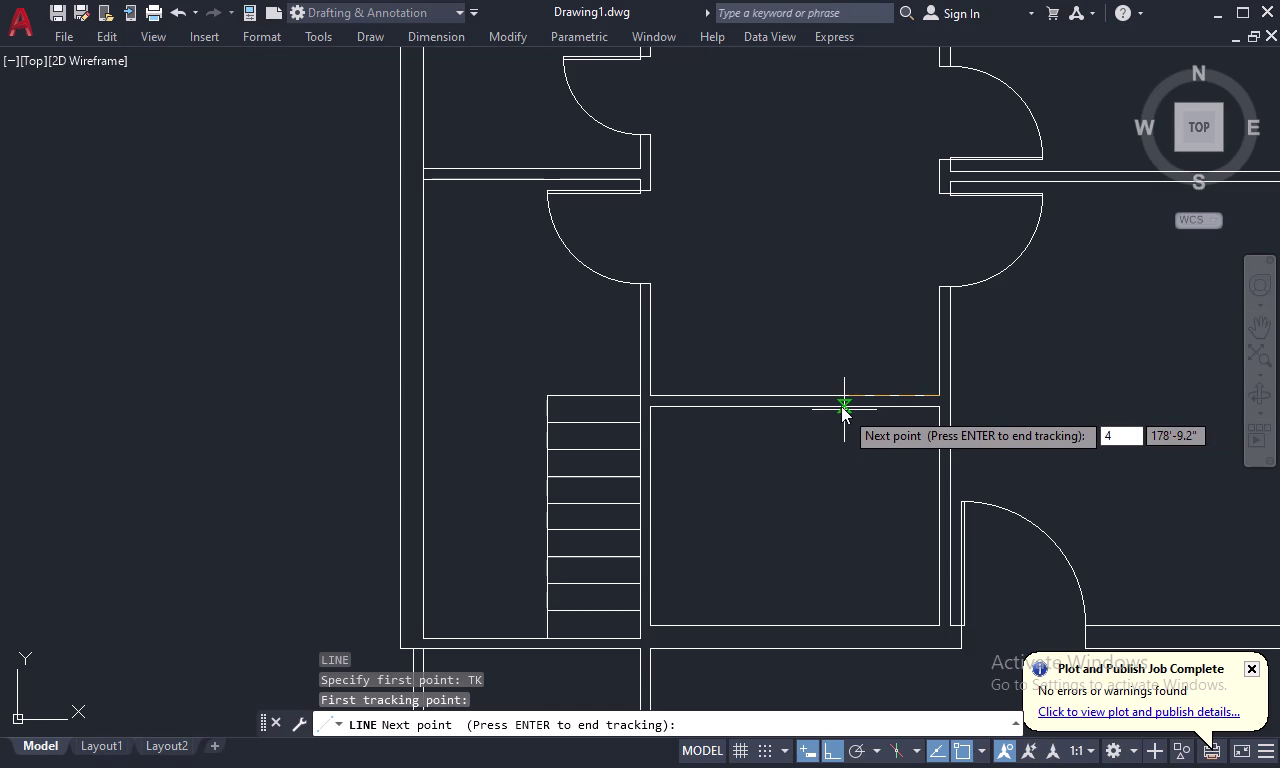
text(5)
key(space)
key(space)
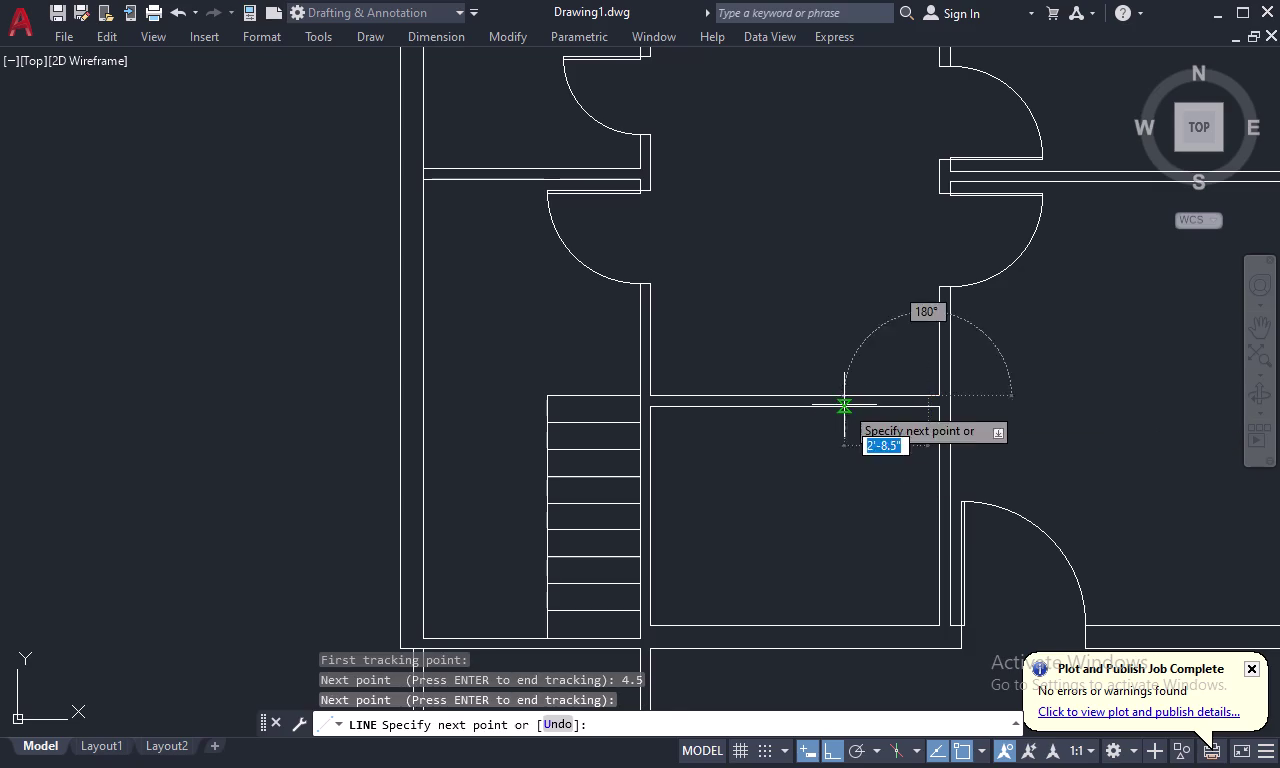
scroll(up, 3)
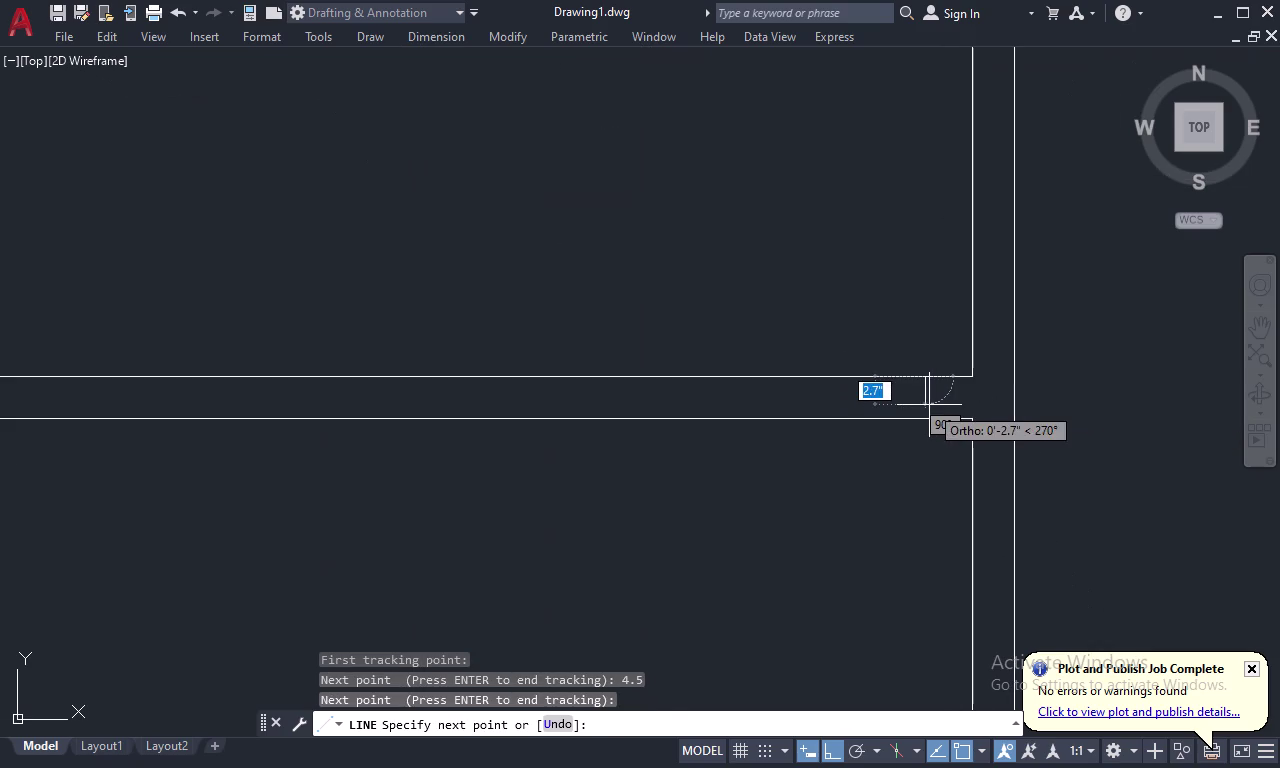
click(925, 419)
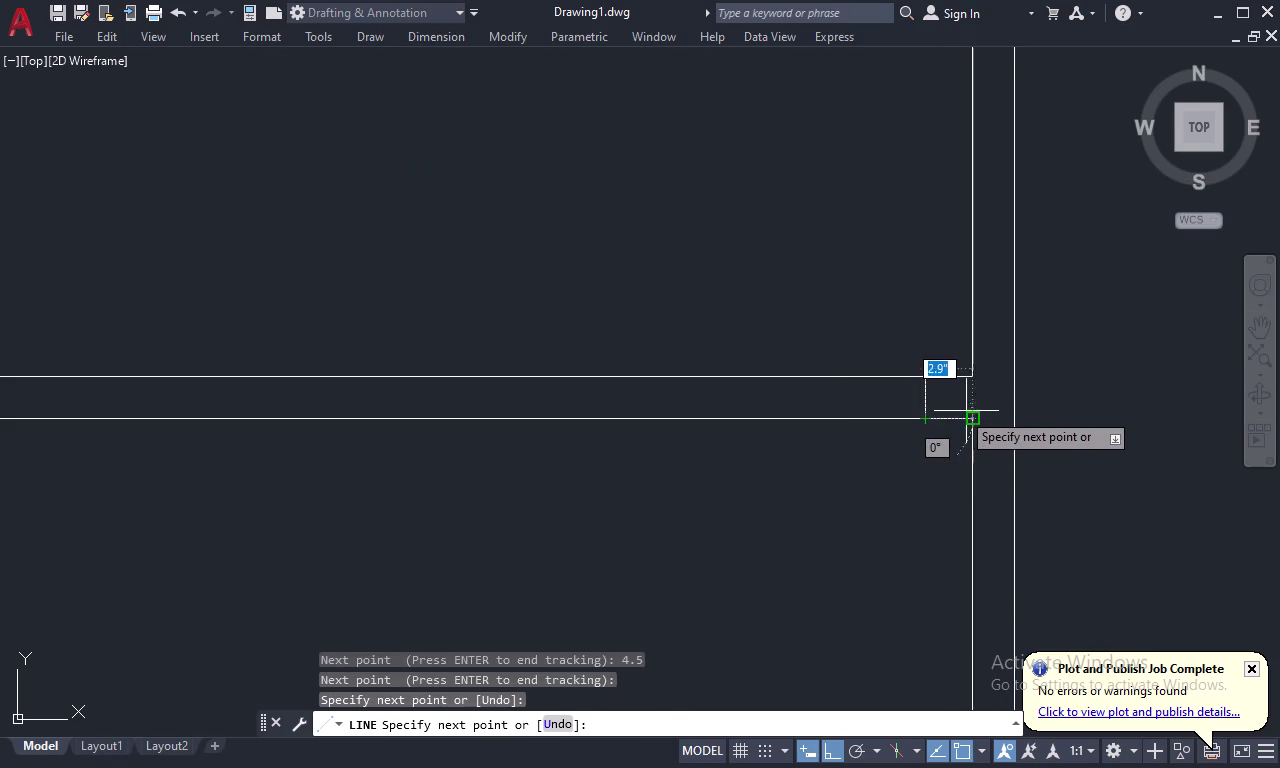
key(Escape)
scroll(down, 3)
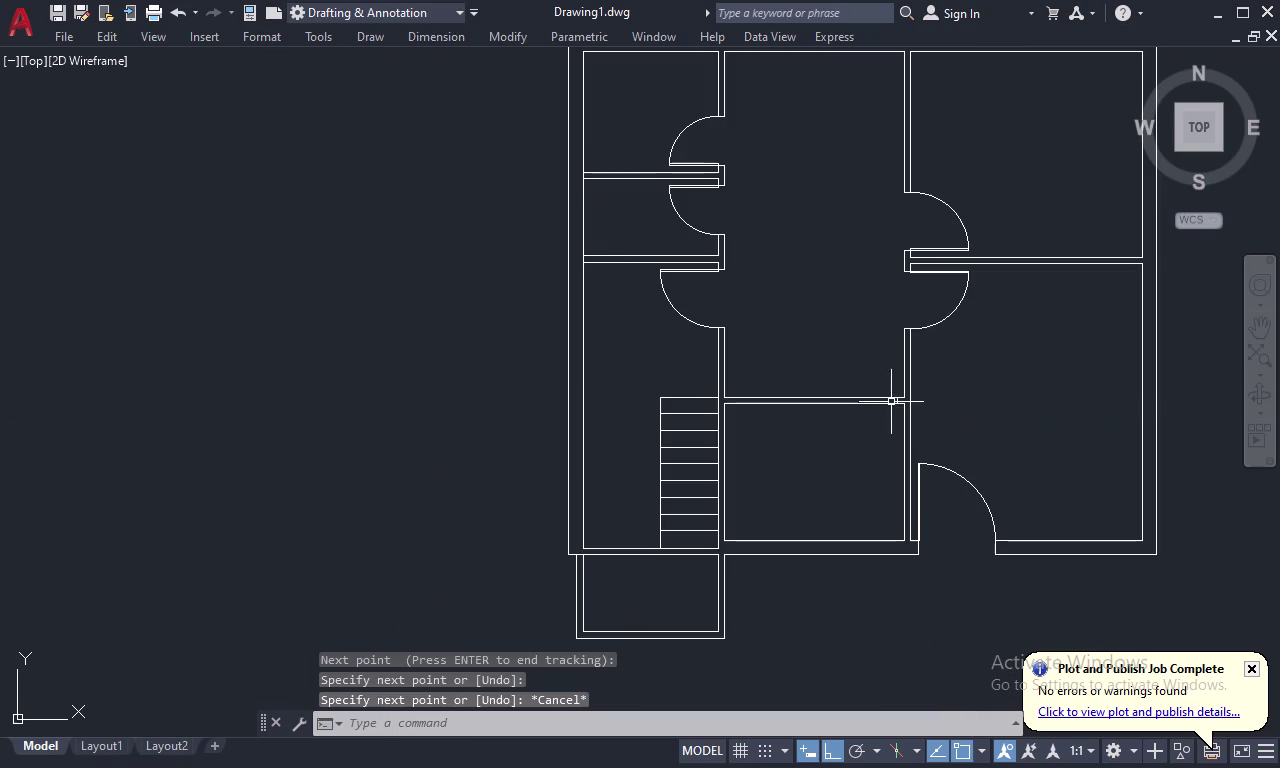
Copy the door leaf and swing arc from the leaf endpoint to the right wall end.
scroll(up, 3)
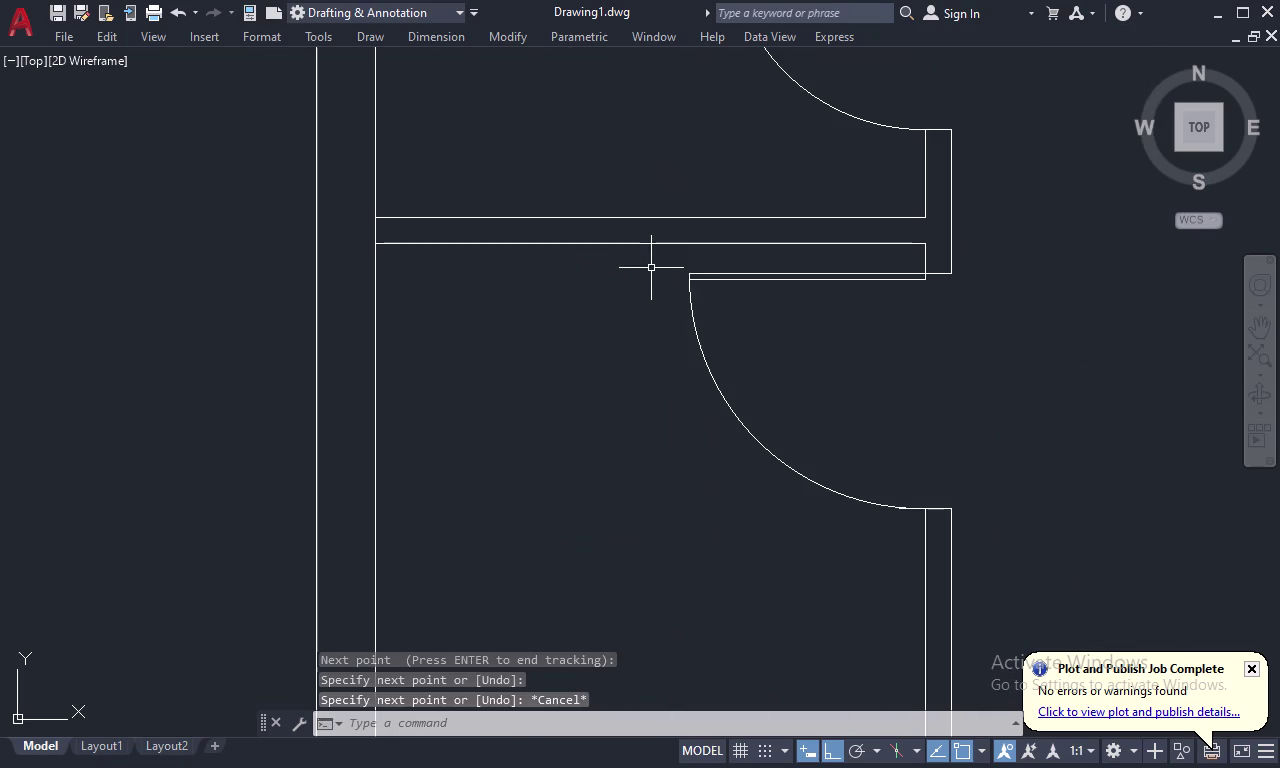
scroll(down, 3)
scroll(up, 3)
drag(749, 273, 665, 454)
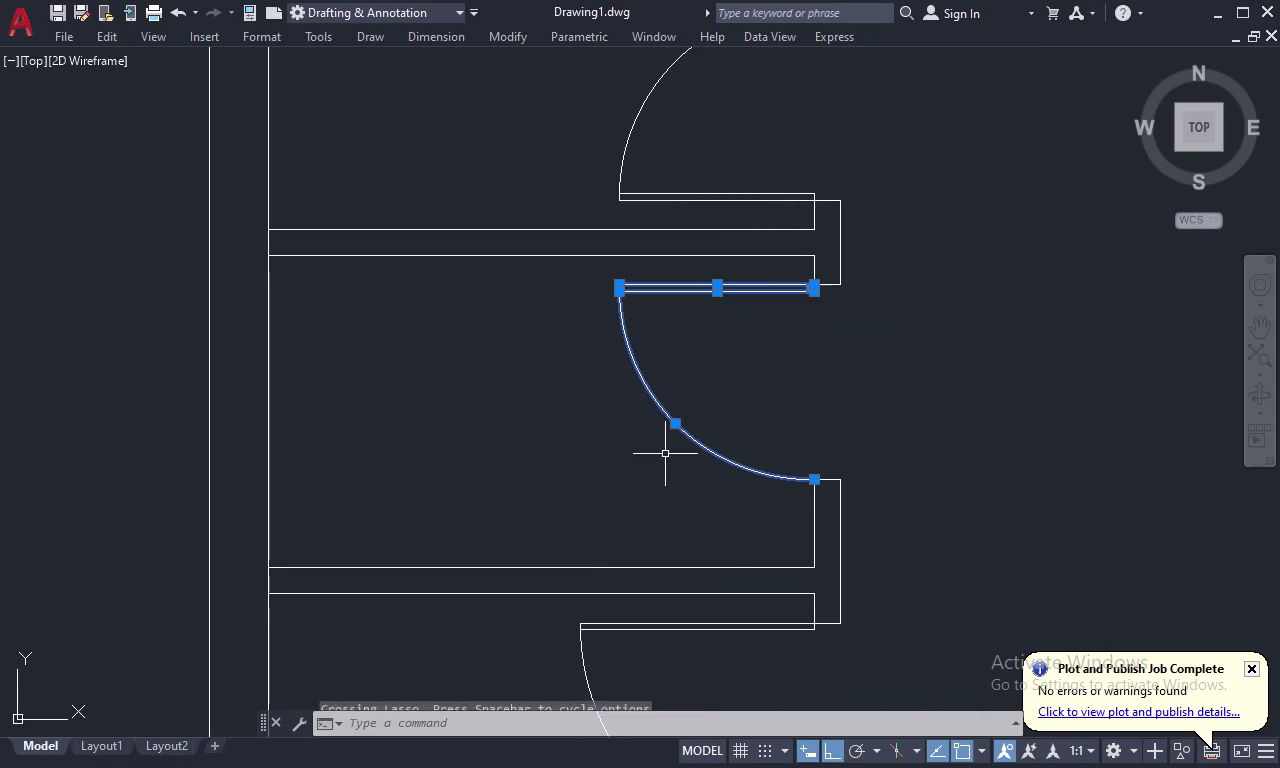
right_click(835, 370)
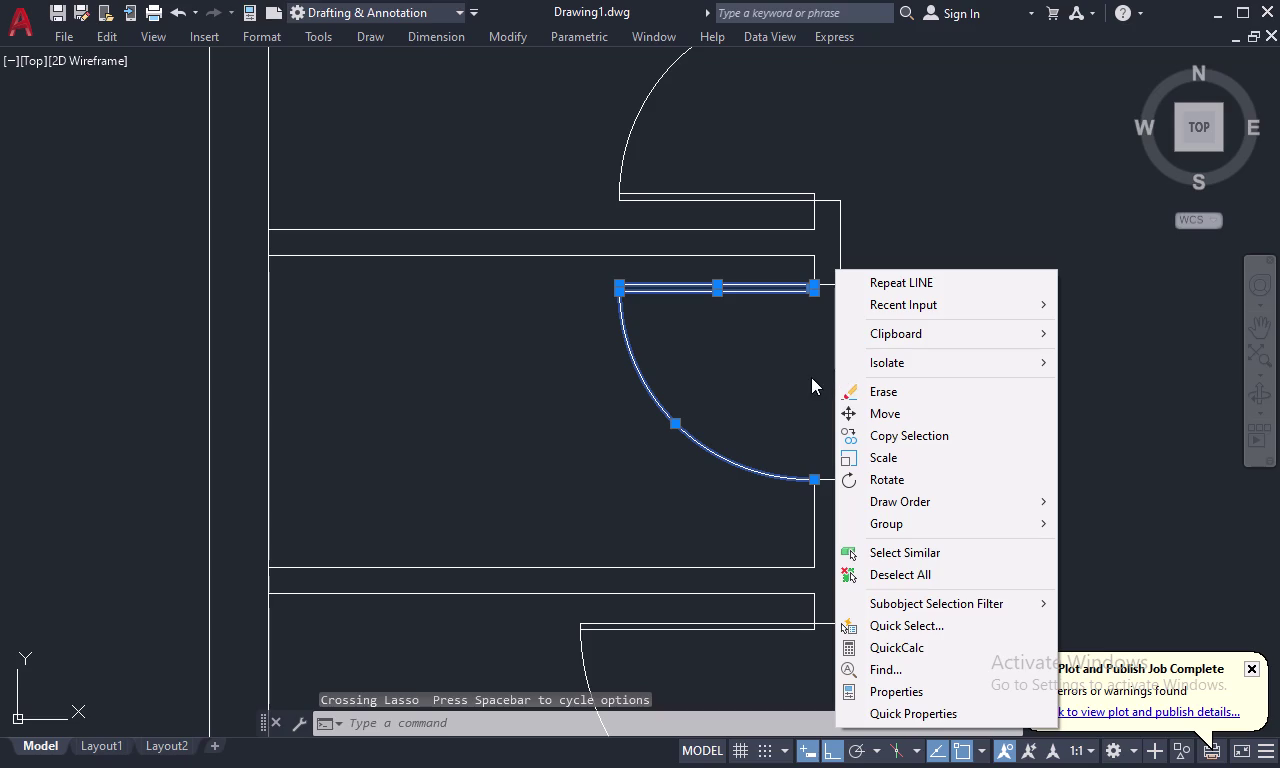
key(Escape)
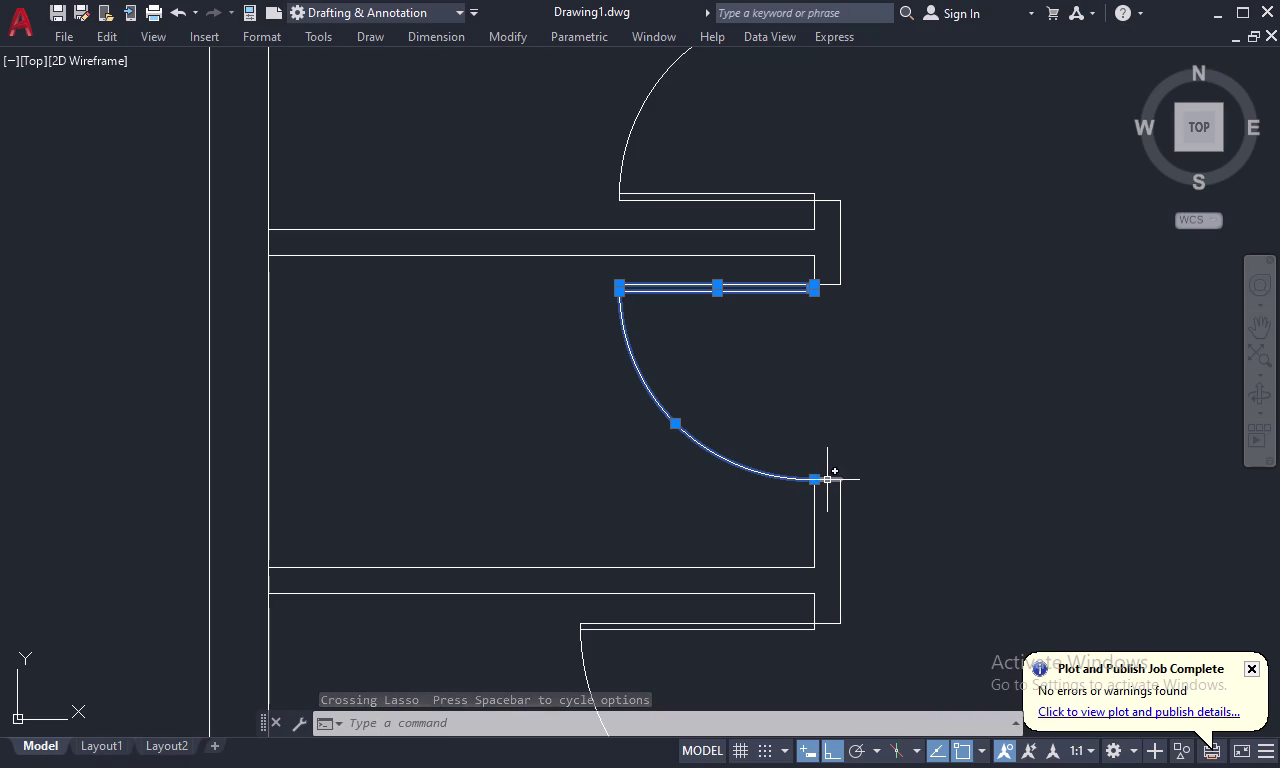
click(827, 480)
right_click(836, 304)
click(892, 433)
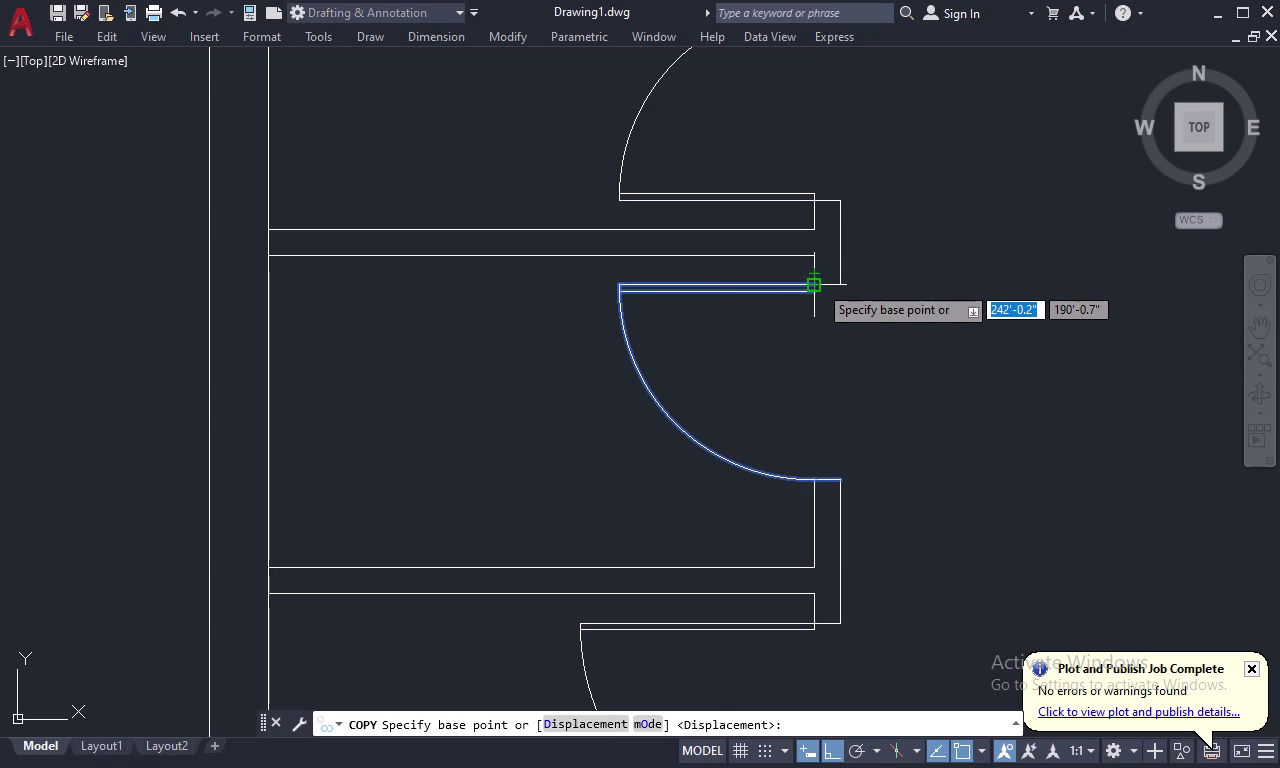
click(818, 284)
scroll(down, 3)
scroll(up, 3)
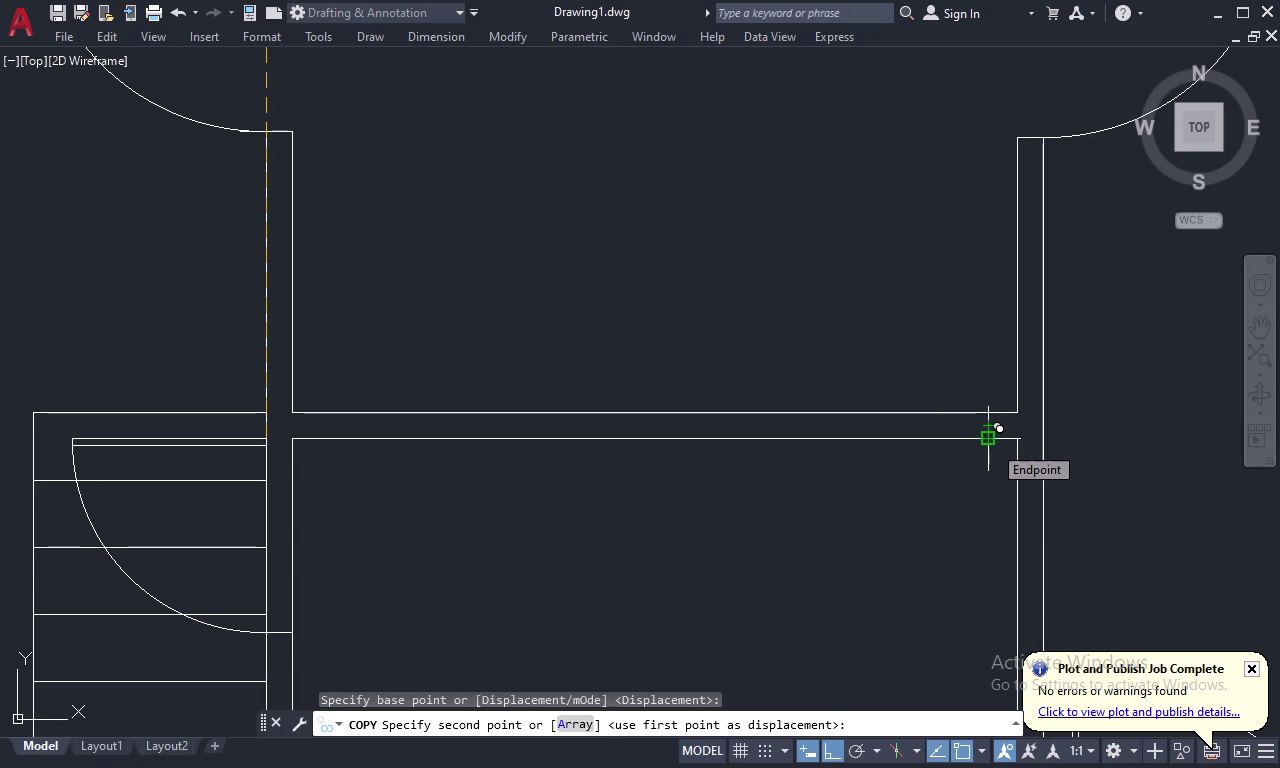
click(992, 444)
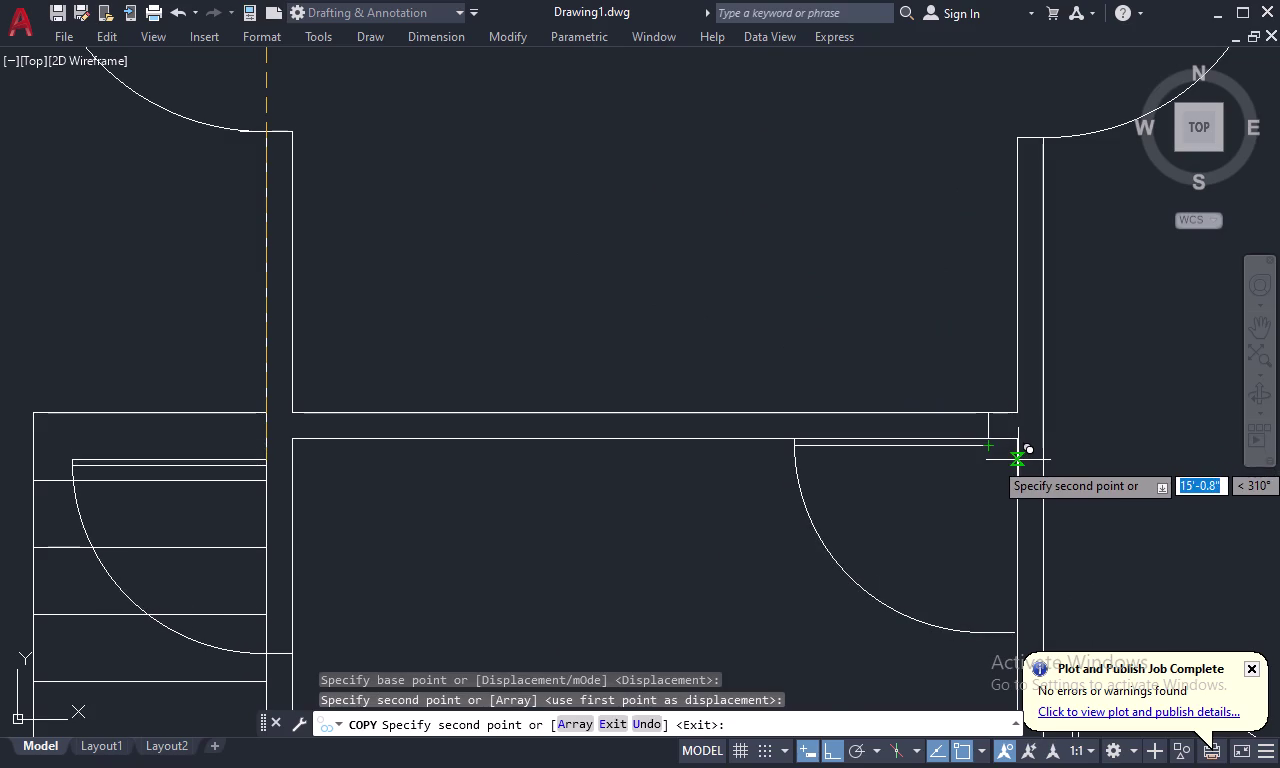
key(Escape)
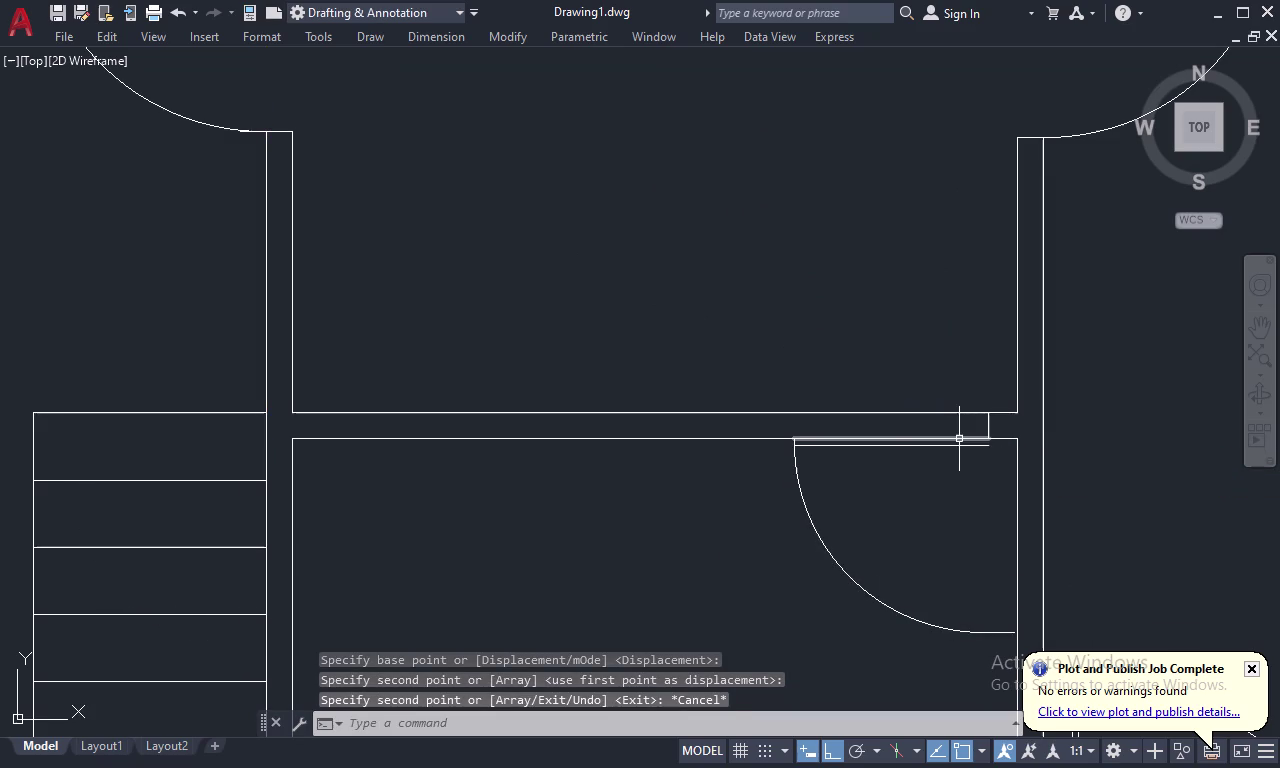
Select the copied door leaf and swing arc for rotation.
click(959, 439)
click(958, 446)
drag(901, 499, 866, 558)
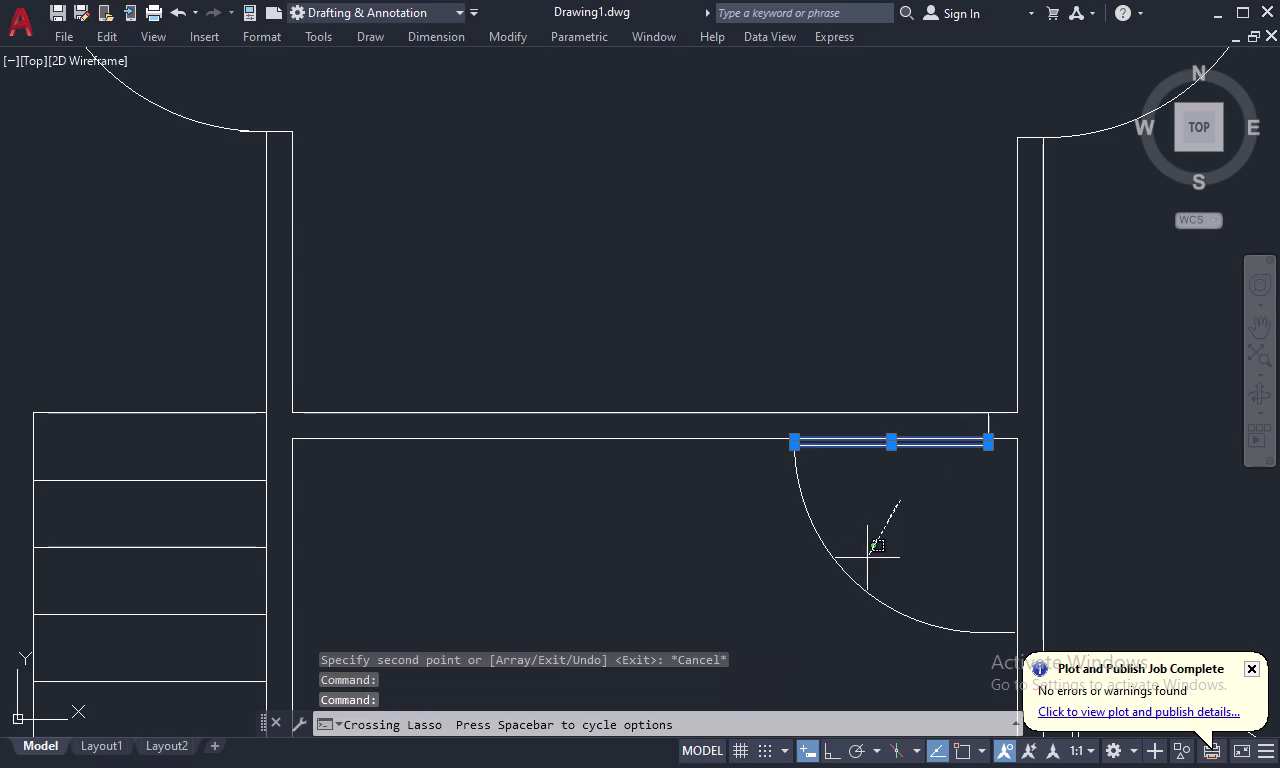
drag(866, 558, 847, 591)
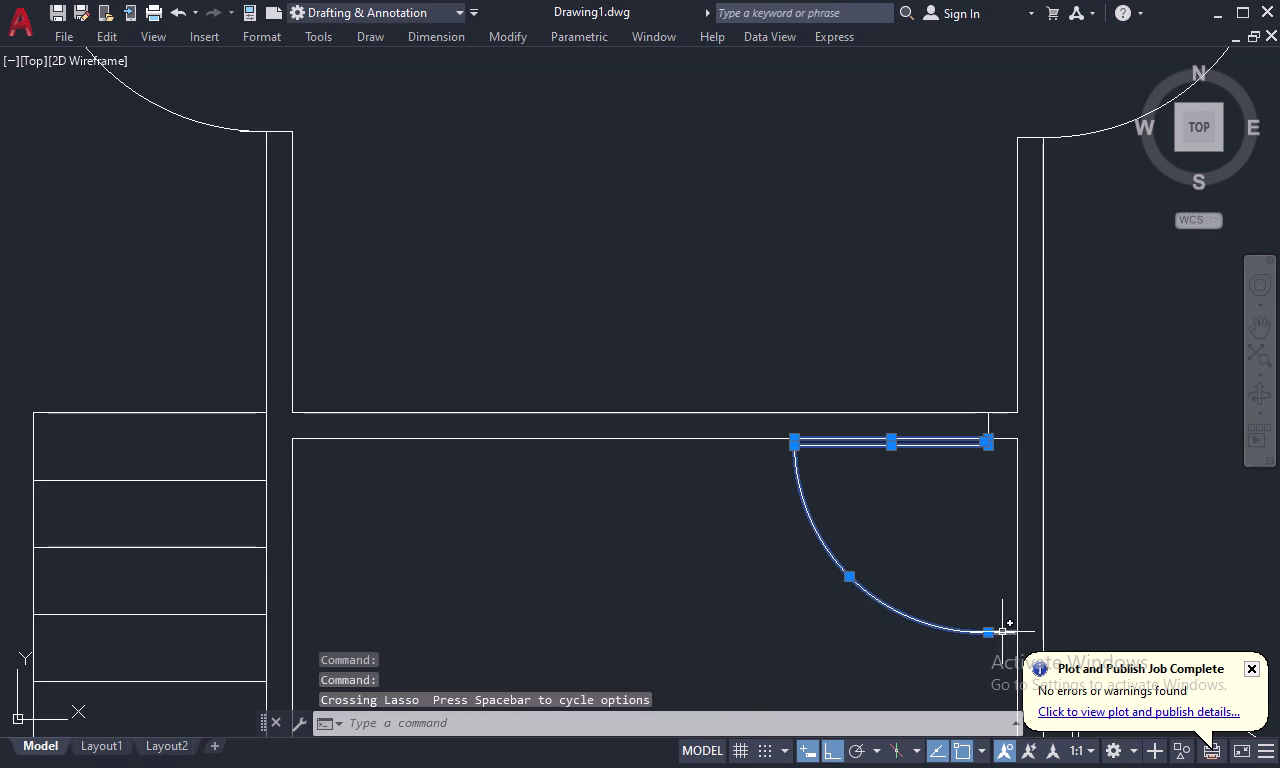
click(1002, 633)
right_click(950, 541)
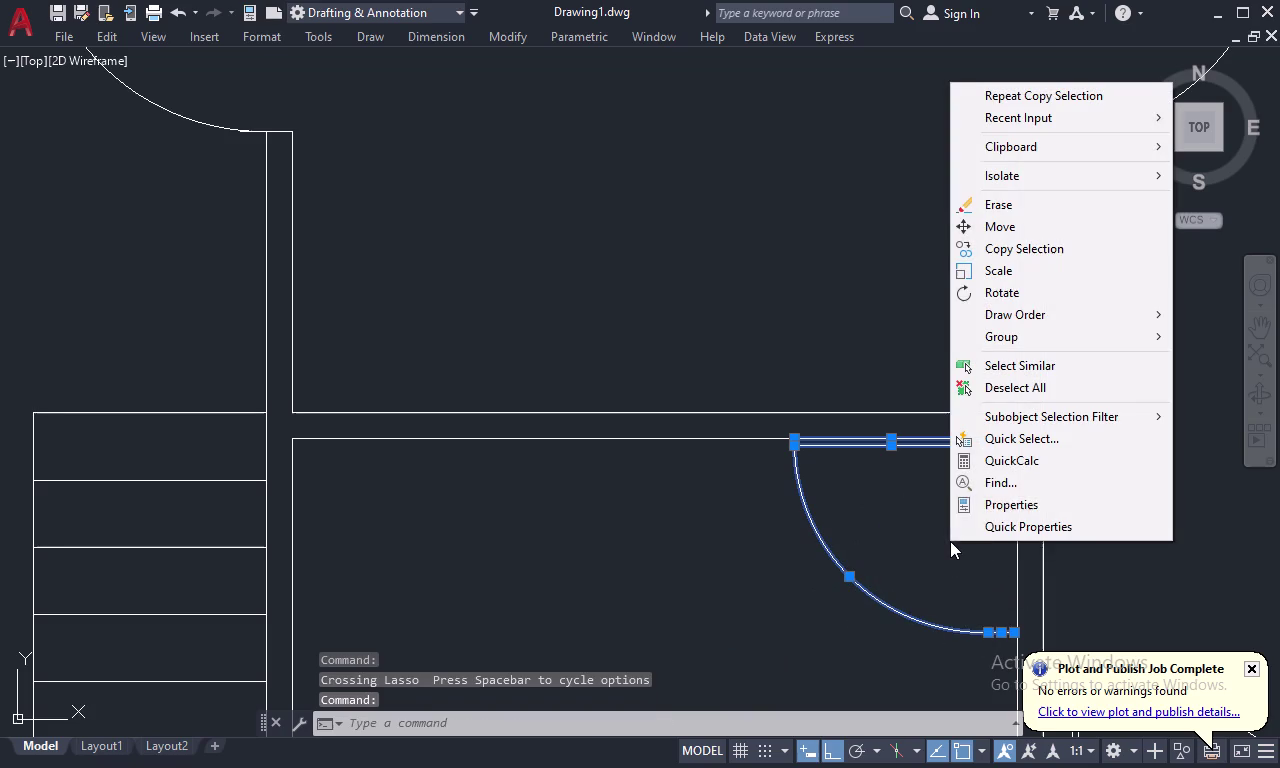
click(1037, 288)
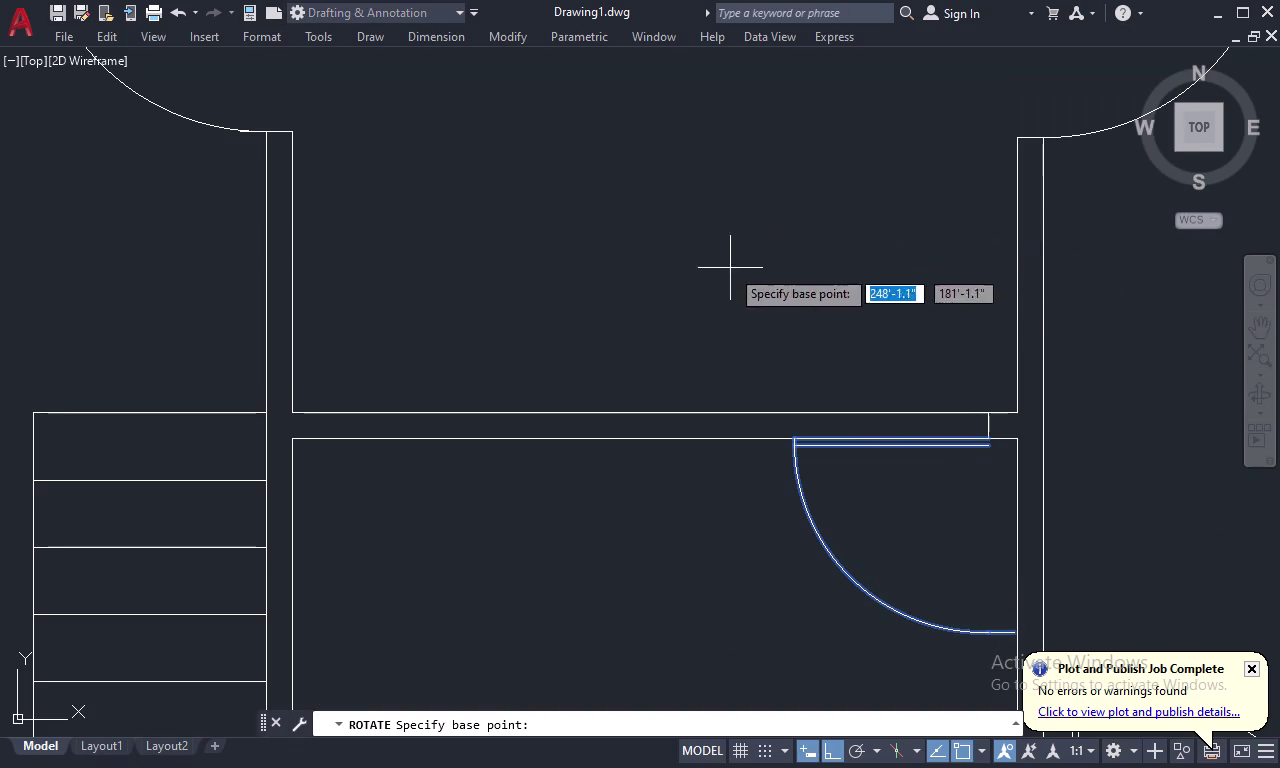
Rotate the copied door 90° upright and reselect its leaf and arc.
click(992, 435)
click(971, 327)
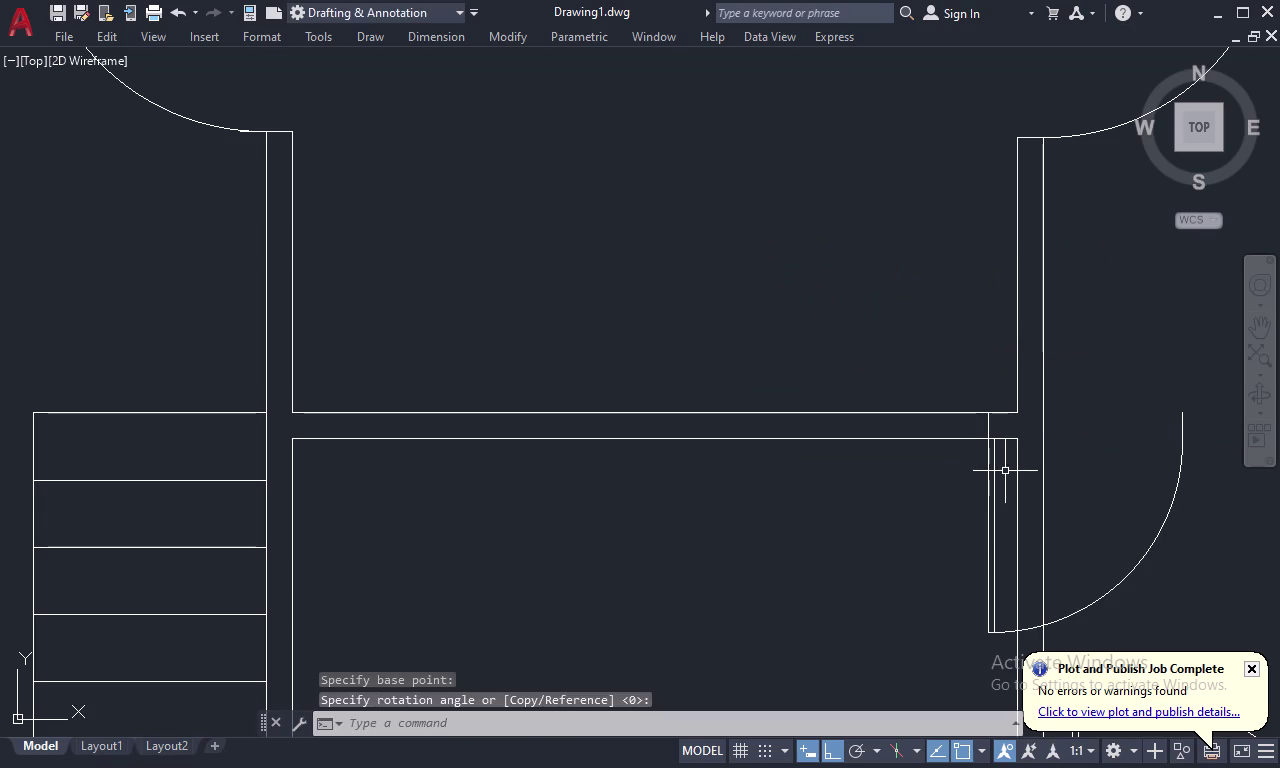
drag(1005, 471, 969, 539)
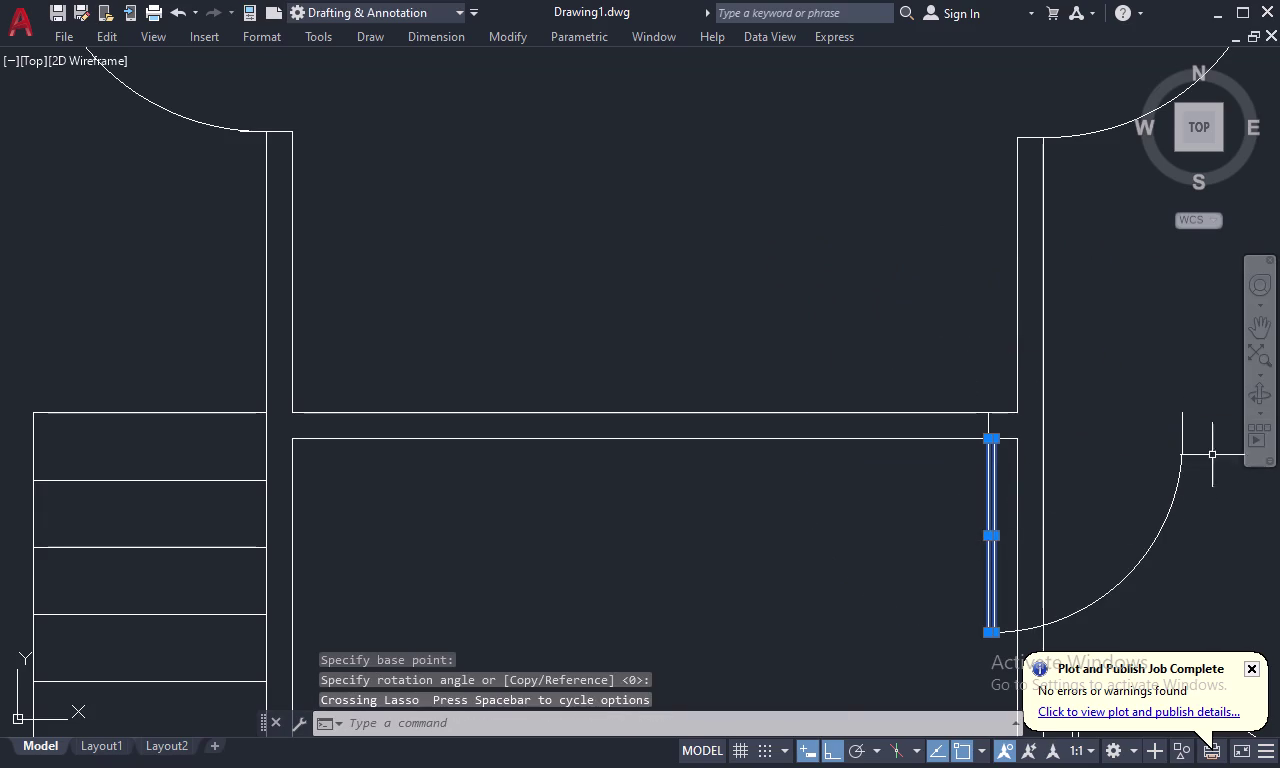
drag(1213, 432, 1095, 340)
Mirror the door about a vertical line, erasing the original.
right_click(1107, 372)
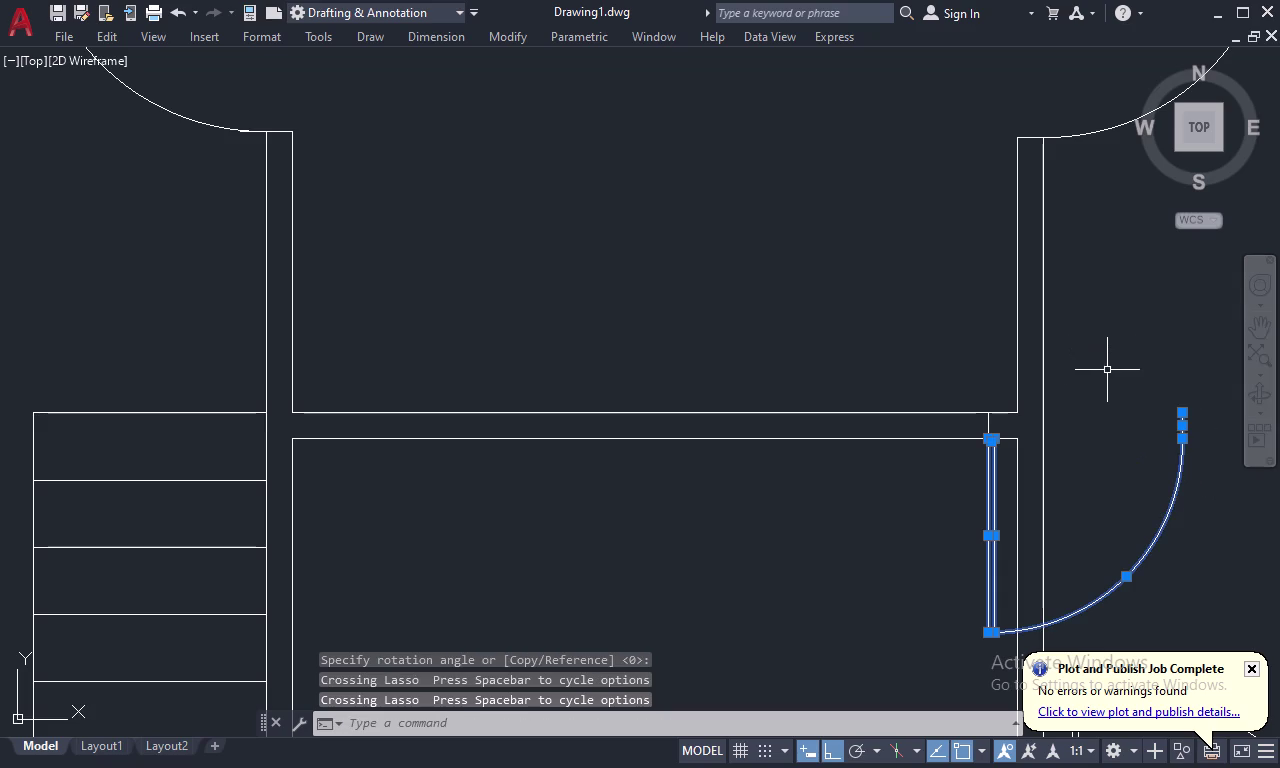
key(Escape)
key(m)
key(i)
key(space)
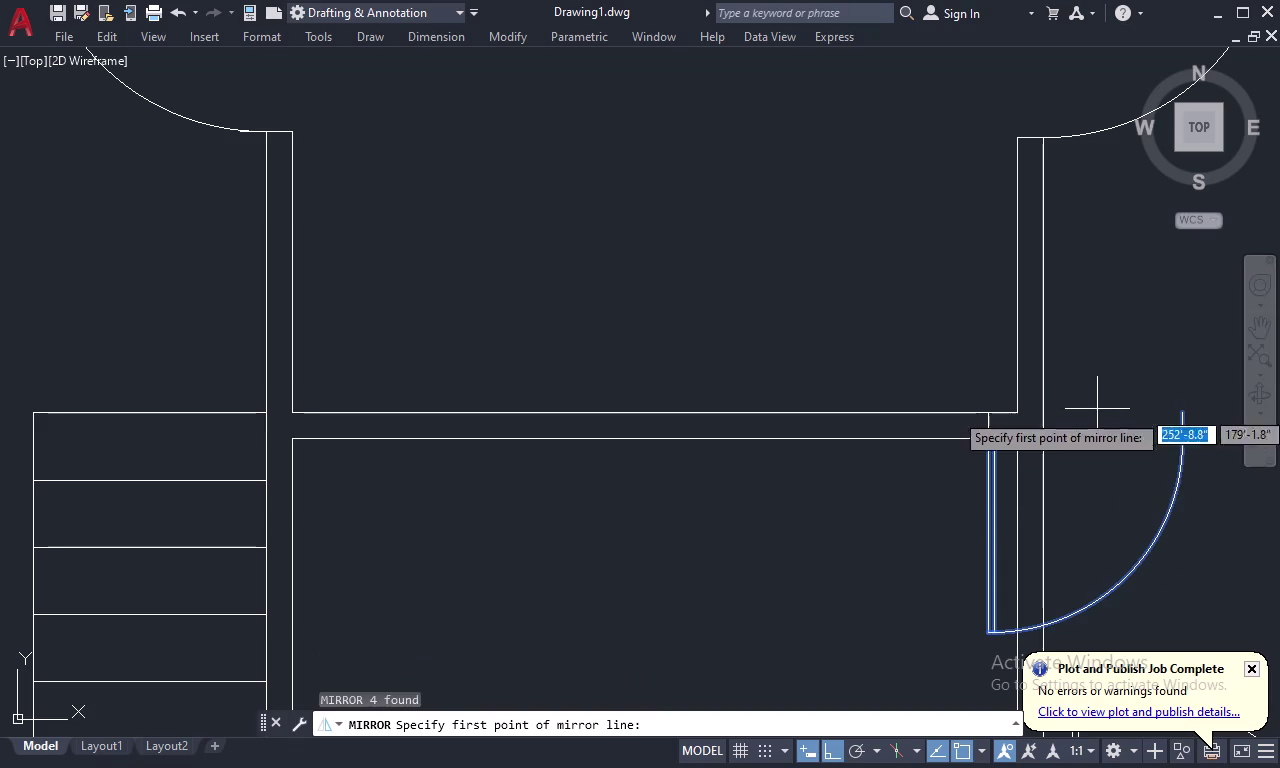
click(989, 415)
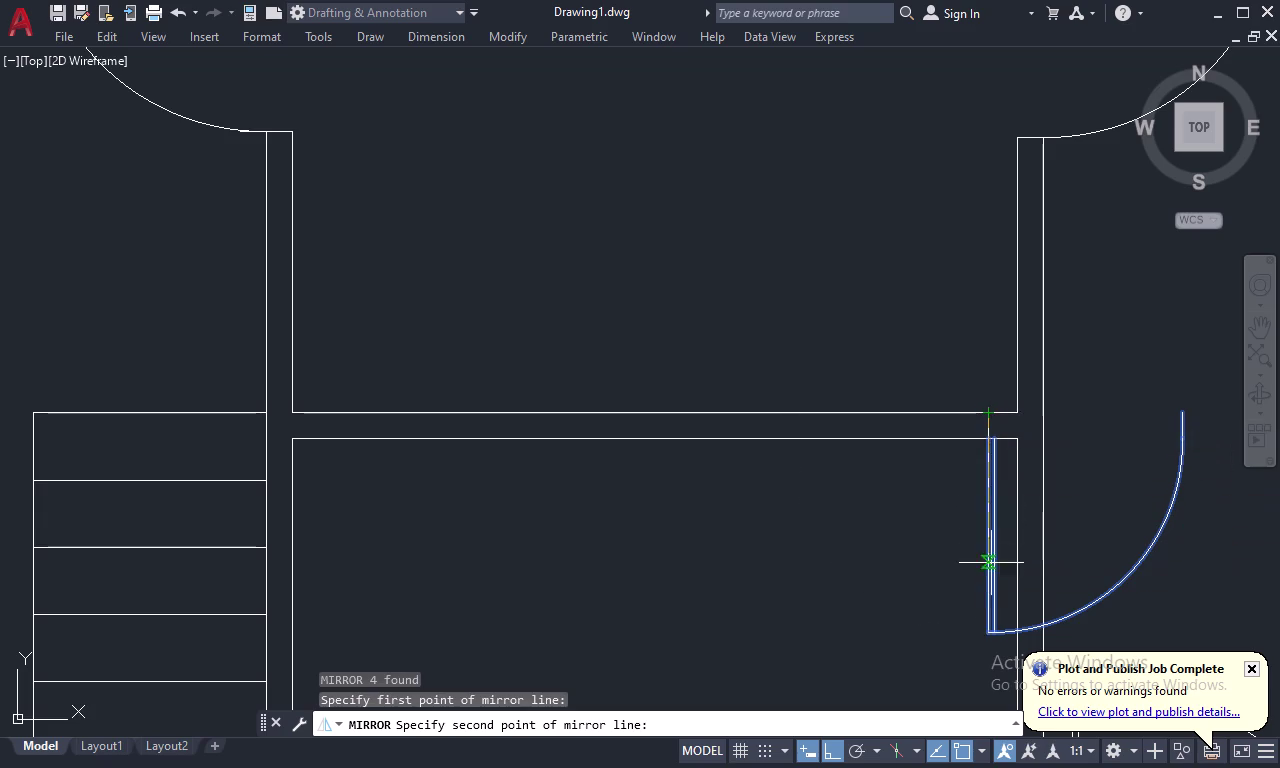
click(985, 661)
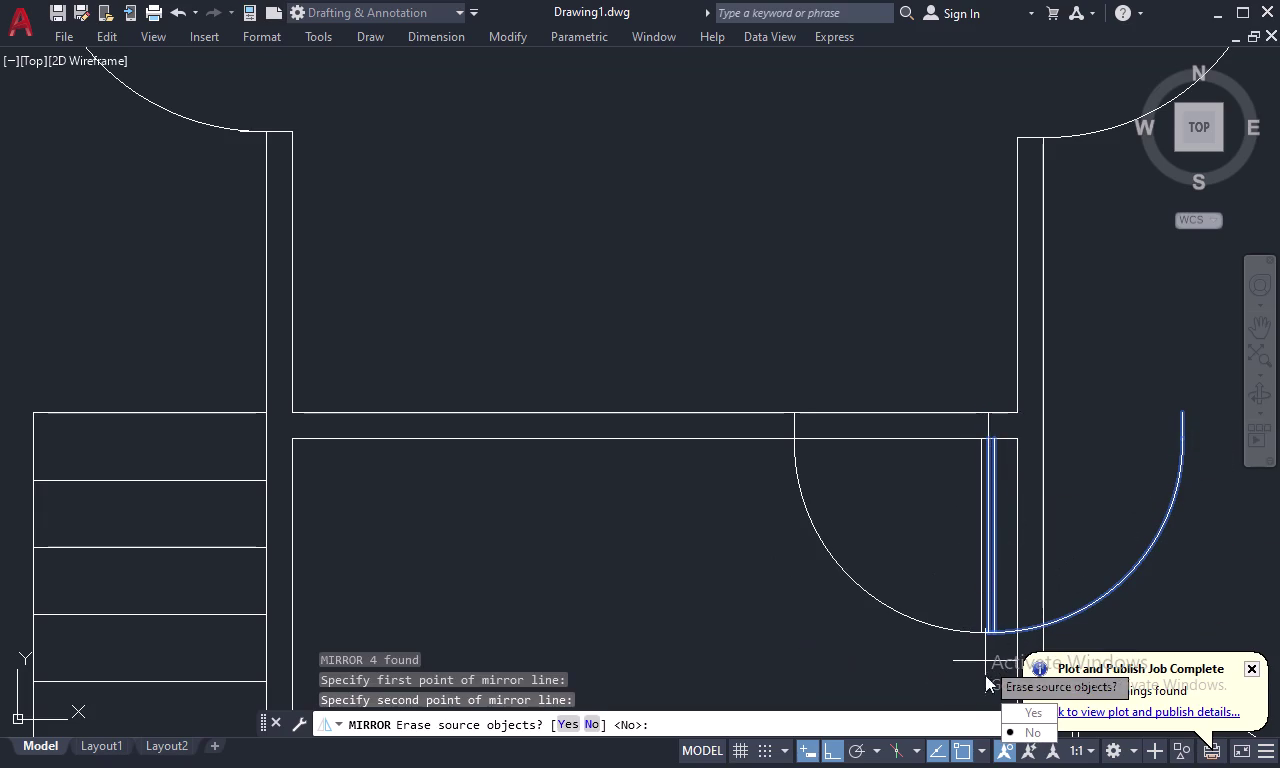
click(565, 724)
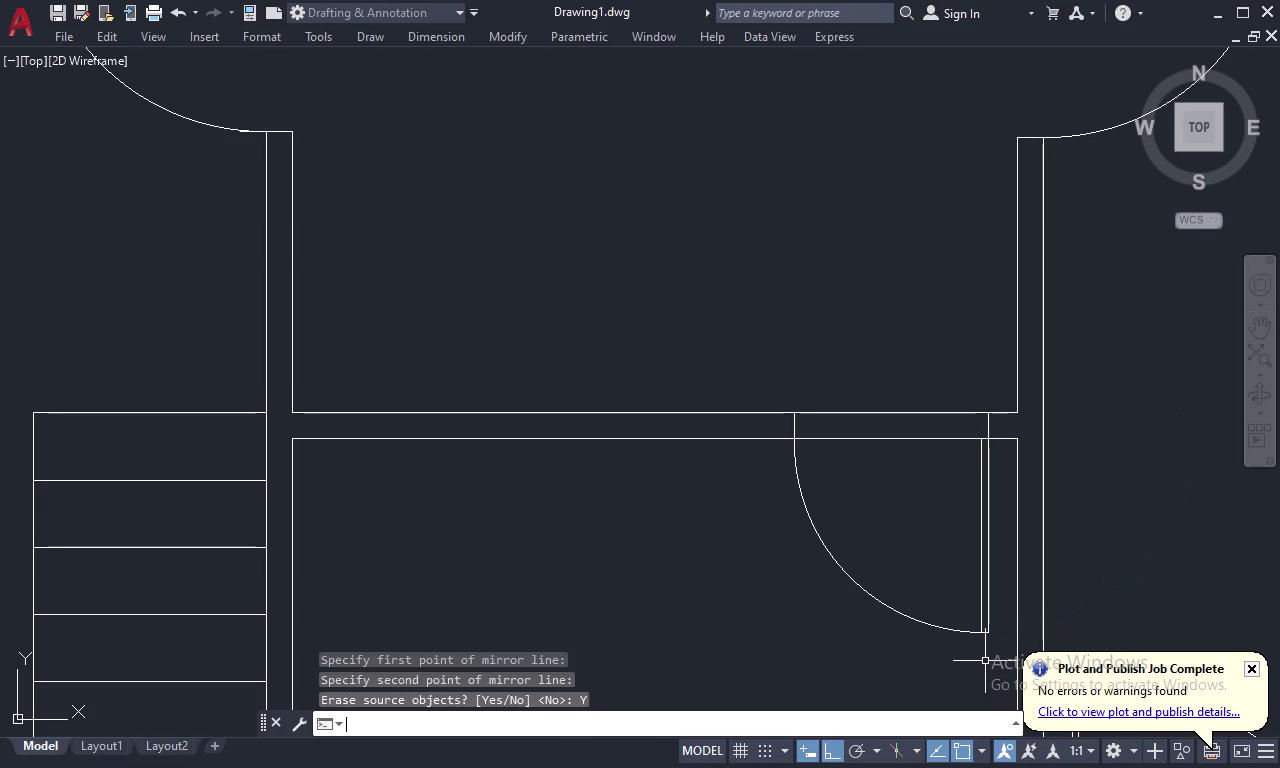
click(879, 311)
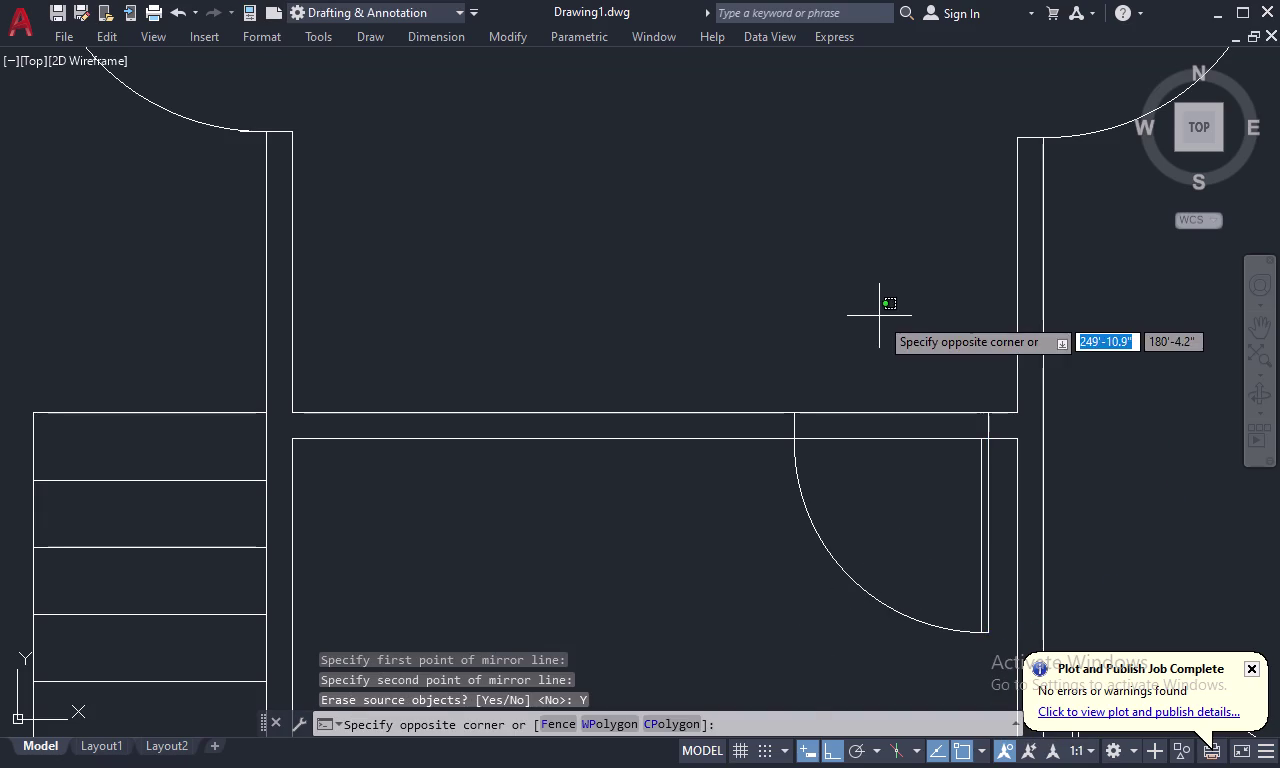
Trim away the wall lines crossing the right-hand door swing with a fence.
key(Escape)
text(TR)
key(space)
drag(876, 326, 909, 590)
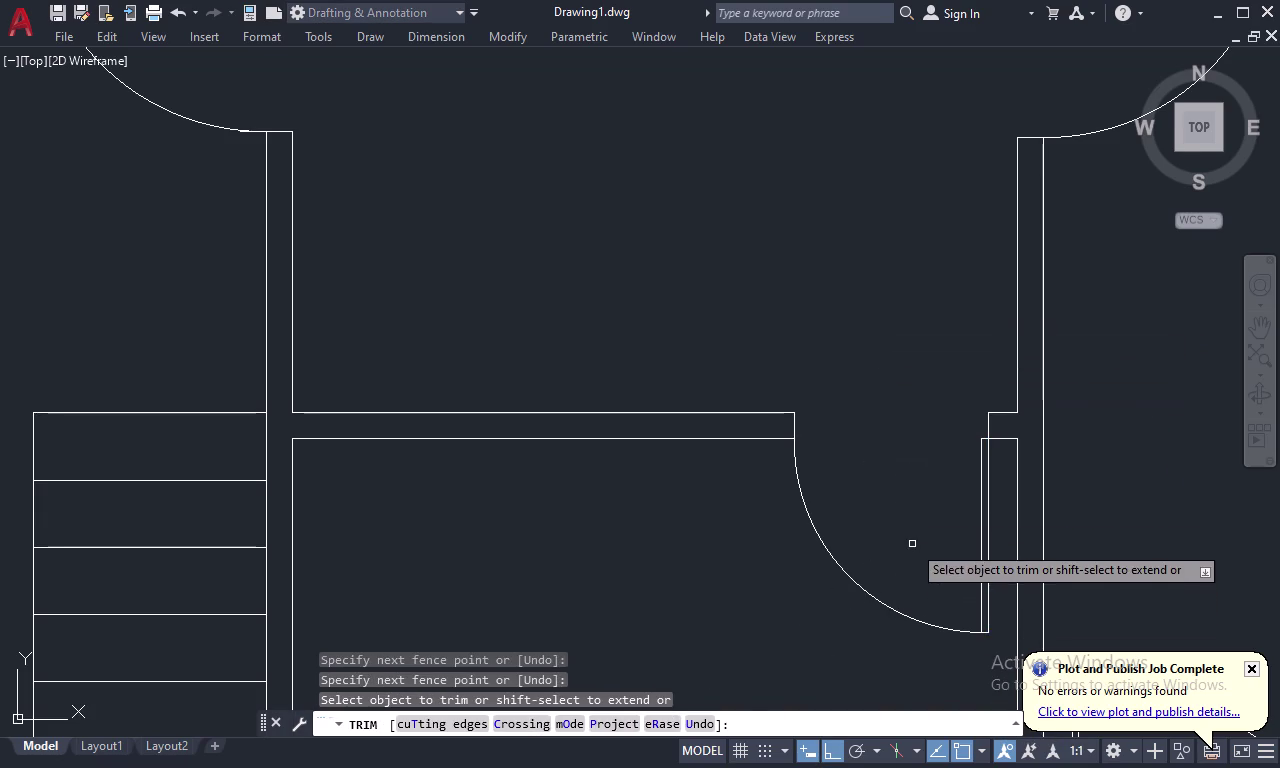
scroll(down, 3)
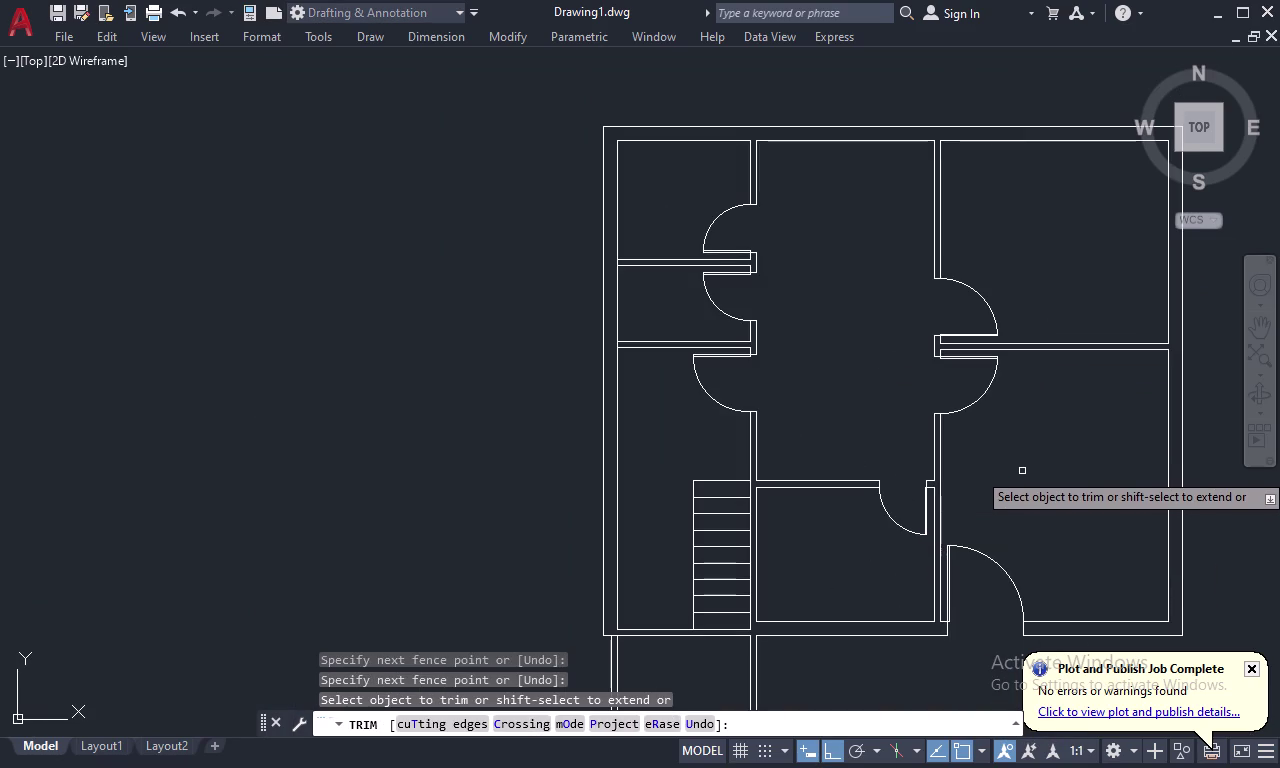
middle_drag(1016, 472, 964, 381)
scroll(down, 3)
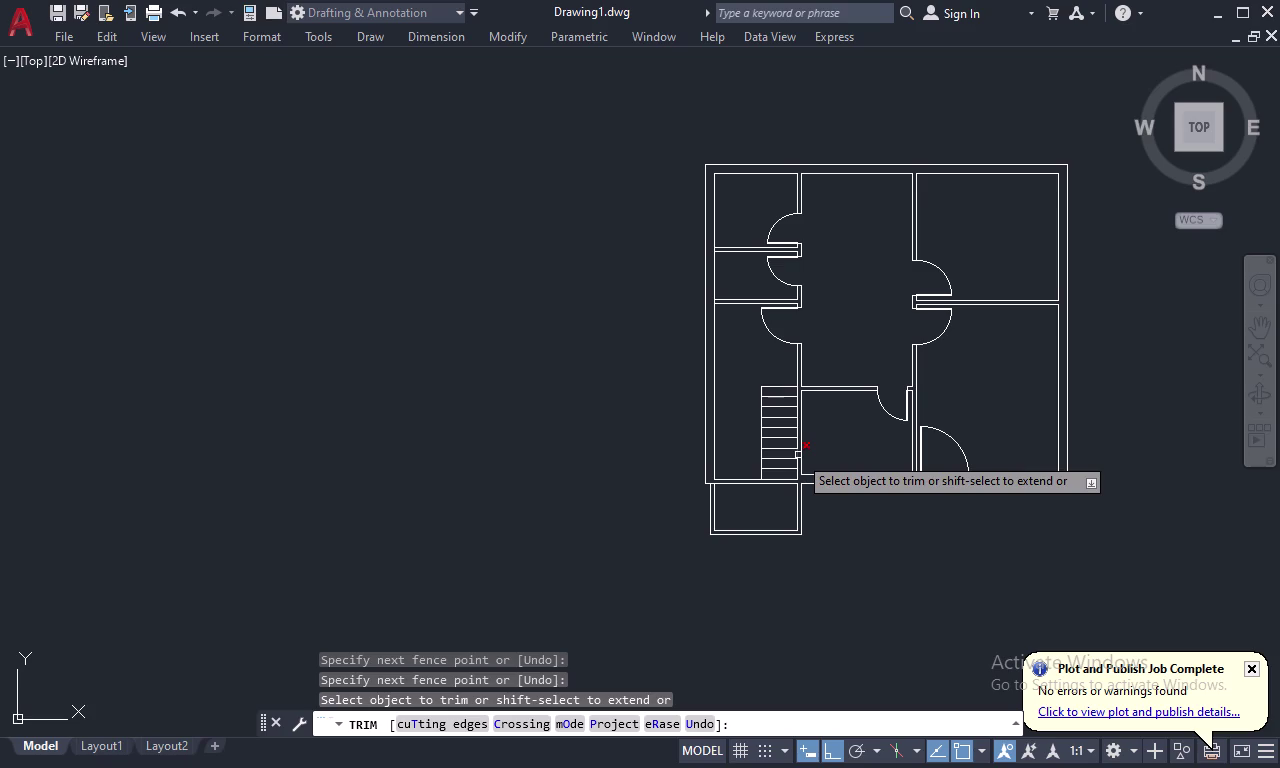
key(Escape)
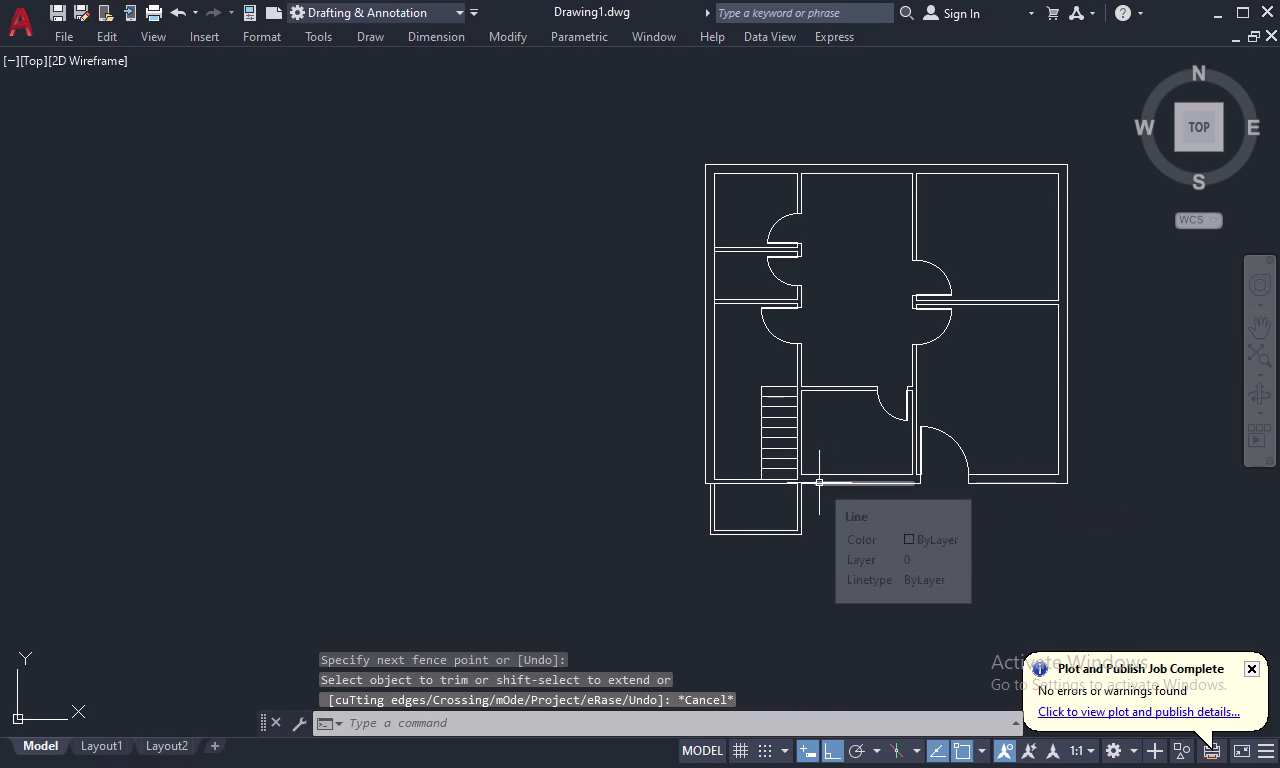
text(L)
key(space)
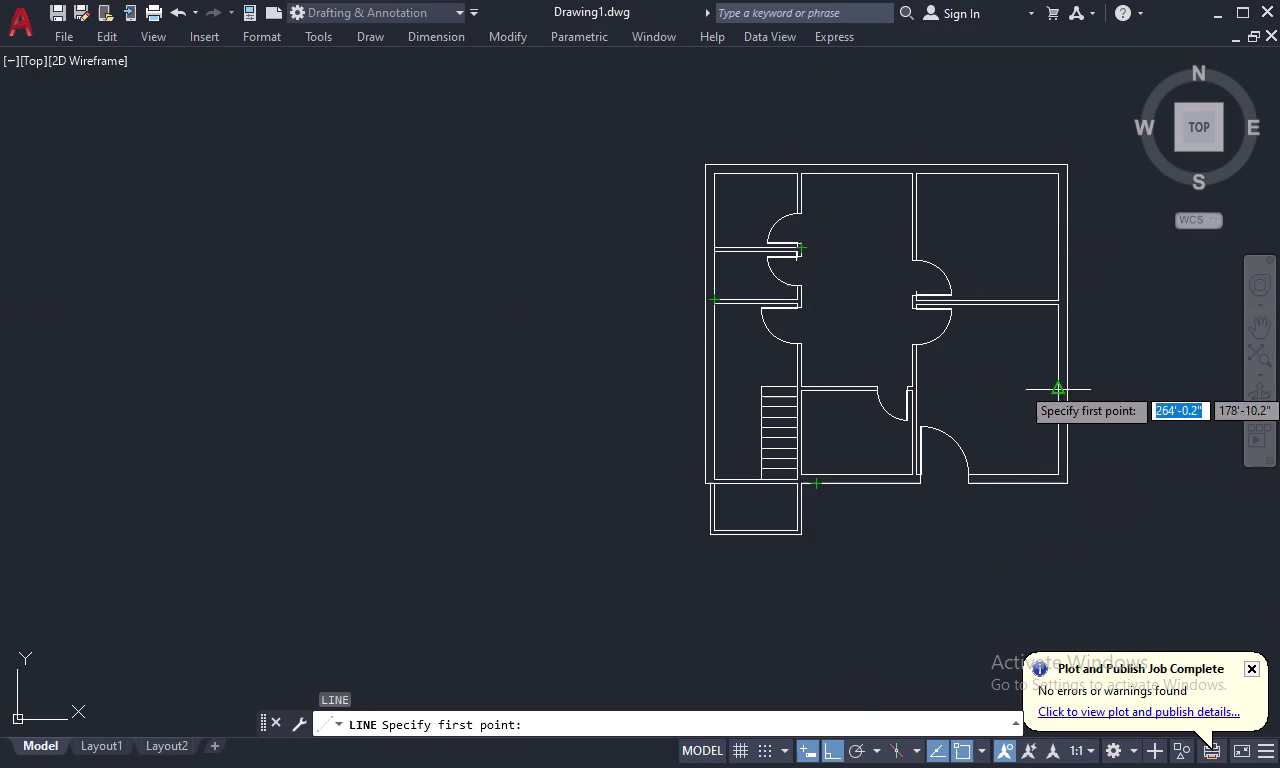
Draw a short line across the bottom wall's thickness.
scroll(up, 3)
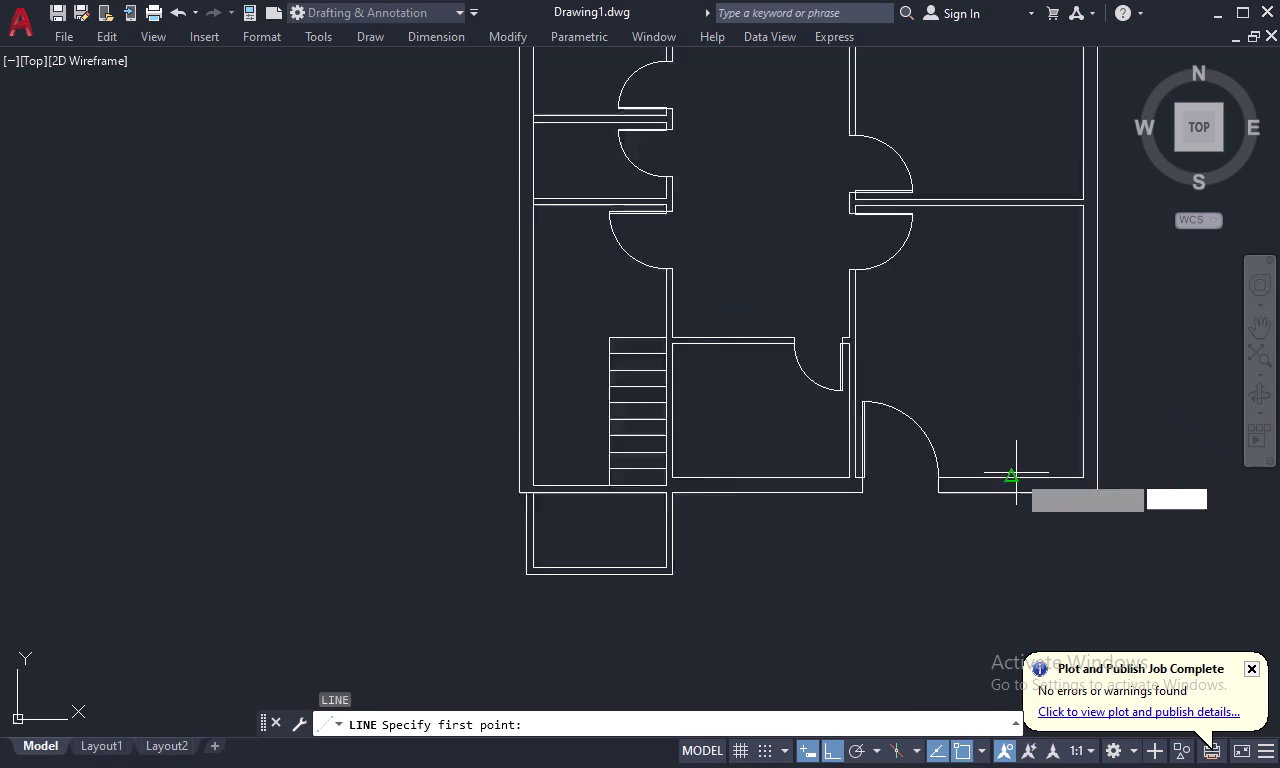
scroll(up, 3)
click(1010, 489)
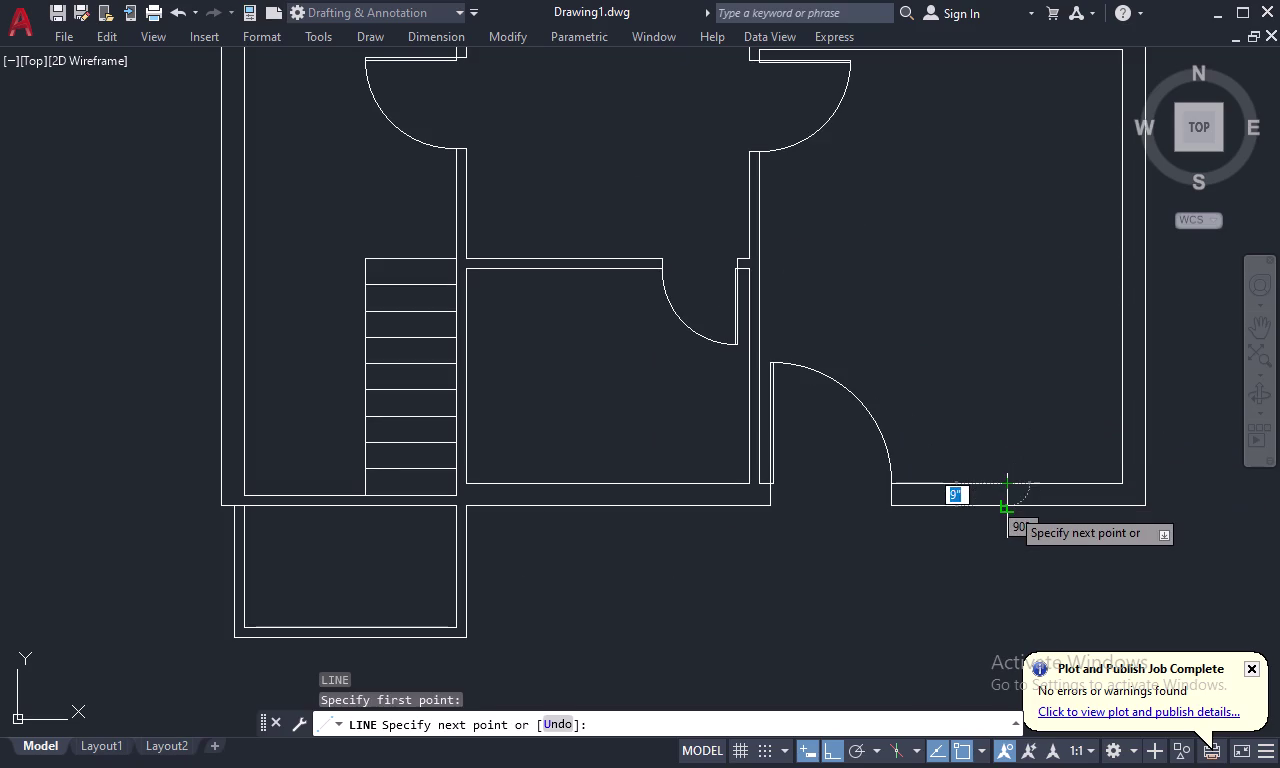
click(1010, 508)
key(Escape)
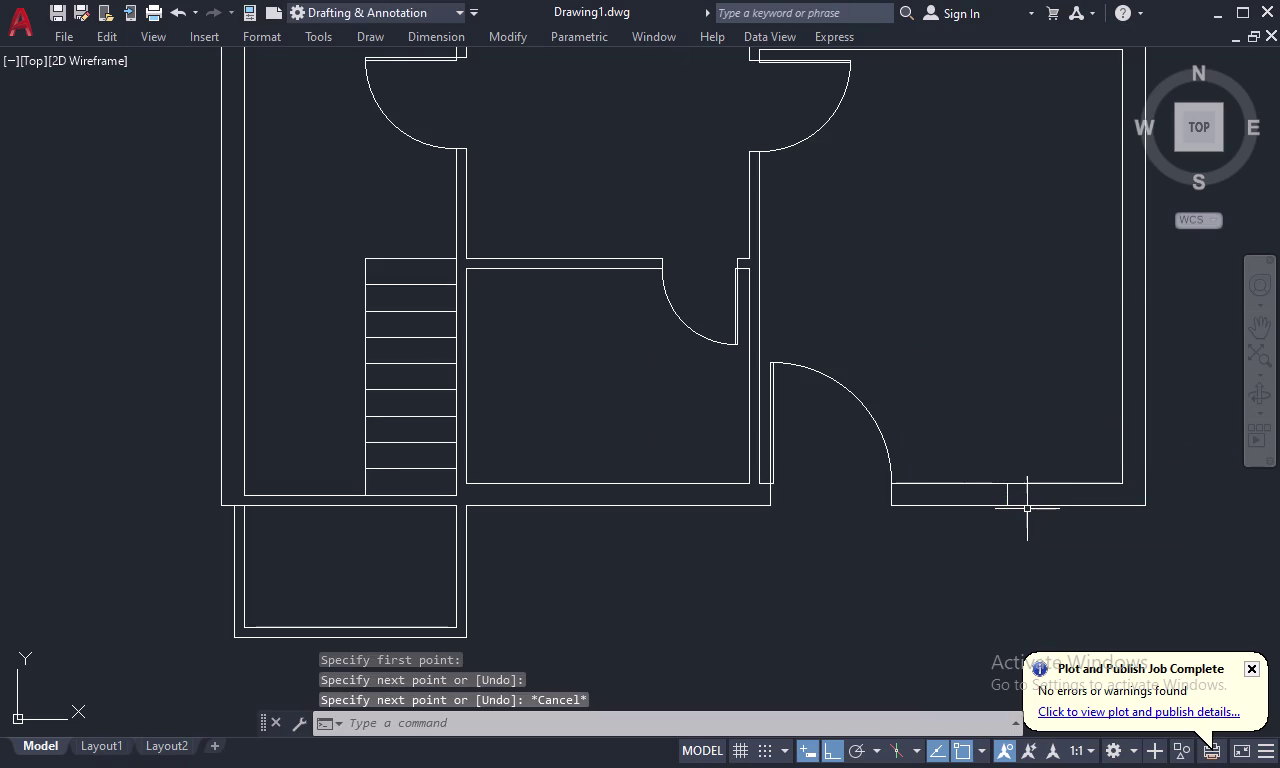
Offset two 2' divider lines along the bottom wall to mark the window opening.
key(o)
key(space)
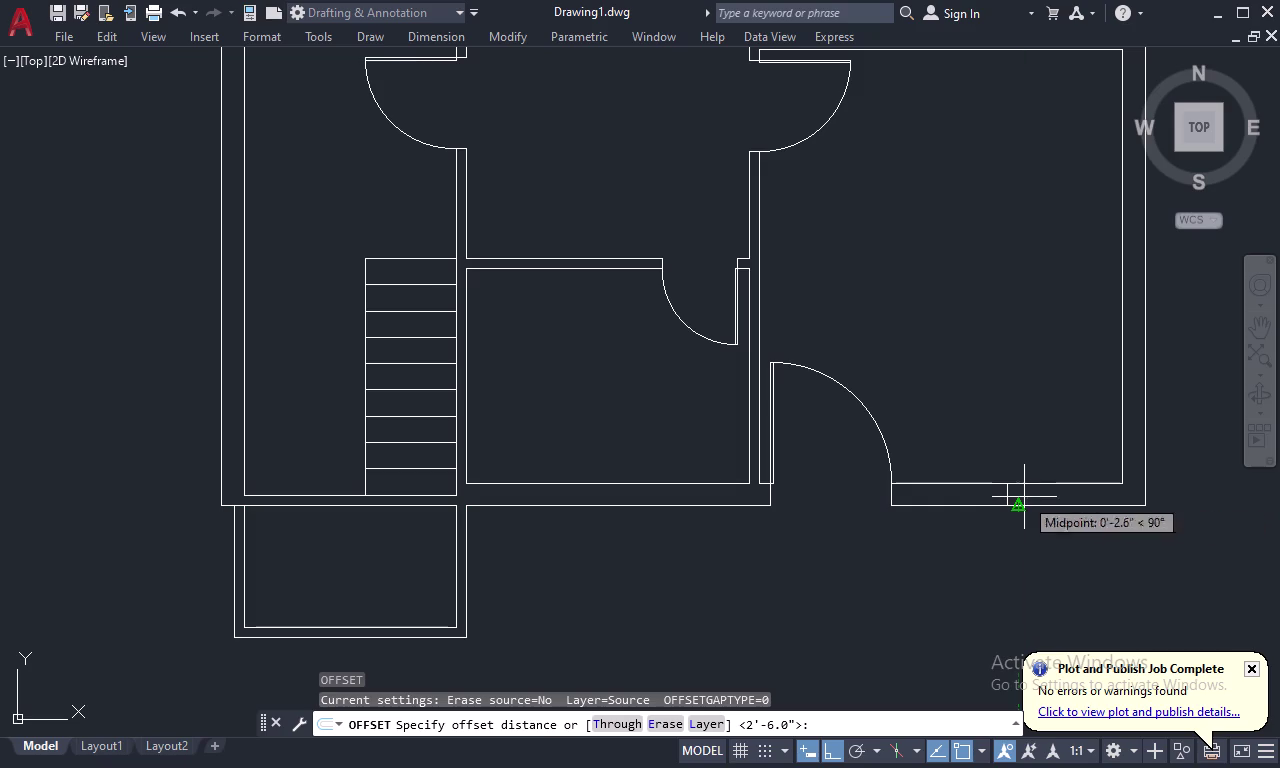
text(2')
key(space)
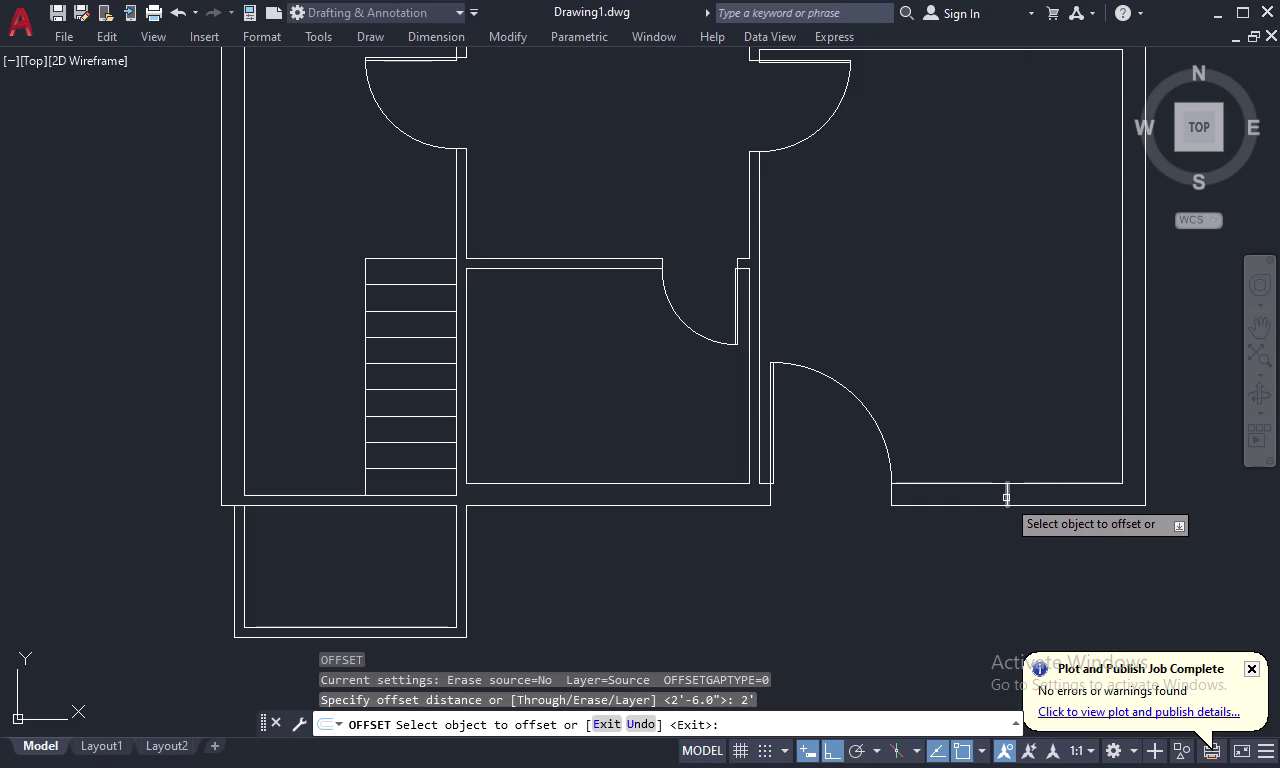
click(1006, 498)
click(979, 499)
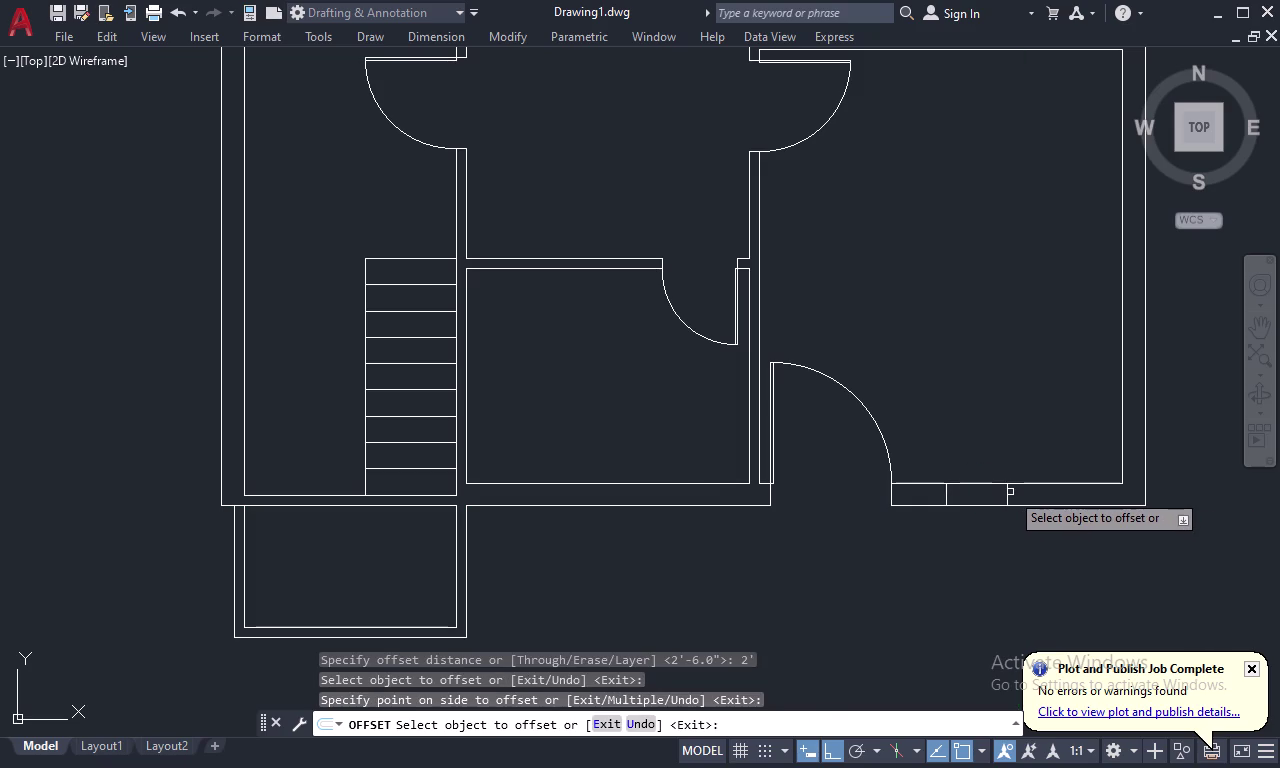
click(1008, 492)
click(1082, 496)
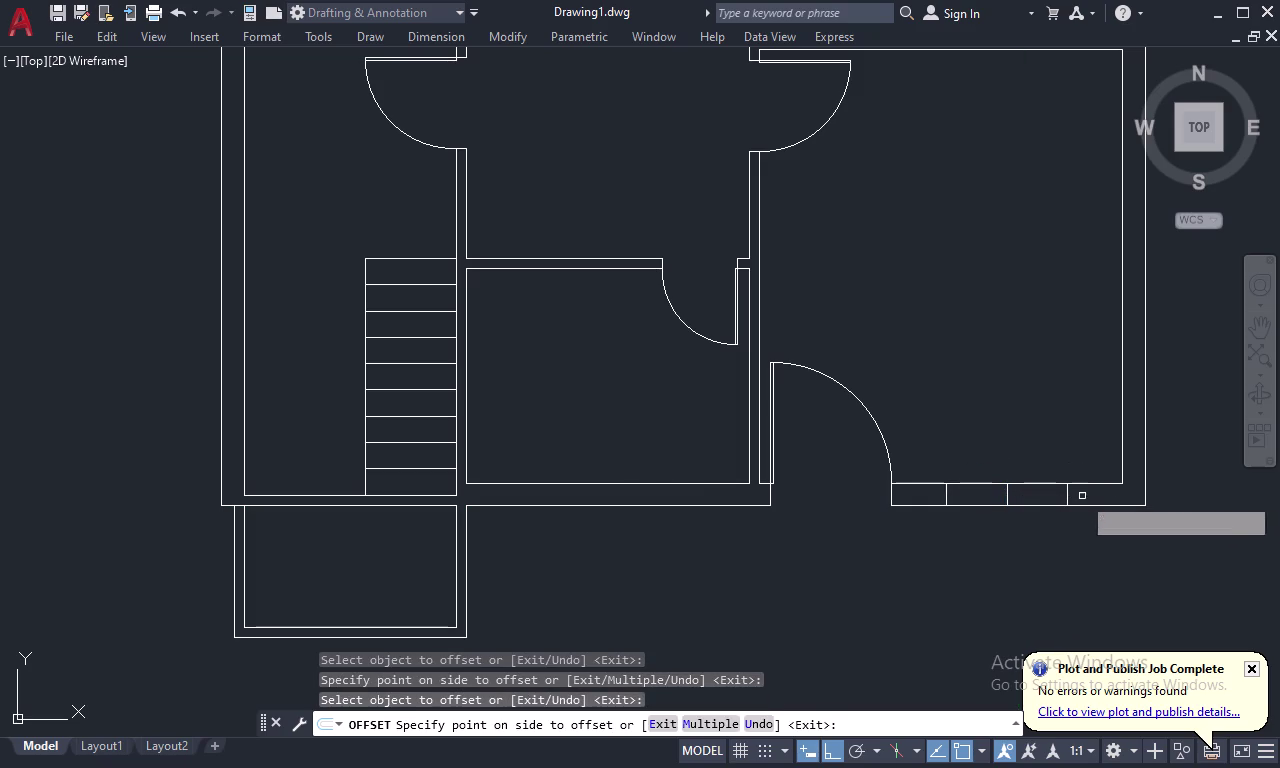
key(Escape)
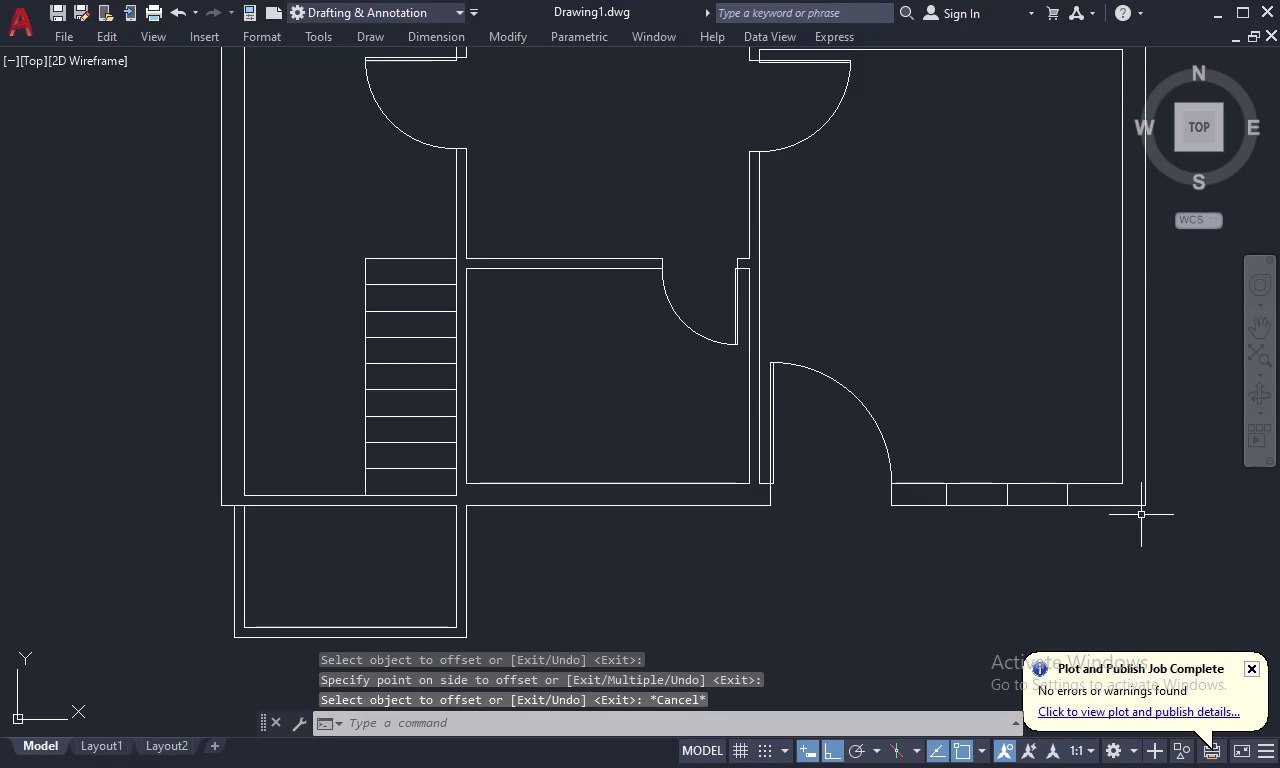
Draw a line across the window opening, undoing a misdrawn slanted attempt.
text(L)
key(space)
click(1063, 493)
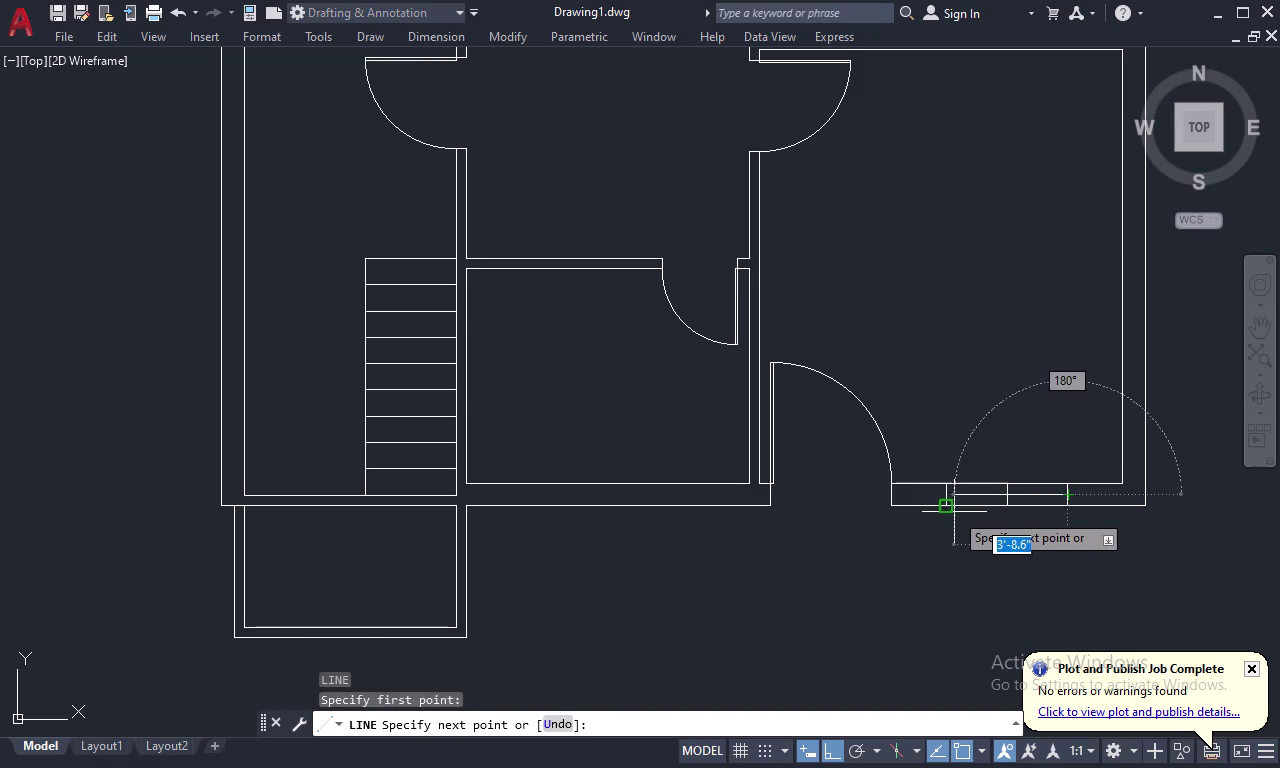
click(940, 507)
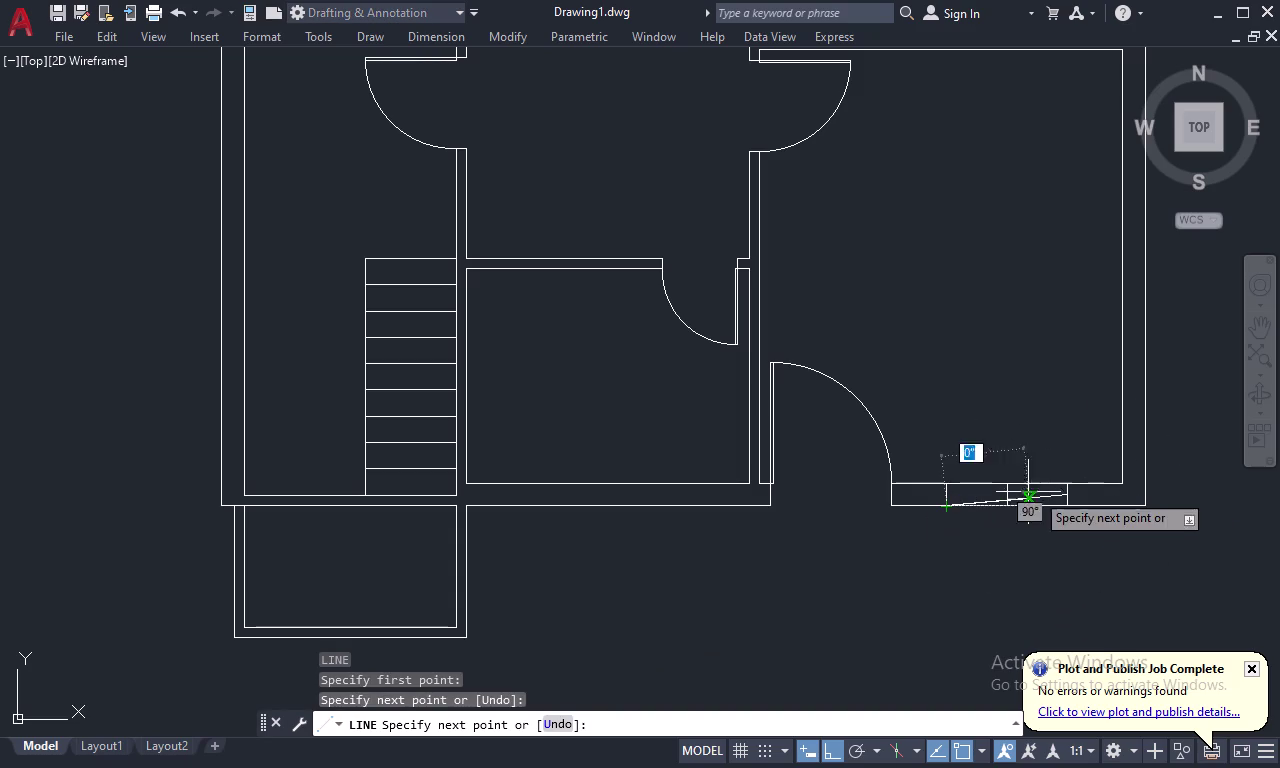
key(Escape)
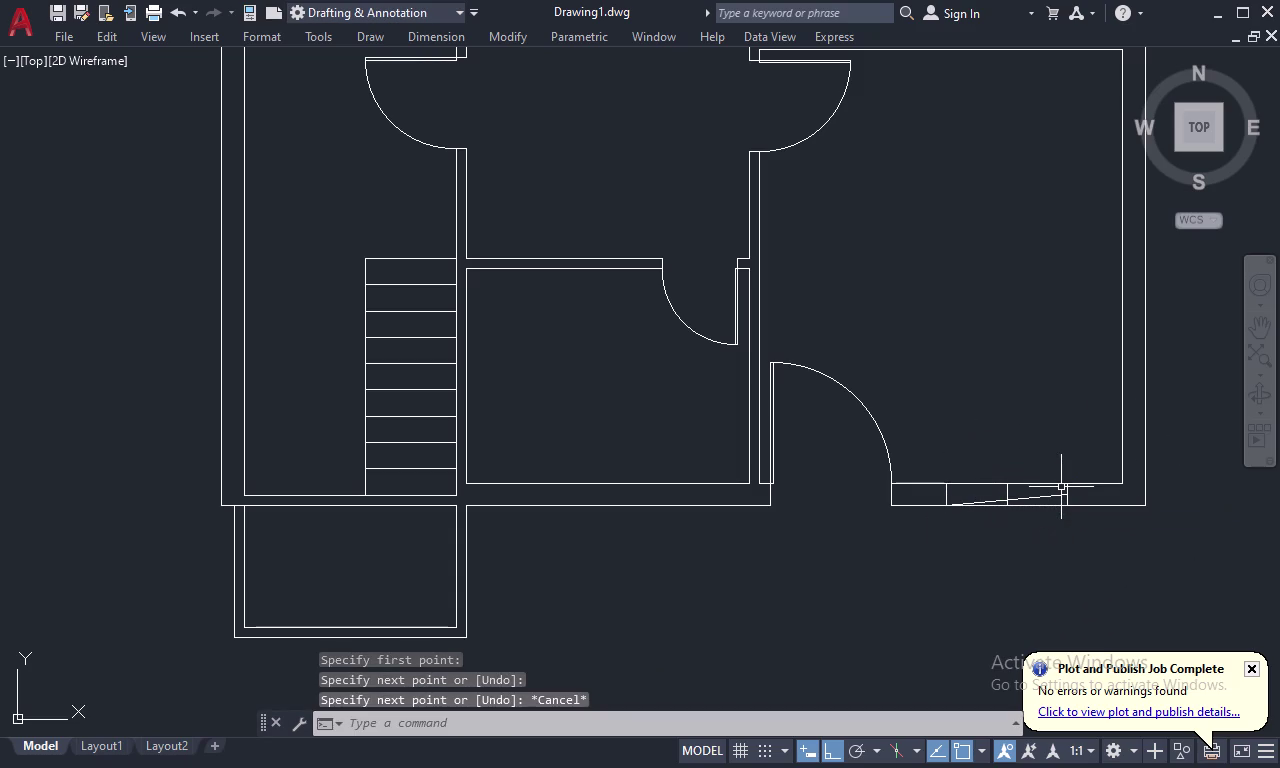
key(ctrl+z)
text(L)
key(space)
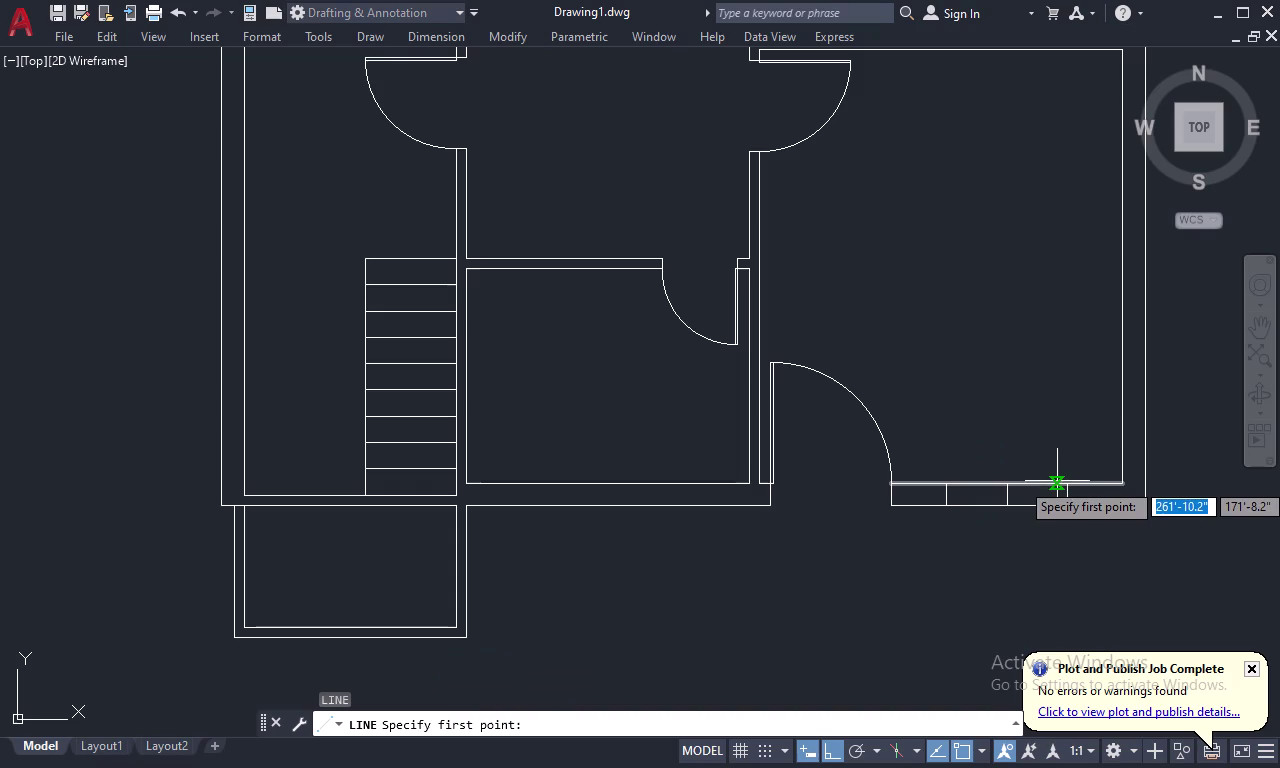
click(1065, 491)
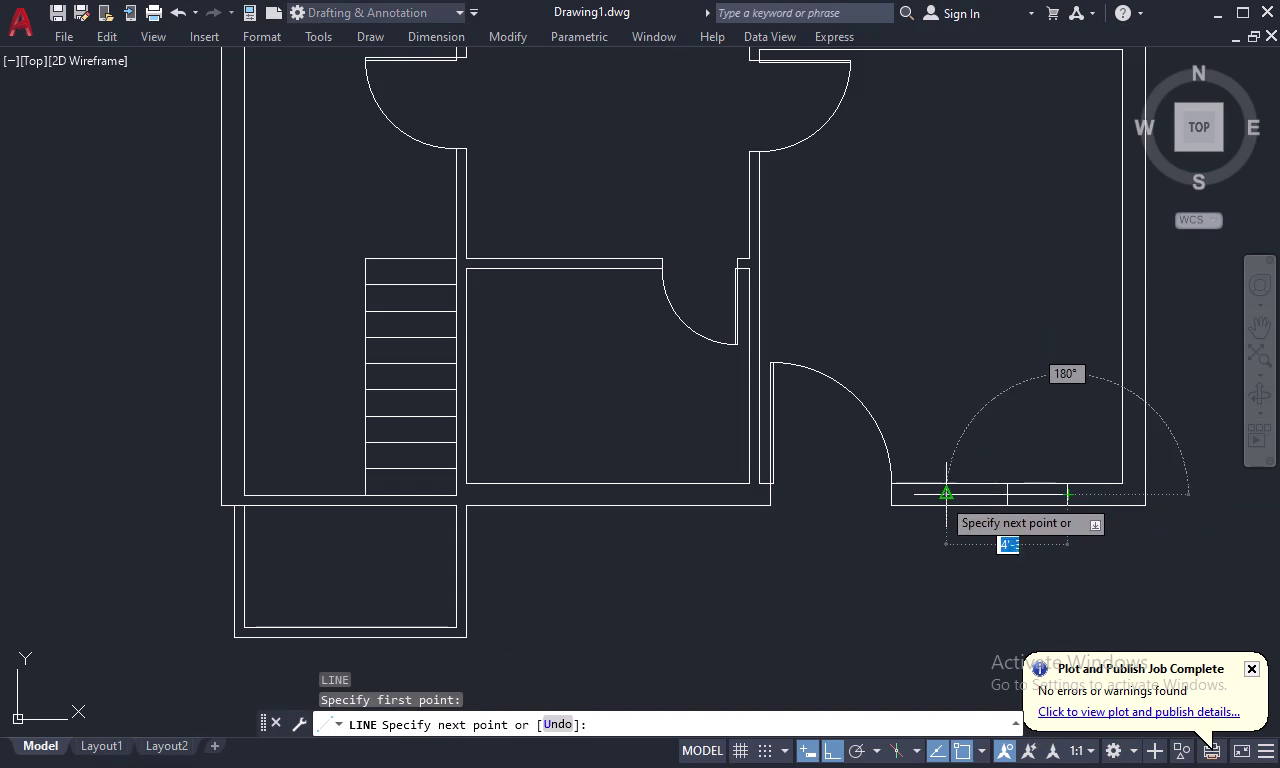
click(942, 497)
key(Escape)
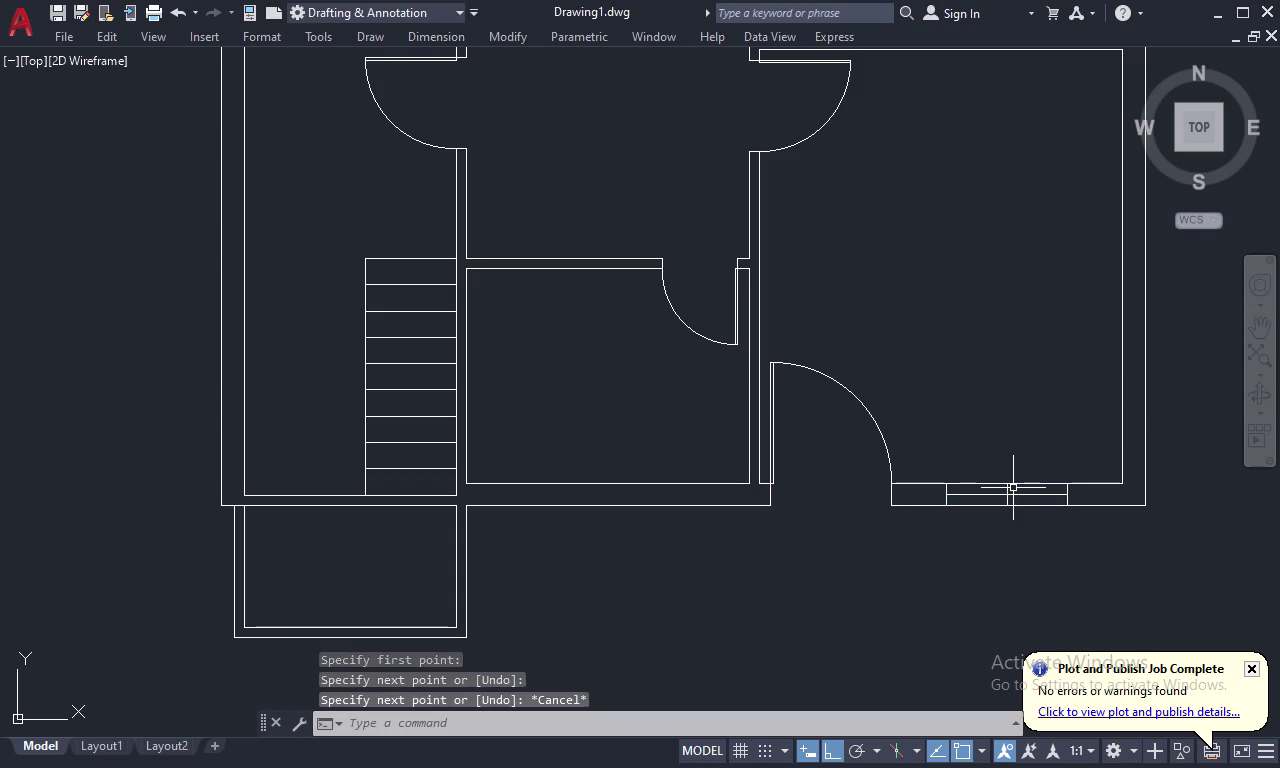
Offset glazing lines 1 unit from the opening line and erase the stray extra line.
text(O 1)
key(space)
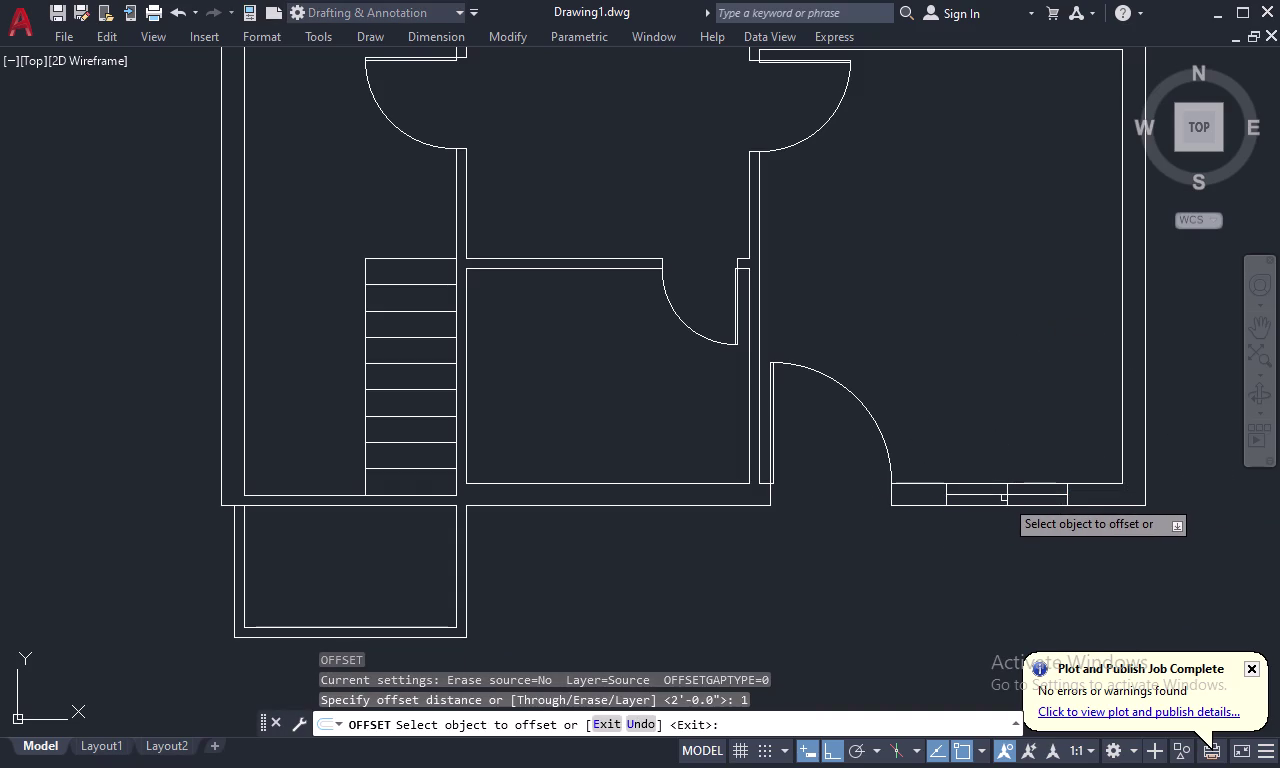
click(1001, 495)
click(1001, 452)
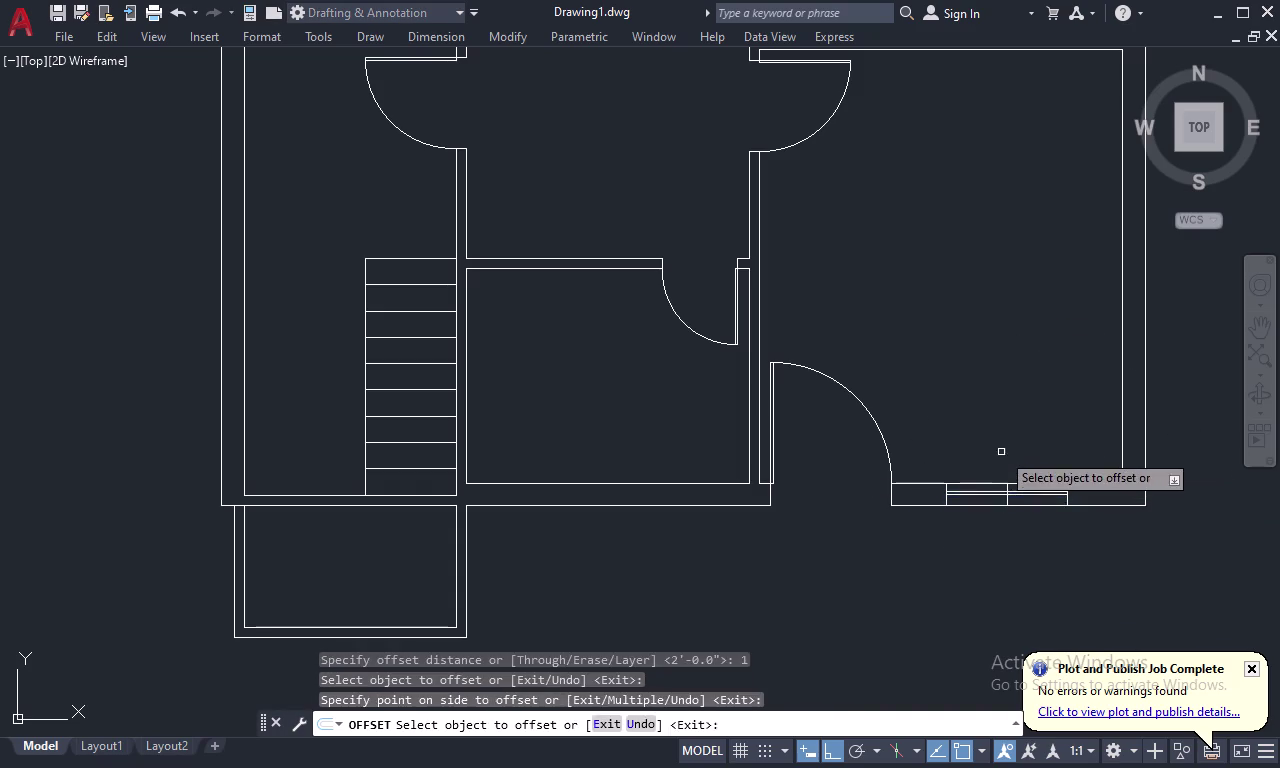
scroll(up, 3)
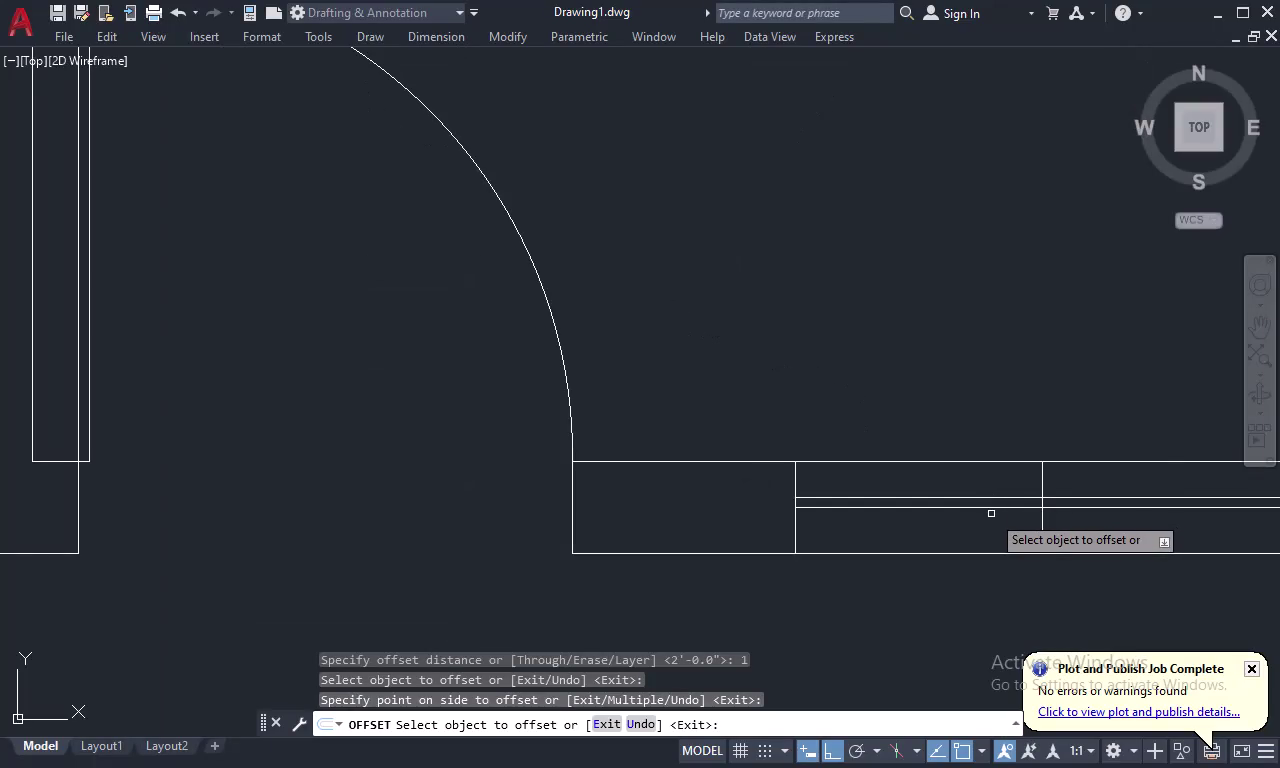
click(1000, 505)
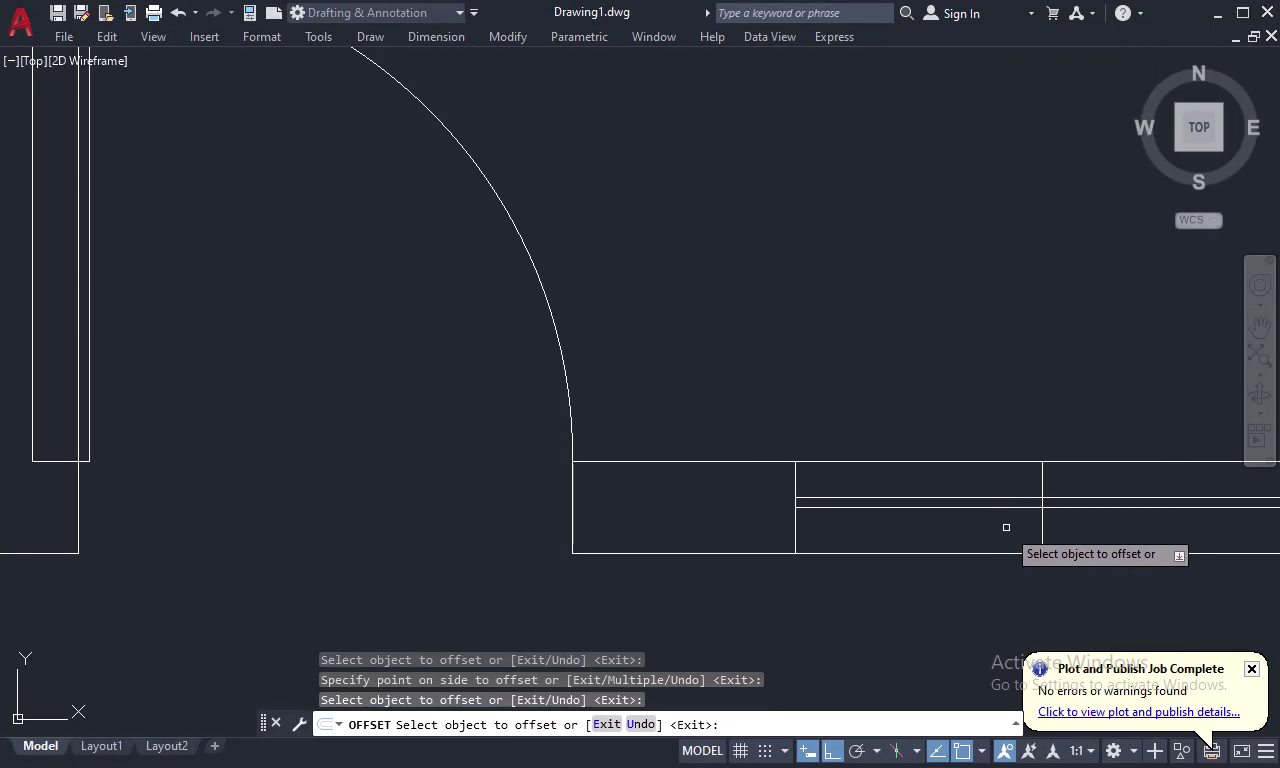
click(1017, 509)
click(1014, 525)
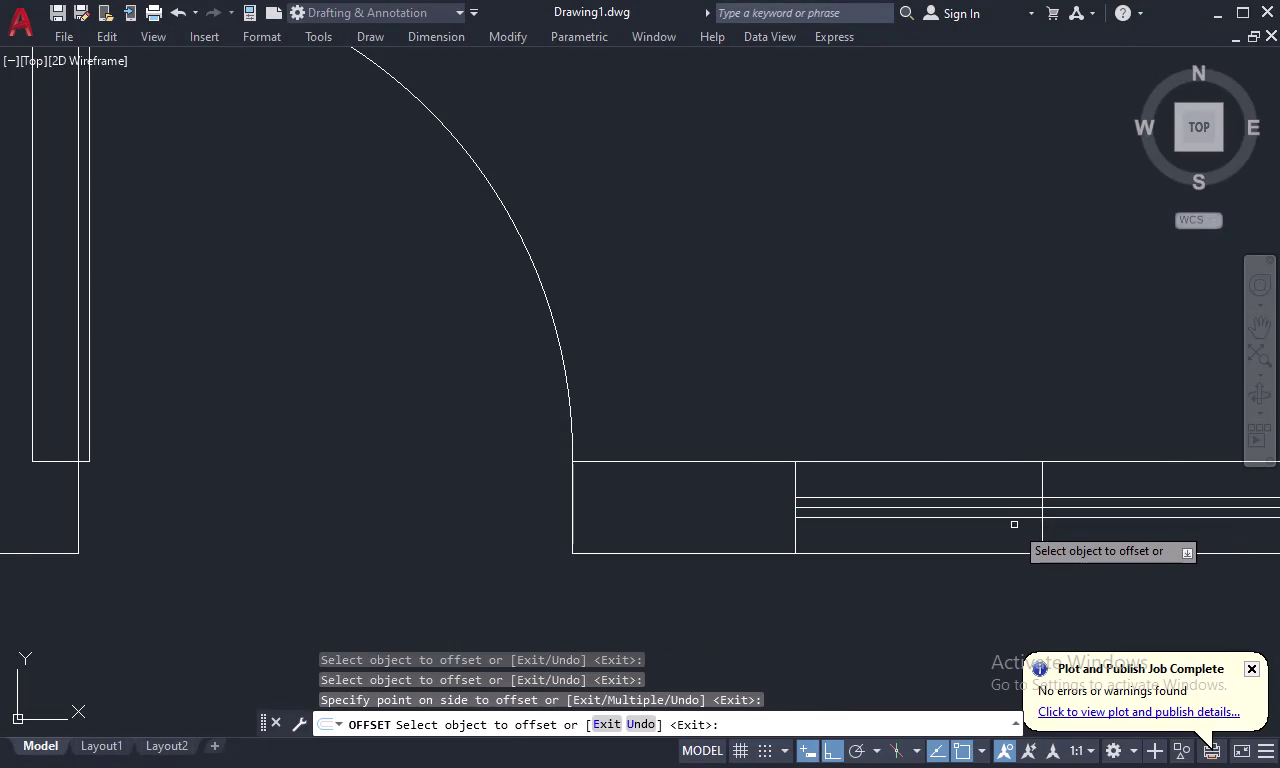
key(Escape)
click(1005, 507)
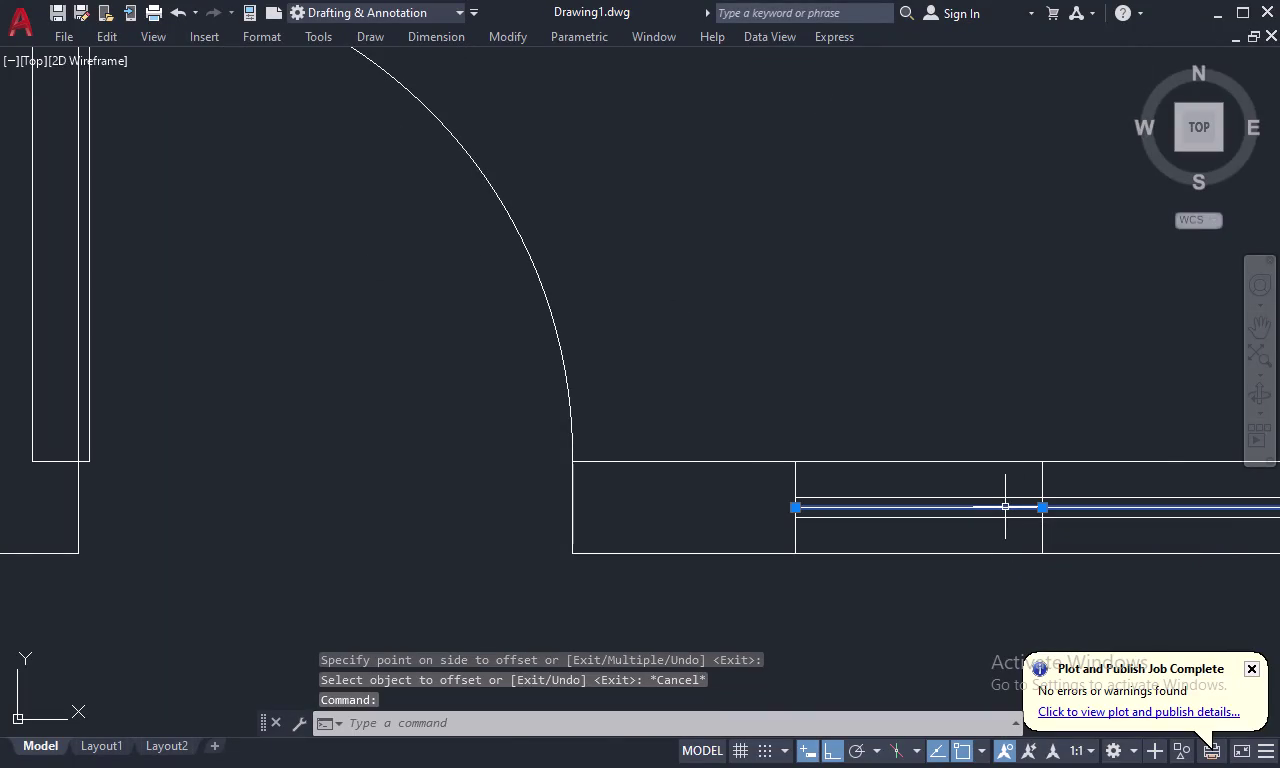
key(Delete)
Copy the window's lines into the right-hand room and select the copy.
scroll(down, 3)
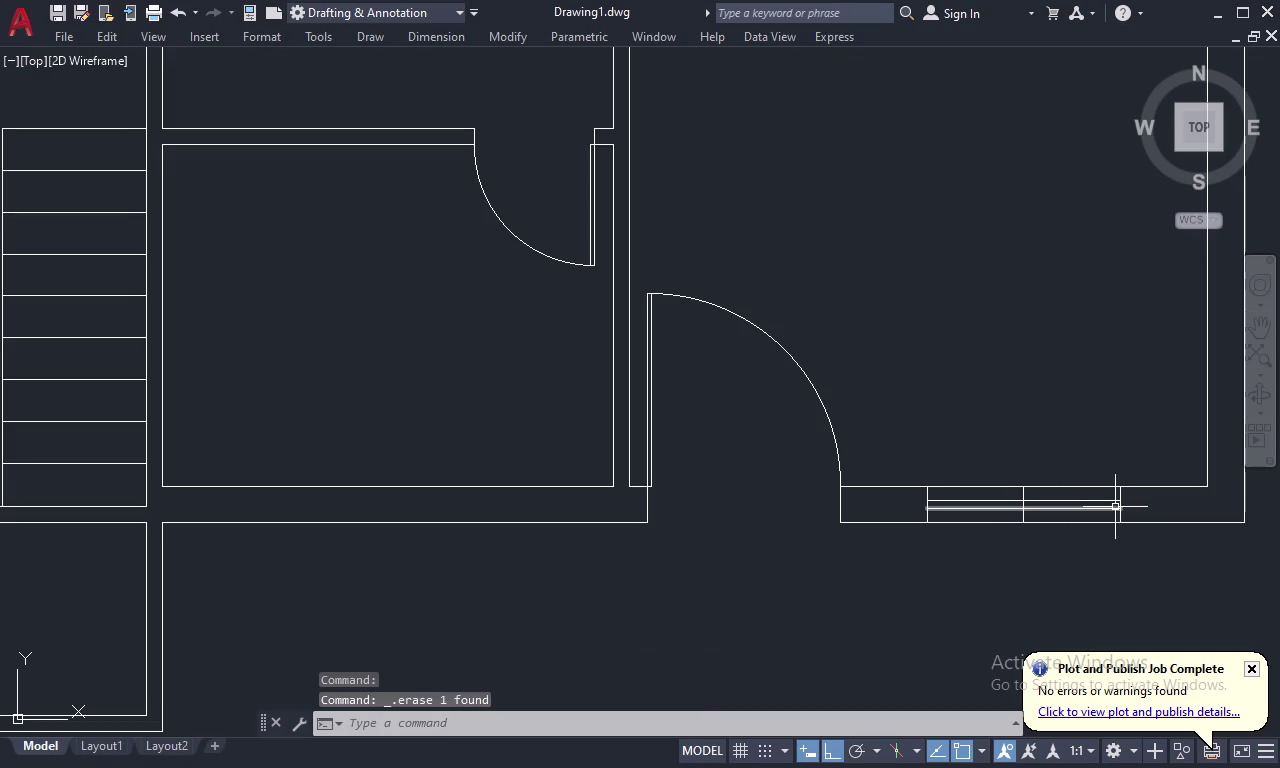
scroll(up, 3)
drag(1133, 488, 1125, 491)
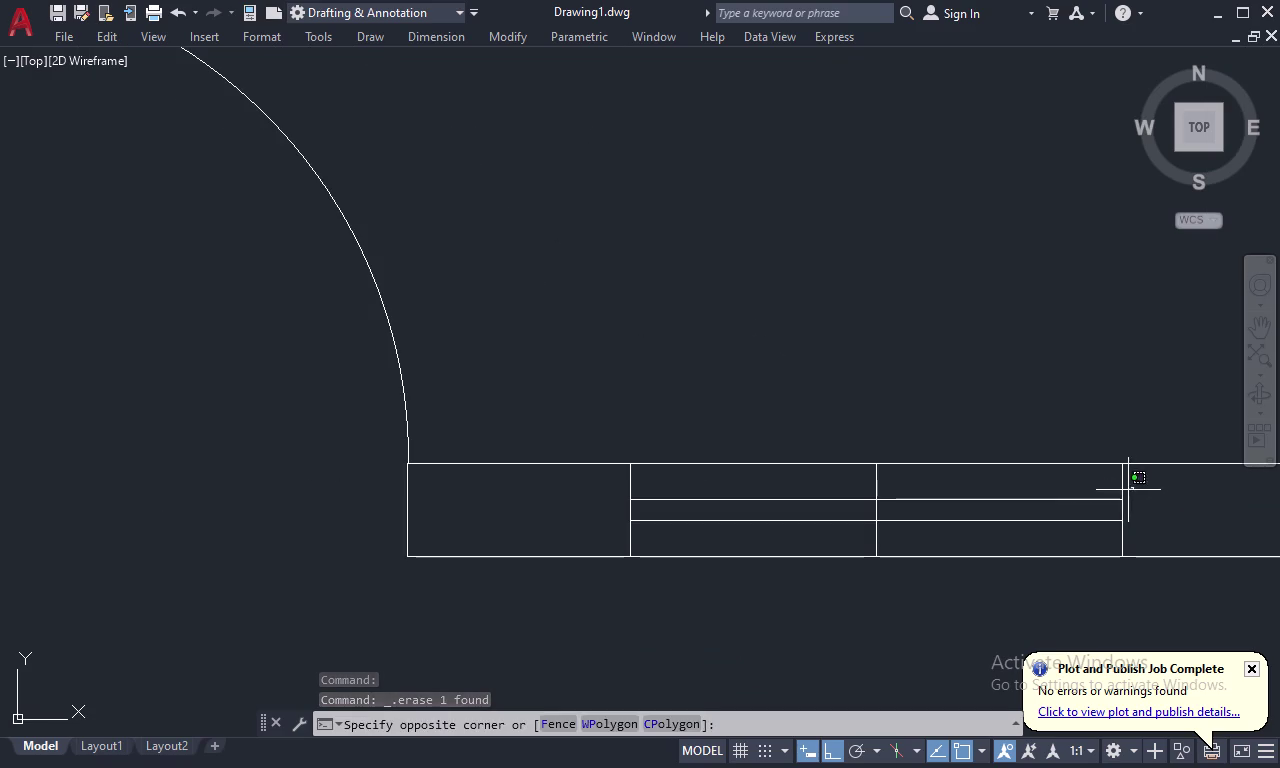
drag(1125, 491, 981, 548)
drag(665, 533, 622, 533)
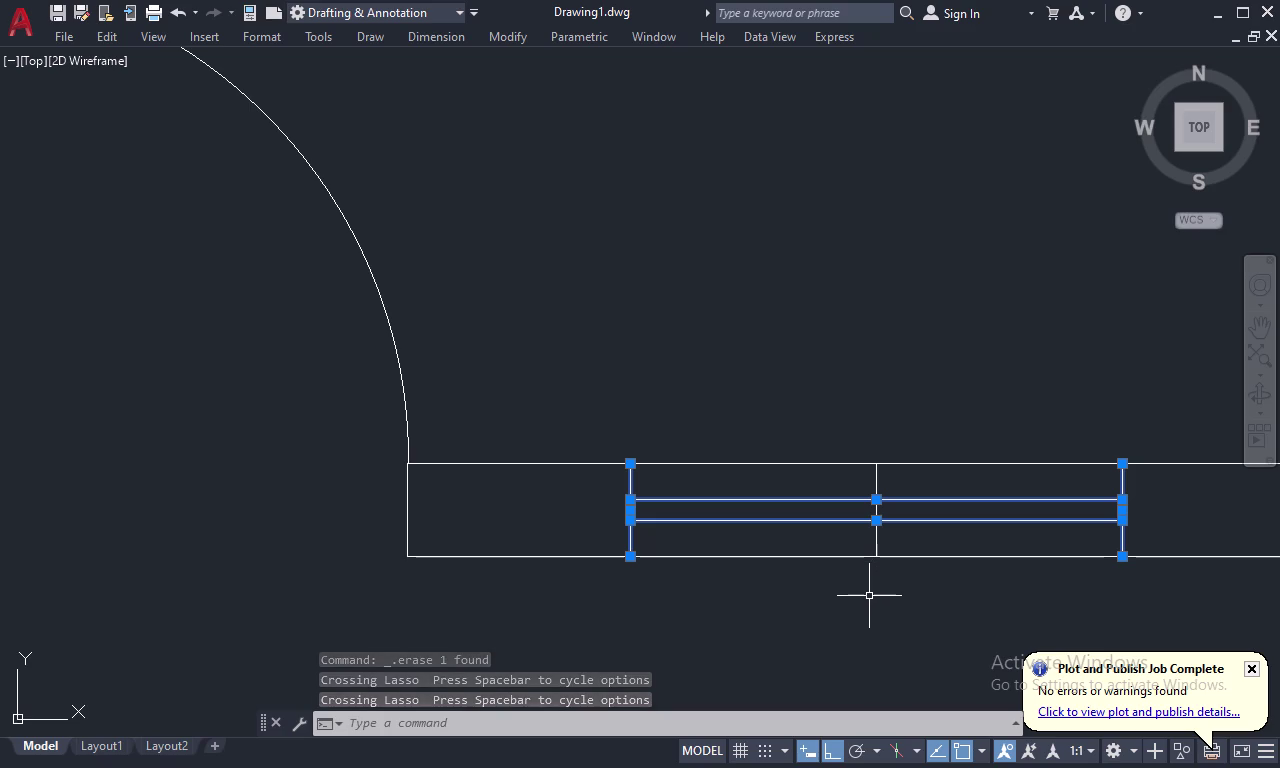
right_click(870, 453)
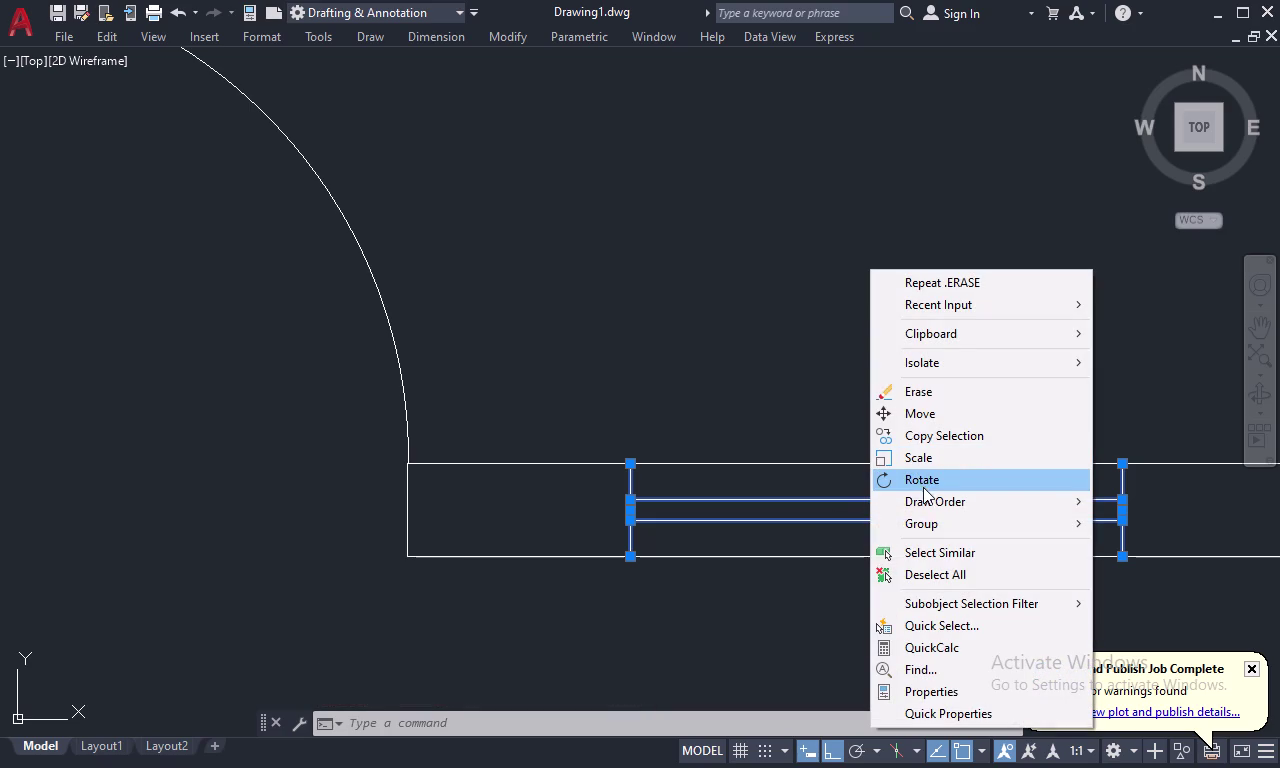
click(944, 436)
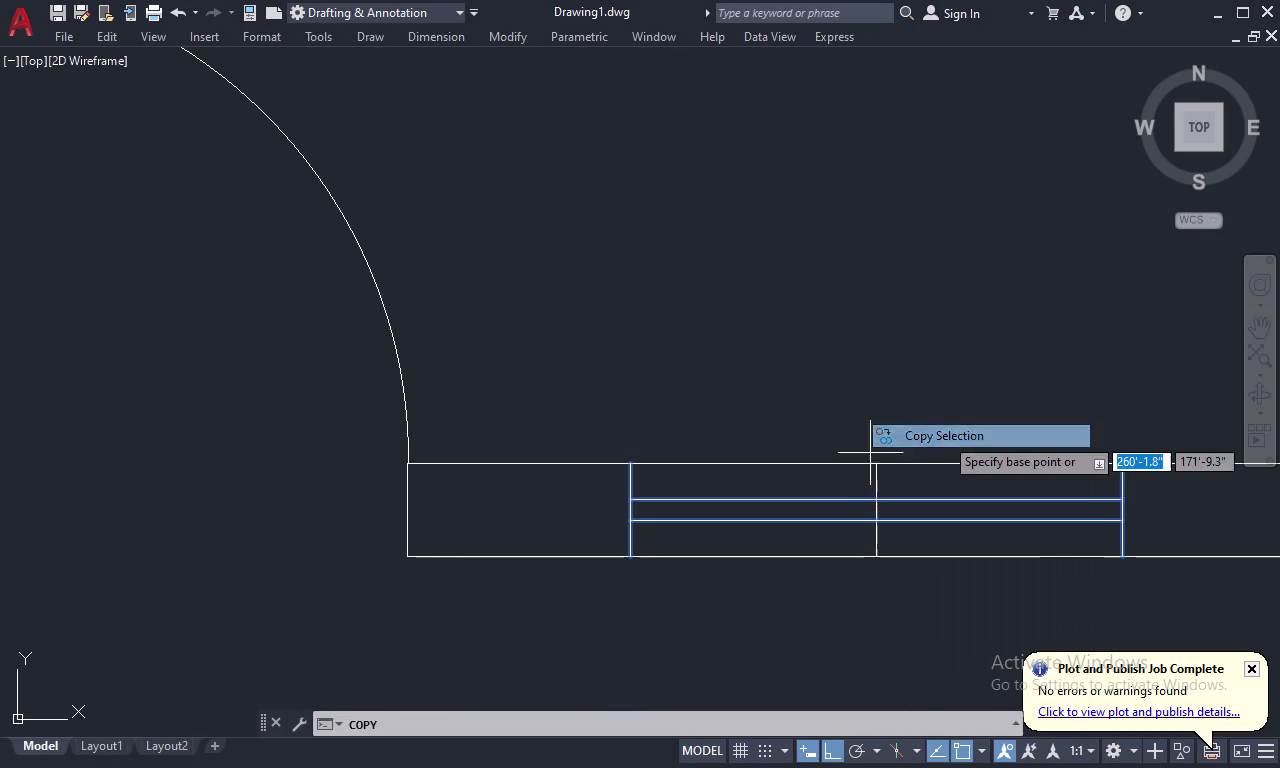
click(882, 466)
scroll(down, 3)
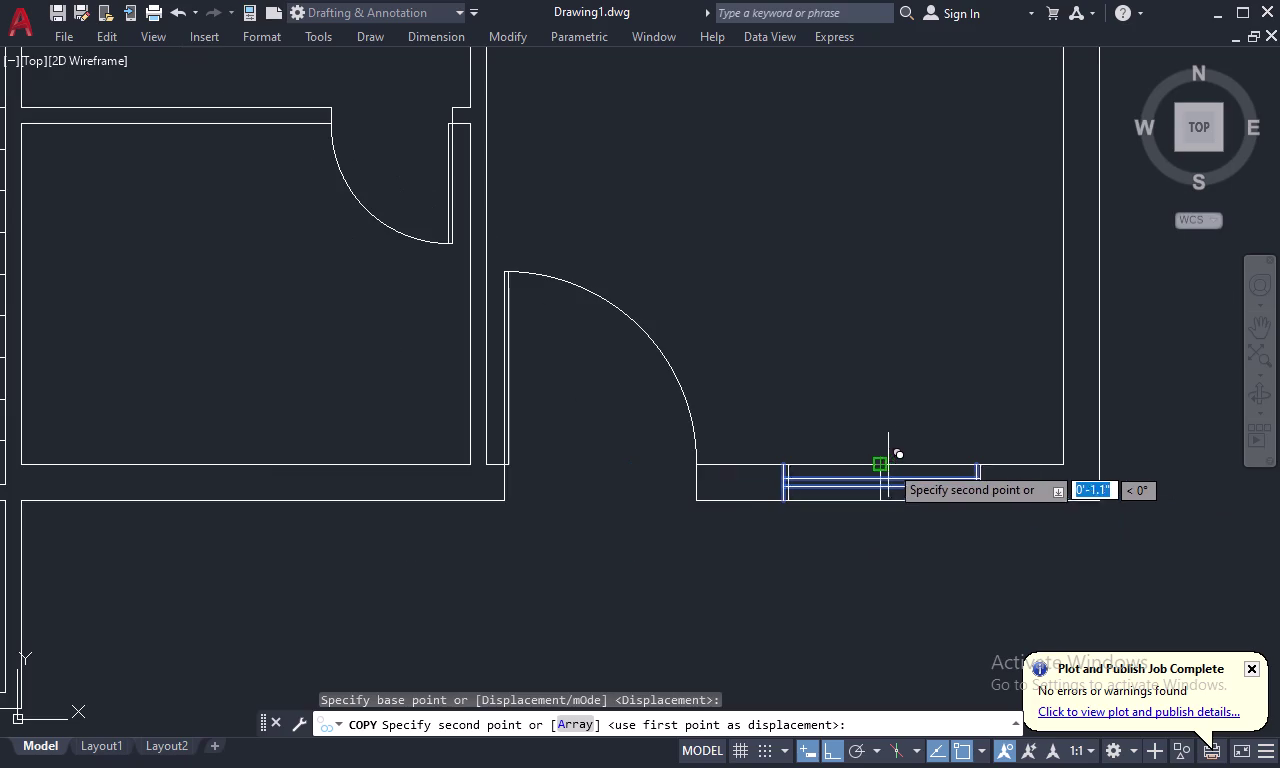
middle_drag(1053, 285, 945, 449)
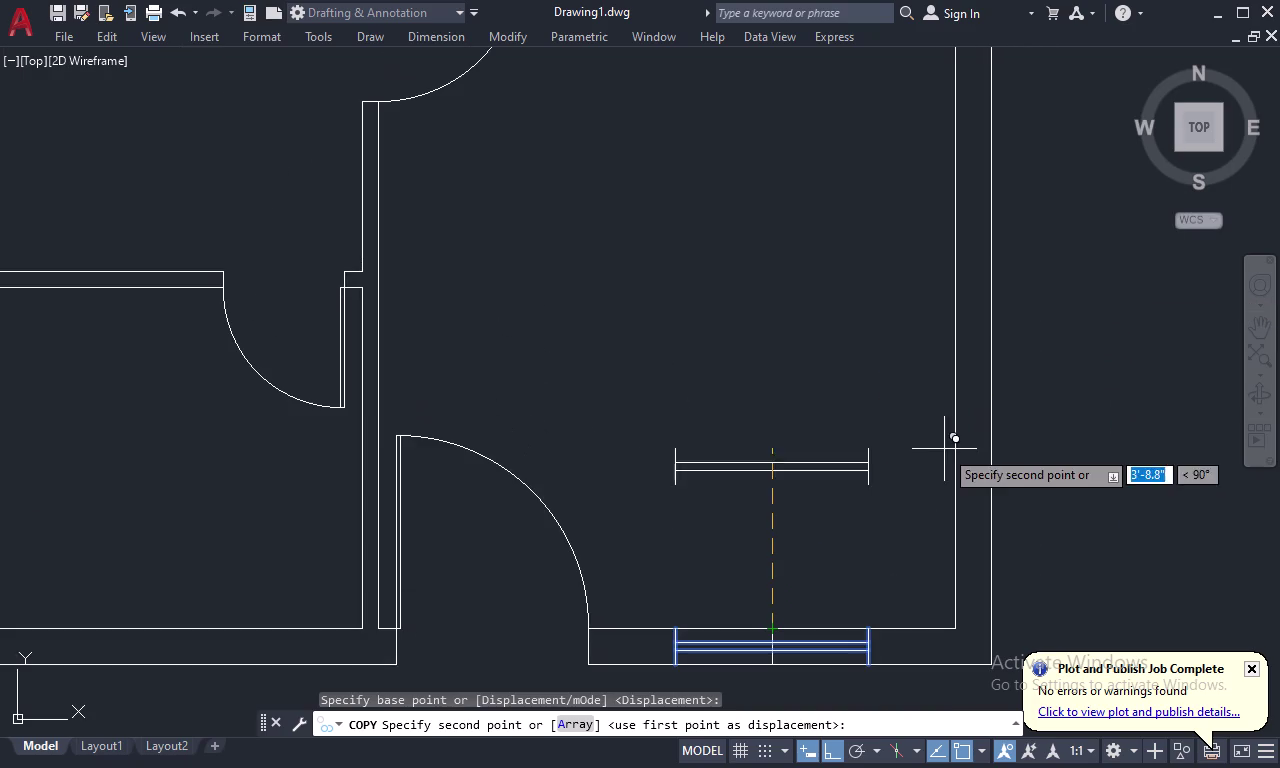
click(956, 280)
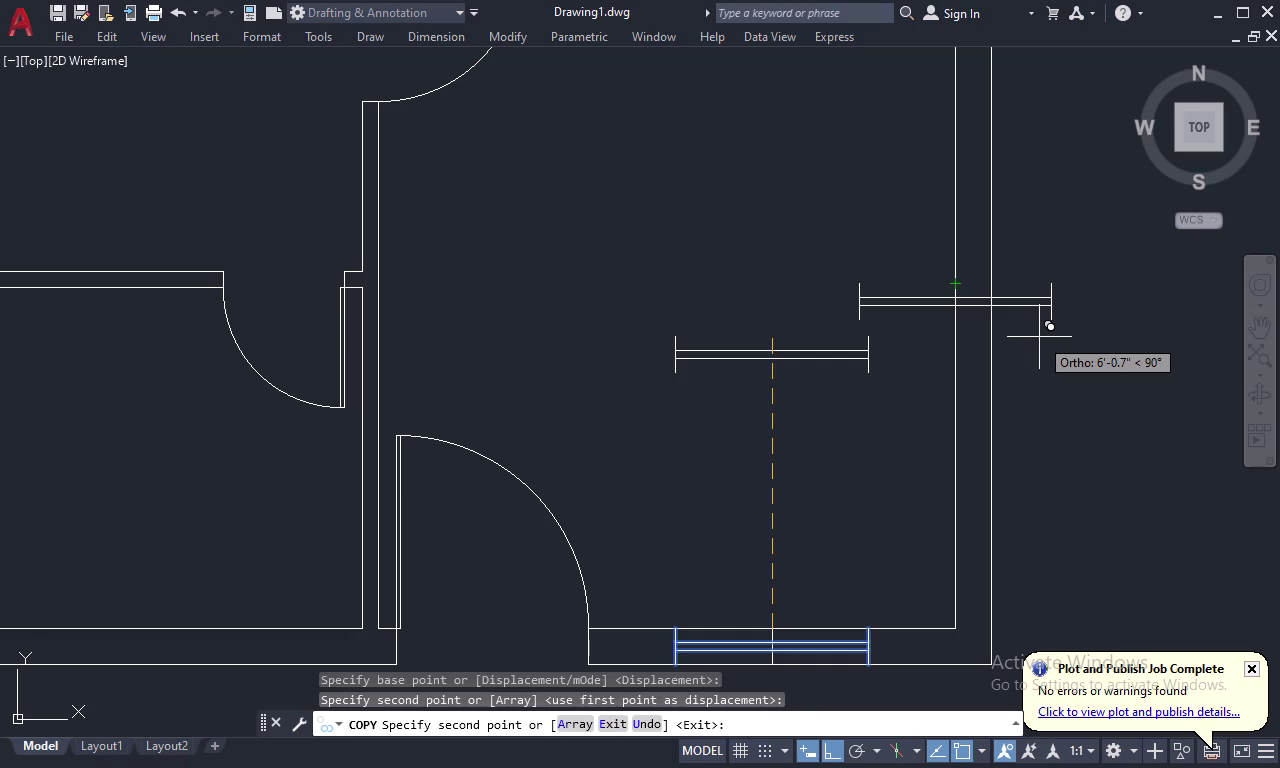
key(Escape)
drag(919, 254, 874, 354)
drag(1099, 282, 1060, 291)
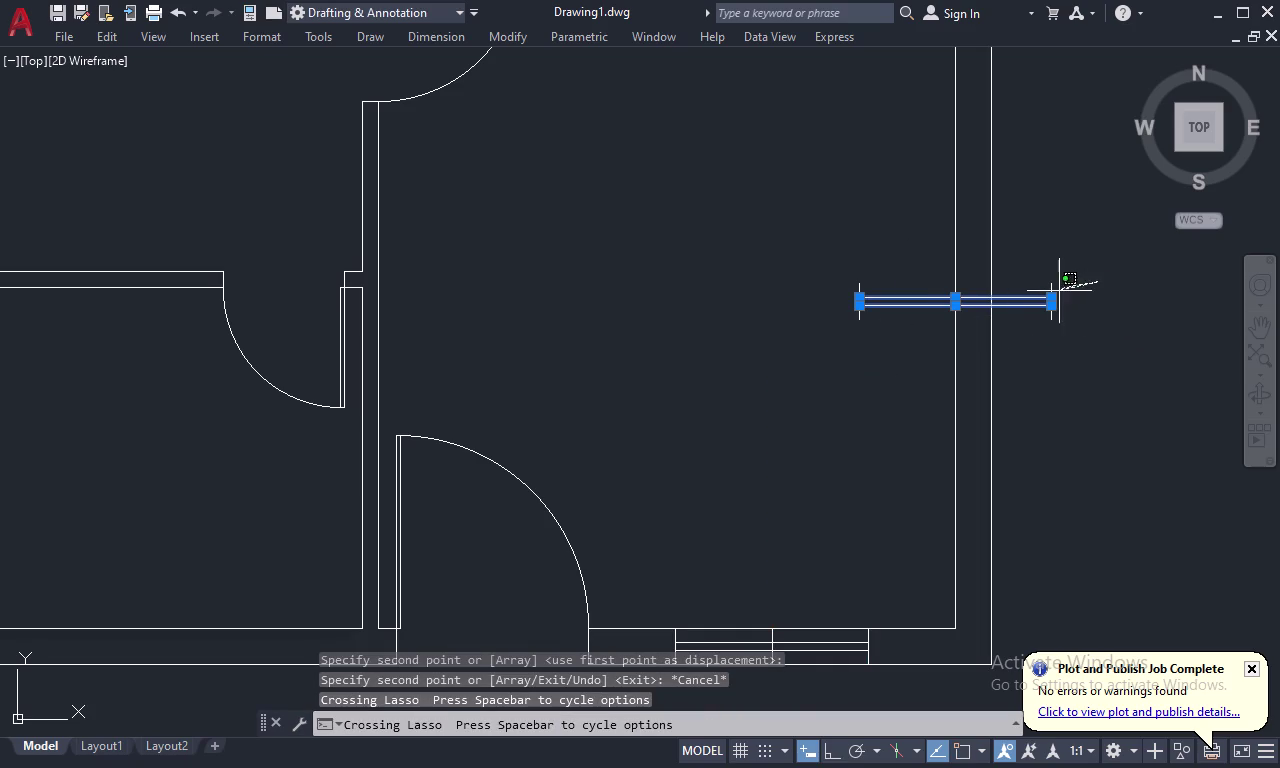
Rotate the copied window 90° upright about its middle.
drag(1060, 291, 1042, 309)
drag(880, 282, 848, 340)
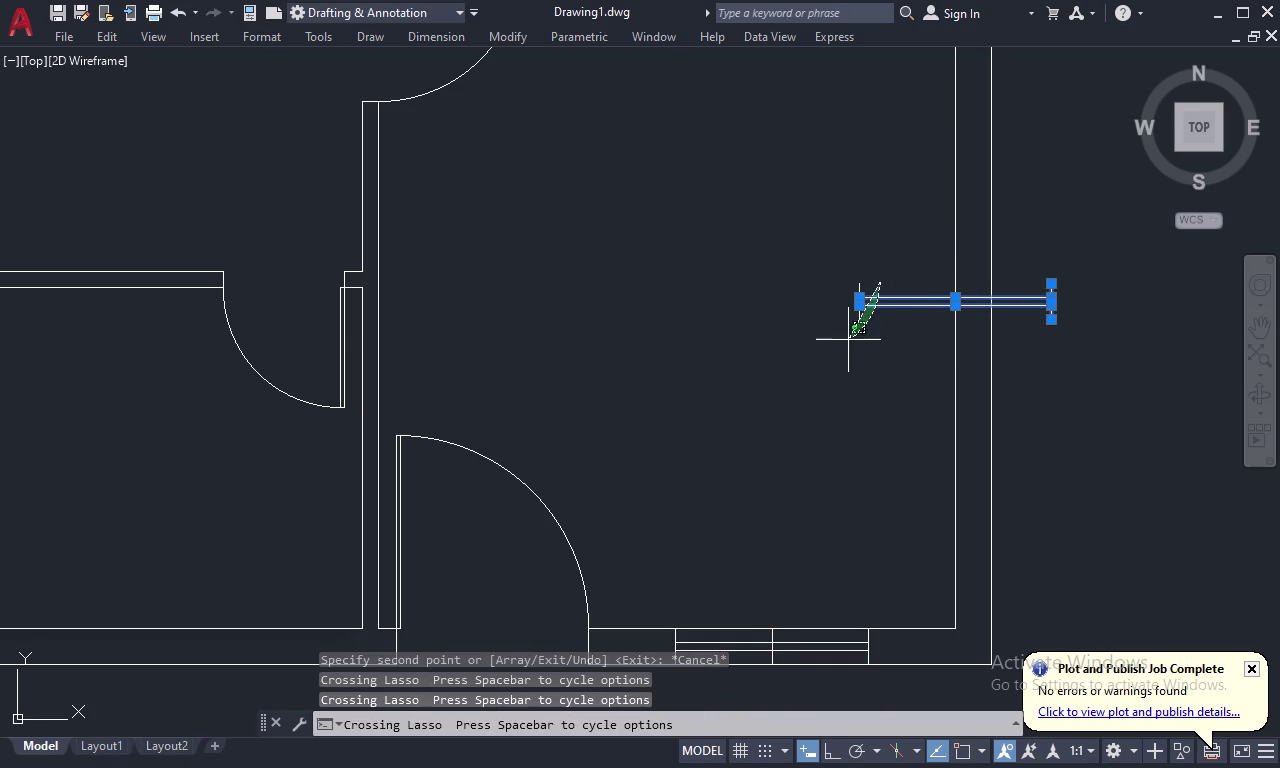
drag(848, 340, 821, 296)
right_click(821, 293)
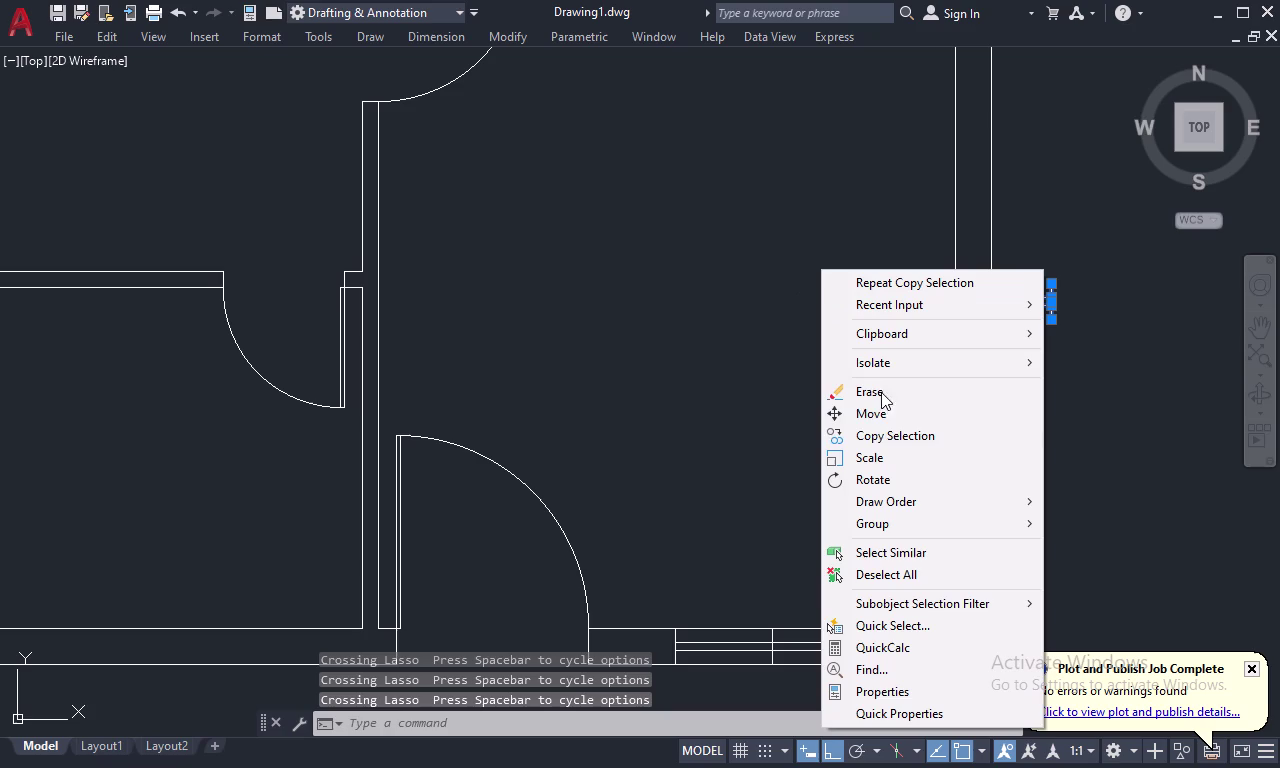
click(890, 480)
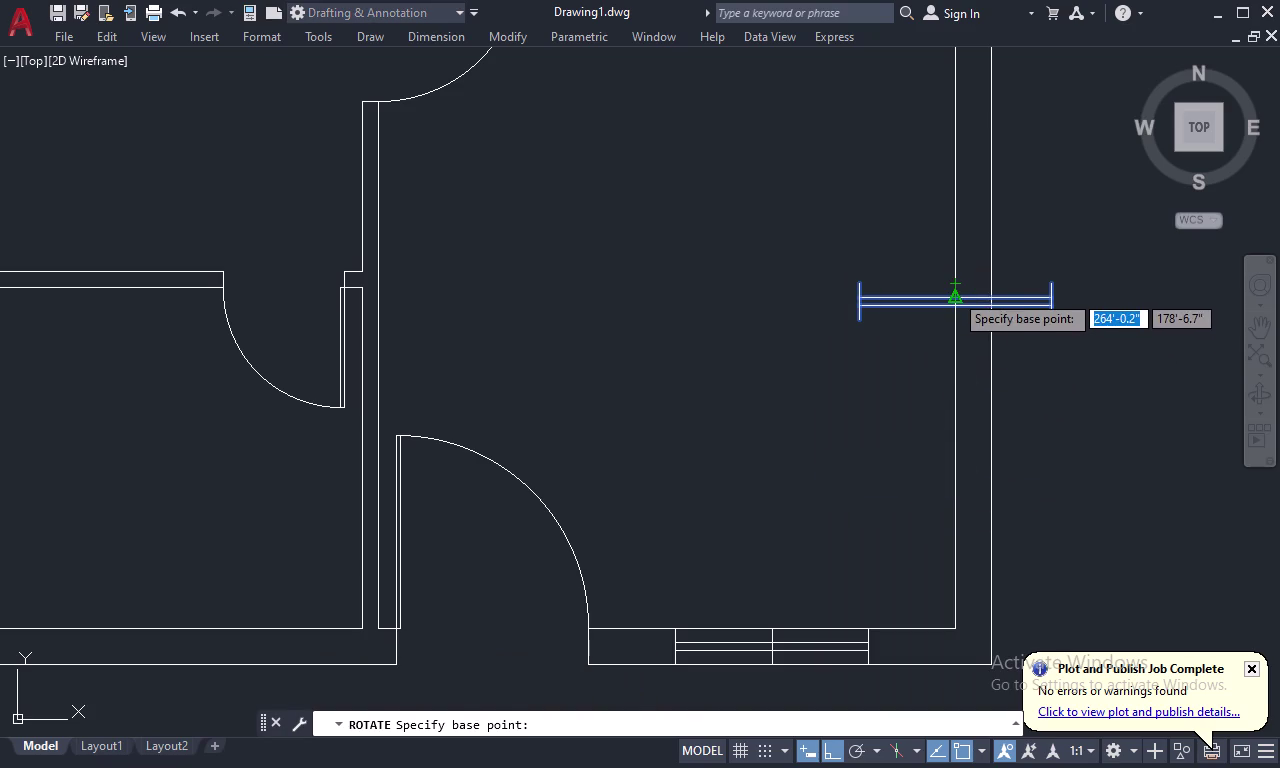
click(954, 293)
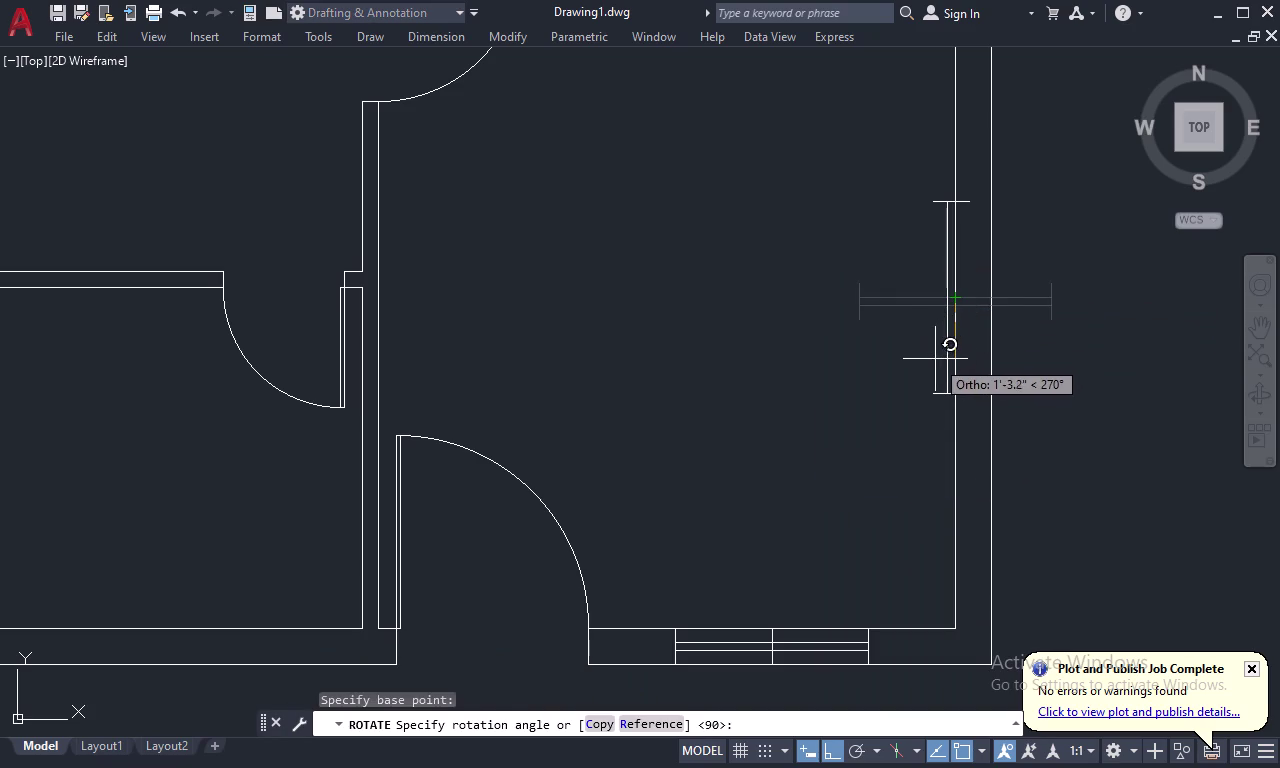
click(935, 359)
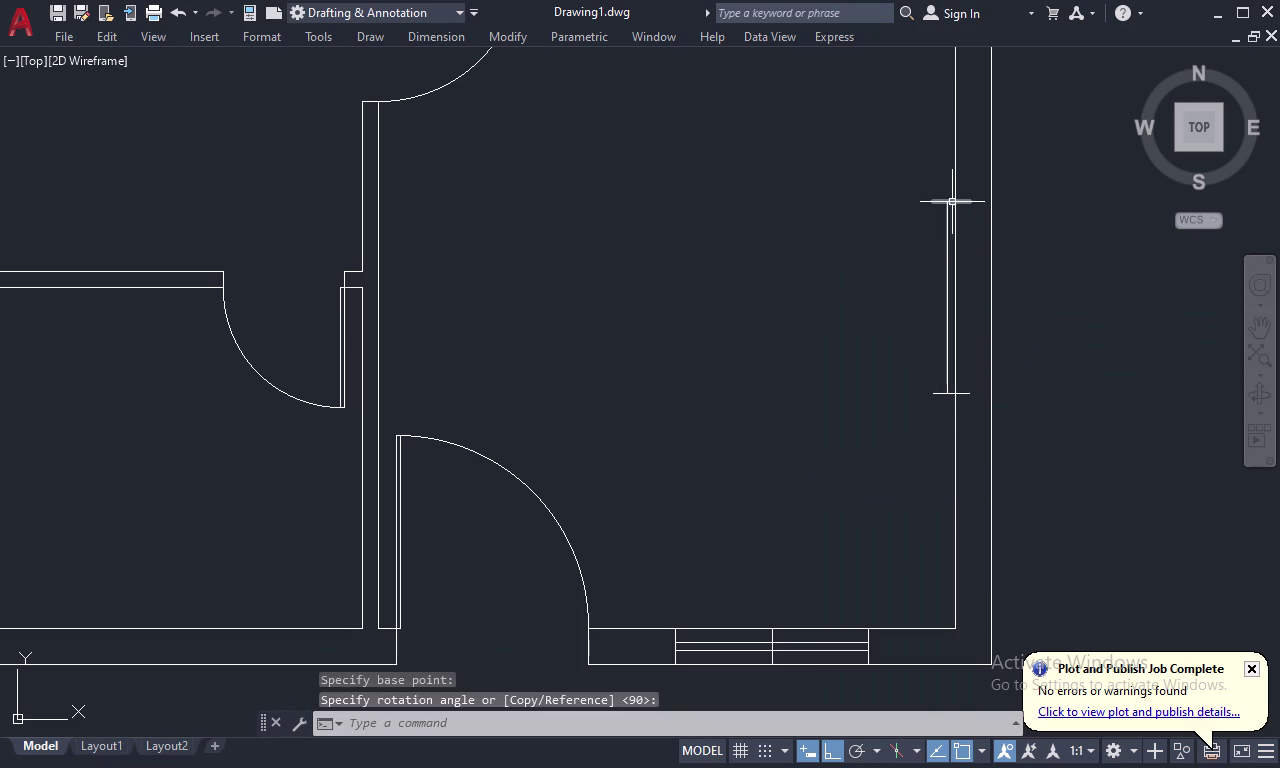
Reselect the rotated window's lines, starting and cancelling a copy.
scroll(up, 3)
click(961, 260)
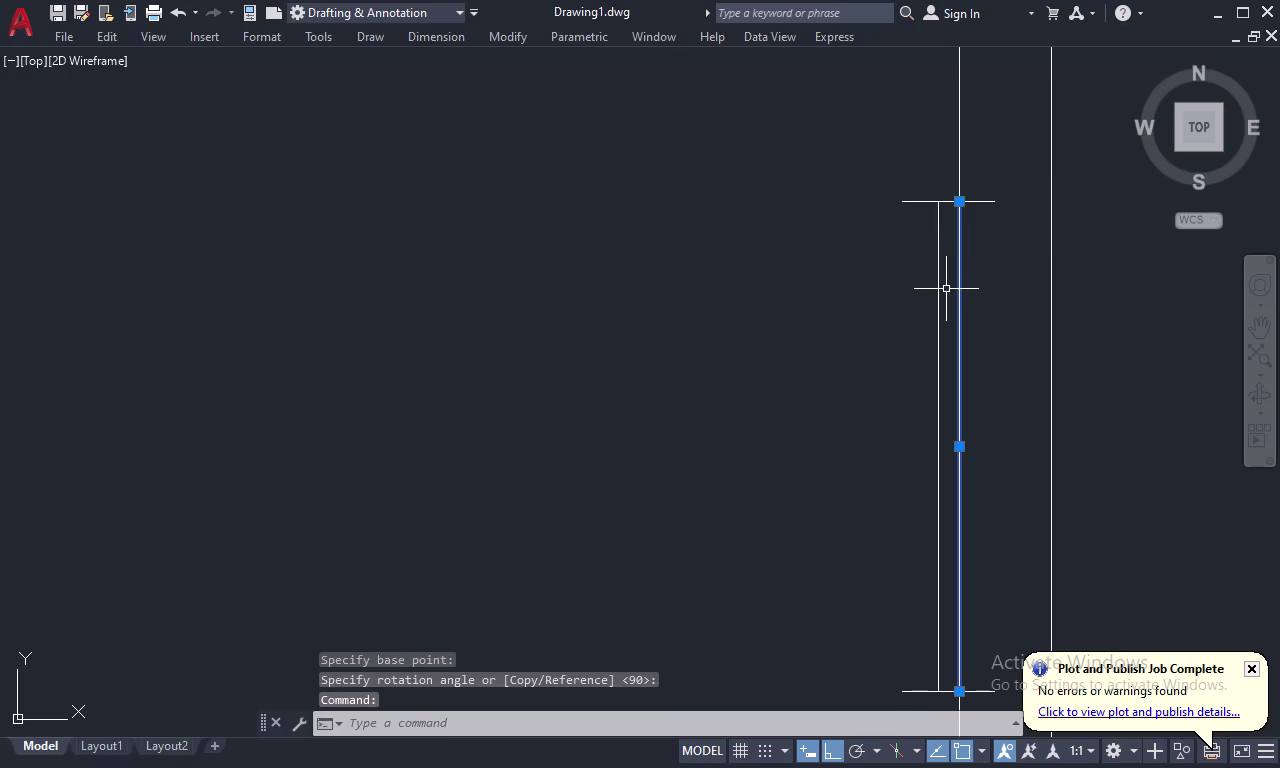
drag(948, 284, 890, 386)
drag(921, 184, 906, 223)
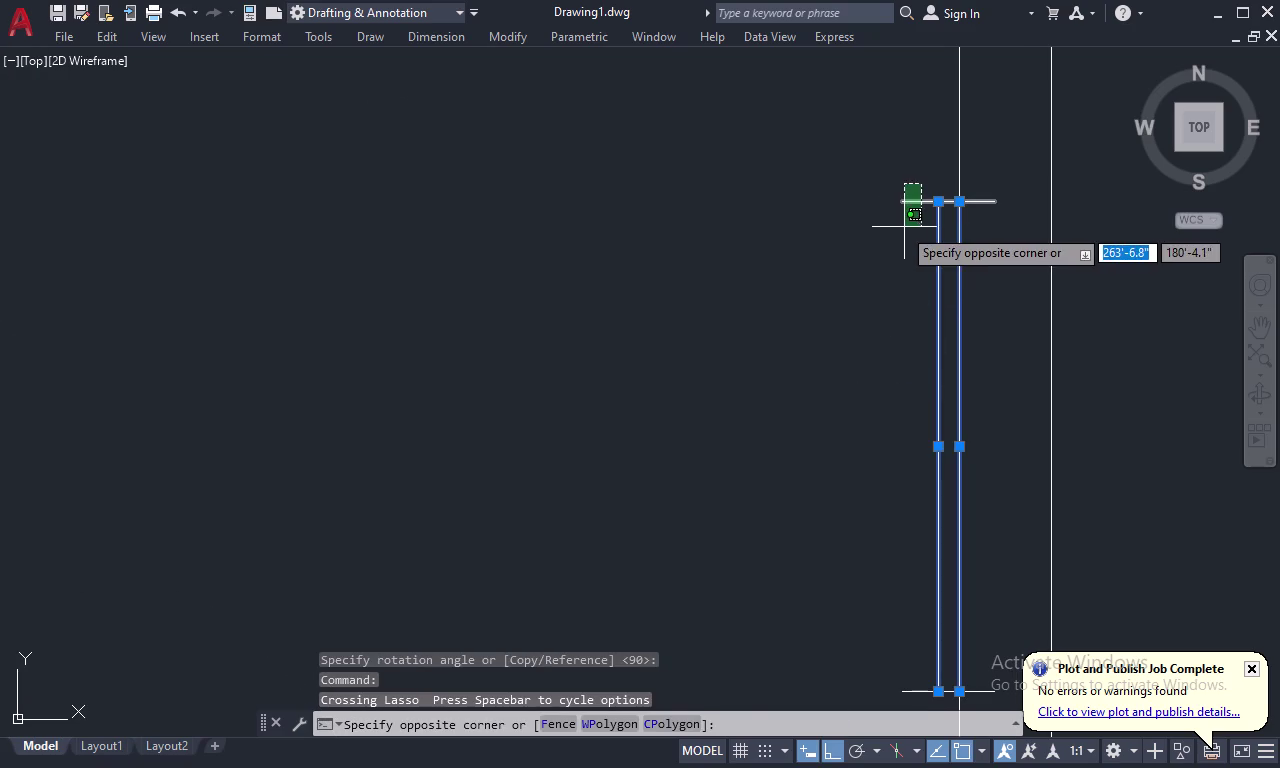
click(902, 227)
scroll(down, 3)
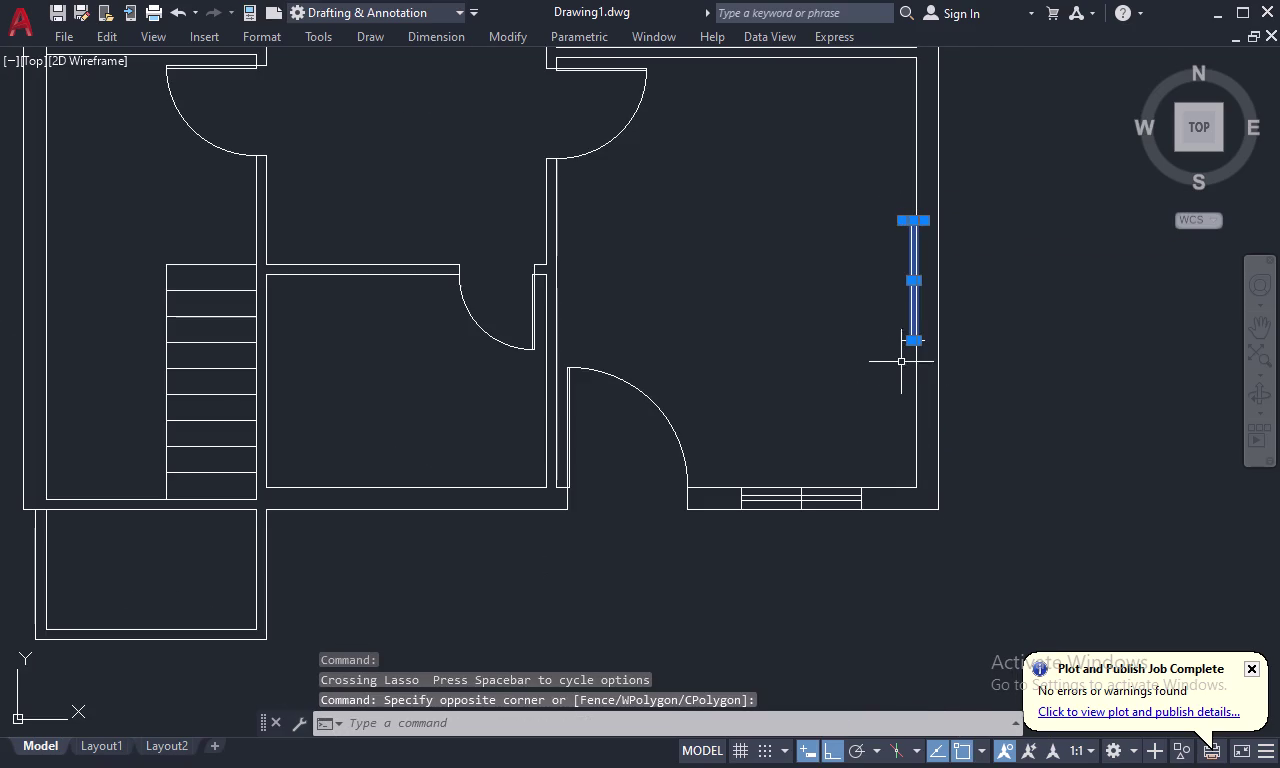
scroll(up, 3)
drag(947, 256, 926, 313)
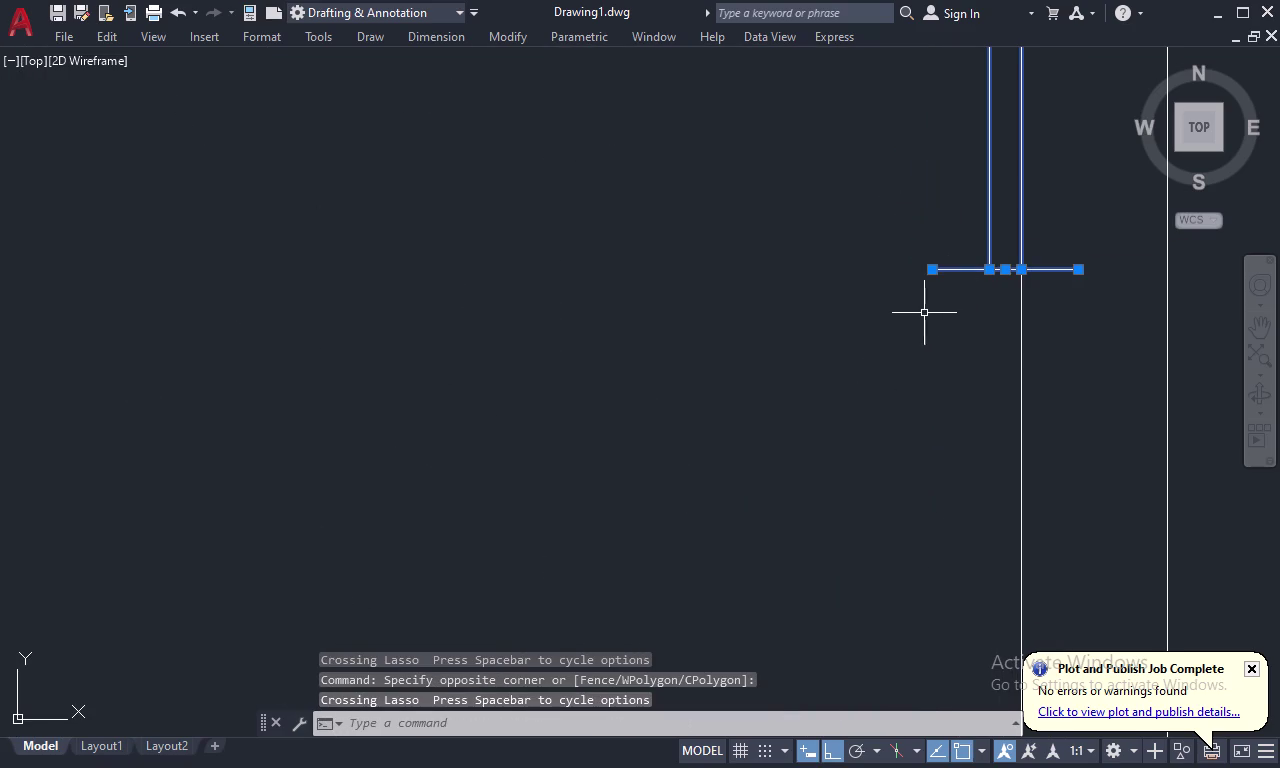
right_click(909, 320)
click(958, 437)
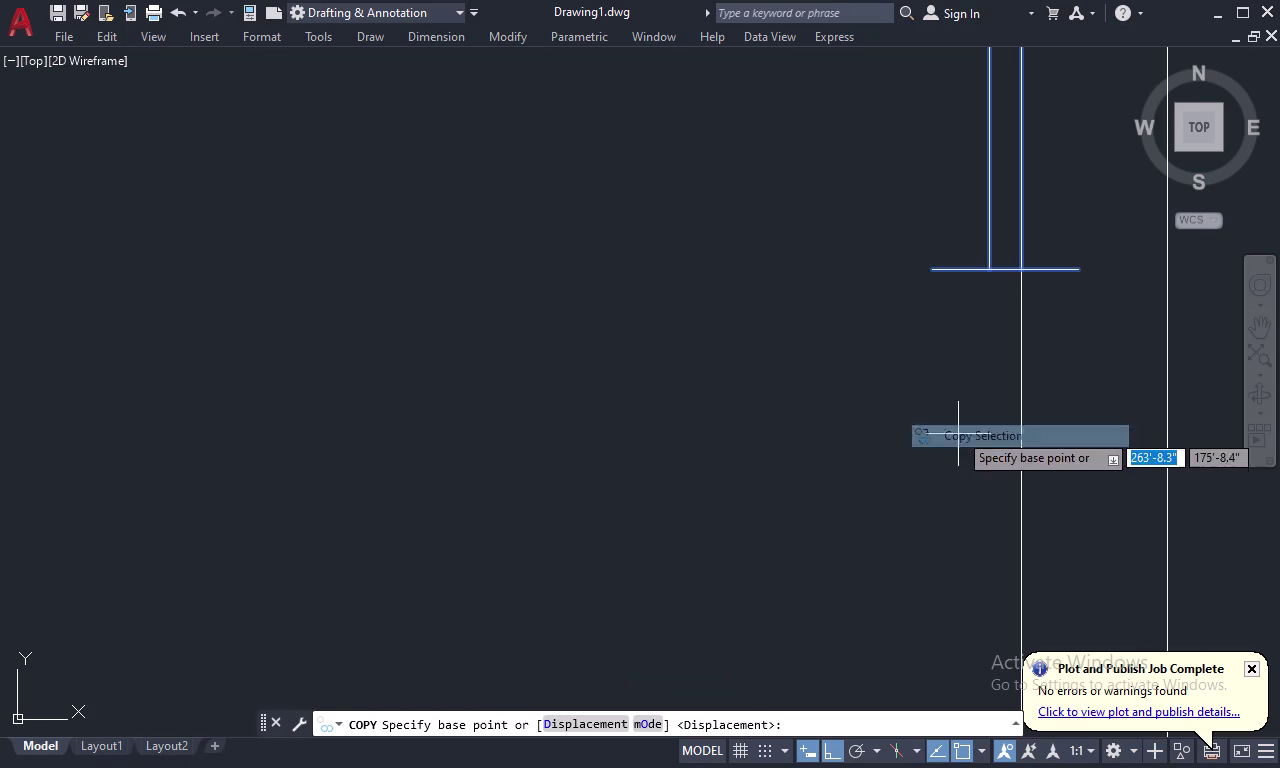
key(Escape)
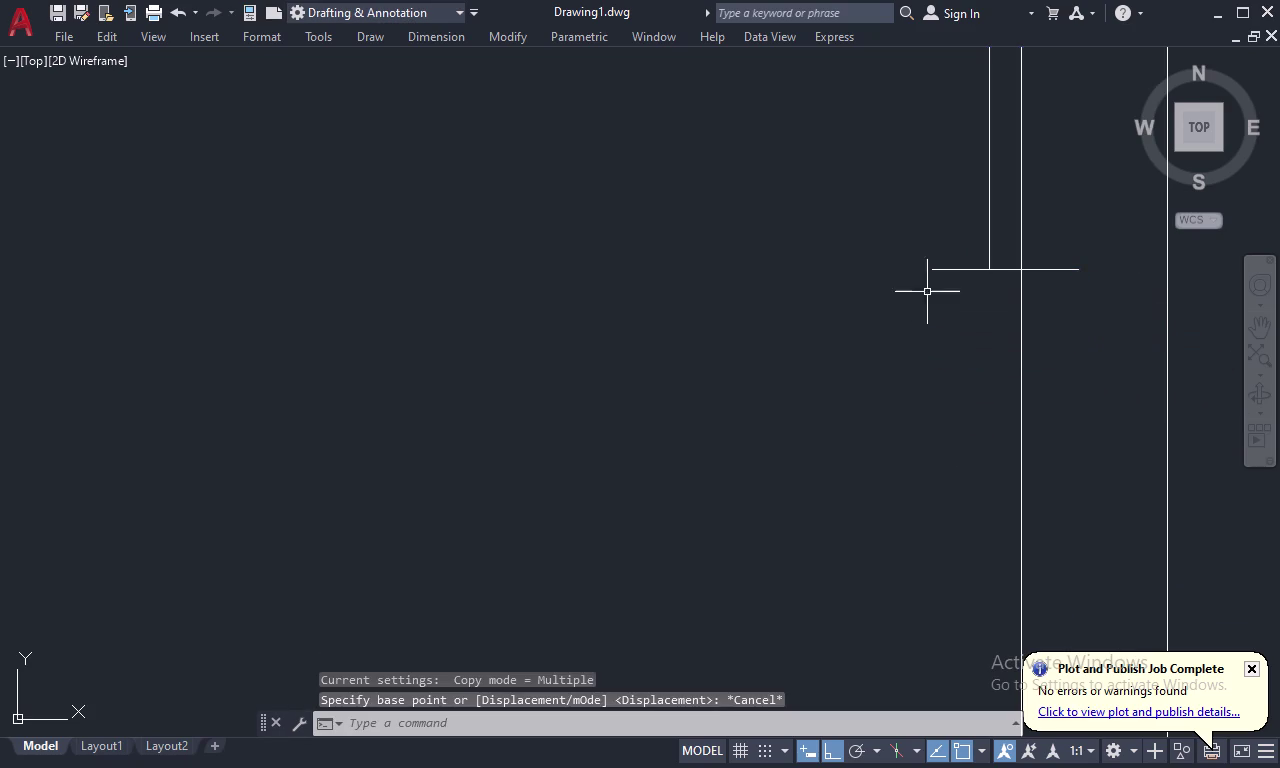
Move the upright window into the right-hand exterior wall.
drag(1008, 183, 950, 285)
middle_drag(950, 285, 886, 676)
middle_drag(912, 375, 909, 442)
scroll(down, 3)
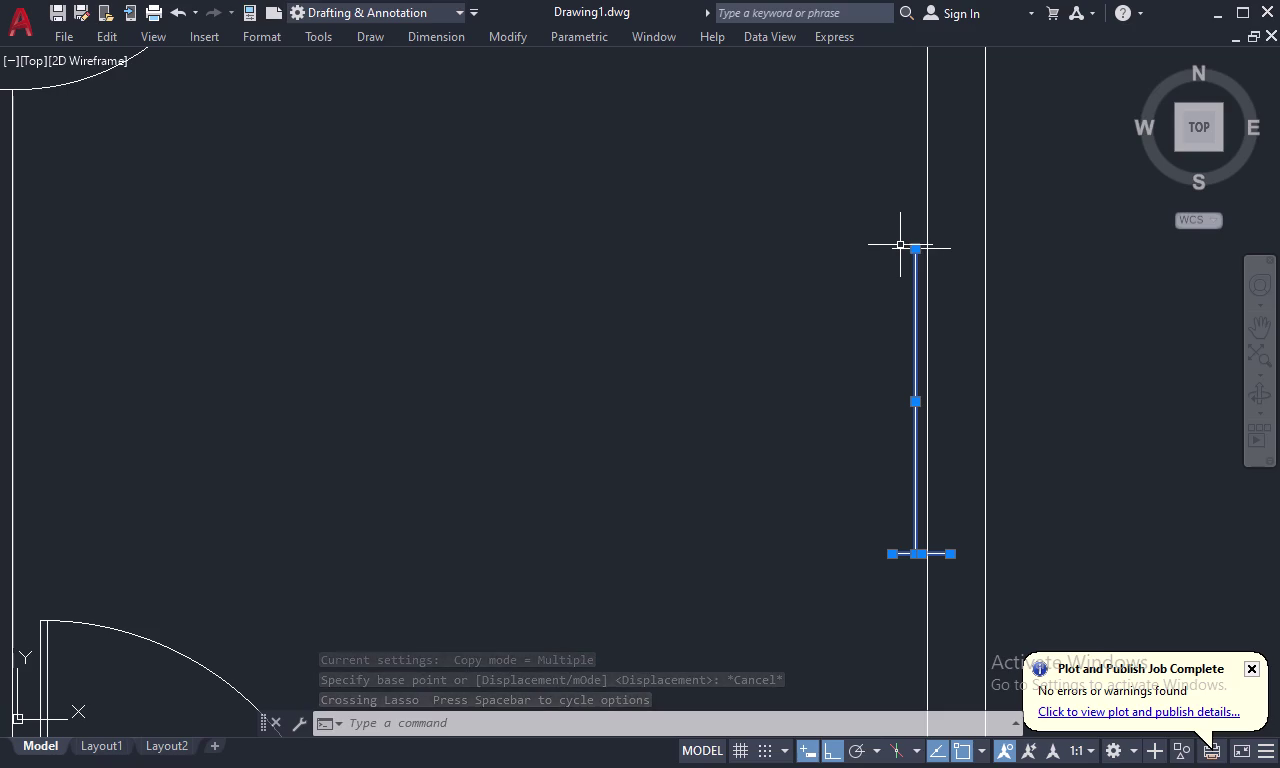
click(901, 247)
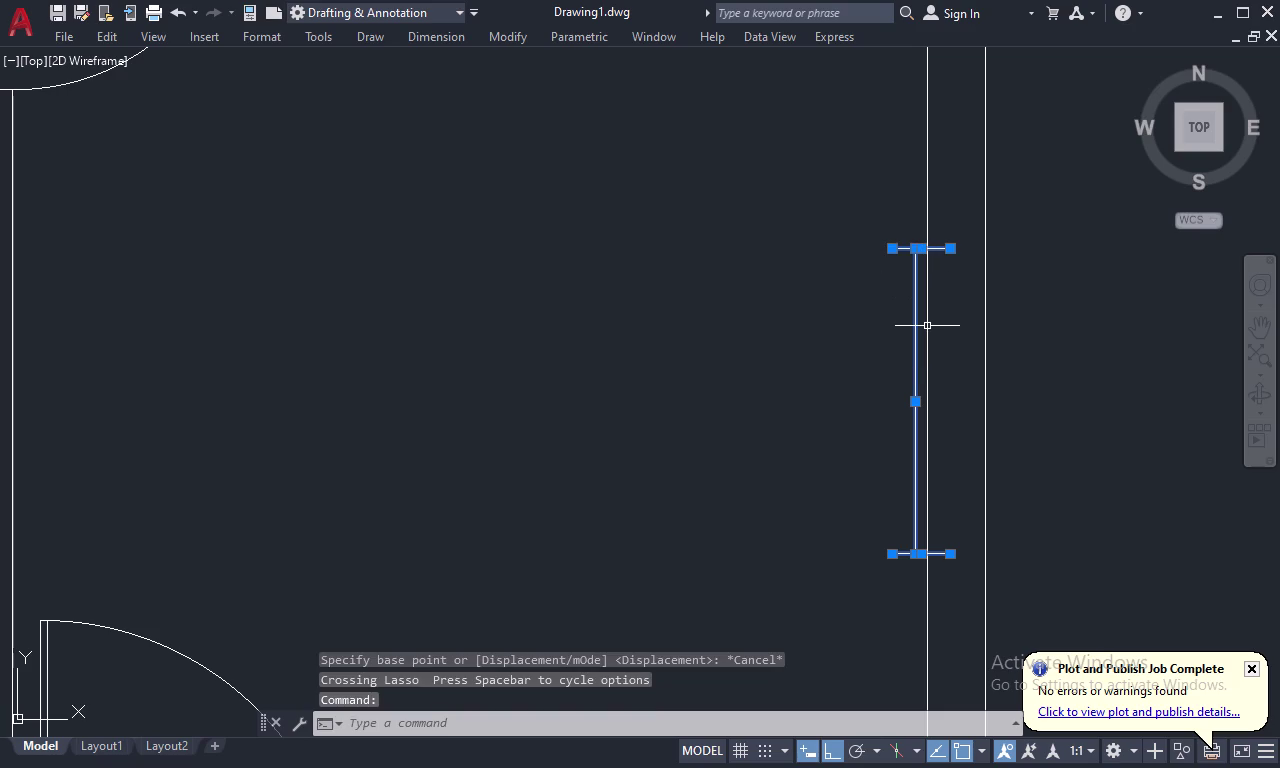
click(927, 325)
right_click(930, 324)
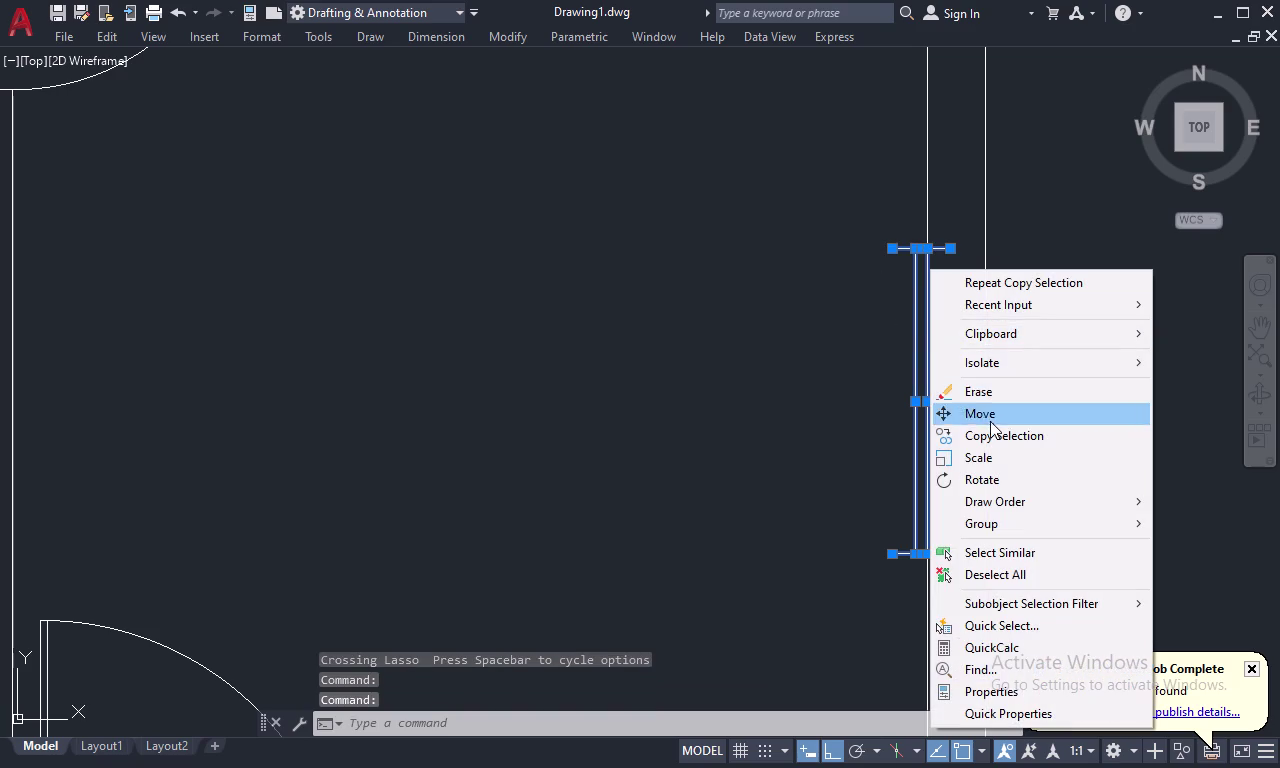
click(996, 414)
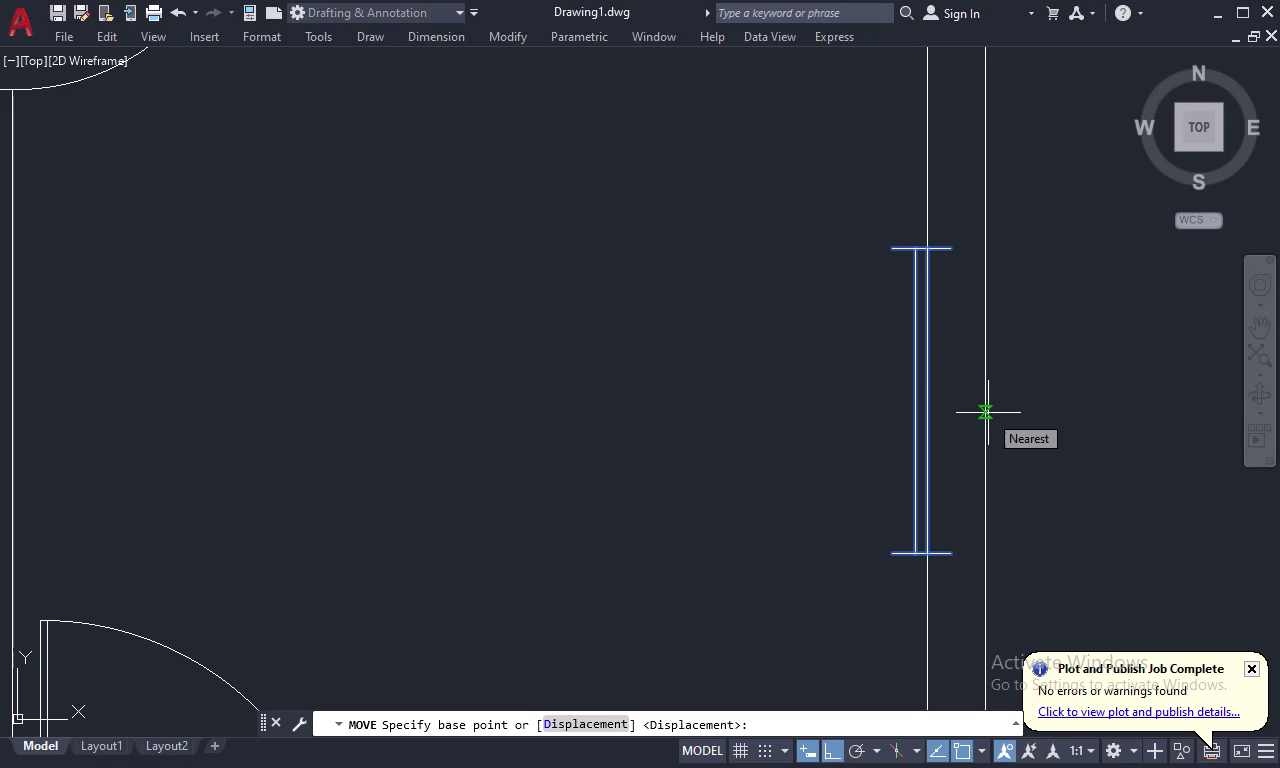
click(948, 249)
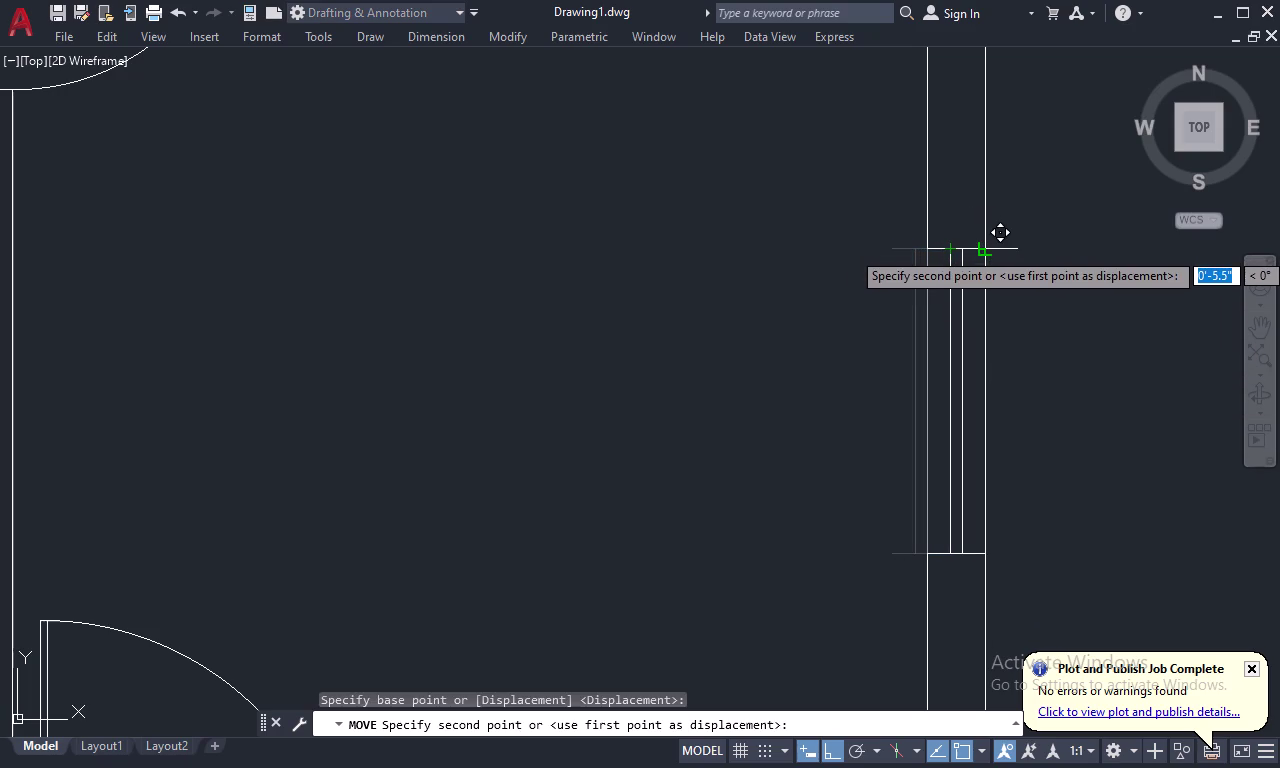
click(983, 250)
scroll(down, 3)
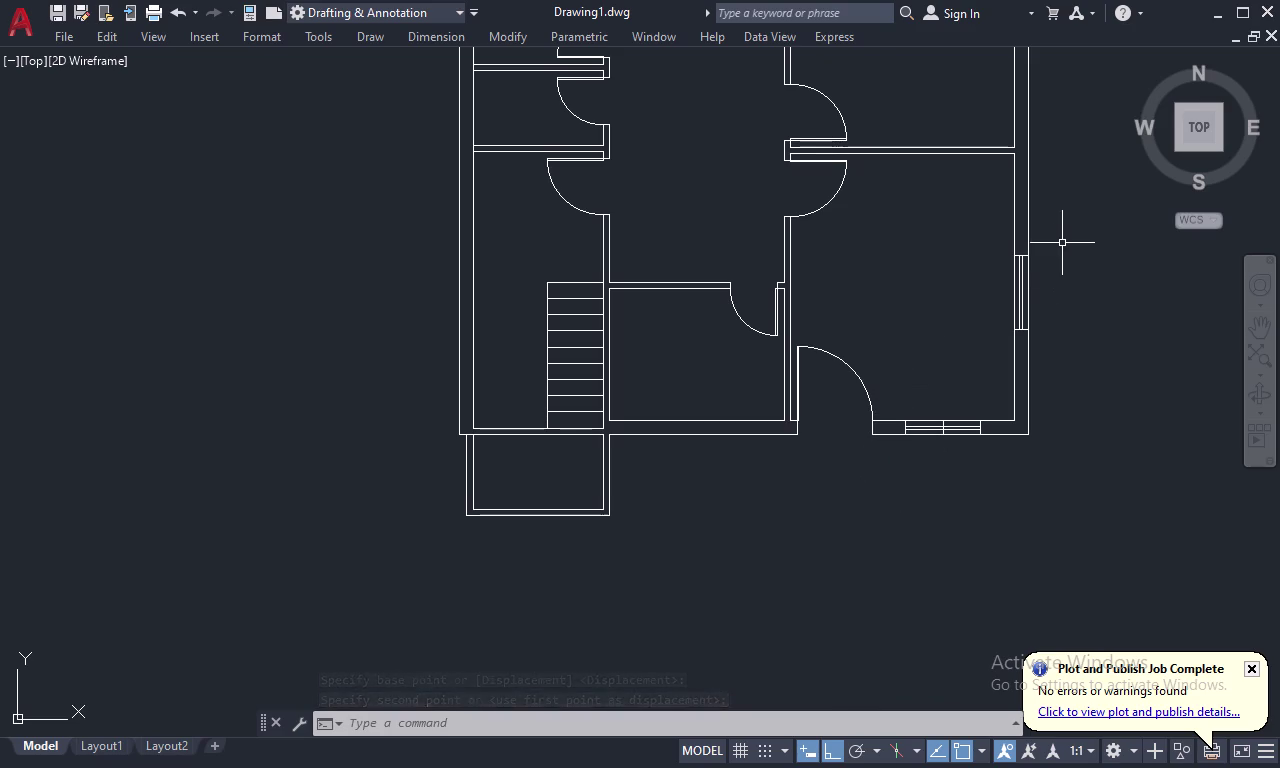
Draw a short line across the top exterior wall's thickness.
scroll(down, 3)
middle_drag(953, 313, 953, 515)
scroll(up, 3)
scroll(up, 3)
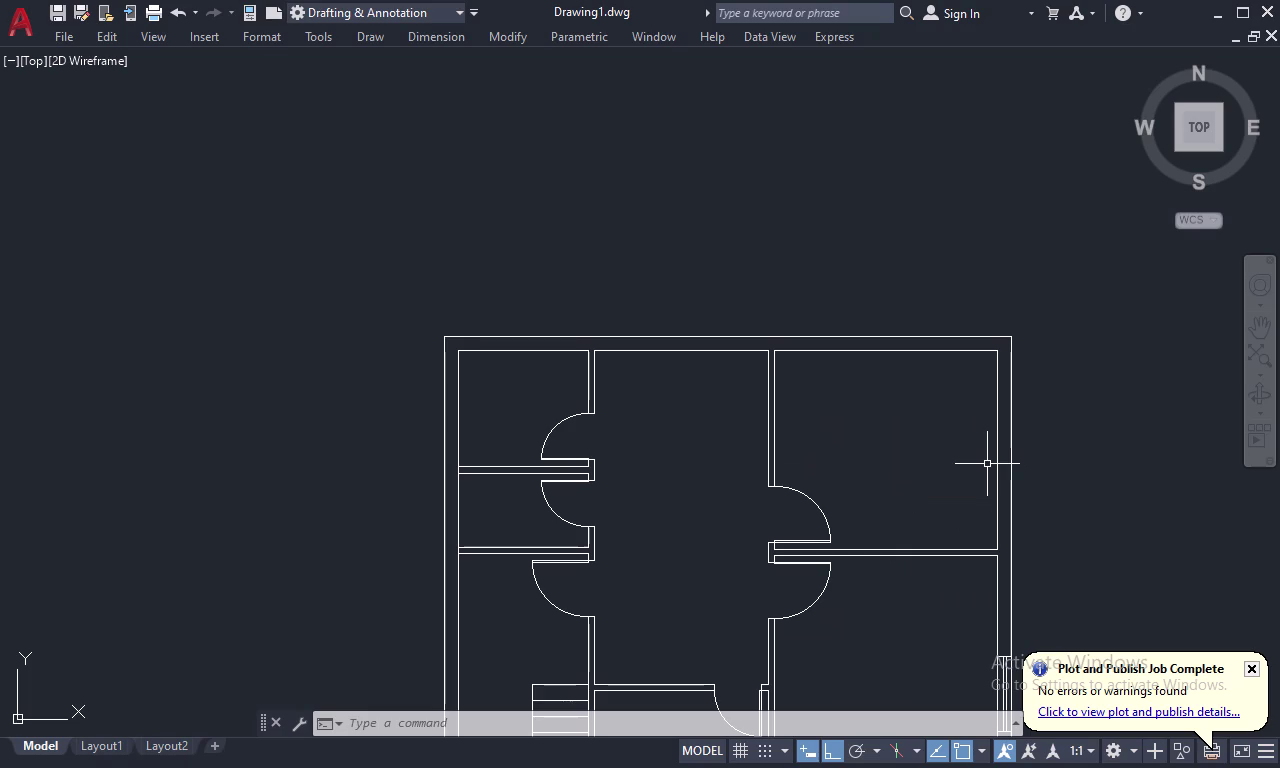
text(L)
key(space)
click(885, 347)
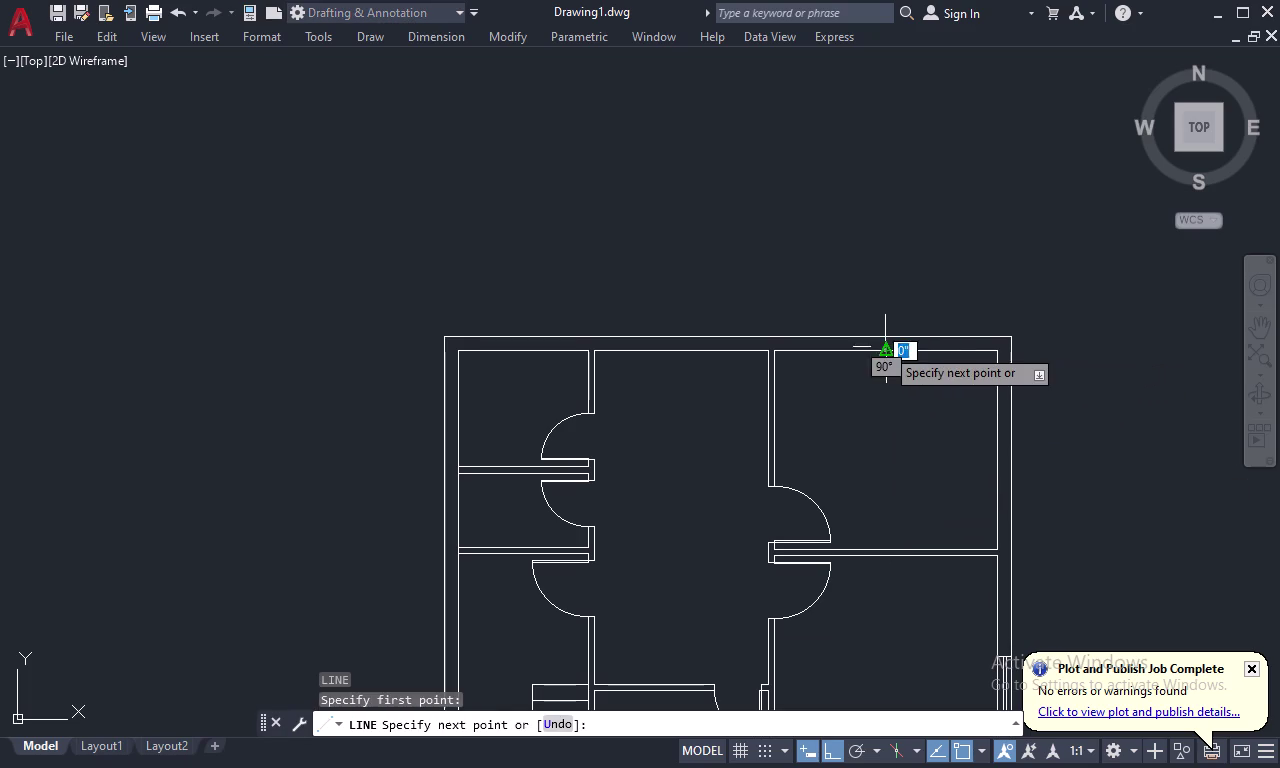
click(888, 333)
key(Escape)
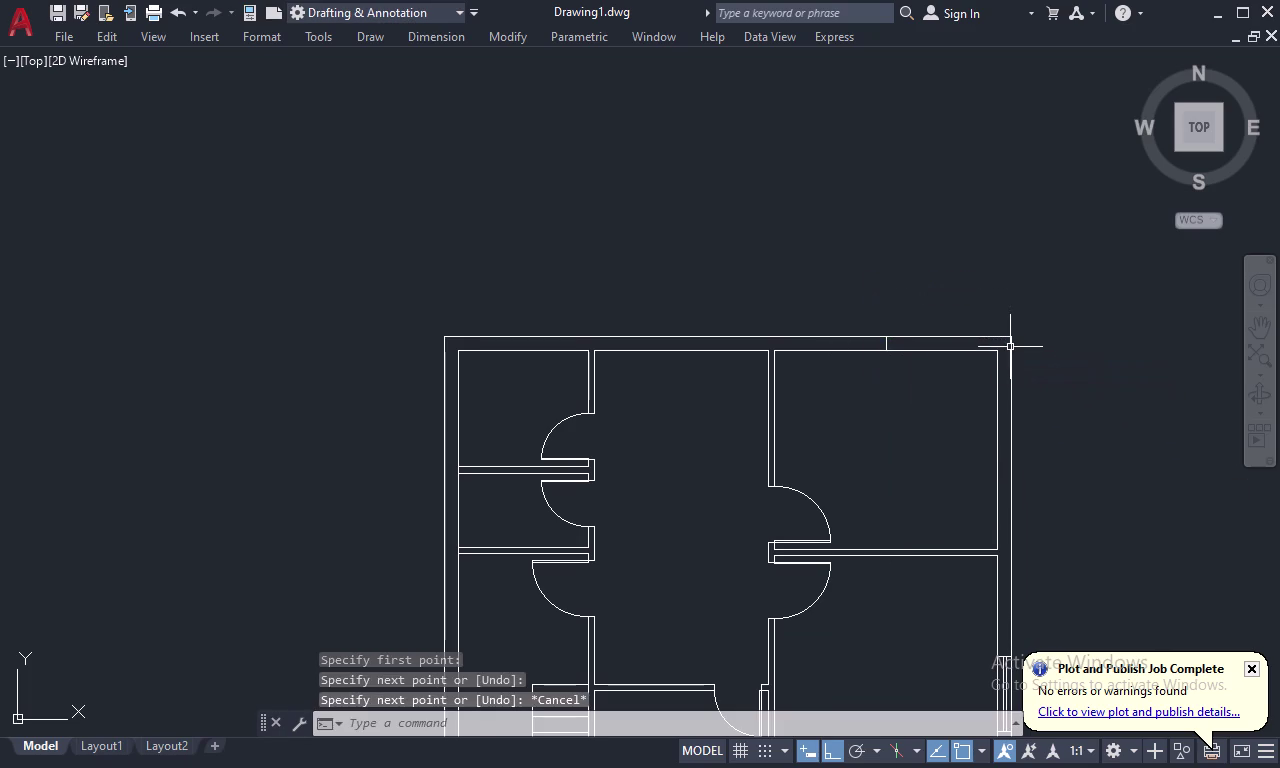
Offset that line 1.5' to the left and right to form the window jambs.
text(O)
key(space)
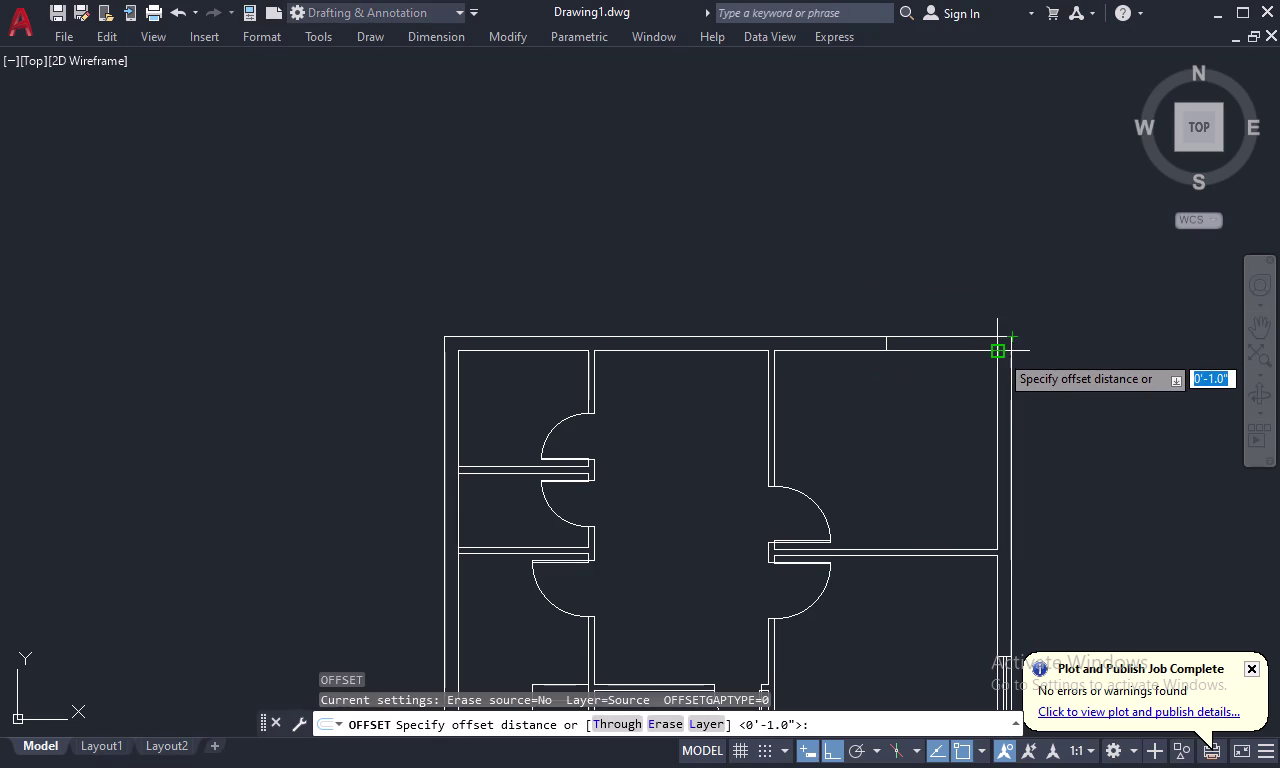
text(1.)
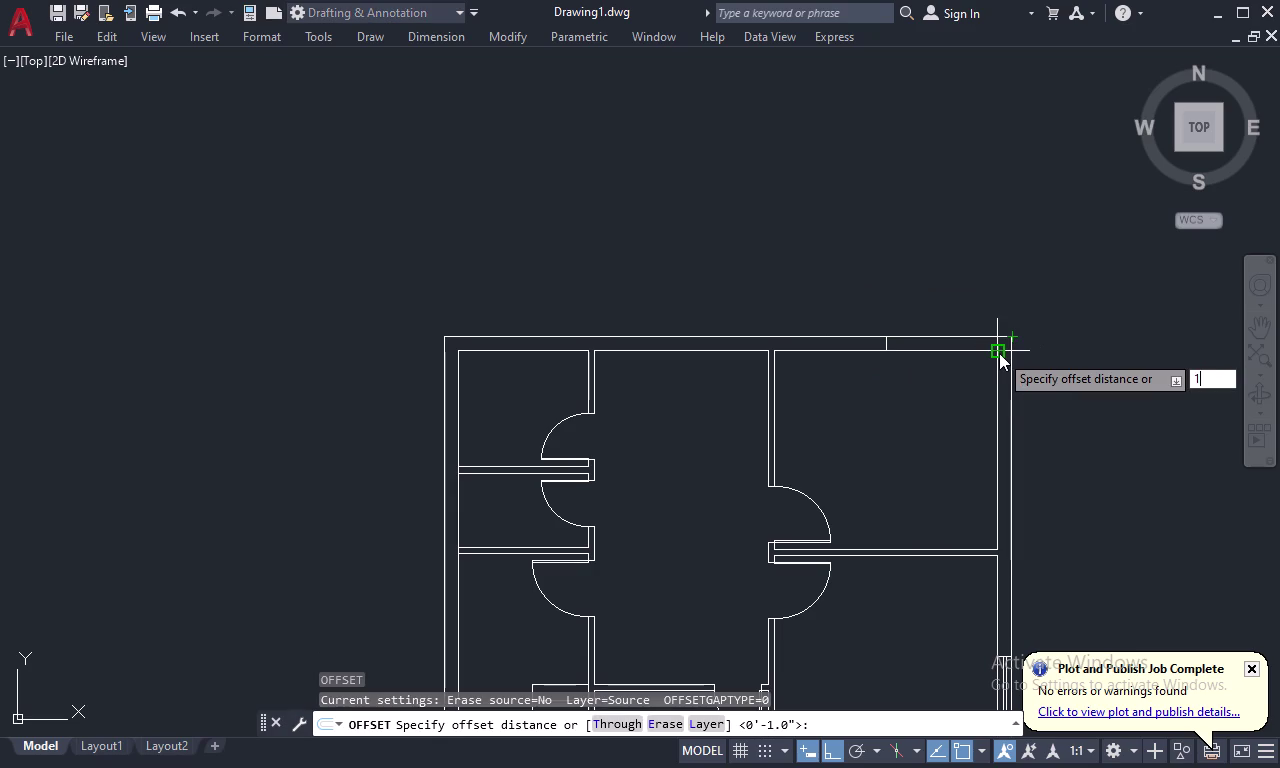
text(5')
key(Return)
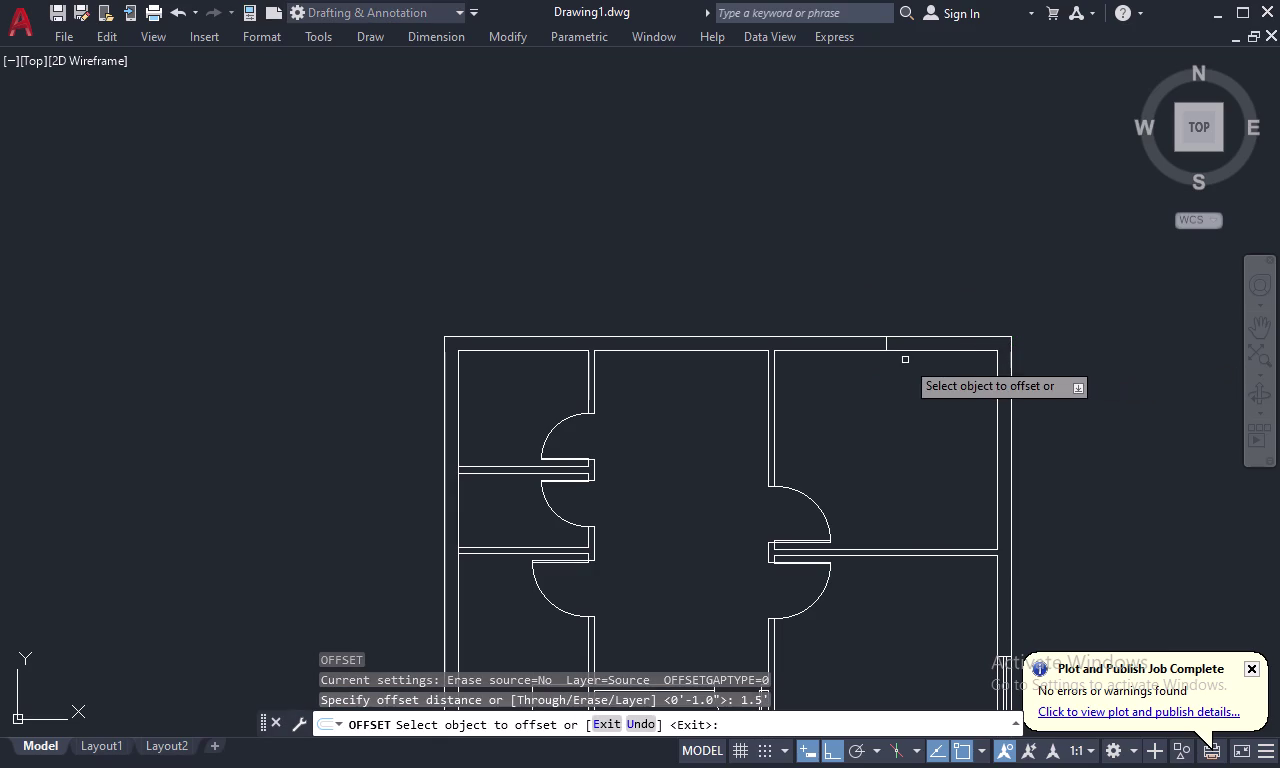
scroll(up, 3)
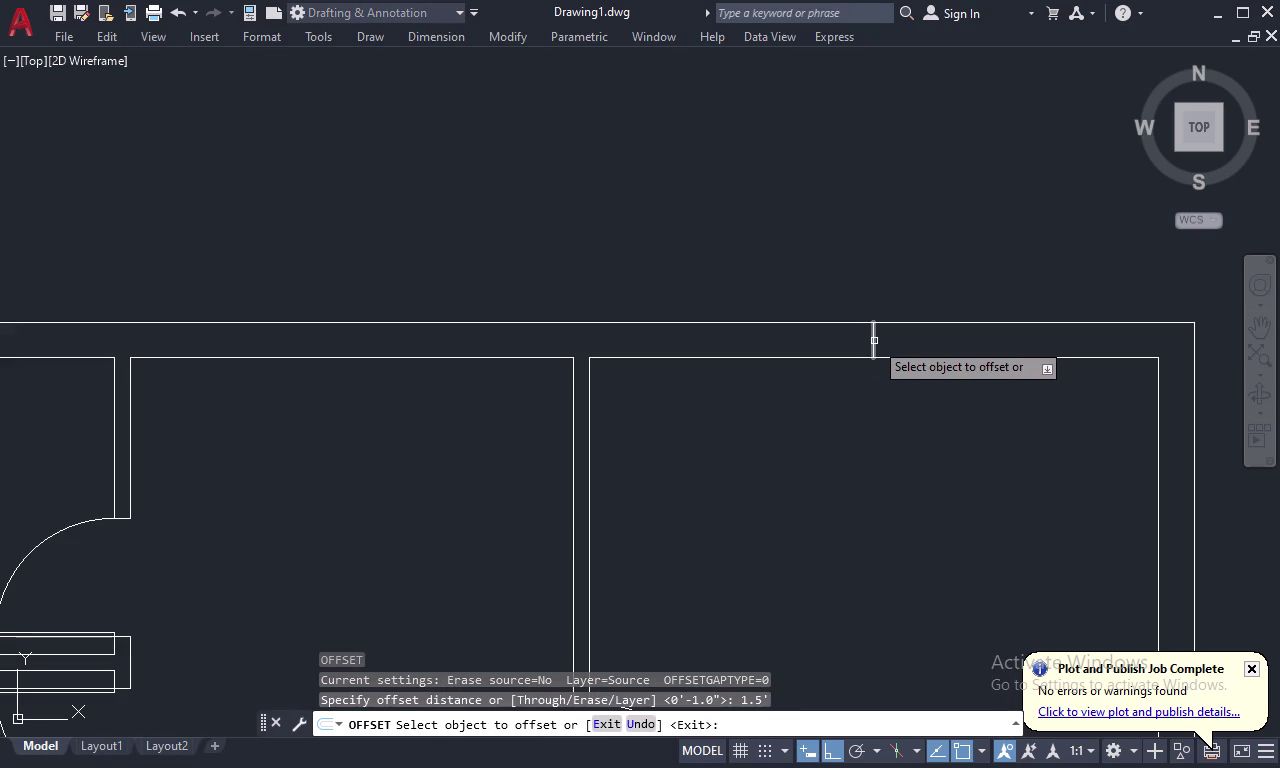
click(874, 341)
click(966, 326)
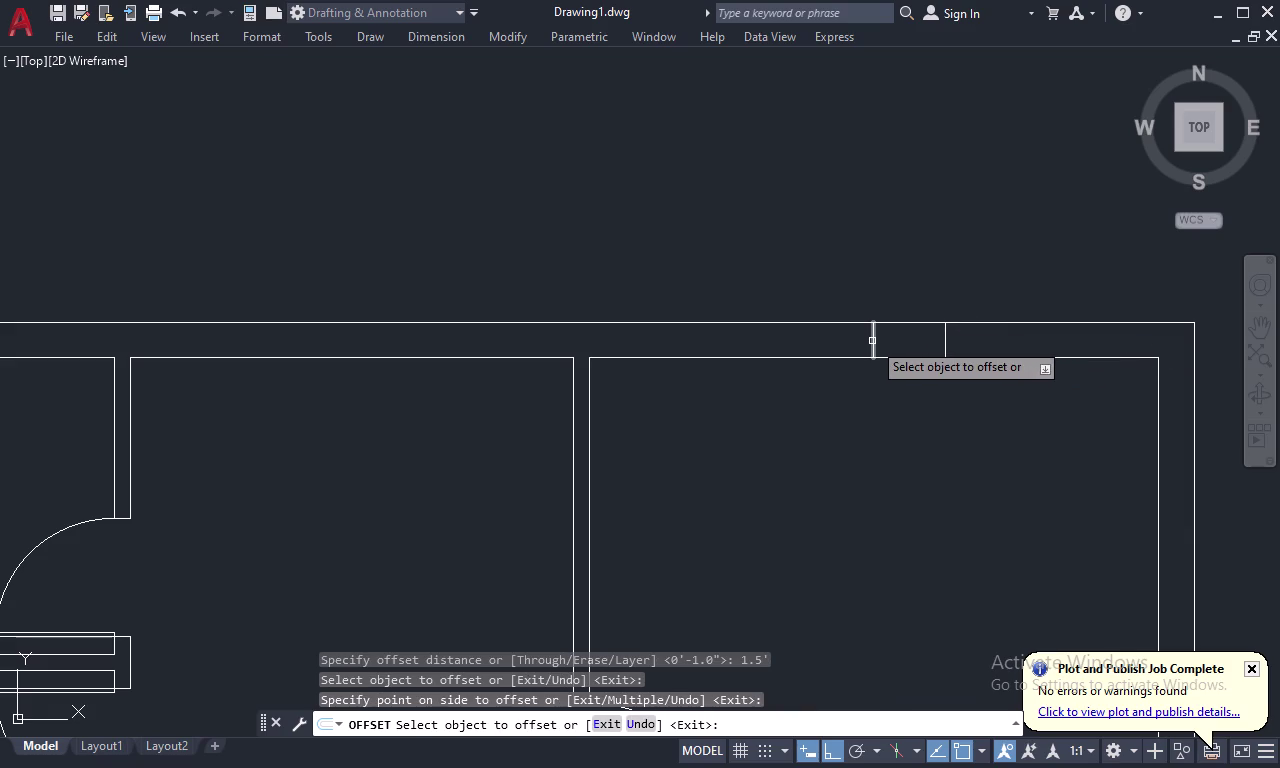
click(872, 340)
click(750, 348)
key(Escape)
Draw a line across the opening between the two jambs.
text(L)
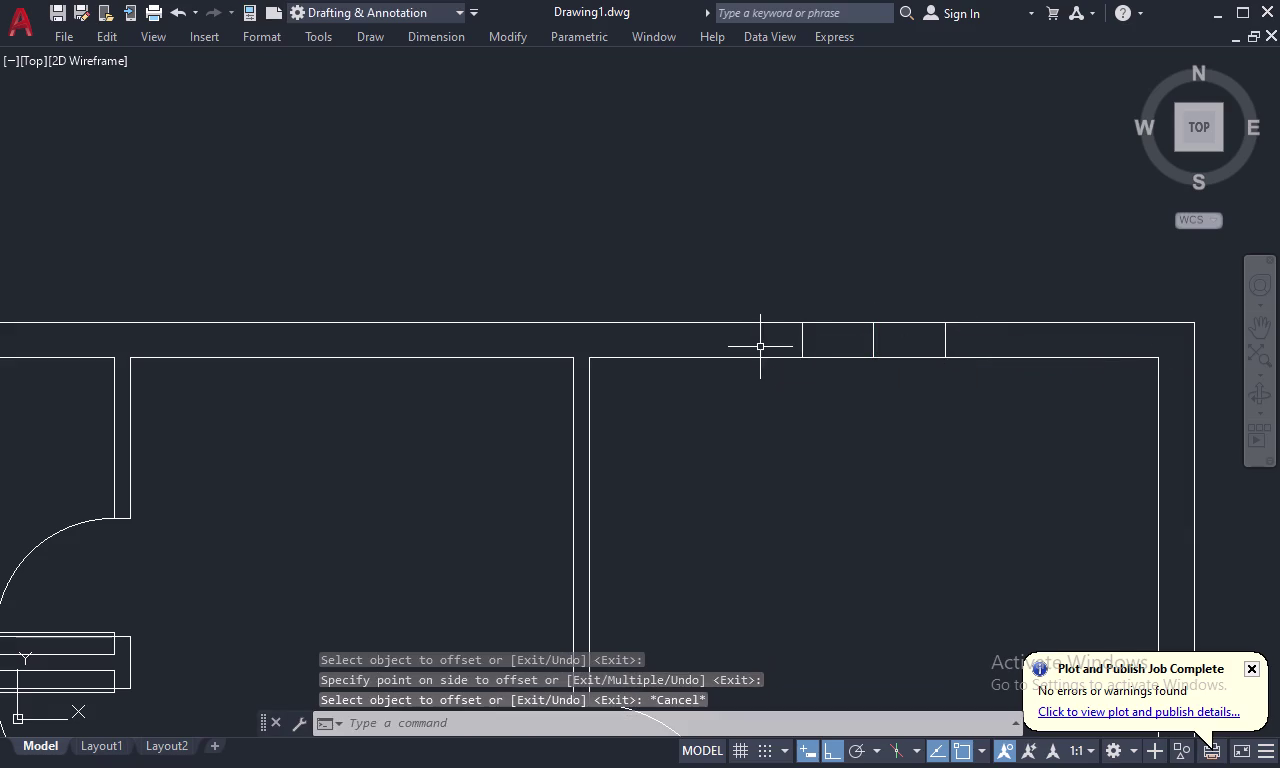
key(space)
click(797, 342)
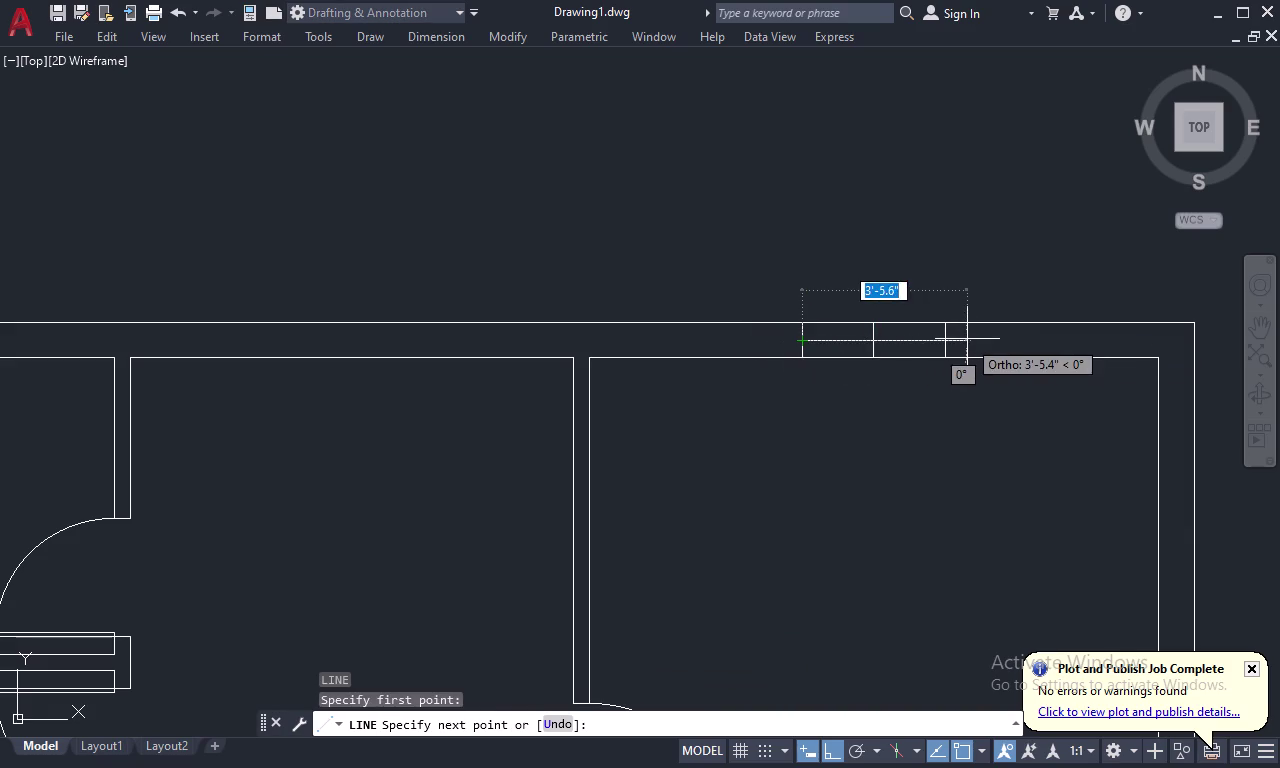
click(951, 341)
key(Escape)
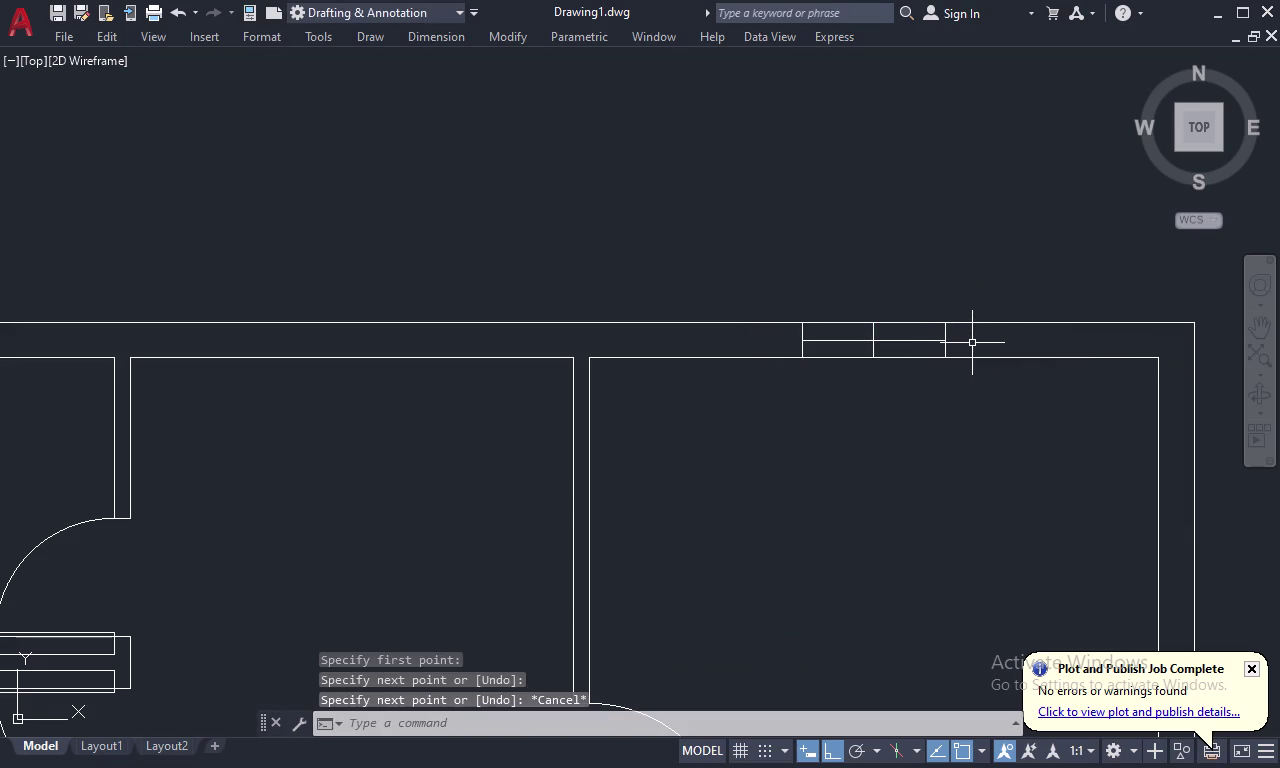
Offset the middle window line 1 above and below for the sill lines.
text(O 1)
key(space)
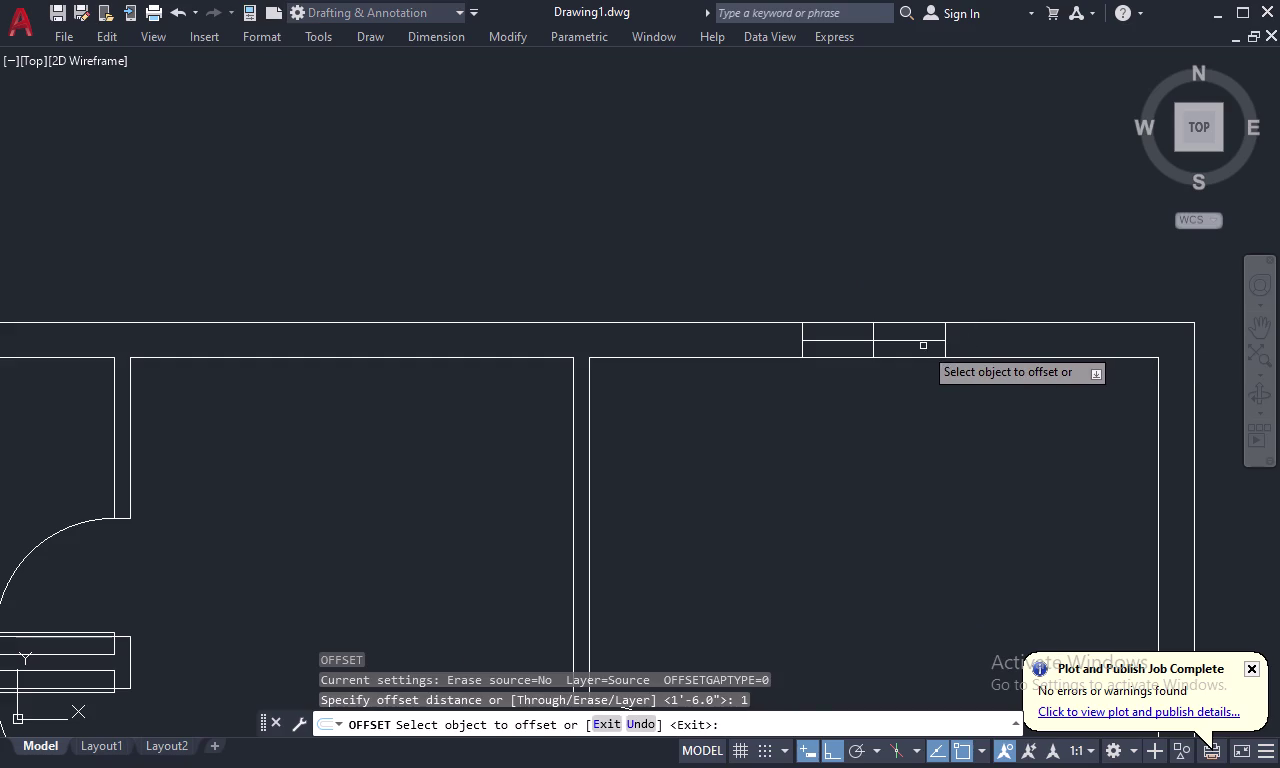
click(923, 340)
click(923, 328)
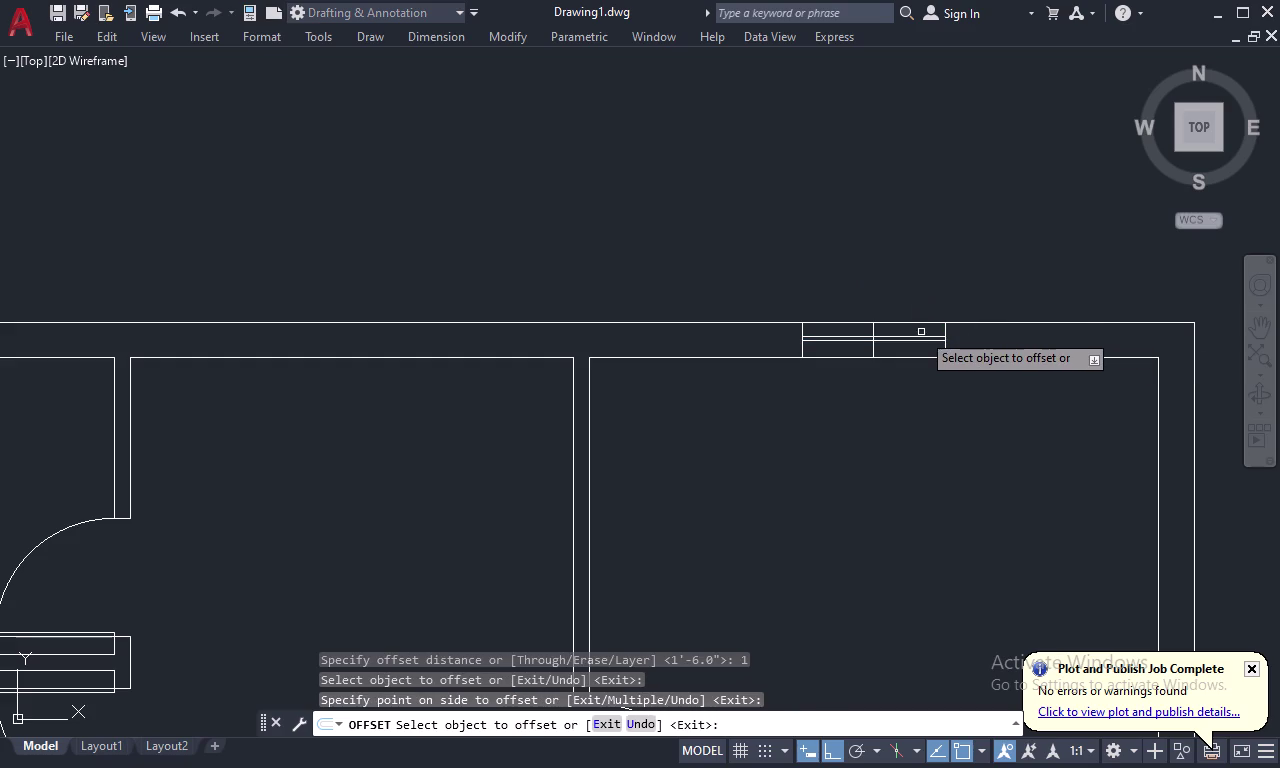
scroll(up, 3)
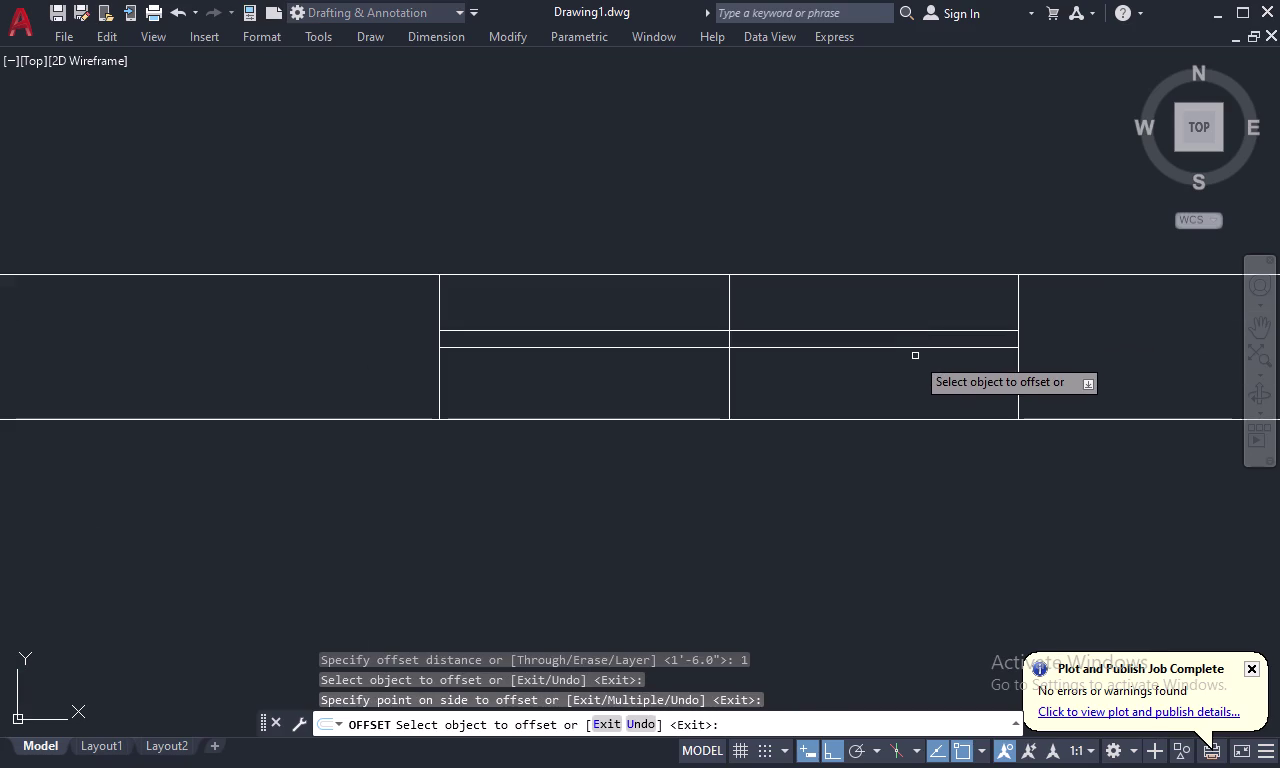
click(924, 350)
click(922, 381)
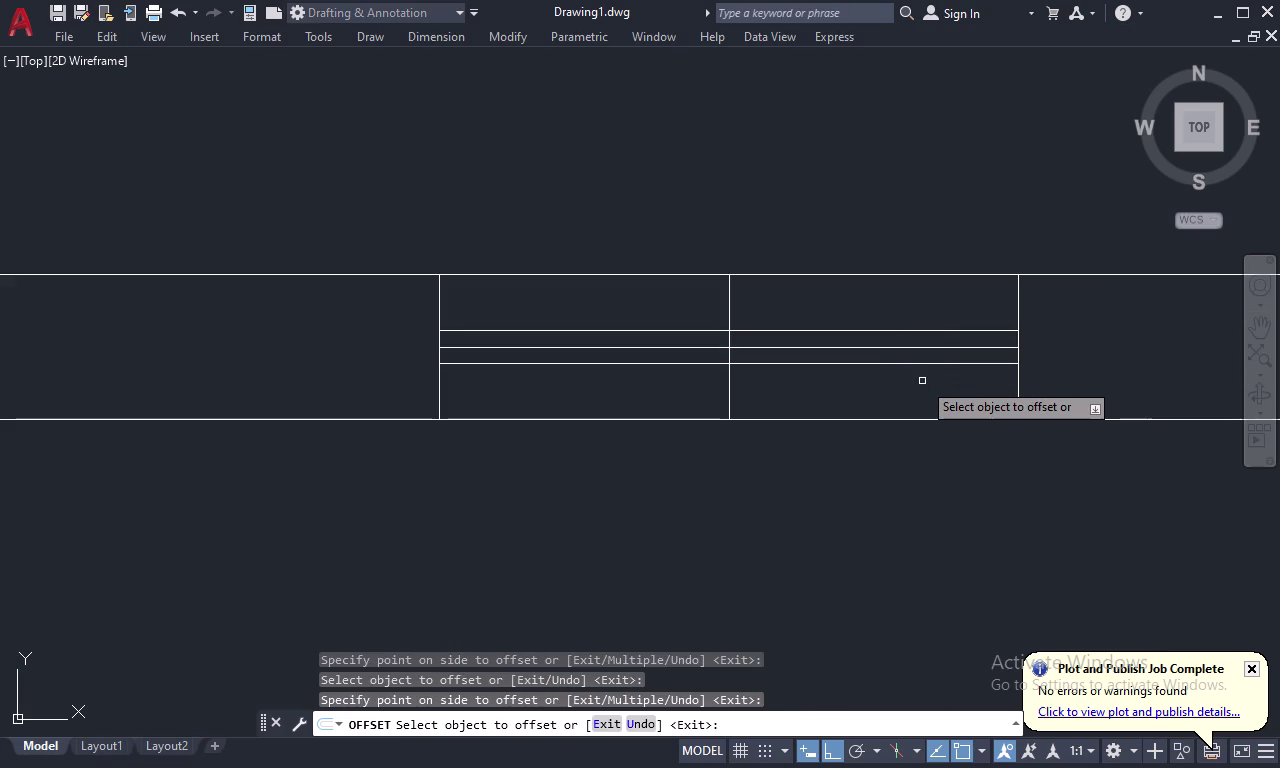
key(Escape)
click(908, 352)
double_click(918, 346)
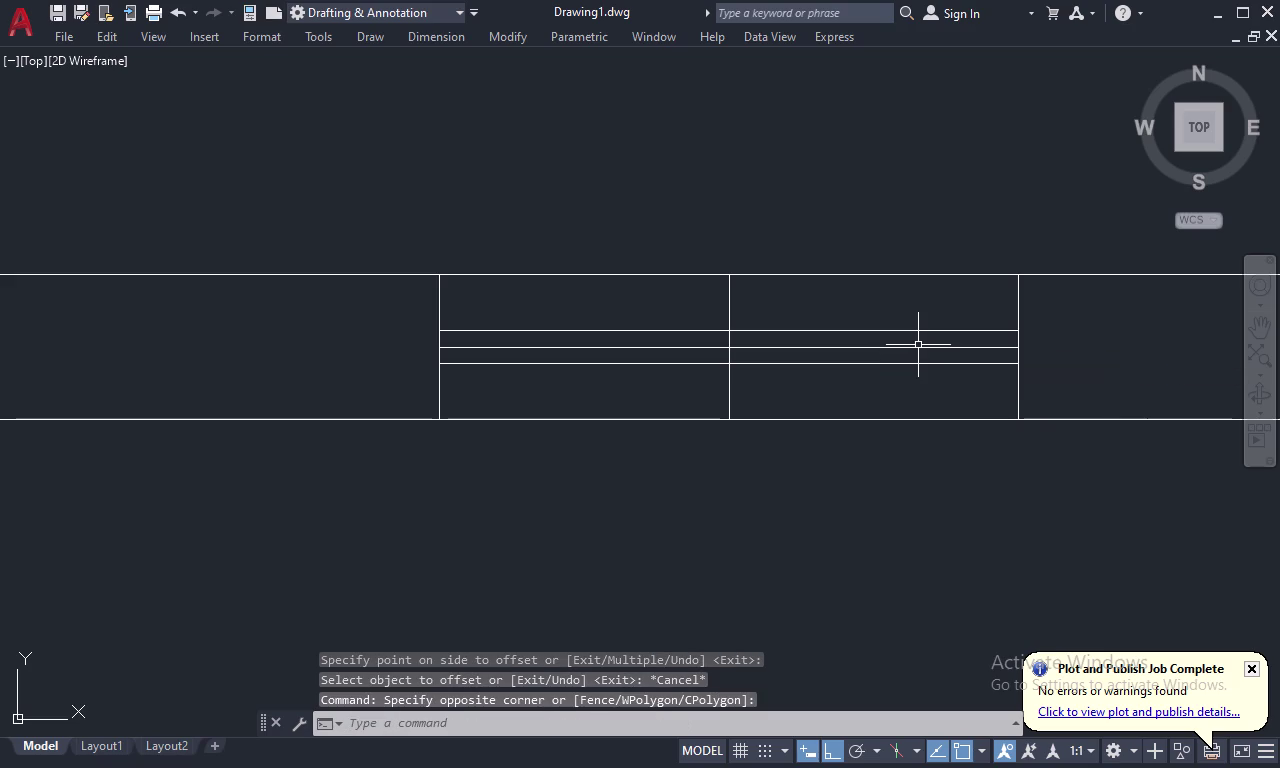
Erase the window's middle line and crossing-select the sill lines and jambs.
click(919, 348)
key(Delete)
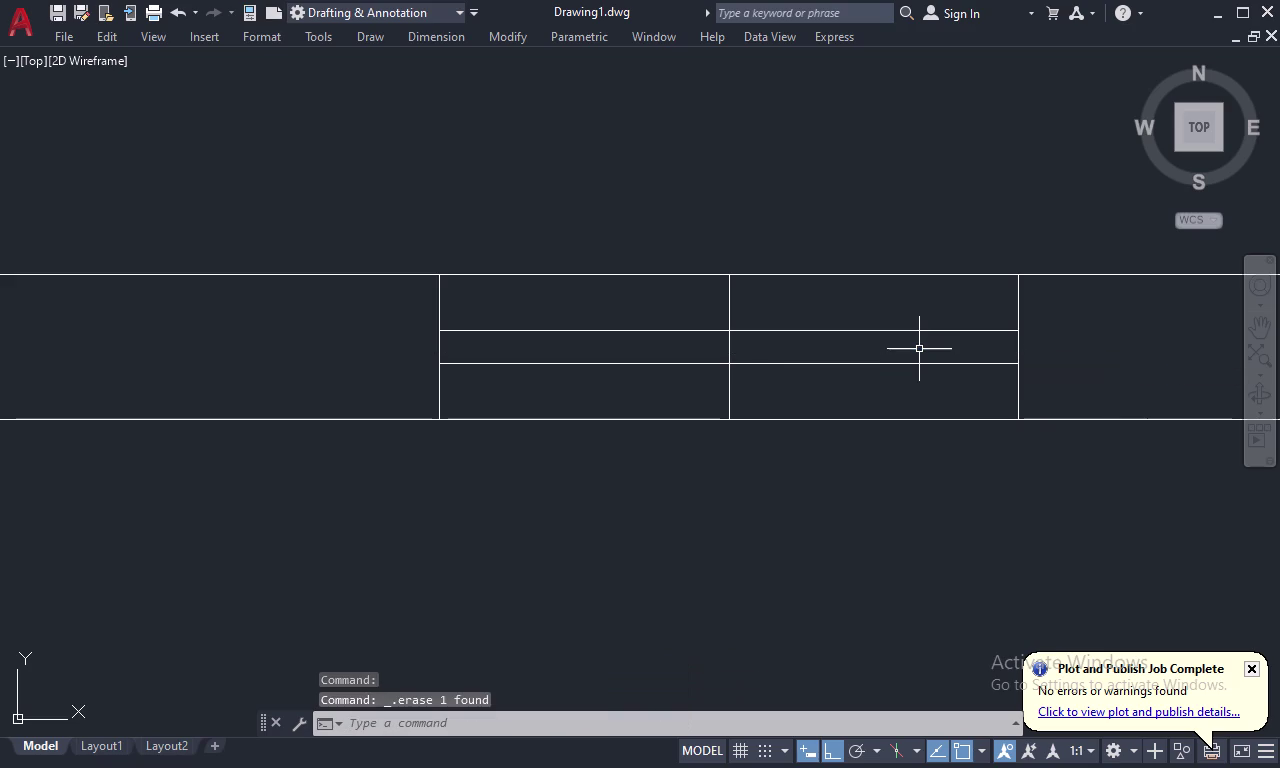
drag(956, 309, 663, 381)
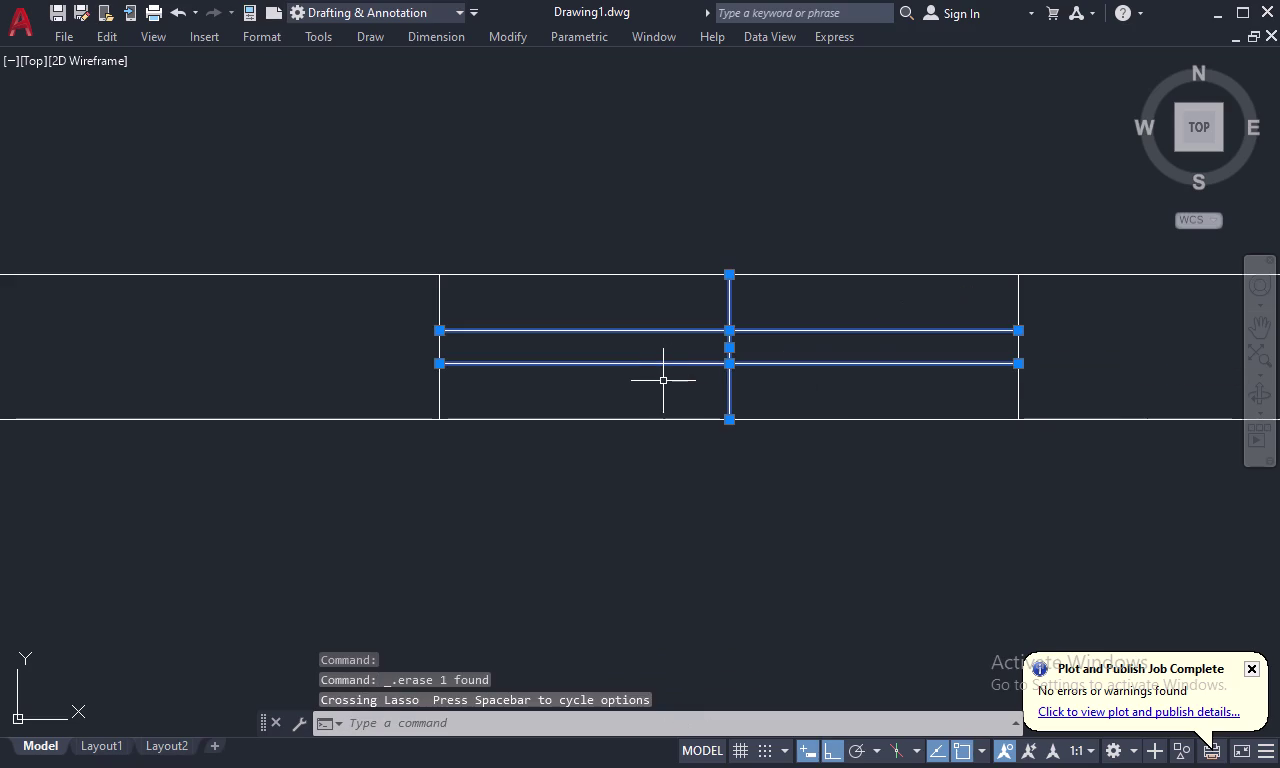
drag(513, 393, 395, 382)
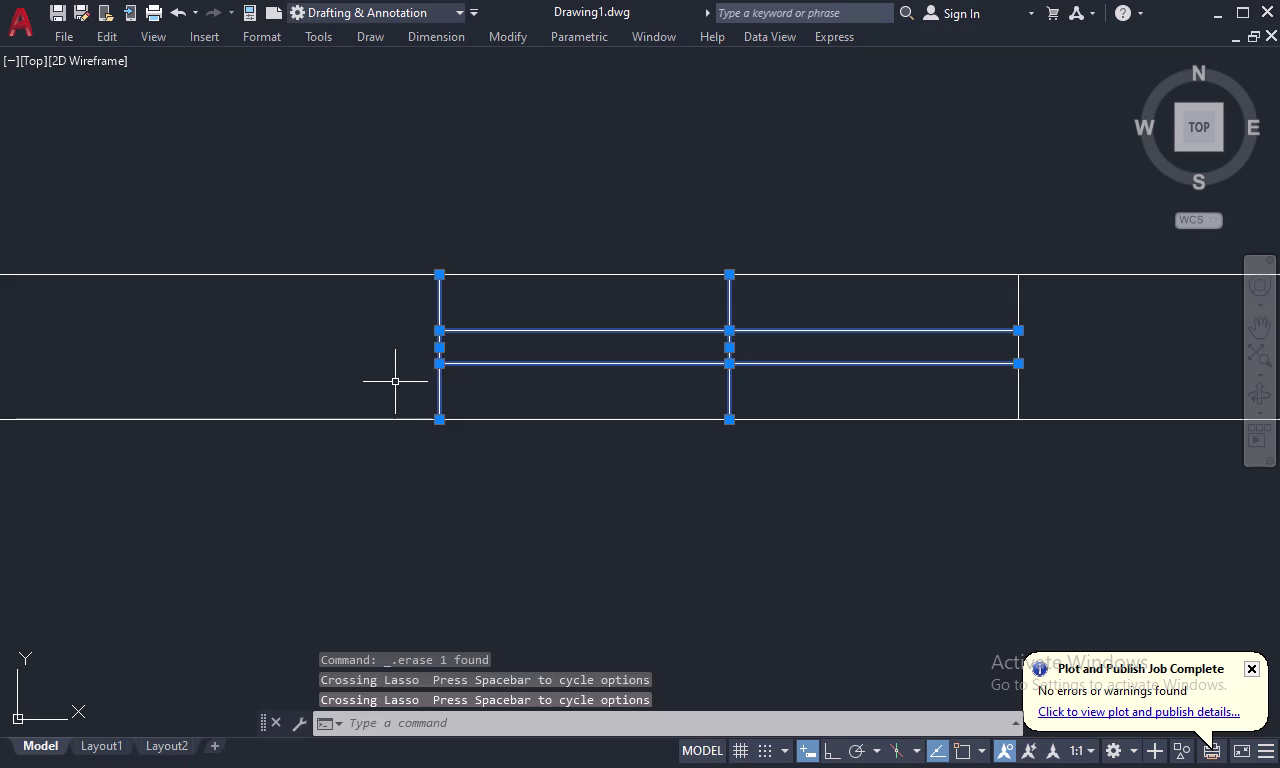
drag(1055, 368, 968, 394)
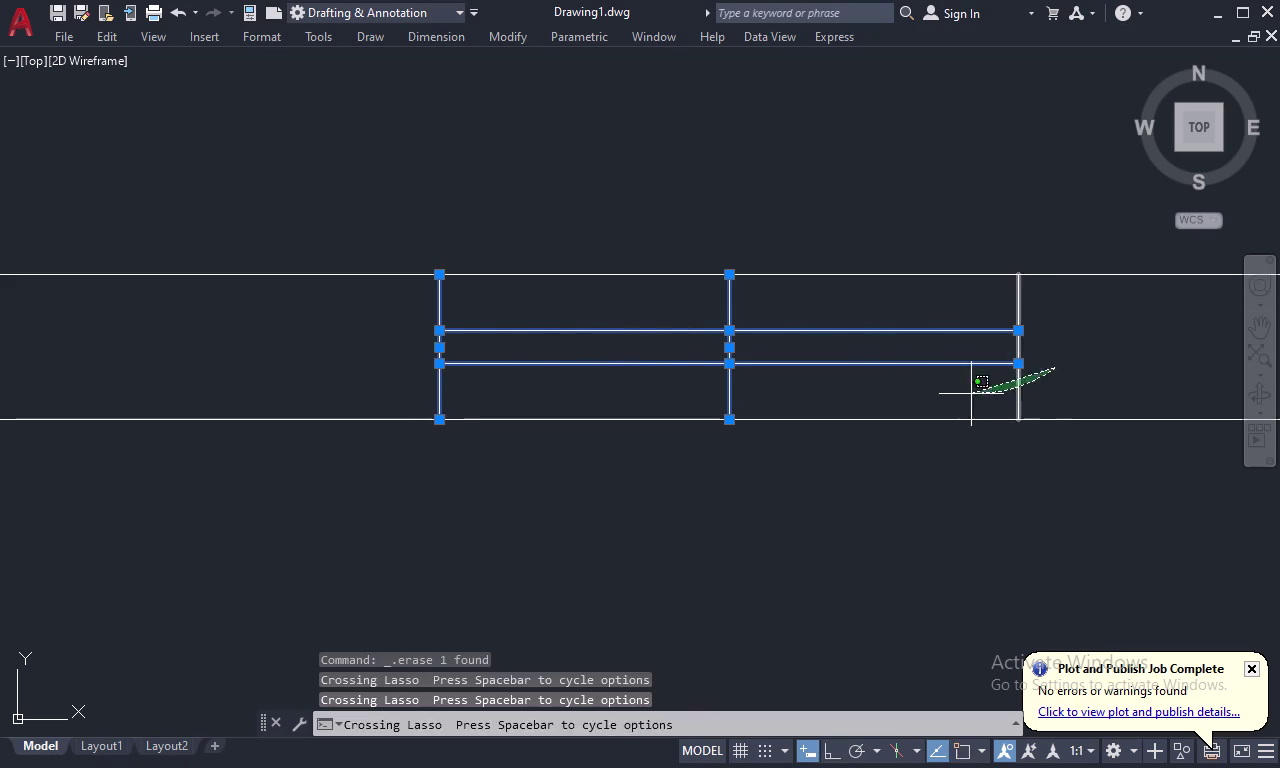
drag(968, 394, 951, 394)
right_click(918, 390)
key(Escape)
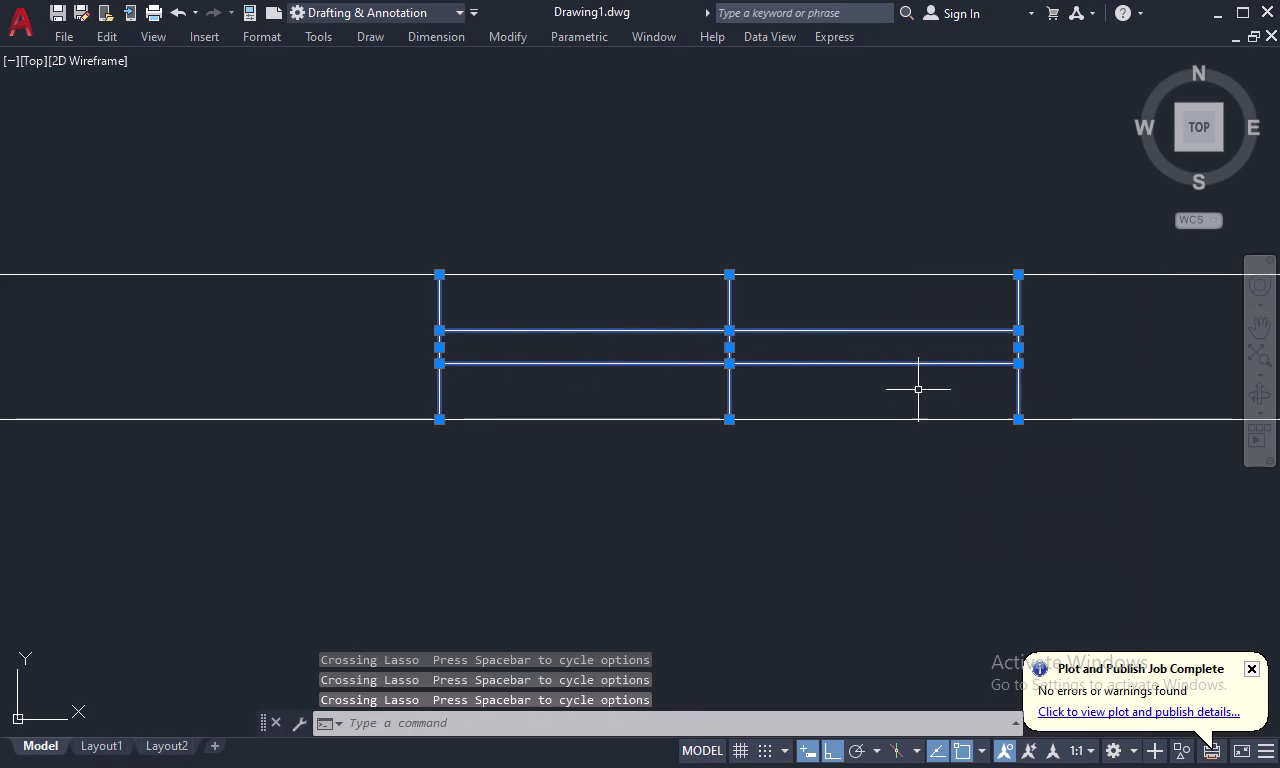
key(Escape)
Reselect the lower window line and right jamb with crossing selections.
drag(1044, 327, 882, 392)
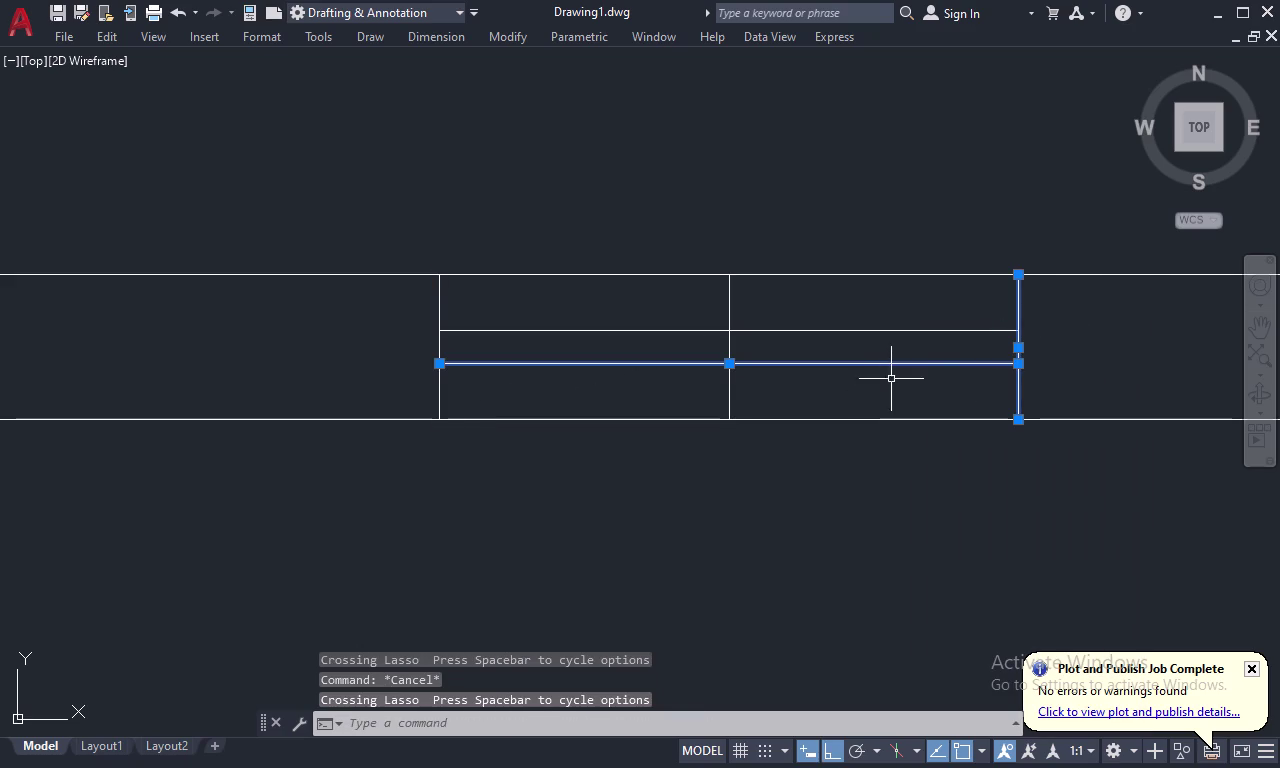
drag(935, 315, 925, 327)
drag(917, 330, 911, 342)
click(921, 332)
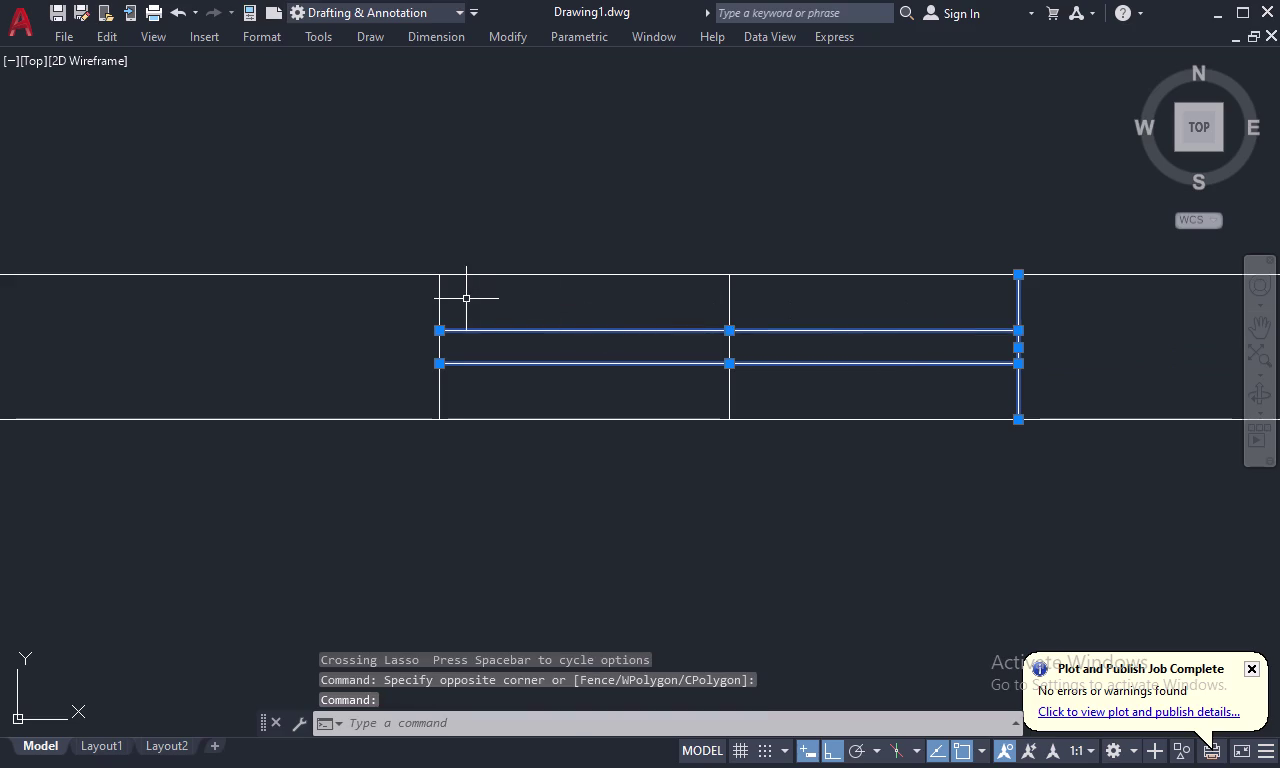
Copy the selected window lines to a spot further left along the top exterior wall.
drag(463, 299, 394, 321)
right_click(808, 213)
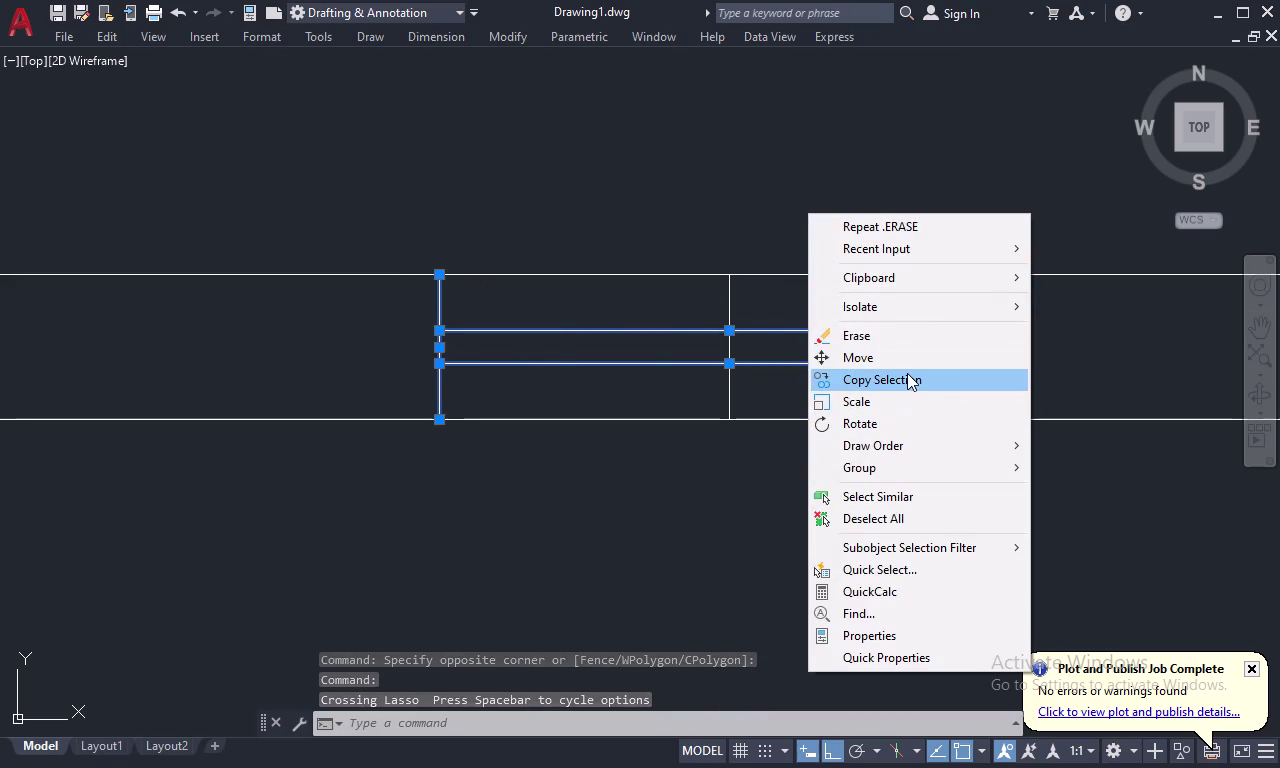
click(907, 373)
click(725, 422)
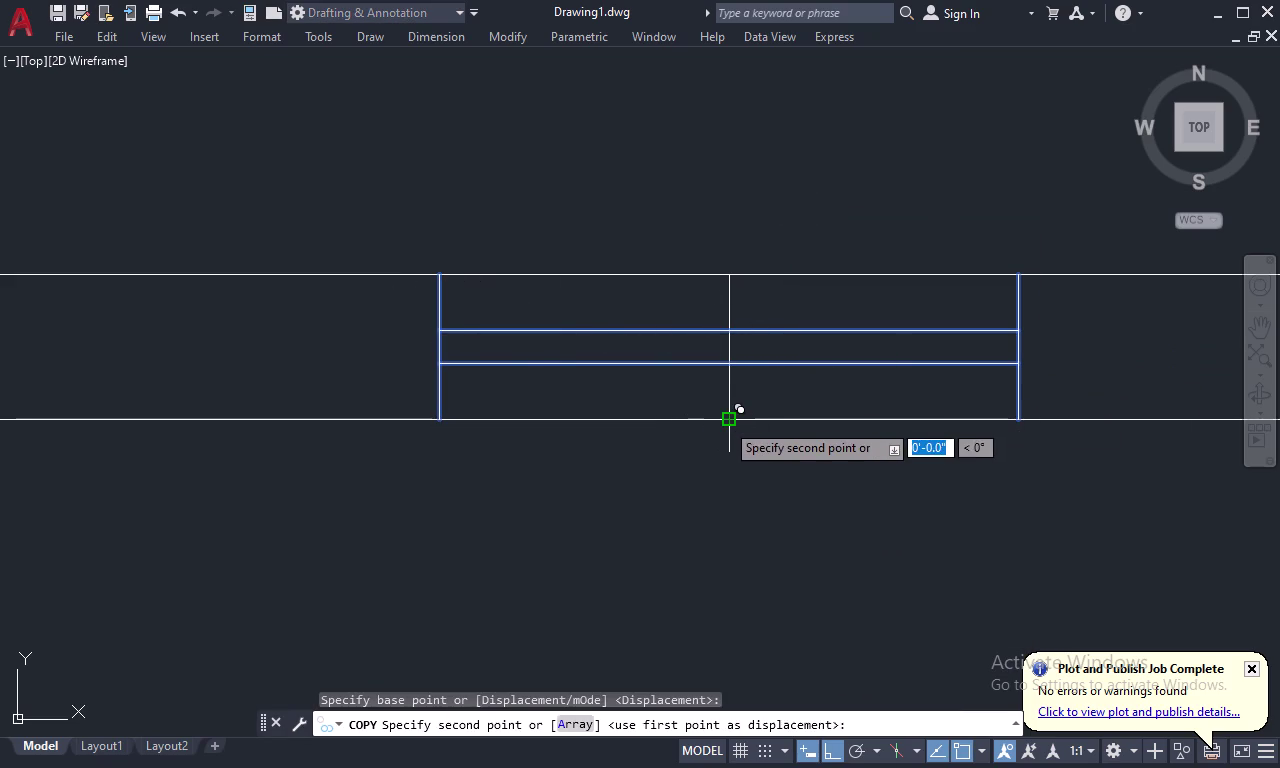
scroll(down, 3)
middle_drag(639, 448, 912, 446)
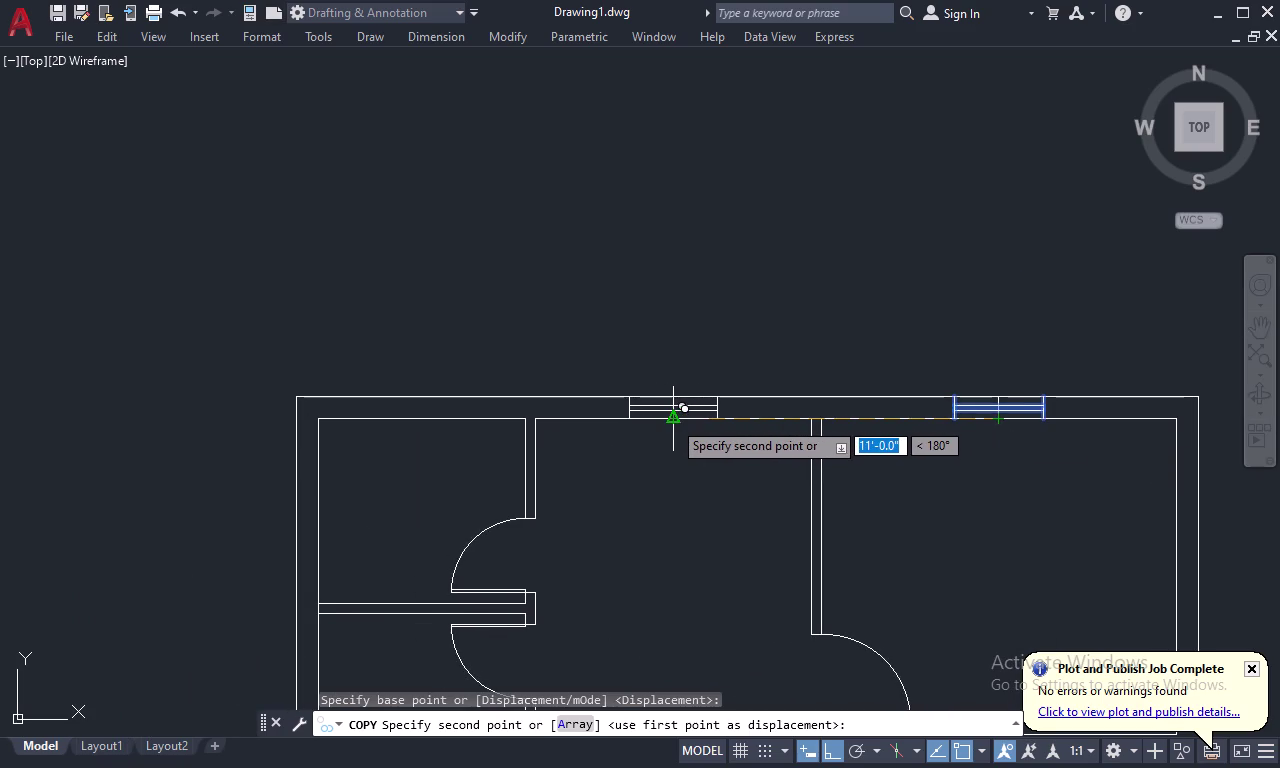
click(672, 420)
key(Escape)
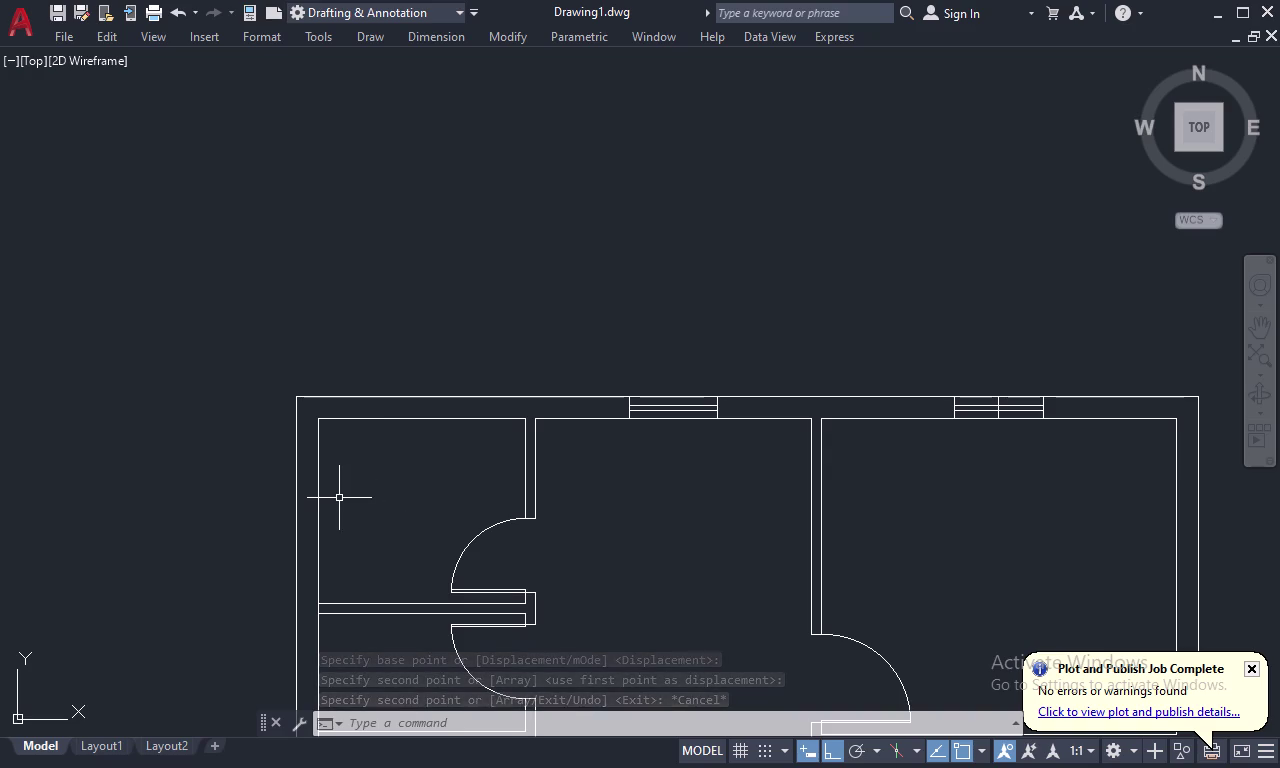
key(l)
key(space)
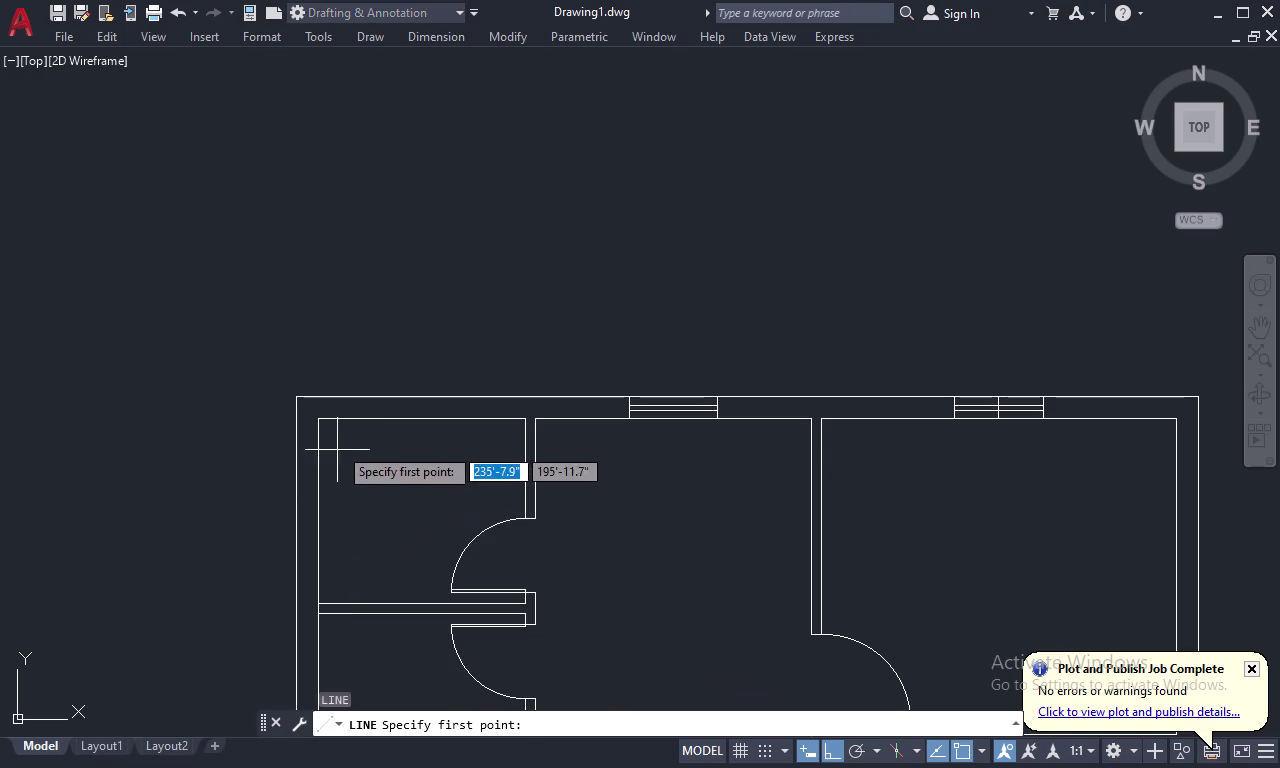
Offset the short wall line by 1 and erase the extra vertical line.
click(419, 418)
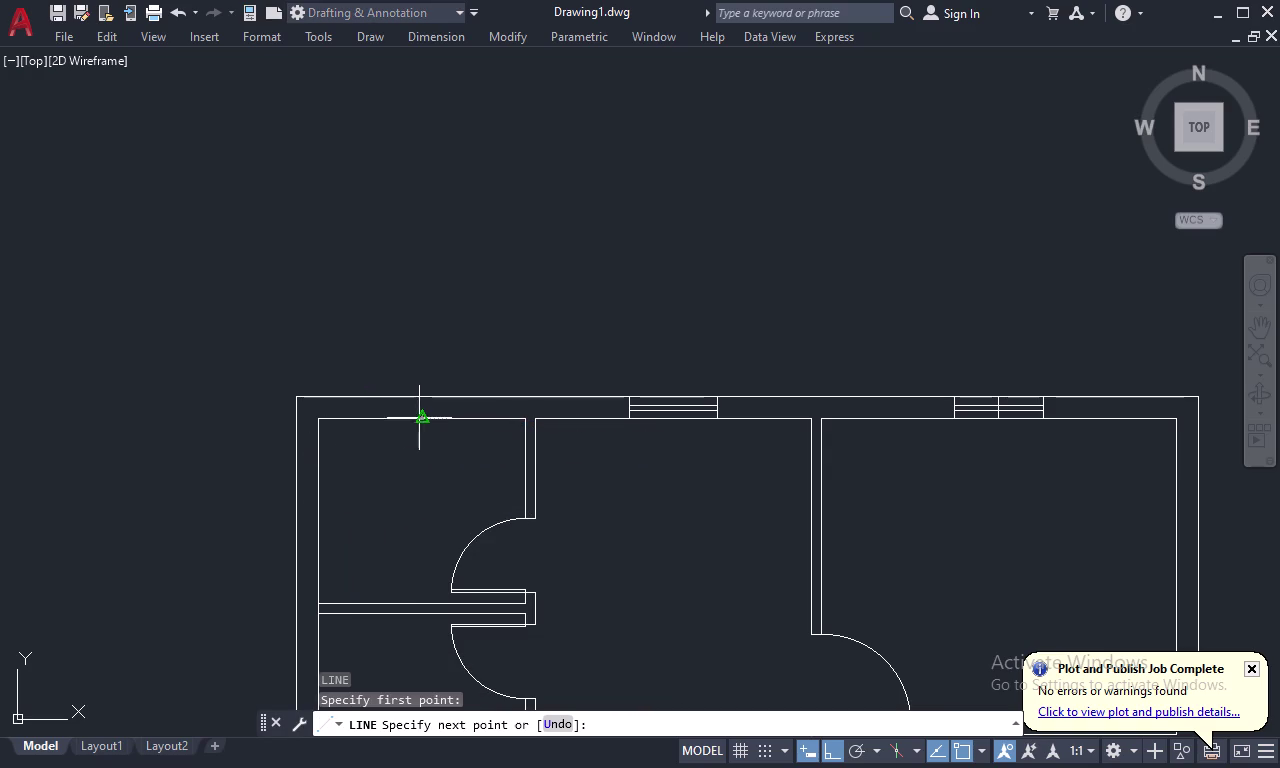
click(420, 399)
key(Escape)
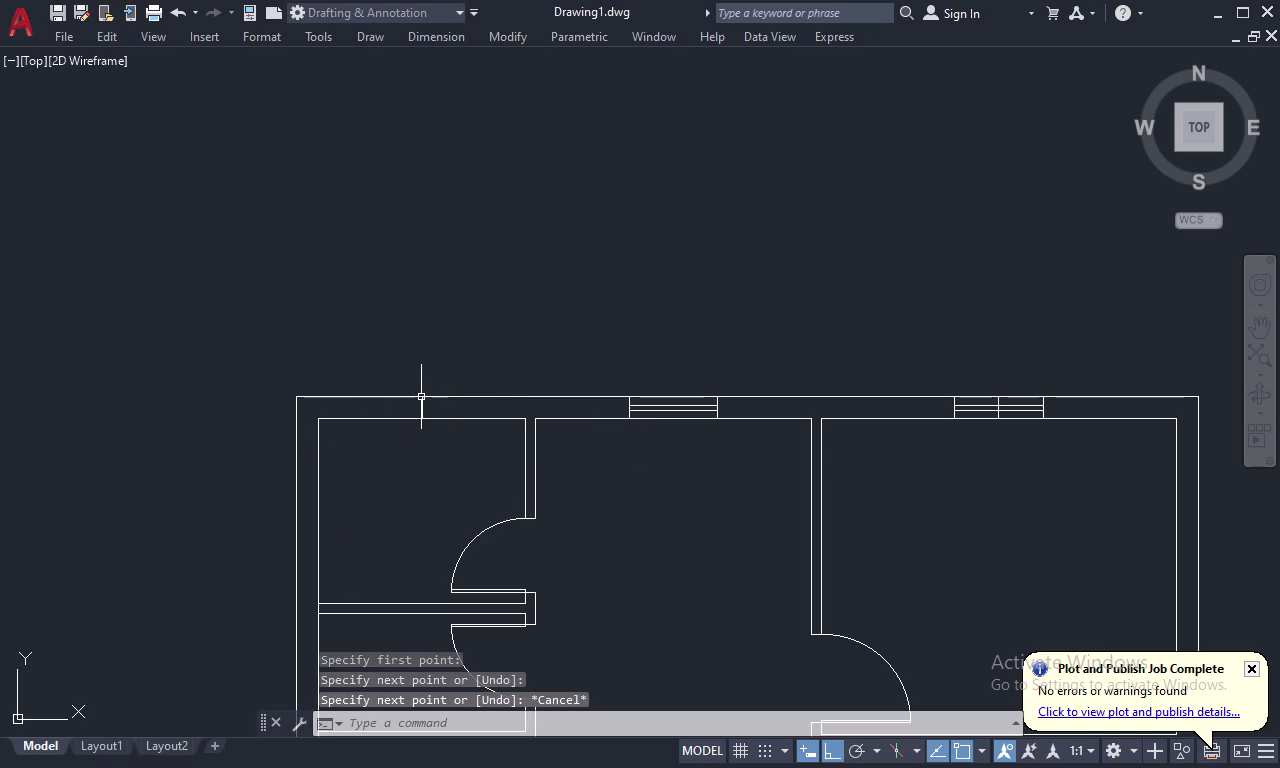
text(O)
key(space)
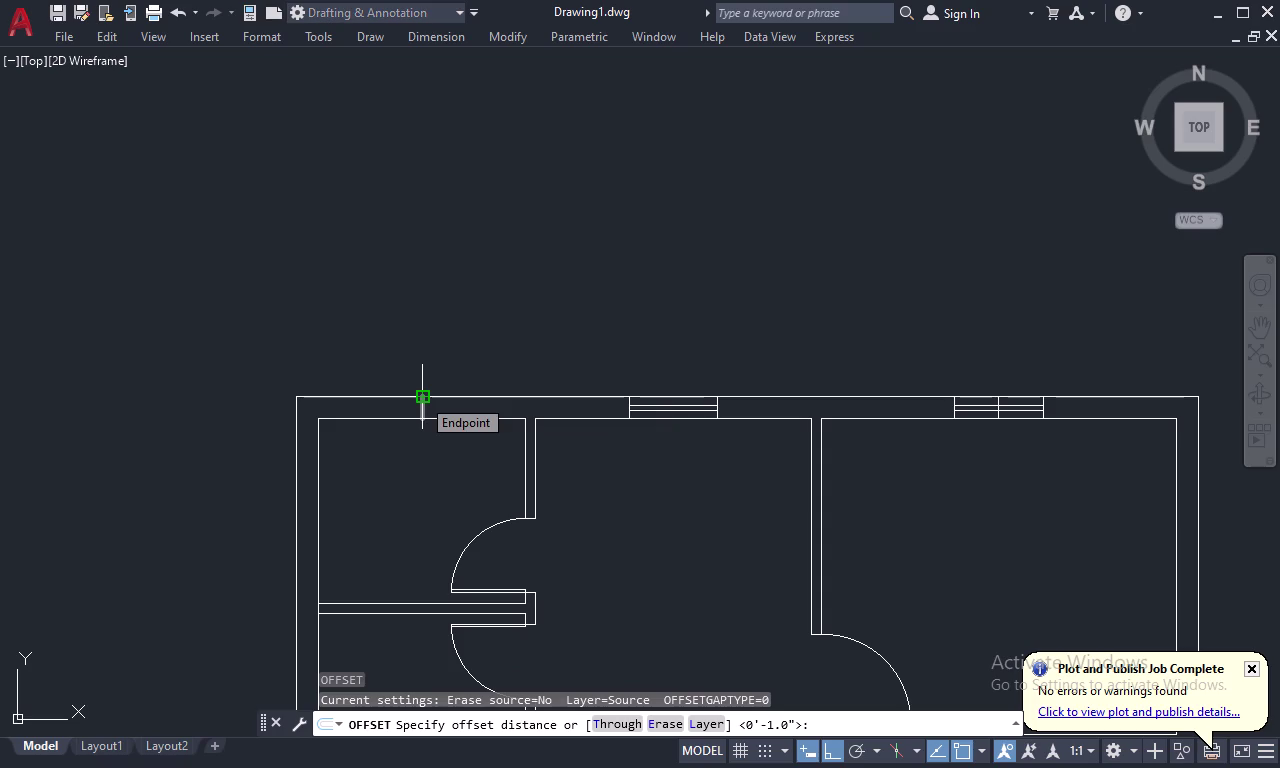
key(1)
key(Return)
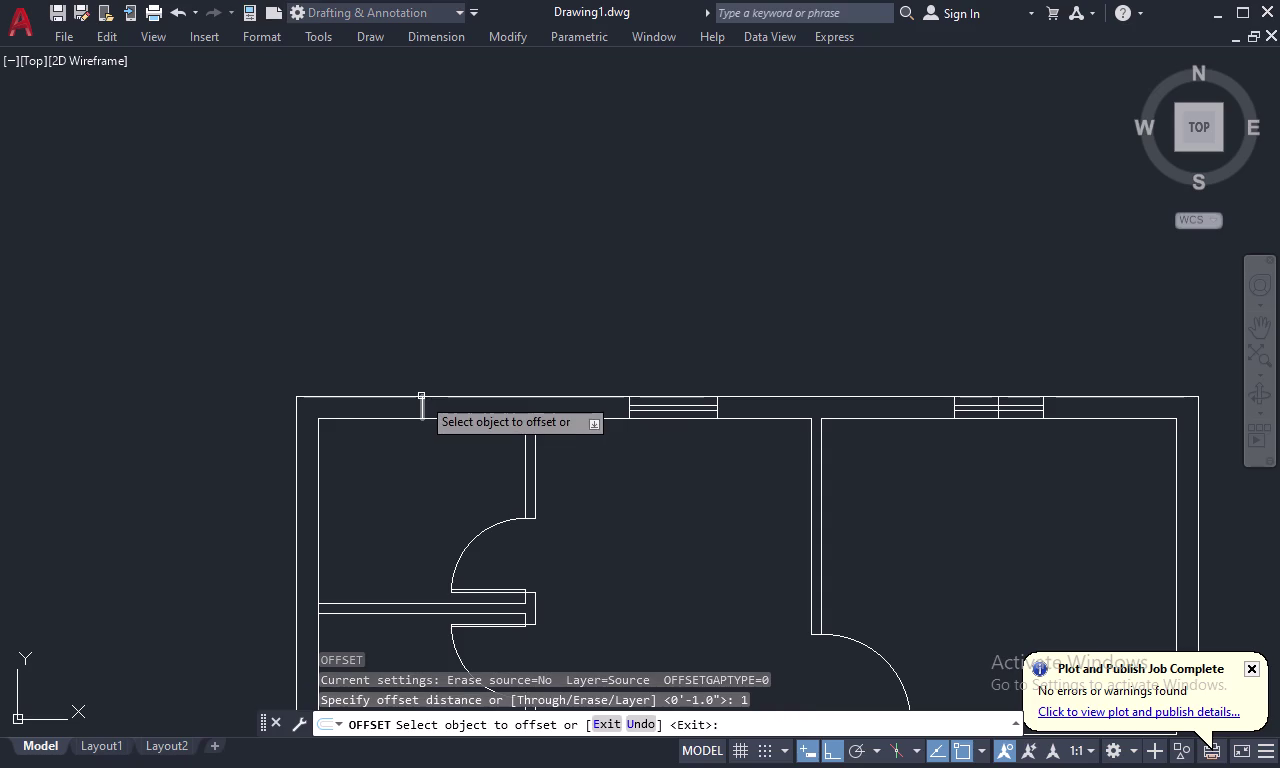
click(421, 405)
click(373, 412)
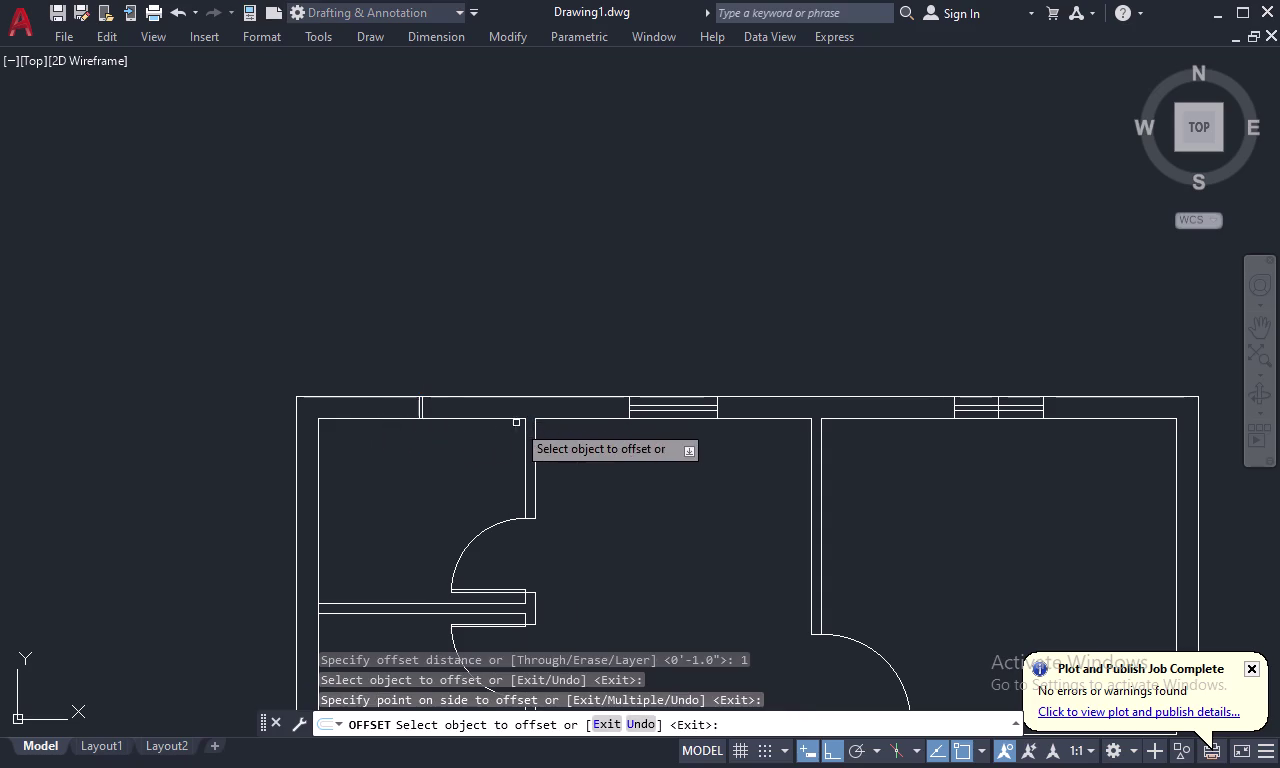
scroll(up, 3)
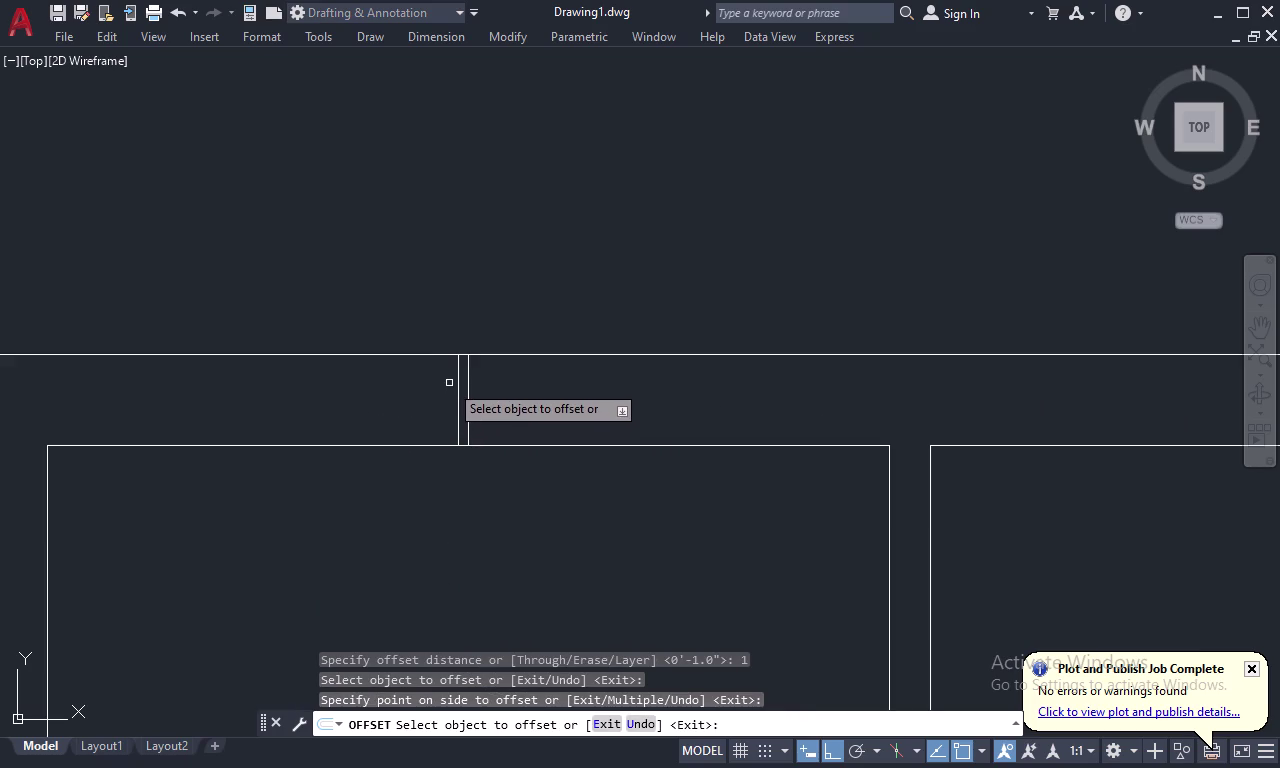
key(Escape)
click(457, 377)
key(Delete)
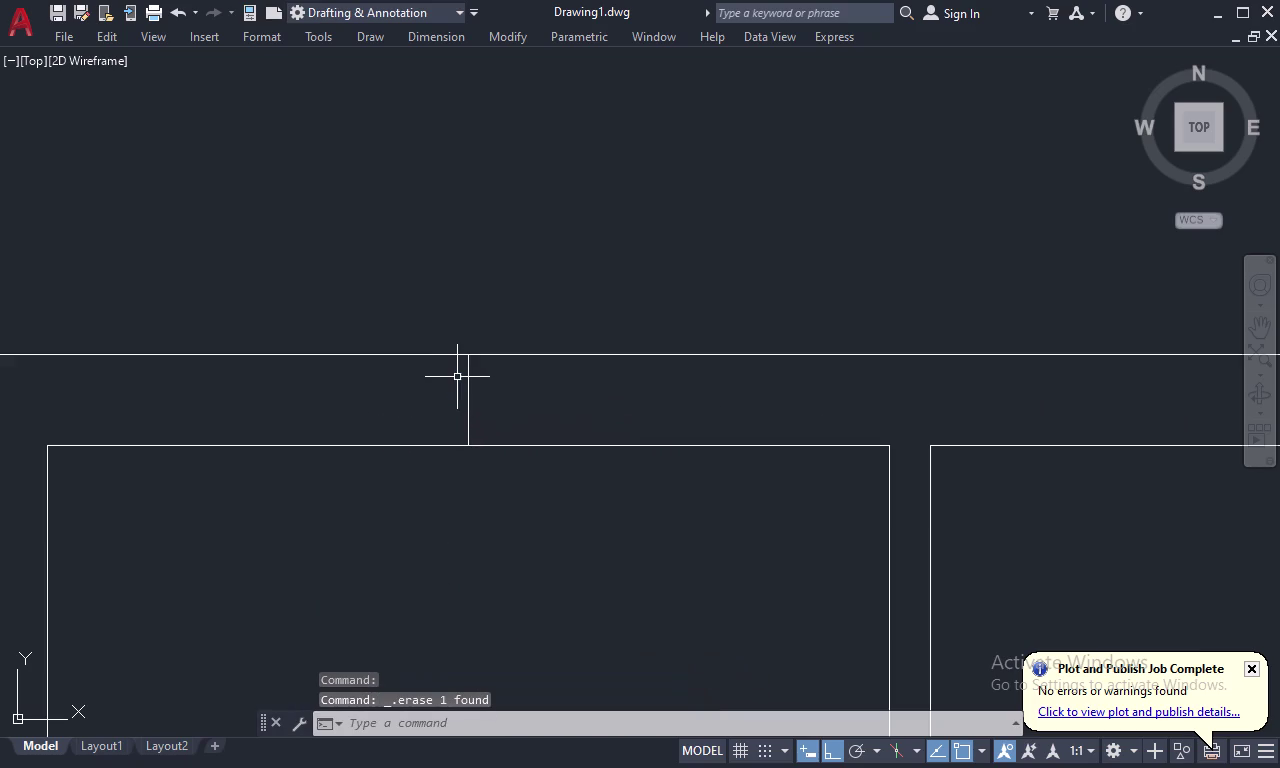
Offset the window's vertical line 1' left and right to form the jambs.
text(O 1)
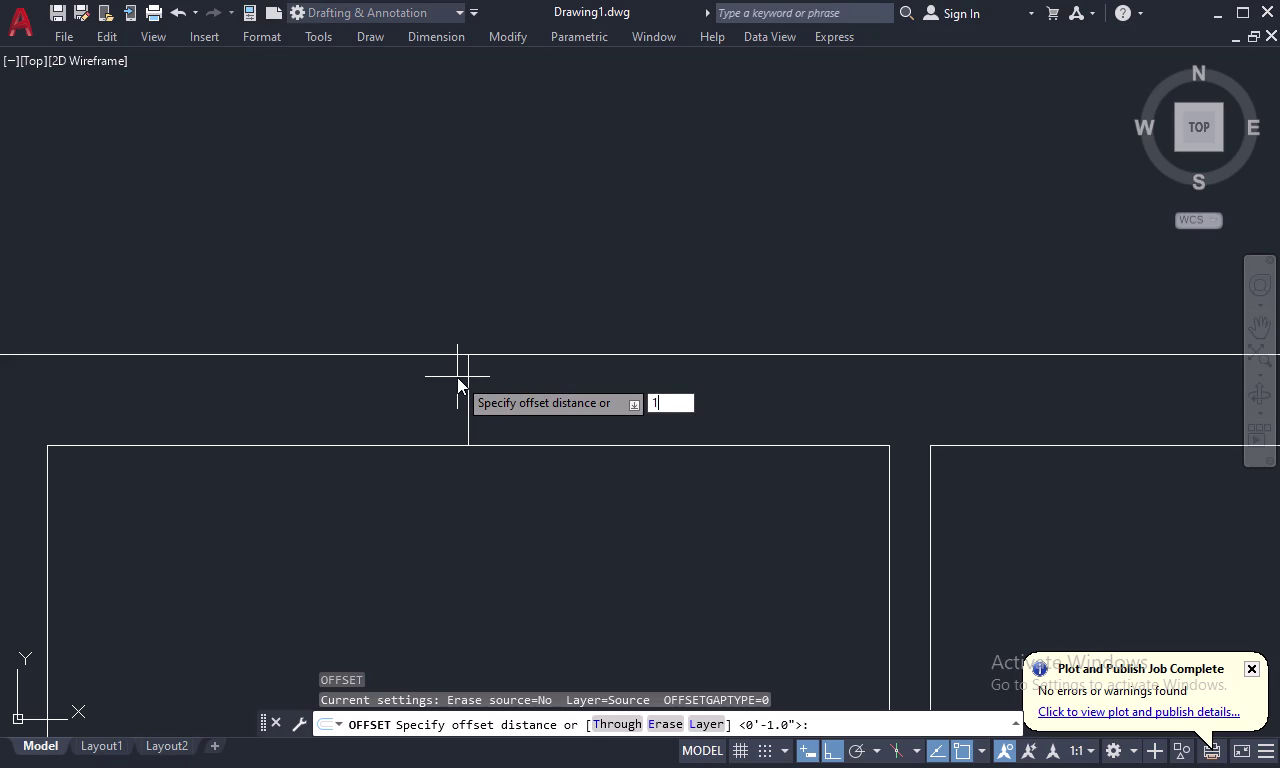
text(')
key(space)
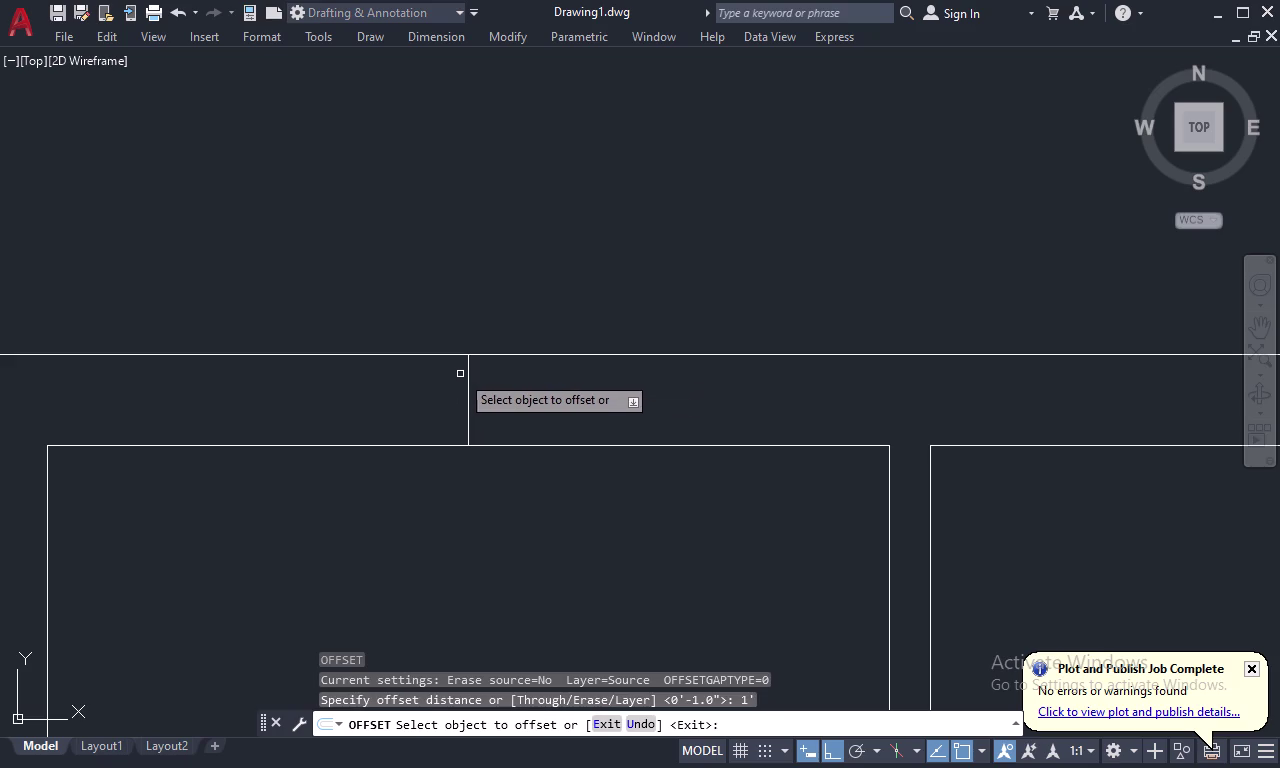
click(467, 387)
click(420, 405)
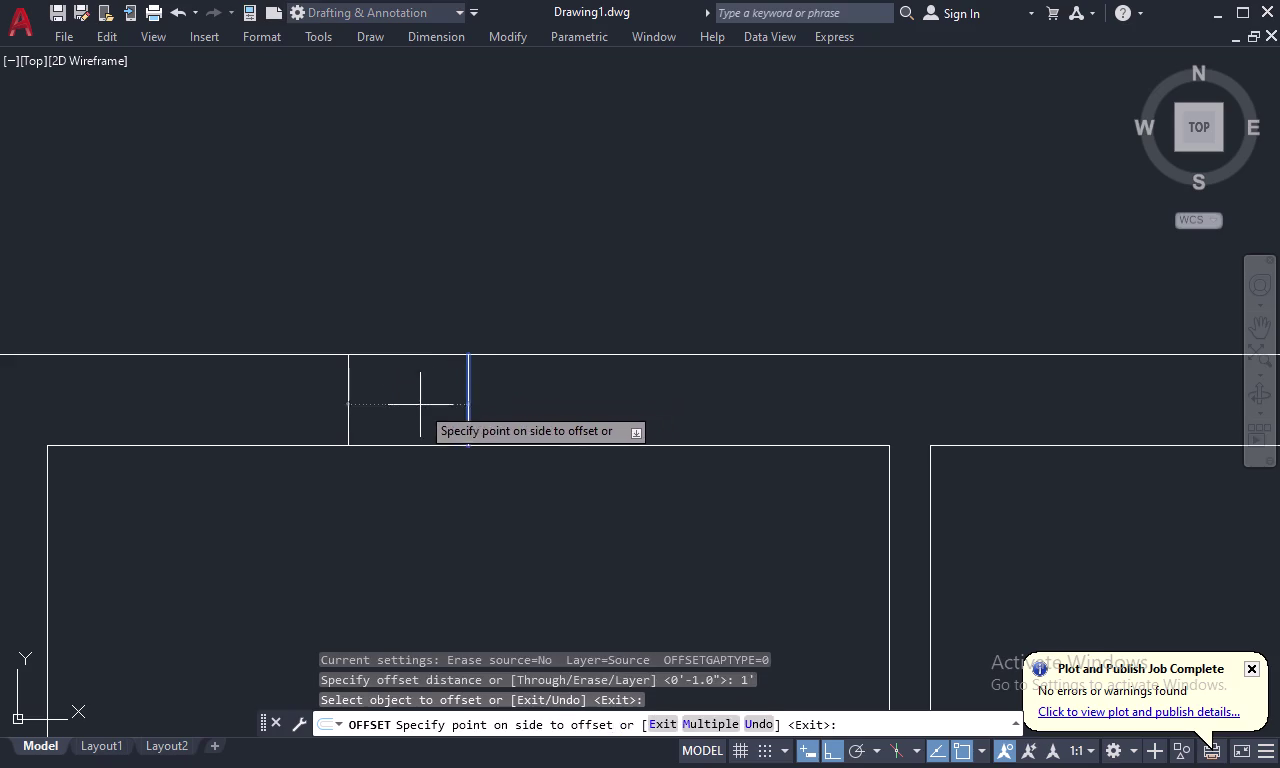
click(467, 395)
click(616, 410)
key(Escape)
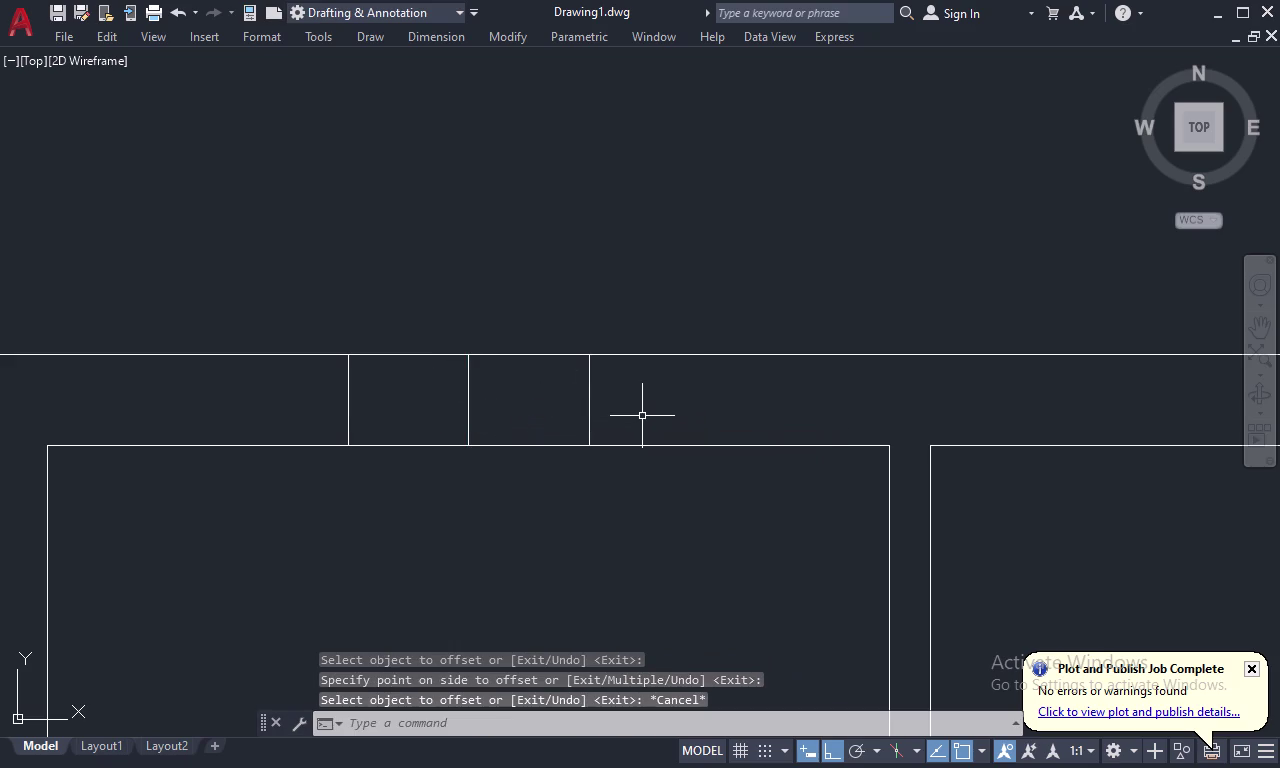
Draw a horizontal line between the left and right jambs.
text(L)
key(space)
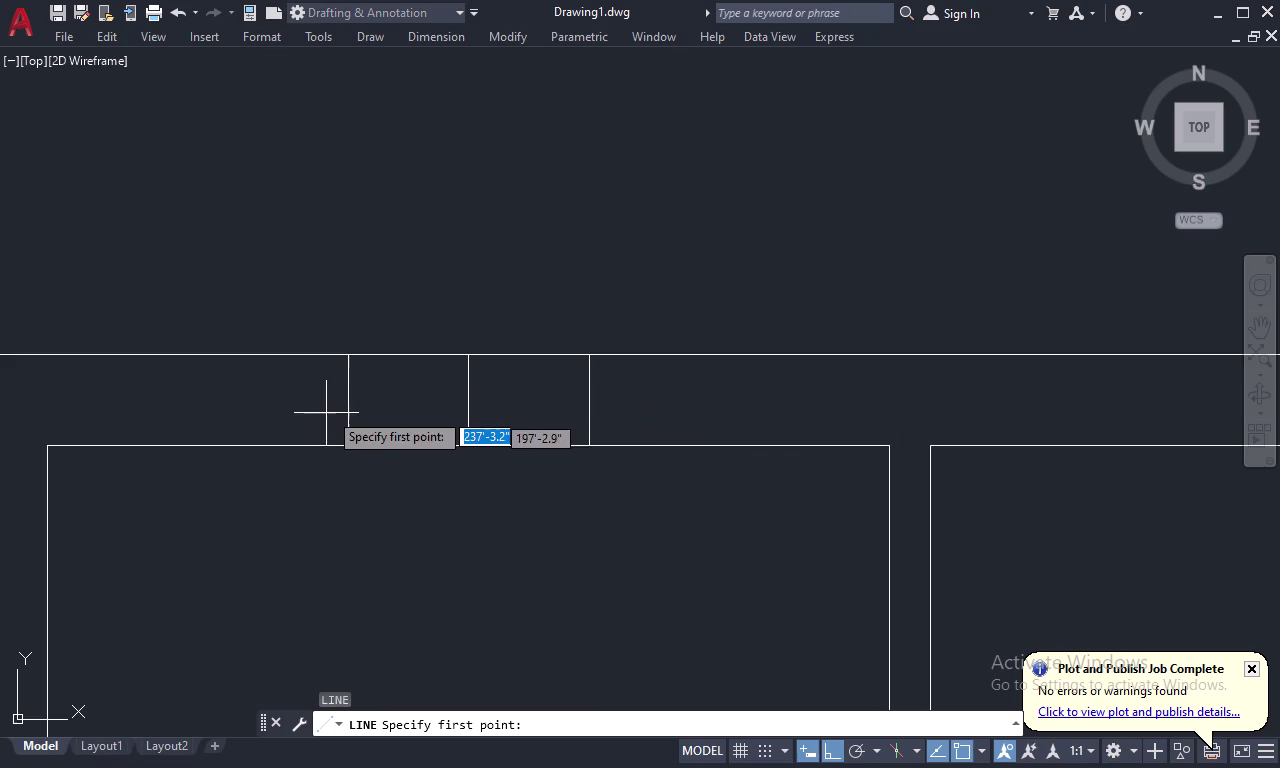
click(346, 403)
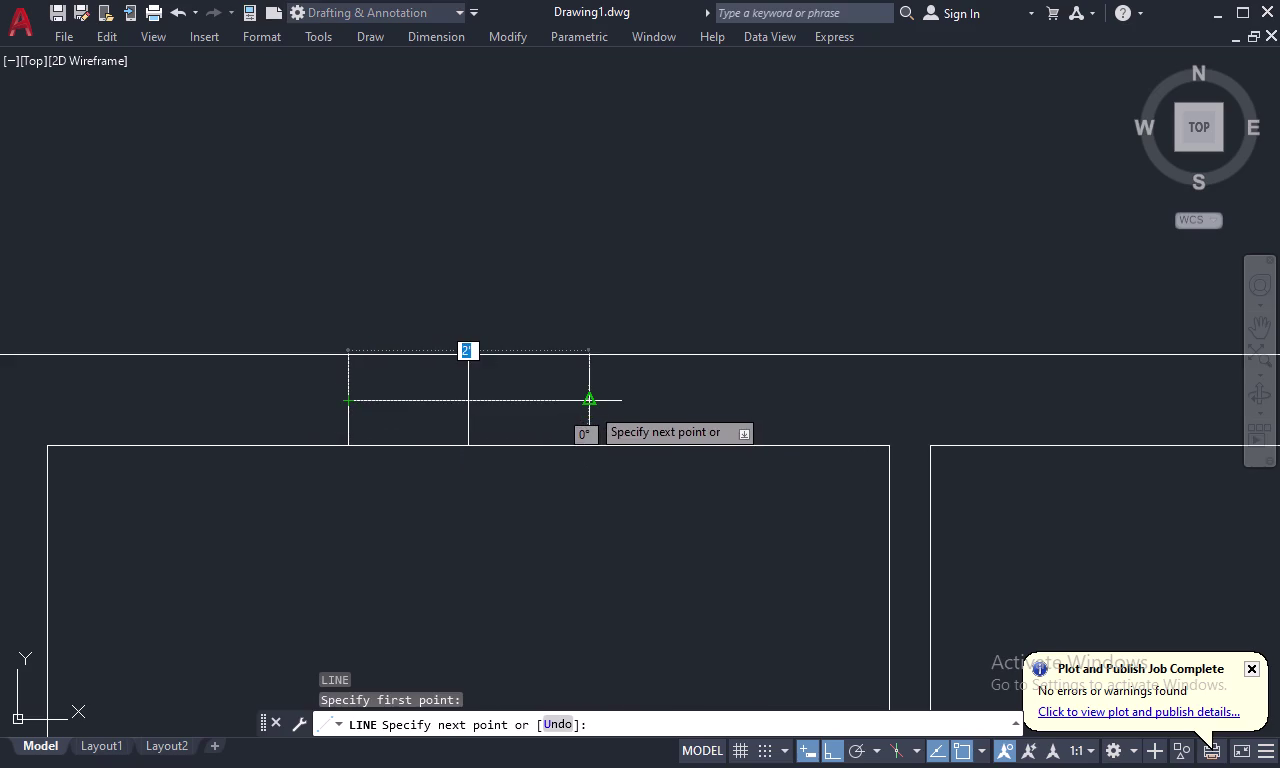
click(590, 406)
key(Escape)
Offset the horizontal line 1" above and below for the glazing lines.
text(O)
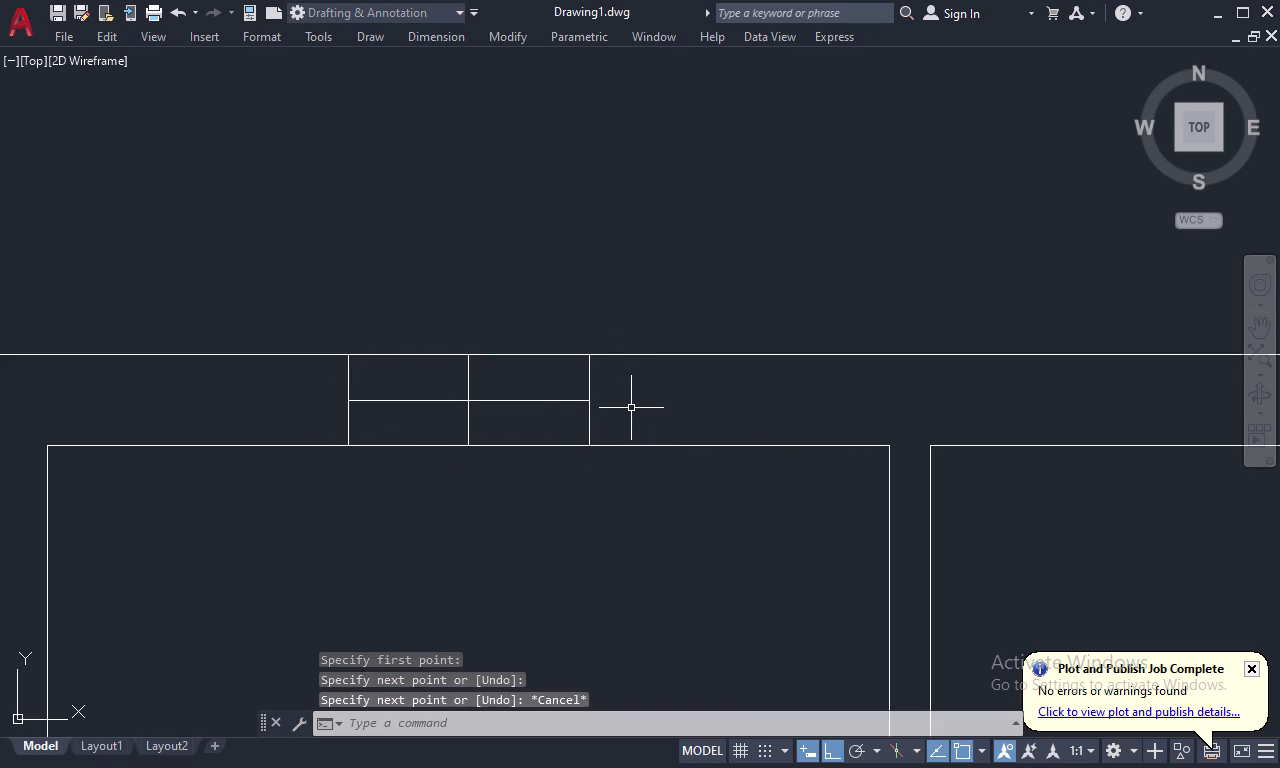
key(space)
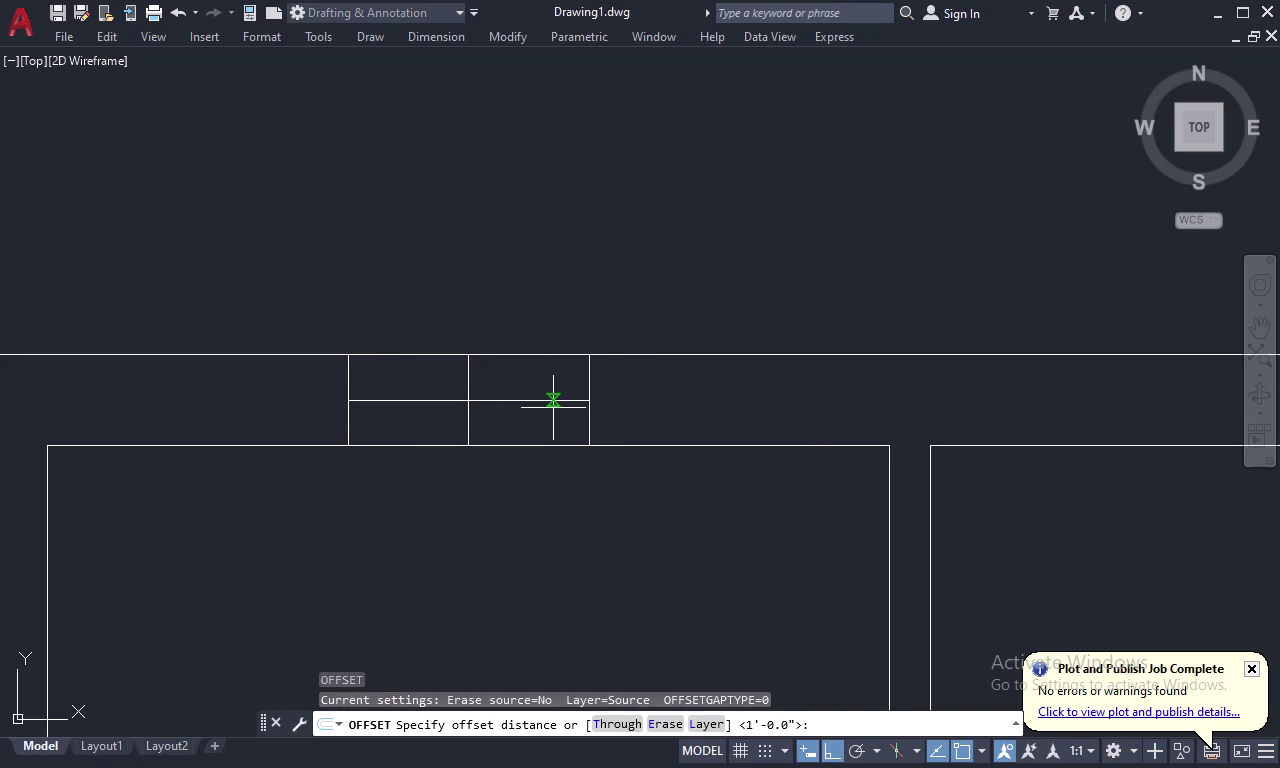
text(1)
key(space)
click(516, 401)
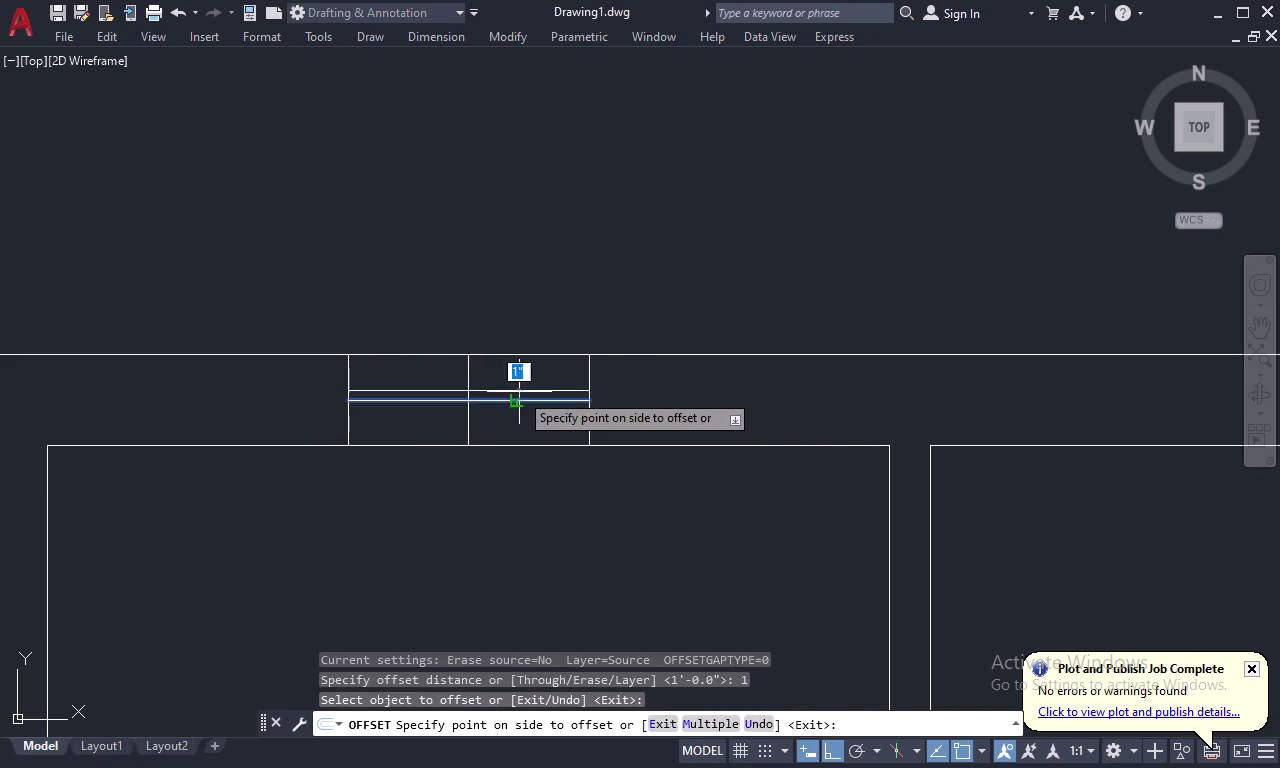
click(524, 383)
click(522, 400)
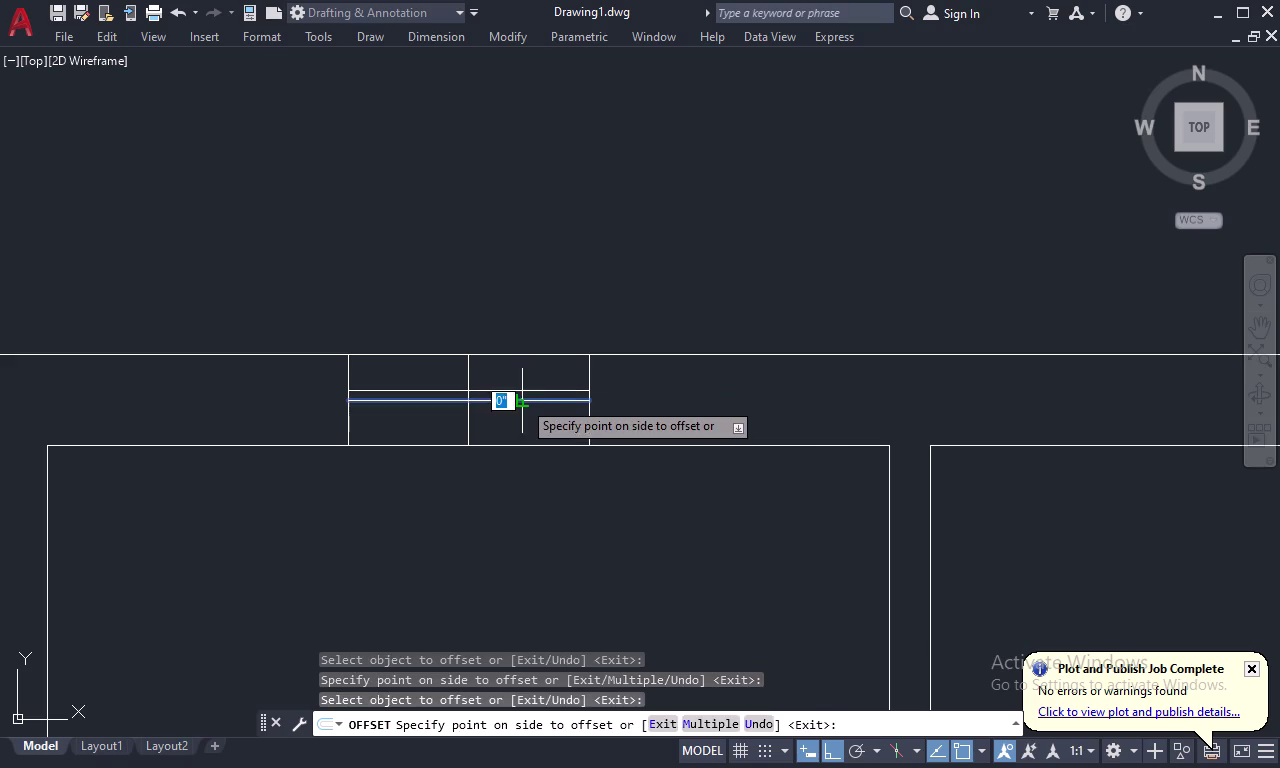
click(521, 412)
key(Escape)
scroll(down, 3)
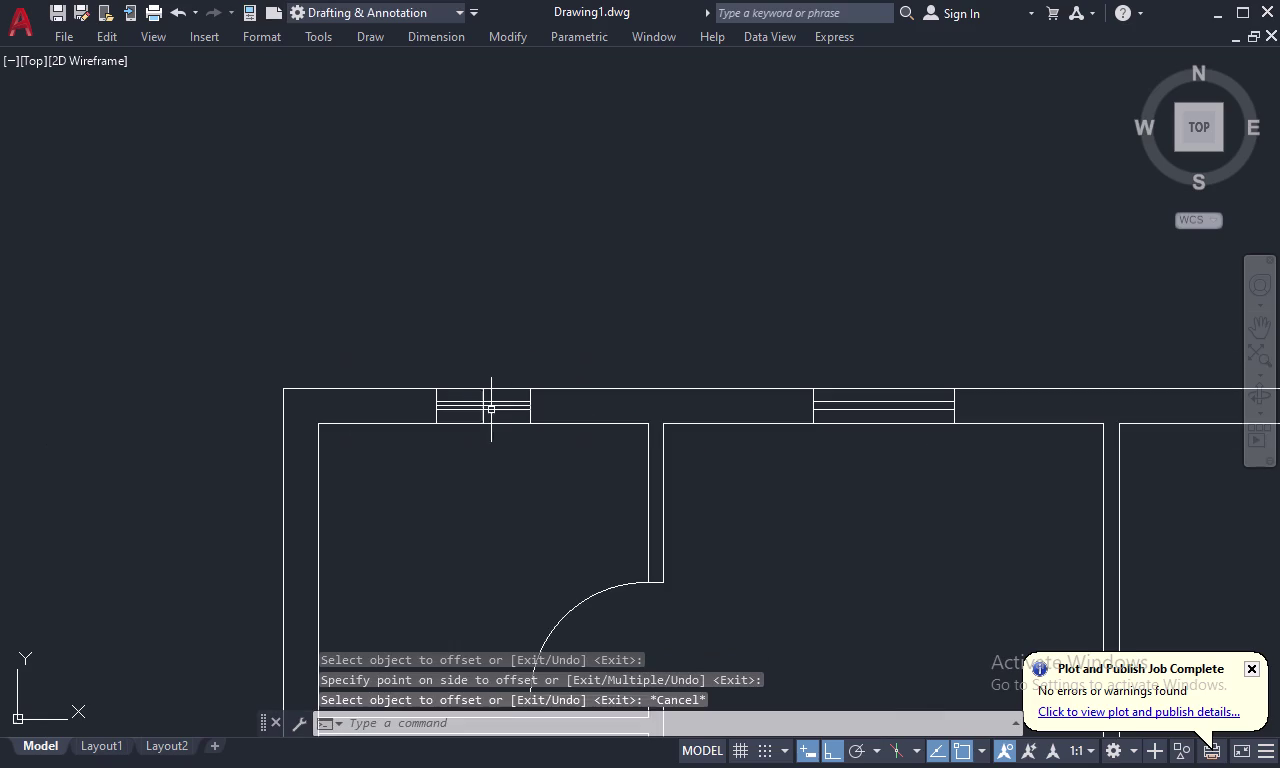
Erase the stray line inside the left window and pan across the plan.
middle_drag(485, 427, 494, 373)
scroll(up, 3)
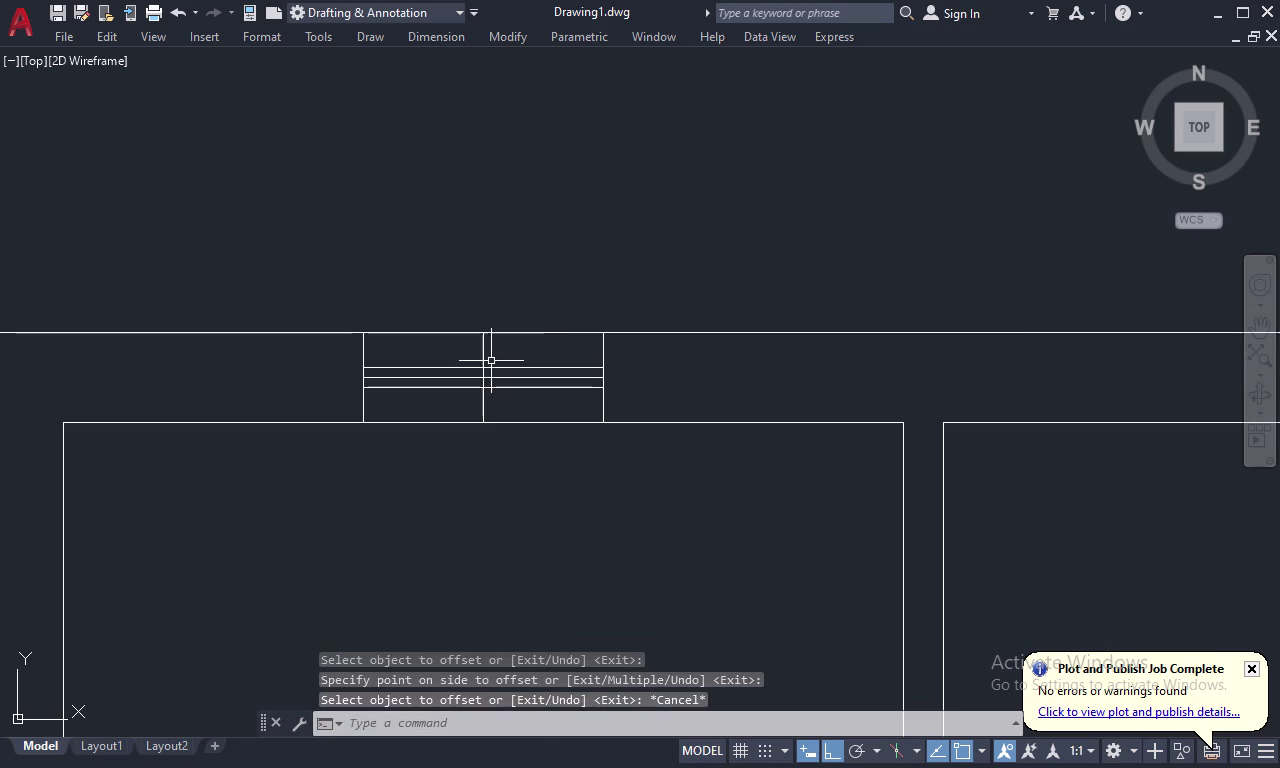
click(491, 379)
key(Delete)
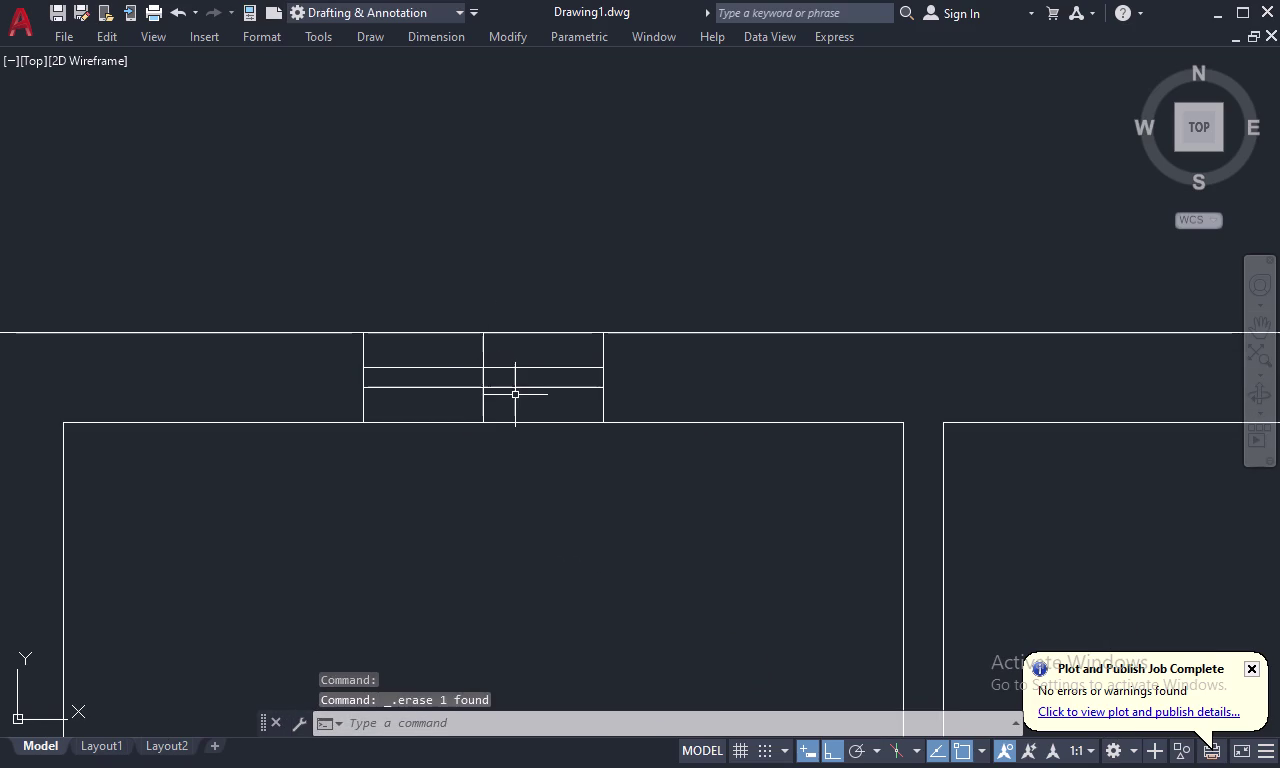
scroll(down, 3)
middle_drag(498, 477, 561, 272)
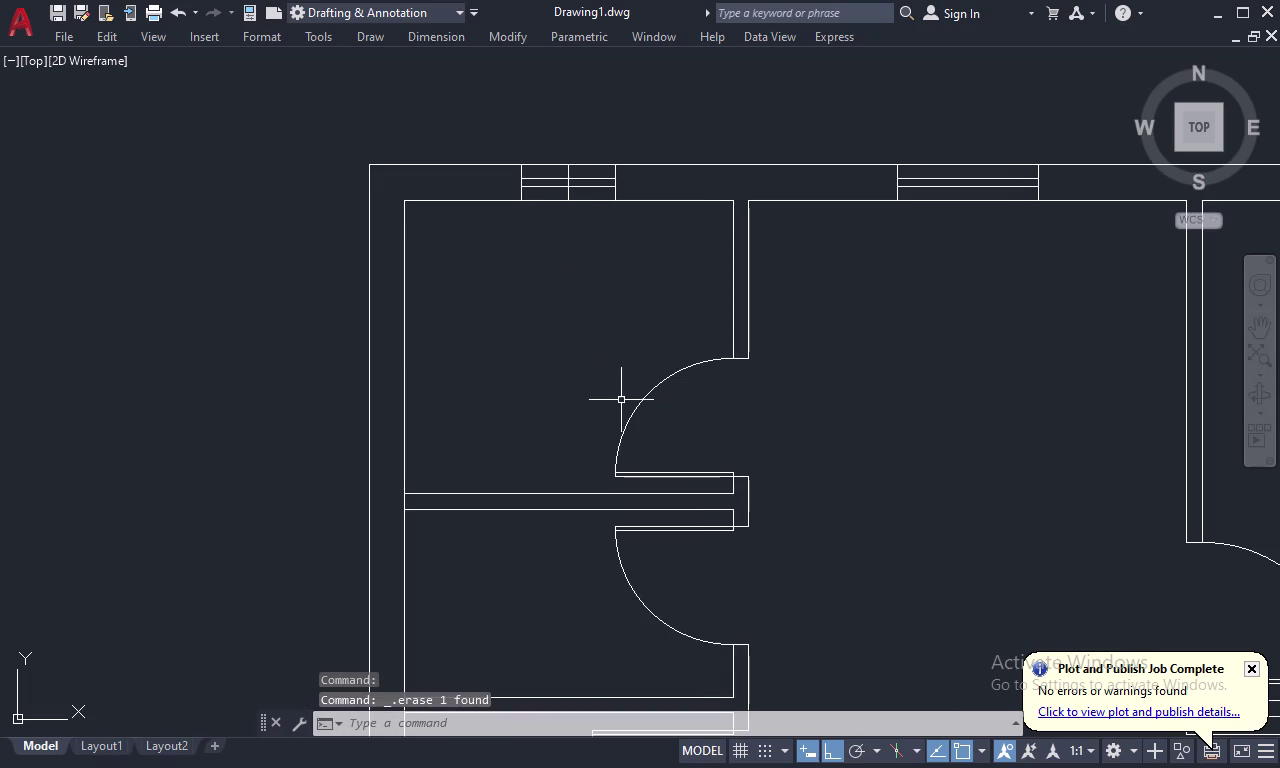
middle_drag(625, 412, 646, 250)
Open the Linetype Manager with LT and its list of linetypes to load.
key(Escape)
key(l)
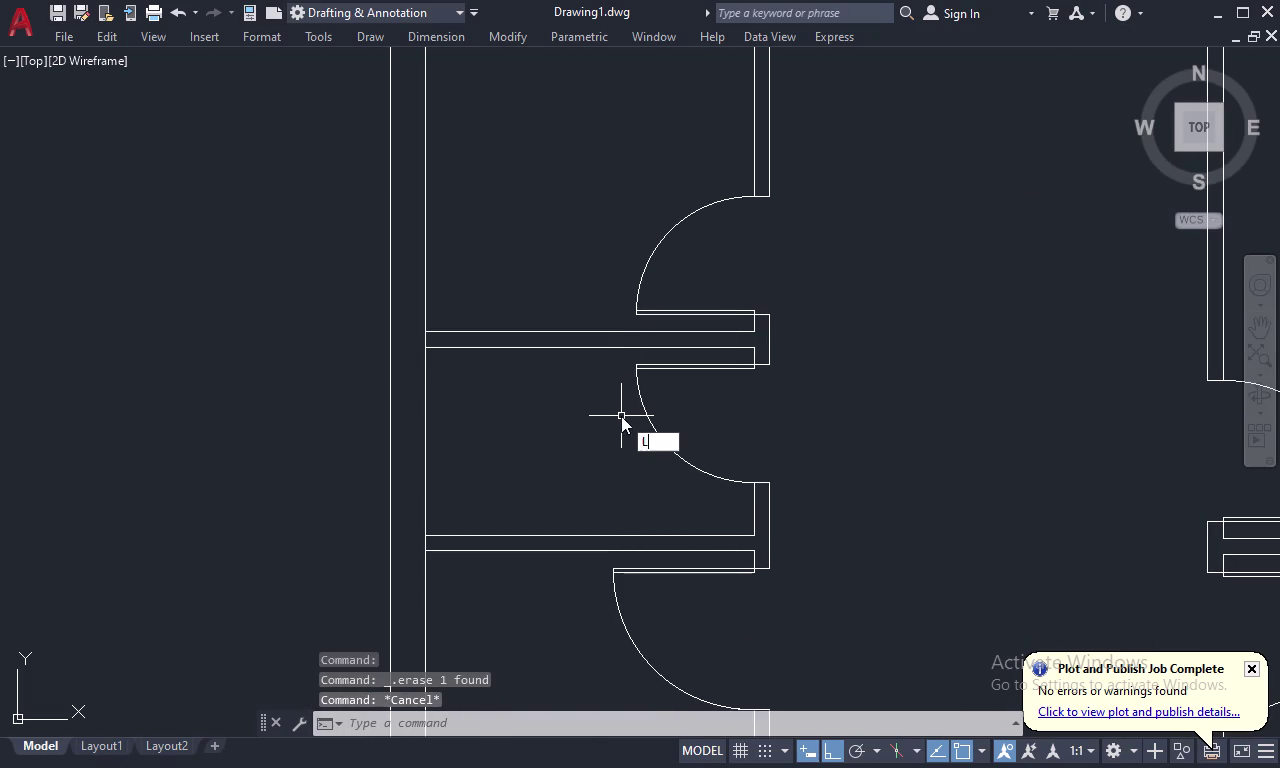
text(T)
key(space)
click(796, 203)
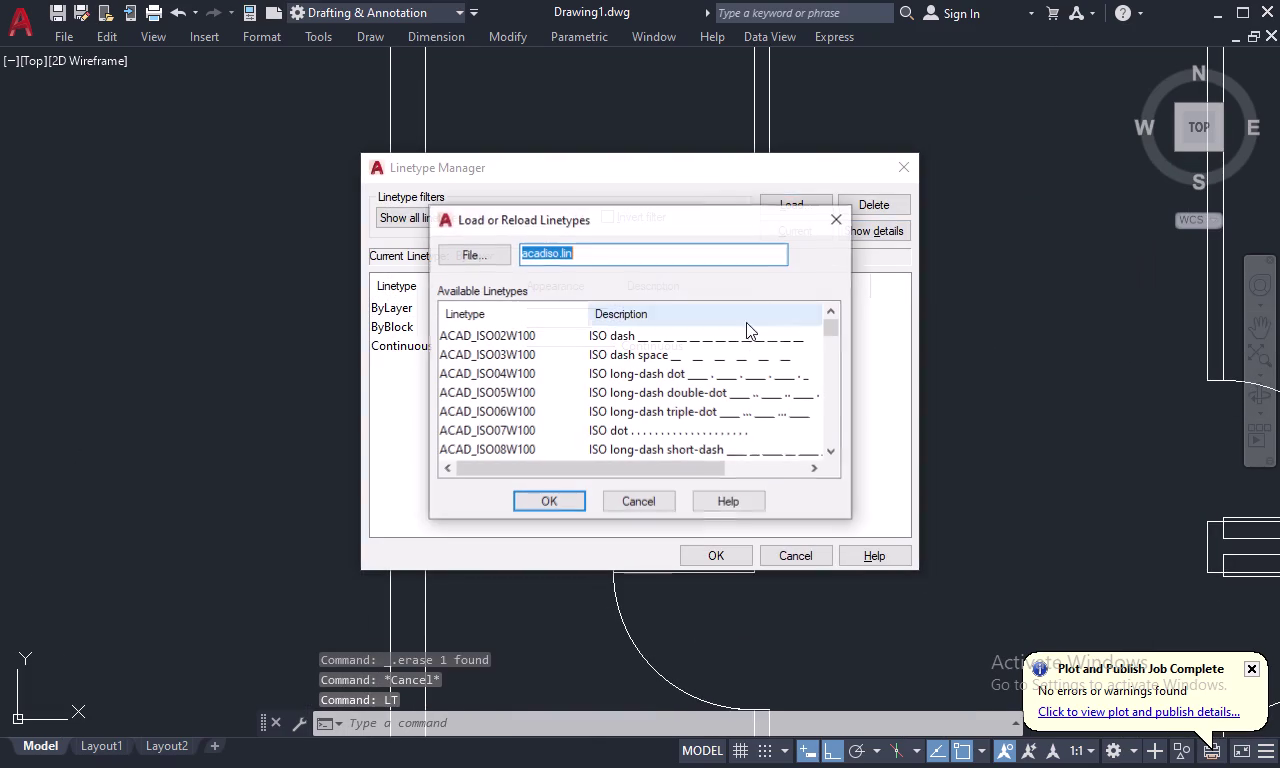
Load the ACAD_ISO02W100 dashed linetype and close the linetype dialogs.
click(728, 344)
click(566, 504)
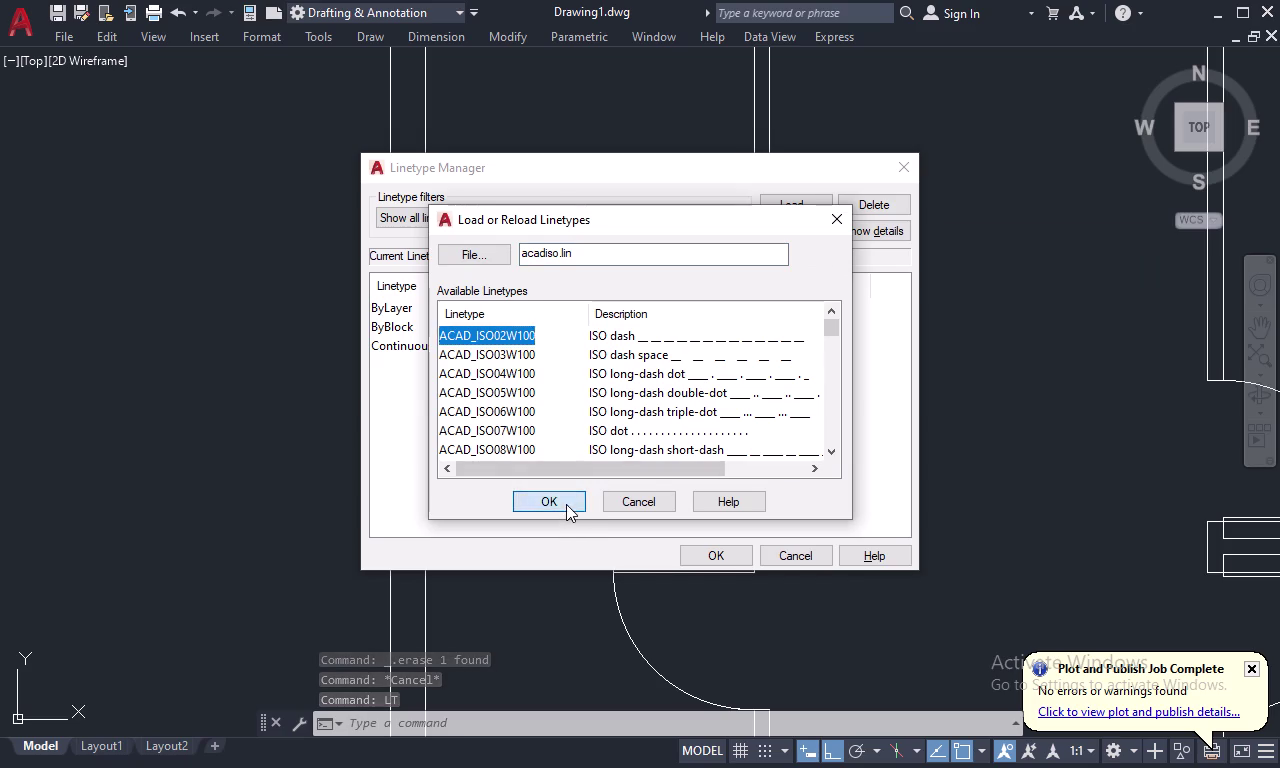
click(730, 560)
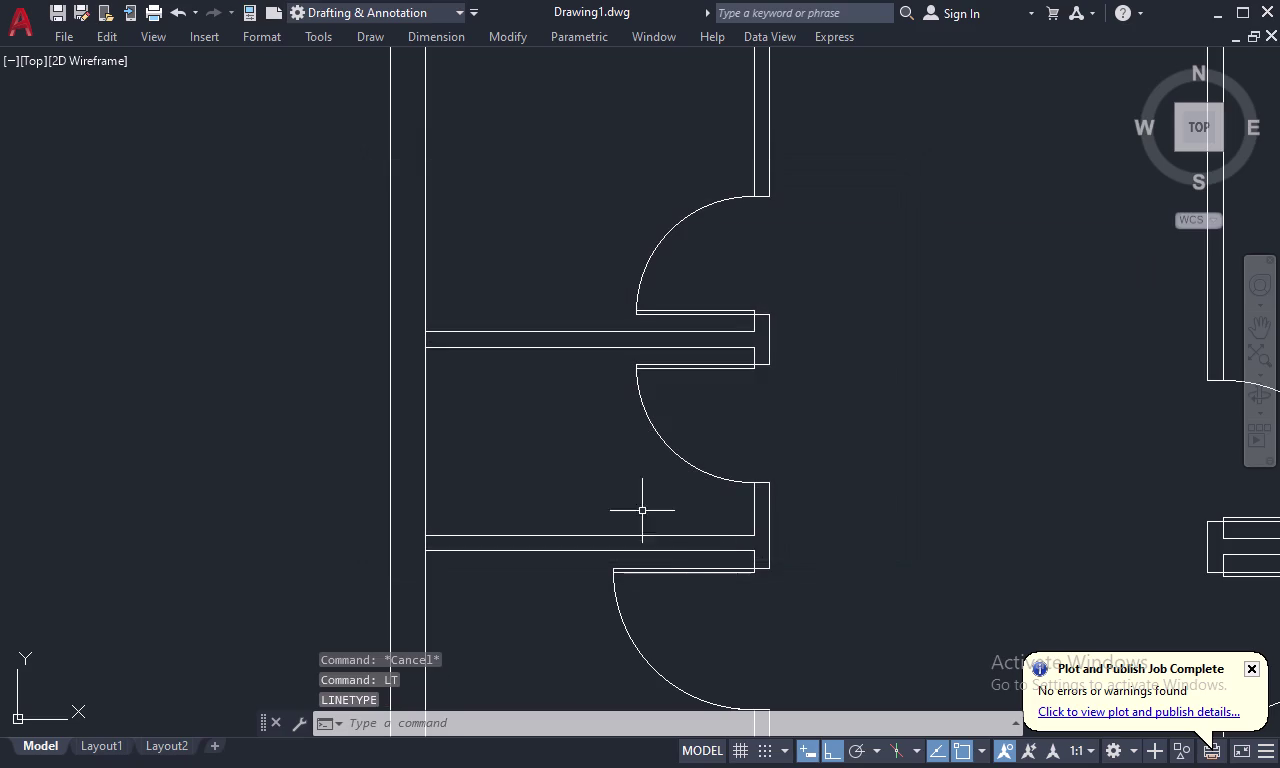
scroll(down, 3)
scroll(up, 3)
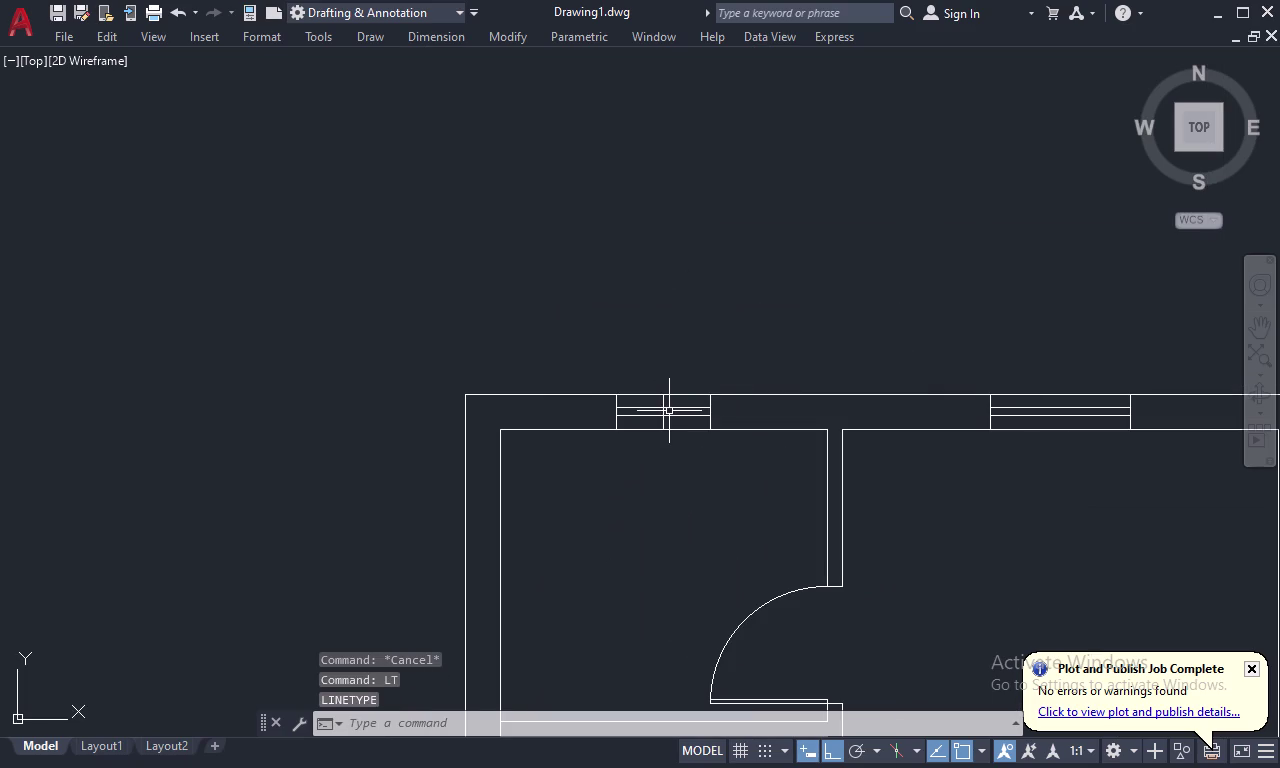
Give the two top-window glazing lines the ACAD_ISO dashed linetype and linetype scale 0.8.
click(678, 409)
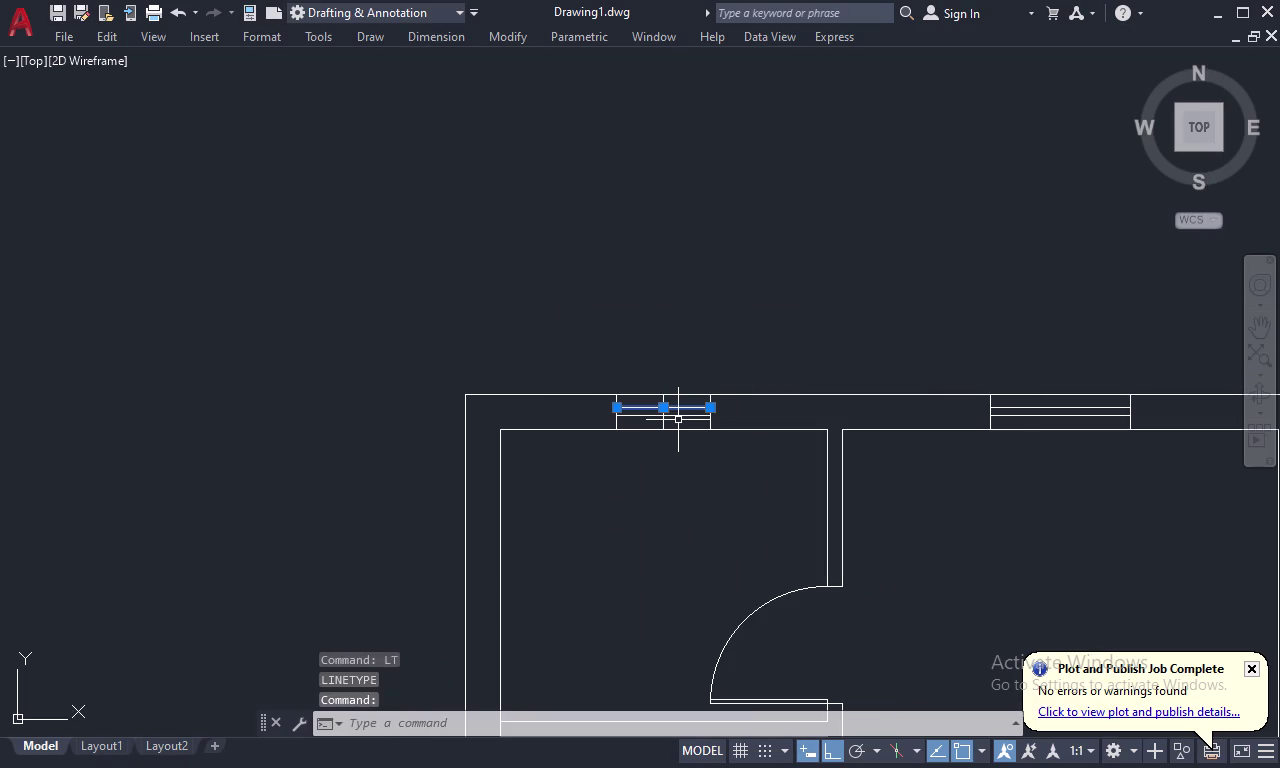
click(682, 420)
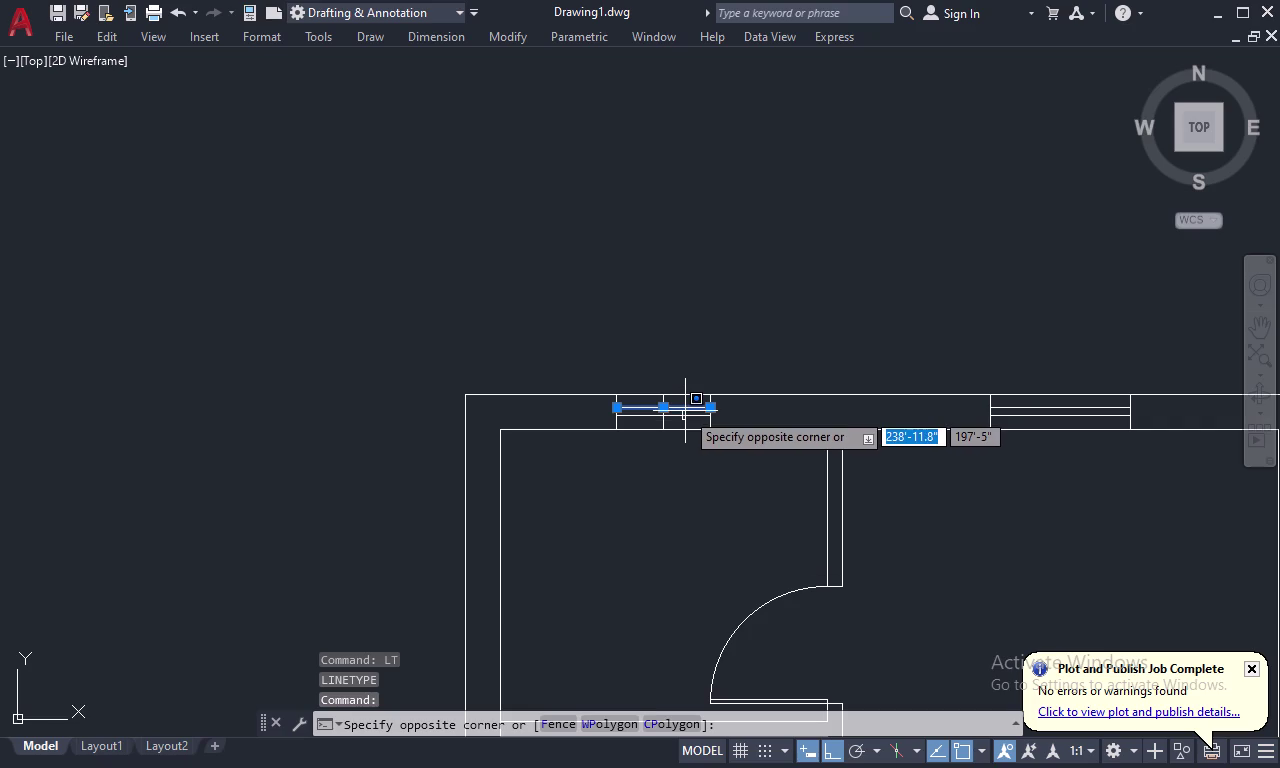
click(685, 411)
click(685, 415)
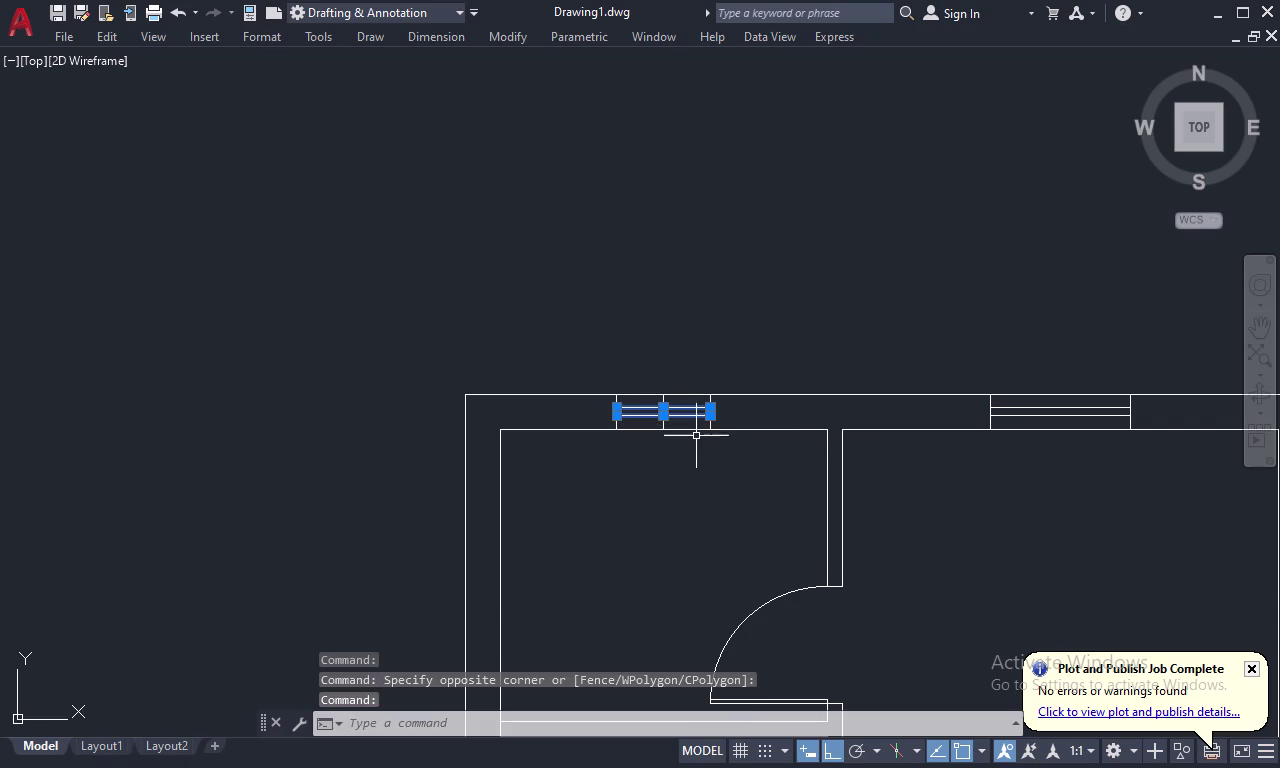
key(ctrl+1)
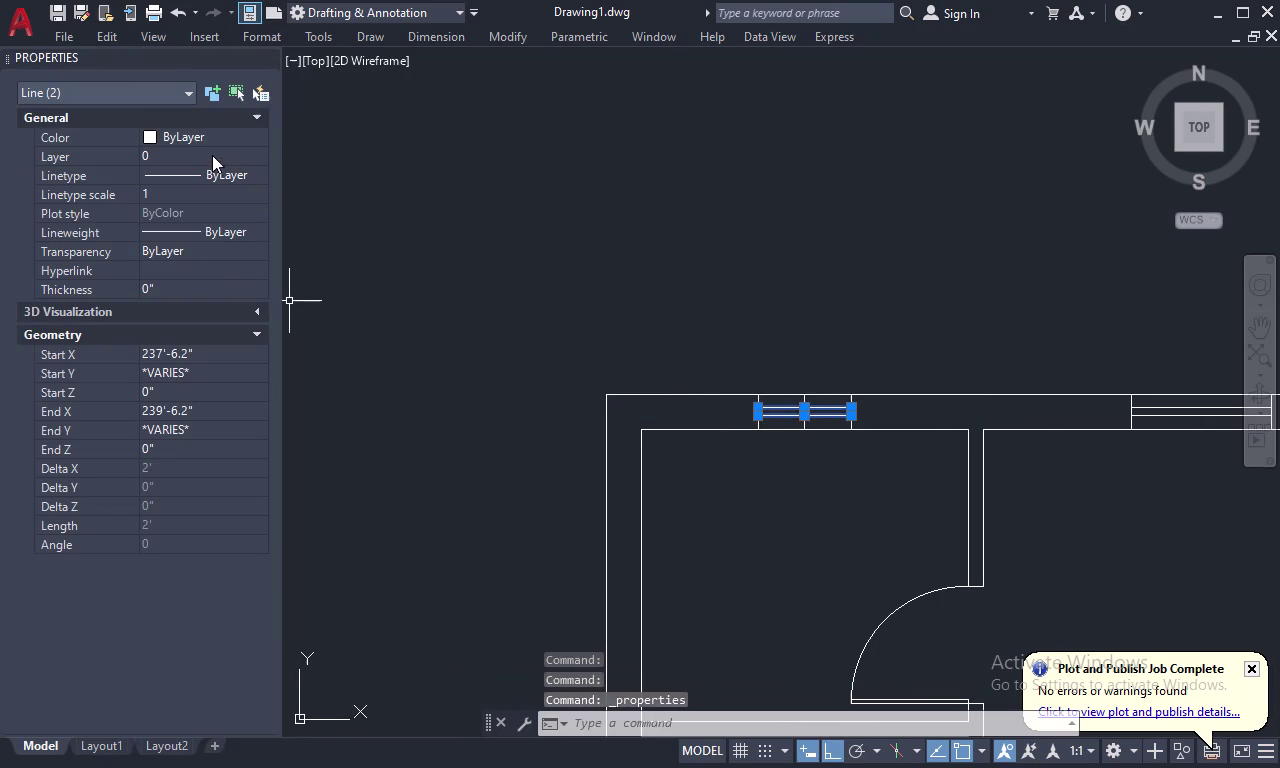
click(242, 172)
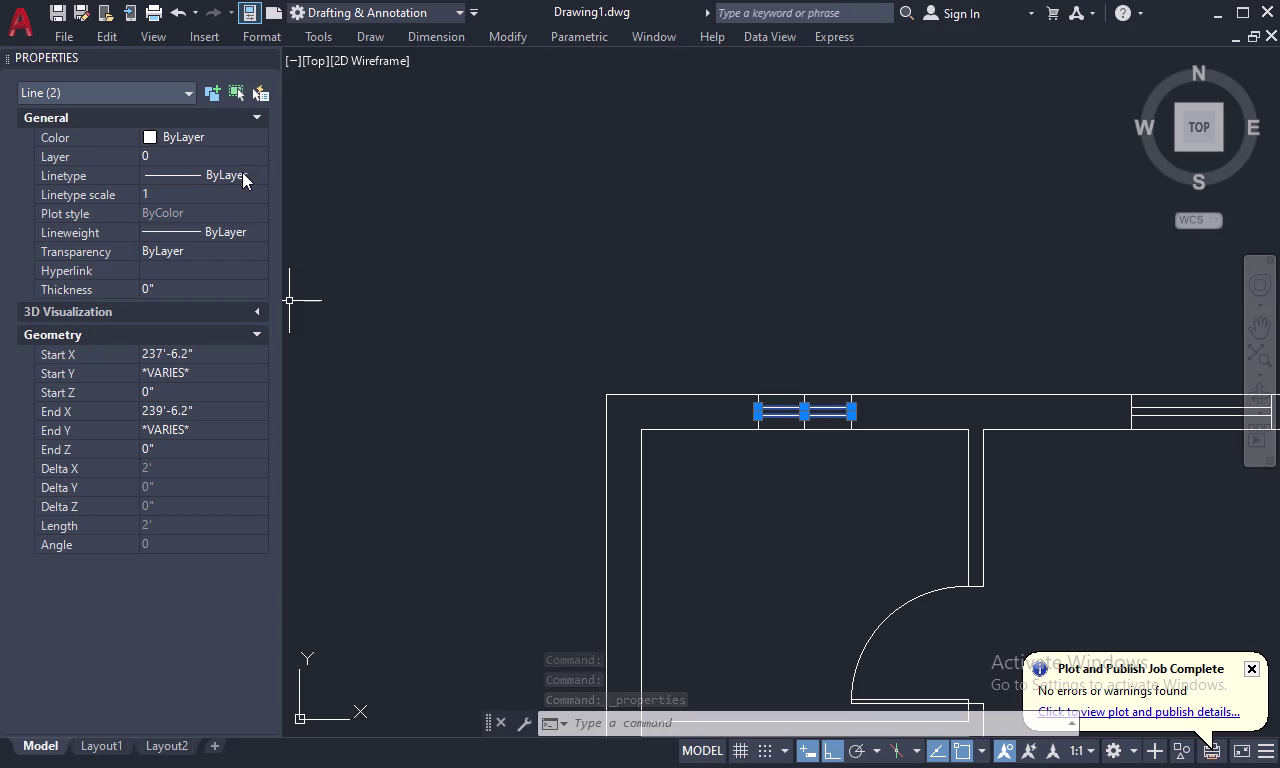
click(260, 180)
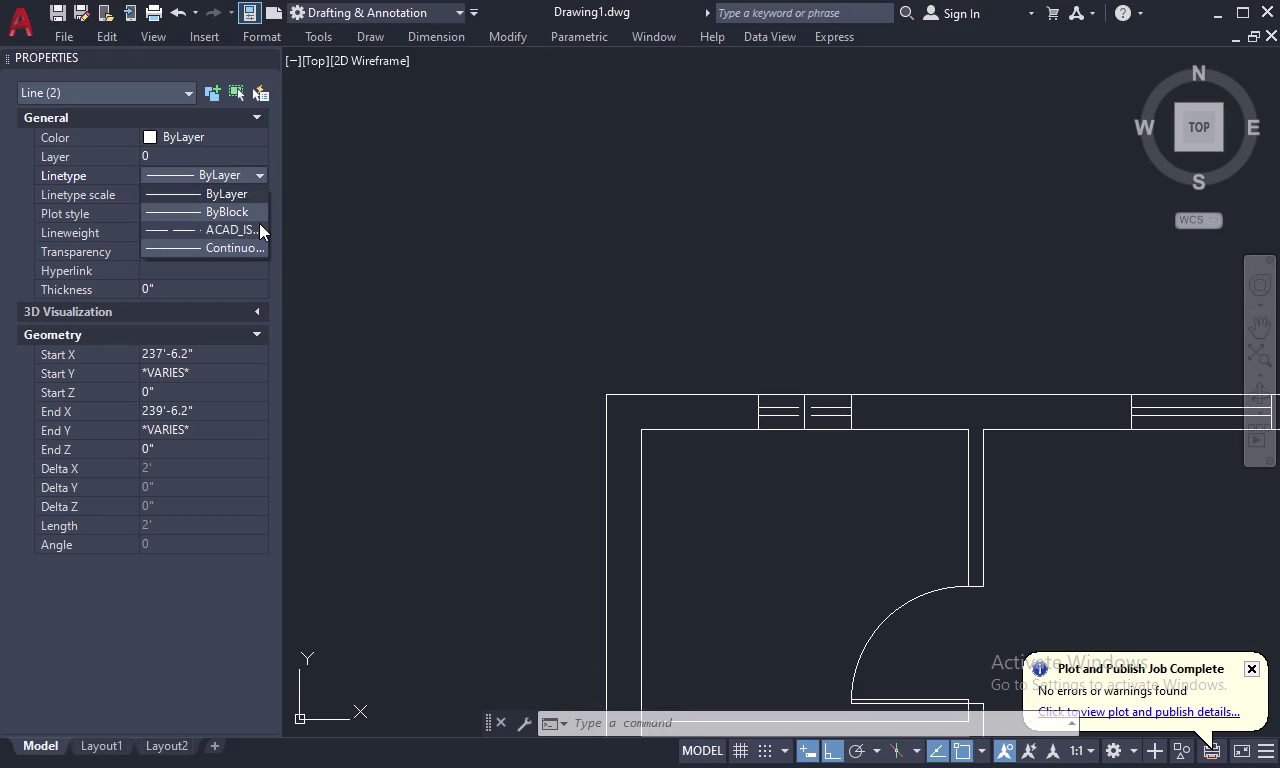
click(259, 223)
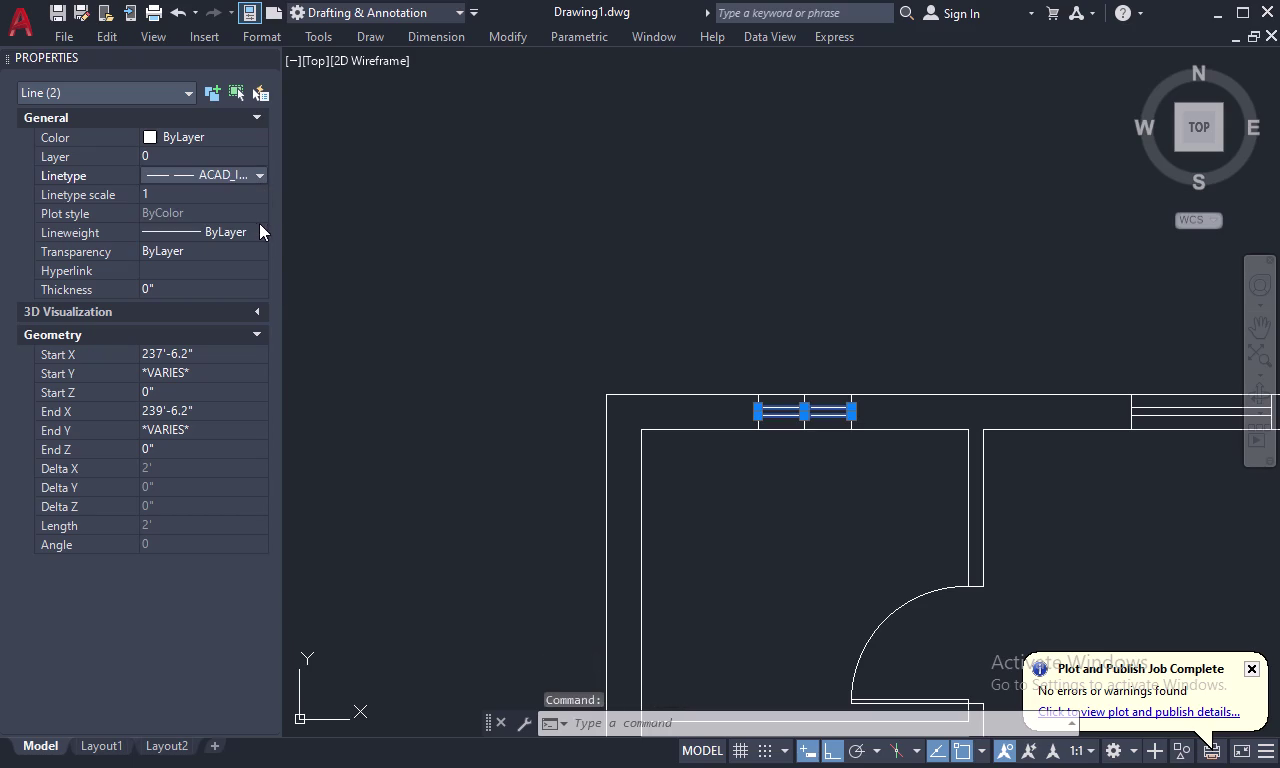
click(184, 187)
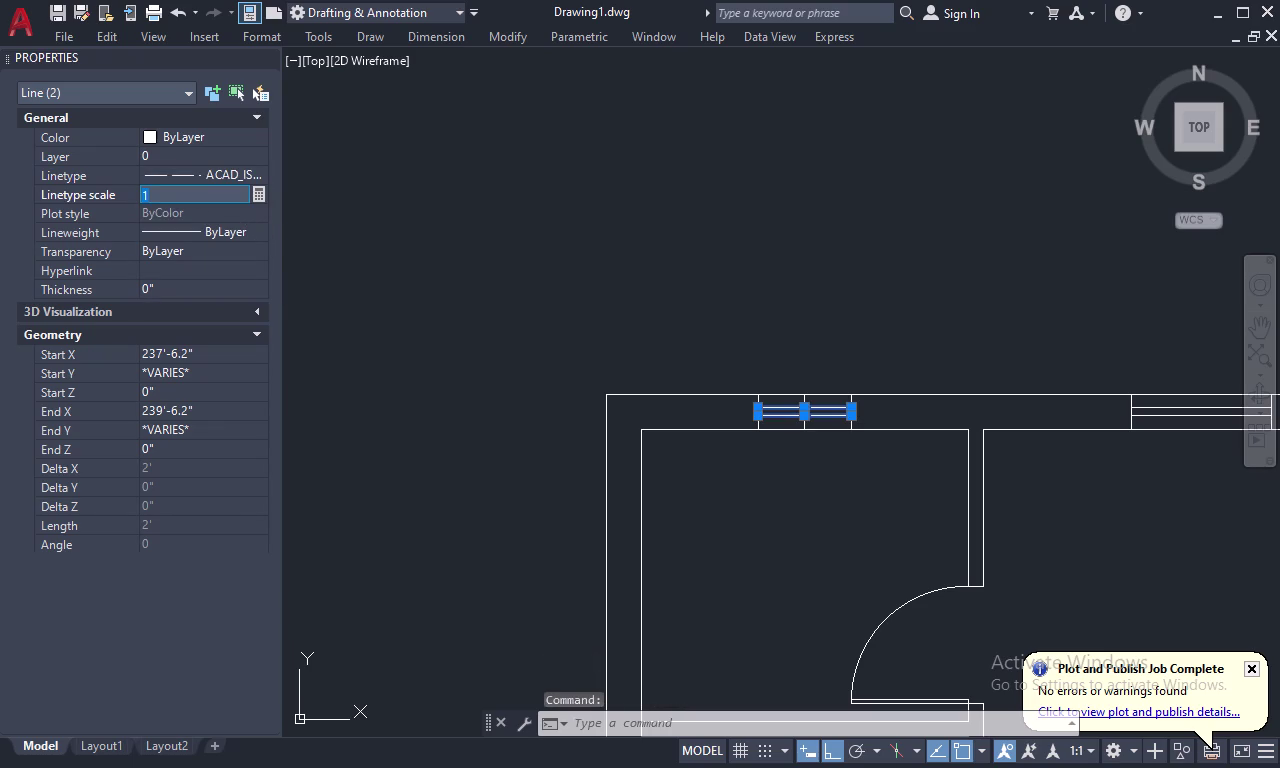
key(BackSpace)
text(.8)
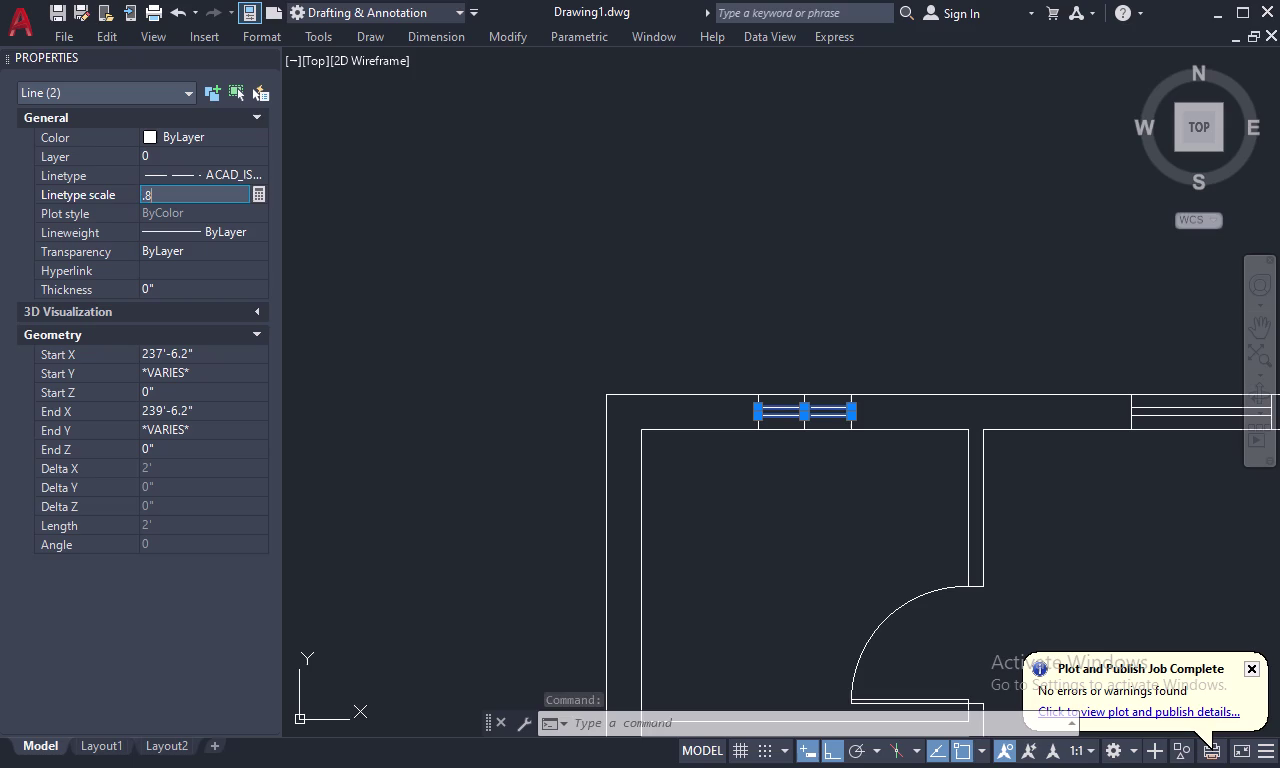
key(Return)
key(Escape)
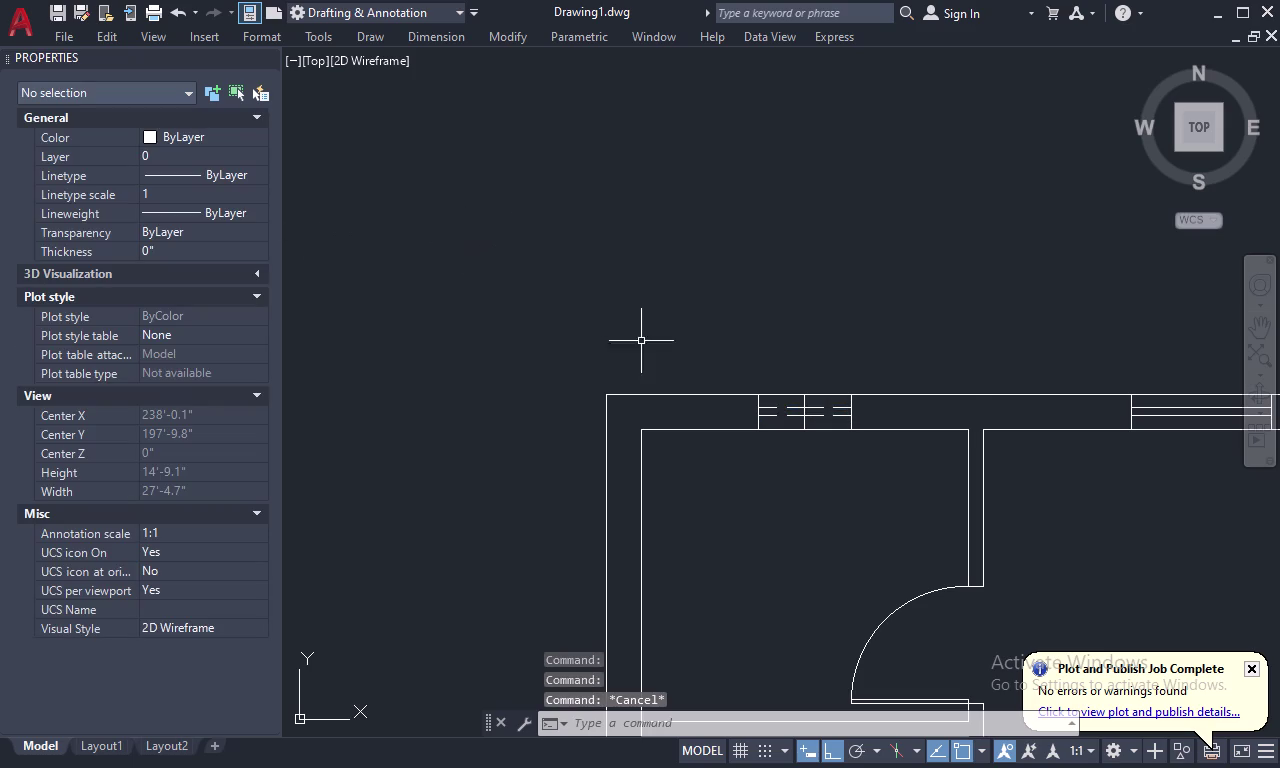
scroll(up, 3)
click(836, 409)
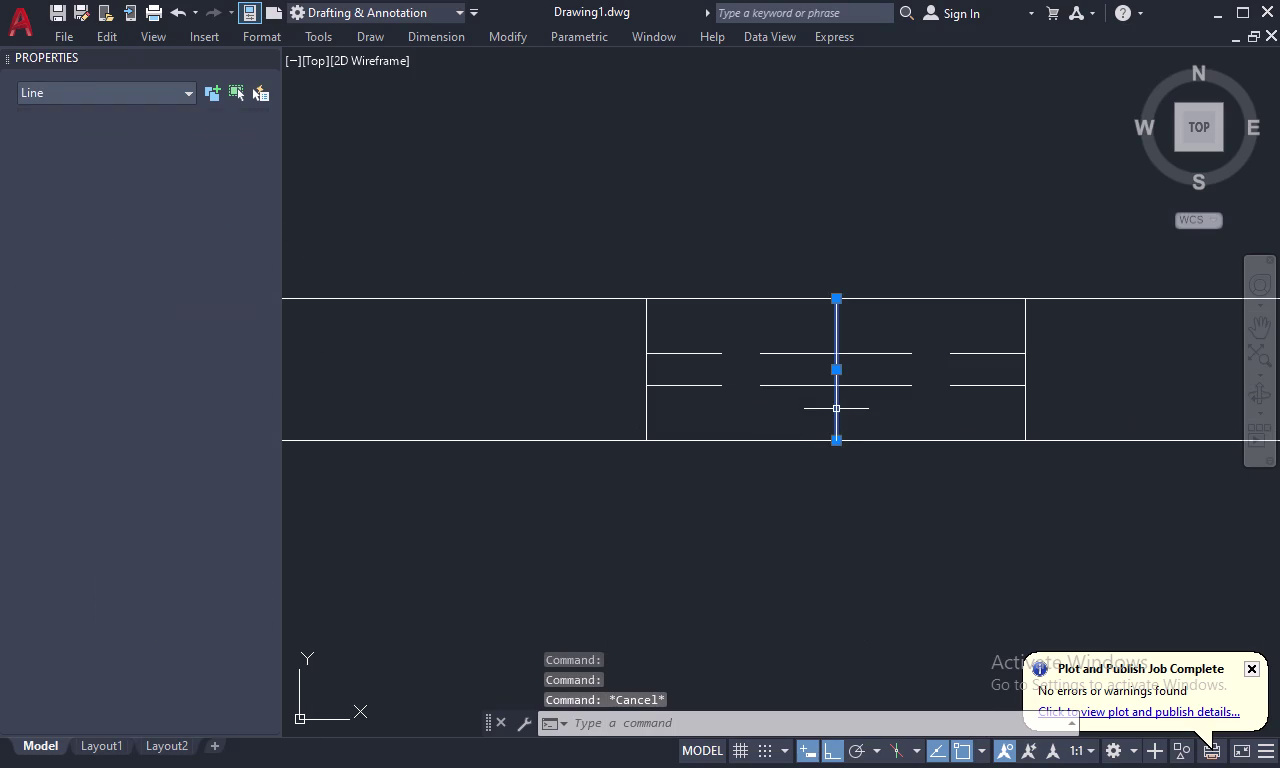
key(Delete)
scroll(down, 3)
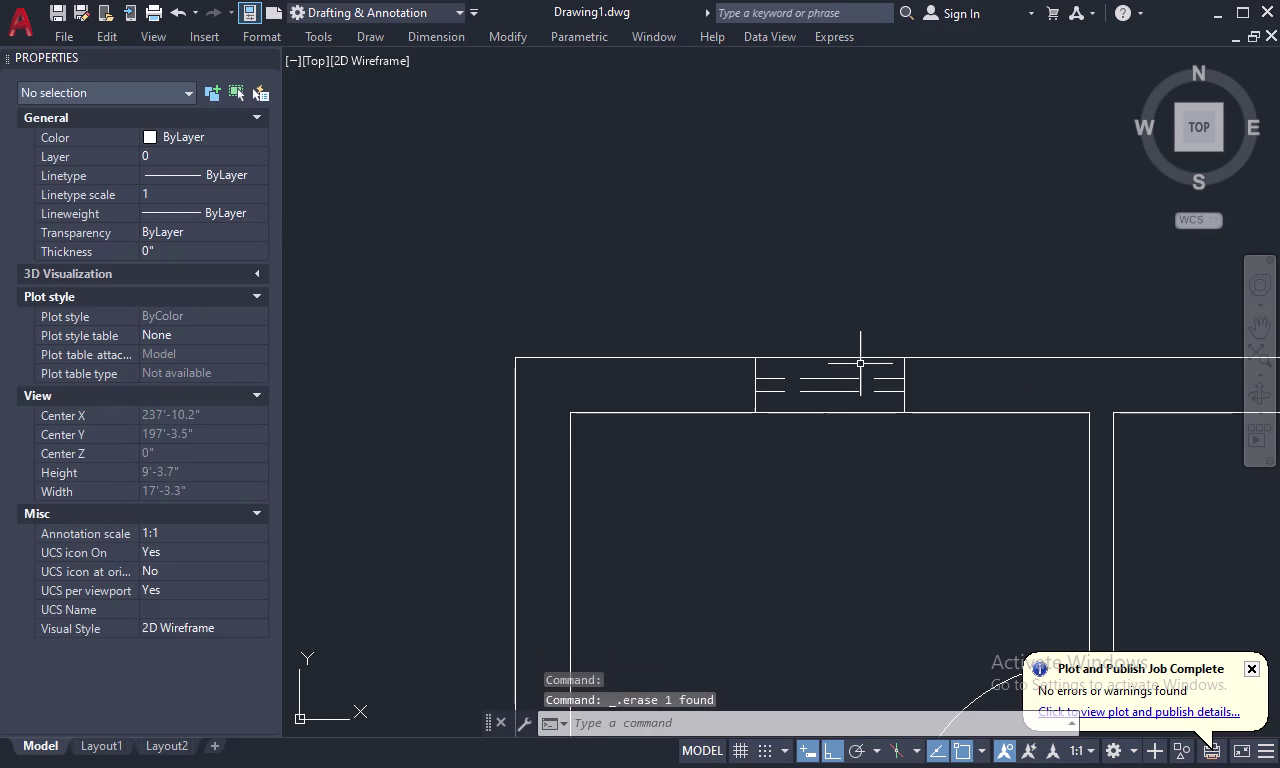
drag(862, 361, 822, 397)
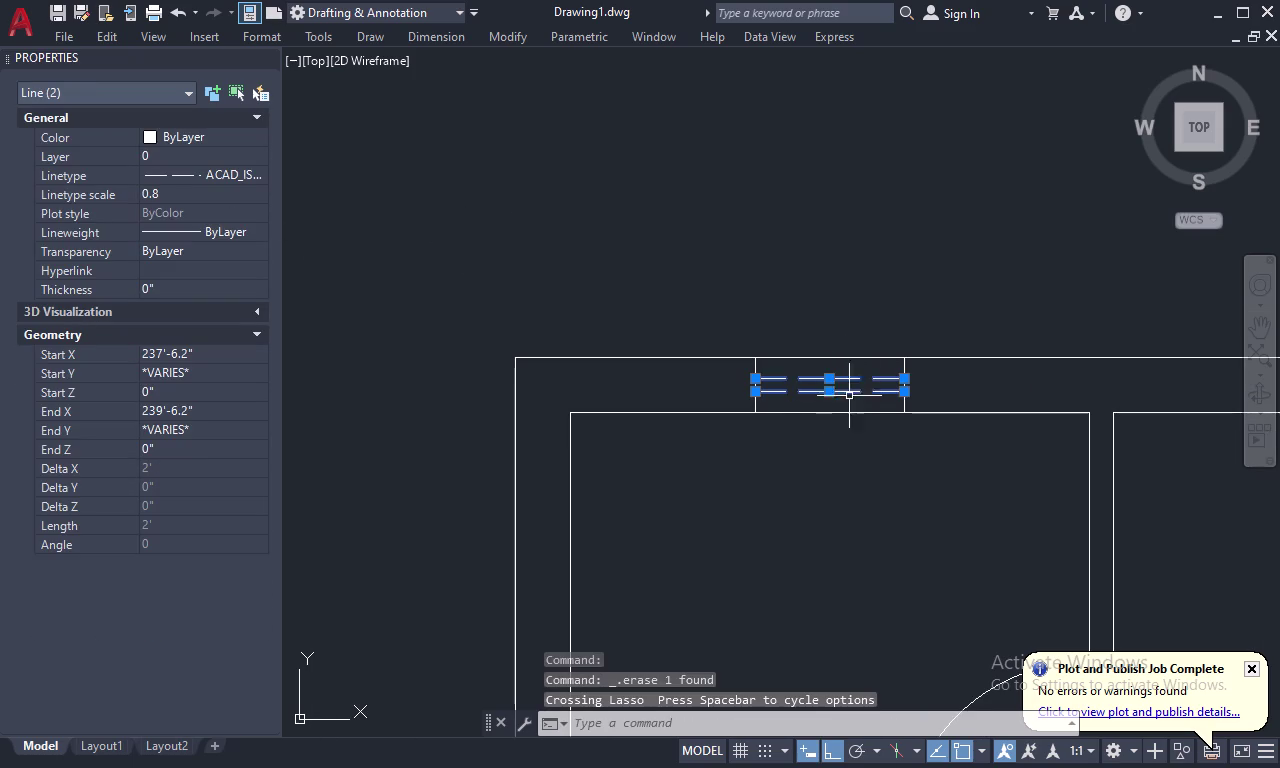
key(Escape)
key(Escape)
key(ctrl+z)
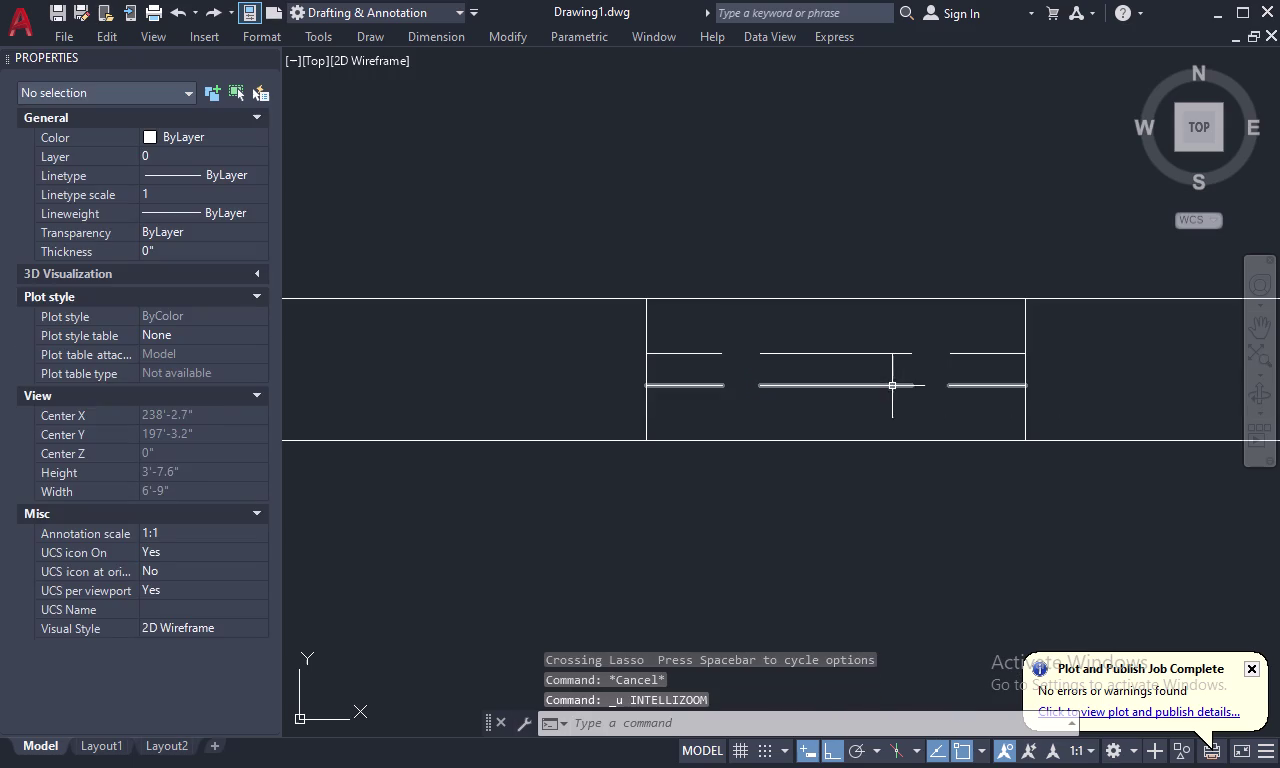
key(ctrl+z)
drag(909, 338, 886, 398)
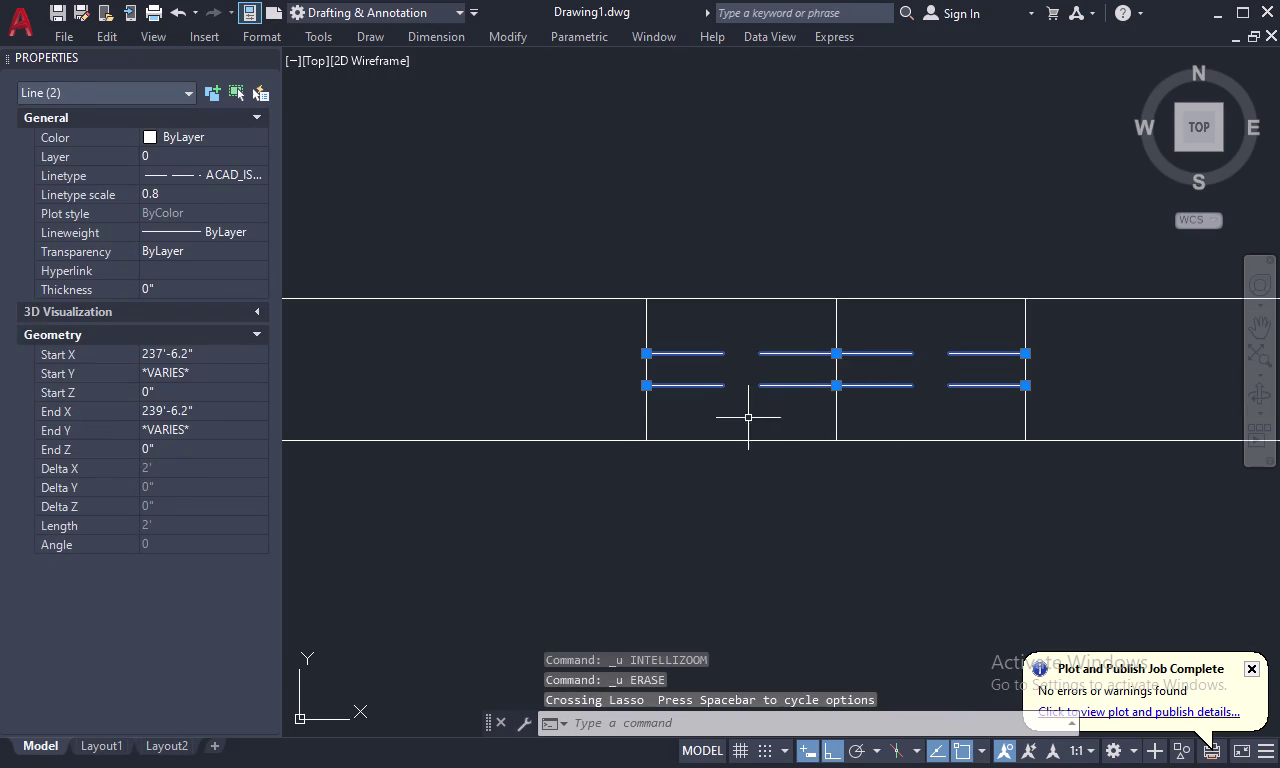
drag(675, 410, 608, 416)
drag(1063, 386, 970, 408)
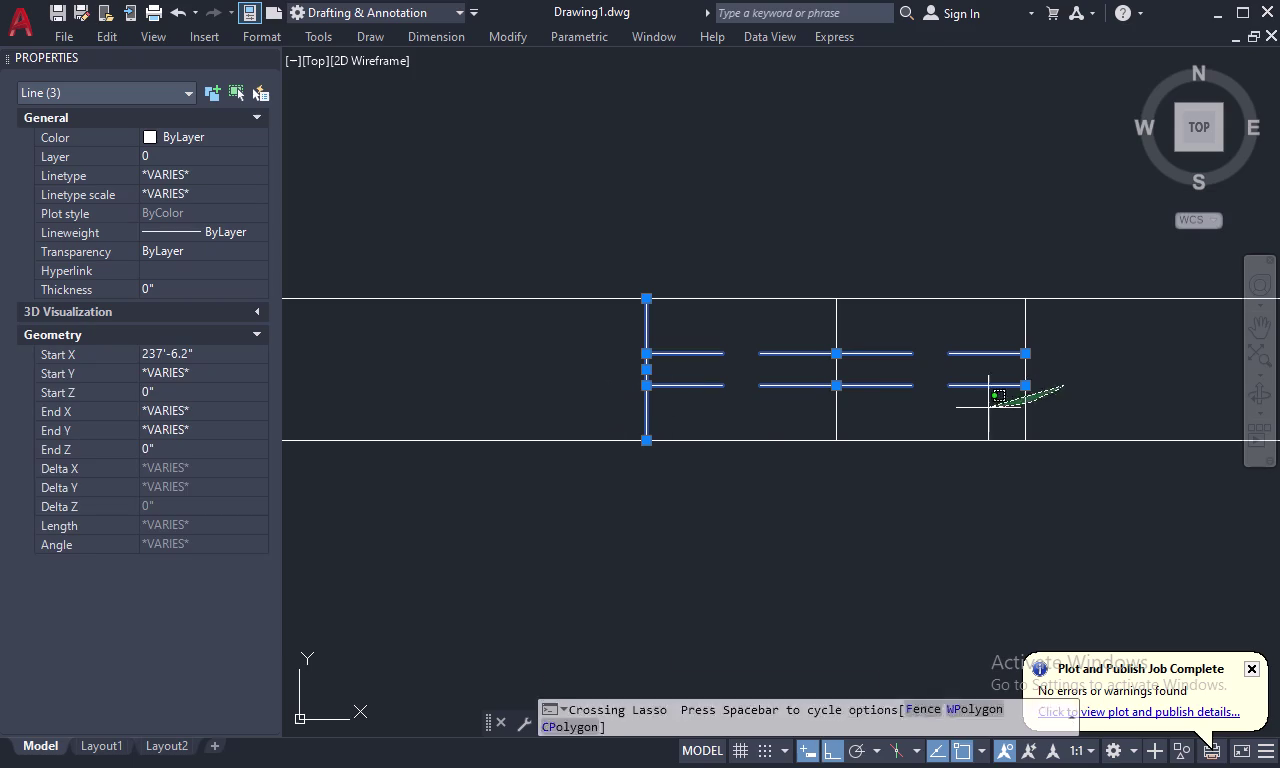
drag(970, 408, 967, 408)
right_click(912, 330)
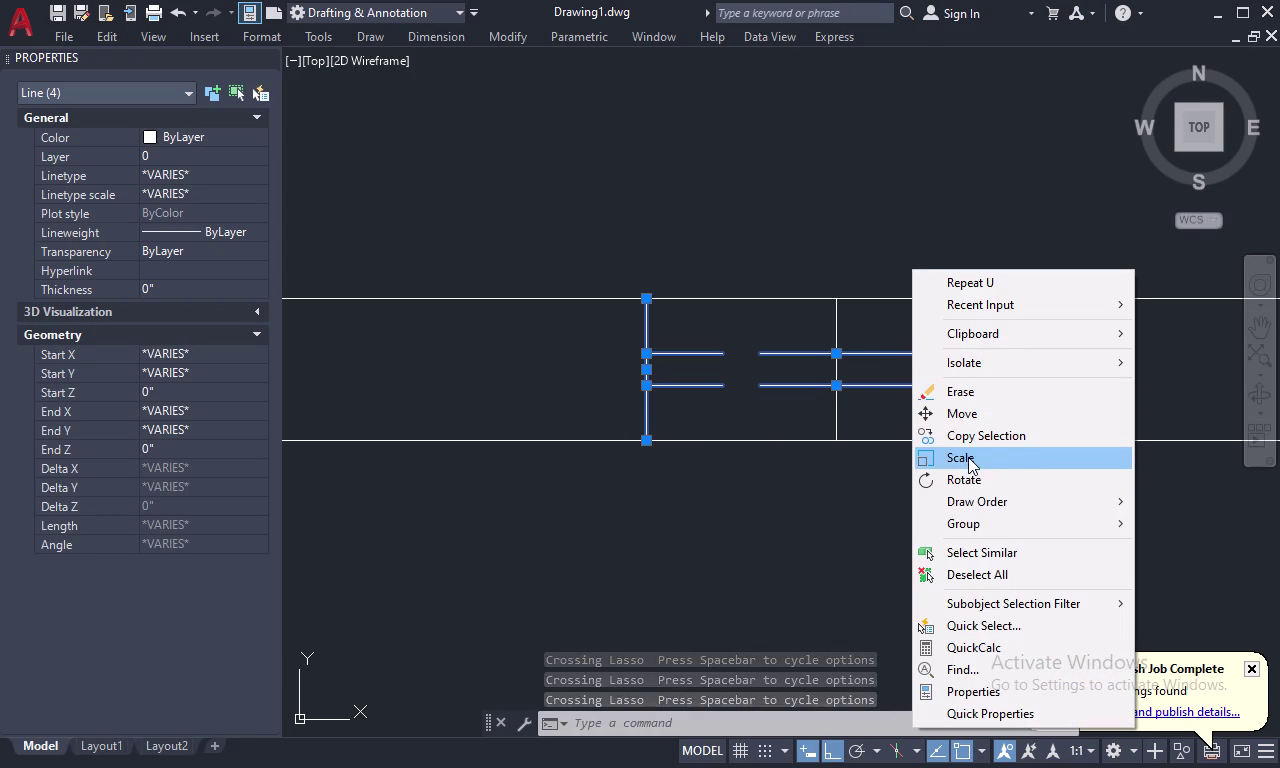
Copy the dashed window from the top wall into the bottom exterior wall.
click(981, 432)
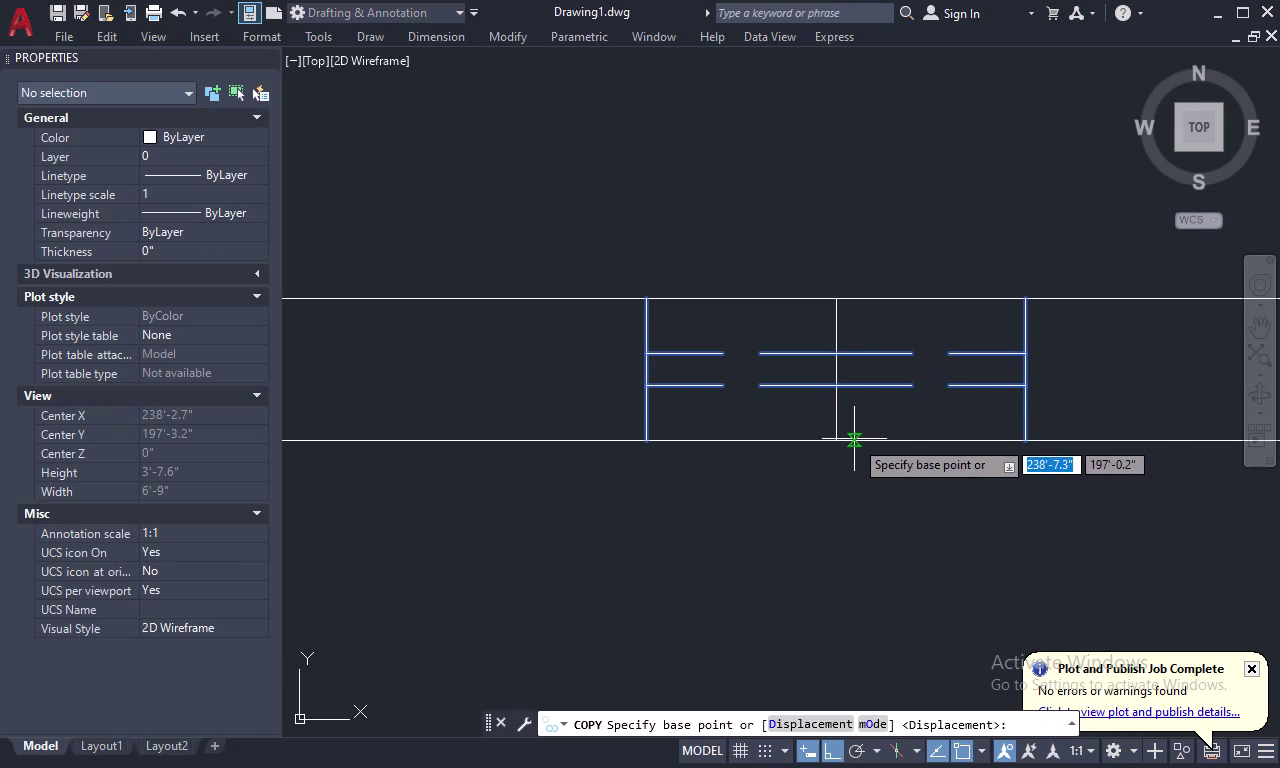
click(837, 300)
scroll(down, 3)
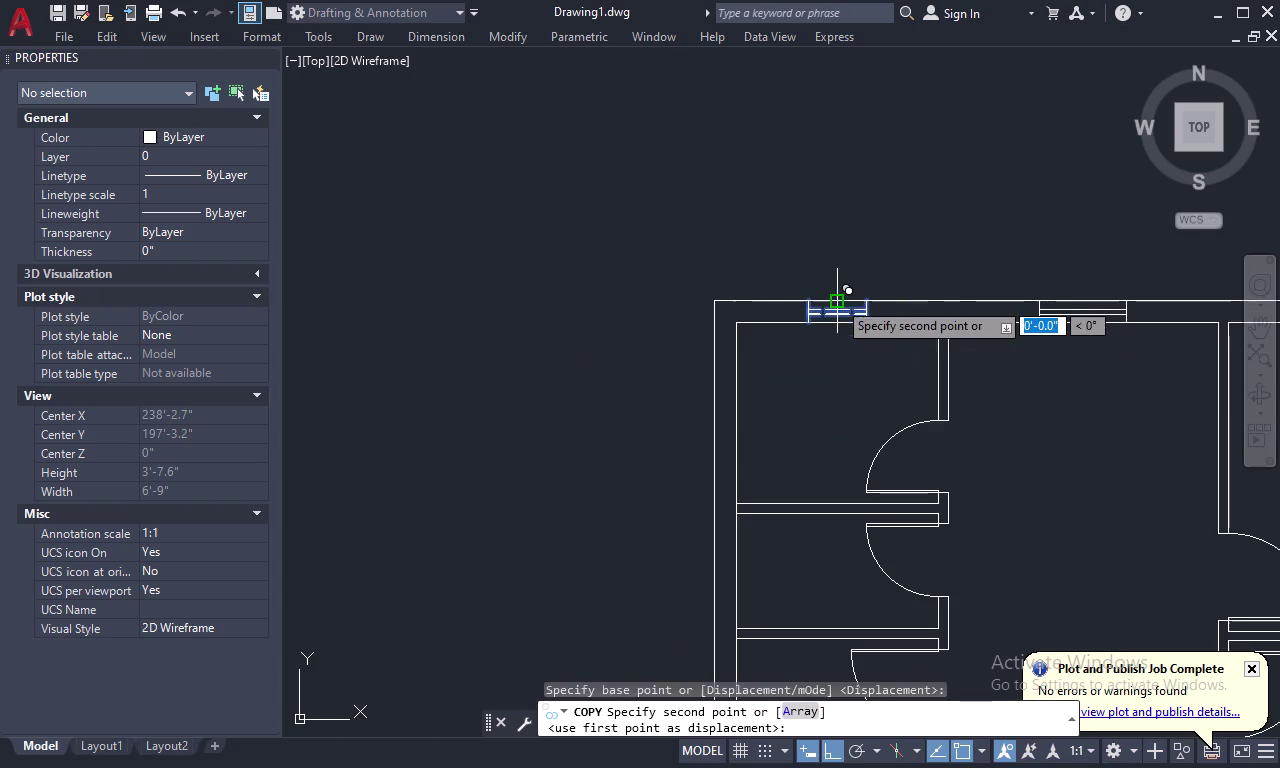
middle_drag(1001, 470, 927, 275)
middle_drag(1052, 574, 1025, 538)
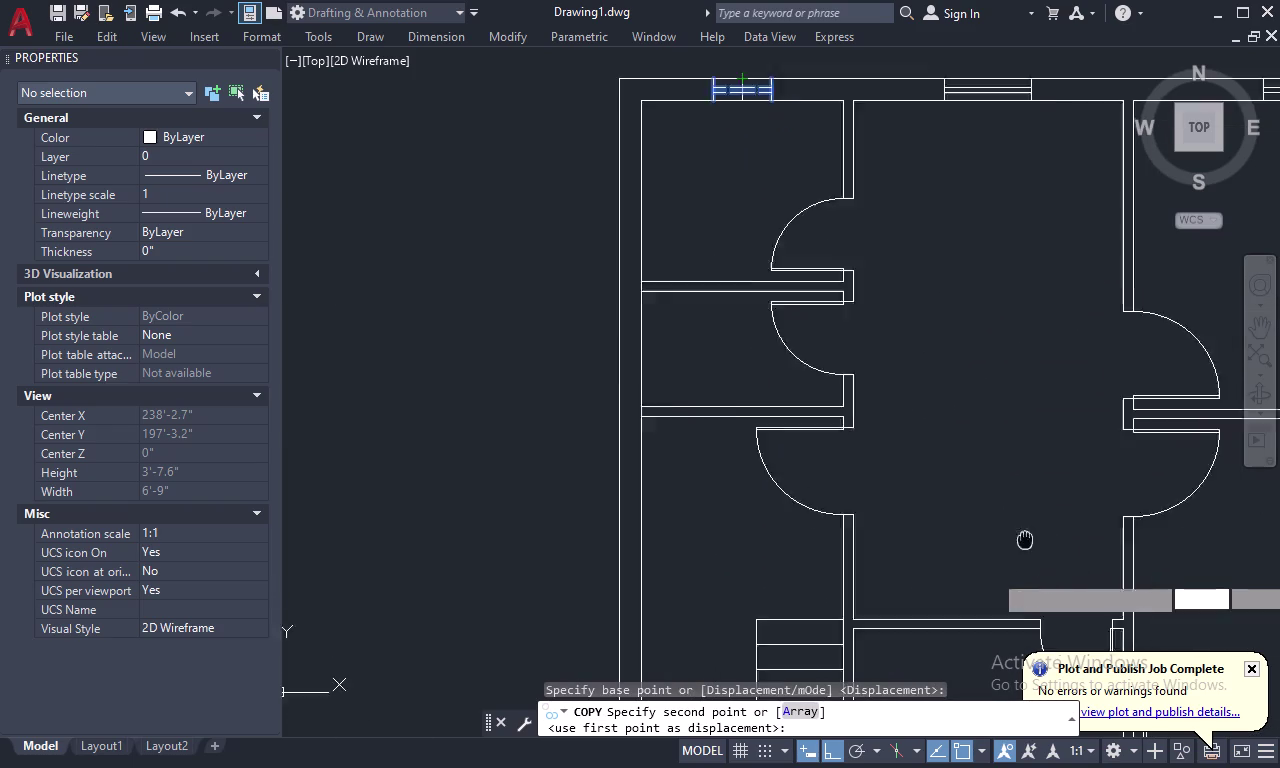
middle_drag(1025, 538, 910, 381)
middle_drag(900, 572, 838, 391)
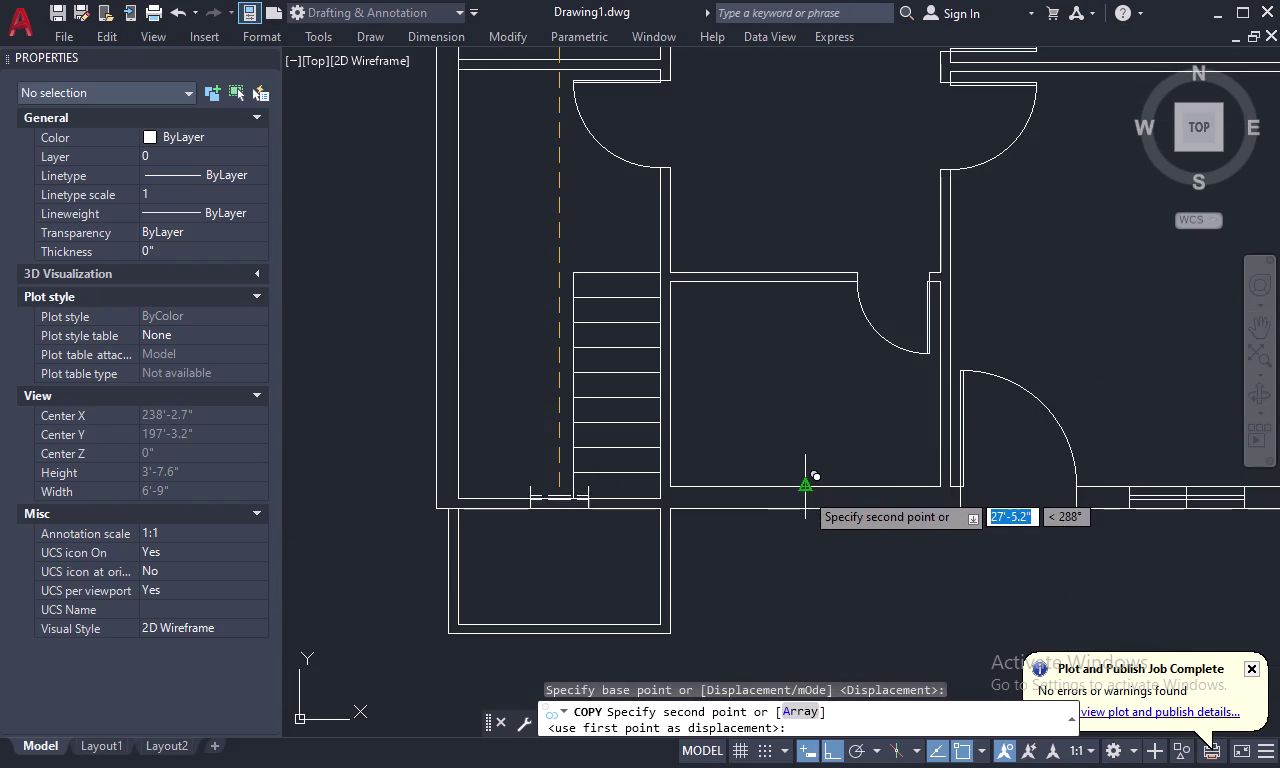
click(806, 491)
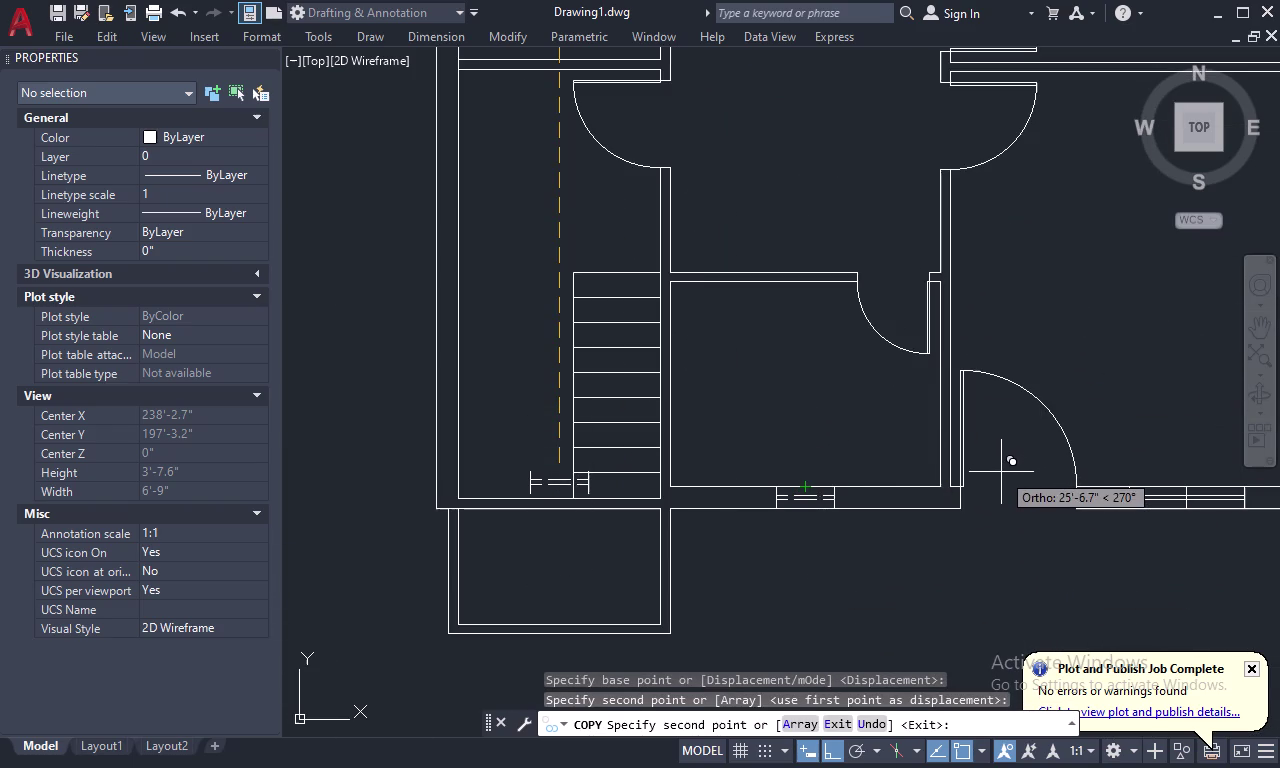
key(Escape)
scroll(down, 3)
middle_drag(840, 425, 942, 478)
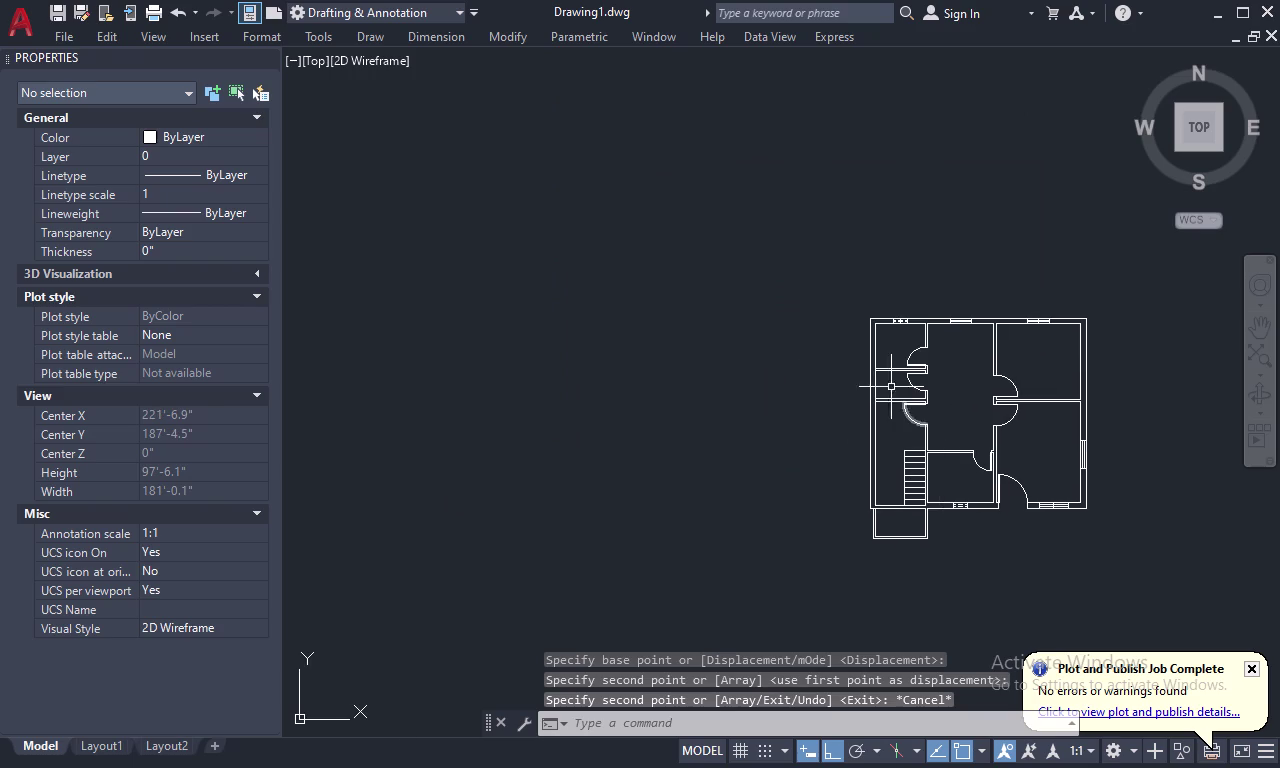
Select the dashed window lines and both window jambs.
scroll(up, 3)
scroll(up, 3)
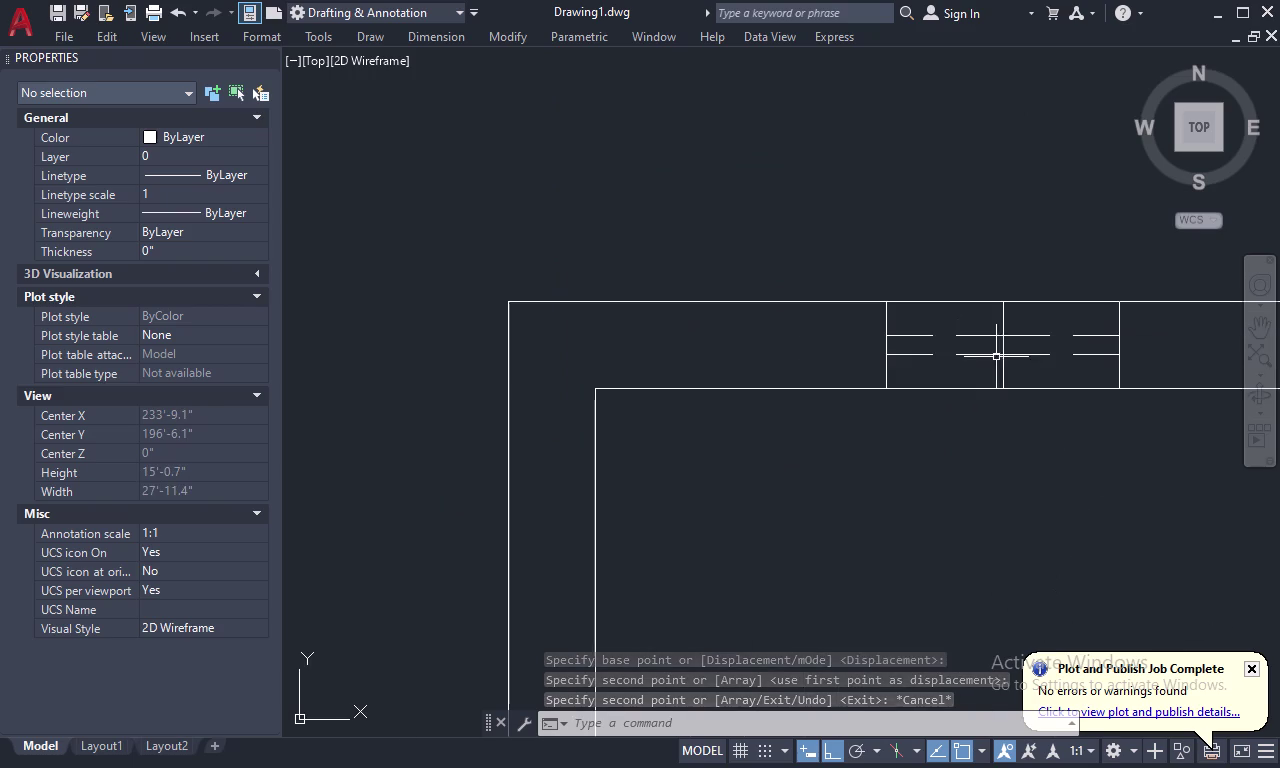
drag(1070, 325, 1042, 364)
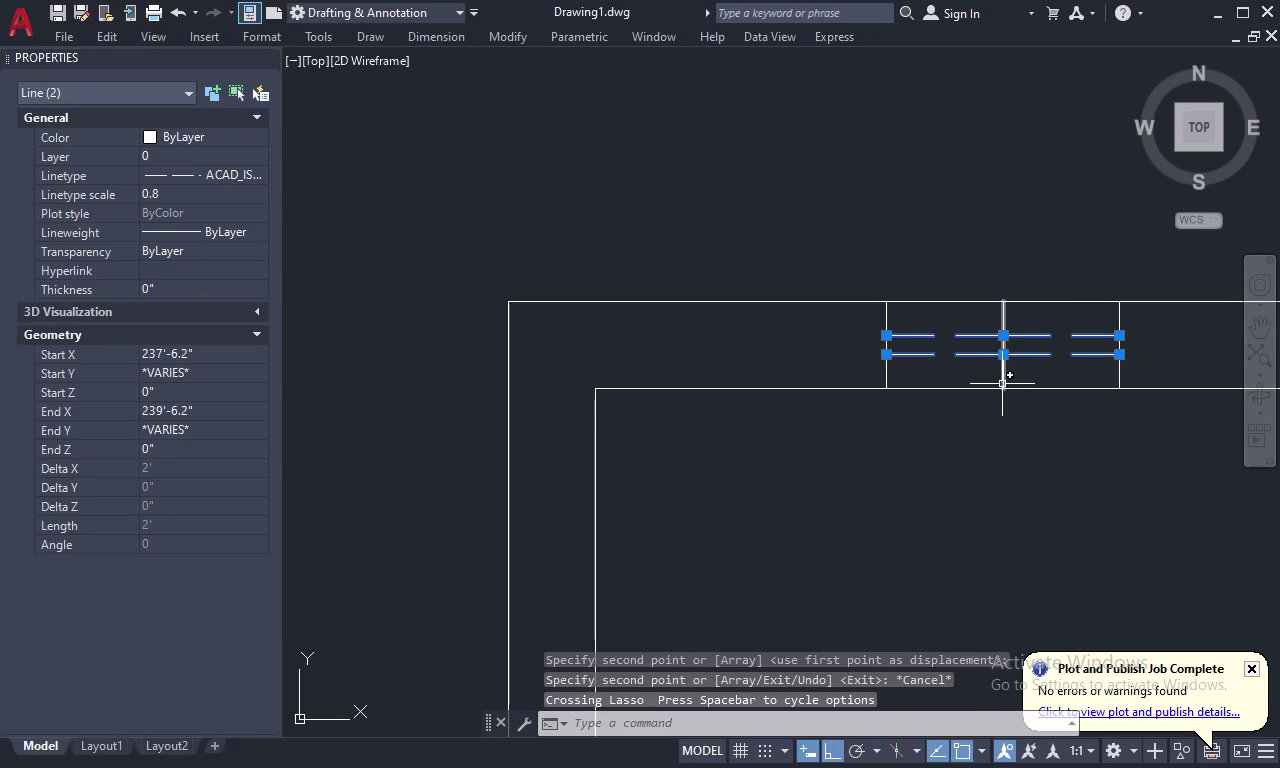
drag(909, 313, 847, 337)
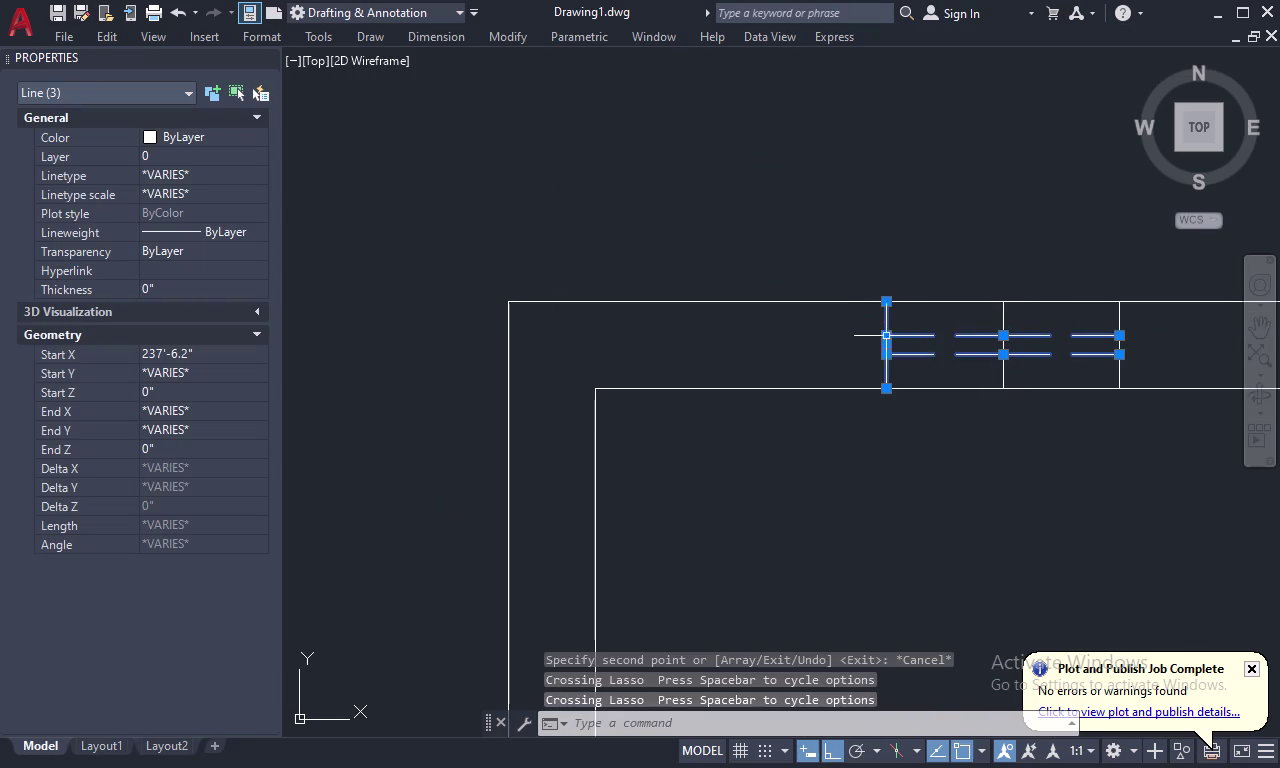
drag(1167, 330, 1089, 334)
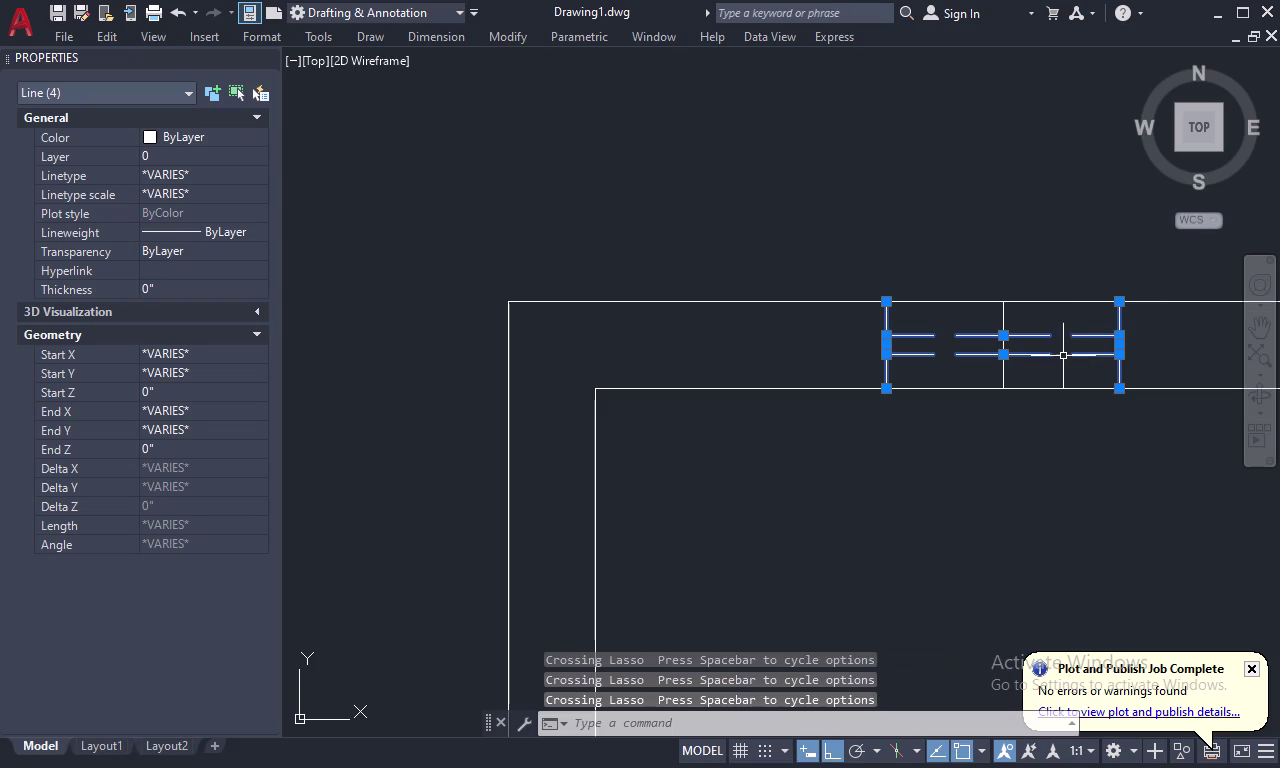
Start copying the window from the wall corner toward the left wall, cancel, and start TRIM.
right_click(1013, 242)
click(1091, 403)
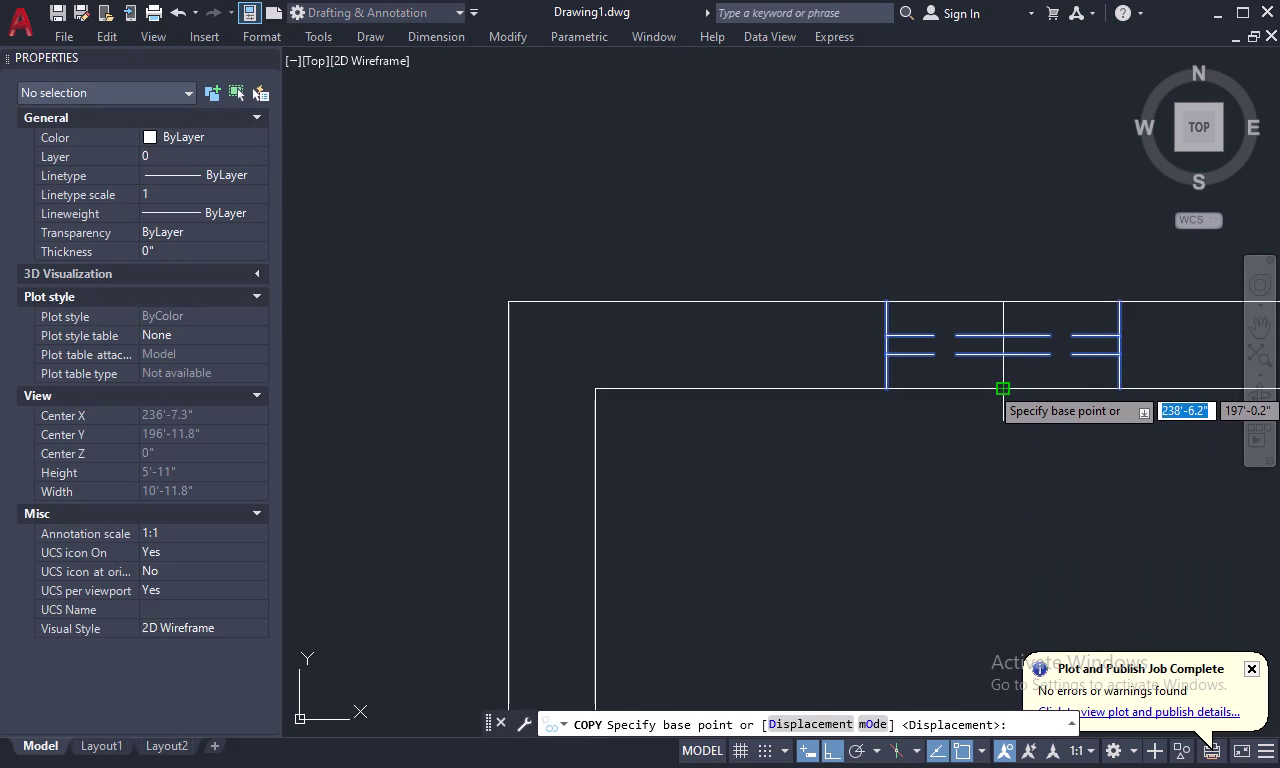
click(1004, 385)
scroll(down, 3)
middle_drag(951, 460, 950, 384)
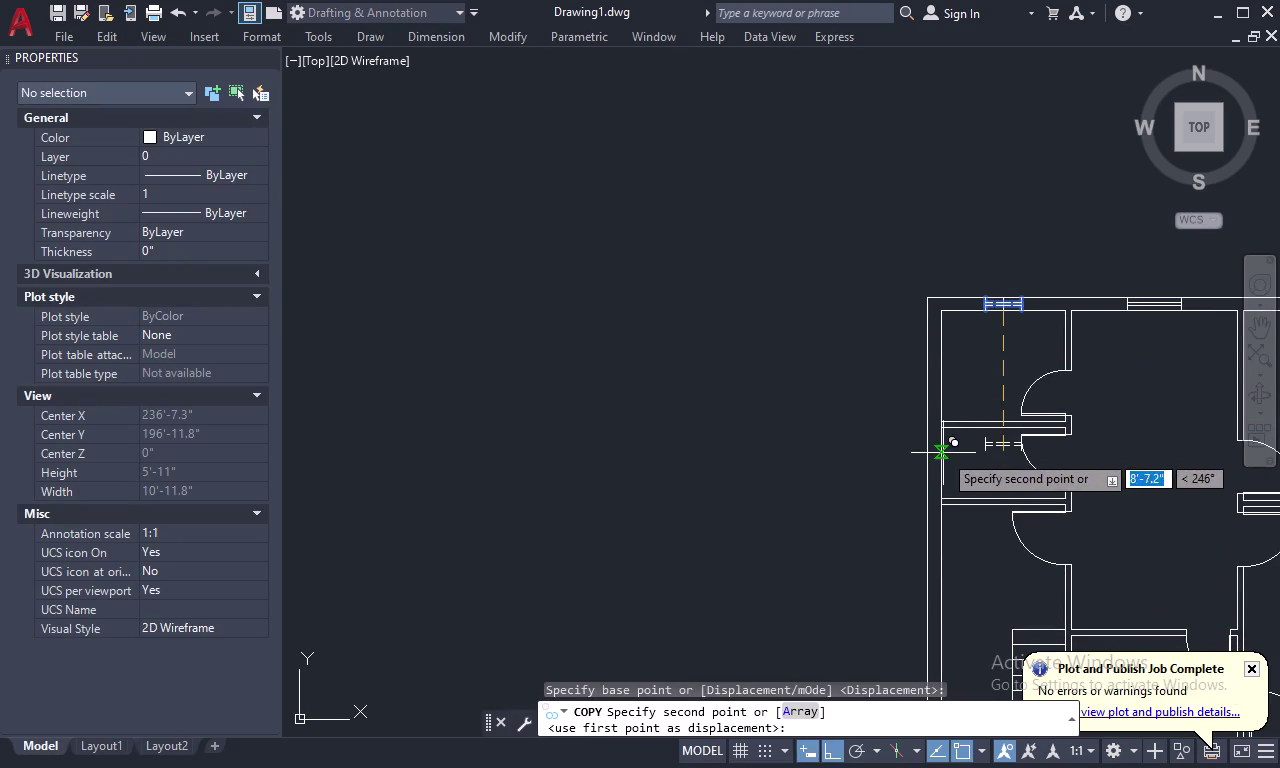
scroll(up, 3)
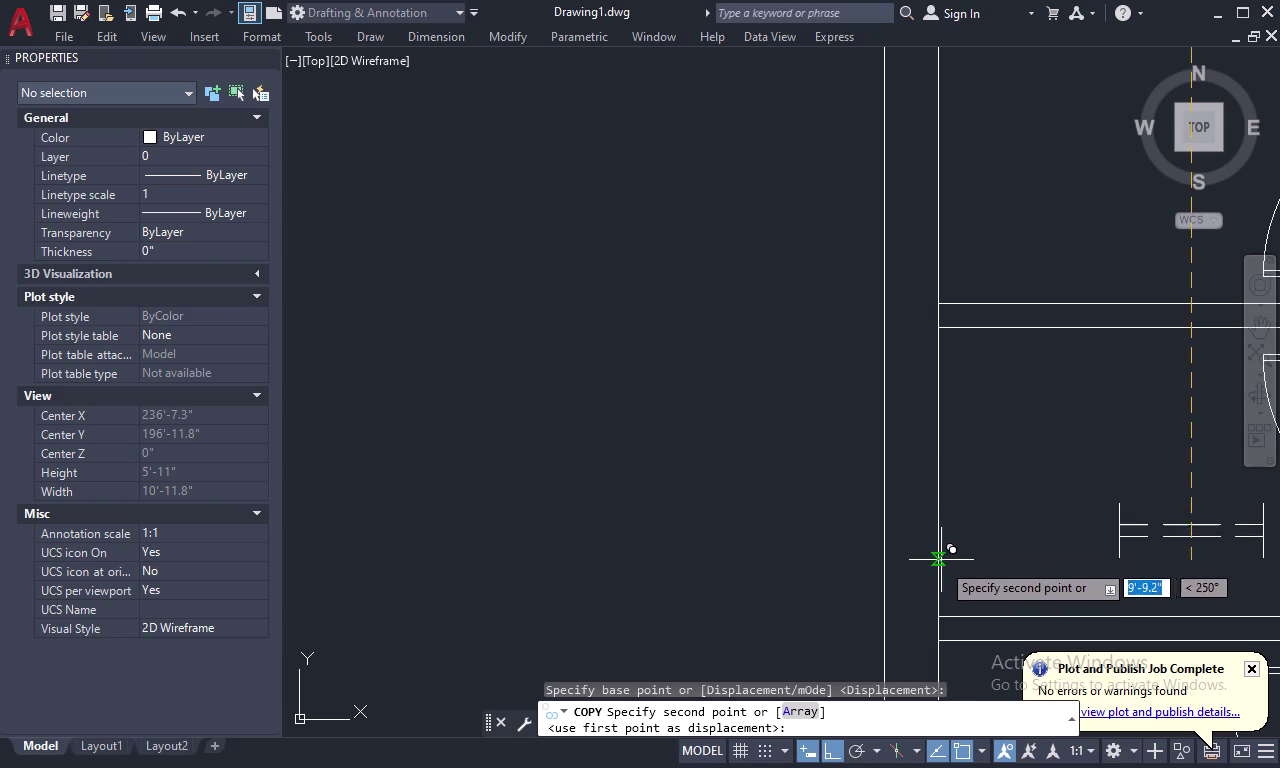
key(Escape)
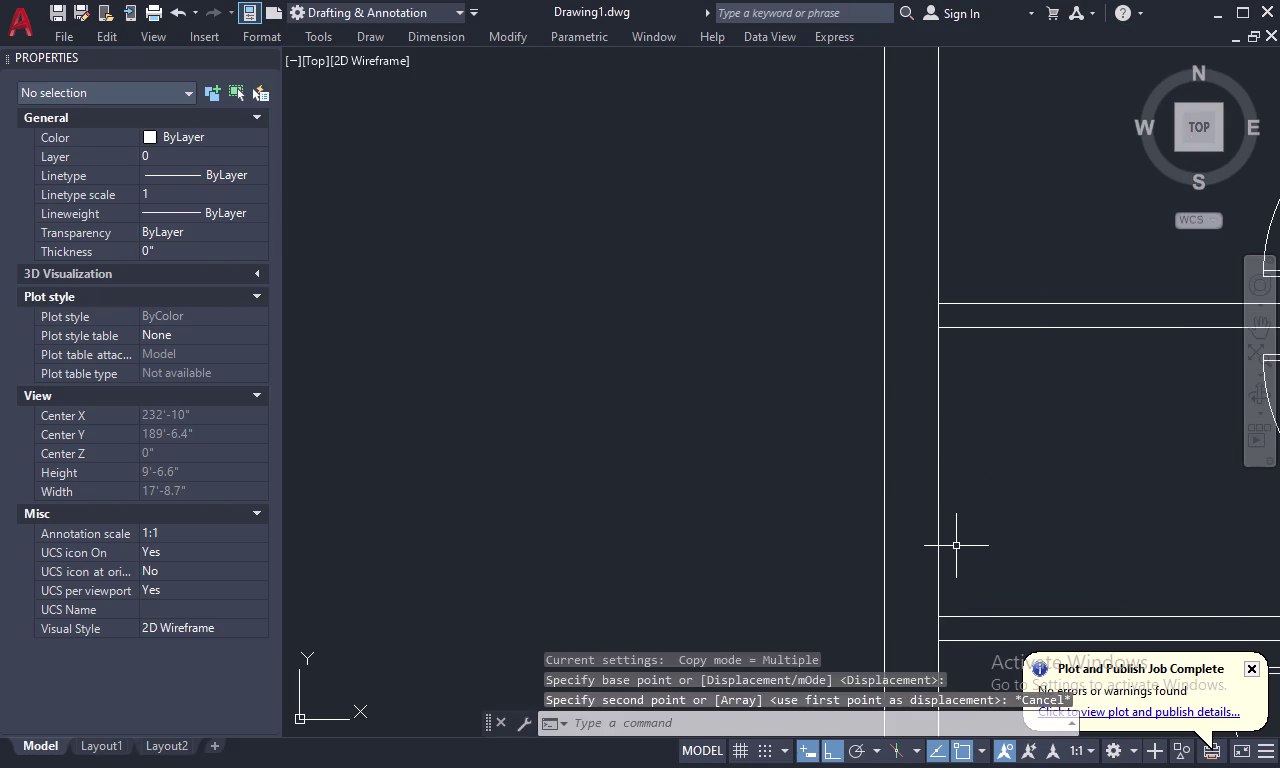
text(TR)
key(space)
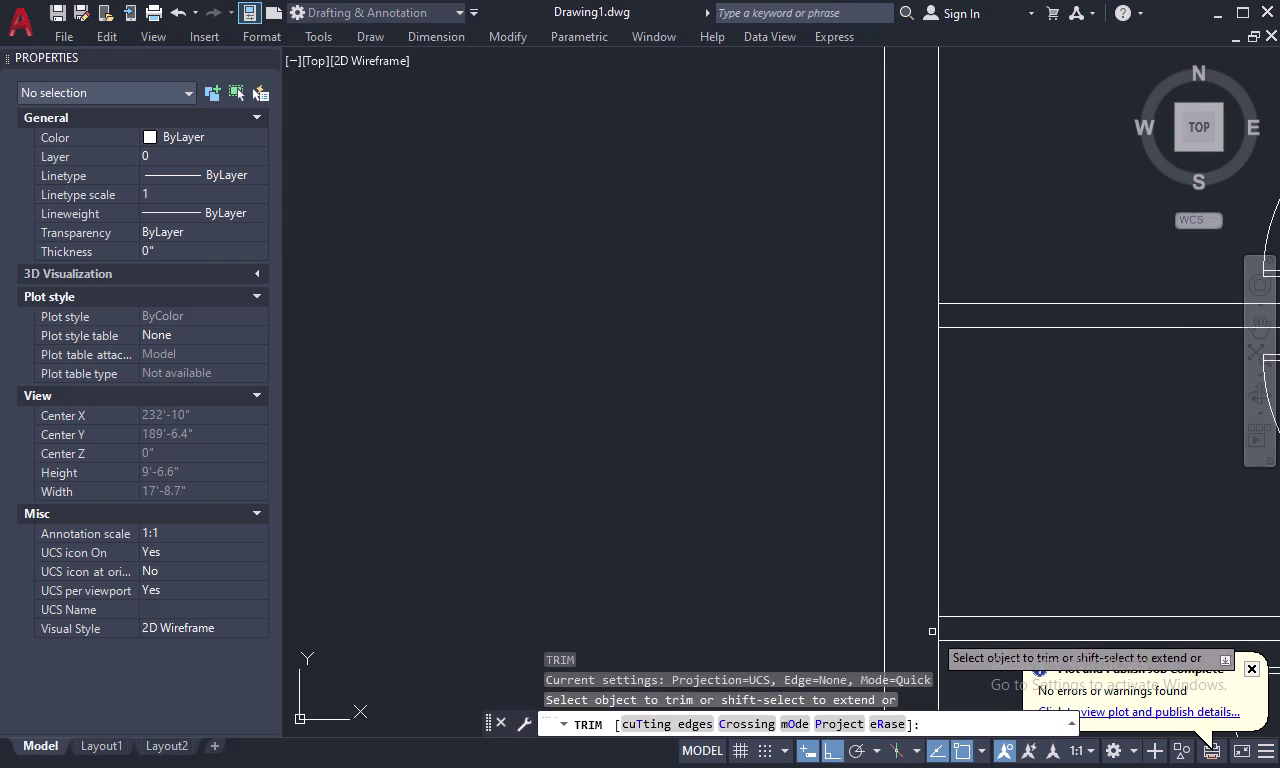
Pick two leftover window segments to trim, end the trim, and pan to the top wall.
click(938, 627)
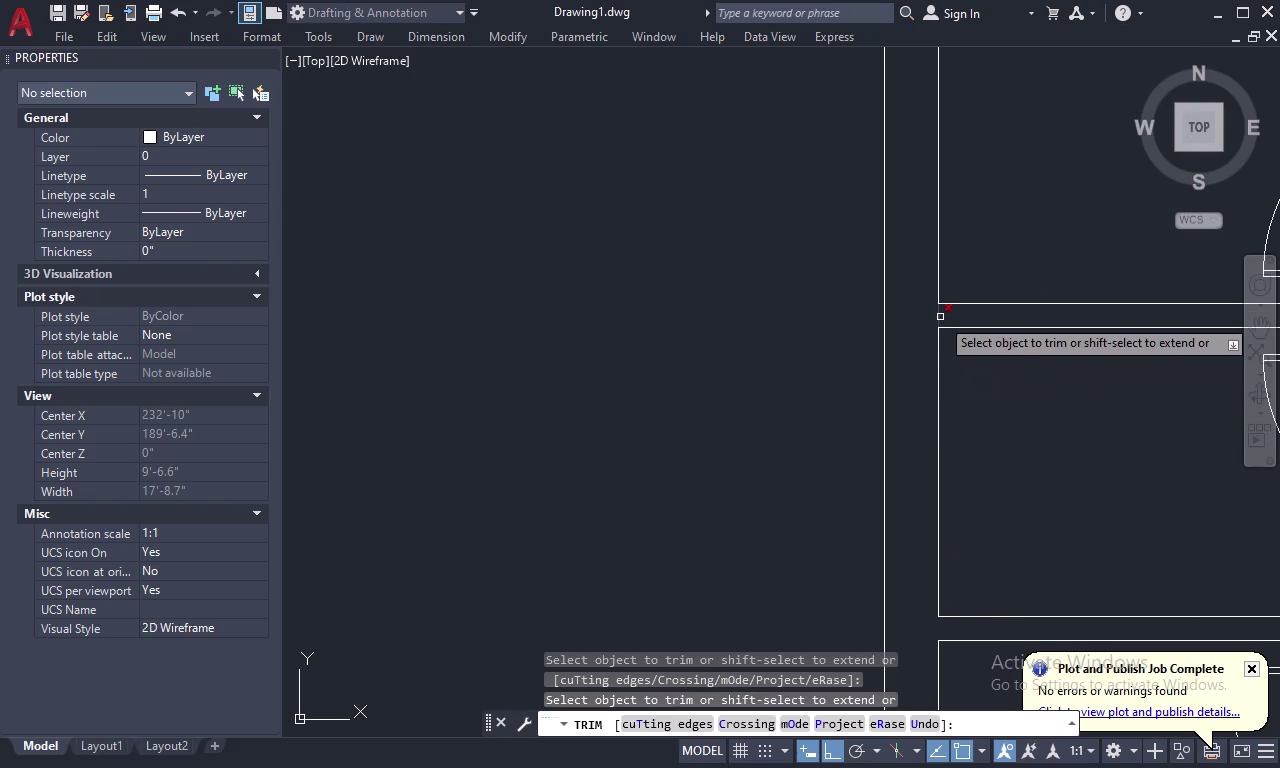
click(940, 317)
key(Escape)
scroll(down, 3)
middle_drag(977, 288, 937, 428)
scroll(up, 3)
Select the dashed window lines in the top exterior wall with crossing selections.
drag(1090, 226, 1082, 234)
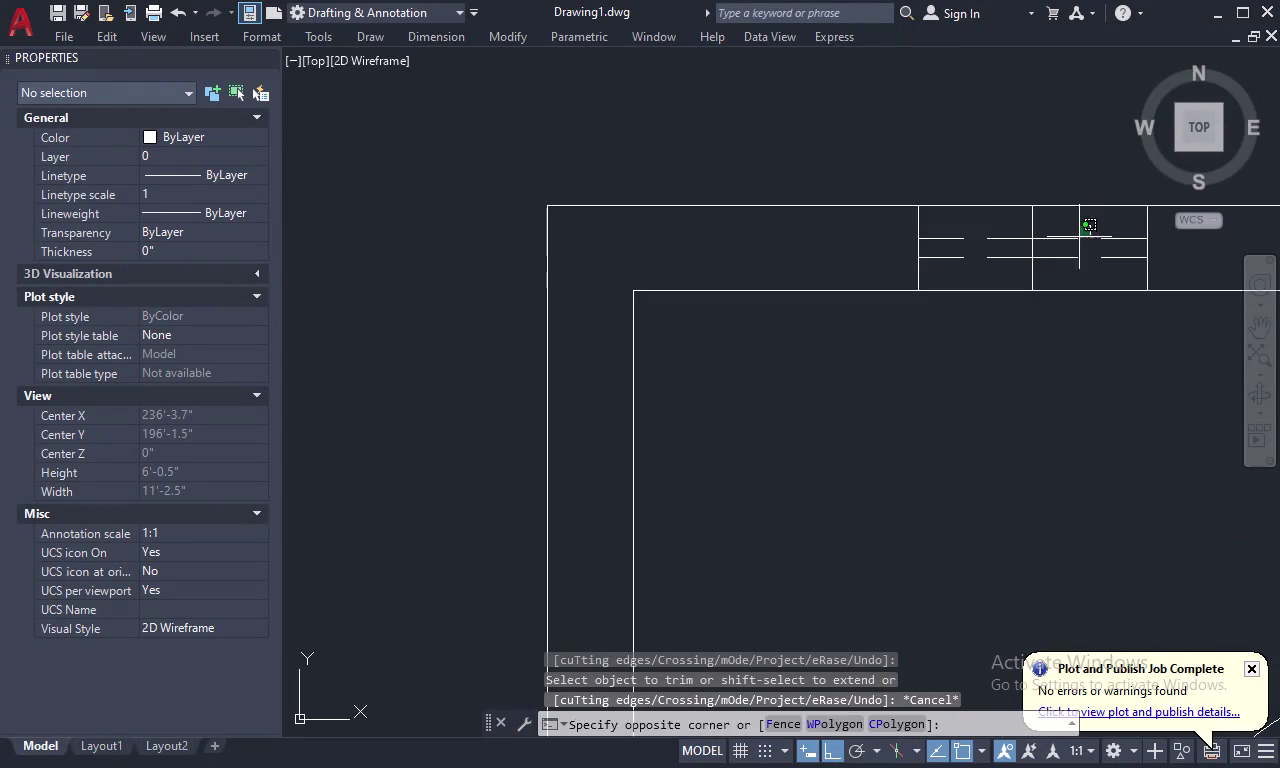
drag(1082, 234, 1065, 259)
drag(949, 215, 881, 228)
drag(1159, 218, 1119, 234)
drag(1153, 213, 1135, 221)
middle_drag(1135, 221, 1087, 240)
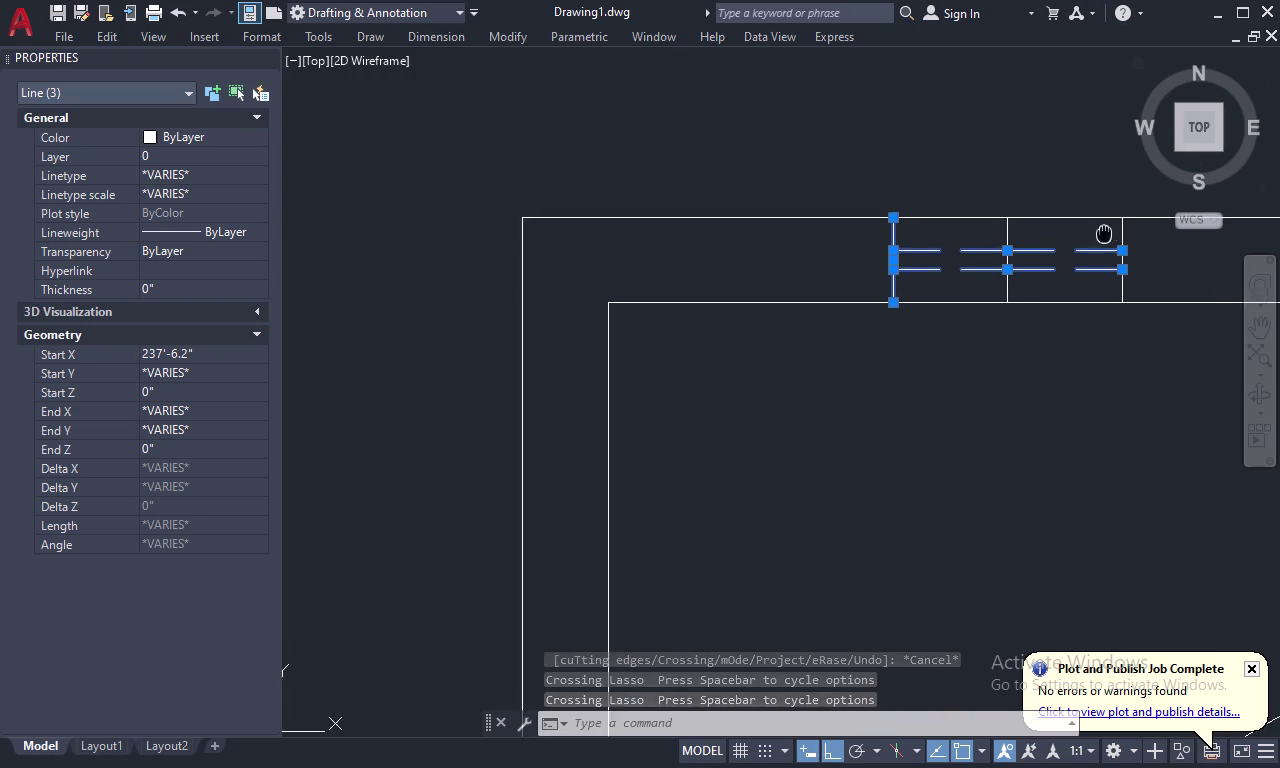
middle_drag(1087, 240, 964, 269)
Add the right end line and copy the top-wall window onto the left wall.
drag(996, 262, 973, 272)
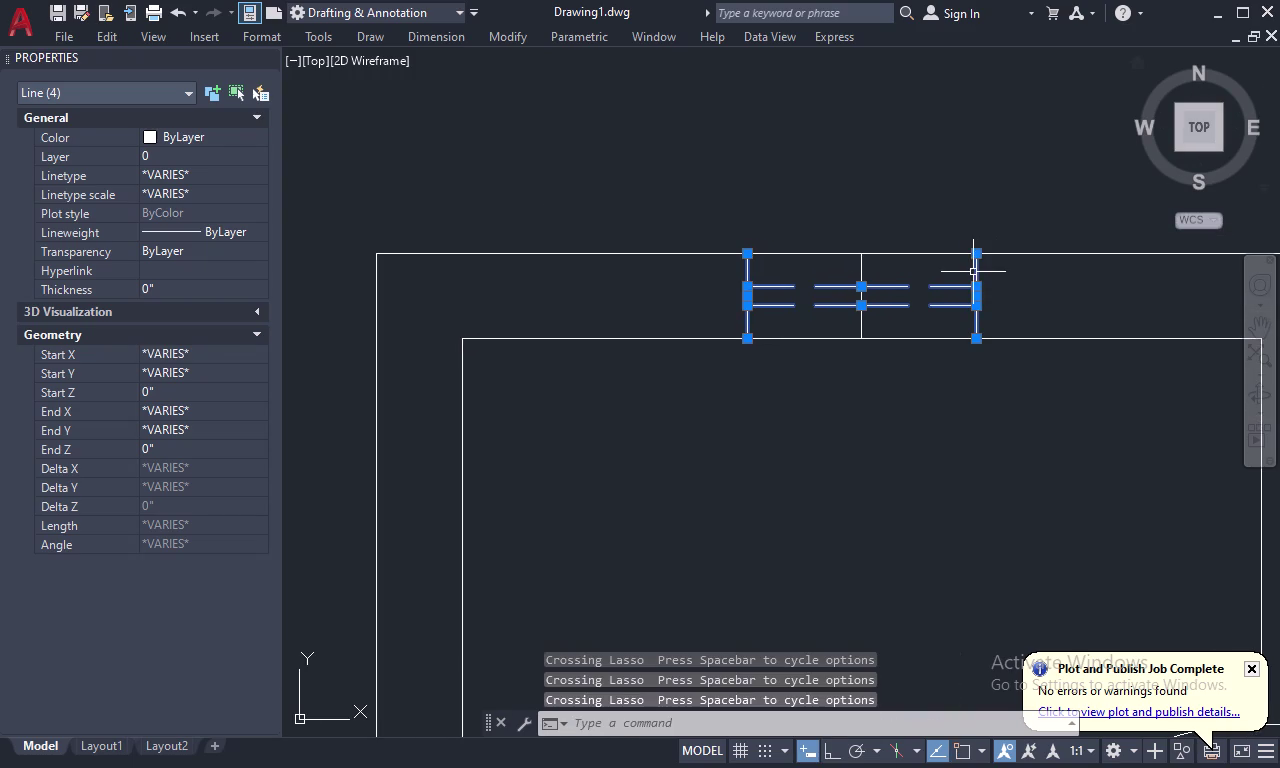
right_click(887, 168)
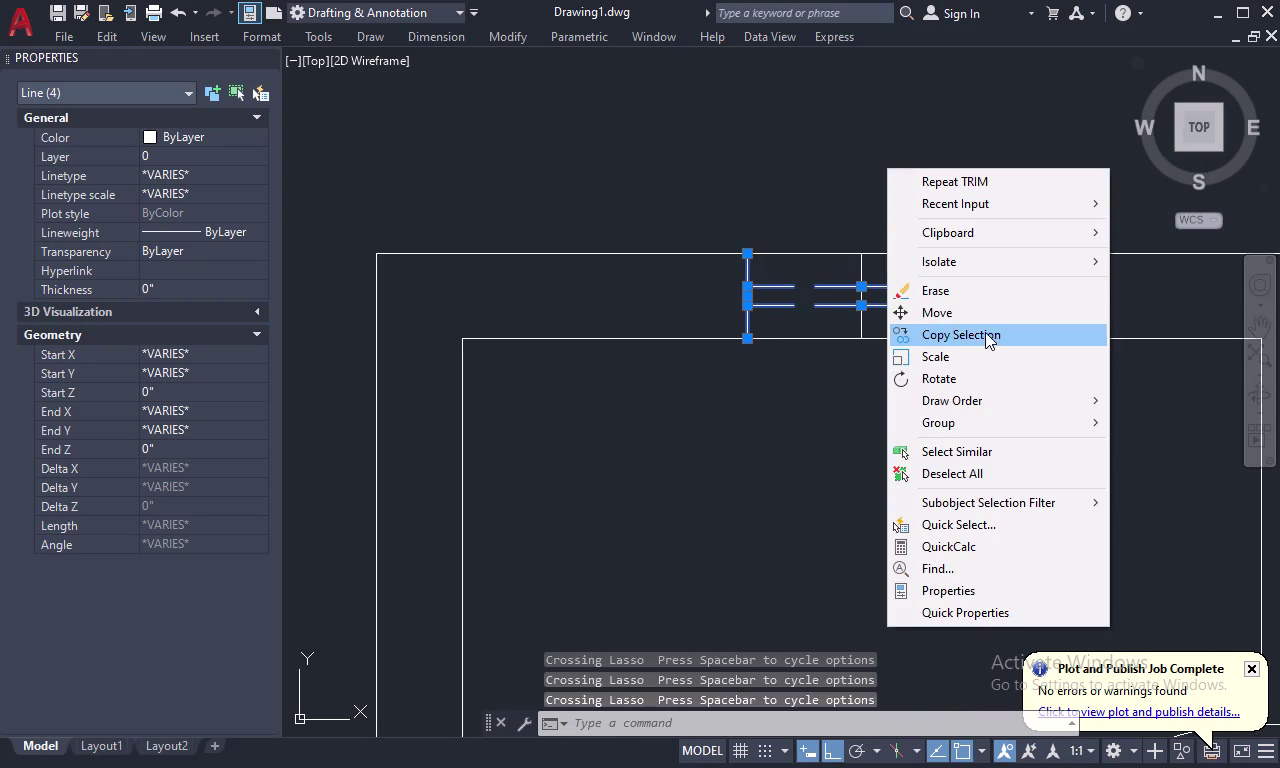
click(985, 332)
click(863, 251)
scroll(down, 3)
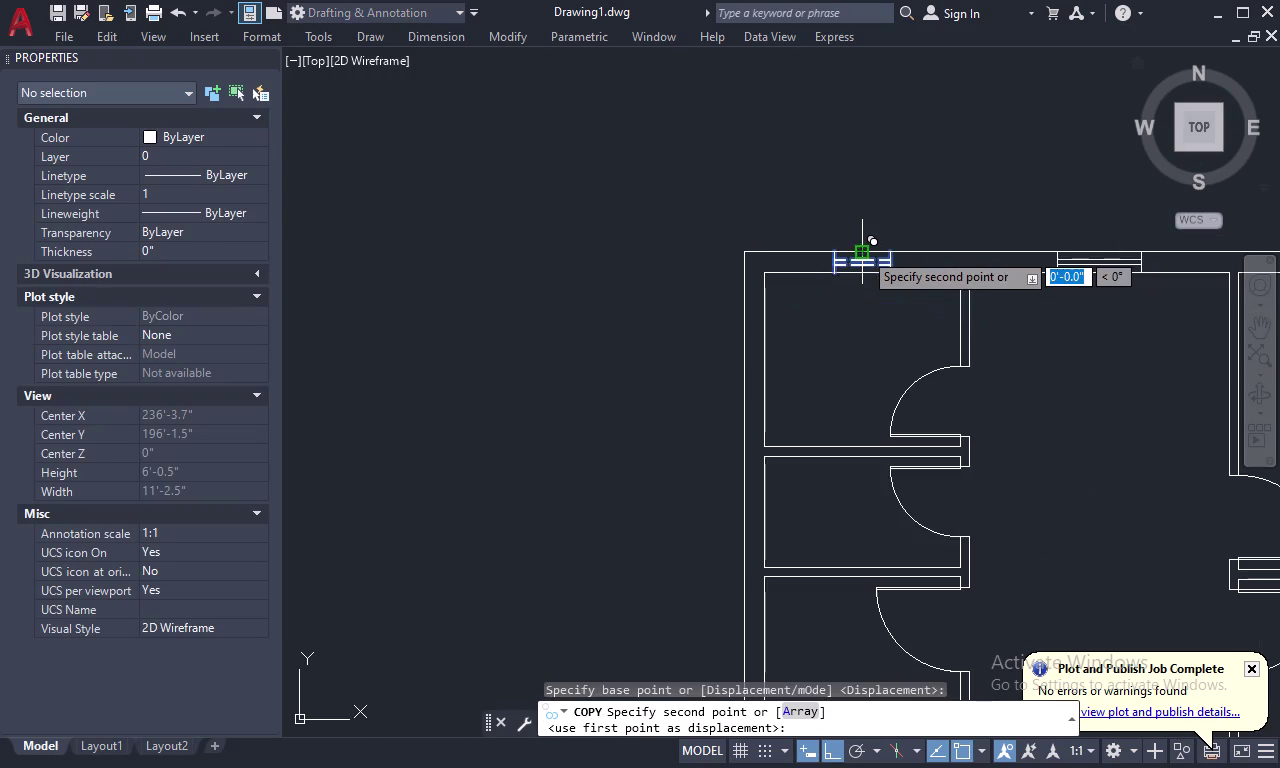
middle_drag(845, 341, 855, 250)
scroll(up, 3)
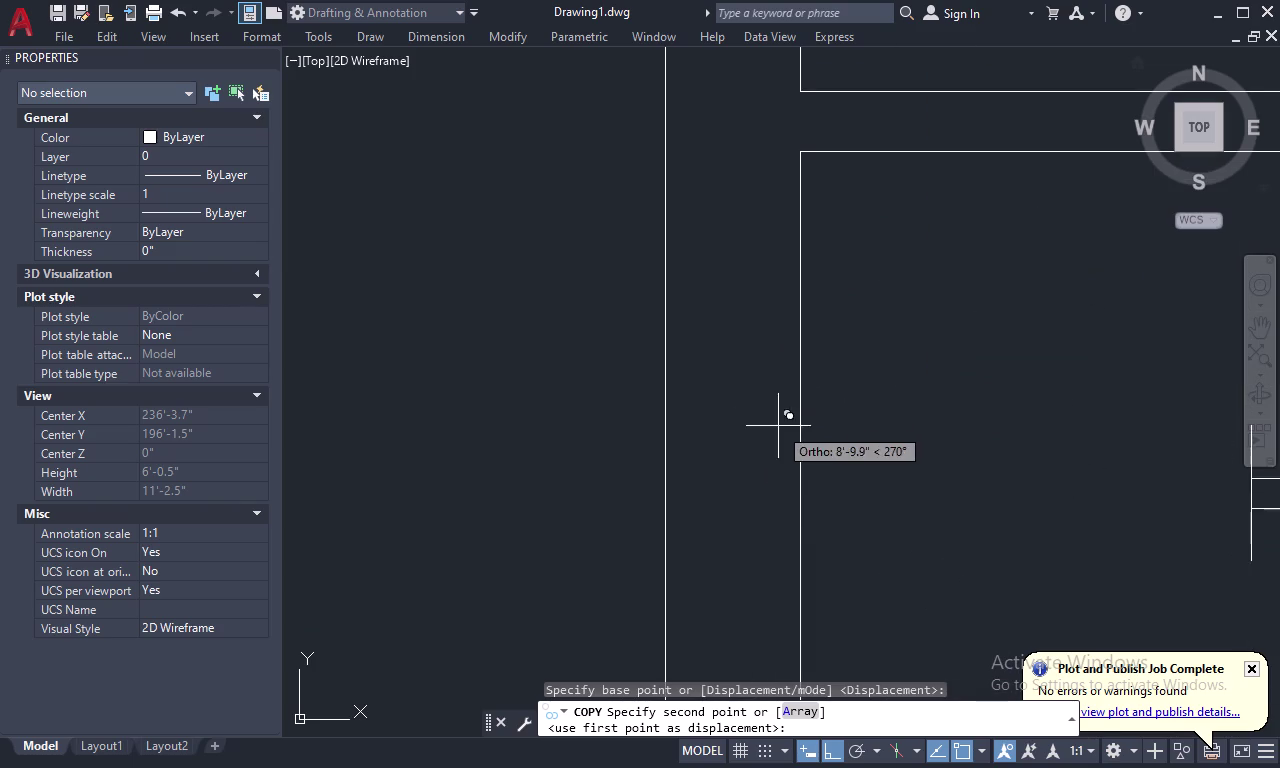
click(795, 515)
key(Escape)
Select all lines of the copied window and bring up its context menu.
middle_drag(873, 452, 876, 452)
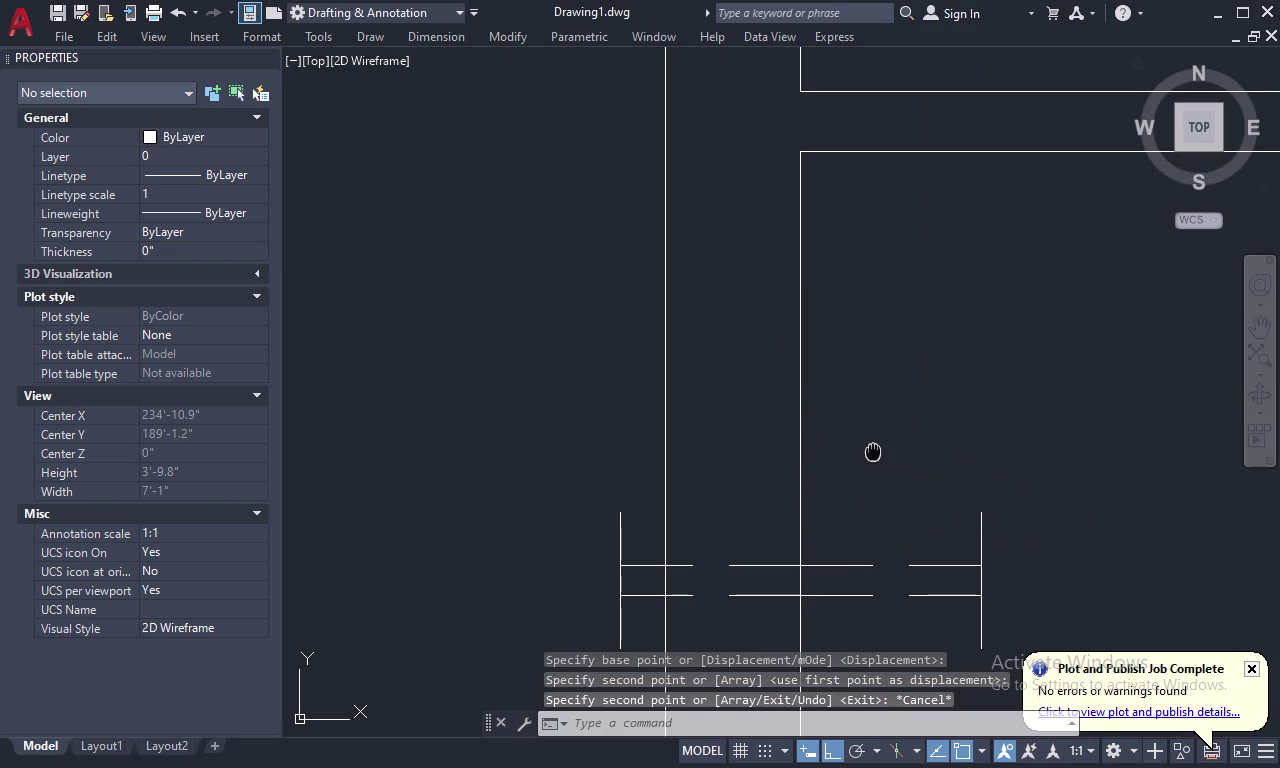
middle_drag(876, 452, 920, 162)
drag(934, 214, 882, 351)
drag(677, 233, 623, 296)
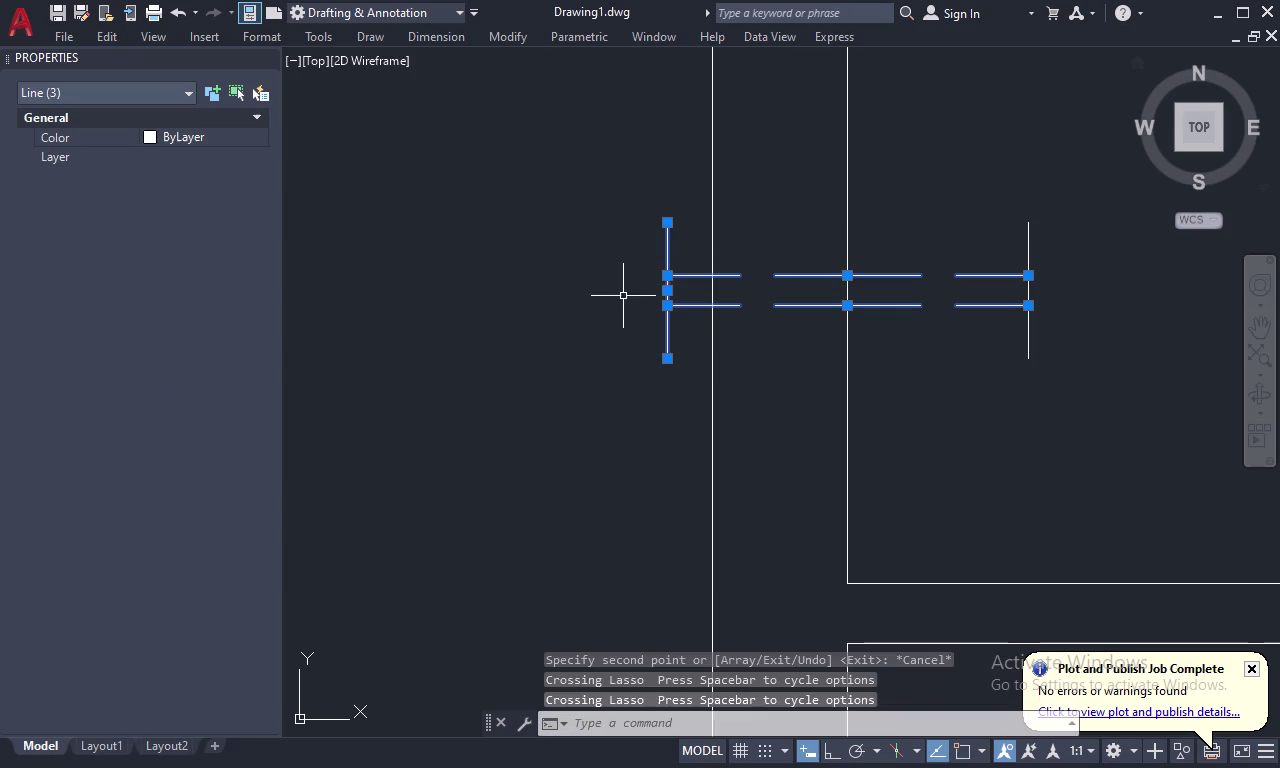
drag(1085, 245, 1010, 269)
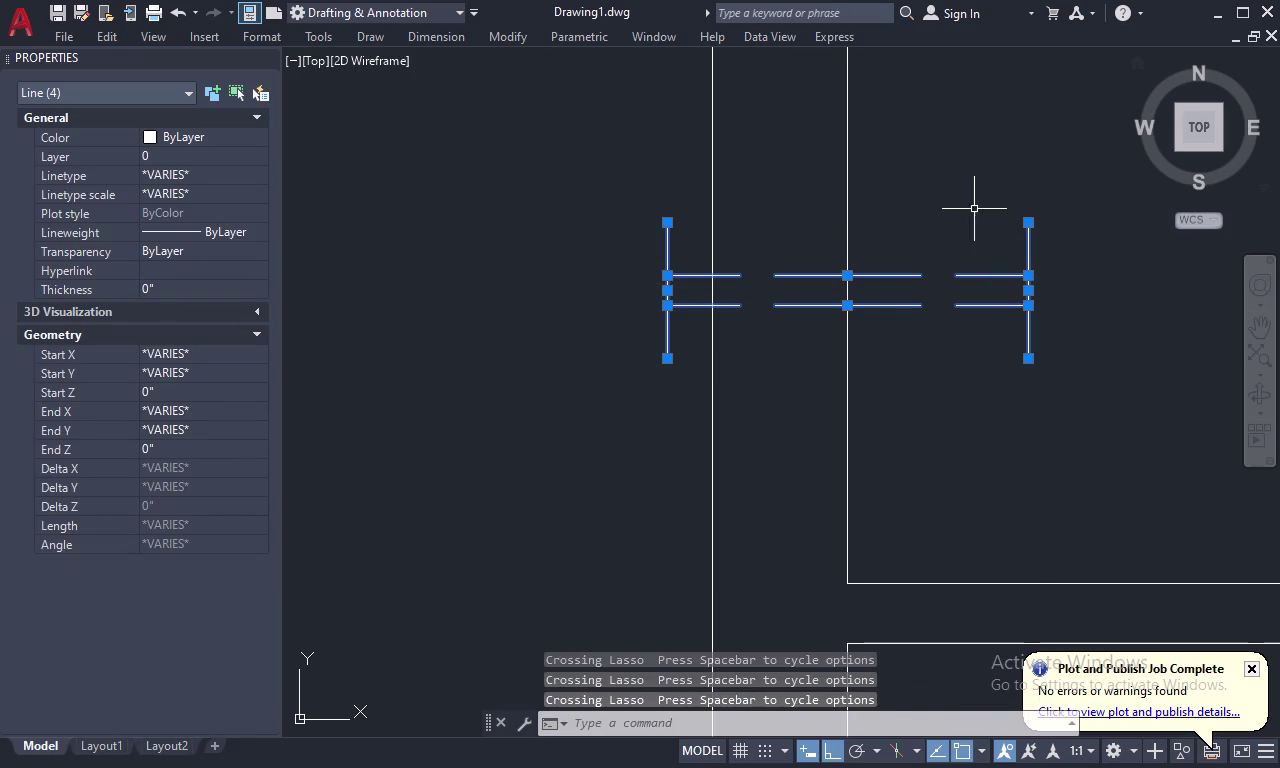
right_click(893, 204)
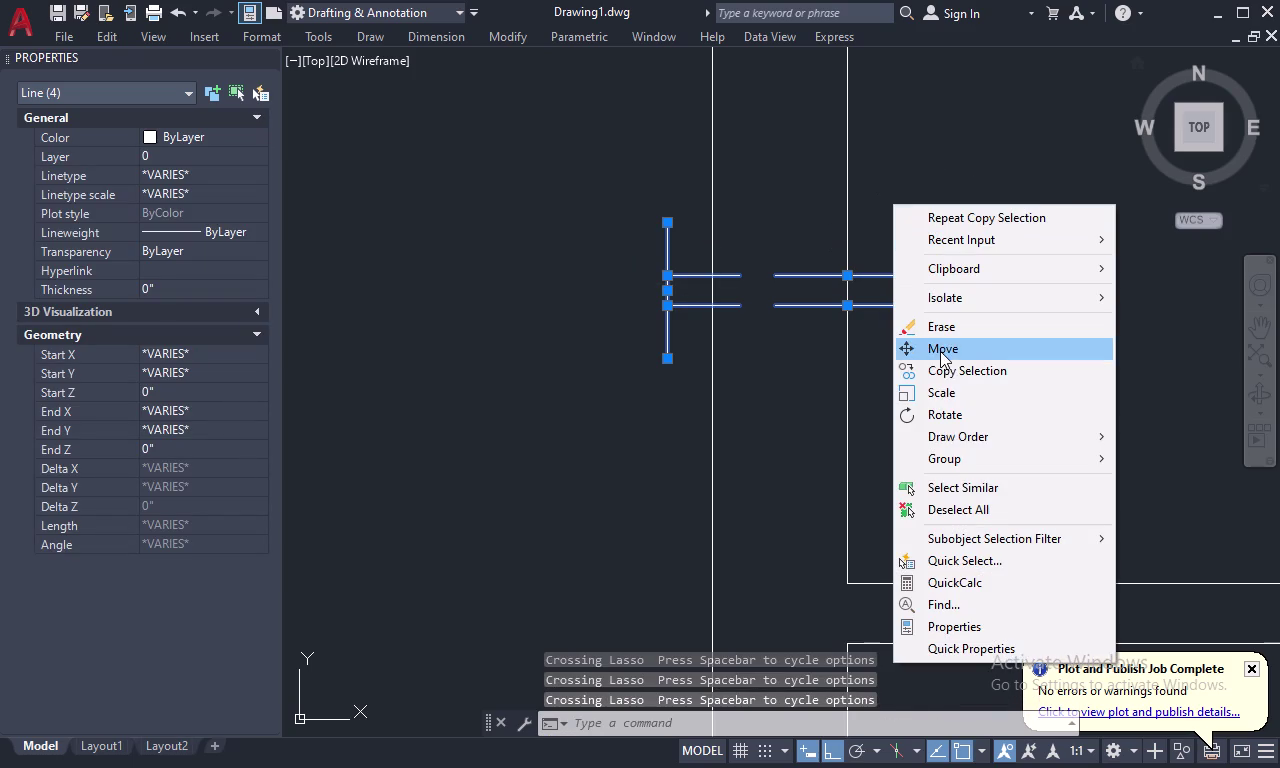
Rotate the copied window 270 degrees about its centre, then zoom out to check.
click(948, 411)
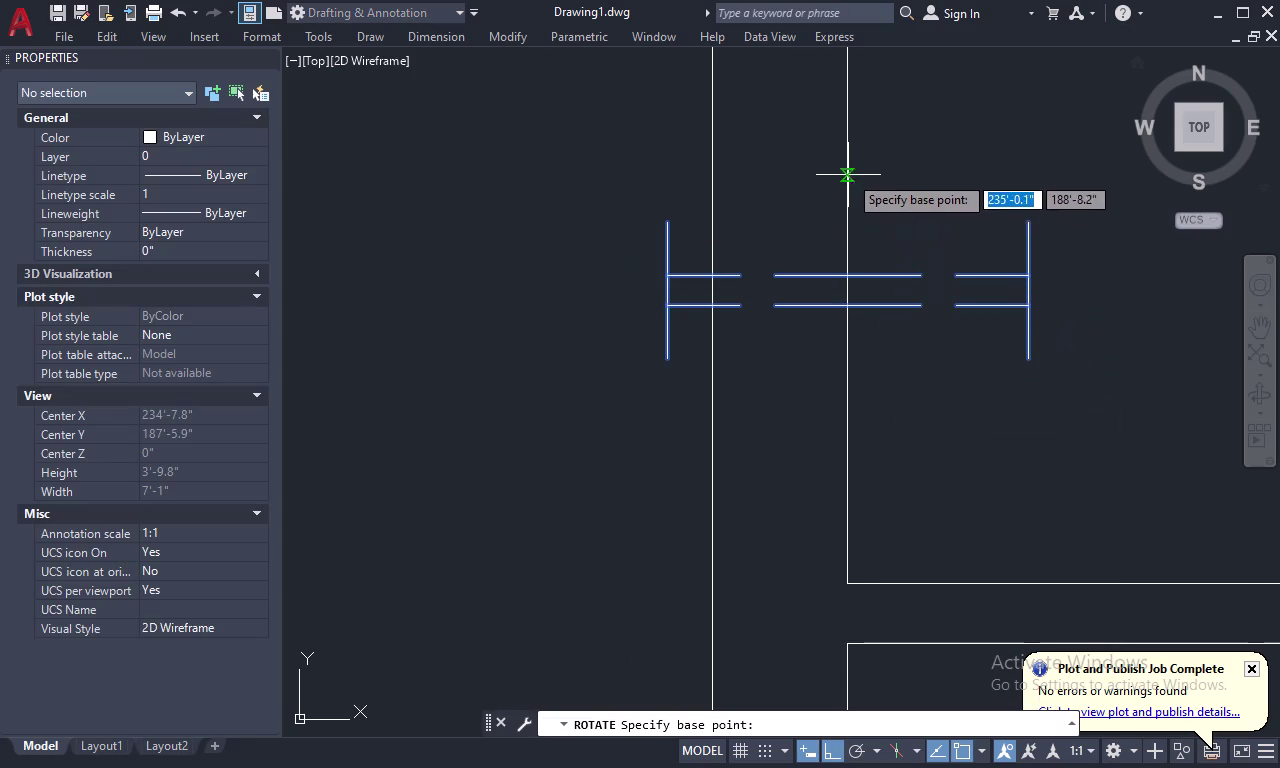
click(848, 226)
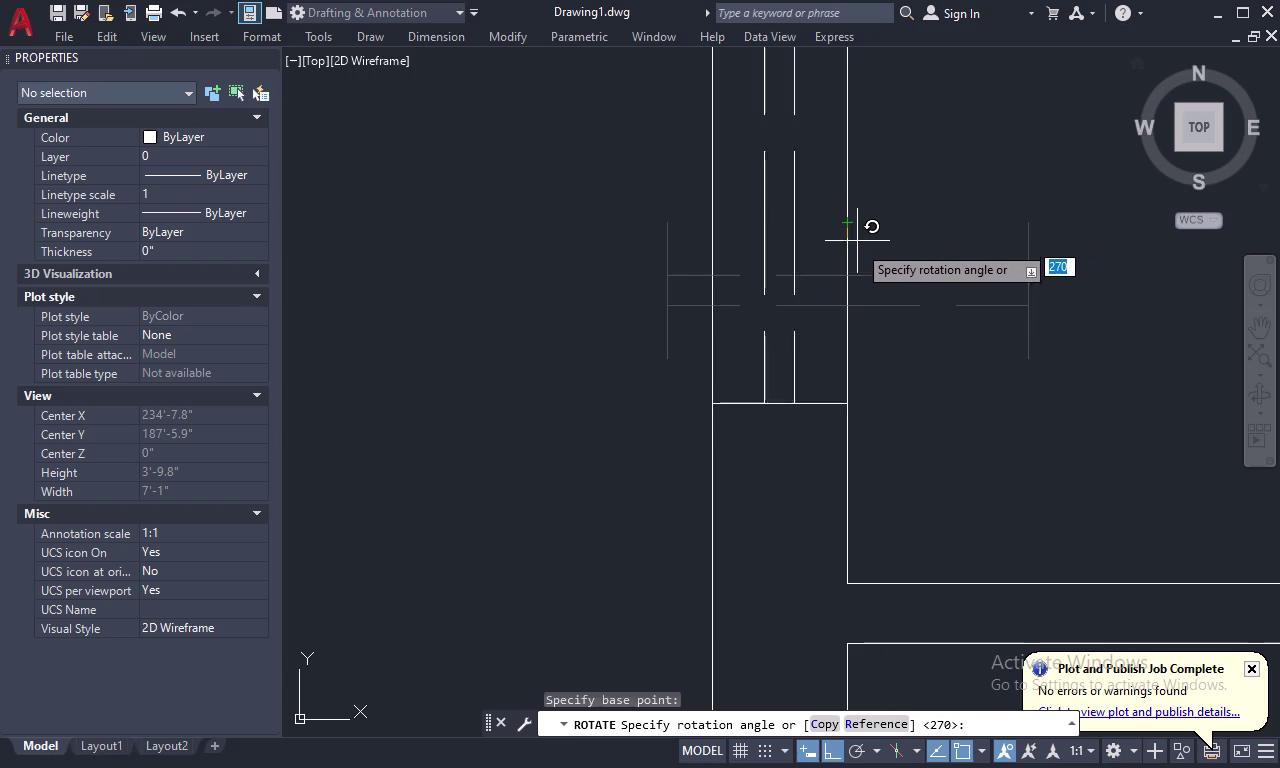
click(851, 307)
scroll(down, 3)
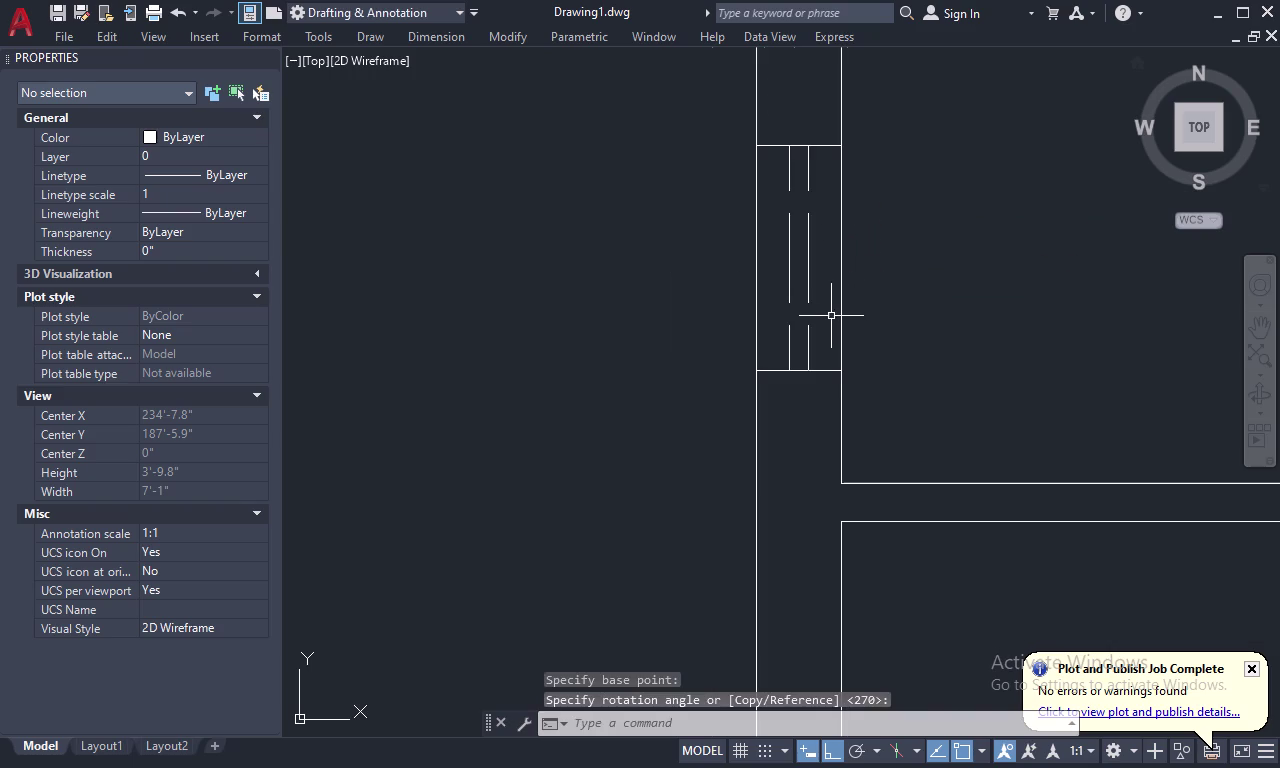
middle_drag(829, 302, 833, 351)
scroll(down, 3)
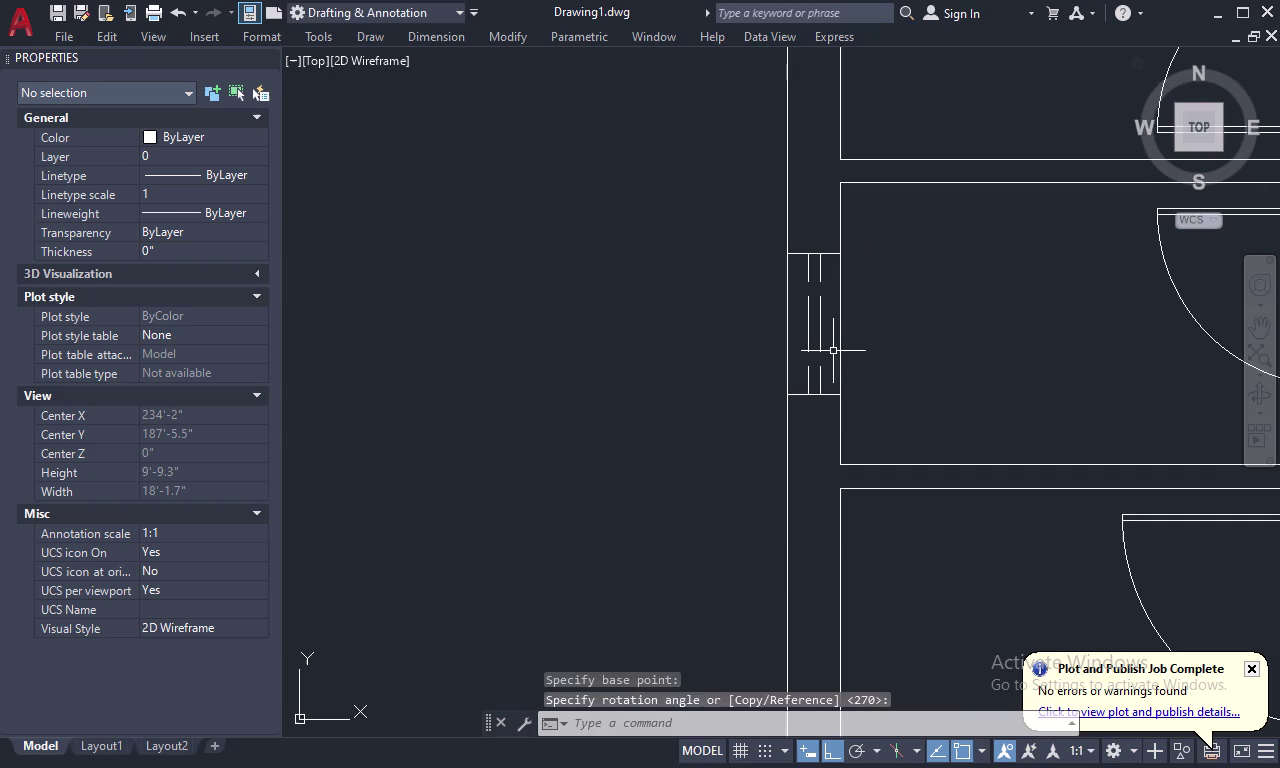
scroll(down, 3)
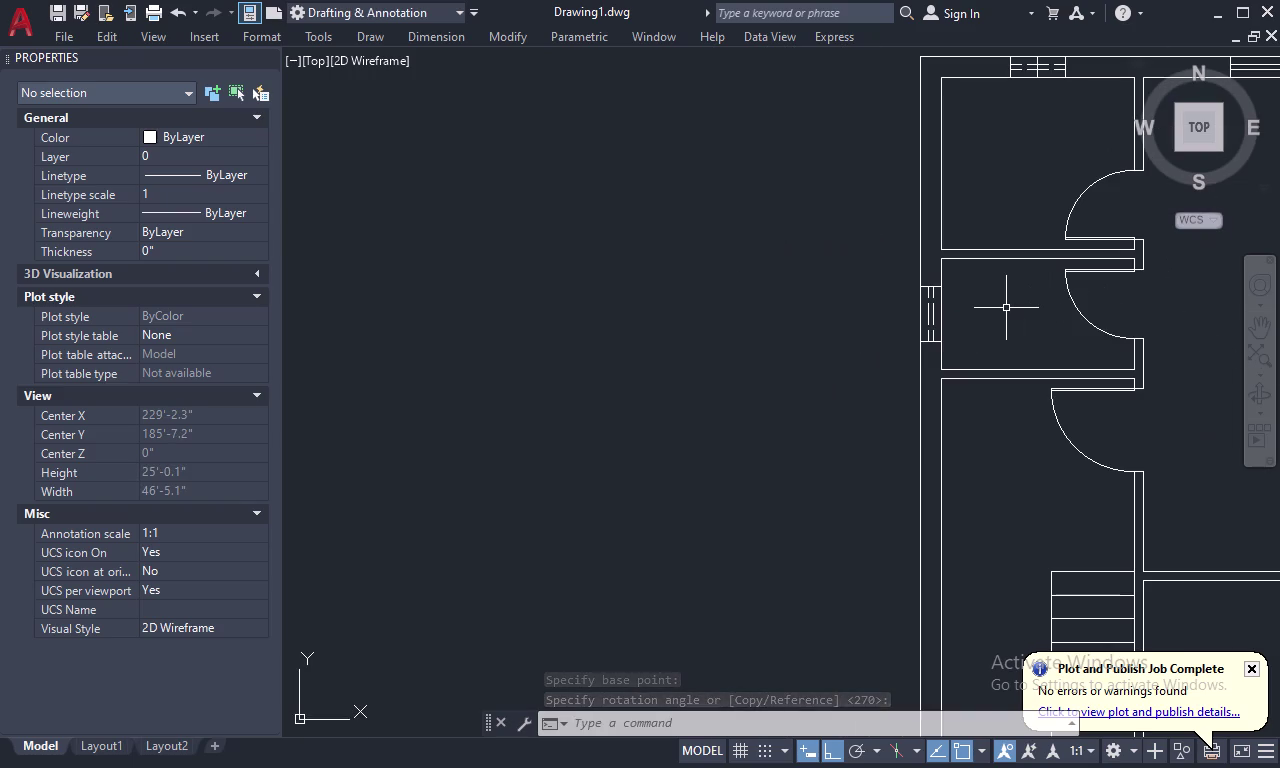
middle_drag(1006, 308, 848, 301)
scroll(down, 3)
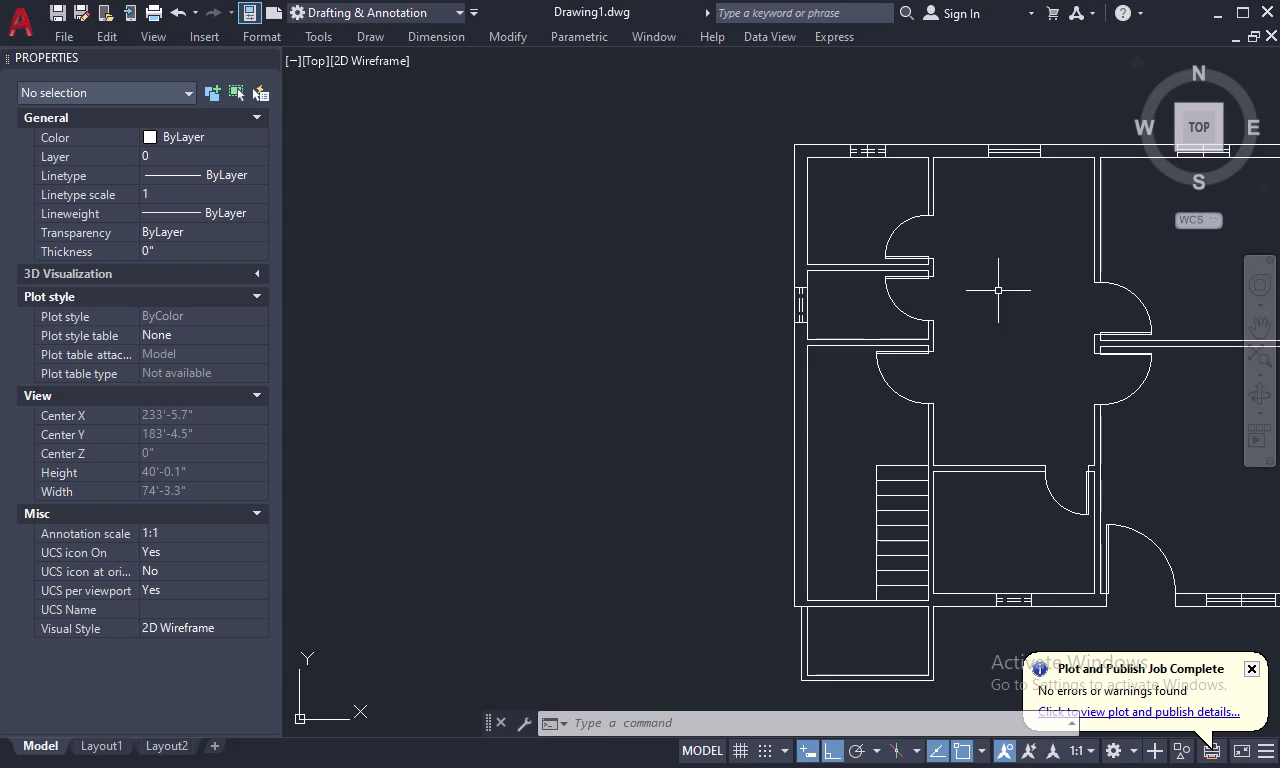
scroll(up, 3)
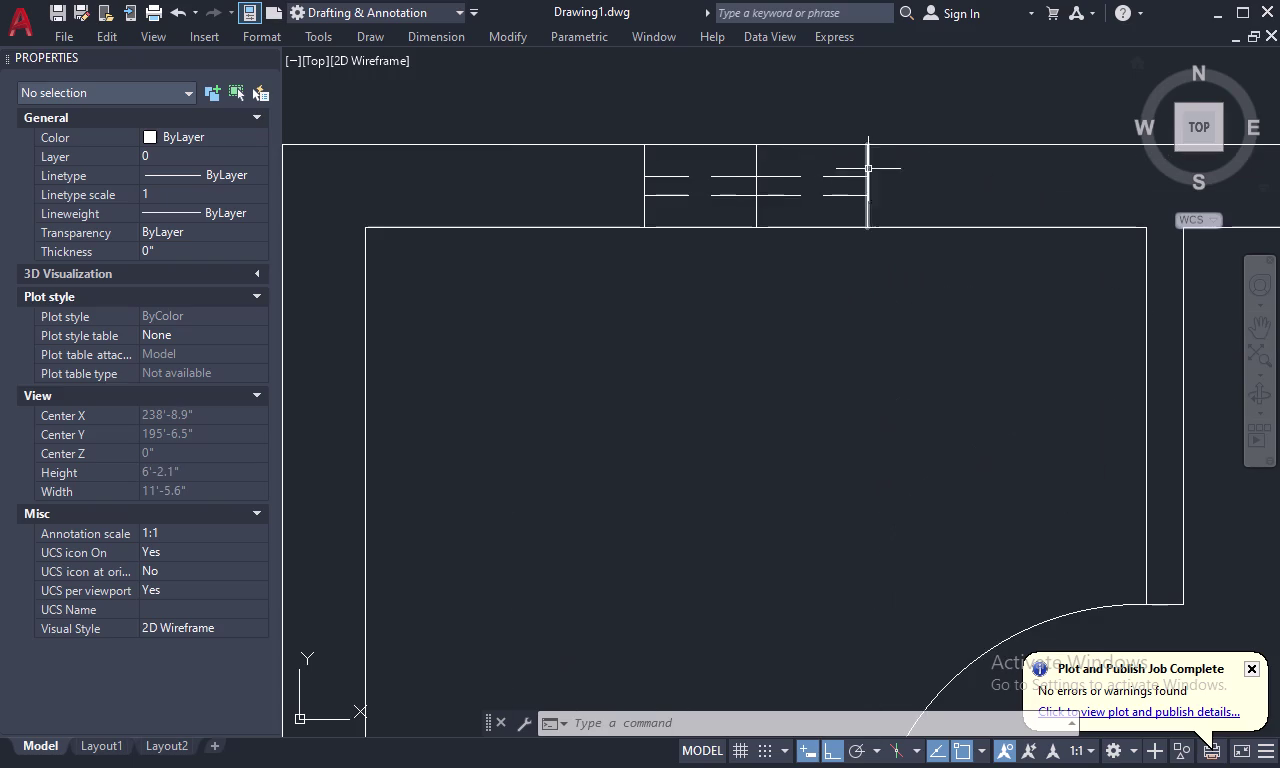
Erase the stray vertical lines through the top window and top-right window.
click(754, 154)
key(Delete)
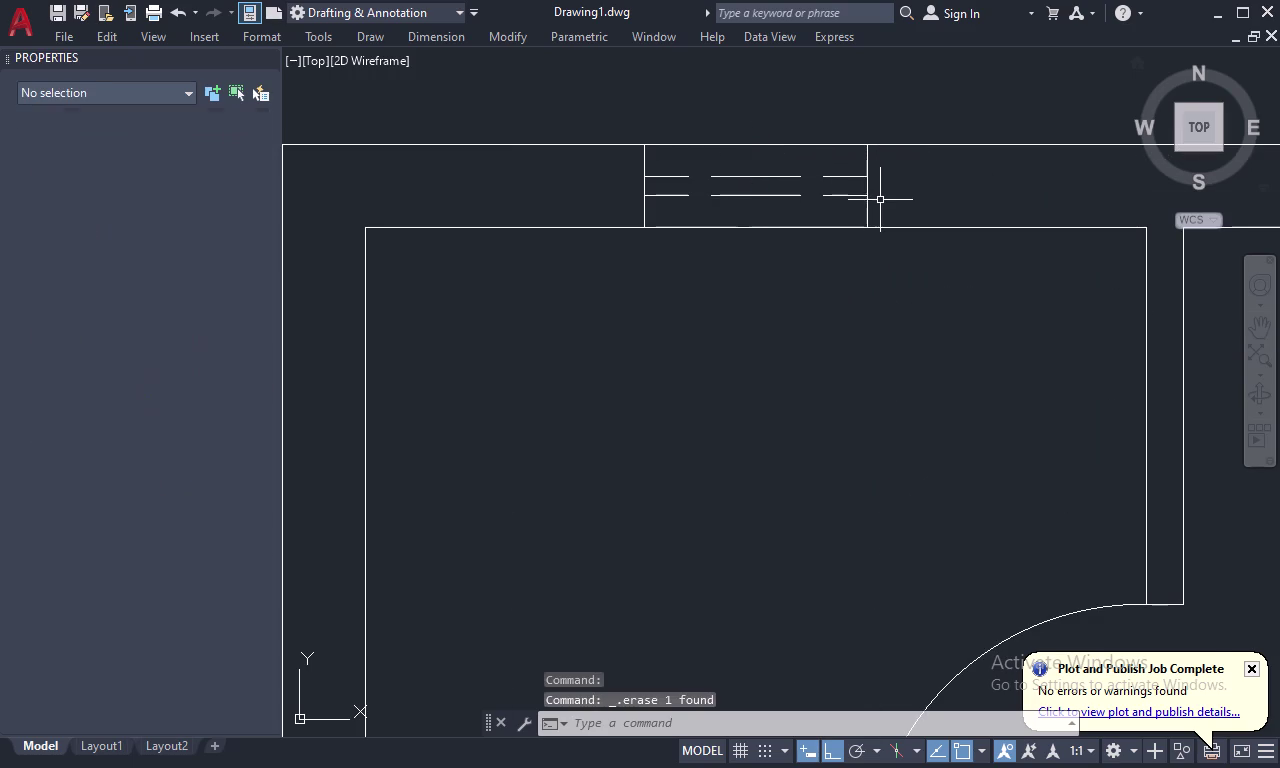
scroll(down, 3)
scroll(down, 3)
scroll(up, 3)
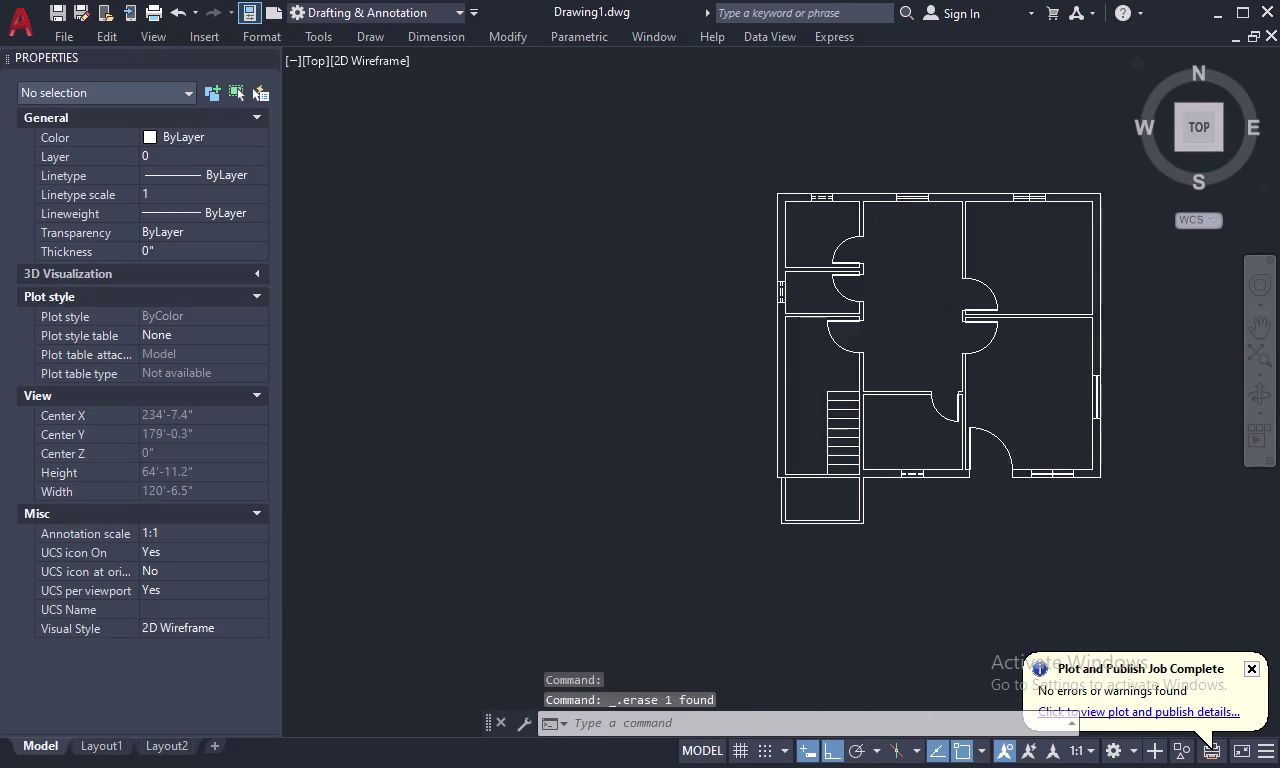
middle_drag(1044, 298, 915, 157)
middle_drag(943, 151, 946, 198)
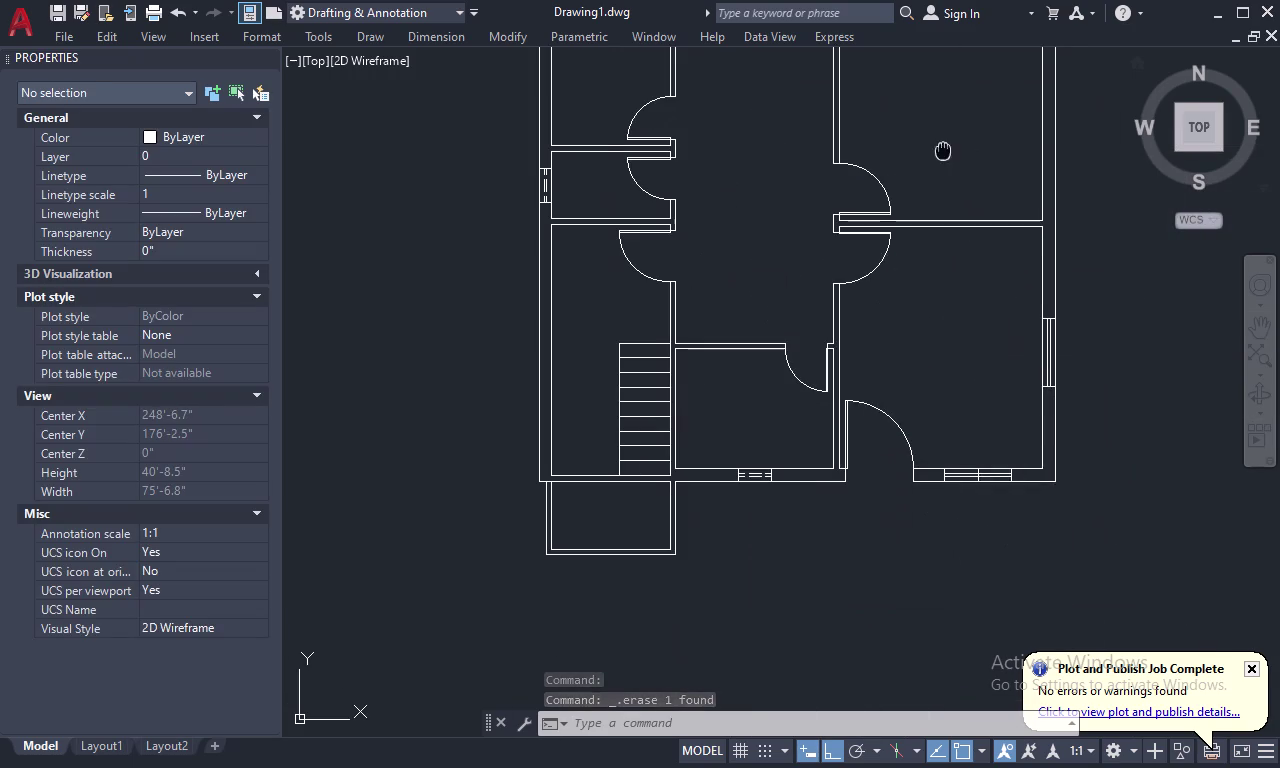
middle_drag(946, 198, 977, 347)
scroll(up, 3)
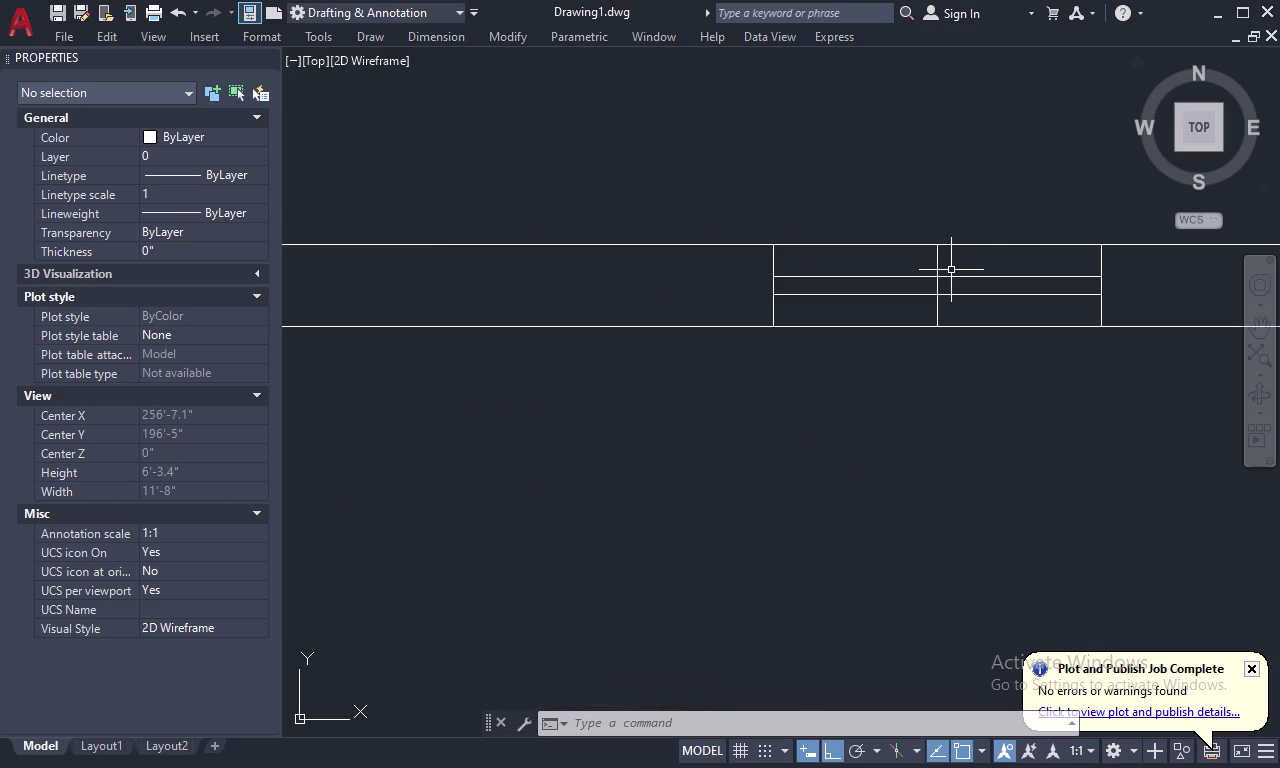
click(937, 257)
key(Delete)
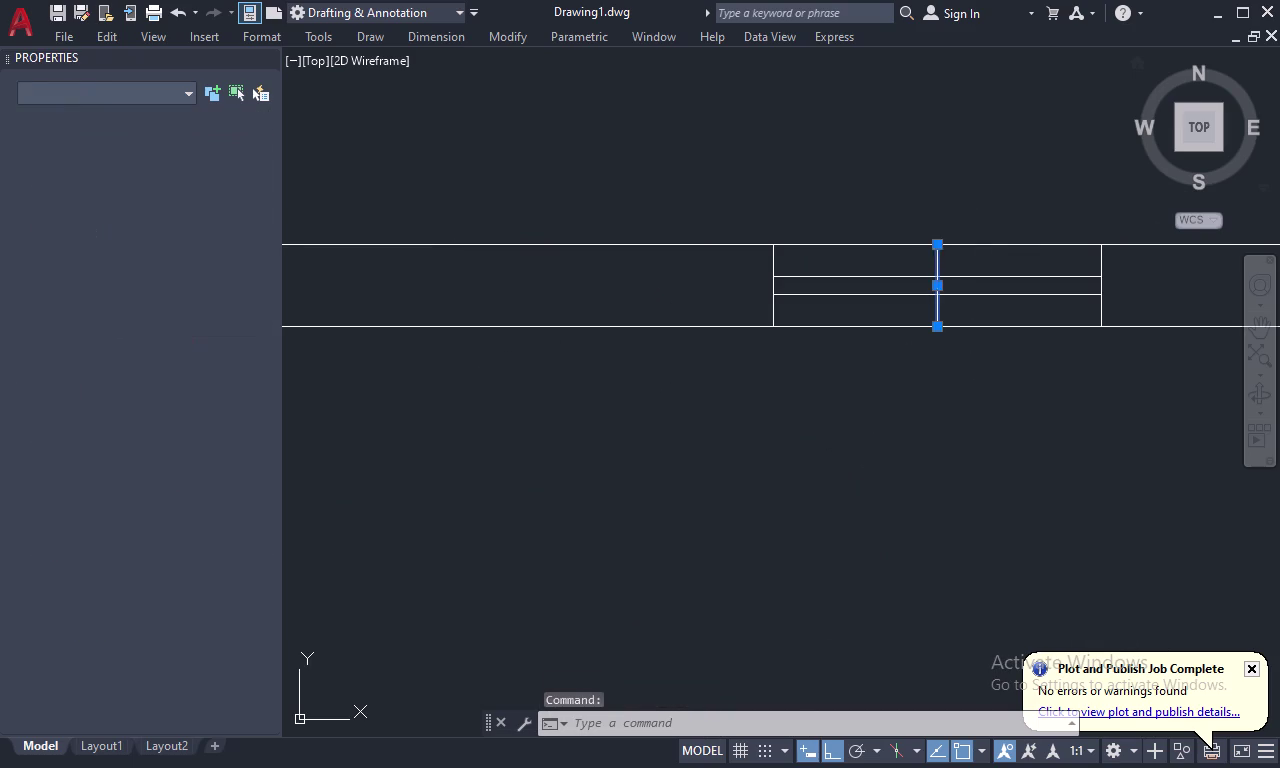
Erase the stray middle line through the bottom-wall window and zoom back out.
scroll(down, 3)
middle_drag(960, 331, 910, 97)
middle_drag(1076, 463, 1077, 463)
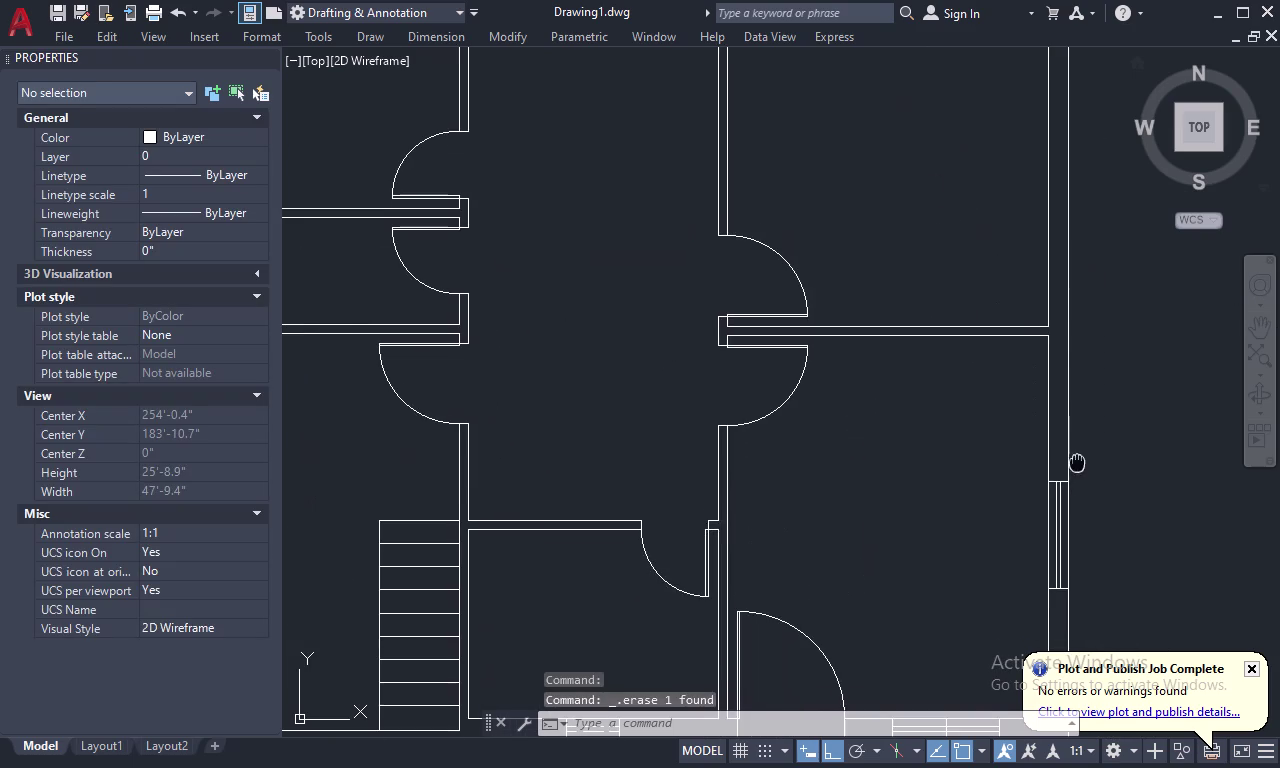
middle_drag(1077, 463, 1002, 234)
scroll(up, 3)
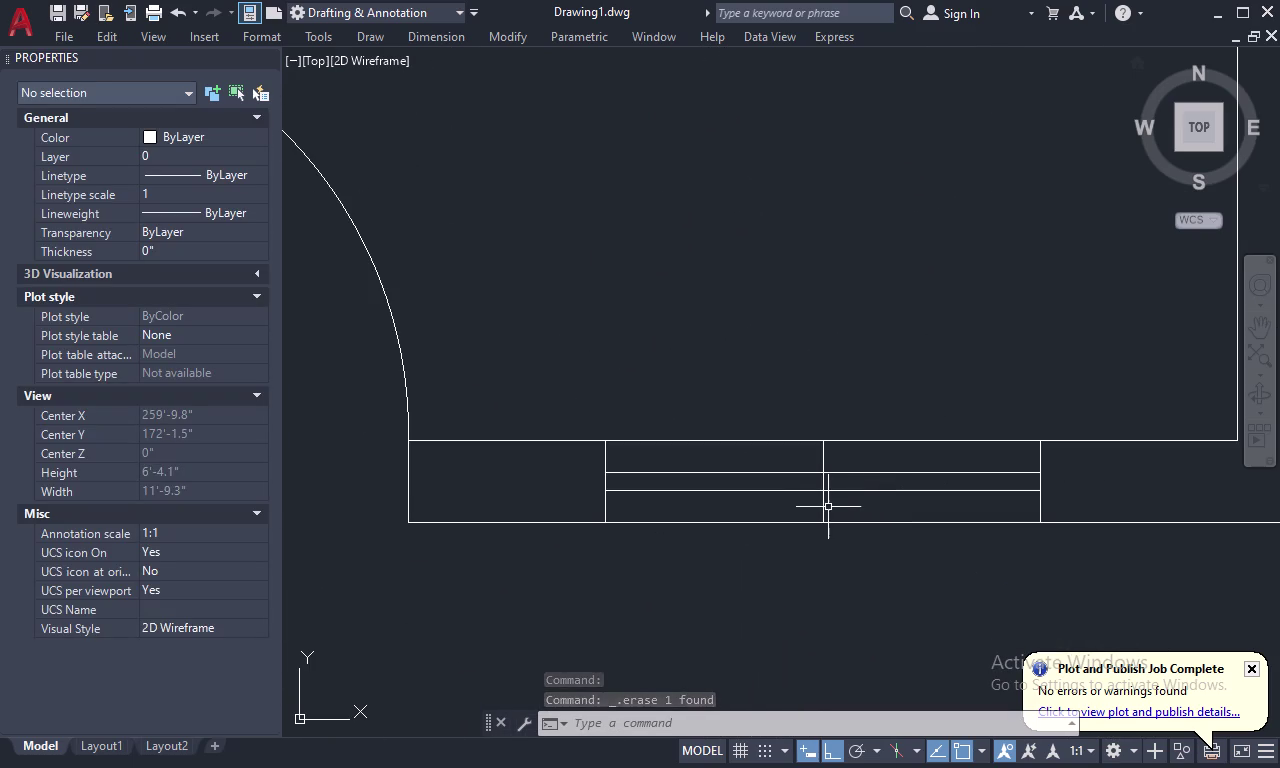
click(824, 507)
key(Delete)
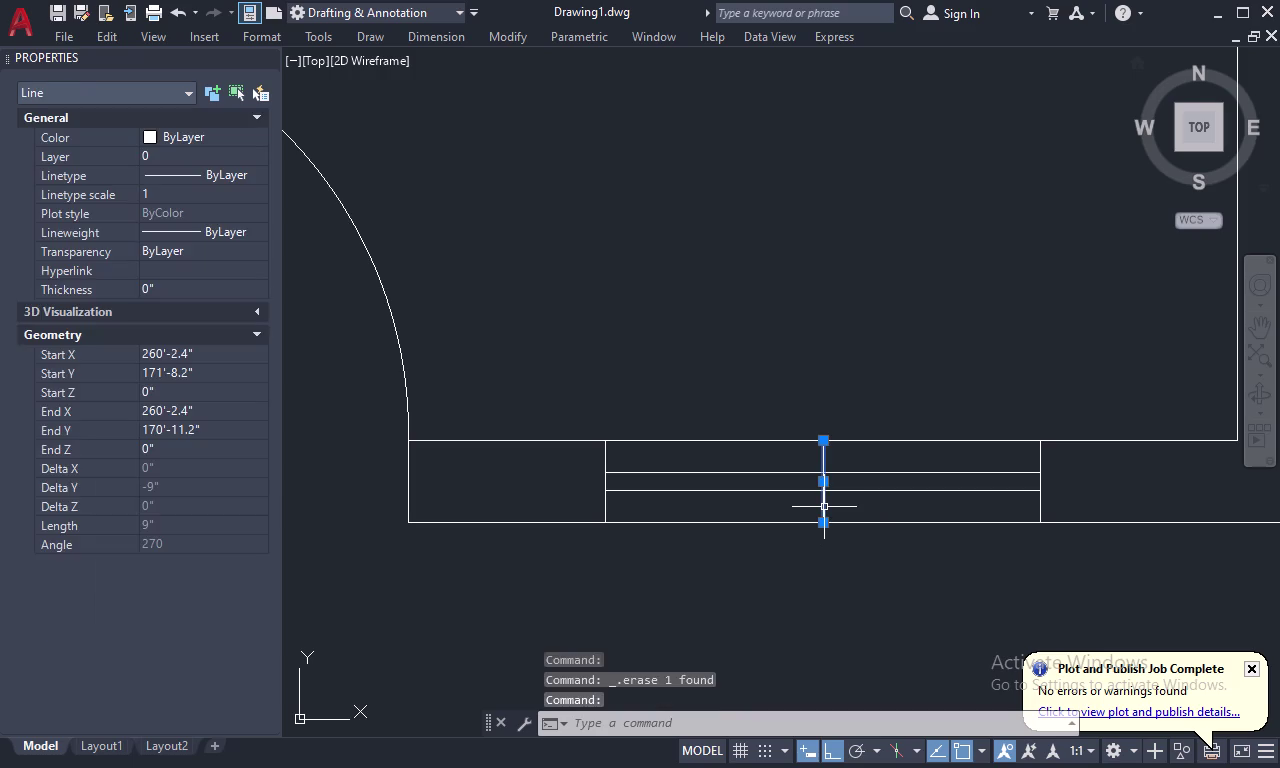
scroll(down, 3)
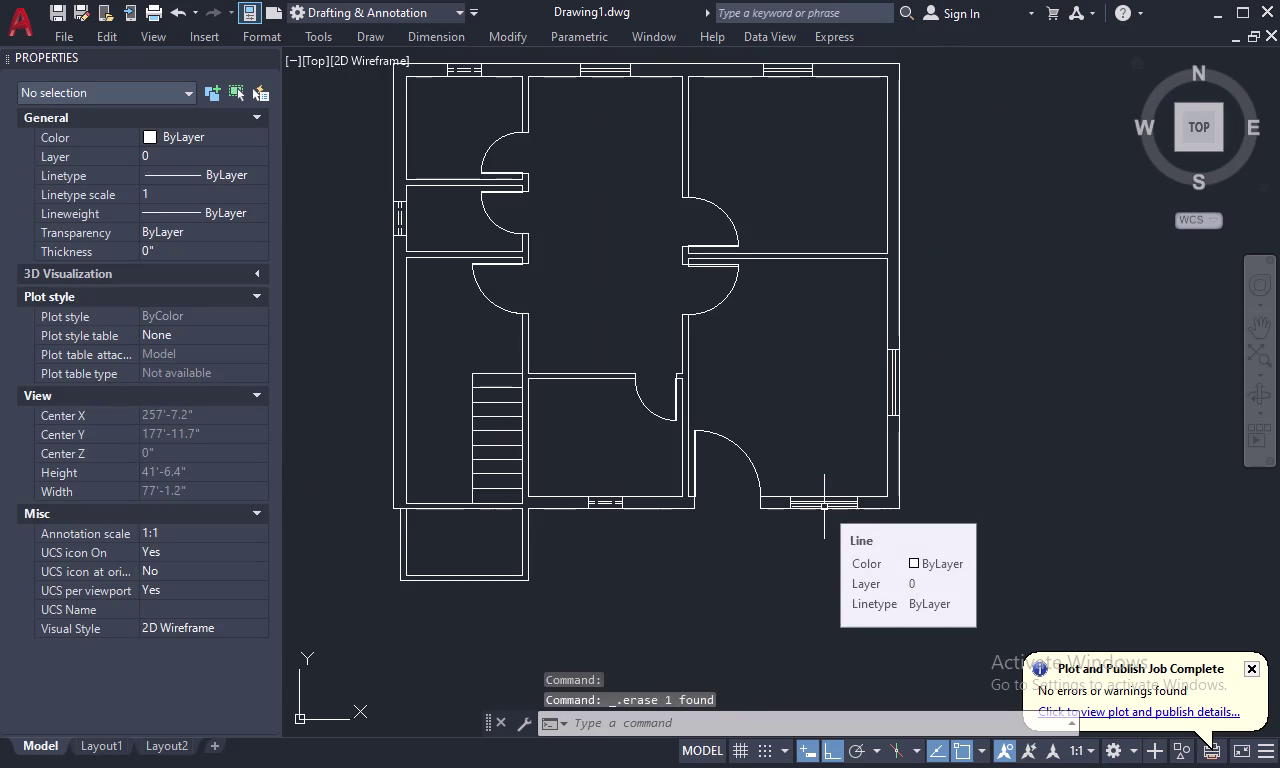